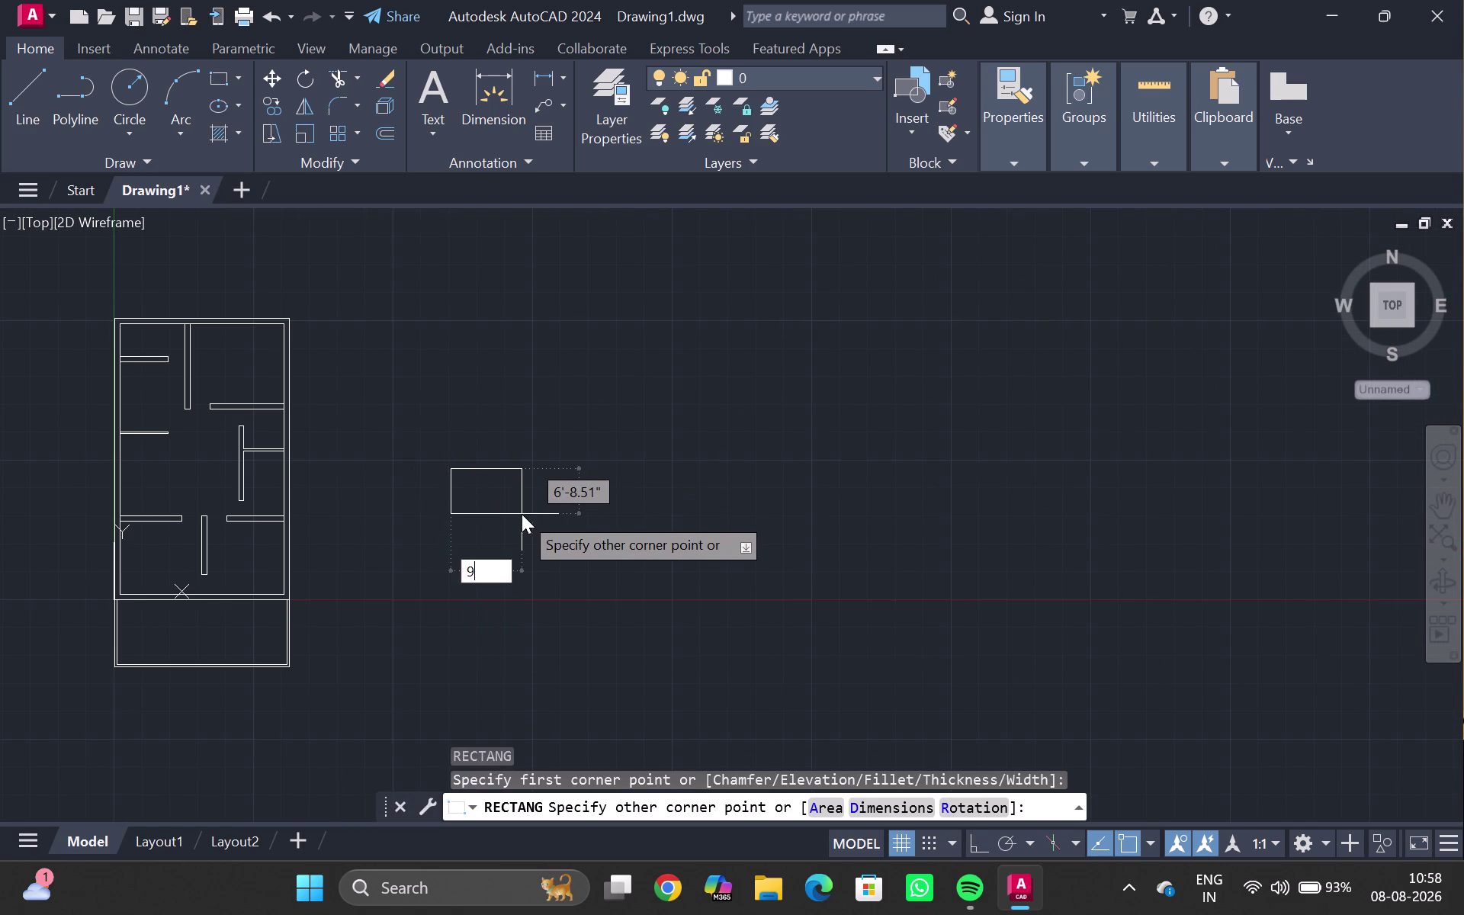
Confirm the 9-inch rectangle, then start a 12" by 9" rectangle and cancel it.
text(")
text(,9")
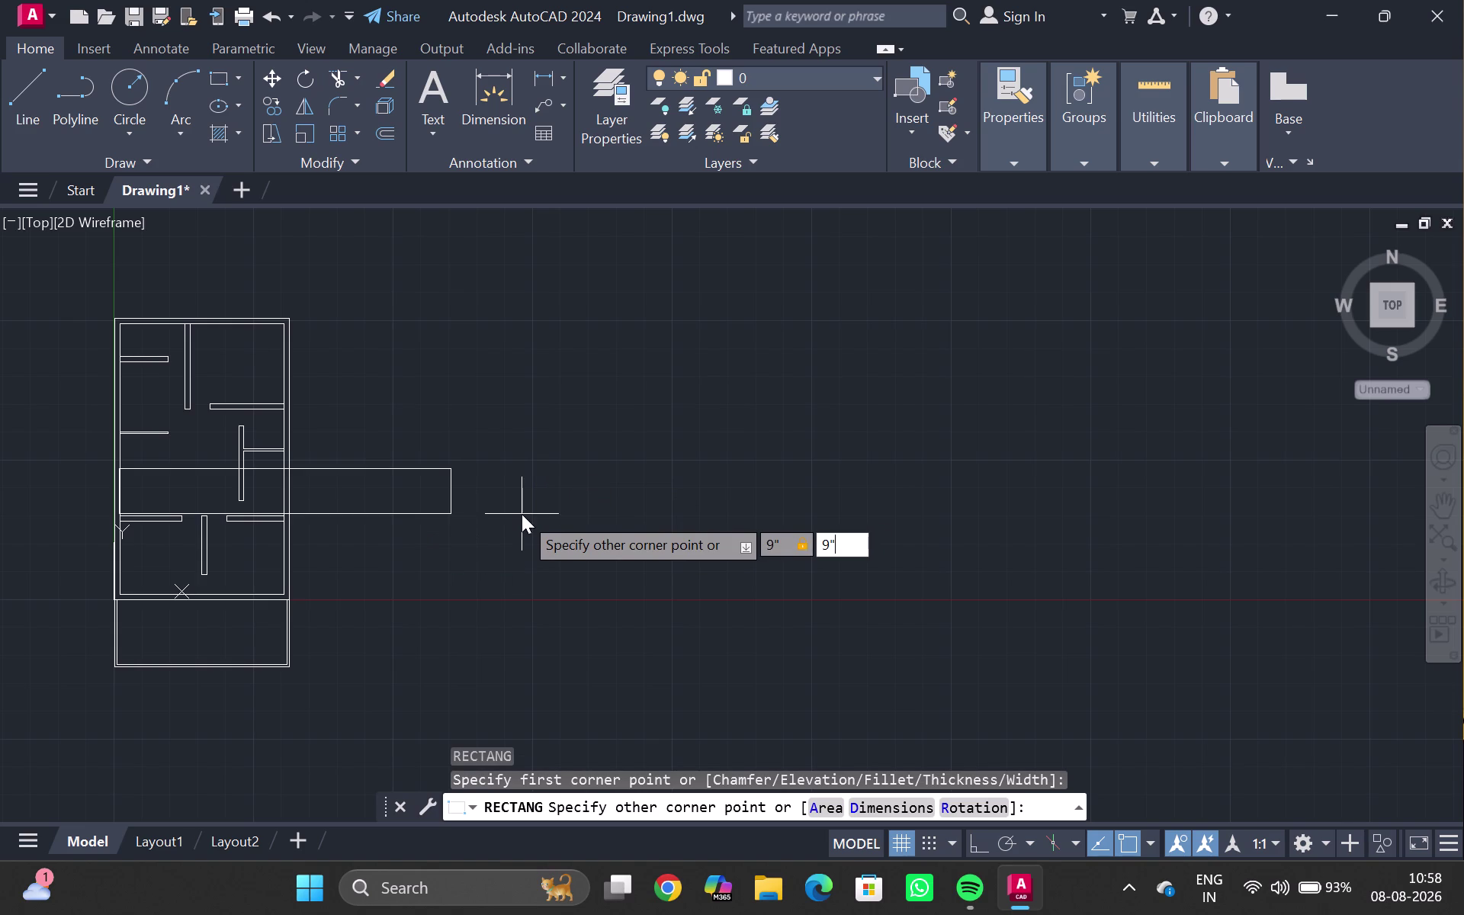
key(Return)
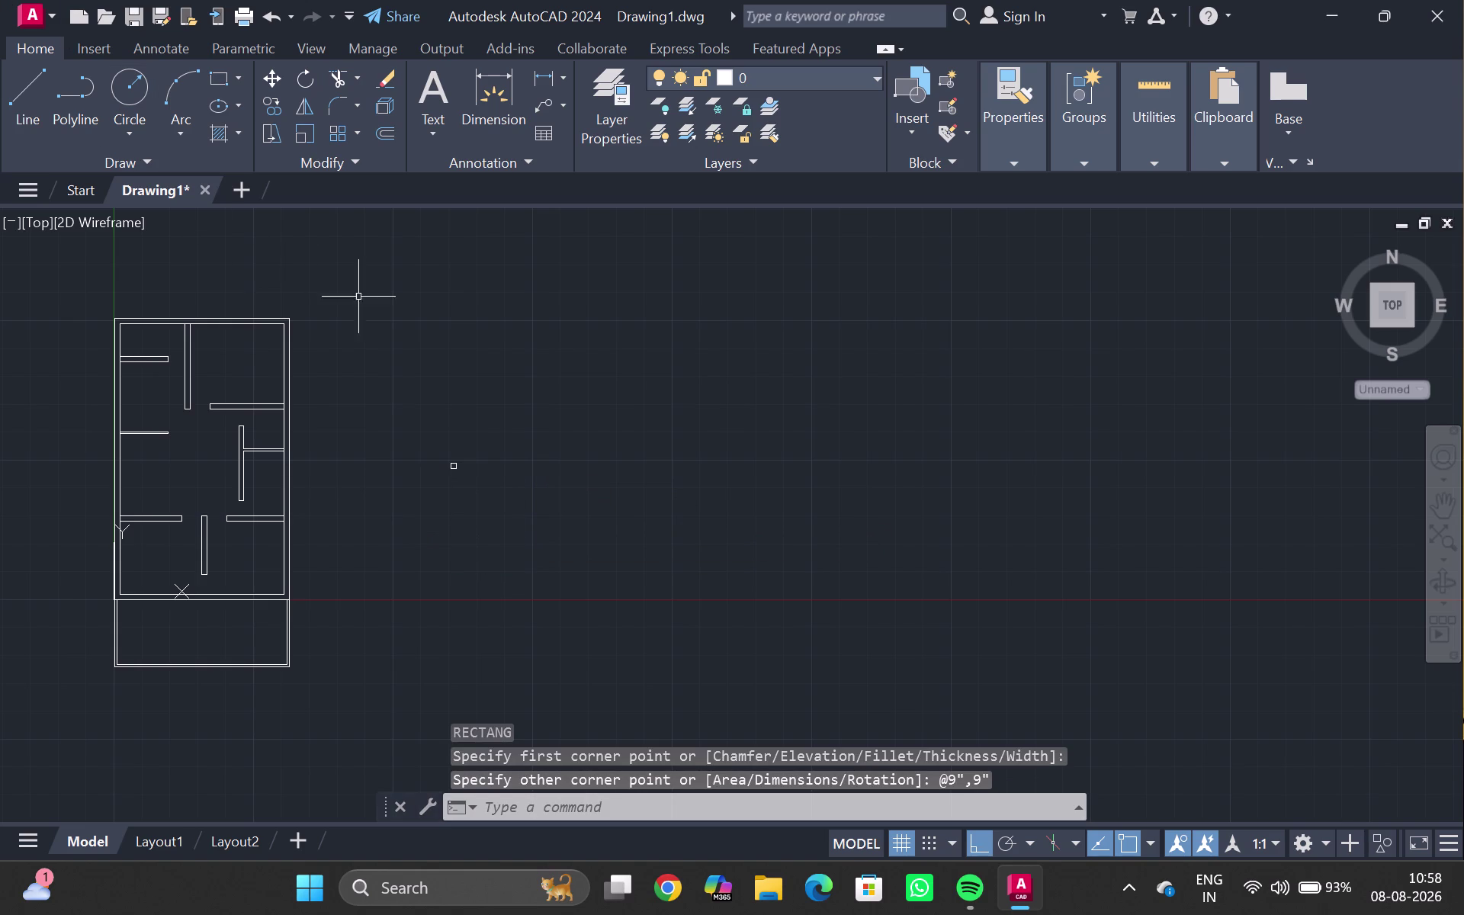
scroll(up, 3)
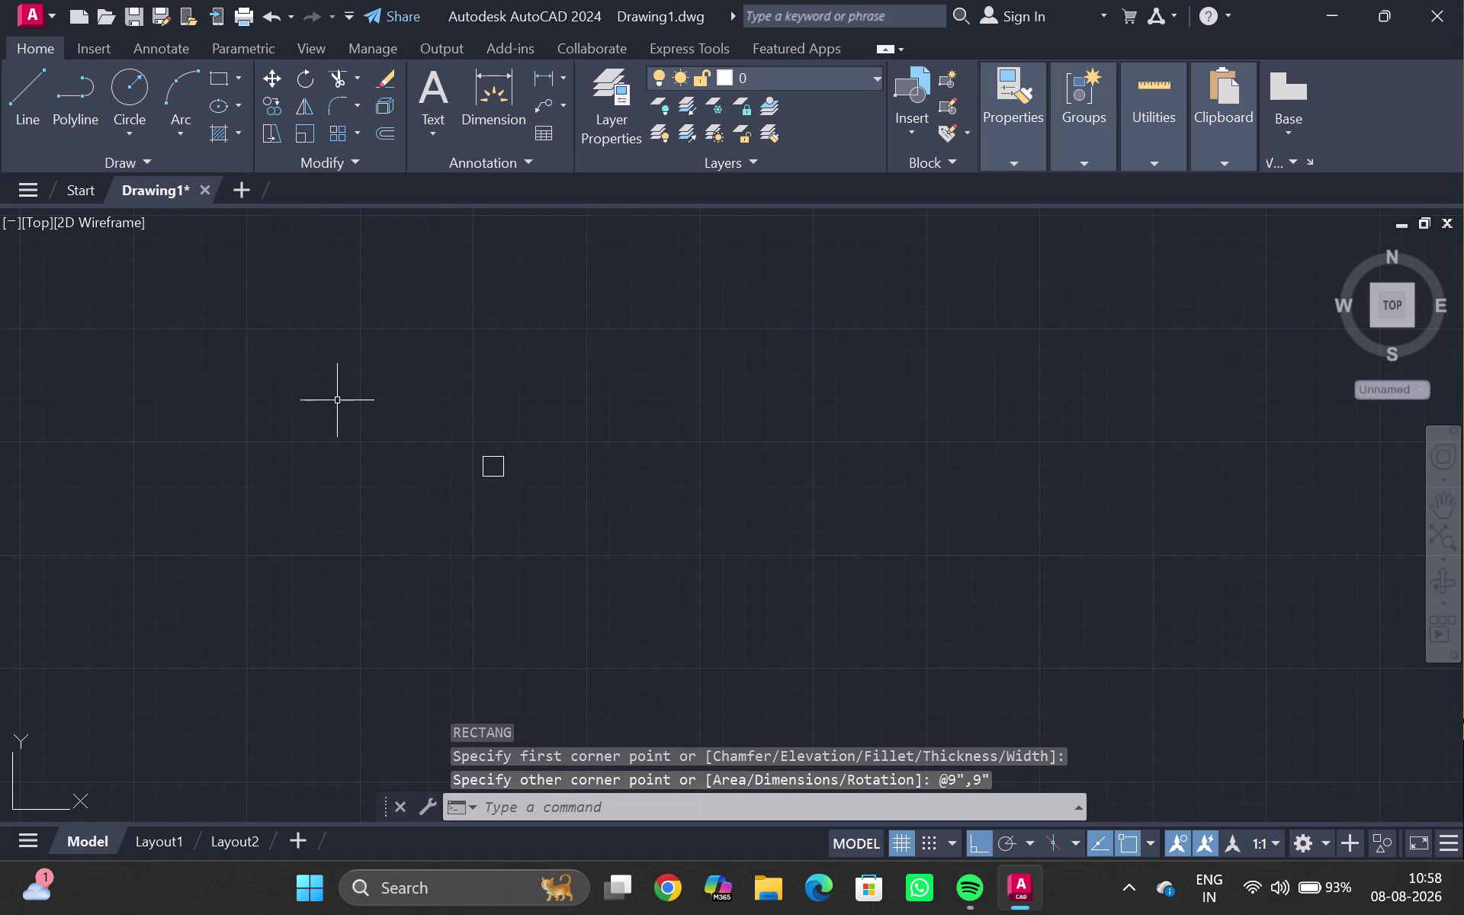
text(rec)
key(Return)
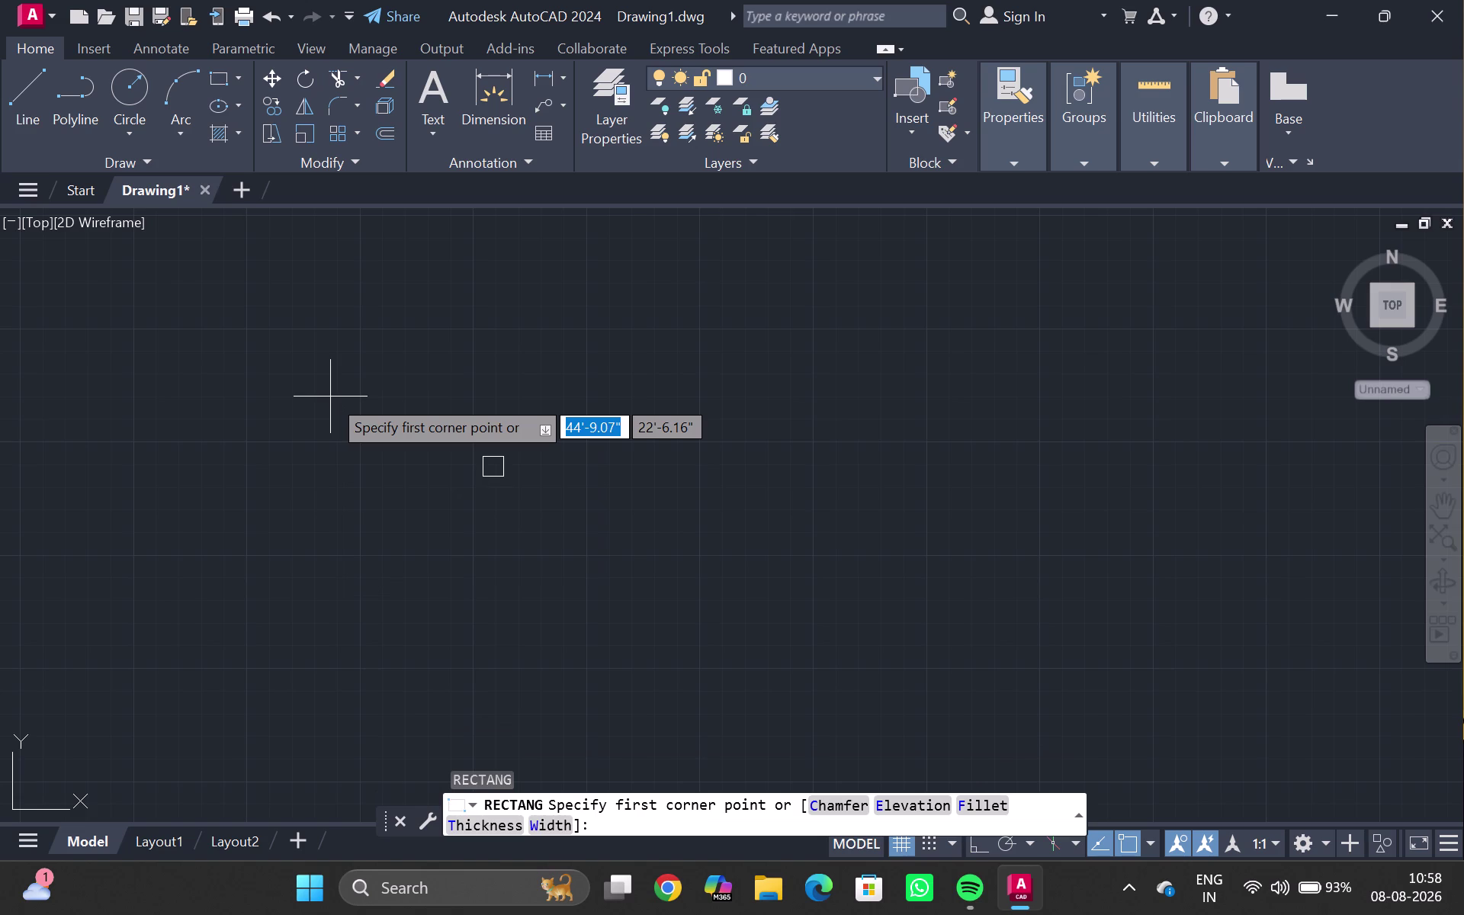
text(1)
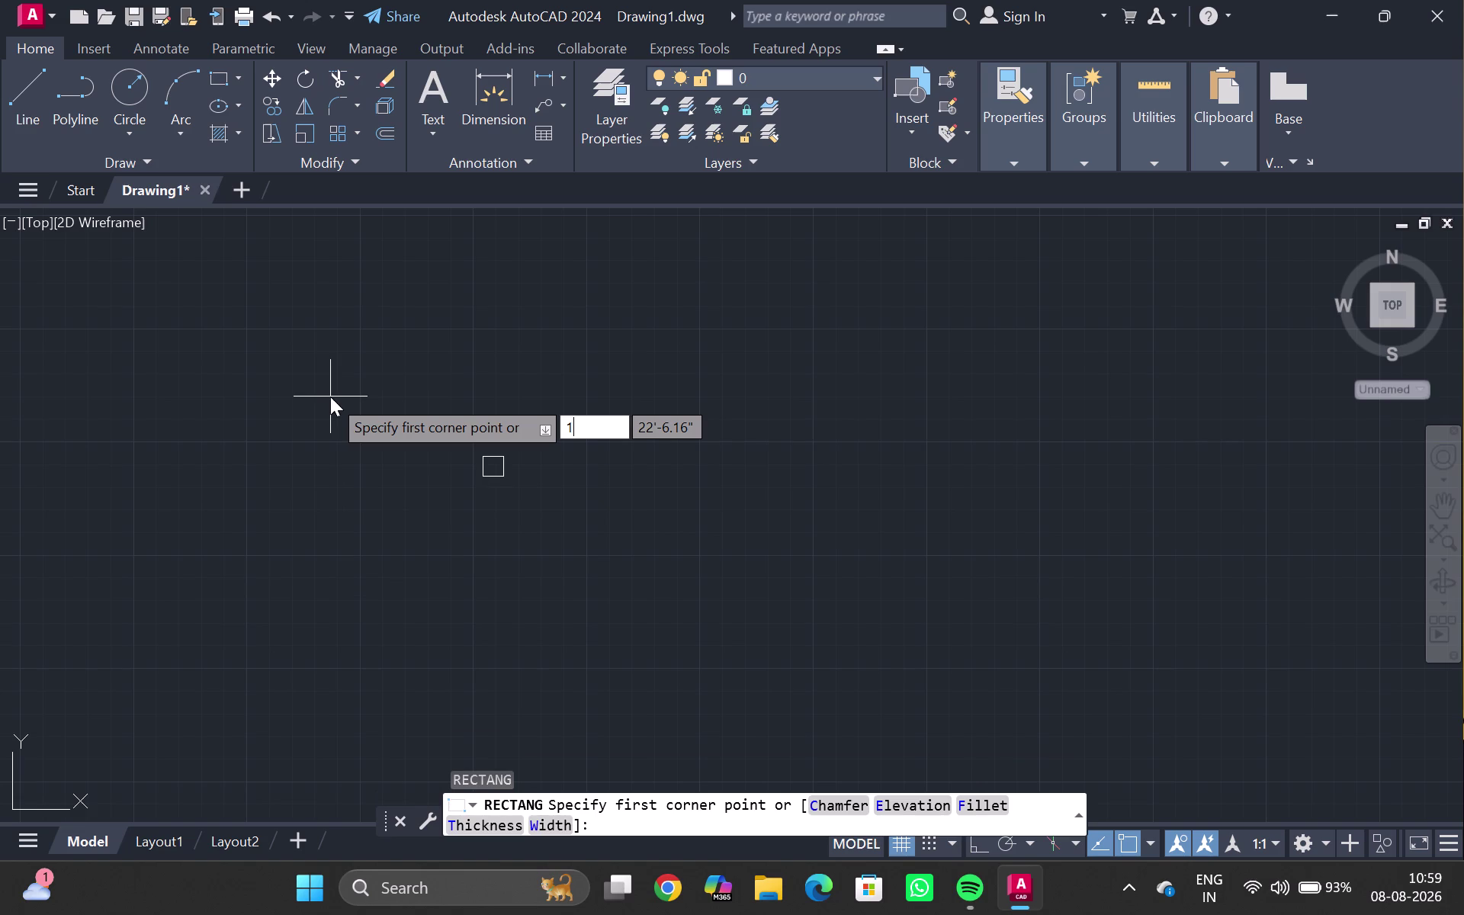
text(2",)
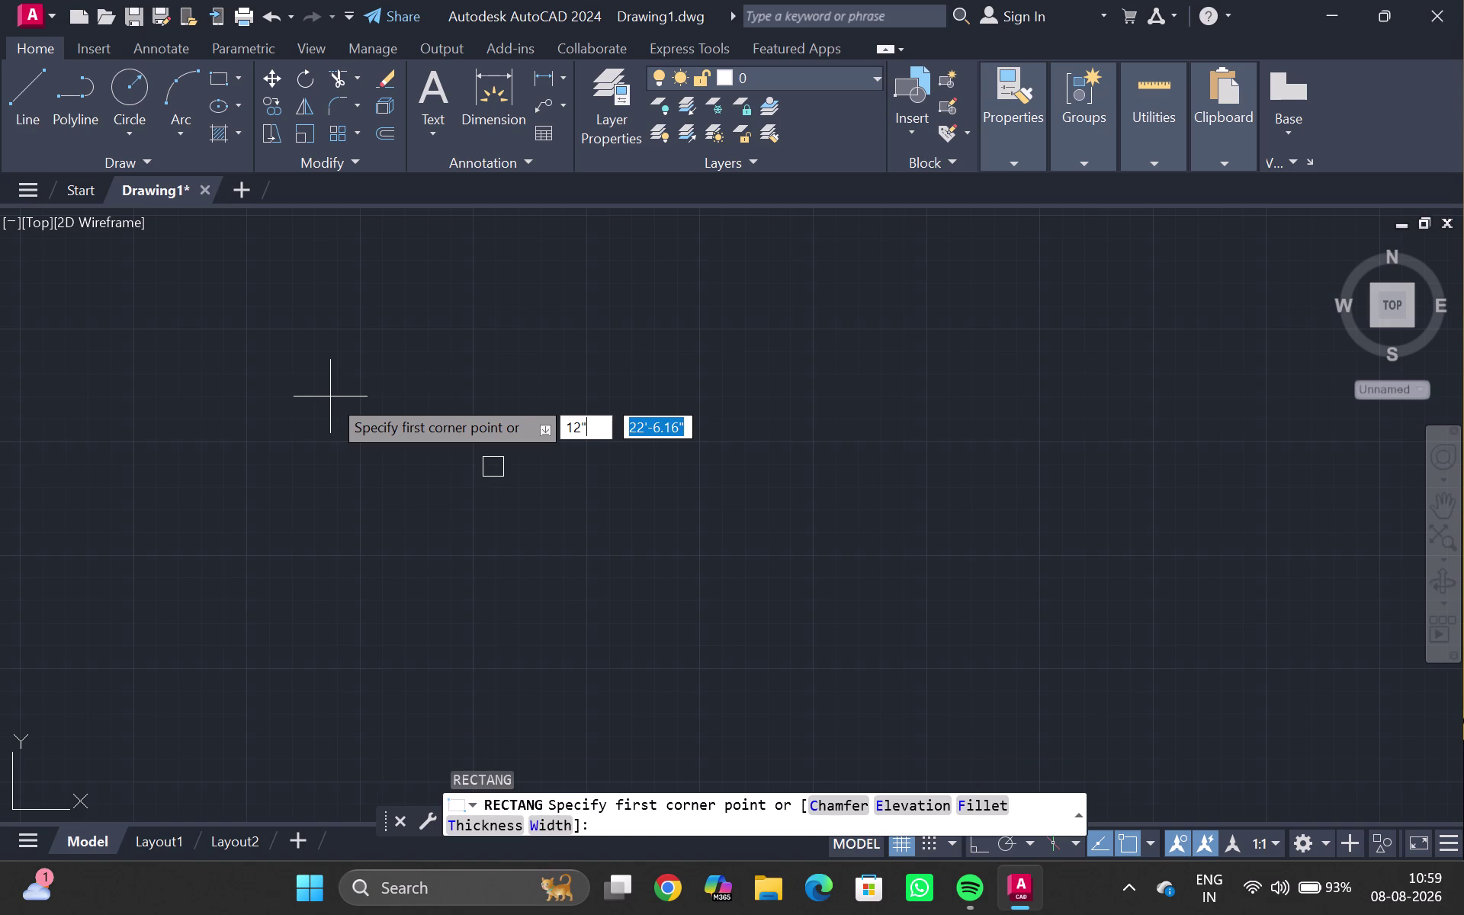
text(9")
key(Escape)
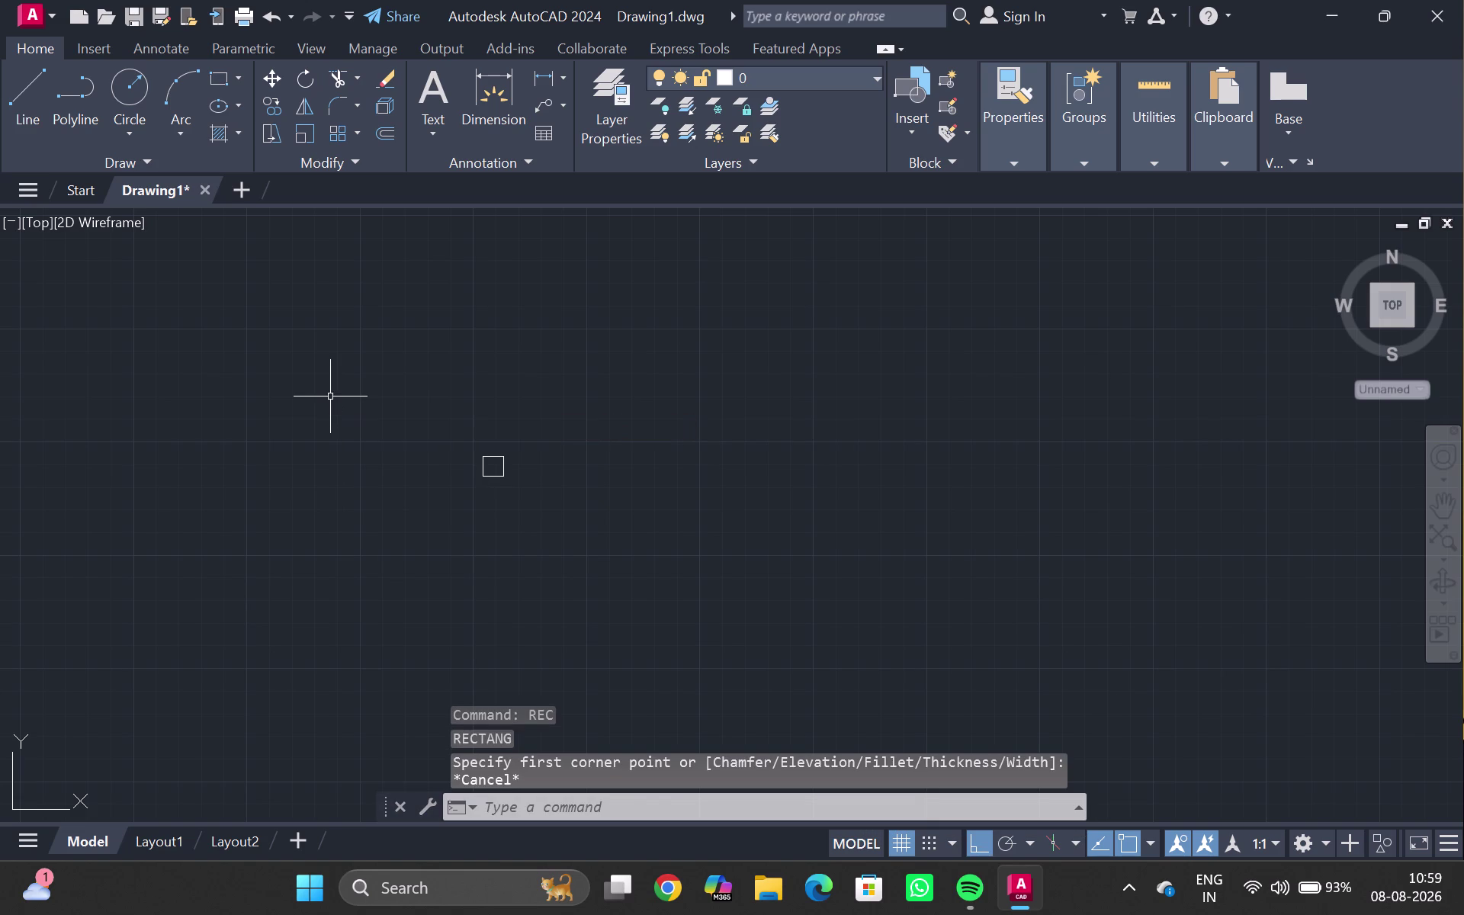
Draw a mistaken 12' by 9" rectangle, then delete it.
text(rec)
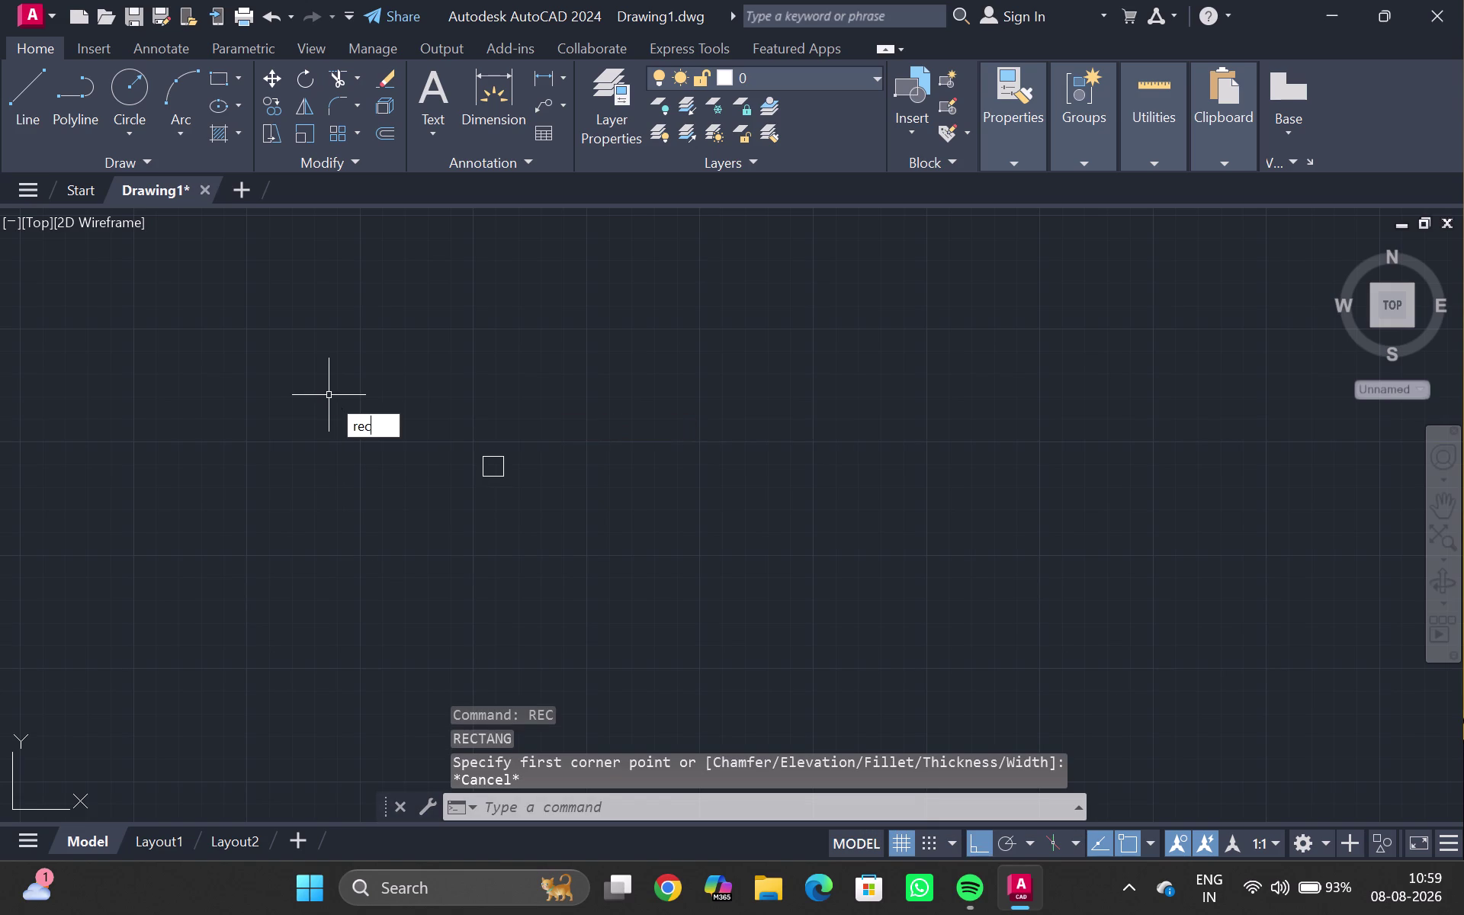
key(Return)
click(328, 394)
text(1)
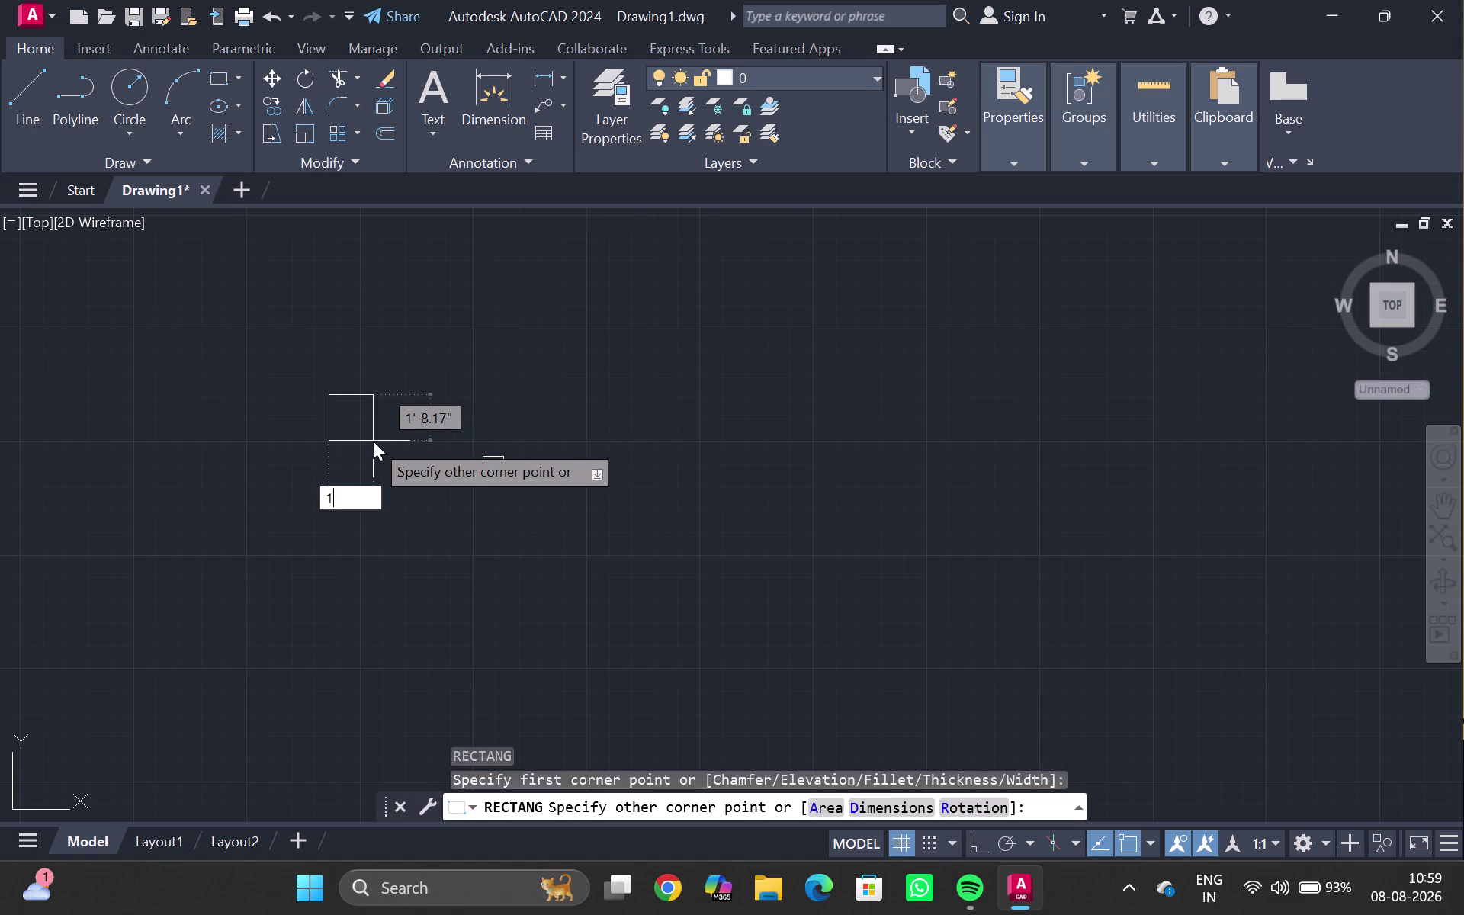
text(2')
text(,9")
key(Return)
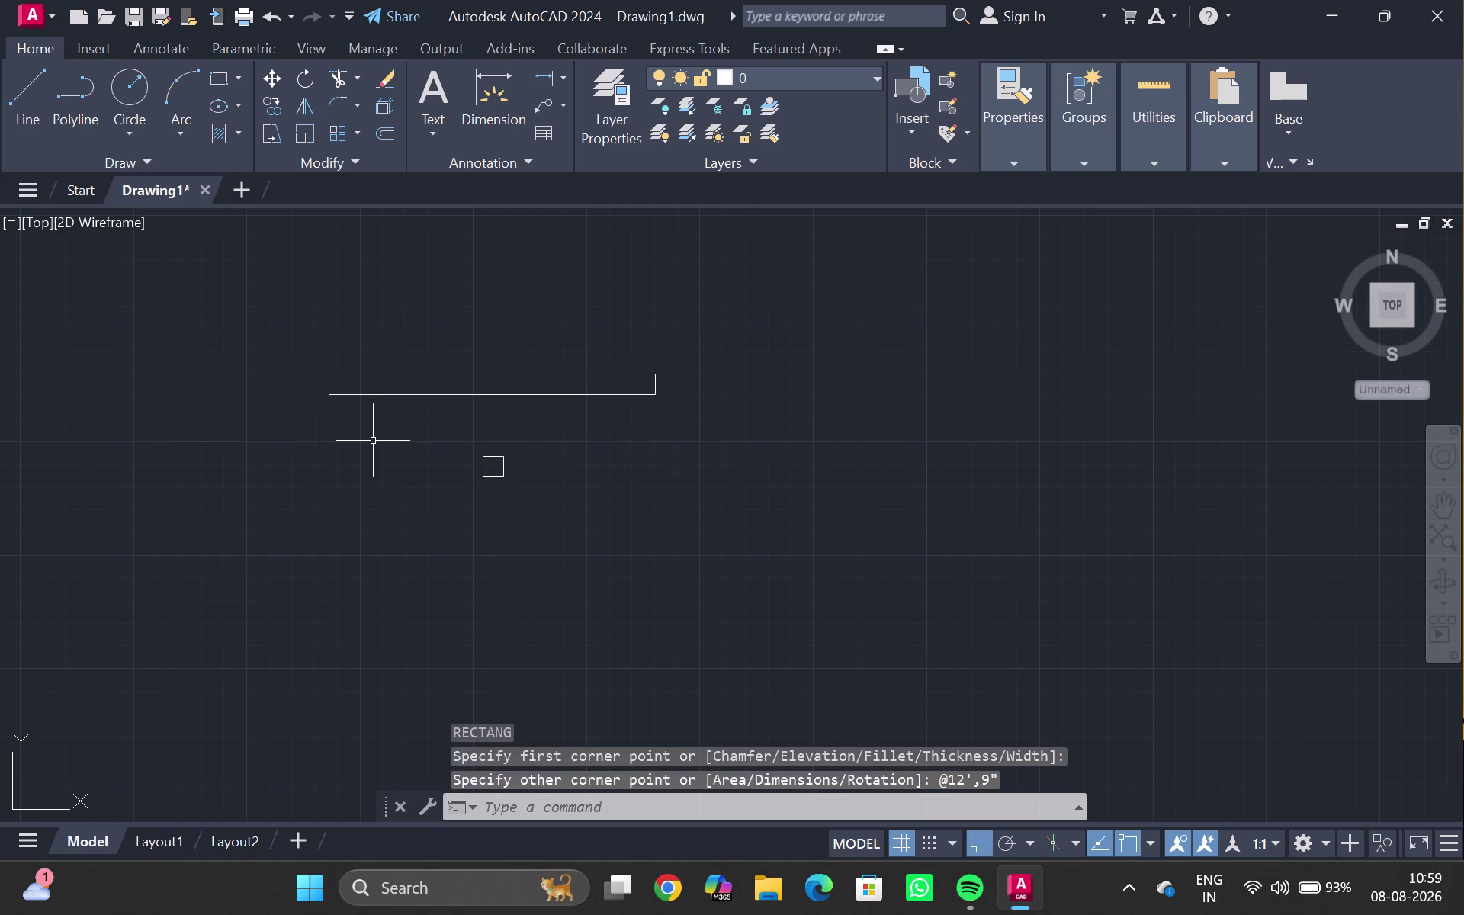
click(361, 372)
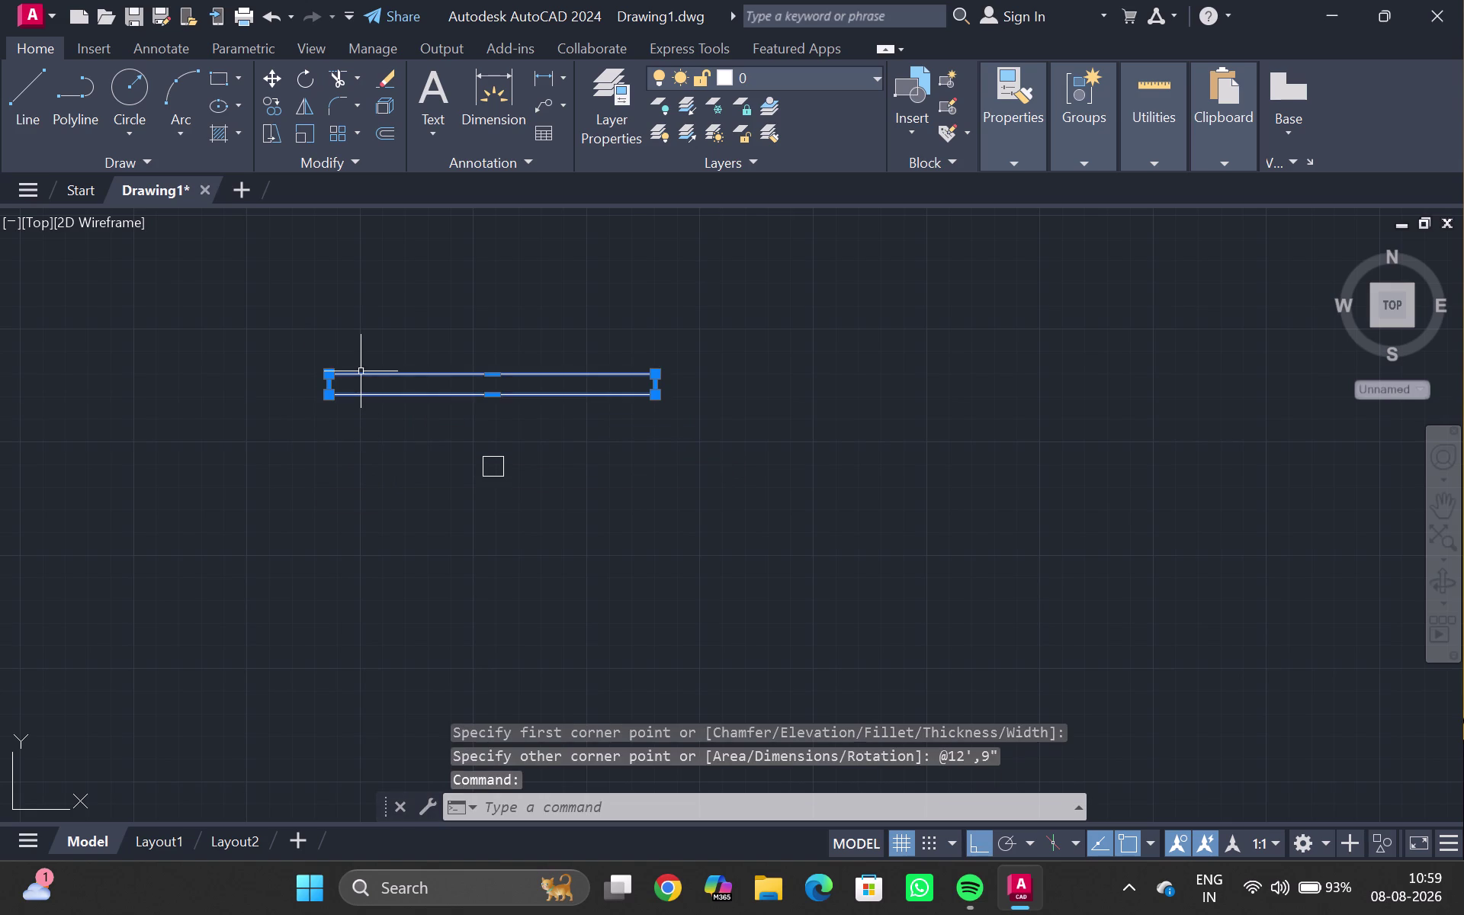
key(Delete)
Draw the 12" by 9" column rectangle.
text(rec)
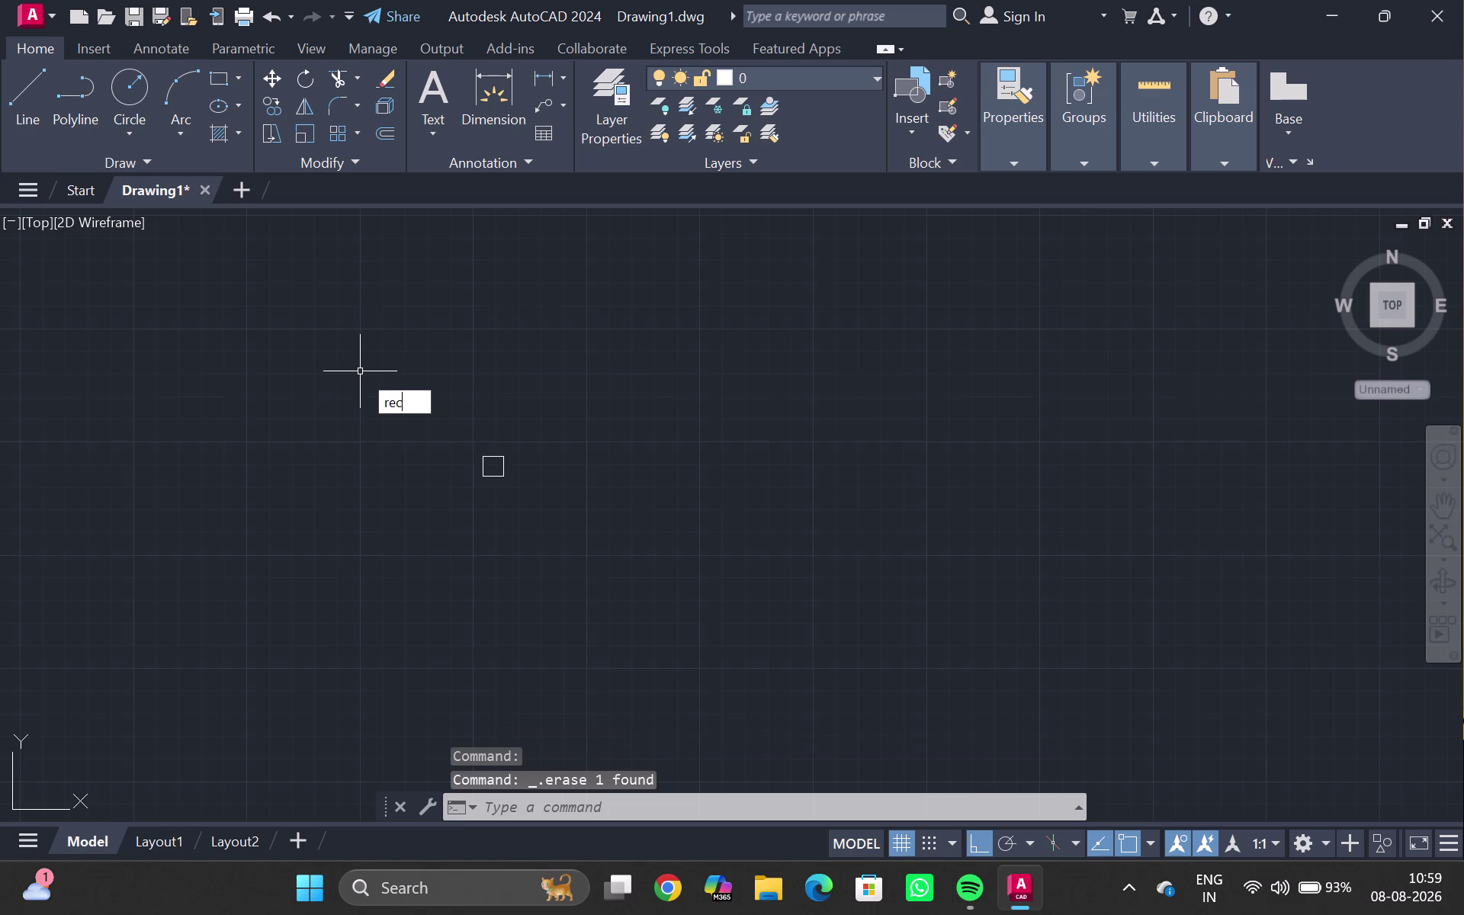
key(Return)
click(359, 371)
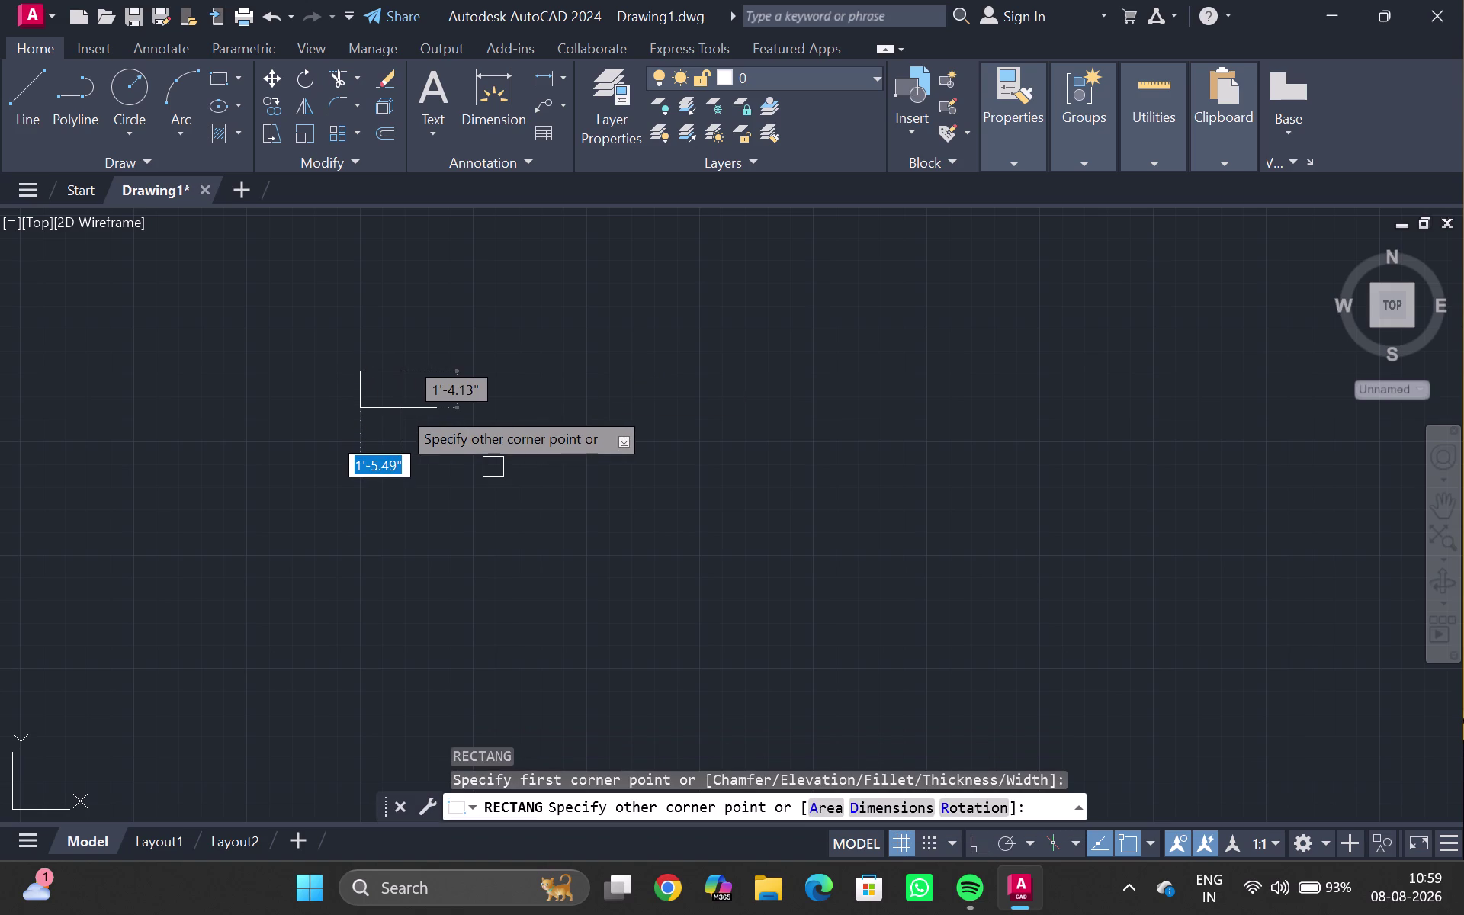
text(12)
key(shift+quotedbl)
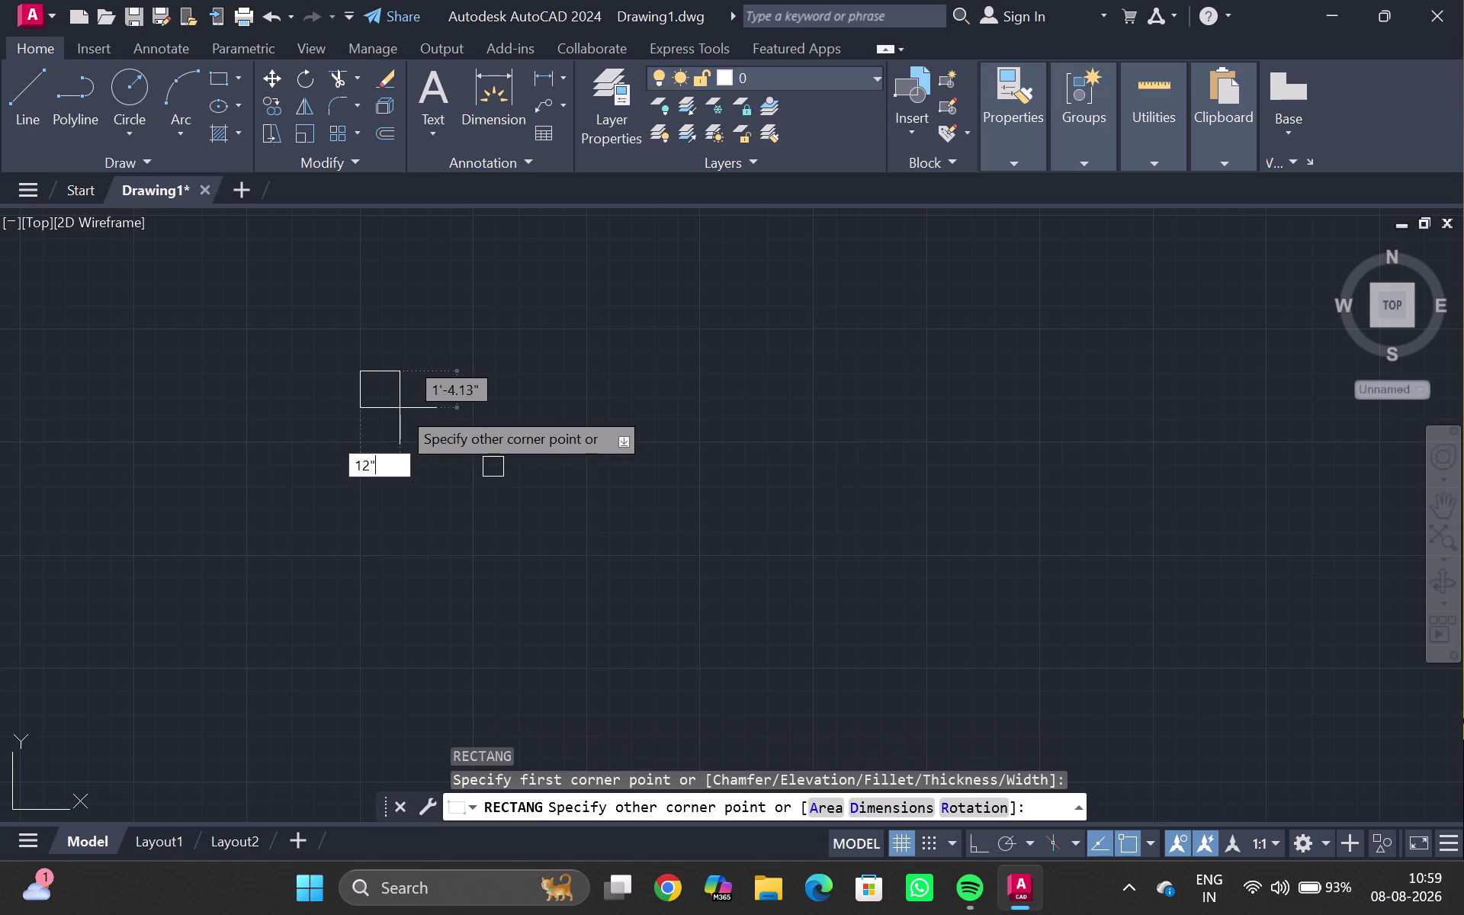
key(comma)
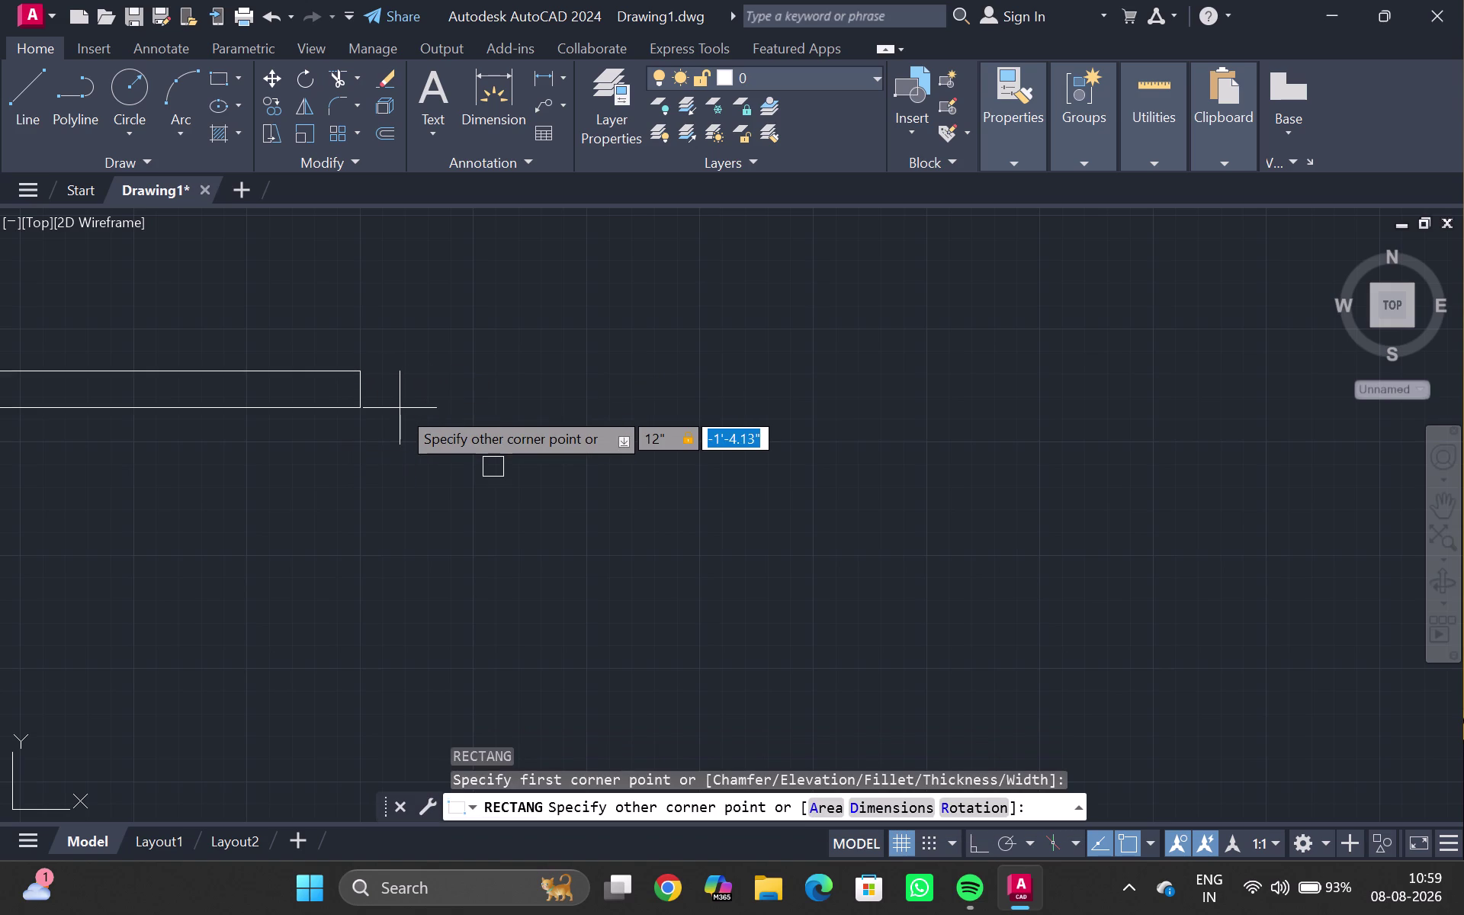
text(9")
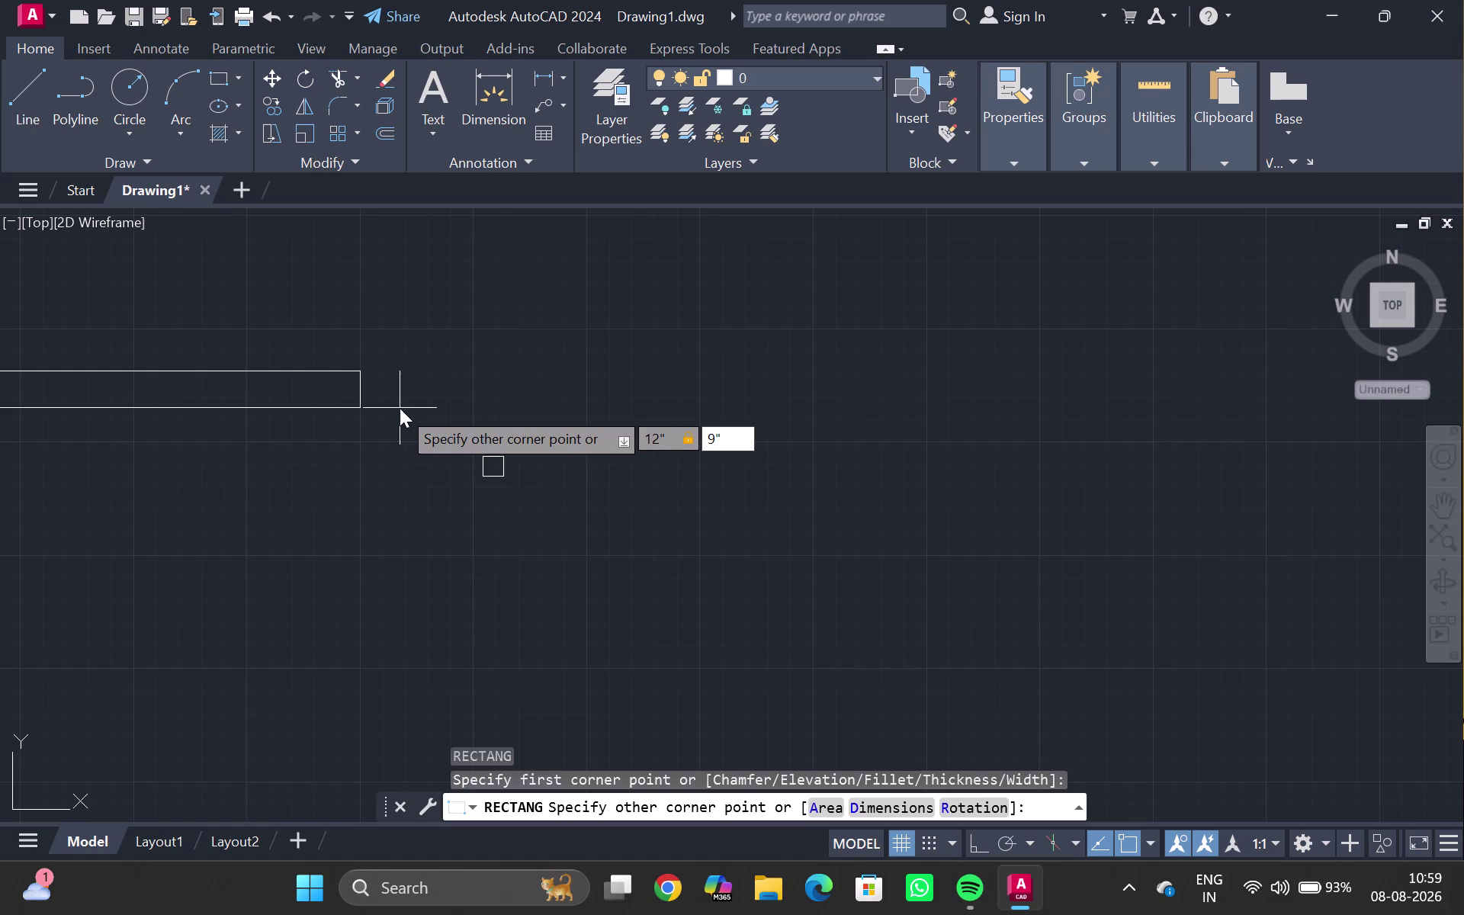
key(Return)
scroll(up, 3)
middle_drag(395, 394, 392, 425)
key(h)
key(Return)
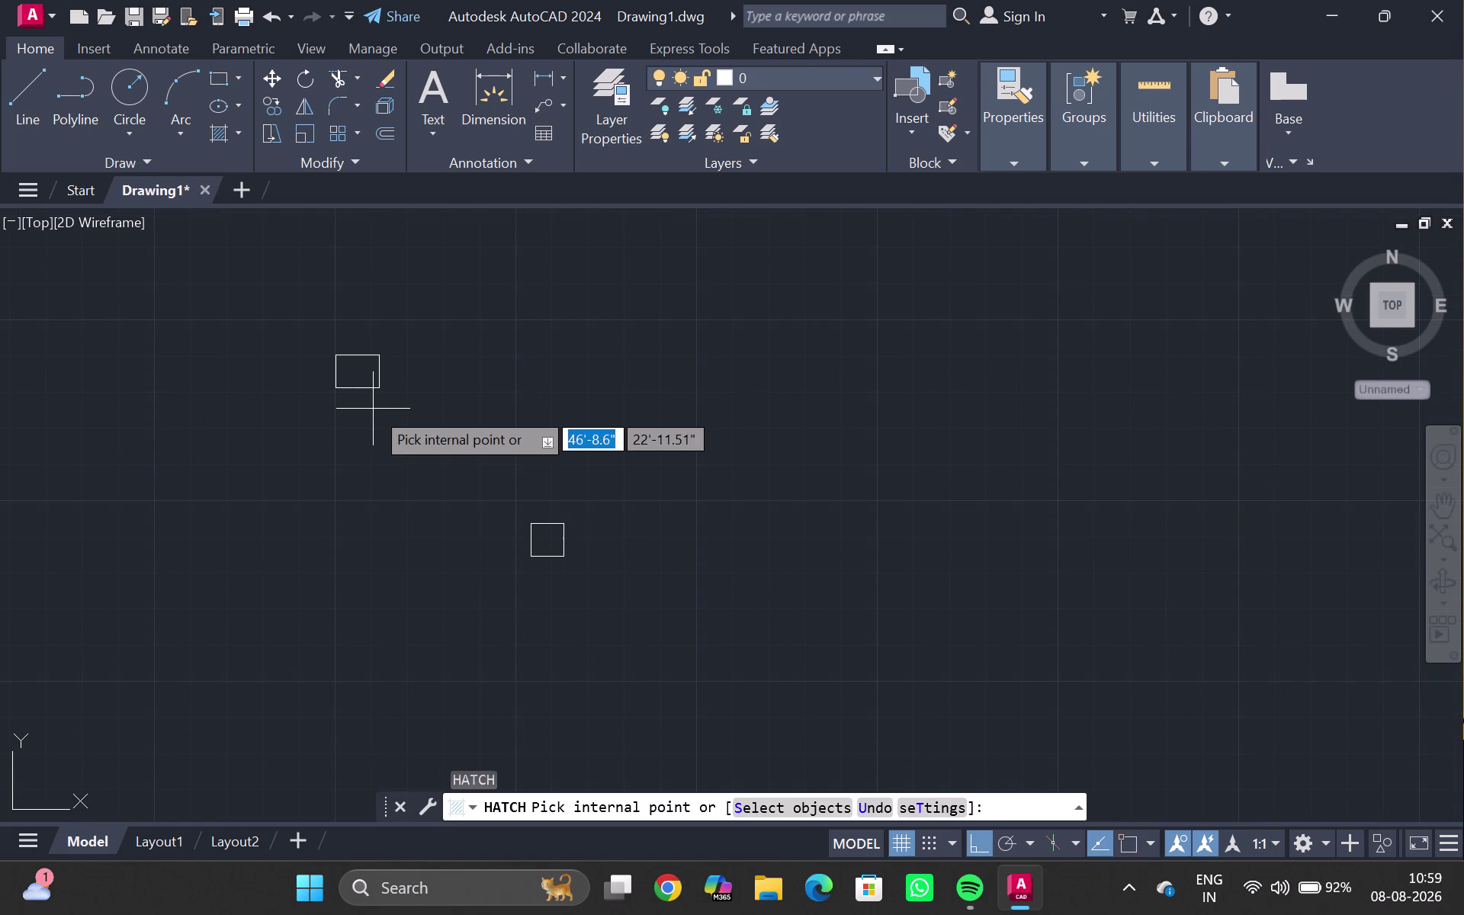
Fill the column rectangle with a red hatch.
double_click(575, 103)
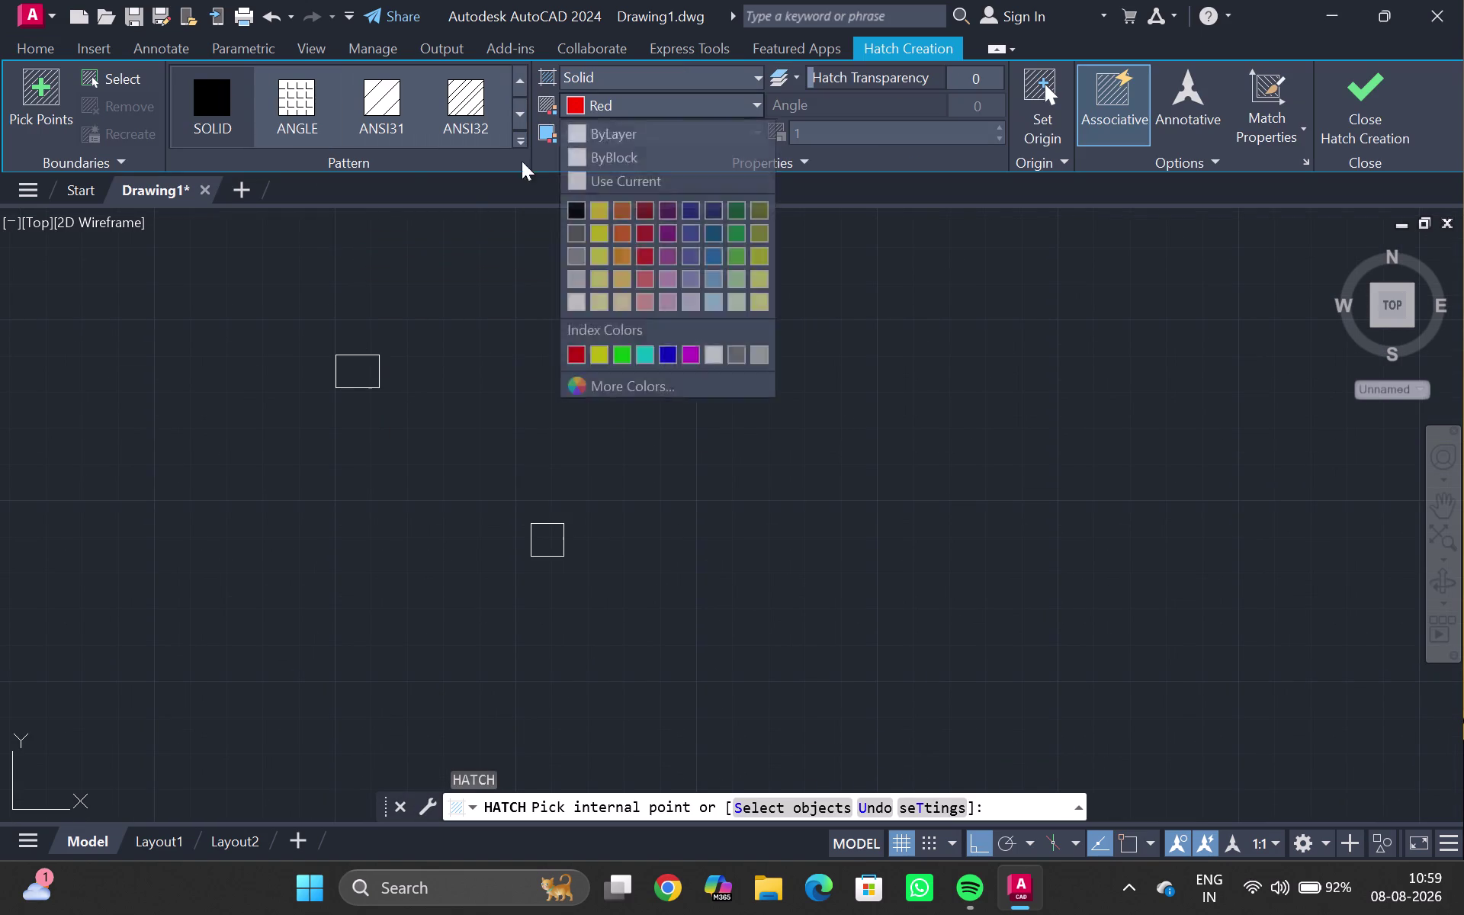
click(359, 365)
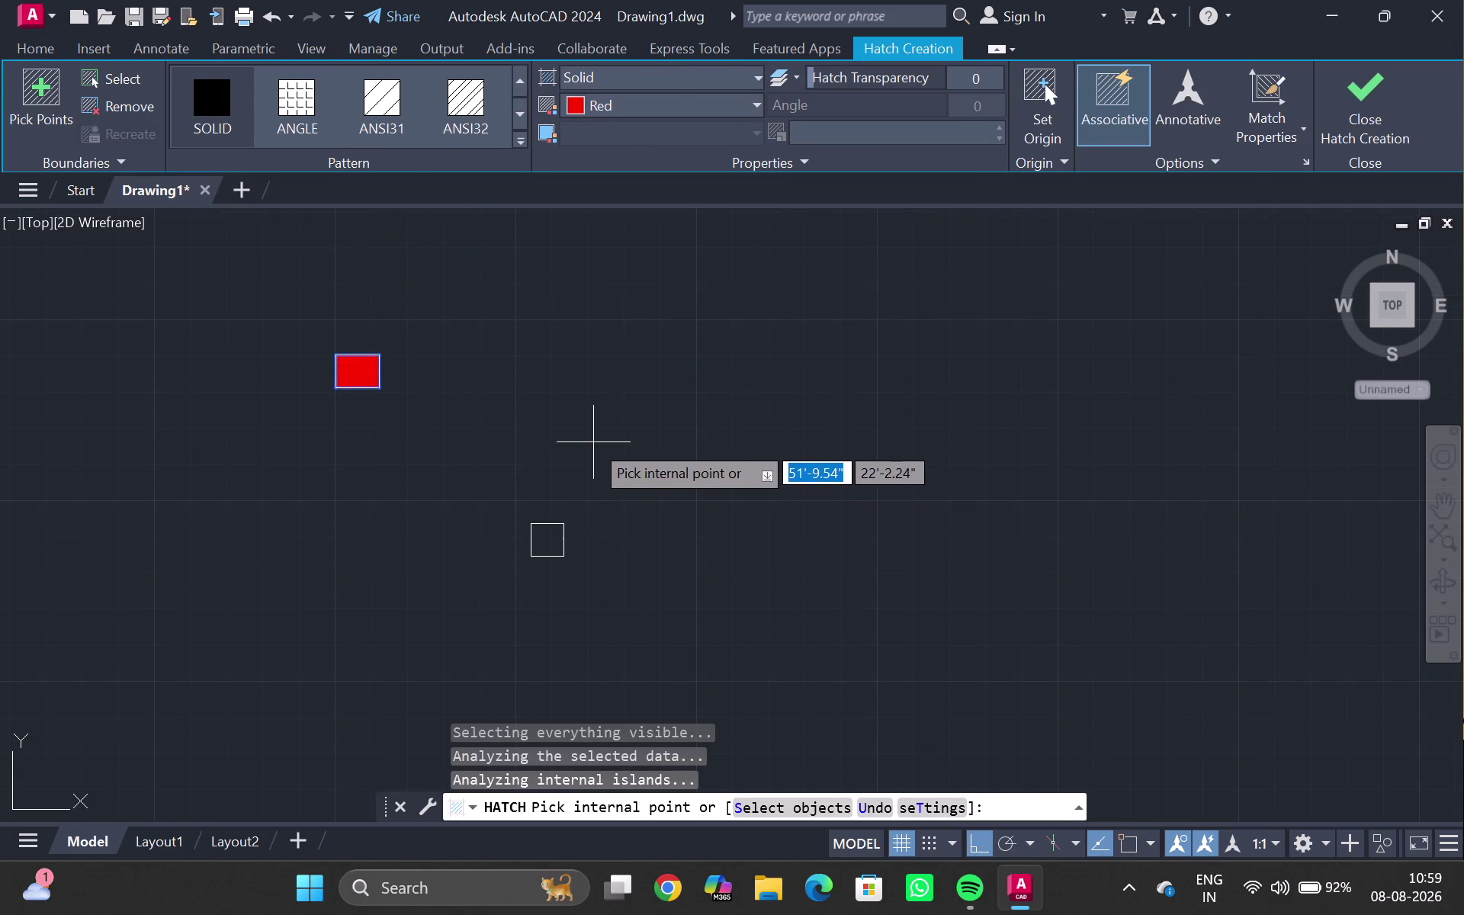
key(Escape)
key(h)
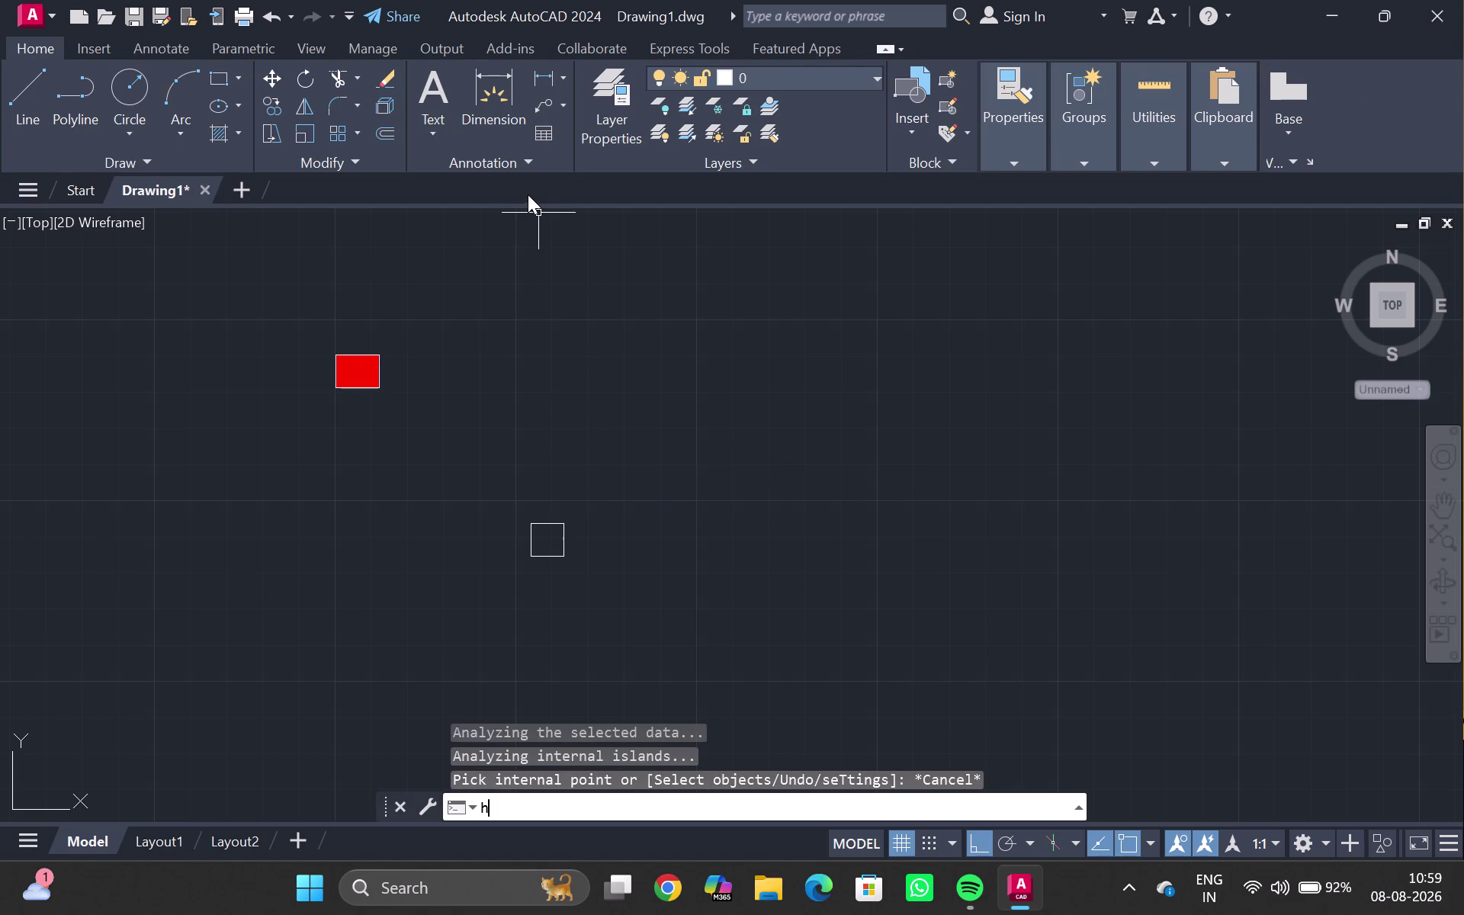
key(Return)
key(grave)
key(Escape)
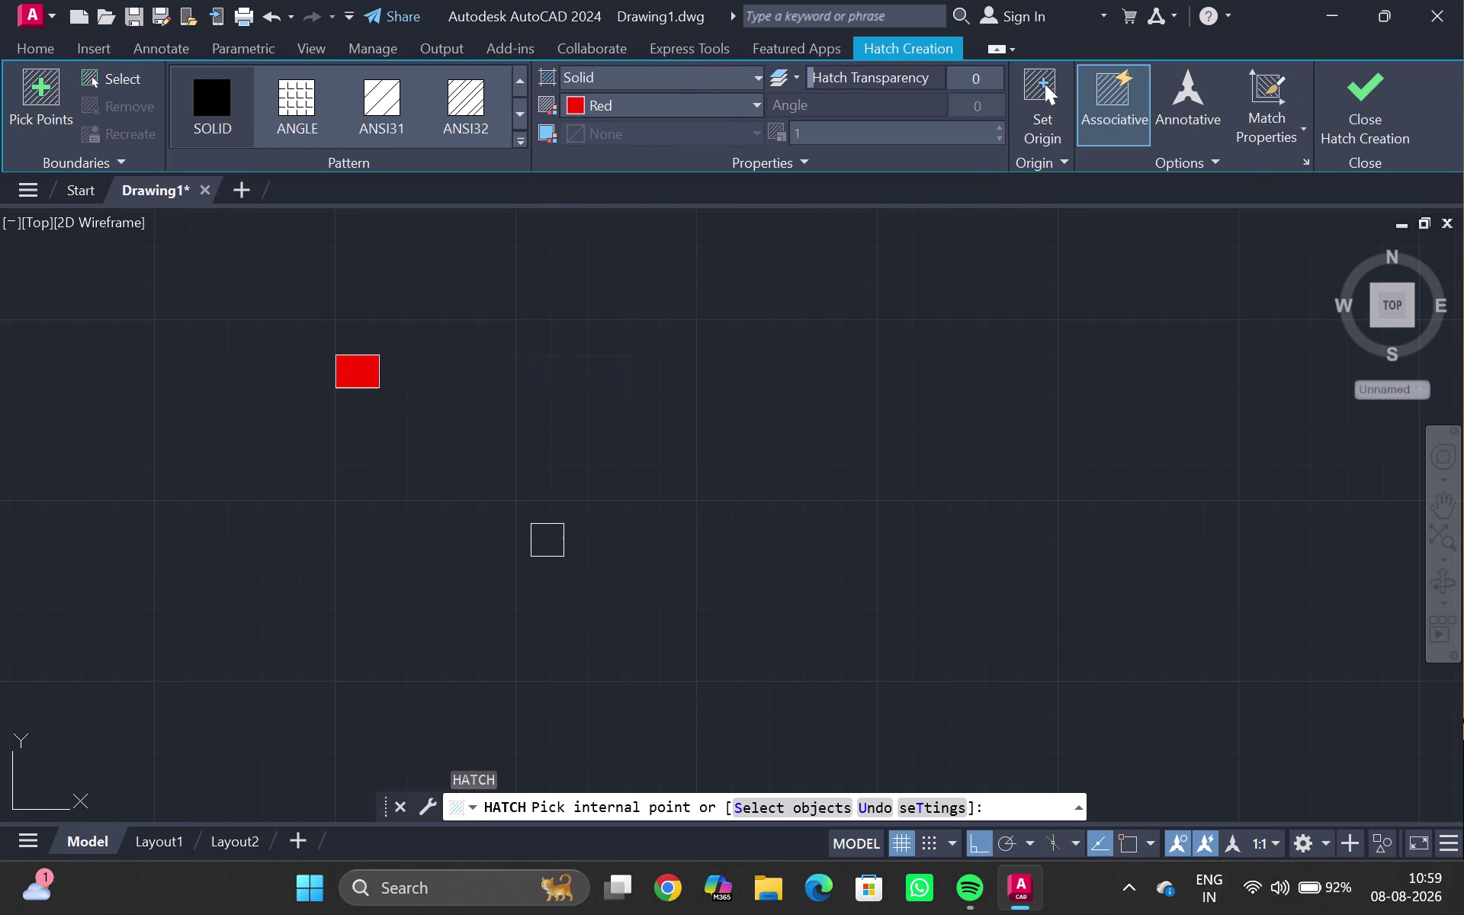
Window-select the rectangle and its fill and group them.
drag(330, 343, 247, 392)
click(245, 391)
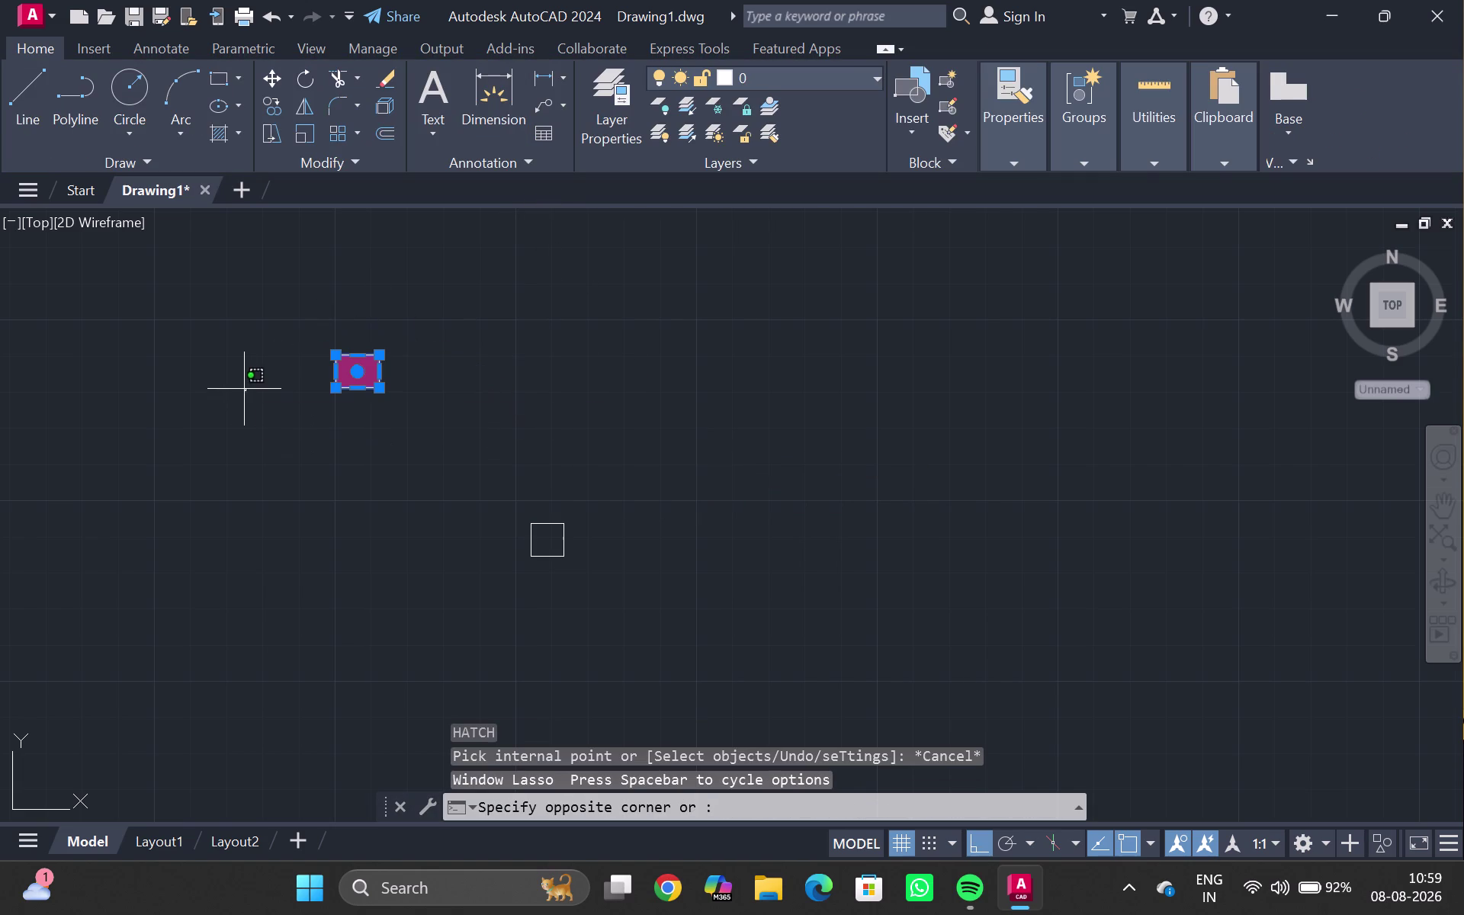
key(g)
key(Return)
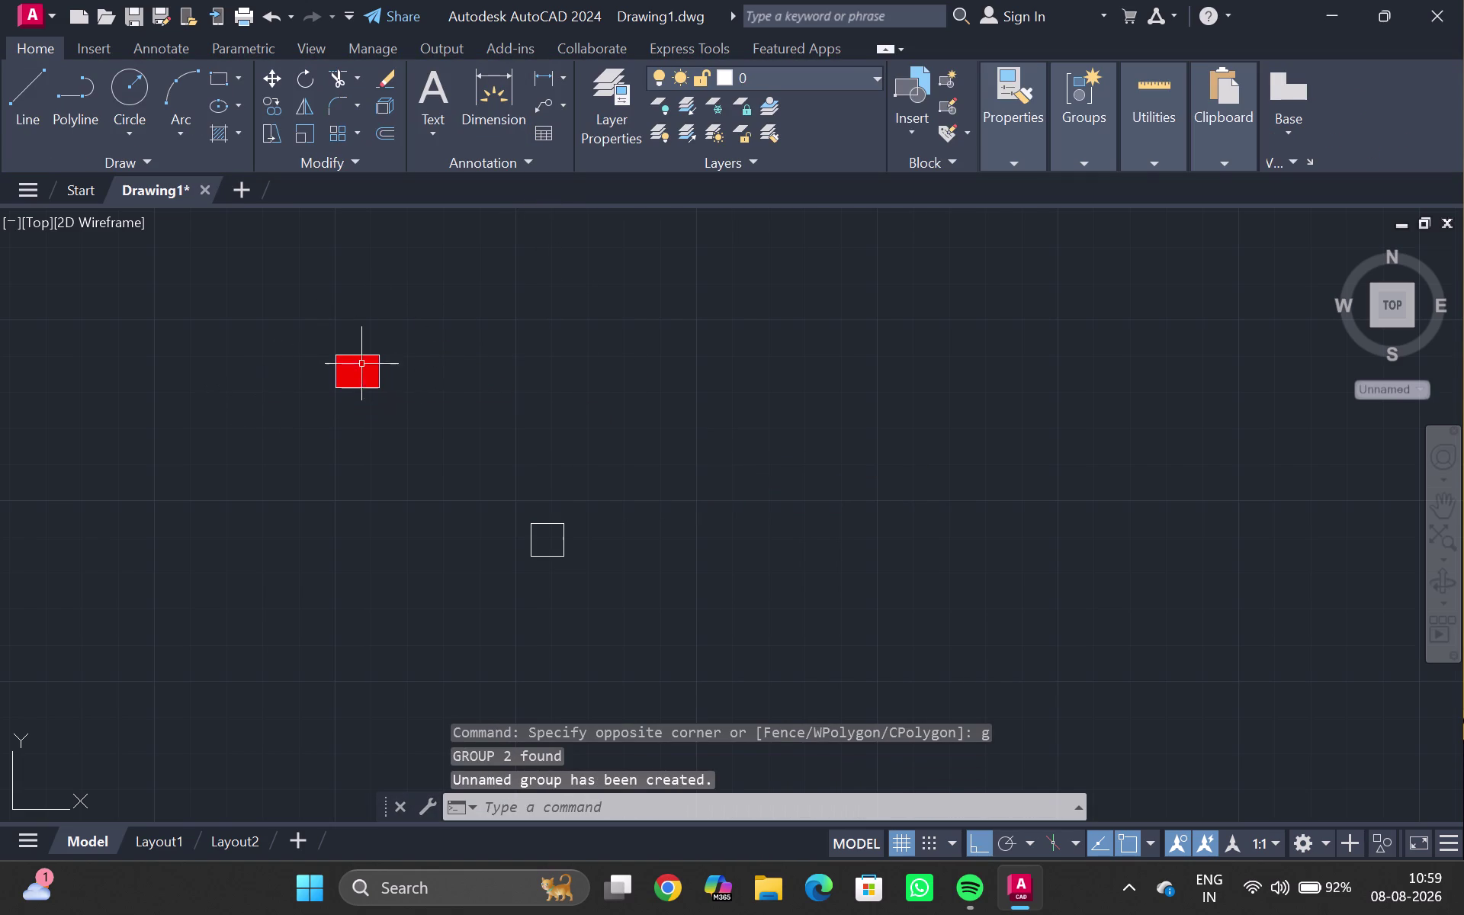
Move the column group right and back left, then select it for copying.
click(352, 365)
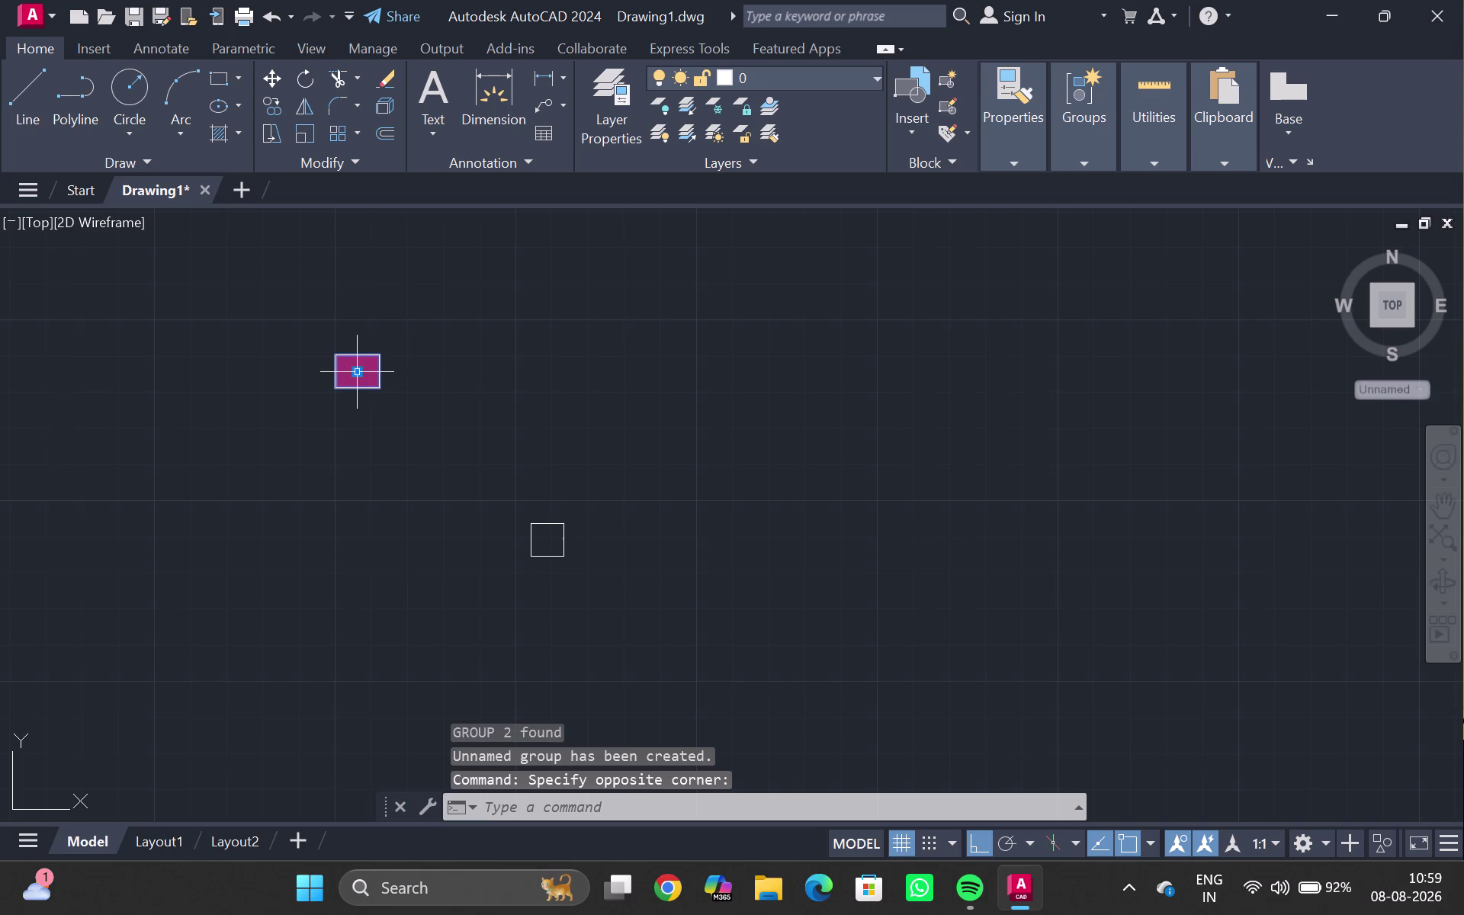
click(358, 369)
click(430, 380)
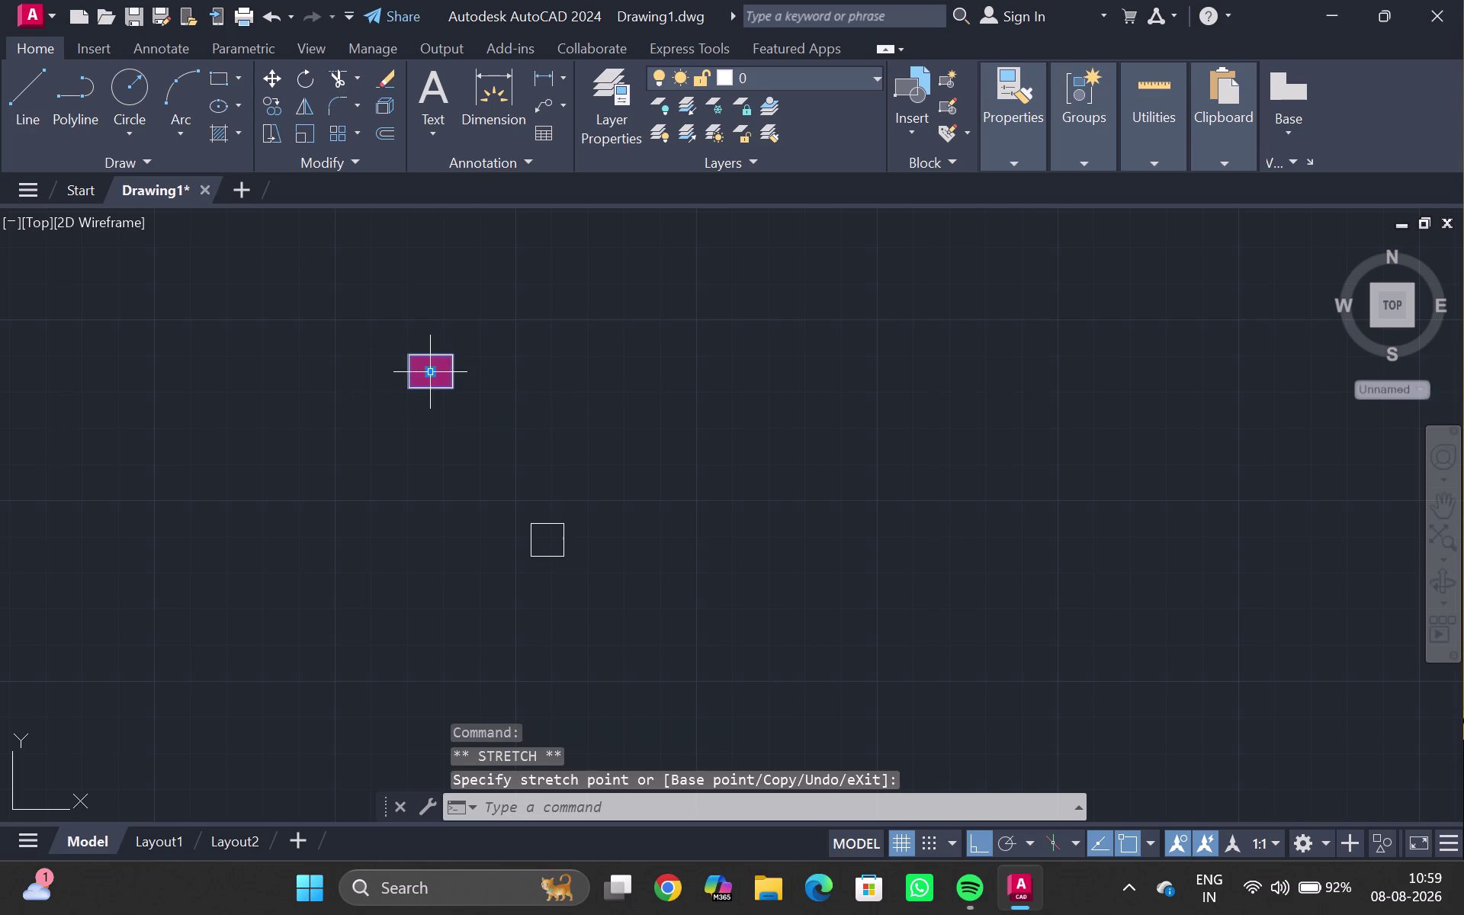
click(434, 375)
drag(434, 375, 411, 377)
double_click(316, 376)
key(Escape)
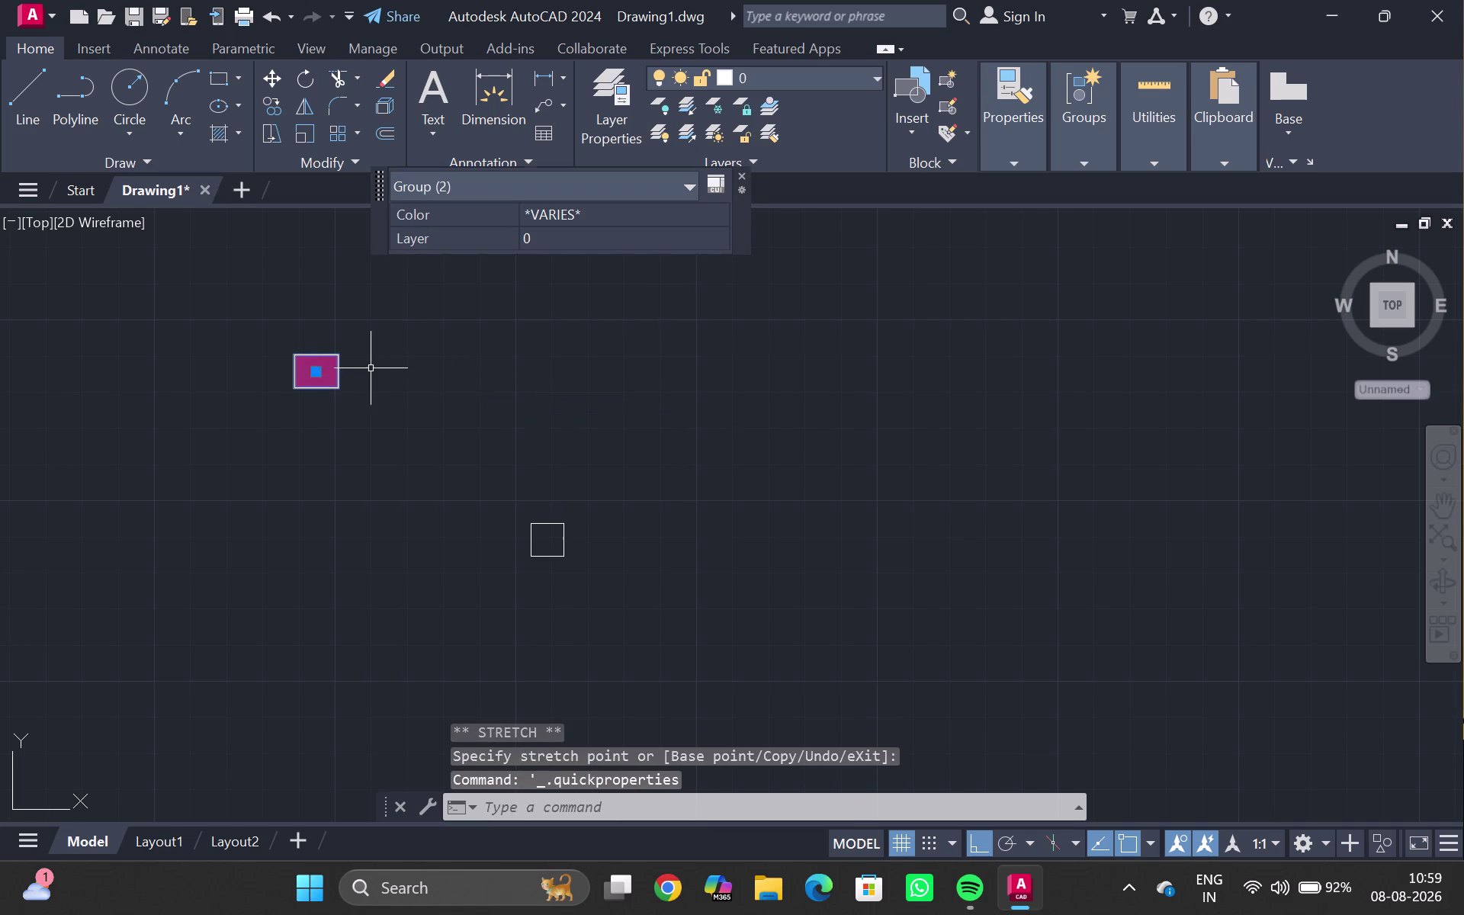
click(314, 364)
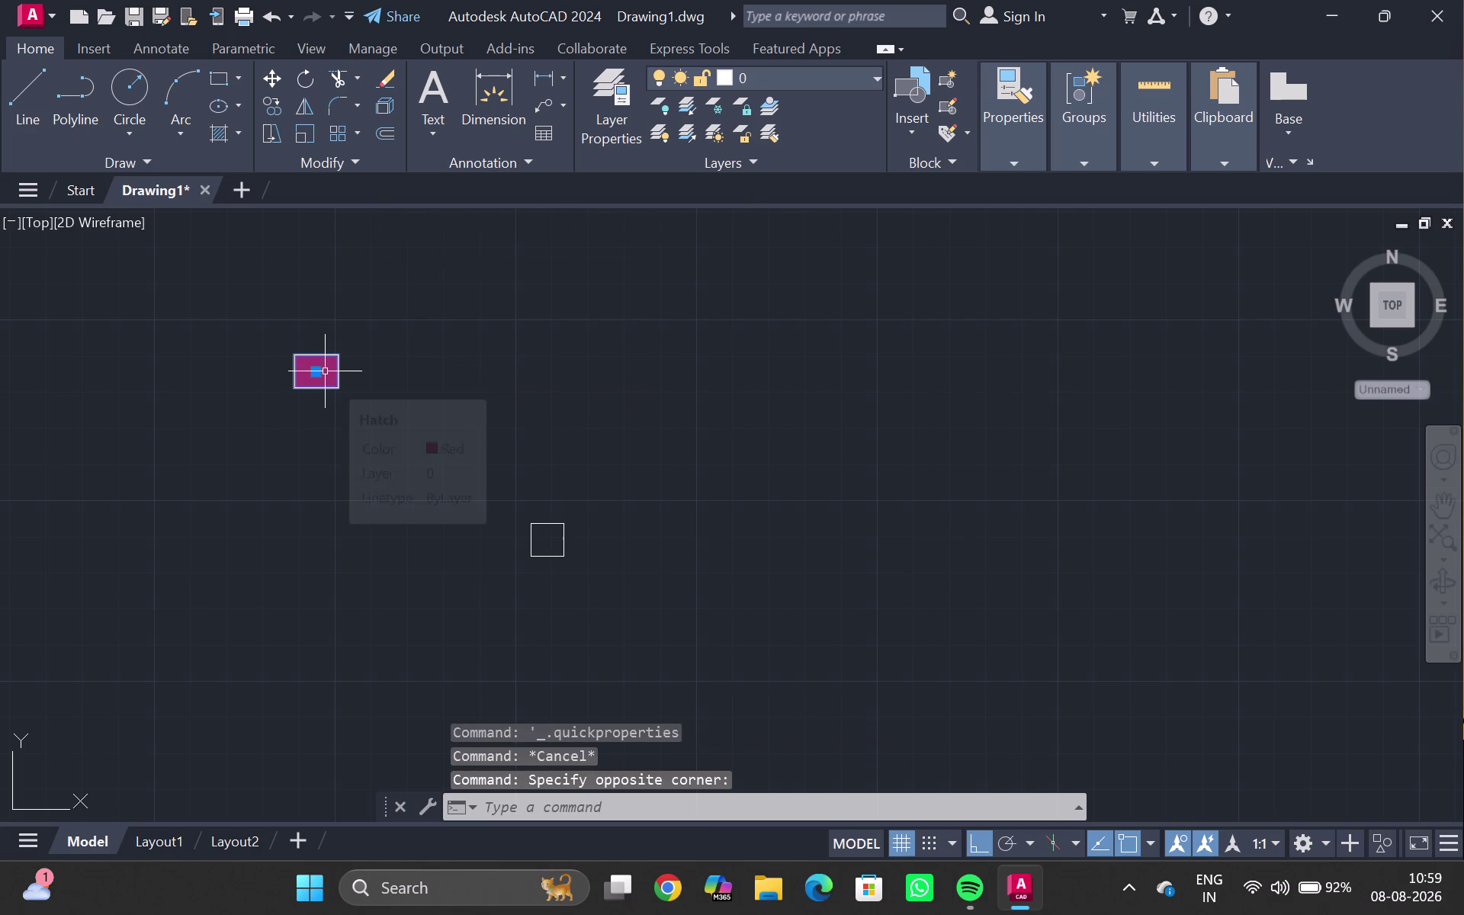
text(co)
key(Return)
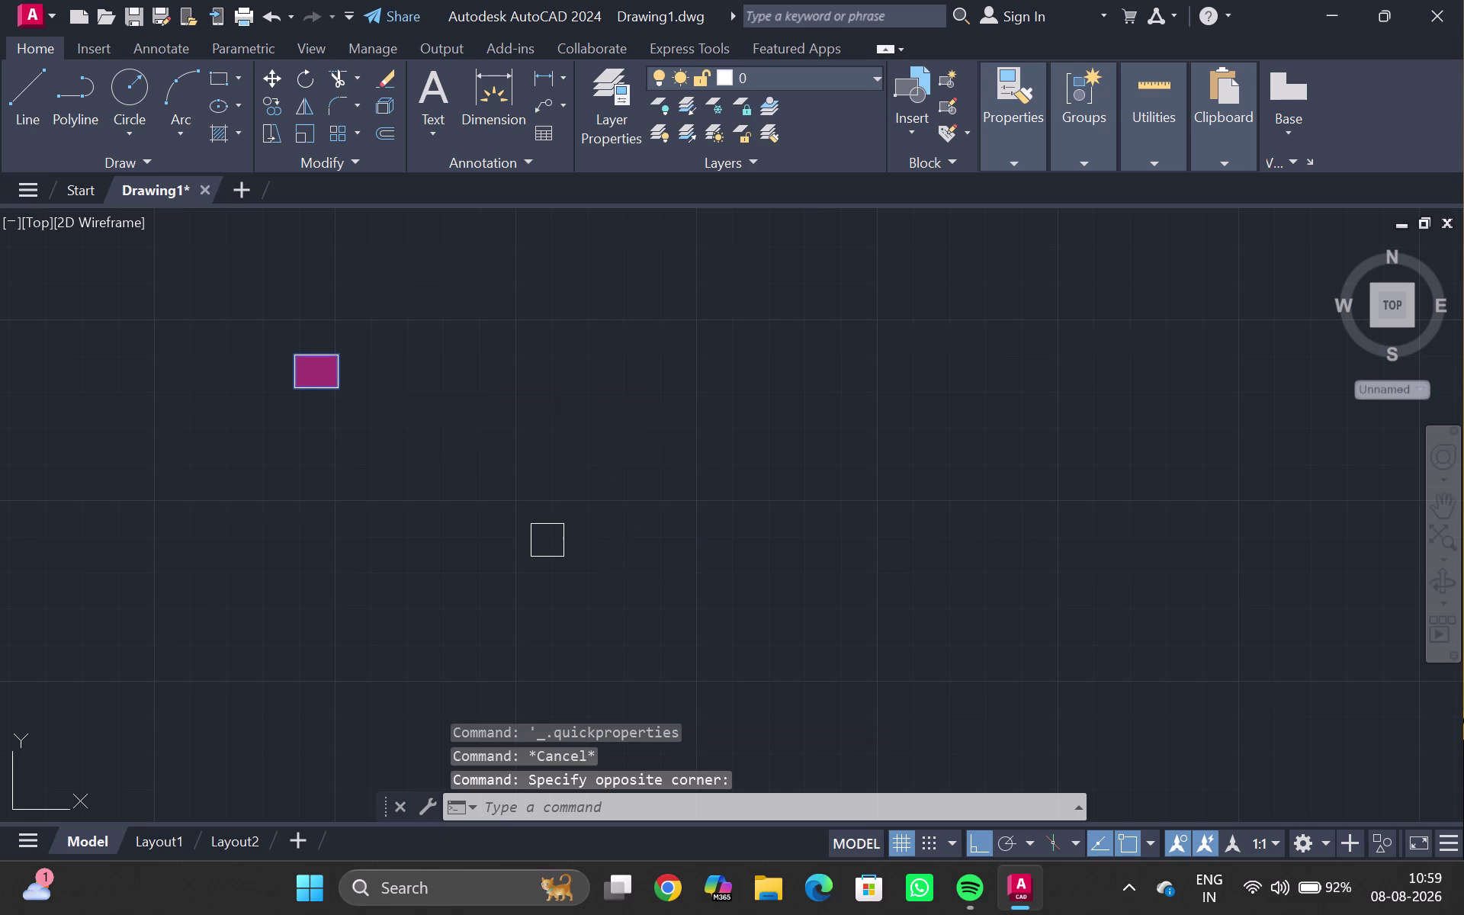
Copy the column to the right and rotate the copy 90° upright.
click(316, 365)
click(409, 376)
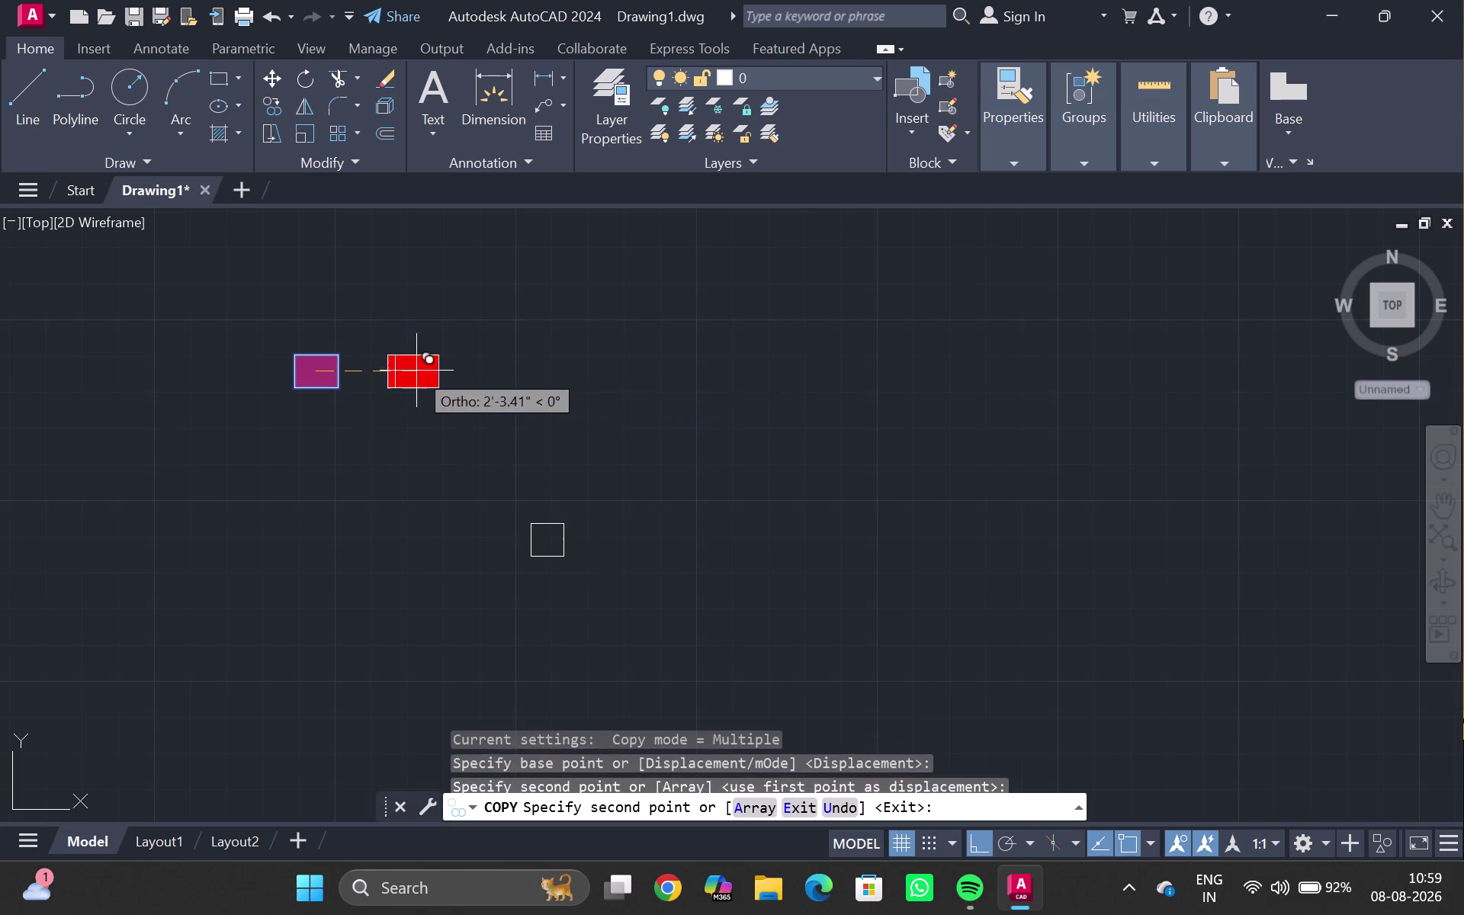
key(Escape)
click(414, 365)
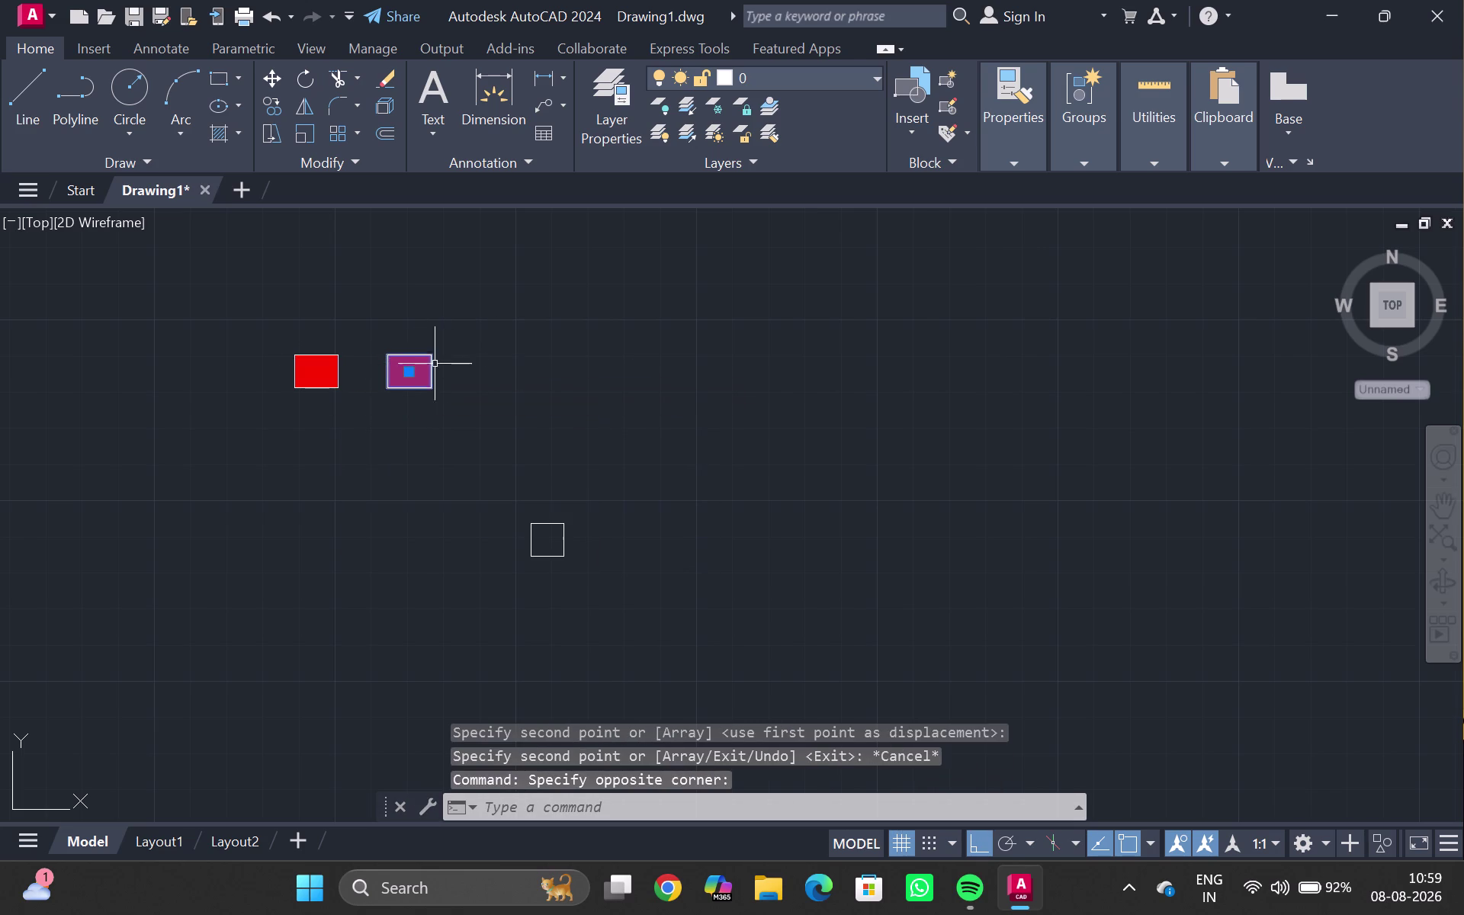
text(ro)
key(Return)
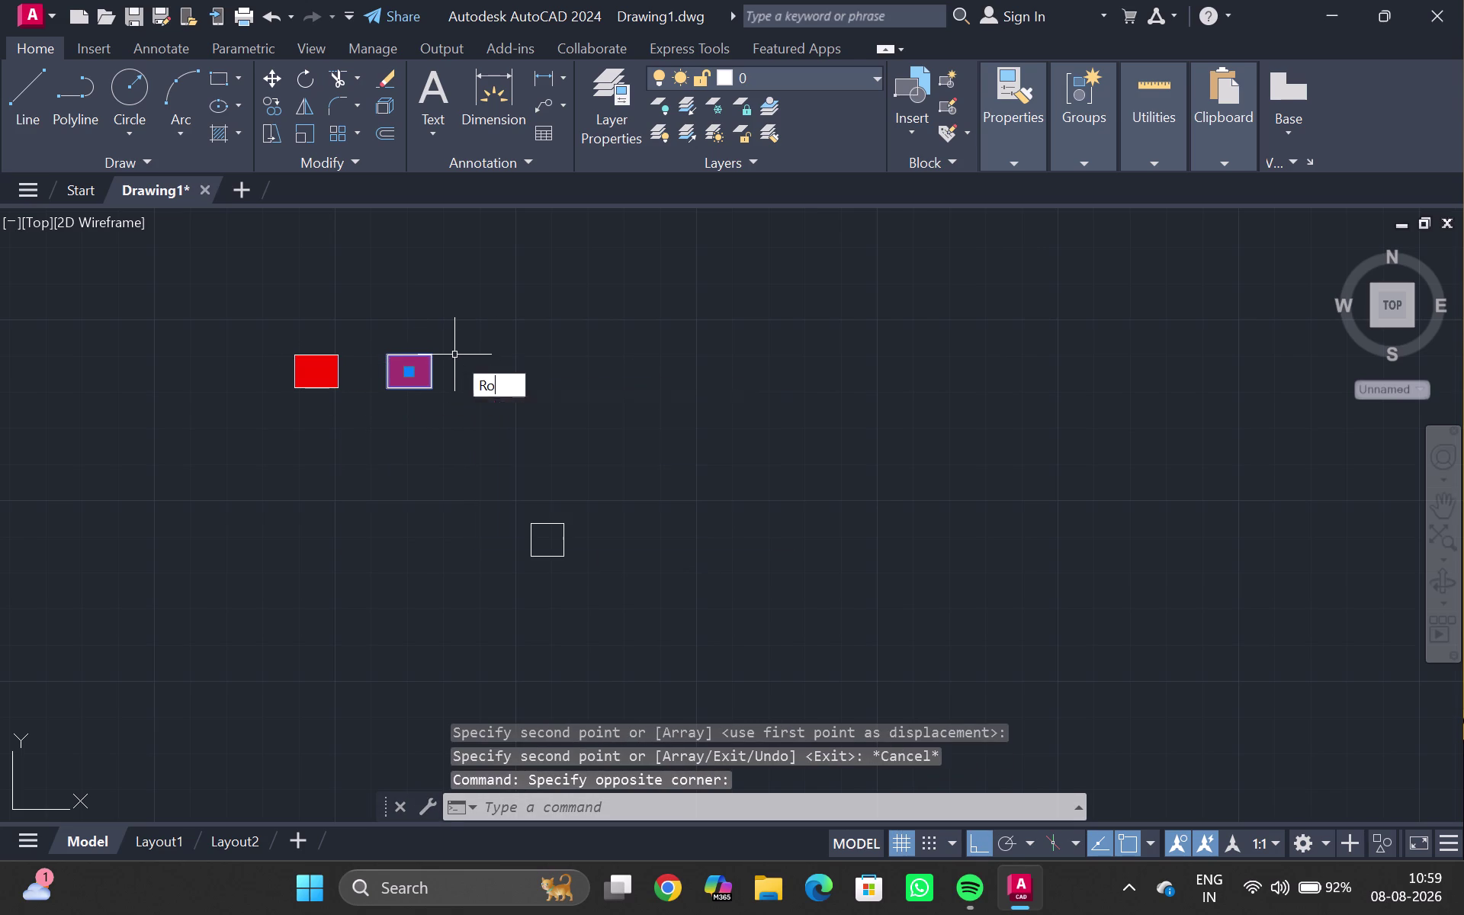
click(414, 370)
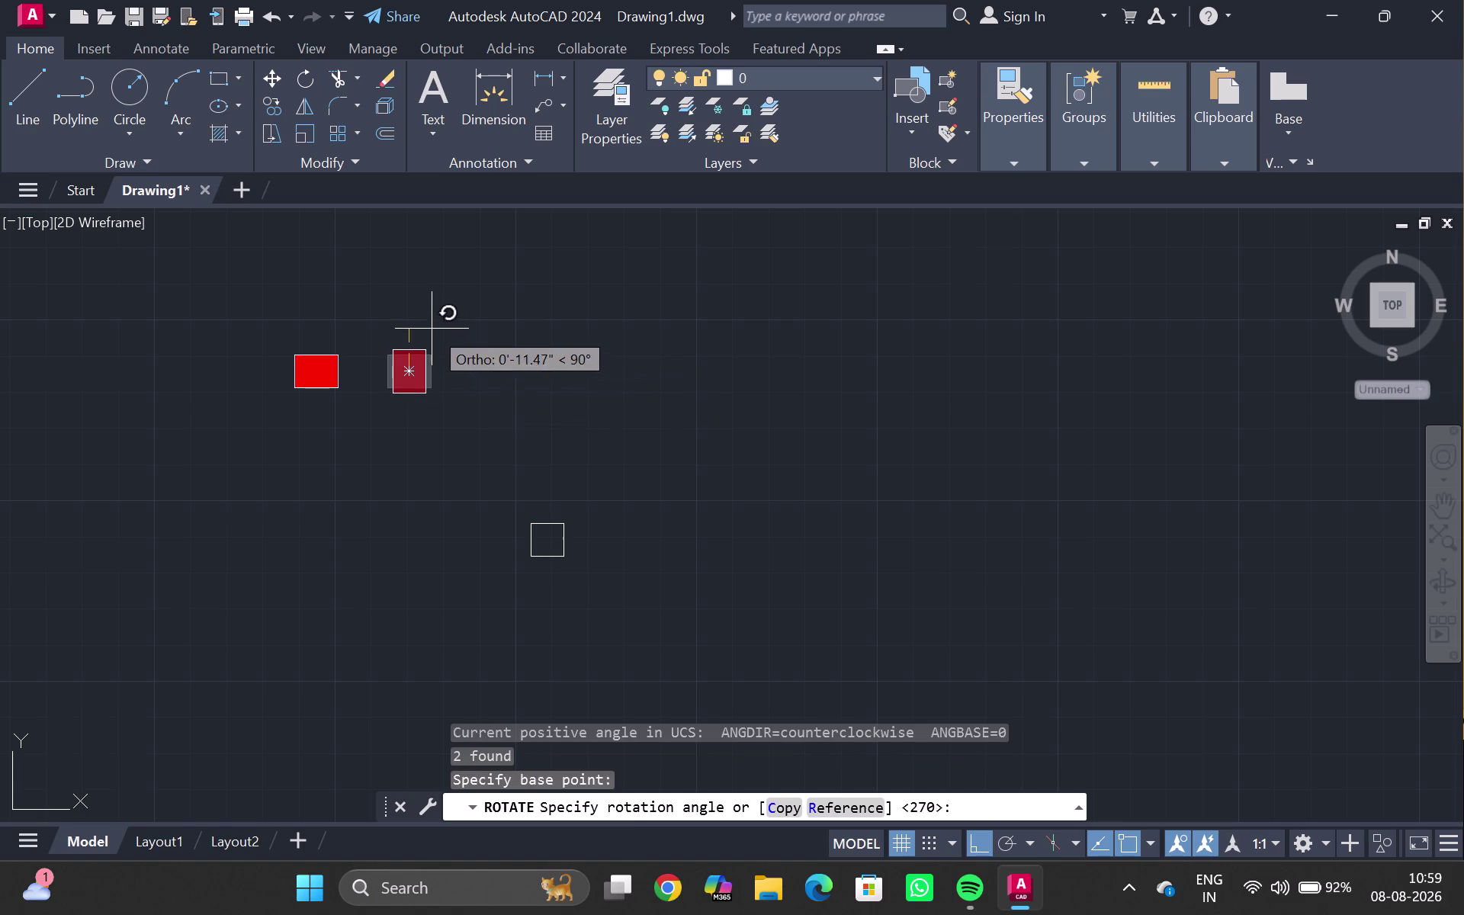
click(430, 329)
key(Escape)
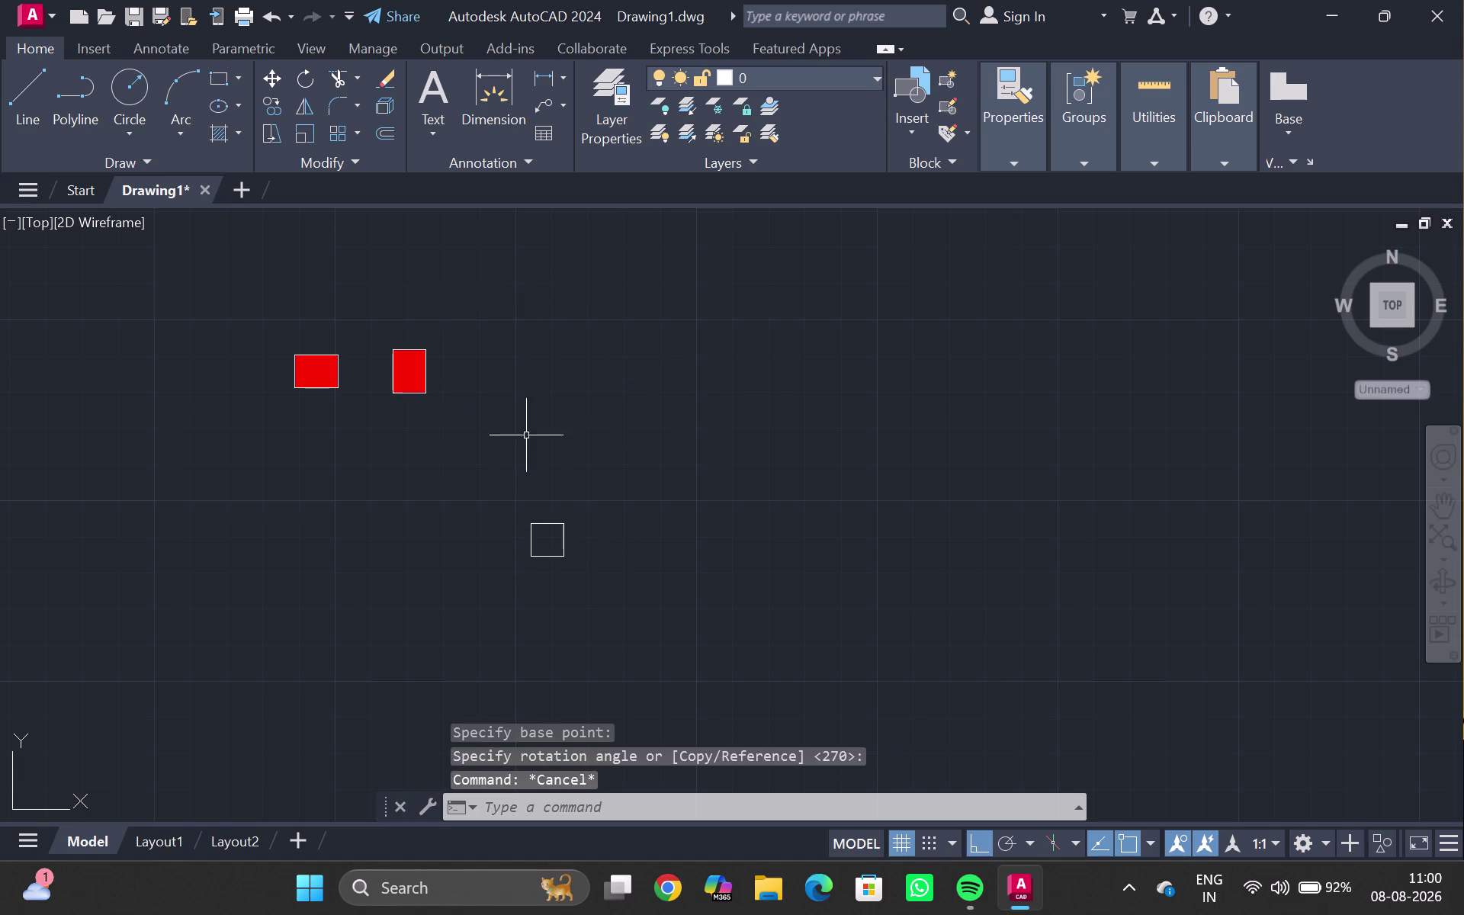
Fill the small 9-inch square with a solid red hatch.
key(h)
key(Return)
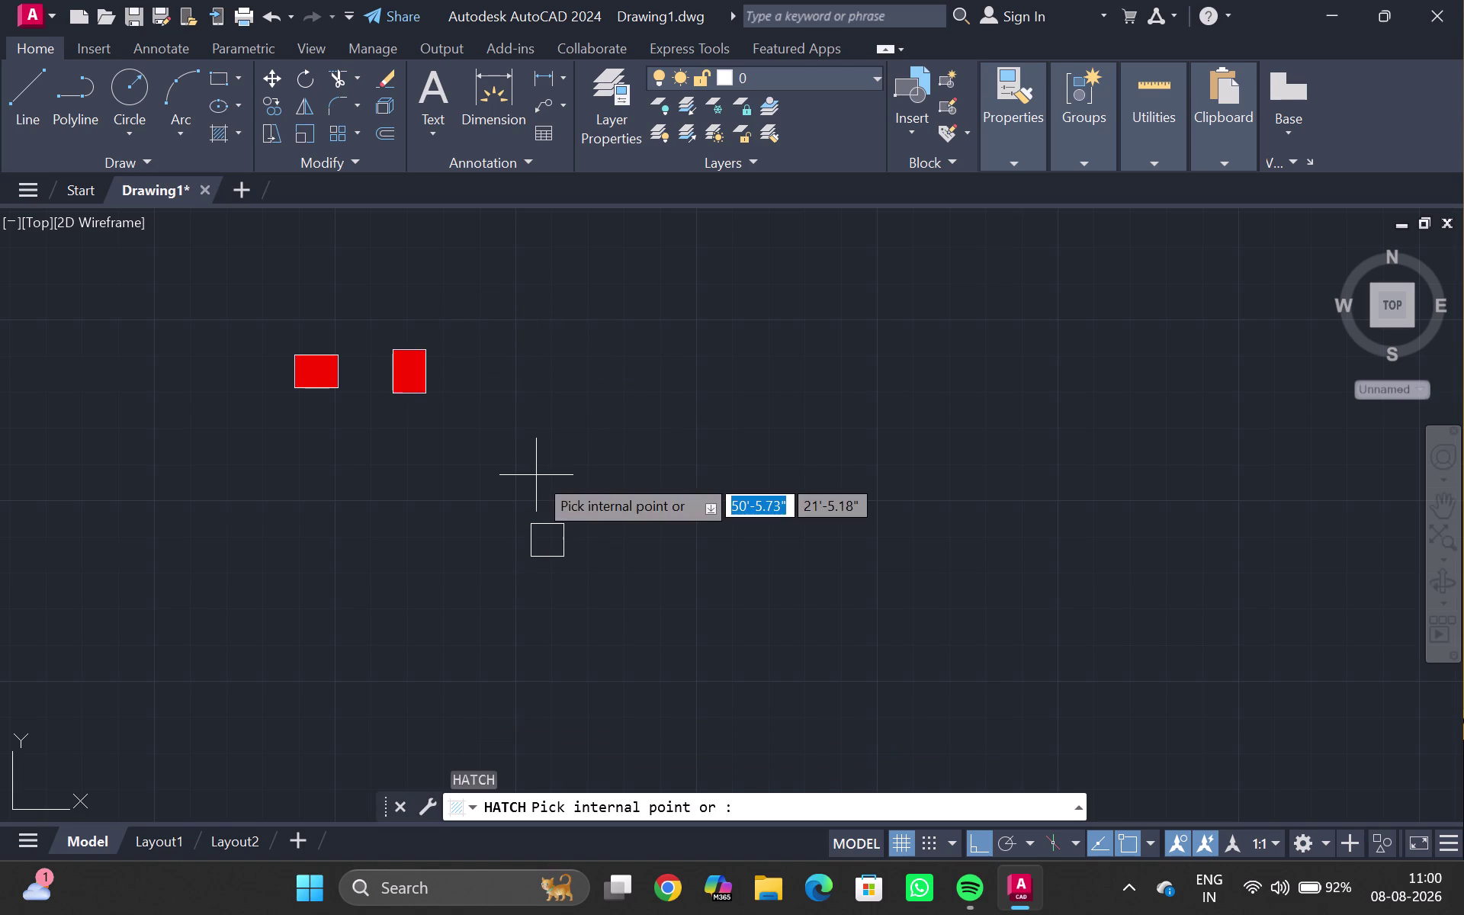
click(577, 99)
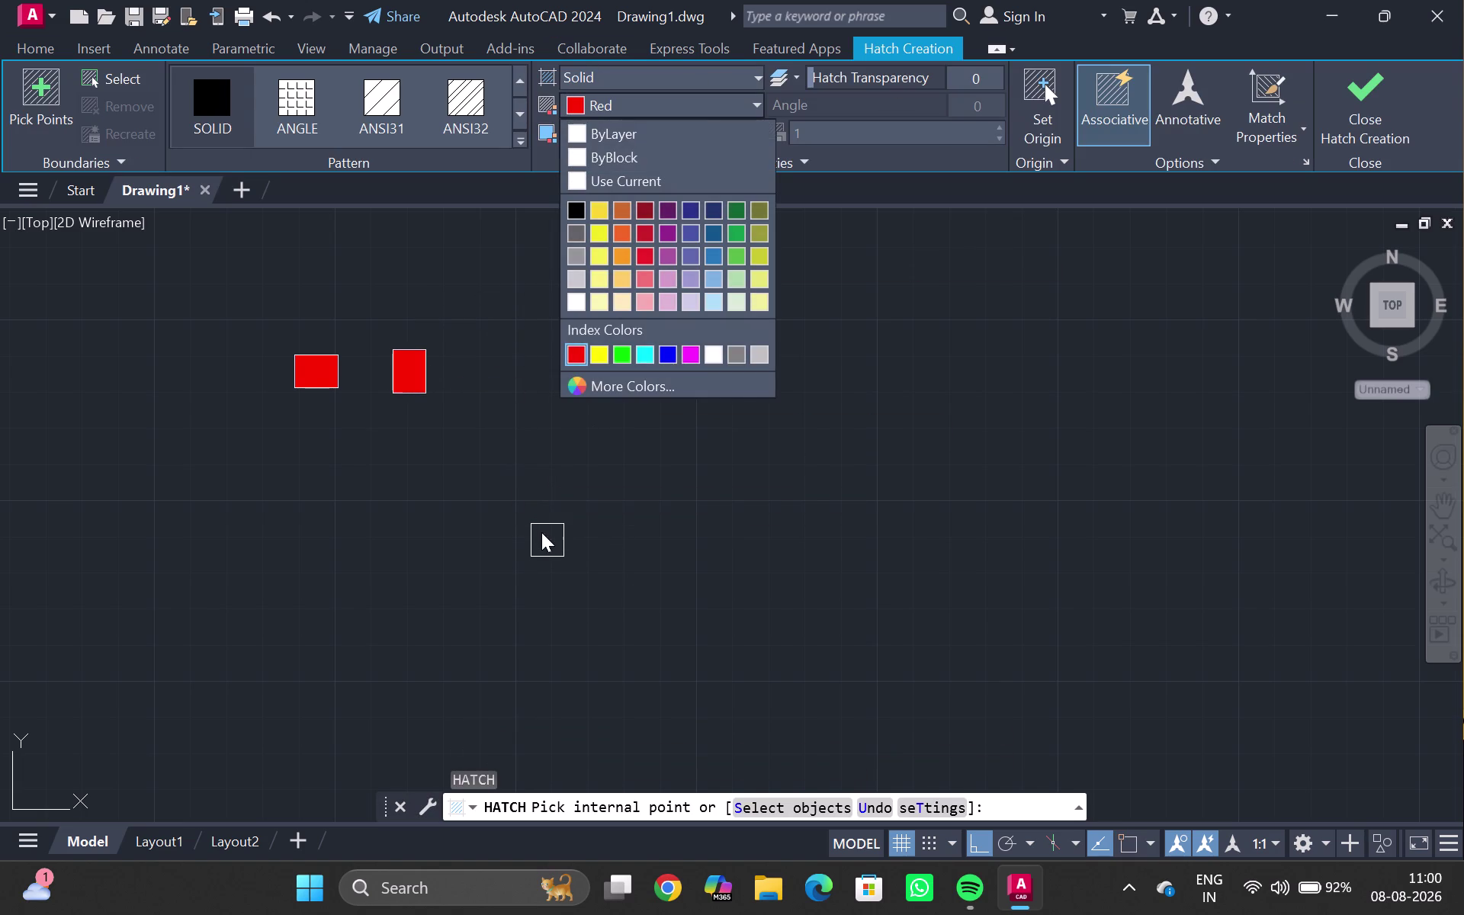
click(541, 532)
click(547, 541)
key(Escape)
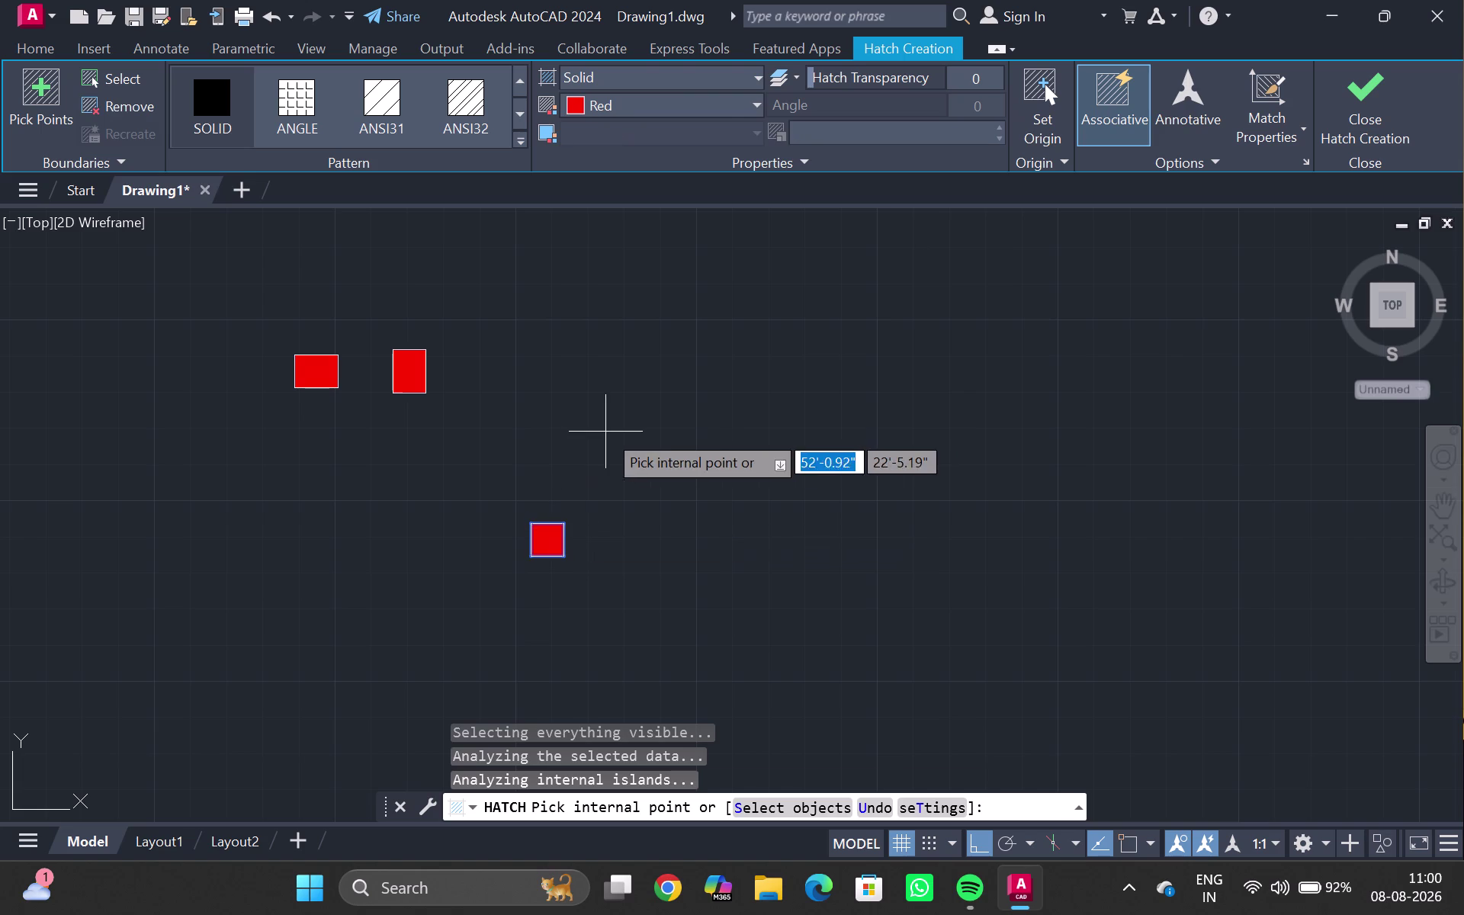
Drag a selection window near the square and run the group command.
drag(535, 486, 406, 524)
click(406, 525)
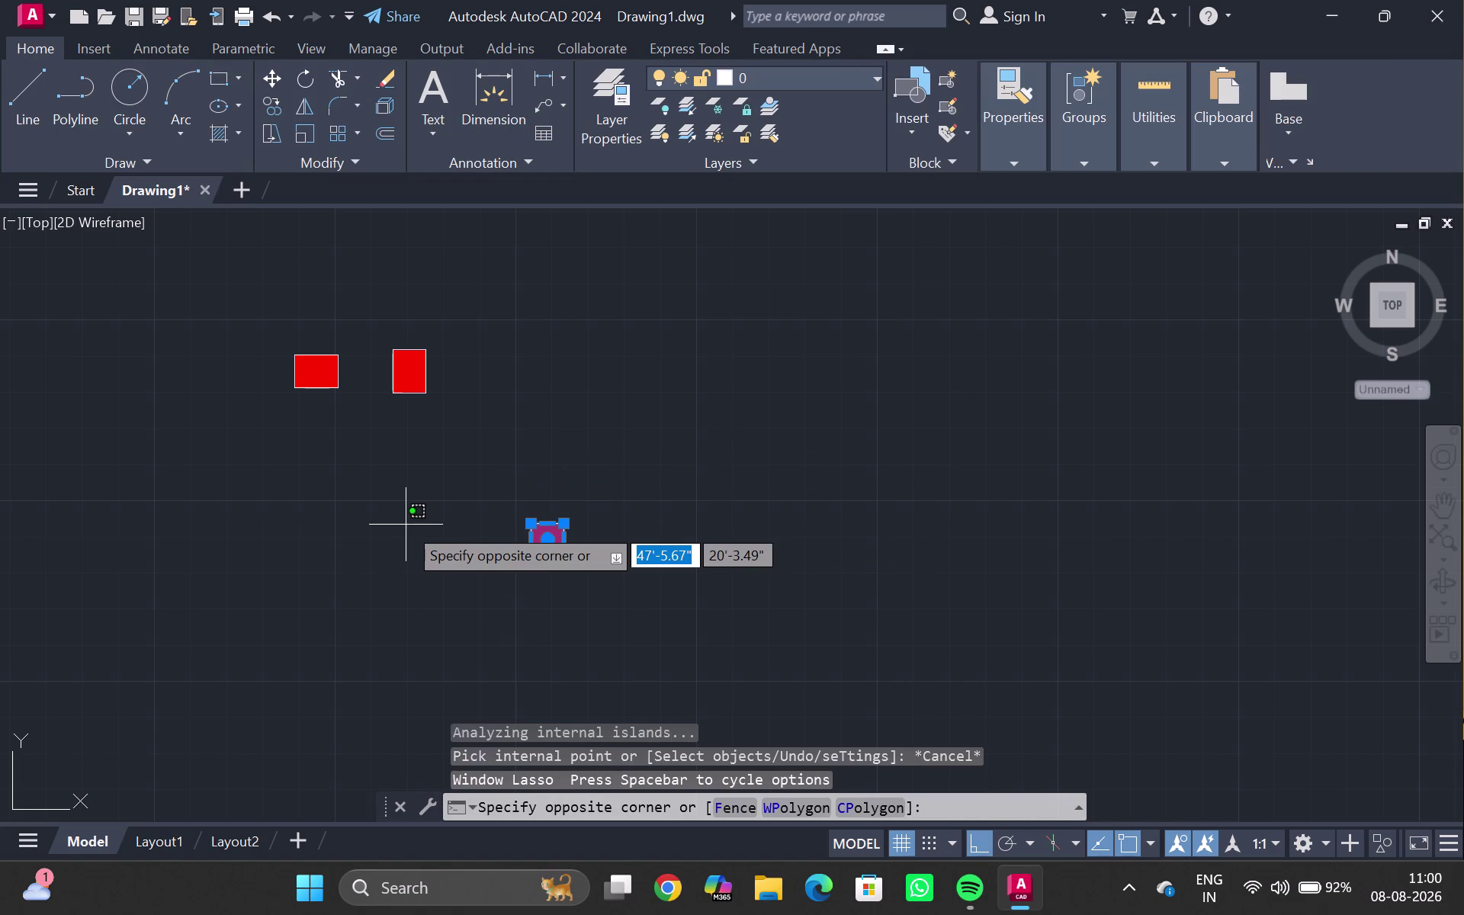
key(g)
key(Return)
scroll(down, 3)
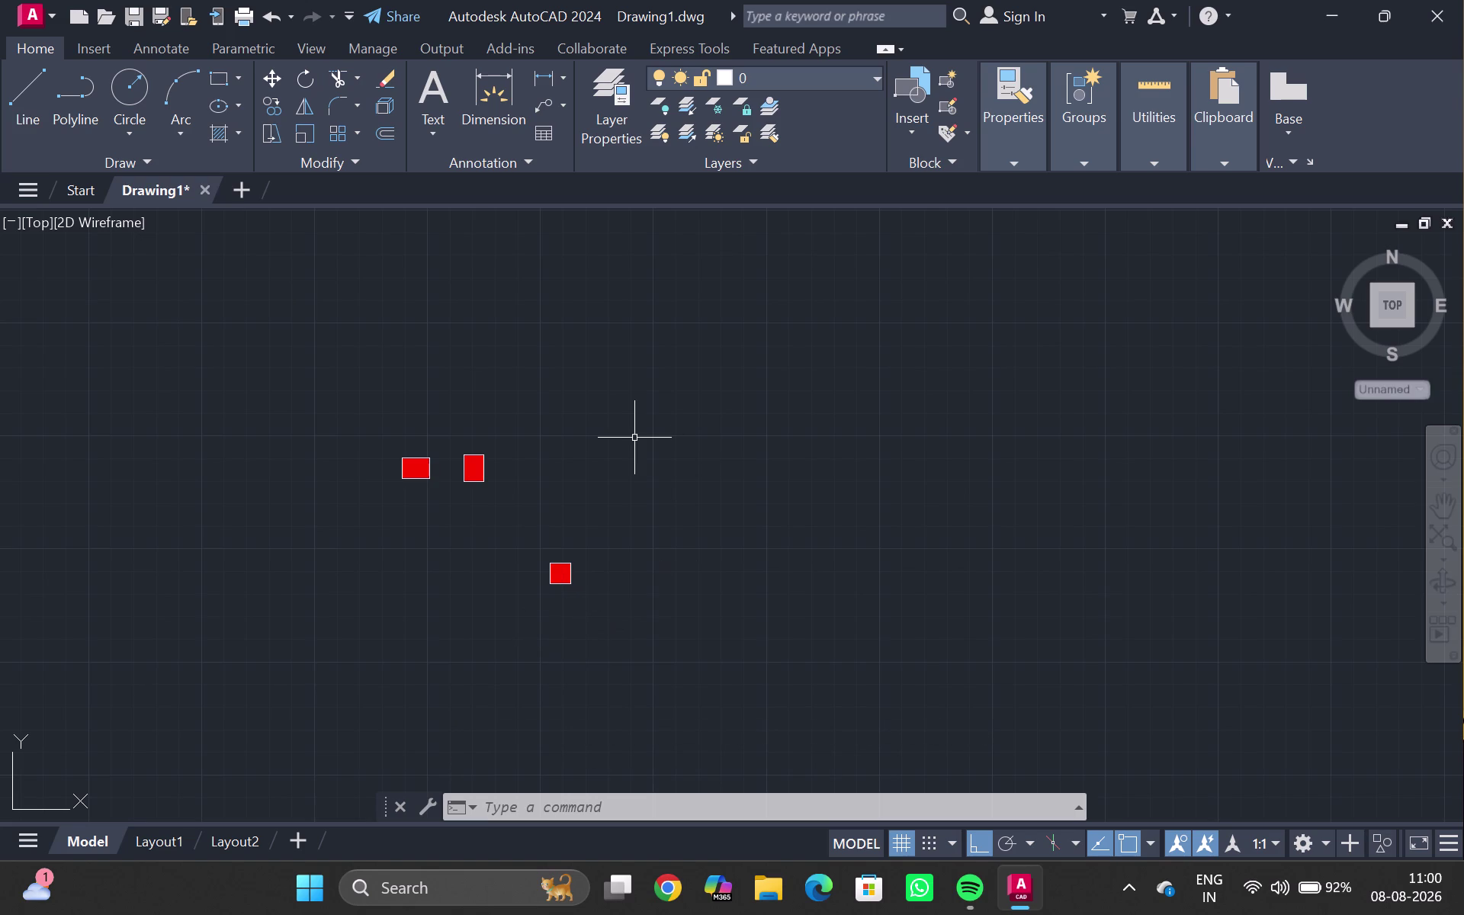
Start copying the red square from a base point, with Ortho turned off.
scroll(down, 3)
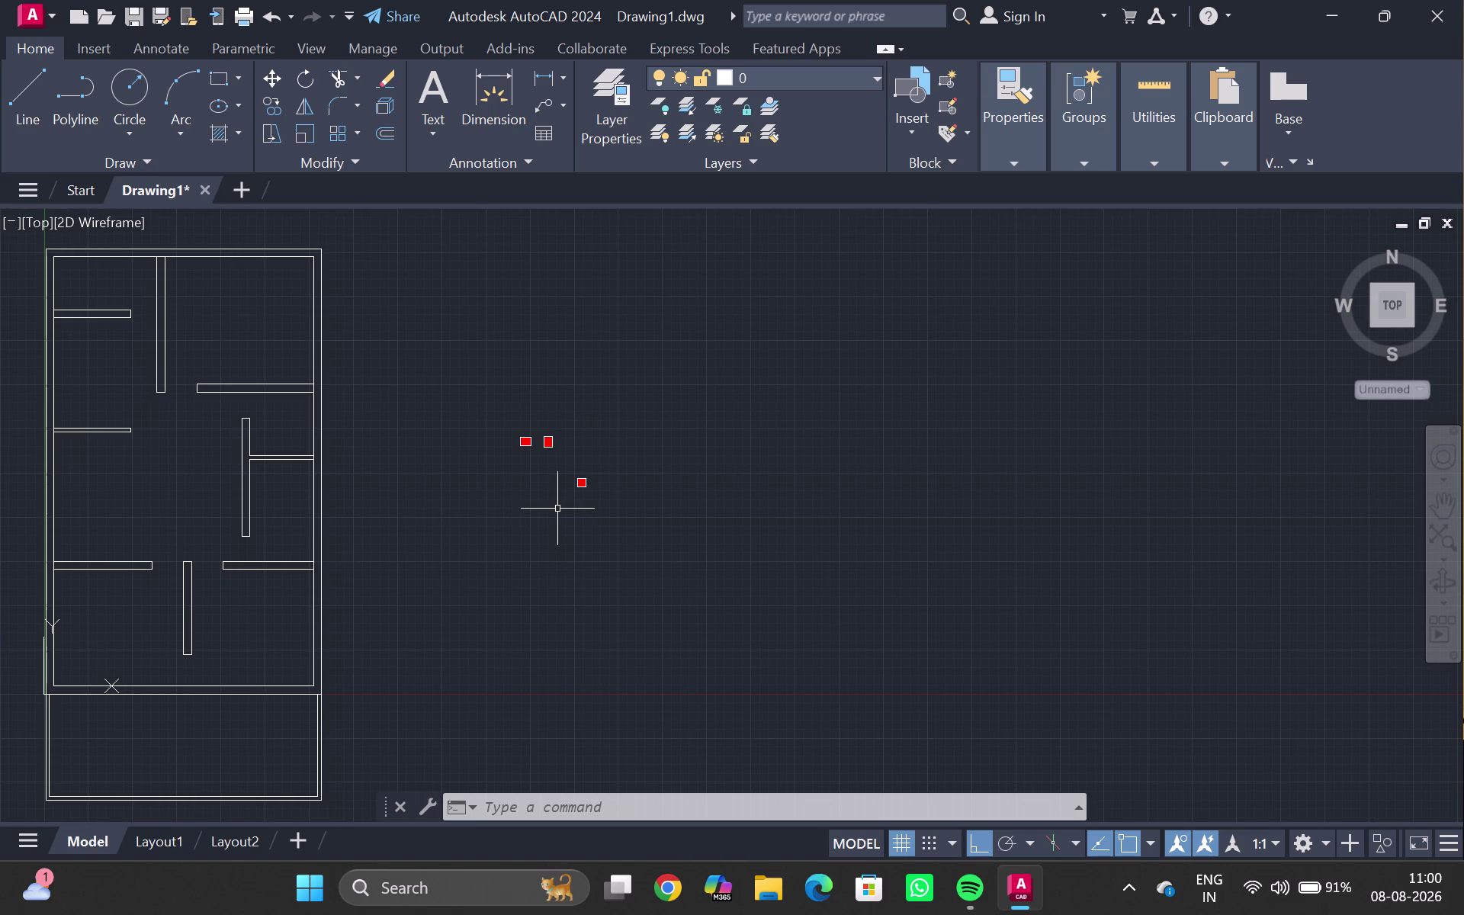
scroll(up, 3)
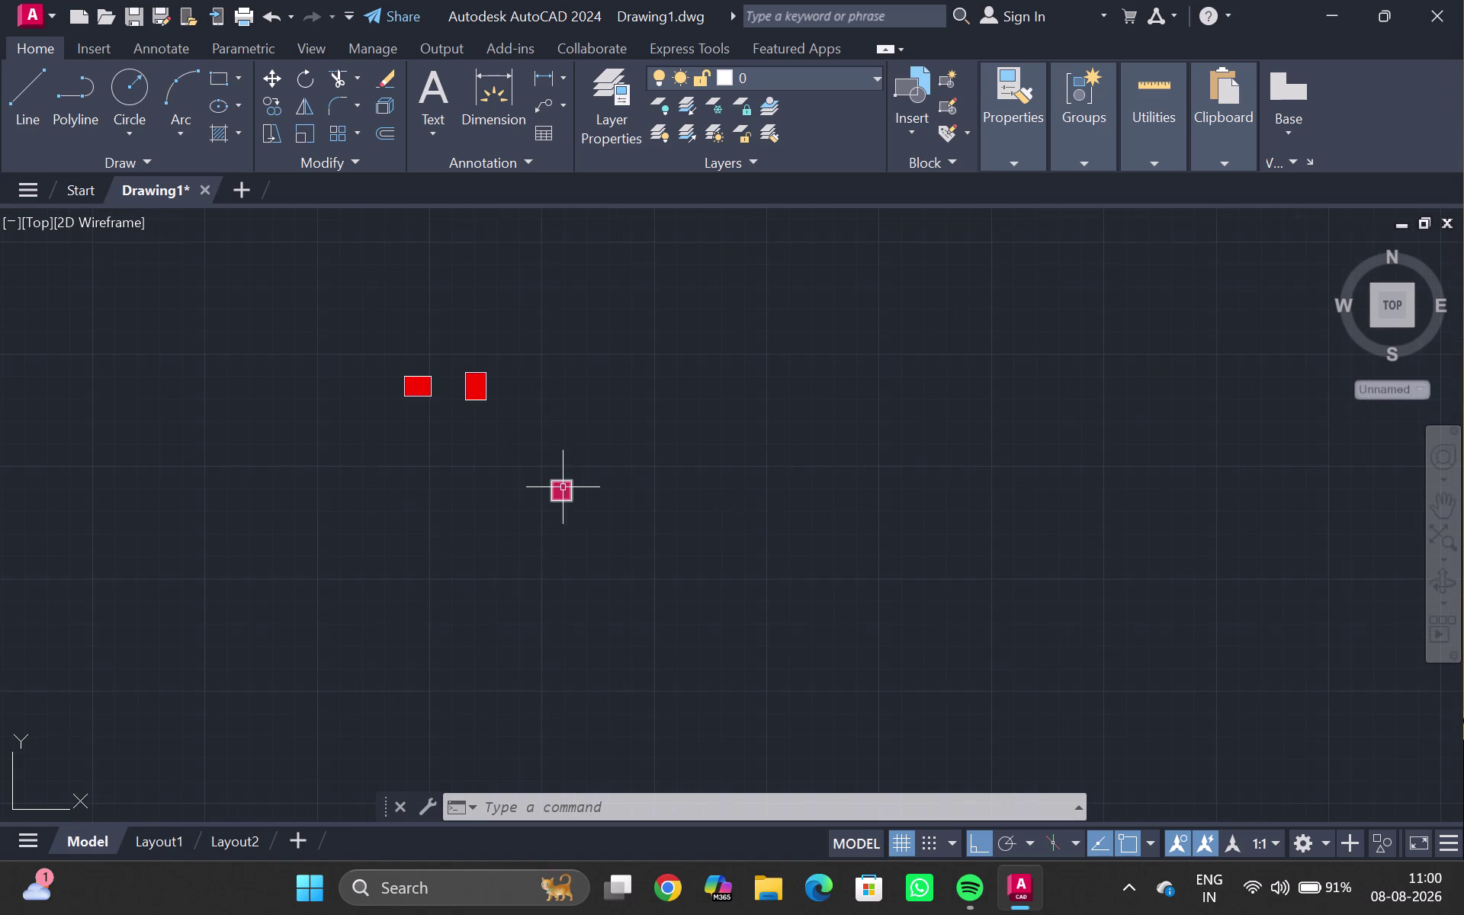
click(559, 489)
text(co)
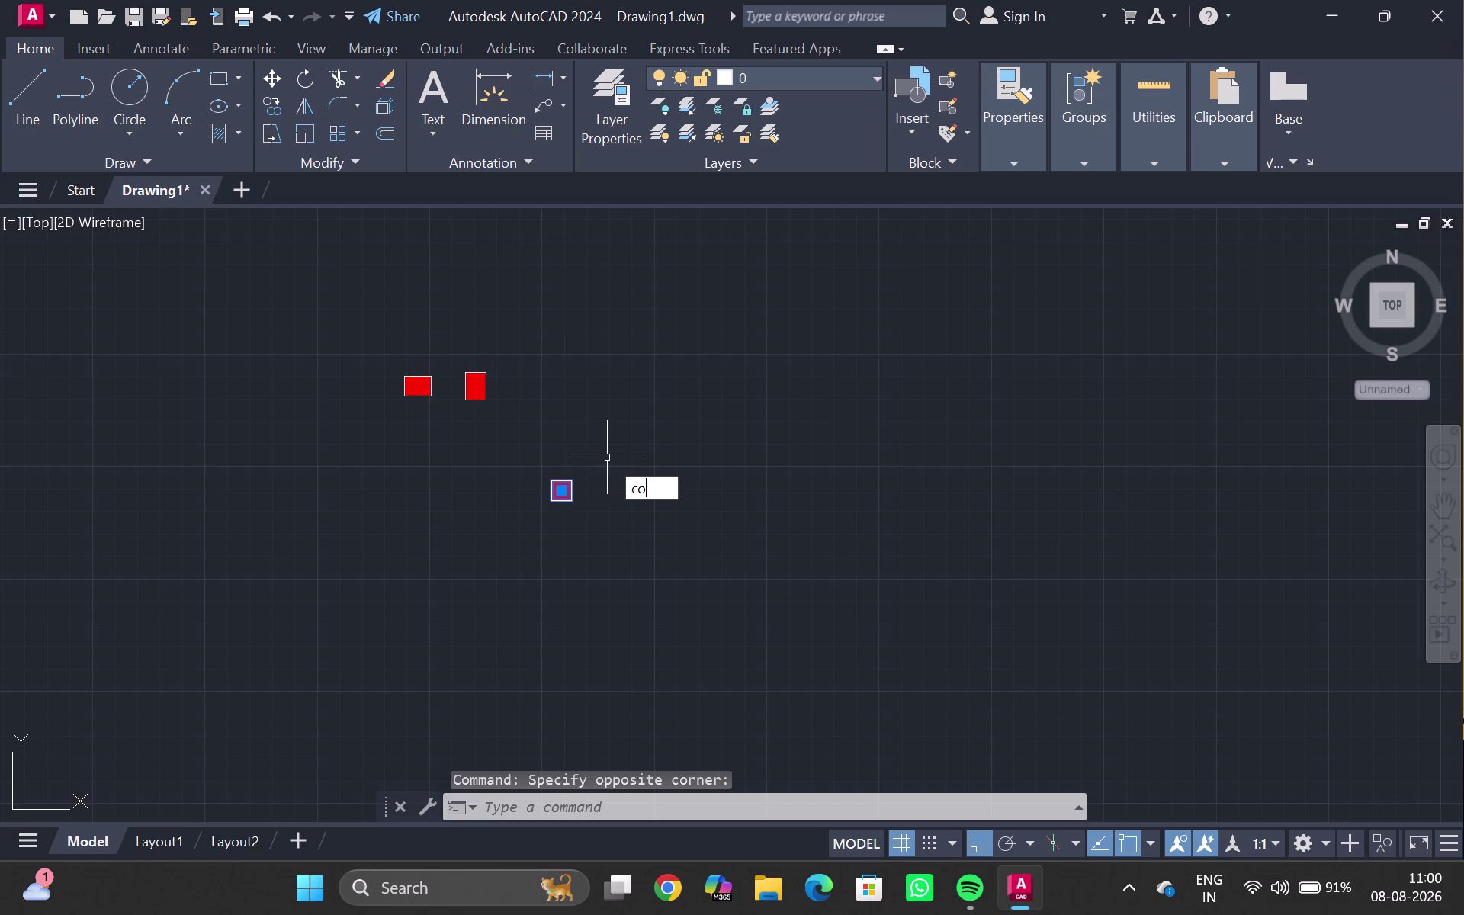
key(Return)
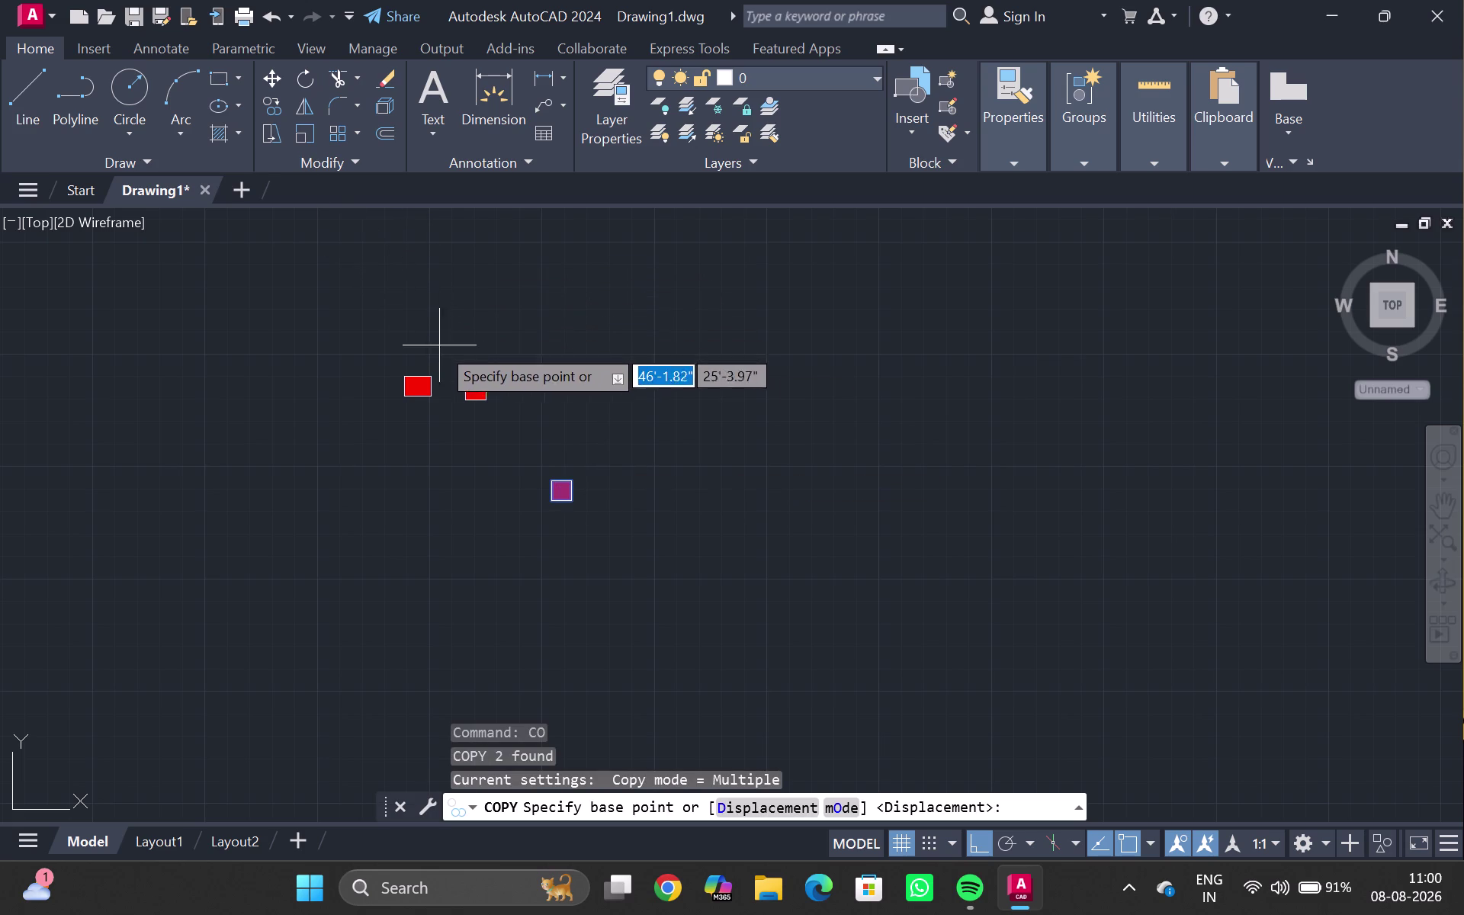
click(575, 500)
scroll(down, 3)
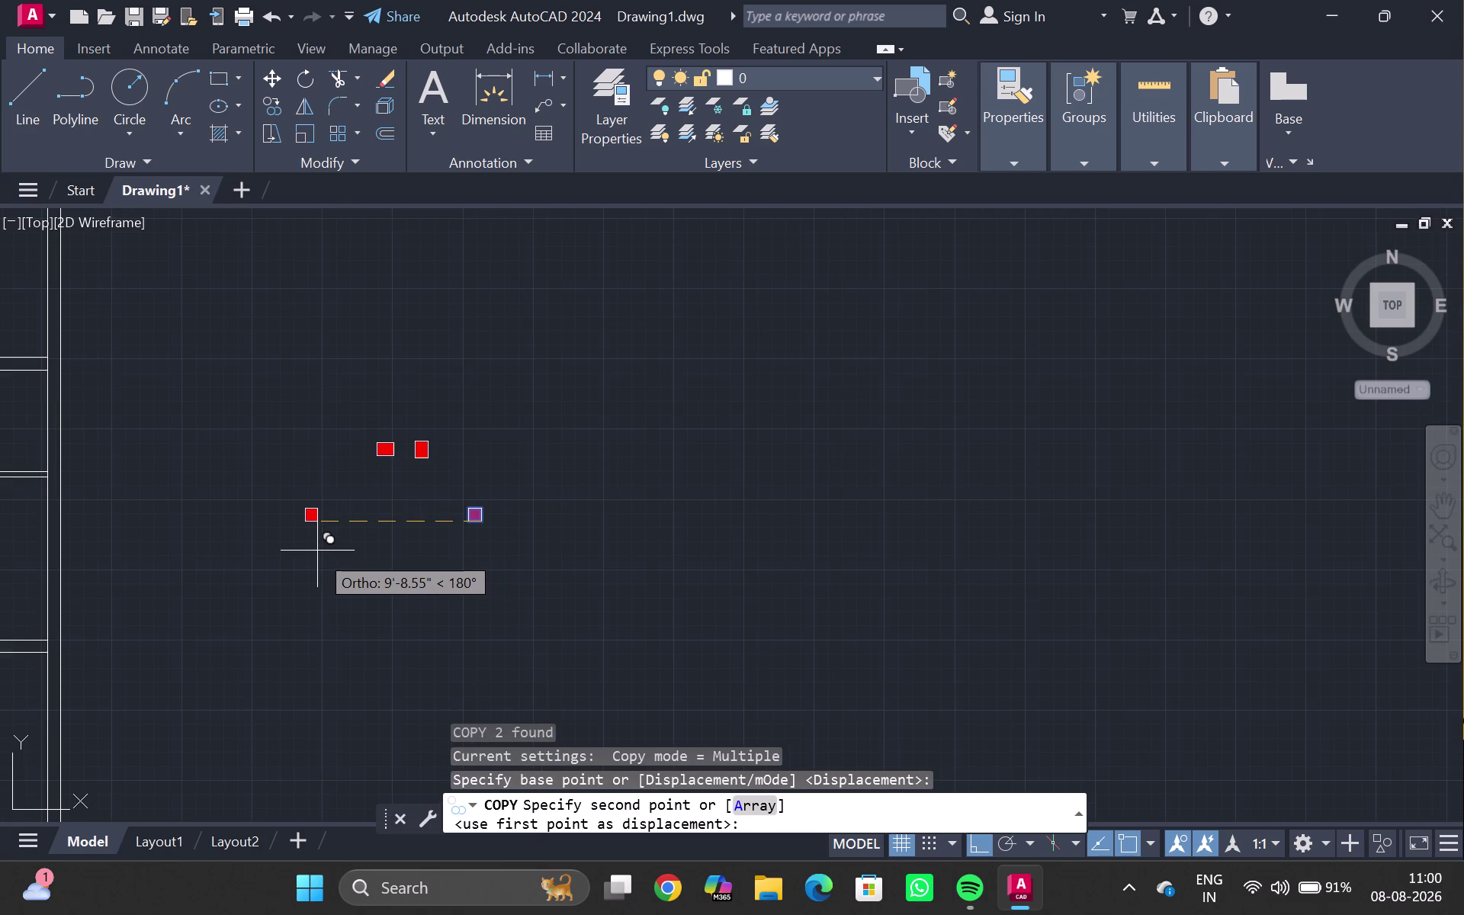
key(ctrl+F8)
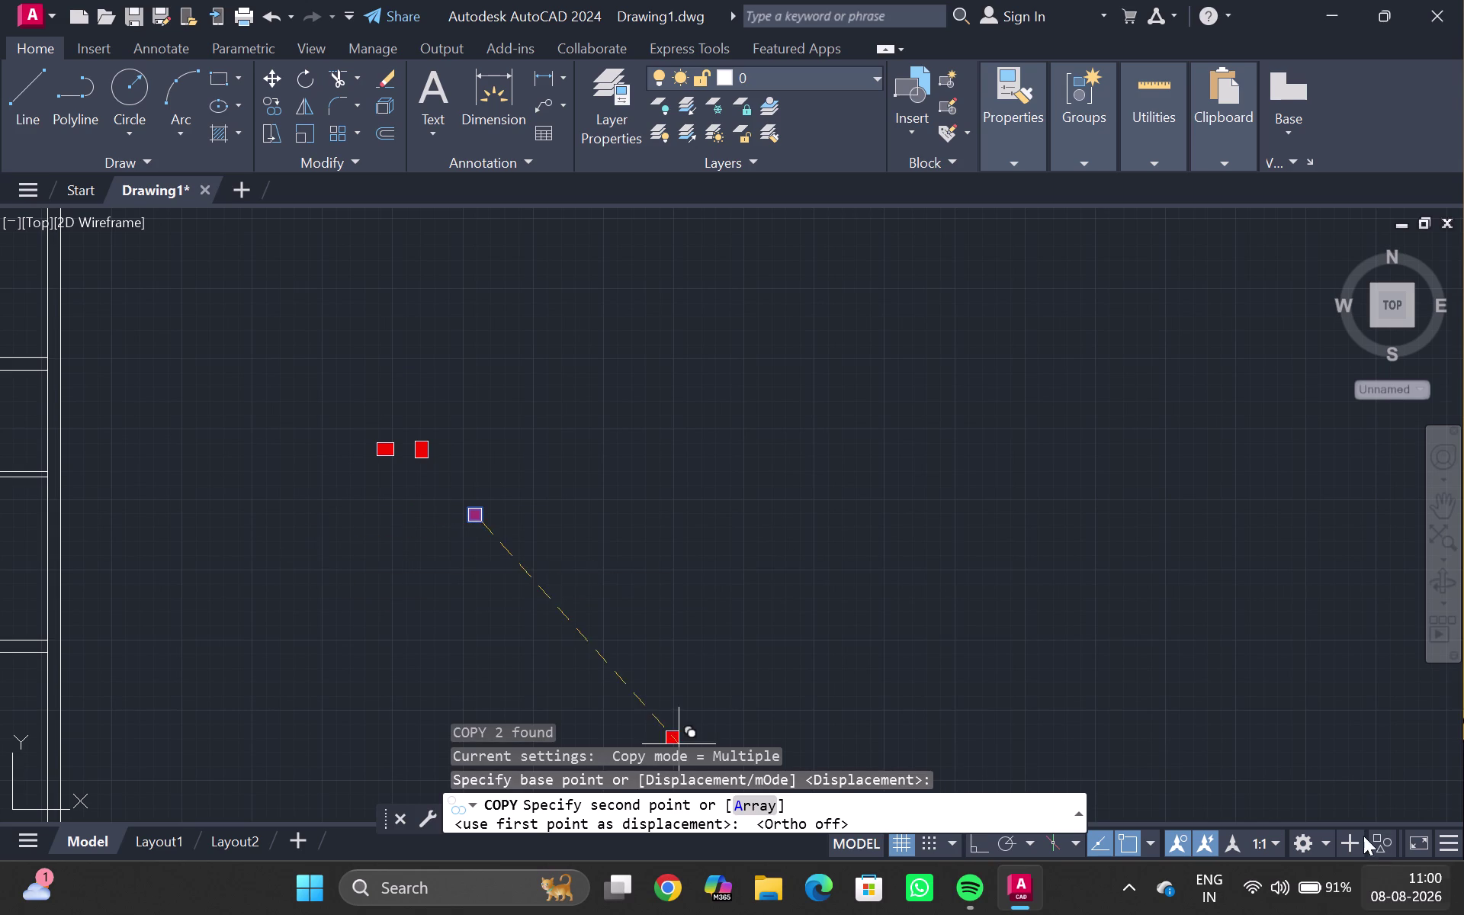
middle_drag(52, 669, 471, 352)
scroll(up, 3)
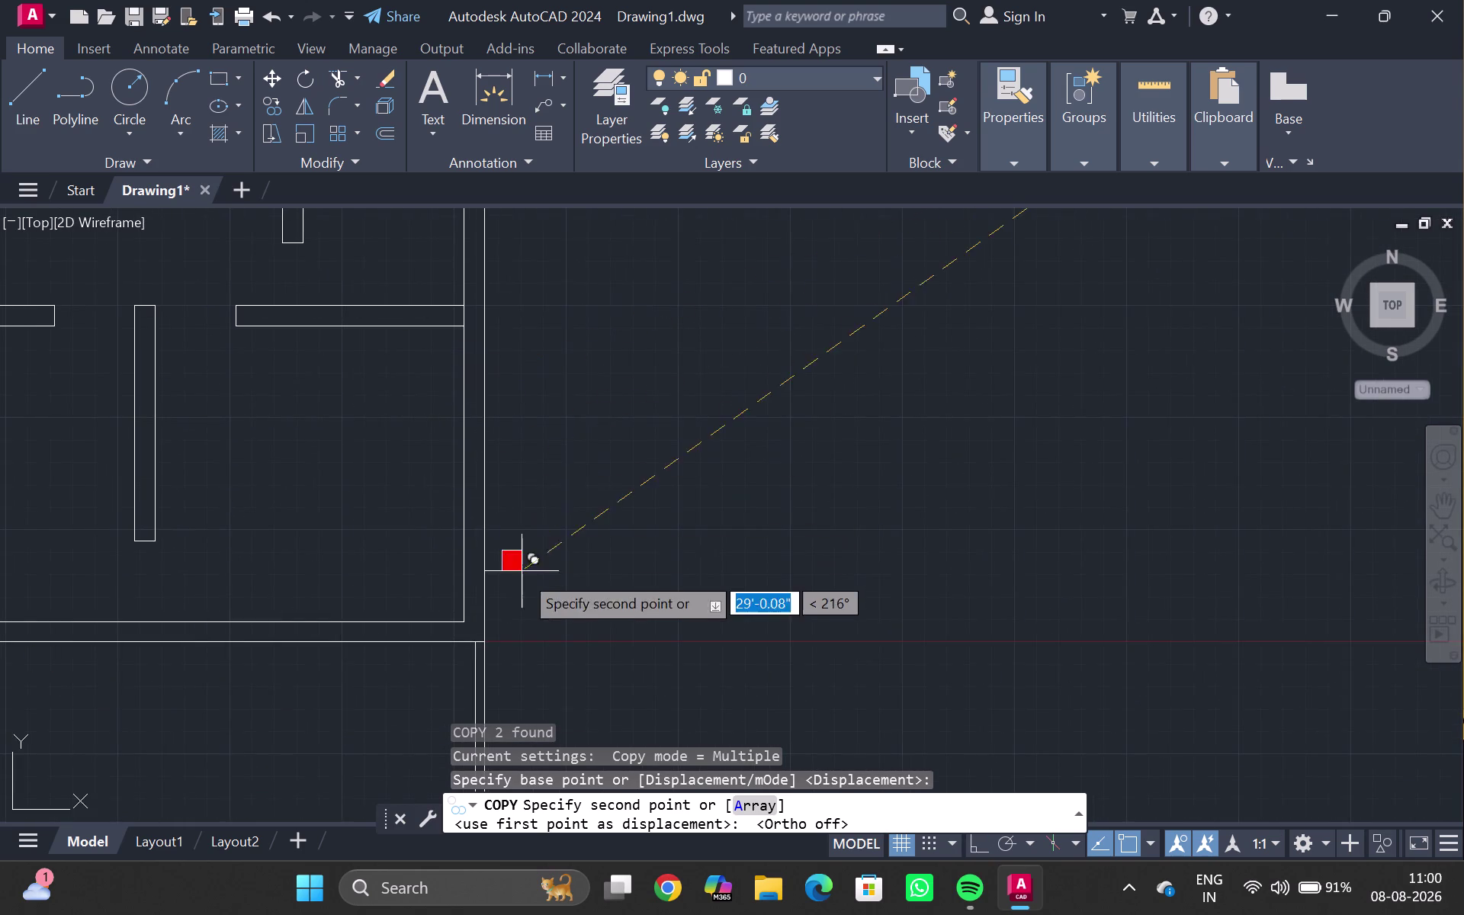
scroll(down, 3)
middle_drag(513, 585, 468, 436)
scroll(up, 3)
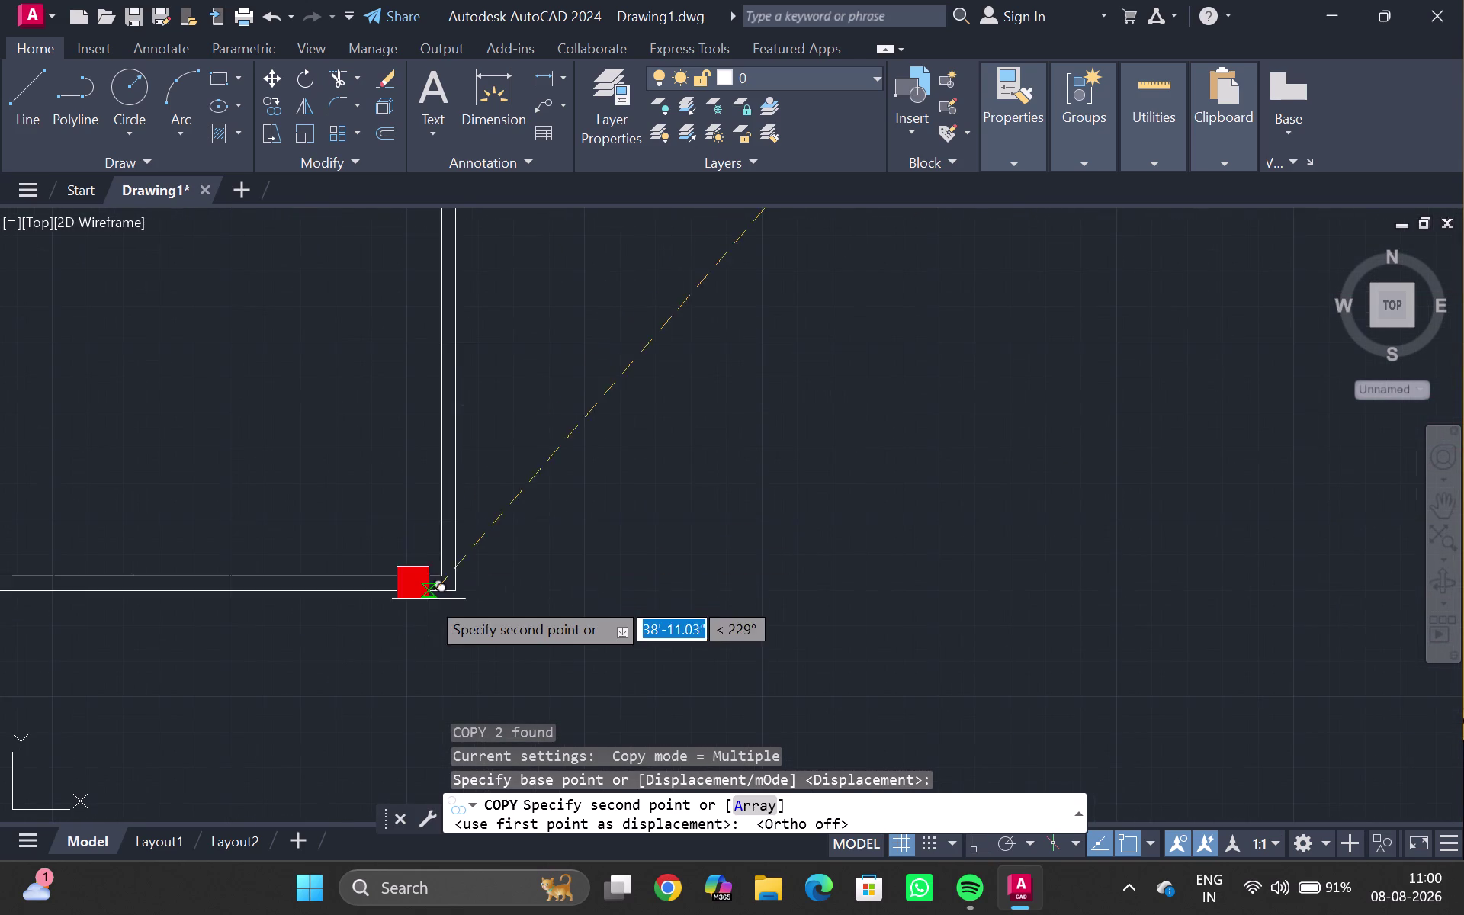
Place column copies at the lower-right, upper-right, upper-left and lower-left room corners.
click(456, 583)
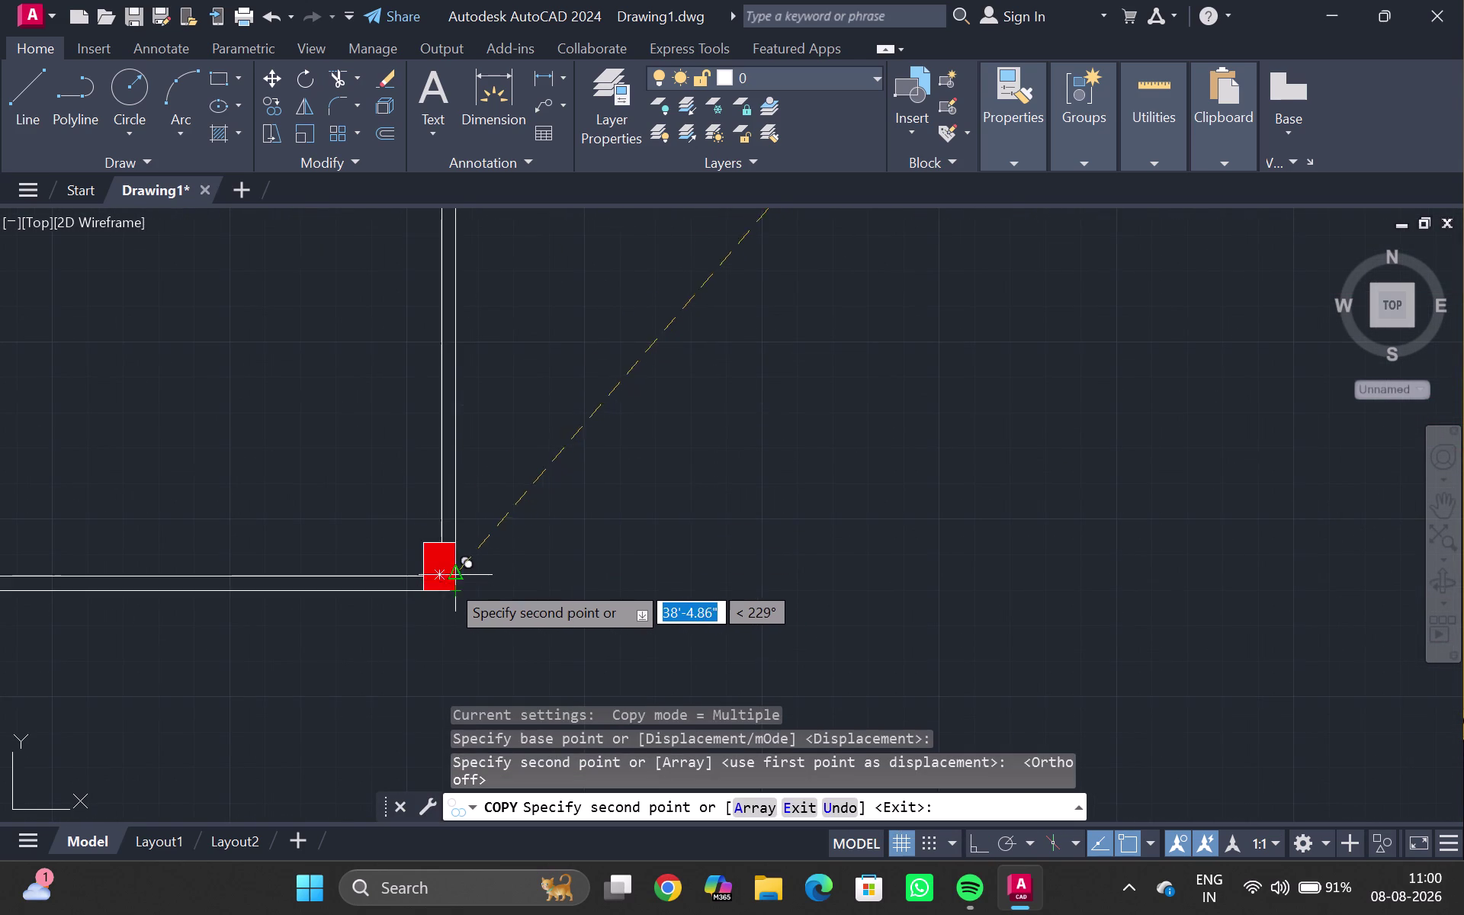
scroll(down, 3)
middle_drag(229, 552, 537, 504)
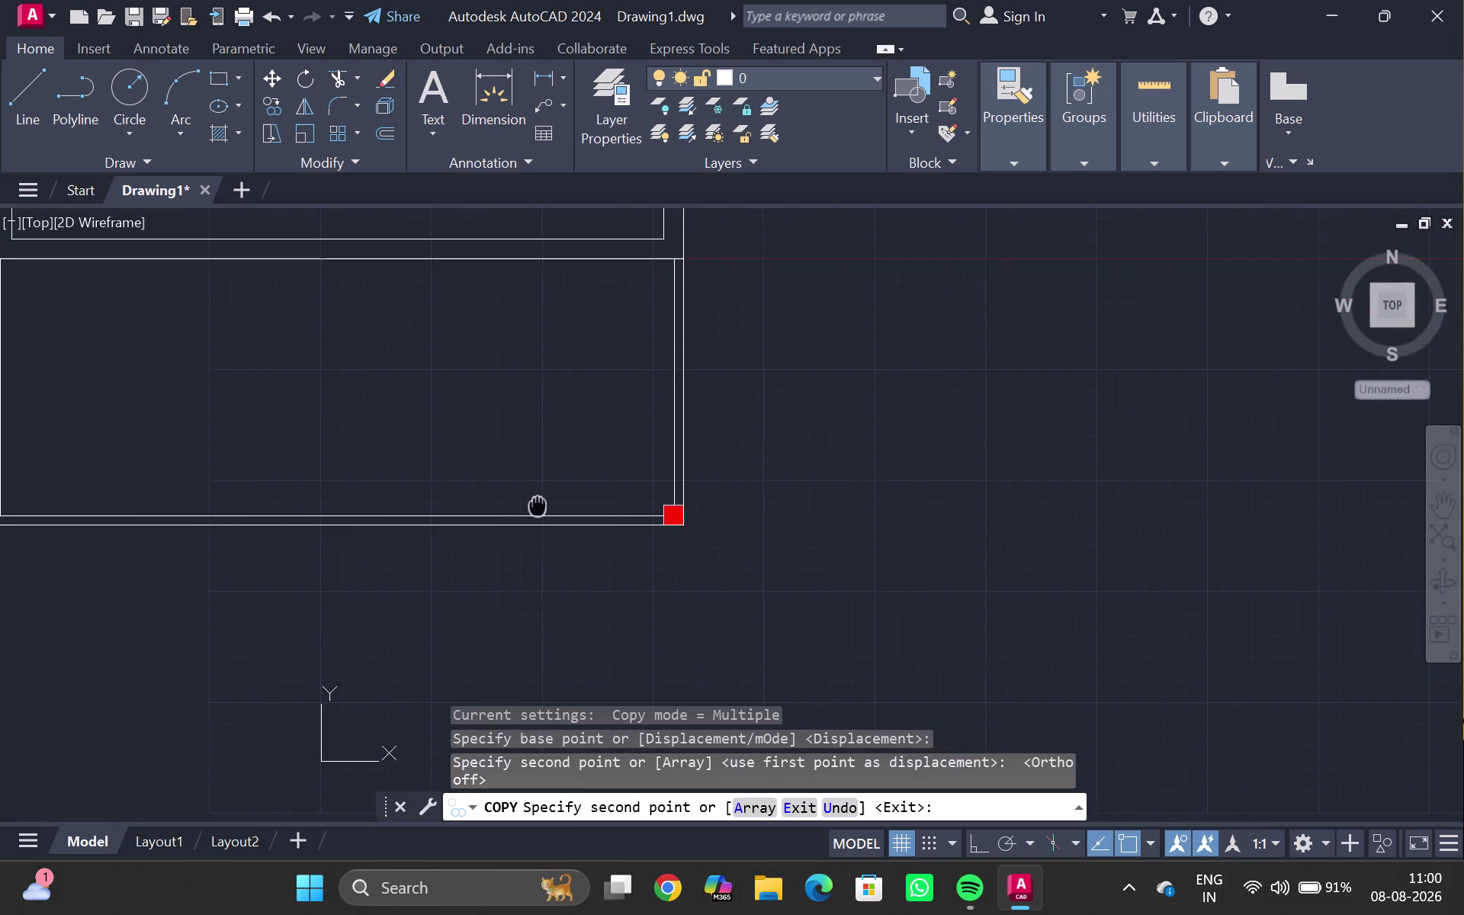
middle_drag(538, 504, 556, 485)
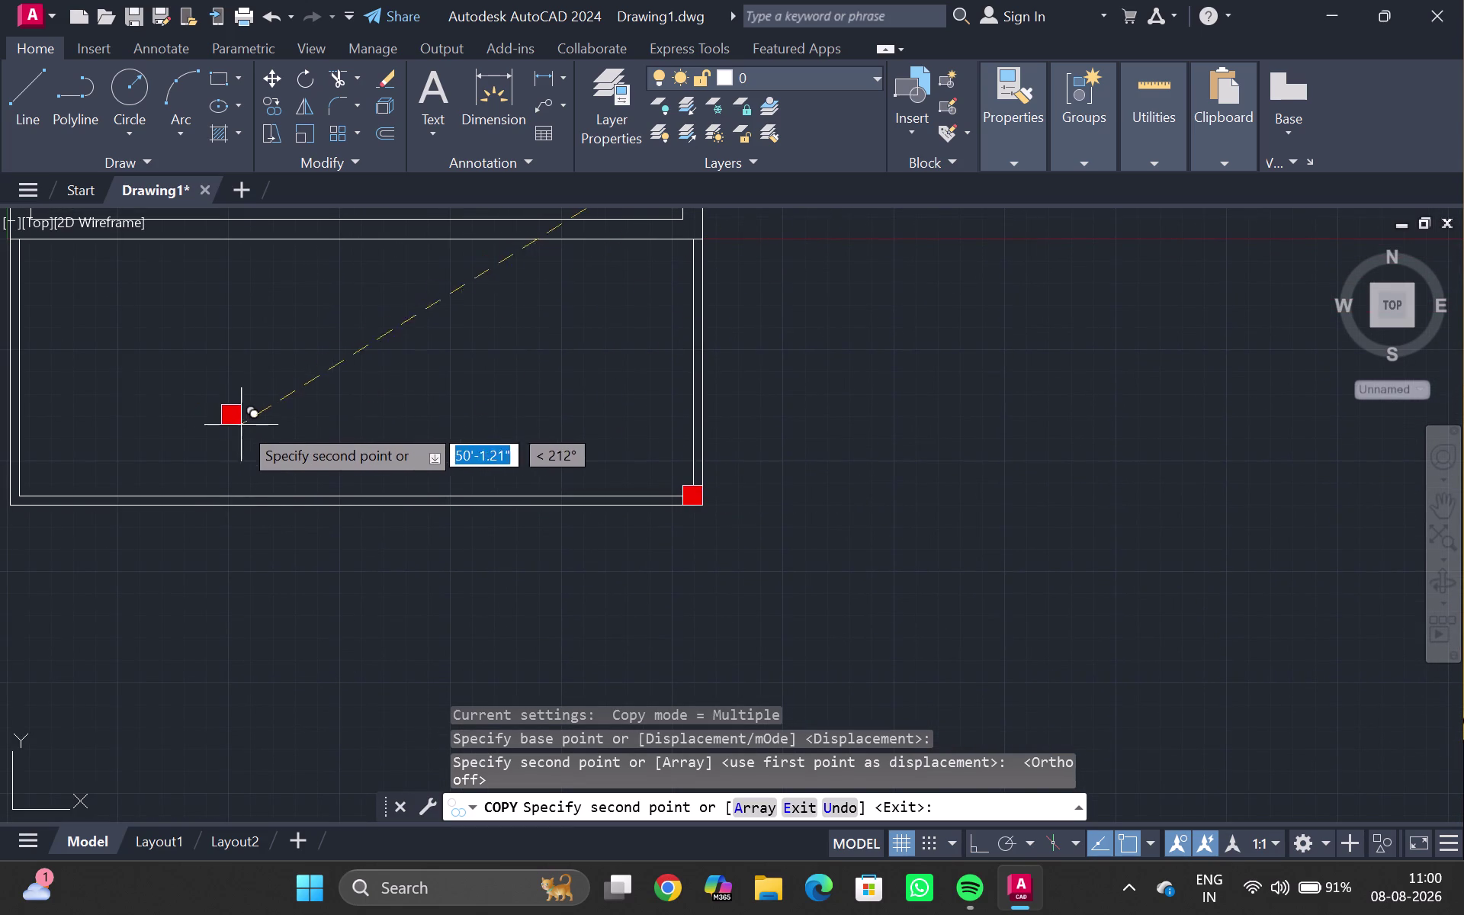
middle_drag(311, 372, 285, 459)
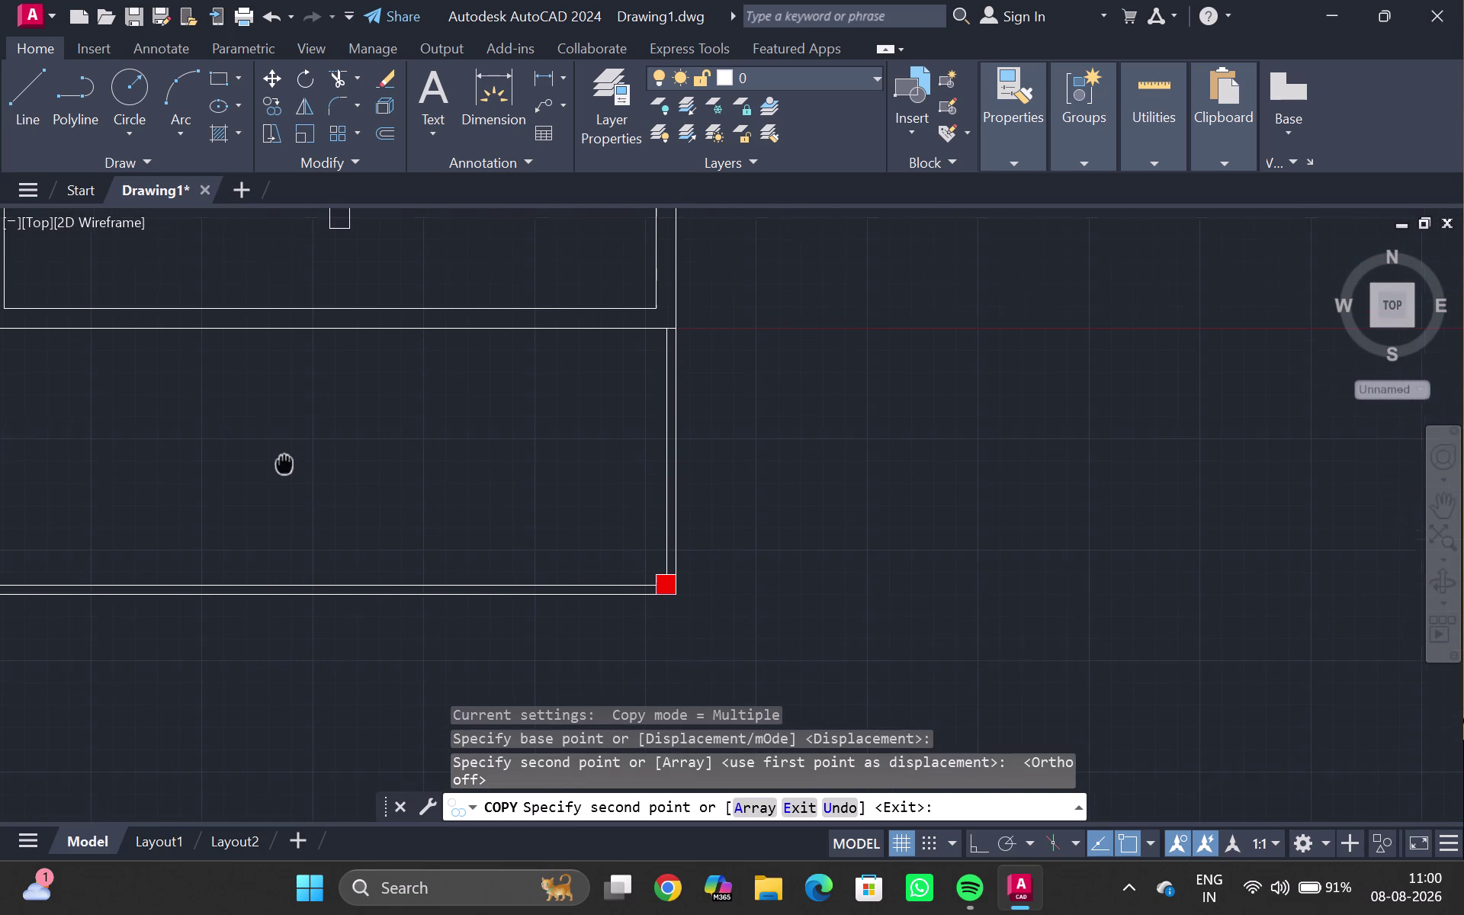
middle_drag(285, 459, 283, 464)
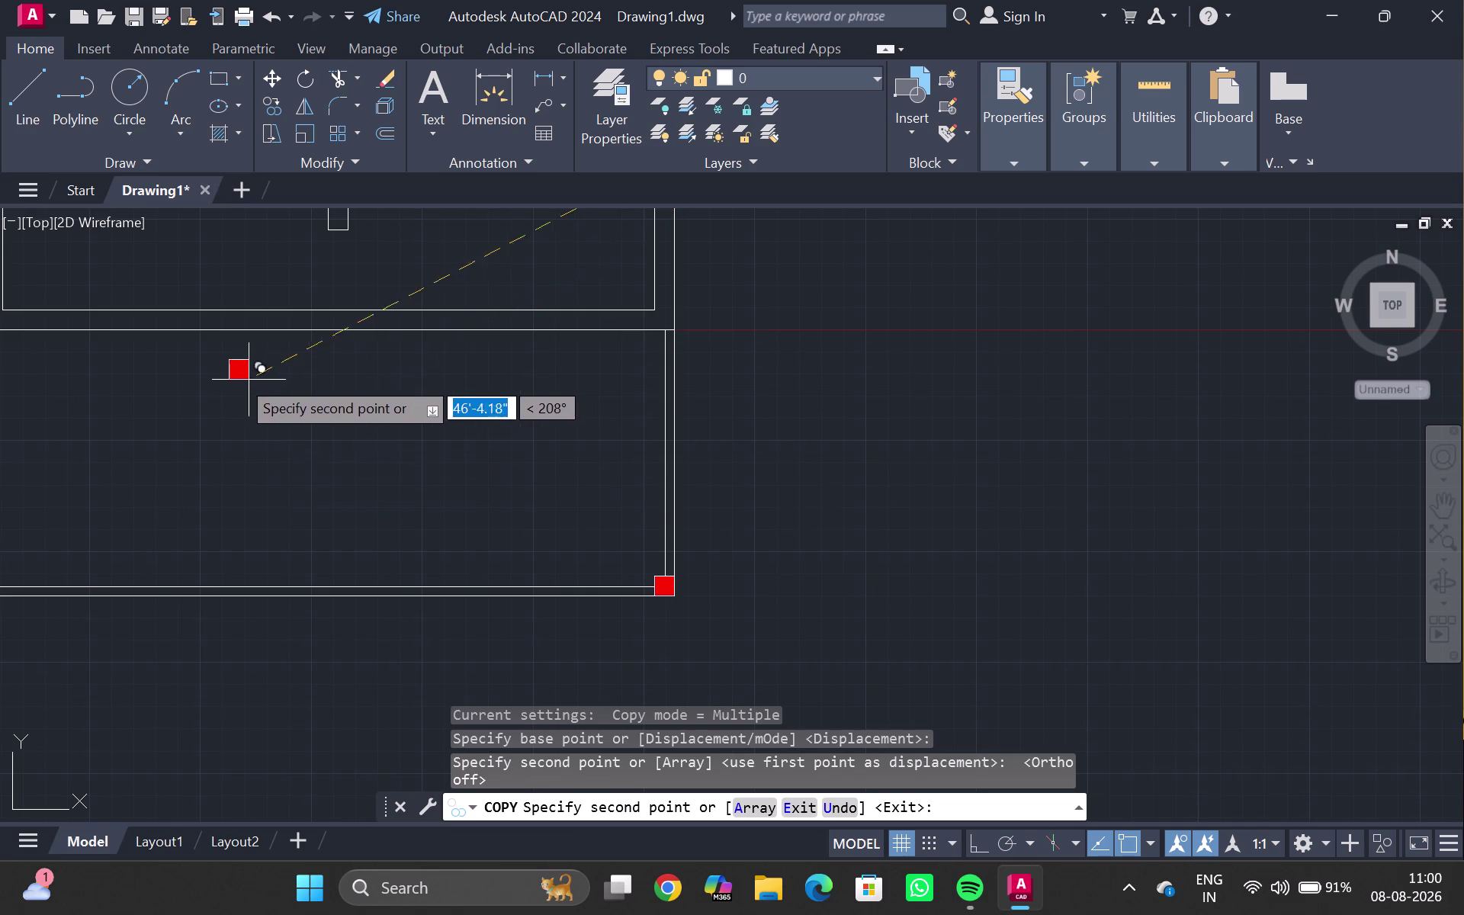
click(676, 334)
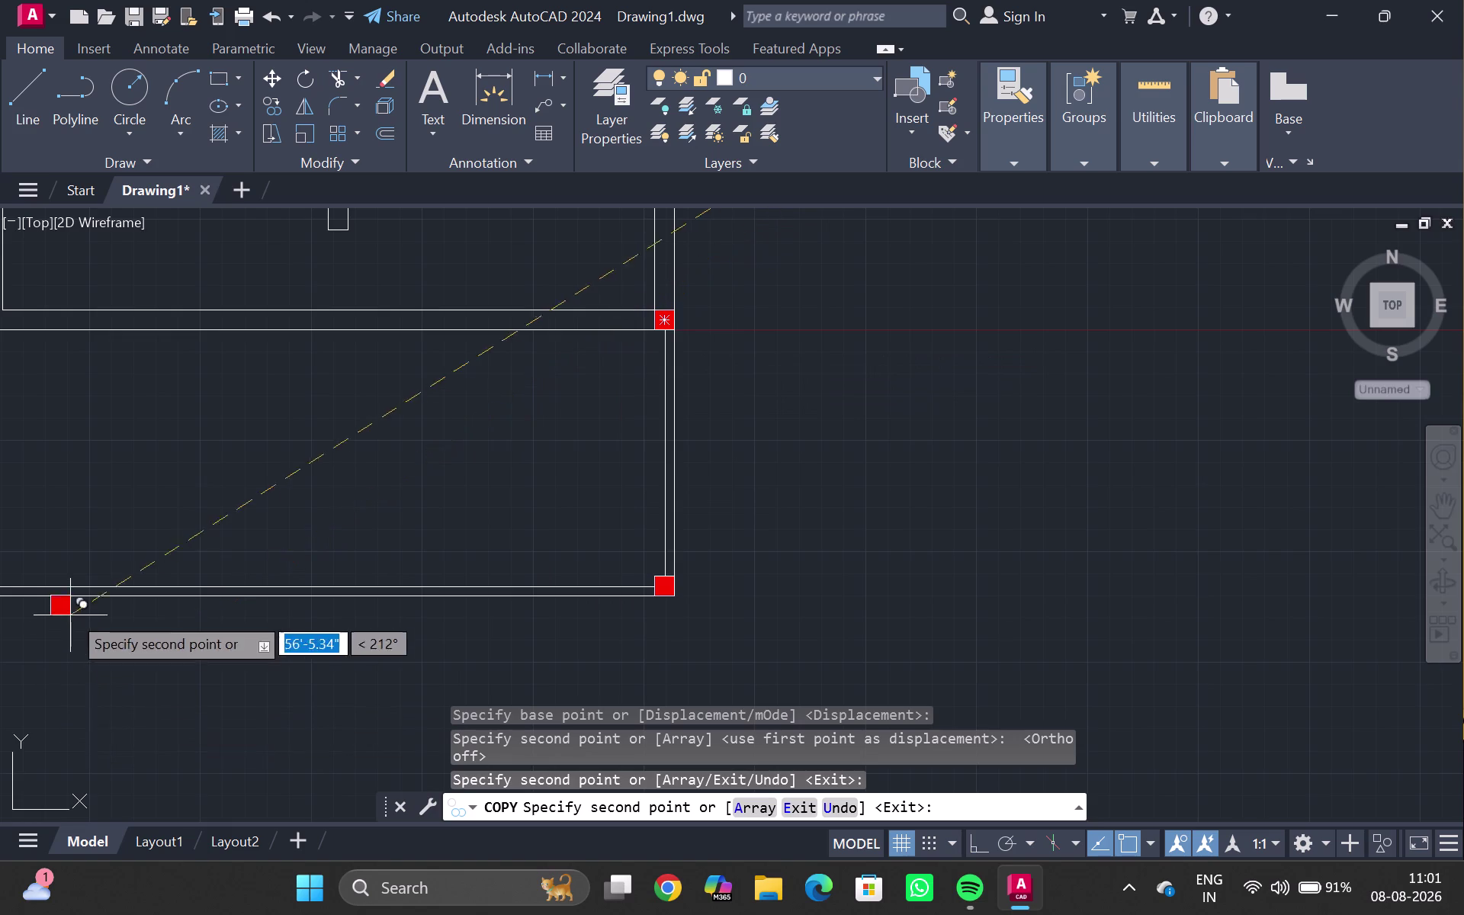
middle_drag(101, 573, 425, 602)
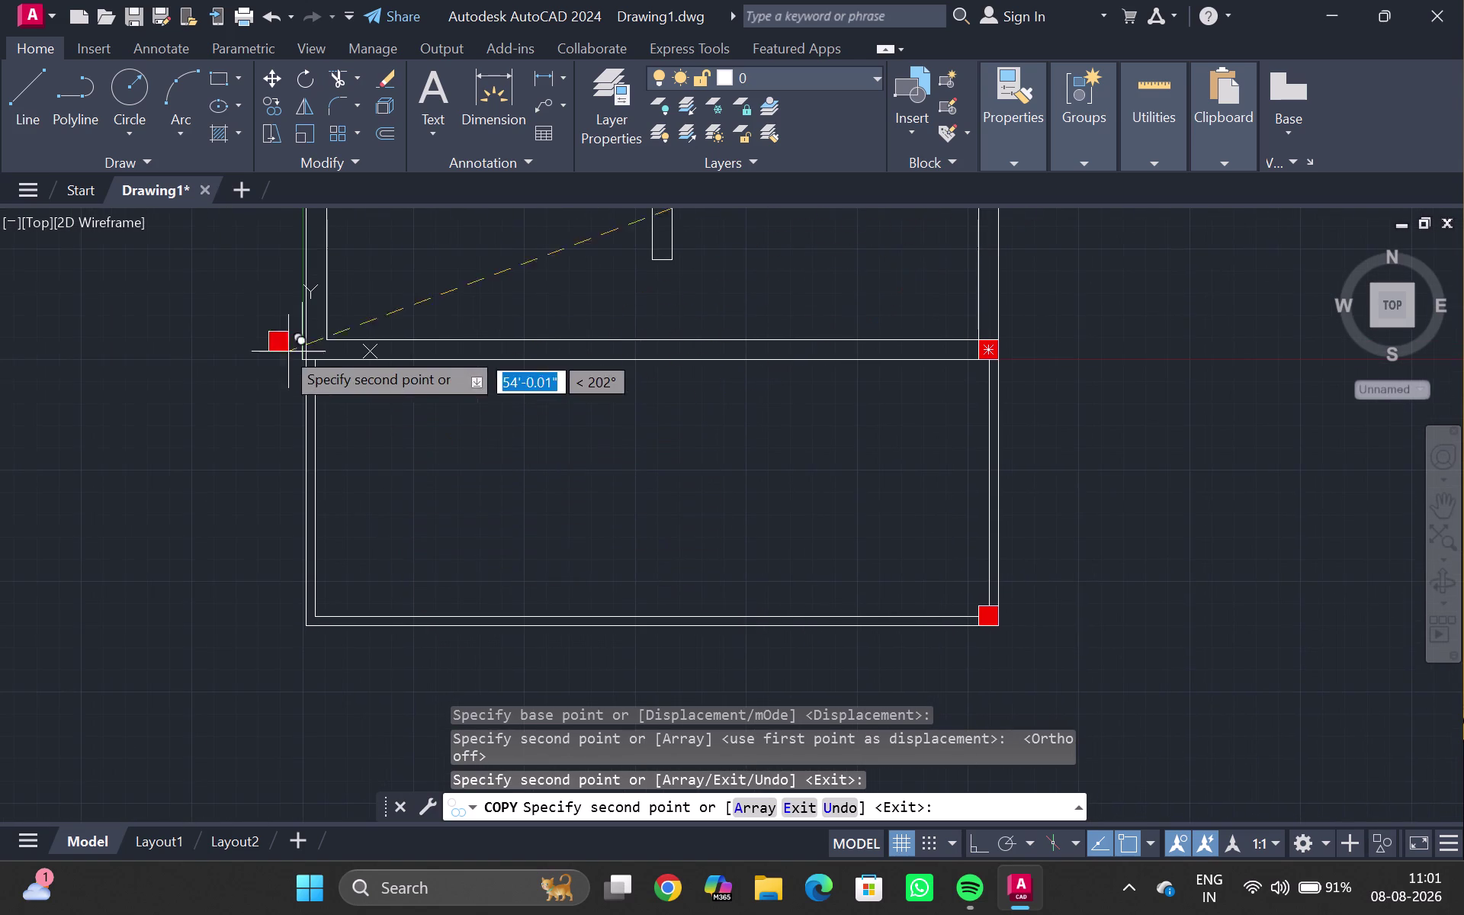
click(331, 354)
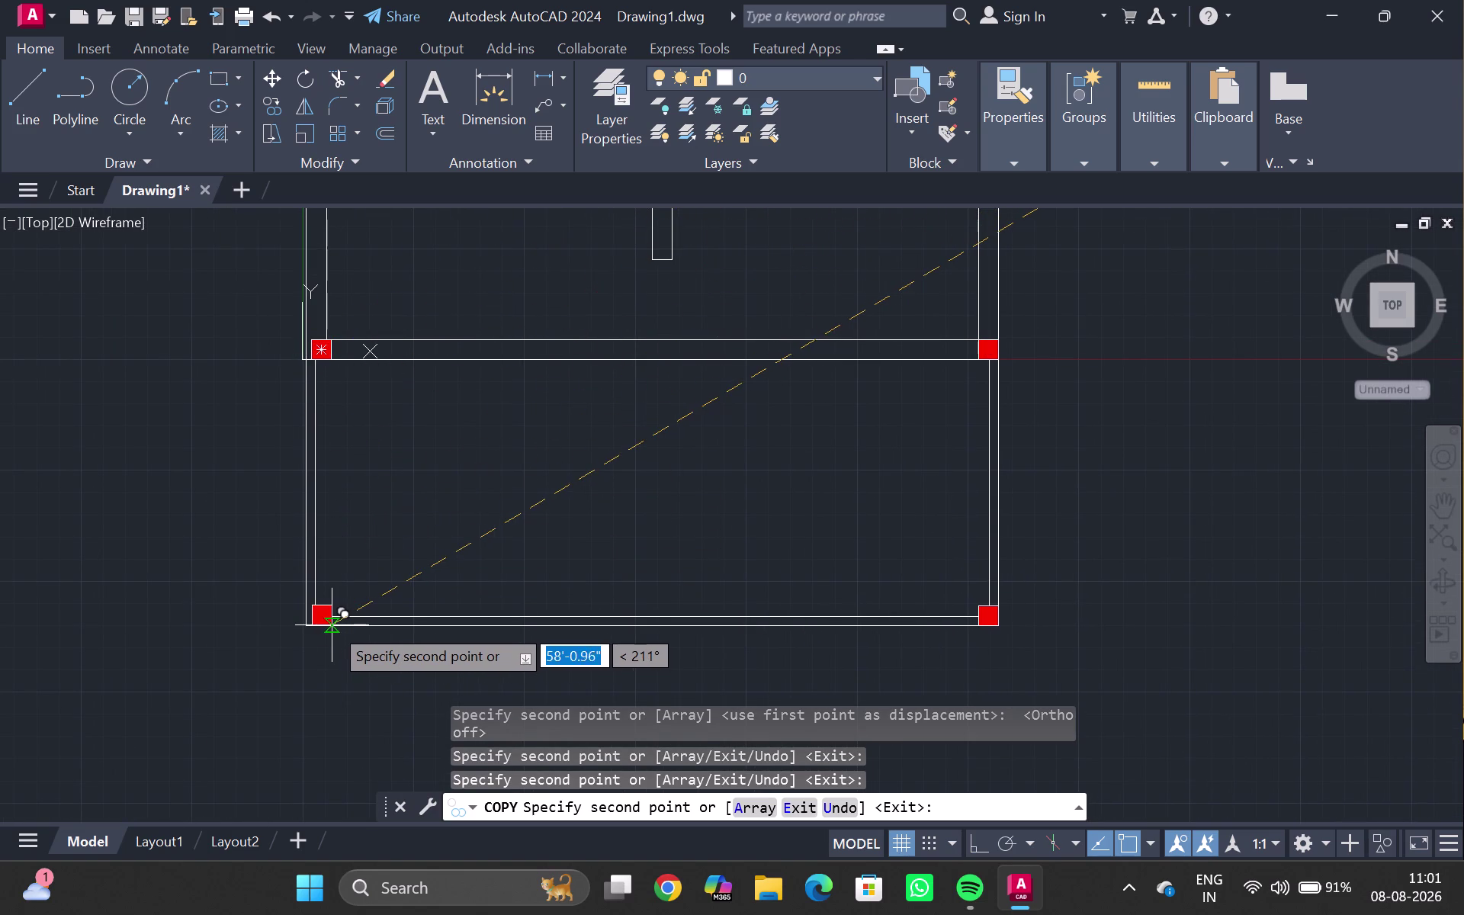
click(331, 625)
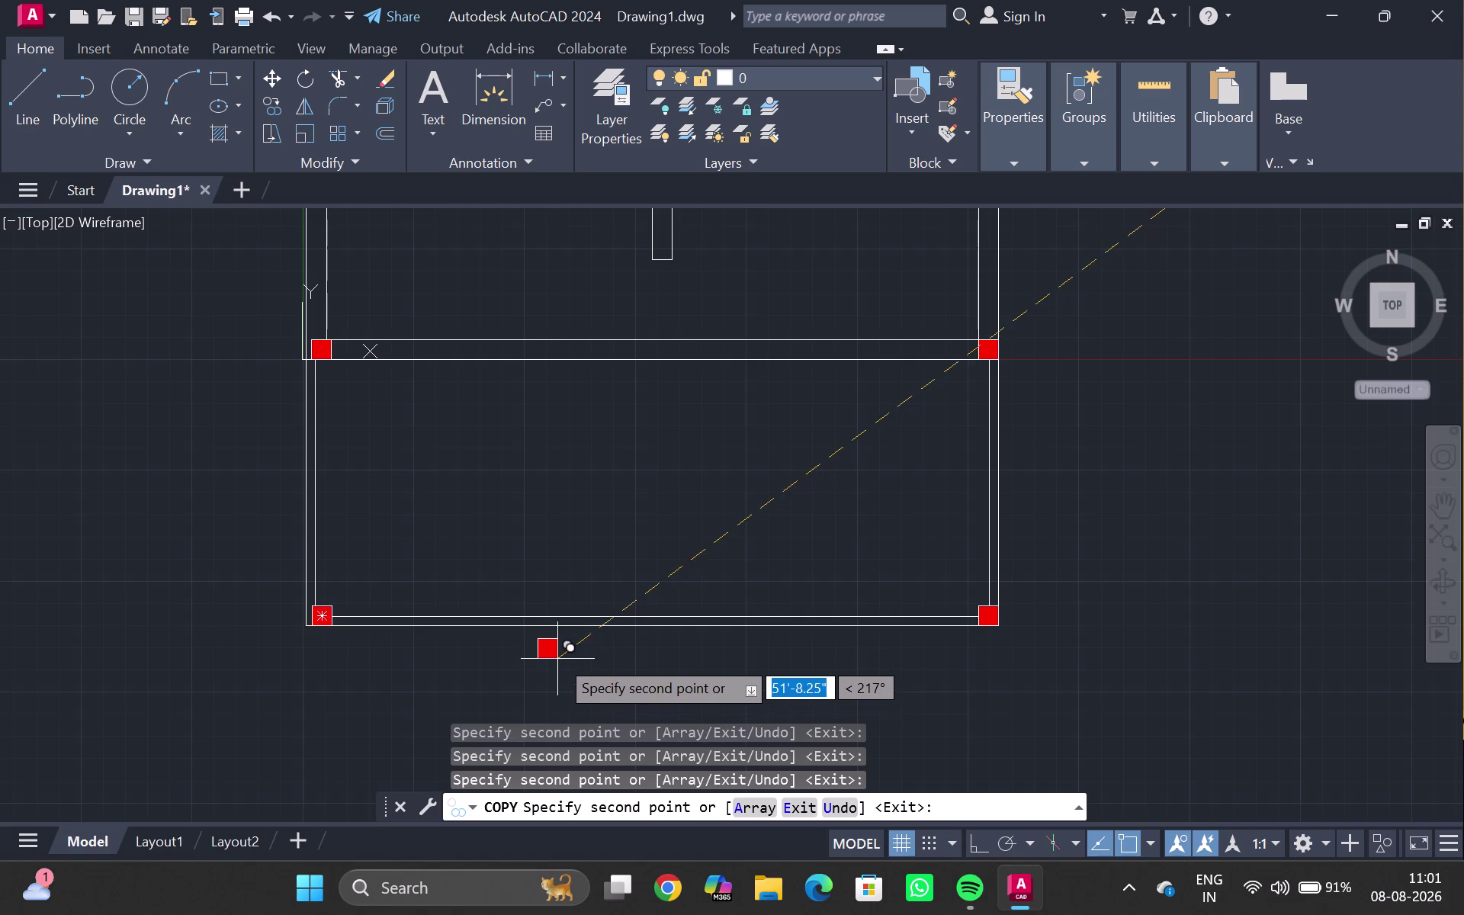
key(Escape)
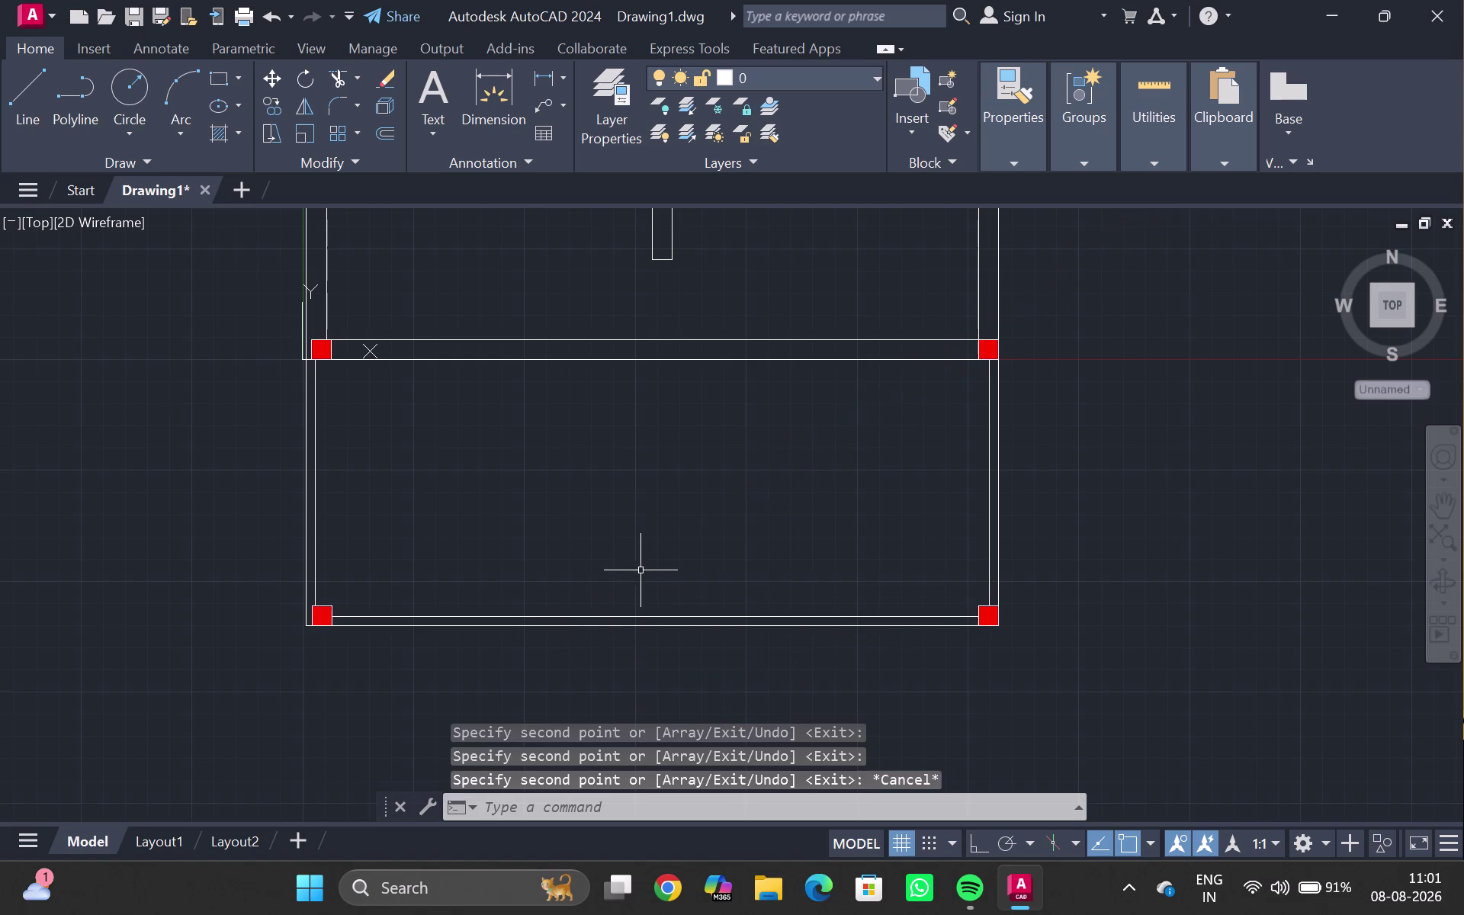
Extend the partition line down to the next wall with EX.
middle_drag(672, 316, 613, 360)
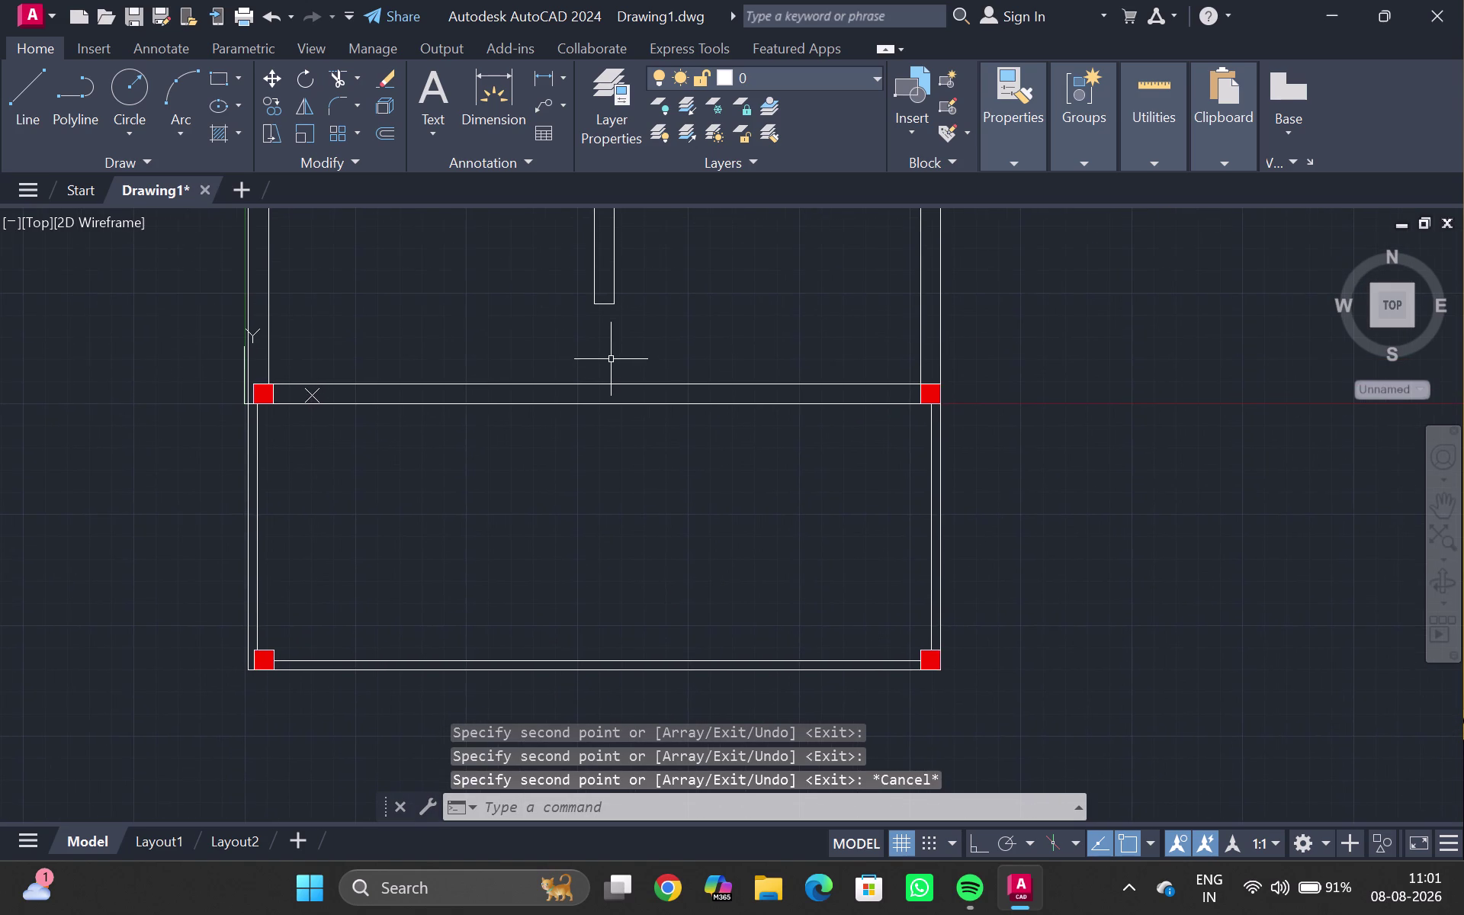
key(e)
key(x)
key(Return)
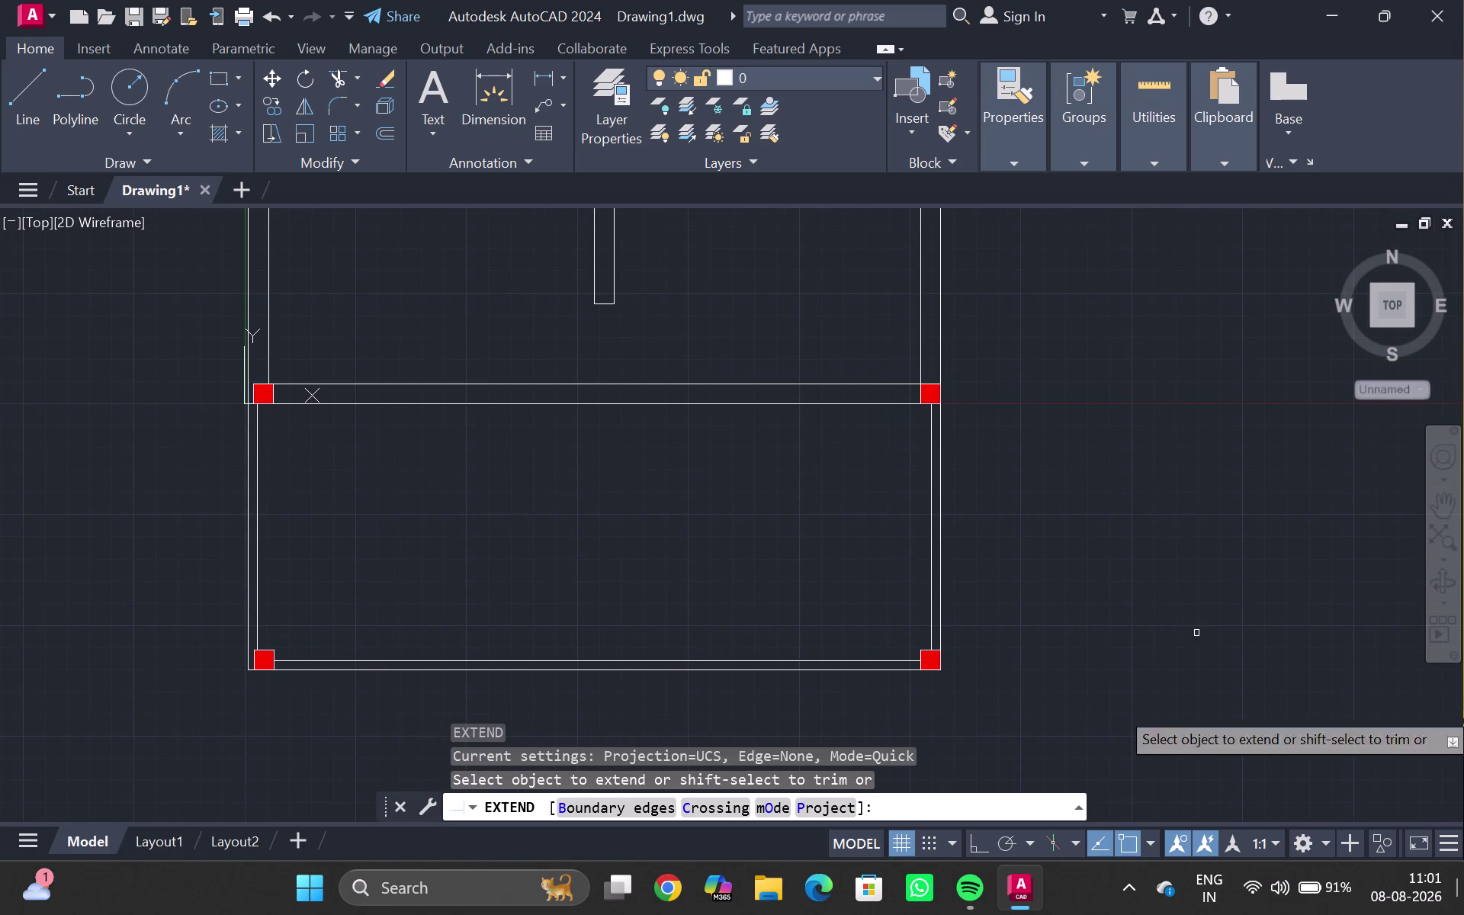
click(610, 264)
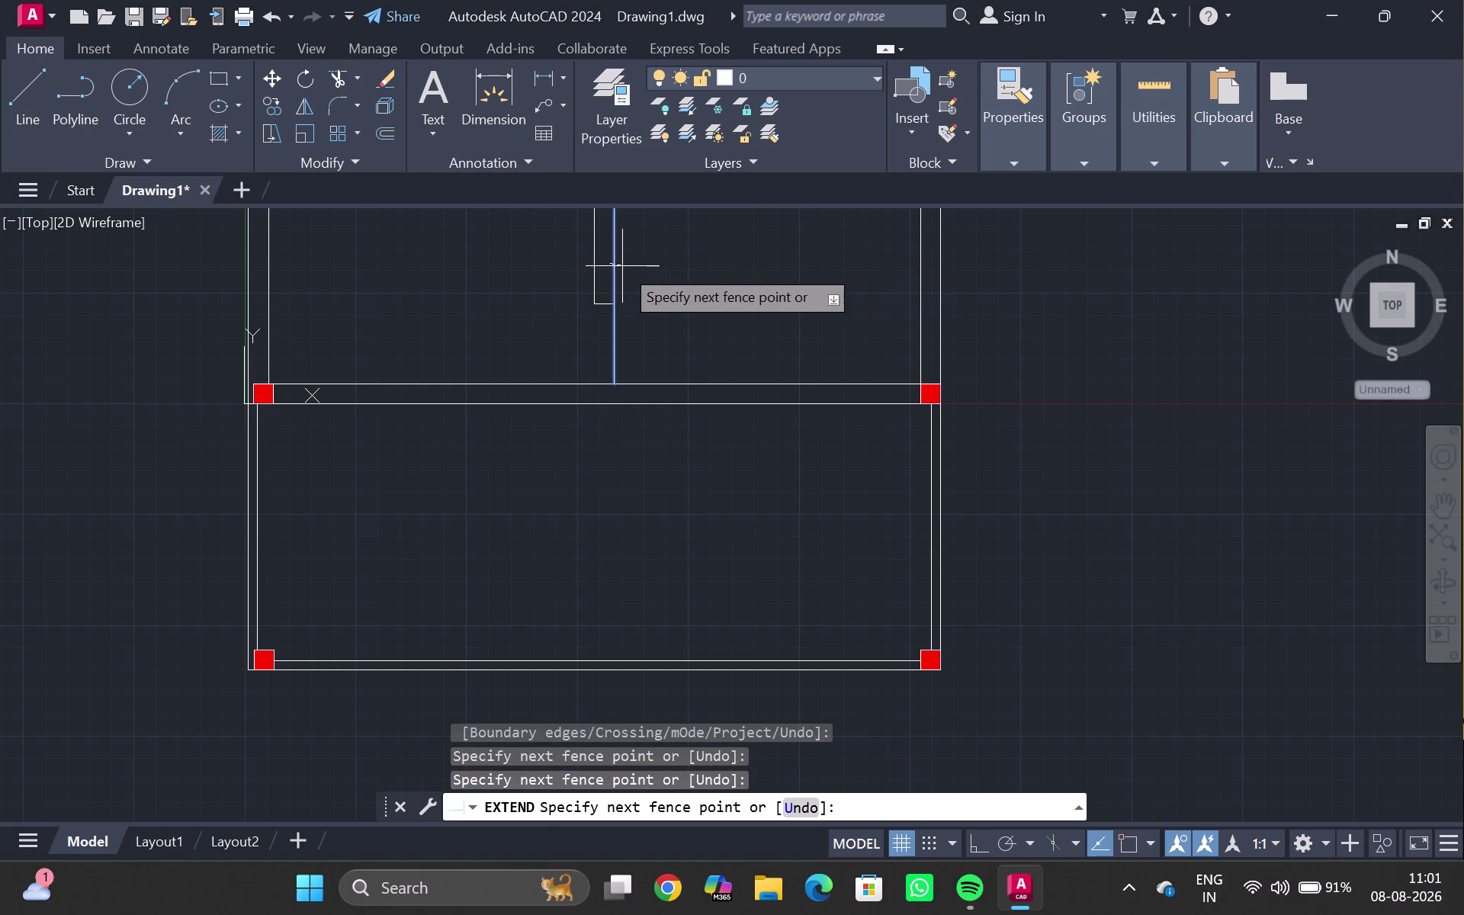
double_click(617, 342)
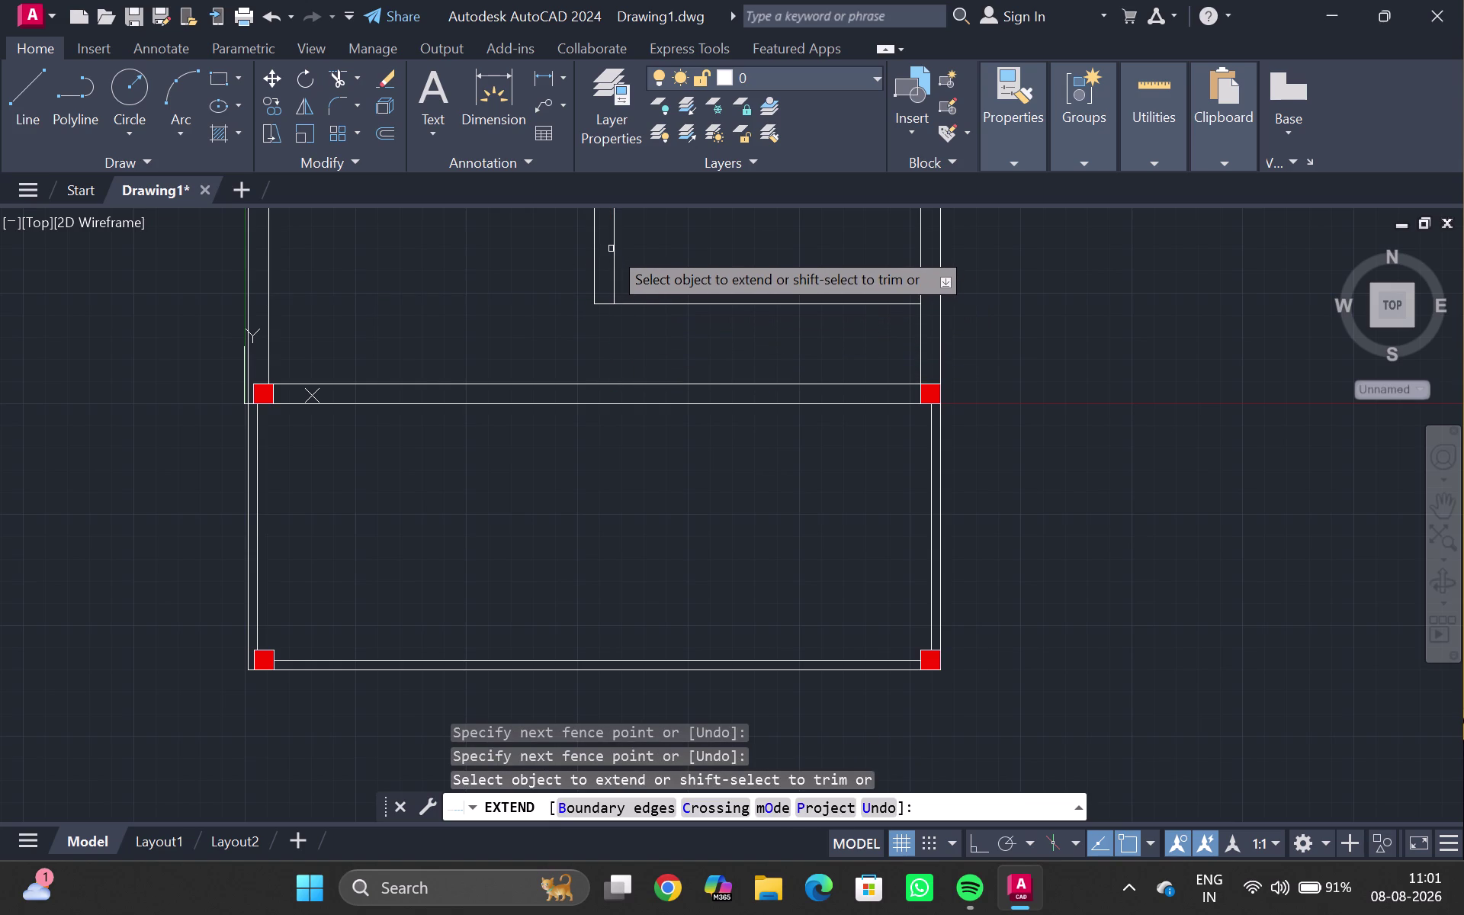
double_click(610, 248)
triple_click(614, 331)
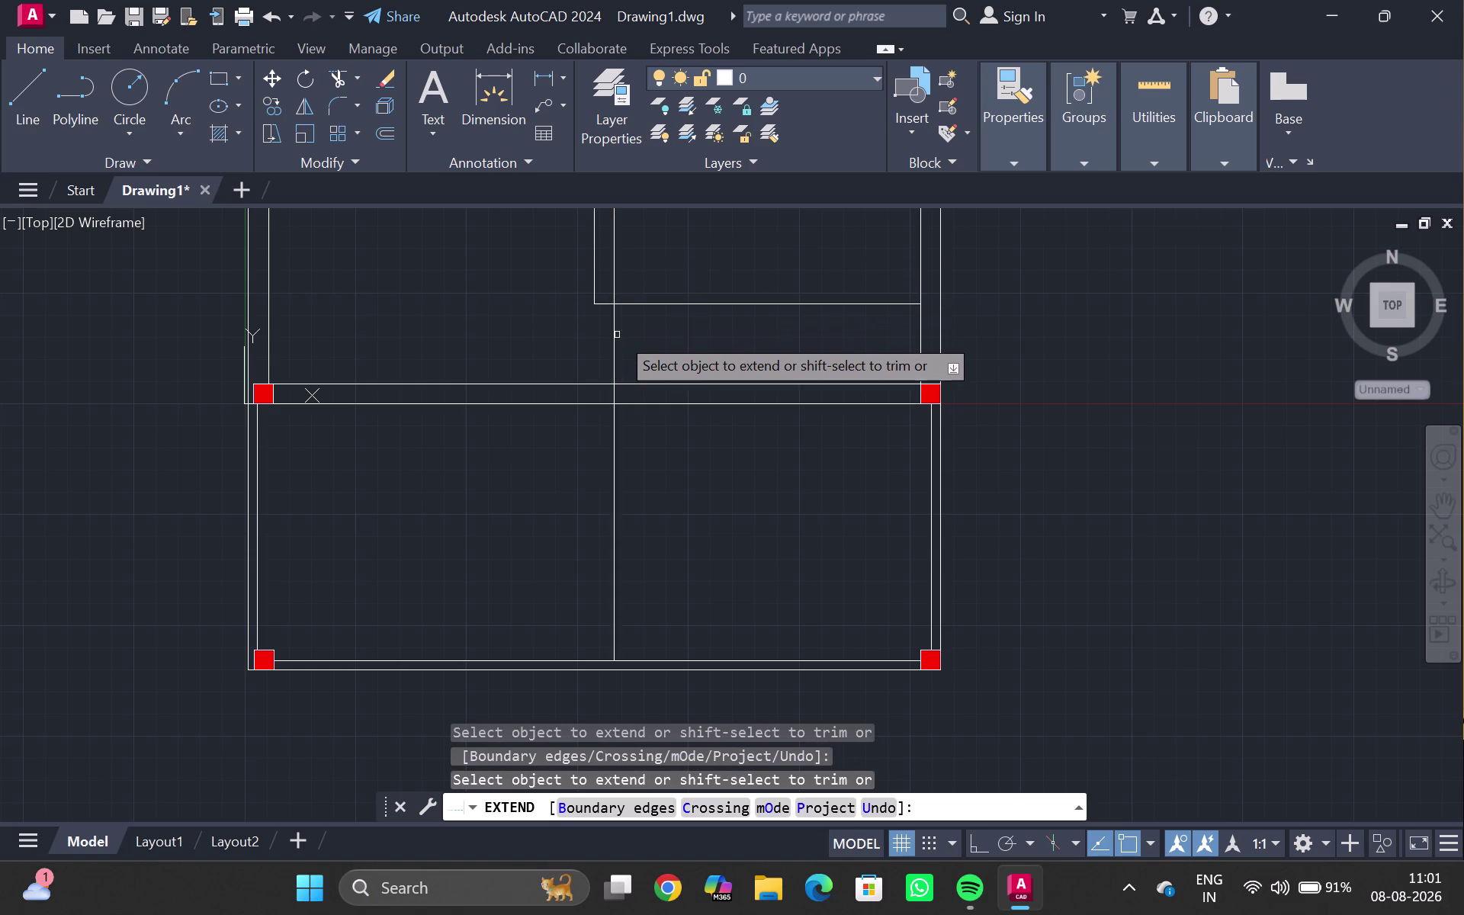
click(675, 350)
key(Escape)
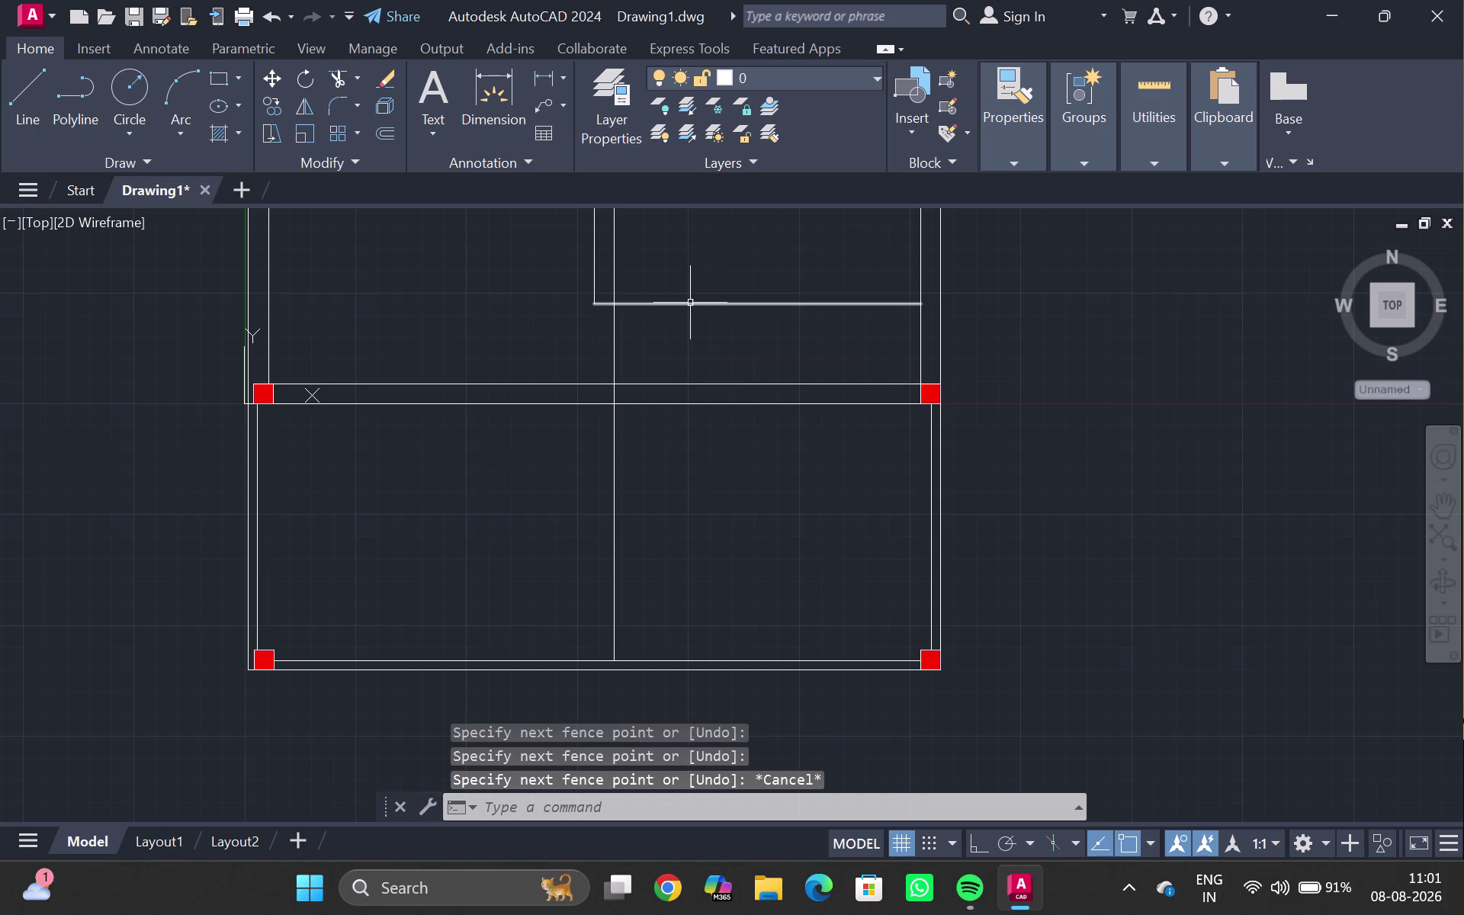
Trim the overshooting line end with a TRIM fence.
key(t)
key(r)
key(Return)
drag(683, 289, 686, 294)
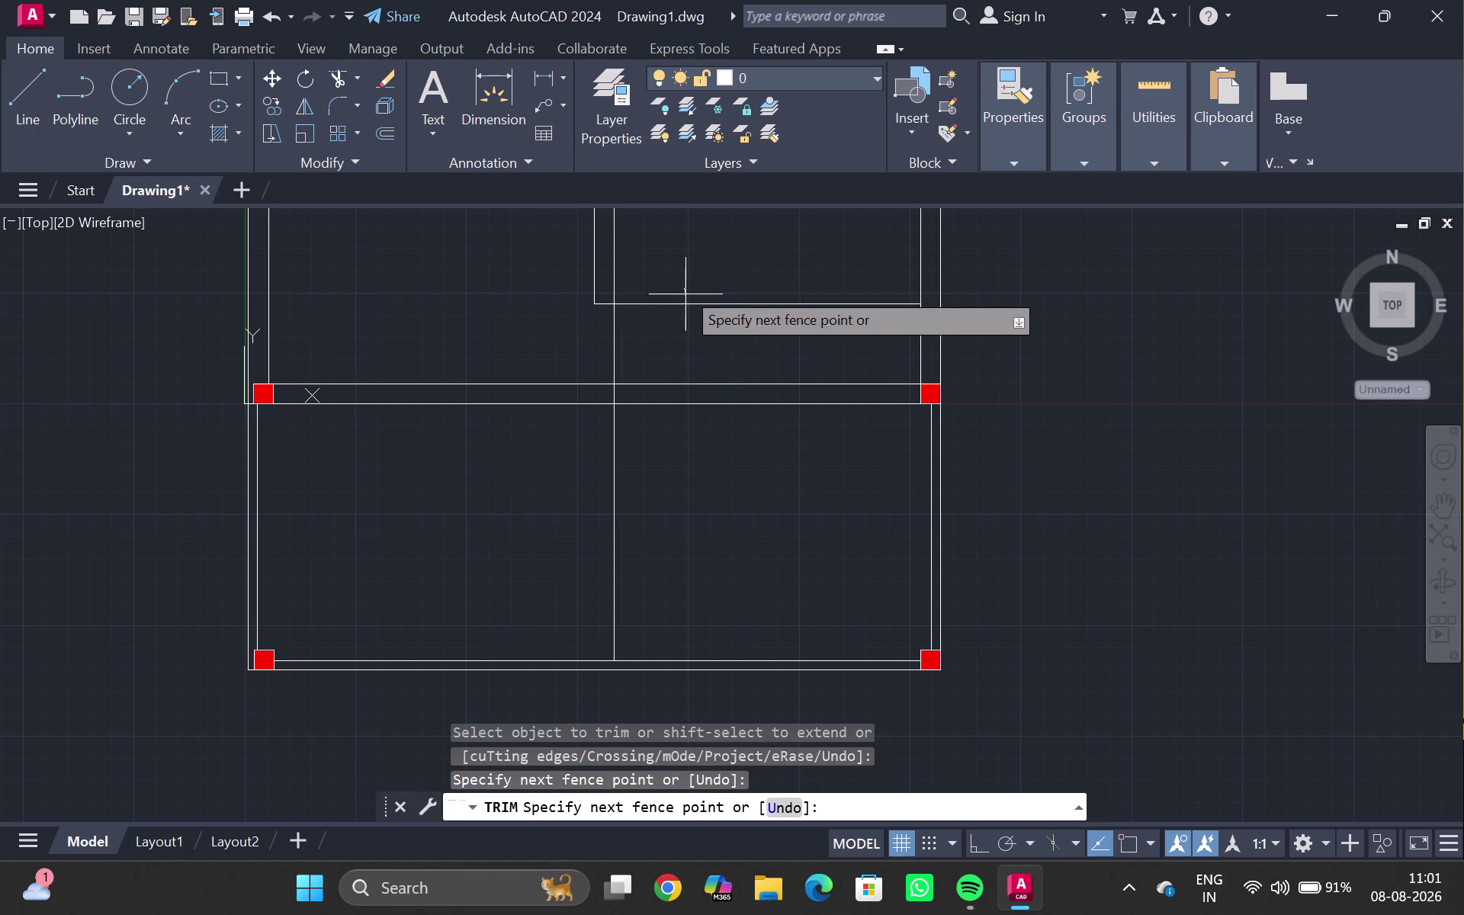
drag(685, 294, 683, 309)
click(685, 308)
key(Escape)
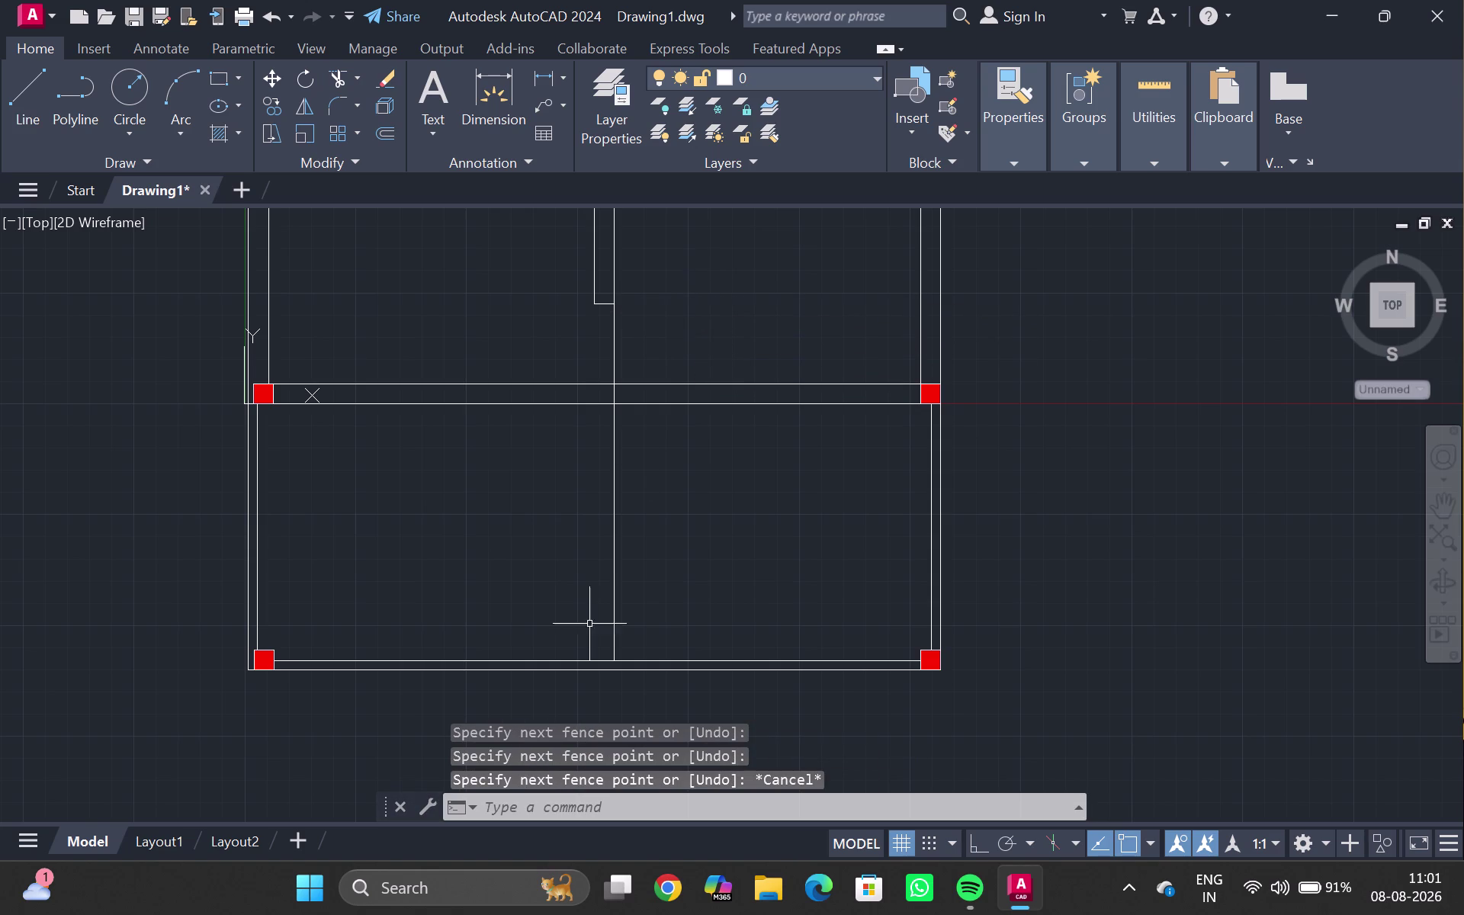
middle_drag(686, 569, 663, 533)
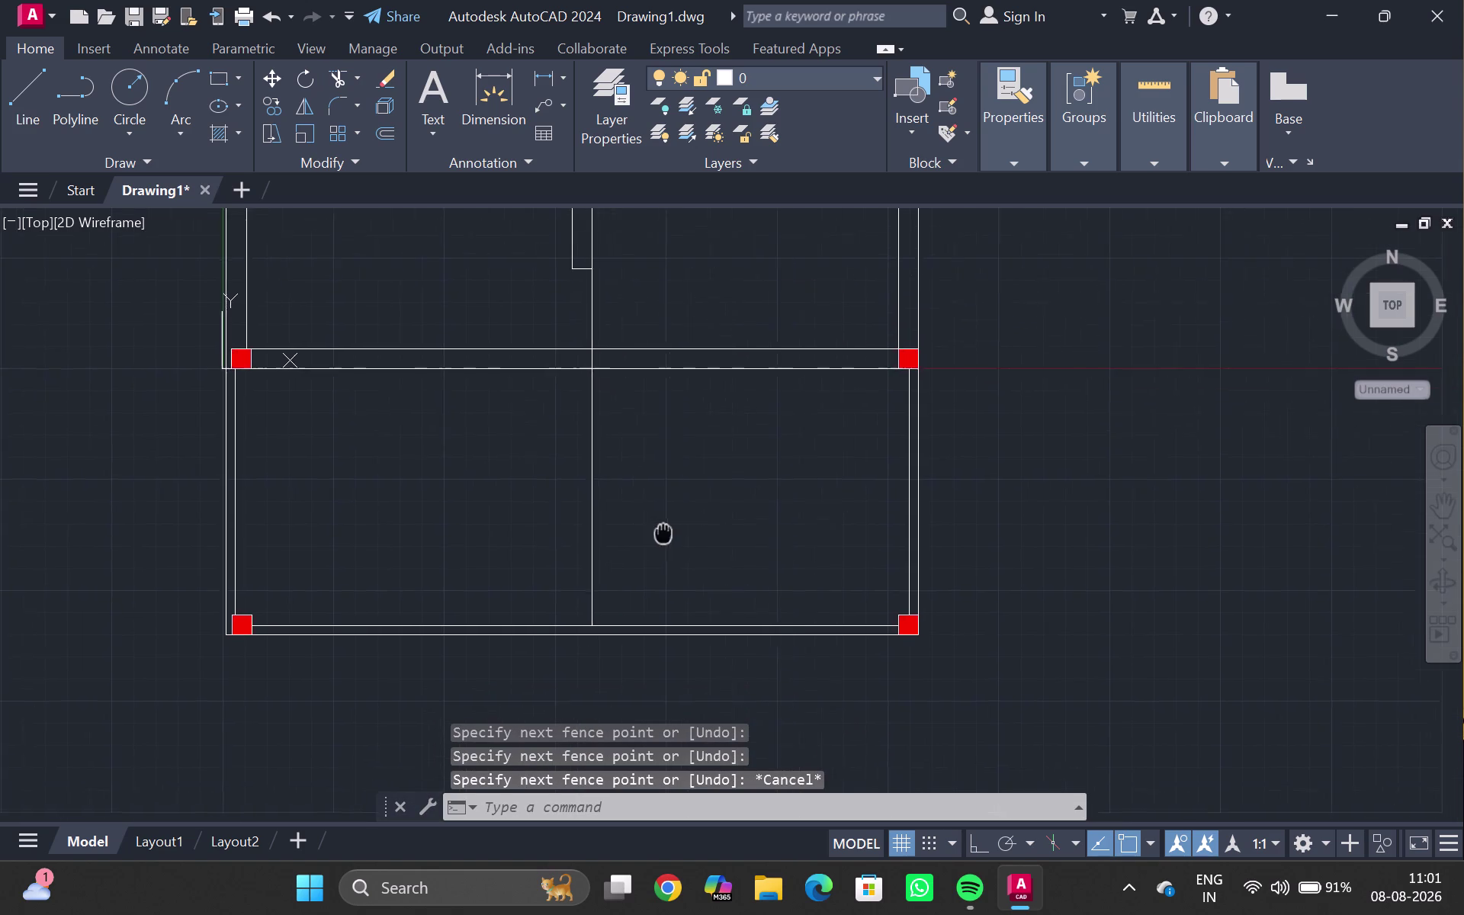
middle_drag(664, 532, 625, 509)
middle_click(231, 520)
scroll(up, 3)
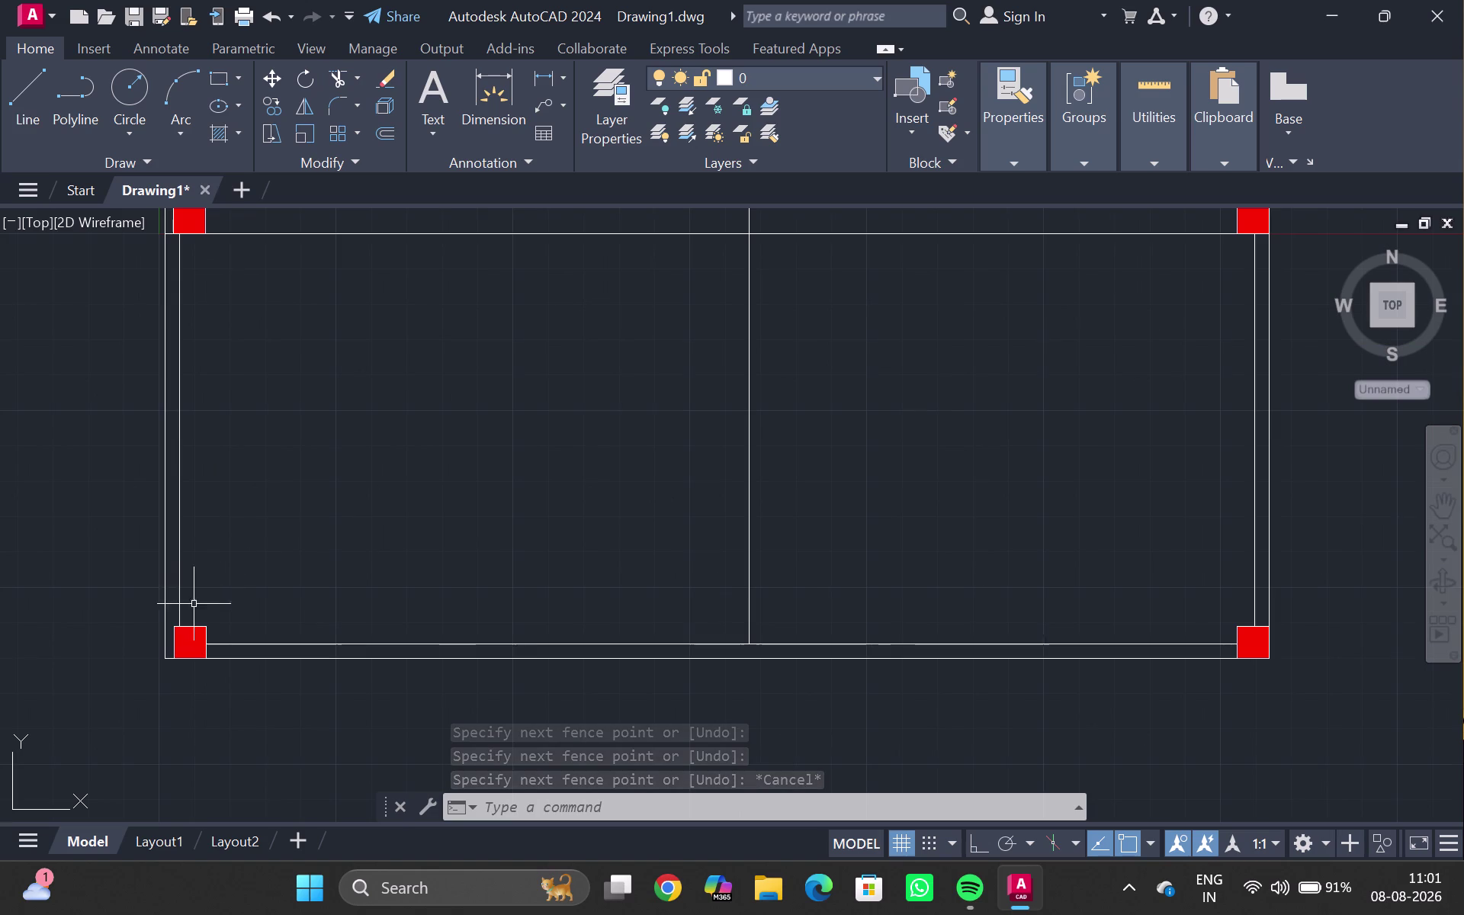
Move the bottom-left red column so its corner snaps flush into the wall corner.
click(198, 639)
key(m)
key(Return)
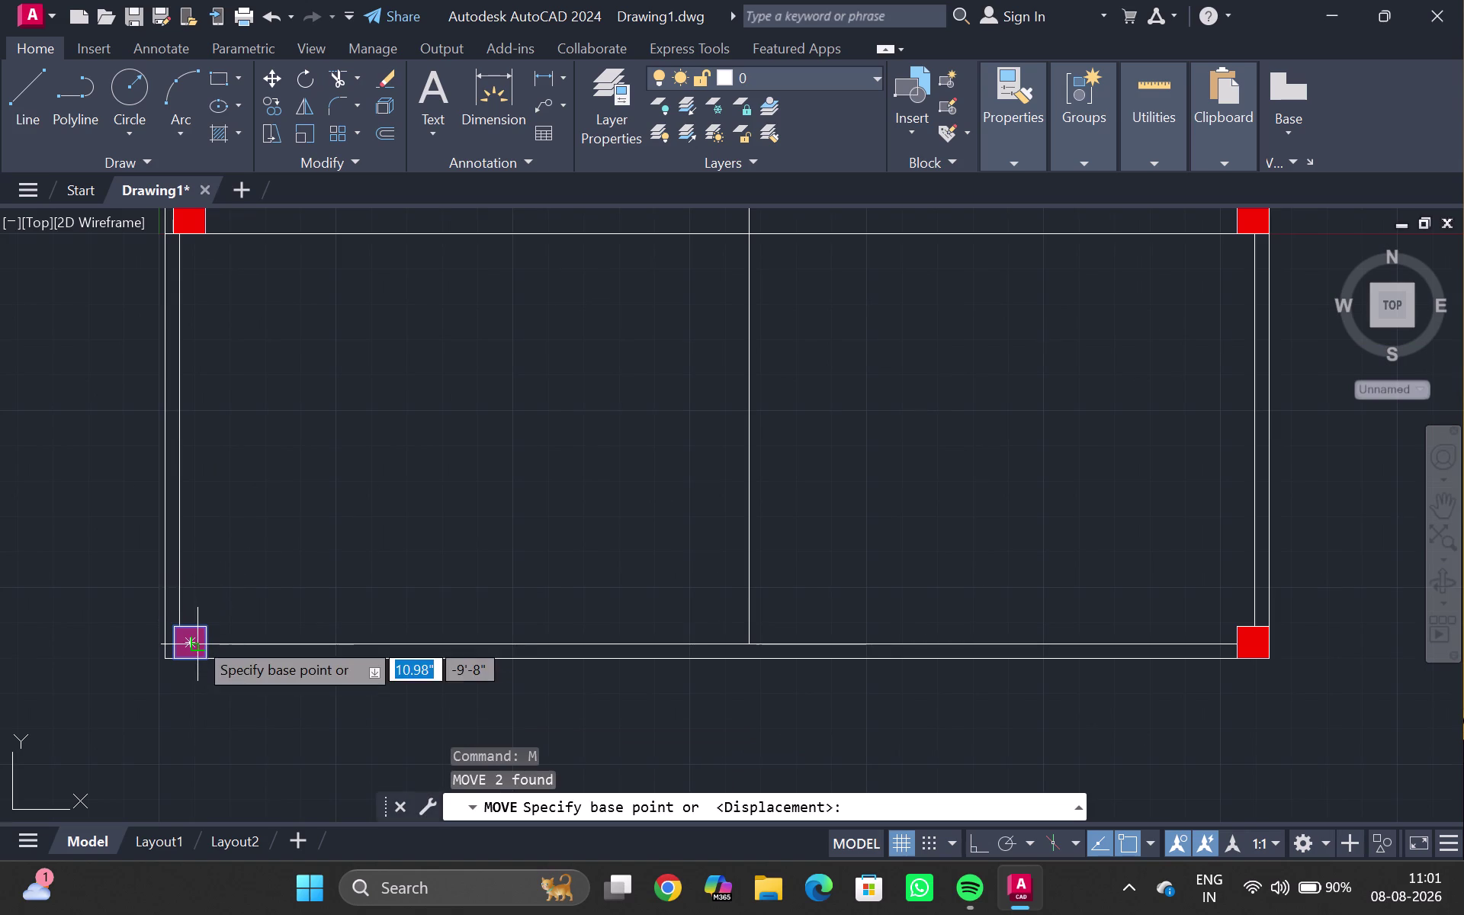
scroll(up, 3)
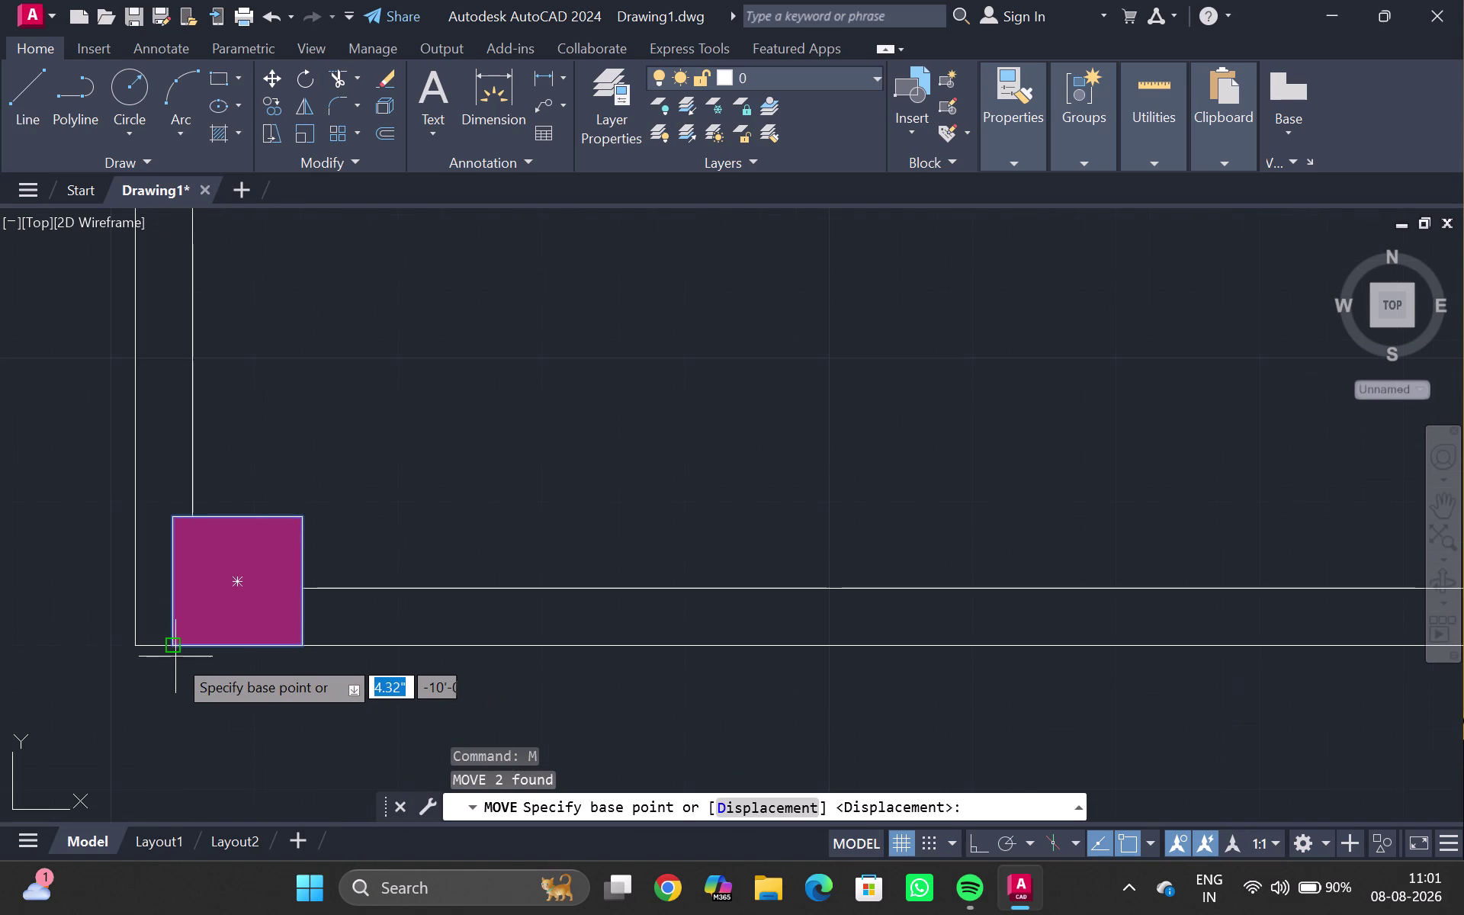
click(175, 643)
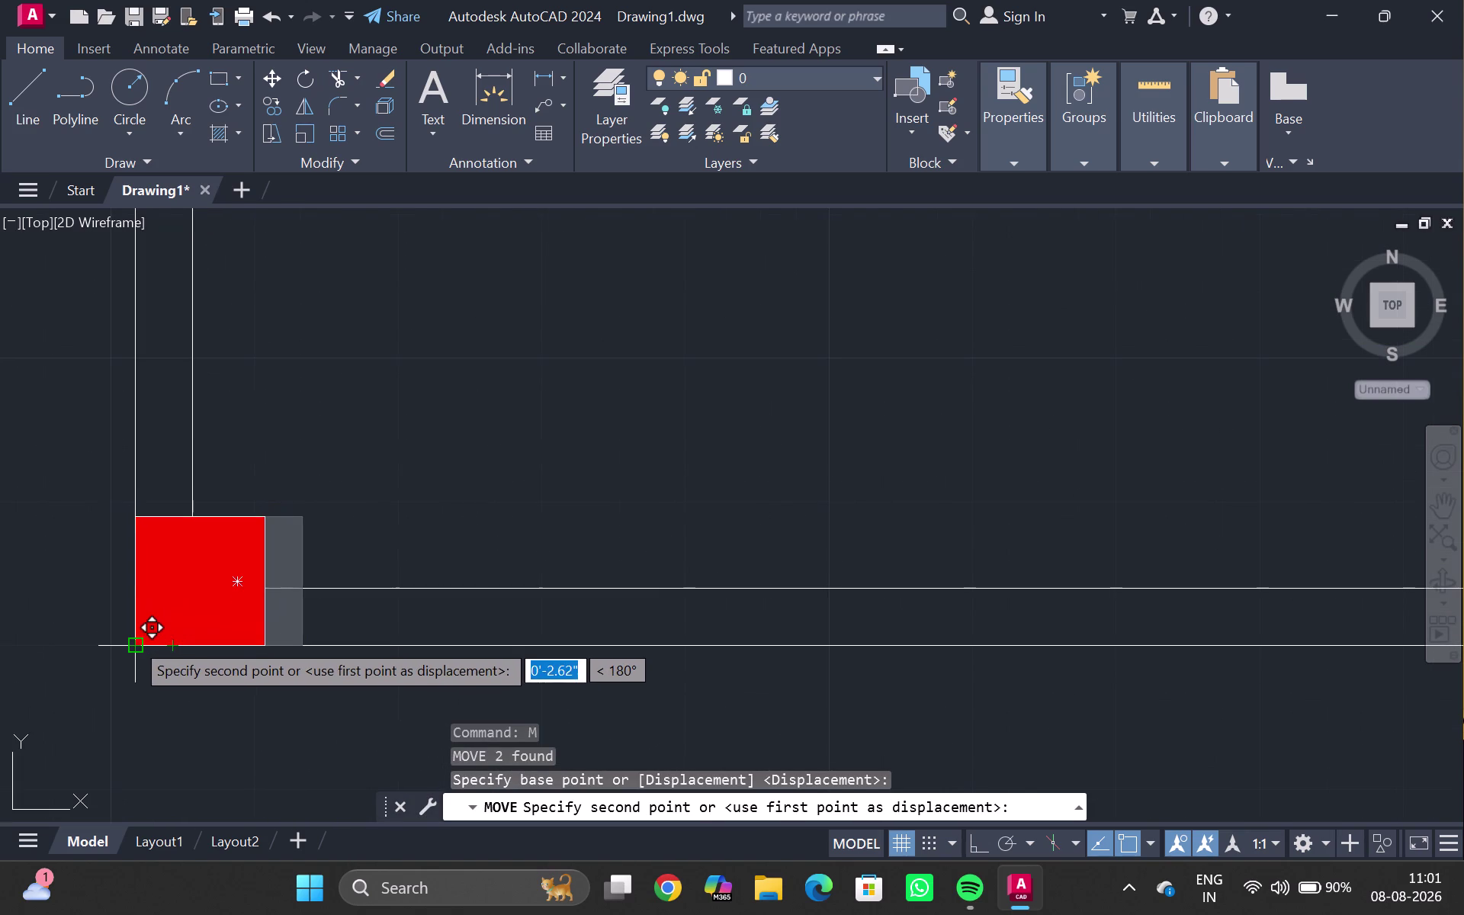
click(132, 639)
key(Escape)
scroll(down, 3)
Move the upper-left red column so its corner snaps flush into the wall corner.
middle_drag(375, 349, 317, 593)
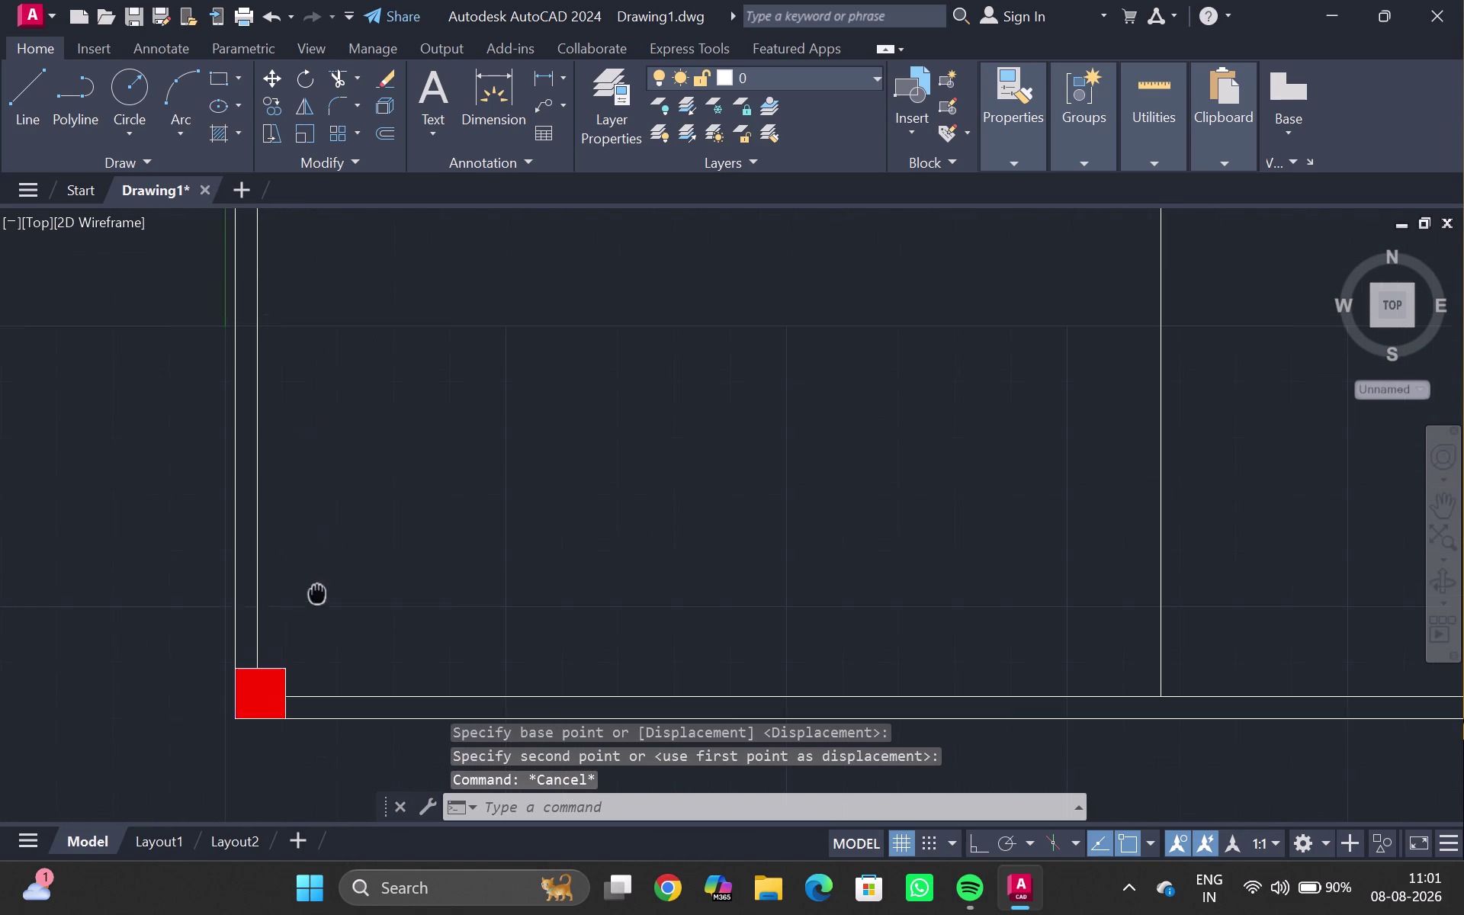
middle_drag(317, 593, 317, 590)
middle_drag(352, 396, 310, 659)
scroll(up, 3)
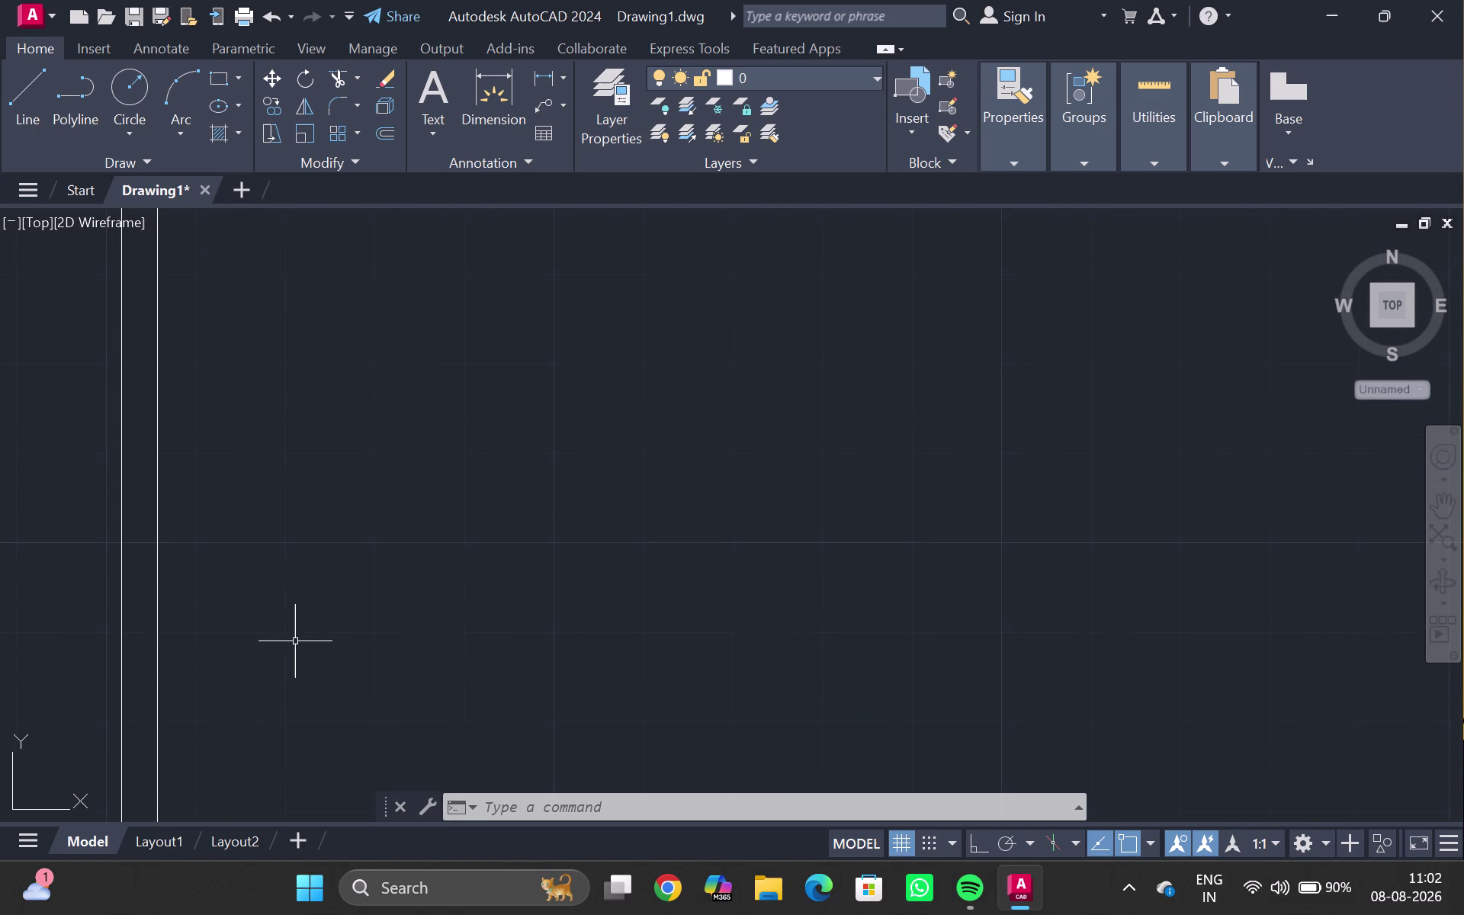
scroll(down, 3)
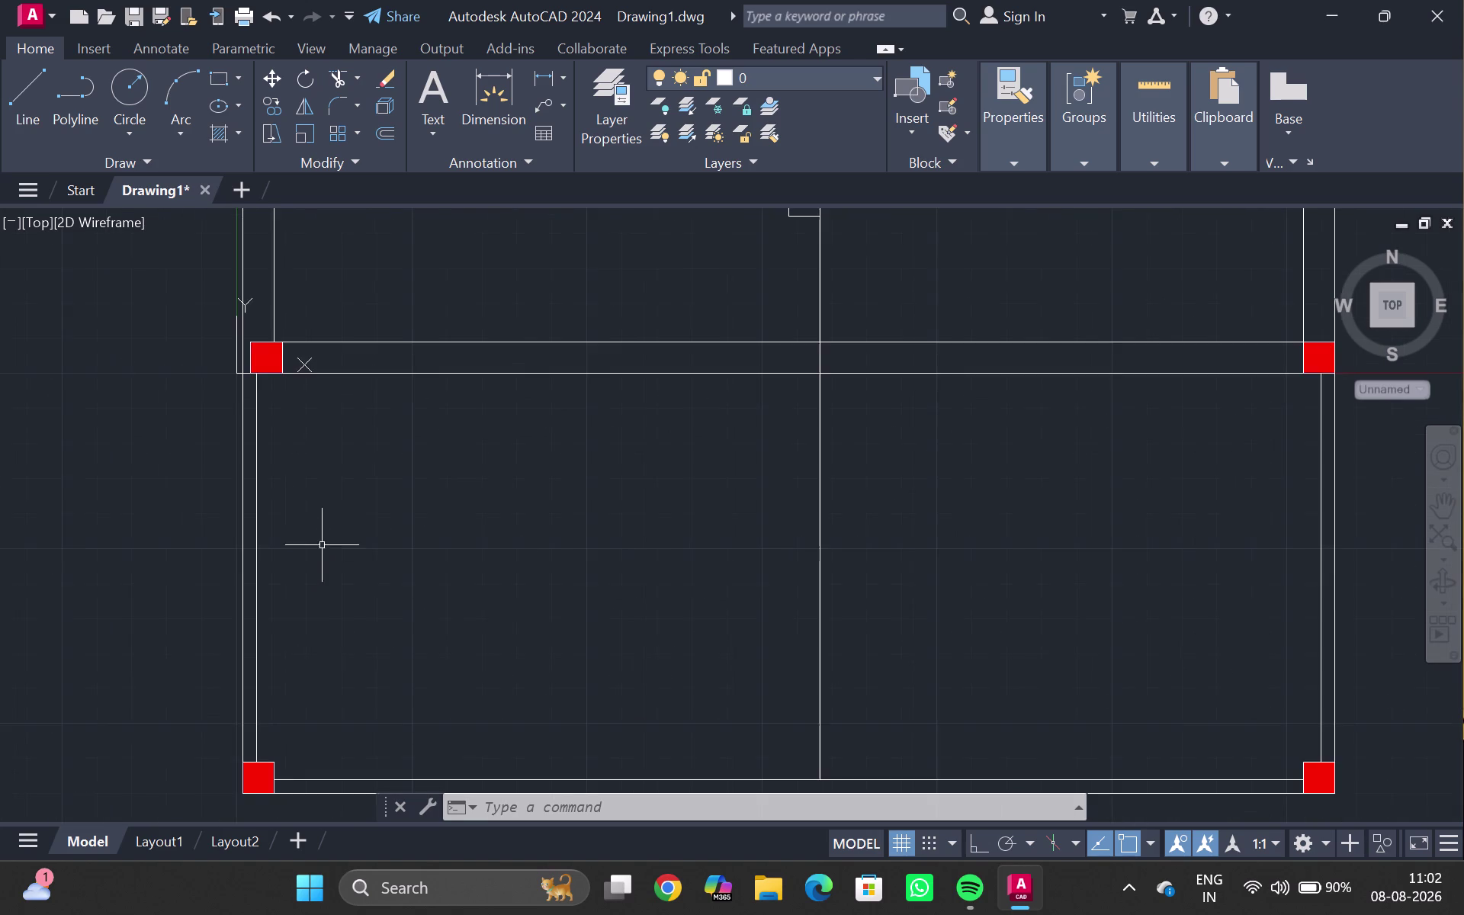
scroll(down, 3)
scroll(down, 3)
middle_drag(423, 421, 409, 481)
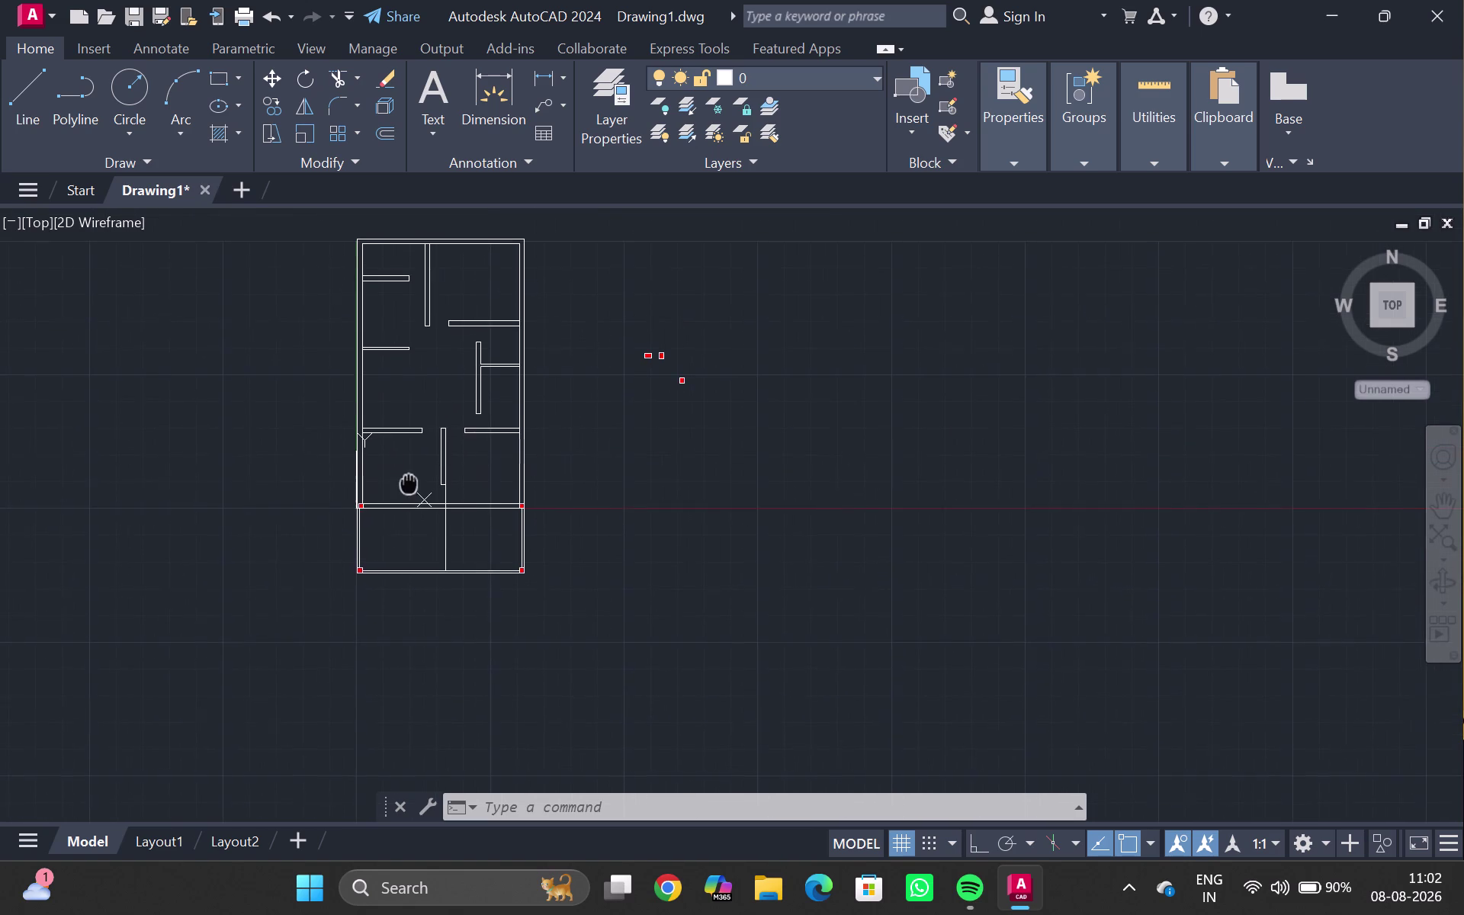
middle_drag(409, 480, 413, 472)
scroll(up, 3)
scroll(up, 3)
scroll(up, 3)
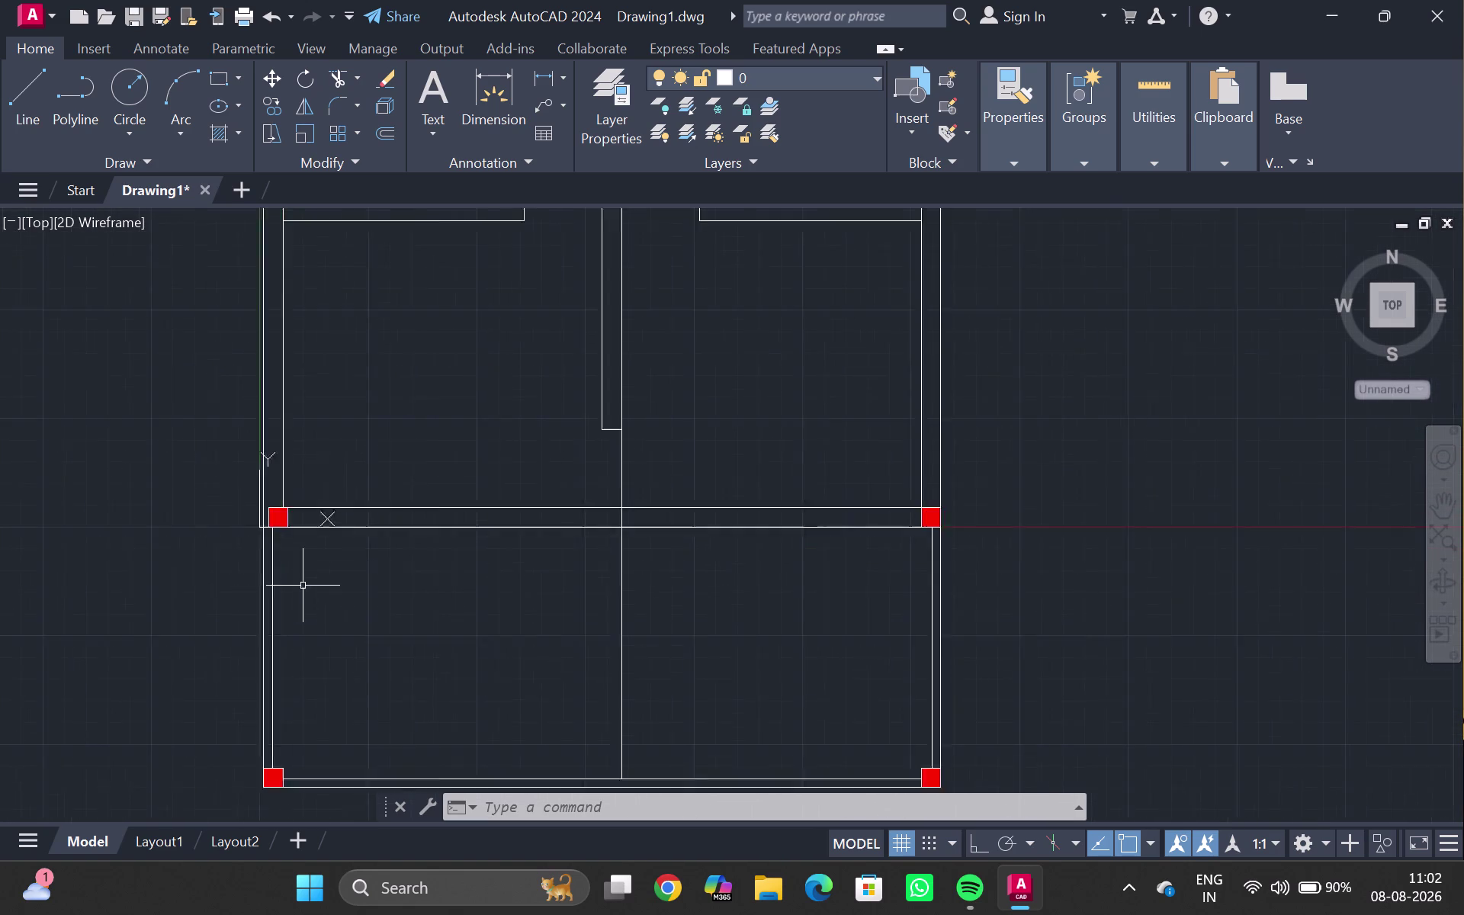
scroll(up, 3)
click(269, 479)
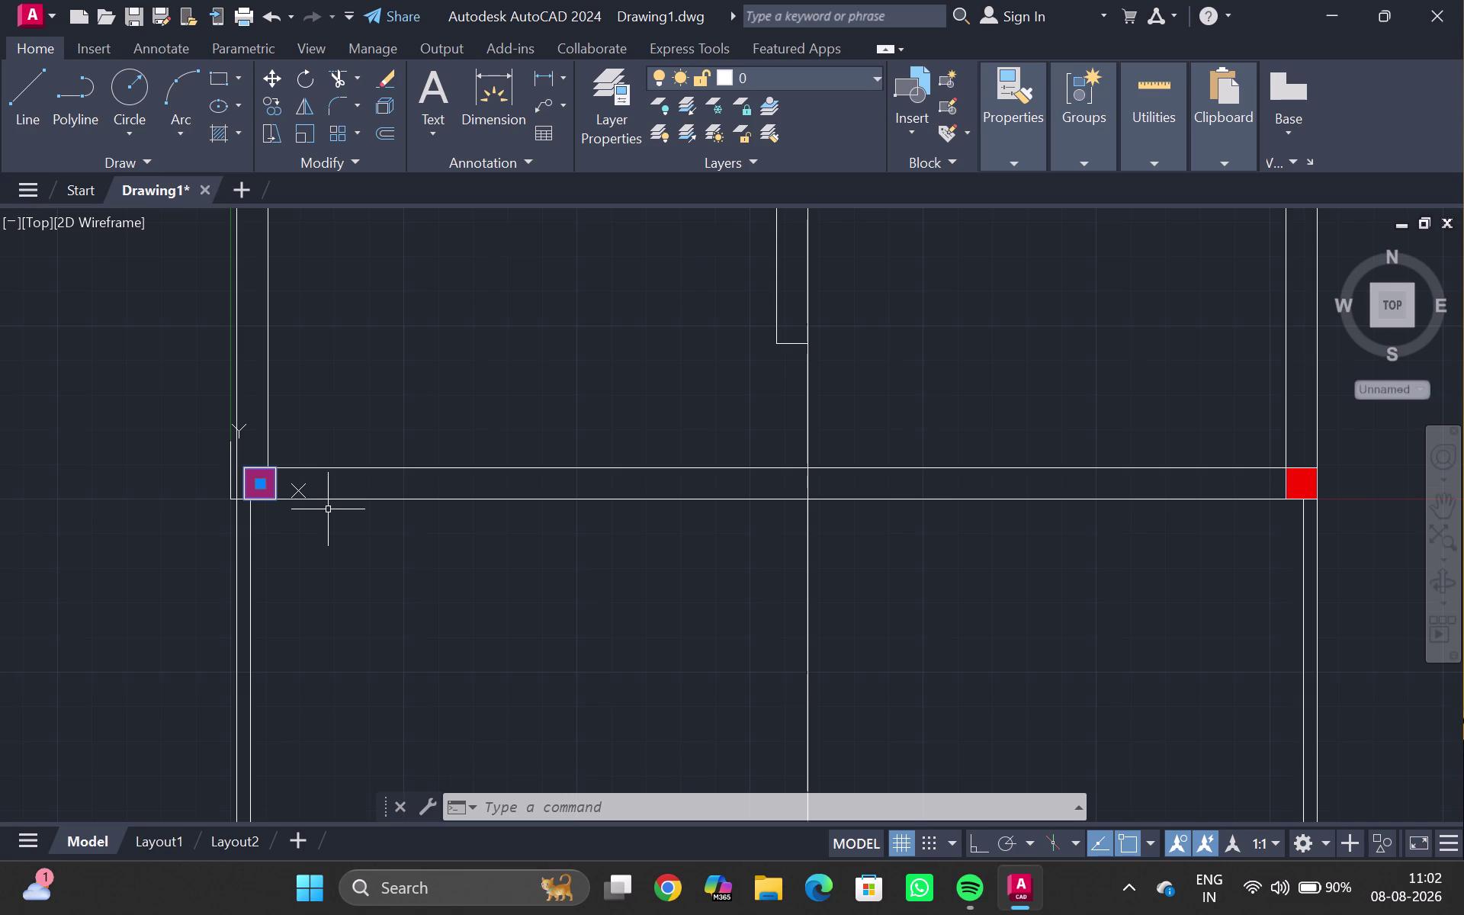
key(m)
key(Return)
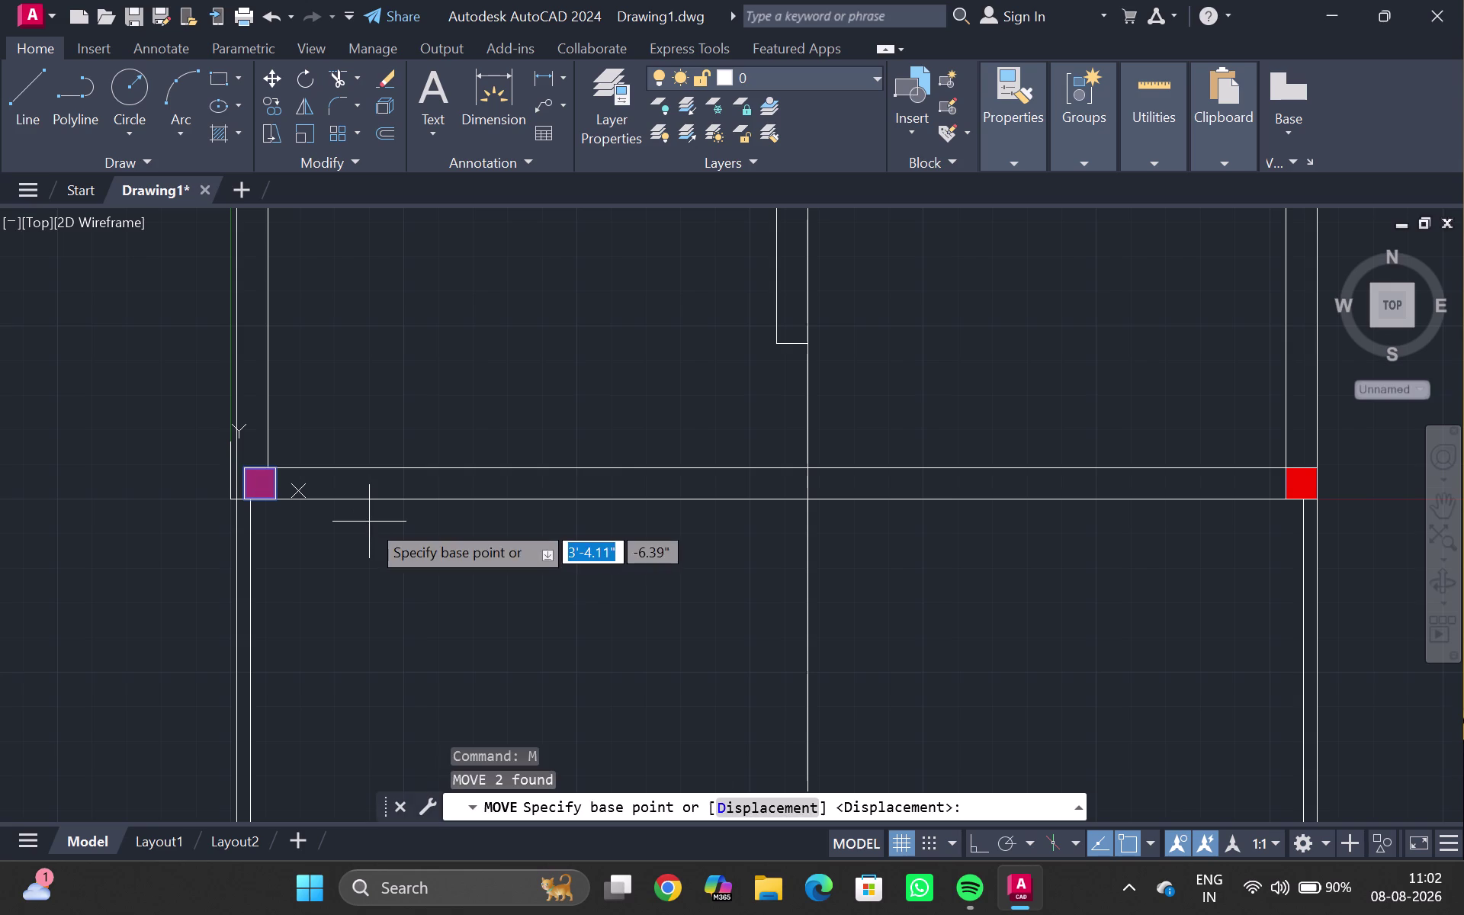
scroll(up, 3)
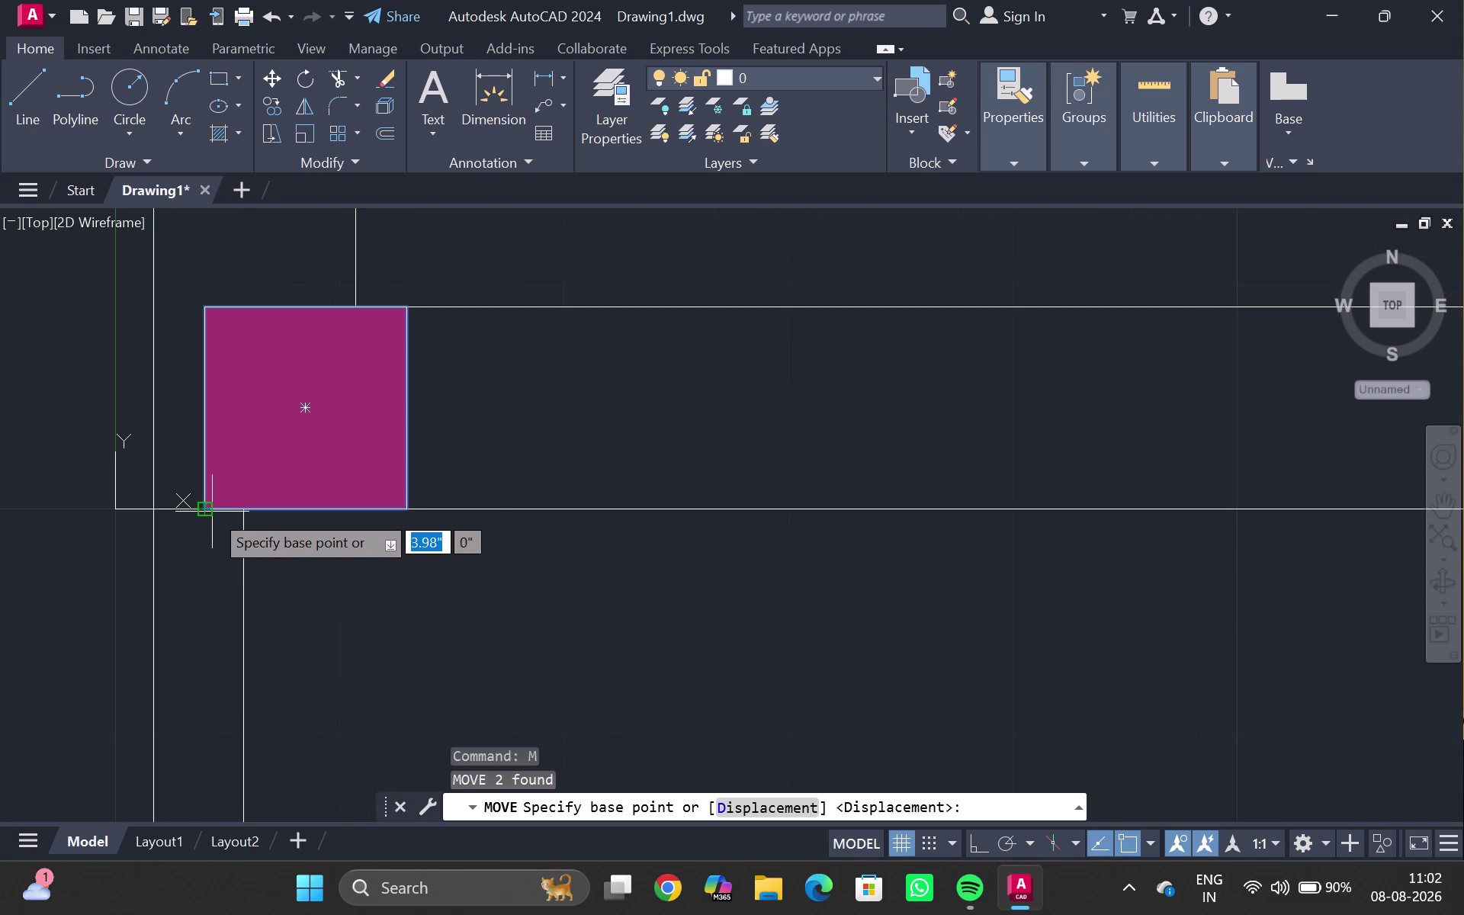
click(212, 510)
click(160, 507)
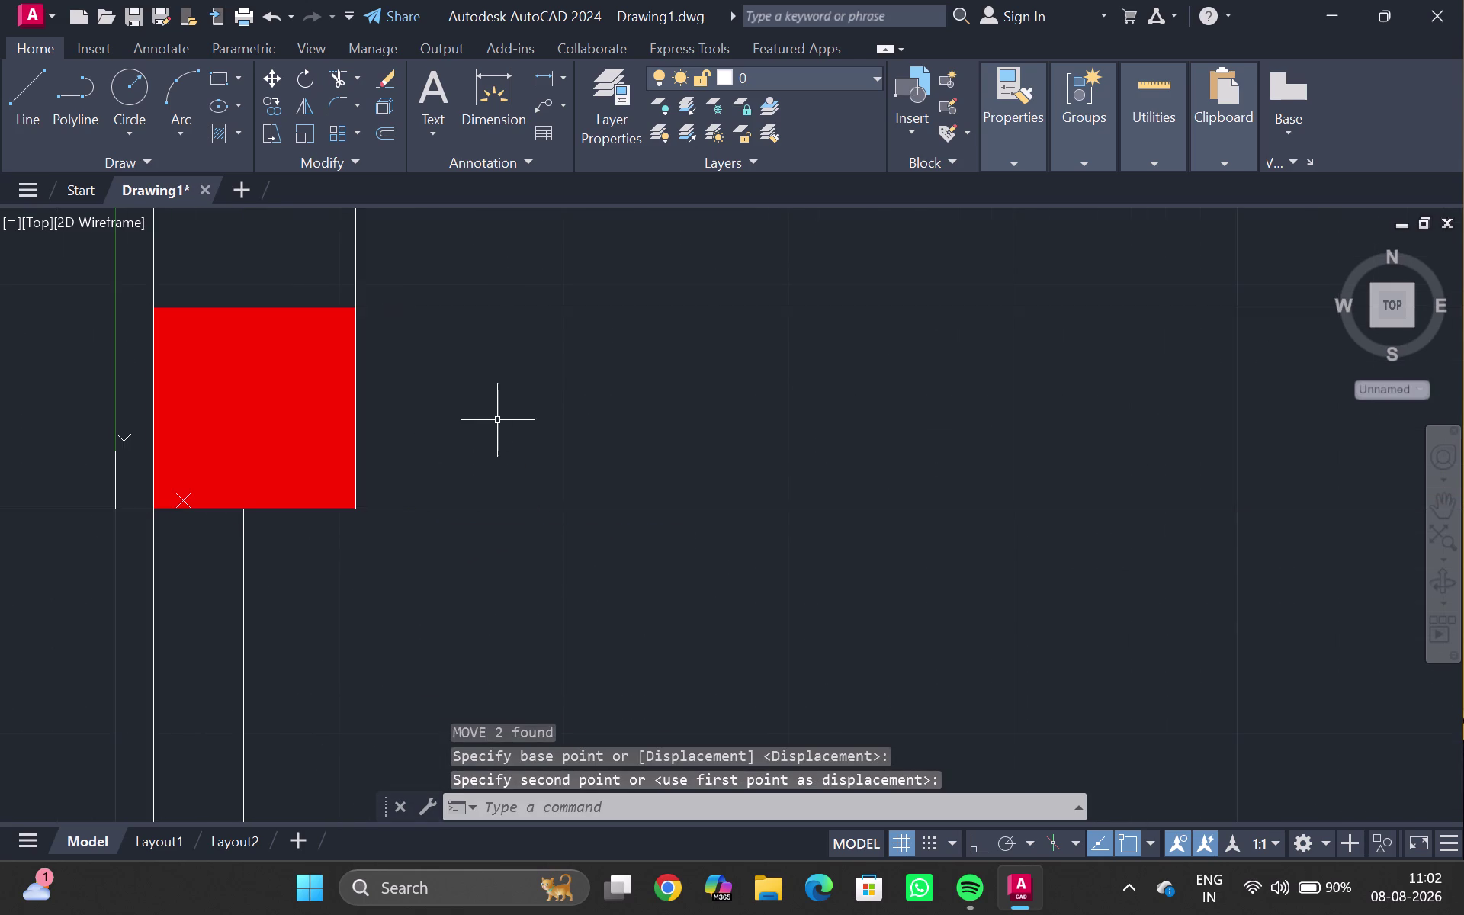
key(Escape)
scroll(down, 3)
scroll(down, 3)
middle_drag(884, 353, 674, 356)
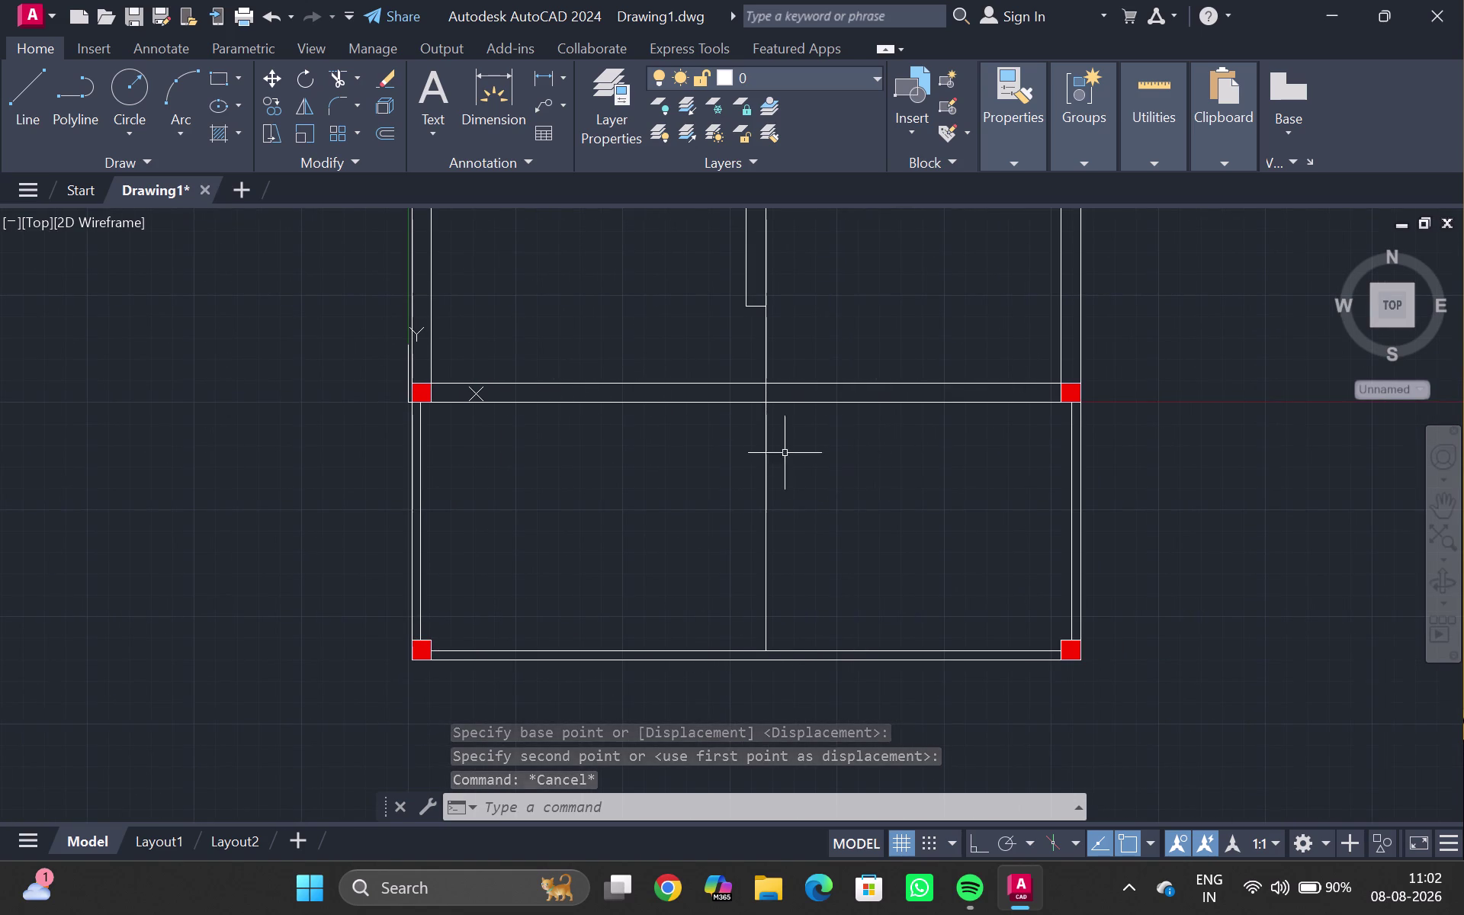
scroll(up, 3)
scroll(down, 3)
middle_drag(562, 396, 630, 437)
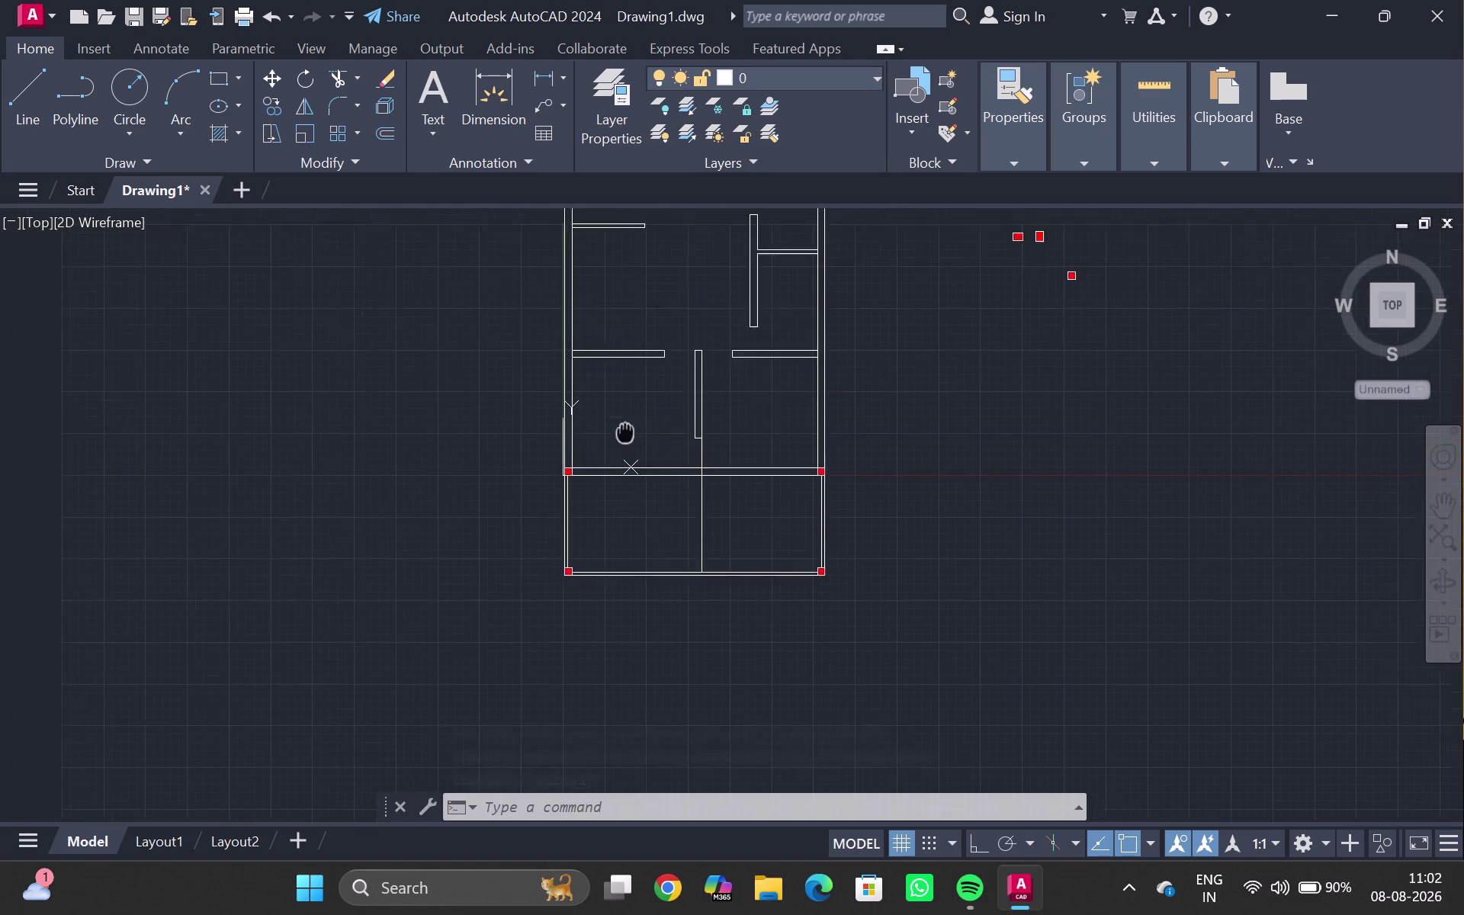
middle_drag(630, 436, 684, 465)
scroll(down, 3)
middle_drag(663, 261, 605, 565)
scroll(up, 3)
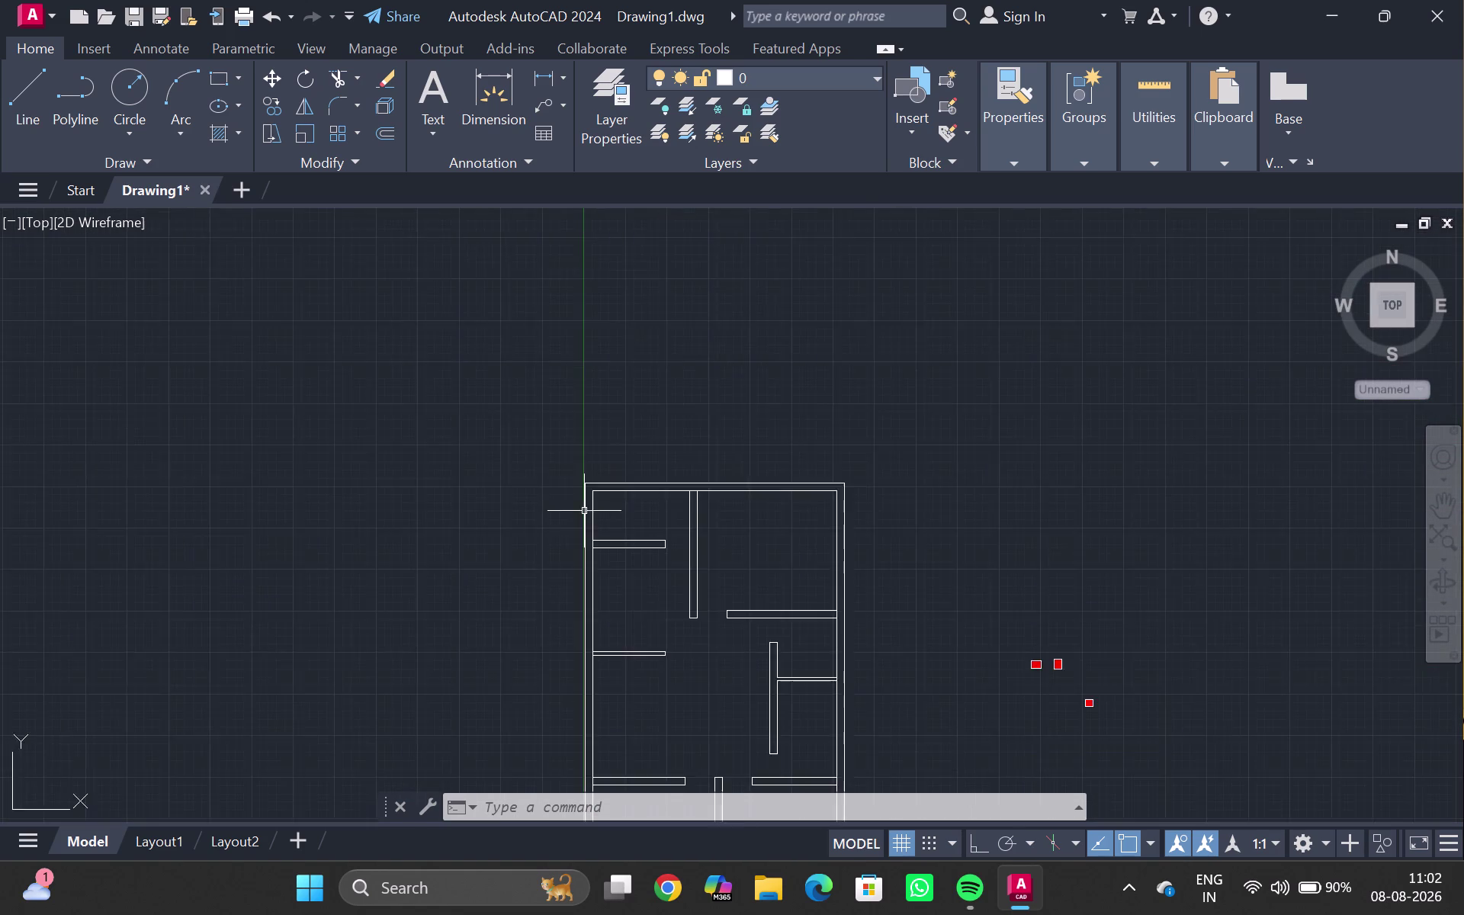
scroll(up, 3)
scroll(up, 3)
middle_drag(623, 584, 663, 109)
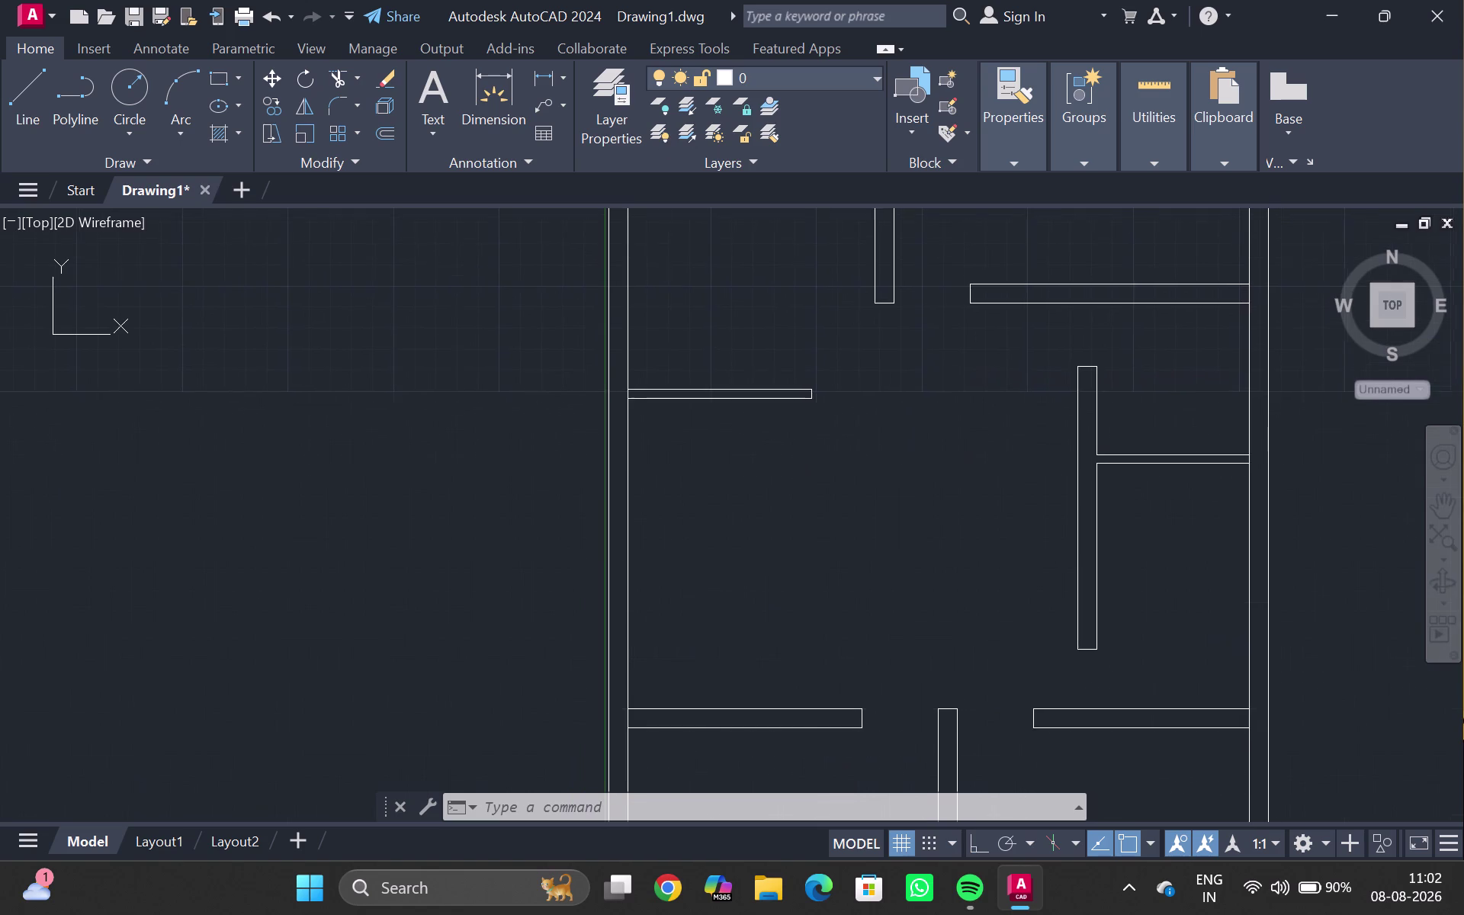
middle_drag(704, 667, 706, 226)
scroll(up, 3)
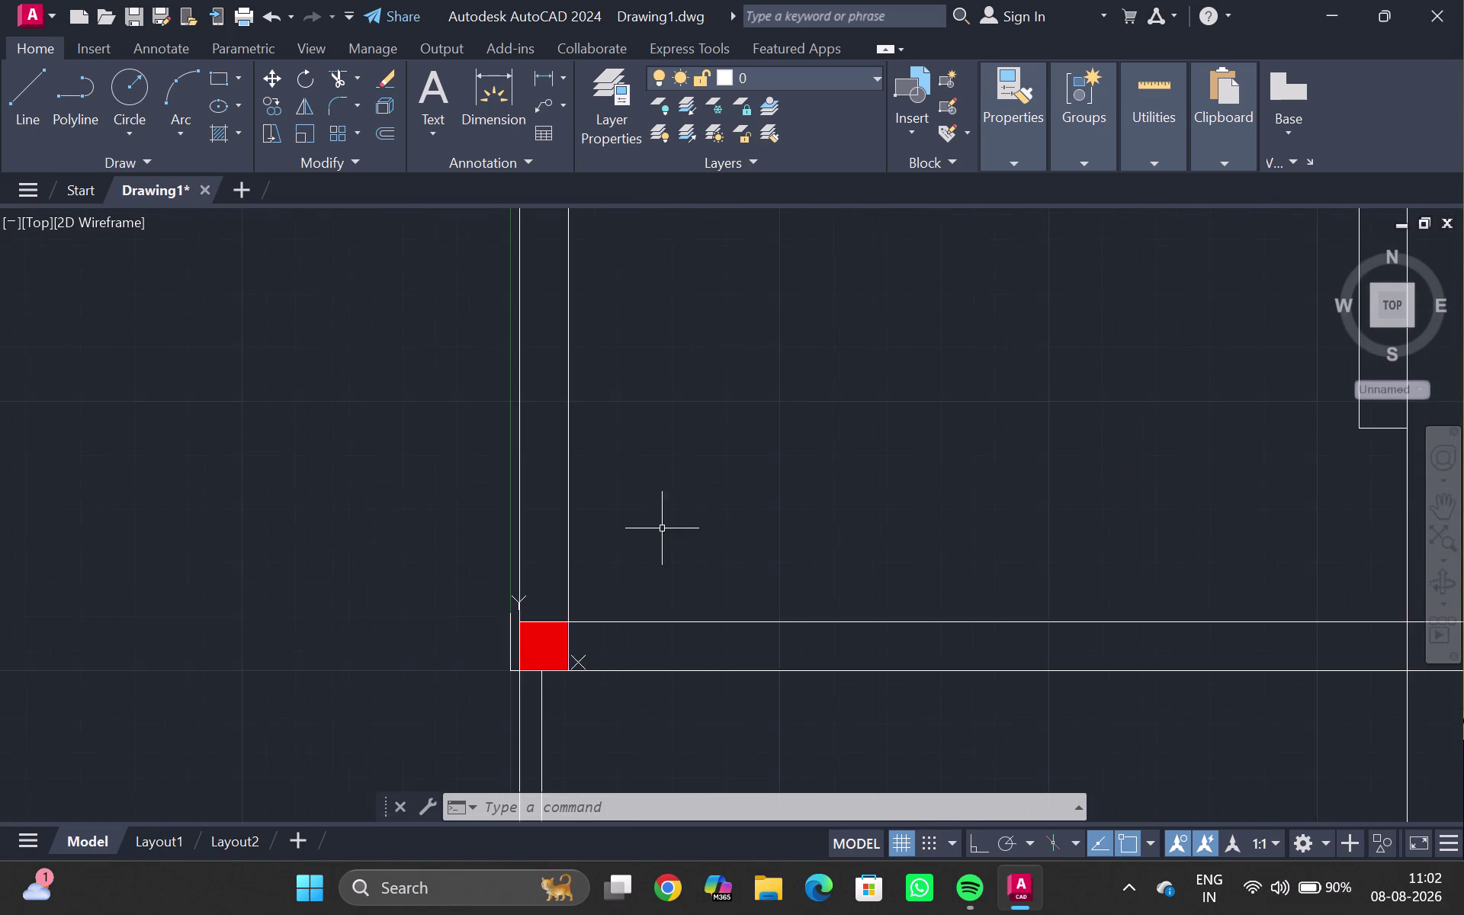
scroll(up, 3)
middle_drag(653, 534, 731, 400)
scroll(down, 3)
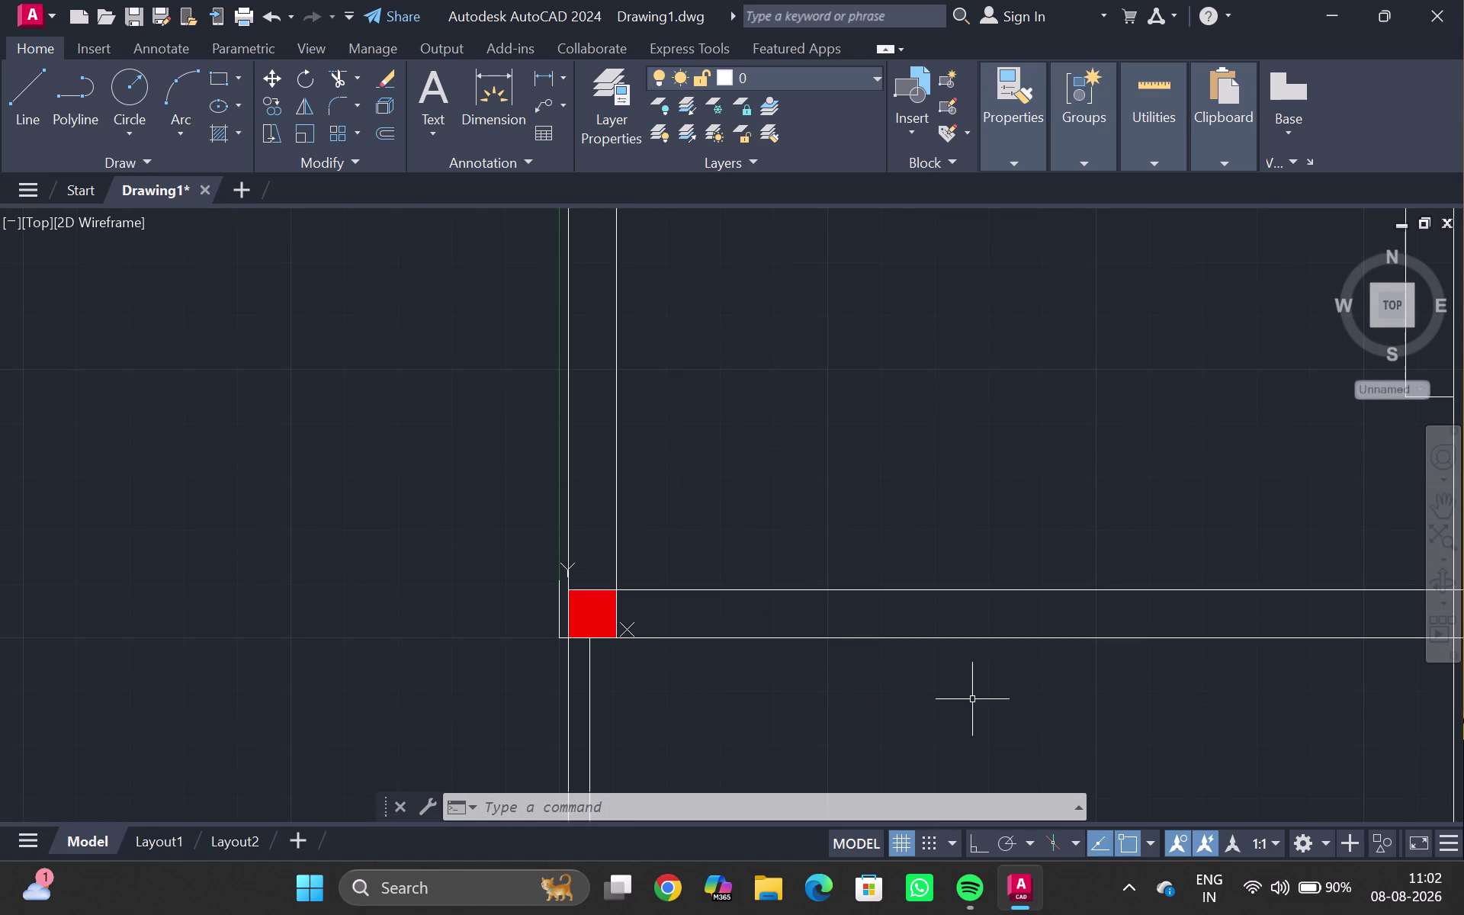
scroll(down, 3)
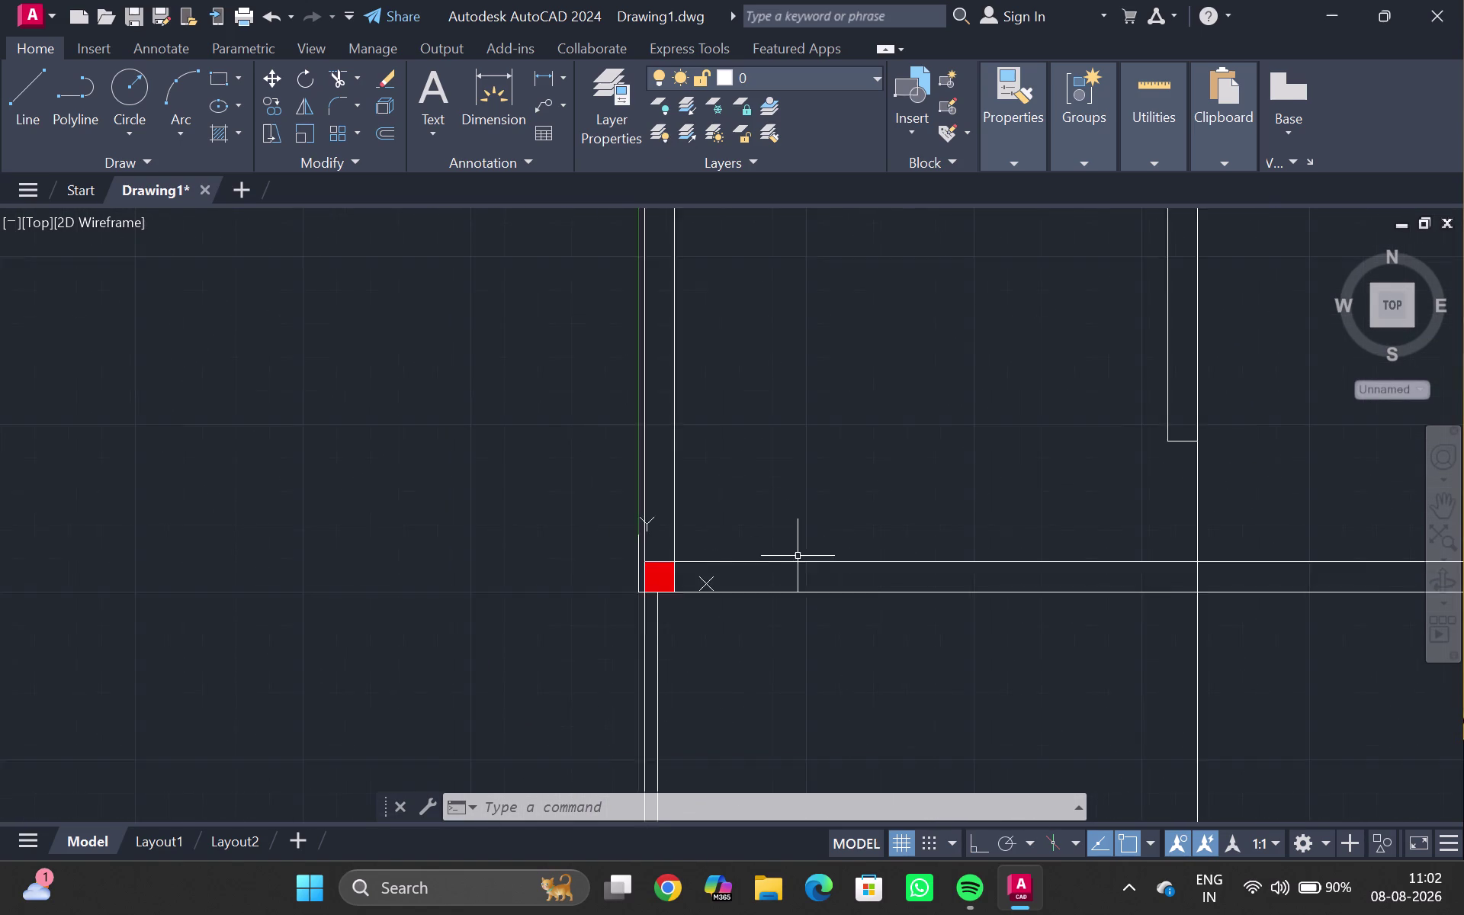
scroll(down, 3)
middle_drag(793, 718, 628, 439)
drag(507, 409, 562, 409)
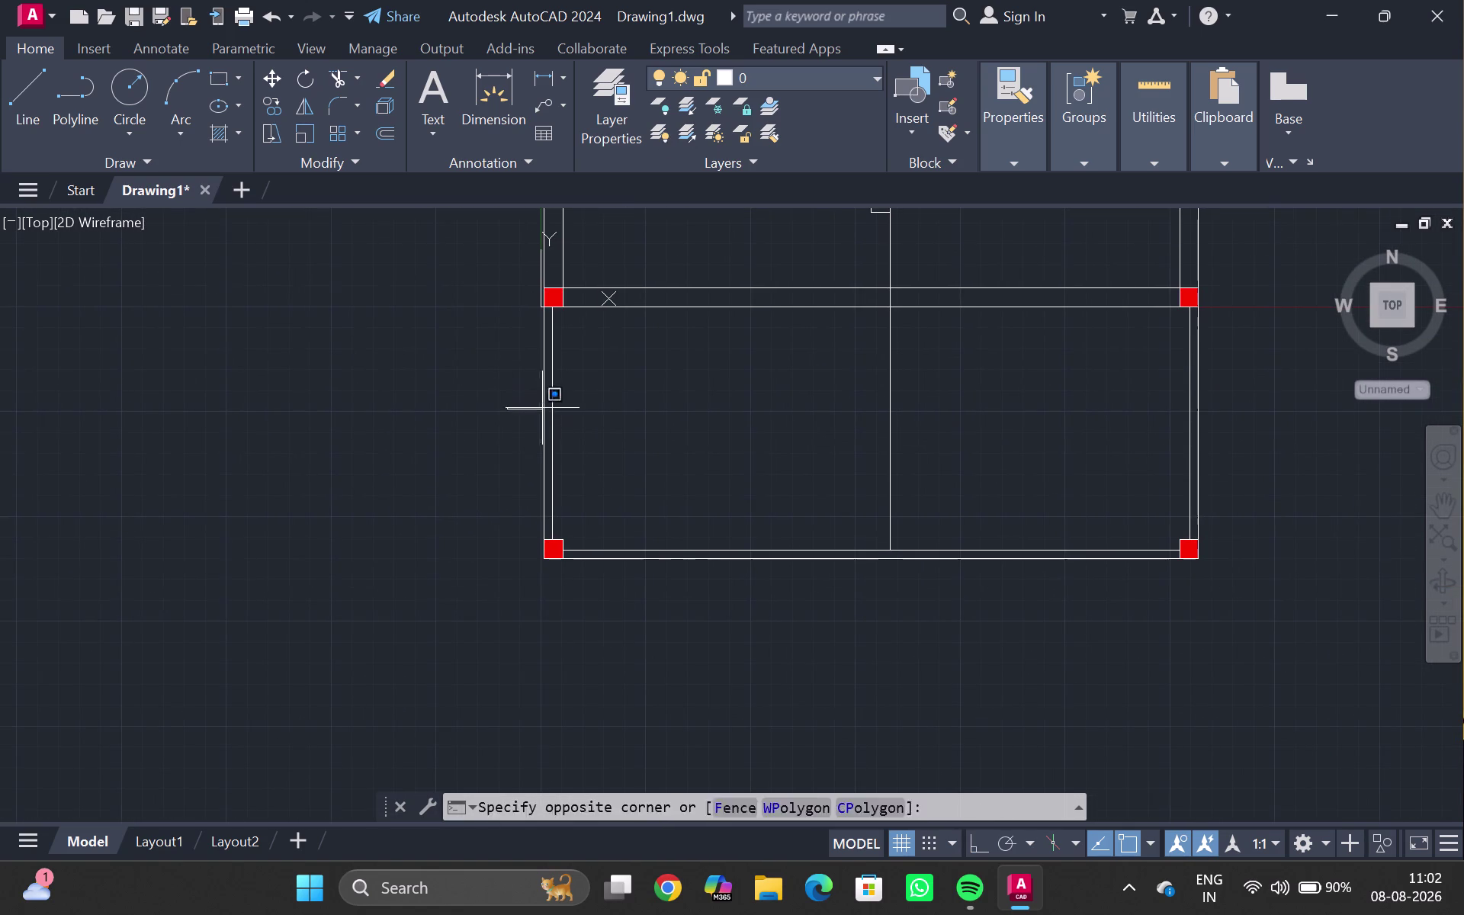
drag(563, 408, 235, 281)
click(234, 281)
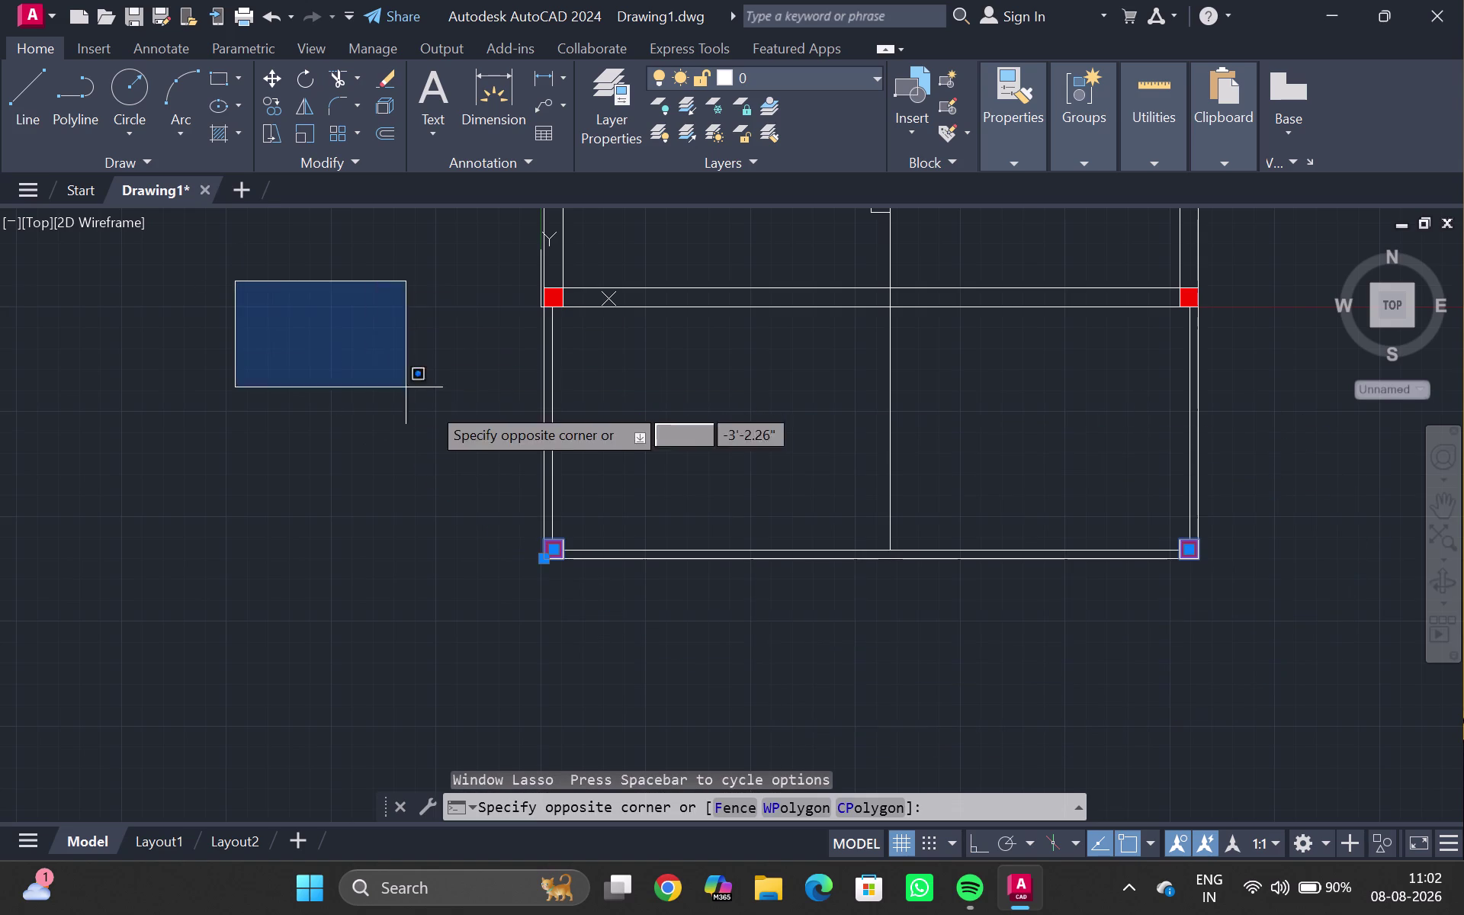
key(Escape)
key(grave)
key(grave)
key(Escape)
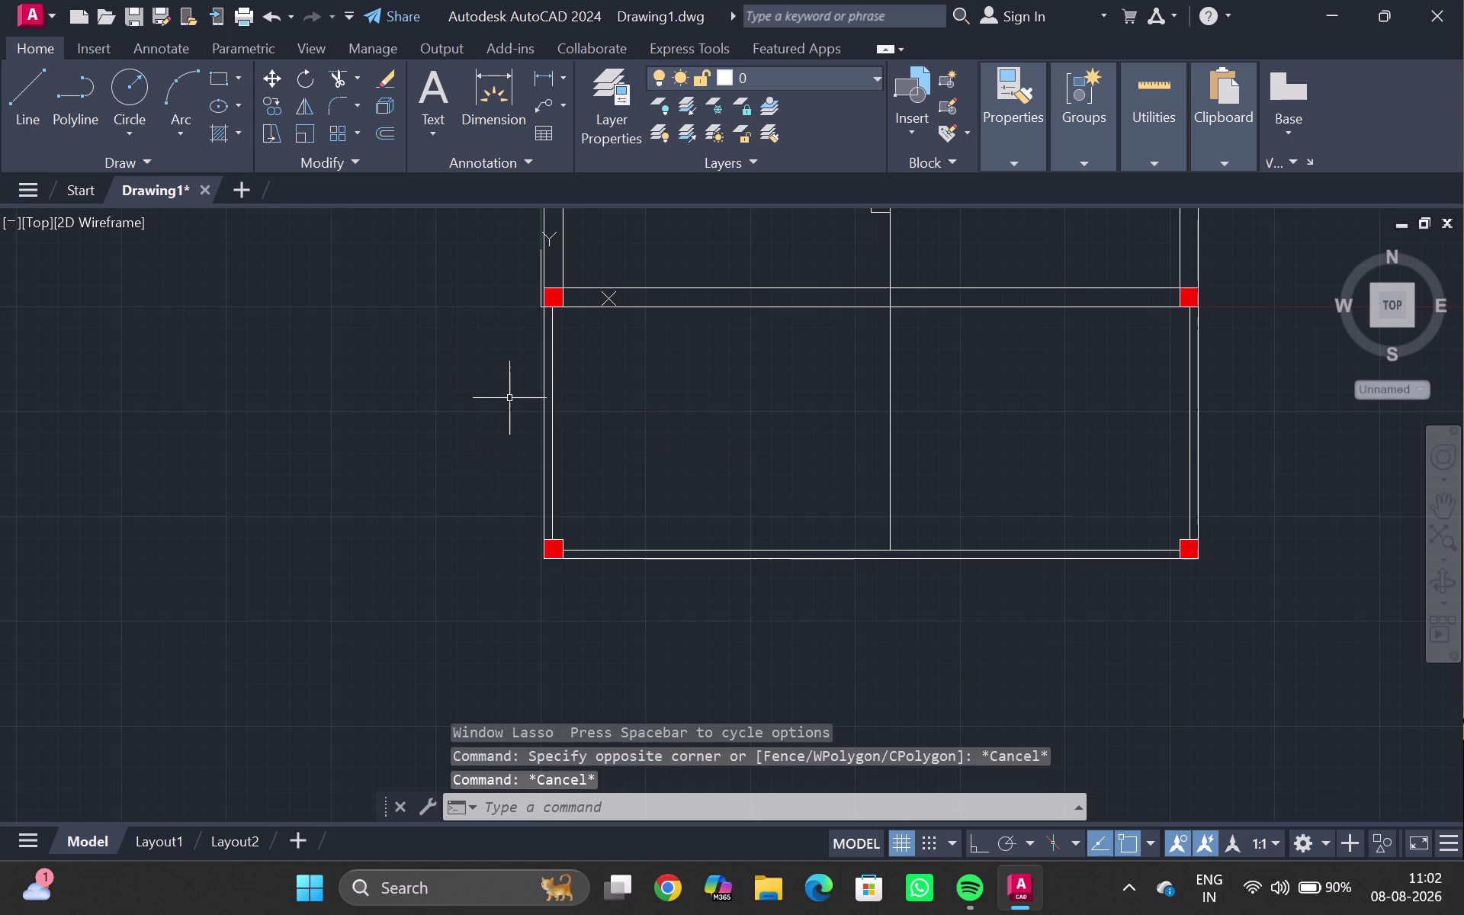
key(Escape)
click(545, 422)
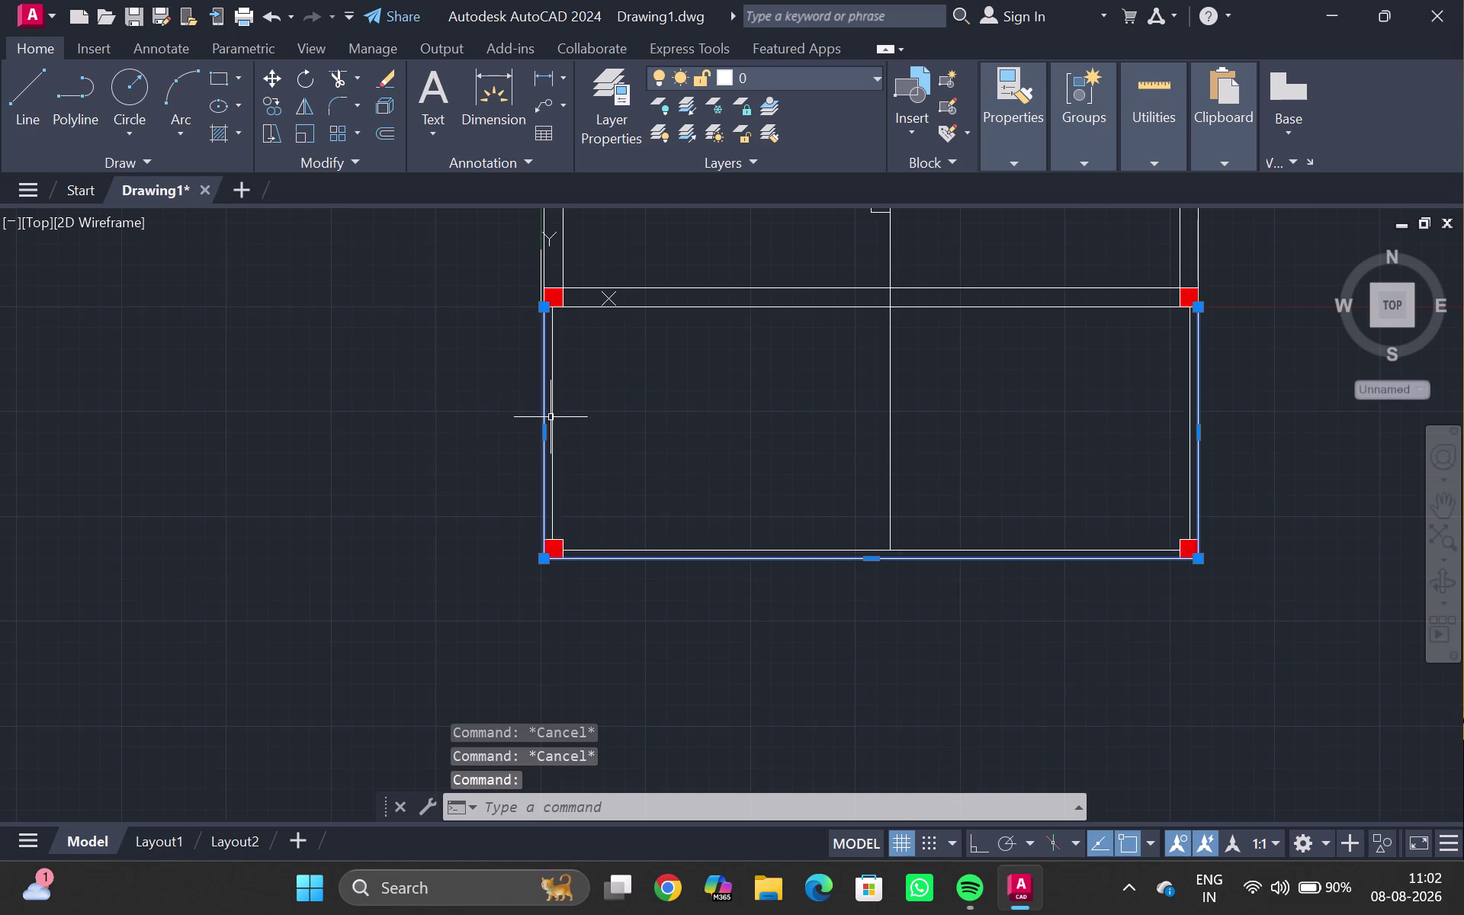
double_click(550, 418)
click(1012, 158)
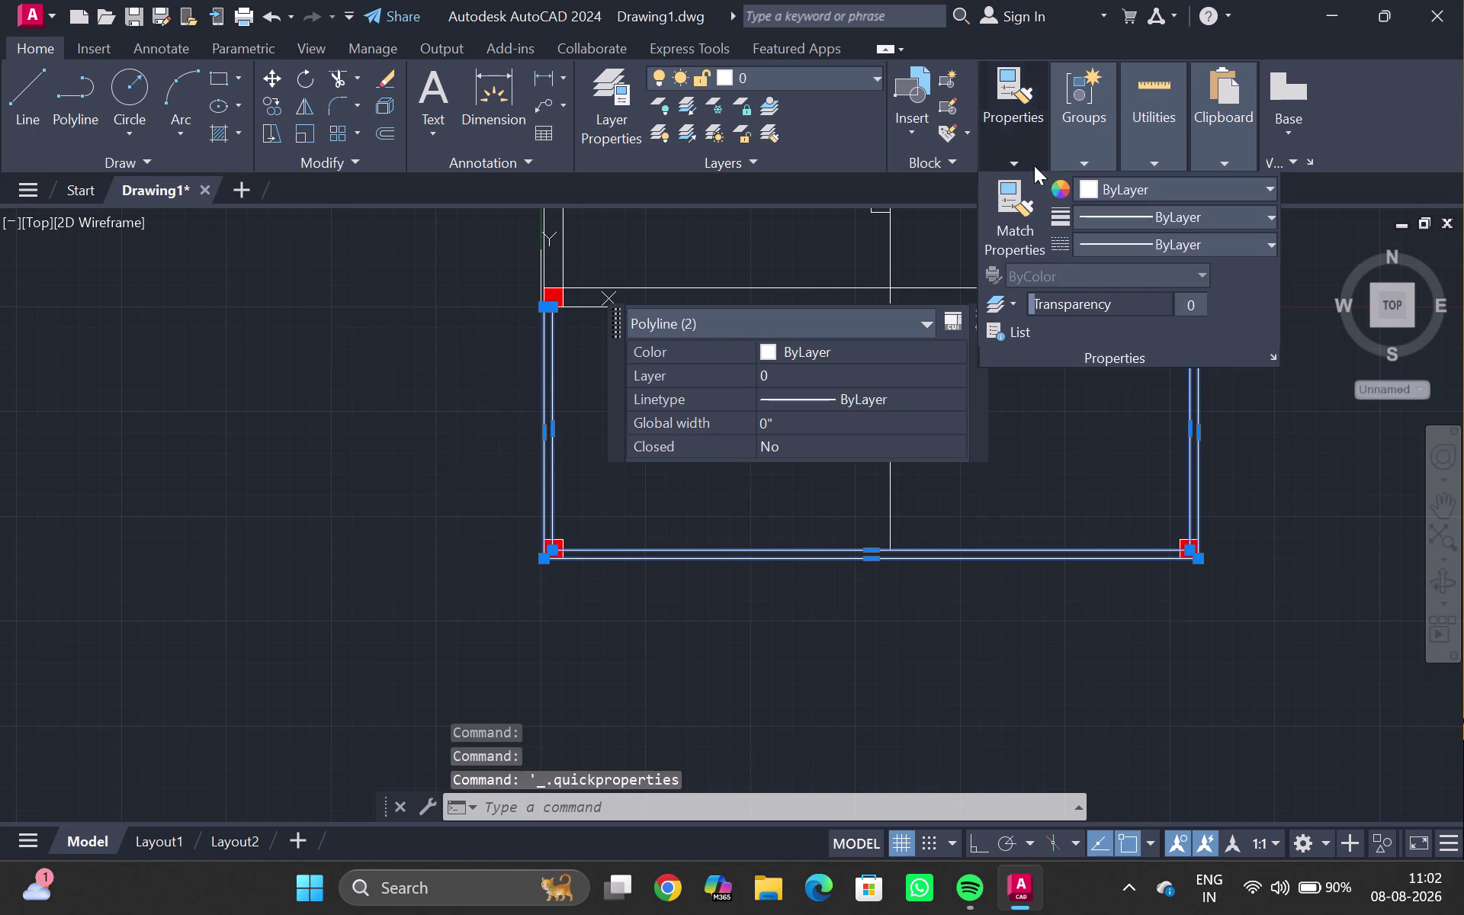
double_click(1119, 176)
double_click(1124, 177)
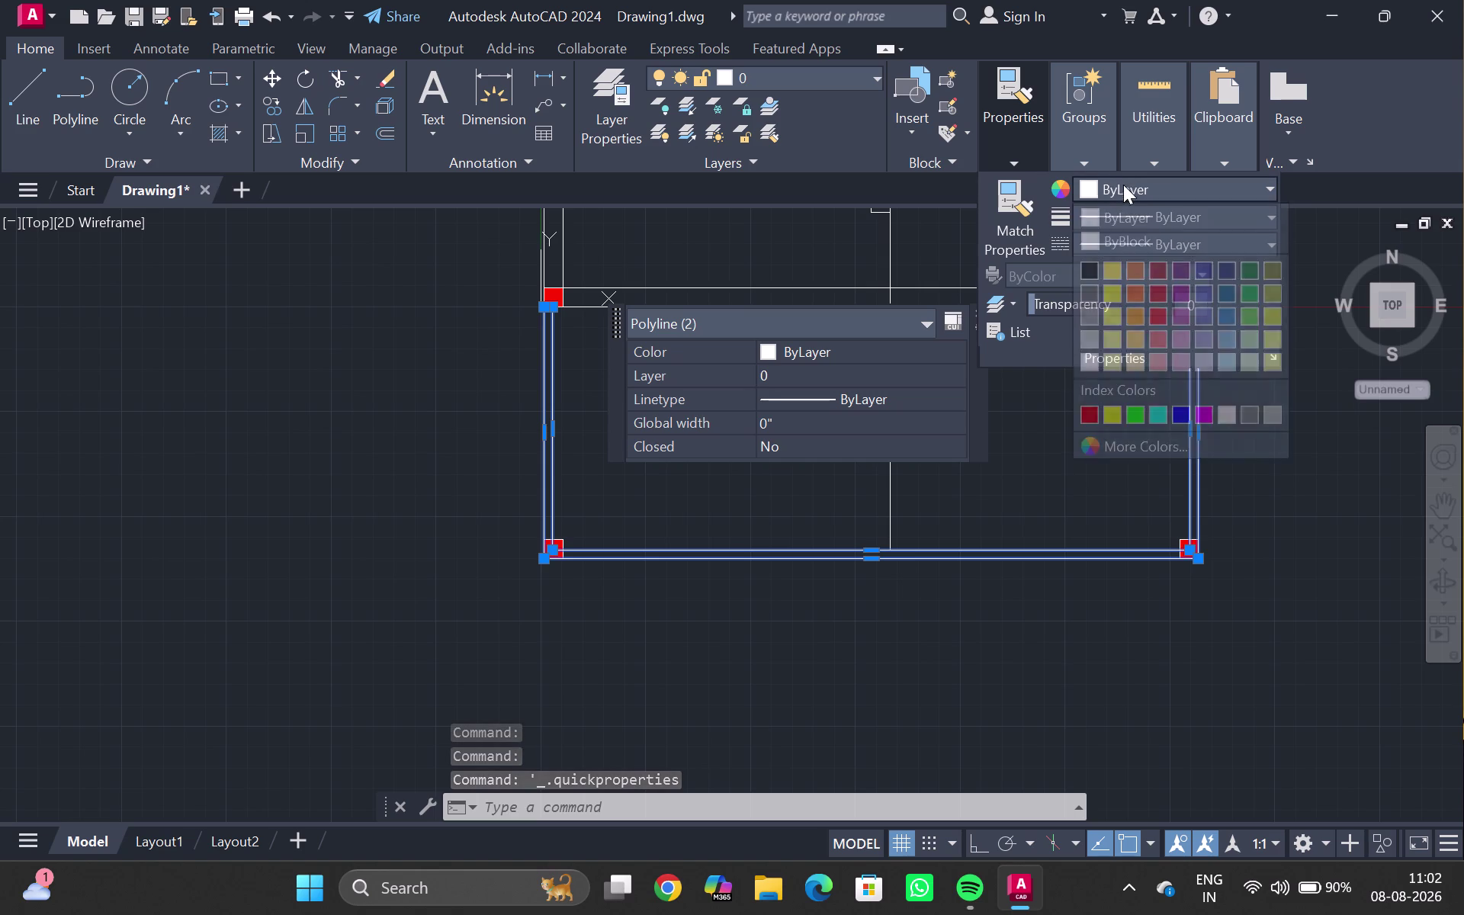
click(1150, 183)
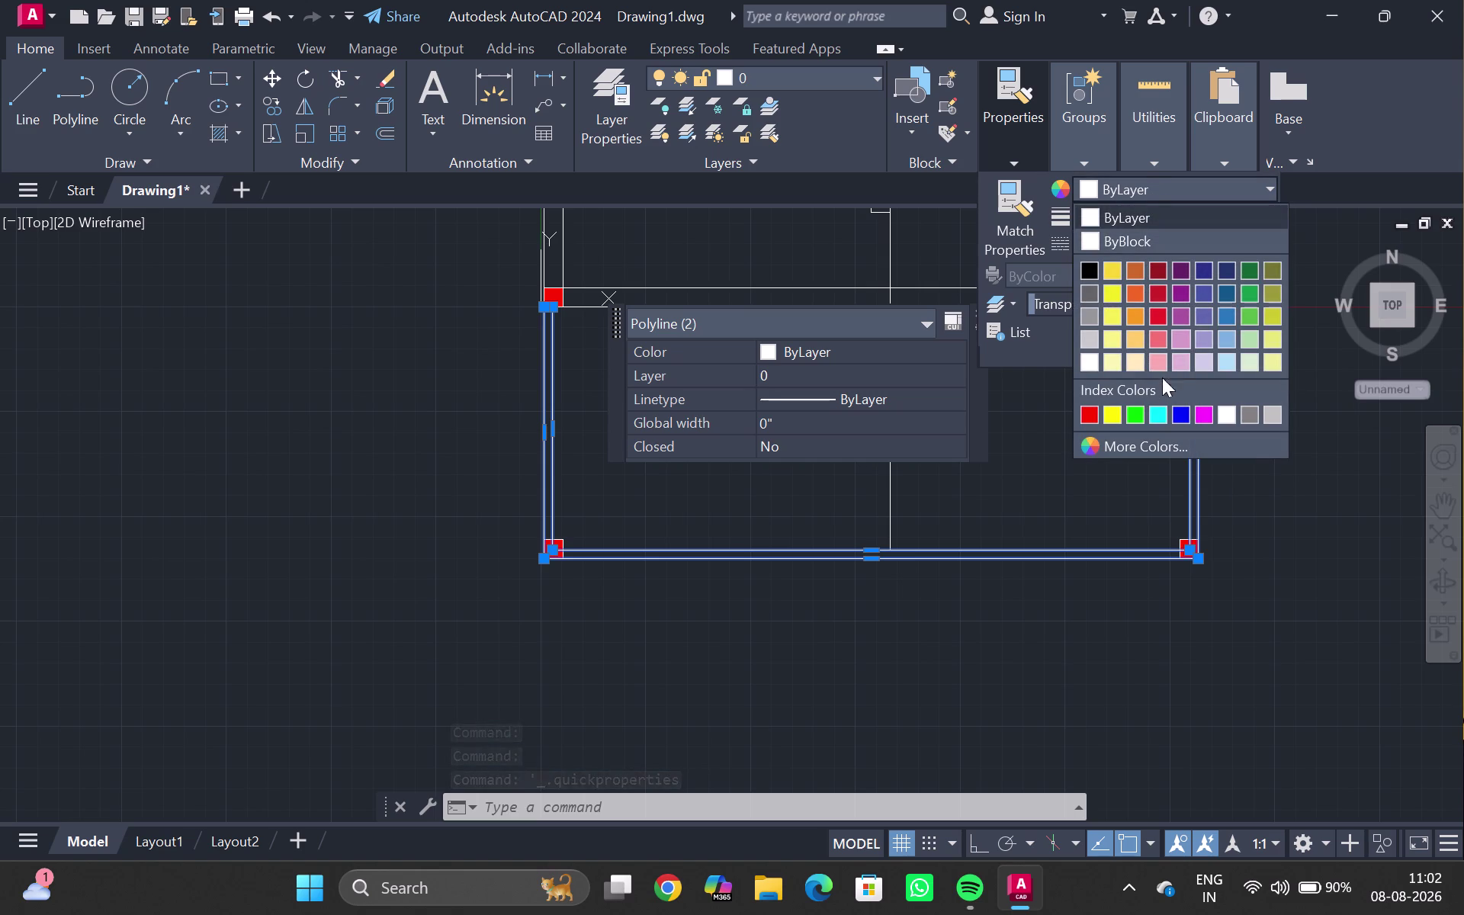
click(1135, 417)
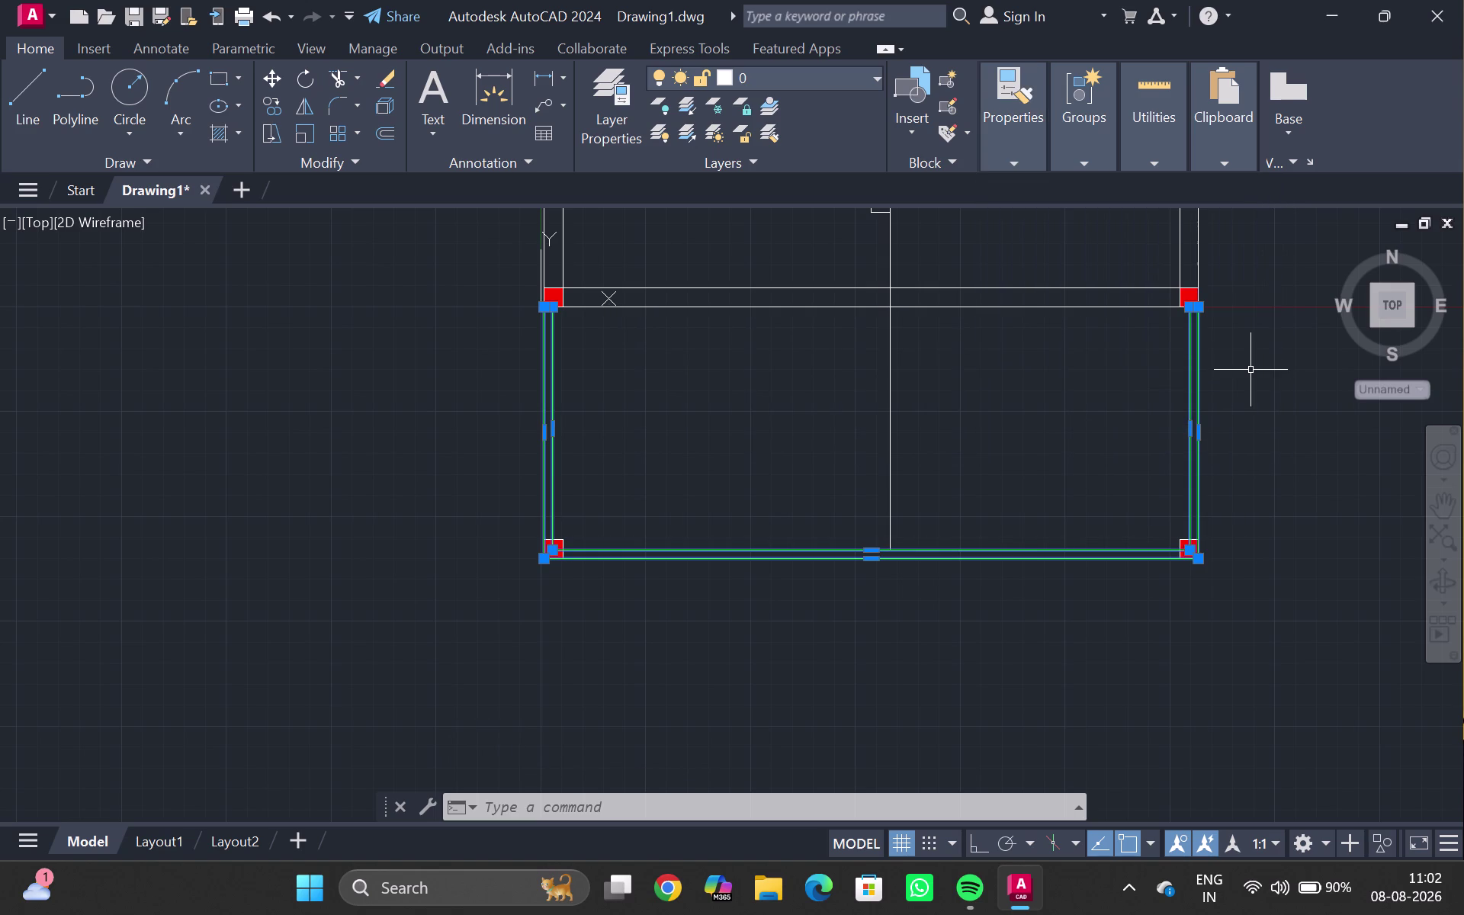
key(Return)
key(Escape)
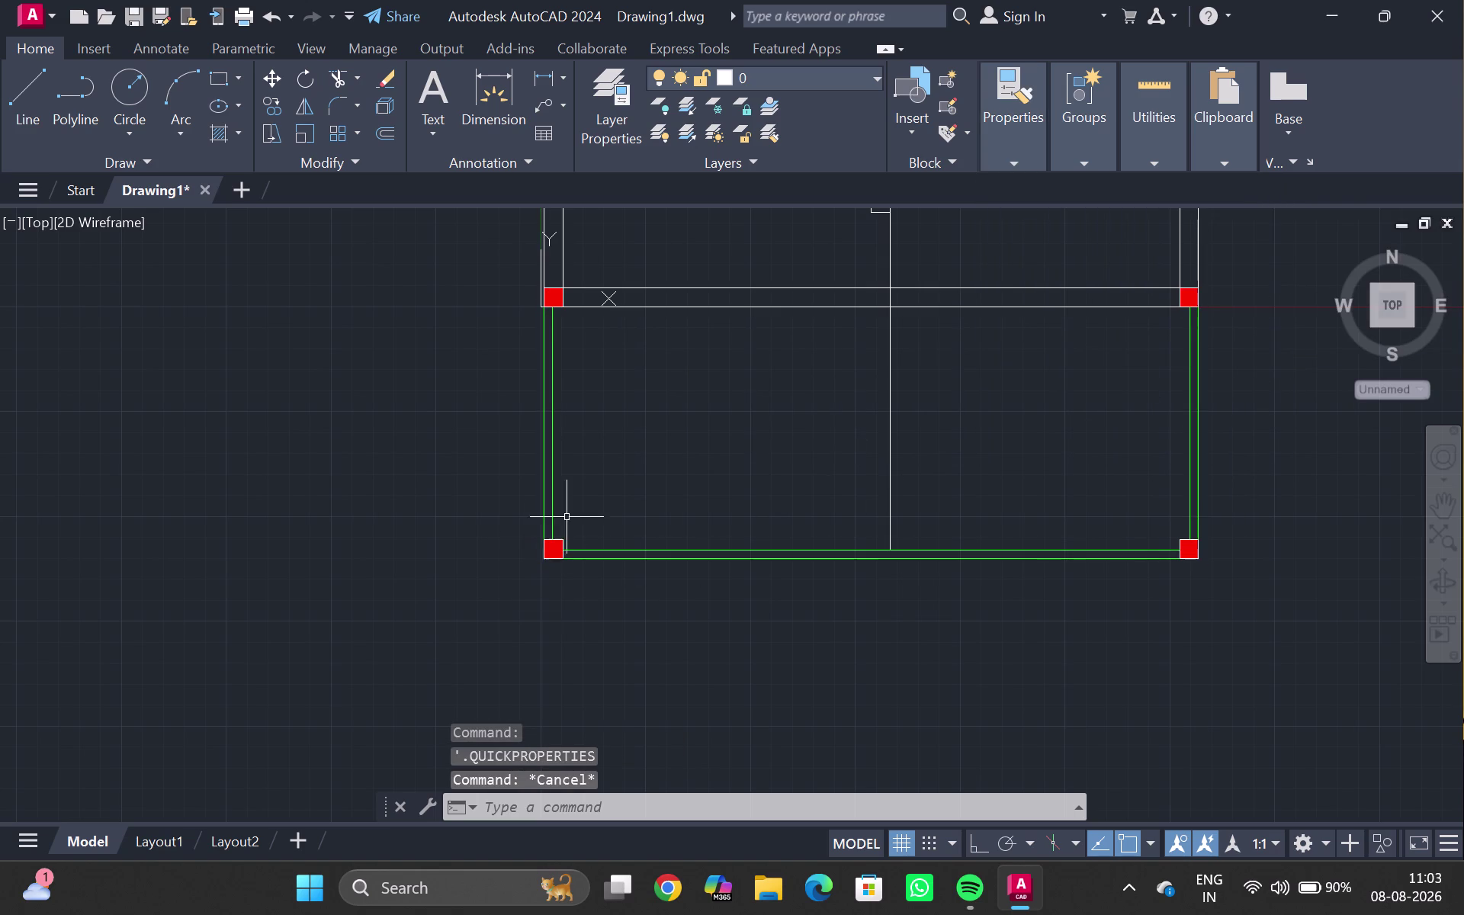
scroll(down, 3)
middle_drag(661, 464, 565, 637)
scroll(up, 3)
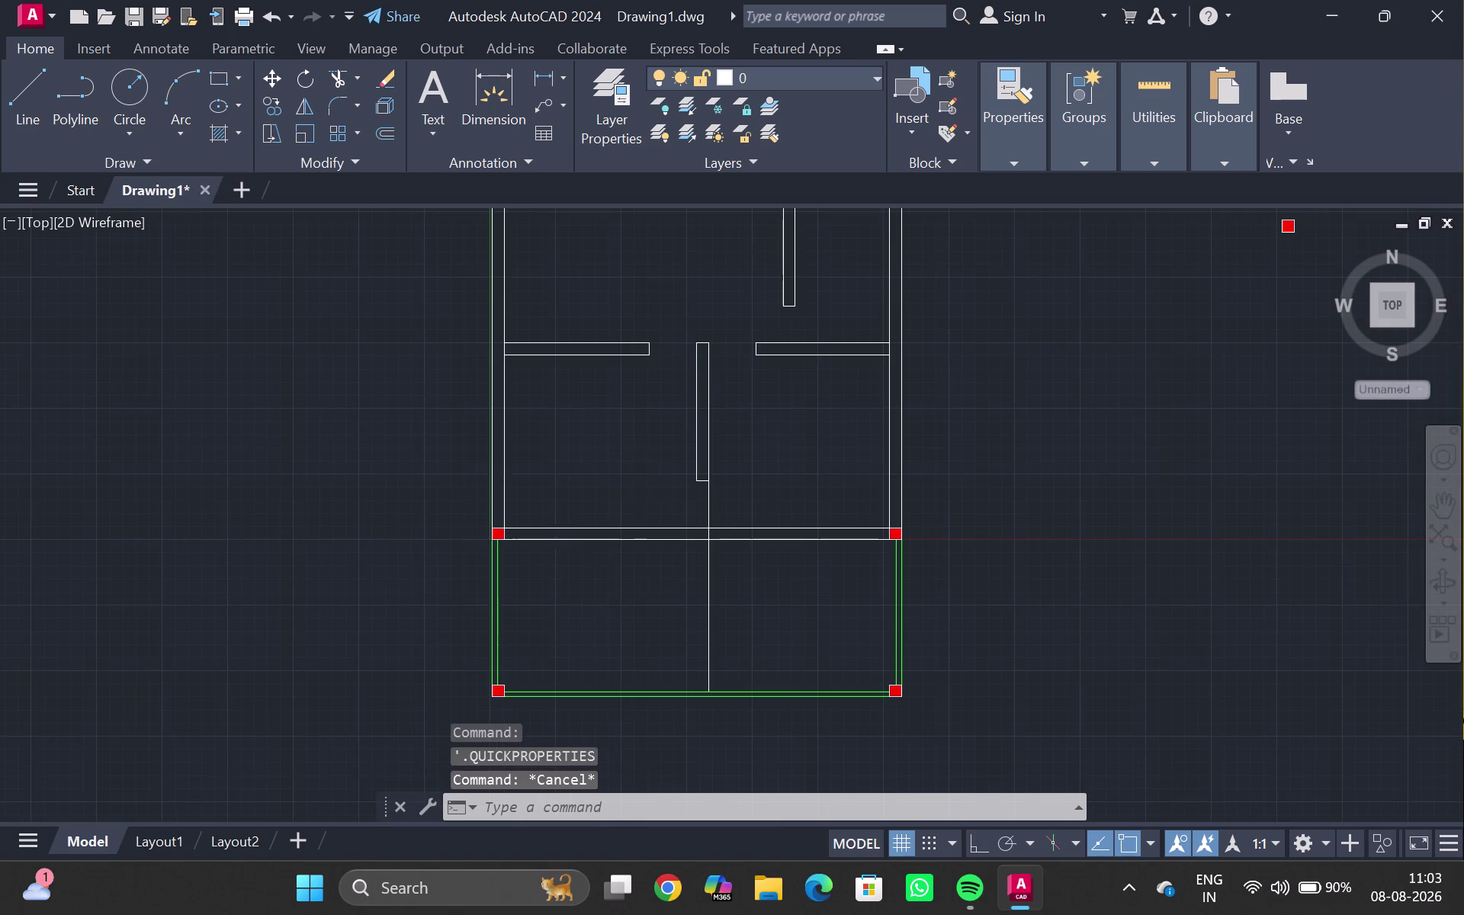
key(Escape)
scroll(down, 3)
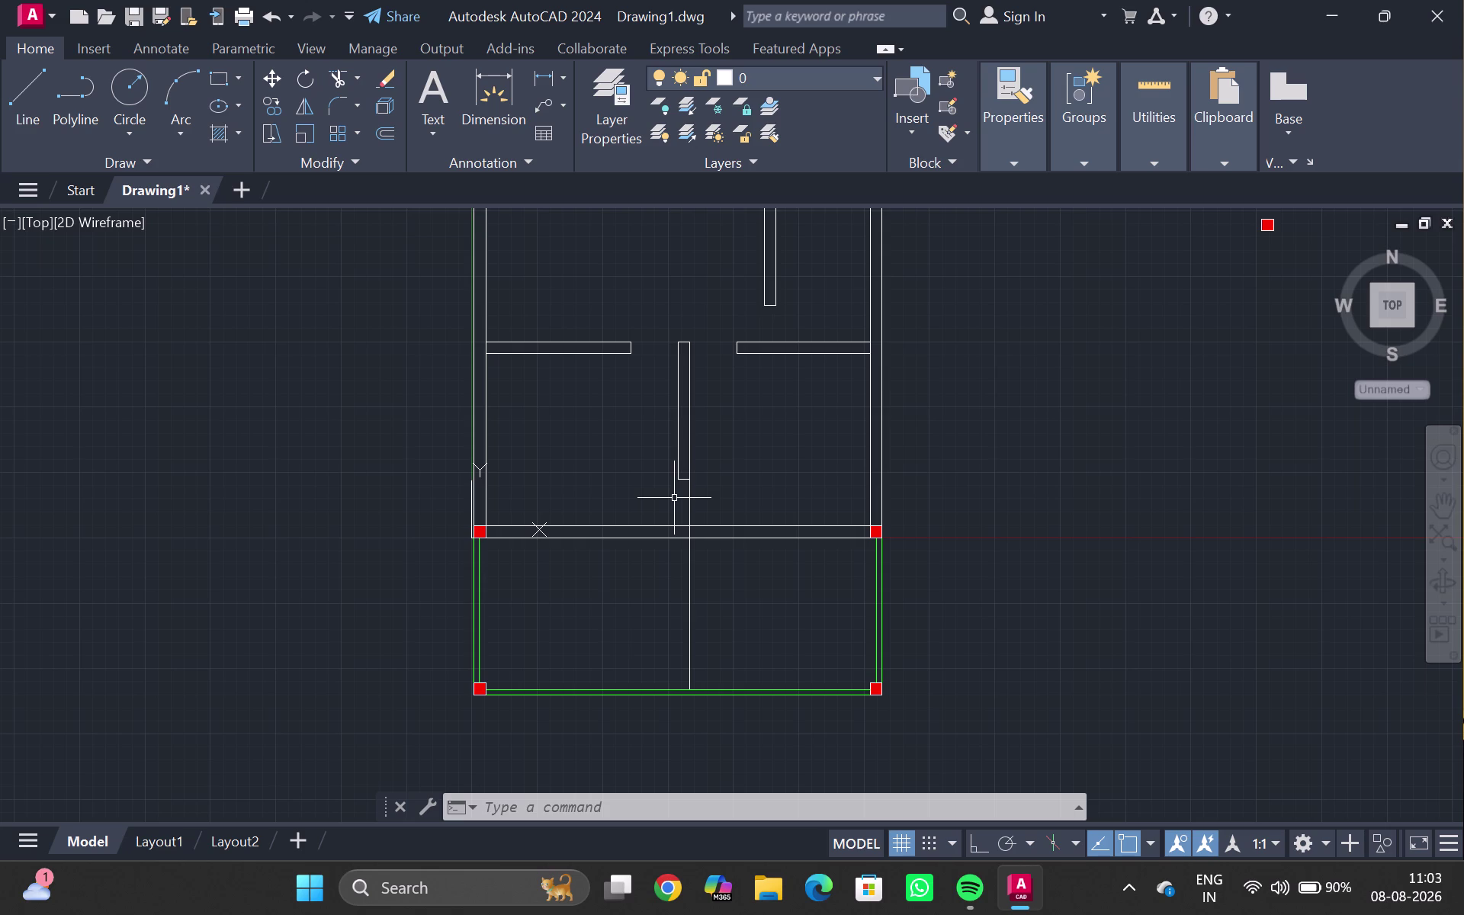
middle_drag(650, 463, 607, 511)
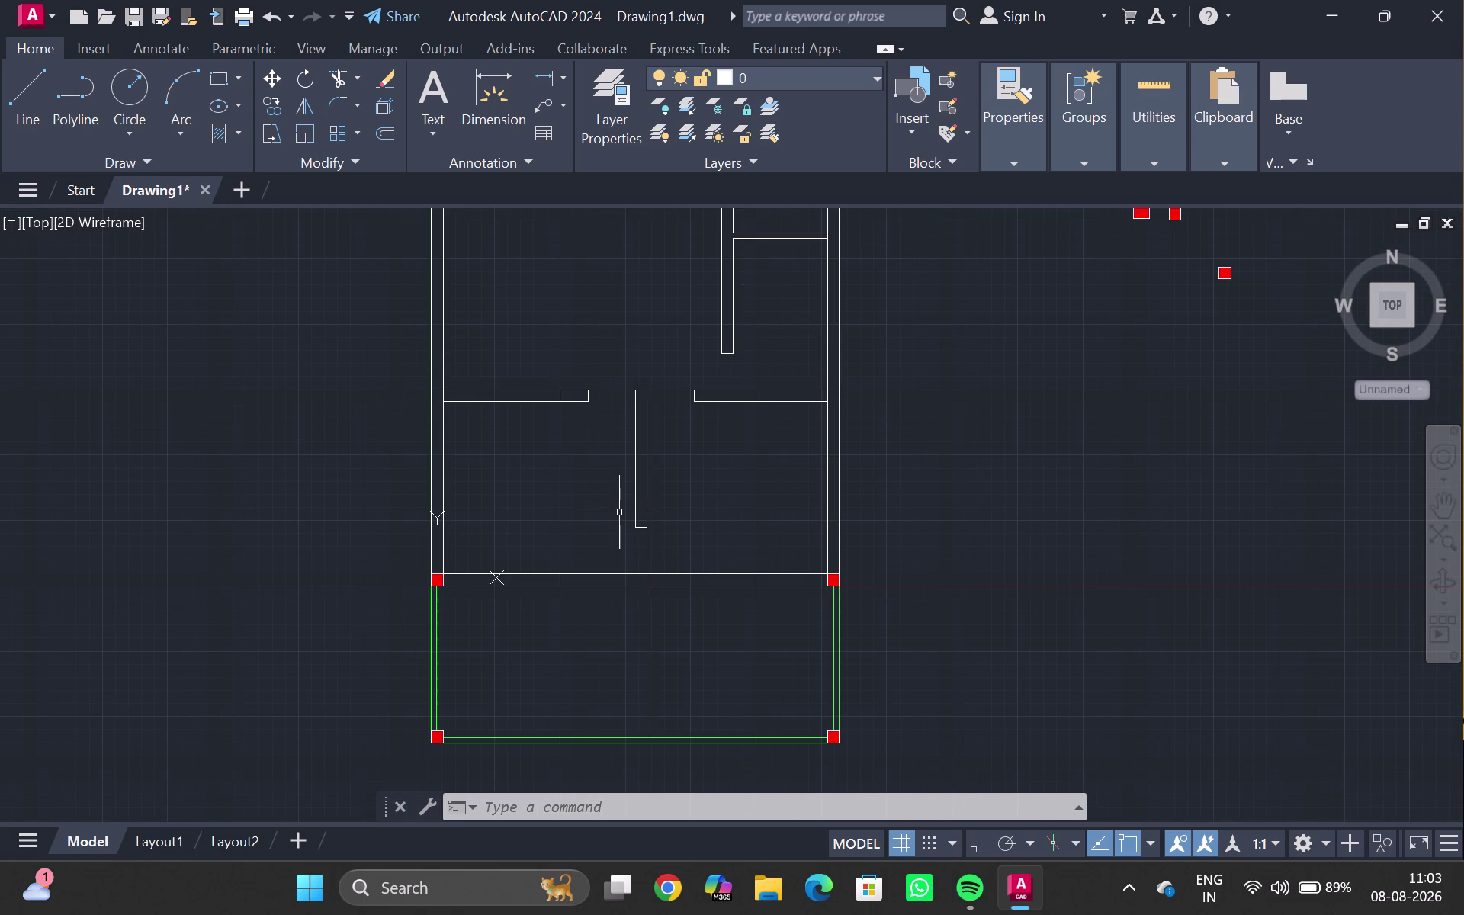
scroll(up, 3)
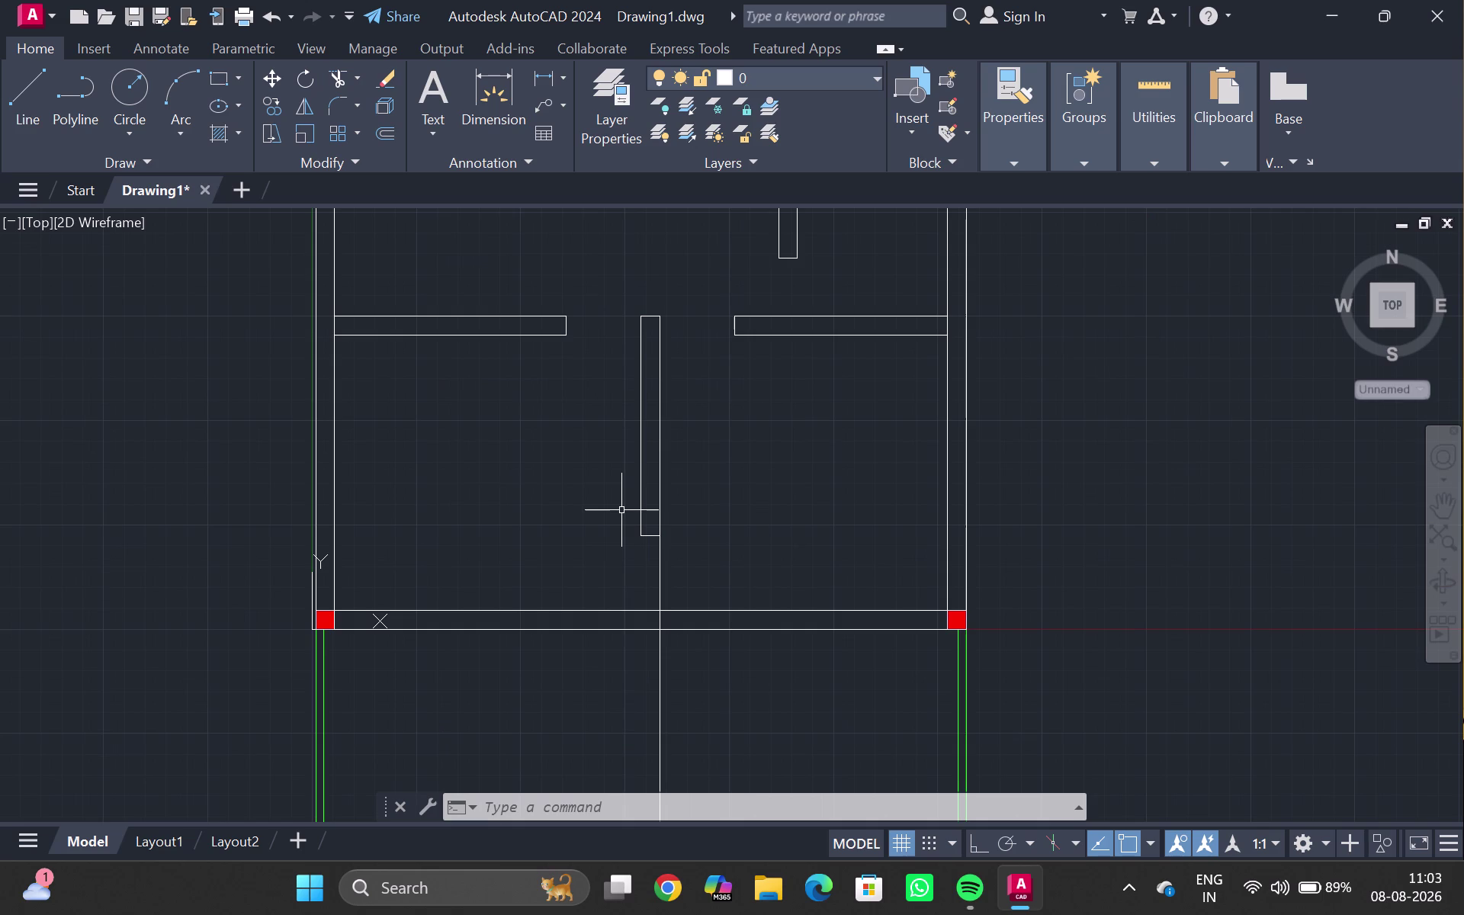
scroll(down, 3)
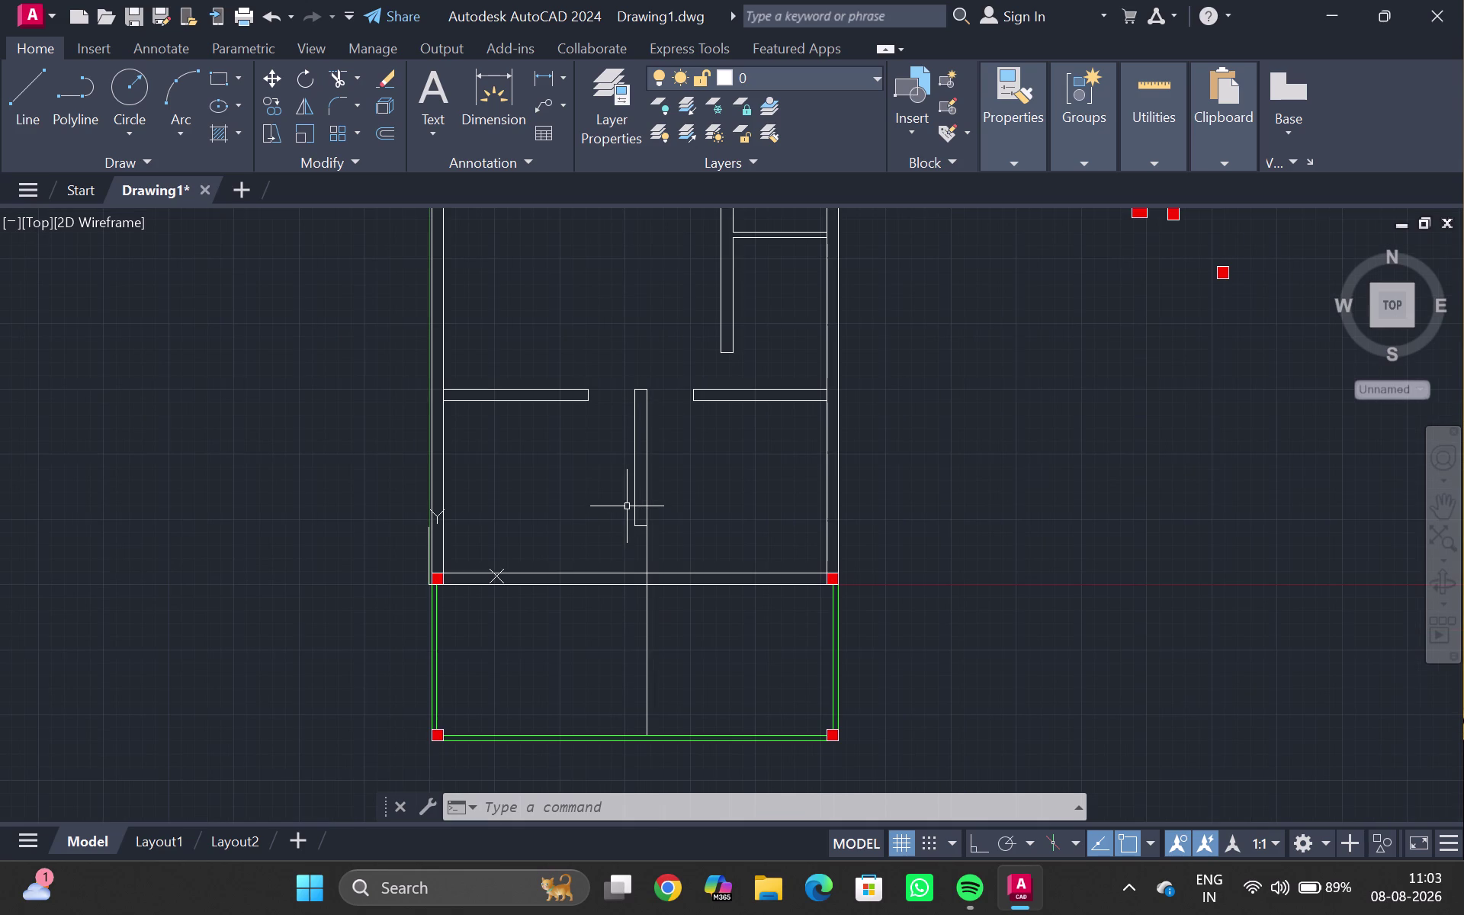
scroll(down, 3)
middle_drag(987, 369, 863, 477)
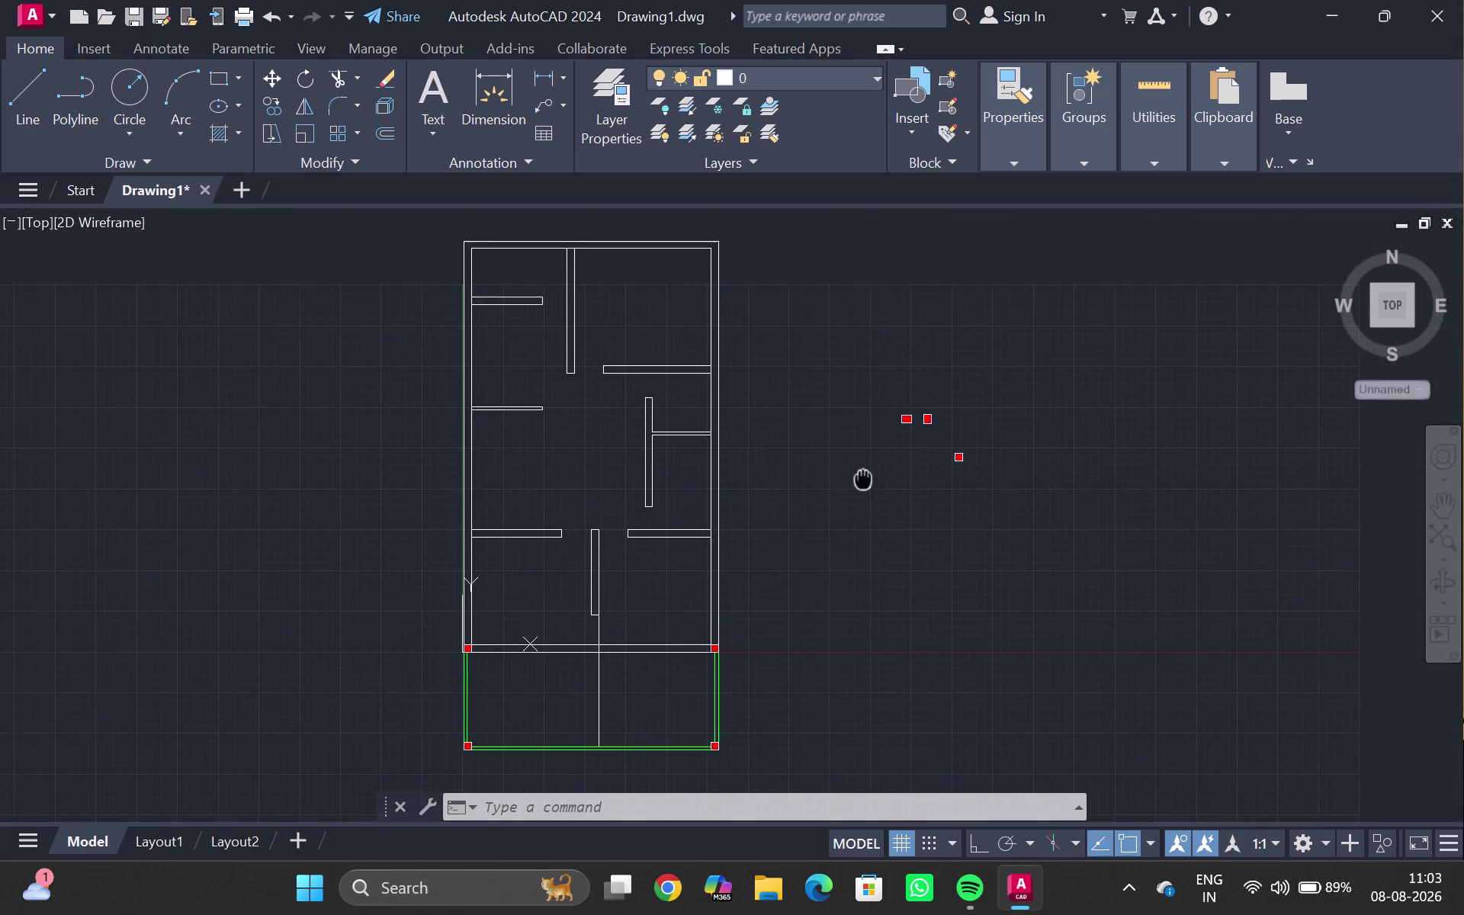
scroll(up, 3)
Copy the spare red column squares to the left and right wall junctions.
click(873, 442)
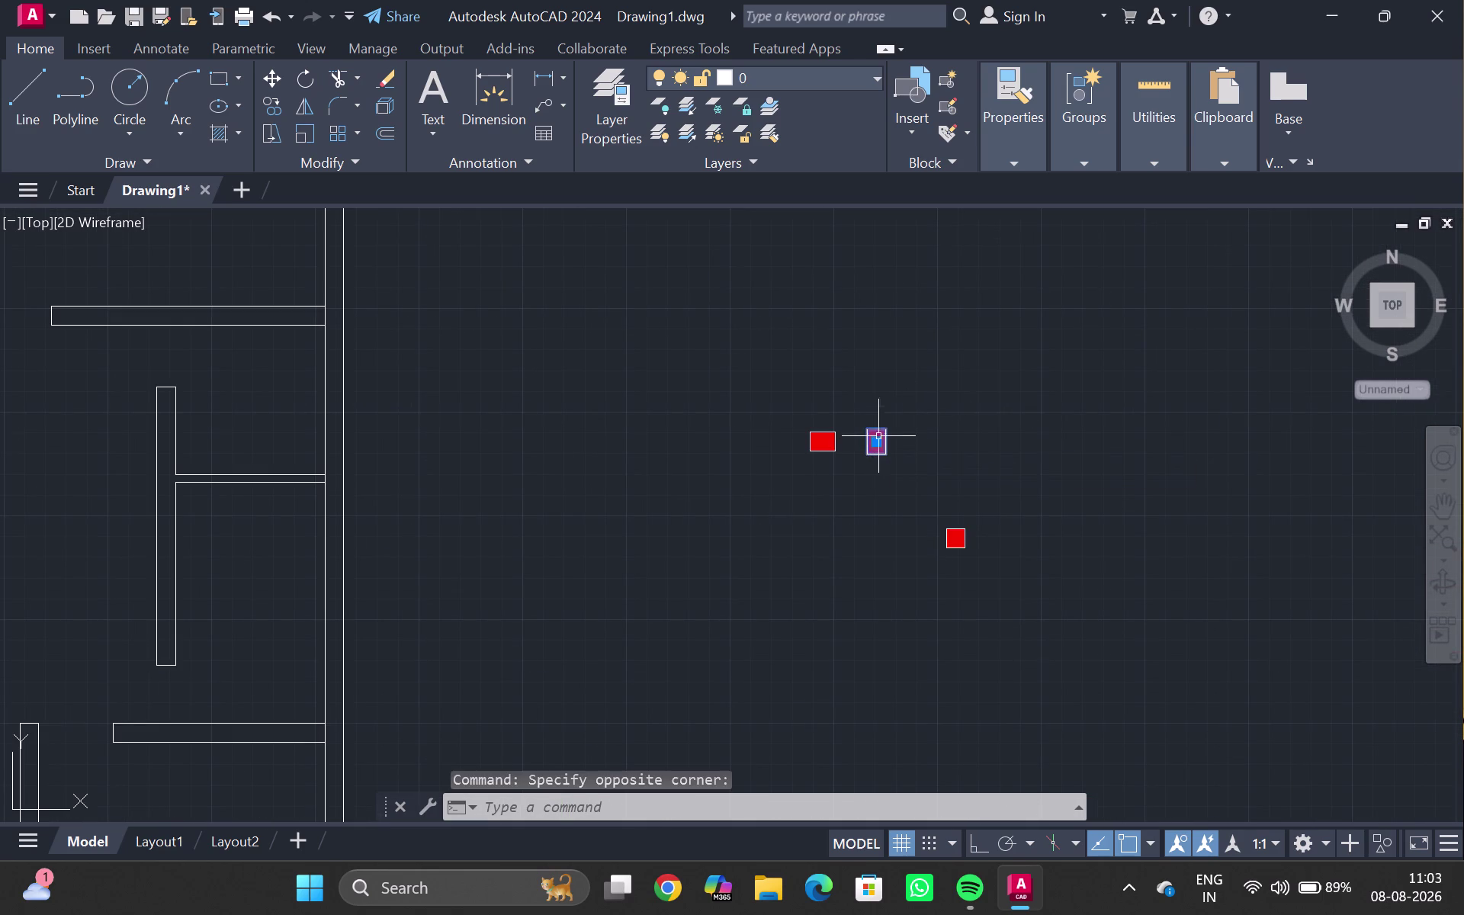
text(co)
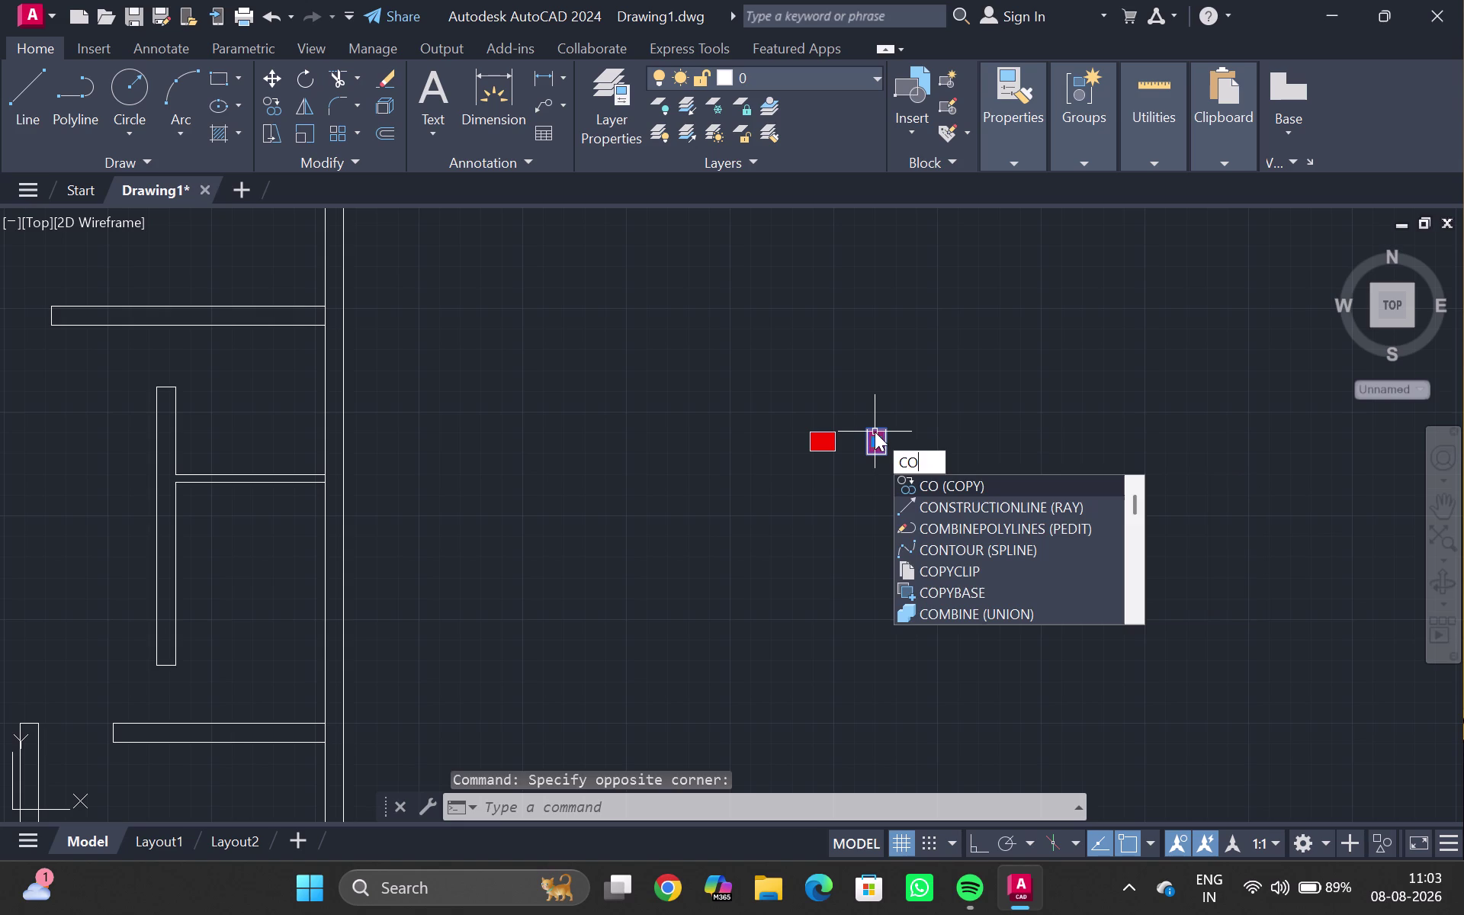
key(Return)
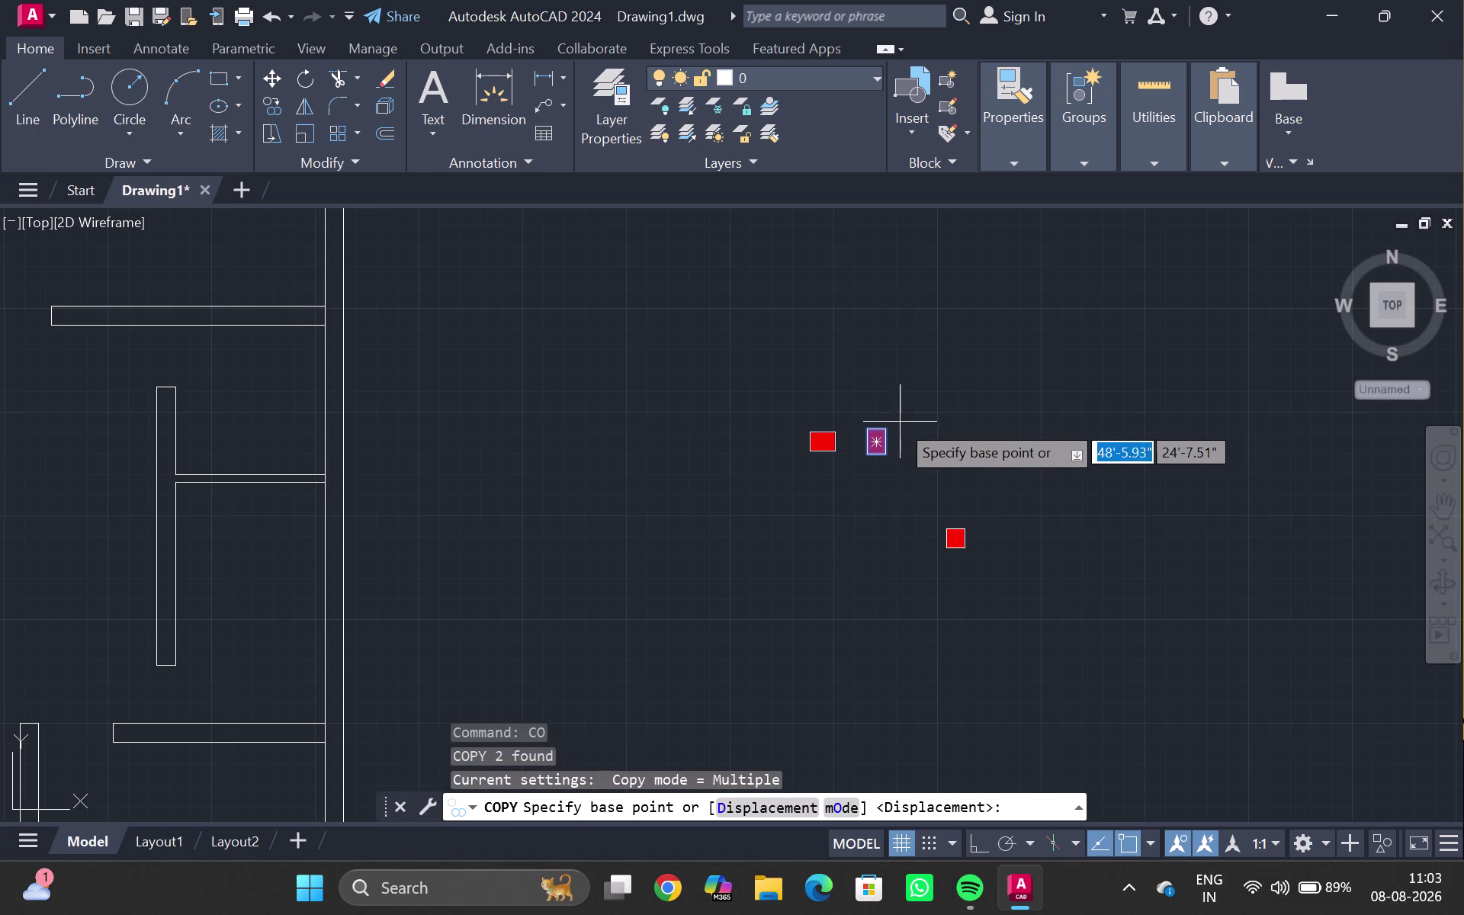
click(891, 426)
scroll(down, 3)
middle_drag(137, 492, 350, 449)
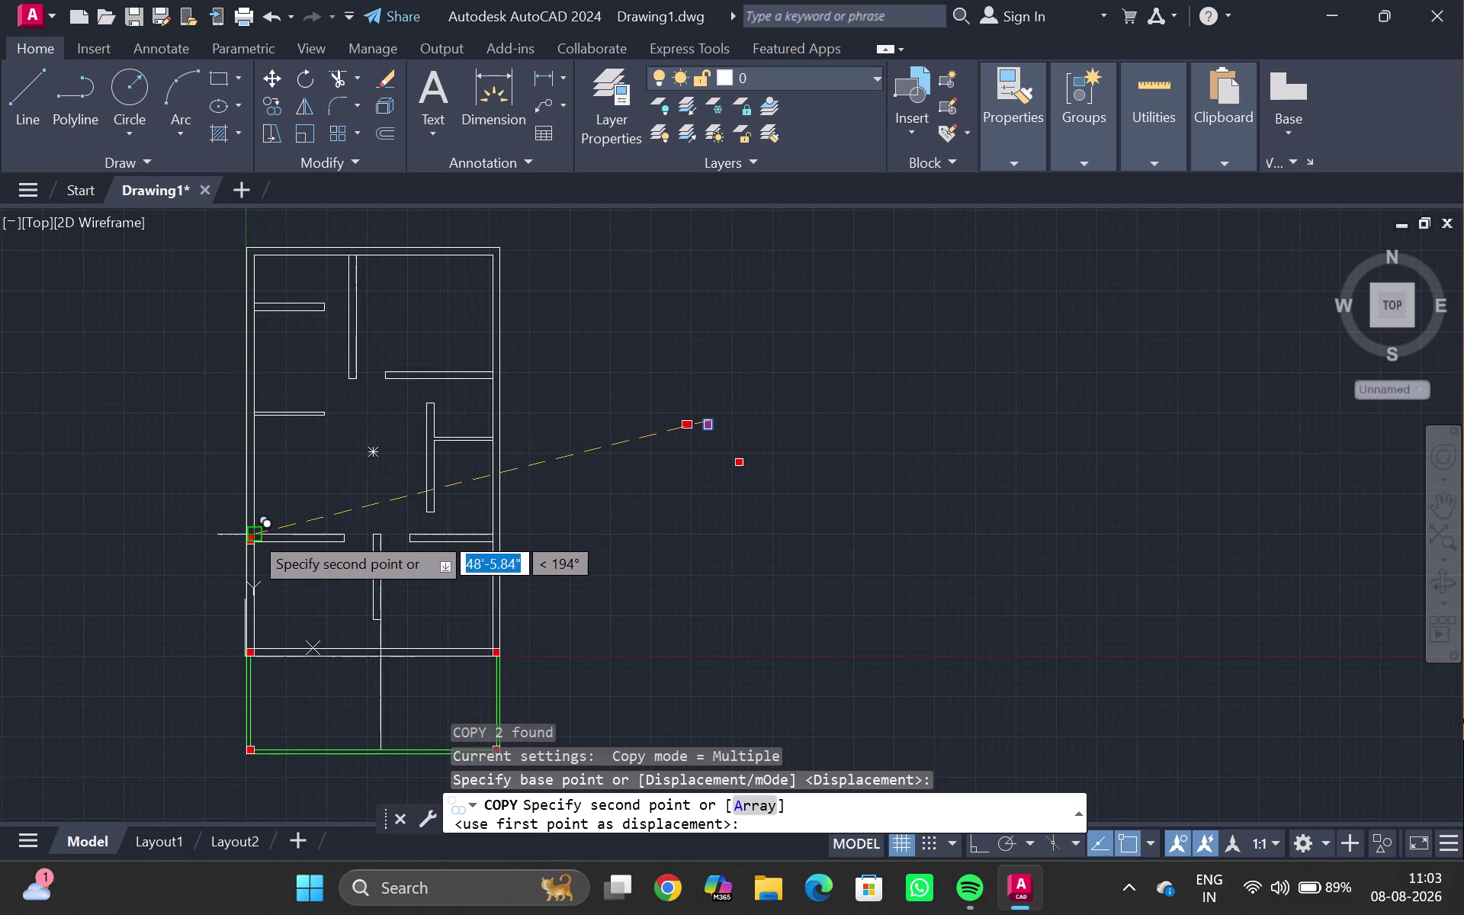
scroll(up, 3)
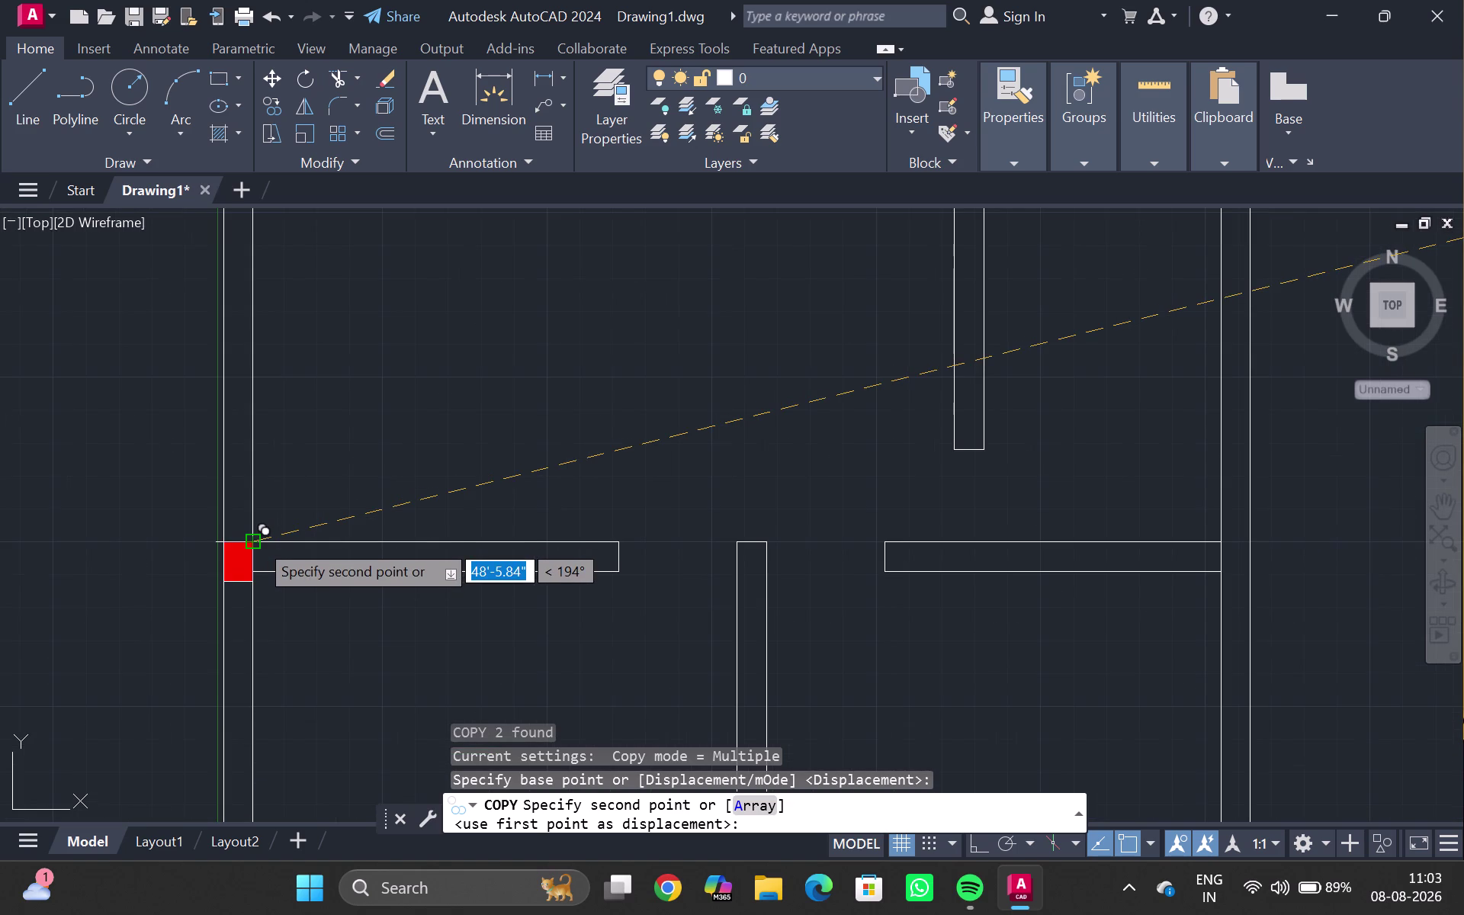
click(257, 542)
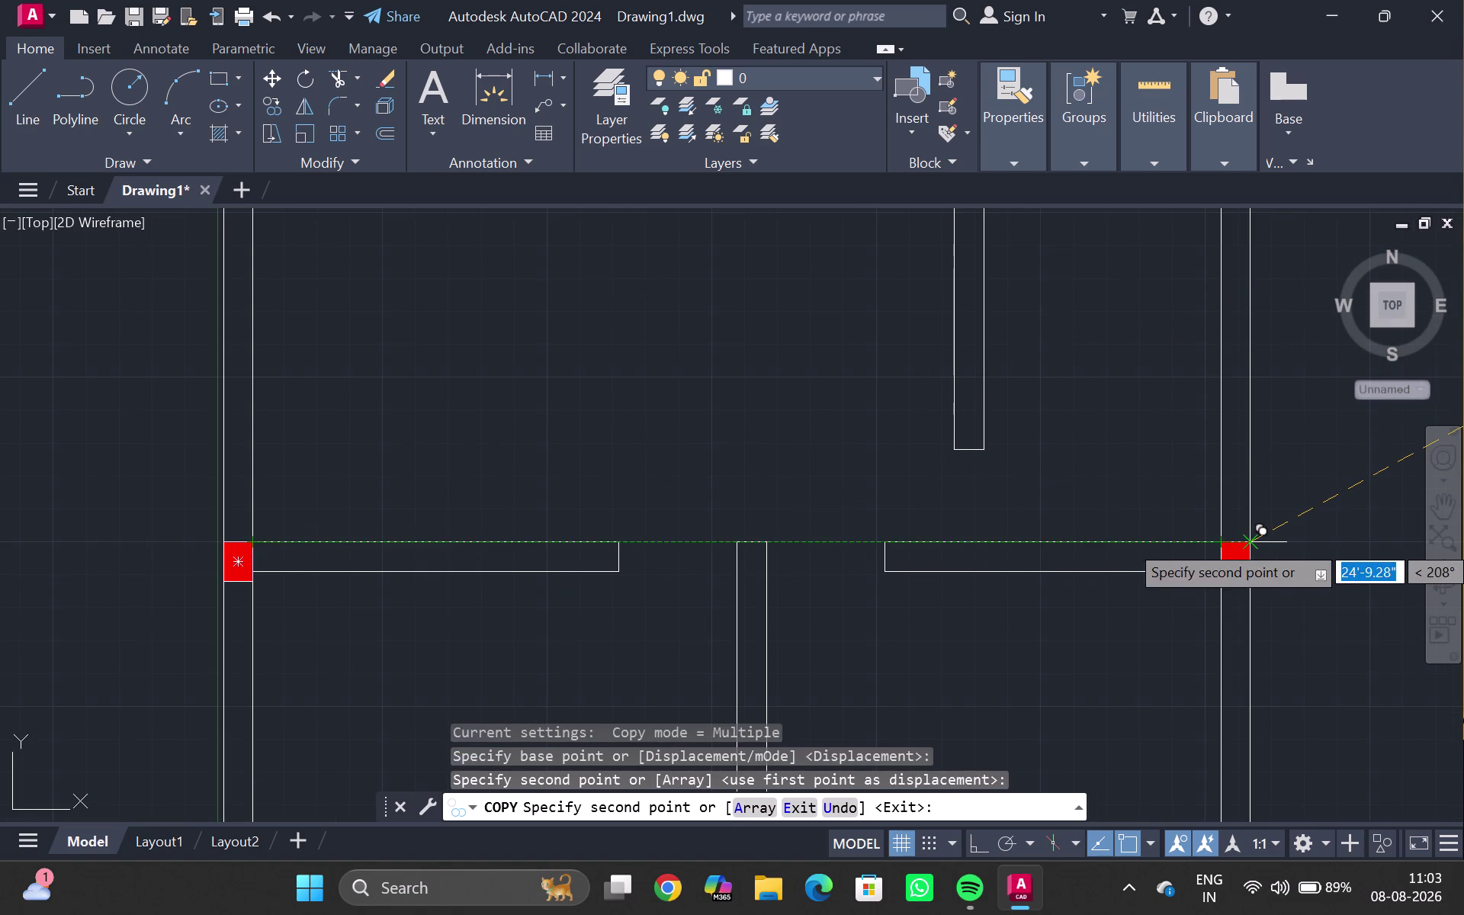
click(1251, 542)
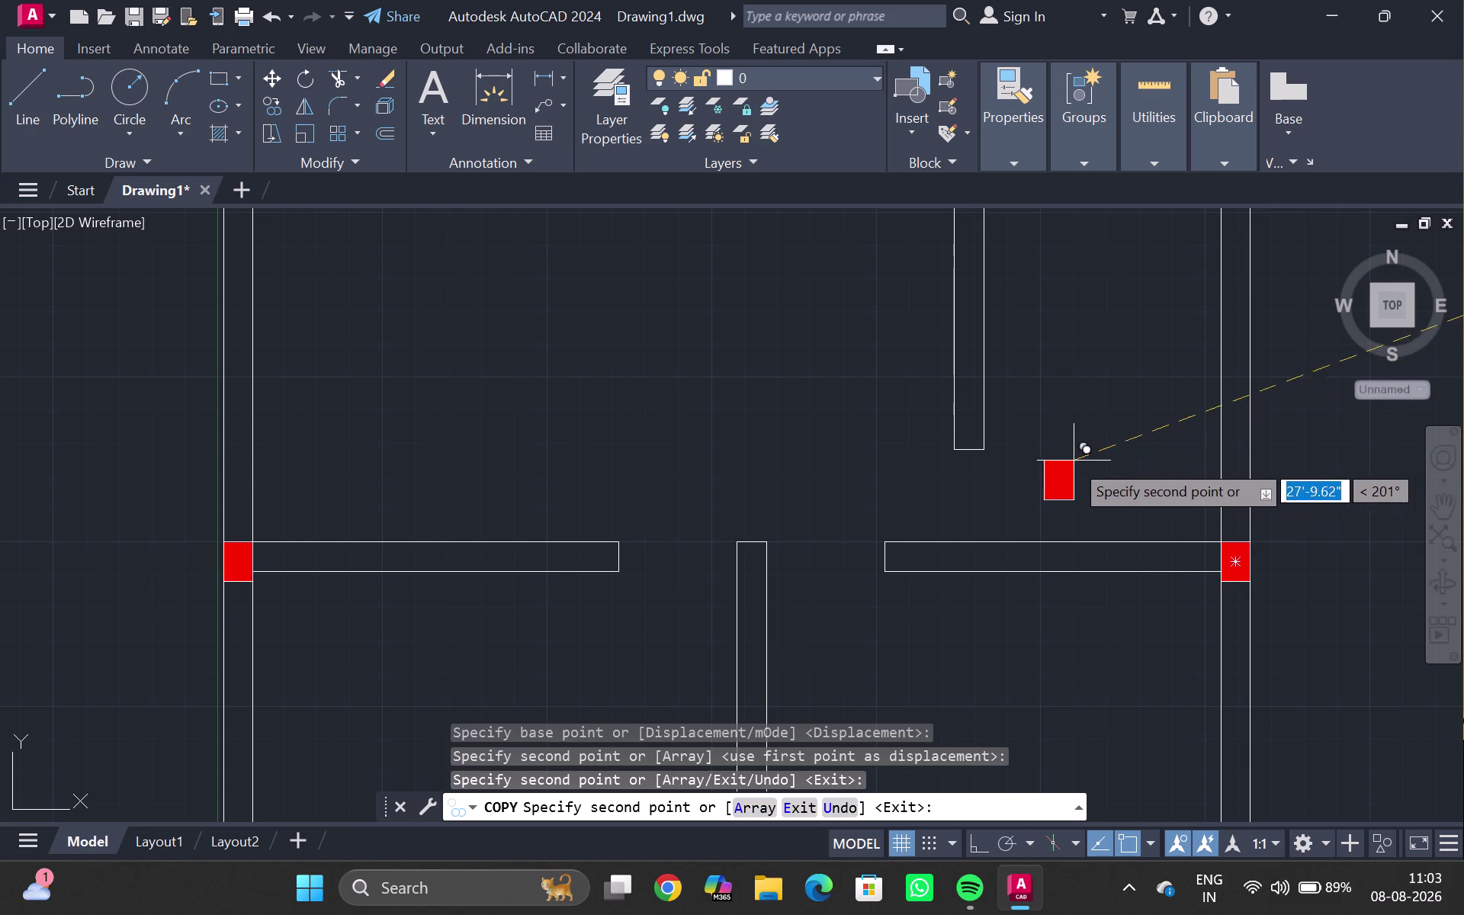
Place column copies at the next left and right junctions and both top corners.
middle_drag(320, 346, 329, 391)
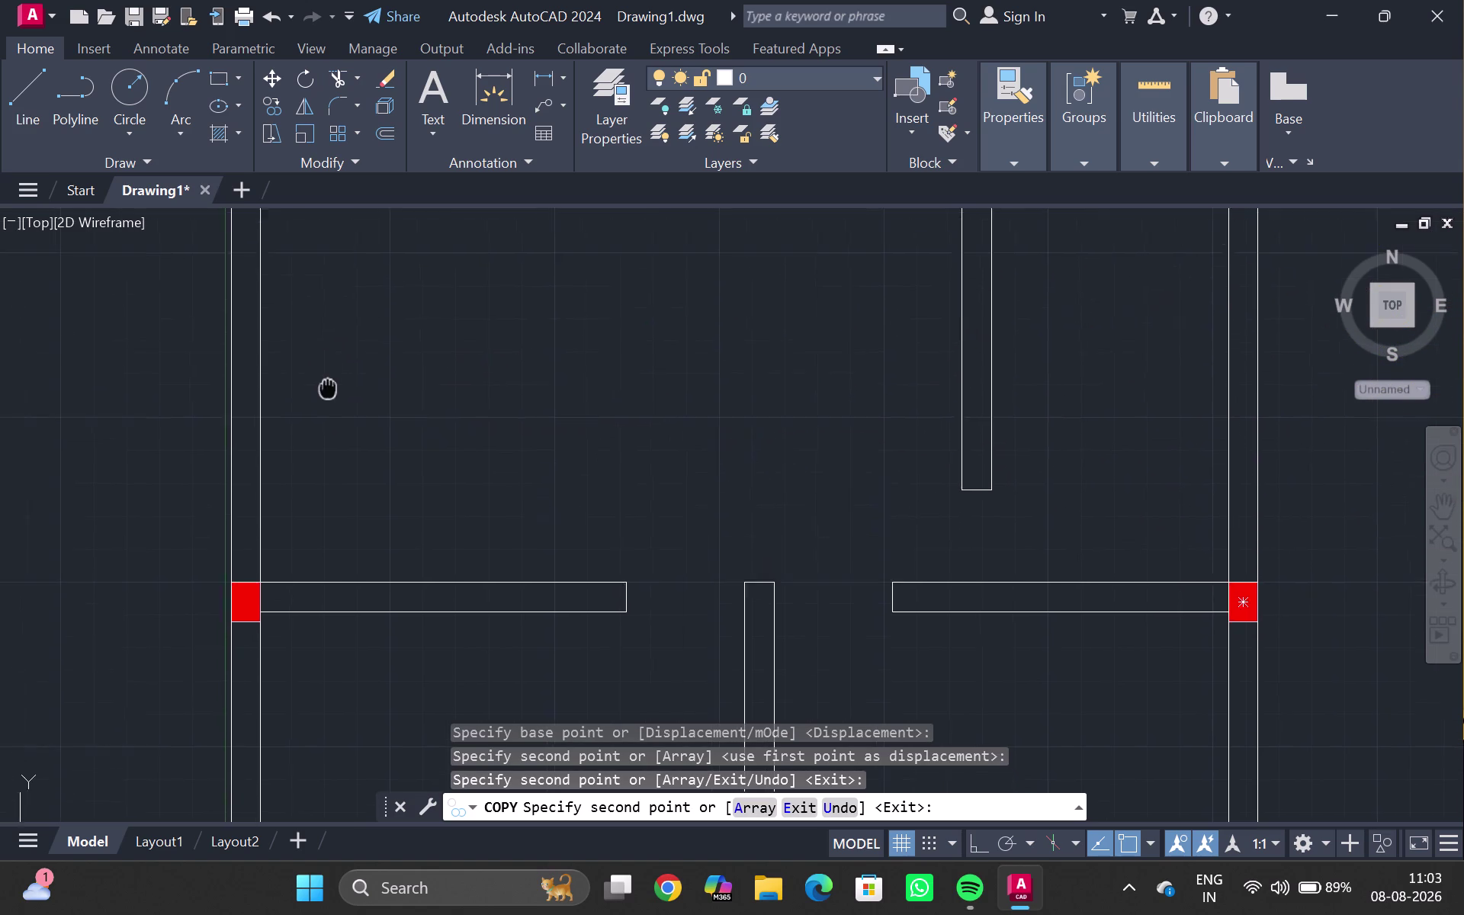
middle_drag(329, 391, 349, 619)
middle_drag(303, 382, 330, 620)
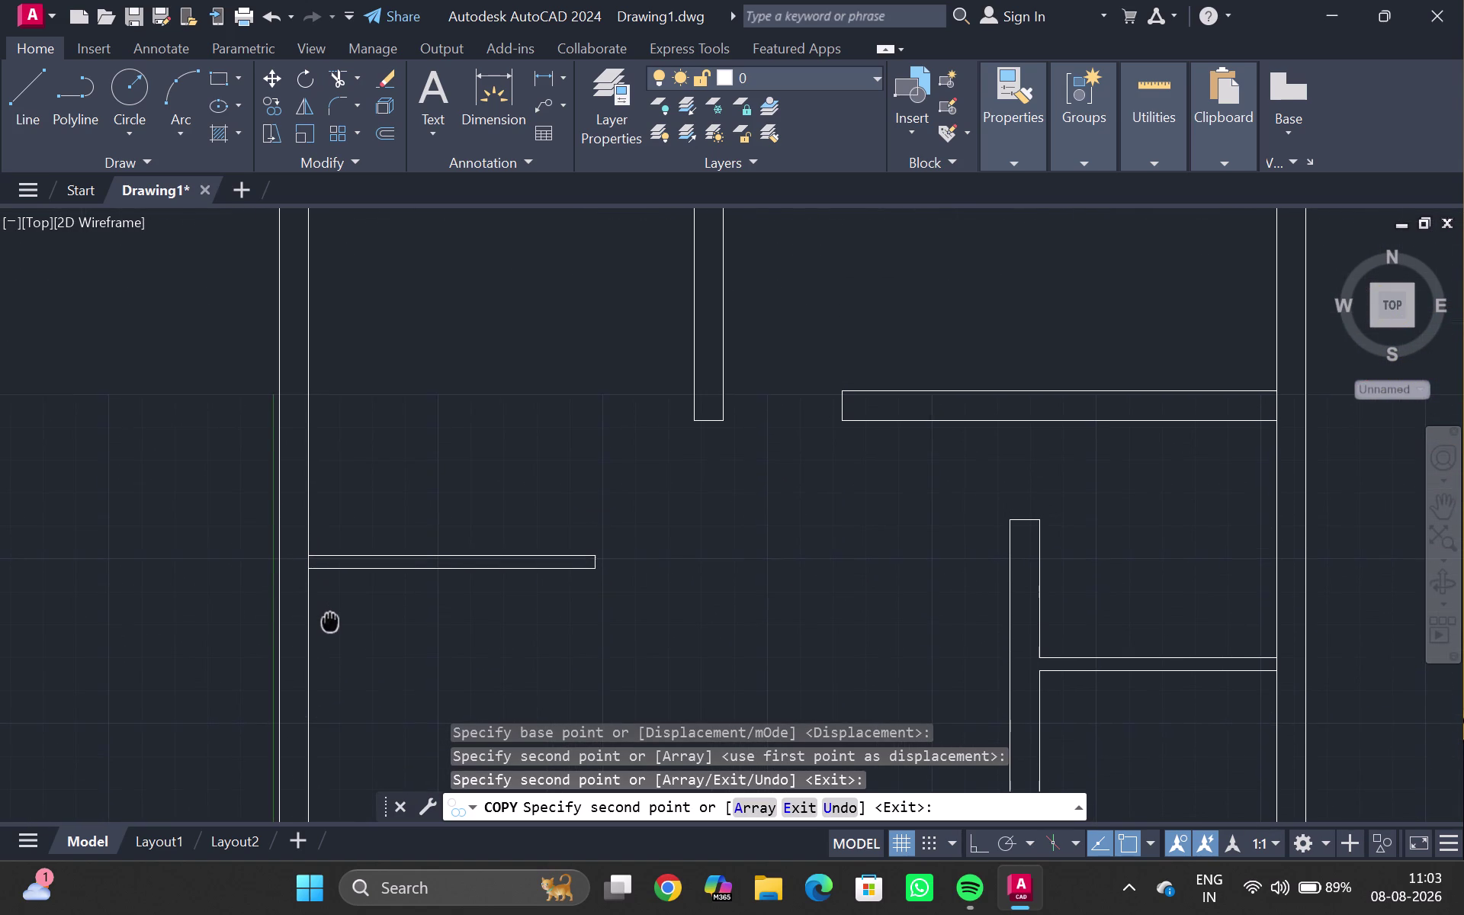
middle_drag(330, 620, 330, 621)
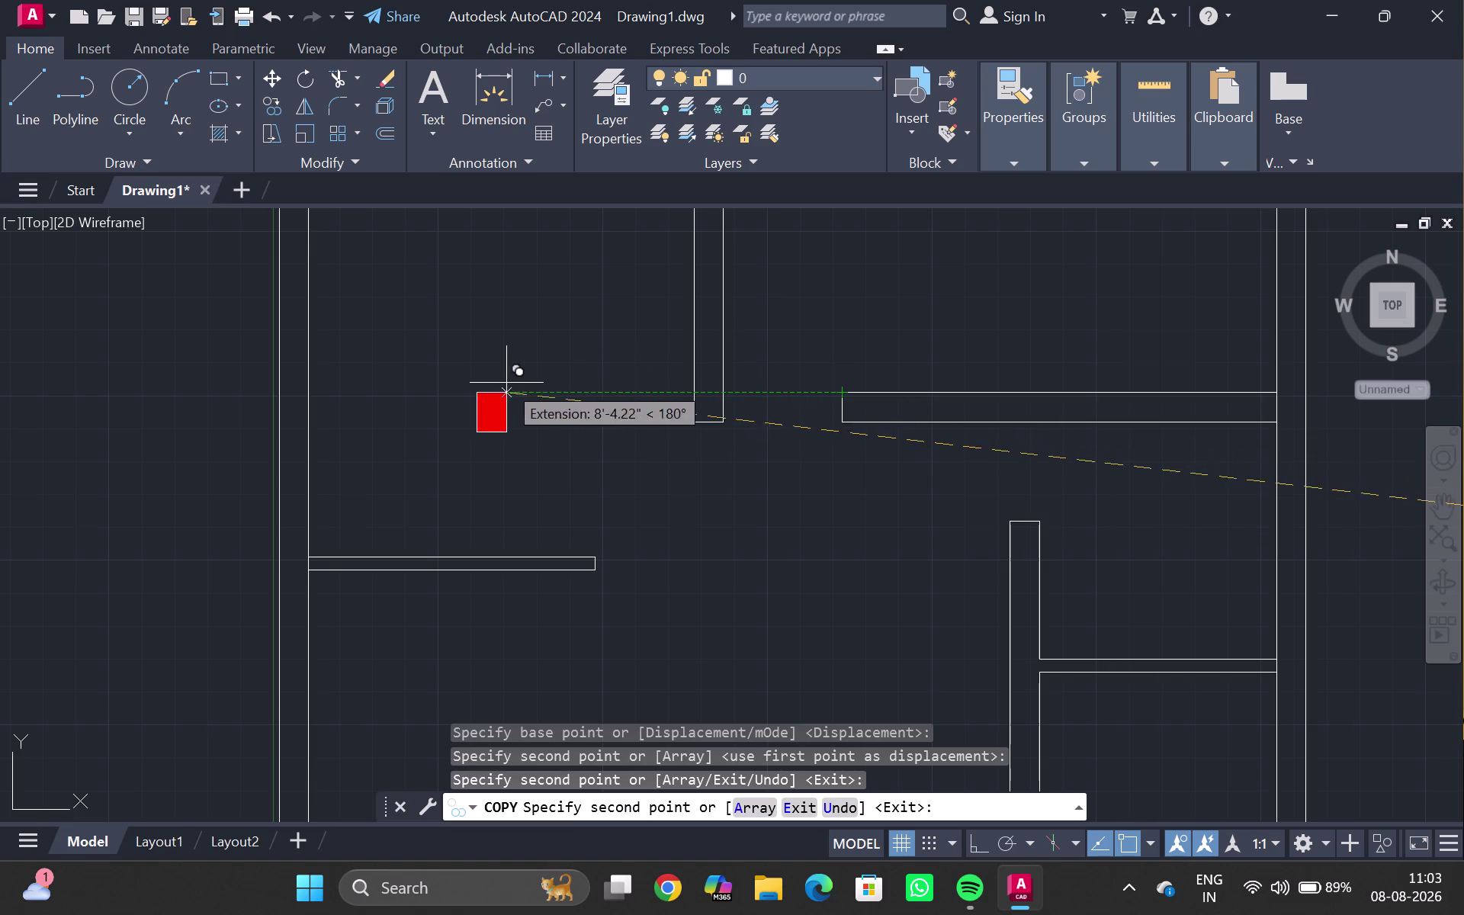
click(305, 399)
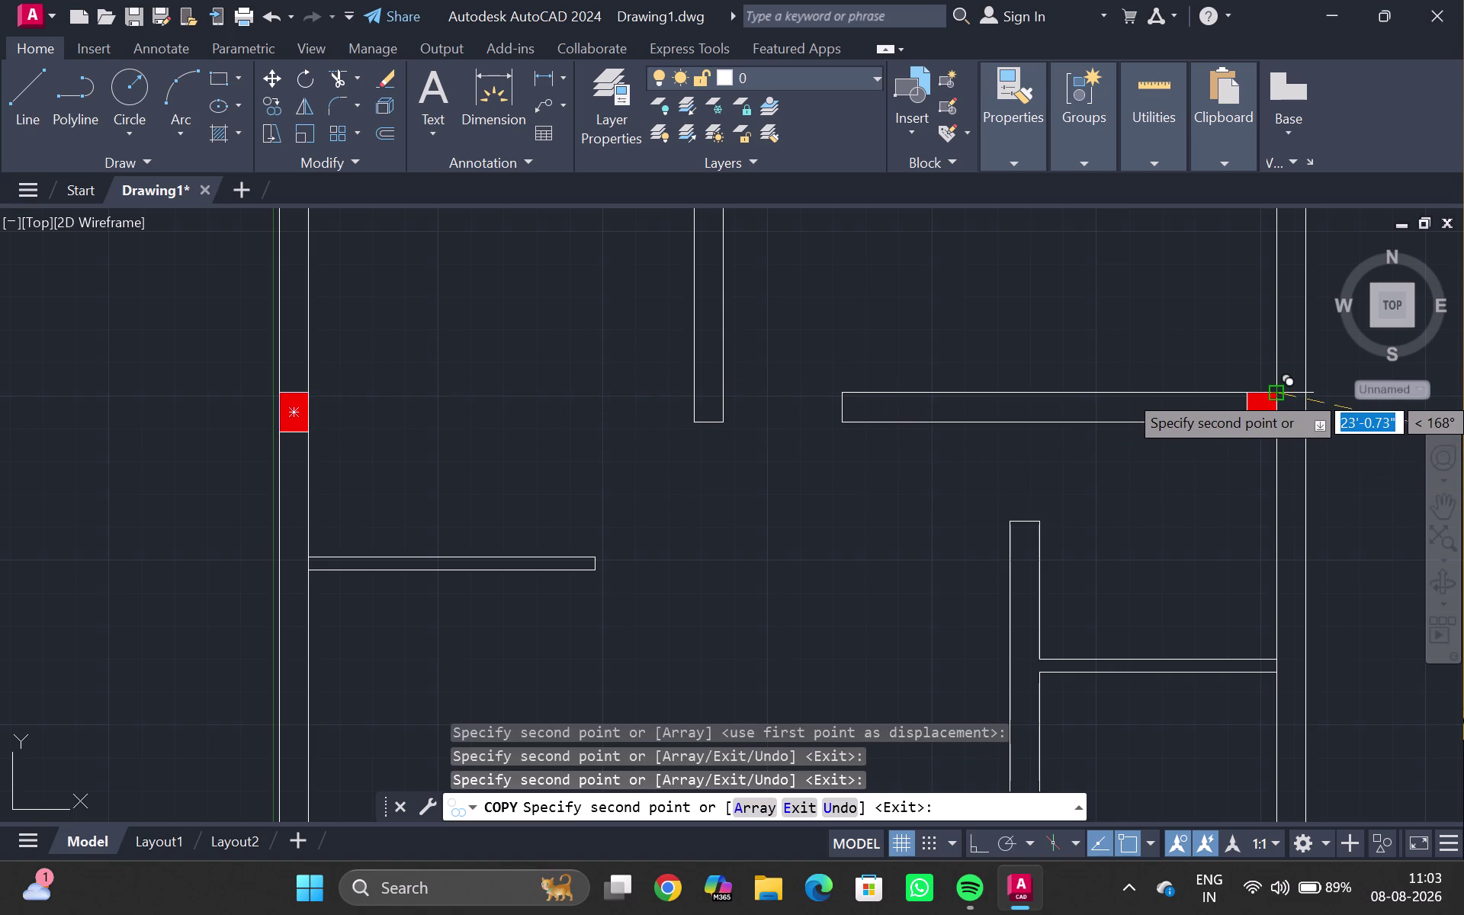
click(1297, 392)
middle_drag(974, 332, 905, 664)
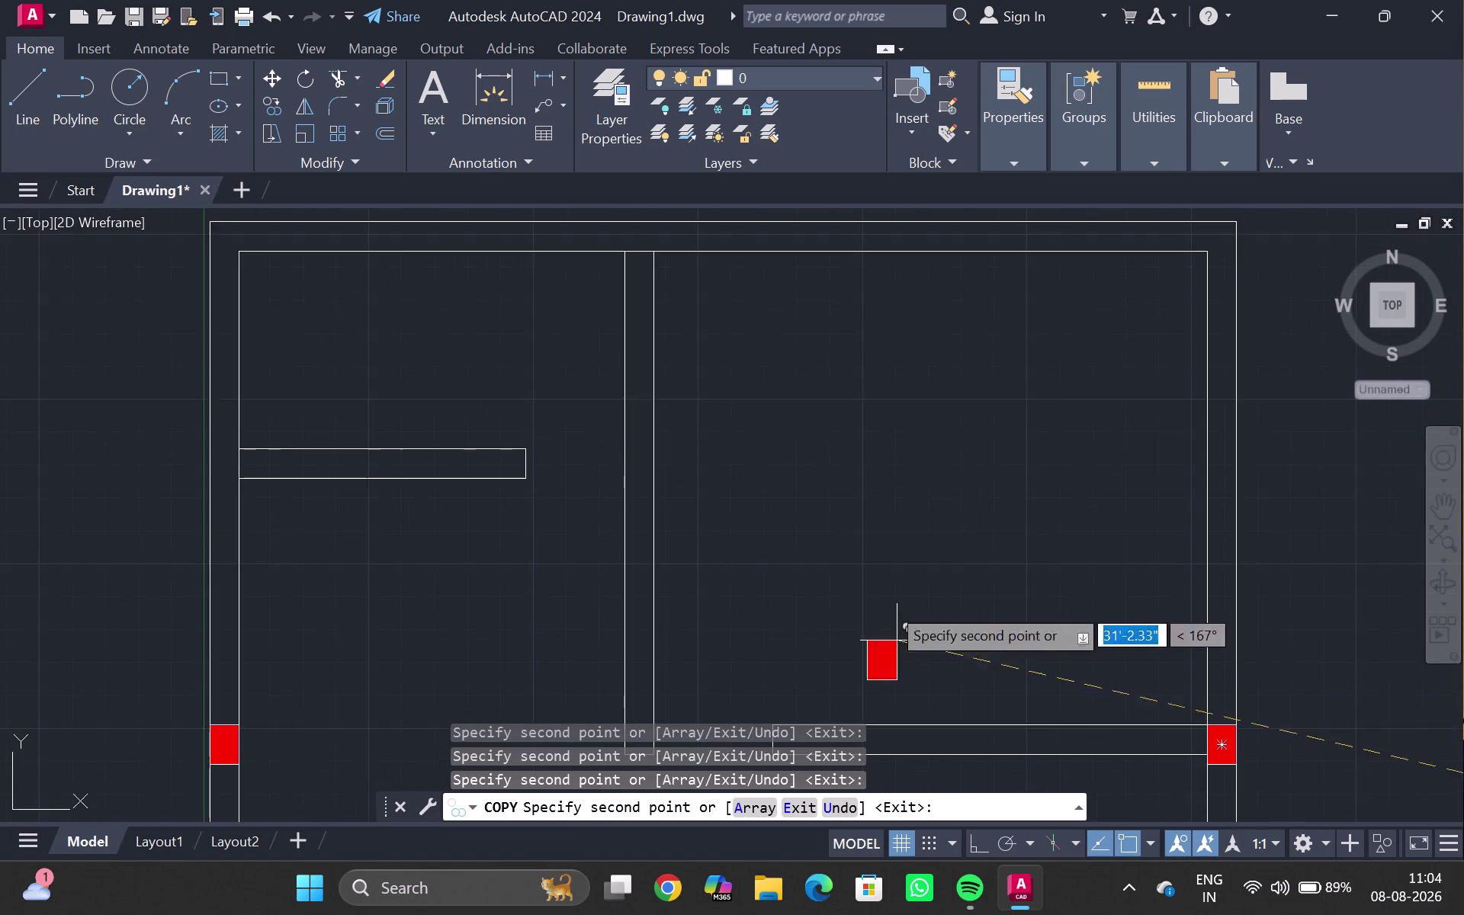
scroll(down, 3)
middle_drag(515, 359, 543, 479)
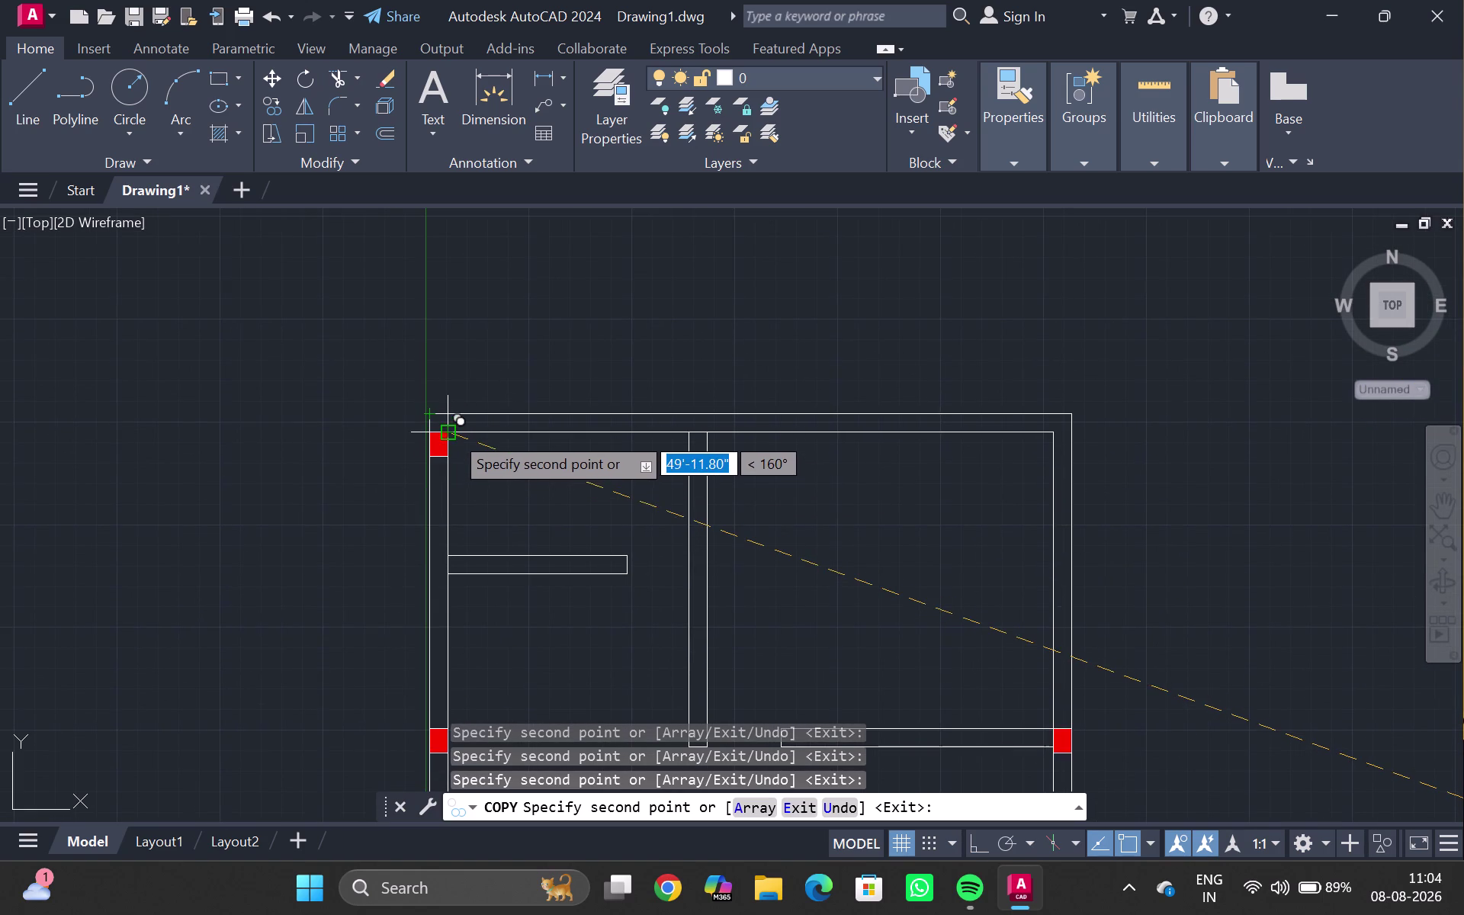
click(450, 414)
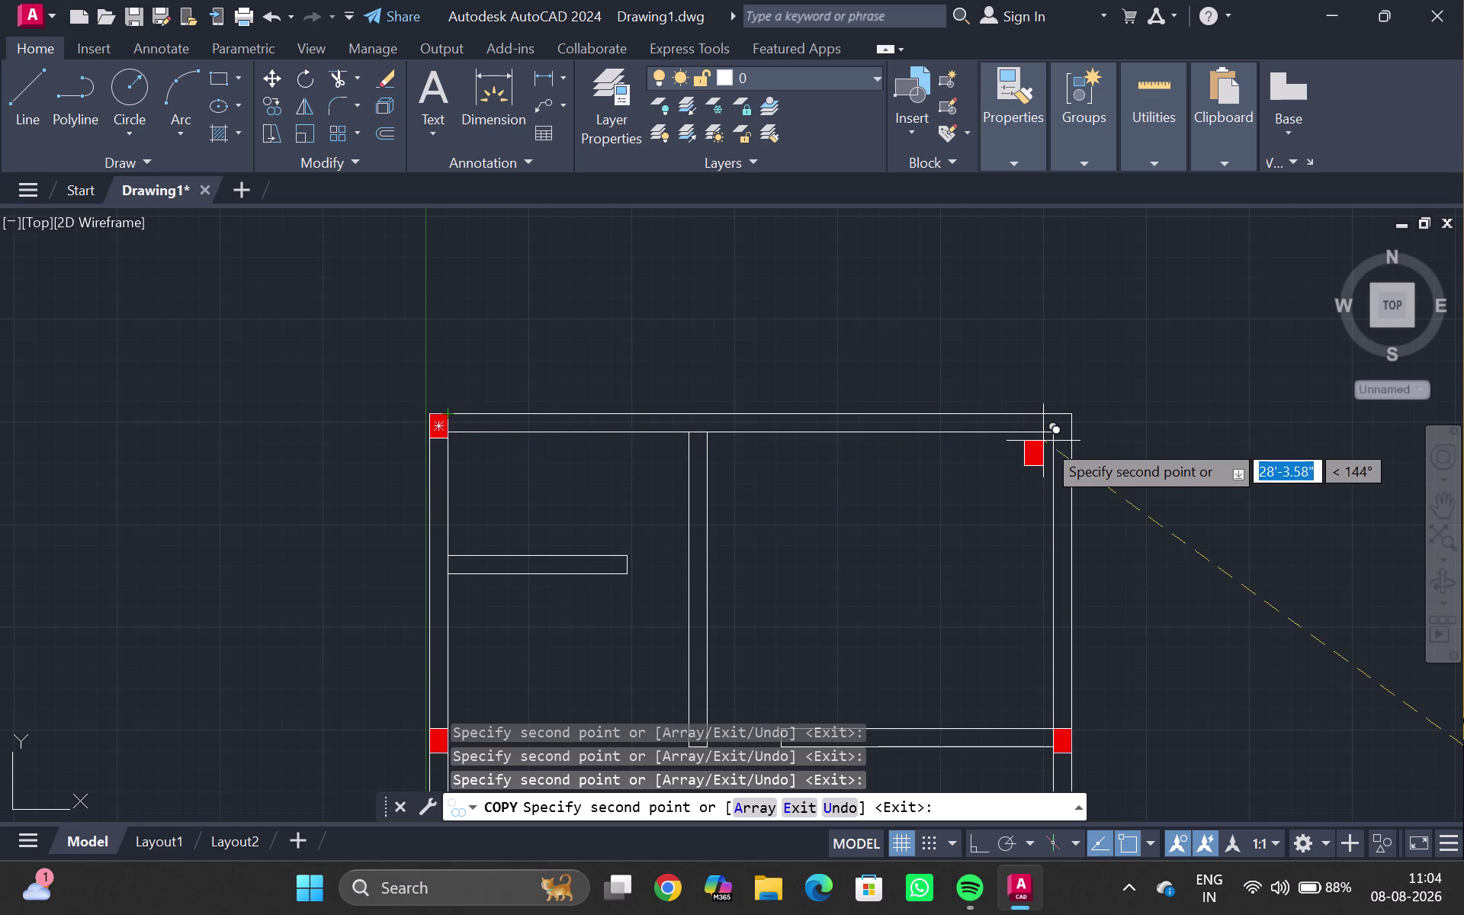
click(1074, 416)
Place a column copy at an interior wall junction and end copying.
scroll(down, 3)
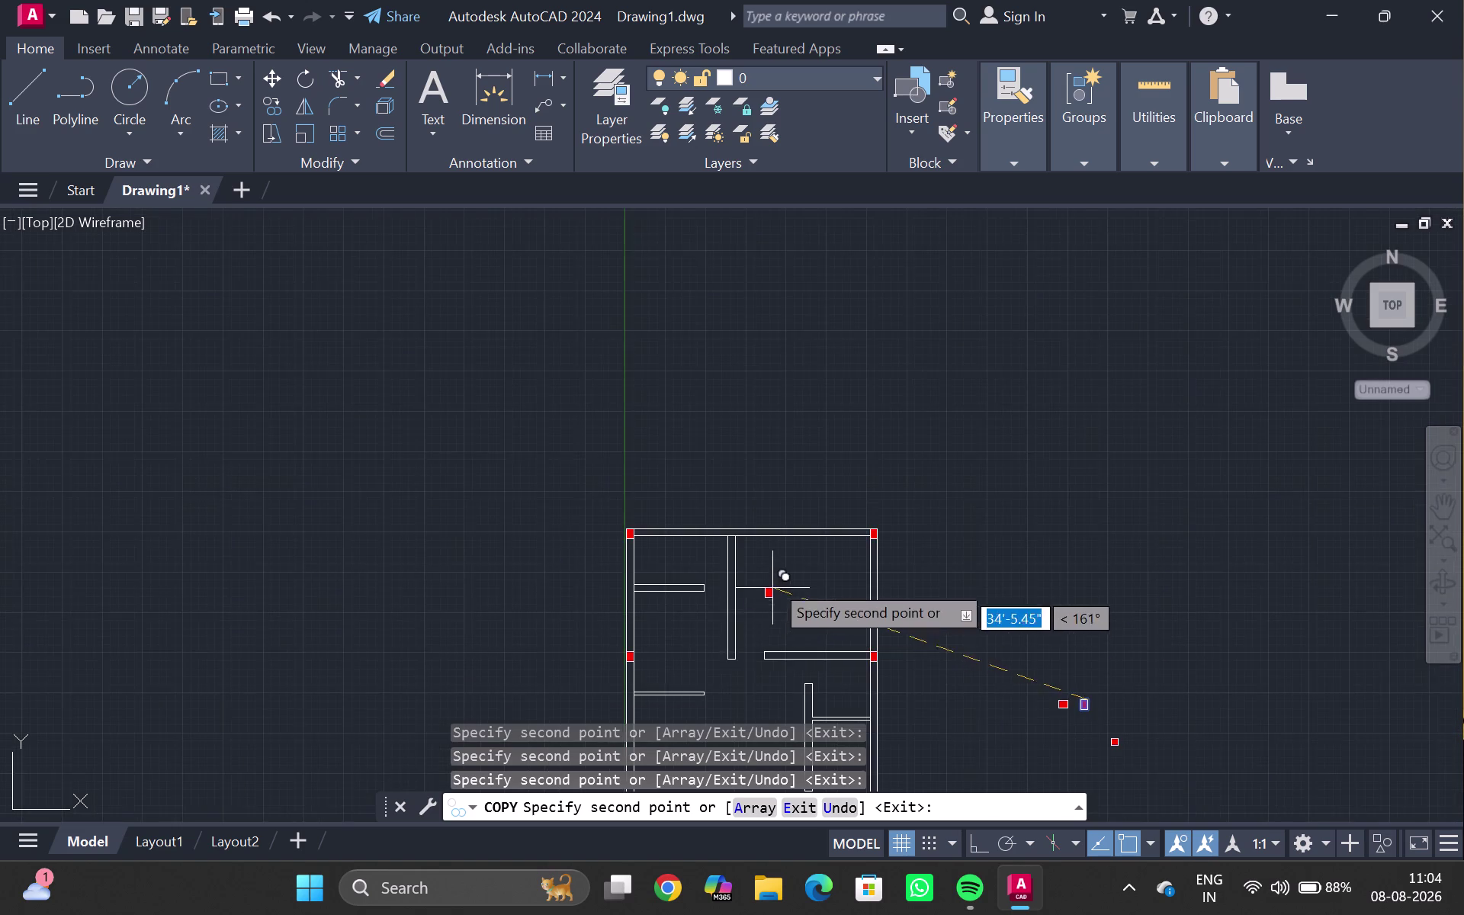
middle_drag(771, 577, 732, 305)
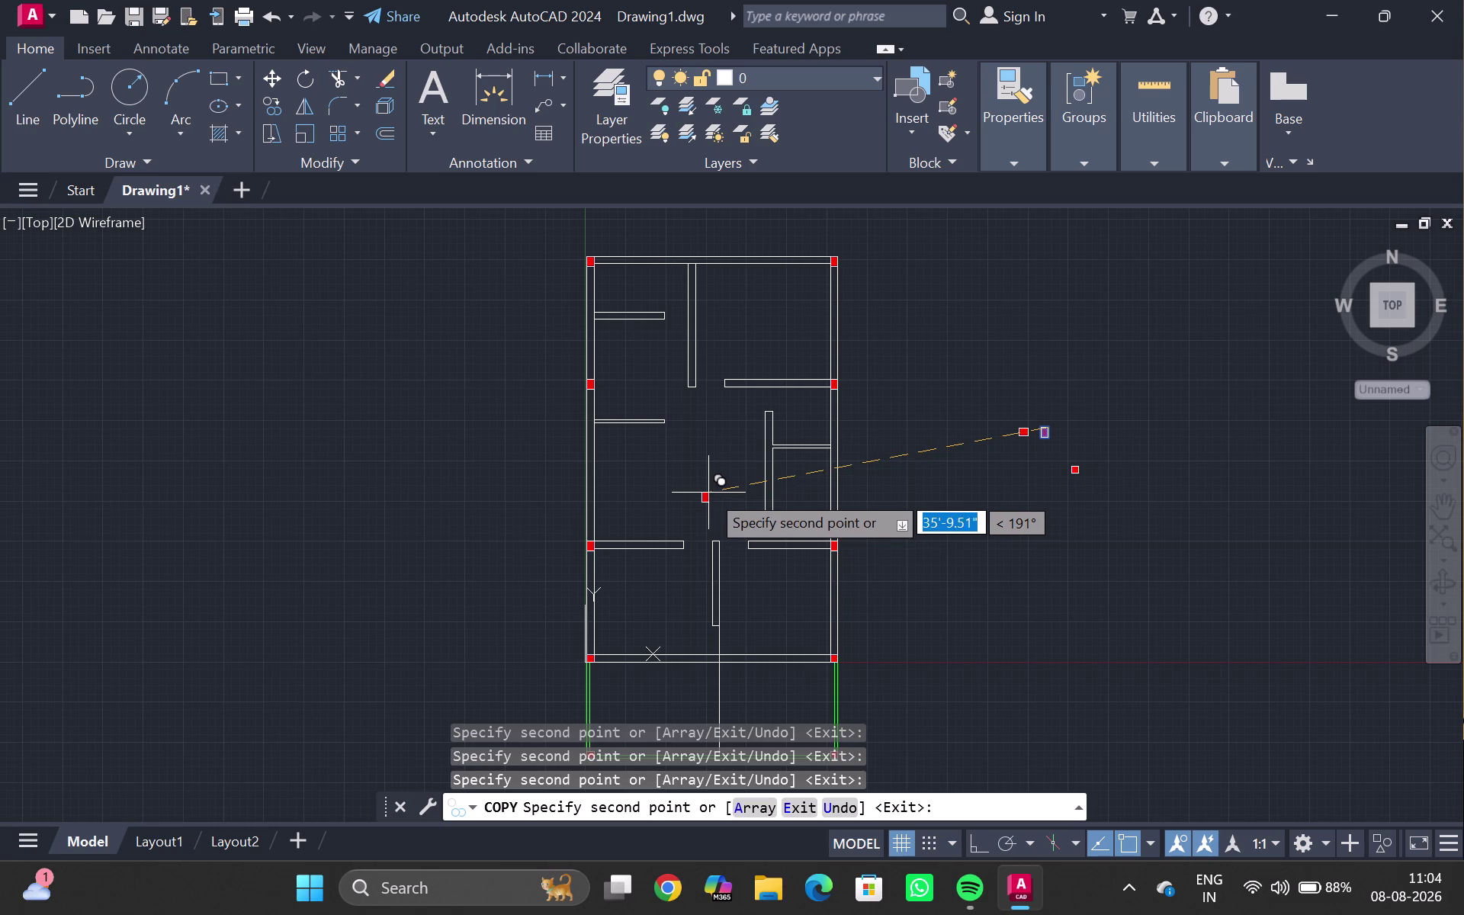
scroll(up, 3)
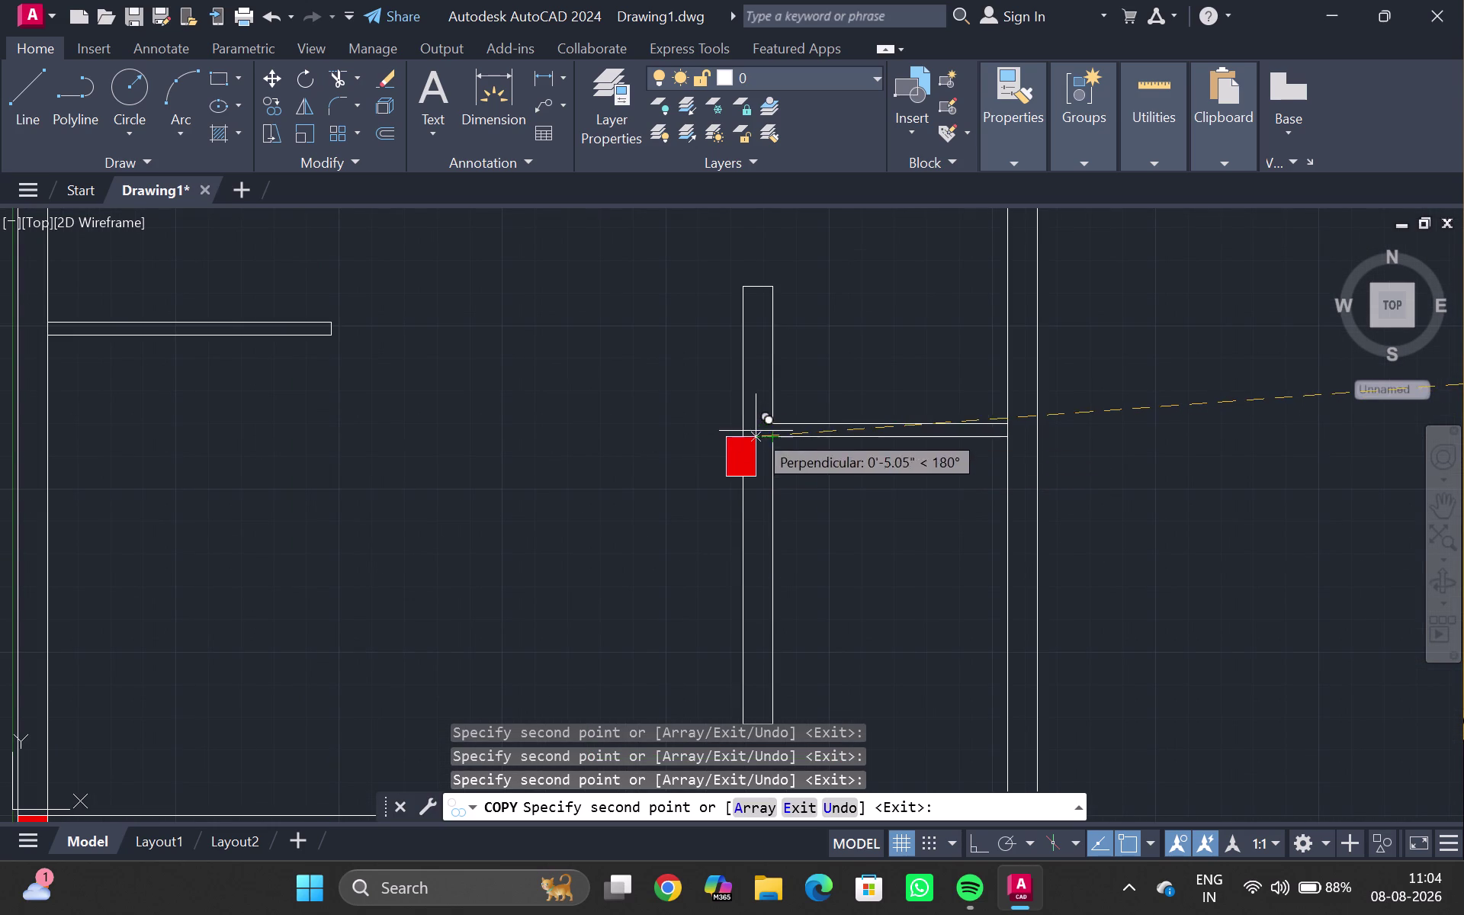
click(770, 422)
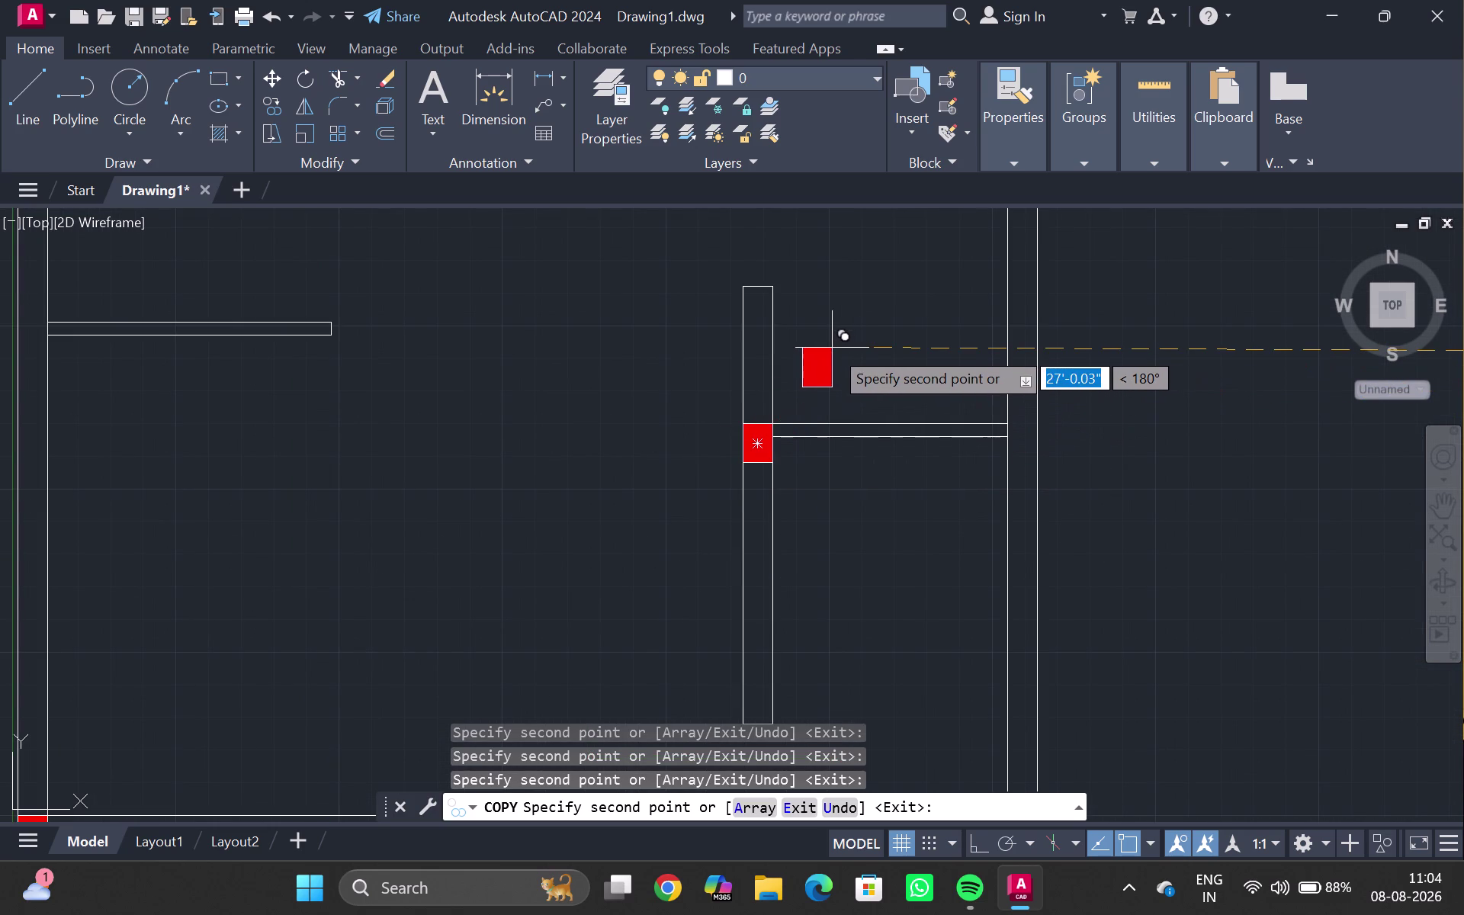
scroll(down, 3)
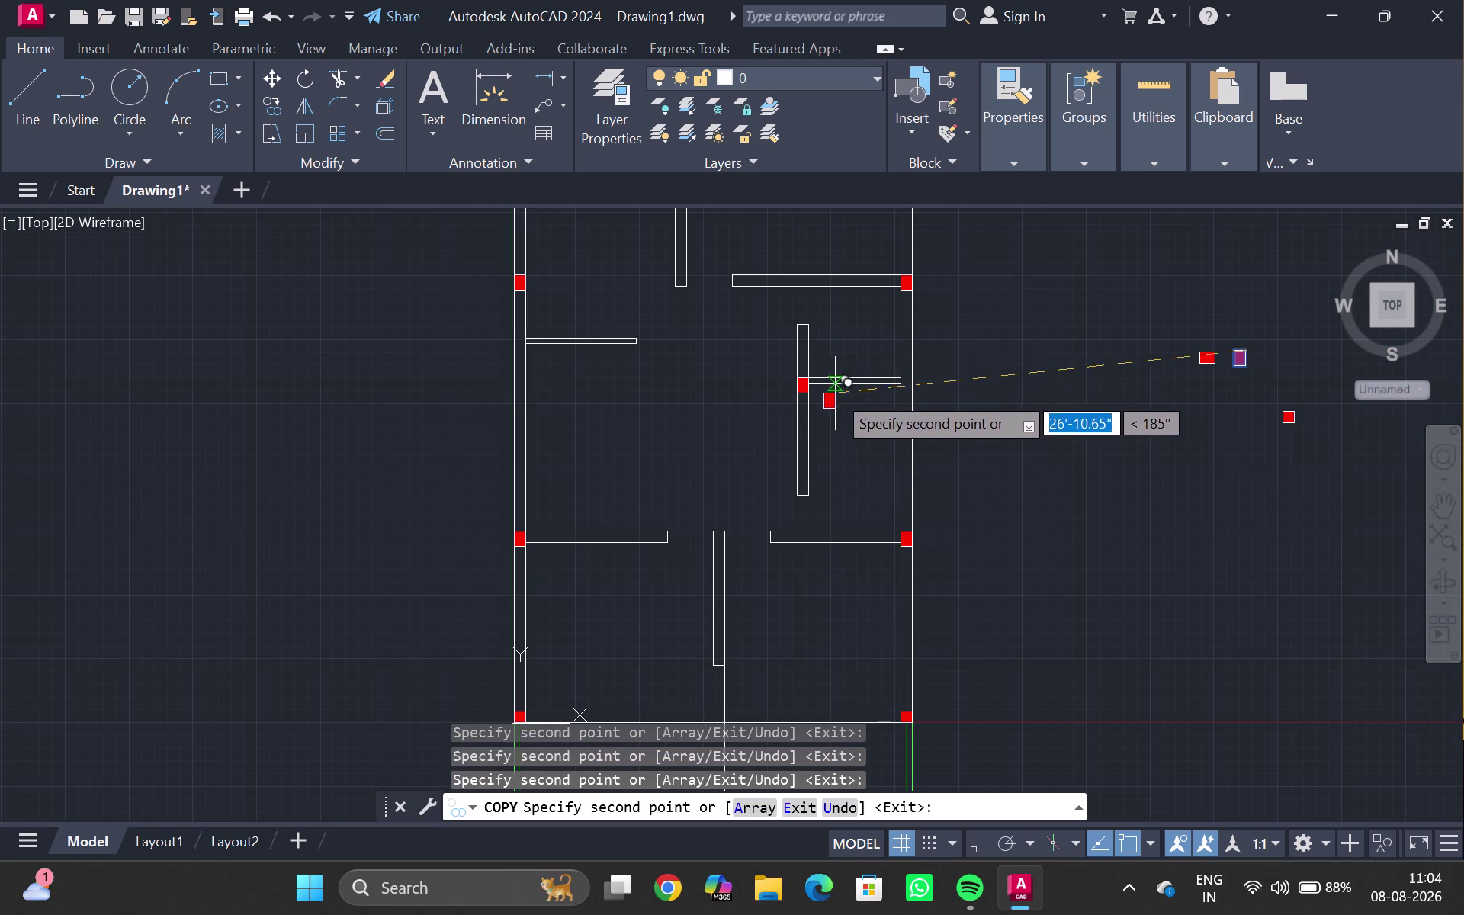
middle_drag(705, 414, 673, 459)
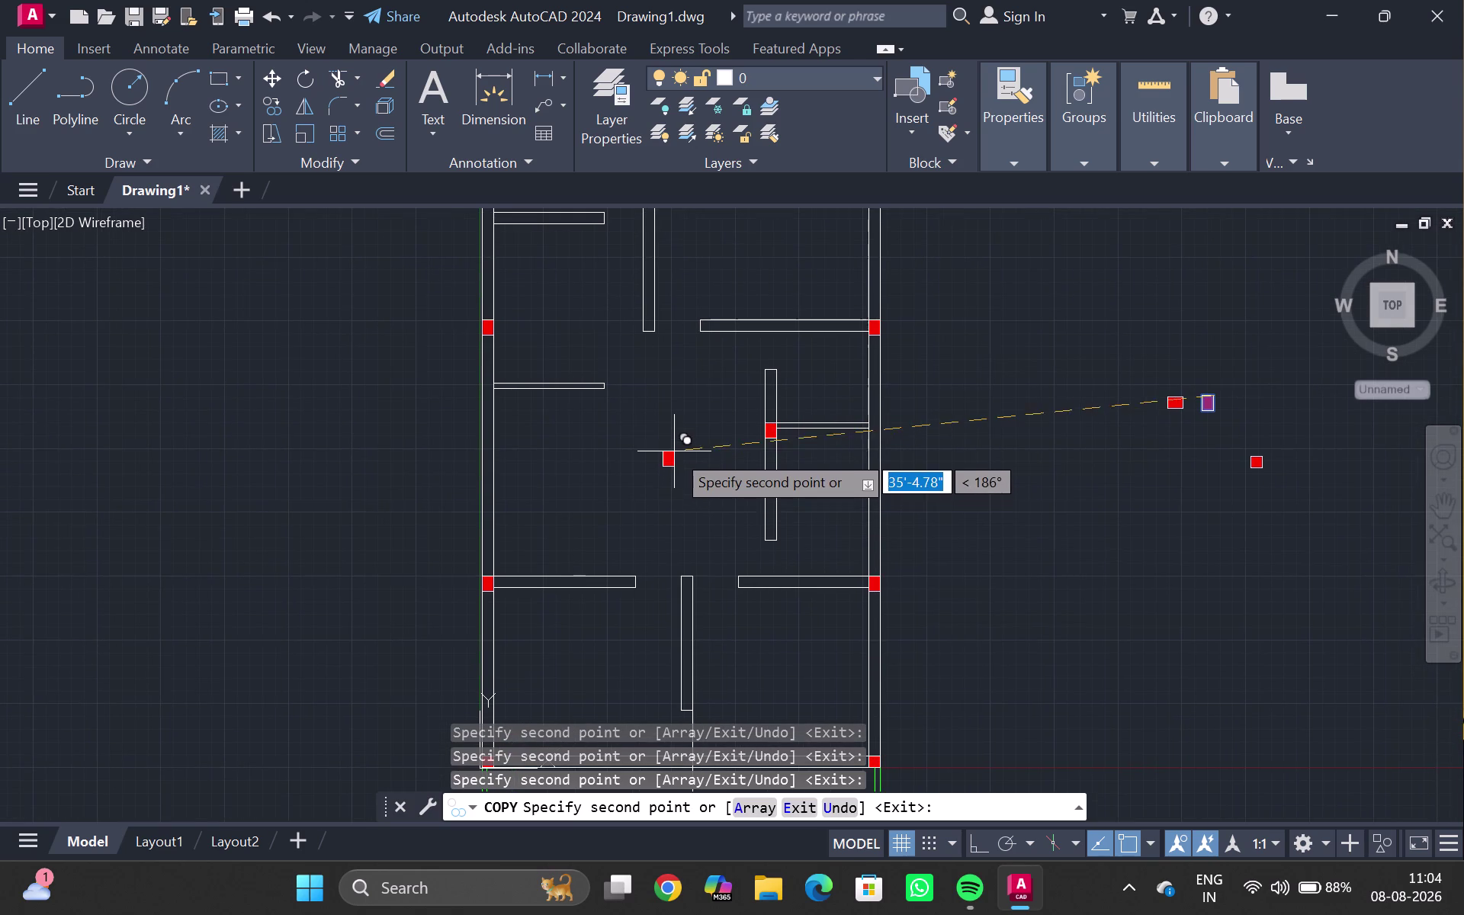
scroll(down, 3)
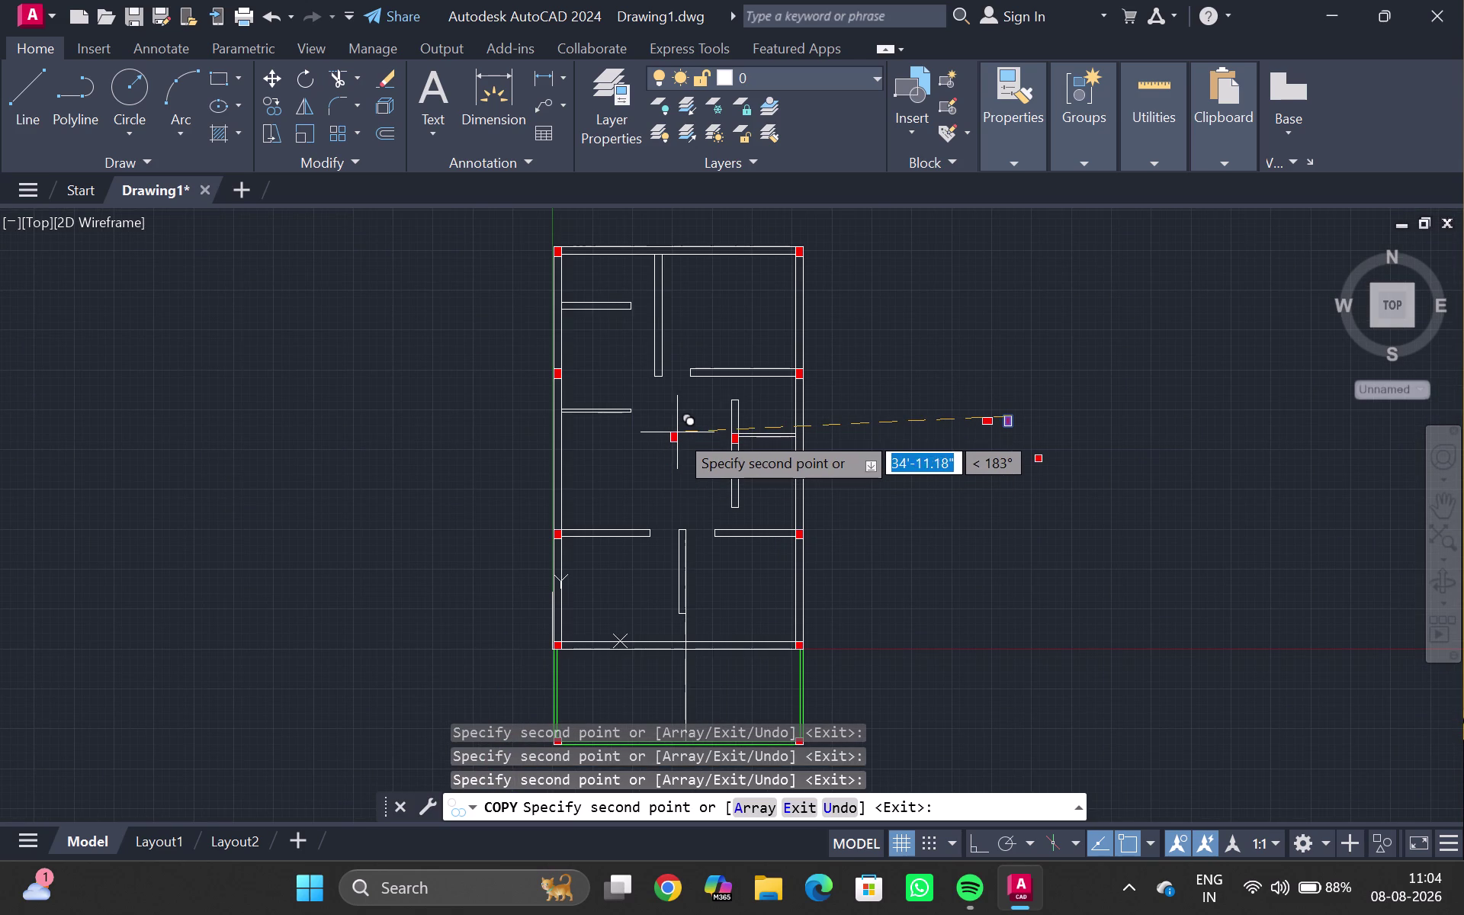
key(Escape)
Copy the two red column squares to a wall corner with CO.
scroll(up, 3)
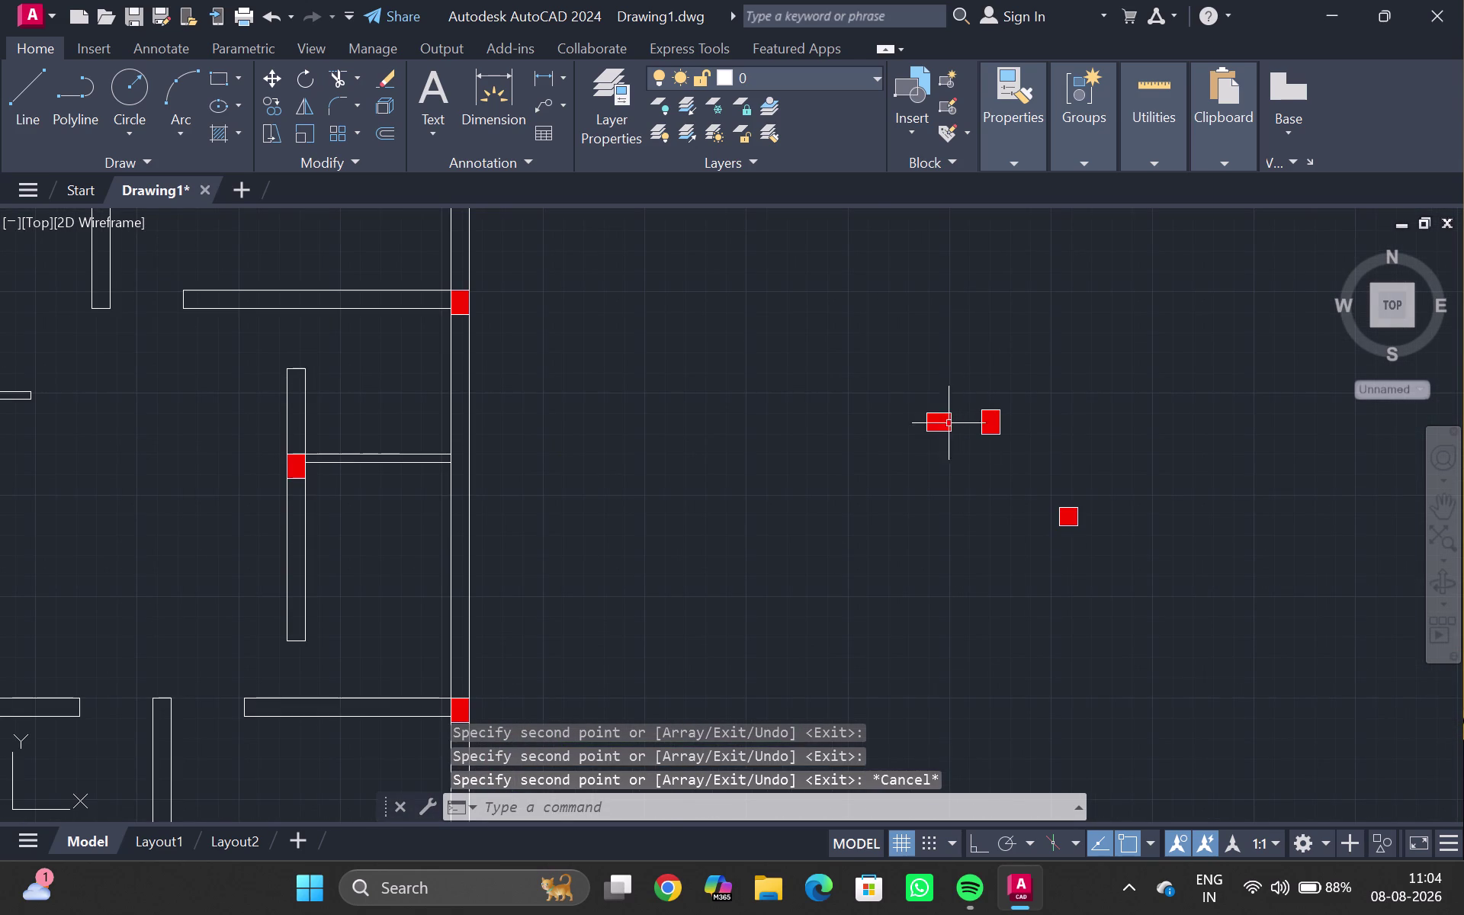
double_click(930, 419)
text(co)
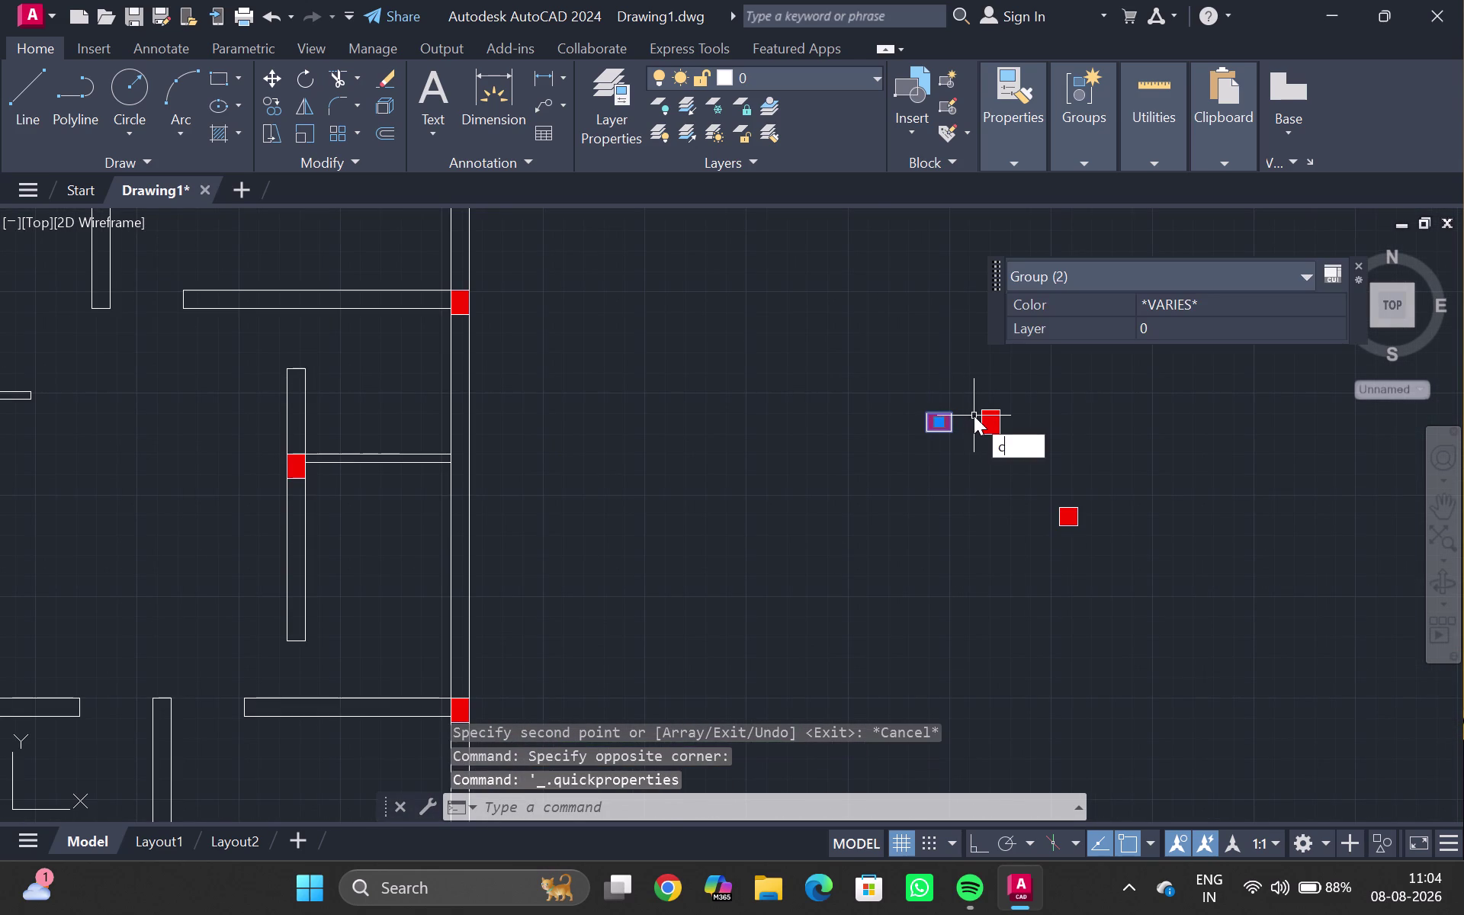
key(Return)
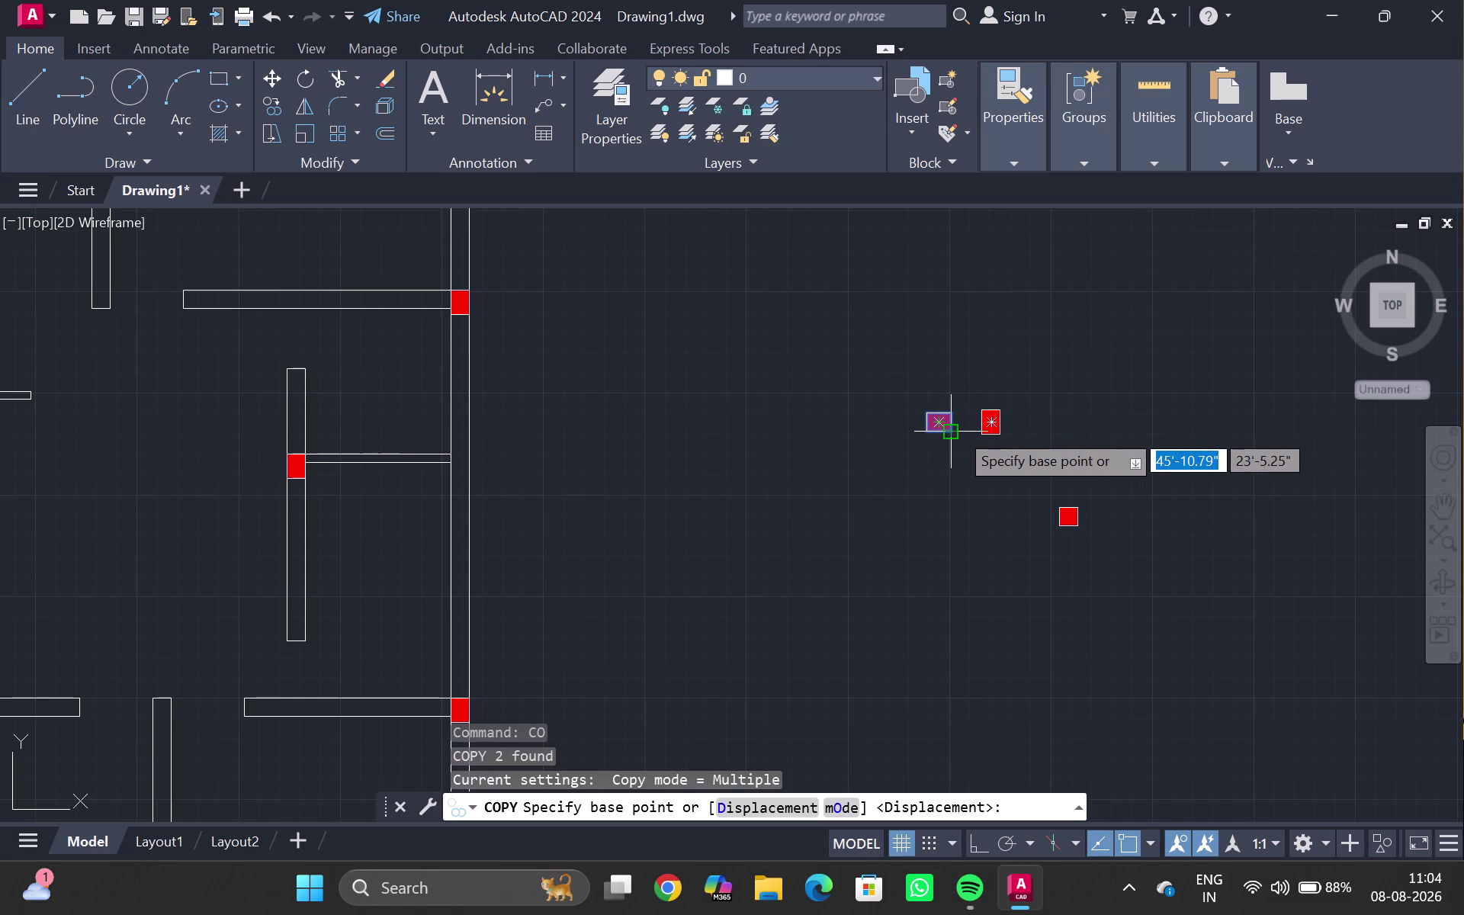
scroll(up, 3)
click(906, 429)
scroll(down, 3)
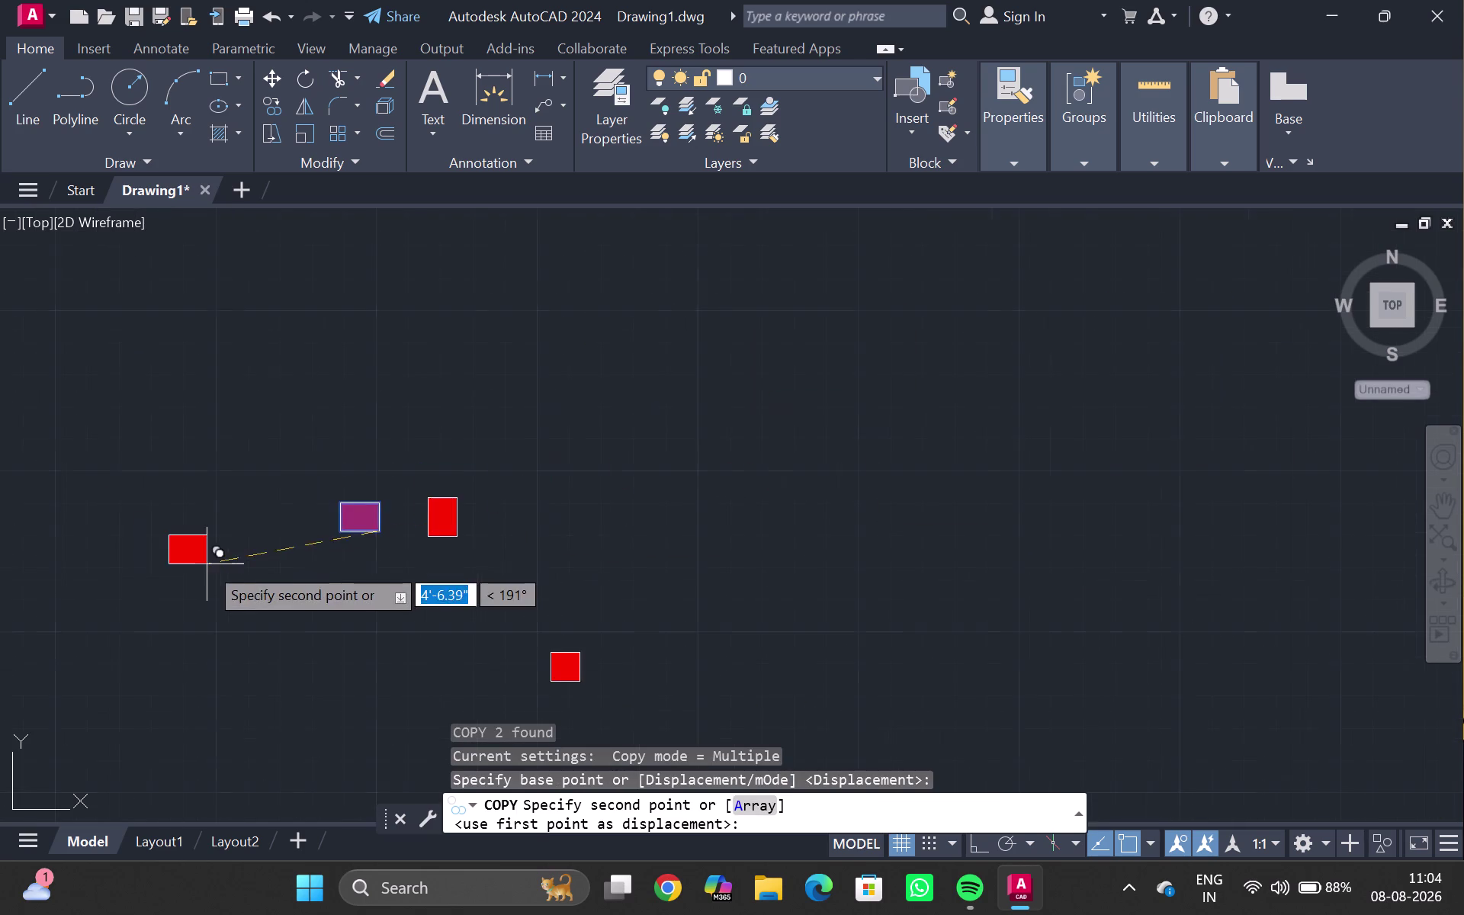
middle_drag(203, 558, 642, 472)
scroll(down, 3)
middle_drag(105, 487, 571, 592)
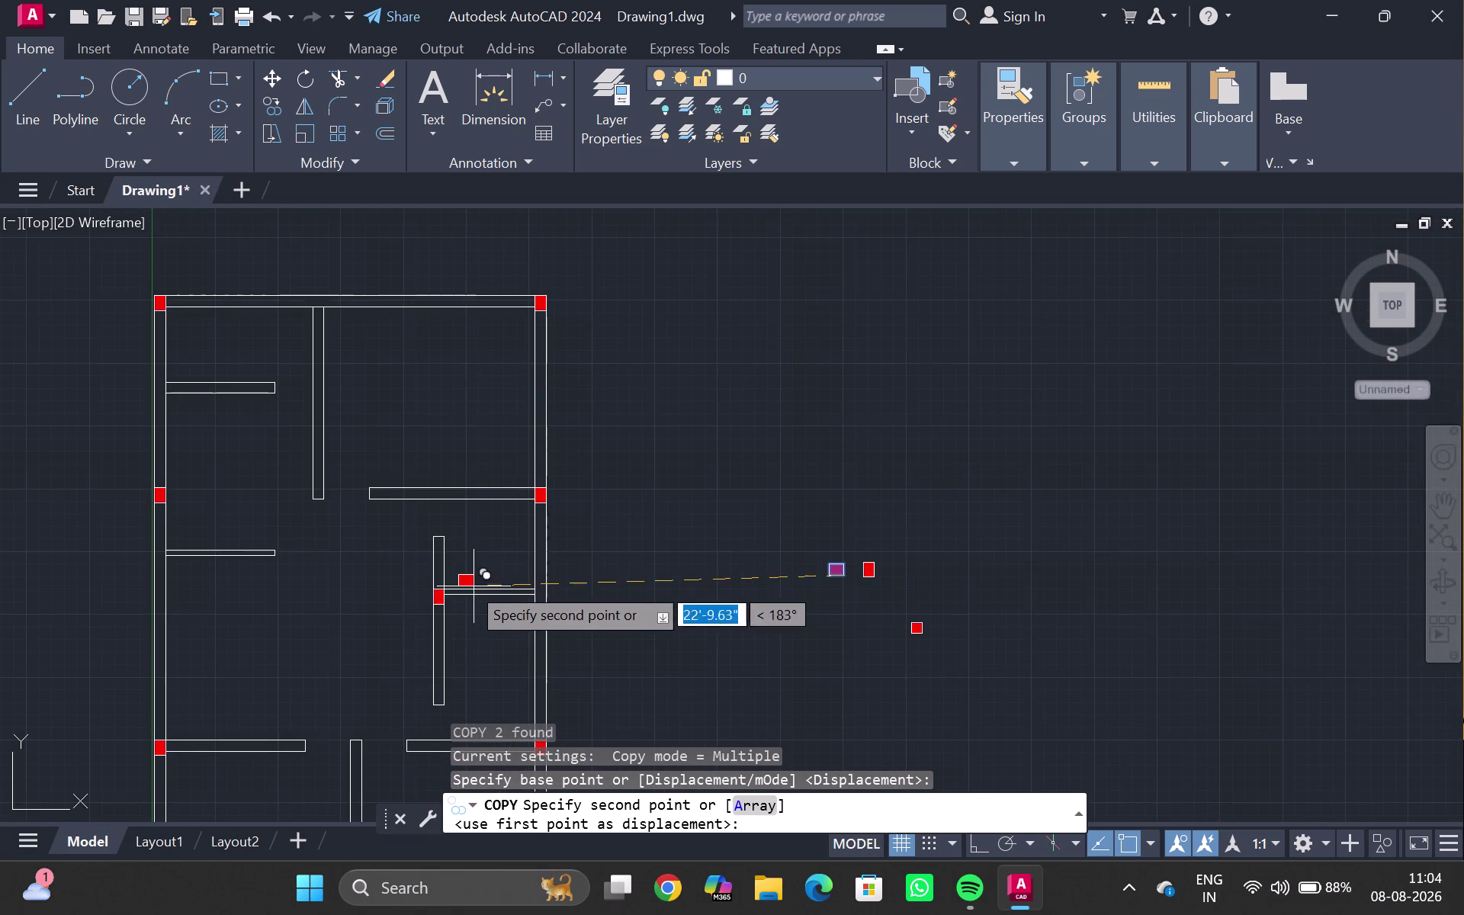
scroll(up, 3)
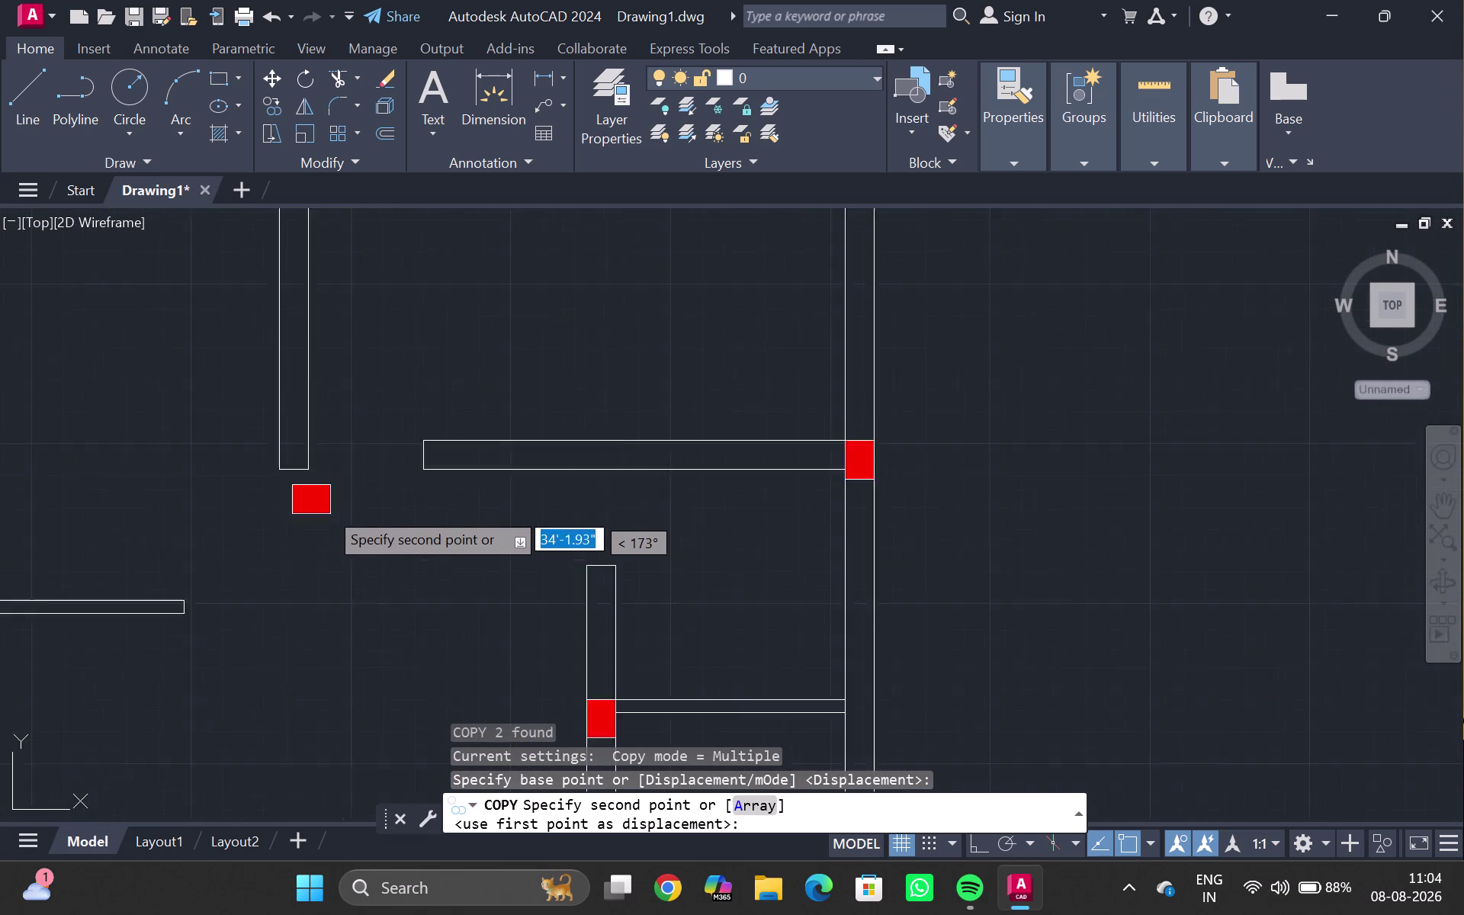
scroll(up, 3)
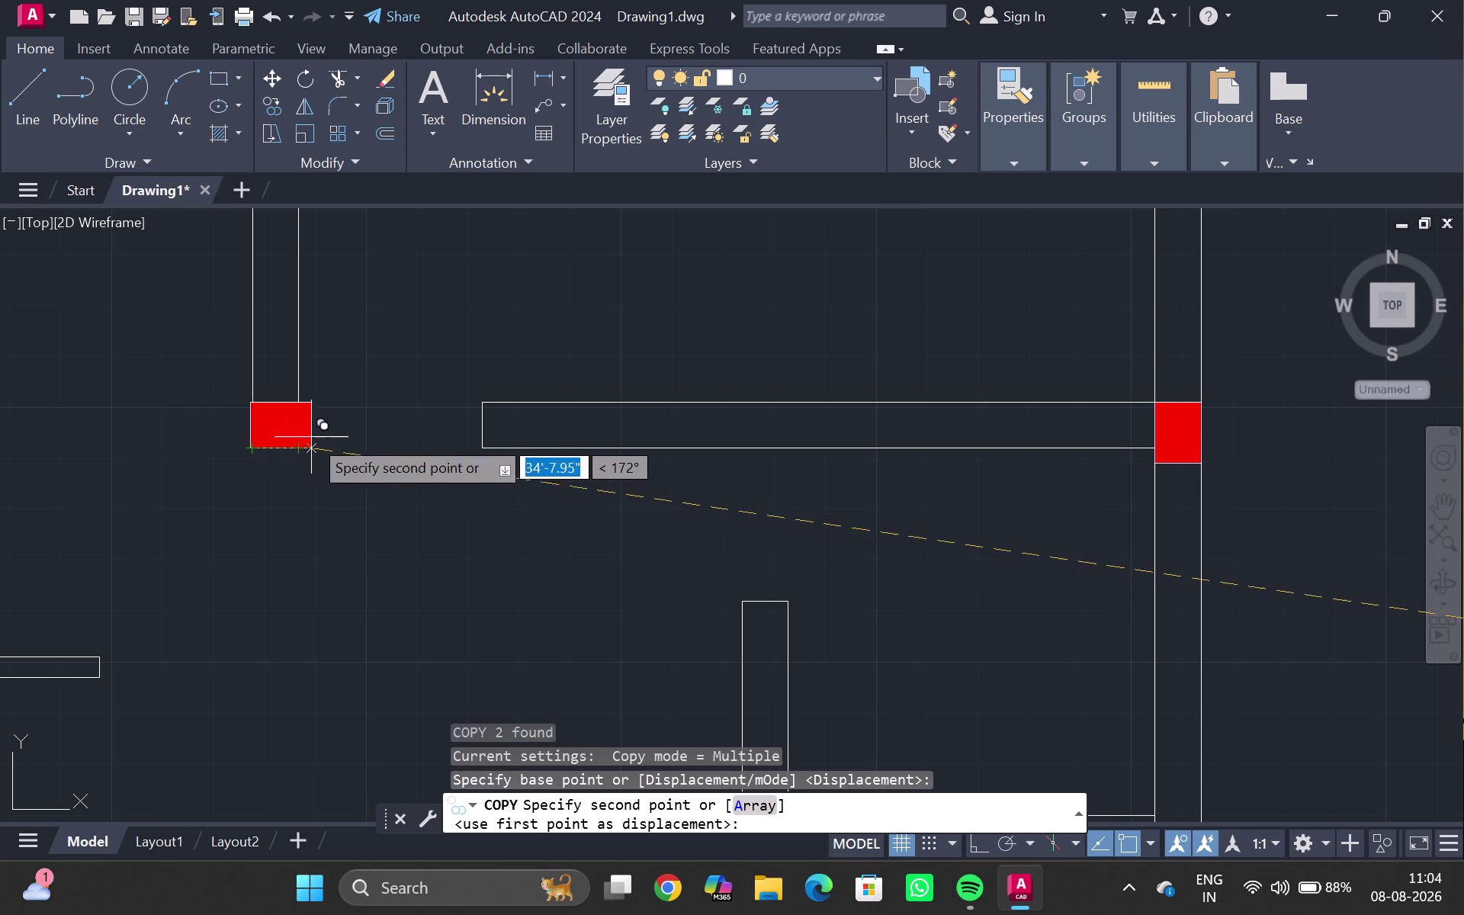
click(313, 443)
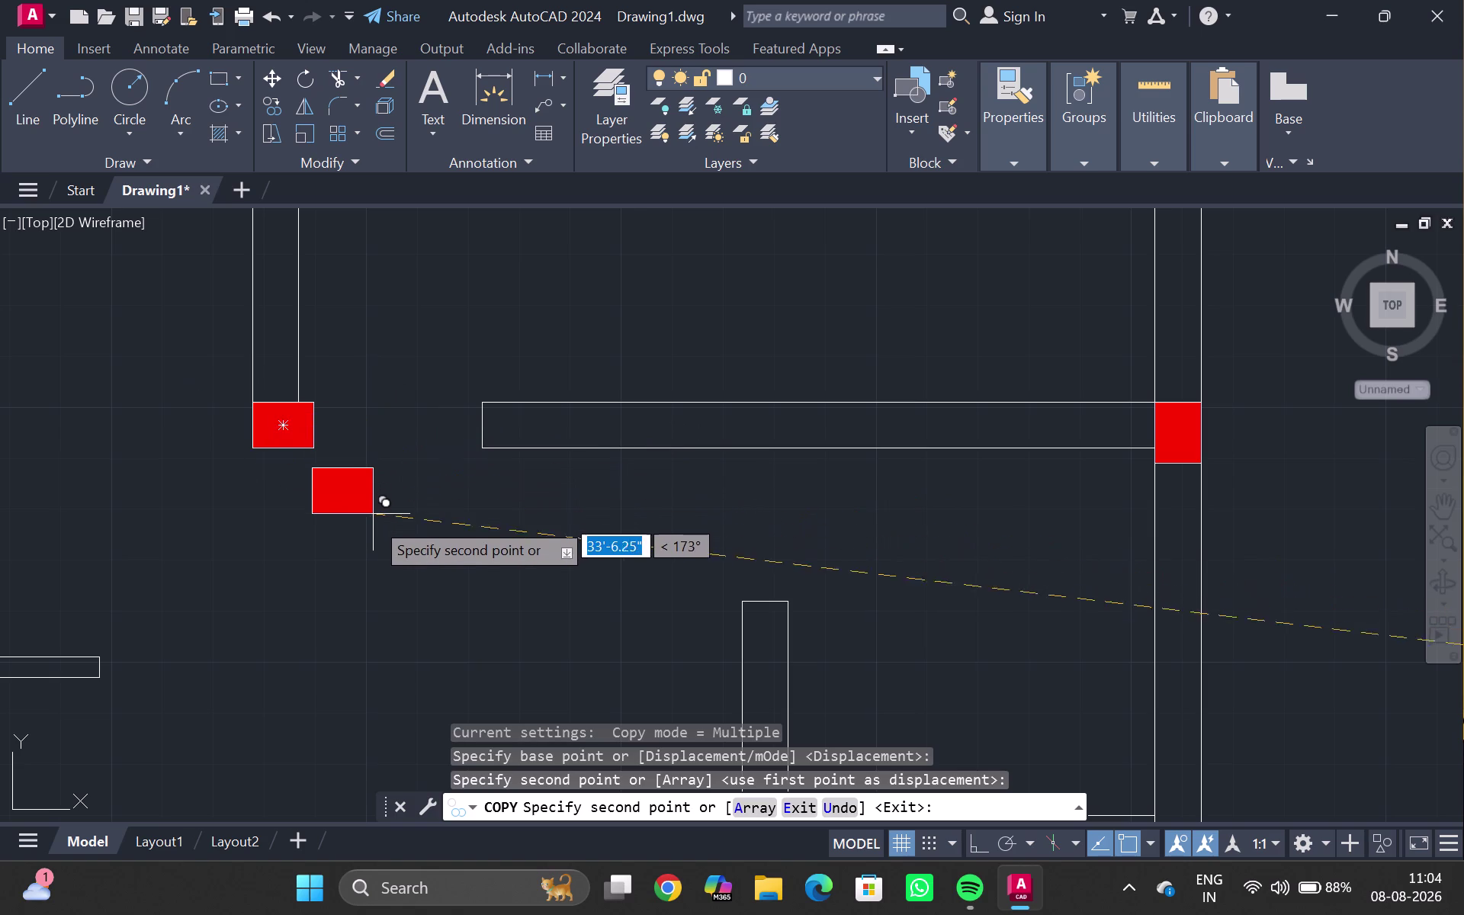
Place another column copy at a second wall corner and end copying.
scroll(down, 3)
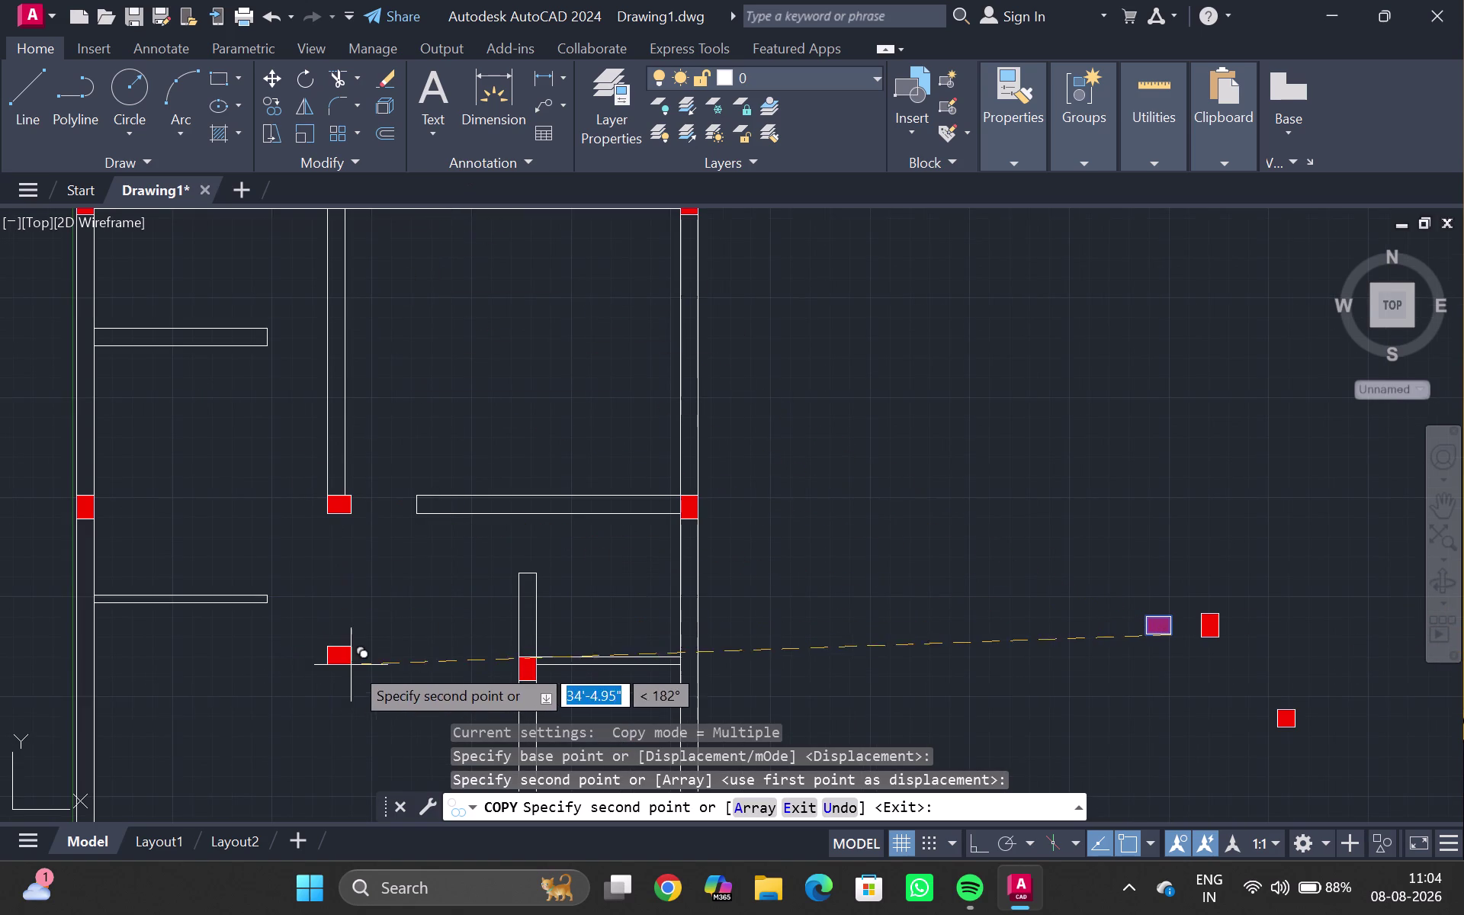
middle_drag(359, 660, 404, 341)
scroll(up, 3)
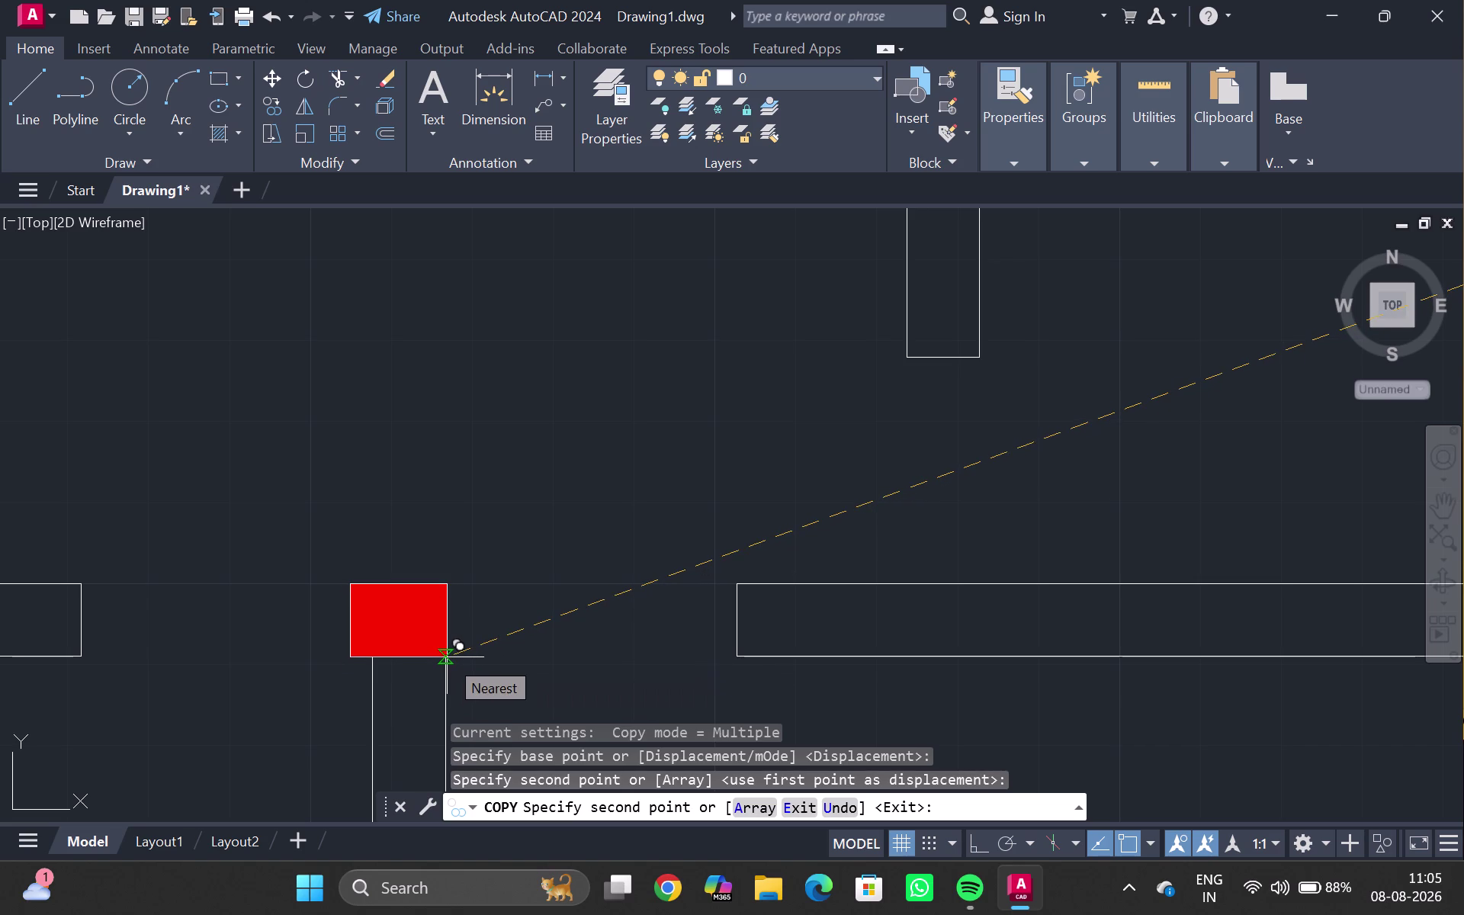
click(448, 657)
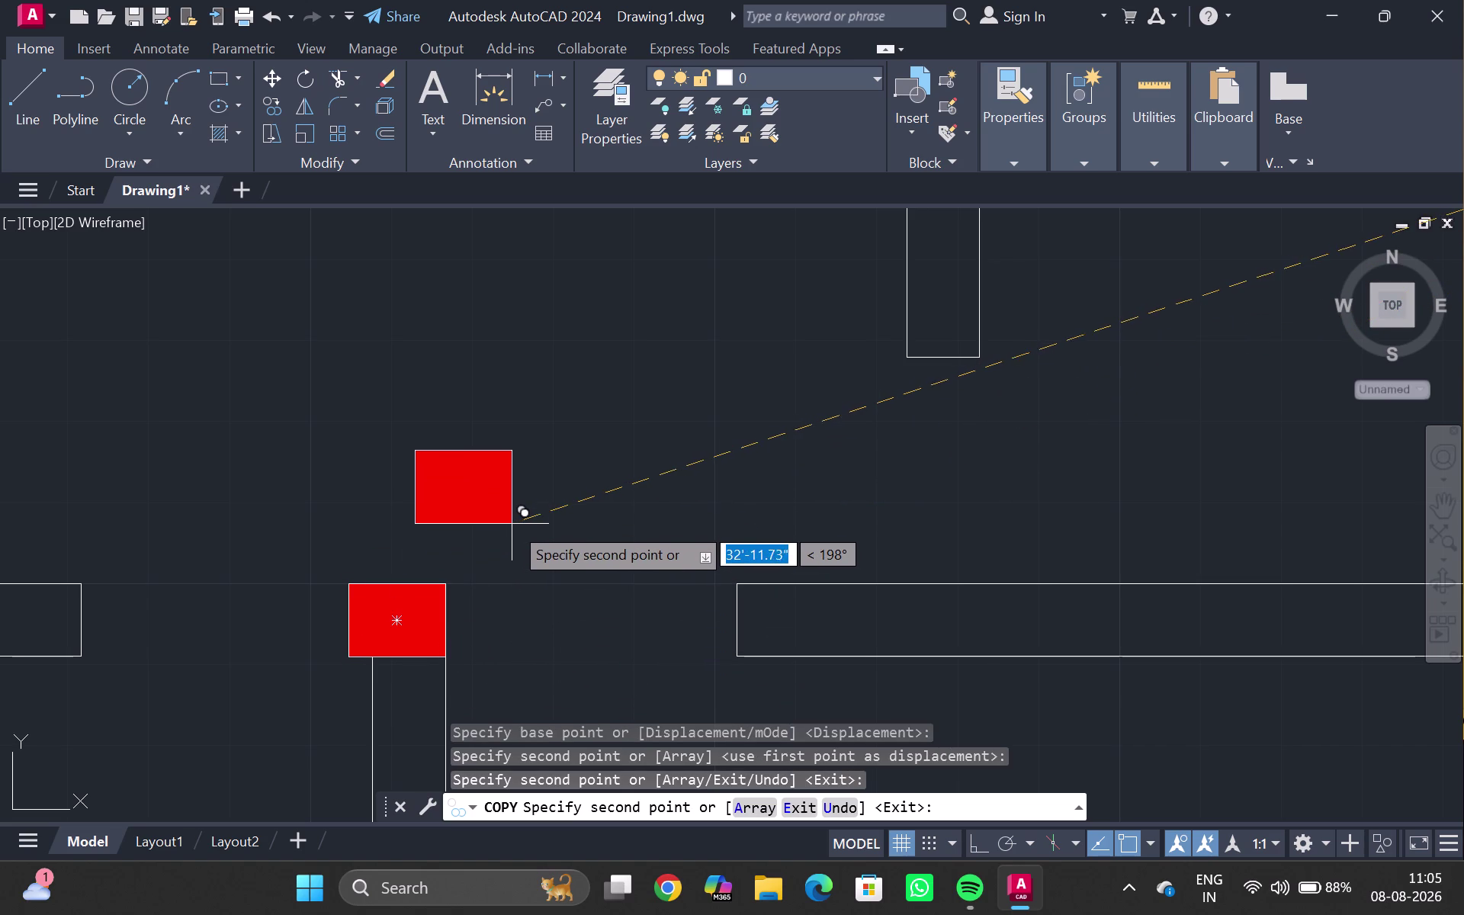
key(Escape)
scroll(down, 3)
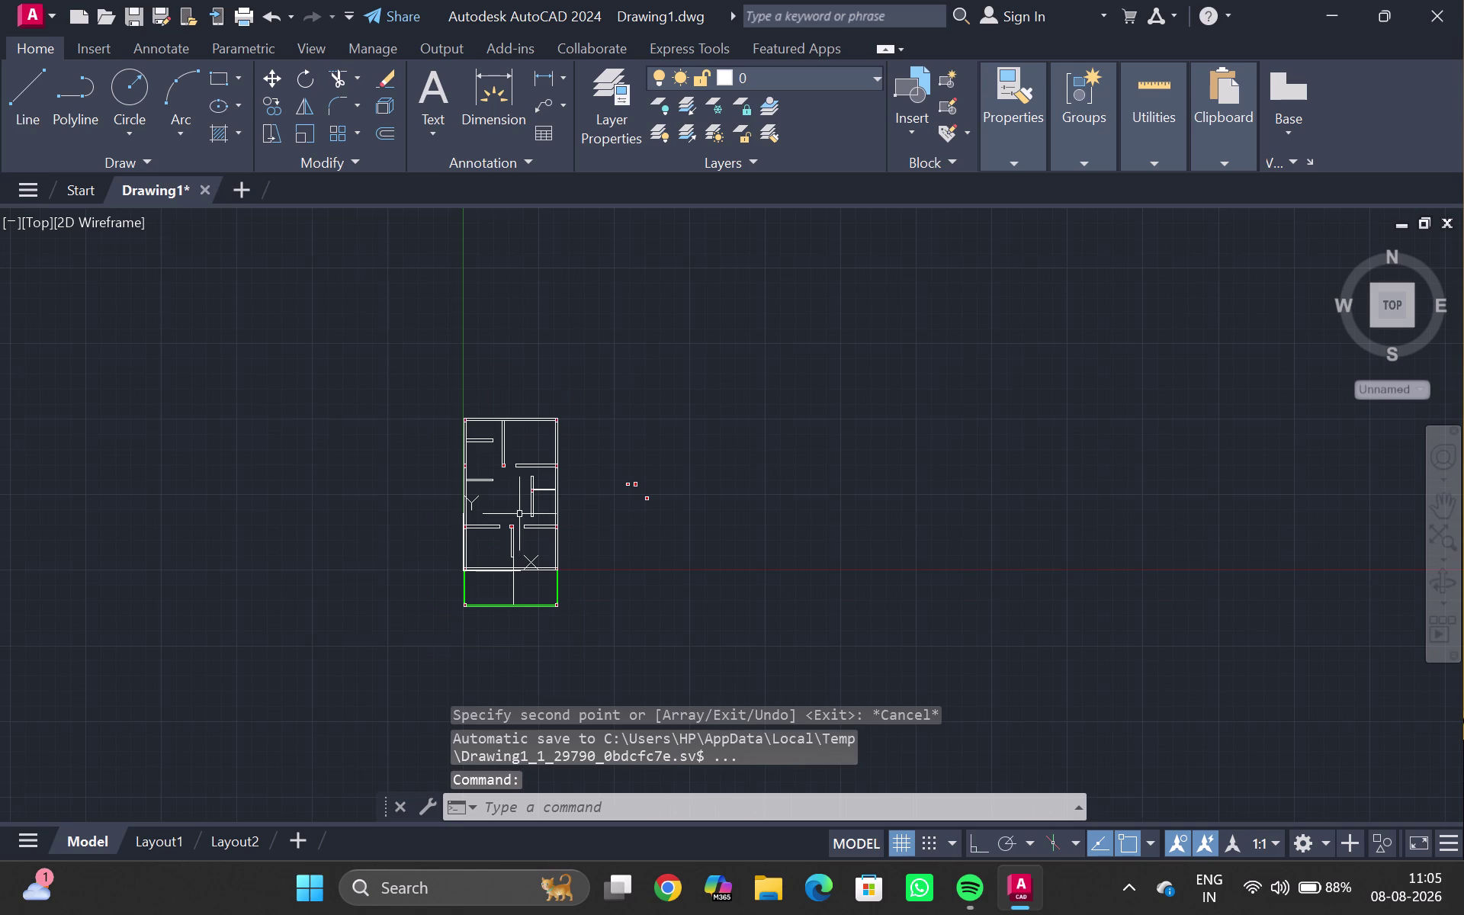
Copy the red column squares to where a partition meets the top outer wall.
scroll(up, 3)
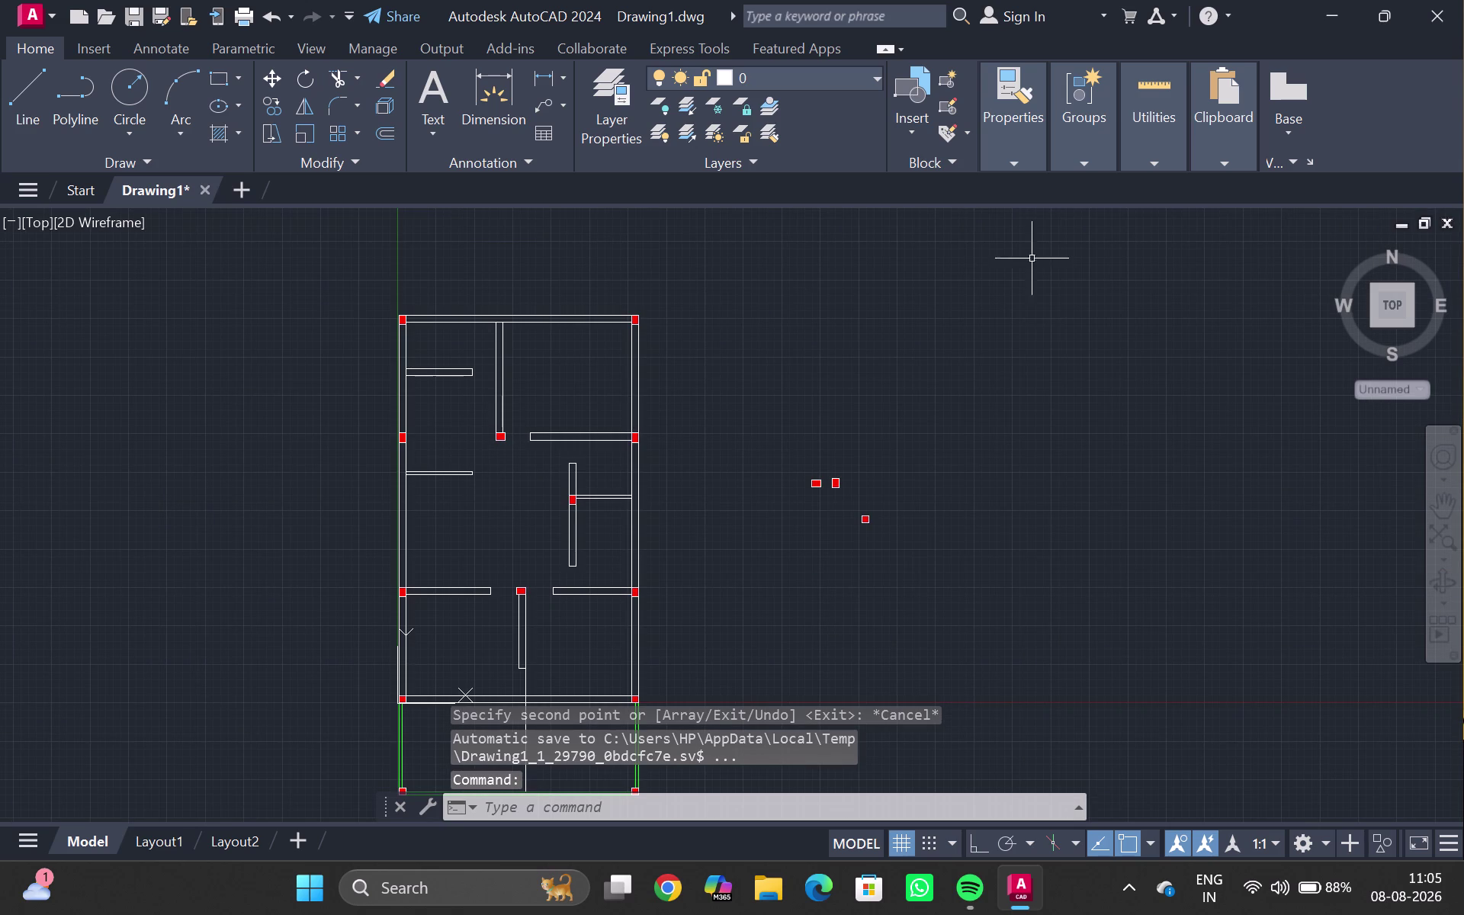
click(816, 483)
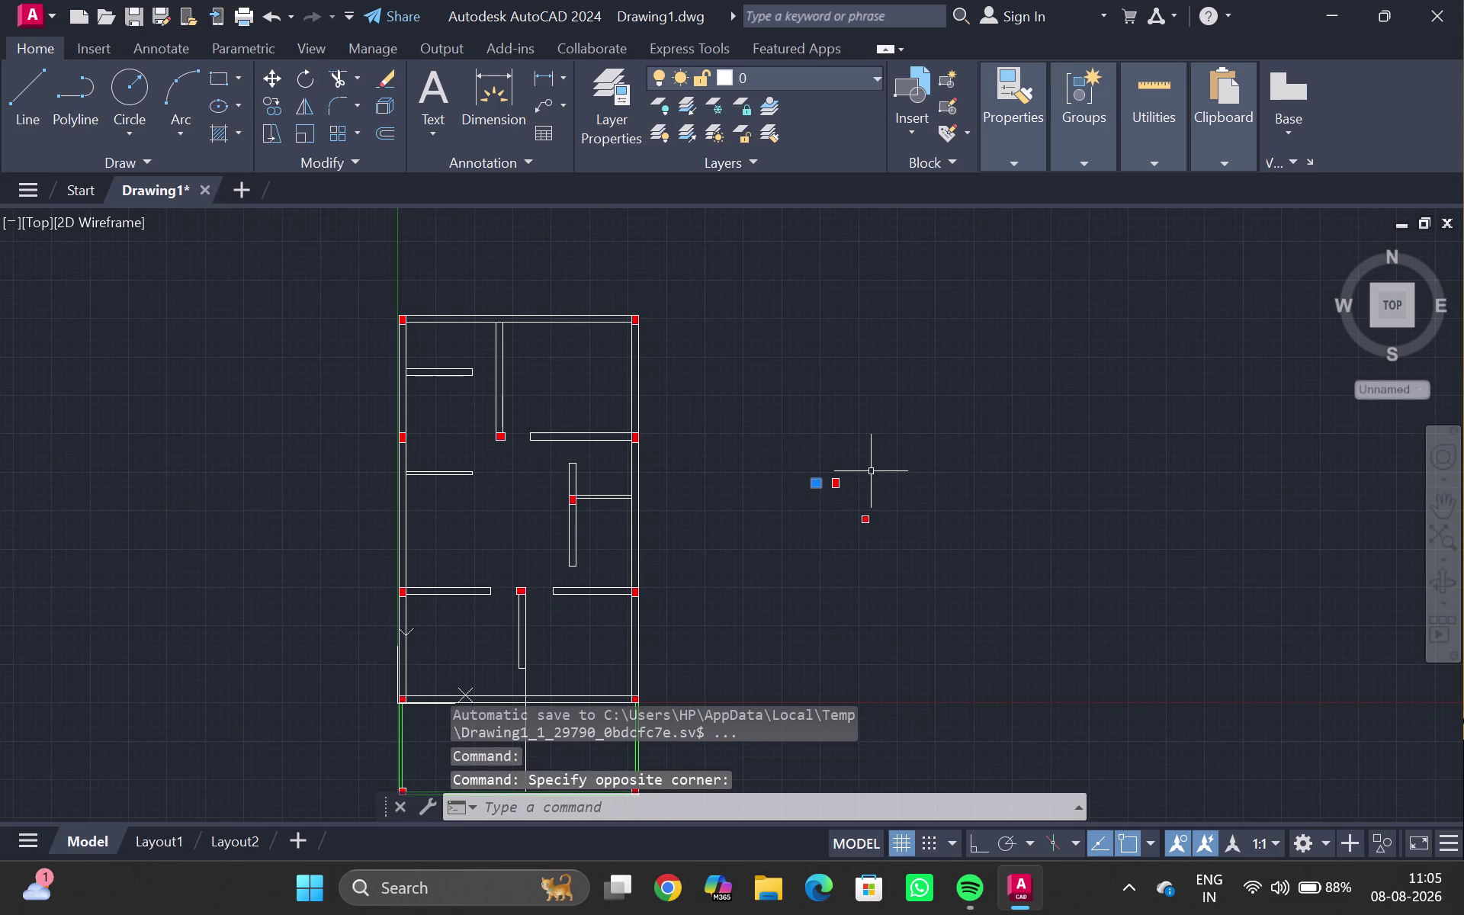
text(co)
key(Return)
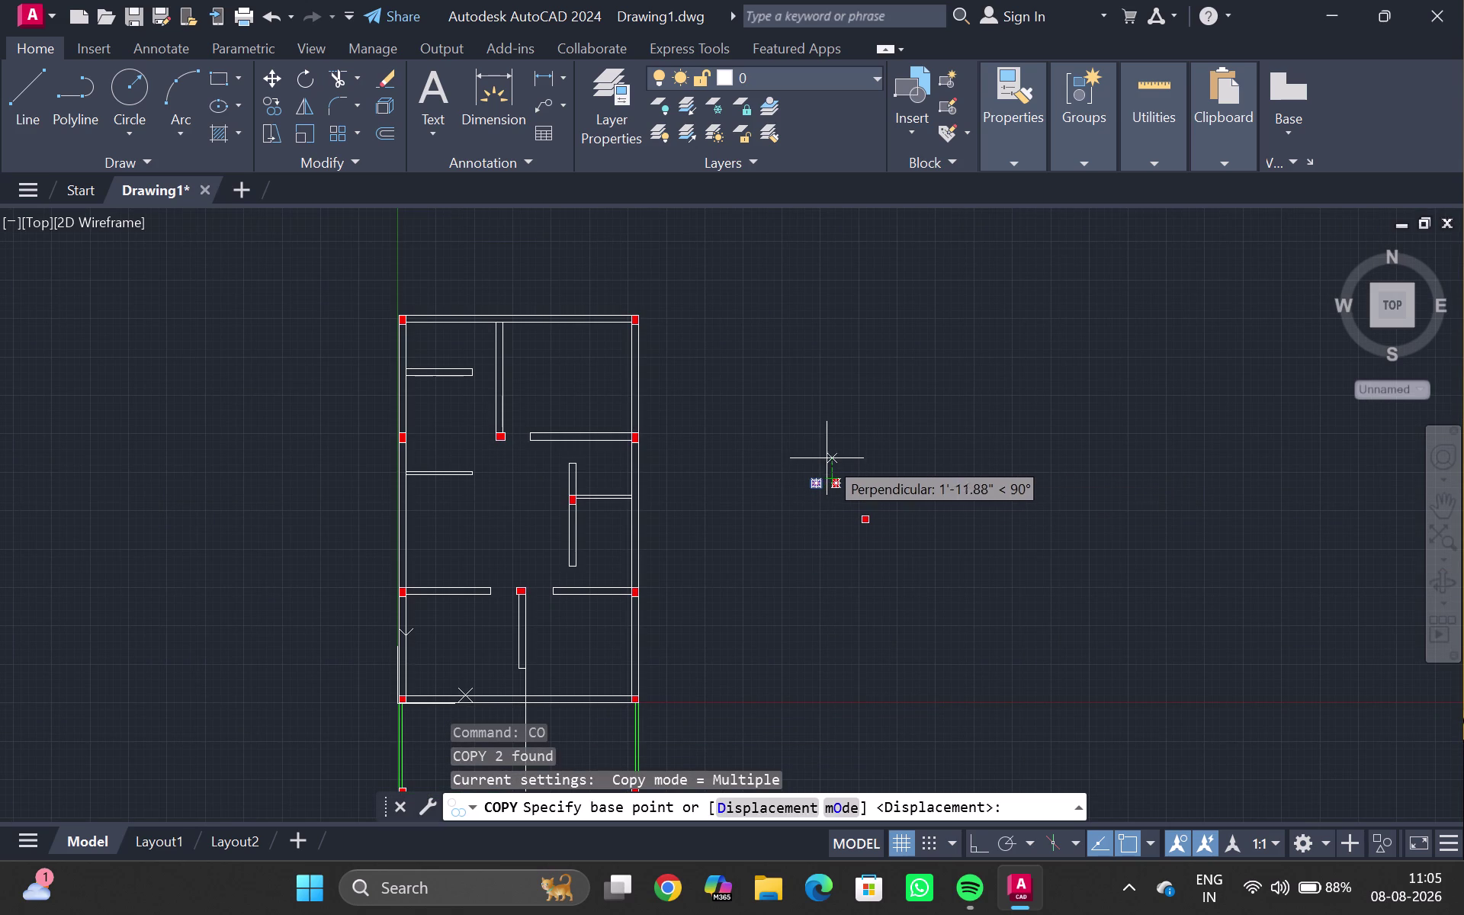
scroll(up, 3)
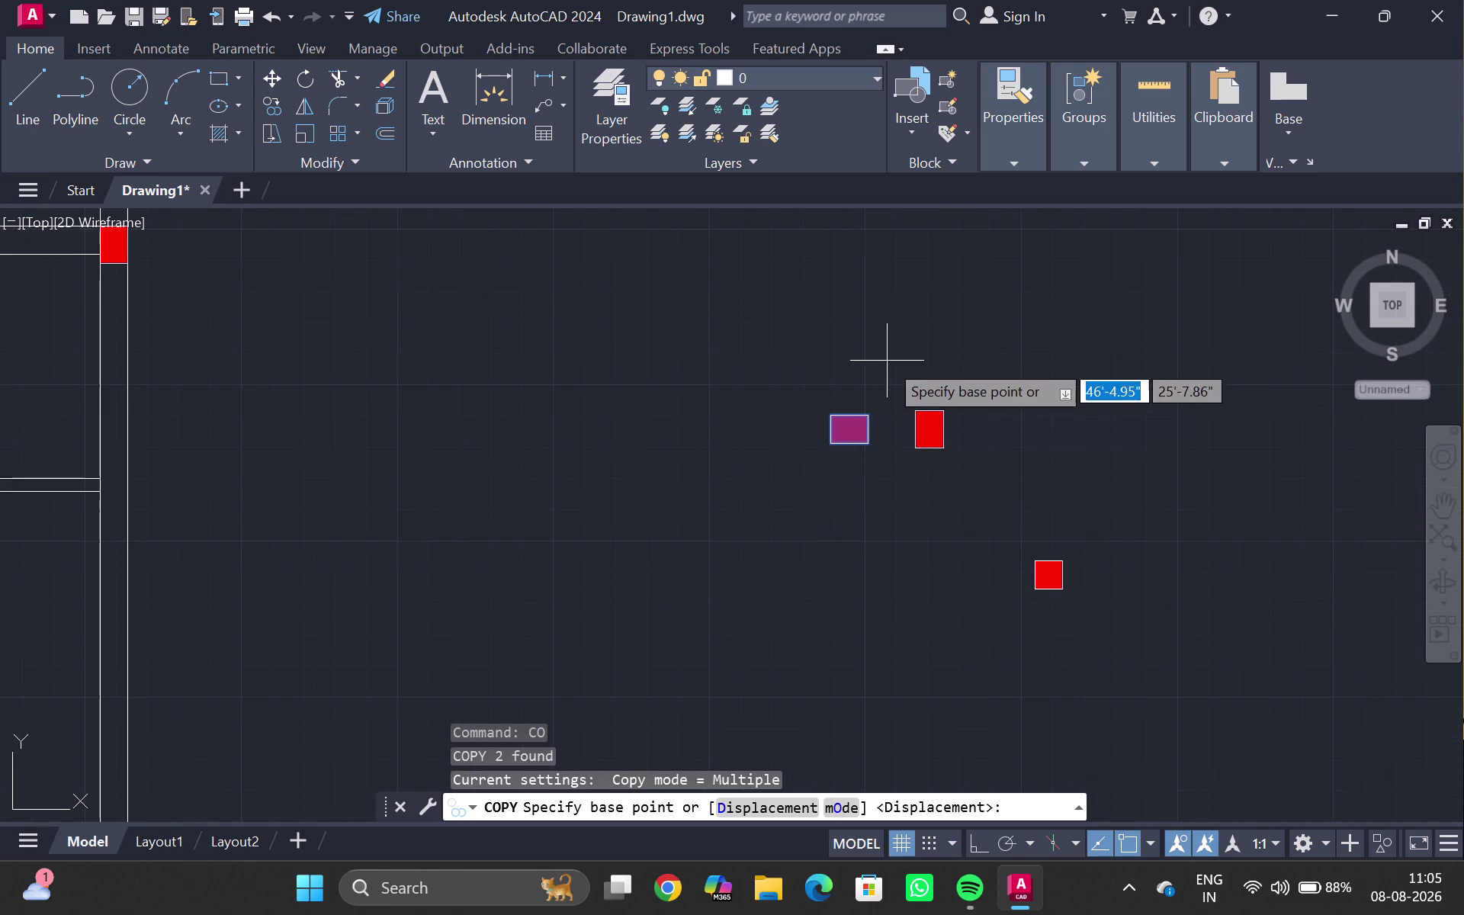
double_click(831, 413)
scroll(down, 3)
middle_drag(283, 331, 289, 335)
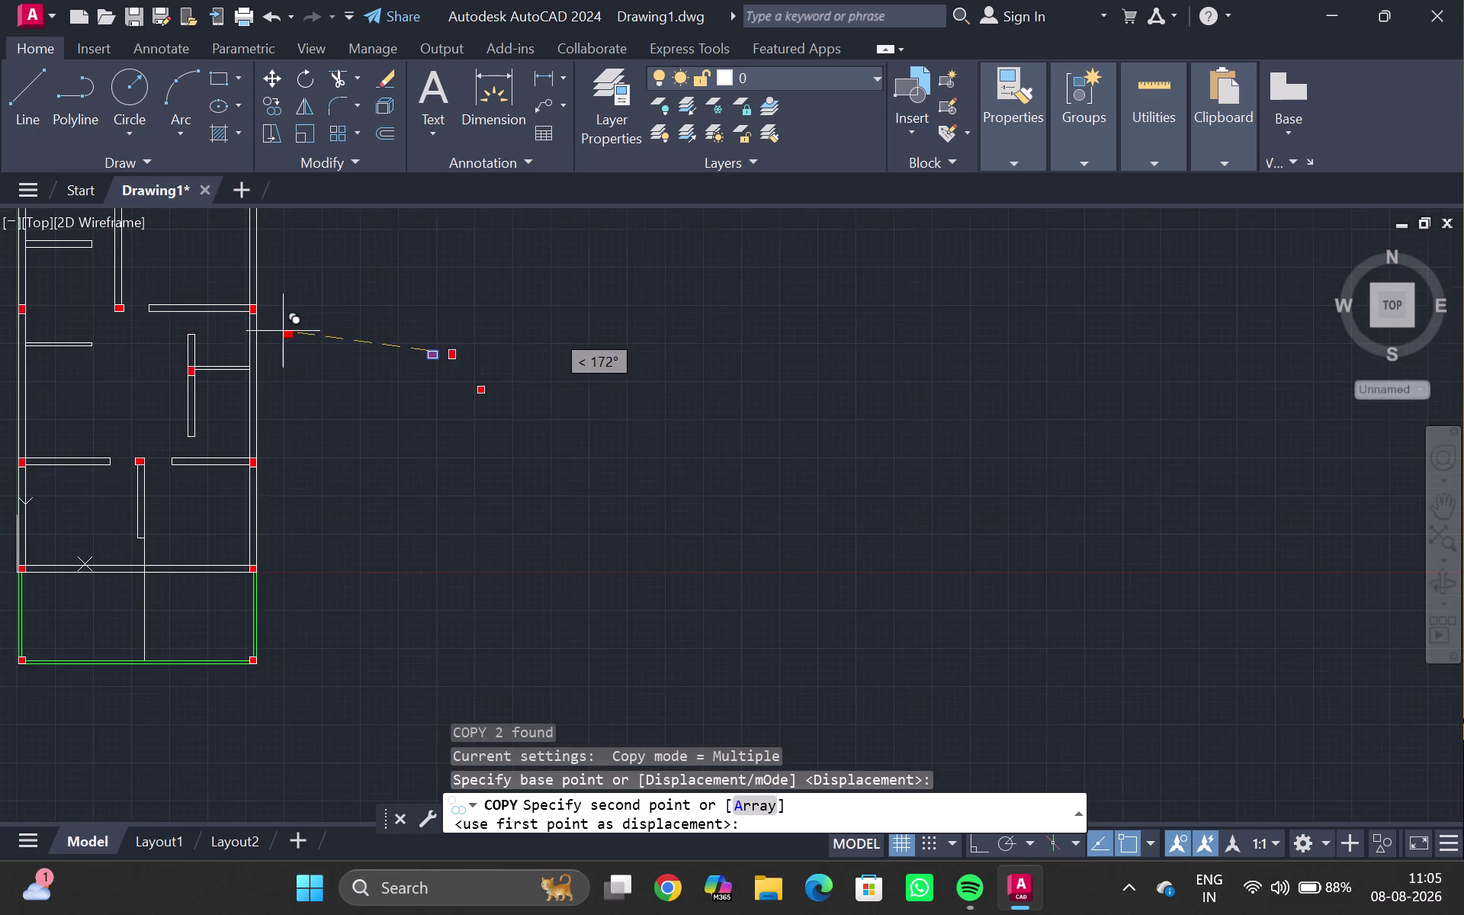
middle_drag(288, 335, 418, 529)
scroll(up, 3)
middle_drag(227, 377, 228, 611)
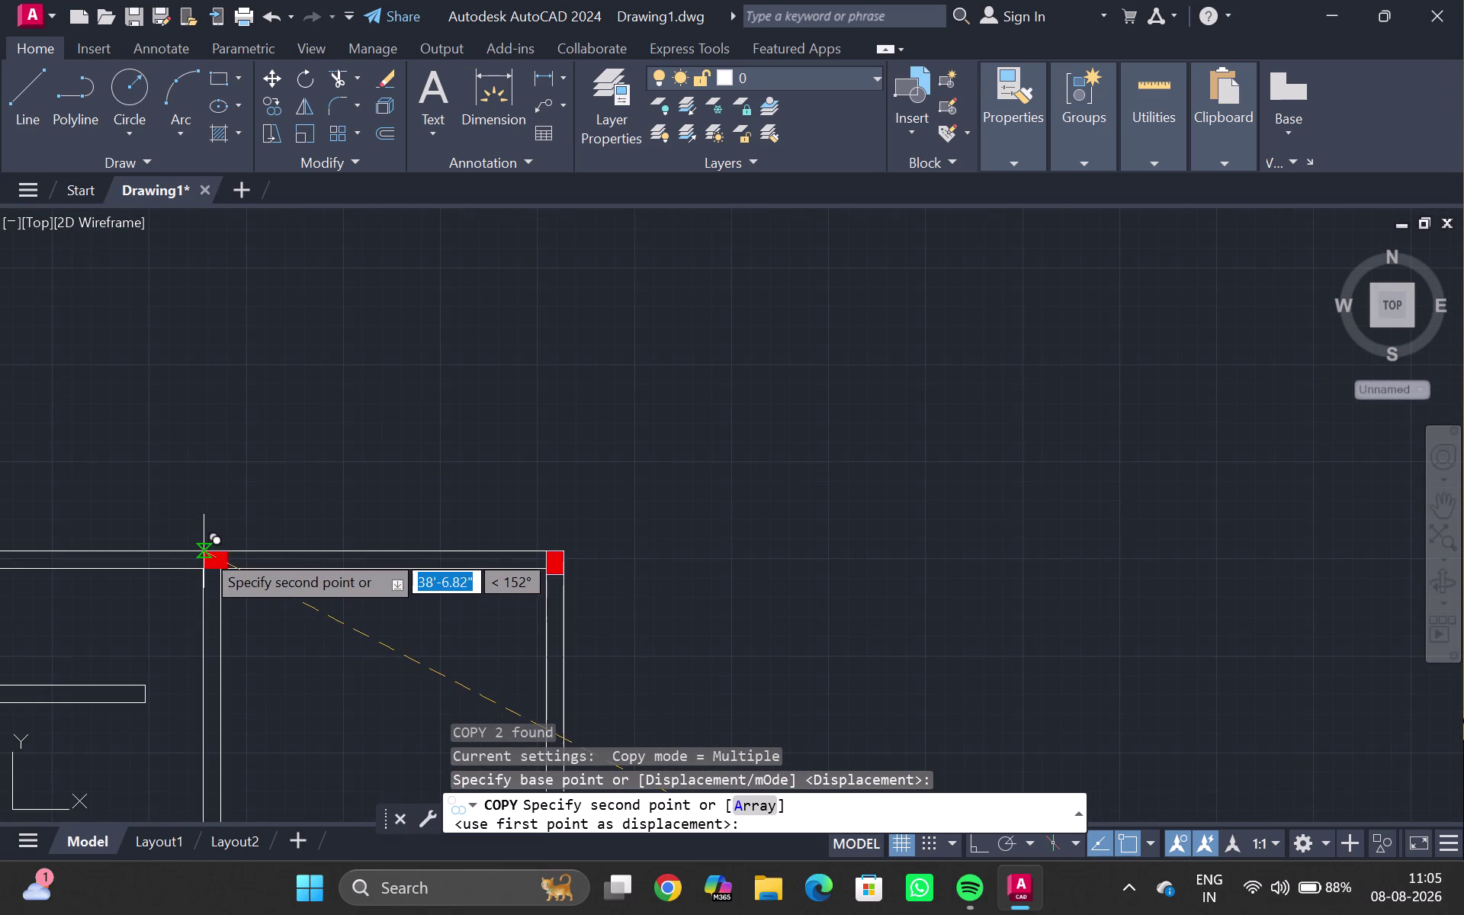
scroll(up, 3)
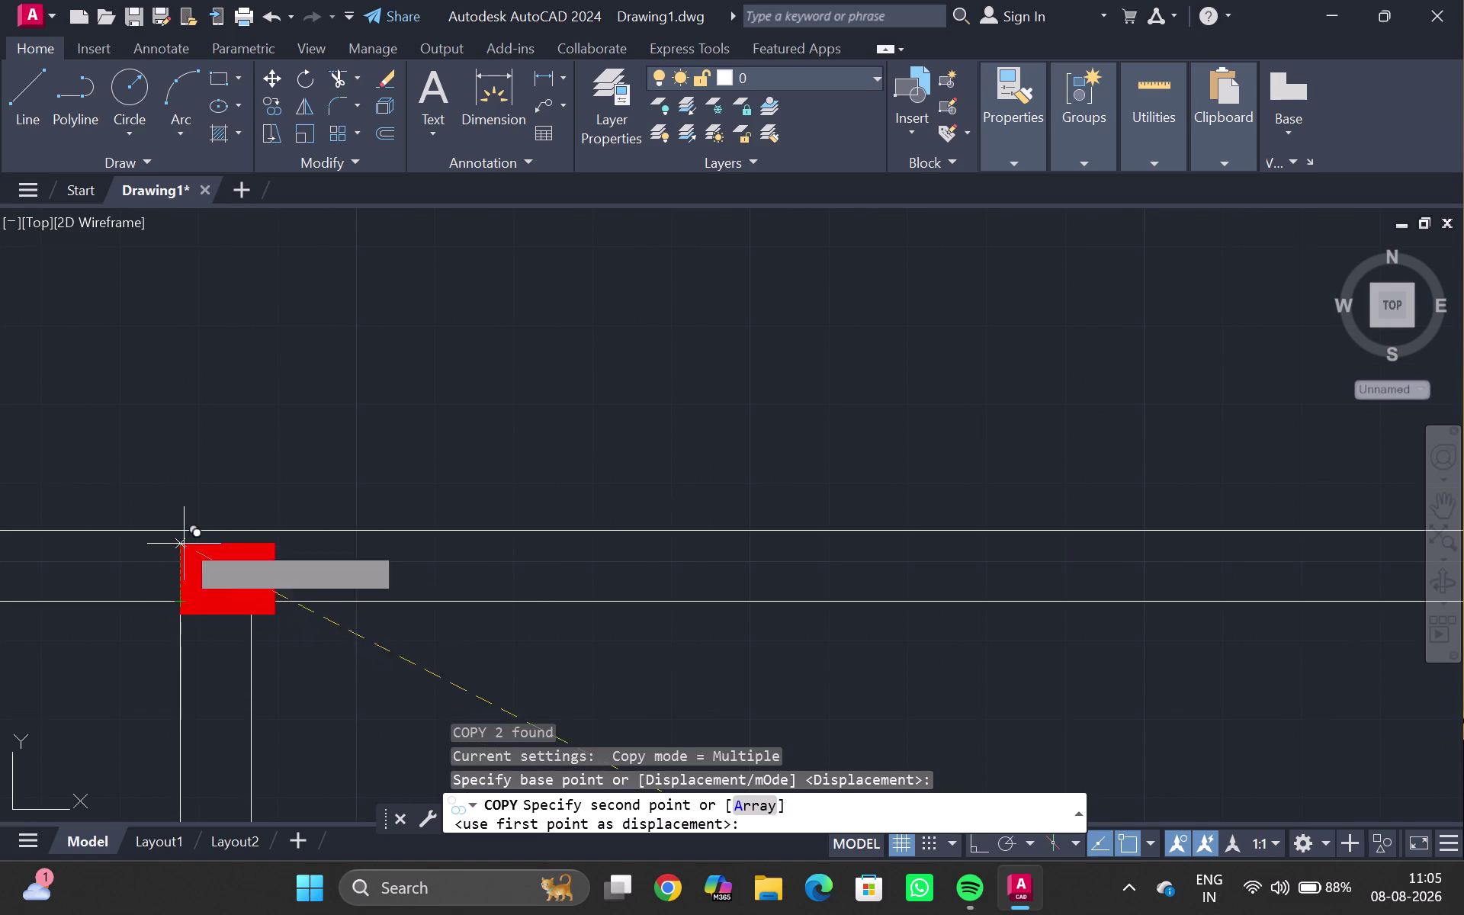
click(184, 536)
key(Escape)
scroll(down, 3)
middle_drag(402, 420, 527, 357)
scroll(down, 3)
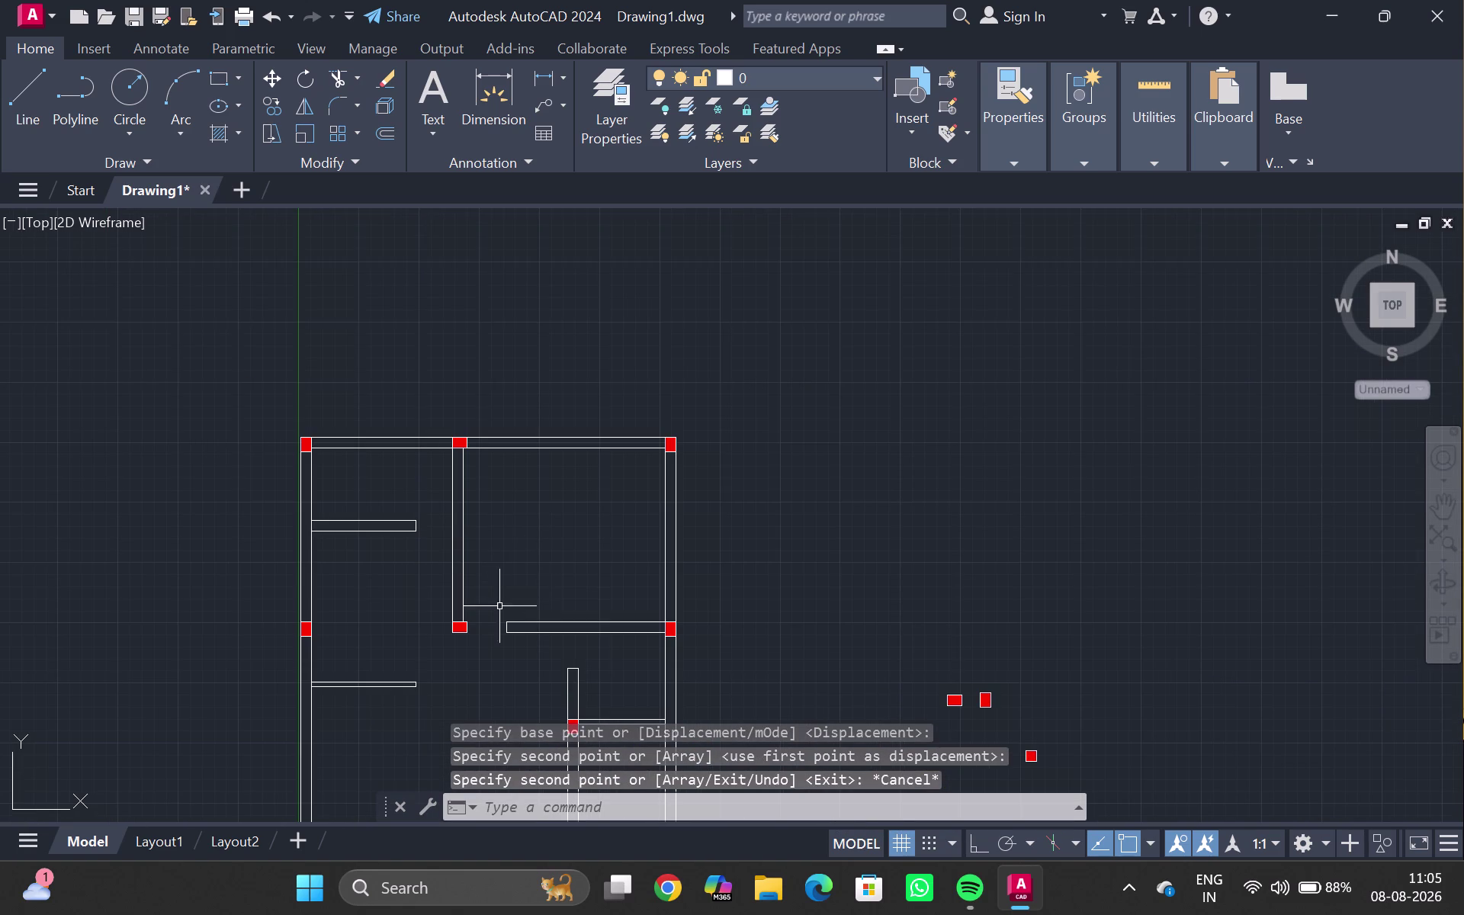
Trim wall segments at two openings with fence lines using TR.
text(tr)
key(Return)
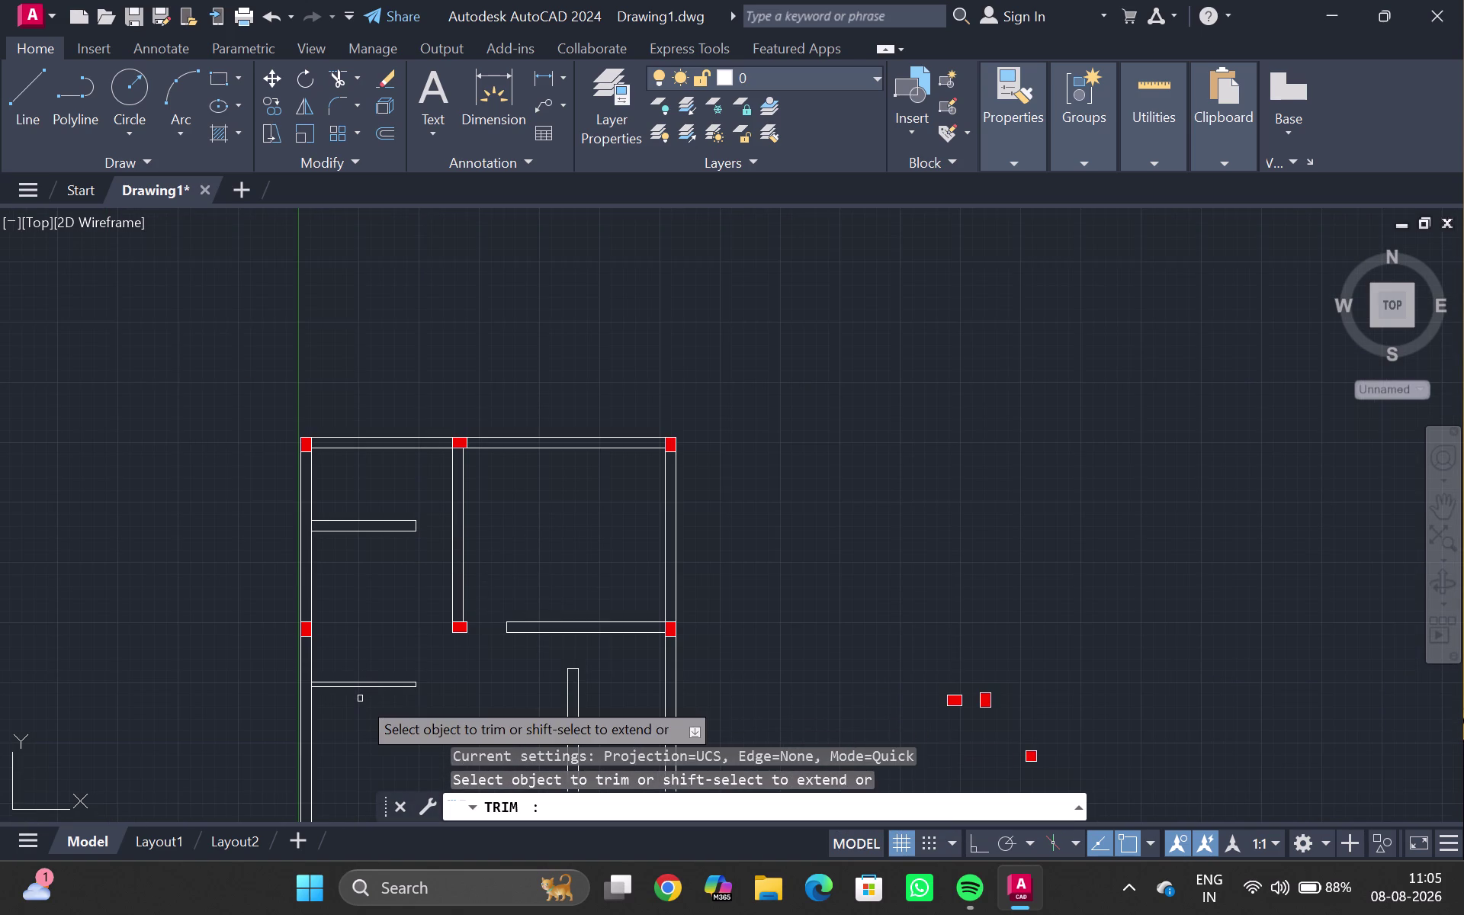
scroll(up, 3)
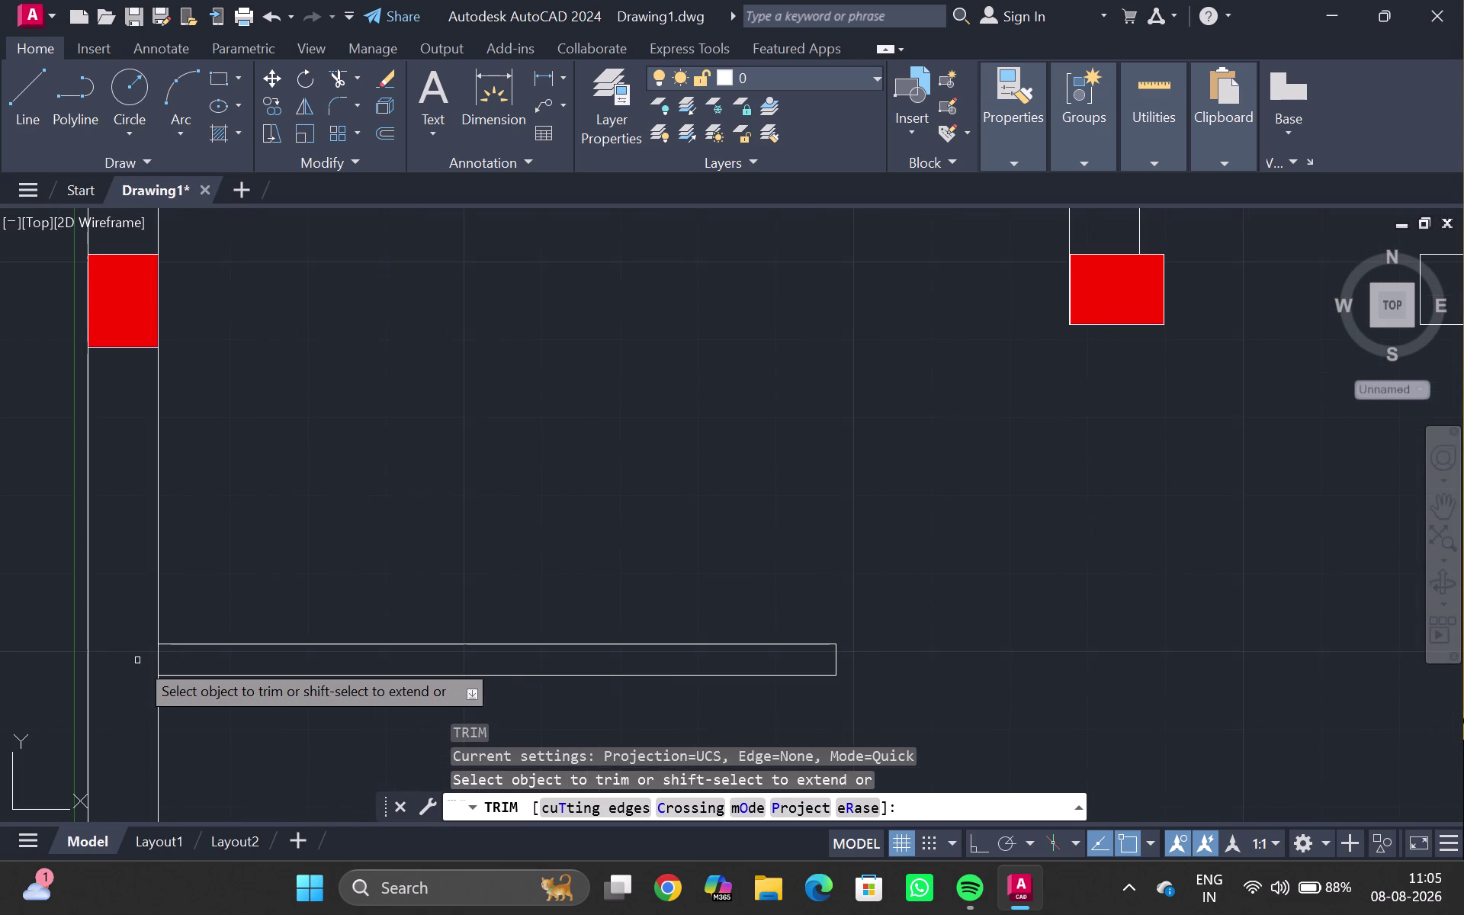
drag(137, 659, 173, 659)
scroll(down, 3)
middle_drag(218, 432, 224, 832)
scroll(up, 3)
drag(190, 519, 247, 538)
scroll(down, 3)
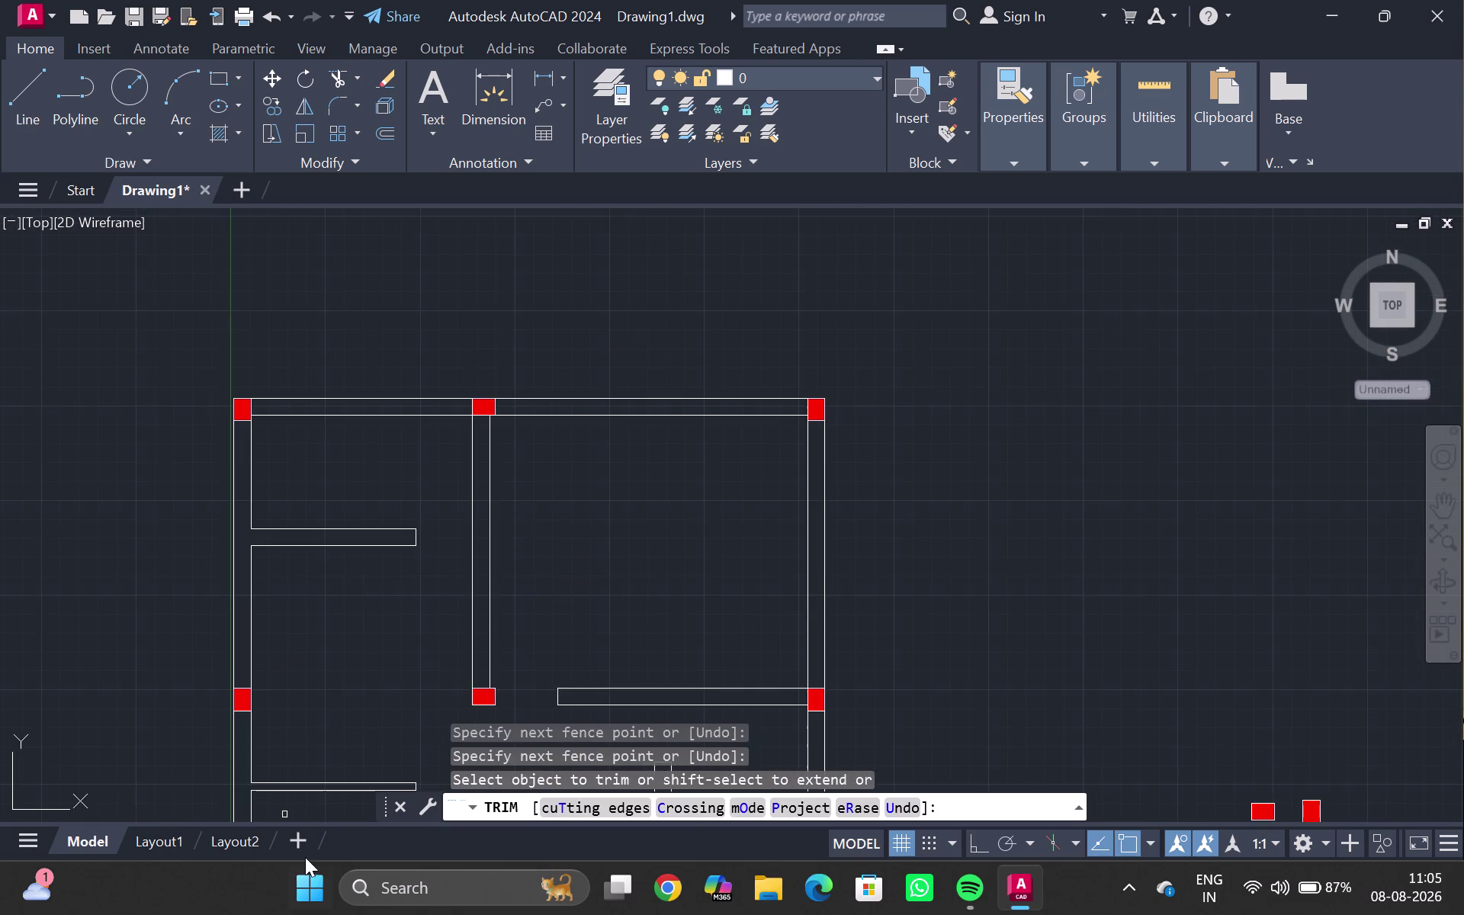
Trim wall lines beside a column at a junction, then undo the last two trims.
middle_drag(323, 722, 335, 401)
middle_drag(316, 632, 349, 483)
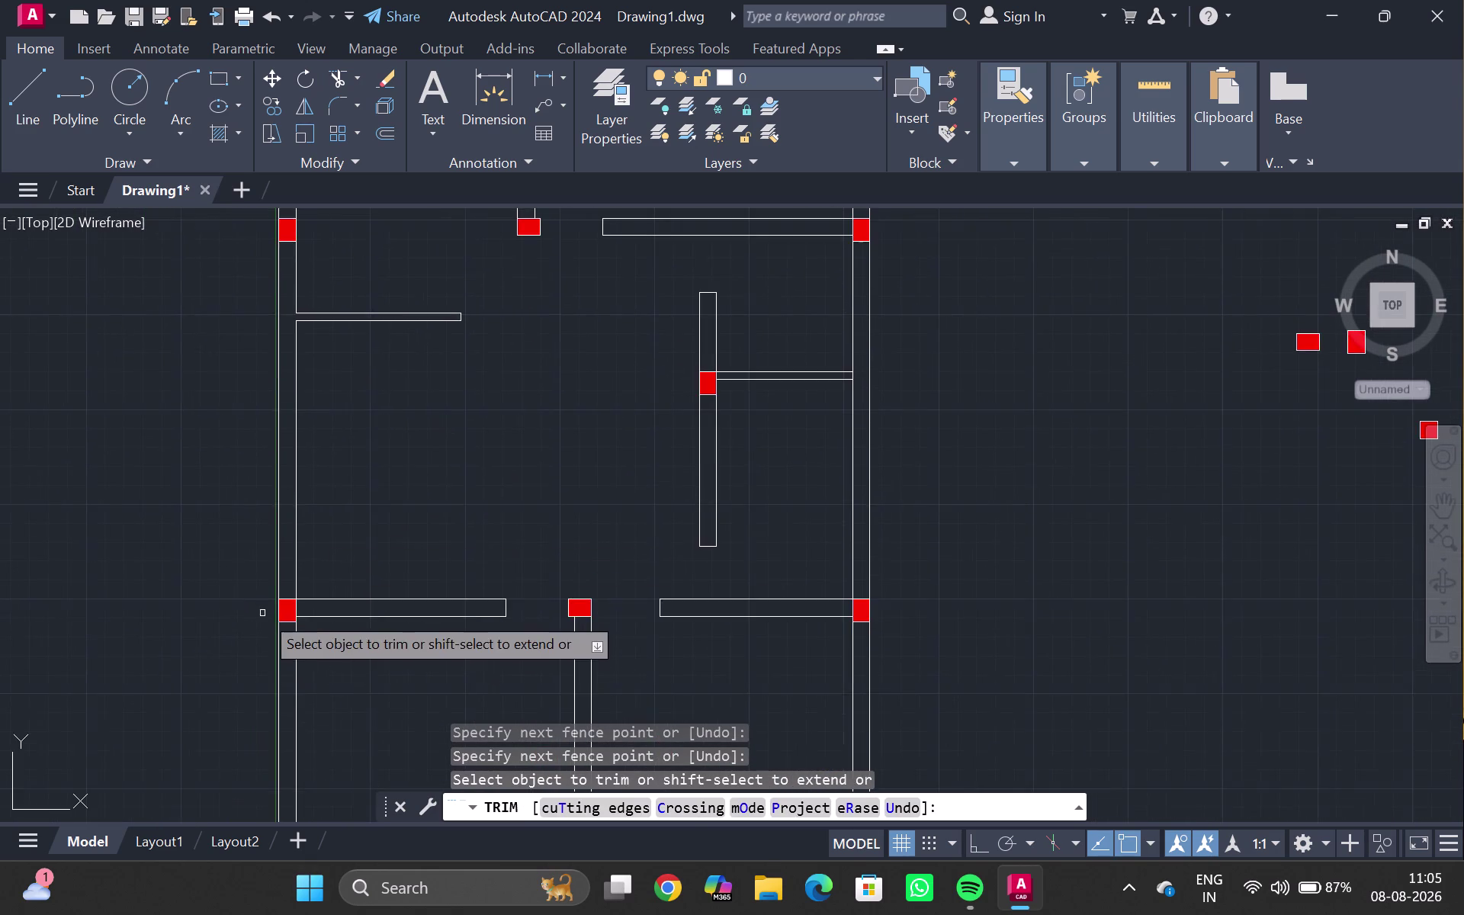
scroll(up, 3)
drag(524, 605, 462, 613)
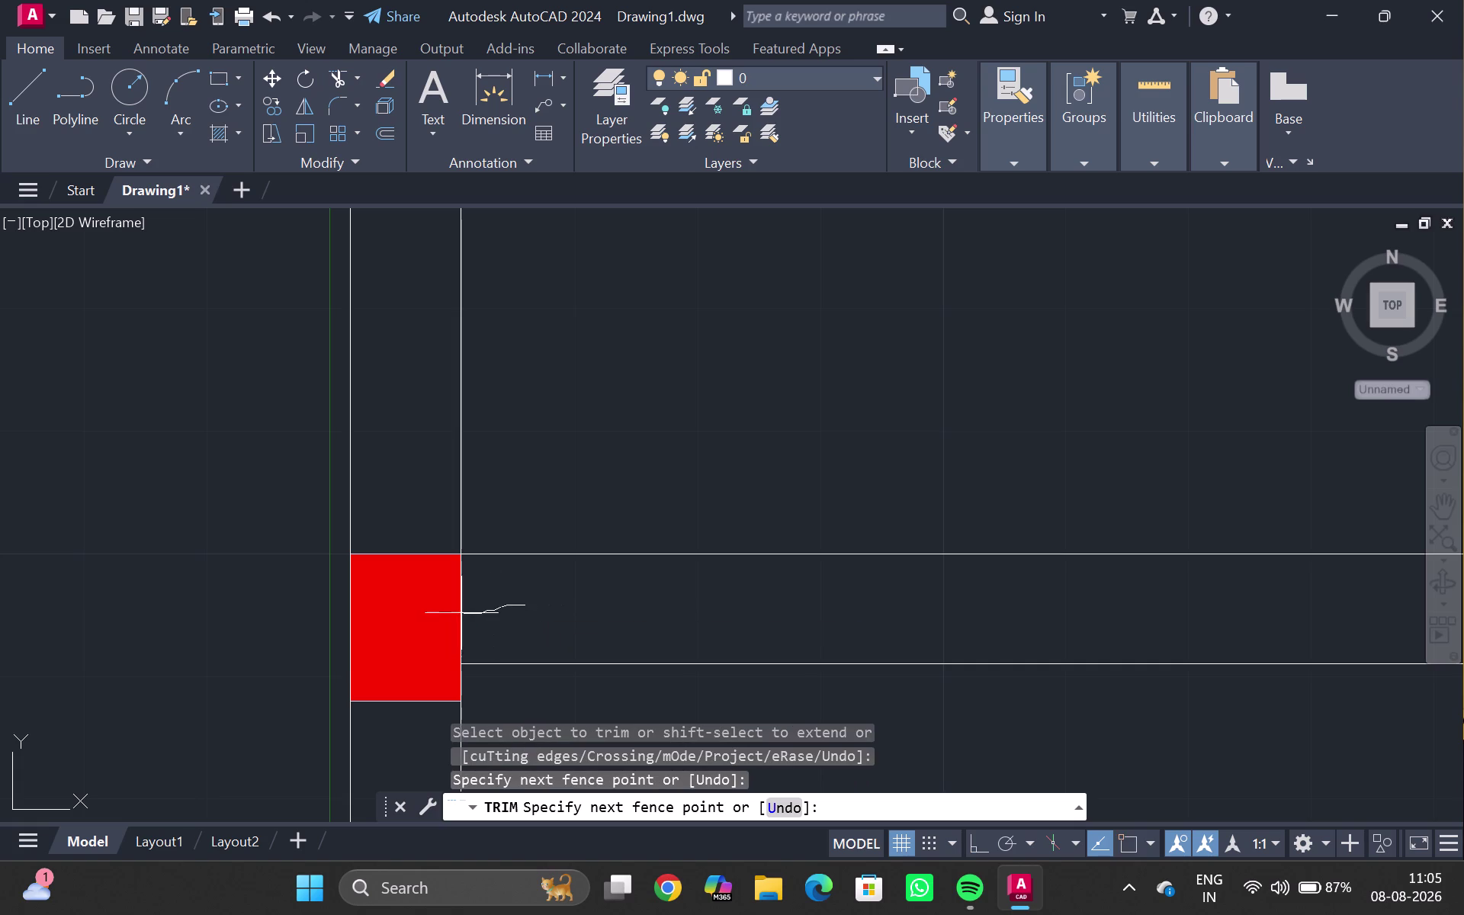
drag(462, 613, 459, 612)
click(459, 612)
drag(480, 605, 457, 614)
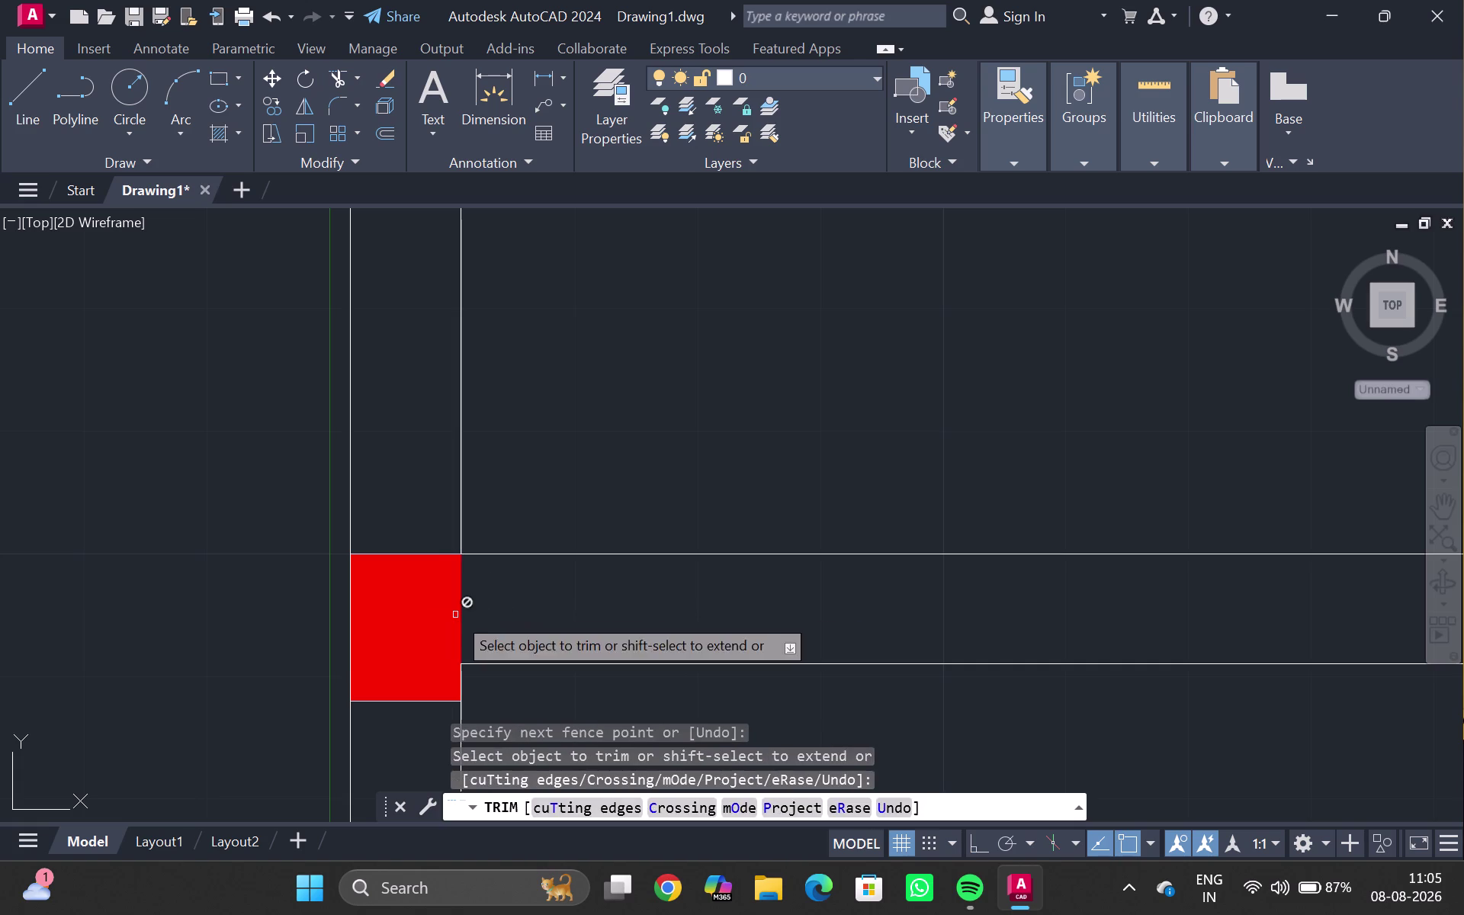
key(ctrl+z)
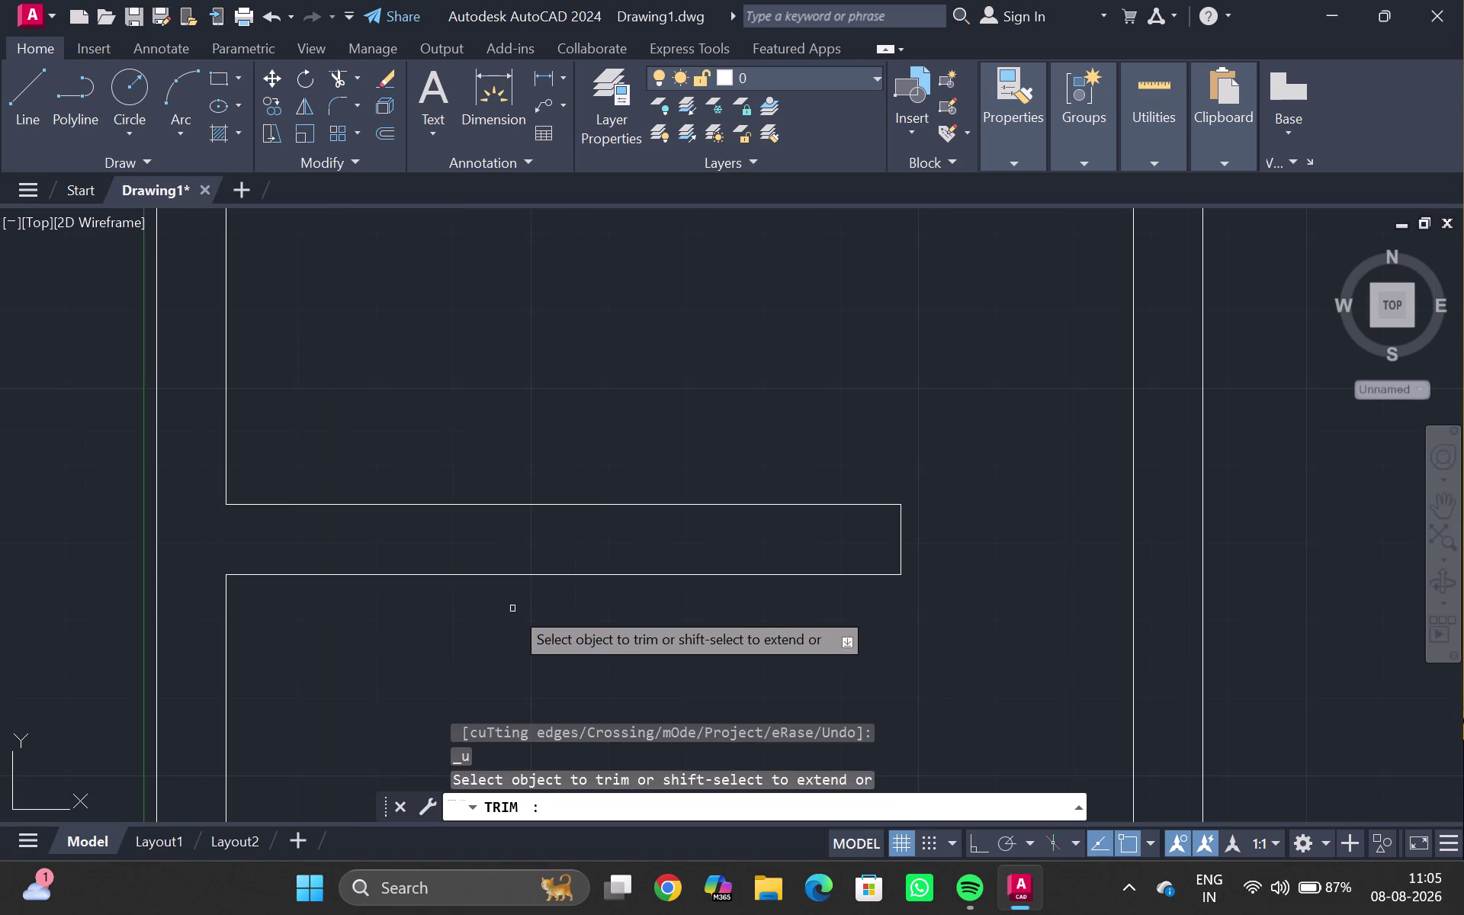
scroll(down, 3)
key(ctrl+z)
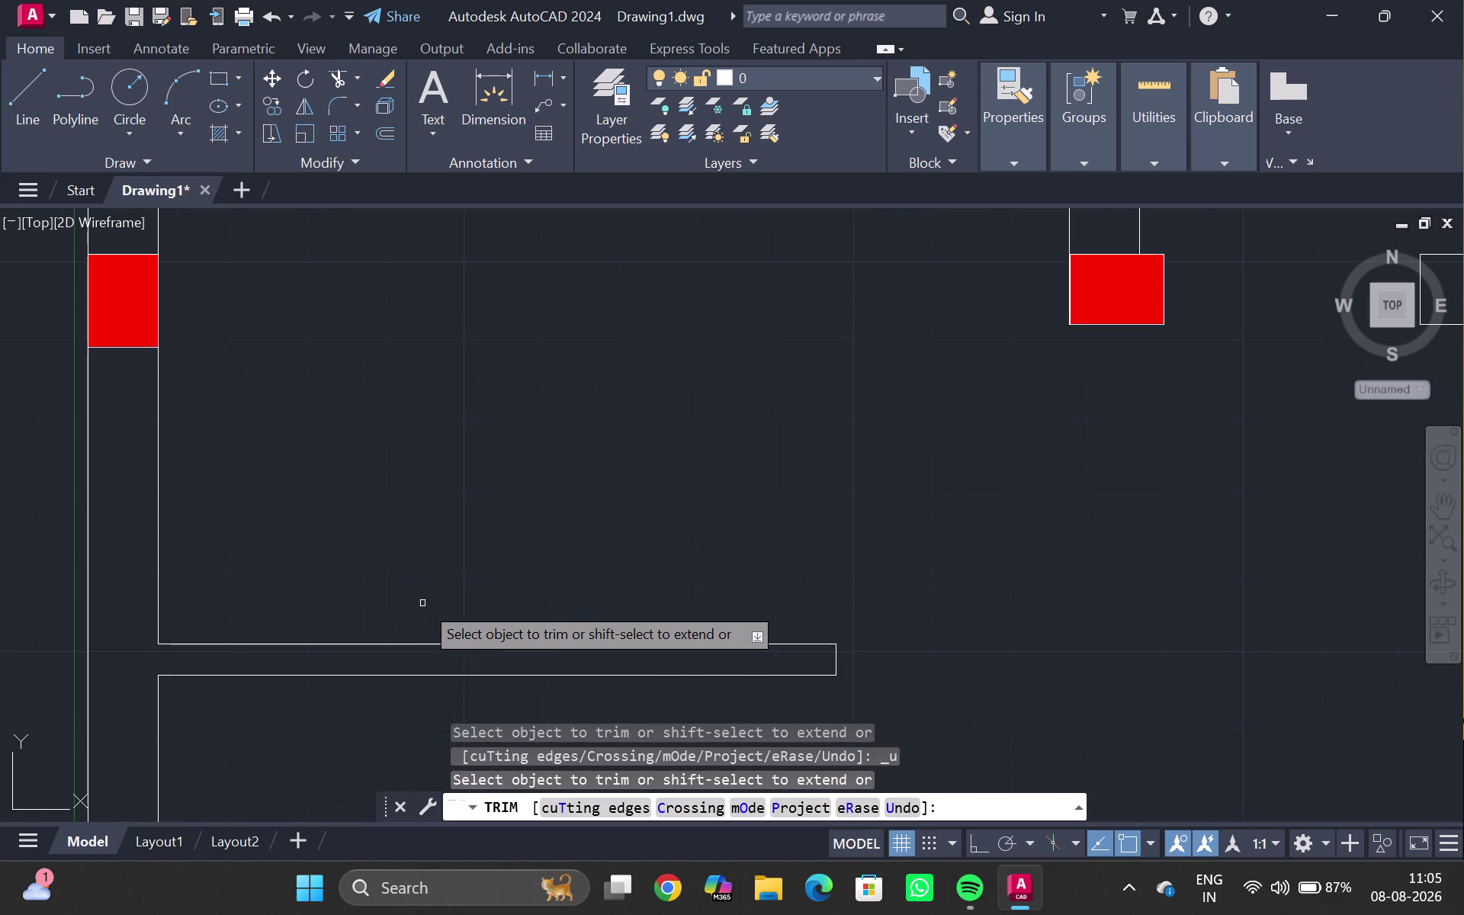
Trim the remaining wall segments along the lower wall and exit TRIM.
scroll(down, 3)
middle_drag(321, 519, 317, 643)
scroll(up, 3)
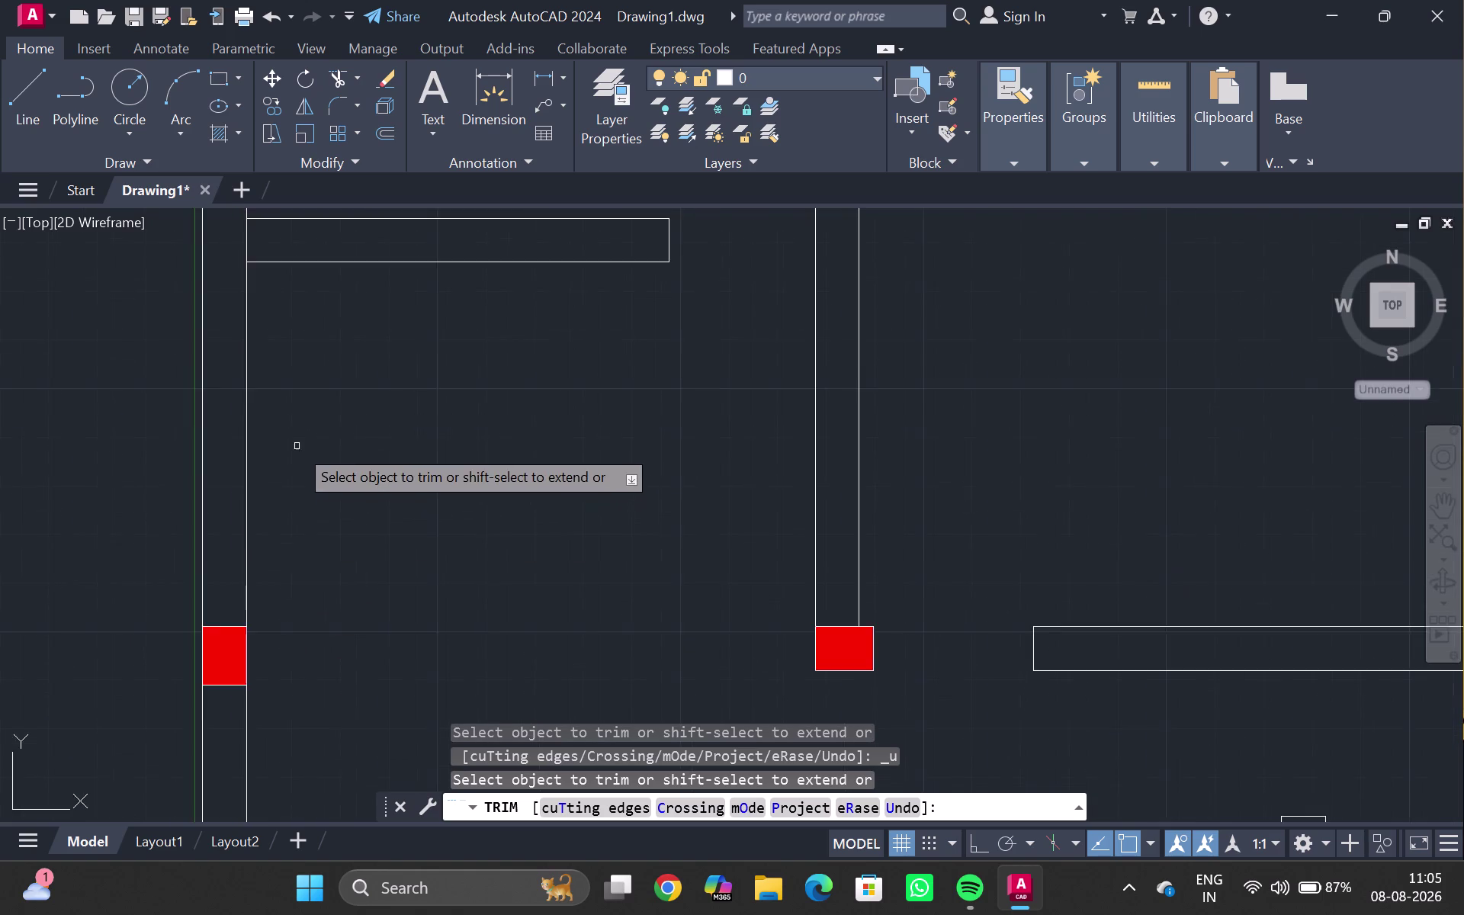
scroll(up, 3)
middle_drag(295, 442, 295, 823)
drag(248, 502, 203, 494)
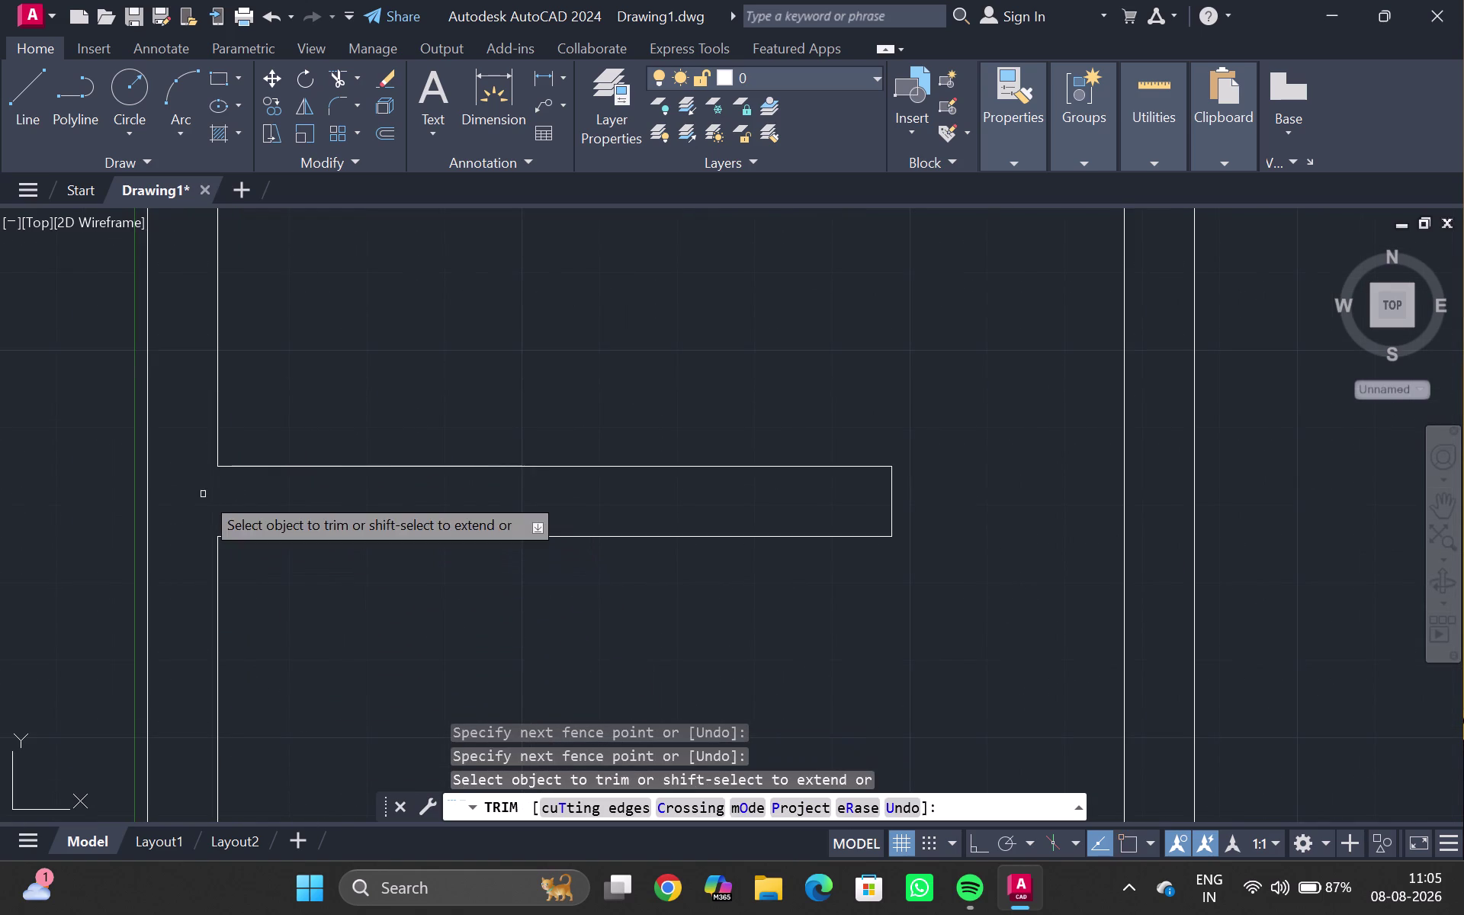
scroll(down, 3)
middle_drag(409, 732, 434, 477)
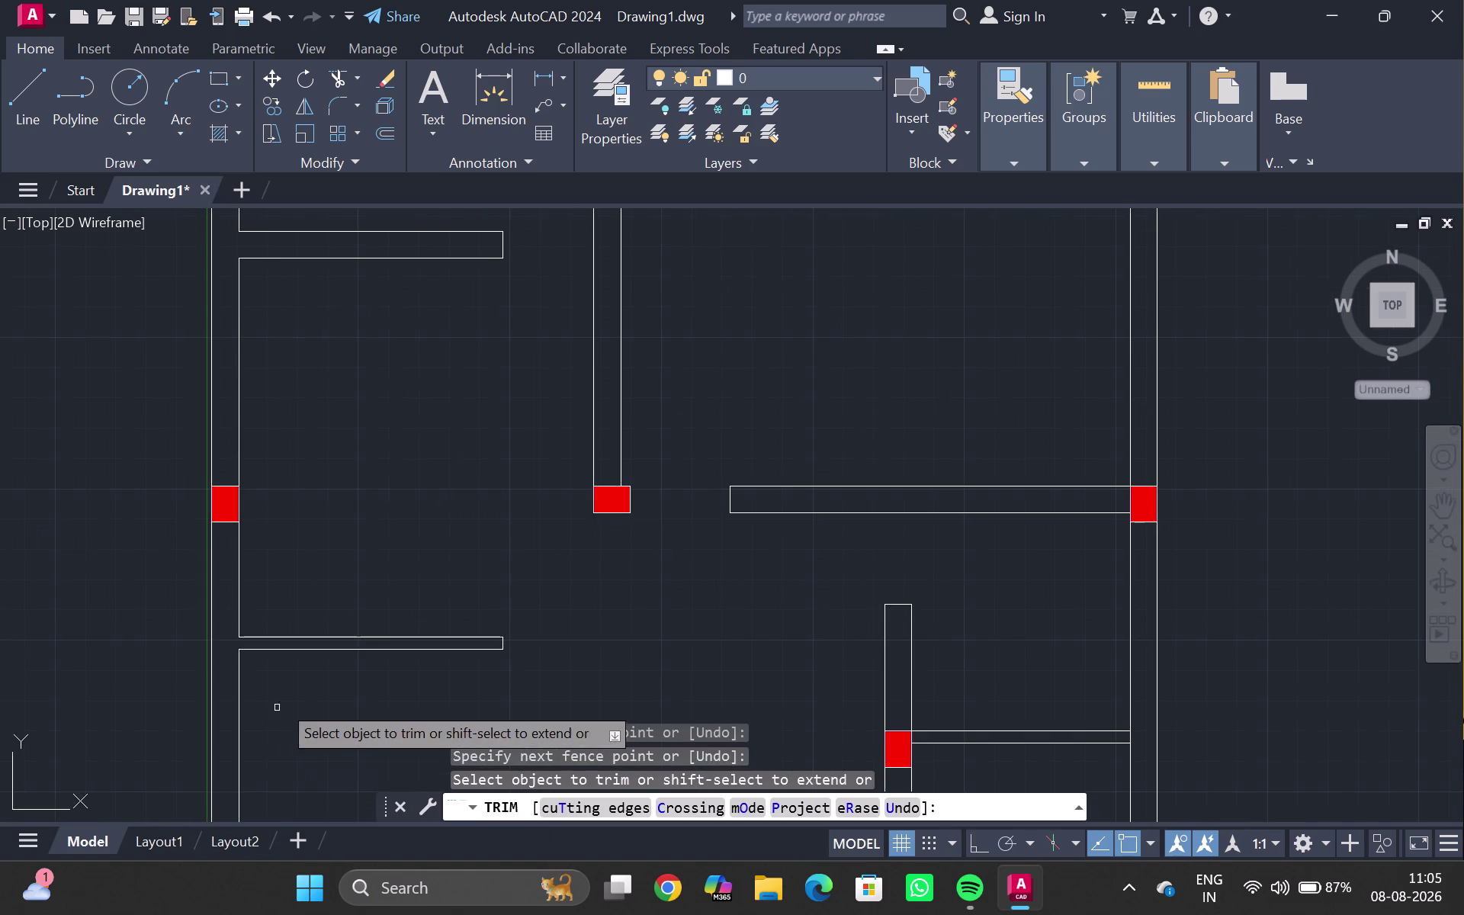
middle_drag(286, 691, 379, 198)
middle_drag(465, 489, 469, 374)
middle_drag(473, 676, 479, 353)
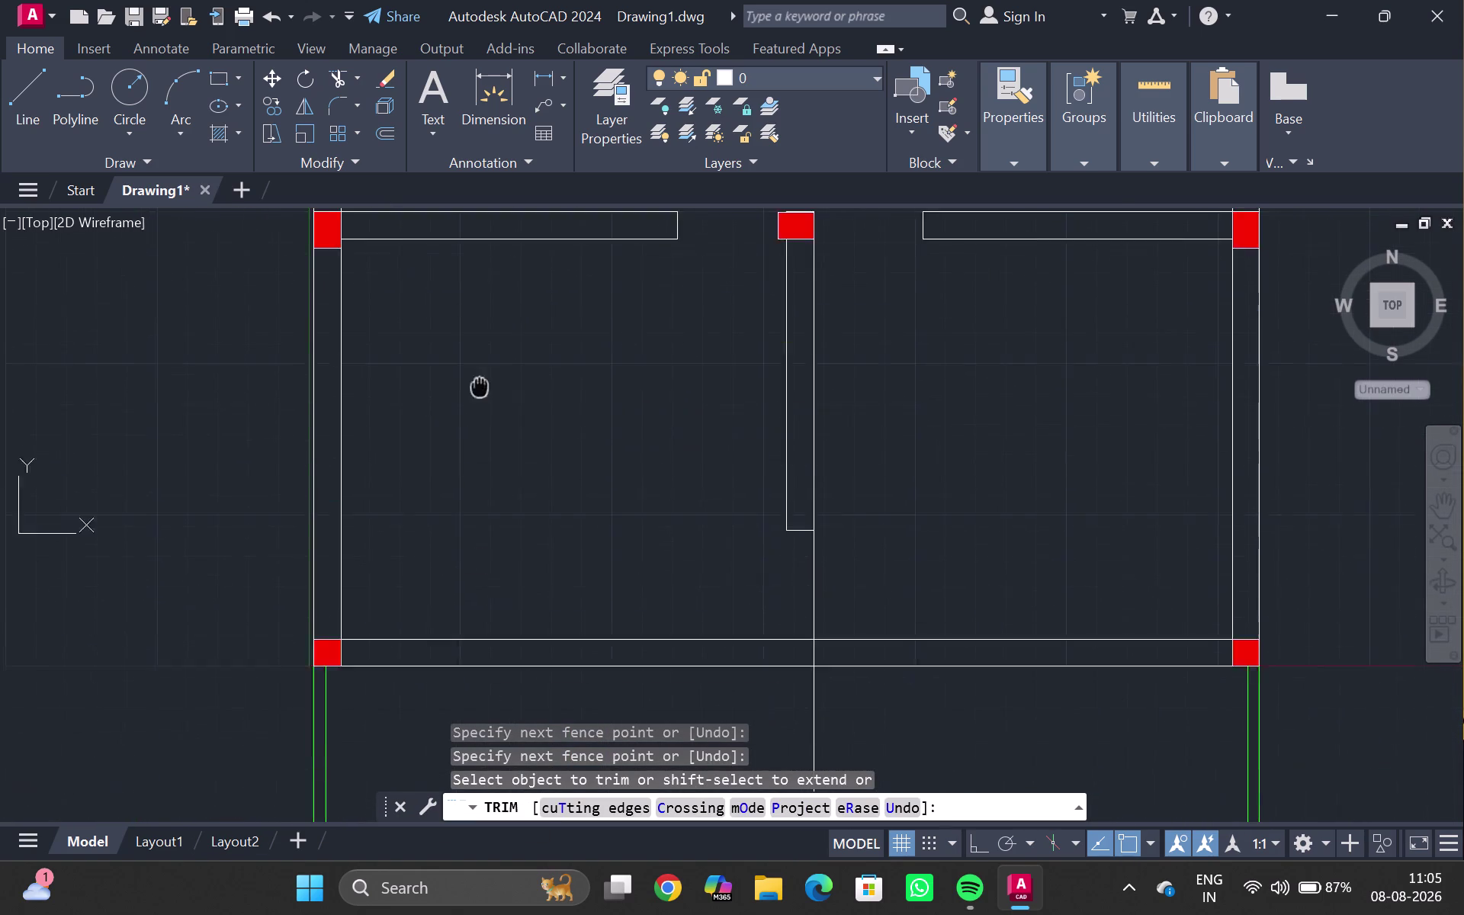
middle_drag(480, 353, 479, 347)
middle_drag(575, 427, 388, 695)
middle_drag(494, 612, 433, 356)
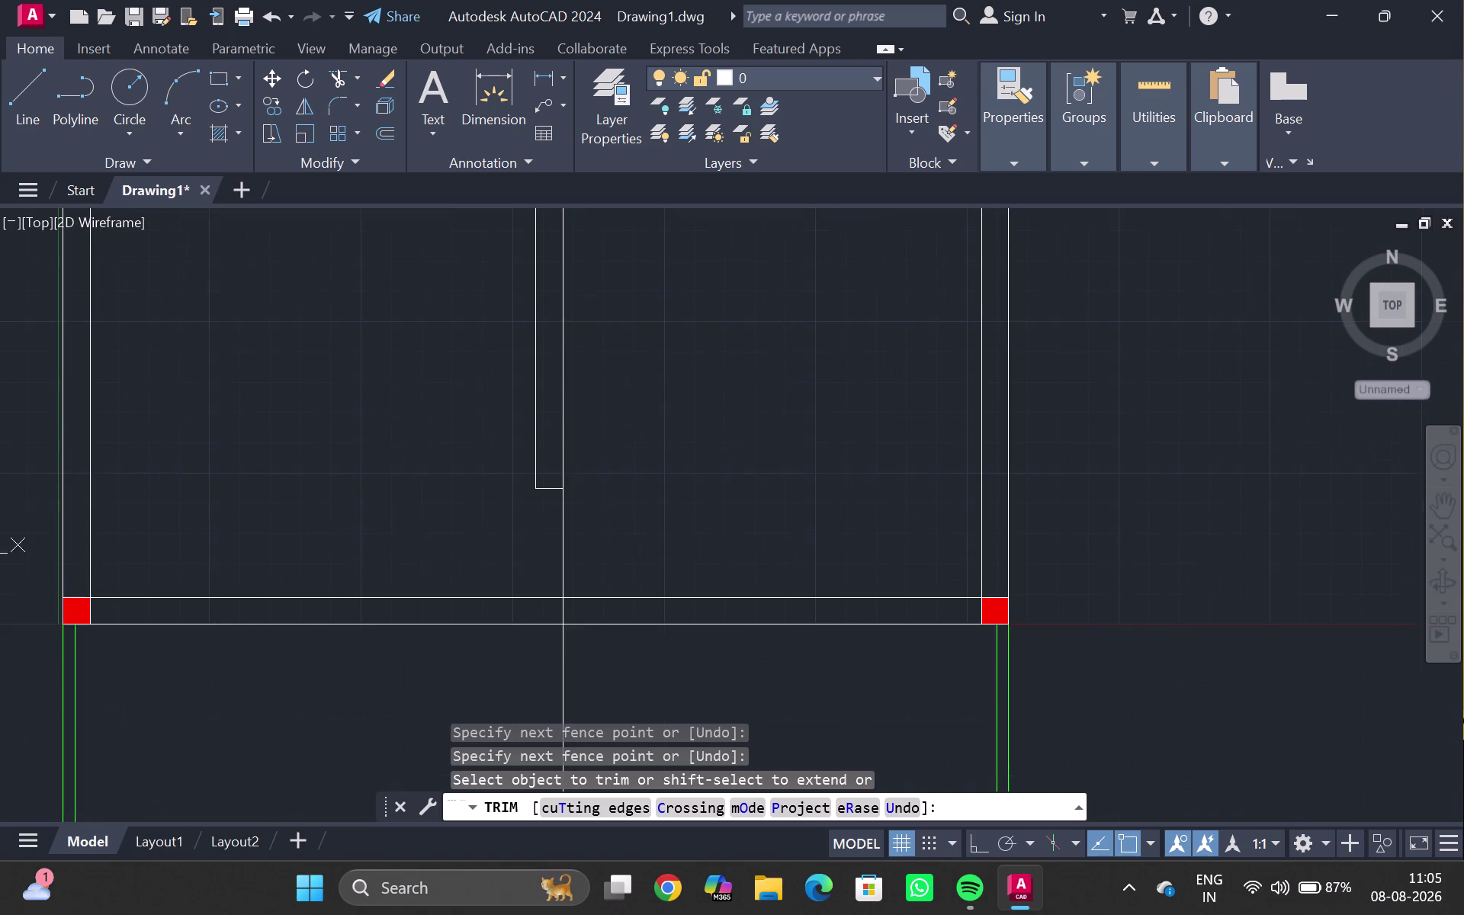
middle_drag(891, 508, 750, 837)
middle_drag(749, 518, 673, 855)
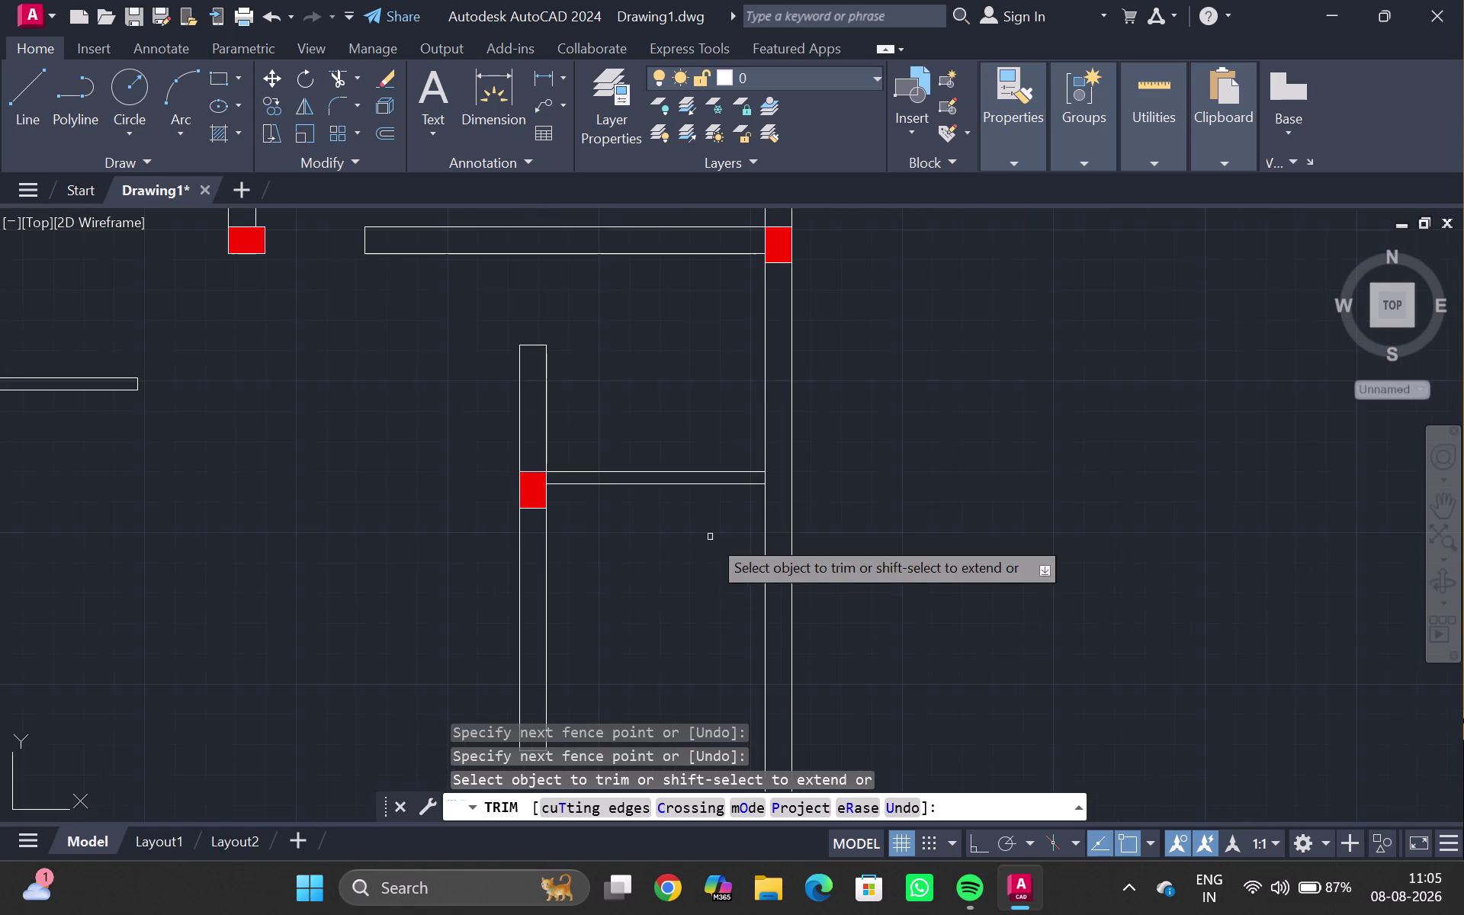
middle_drag(710, 537, 684, 661)
scroll(up, 3)
drag(761, 627, 734, 634)
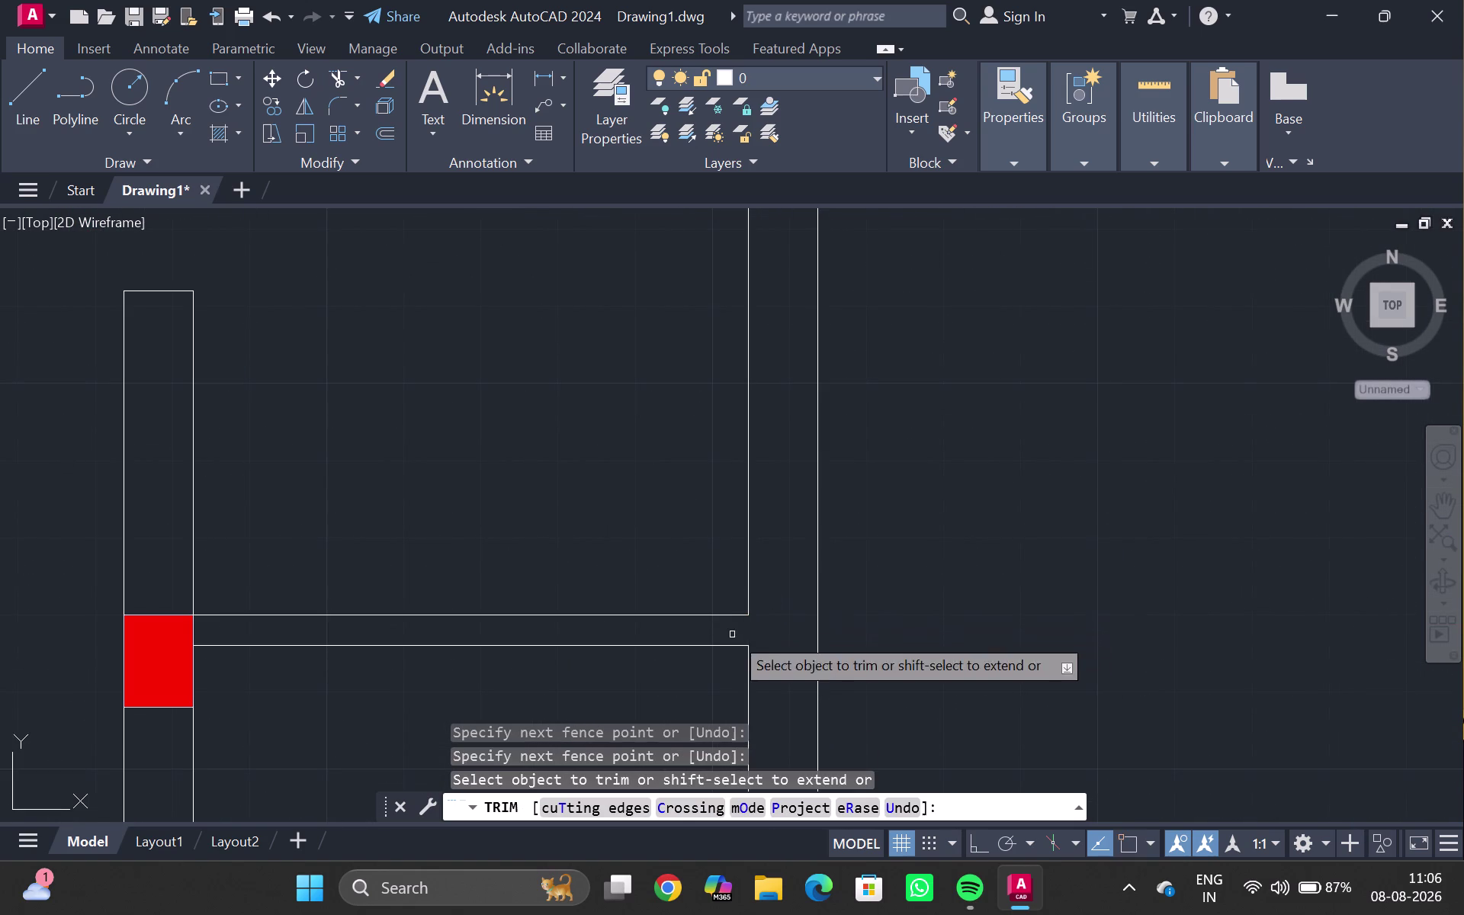
scroll(down, 3)
middle_drag(631, 468, 522, 914)
middle_drag(479, 635, 611, 421)
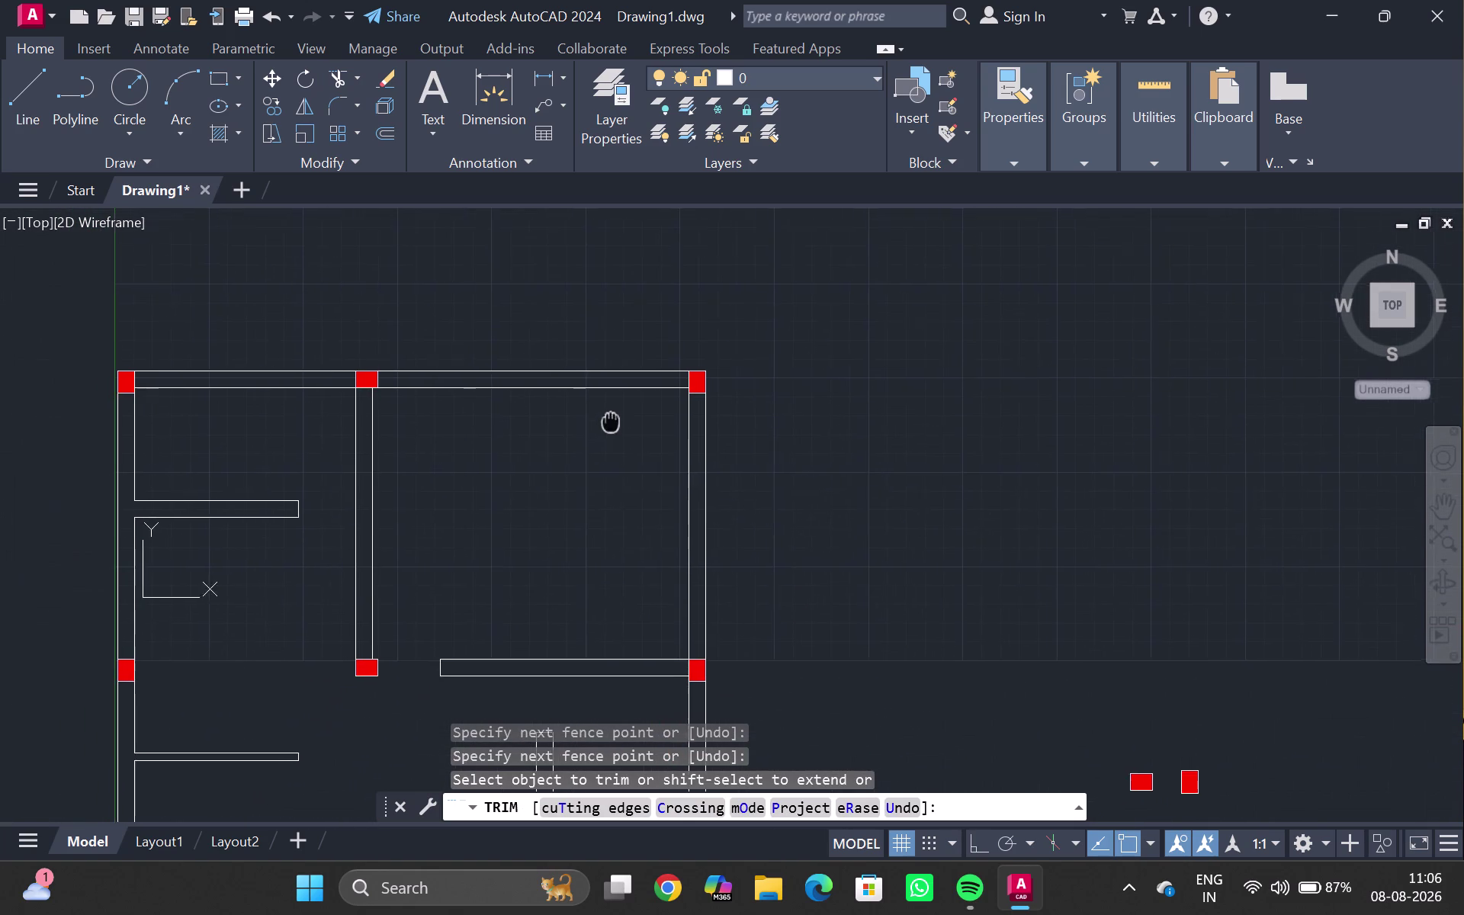
middle_drag(611, 422, 612, 422)
key(Escape)
scroll(down, 3)
middle_drag(519, 555, 671, 377)
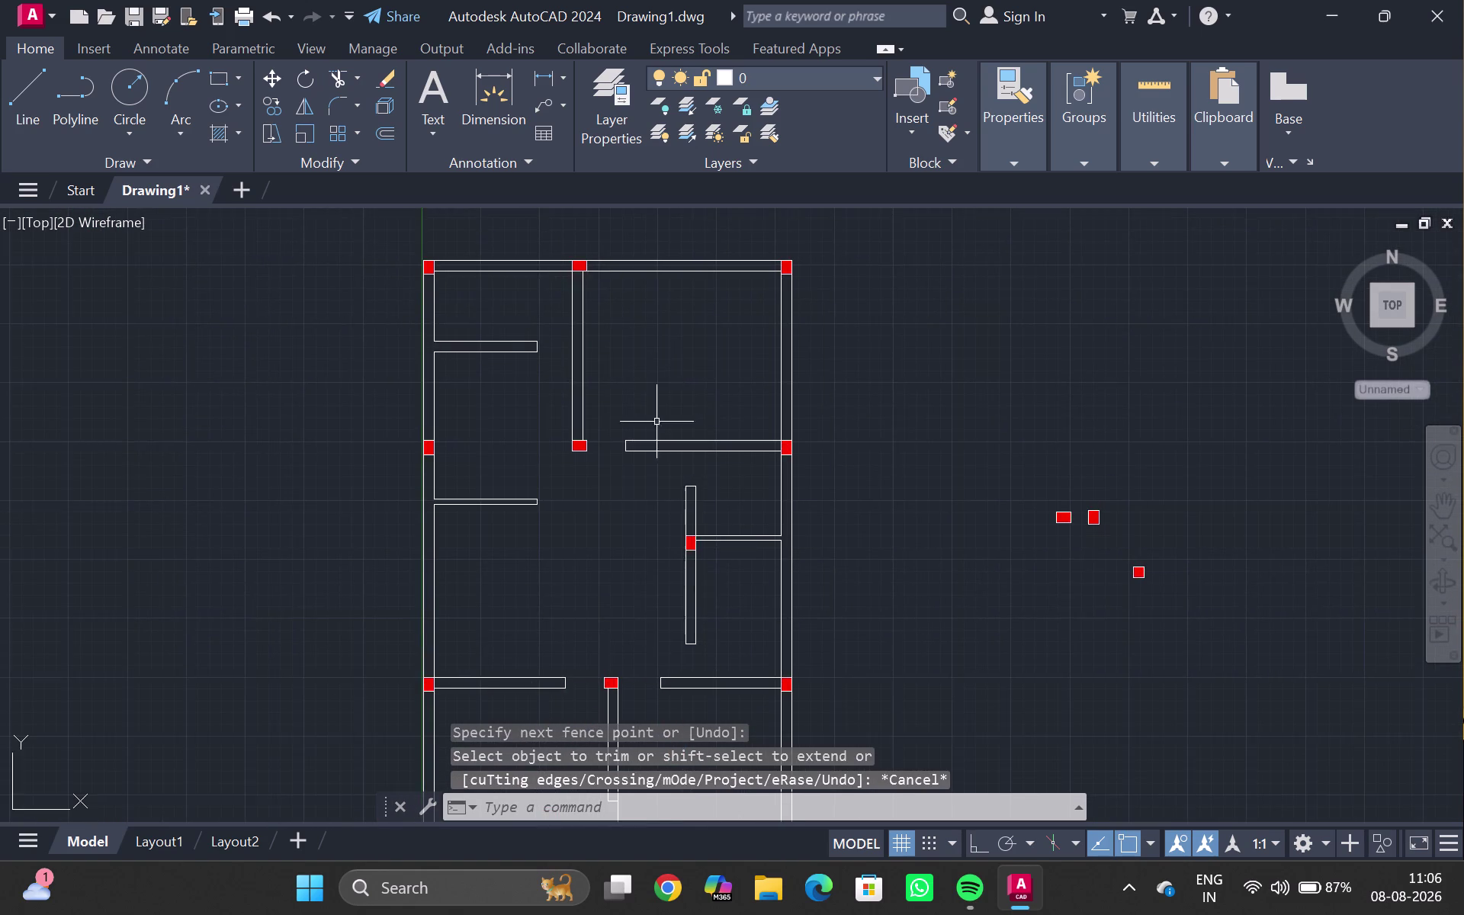
Draw a line from the left wall stub's end to the red column's corner.
scroll(down, 3)
middle_drag(625, 533, 648, 383)
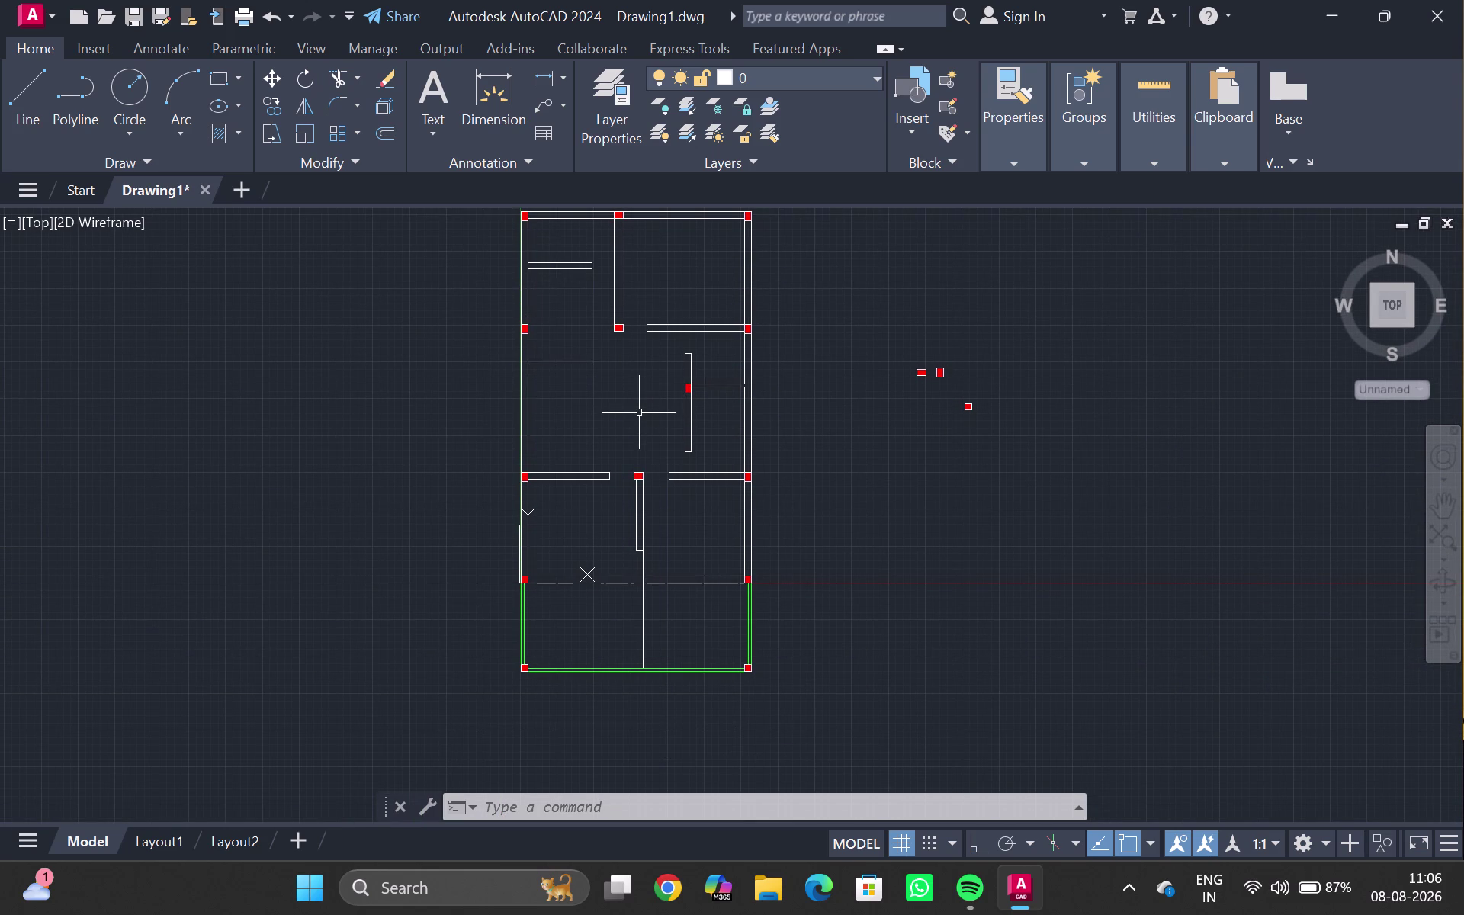
scroll(up, 3)
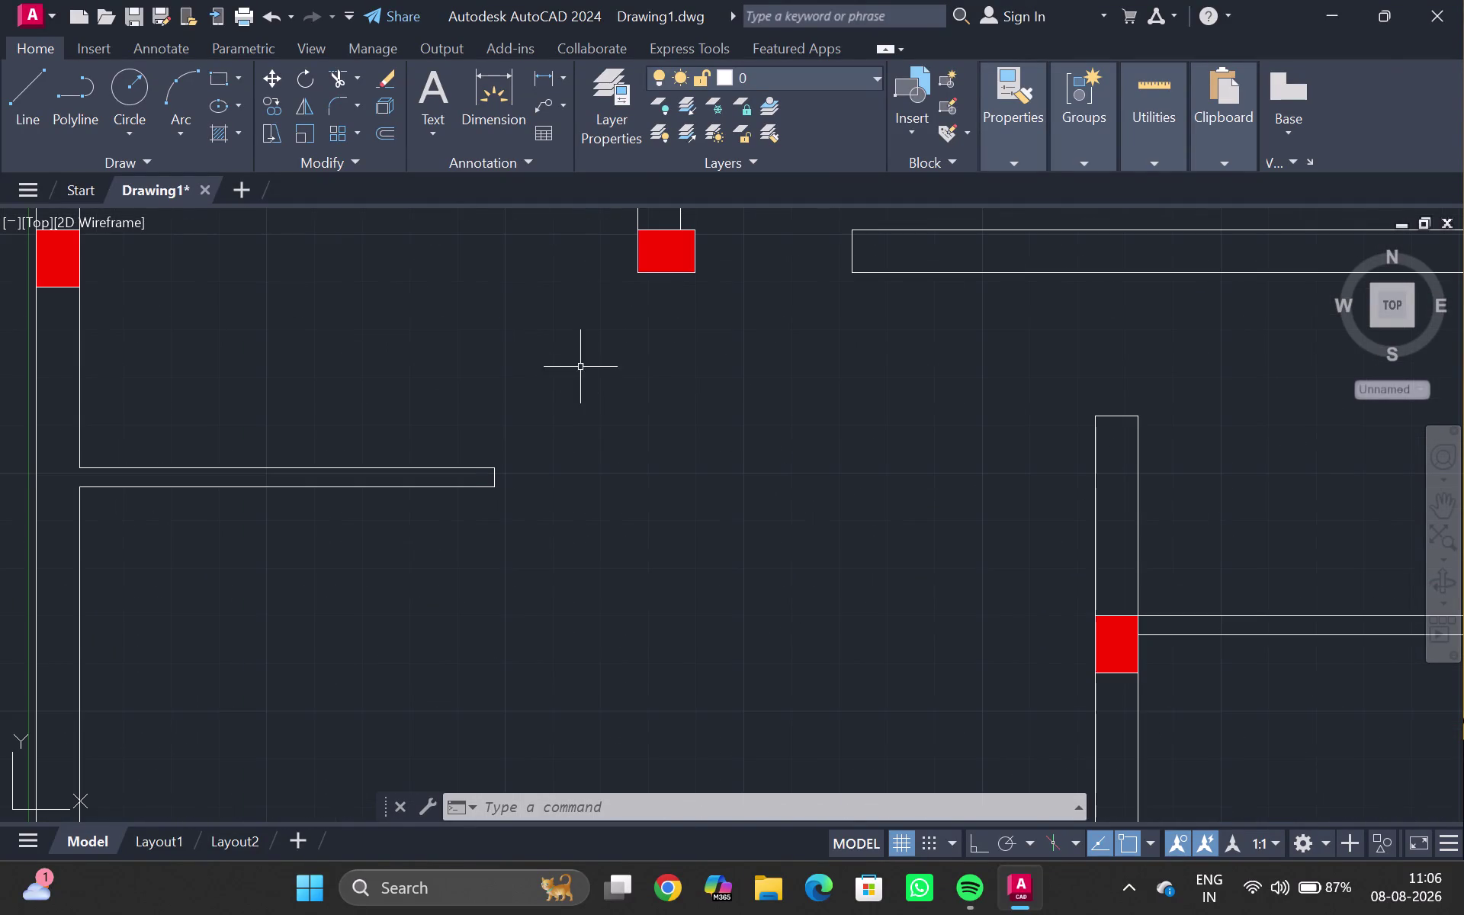
key(l)
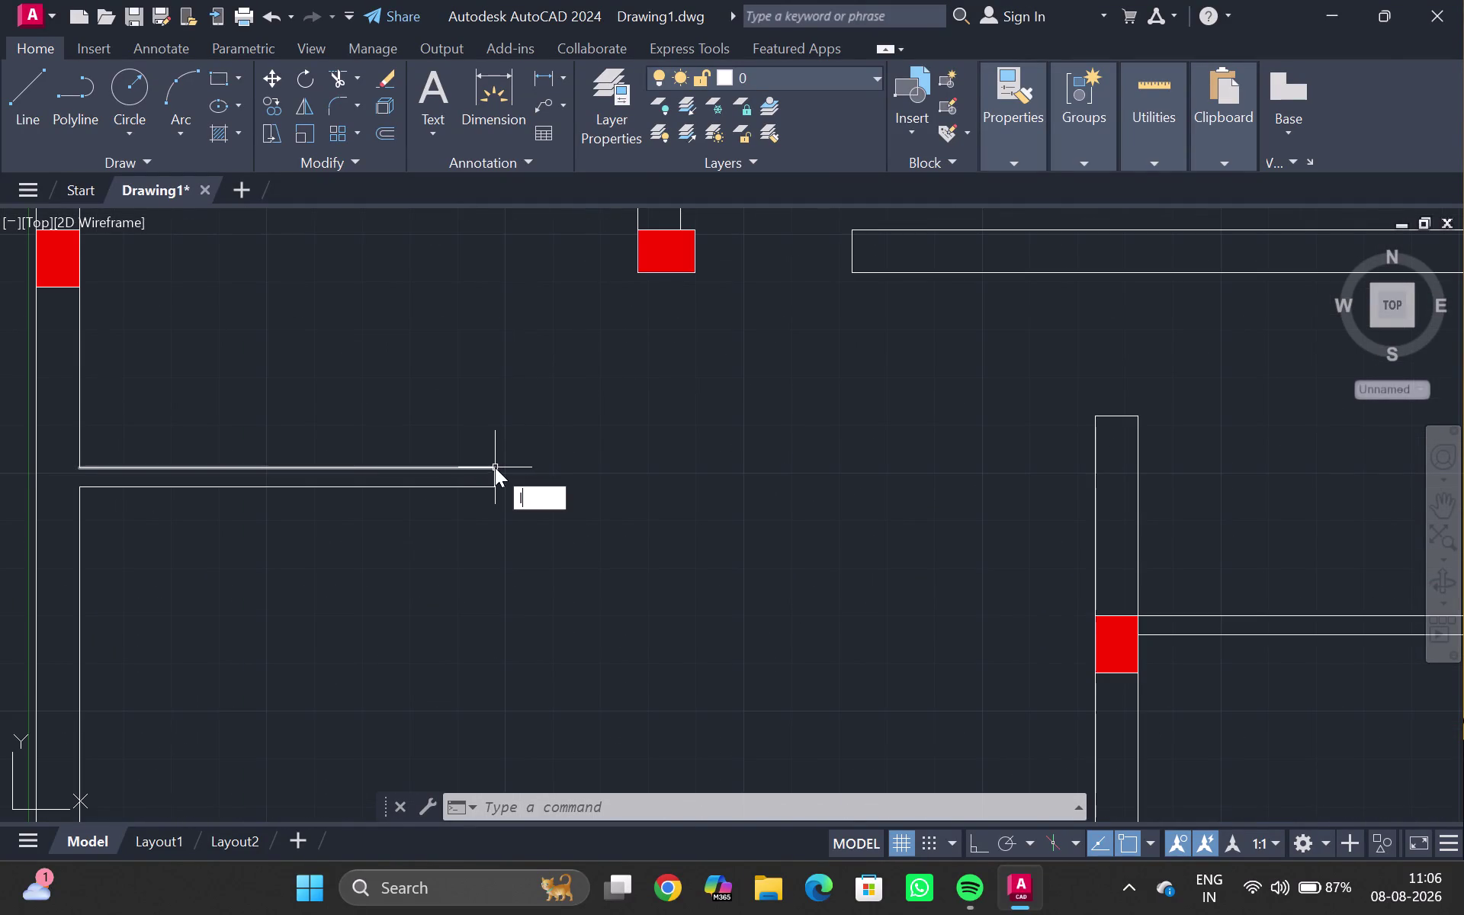
key(Return)
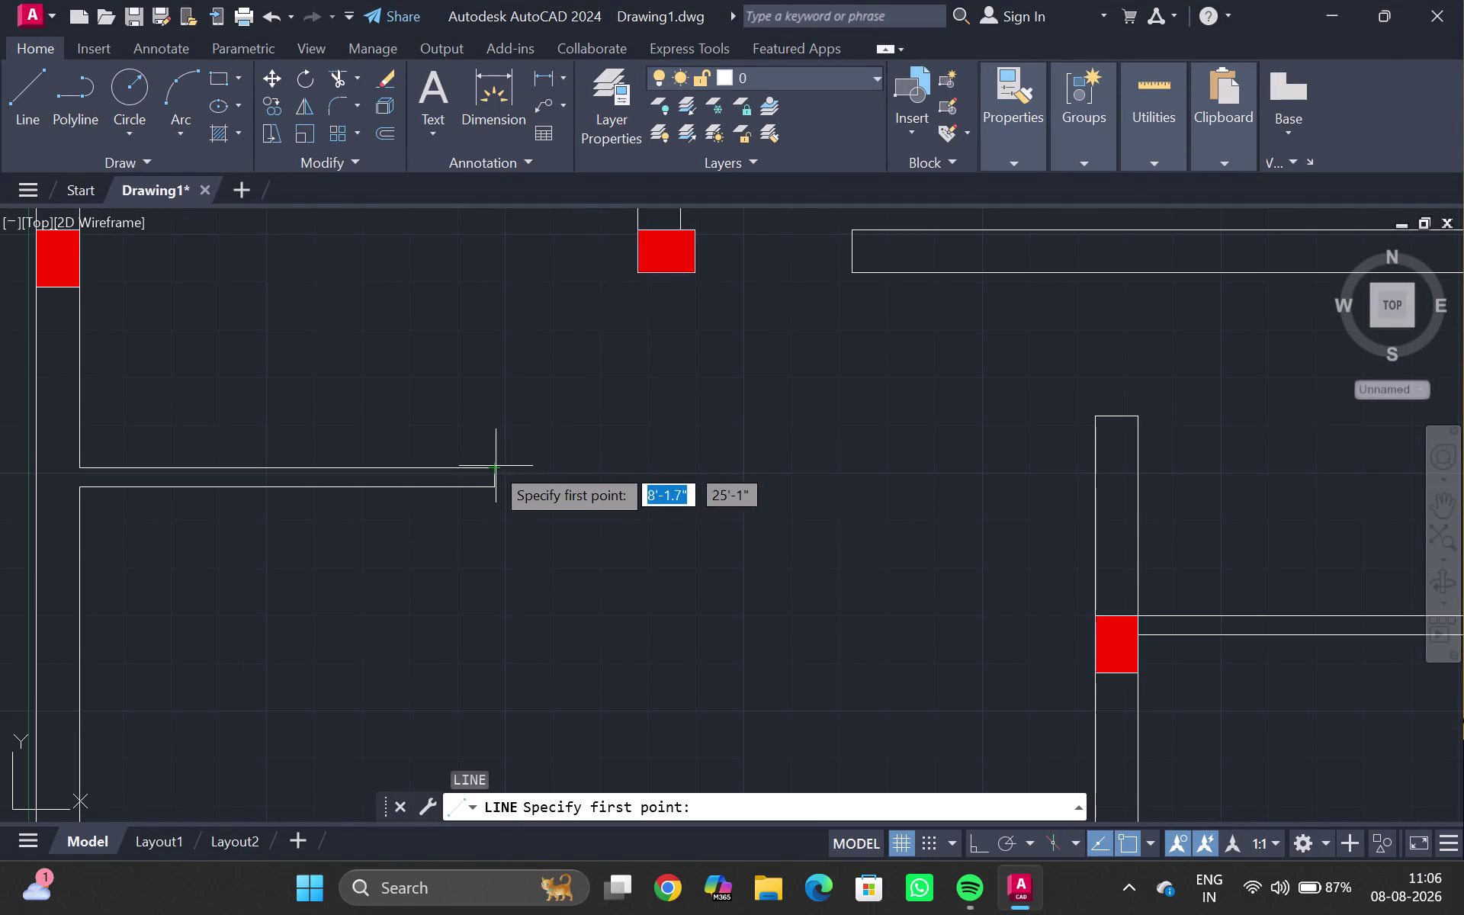
click(493, 467)
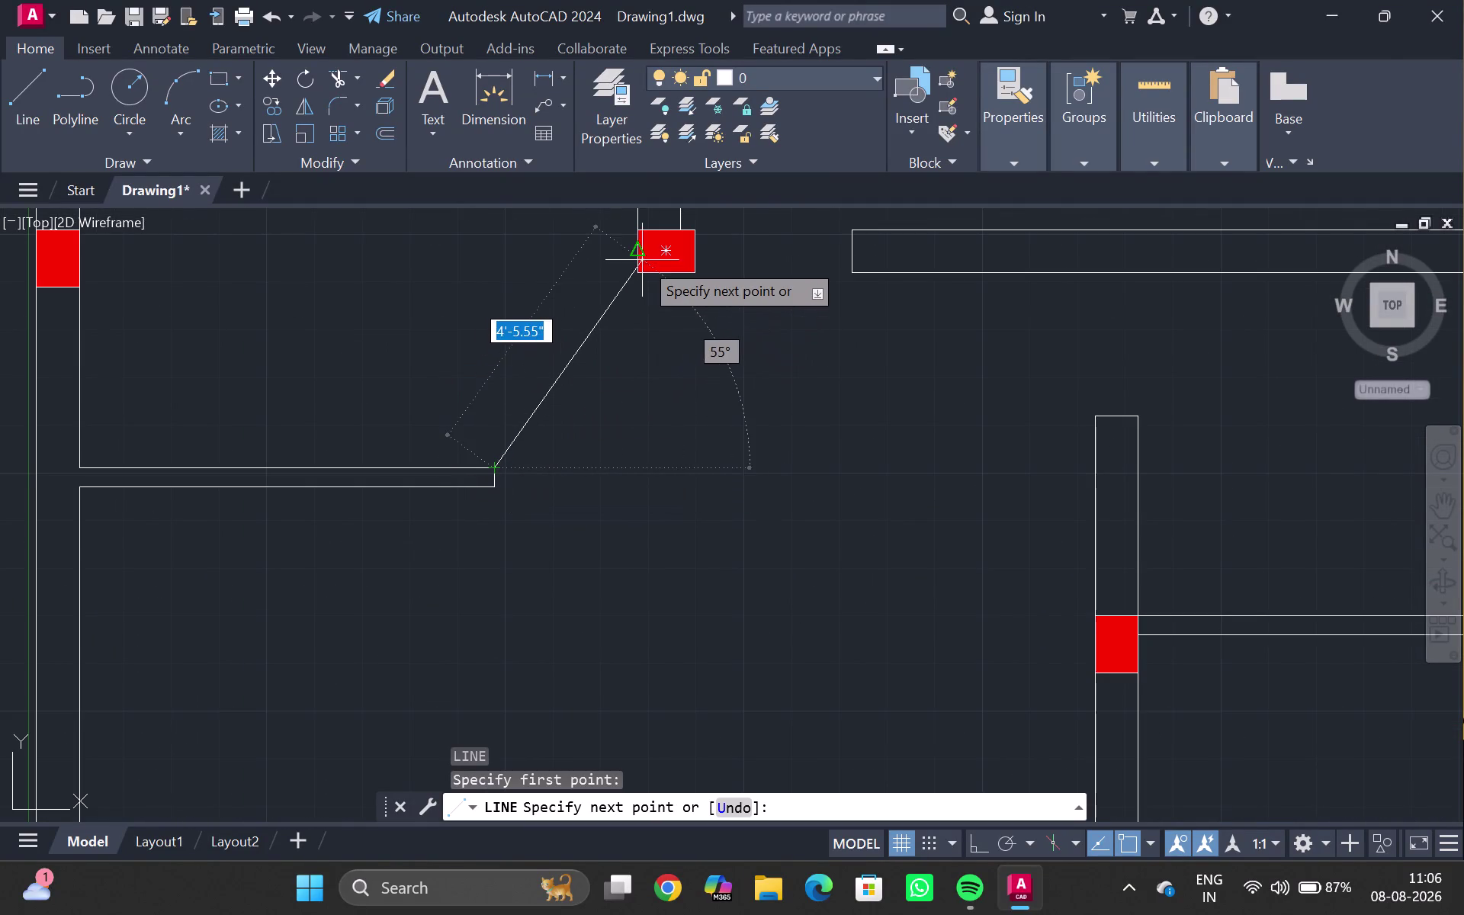
click(636, 271)
key(Escape)
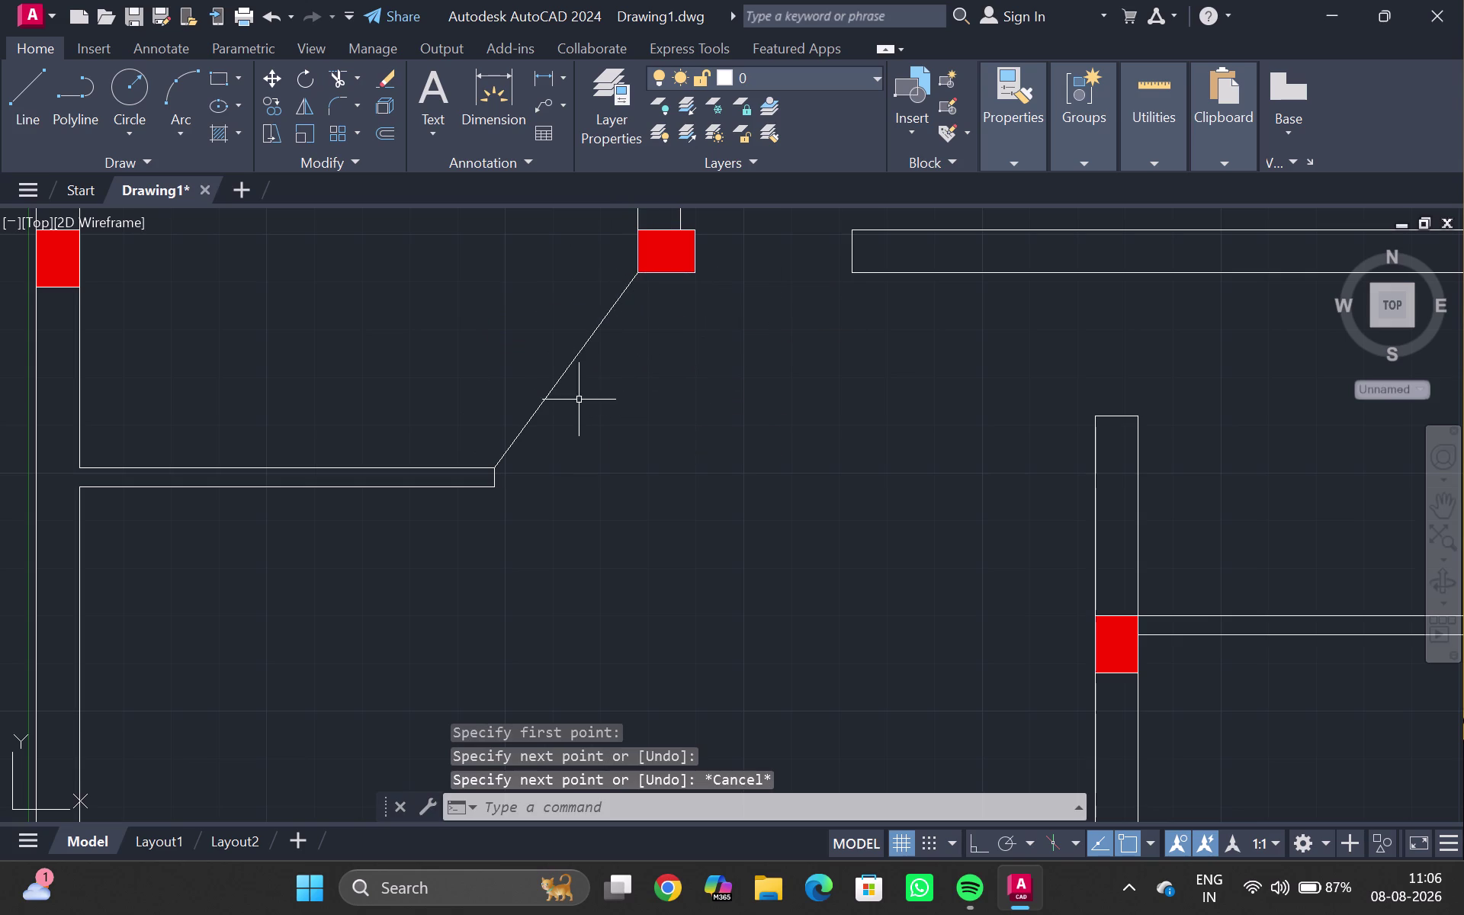
click(562, 373)
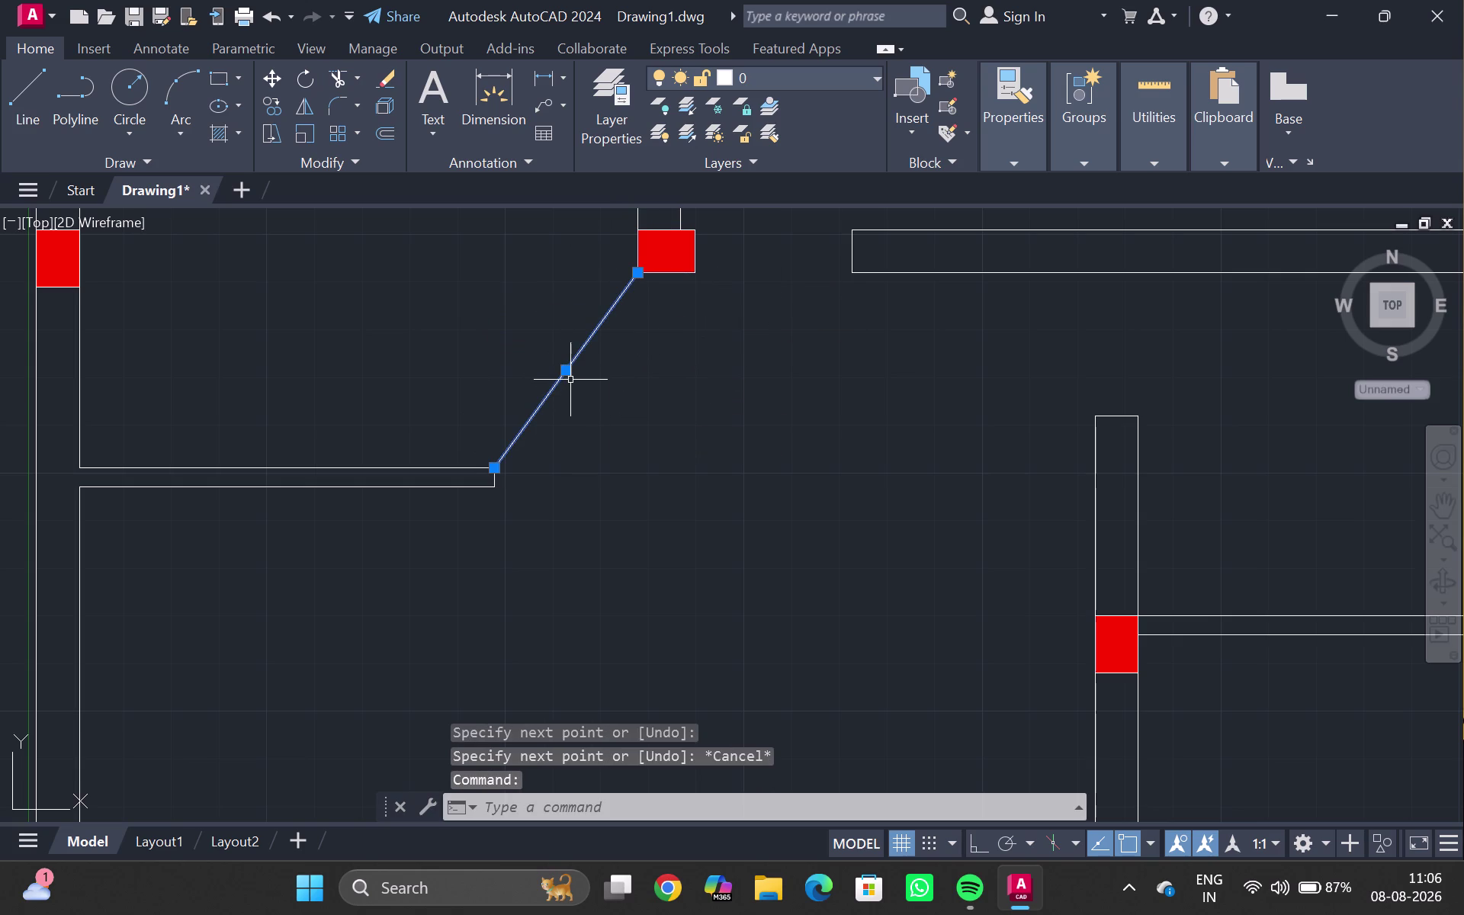
key(o)
key(Return)
Offset the diagonal line 4" to both sides and delete the original middle line.
key(4)
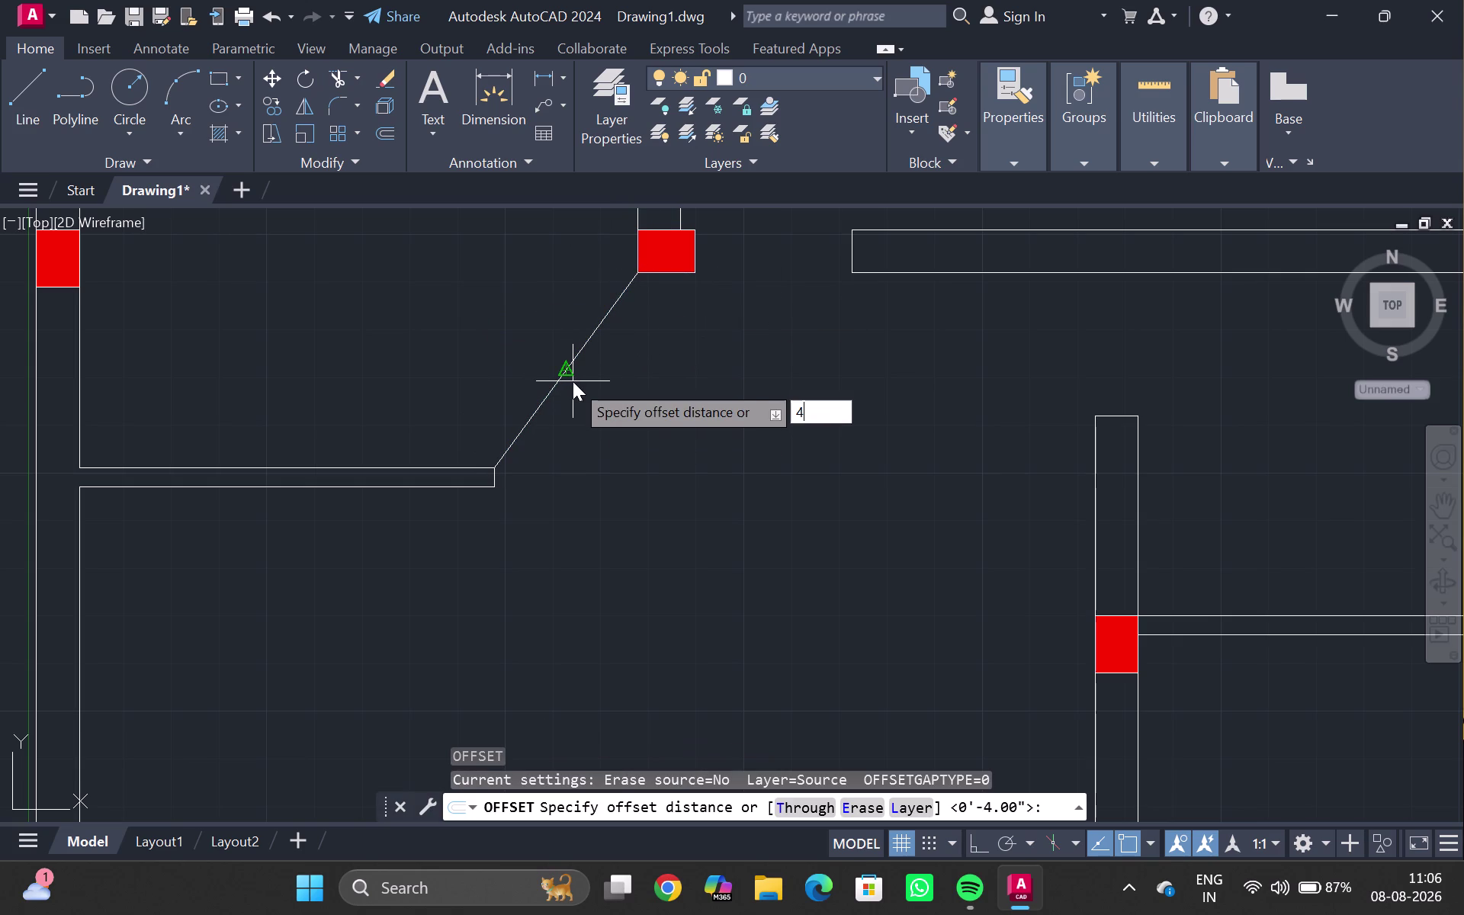
key(shift+quotedbl)
key(Return)
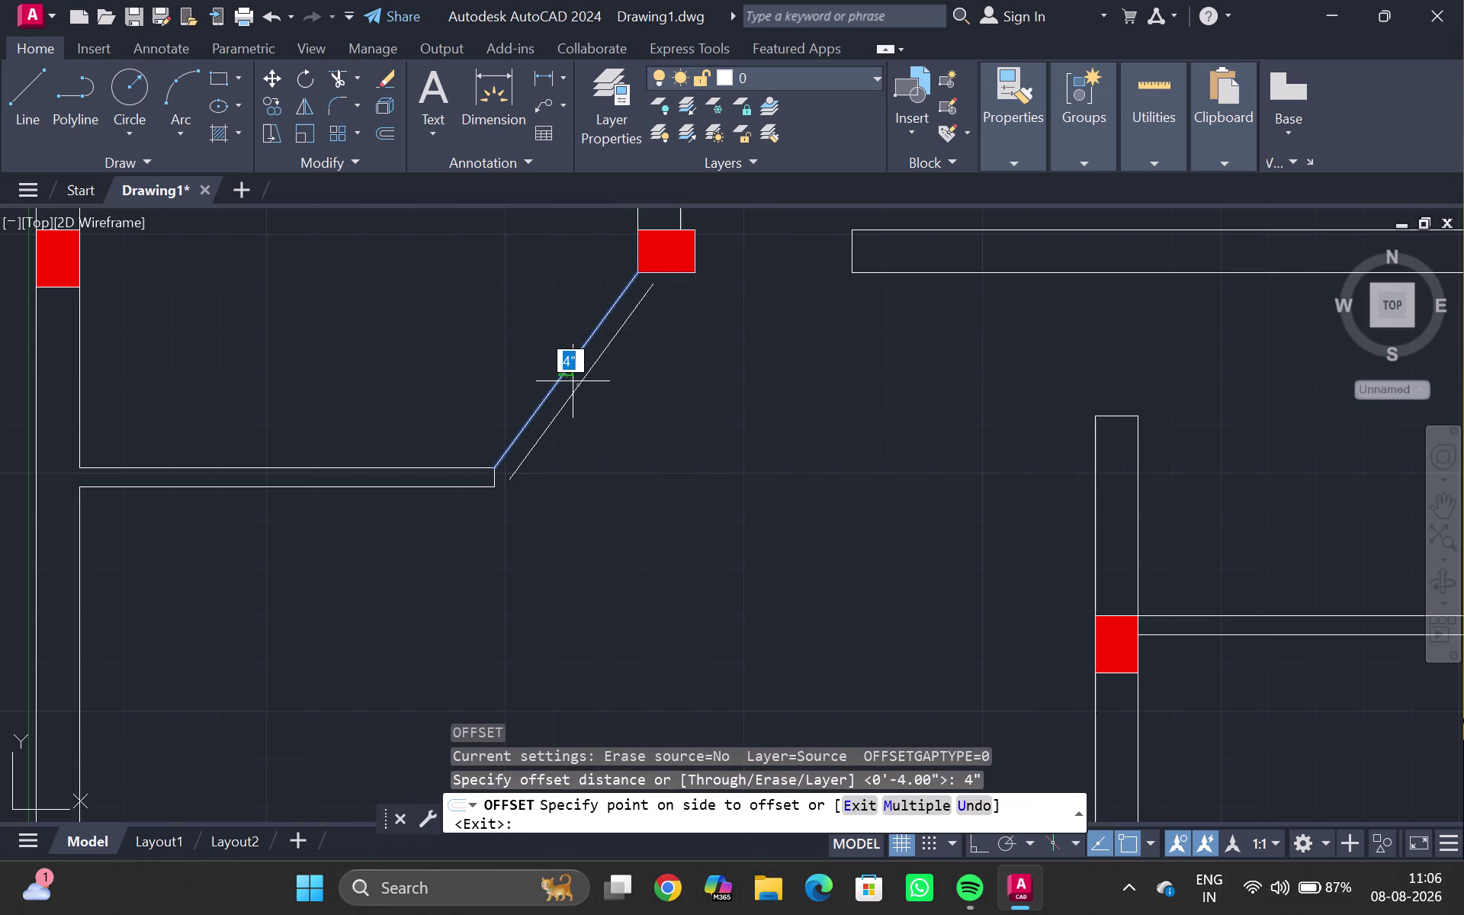
click(572, 381)
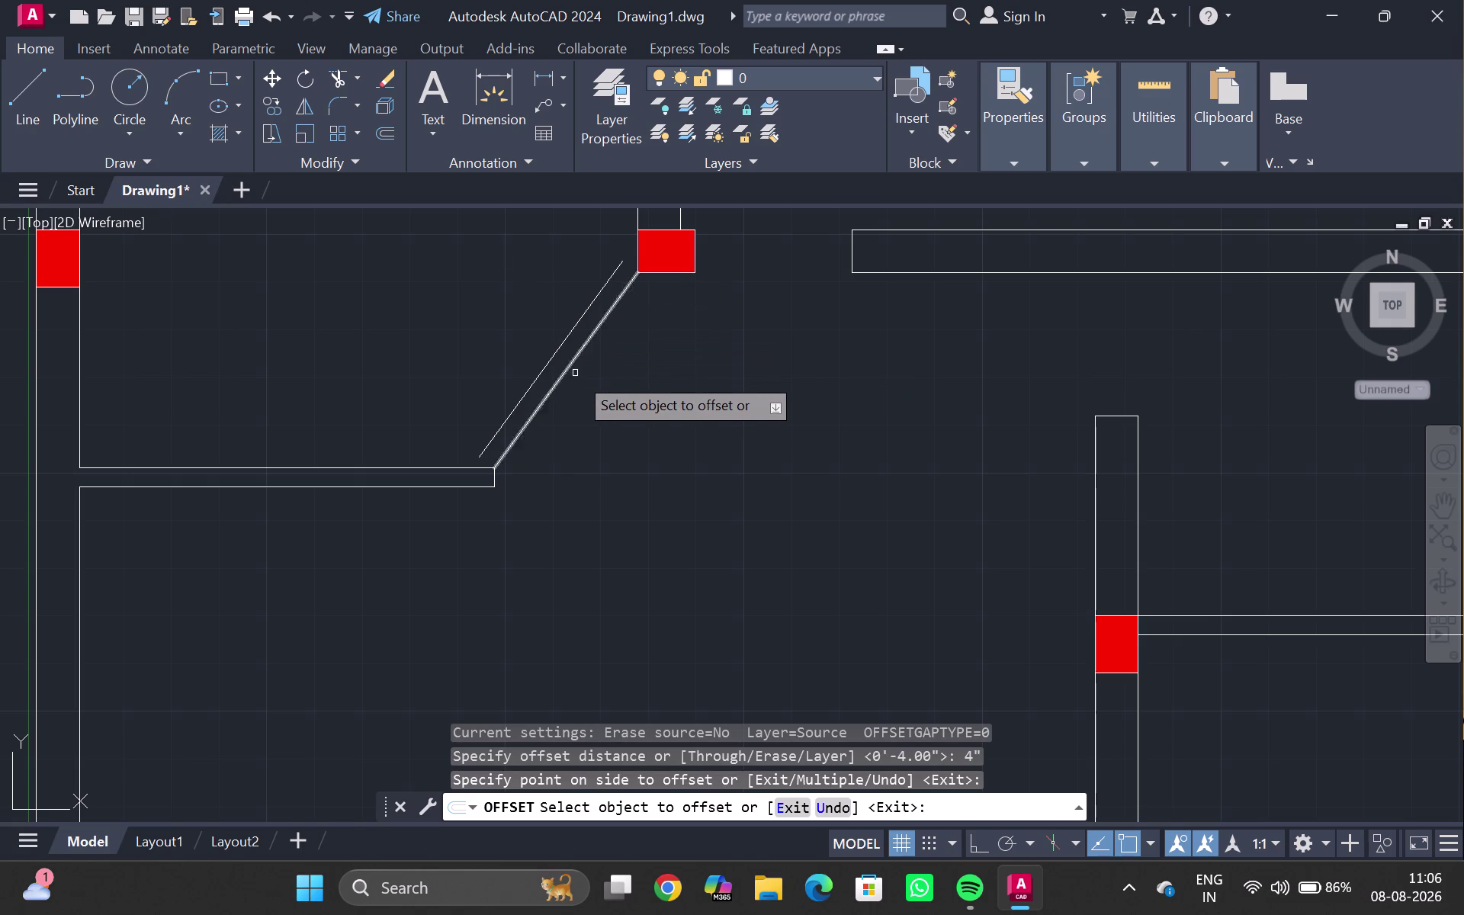
click(576, 356)
click(613, 377)
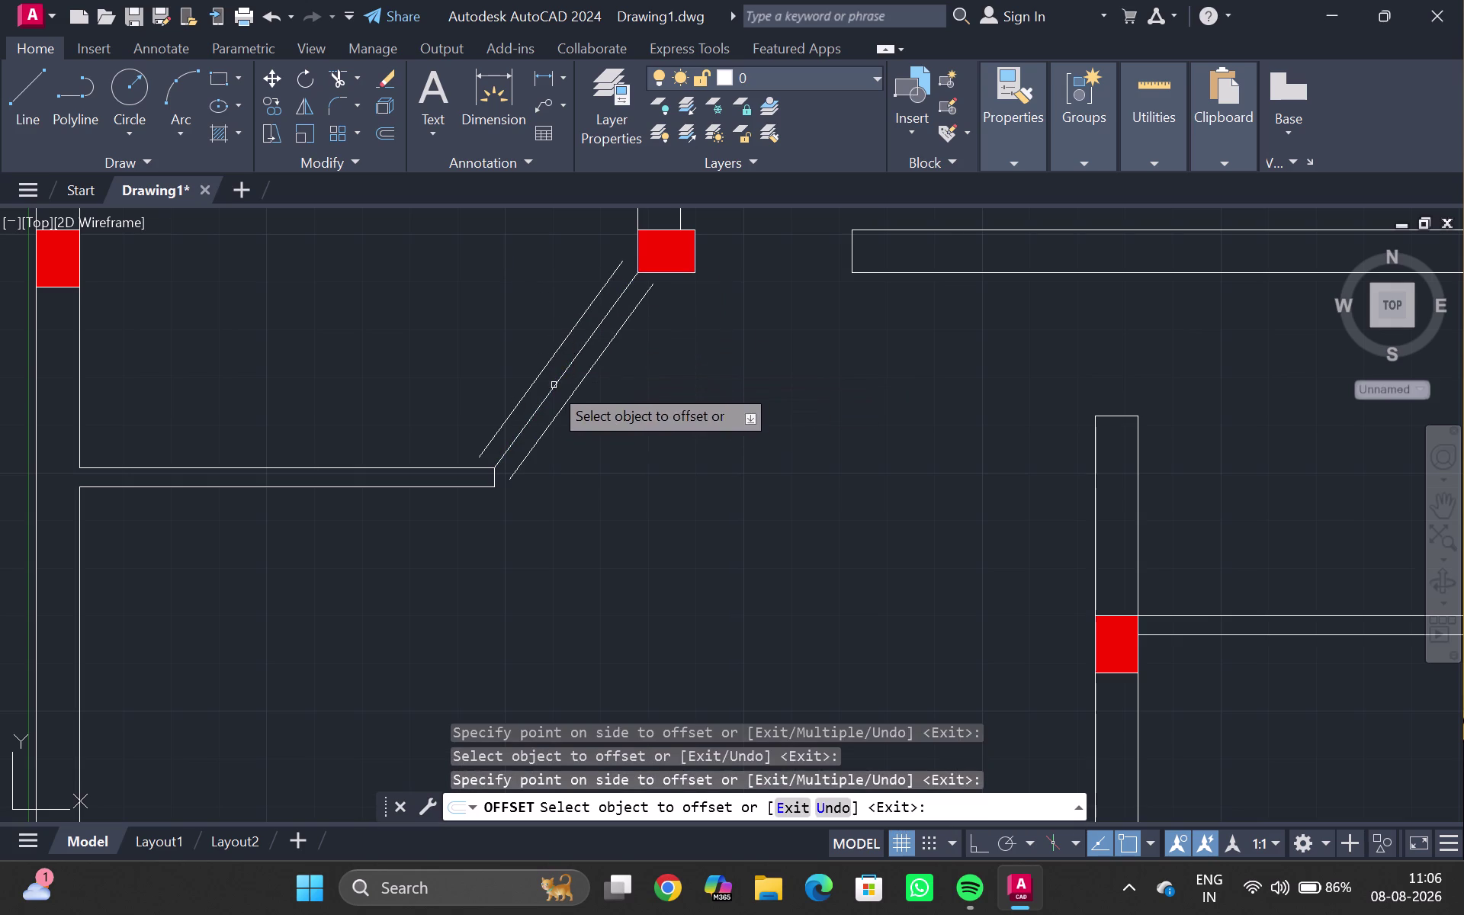
key(Escape)
click(528, 381)
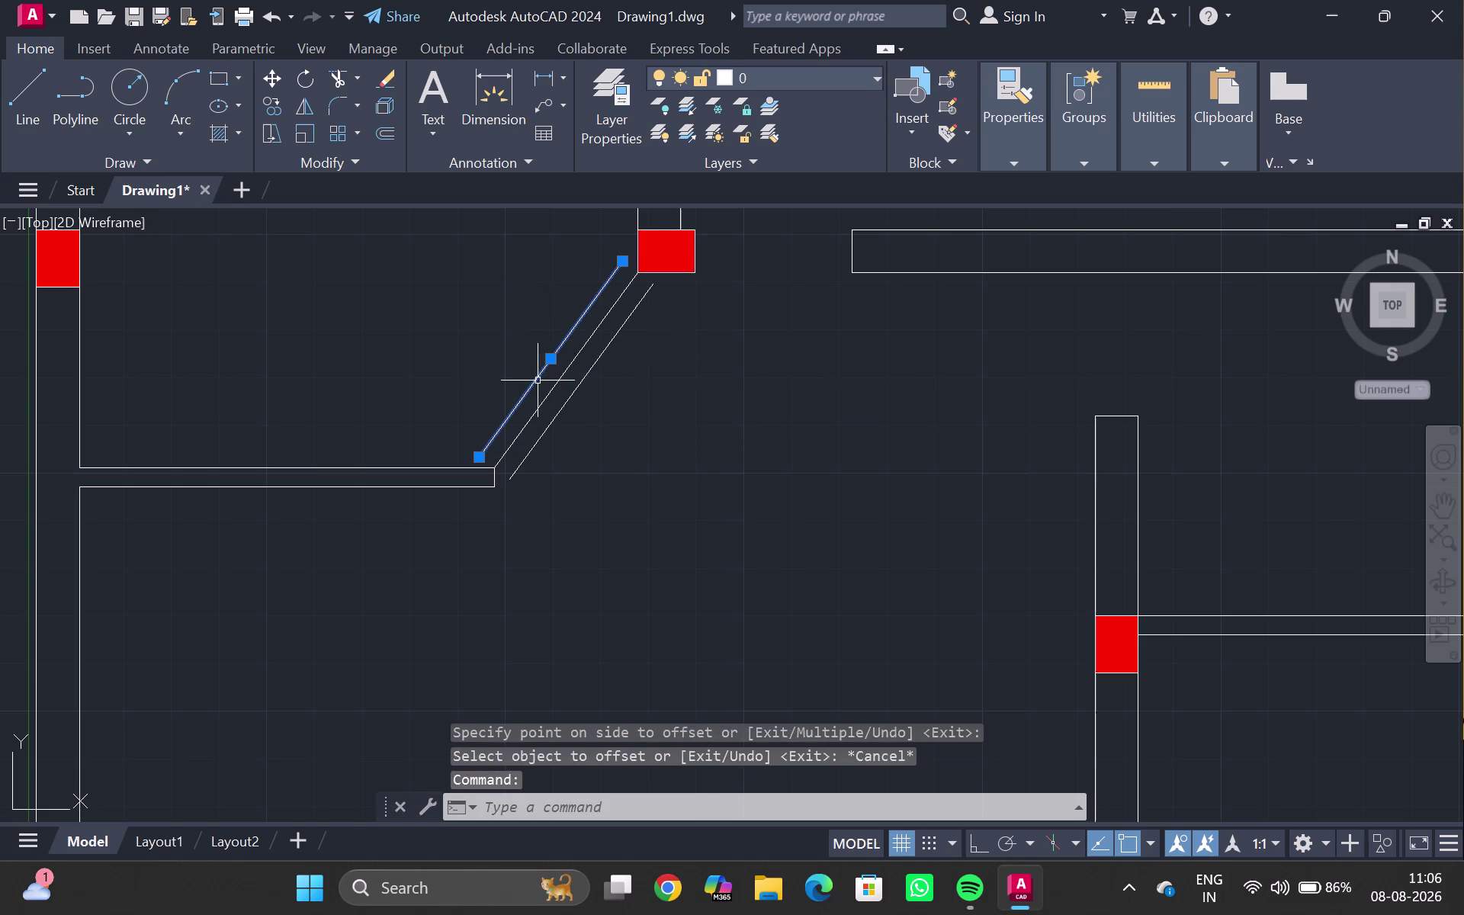
key(Delete)
Try extending the lower offset line toward the wall and column with EXTEND.
scroll(up, 3)
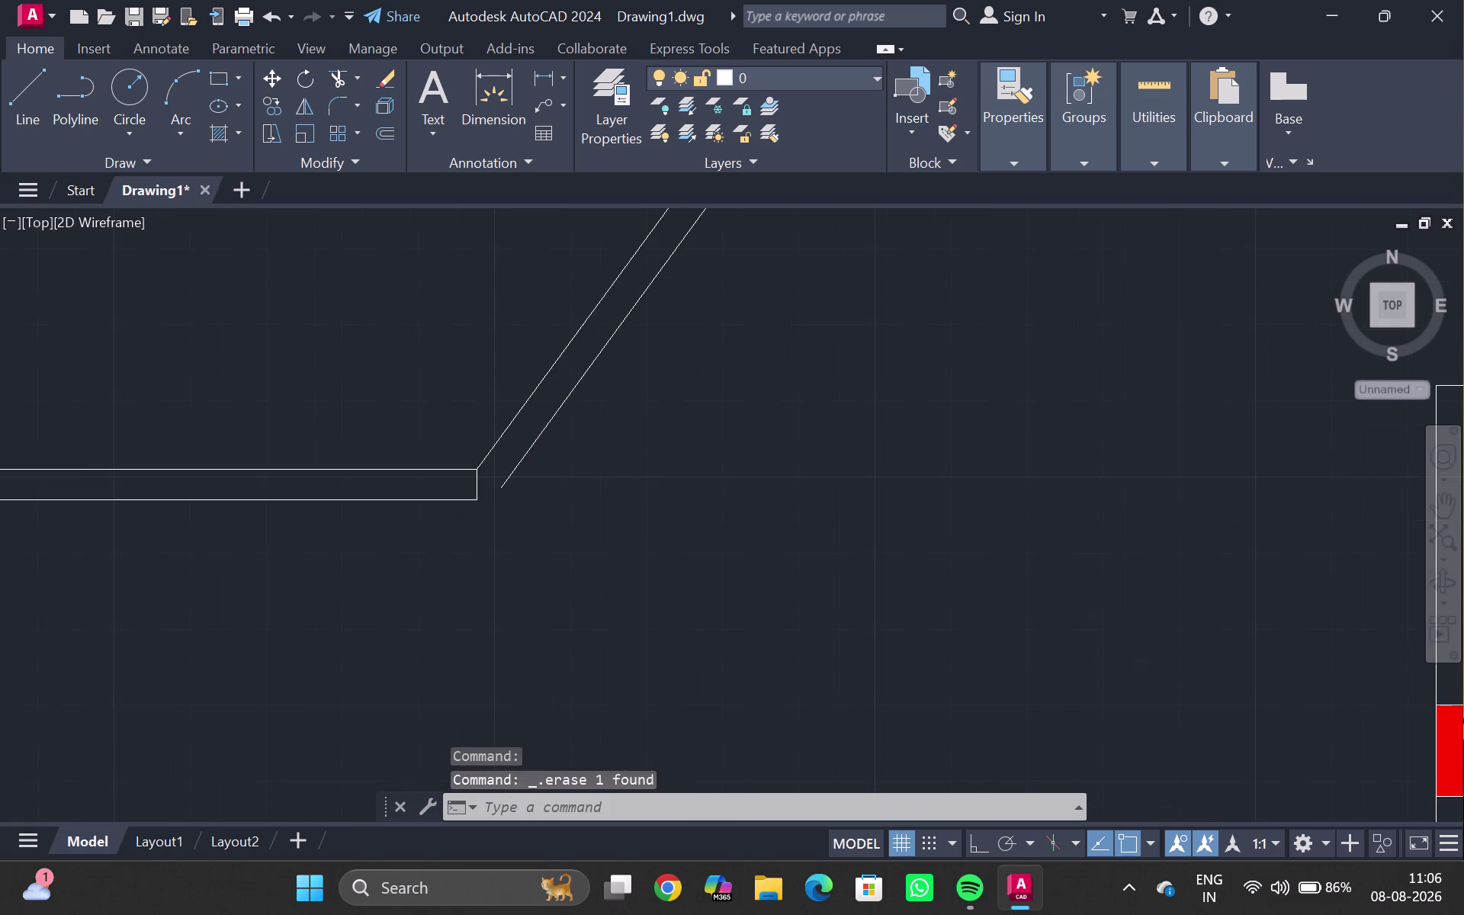
key(e)
key(x)
key(Return)
click(516, 462)
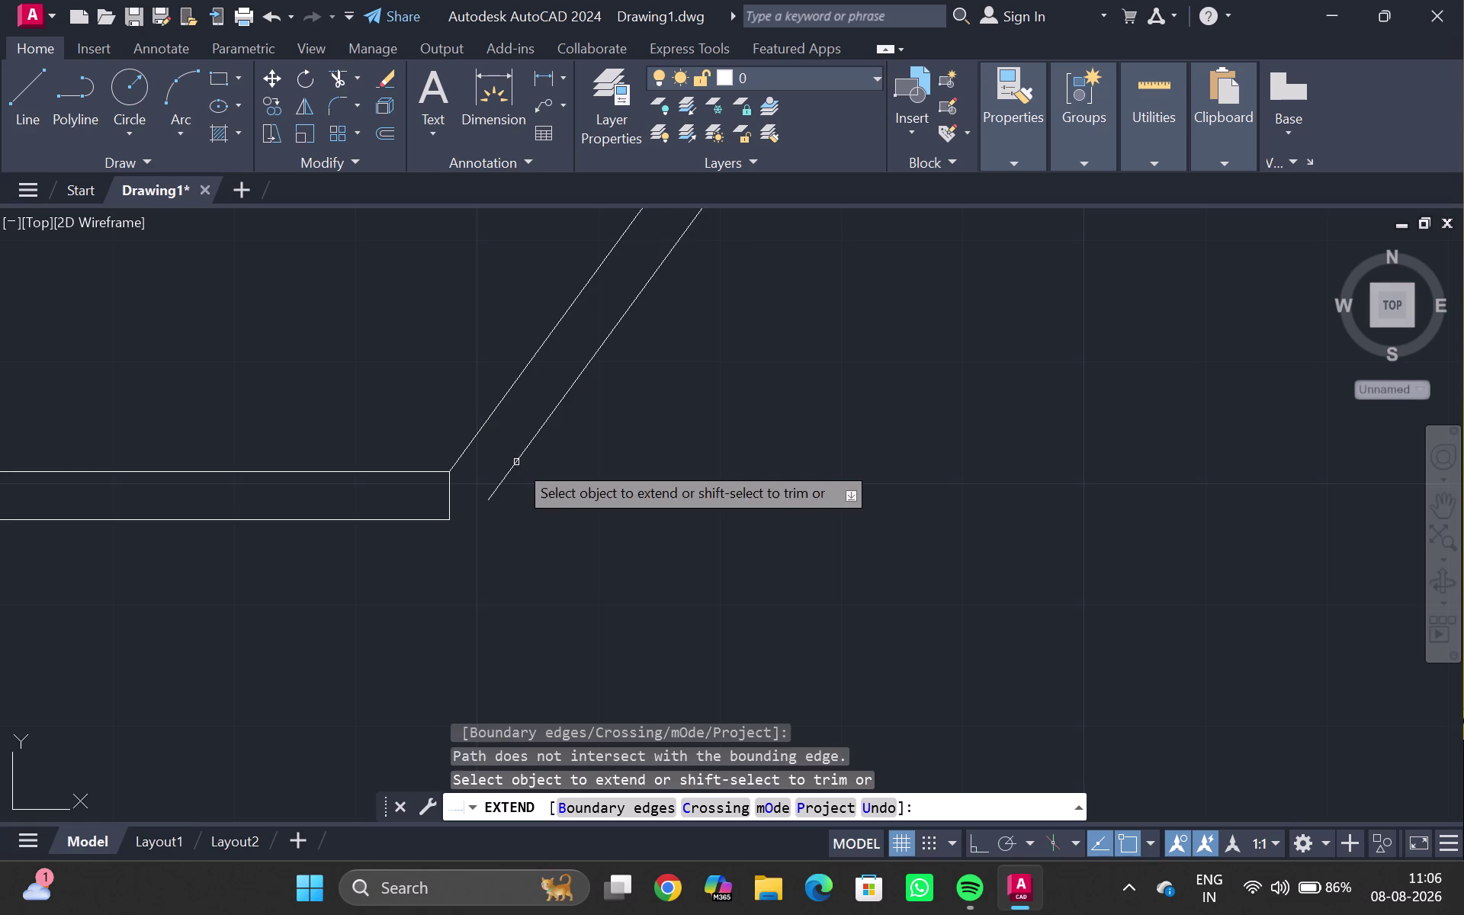
scroll(down, 3)
middle_drag(642, 312, 621, 435)
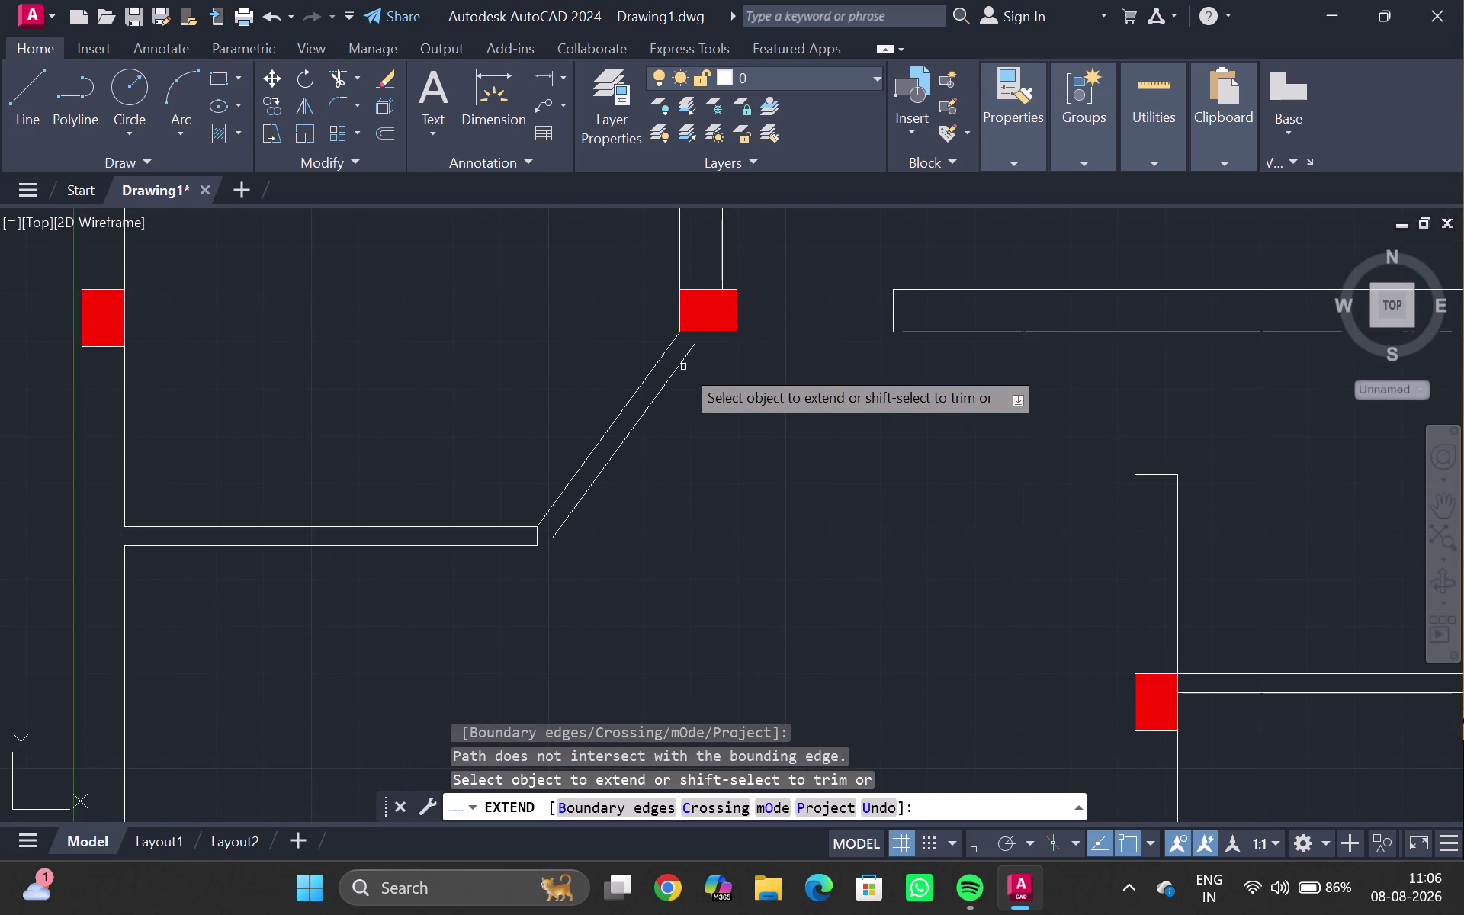
click(683, 360)
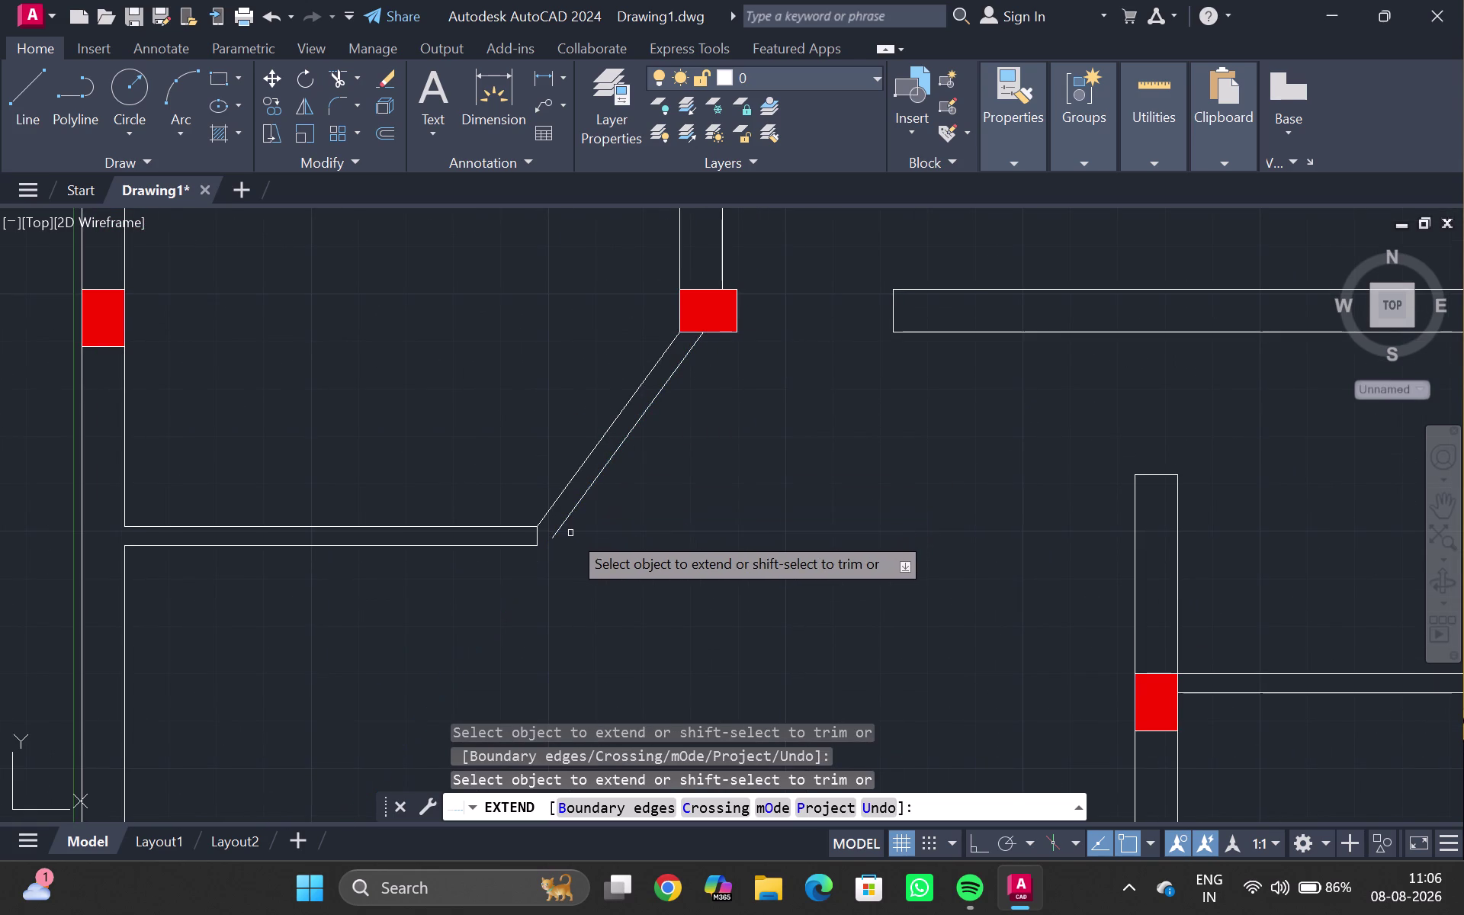
key(Escape)
Grip-stretch the lower line's bottom endpoint onto the wall's end corner and check the joint.
click(559, 530)
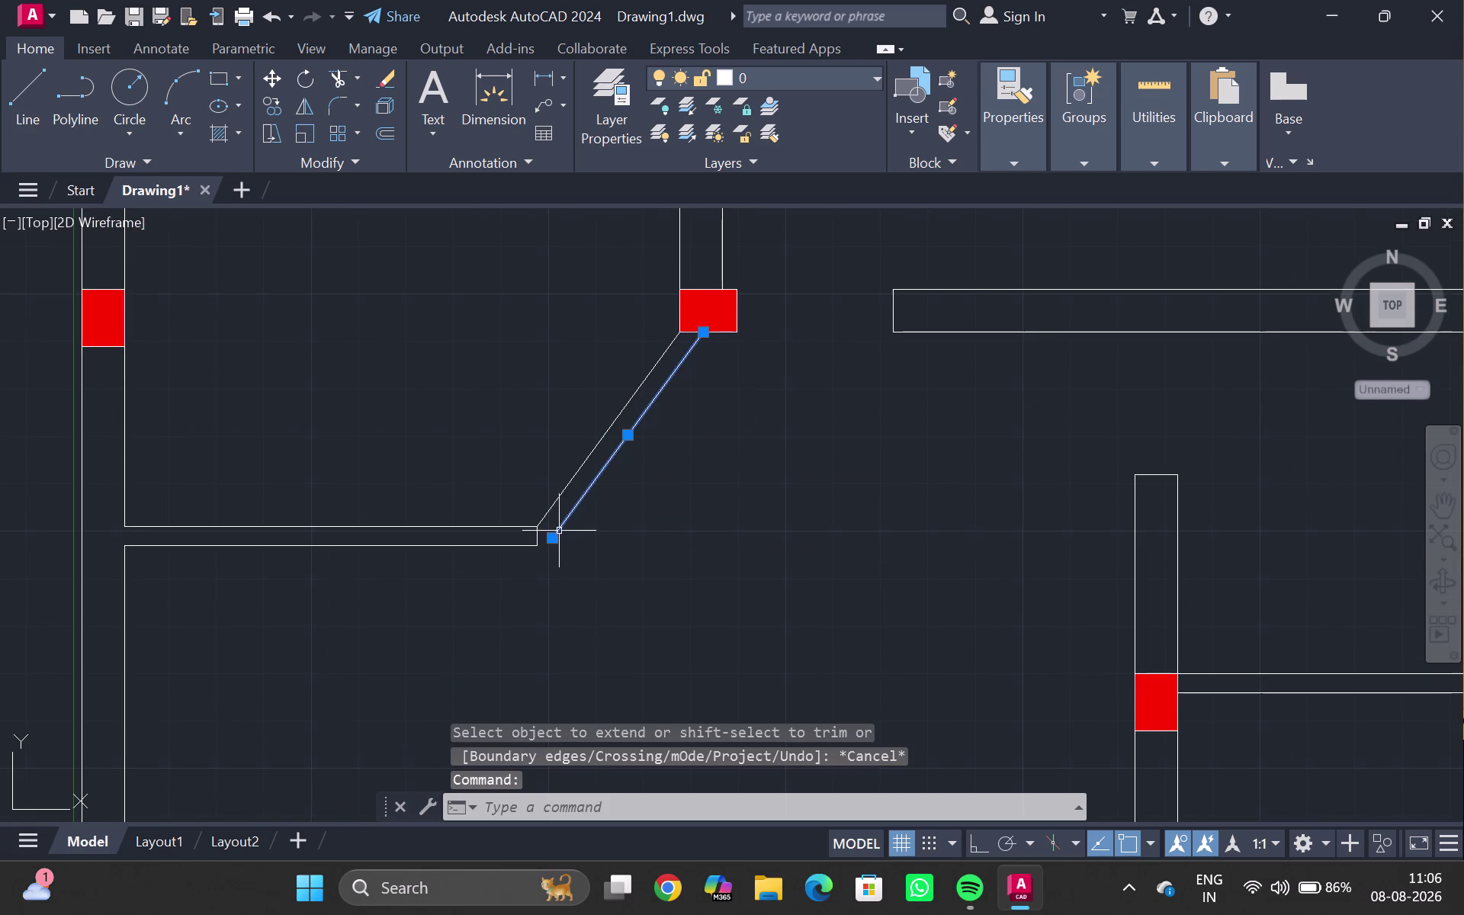
click(551, 536)
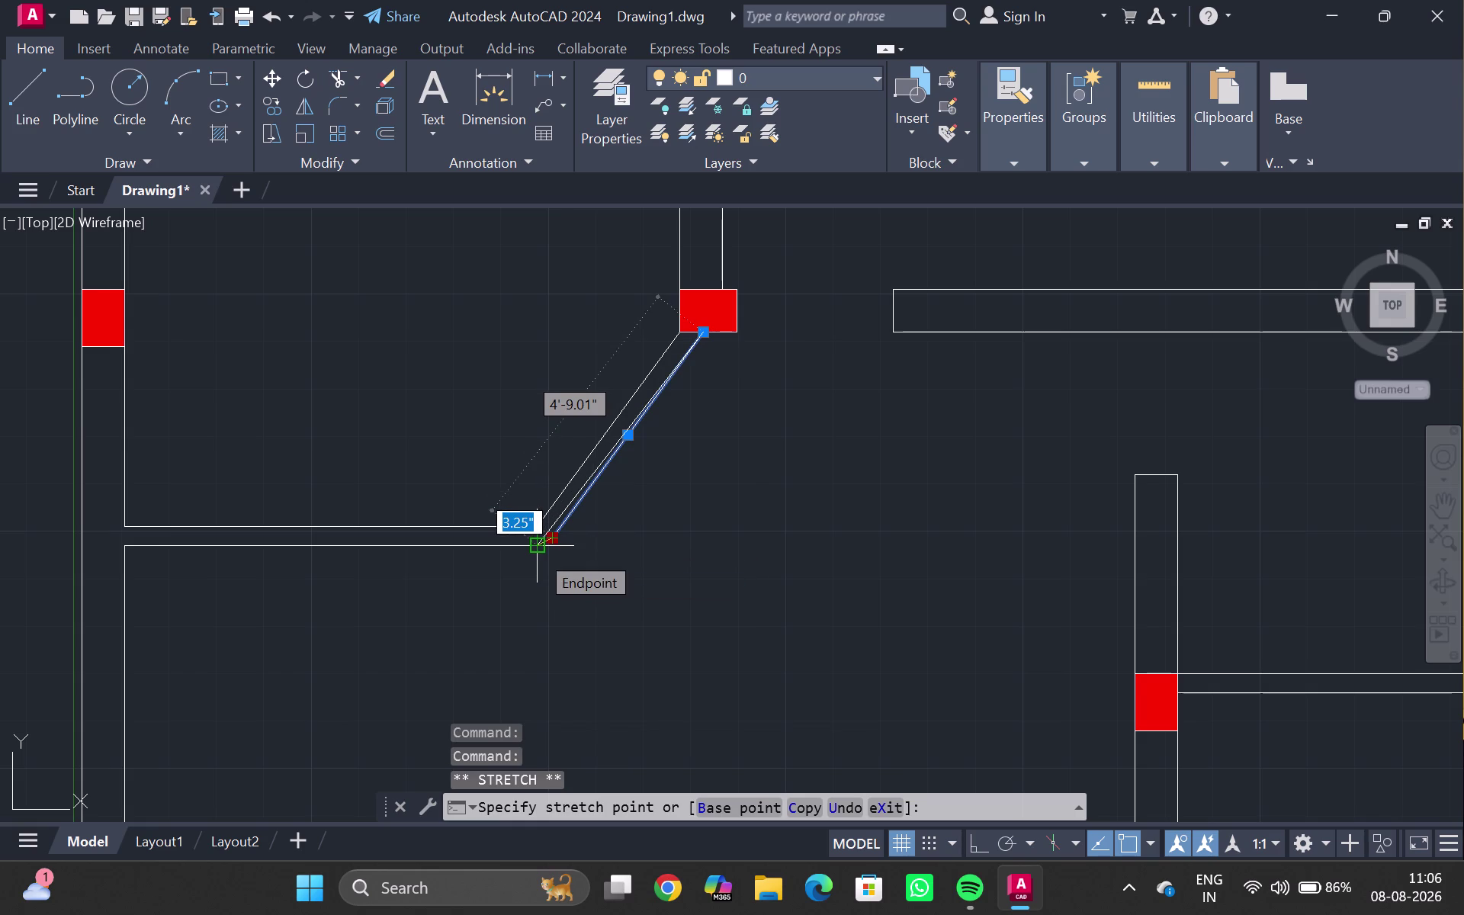
click(538, 552)
key(Escape)
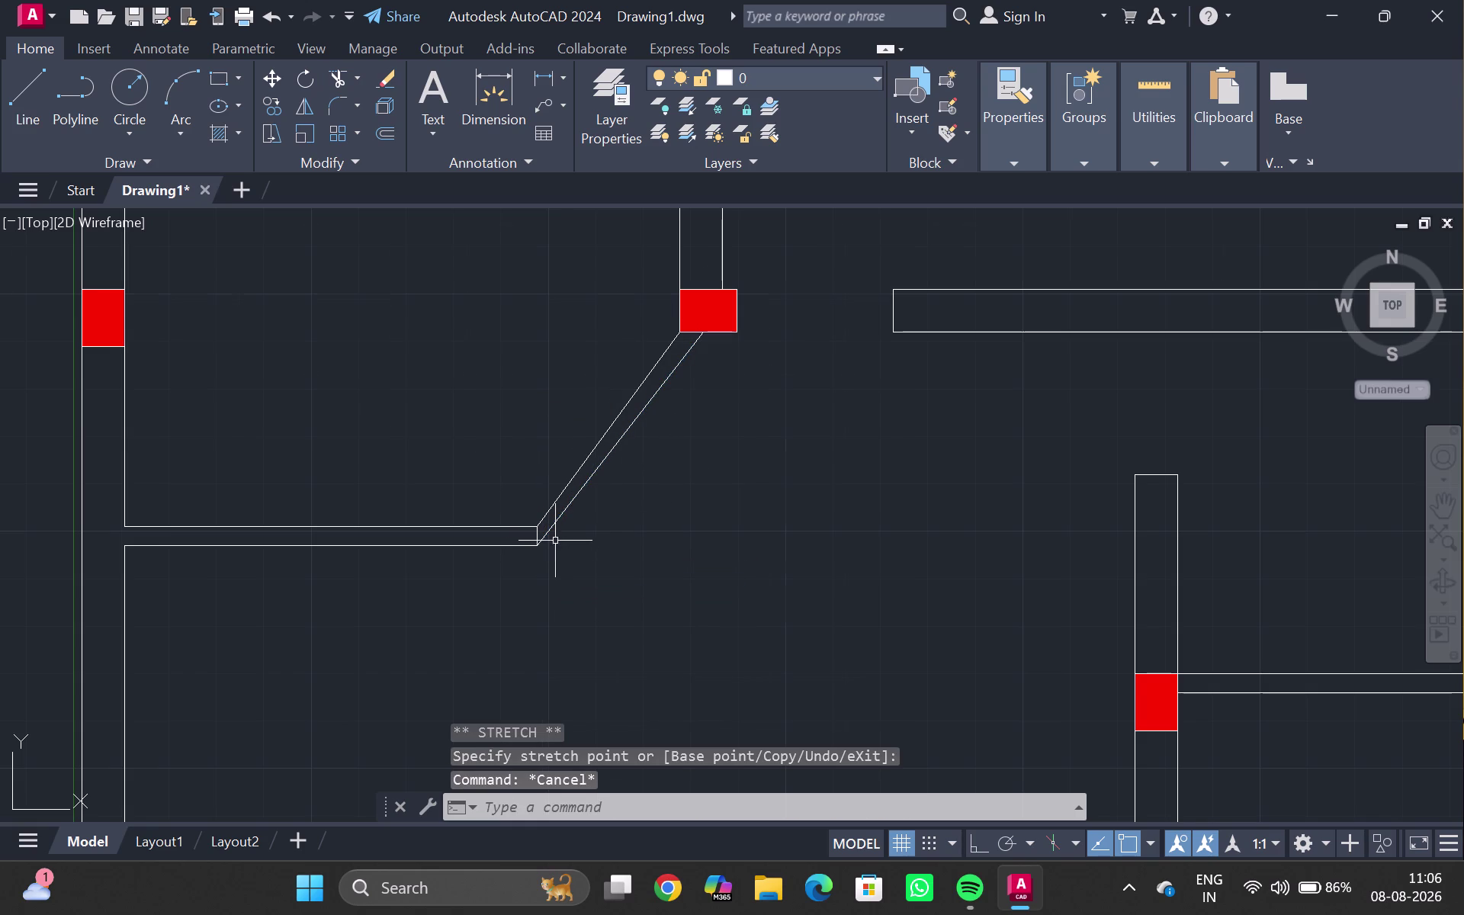
scroll(up, 3)
scroll(up, 3)
scroll(down, 3)
middle_drag(877, 417, 744, 538)
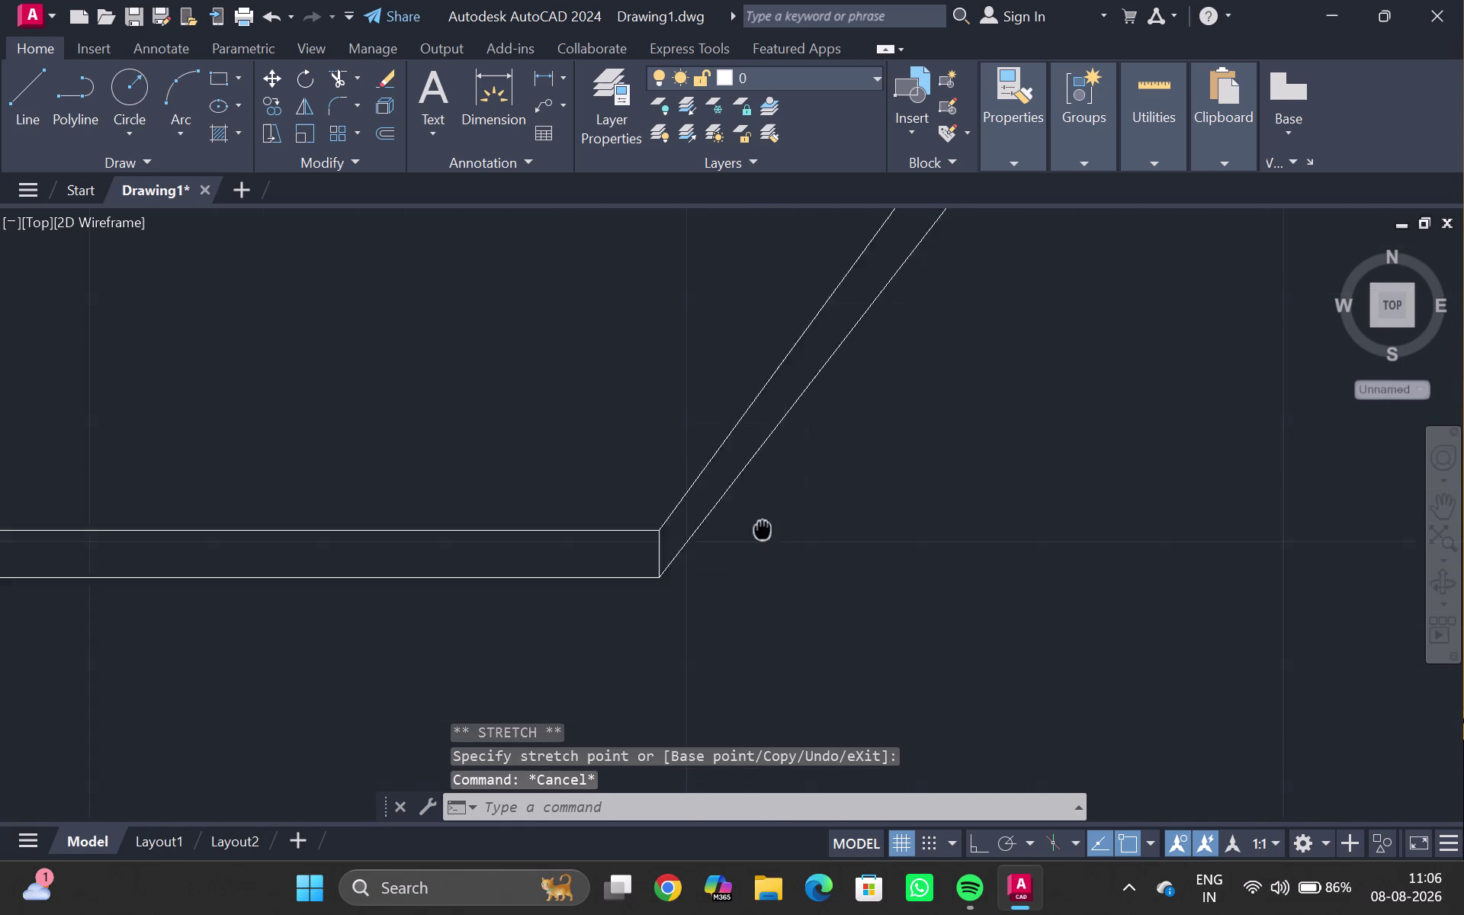
middle_drag(744, 538, 660, 563)
scroll(down, 3)
middle_drag(763, 436, 645, 505)
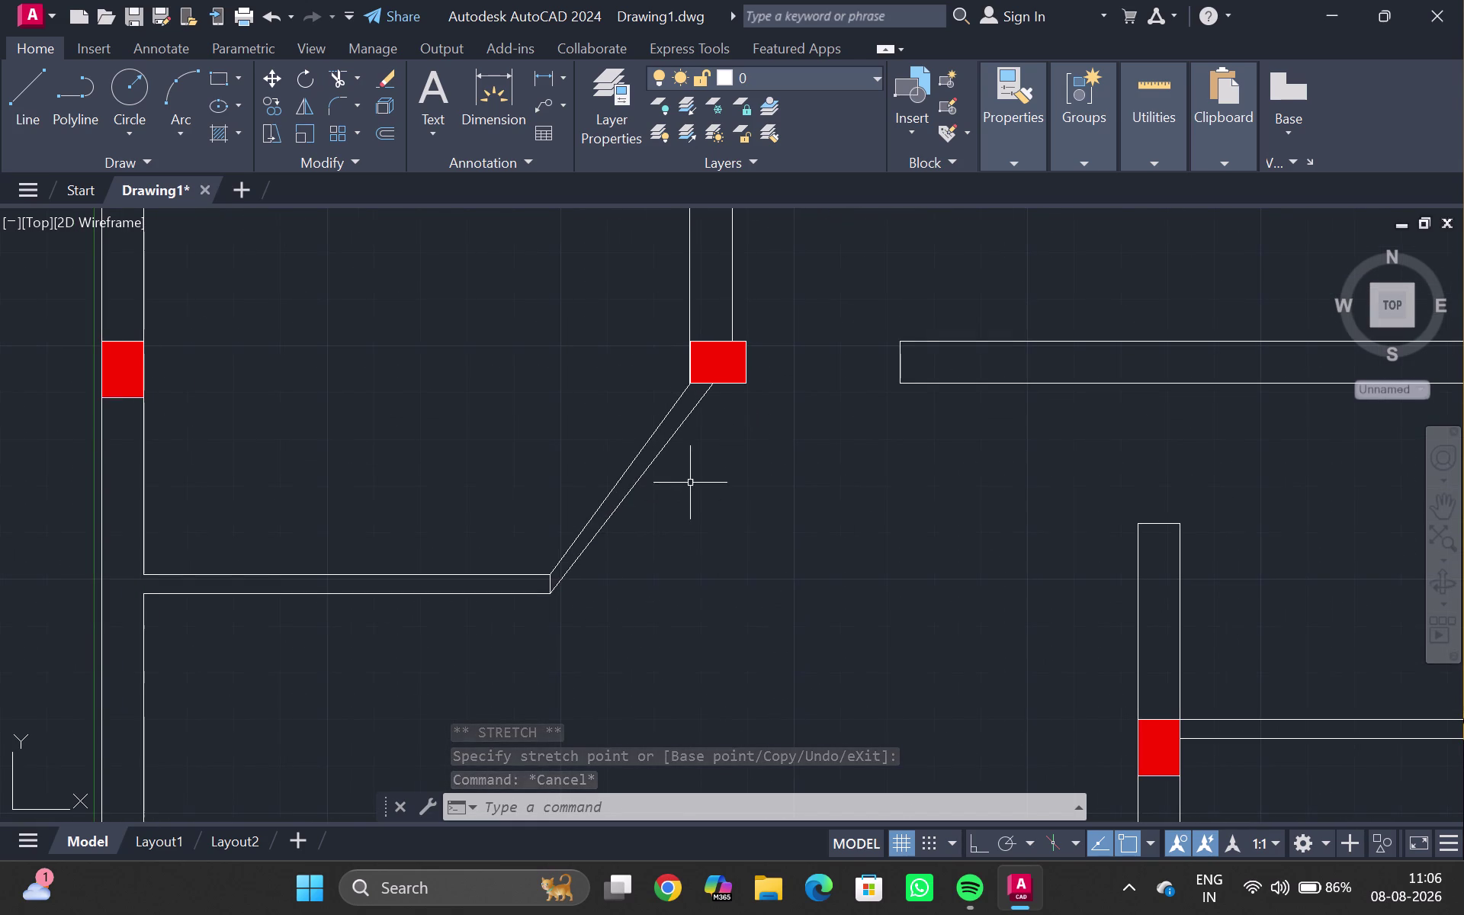
click(702, 399)
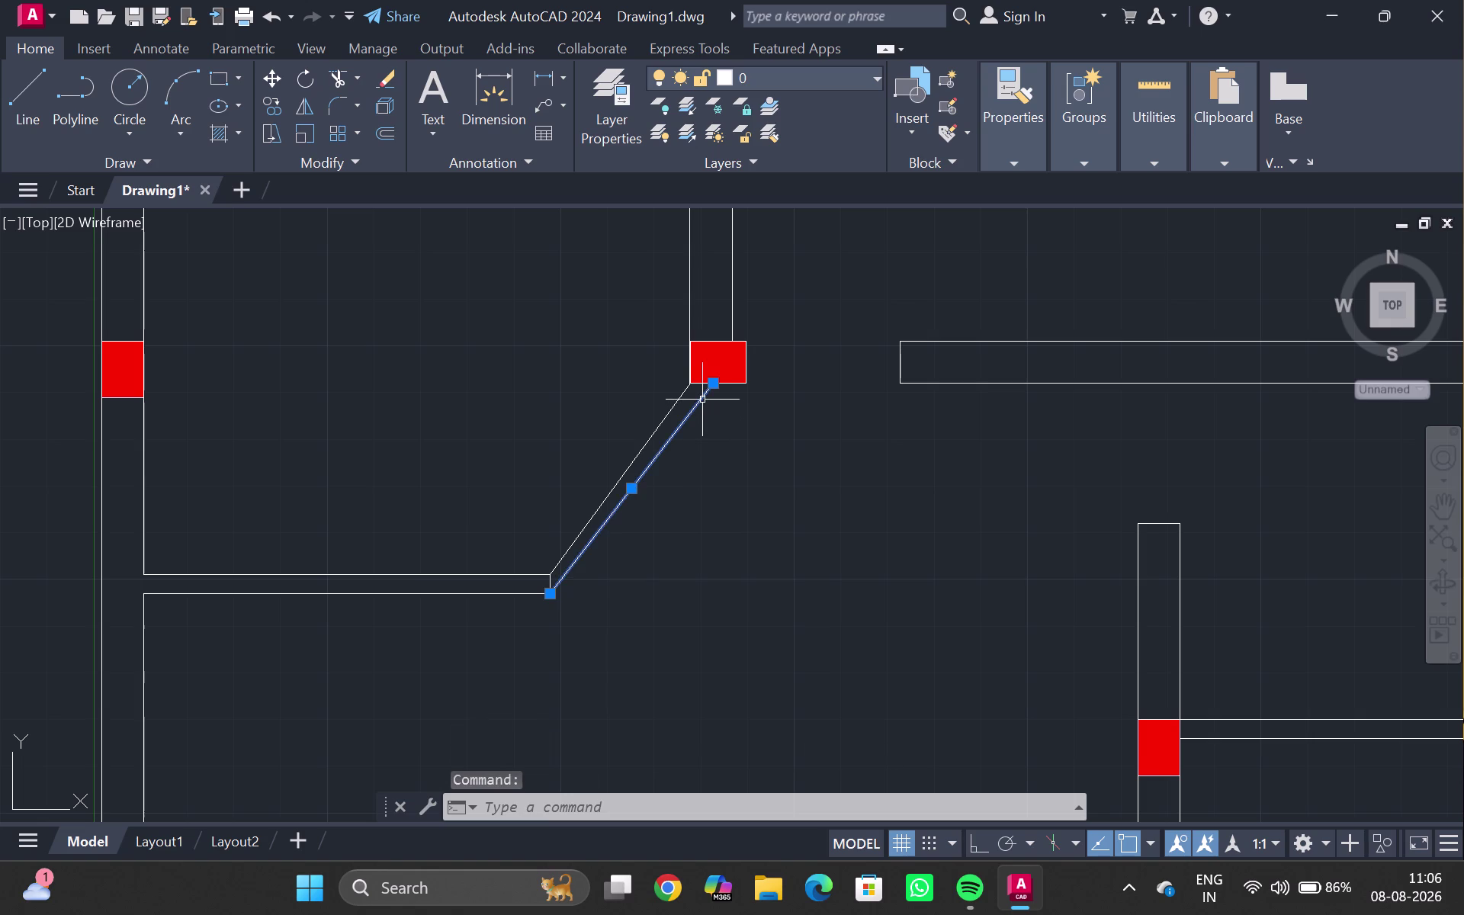
Move the diagonal lines' upper endpoints onto the red column's corner and bottom edge.
click(714, 384)
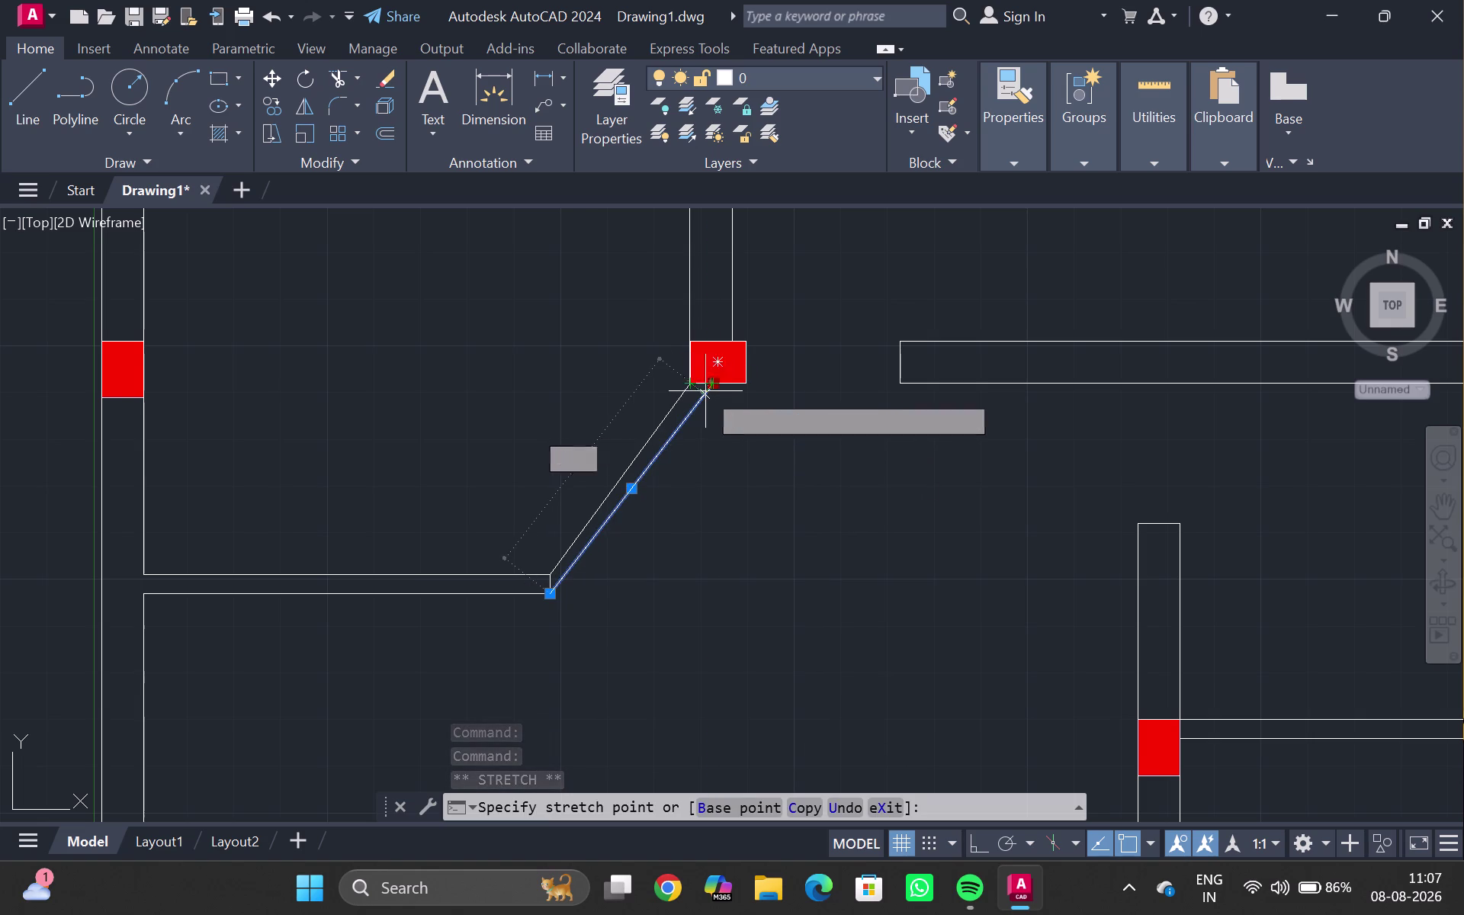
click(703, 387)
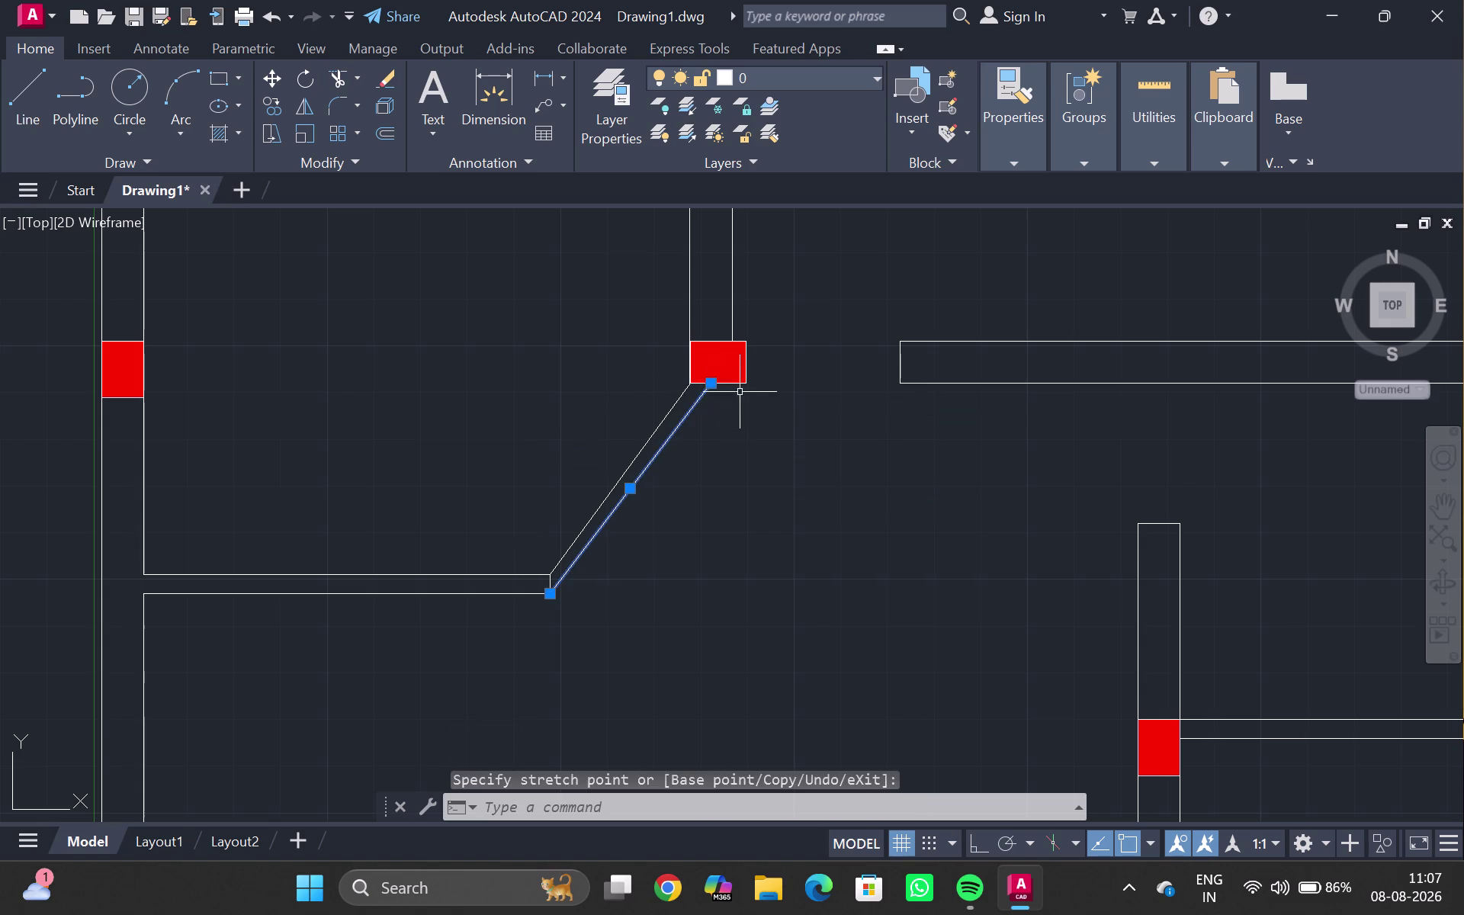
key(Escape)
scroll(up, 3)
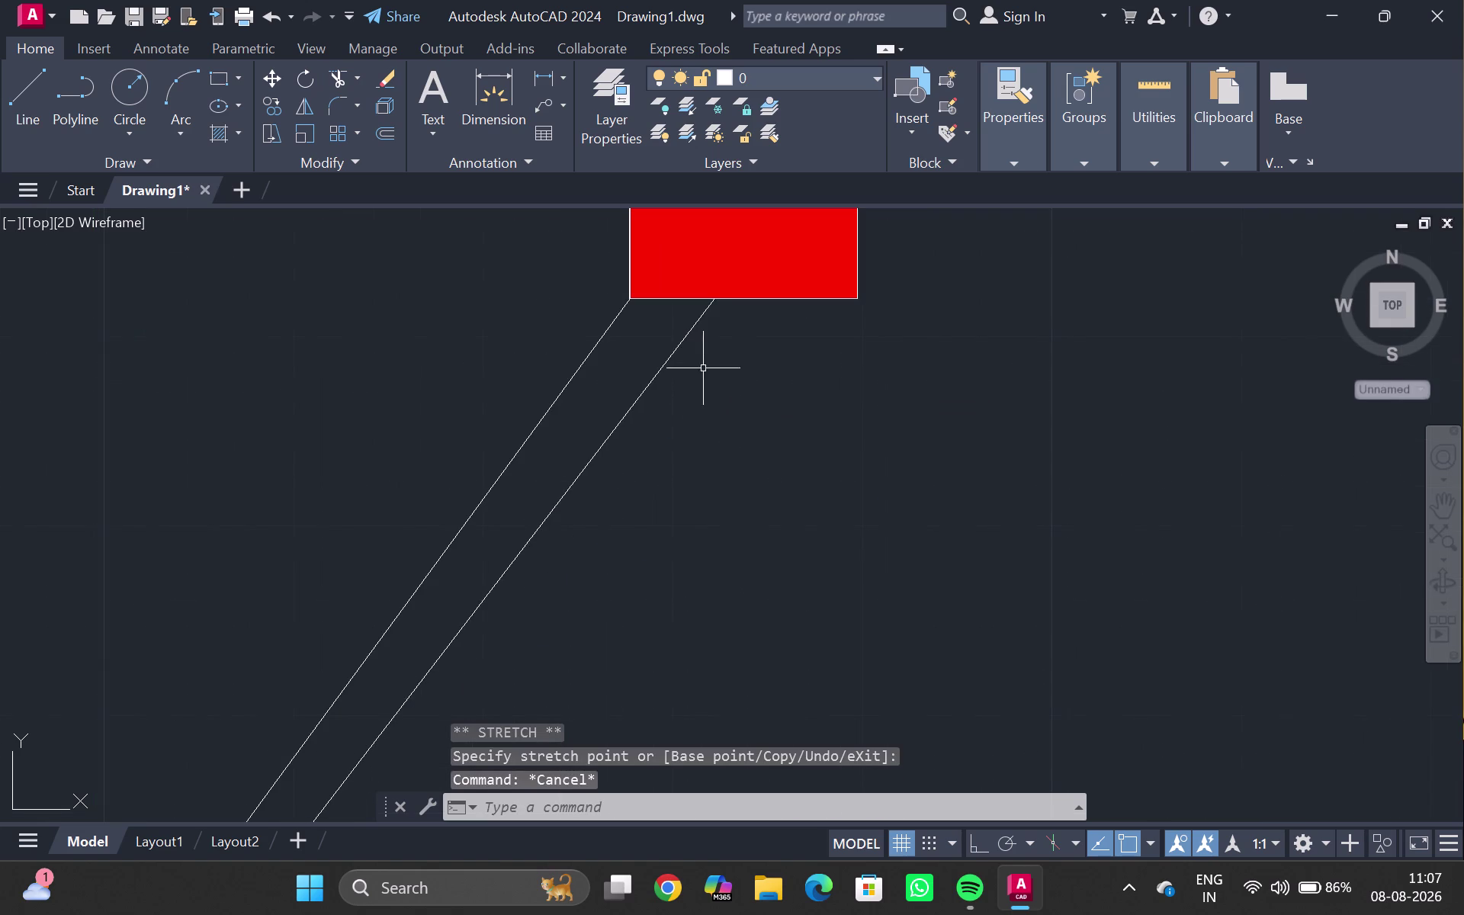
click(705, 310)
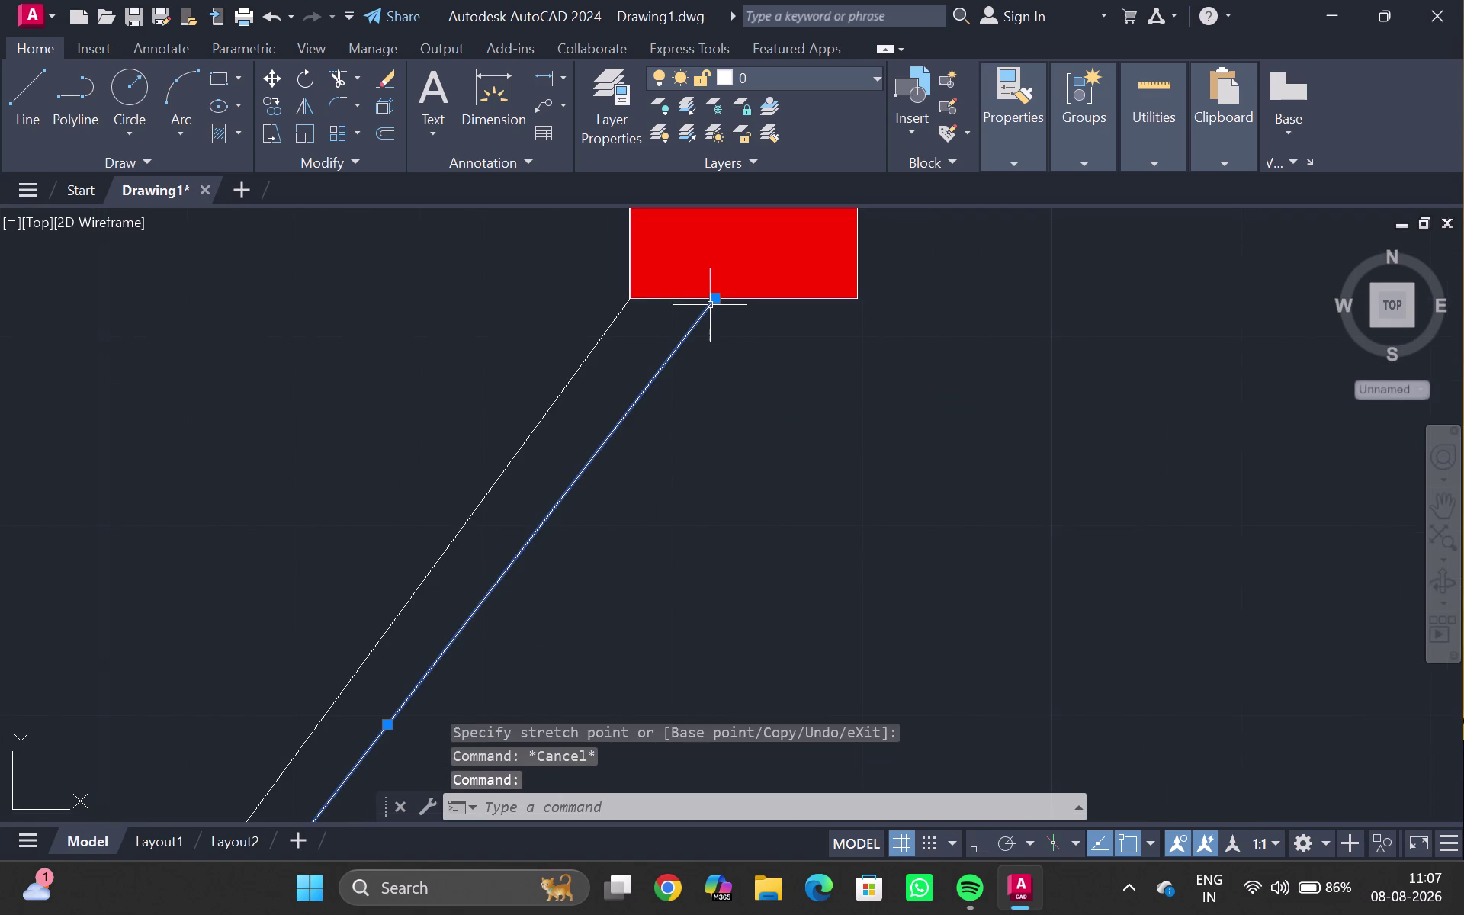
click(712, 302)
click(696, 306)
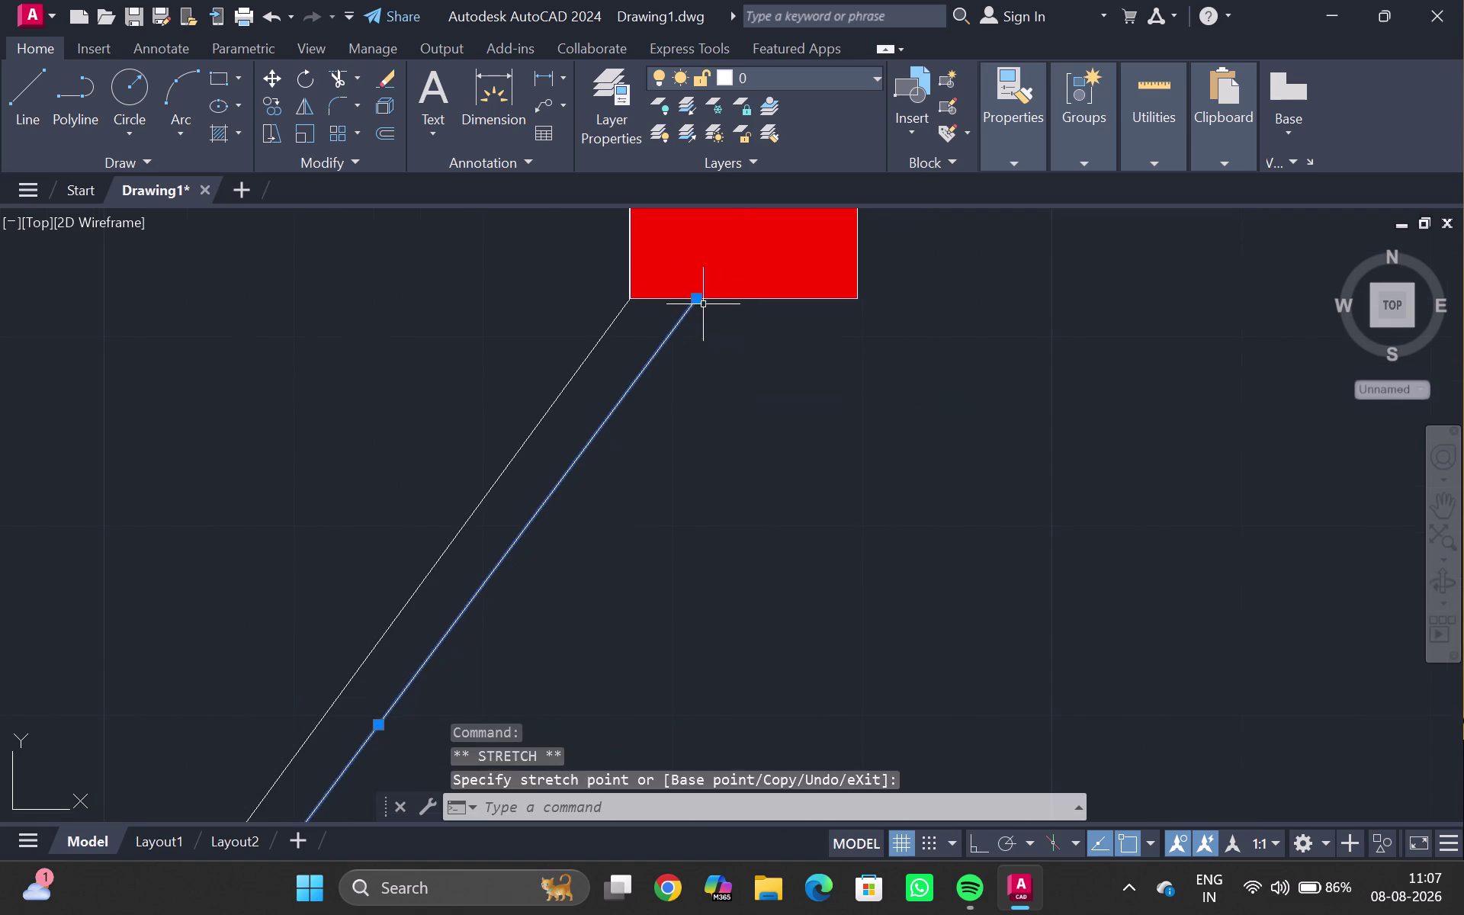
key(Escape)
scroll(down, 3)
middle_drag(671, 461, 662, 445)
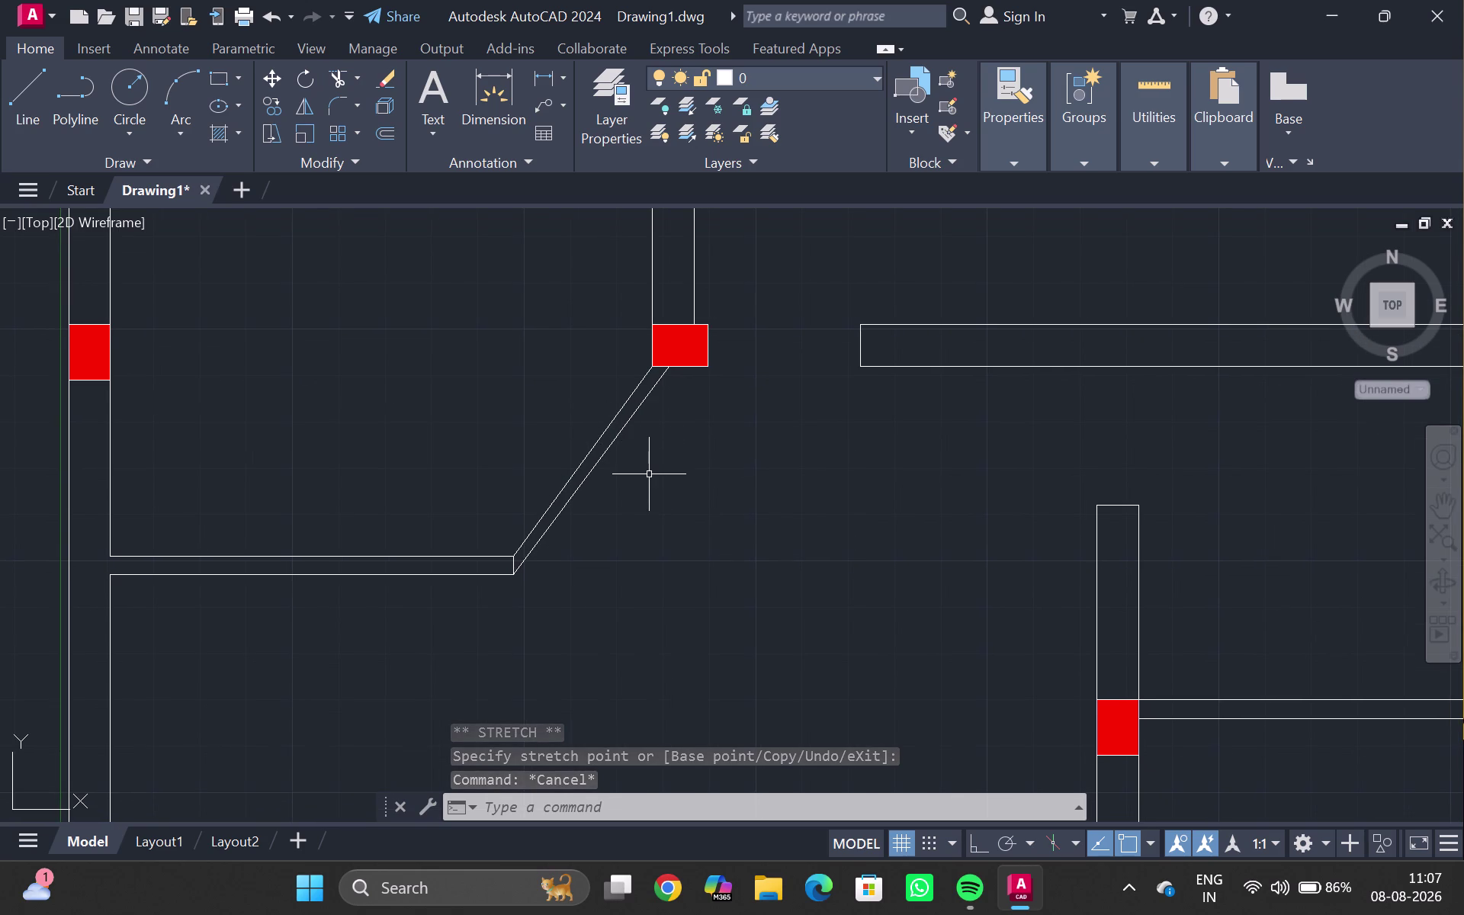
Load the ACAD_ISO02W100 dash linetype through the Linetype Manager.
text(lintt)
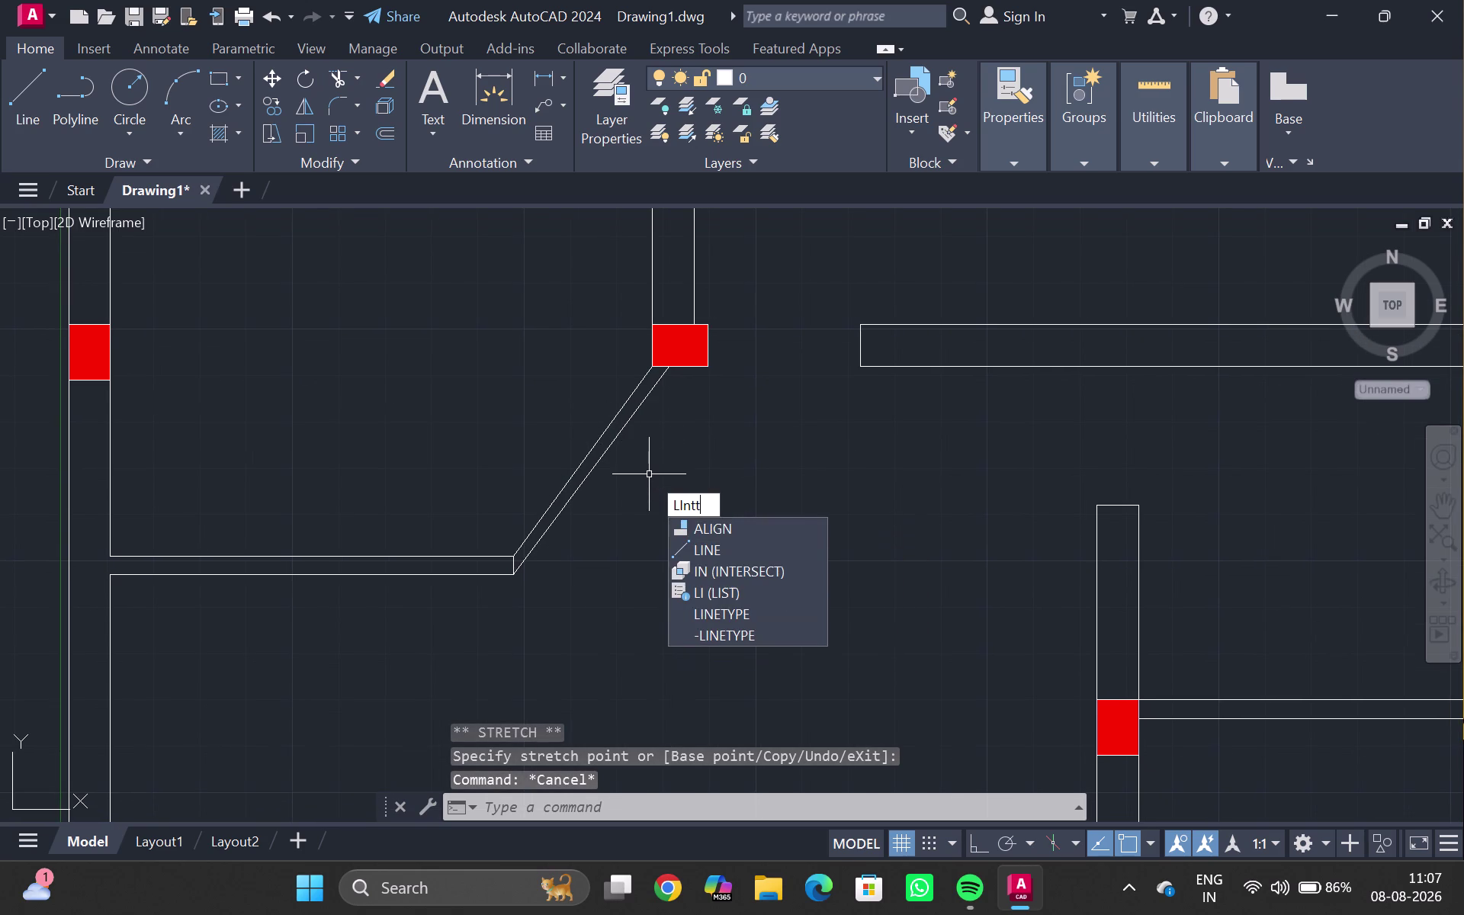
key(BackSpace)
key(BackSpace)
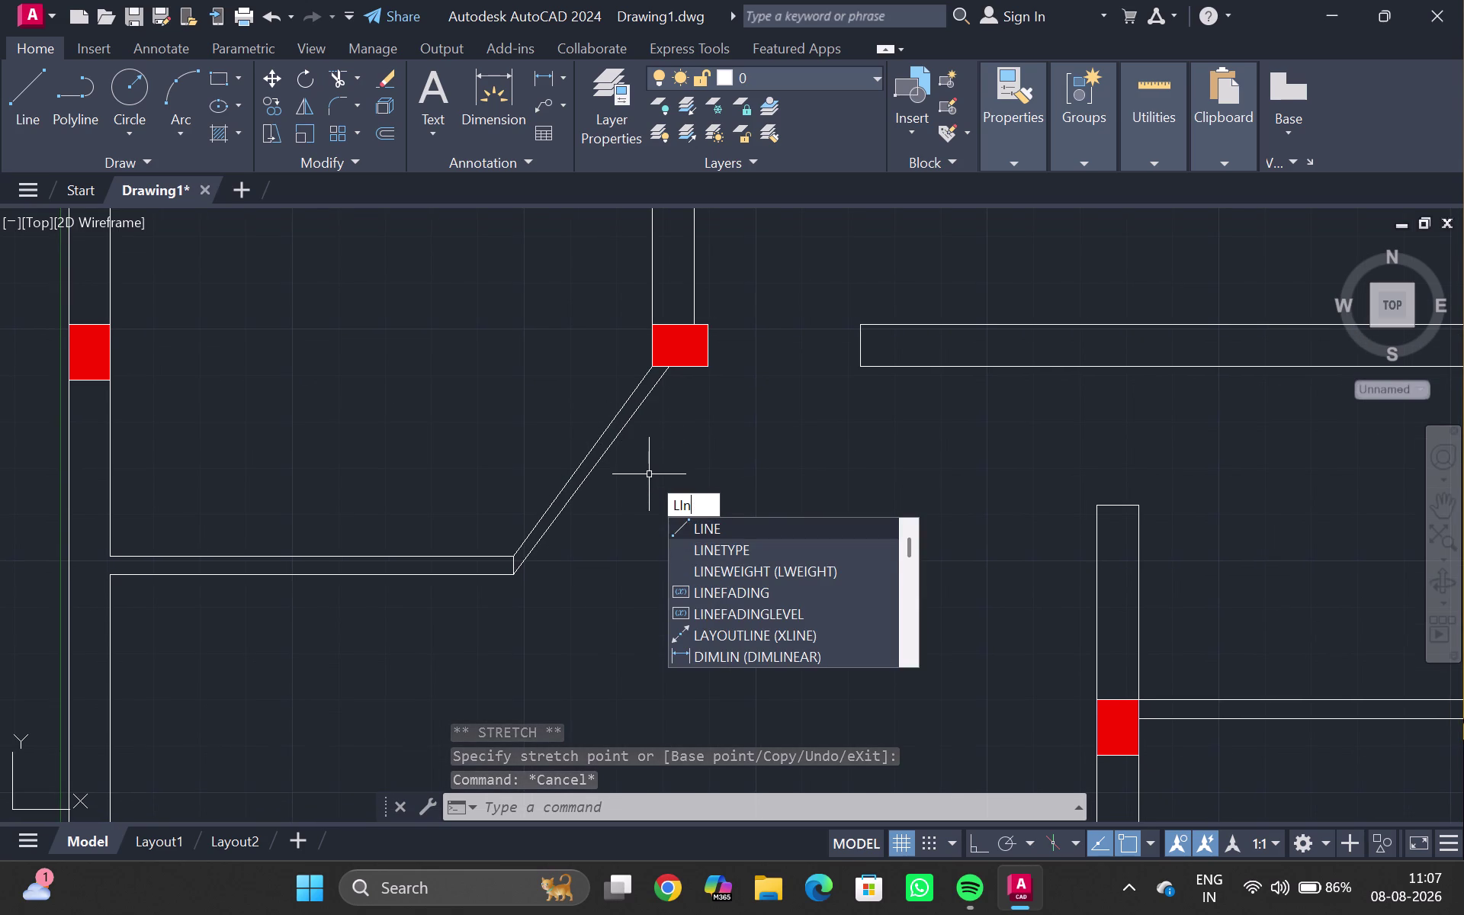
click(729, 551)
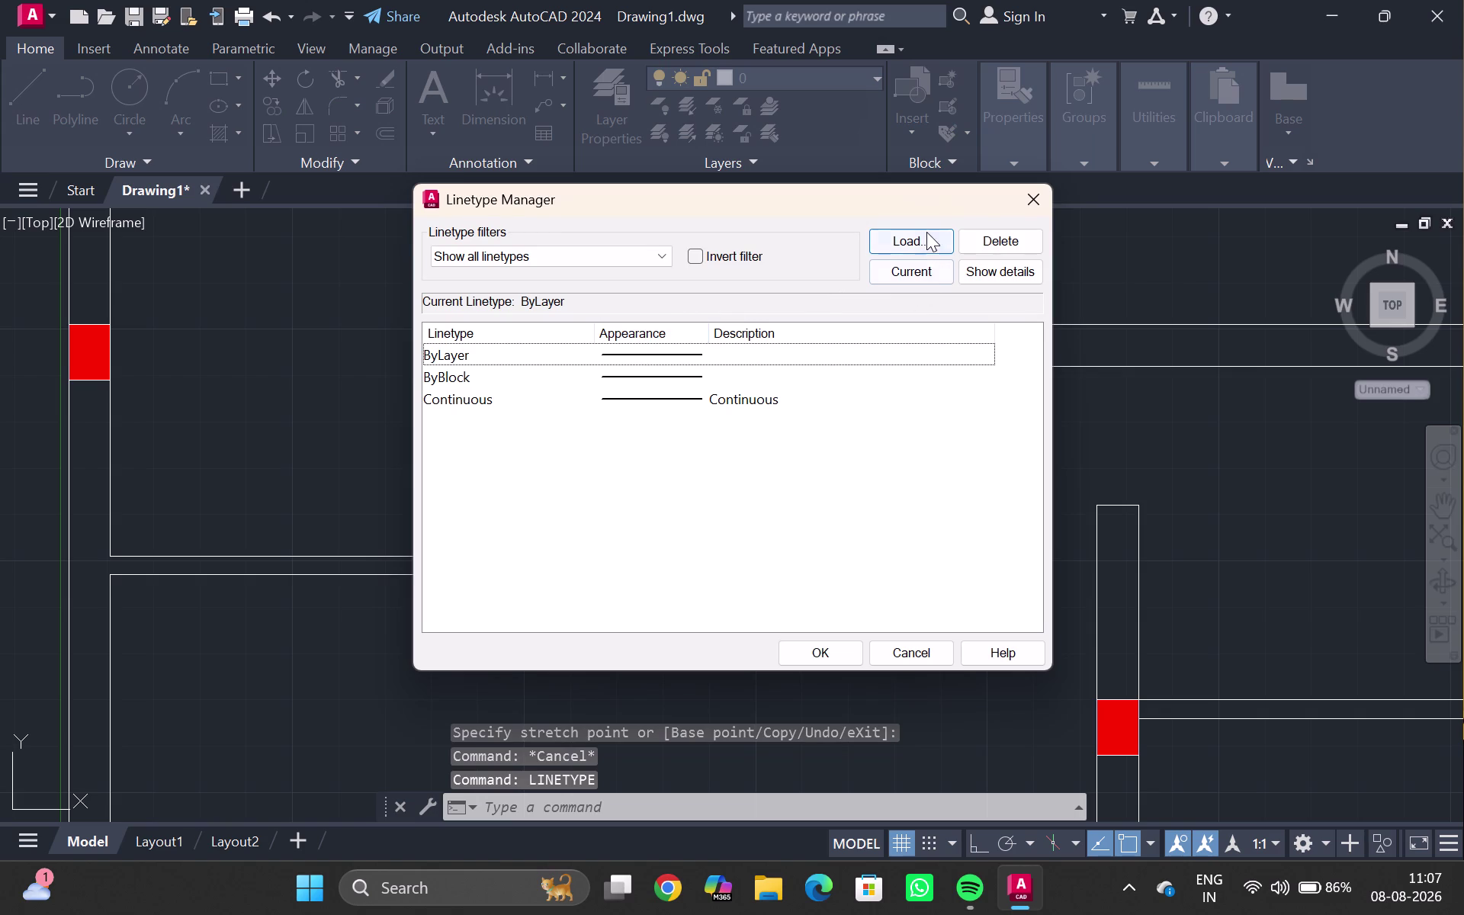
click(926, 232)
click(779, 395)
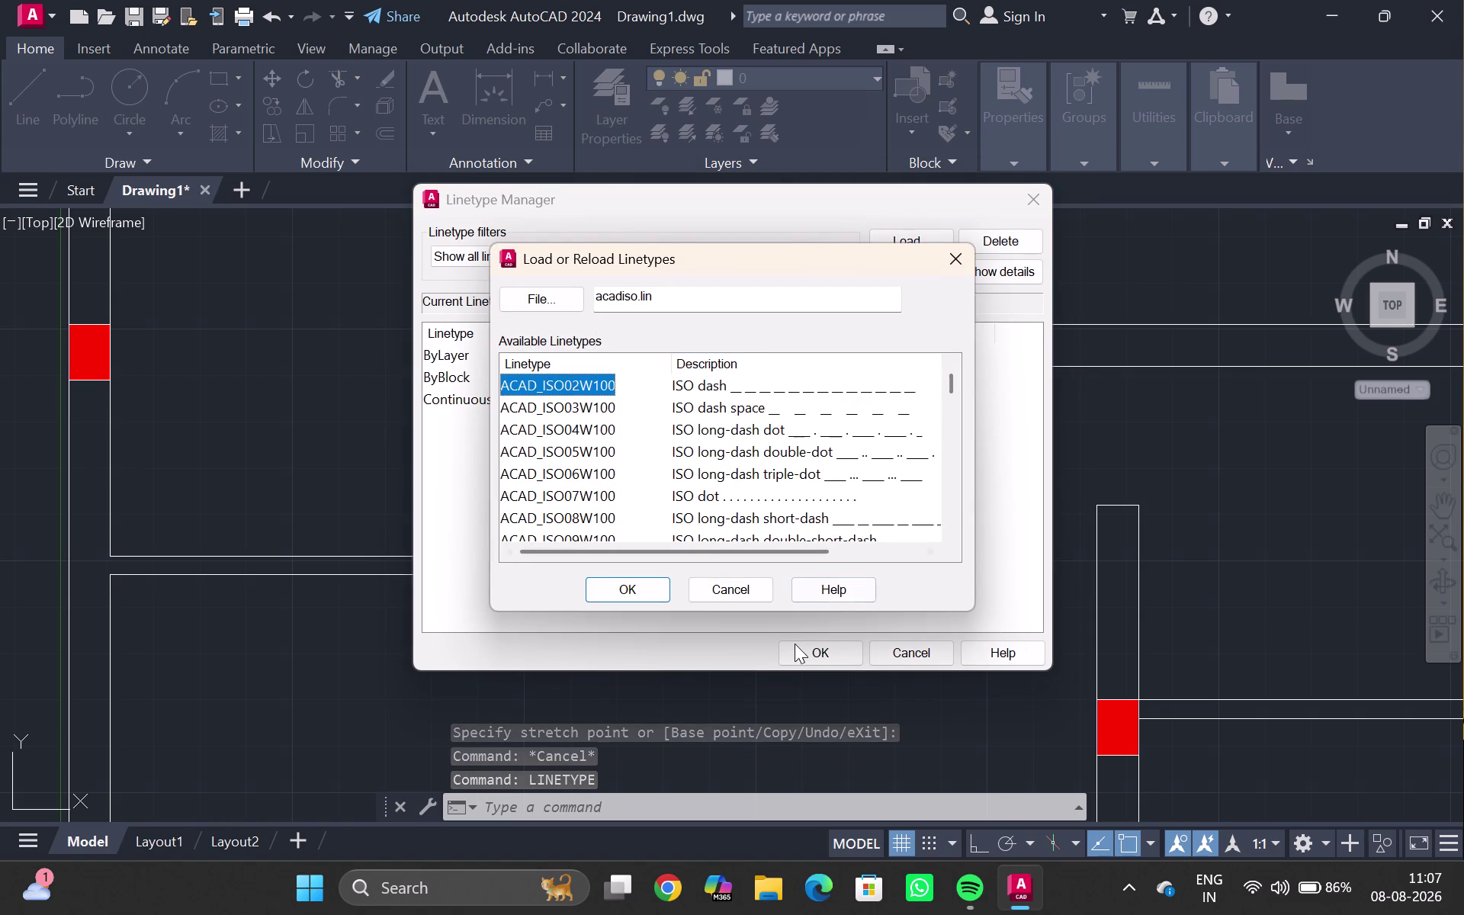
click(640, 583)
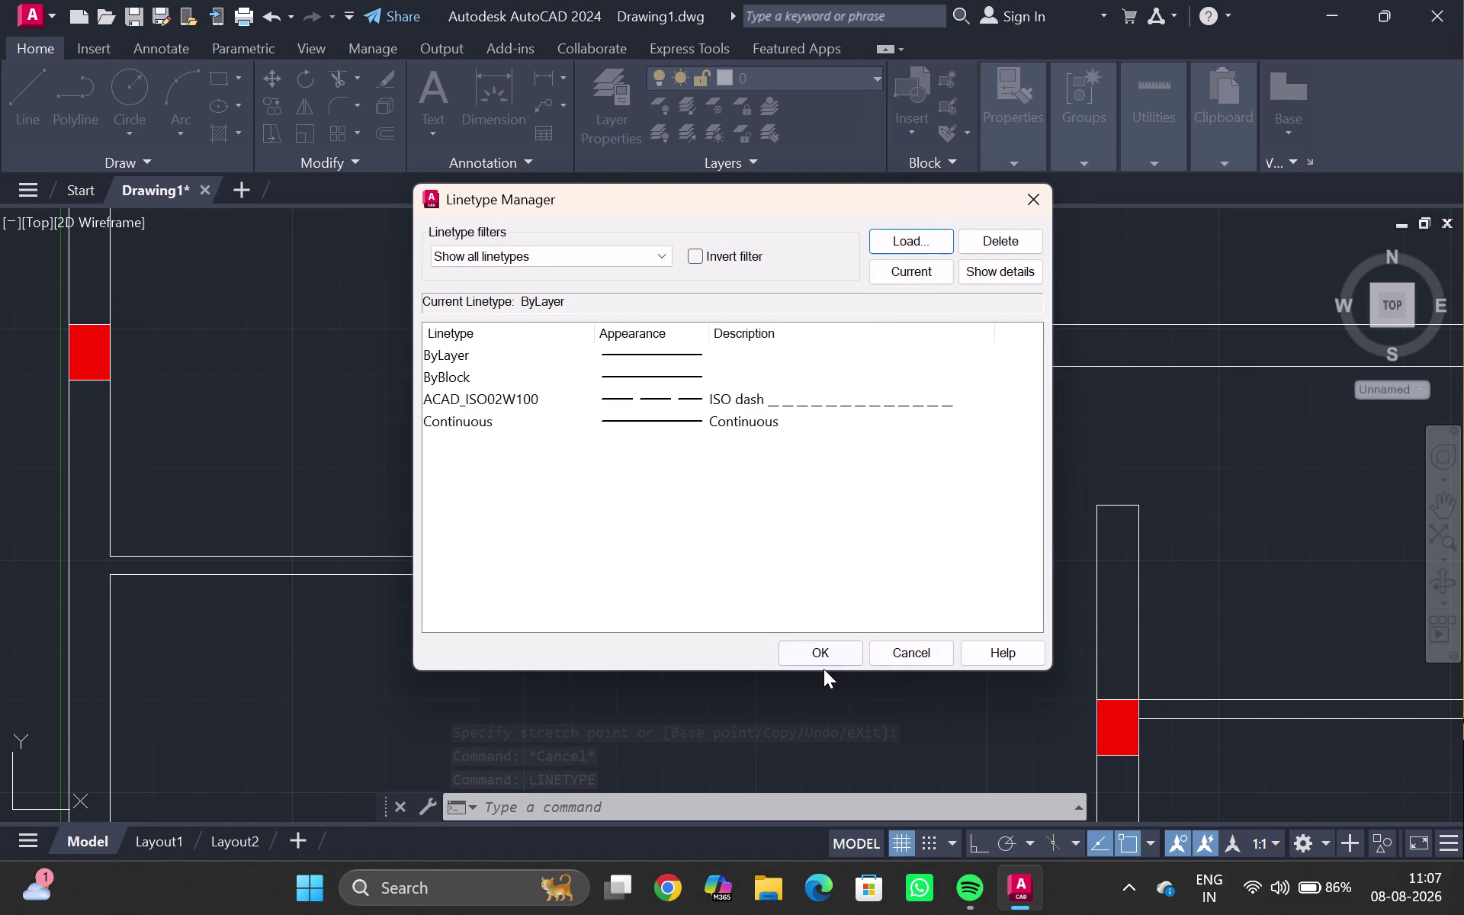
click(828, 647)
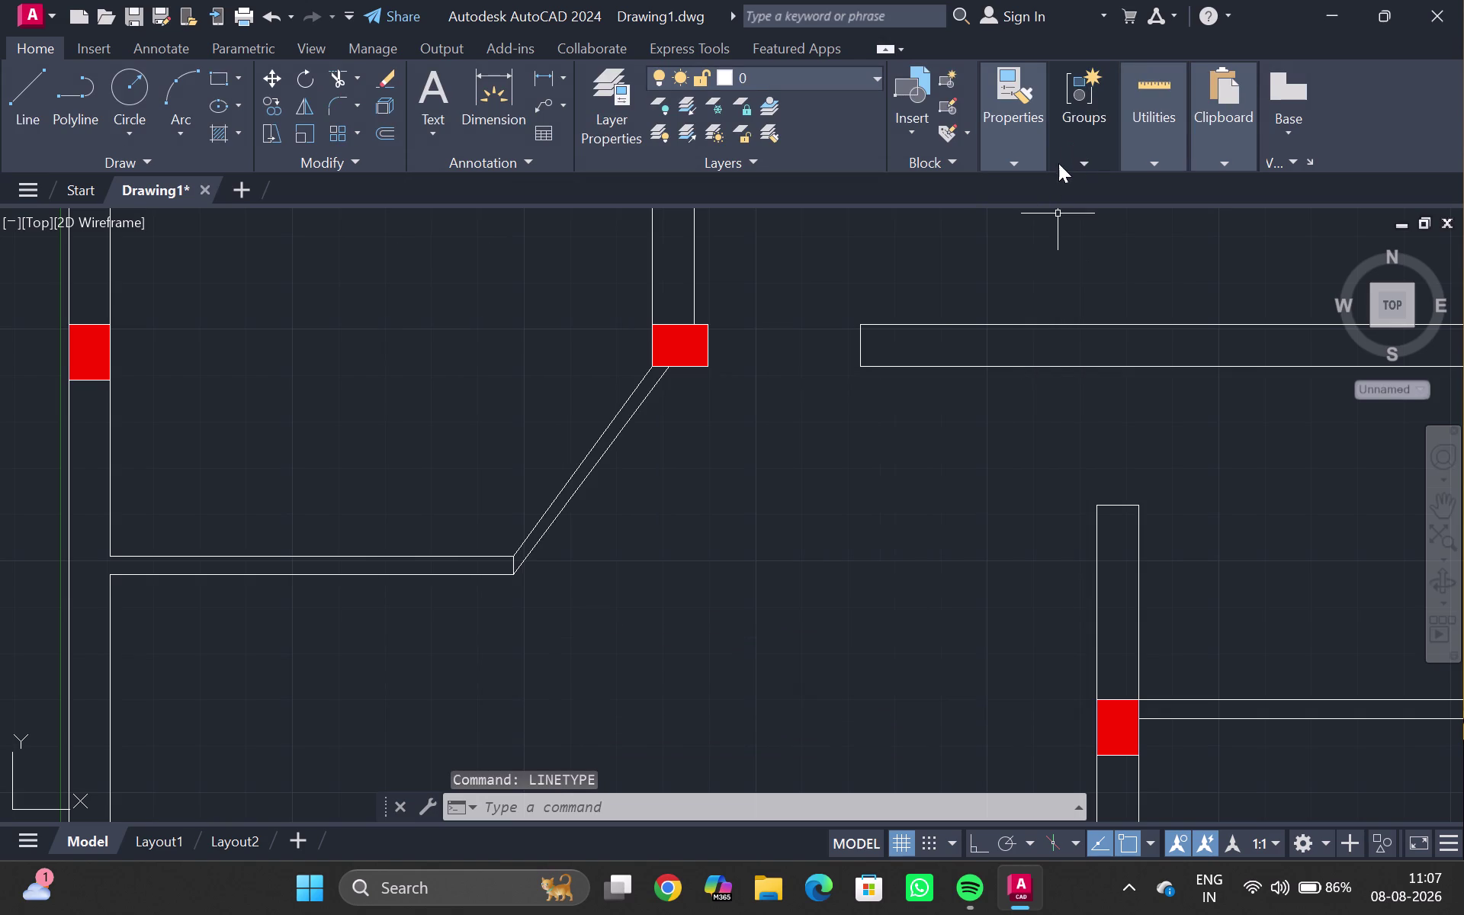
Make ACAD_ISO02W100 the current linetype in the Properties panel.
click(1013, 165)
click(1129, 241)
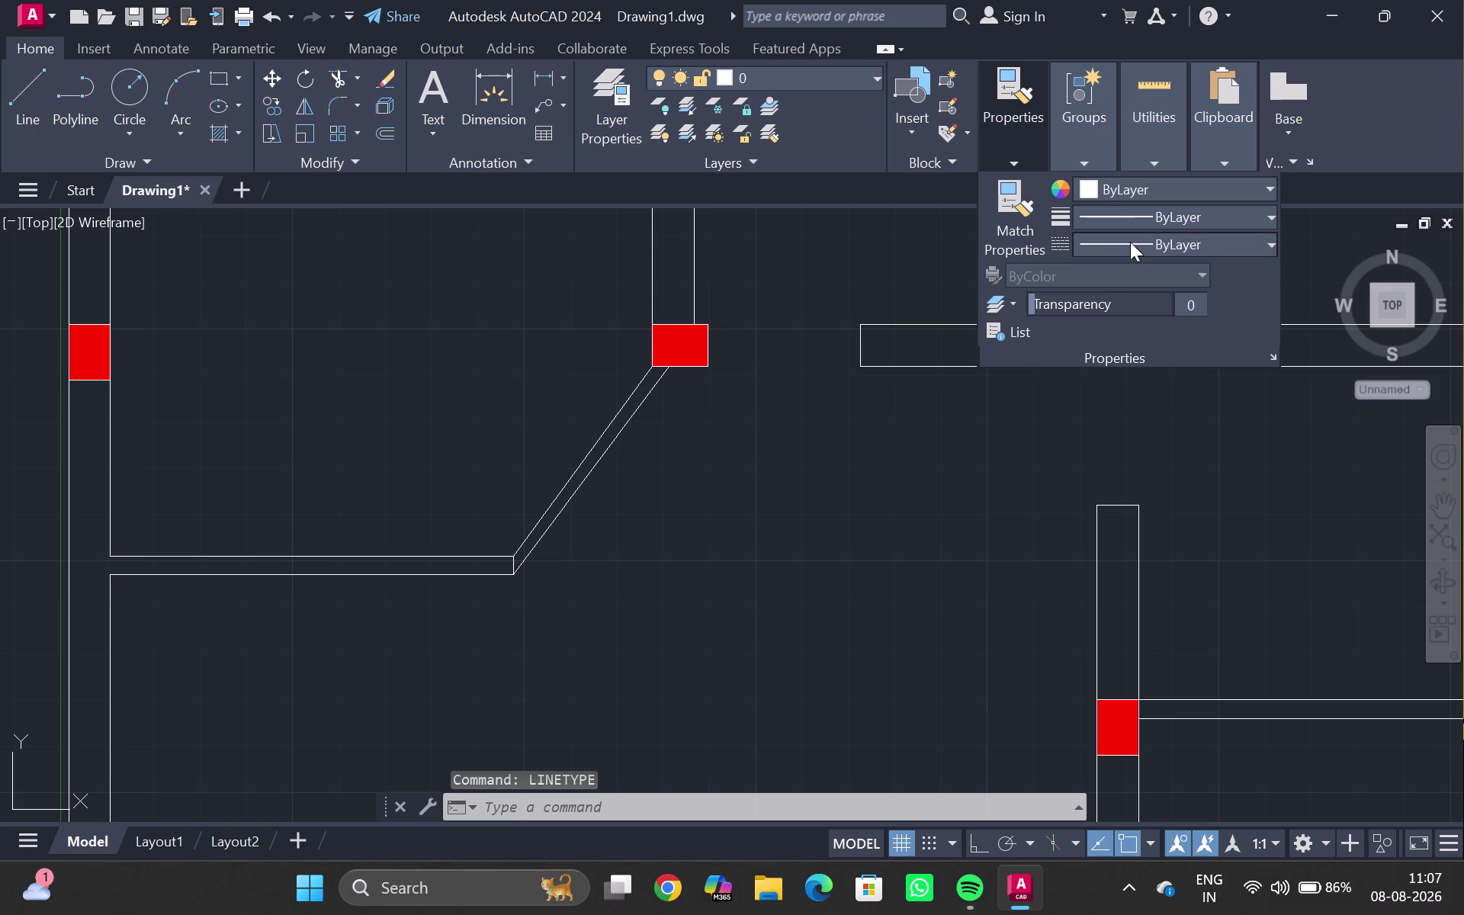
click(1154, 332)
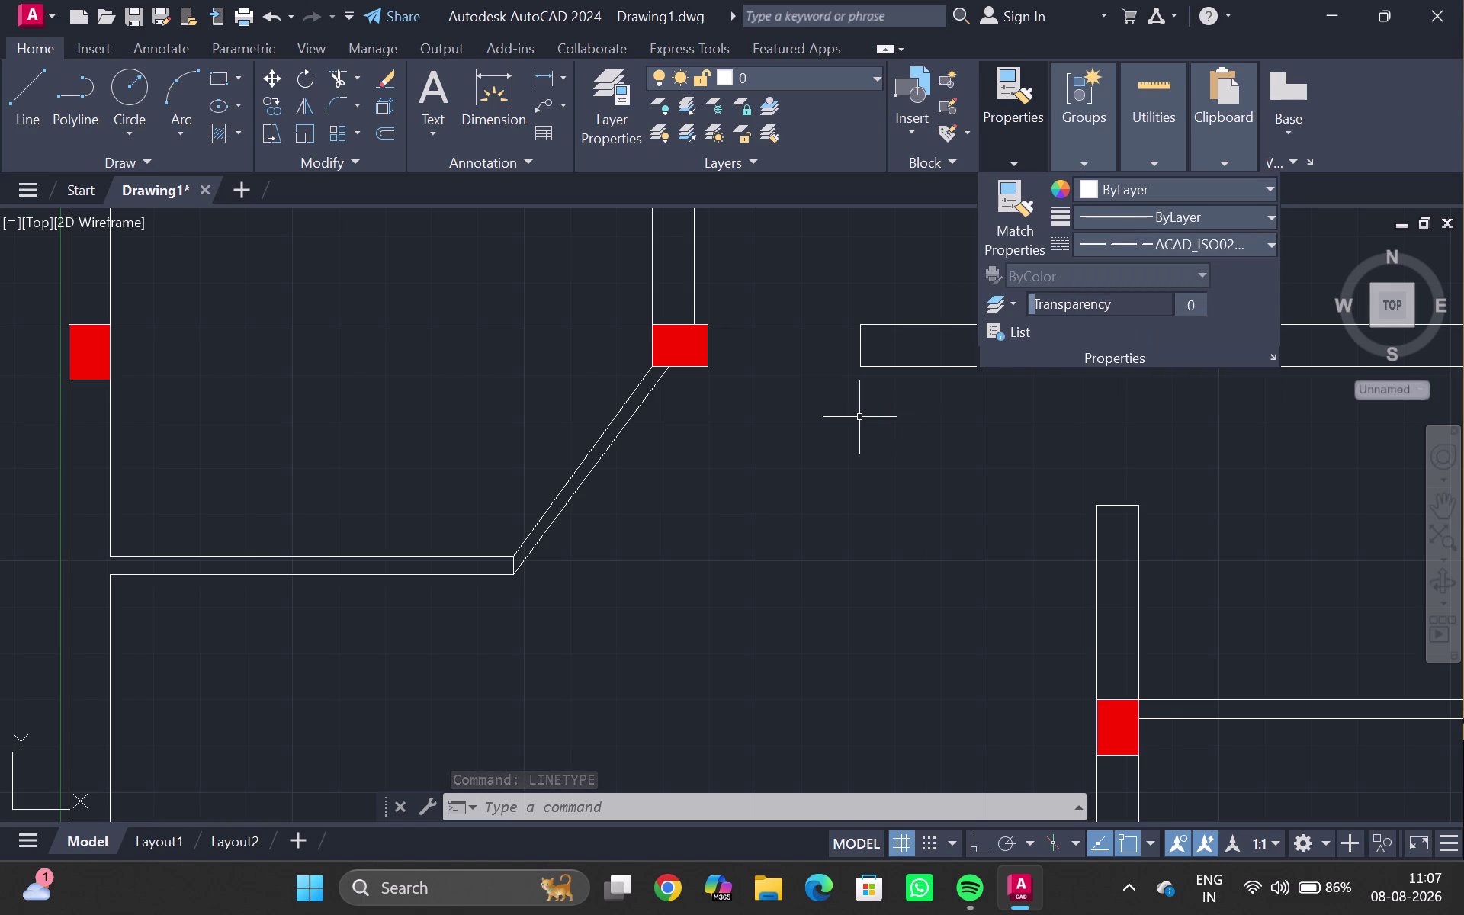
Apply the ACAD_ISO02W100 dashed linetype to both angled opening lines.
click(601, 430)
click(617, 439)
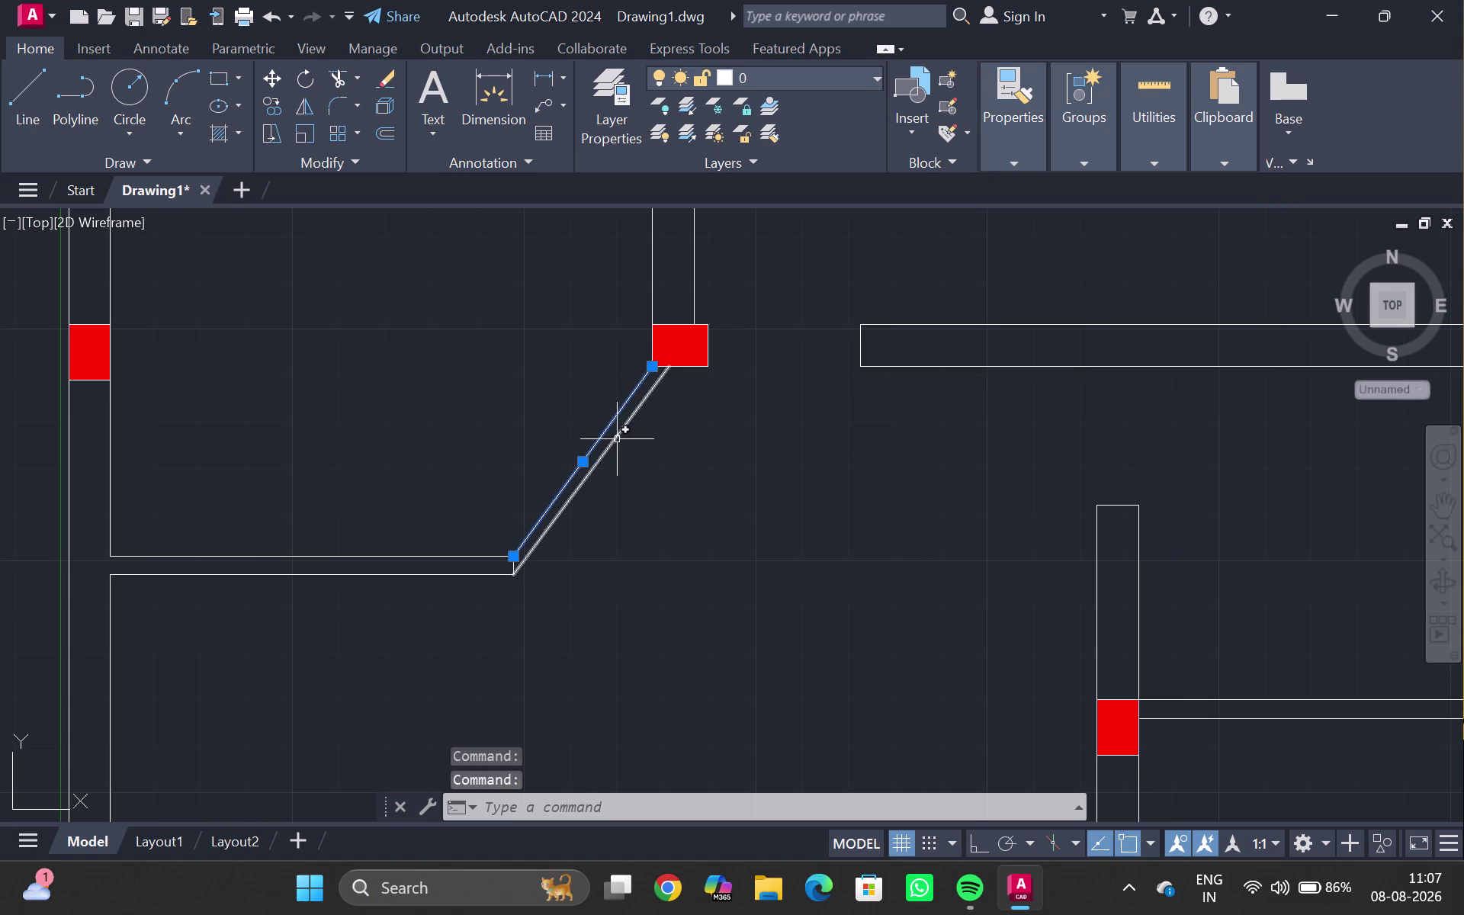
click(1010, 165)
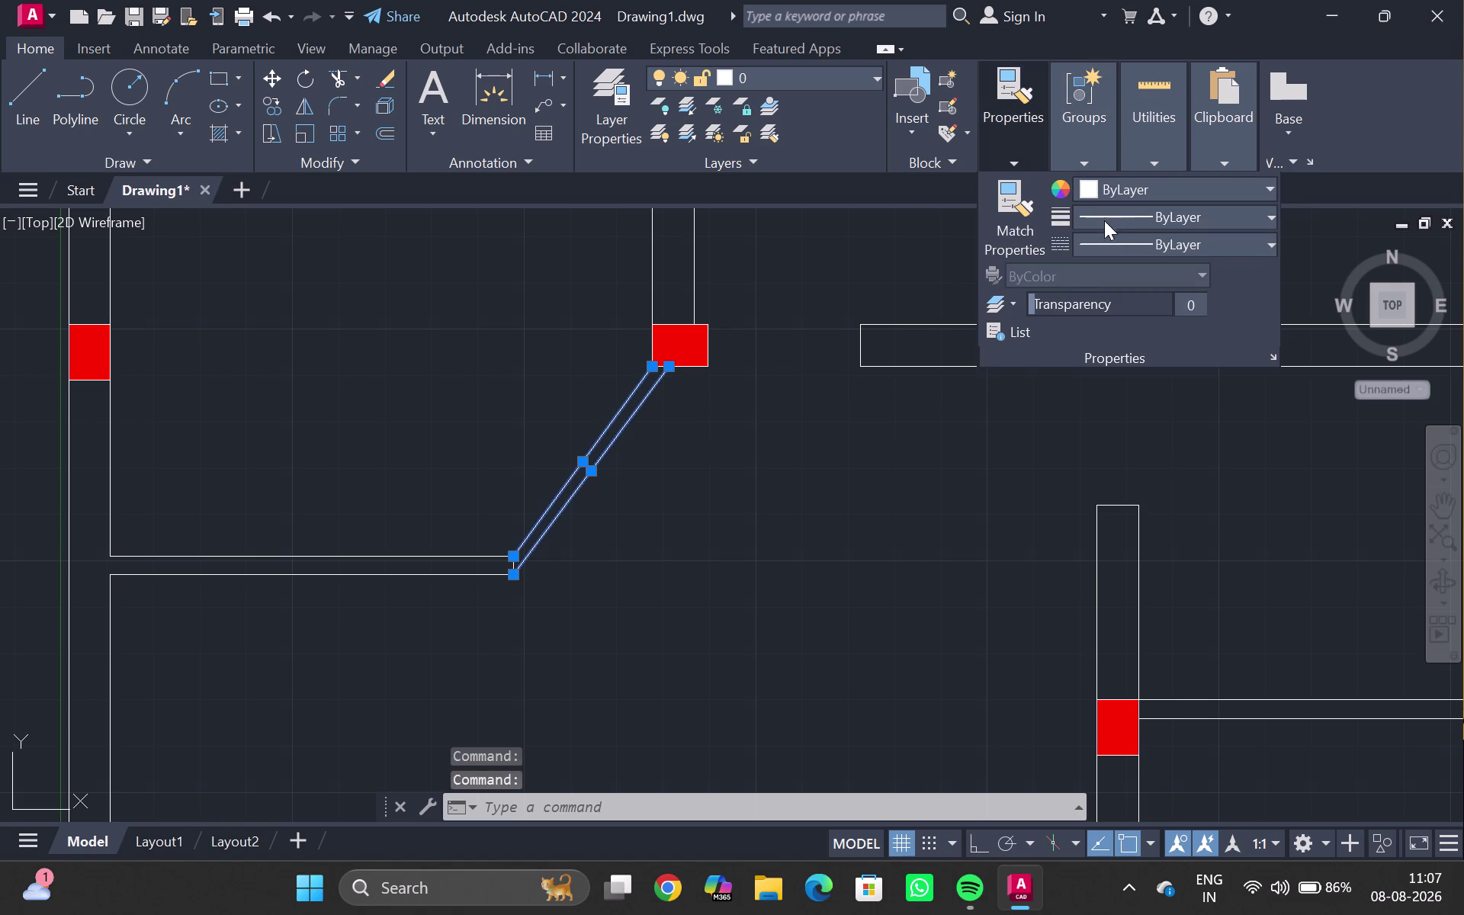
click(1108, 234)
click(1124, 321)
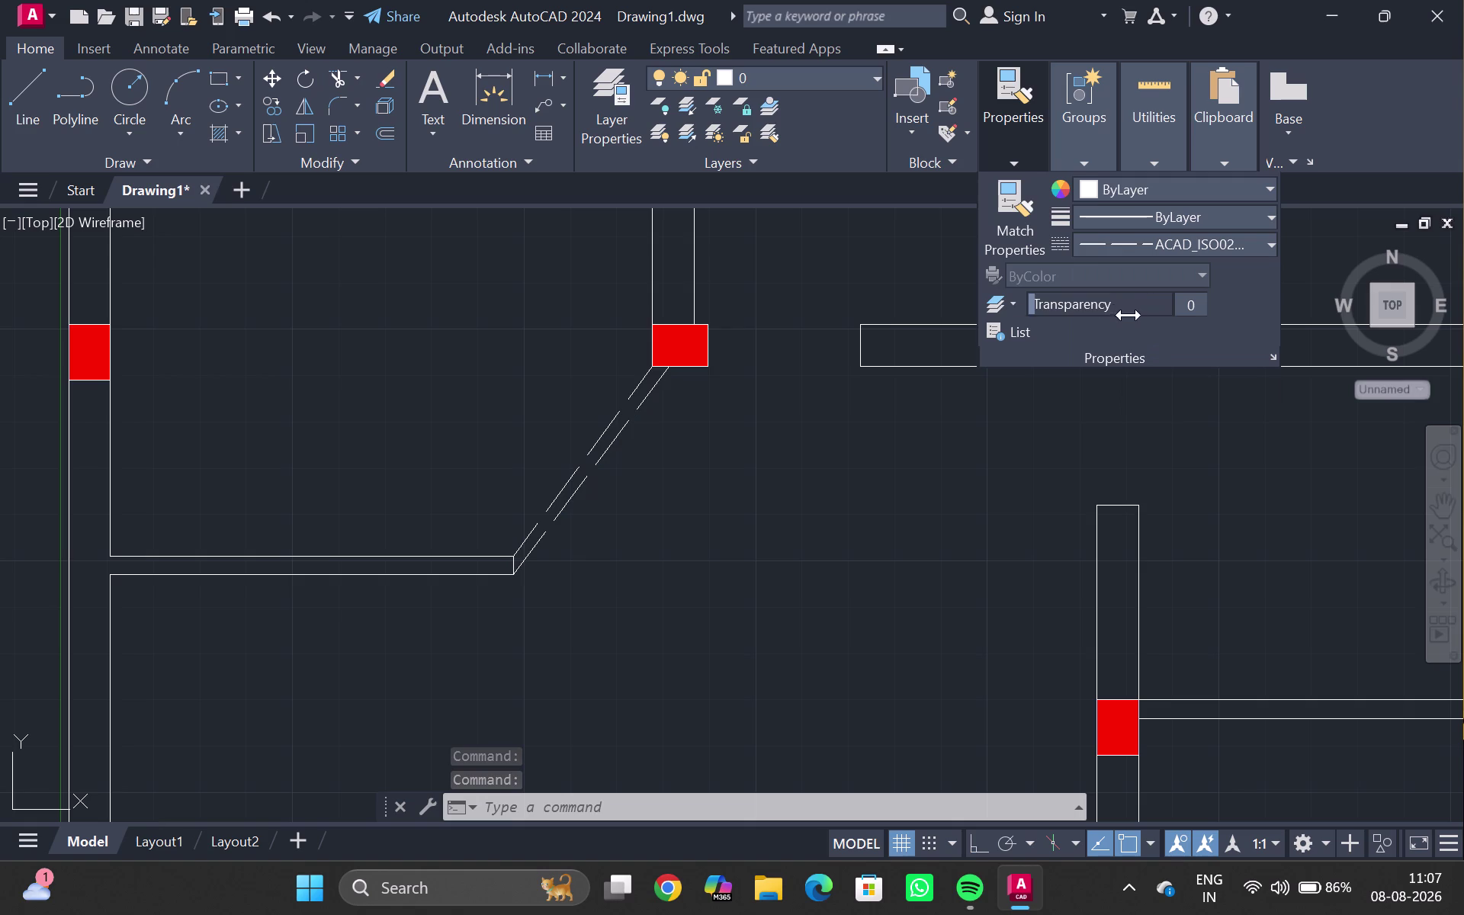
key(Escape)
scroll(down, 3)
scroll(down, 3)
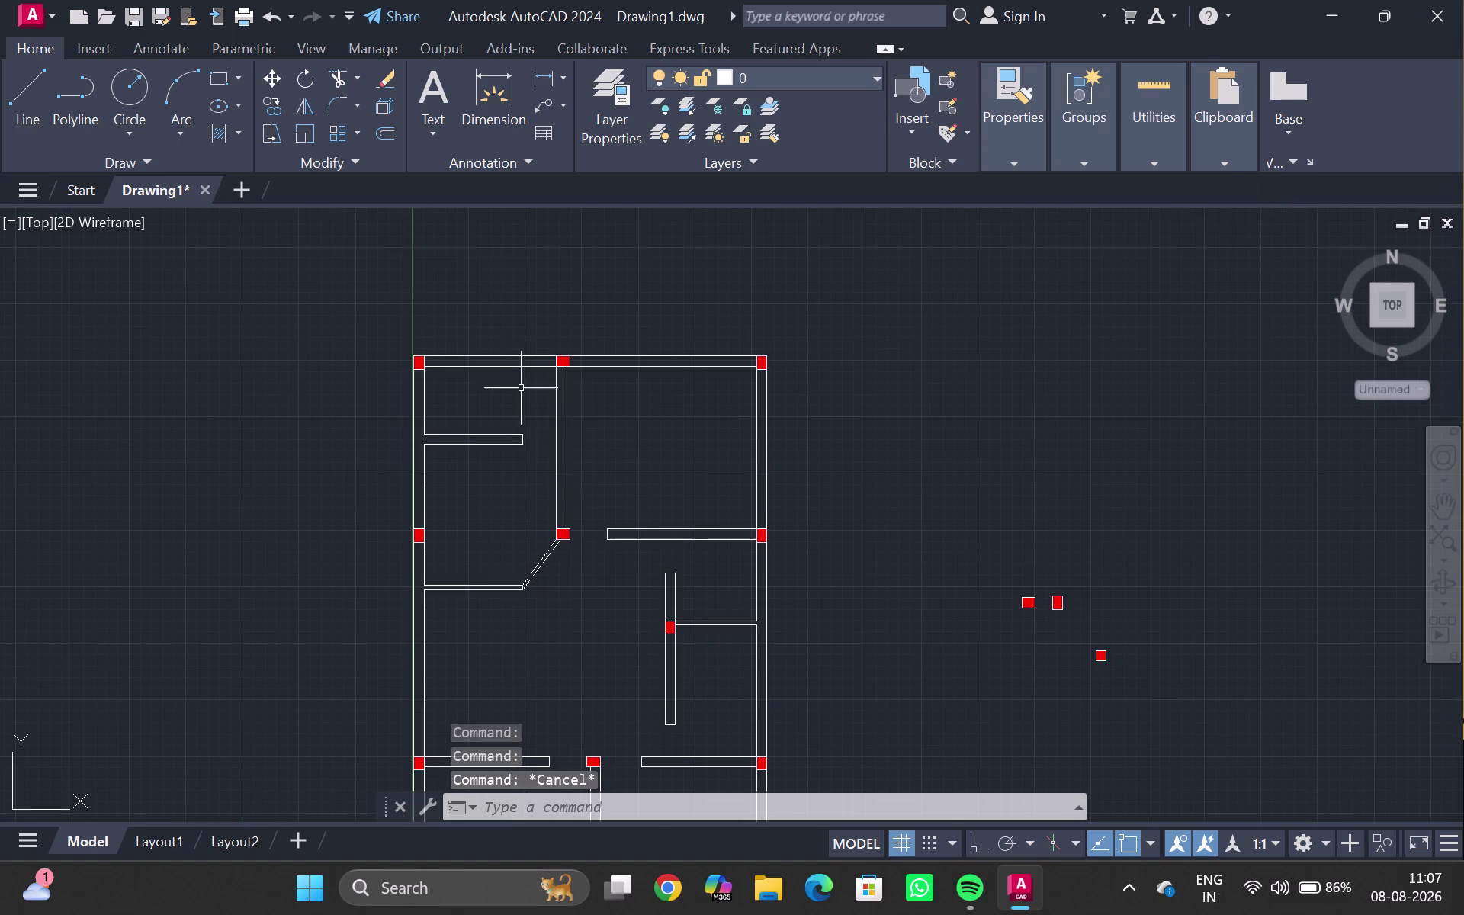
scroll(down, 3)
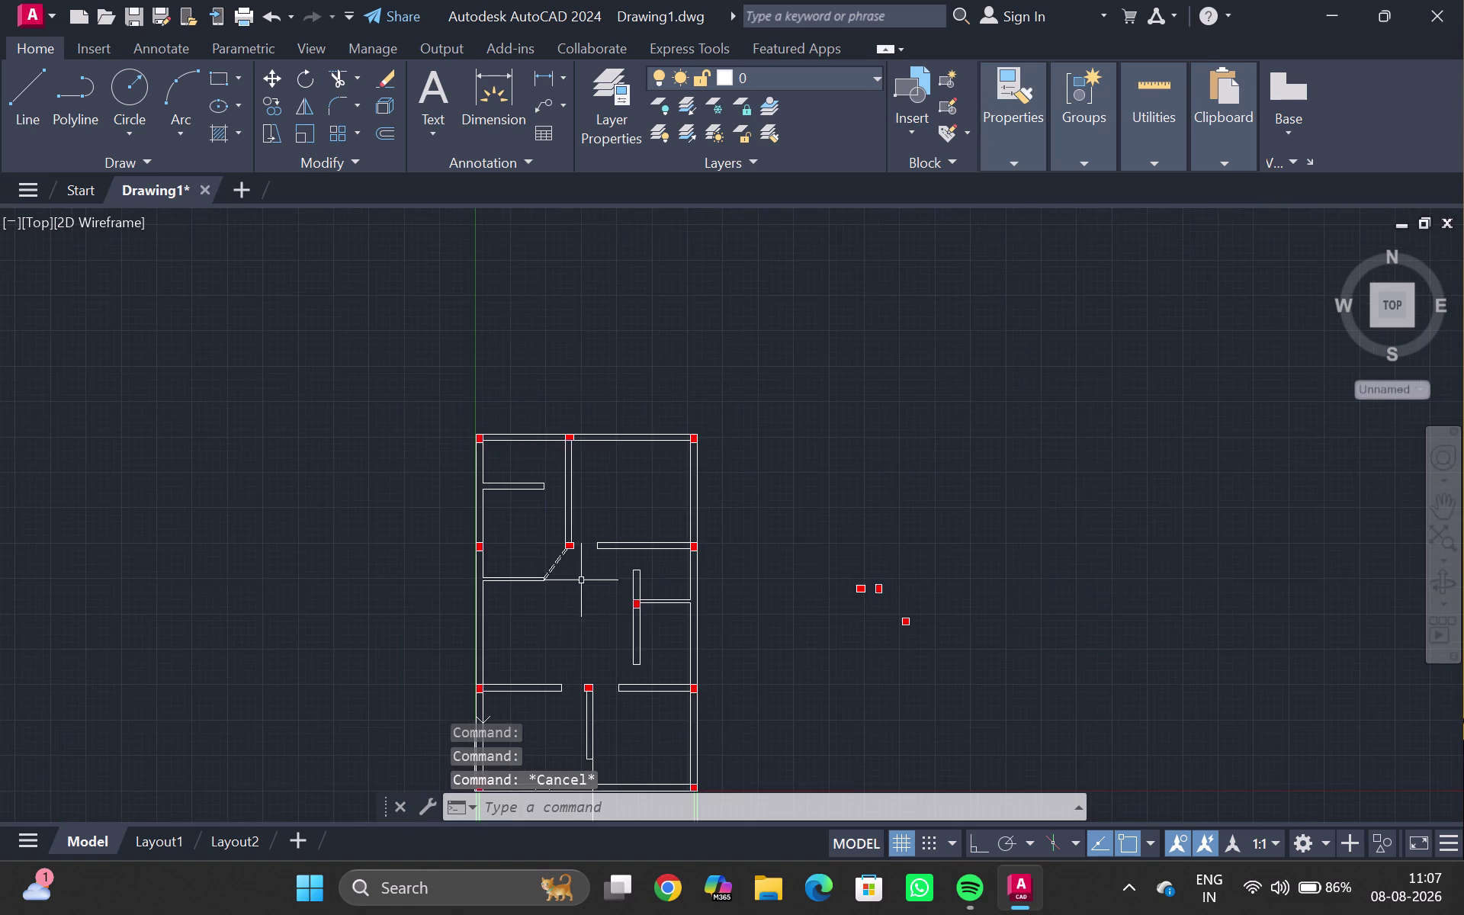
middle_drag(581, 580, 533, 257)
scroll(up, 3)
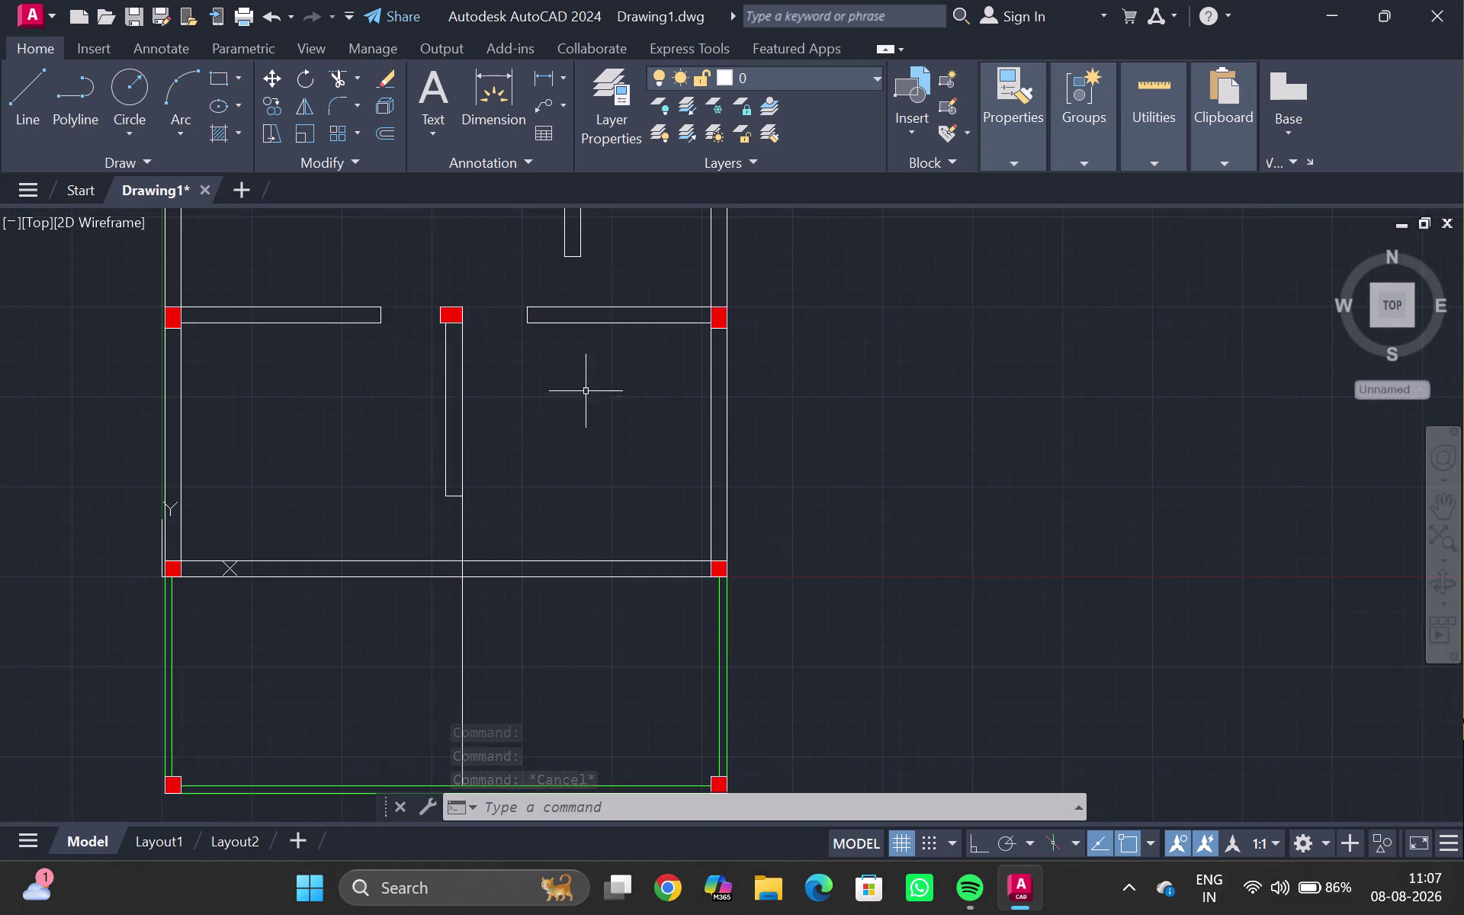
scroll(up, 3)
middle_drag(579, 382, 568, 328)
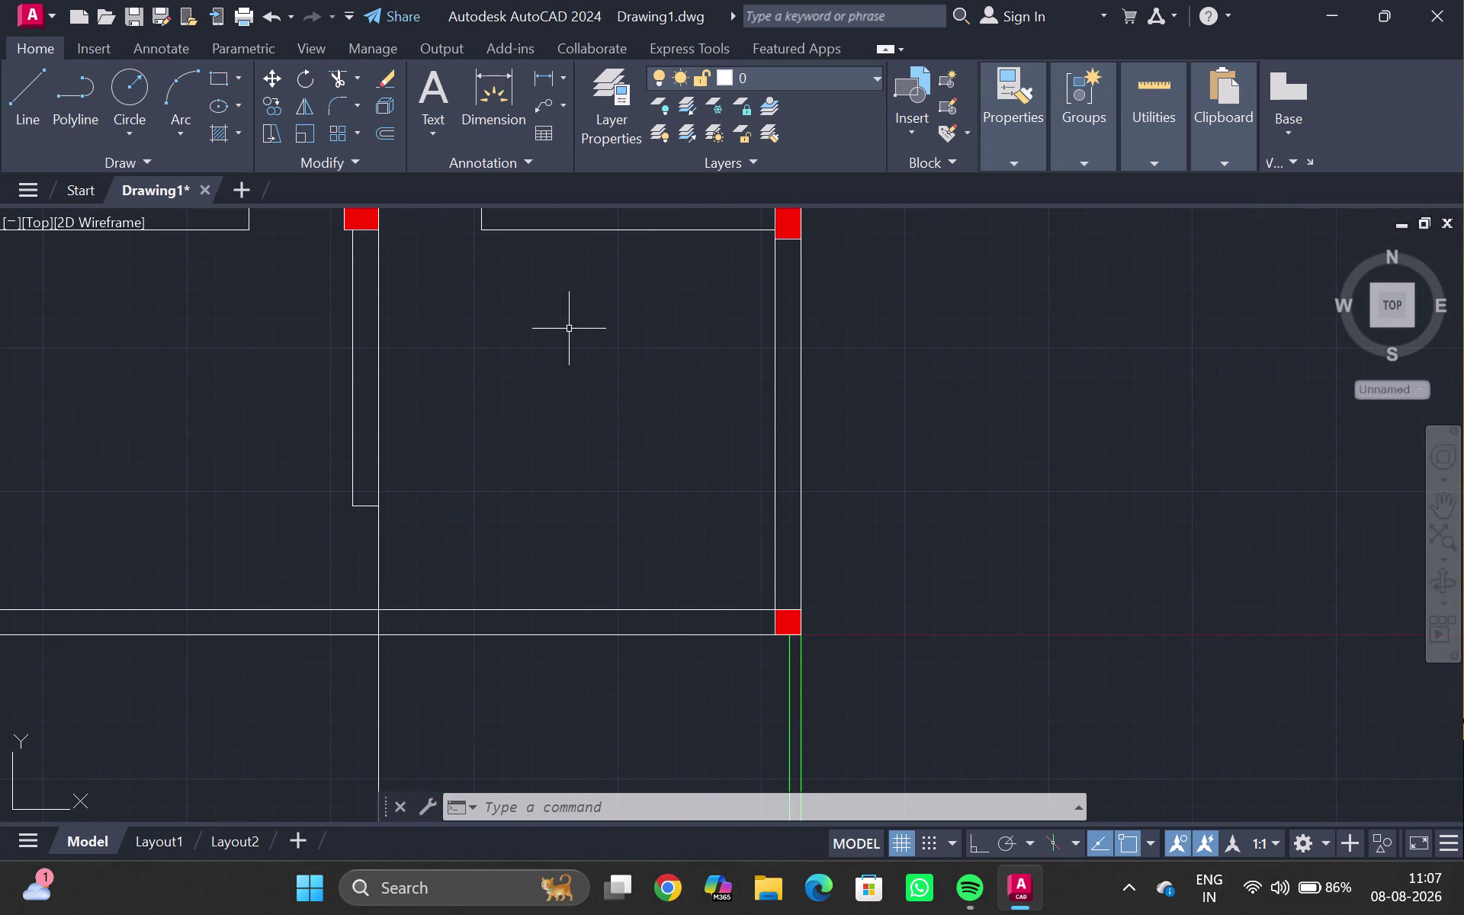
scroll(down, 3)
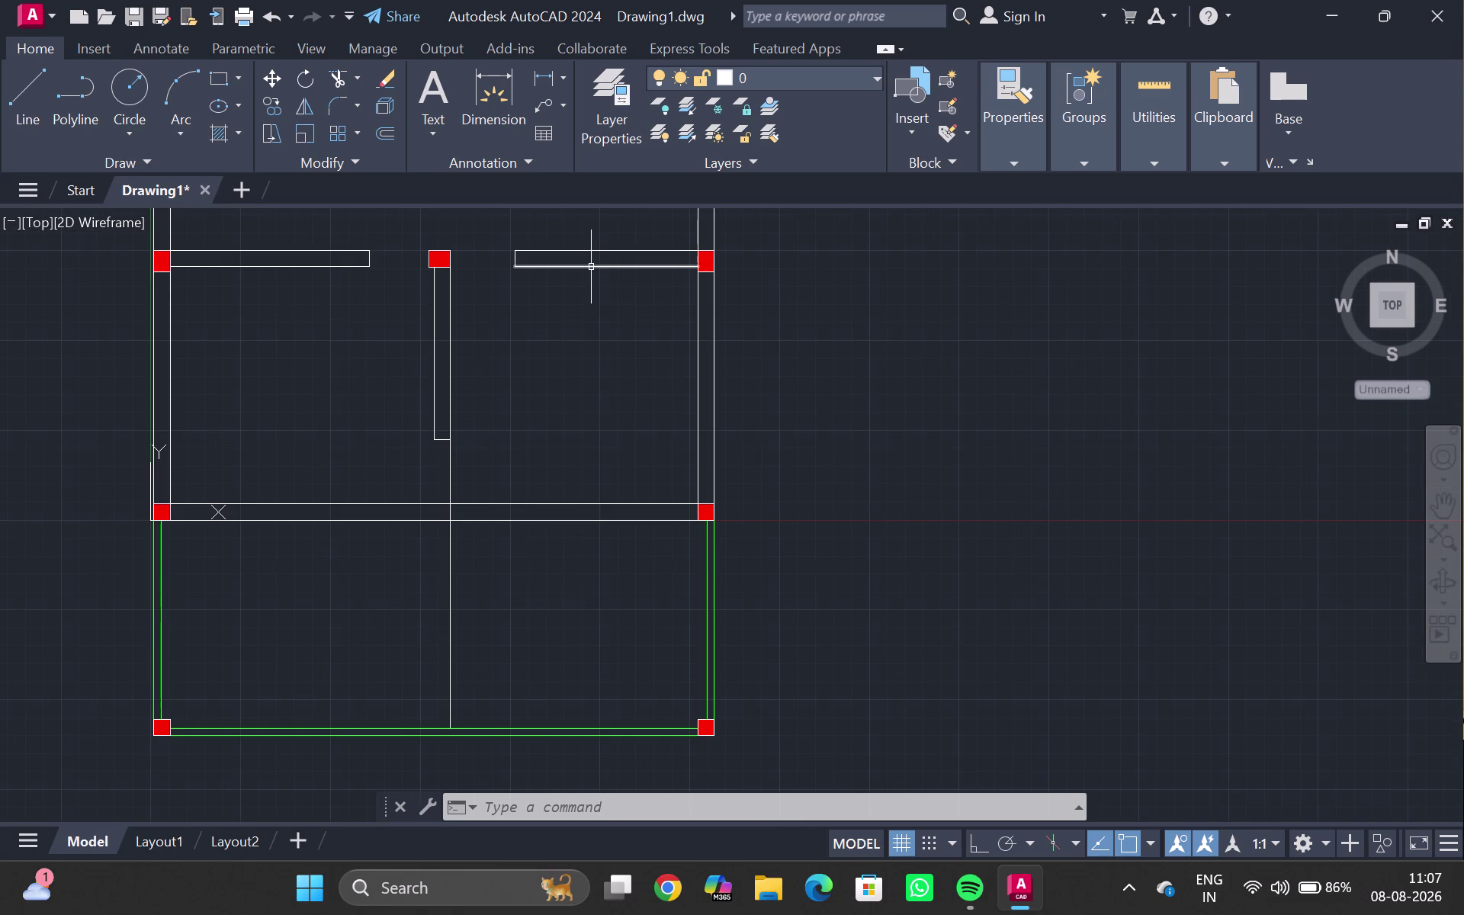
click(591, 267)
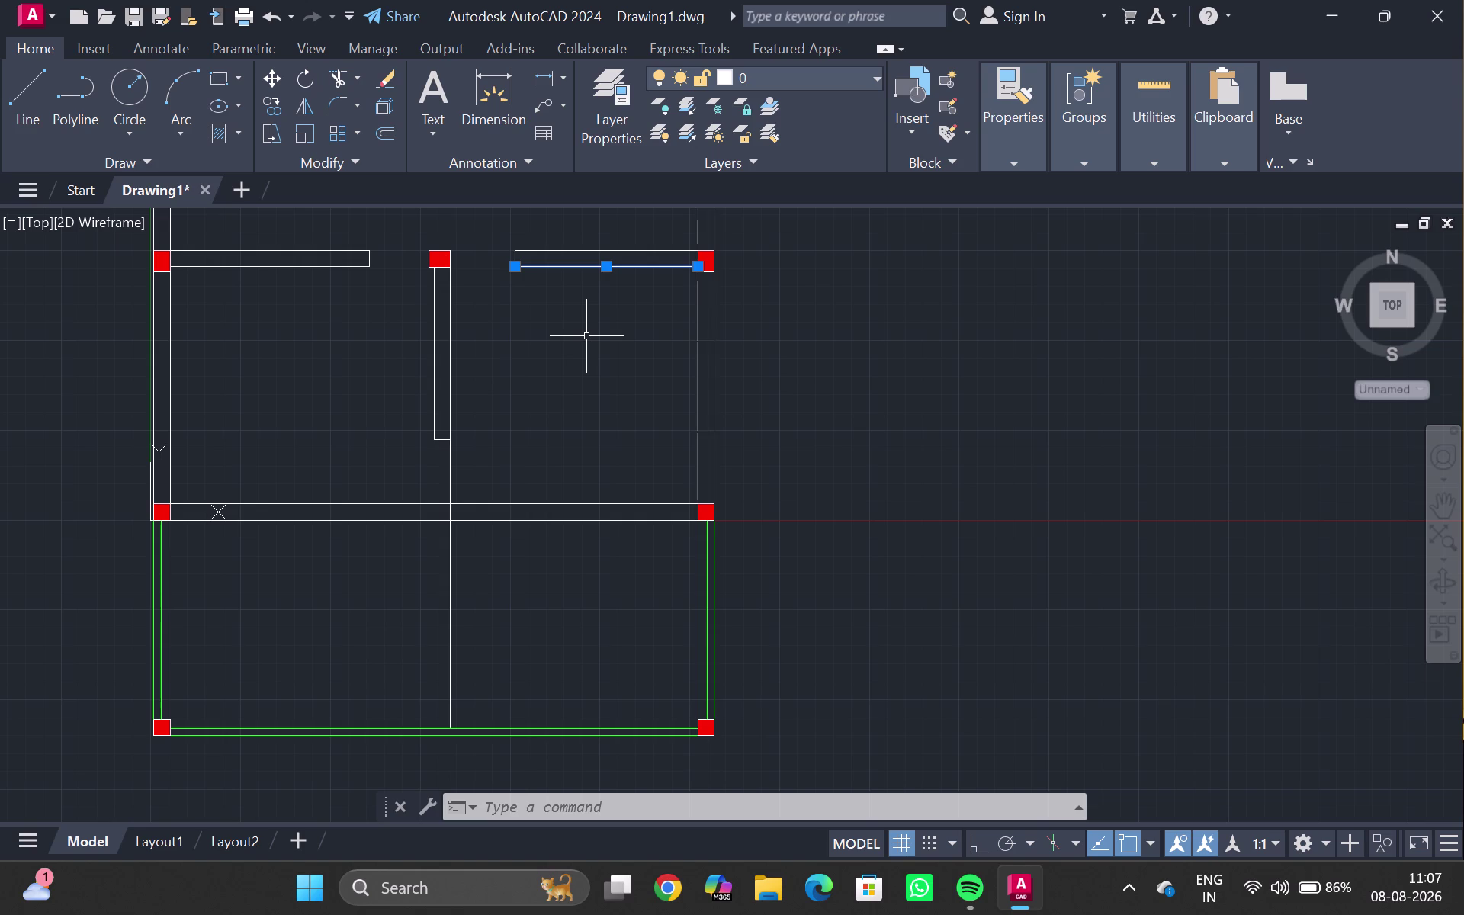
Offset the short top wall and the right outer and inner vertical walls by 3'.
key(o)
key(Return)
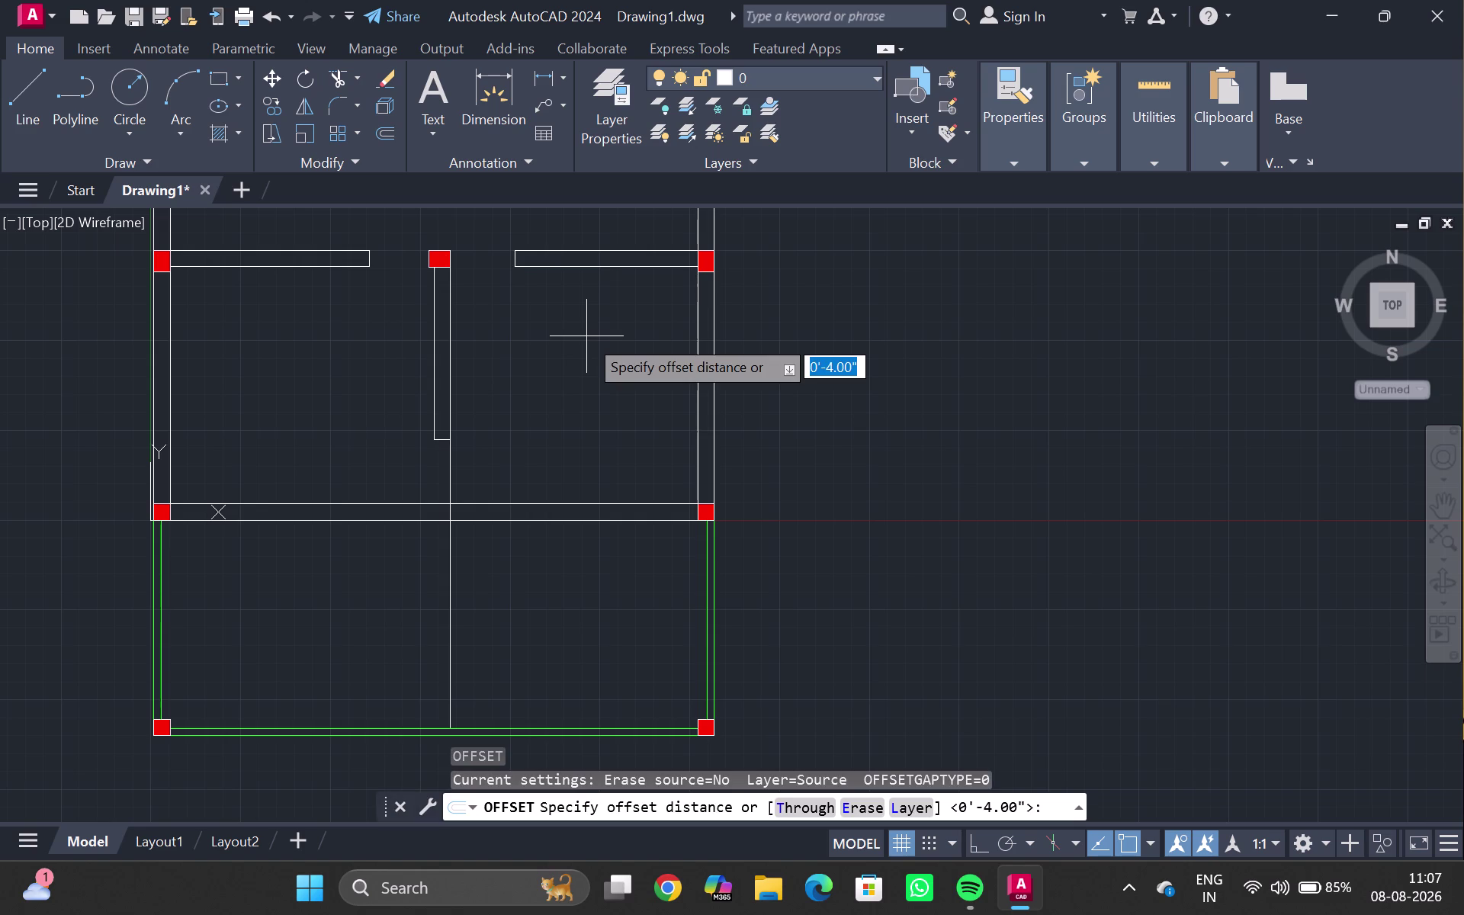
text(3')
key(Return)
click(582, 329)
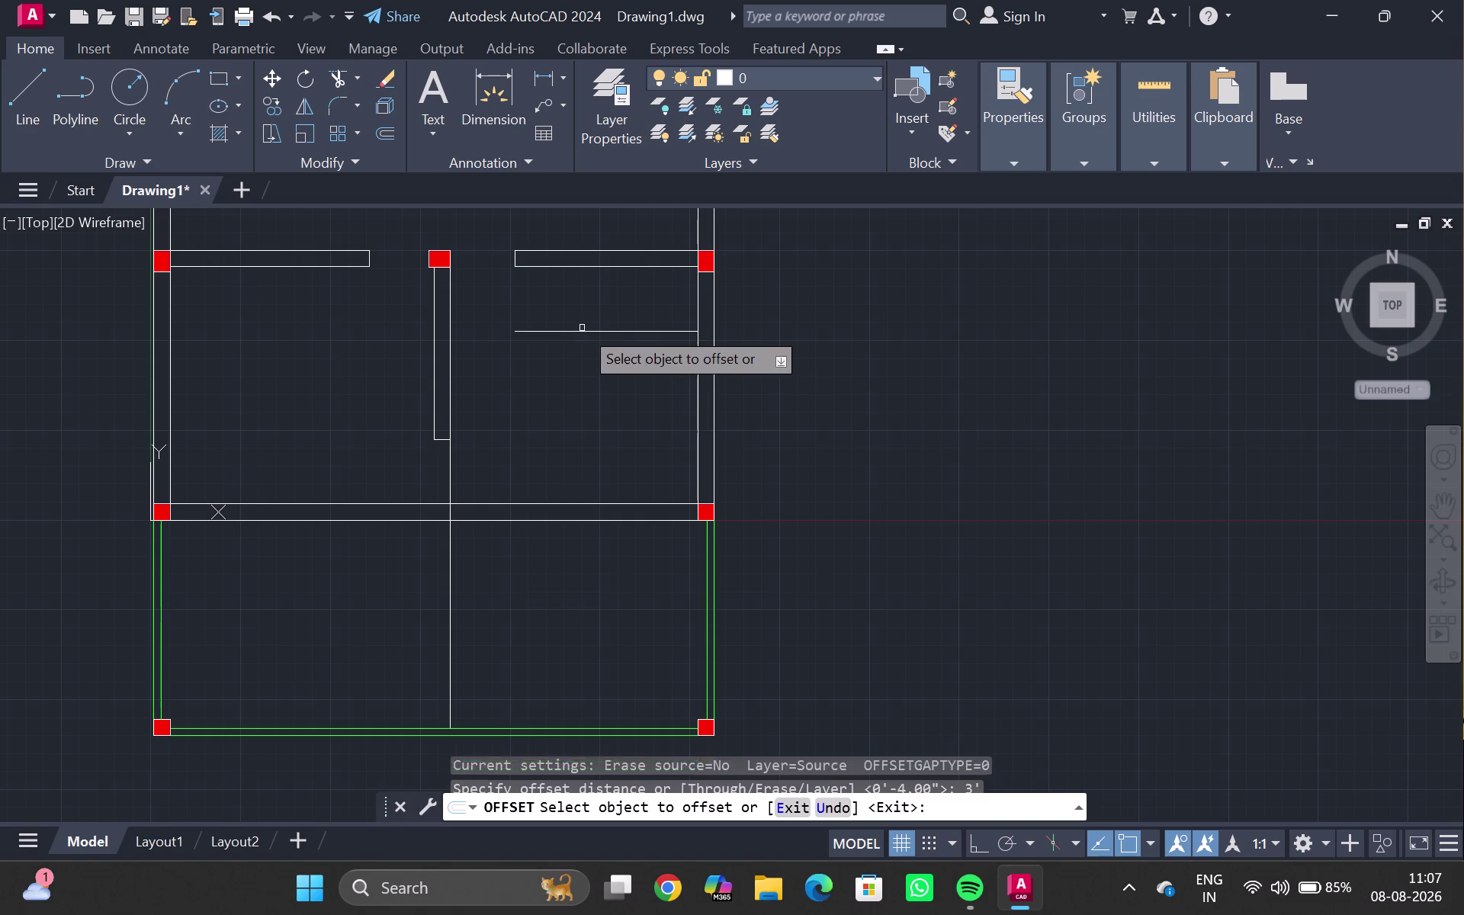
click(698, 370)
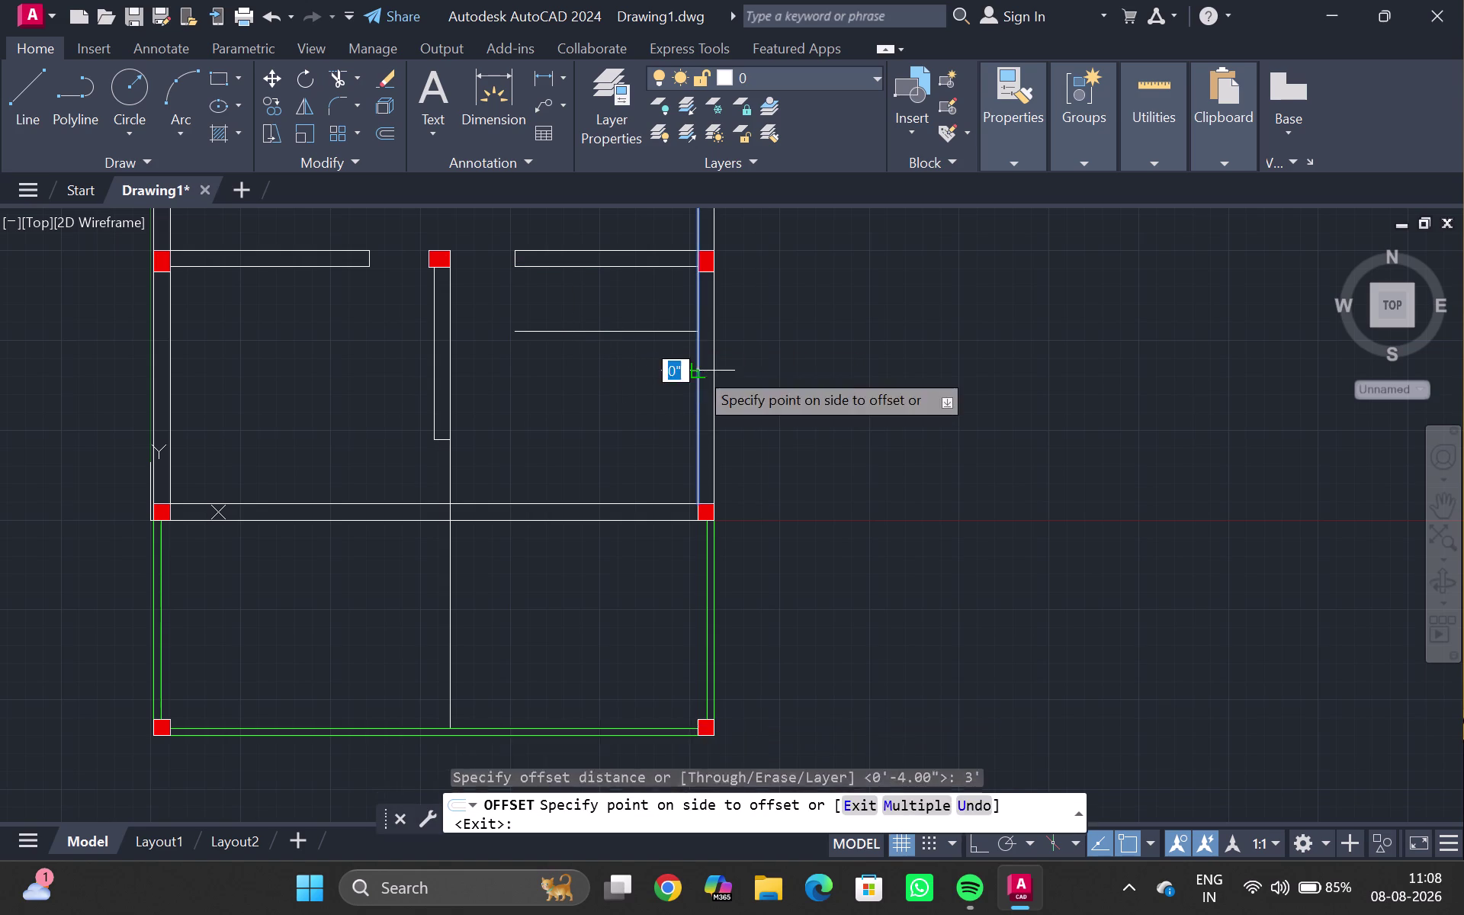
click(636, 366)
click(451, 402)
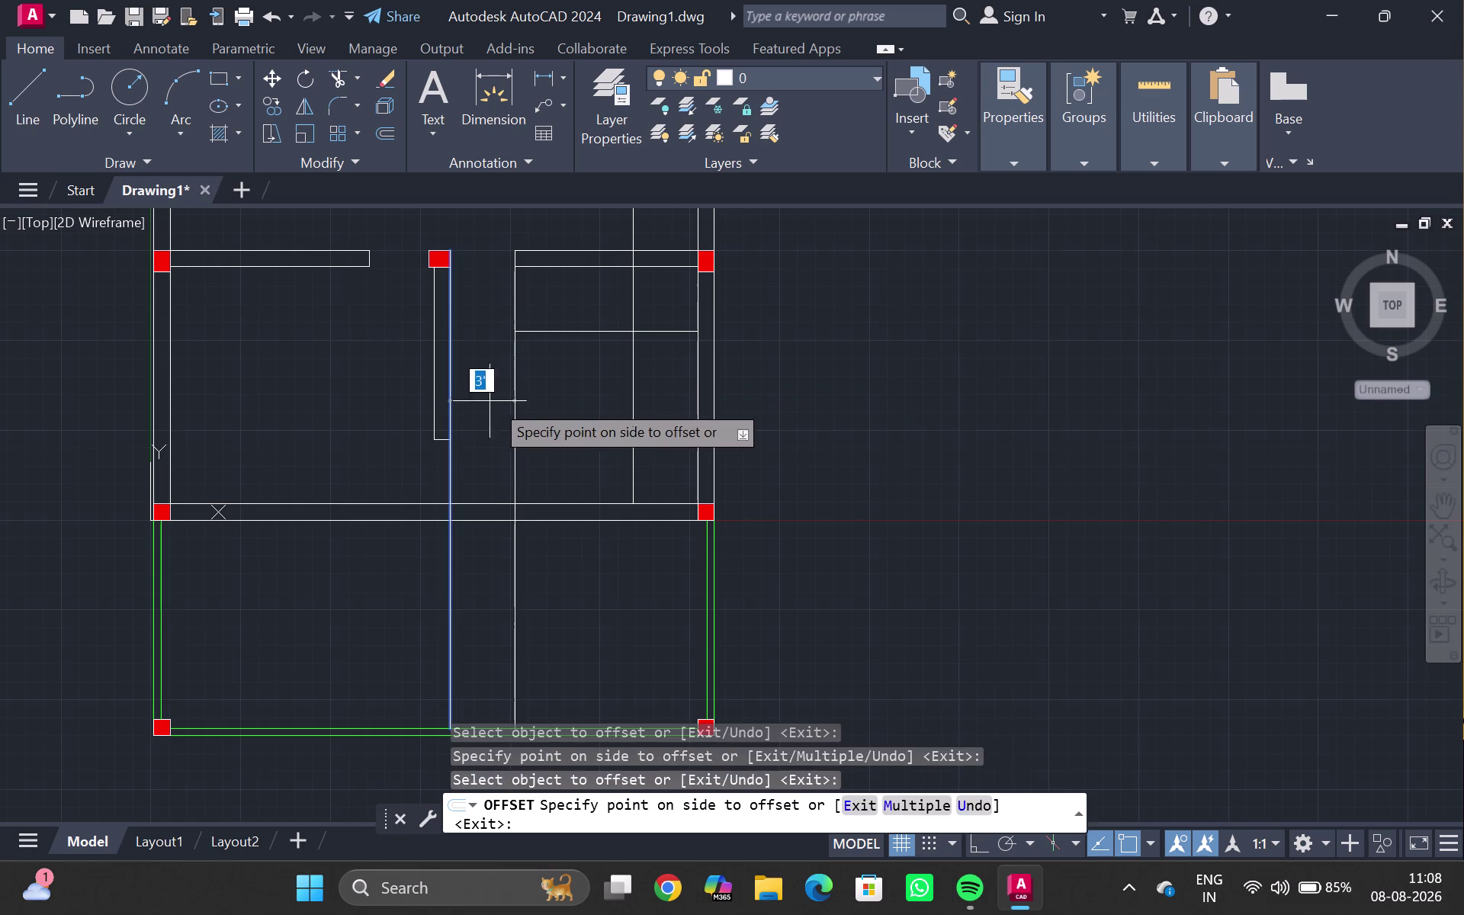
click(500, 401)
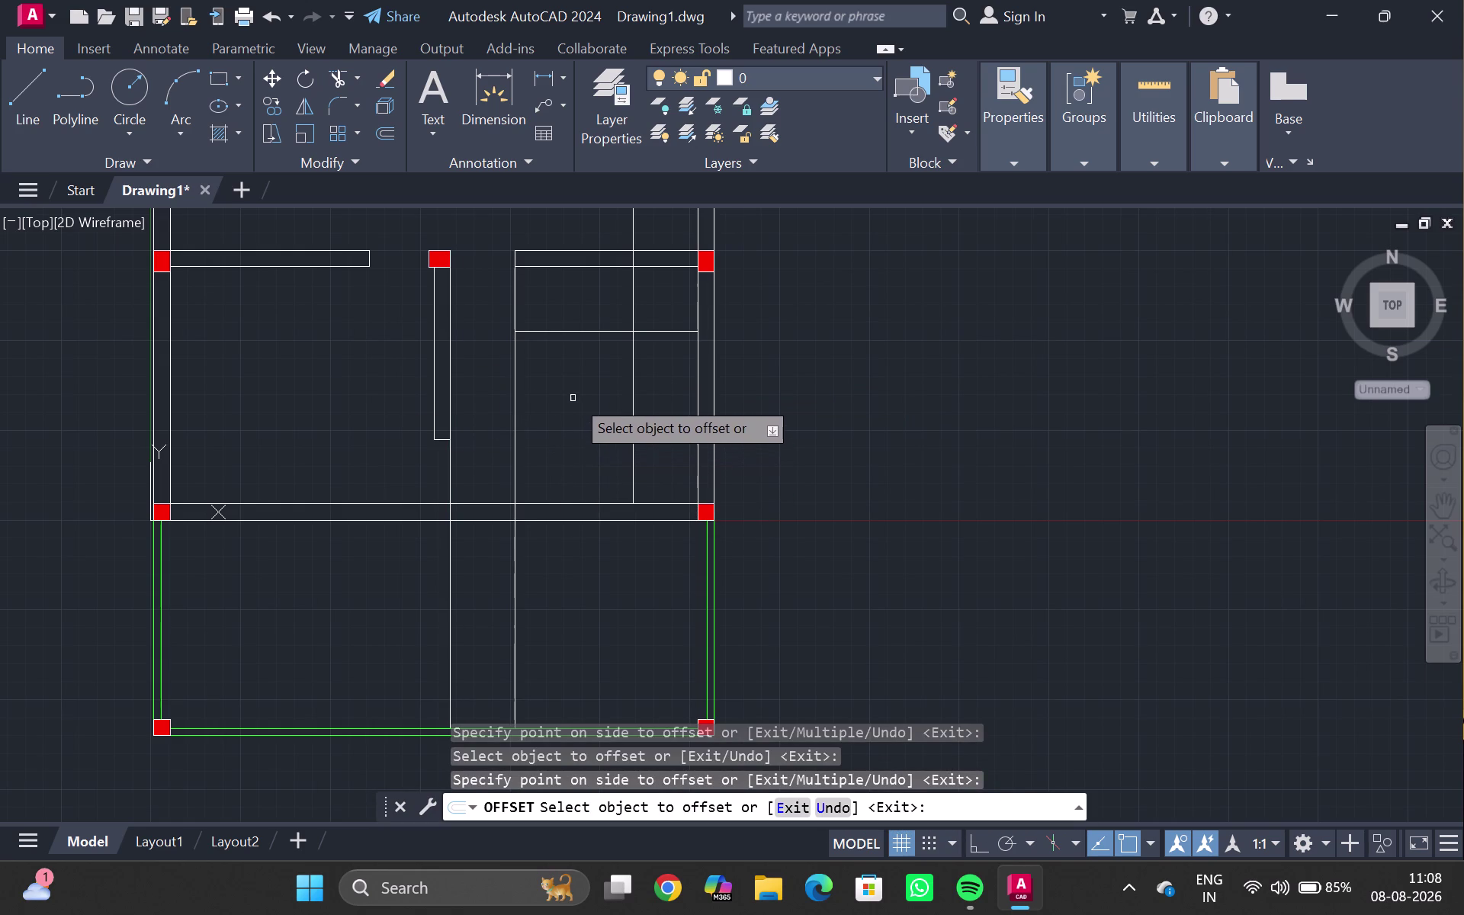
key(Escape)
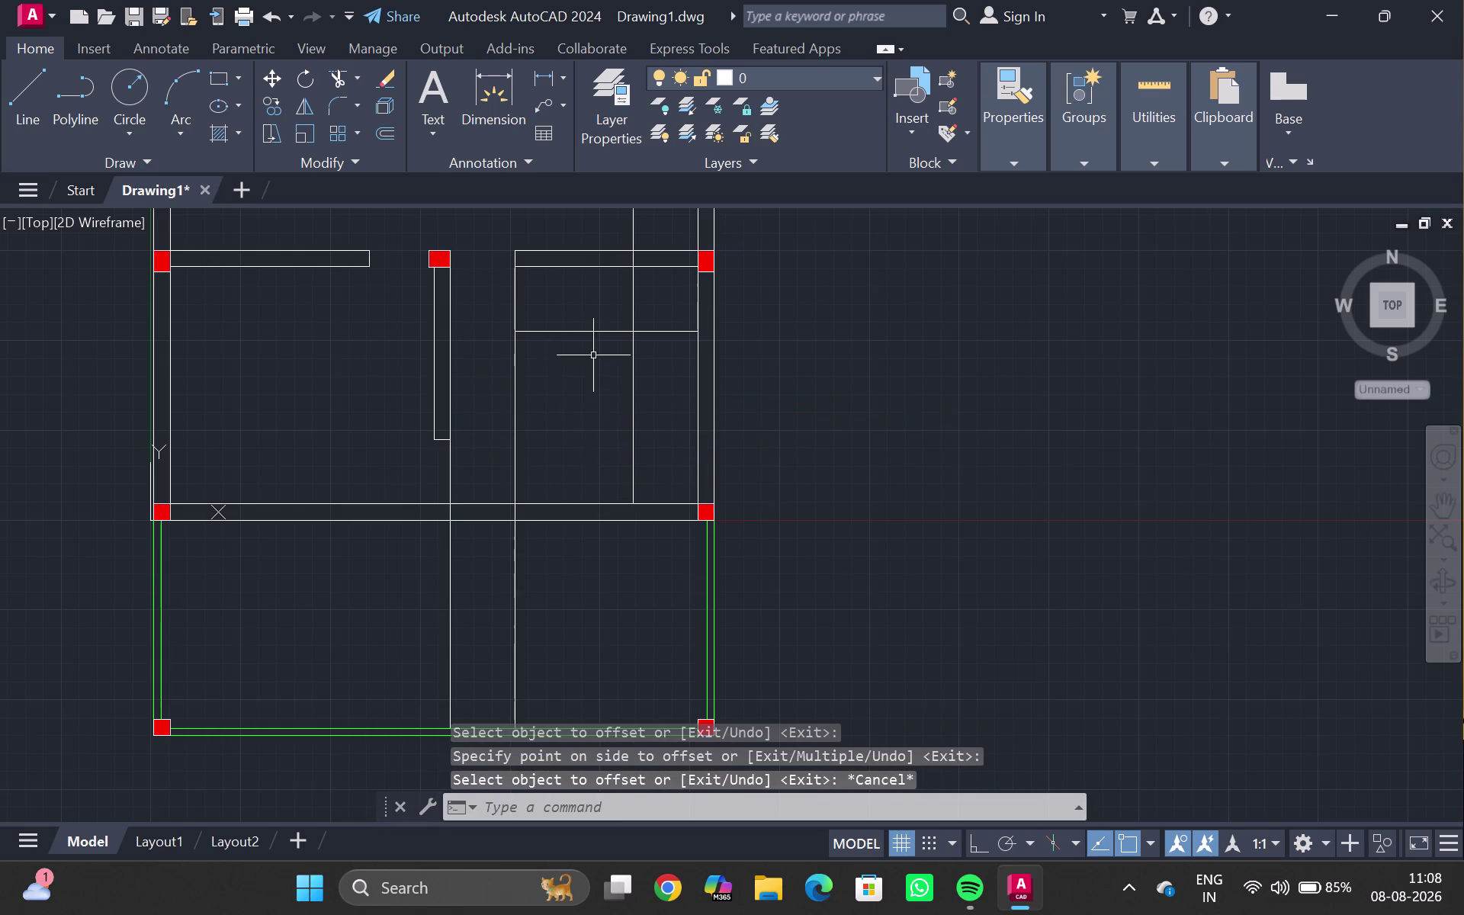
Fence-trim the extra line segments crossing the lower room.
text(tr)
key(Return)
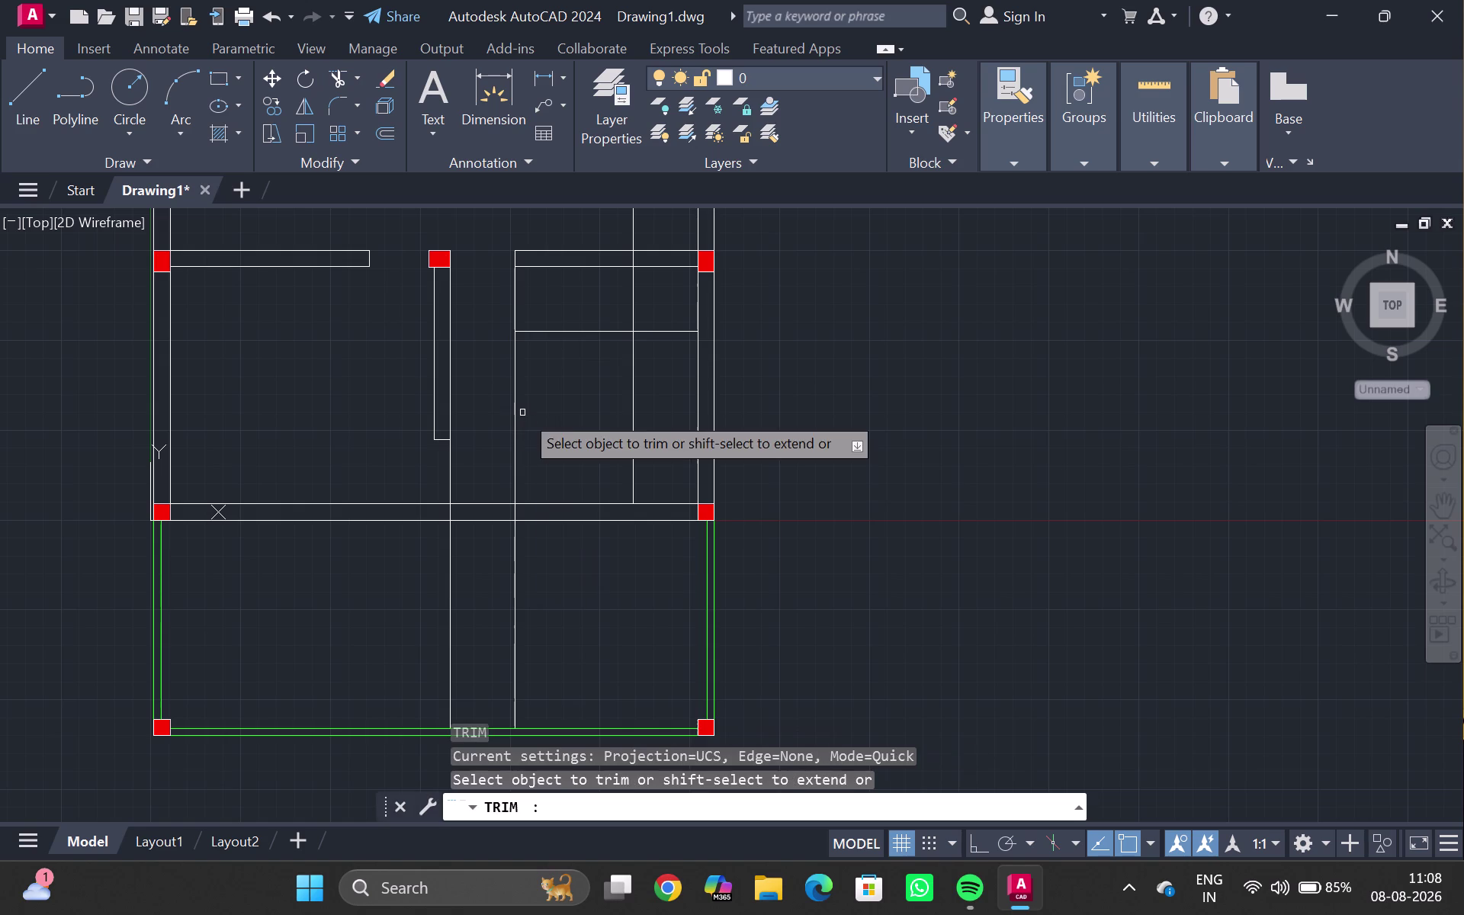
drag(502, 544, 524, 559)
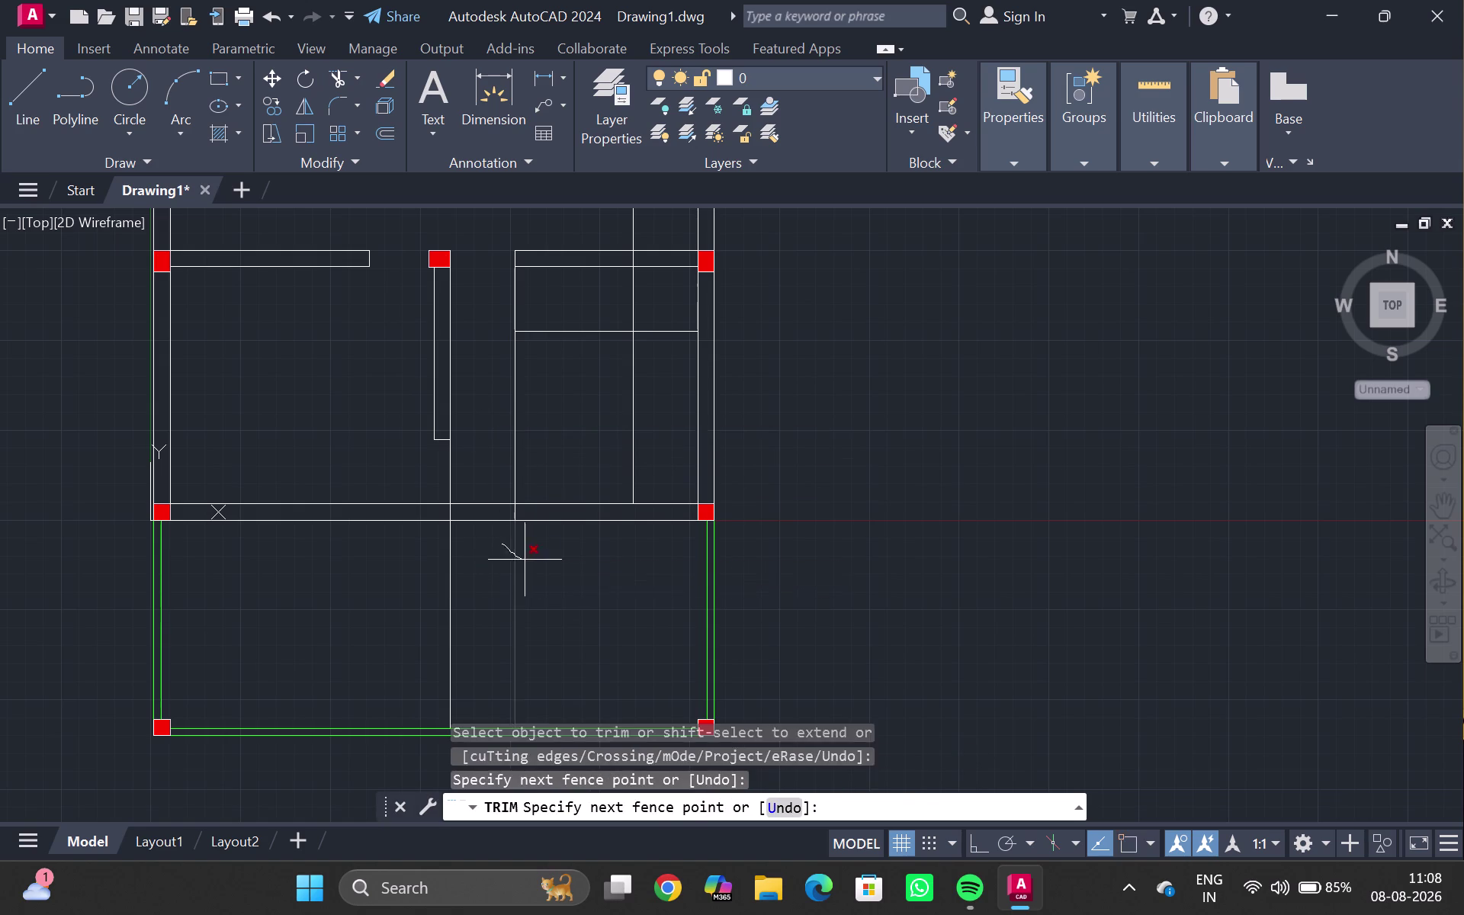
drag(524, 559, 546, 559)
scroll(up, 3)
drag(531, 545, 562, 556)
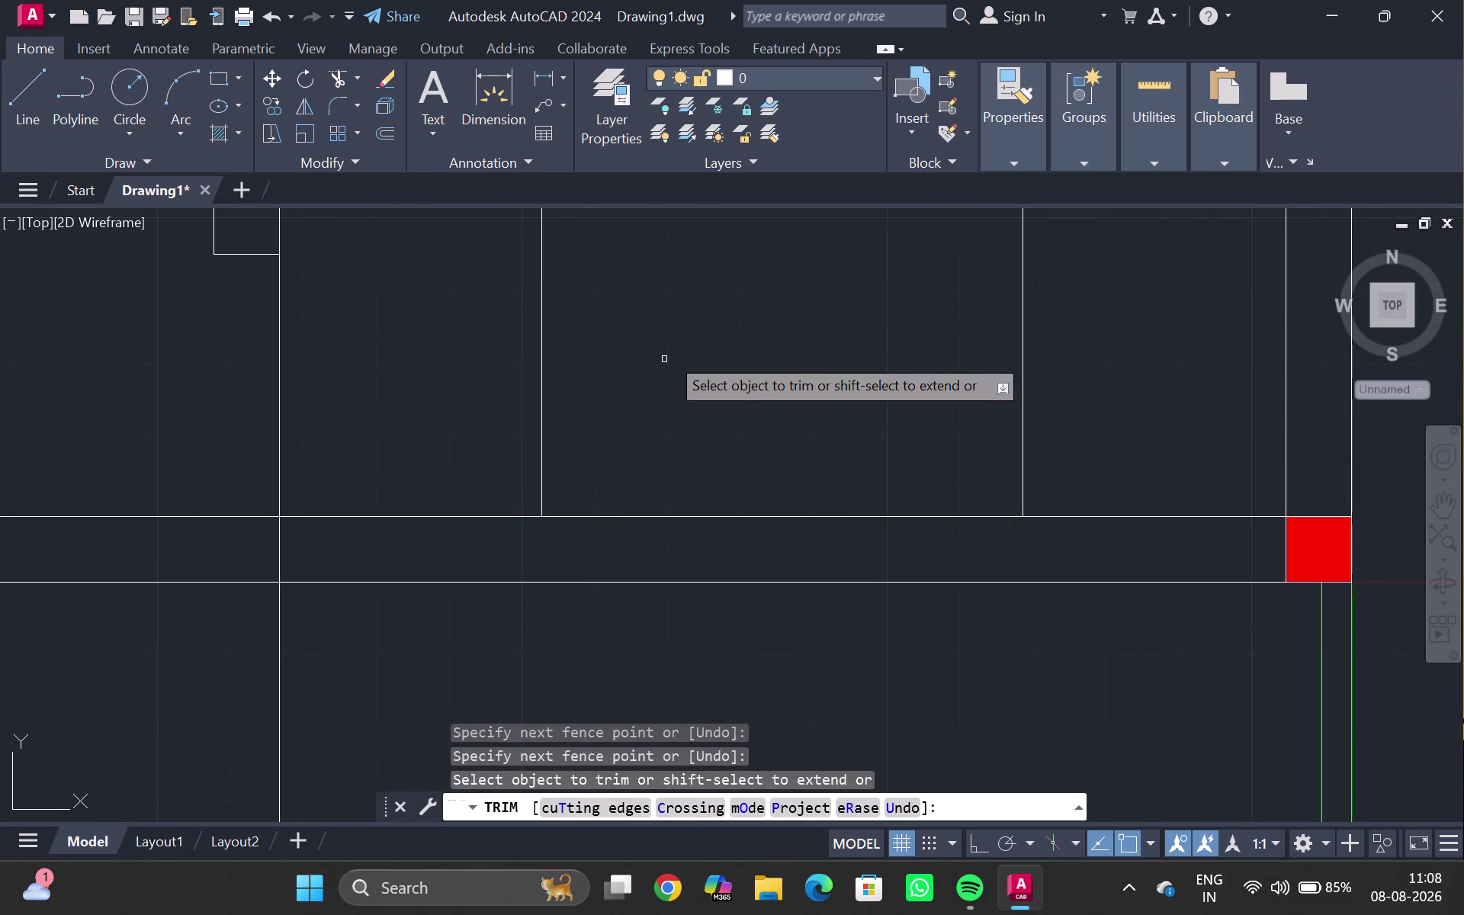
scroll(down, 3)
middle_drag(679, 352, 588, 504)
scroll(down, 3)
middle_drag(647, 402, 571, 531)
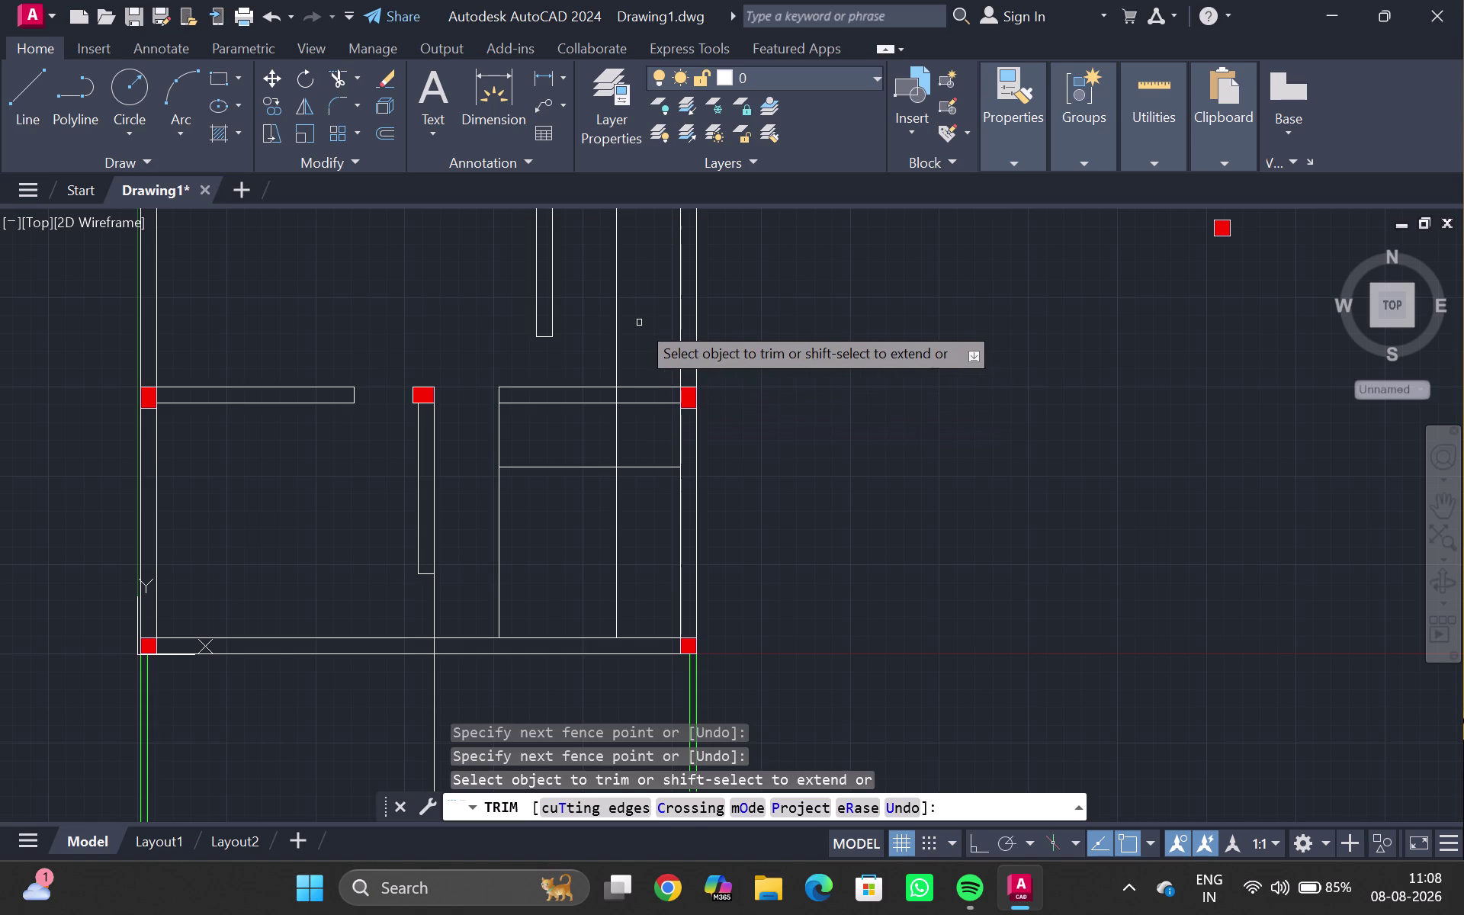
Trim the offset line ends and overlaps in the right room, then end TRIM.
drag(639, 322, 598, 327)
scroll(up, 3)
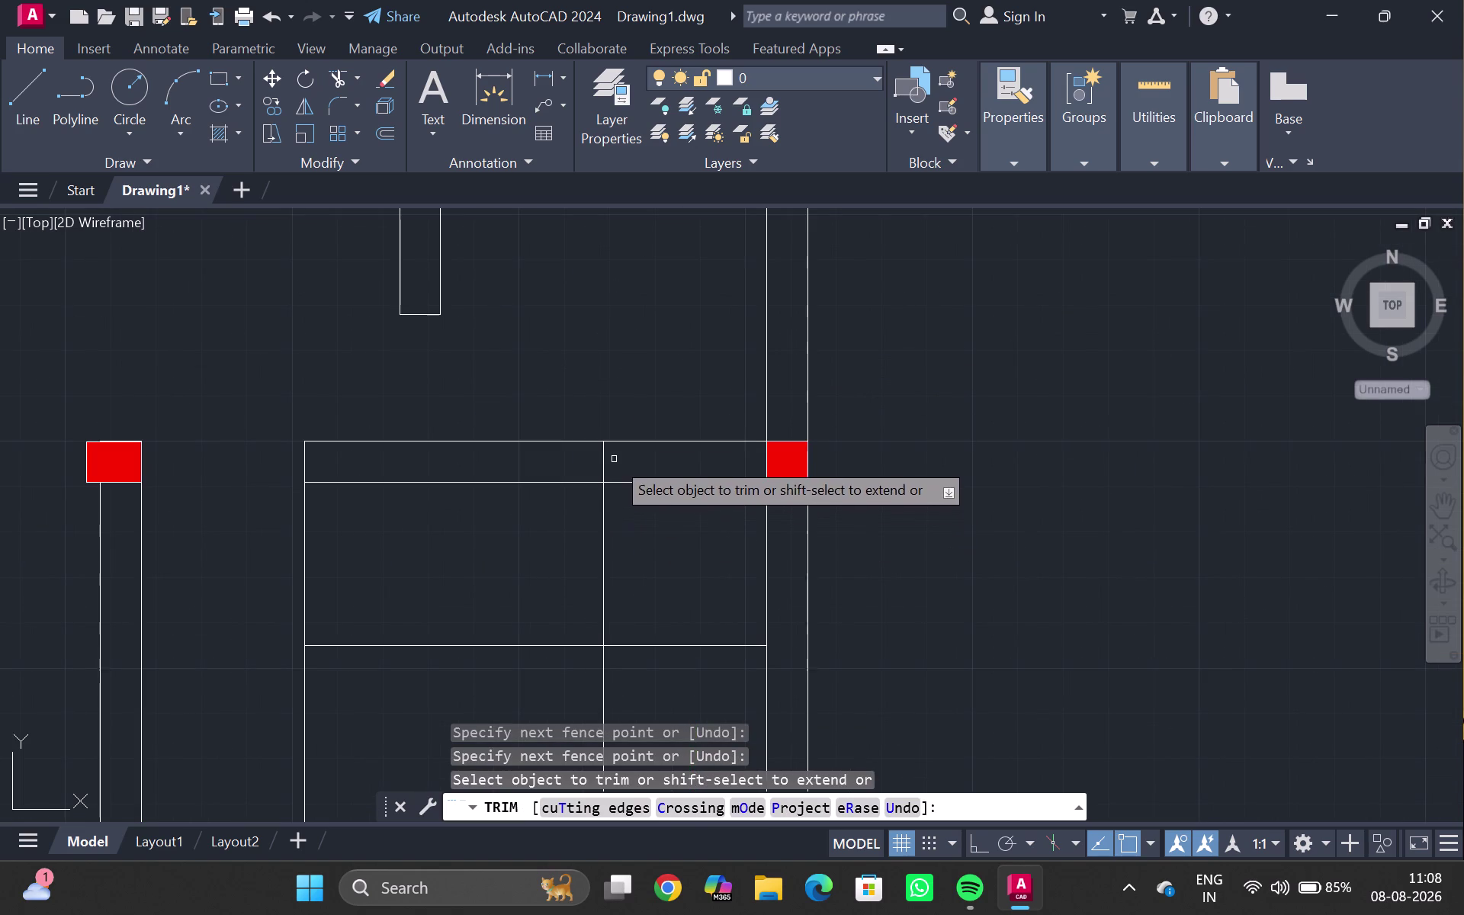
drag(613, 459, 589, 463)
scroll(down, 3)
middle_drag(610, 336, 605, 391)
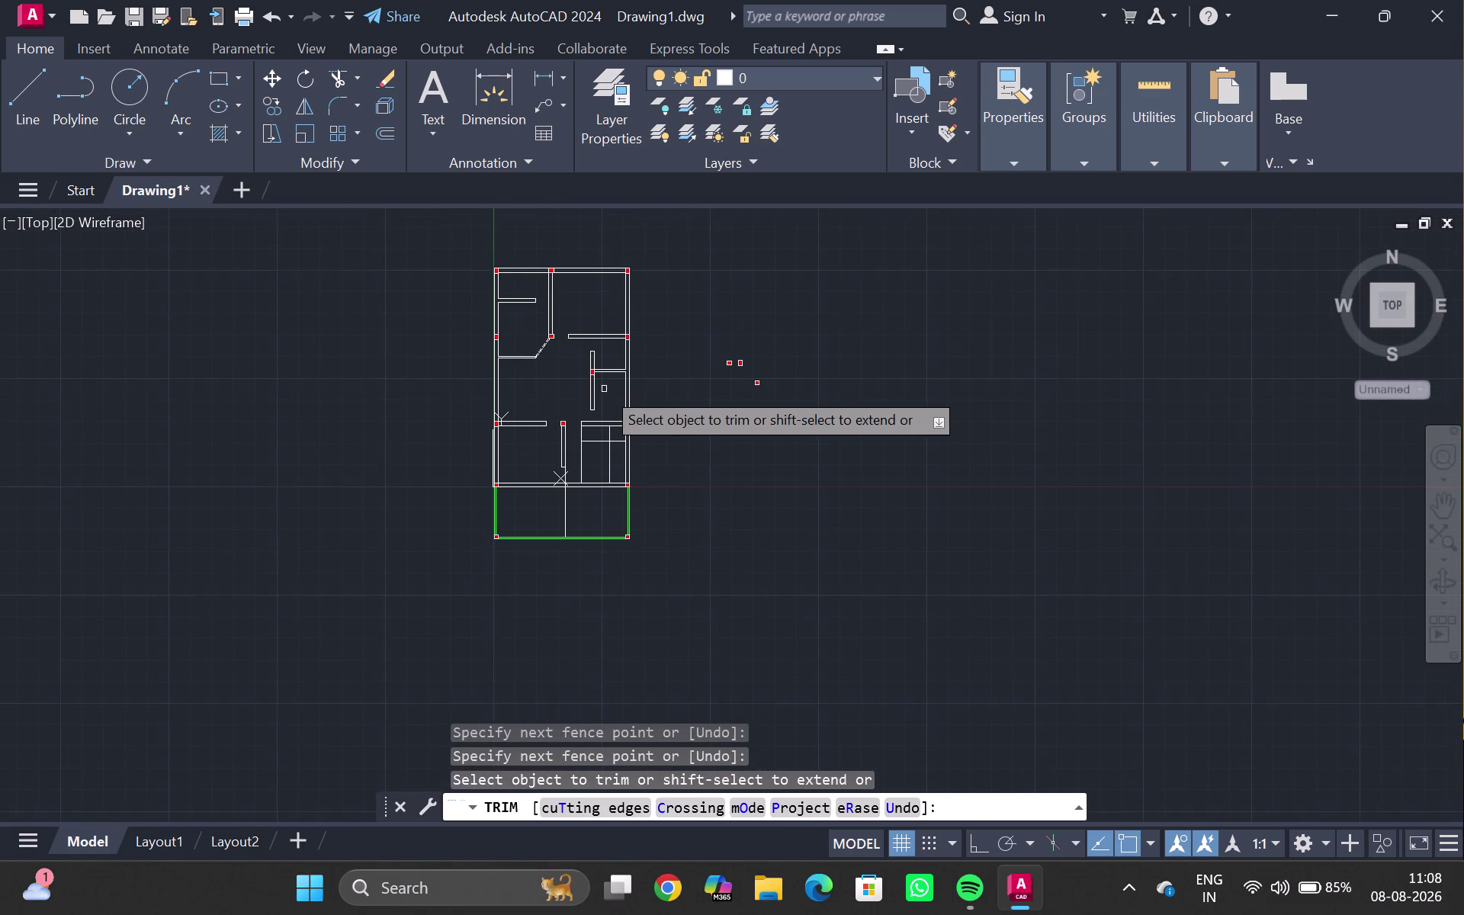
key(Escape)
scroll(up, 3)
scroll(up, 3)
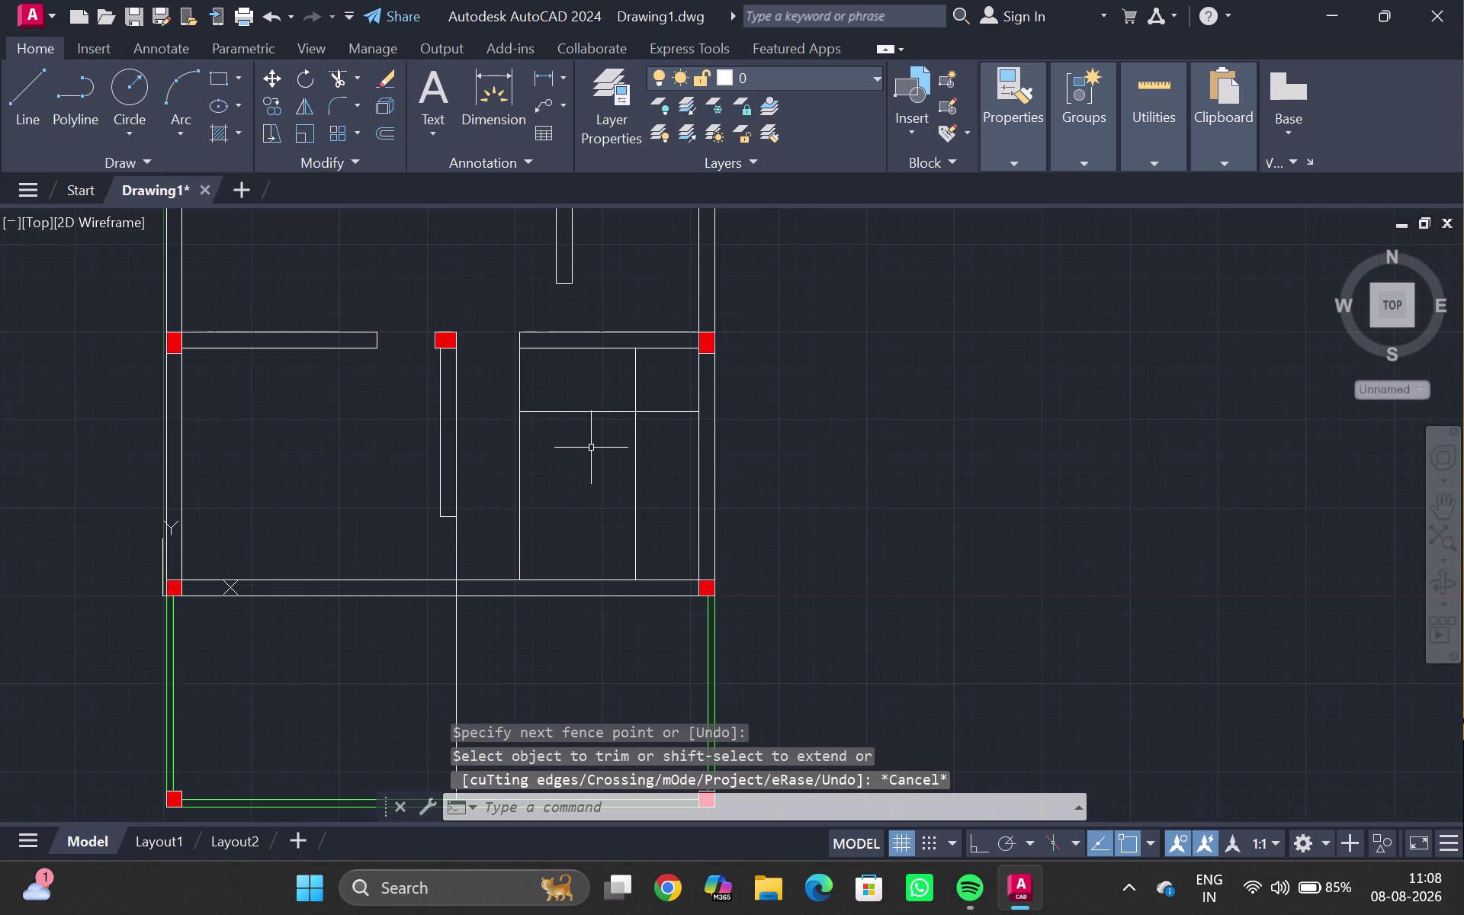
scroll(up, 3)
middle_drag(591, 446, 561, 474)
scroll(up, 3)
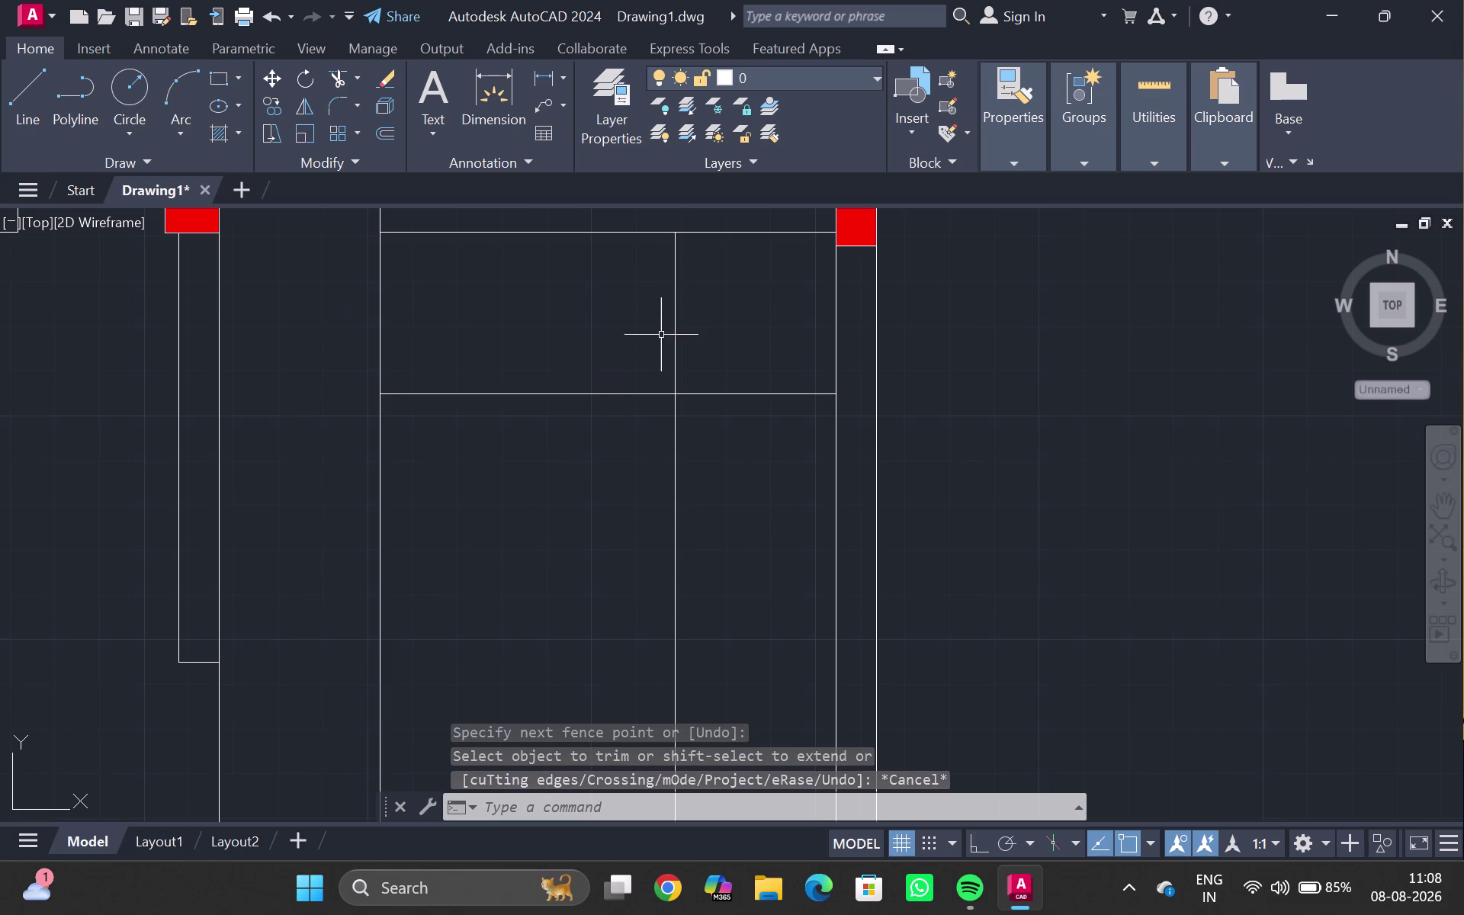
click(676, 328)
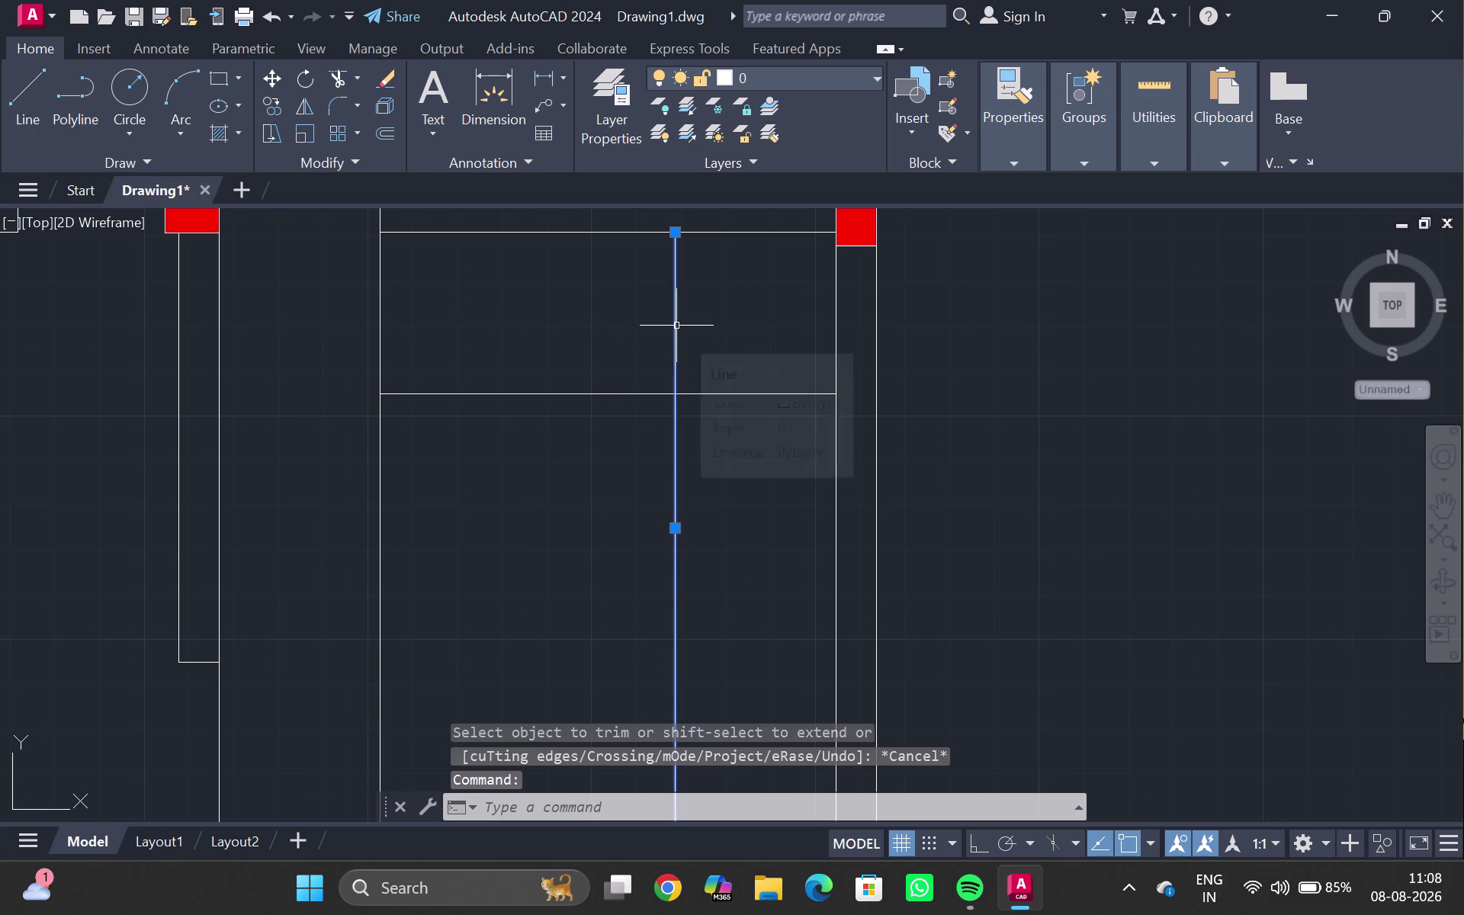
Break the vertical centre line at its intersection with the horizontal offset line.
text(brez)
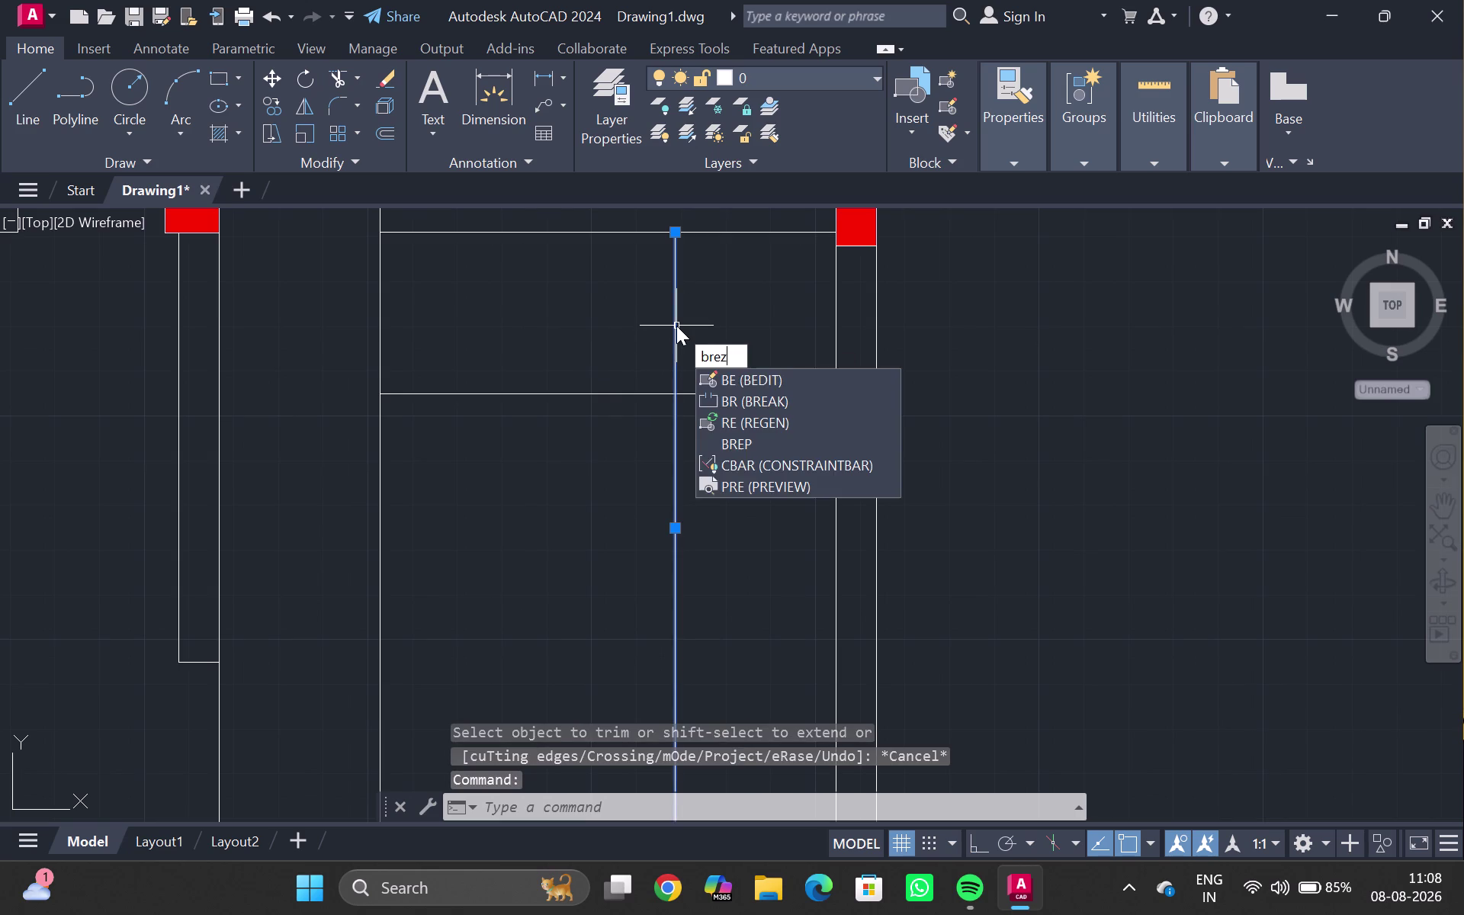
key(BackSpace)
key(a)
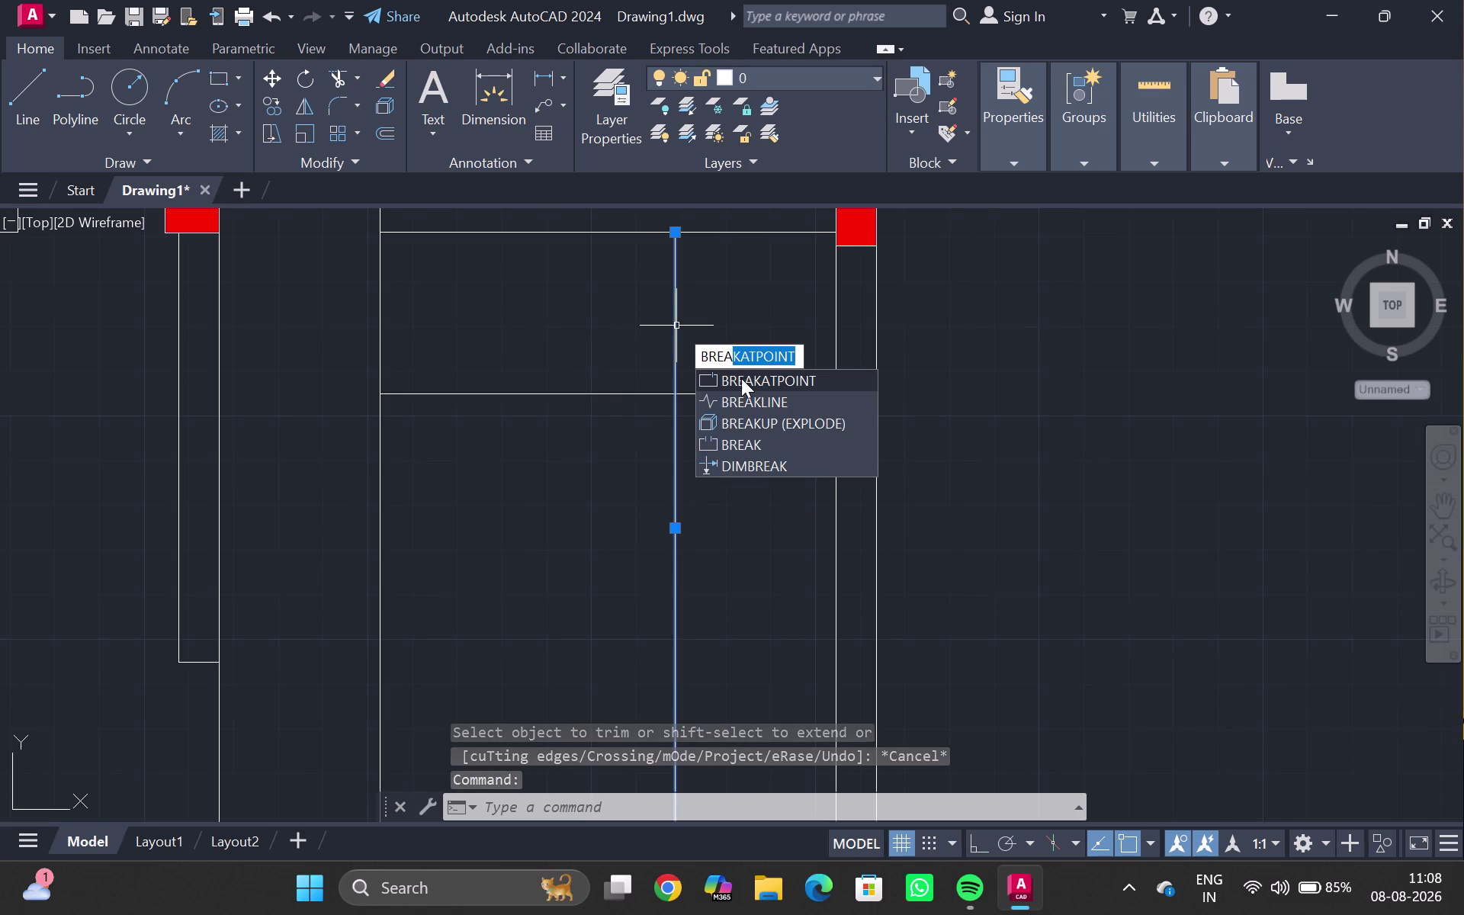
click(743, 384)
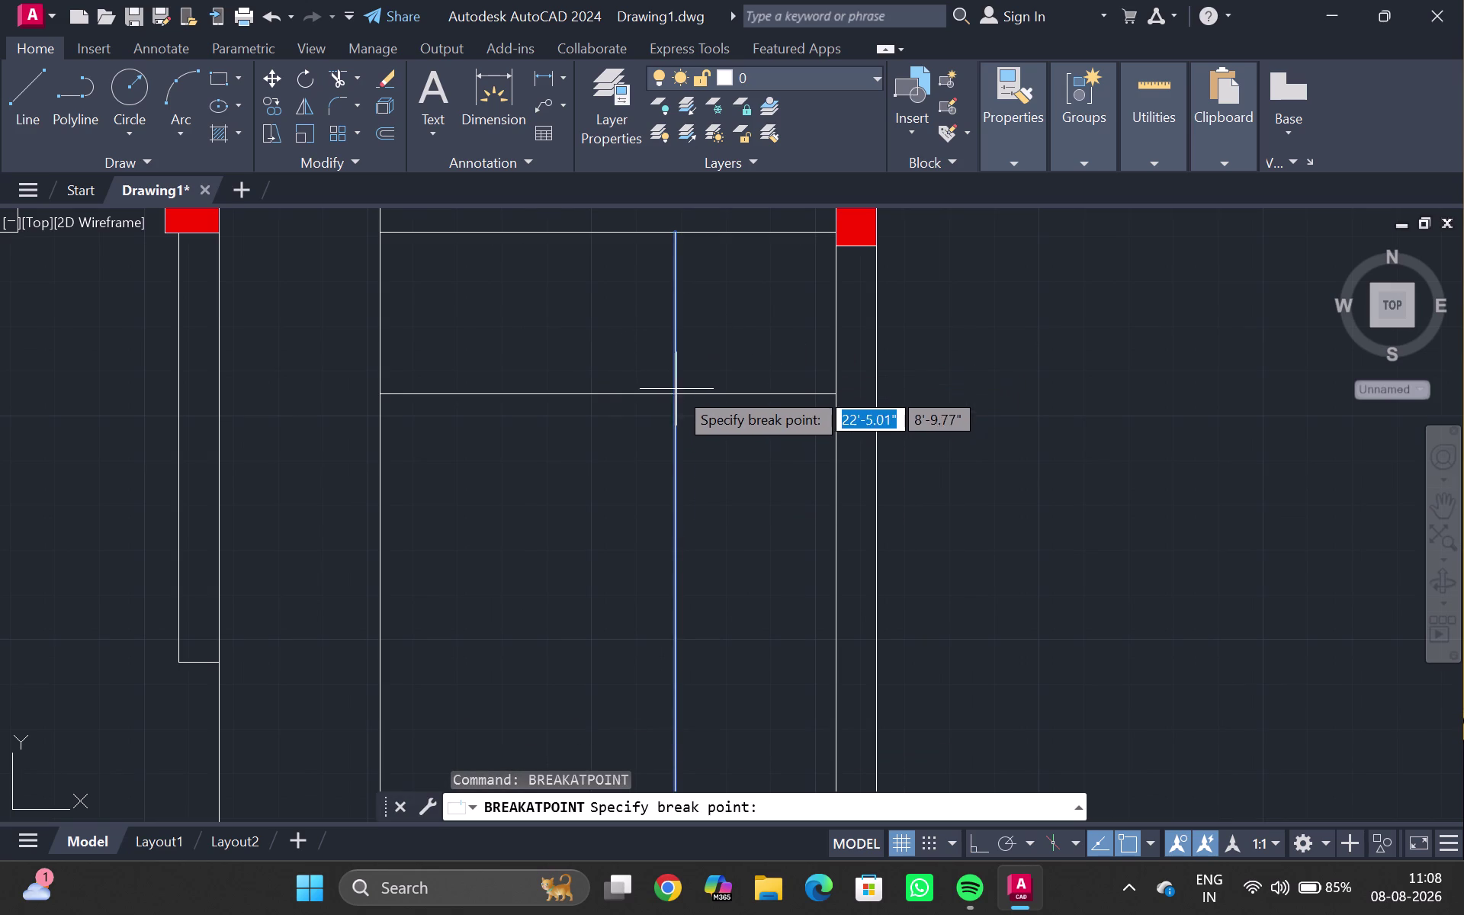
click(675, 391)
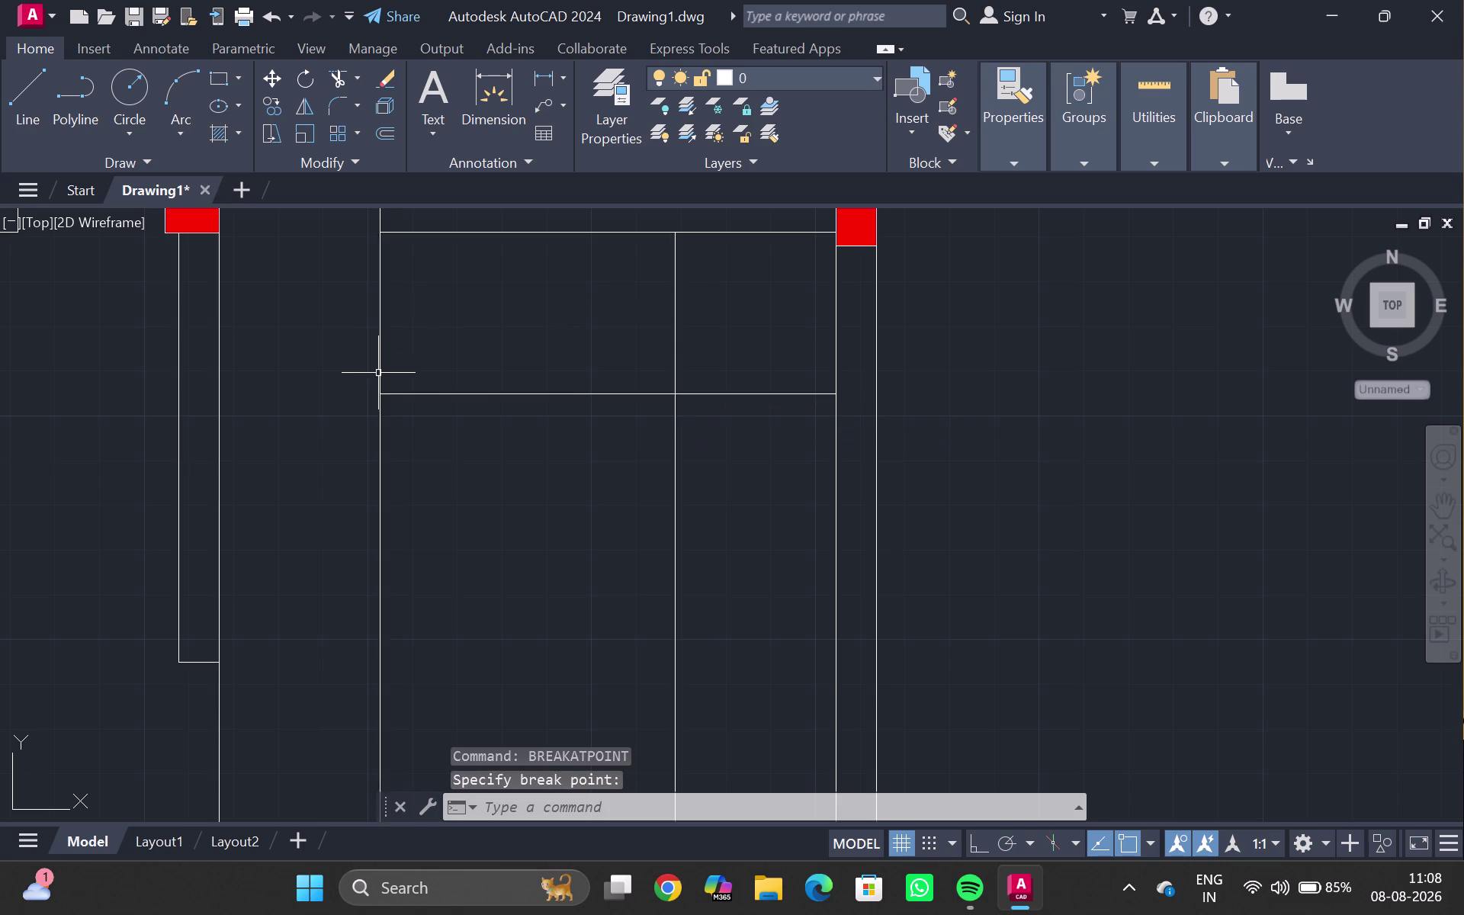
key(Escape)
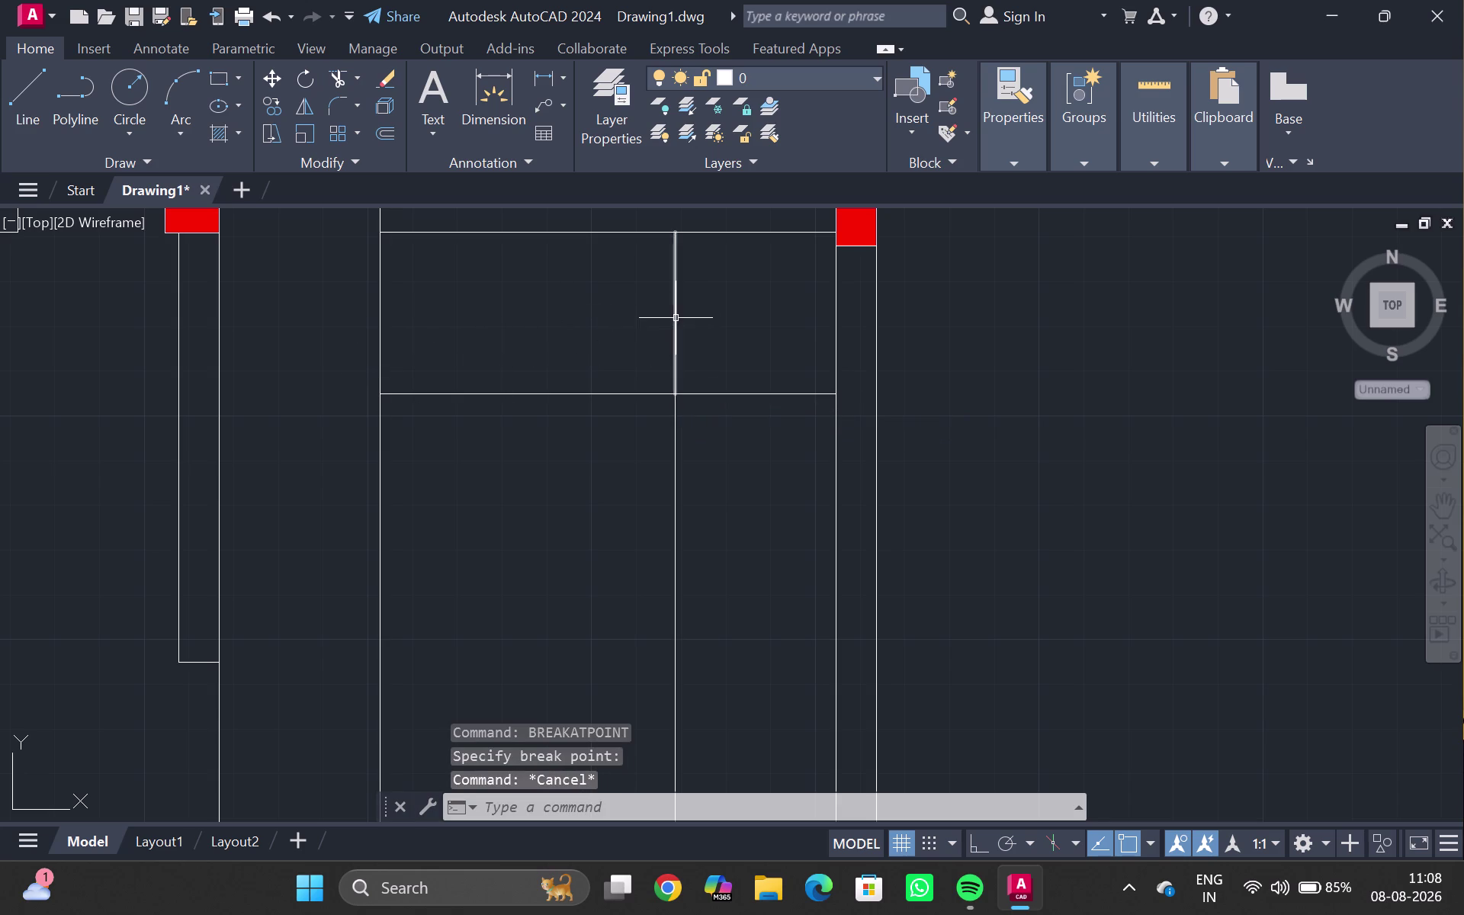
click(676, 317)
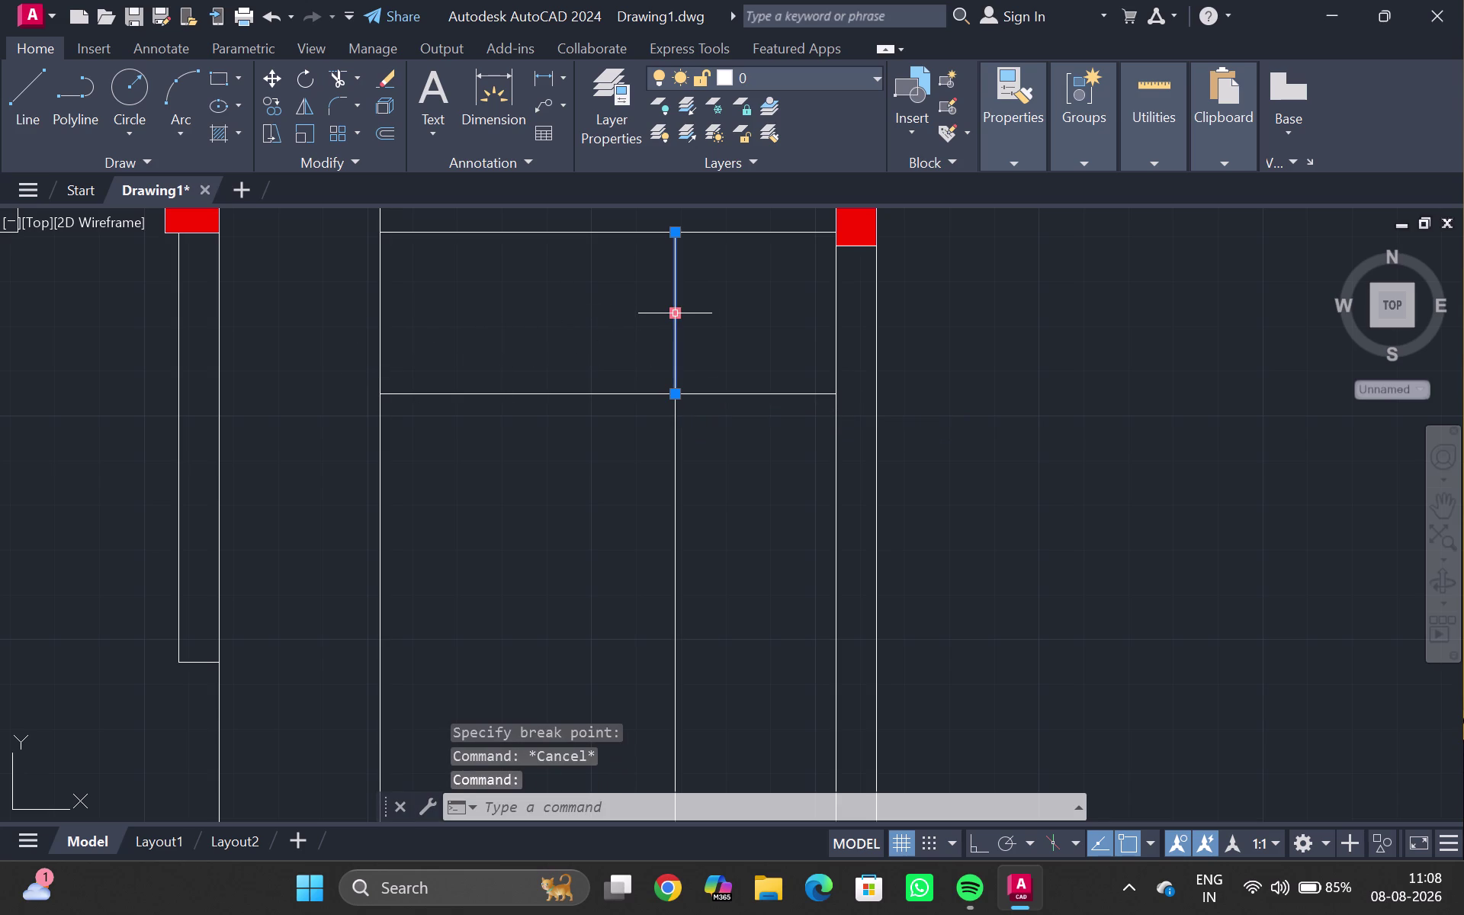
Copy the upper segment as a fitted 6-item array out to the rectangle's left side.
text(co)
key(Return)
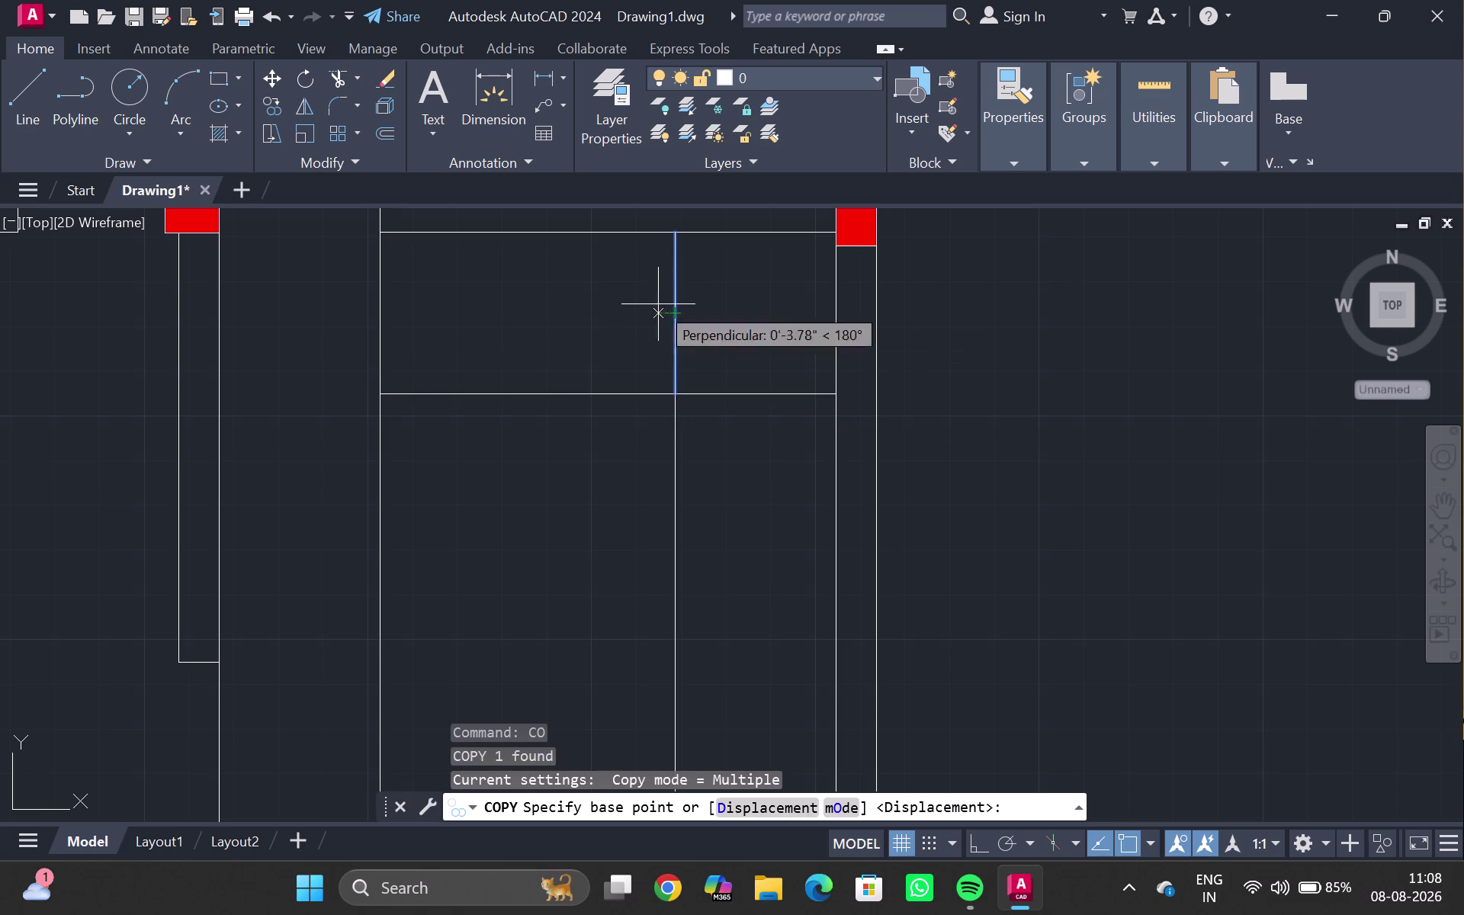
click(674, 237)
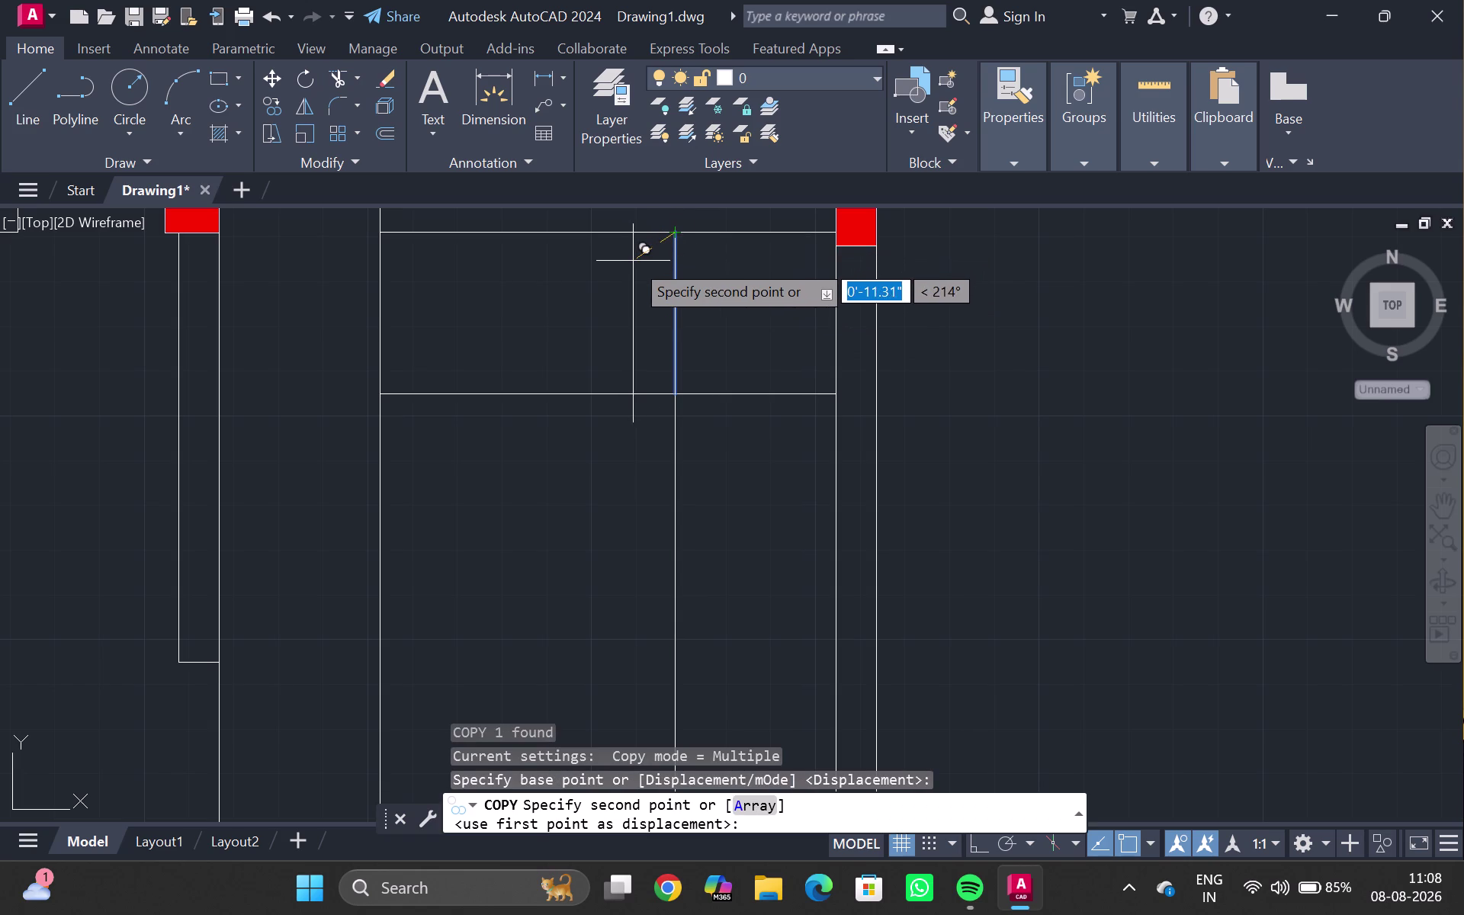
click(739, 808)
click(980, 842)
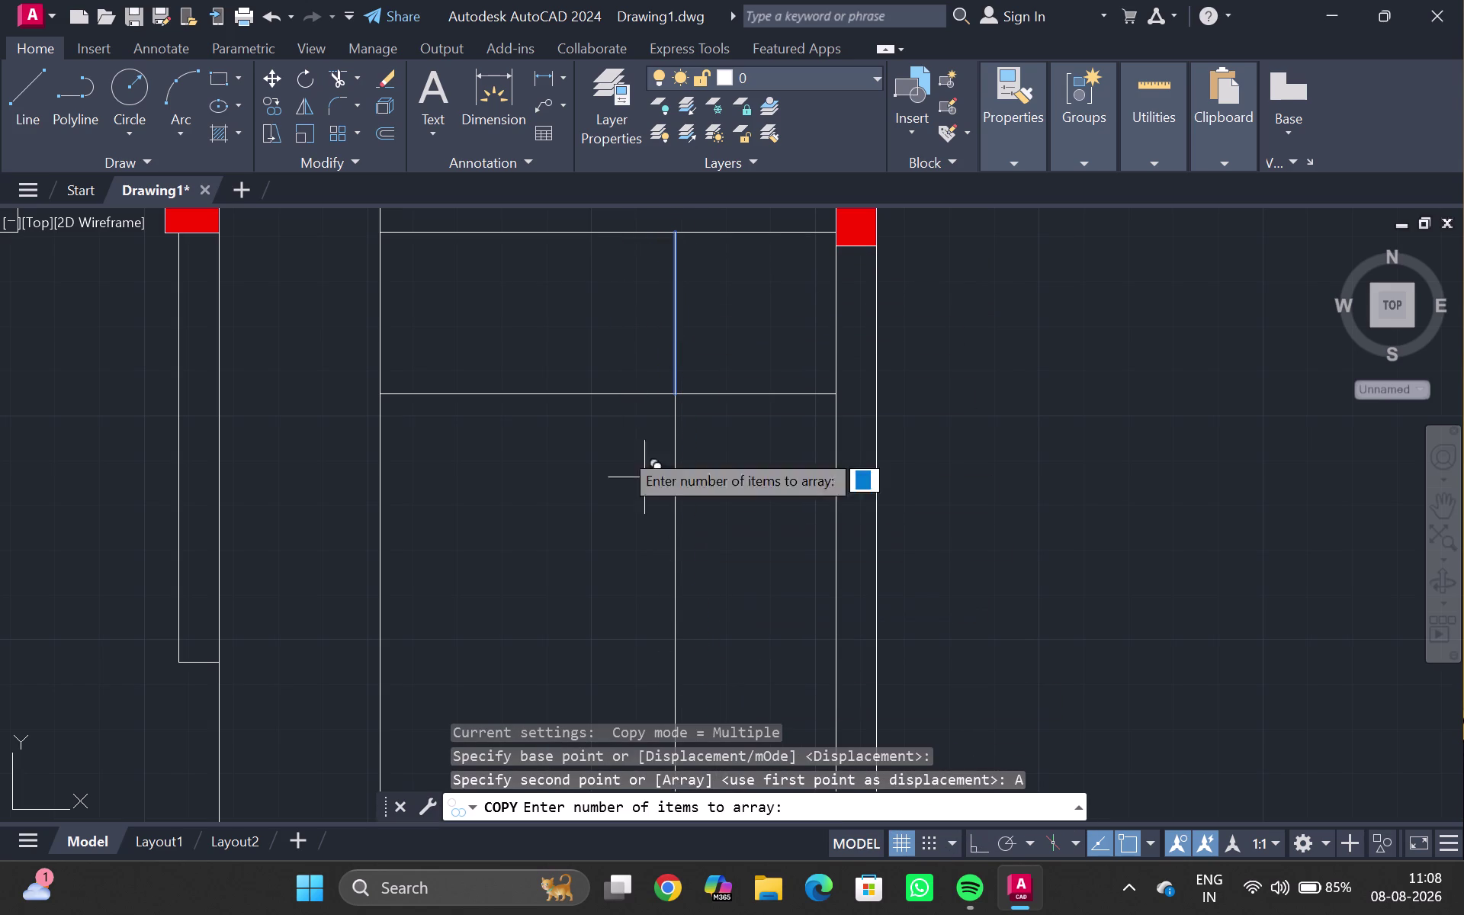
click(975, 847)
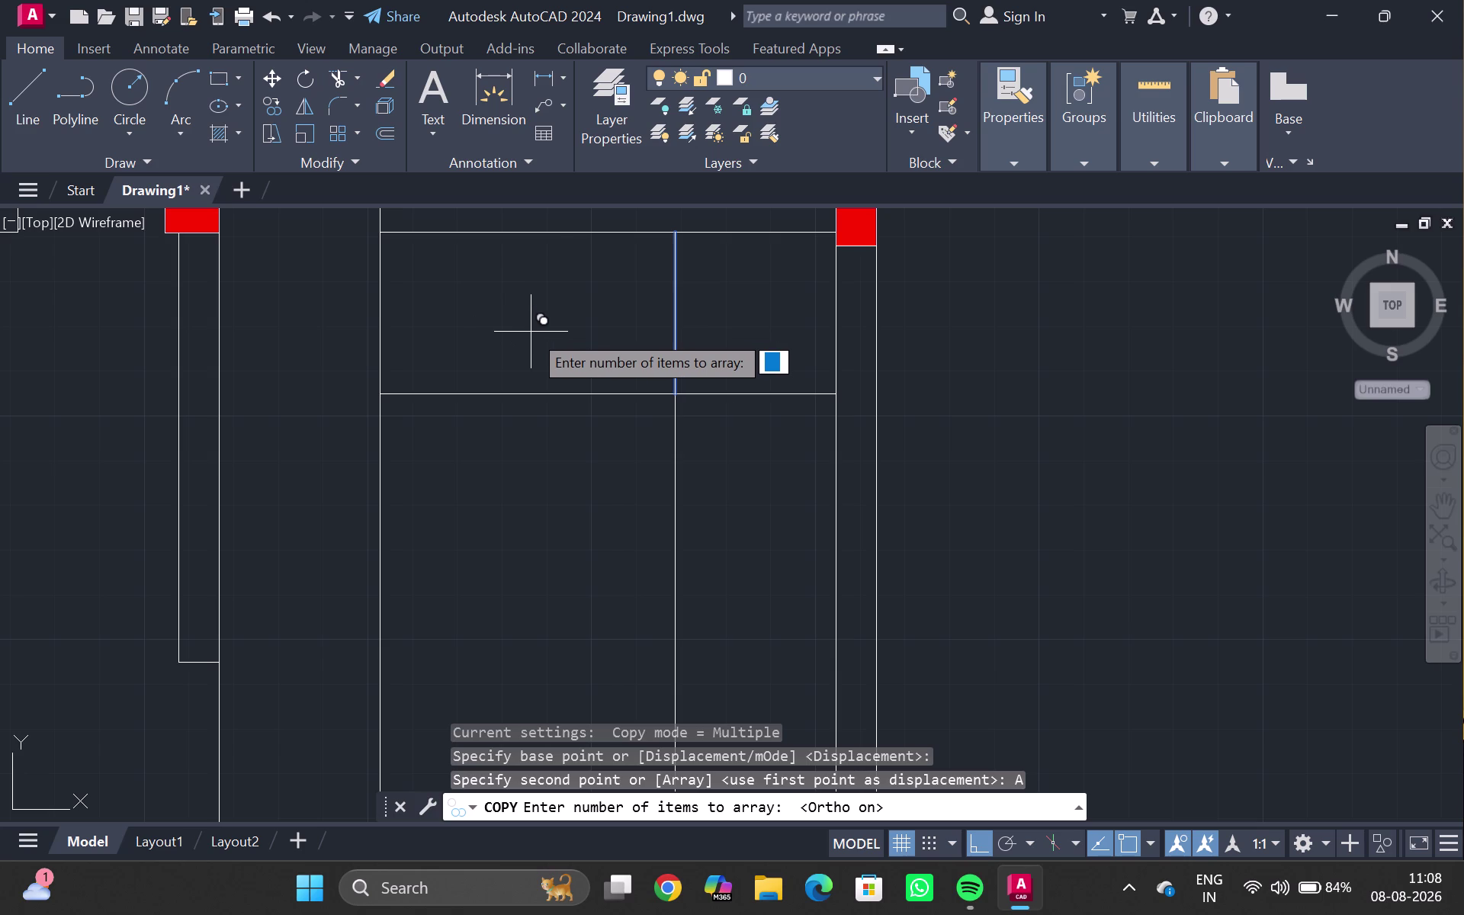
key(6)
key(Return)
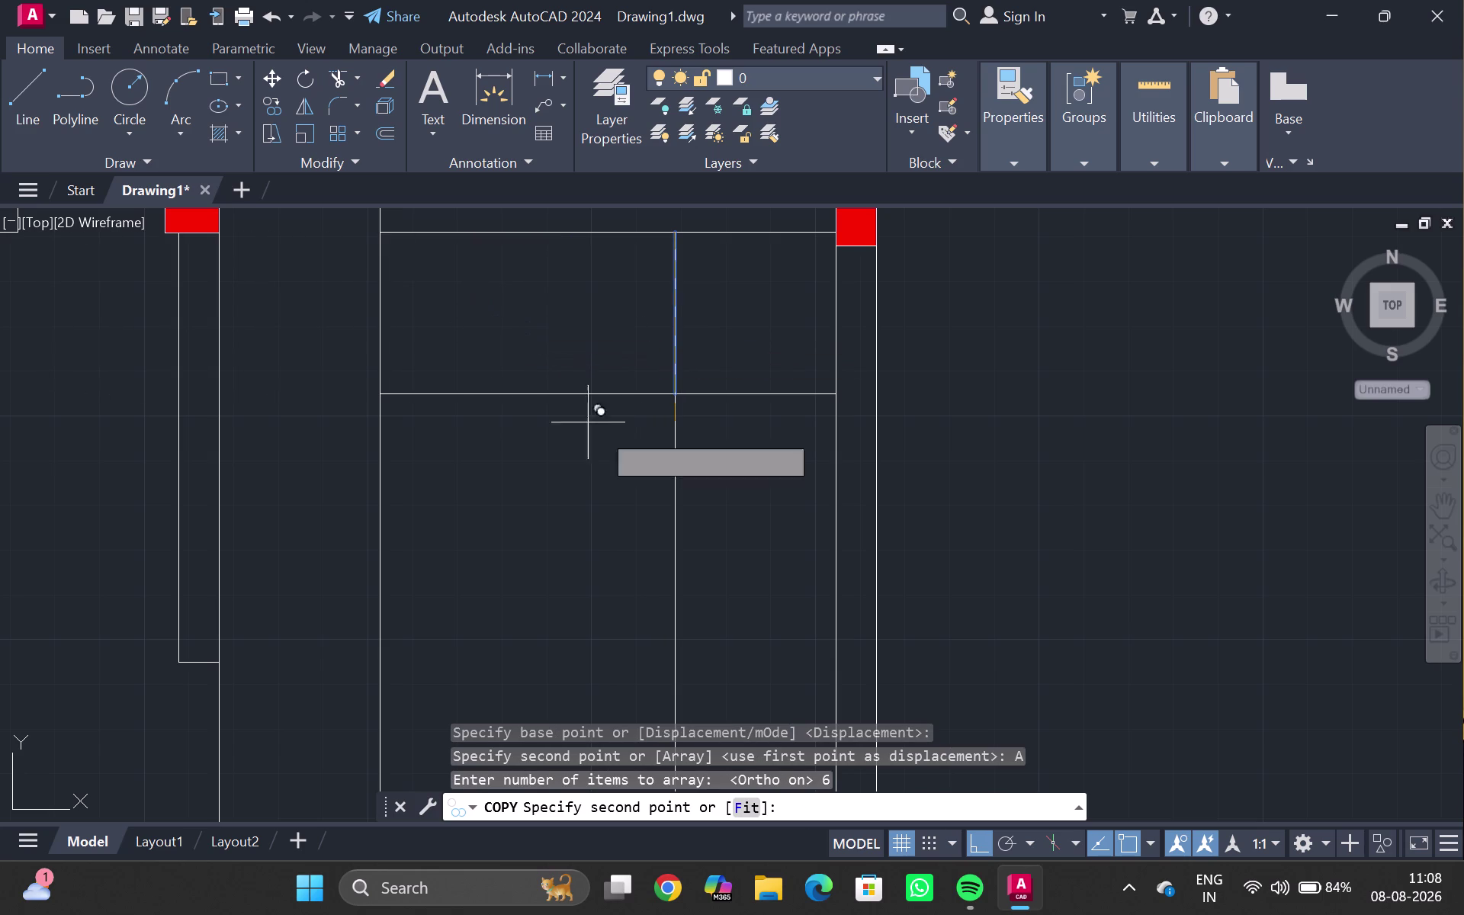
click(746, 806)
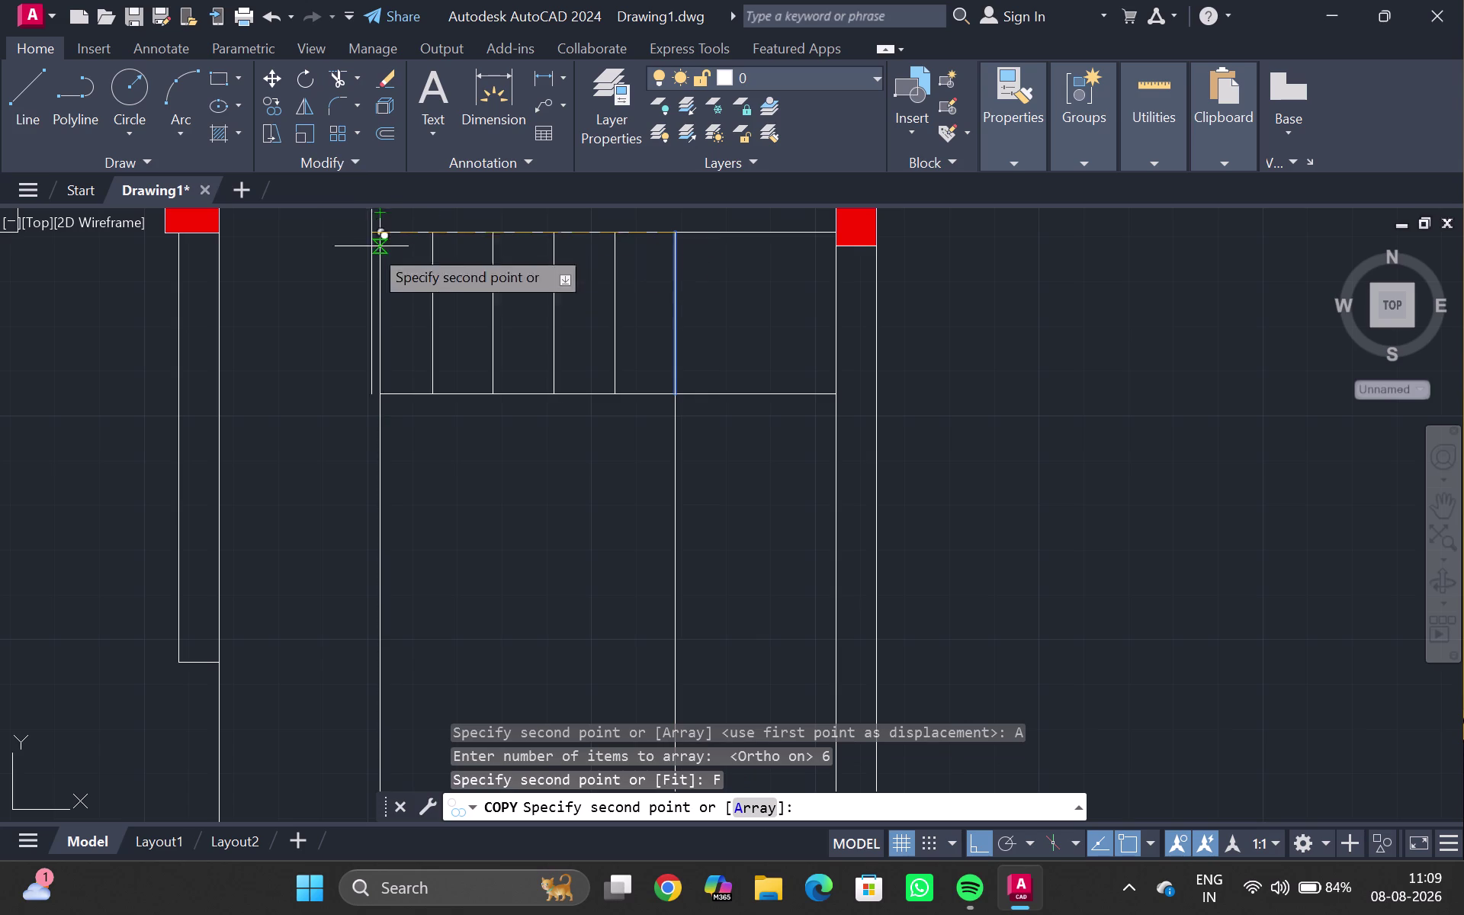
scroll(up, 3)
click(391, 224)
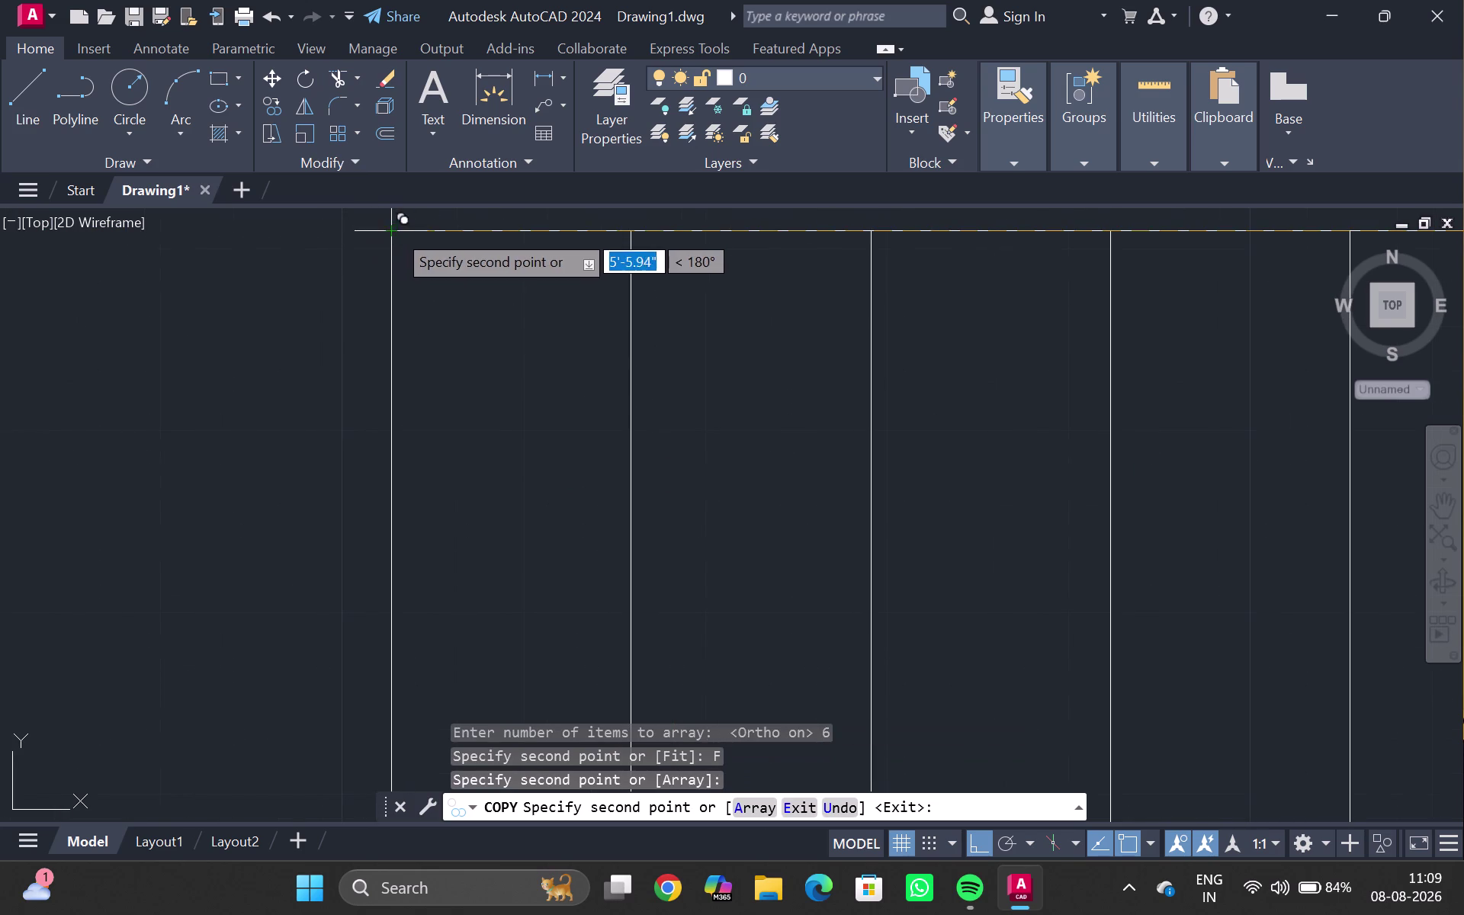
key(Escape)
Pan back over the upper rectangle and start selecting its bottom line.
scroll(down, 3)
middle_drag(852, 371, 815, 226)
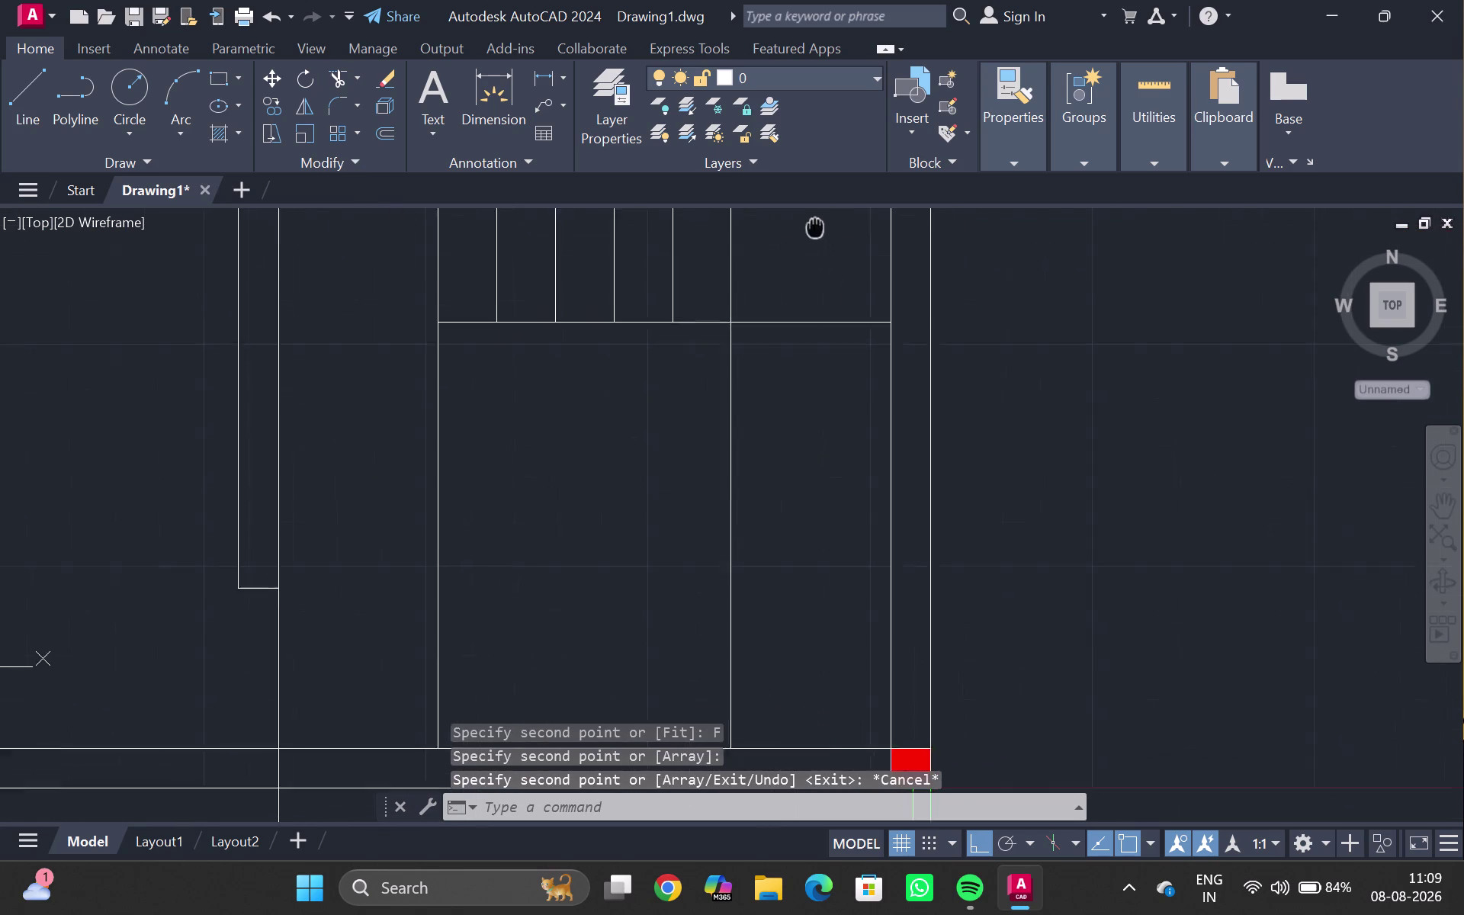
middle_drag(815, 226, 807, 209)
middle_drag(798, 372, 620, 383)
click(614, 310)
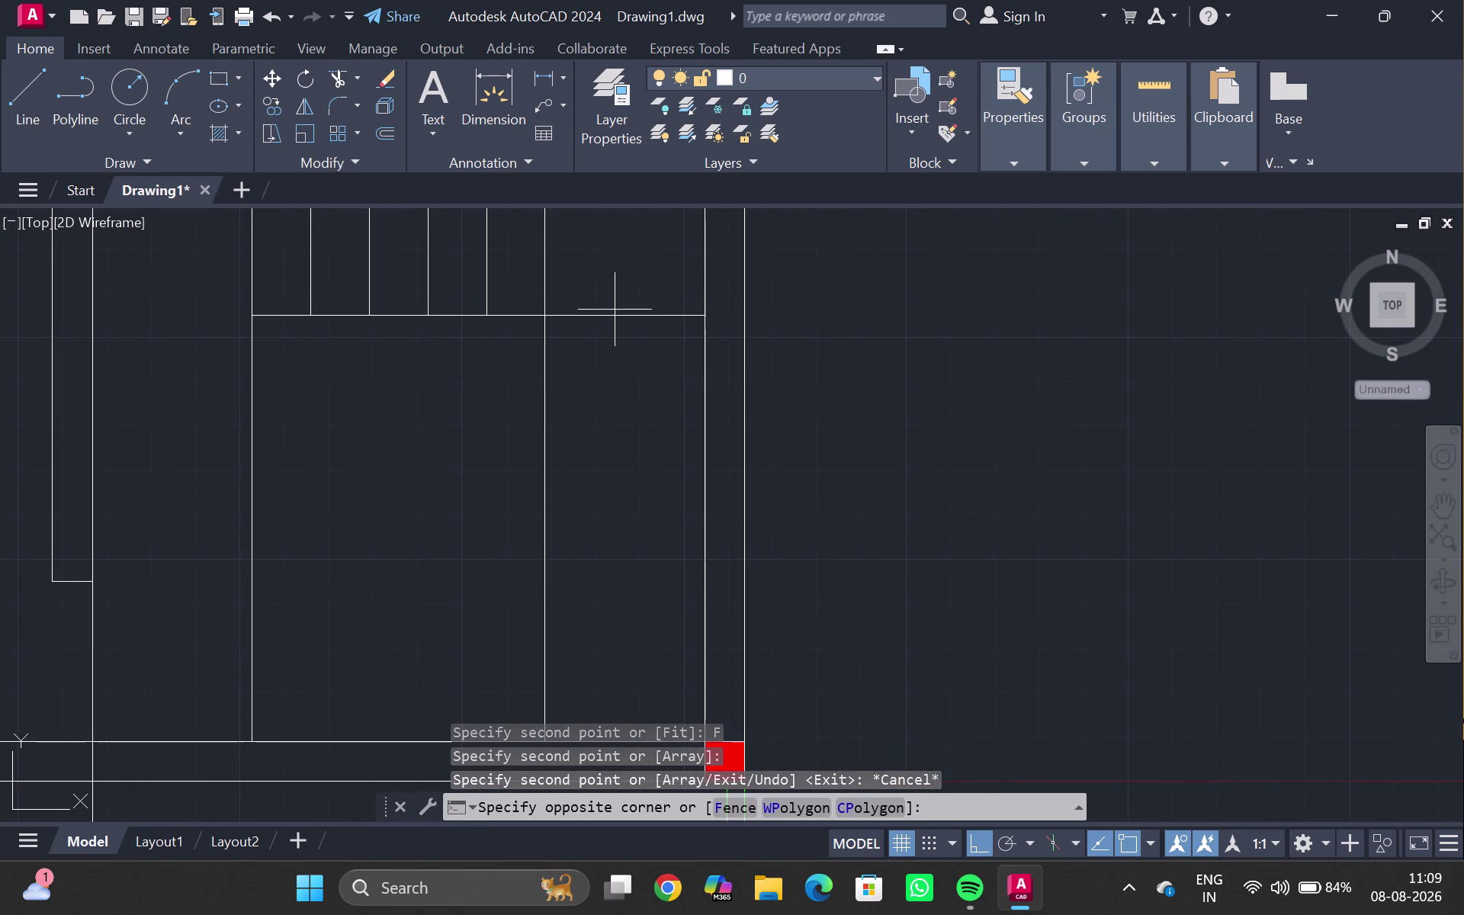
Select the upper rectangle's bottom line and enter the BREAKATPOINT command.
drag(619, 322, 626, 310)
click(626, 315)
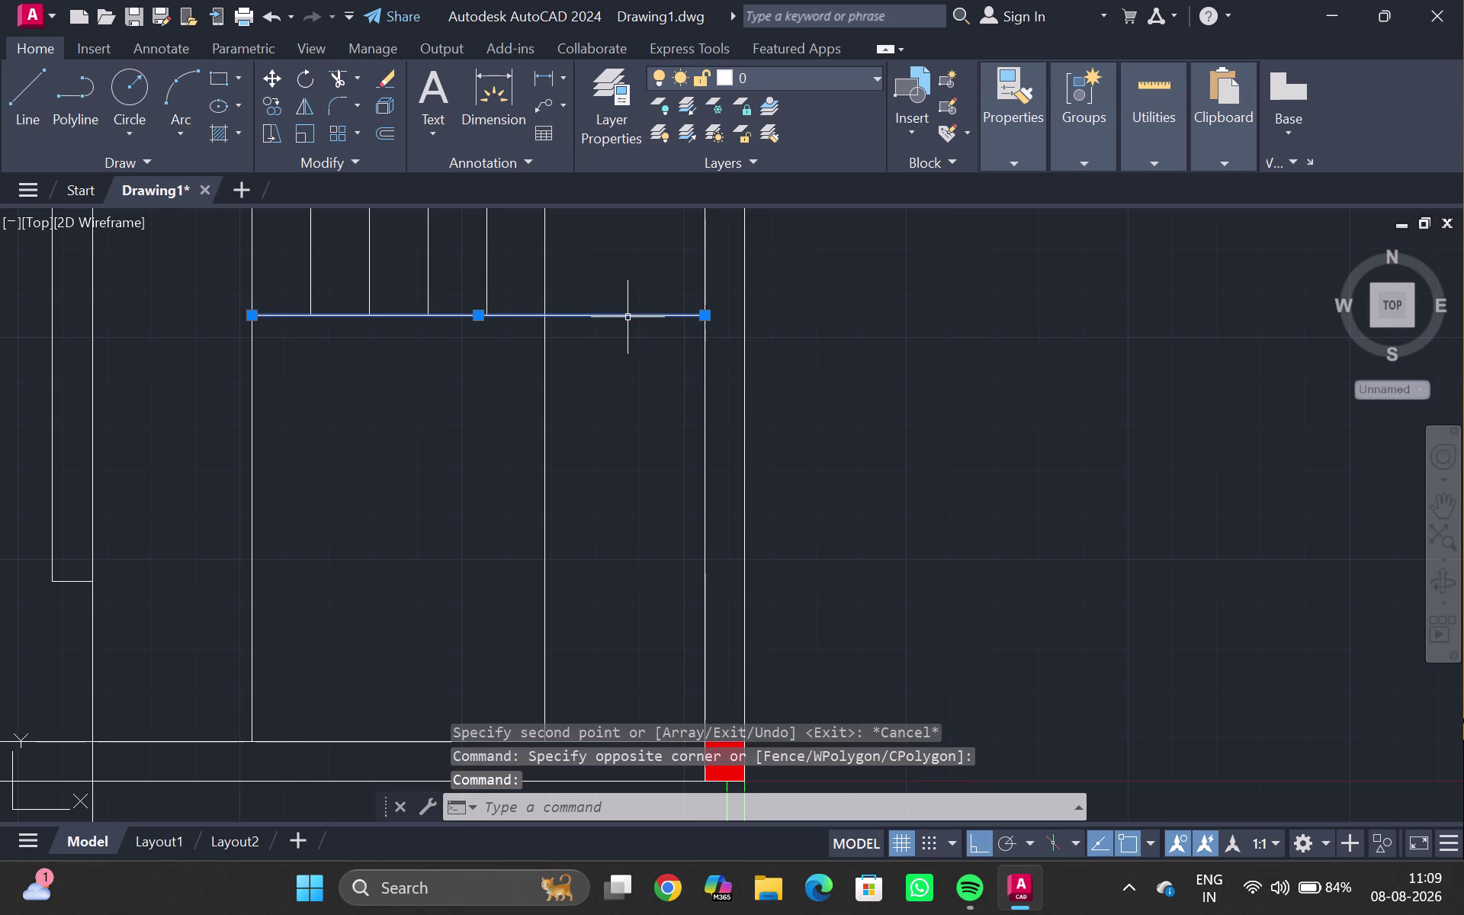
text(brea)
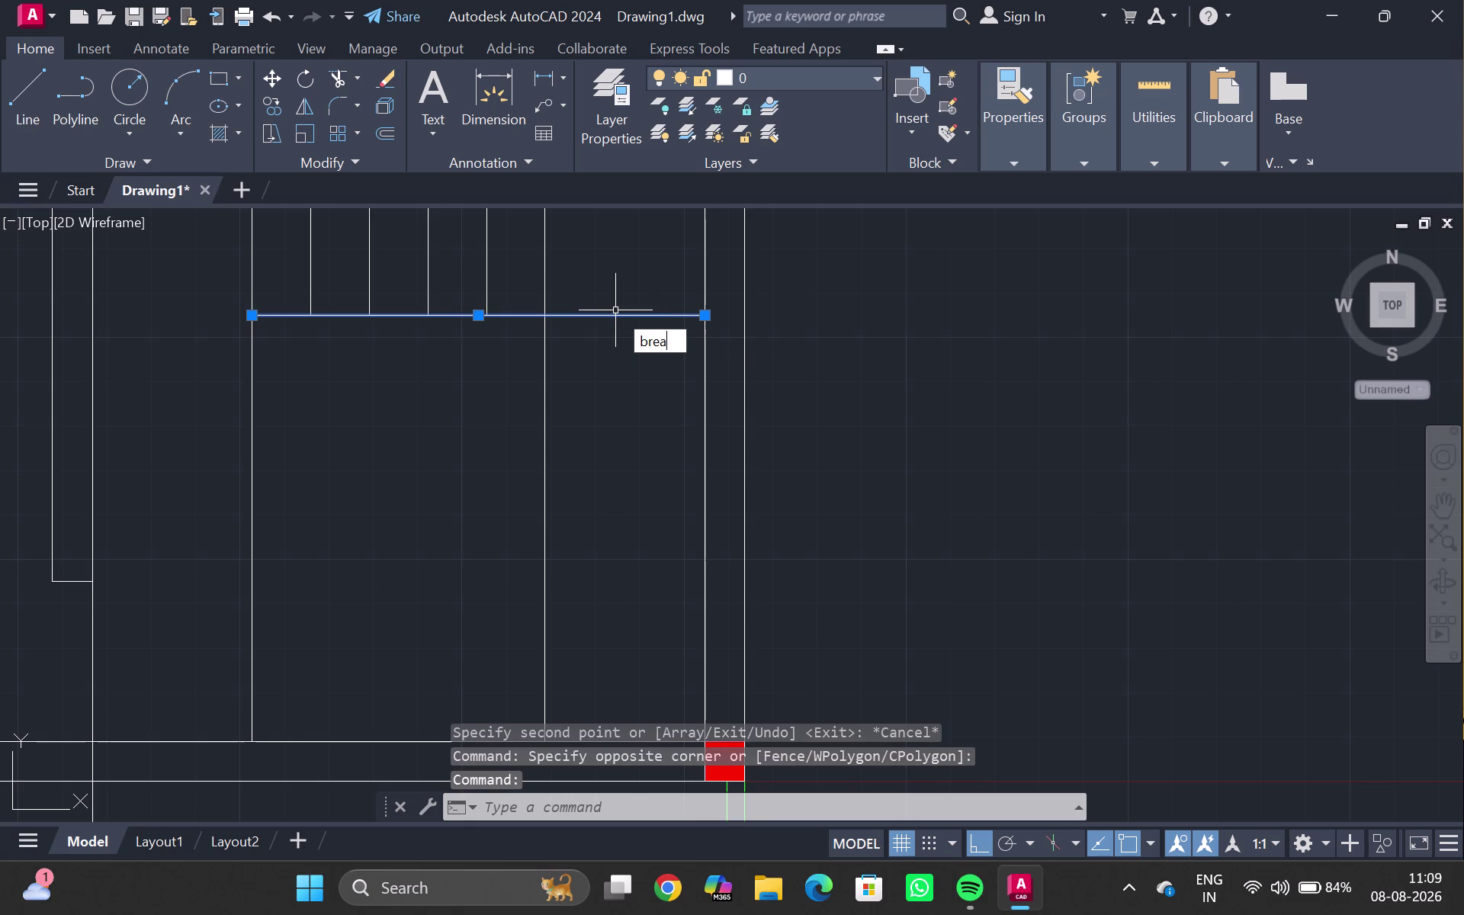
text(kpoin)
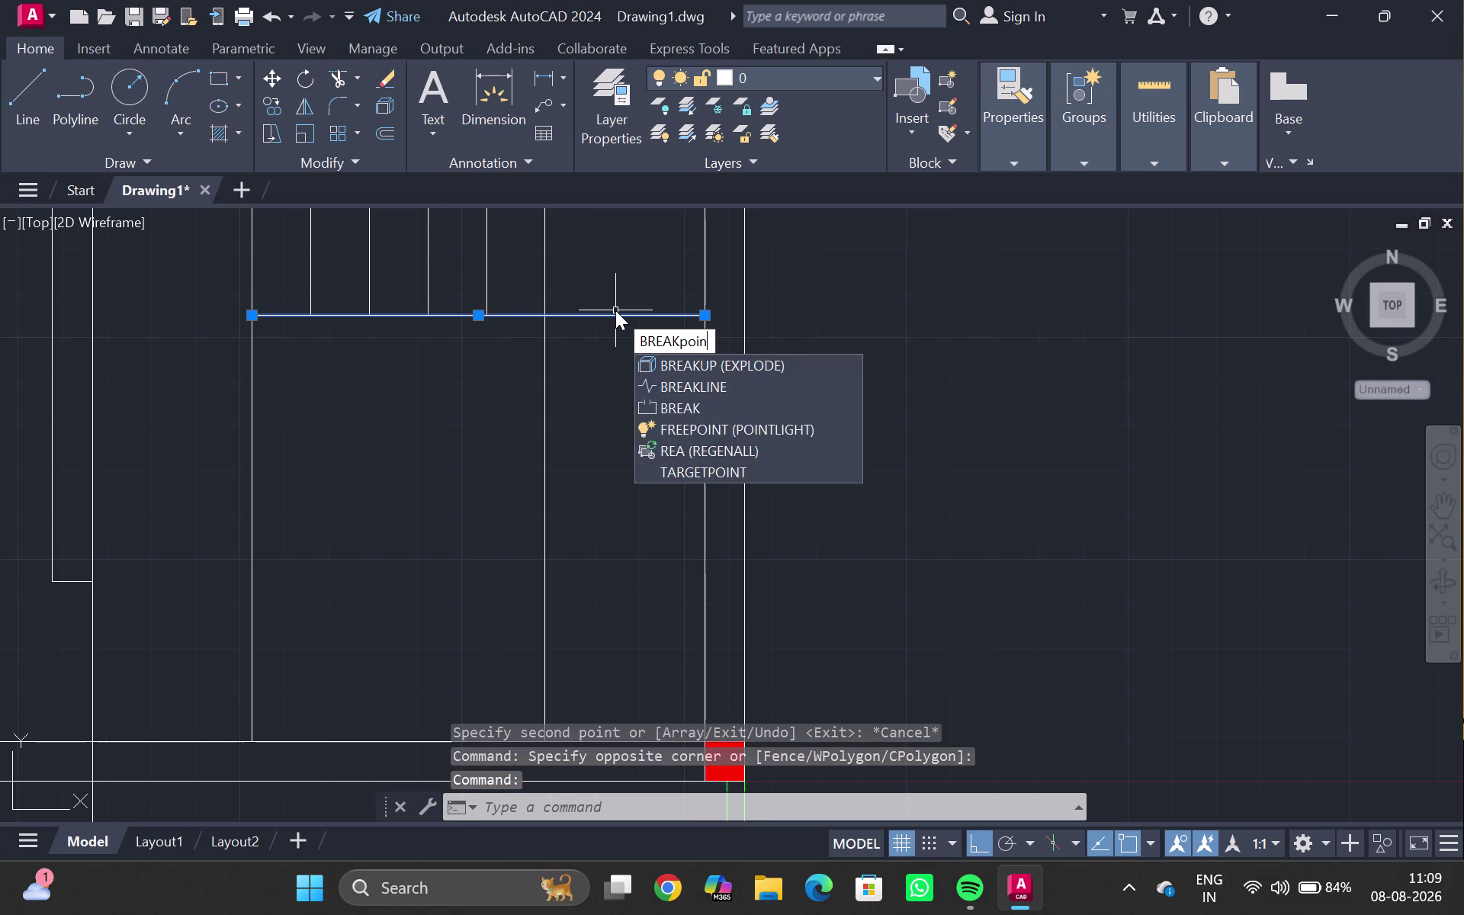
text(t)
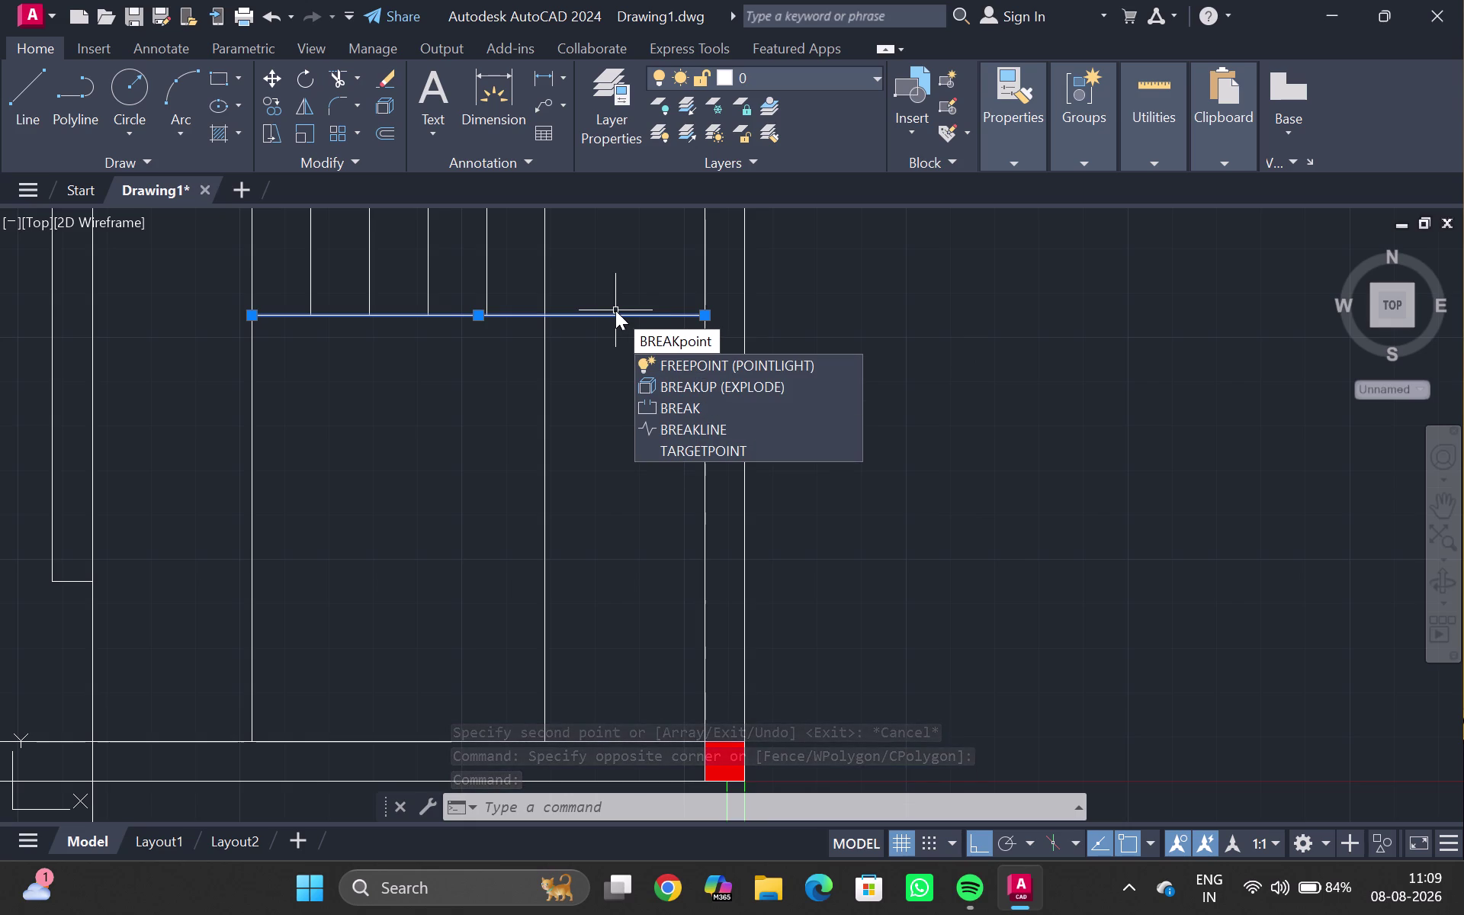
key(BackSpace)
key(BackSpace)
key(BackSpace)
key(BackSpace)
key(BackSpace)
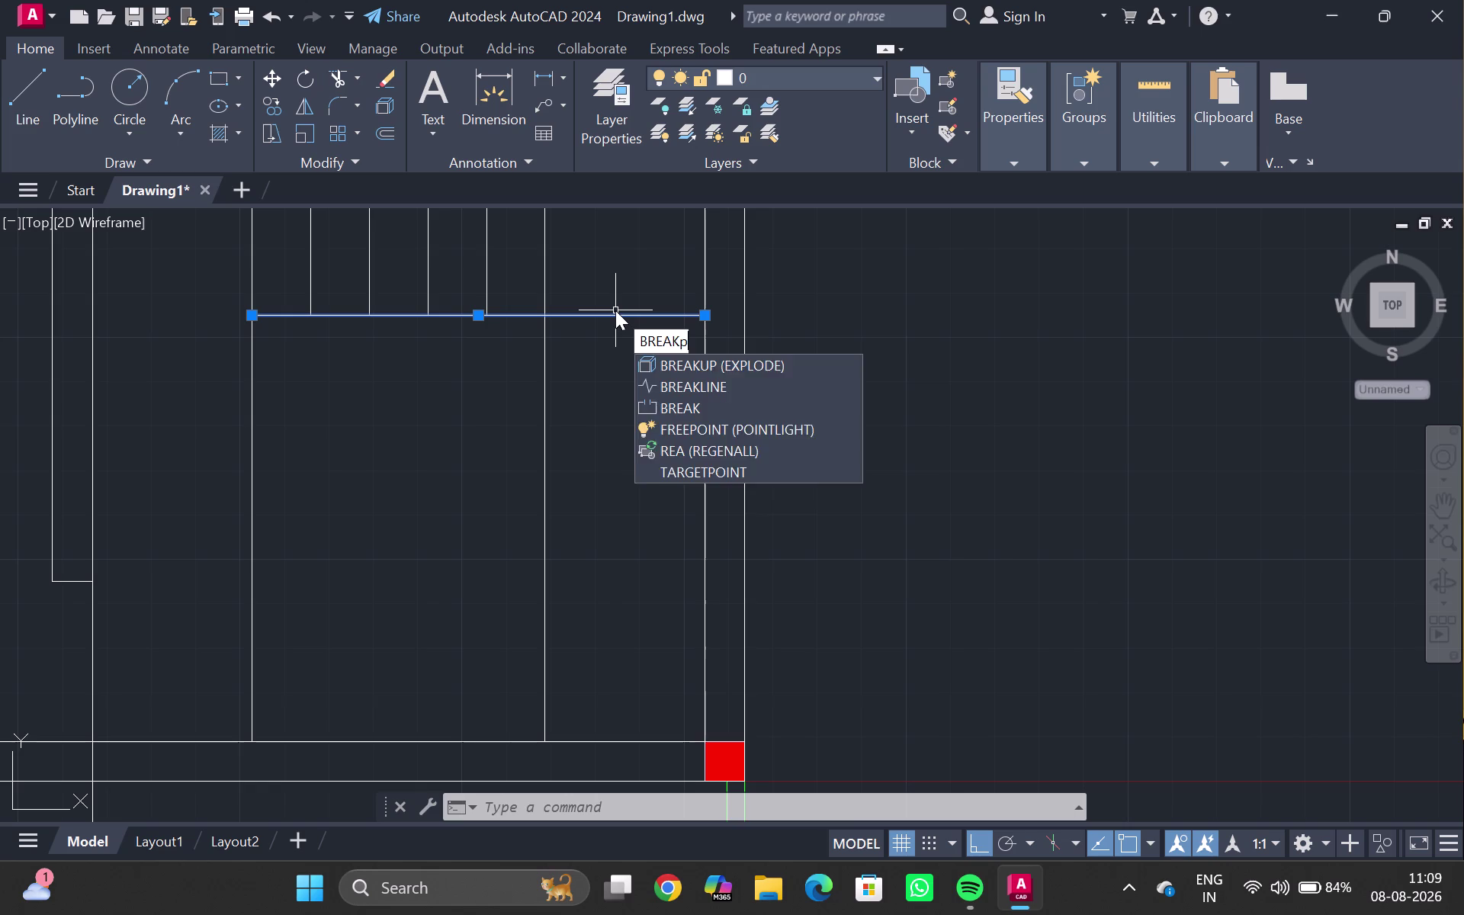
key(BackSpace)
key(BackSpace)
key(BackSpace)
key(BackSpace)
key(BackSpace)
text(ppp)
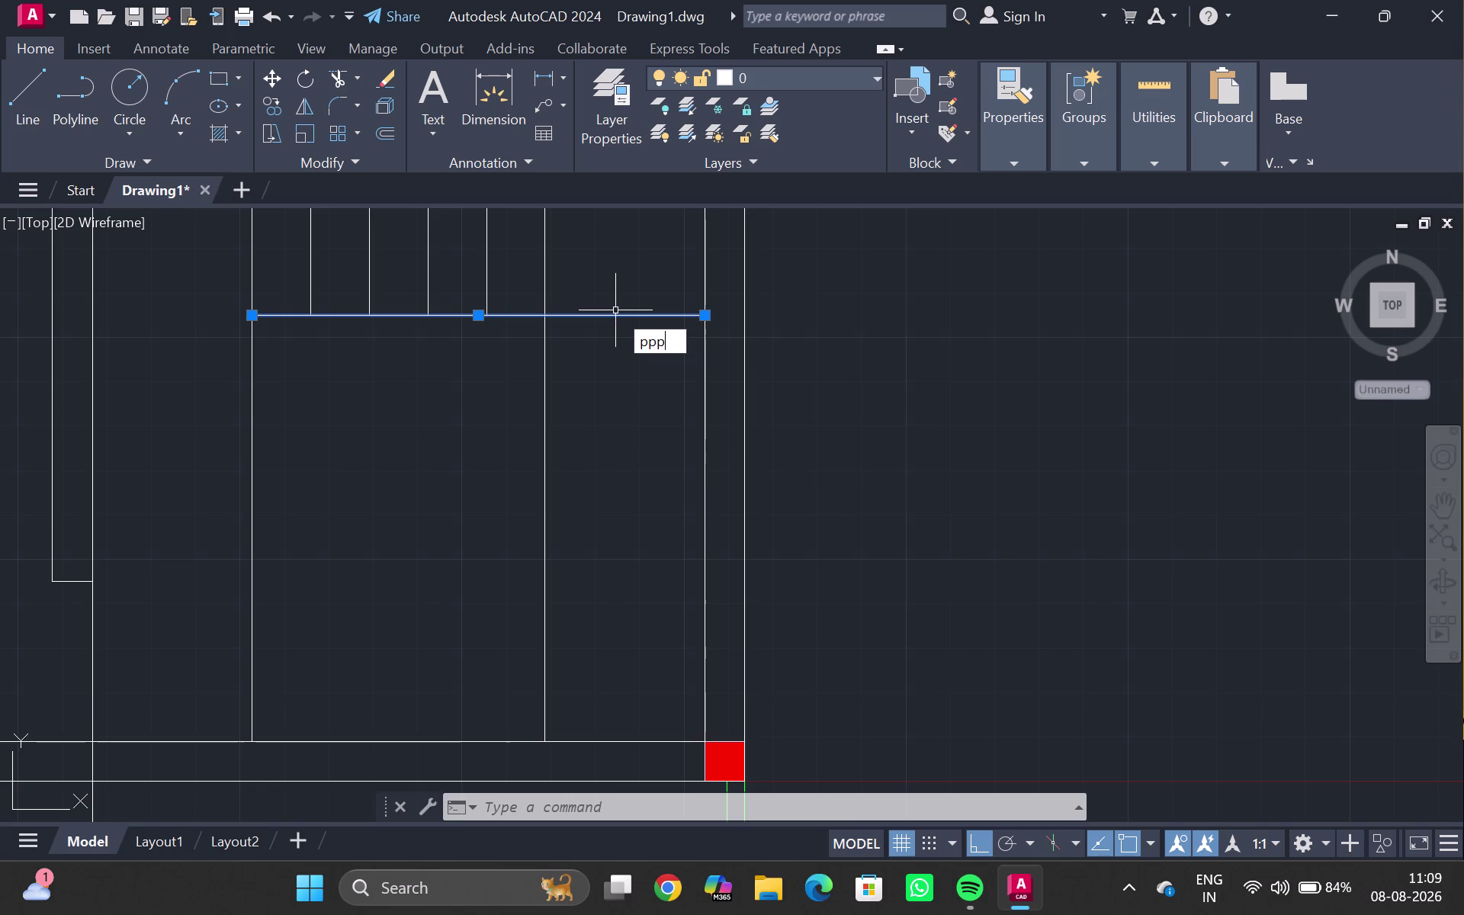
text(pp)
key(BackSpace)
key(BackSpace)
key(BackSpace)
key(BackSpace)
key(BackSpace)
key(BackSpace)
text(brea)
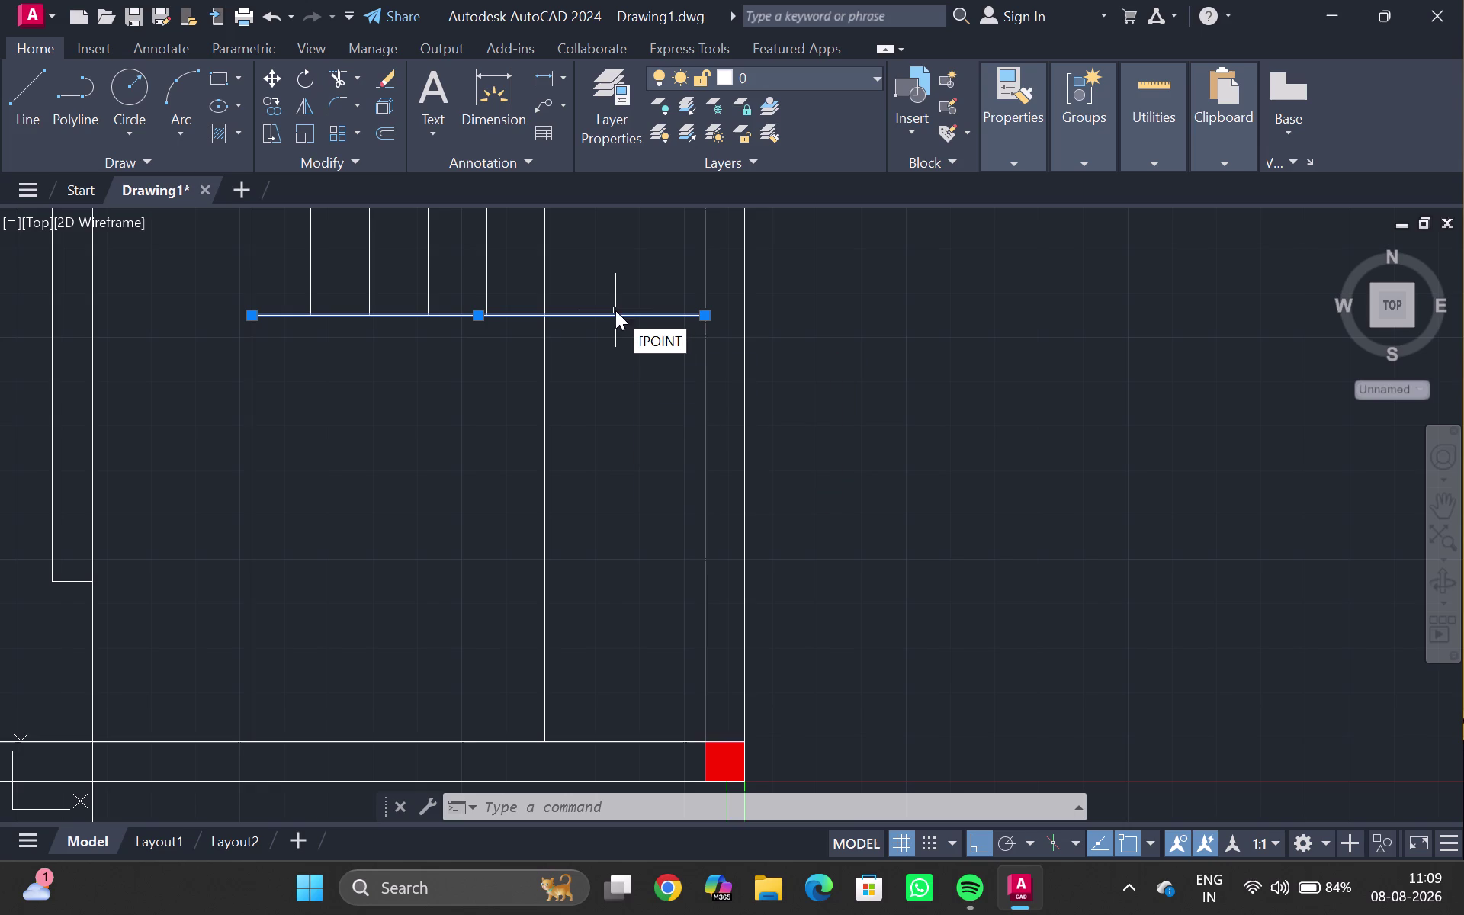
Break the line where the vertical centre line crosses it, then select the right piece.
click(750, 363)
scroll(up, 3)
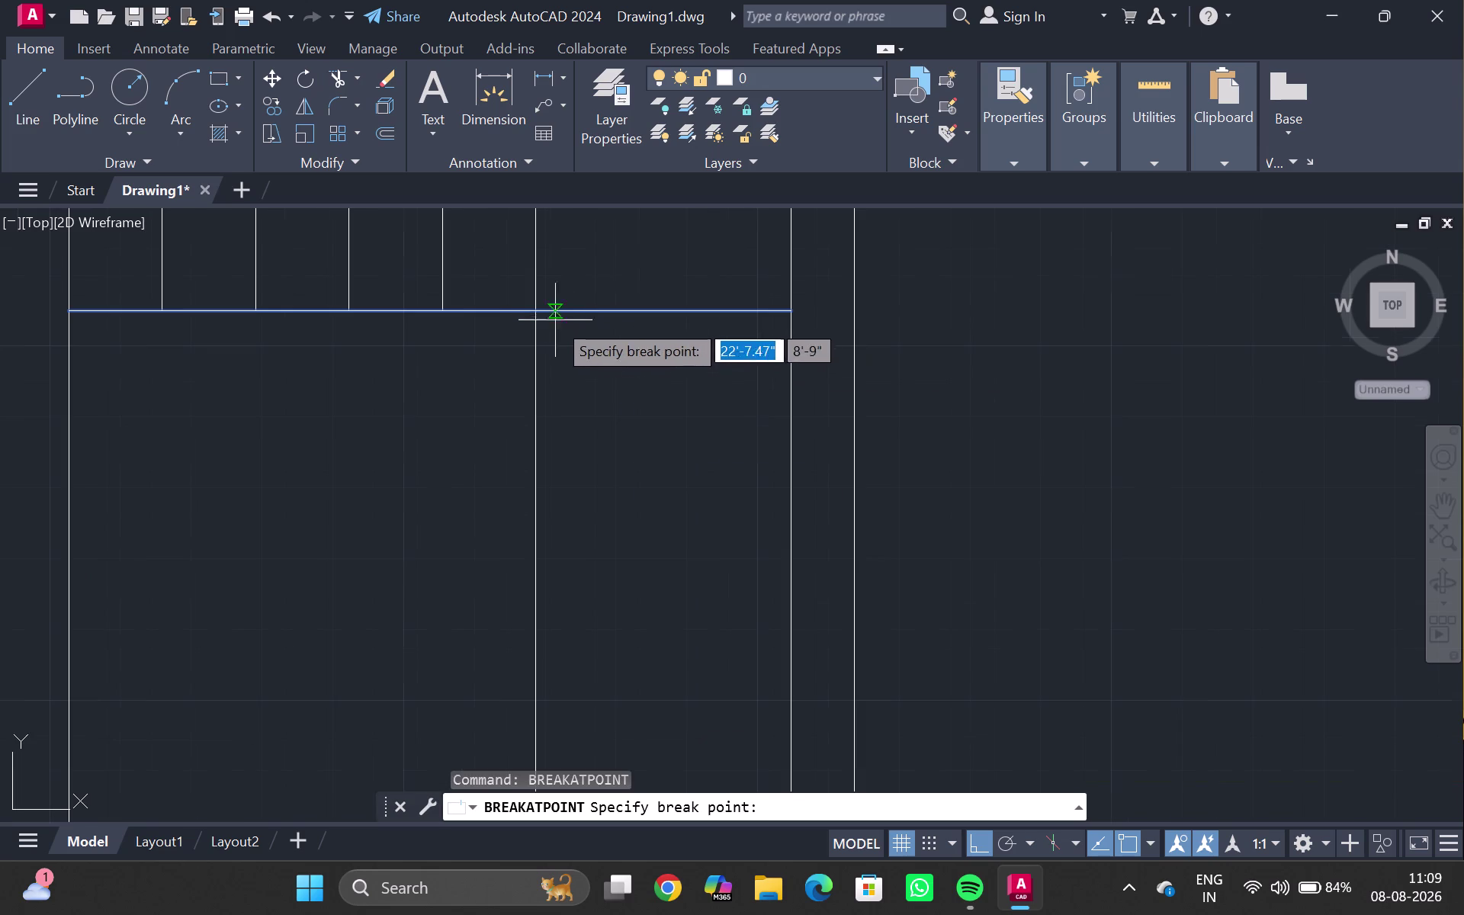
click(532, 314)
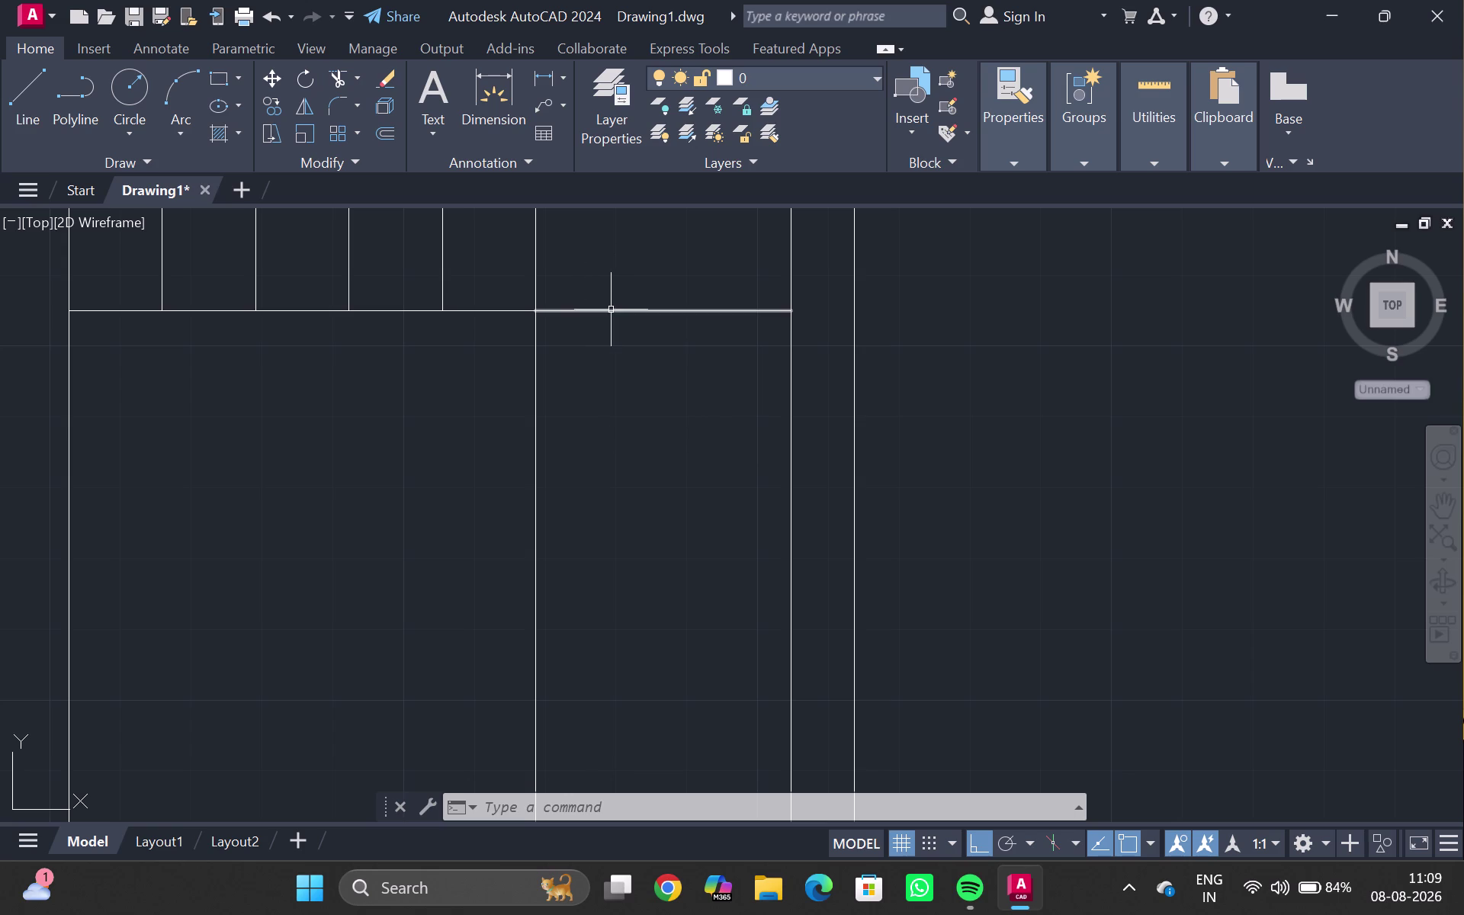
click(611, 310)
Copy the split segment from its left end as a 10-item array.
text(co)
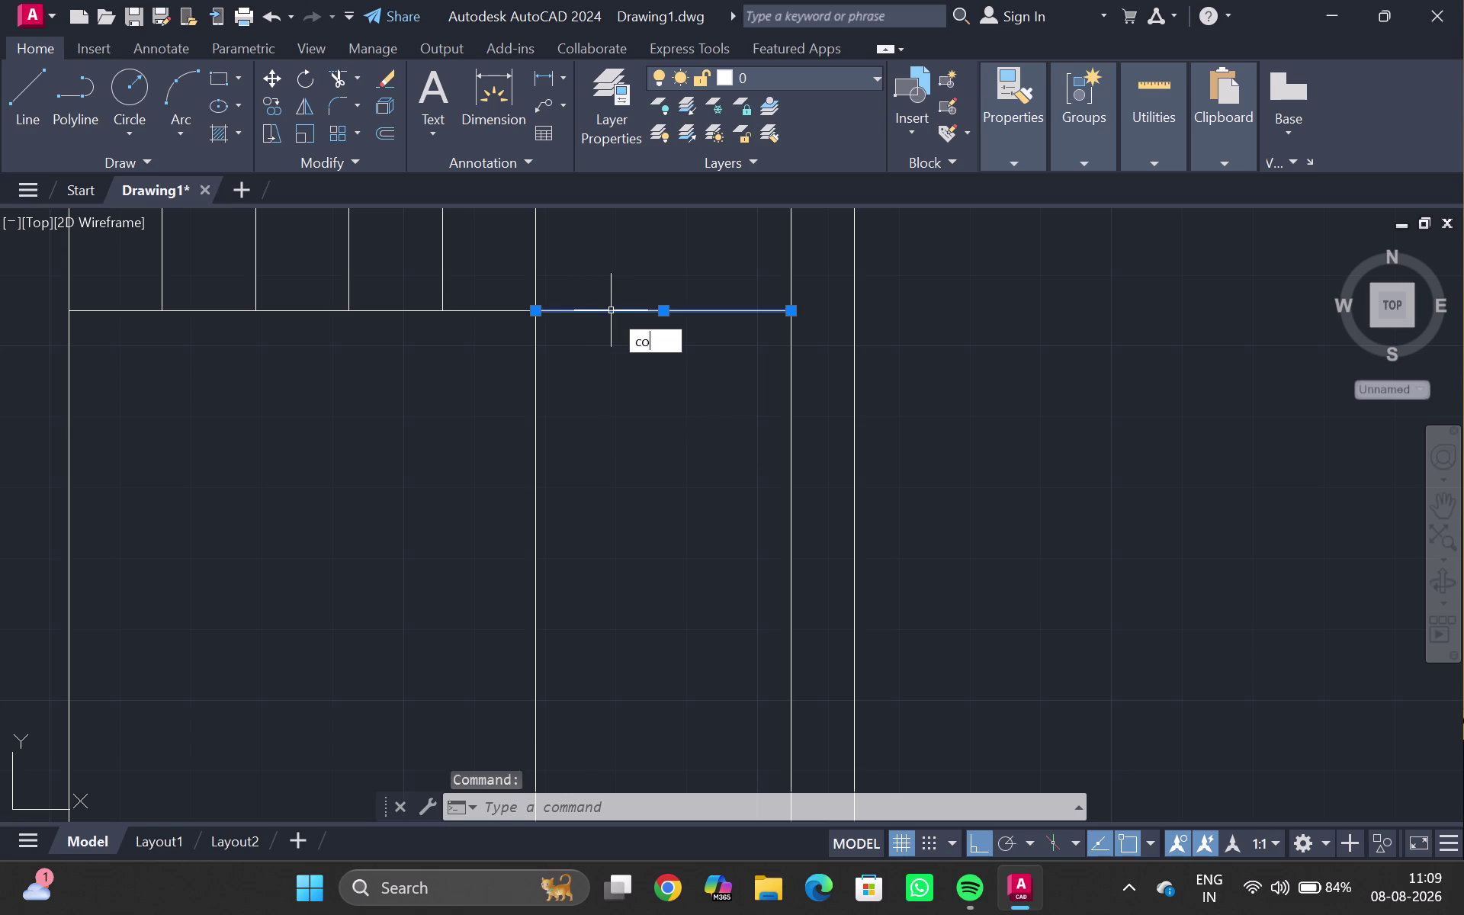
key(Return)
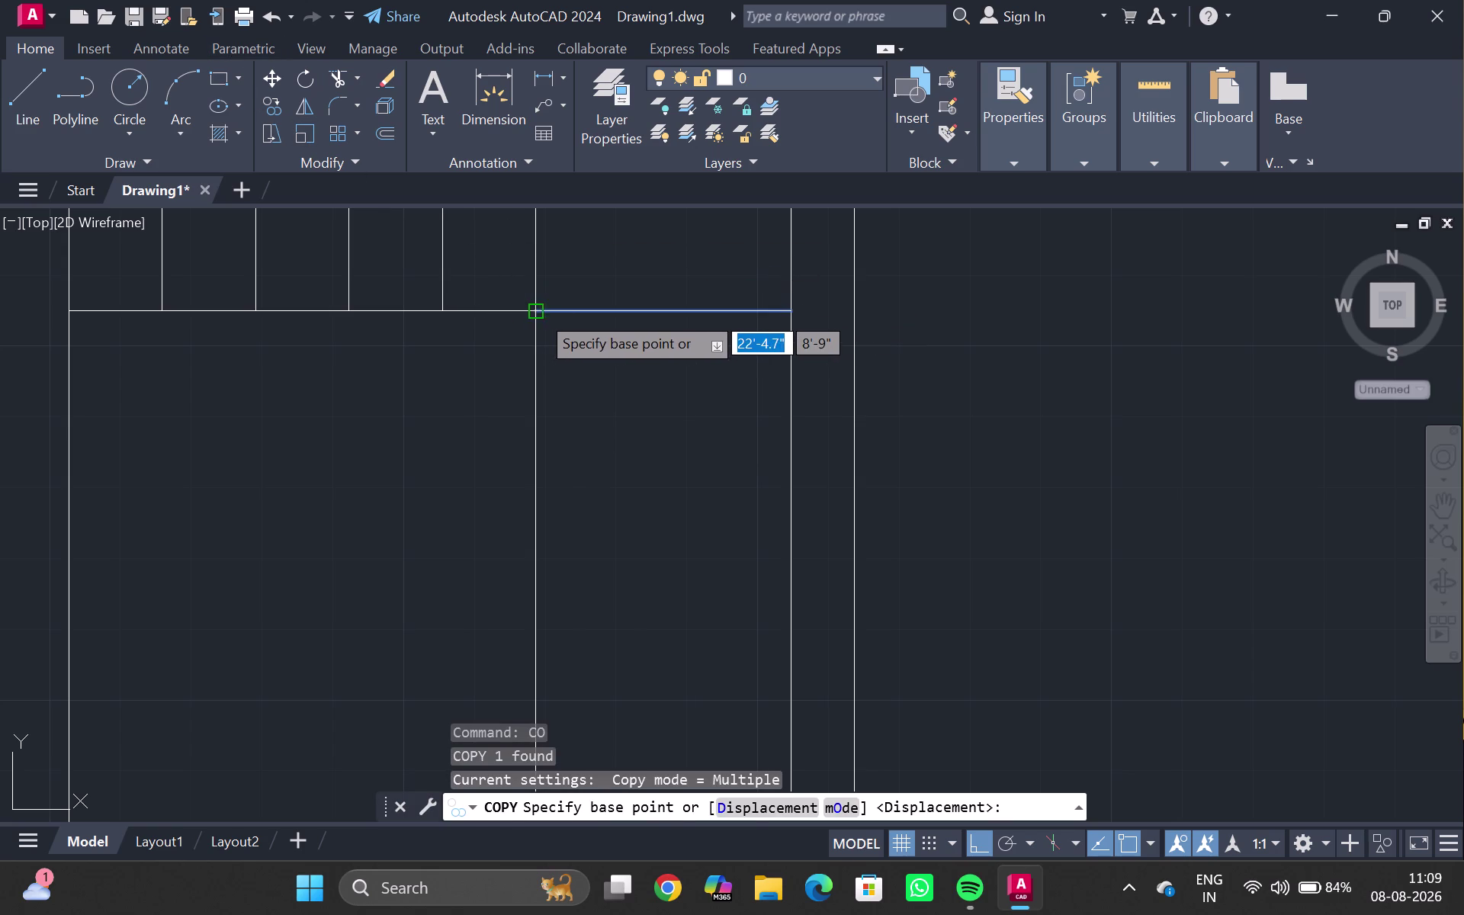
click(538, 313)
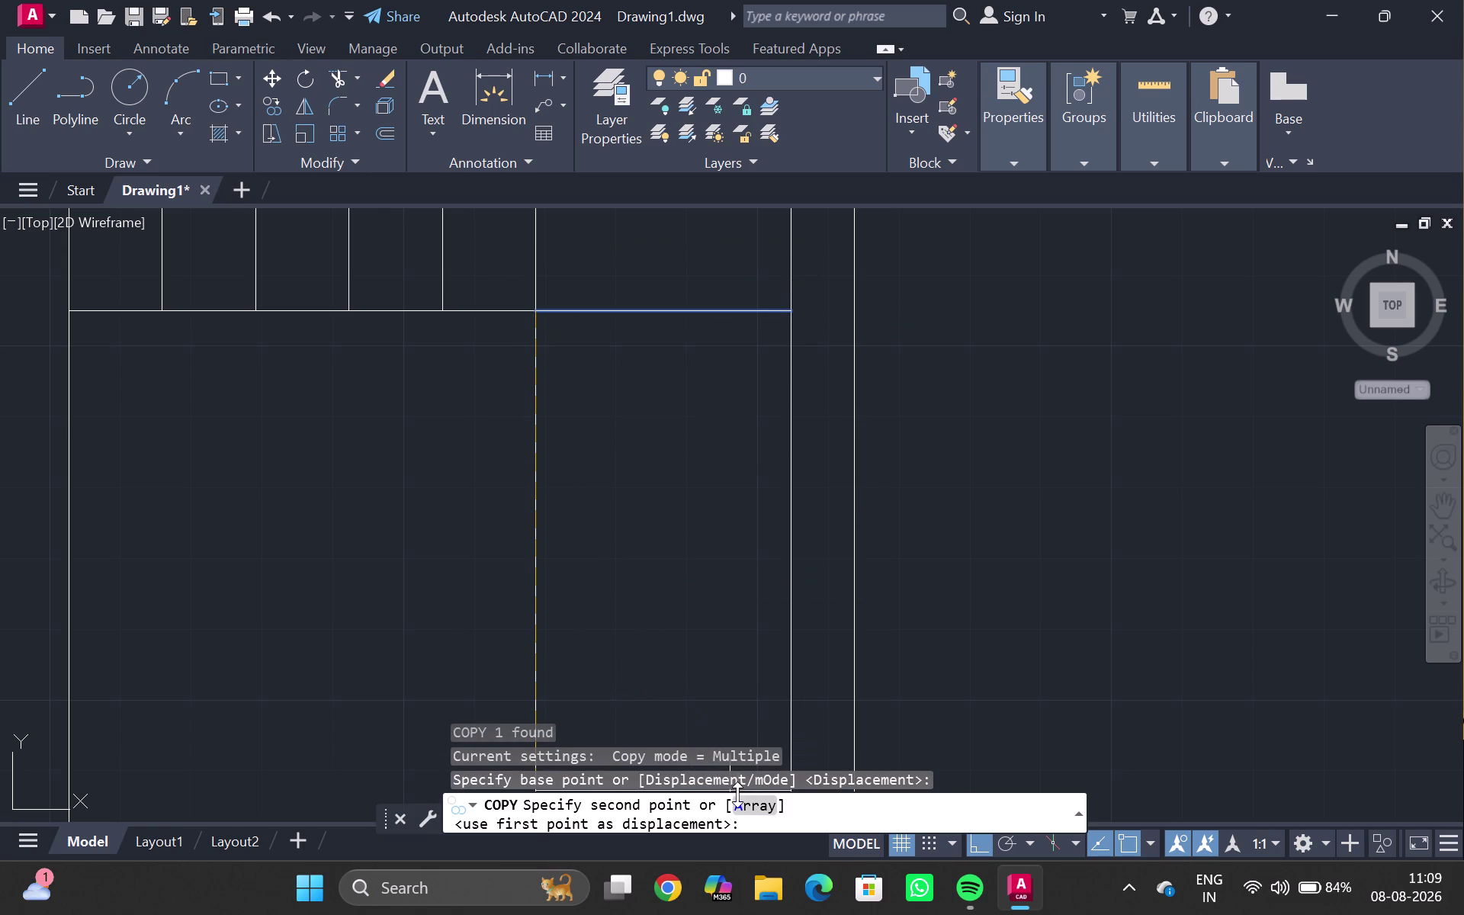
click(753, 809)
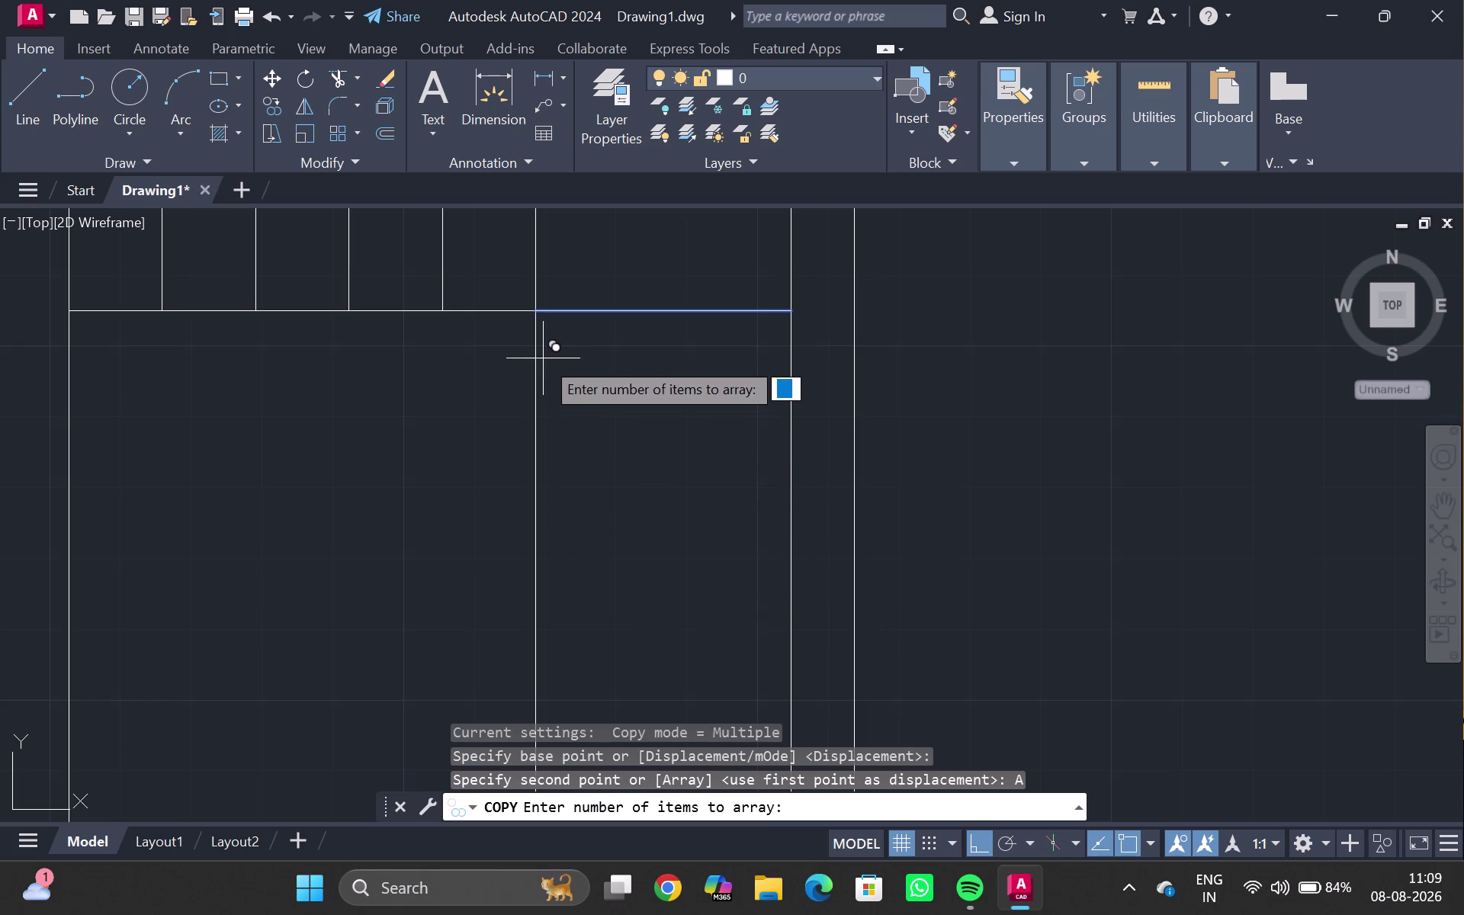
scroll(down, 3)
scroll(down, 3)
middle_drag(577, 515, 576, 505)
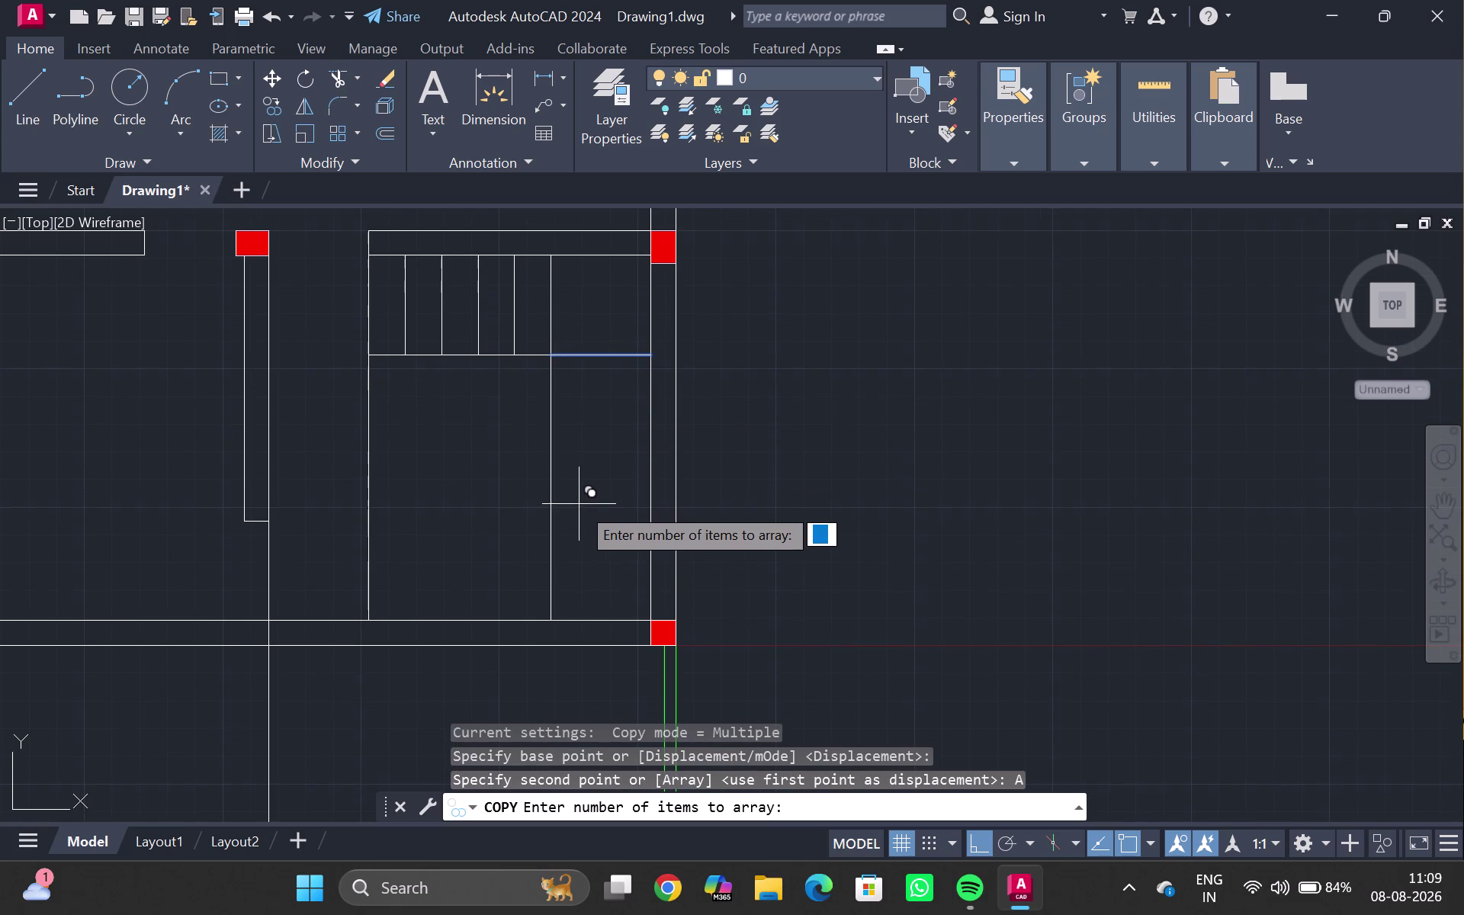
text(10)
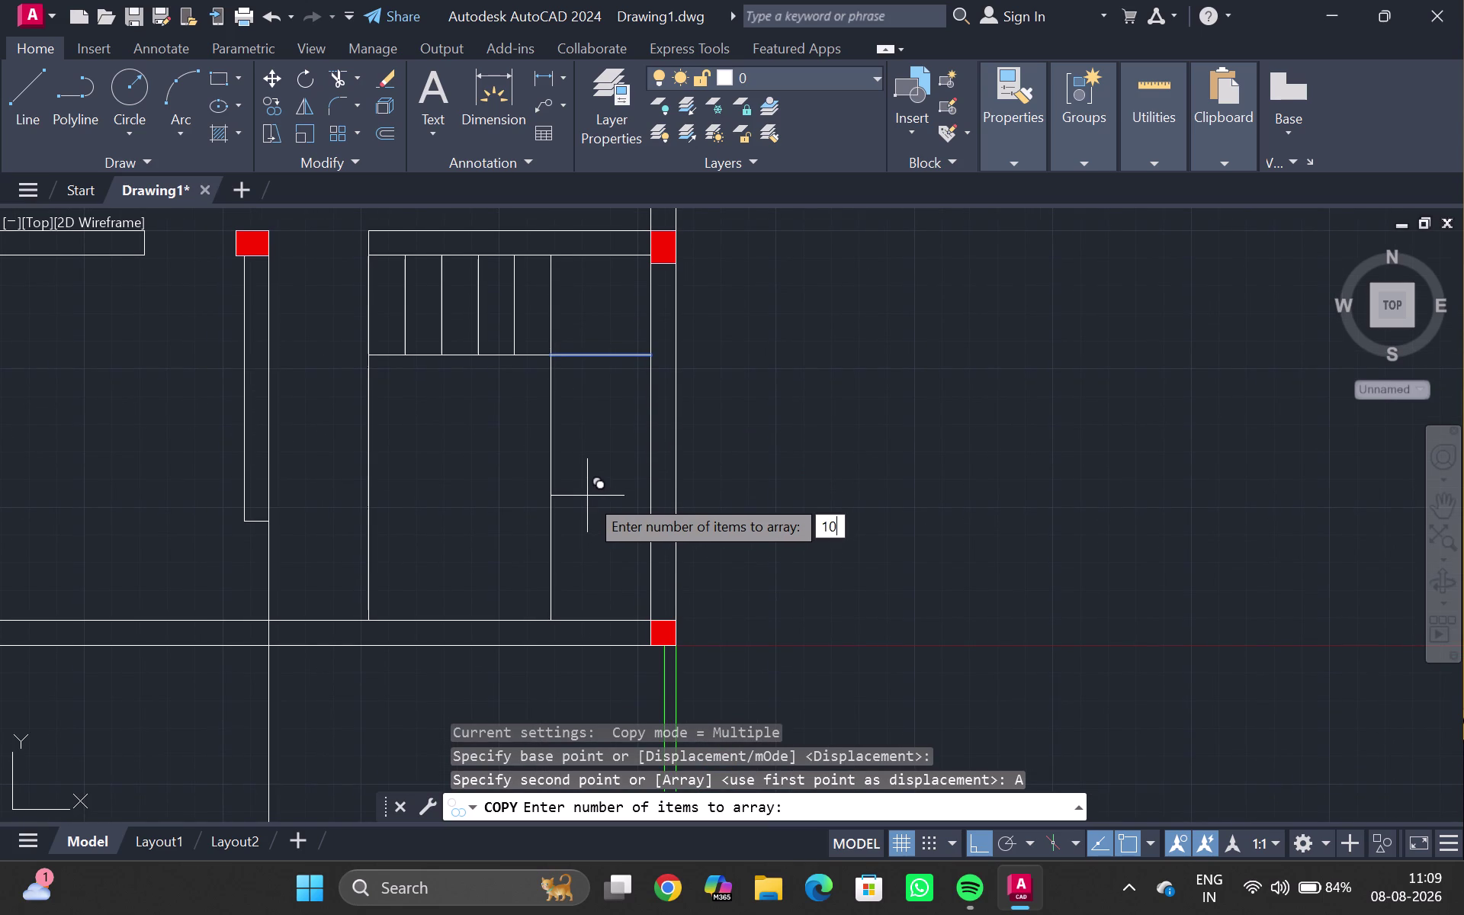
key(Return)
Fit the ten tread copies evenly down to the bottom wall.
scroll(up, 3)
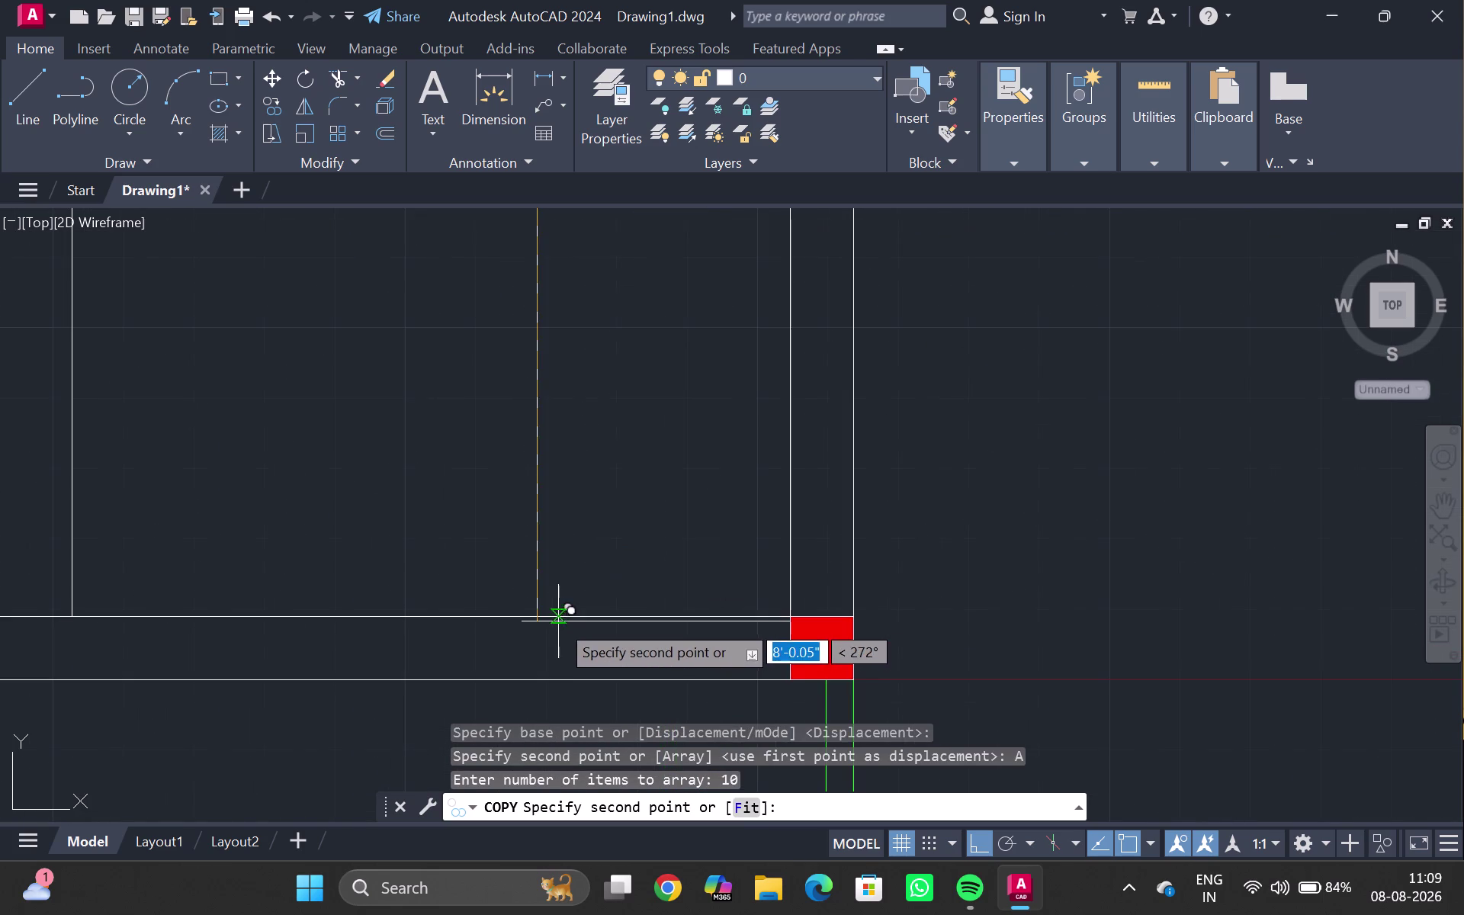
click(740, 808)
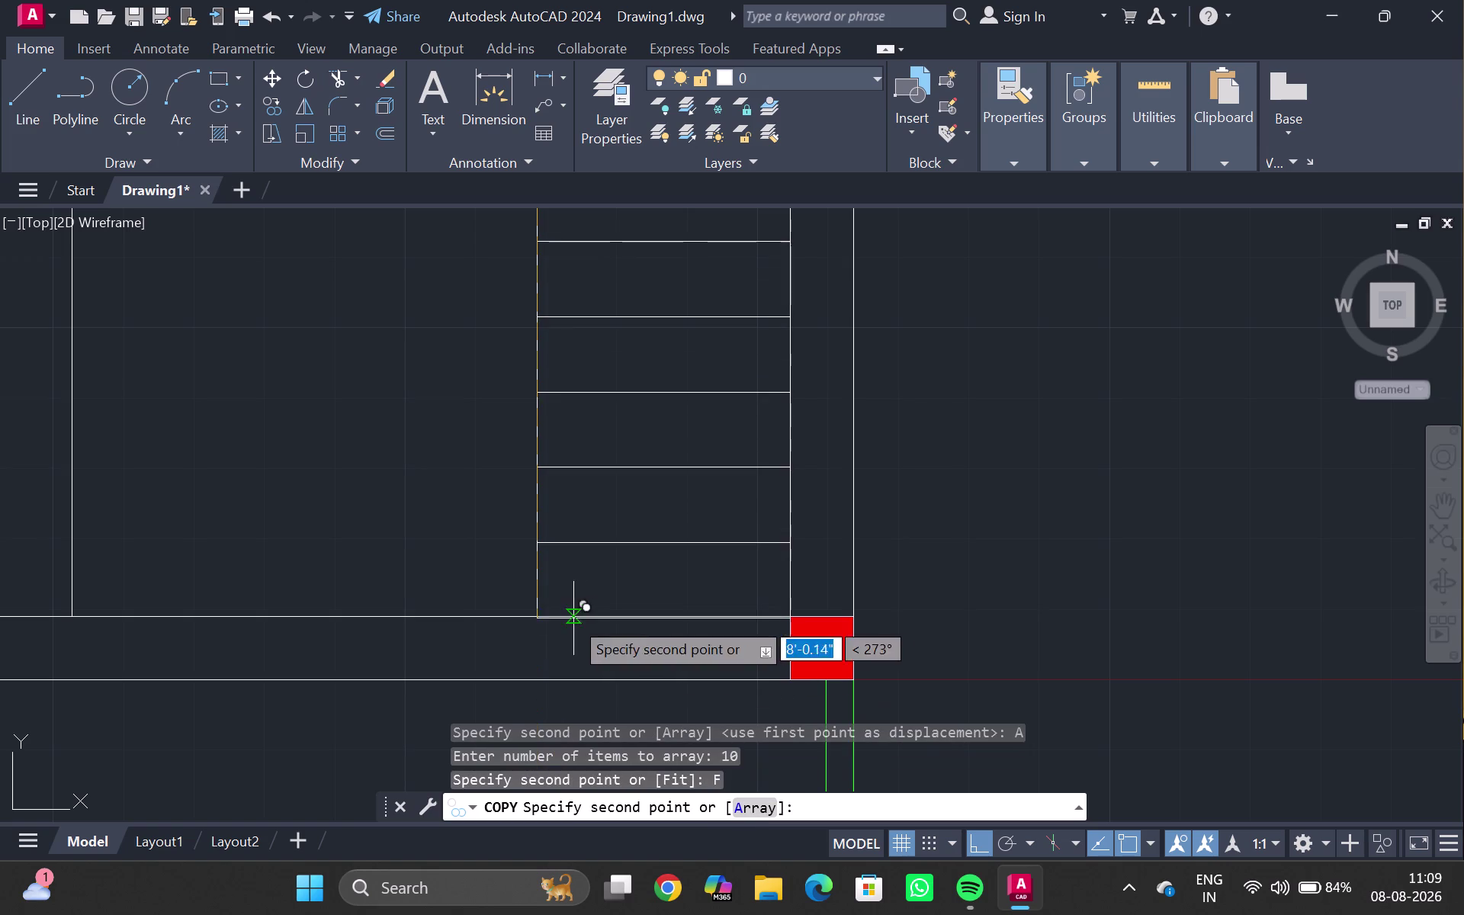
click(535, 614)
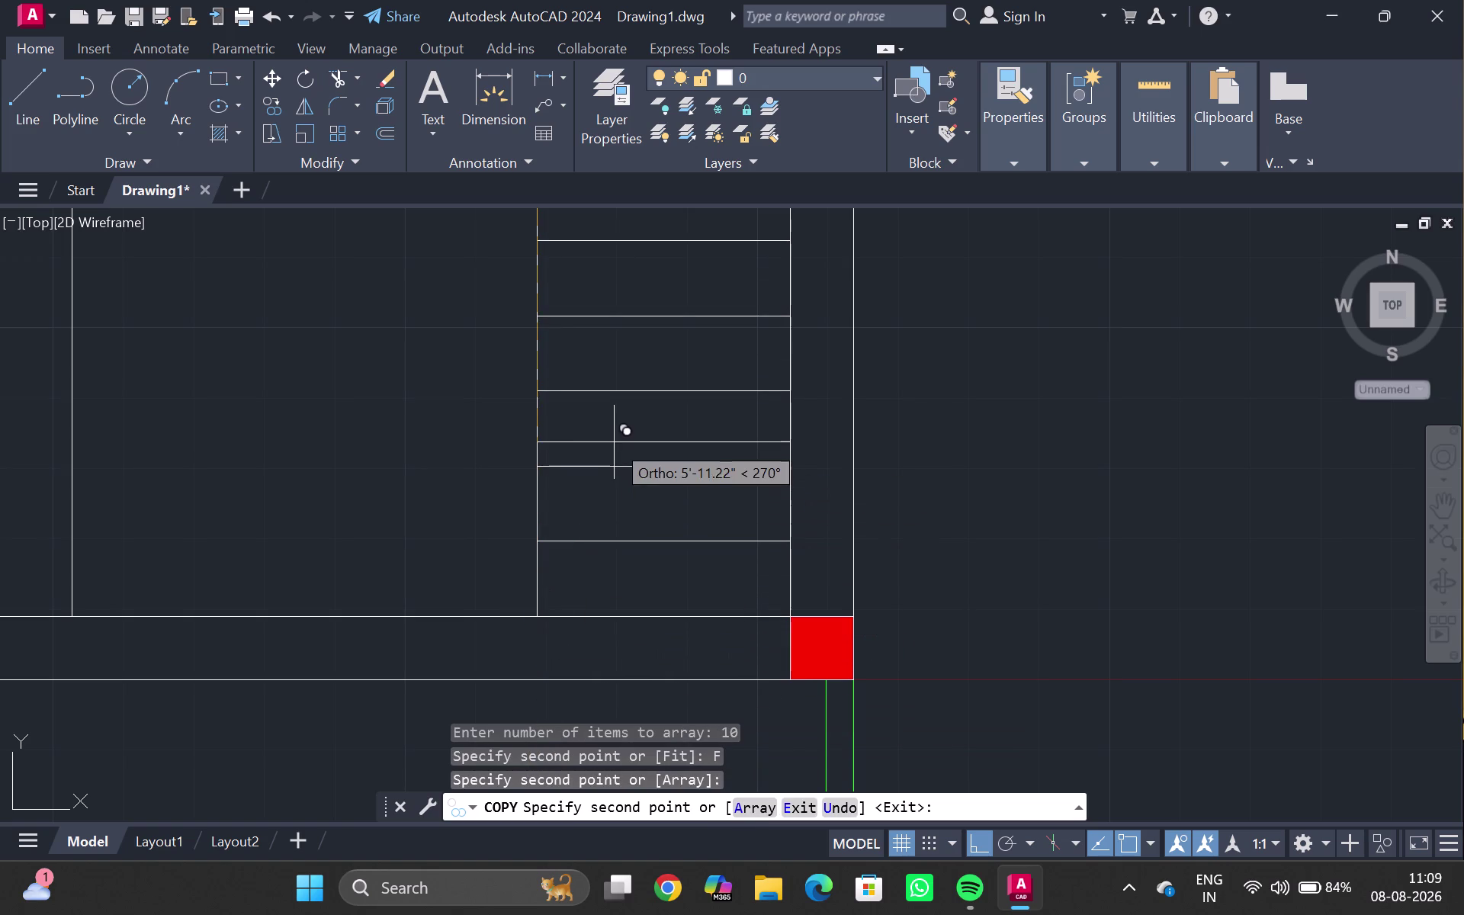
key(Escape)
scroll(down, 3)
middle_drag(504, 421, 515, 458)
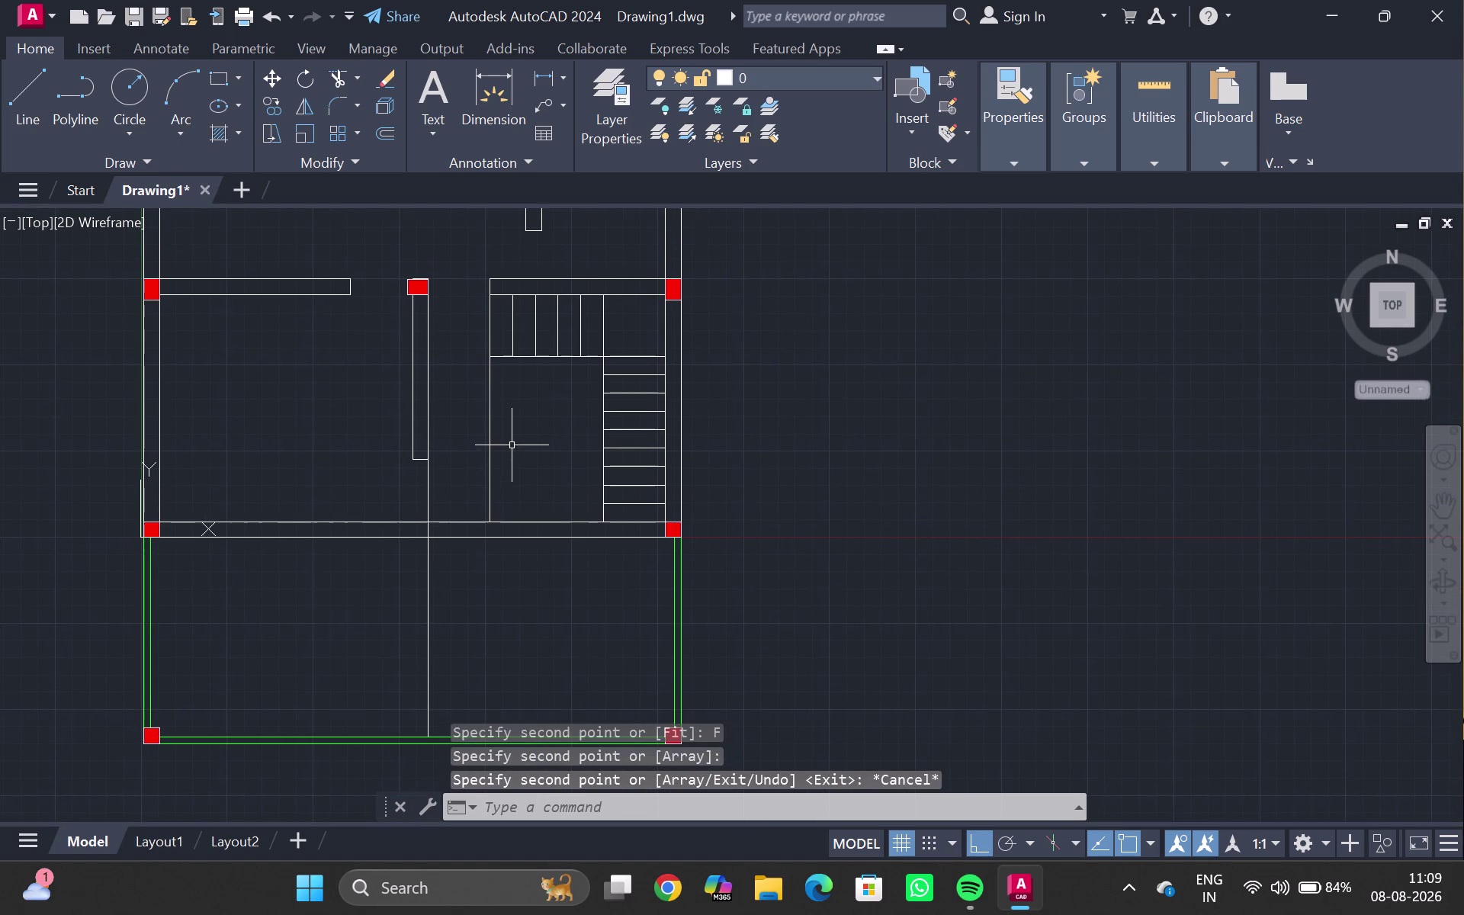
scroll(up, 3)
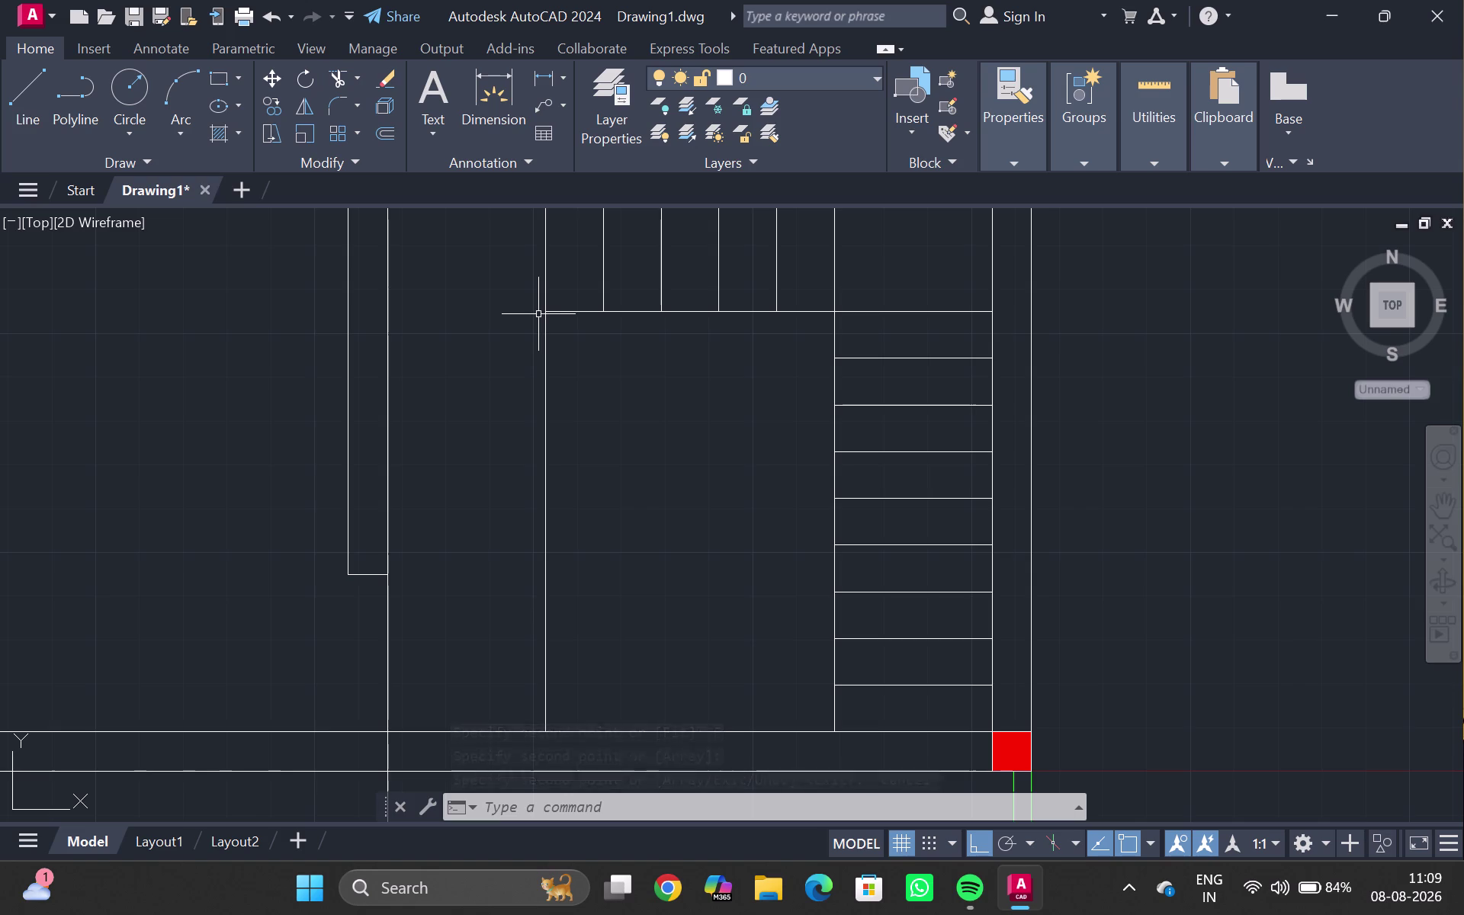
Draw a line across the top of the left flight and trim its overhang.
key(l)
key(Return)
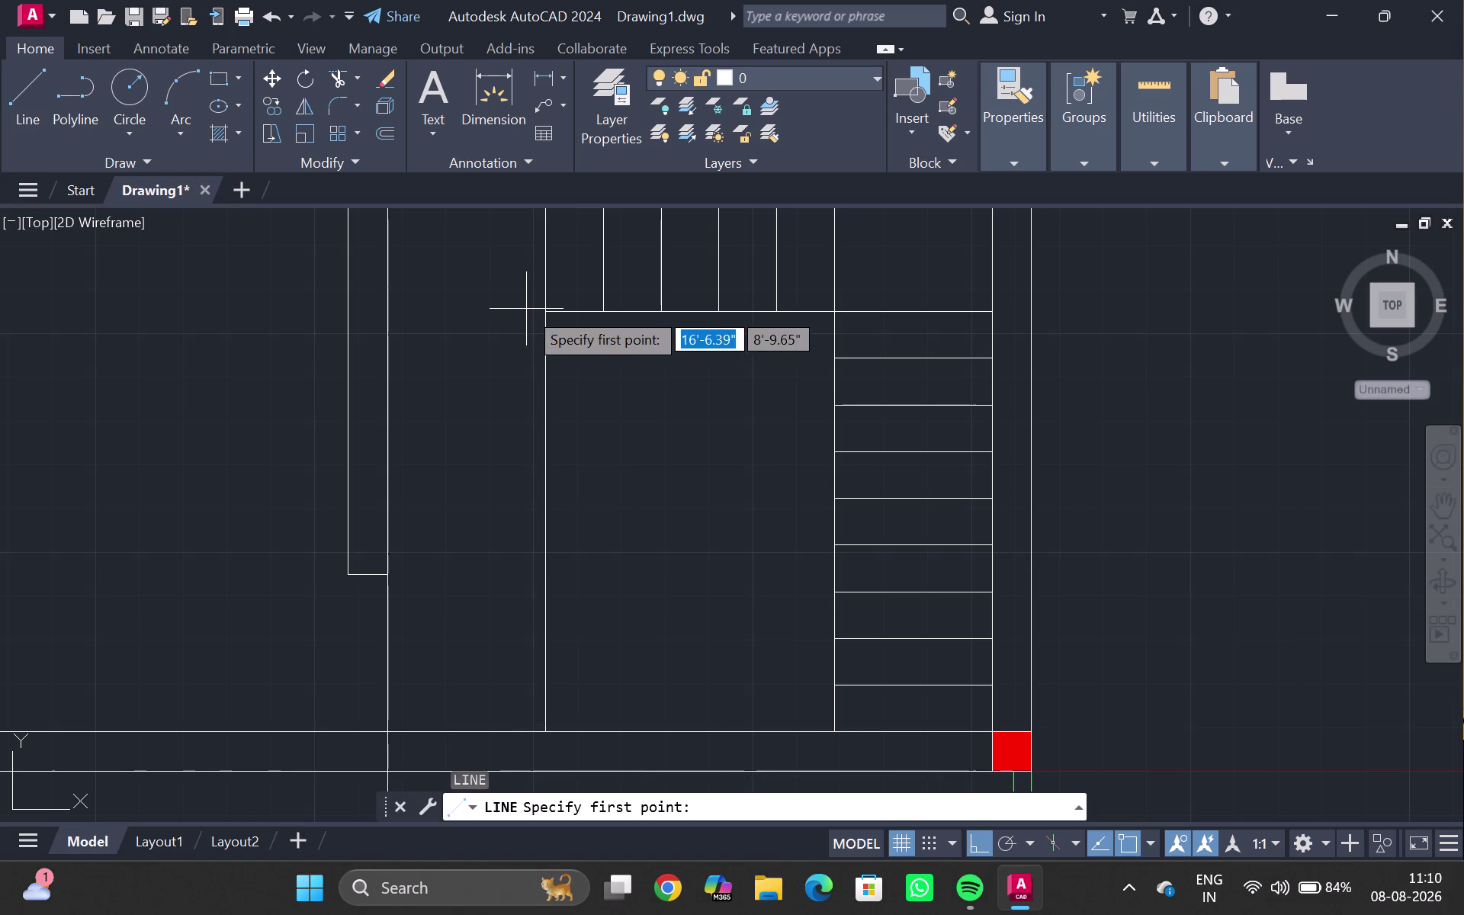
click(549, 317)
click(365, 311)
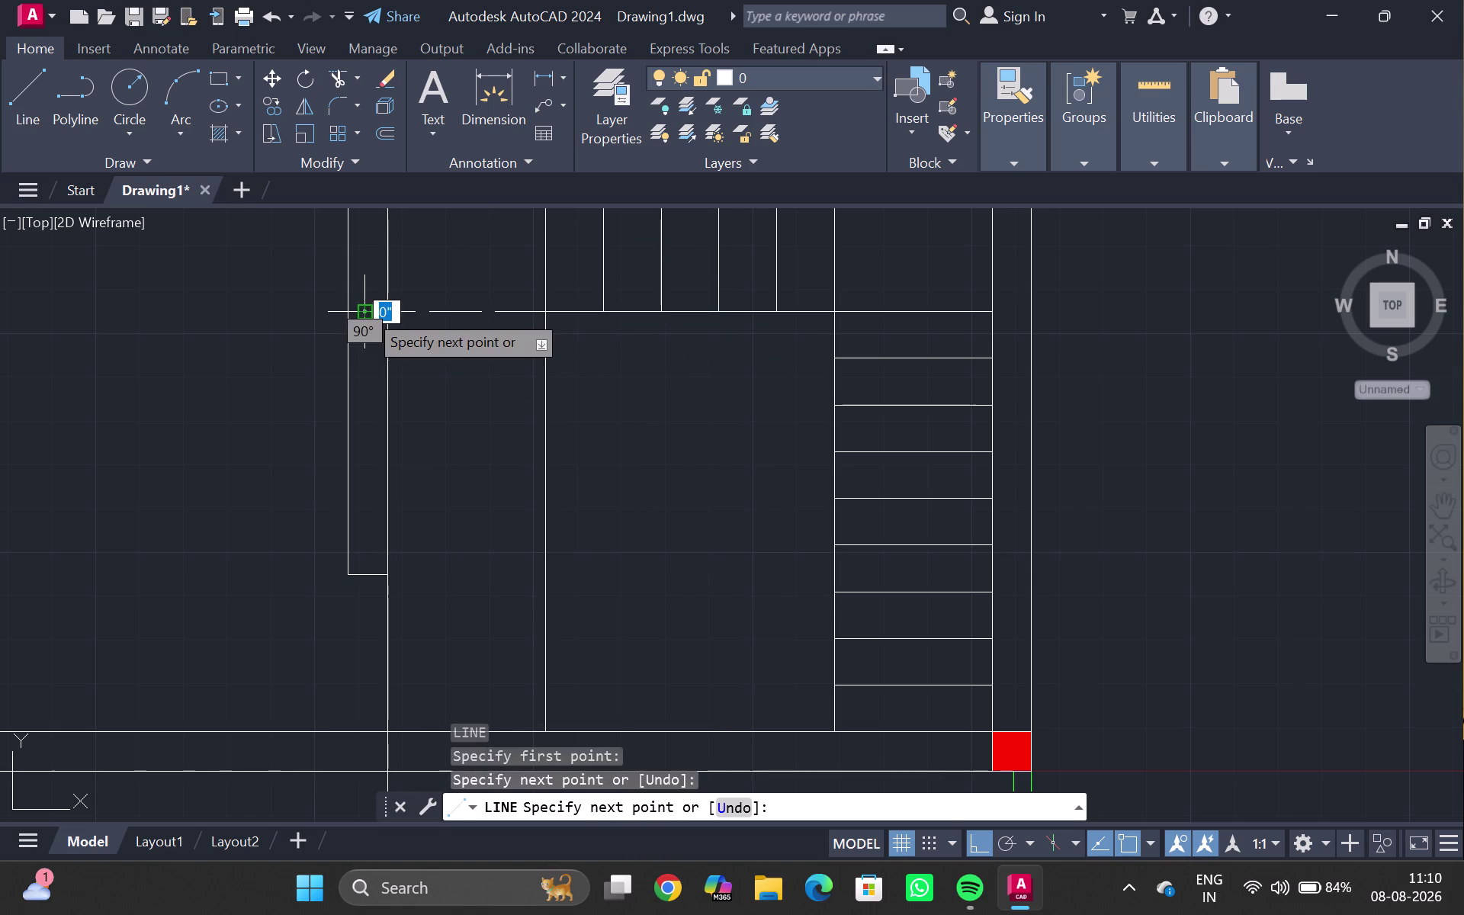
key(Escape)
key(t)
key(r)
key(Return)
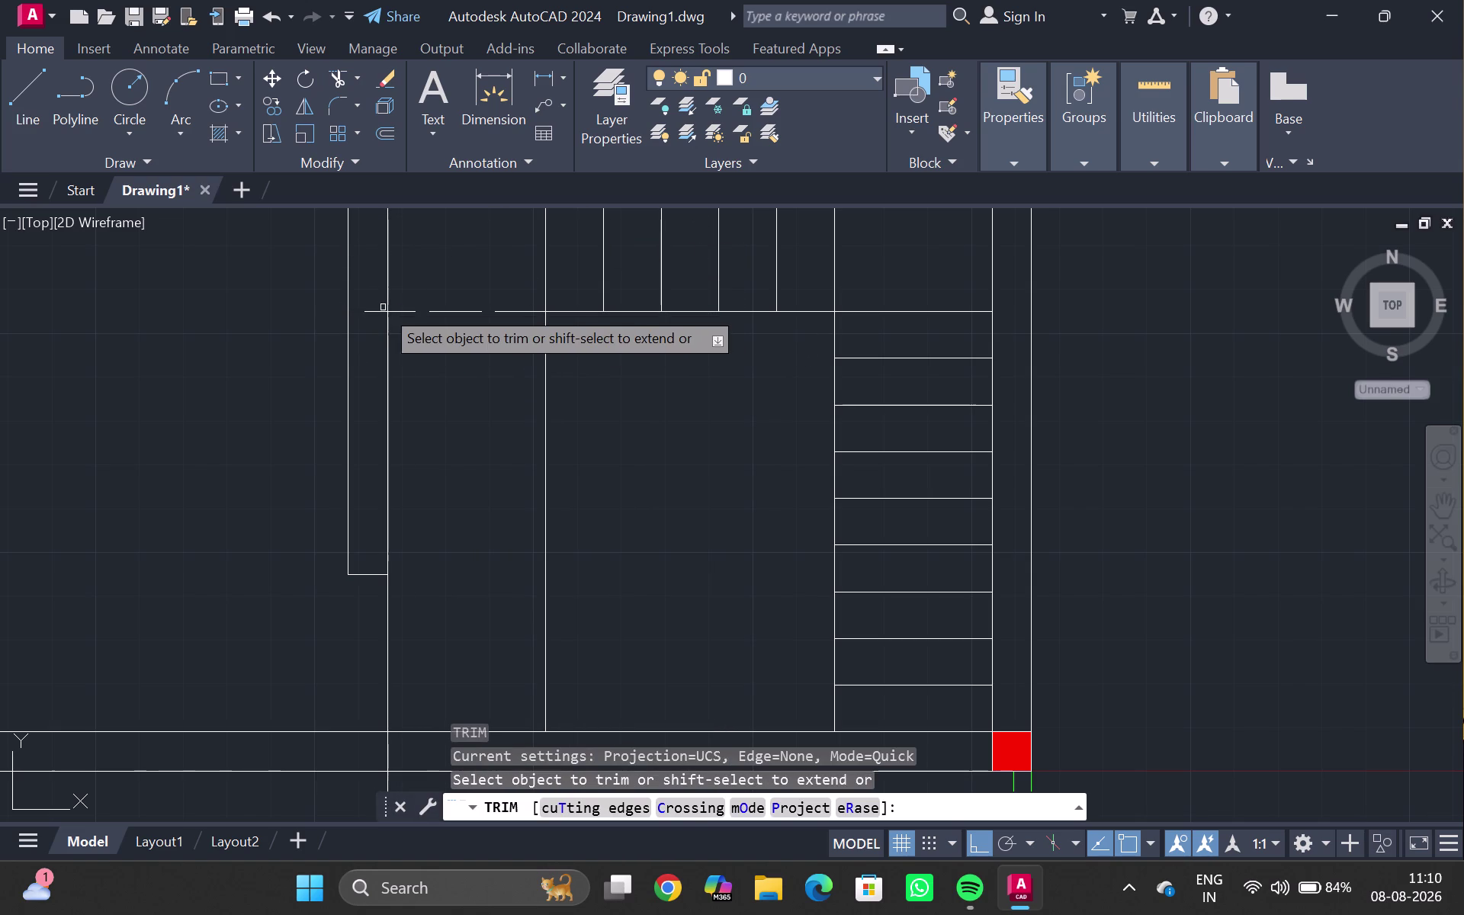
drag(378, 295, 361, 332)
key(Escape)
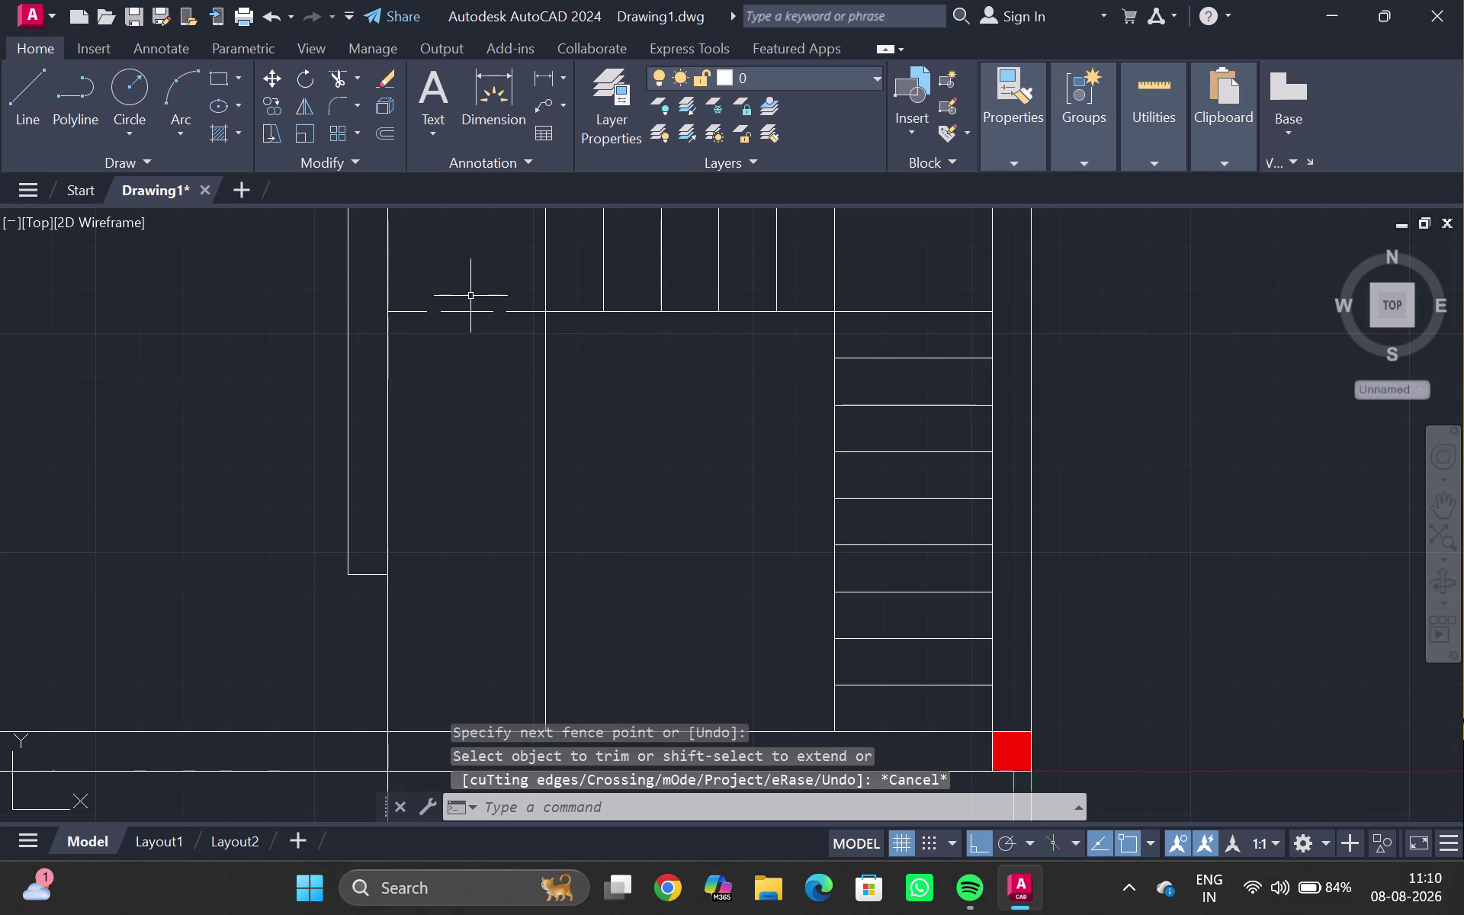
Set the new line's linetype to ByLayer so it displays solid.
click(470, 311)
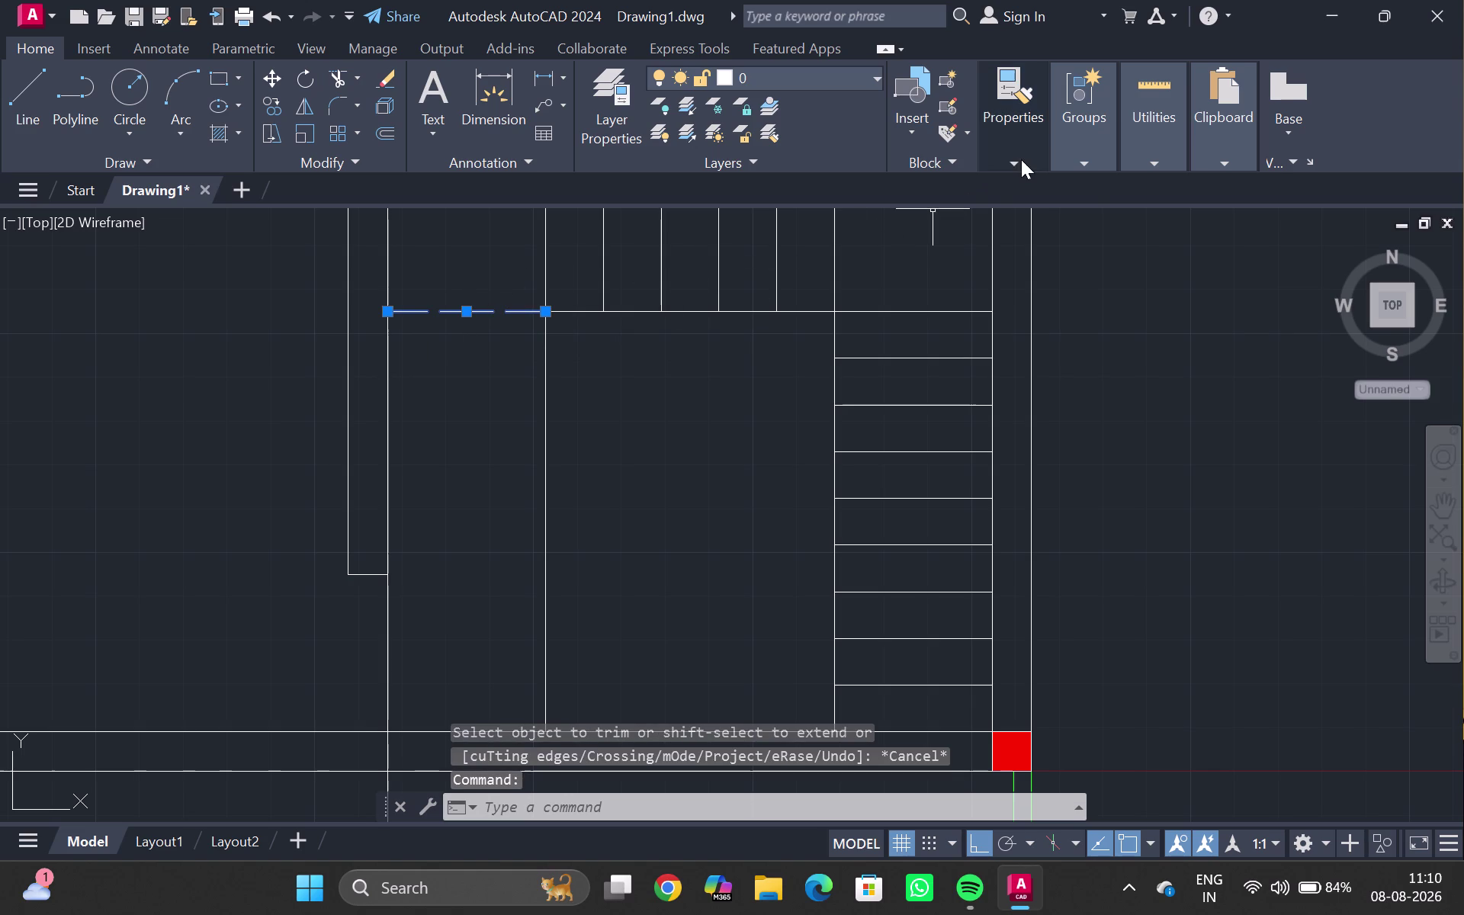
click(1024, 157)
click(1176, 233)
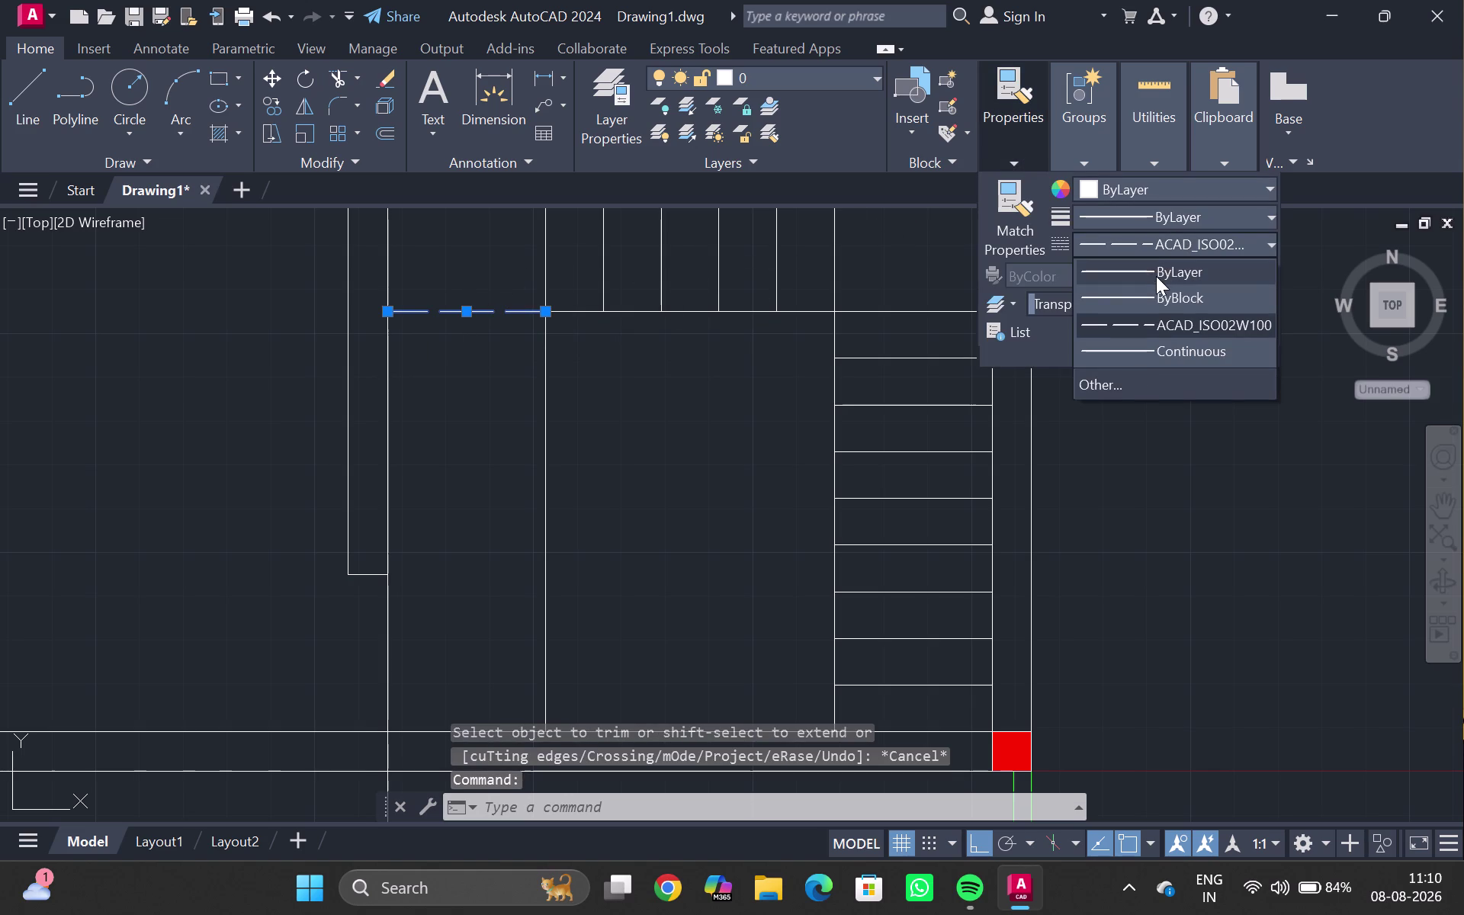
click(1155, 274)
key(Escape)
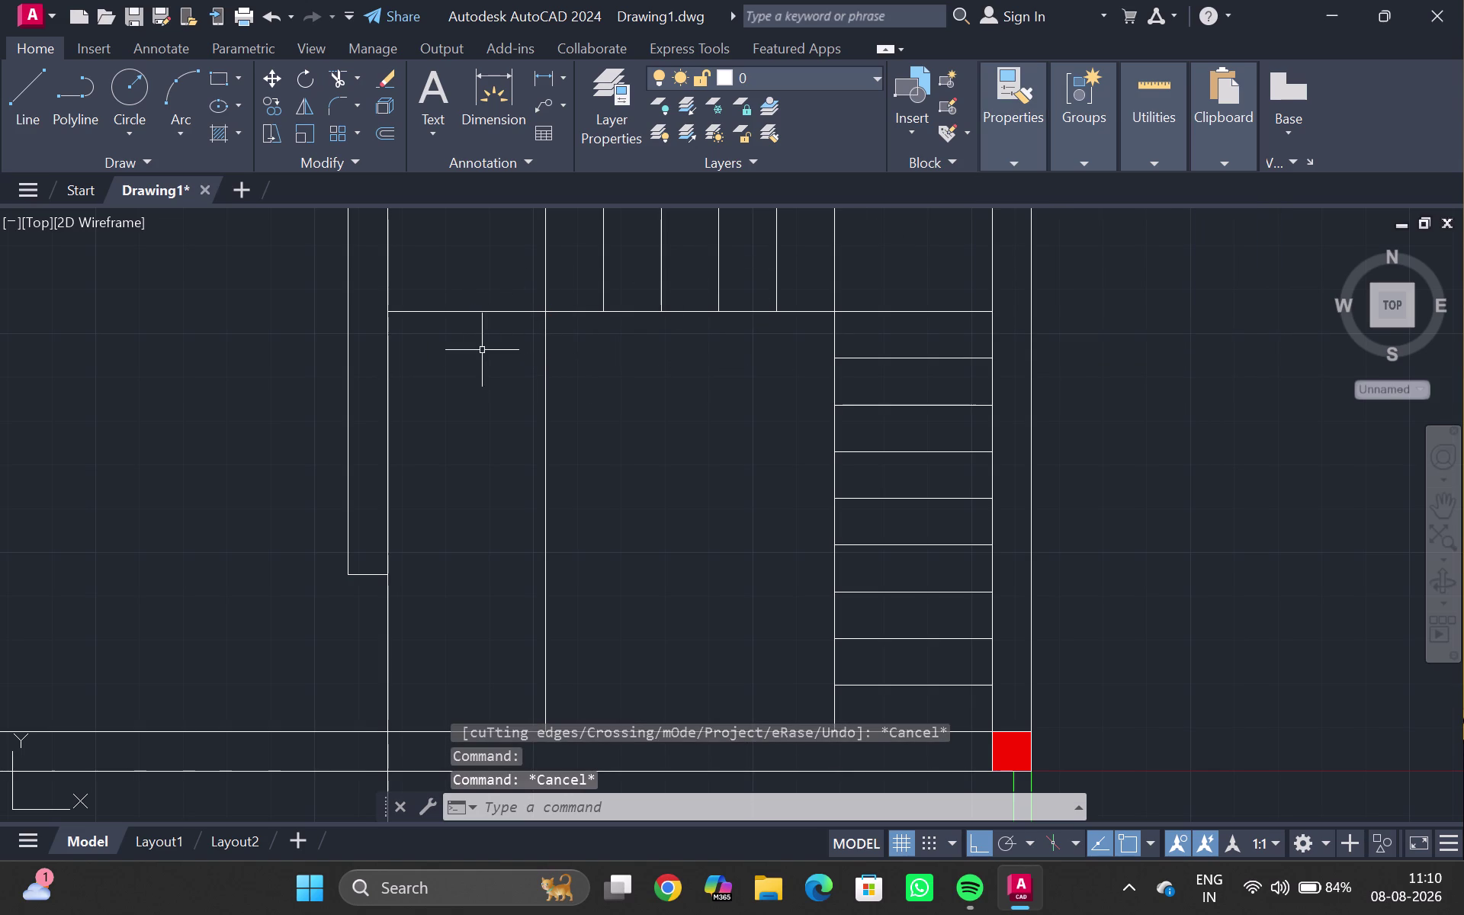
click(461, 308)
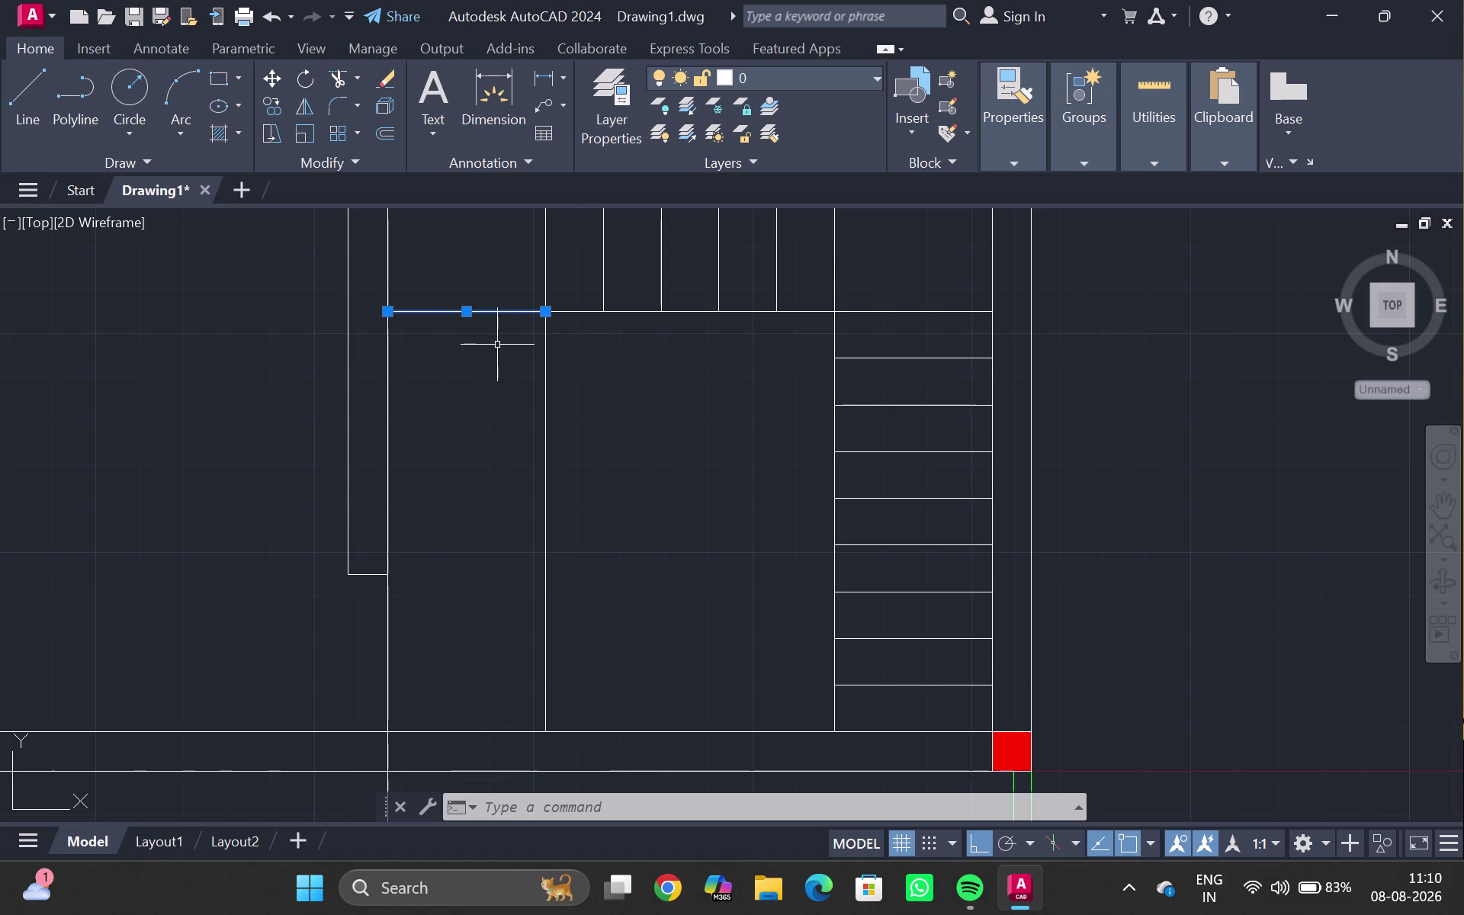
Copy the left flight's top line as a 10-item array.
text(co)
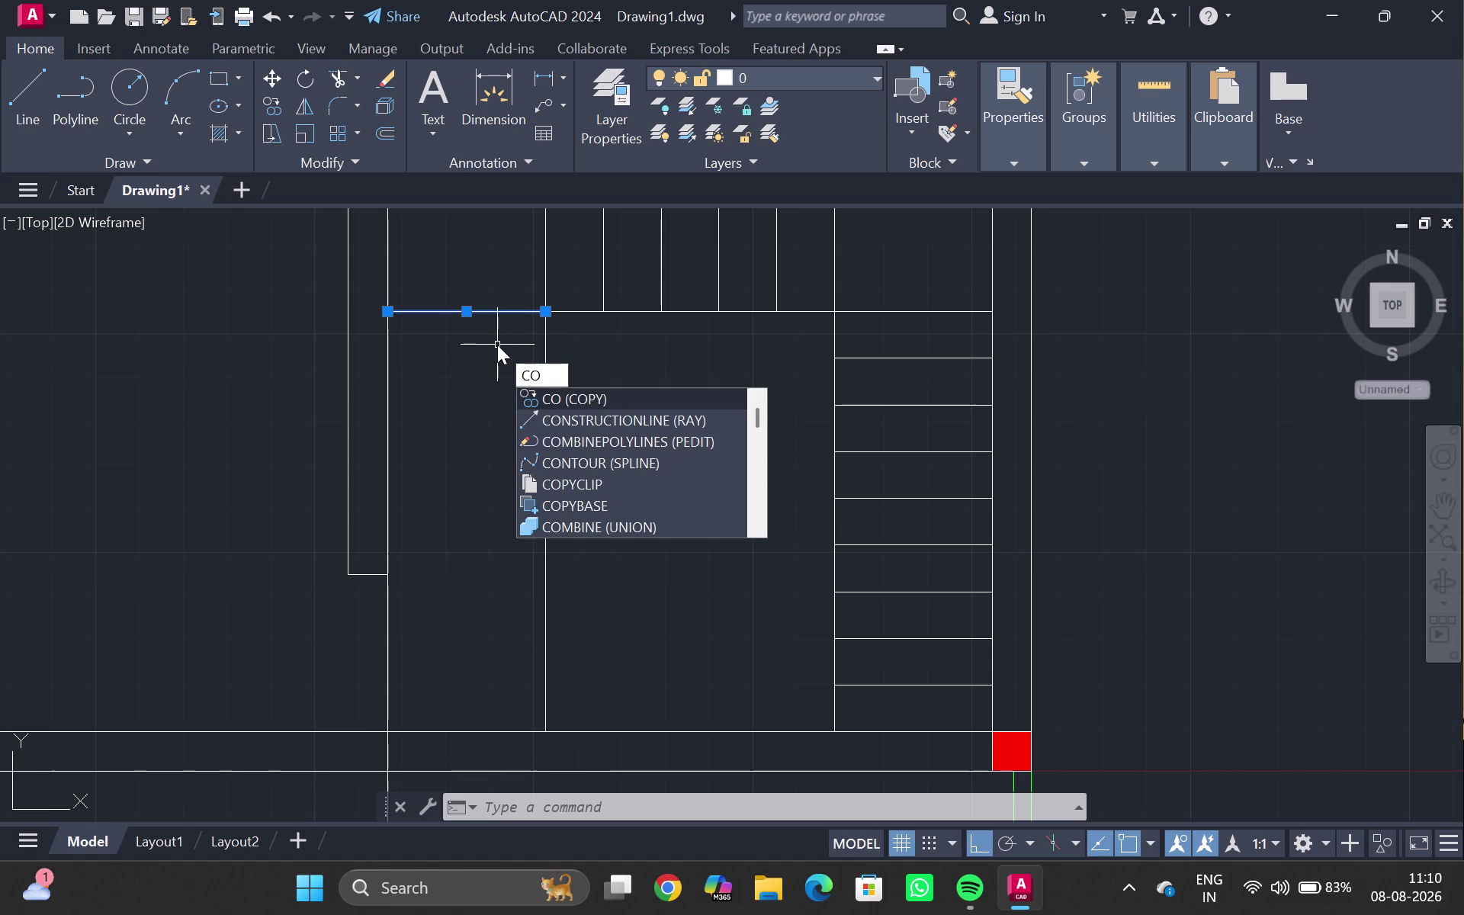
key(Return)
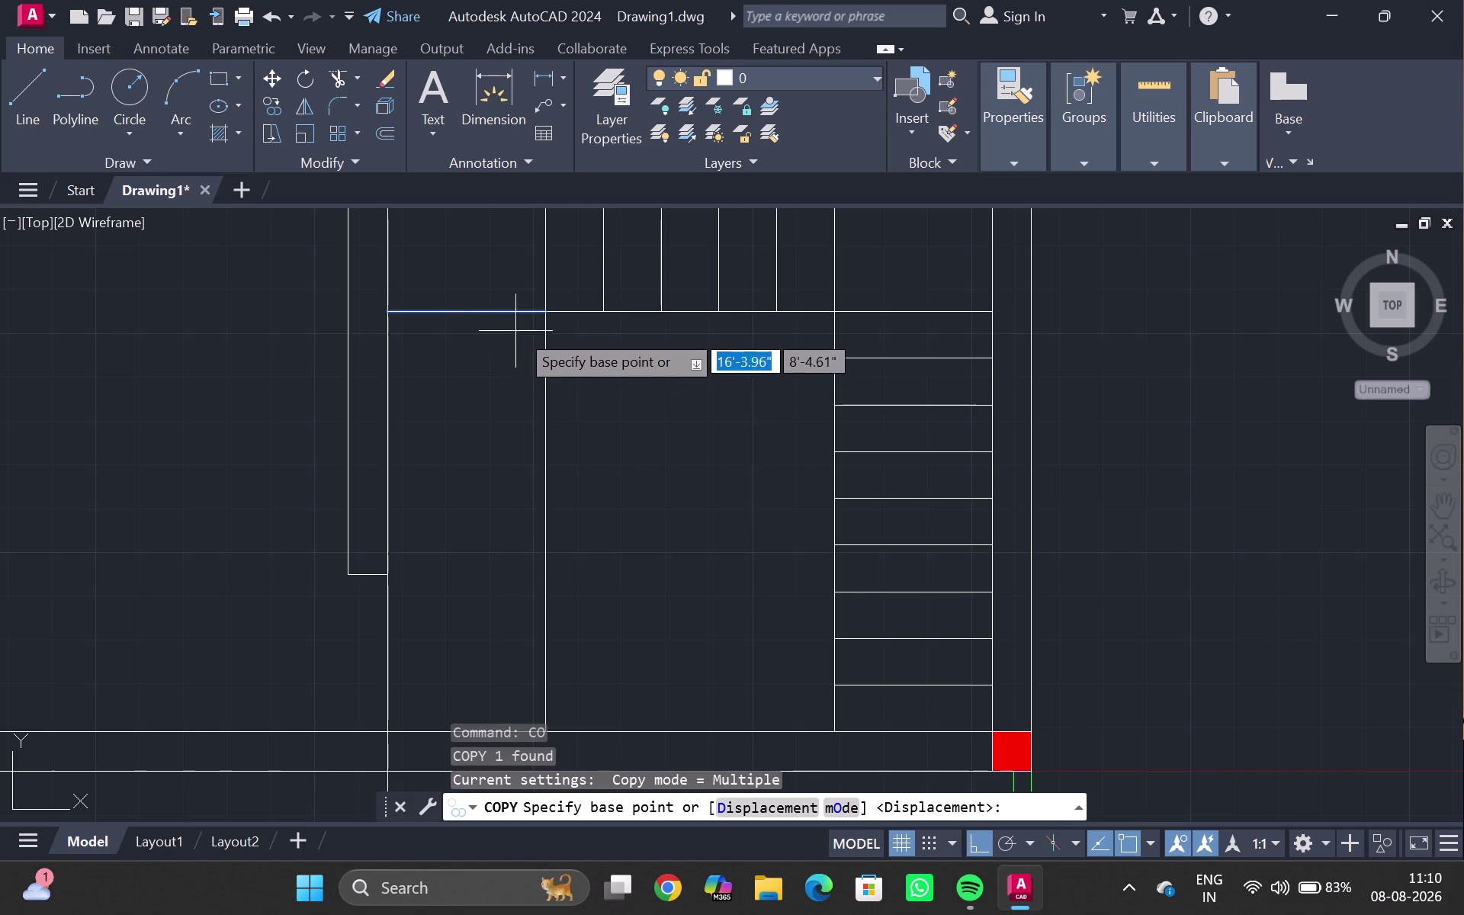
click(544, 308)
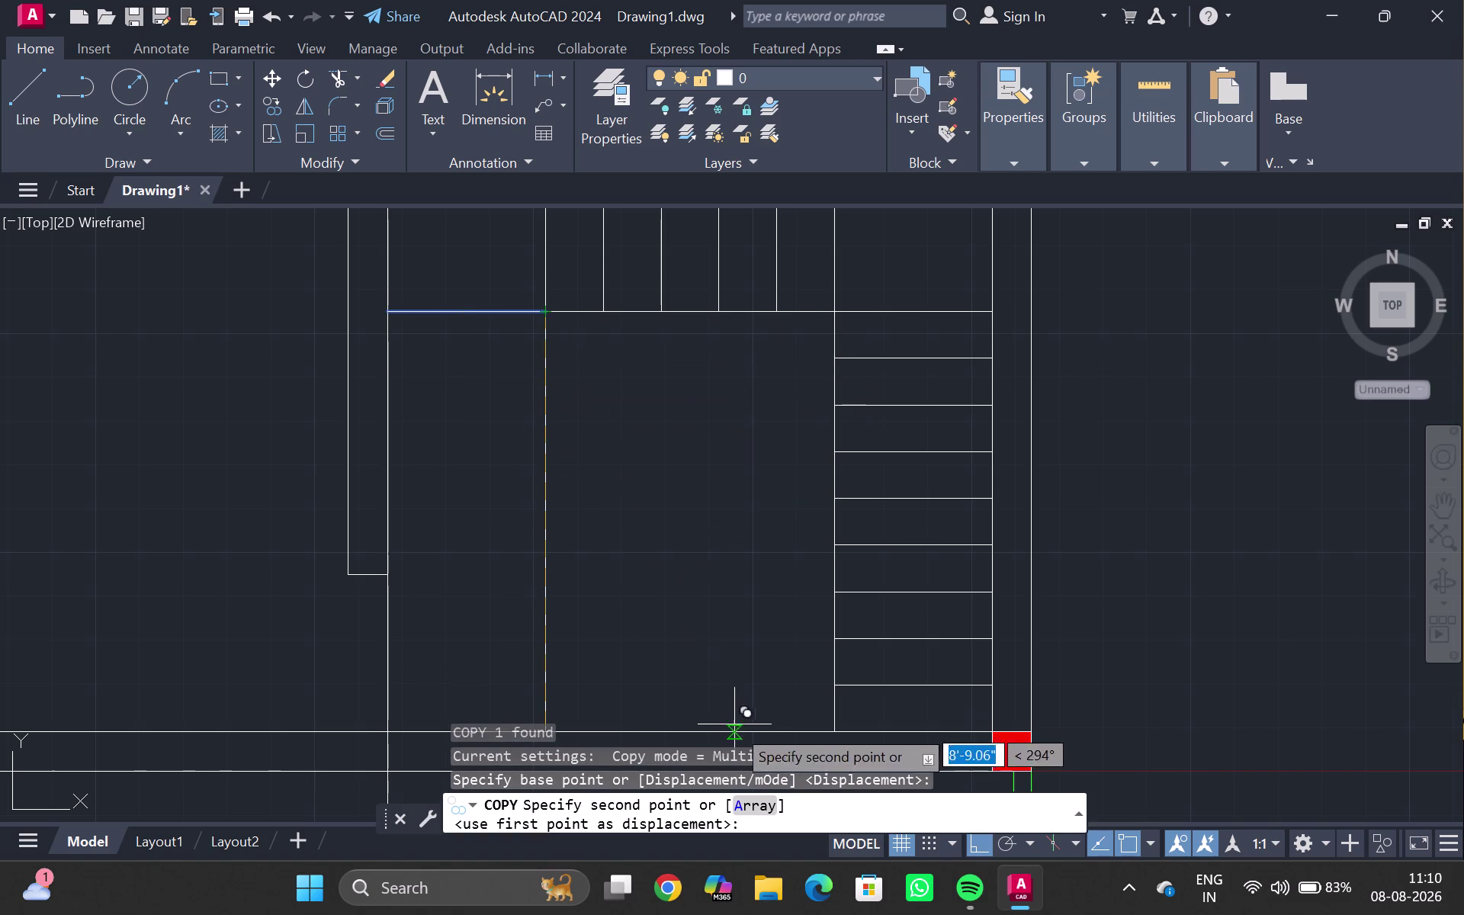
click(759, 802)
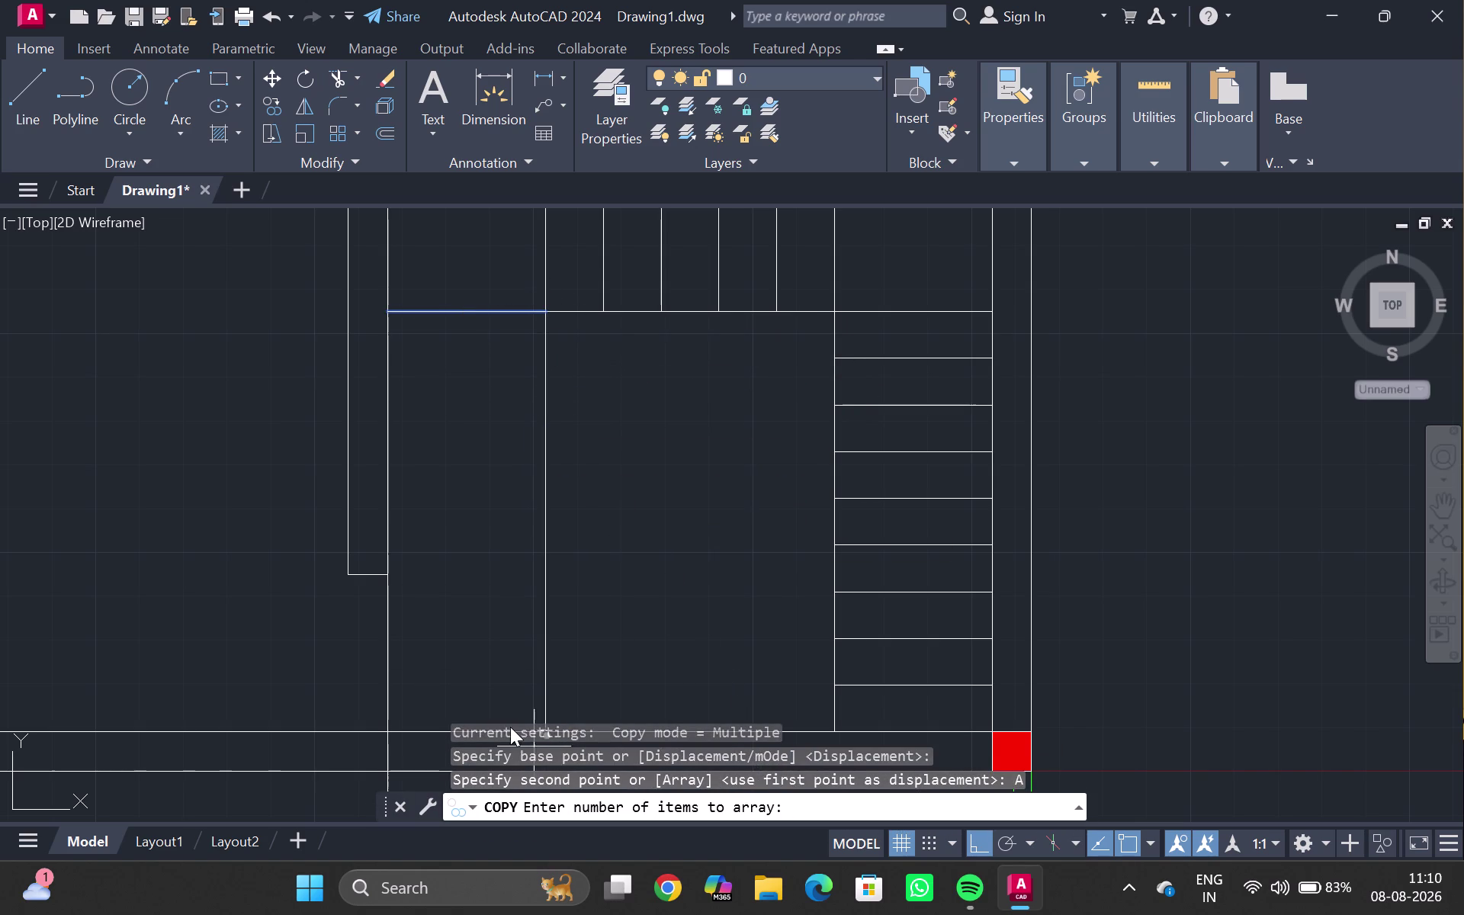
key(q)
key(BackSpace)
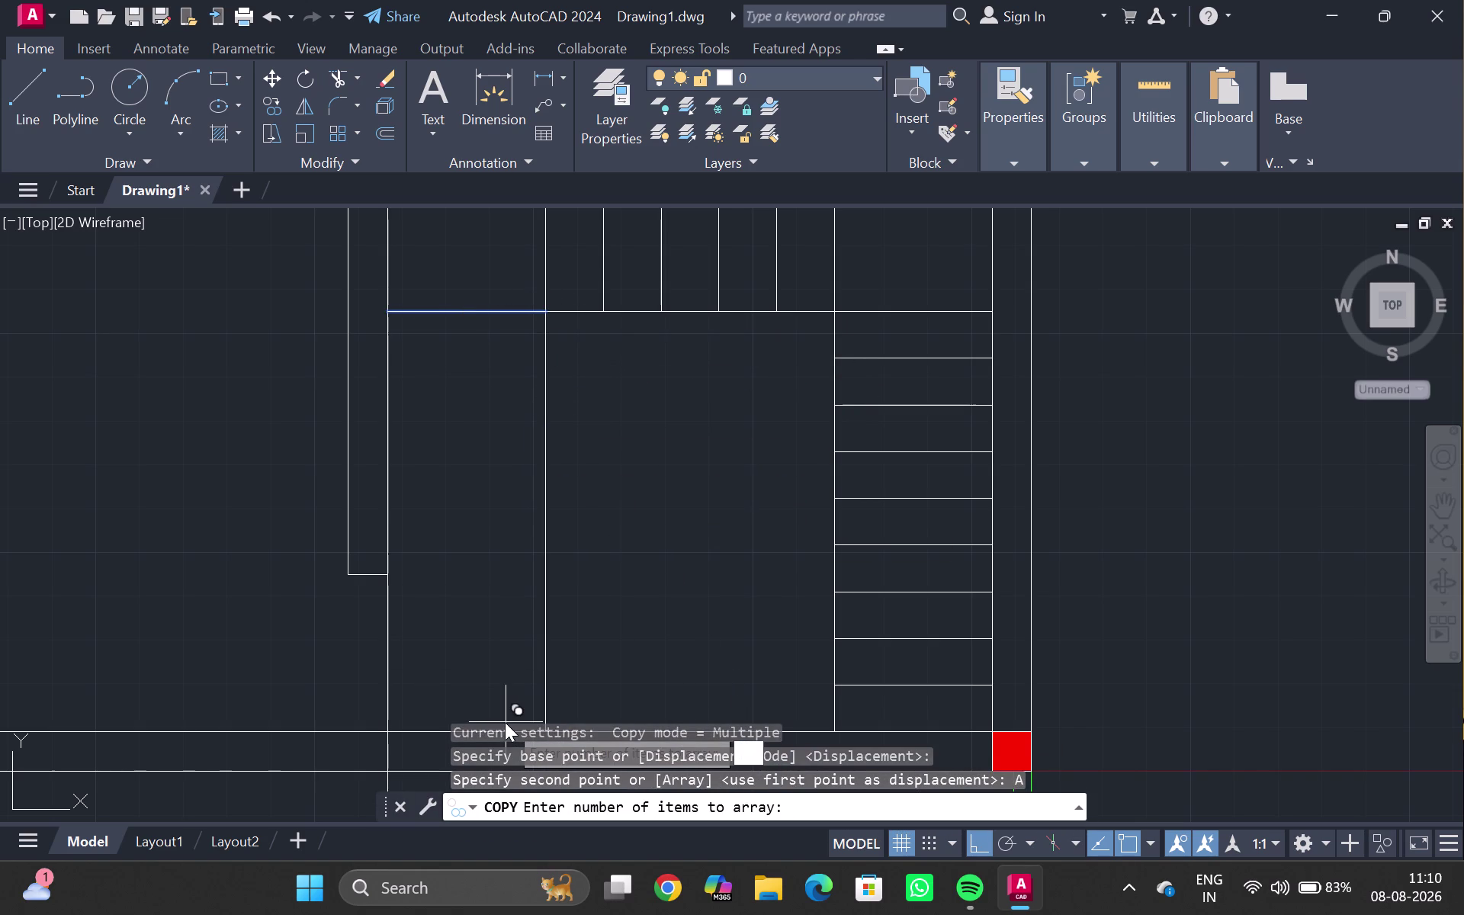
text(10)
key(Return)
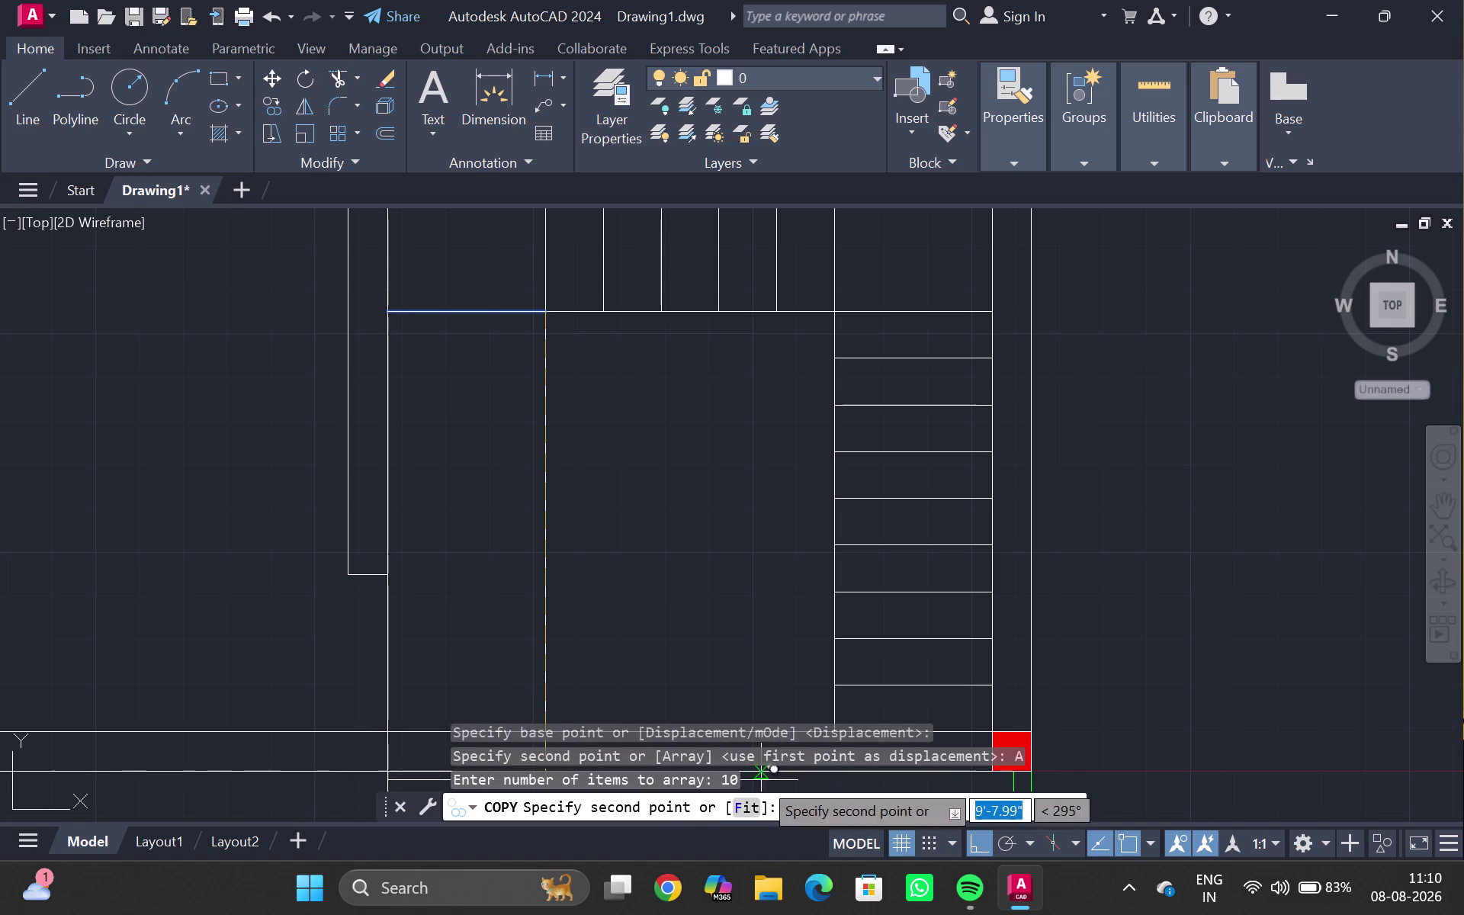
Fit the ten treads evenly down to the bottom of the left flight.
click(748, 804)
middle_drag(554, 661, 498, 385)
scroll(up, 3)
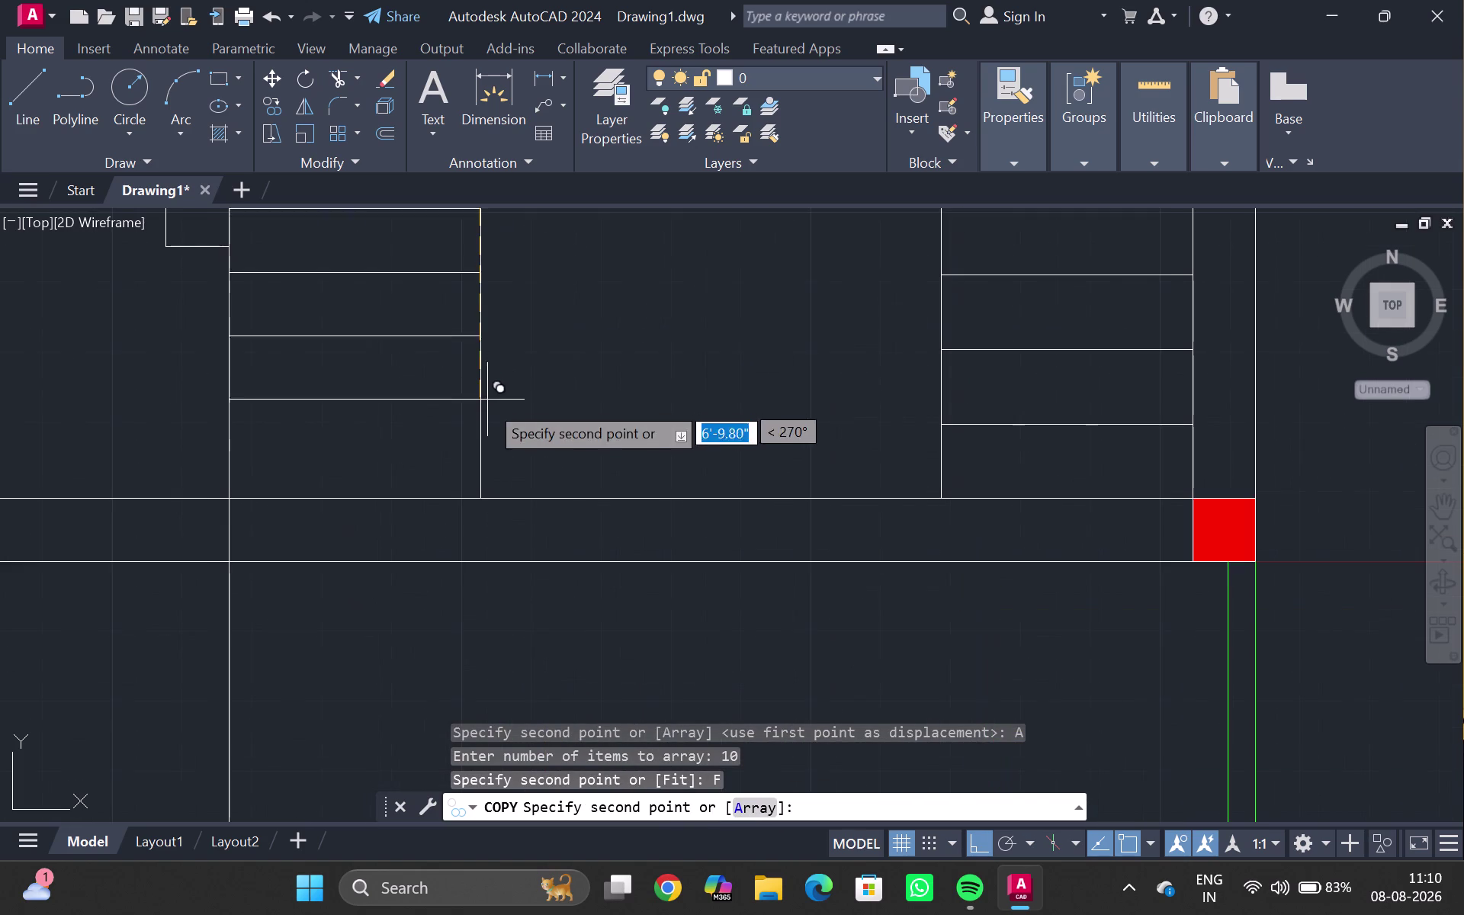
click(478, 498)
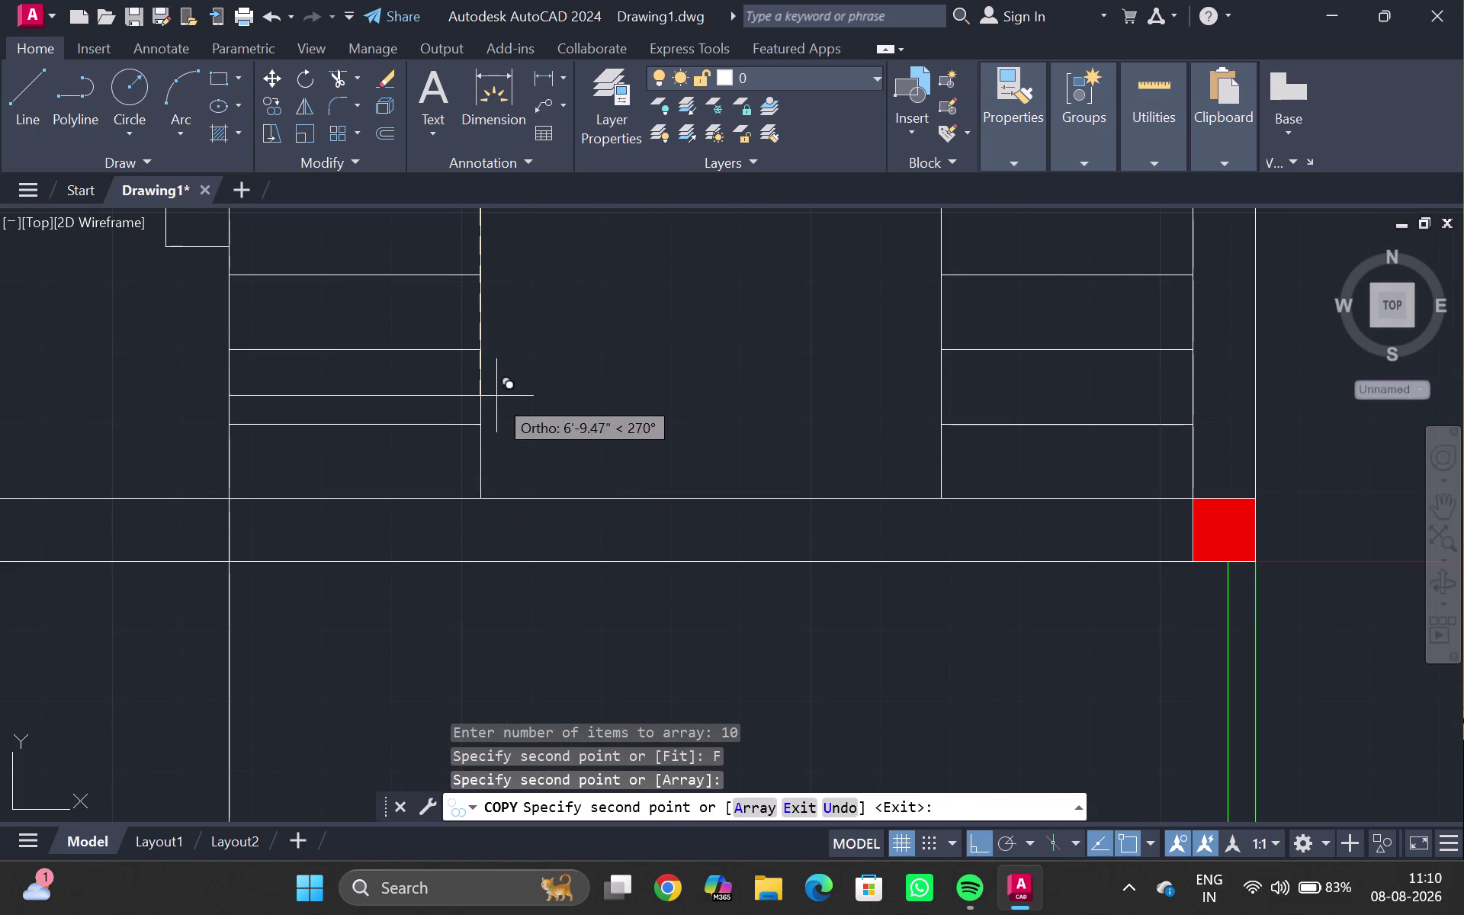
key(Escape)
scroll(down, 3)
middle_drag(409, 354, 404, 535)
scroll(up, 3)
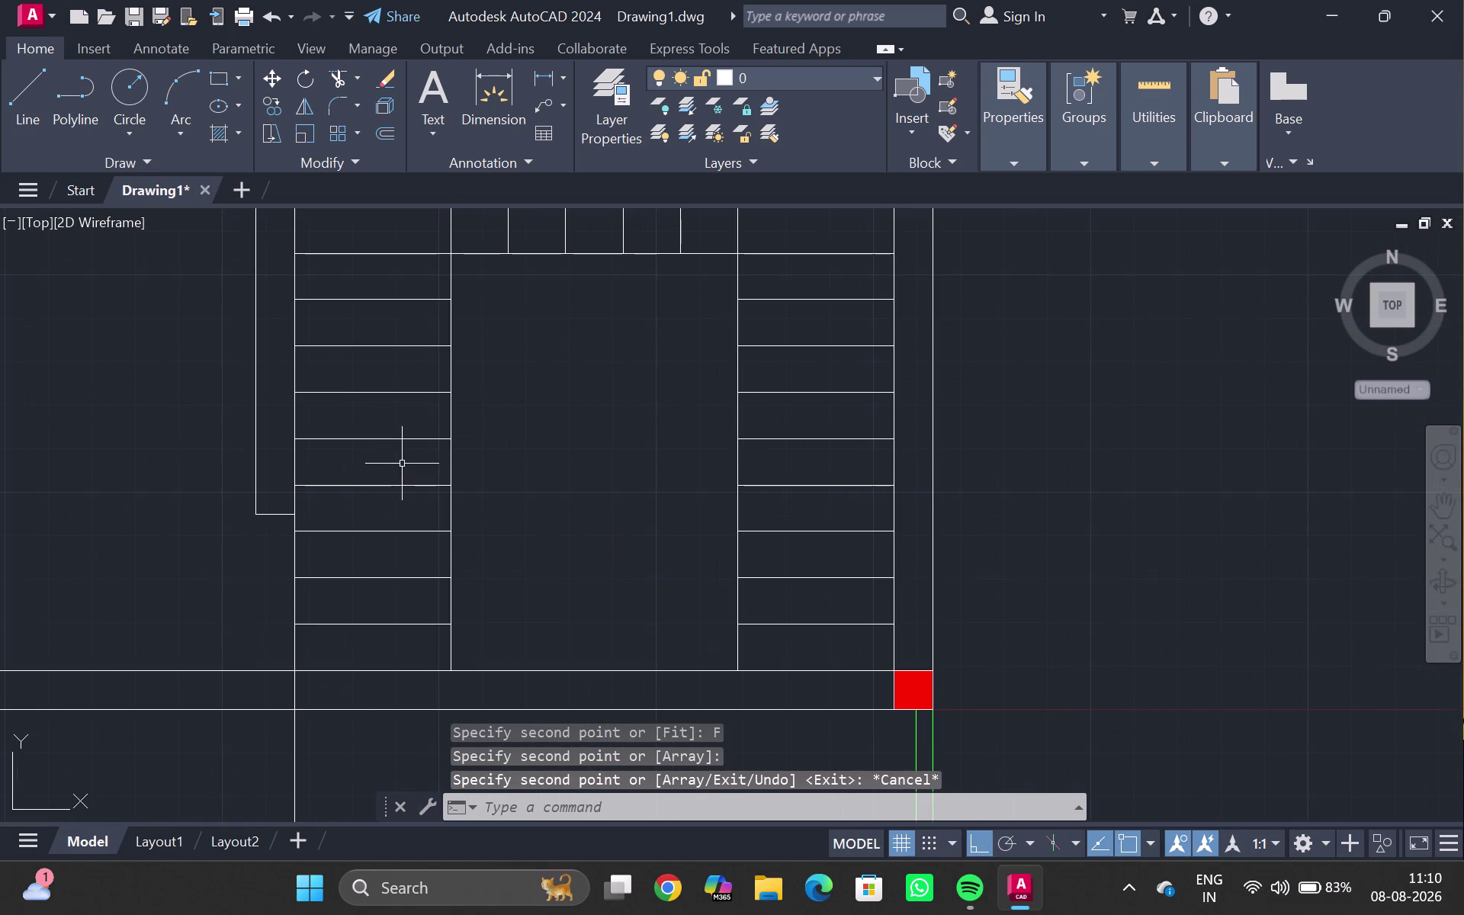
click(381, 253)
Delete the four topmost tread lines of the left flight.
click(378, 300)
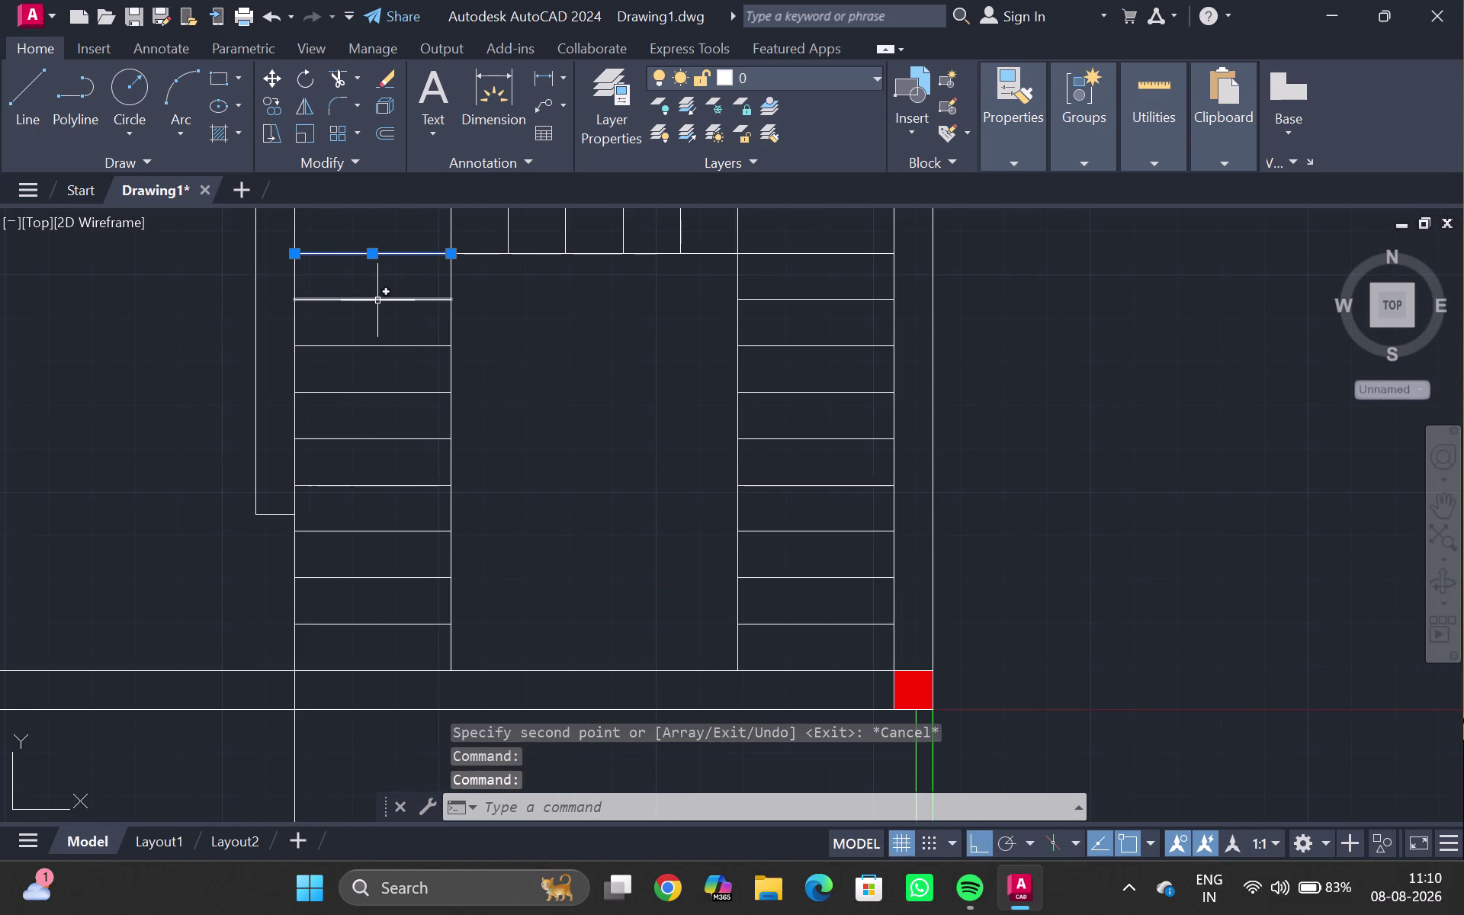
click(381, 349)
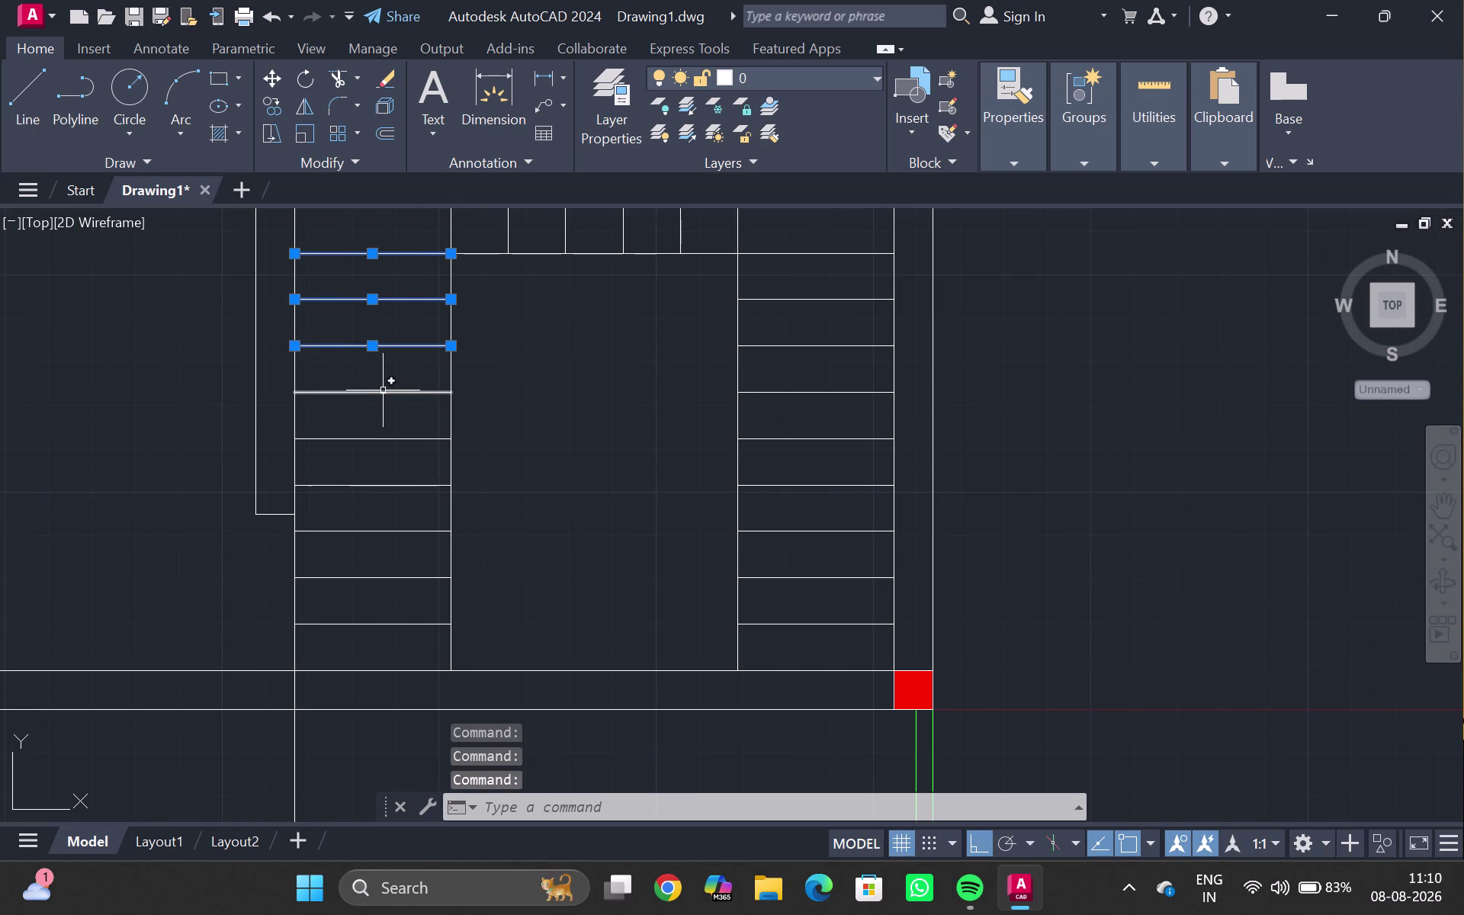
click(384, 392)
click(386, 440)
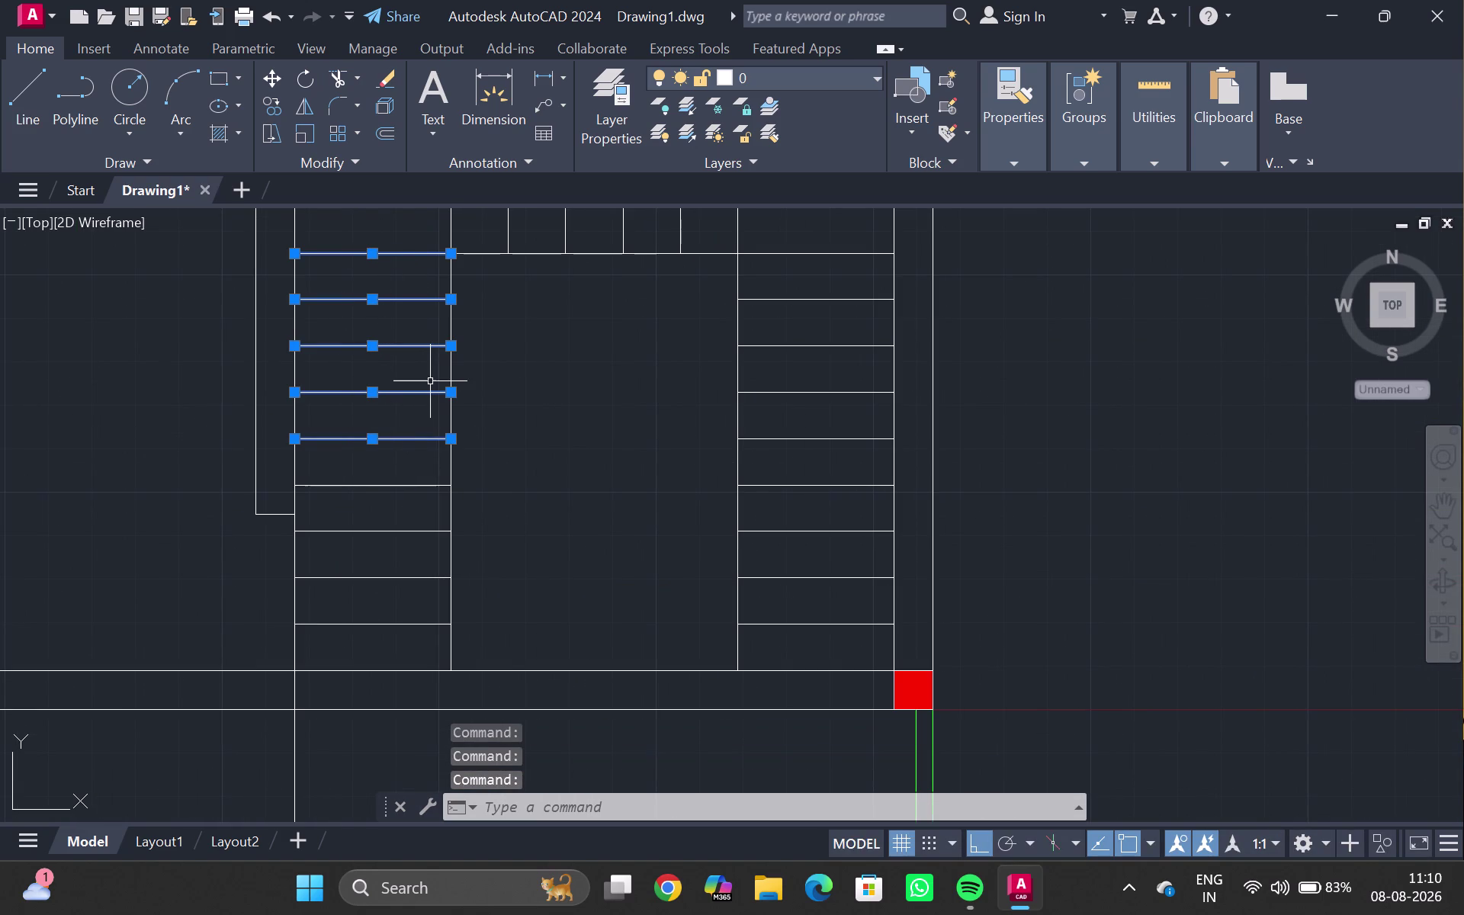
key(Delete)
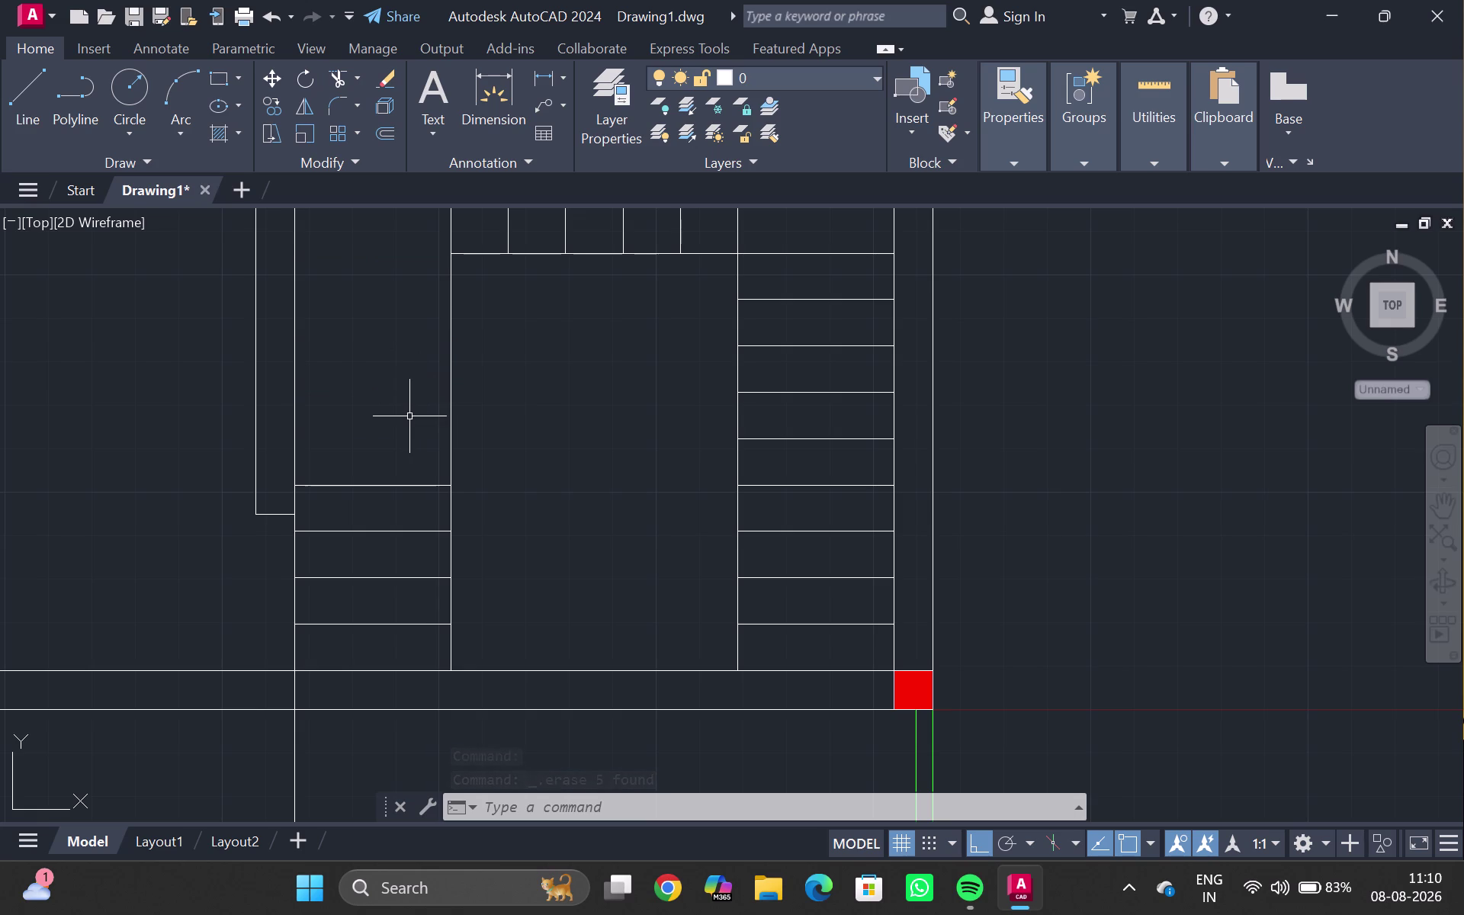
Select the lower tread lines on both the left and right flights.
click(371, 483)
click(375, 533)
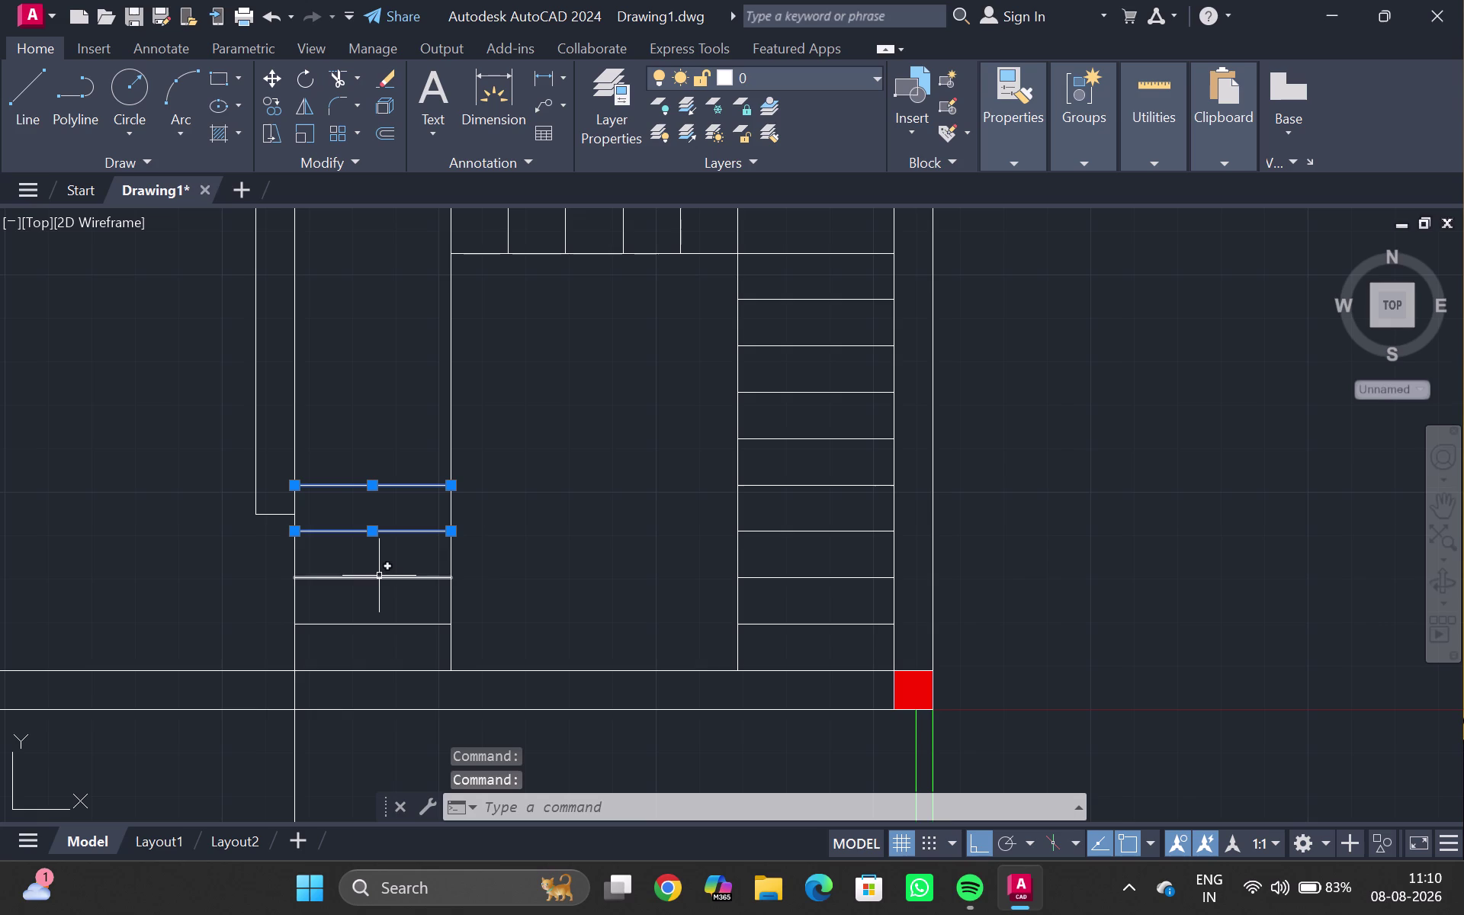
click(378, 577)
click(382, 621)
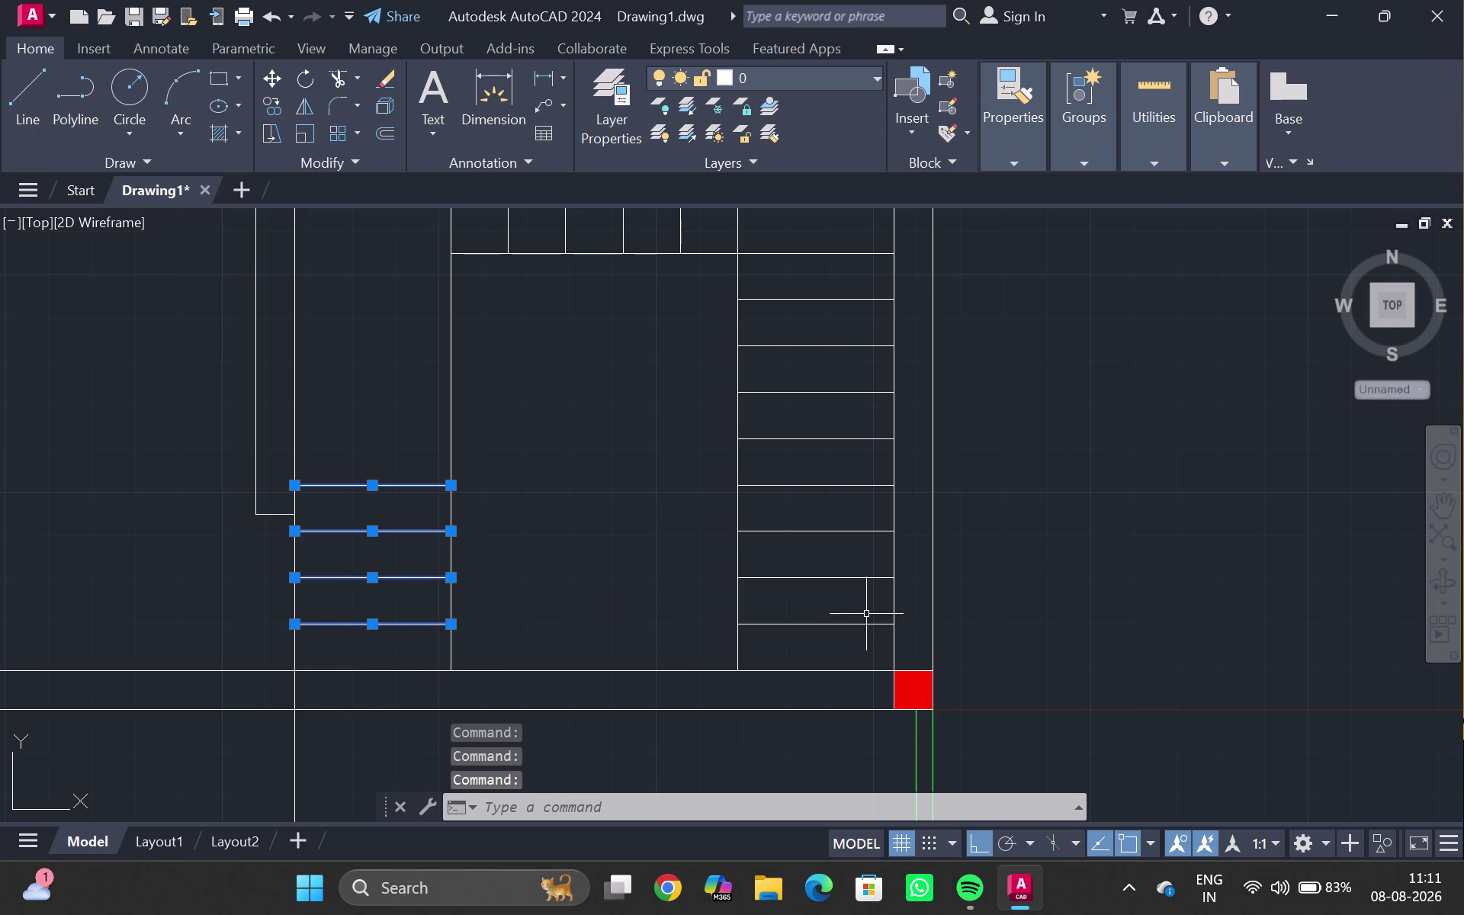
click(852, 626)
click(833, 574)
click(829, 581)
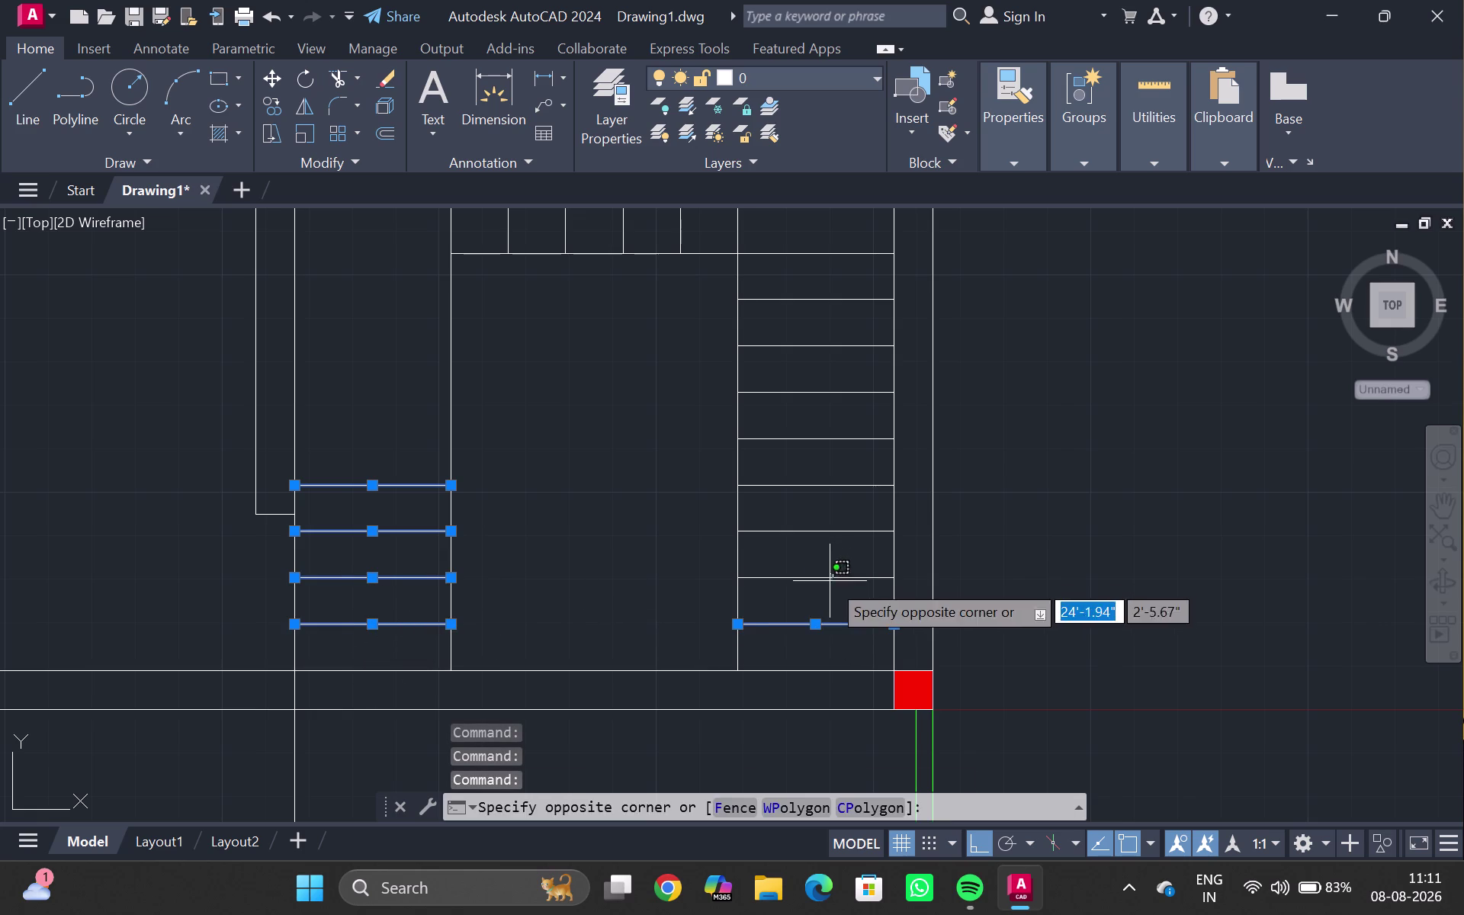
click(830, 526)
click(830, 534)
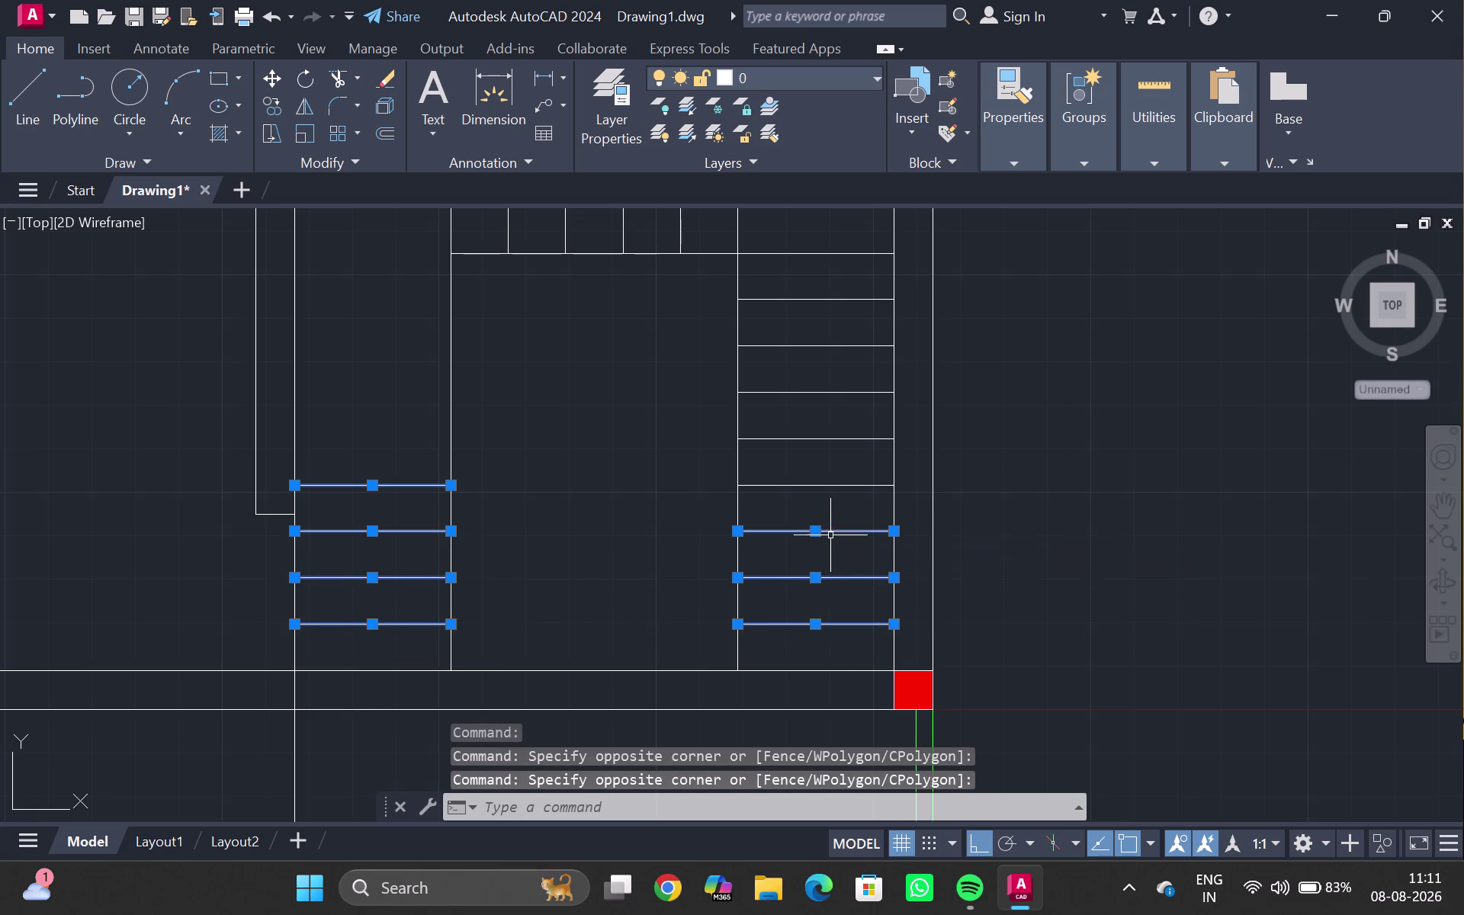
Set the selected treads' linetype to ACAD_ISO02W100.
click(1002, 158)
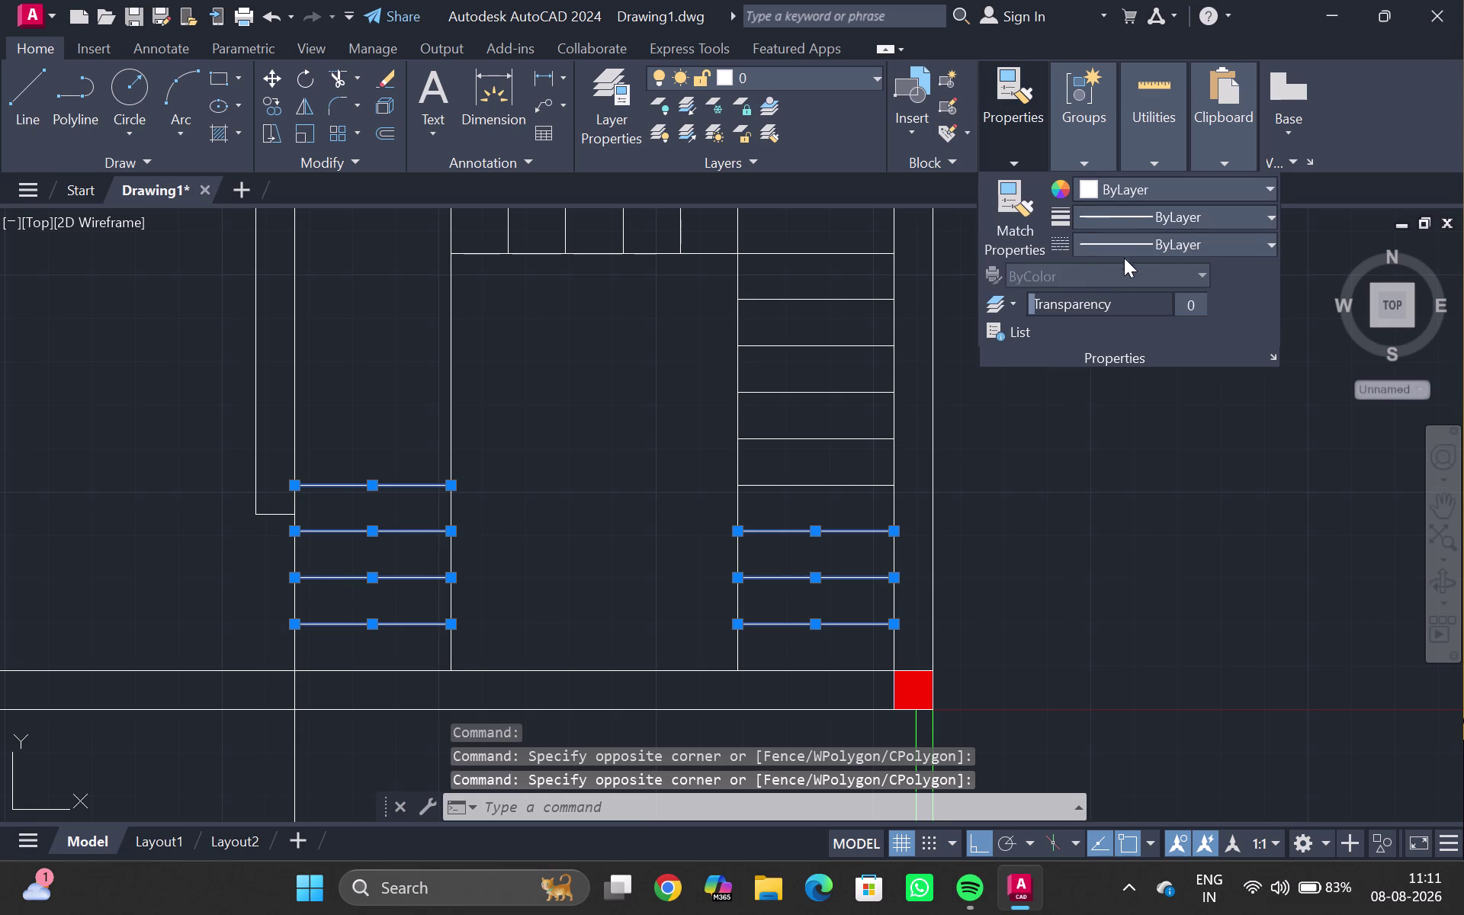
click(1129, 244)
click(1142, 314)
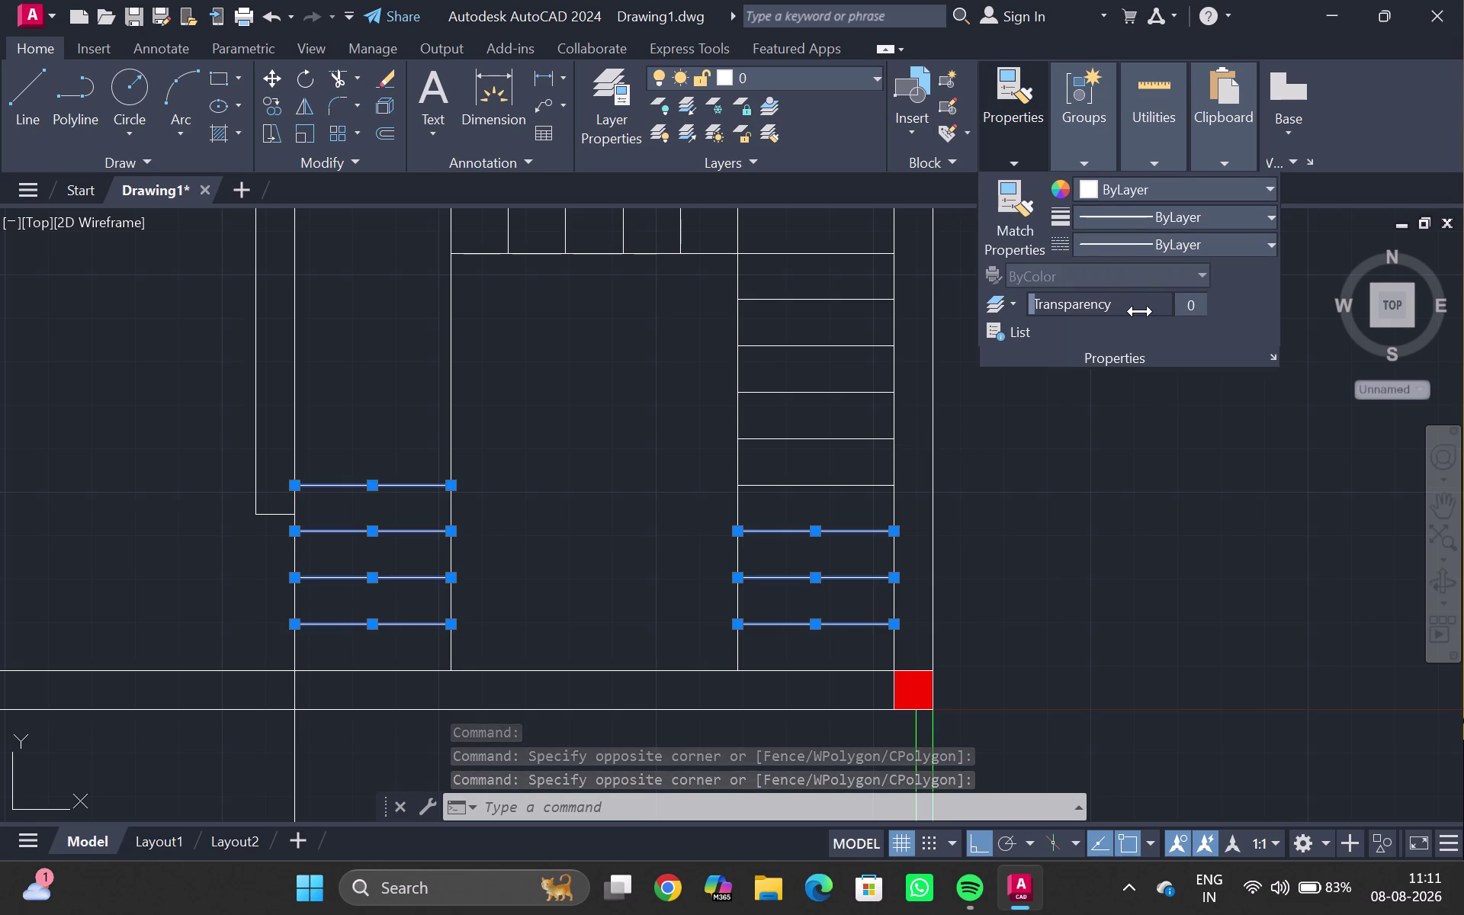
click(1102, 235)
click(1135, 319)
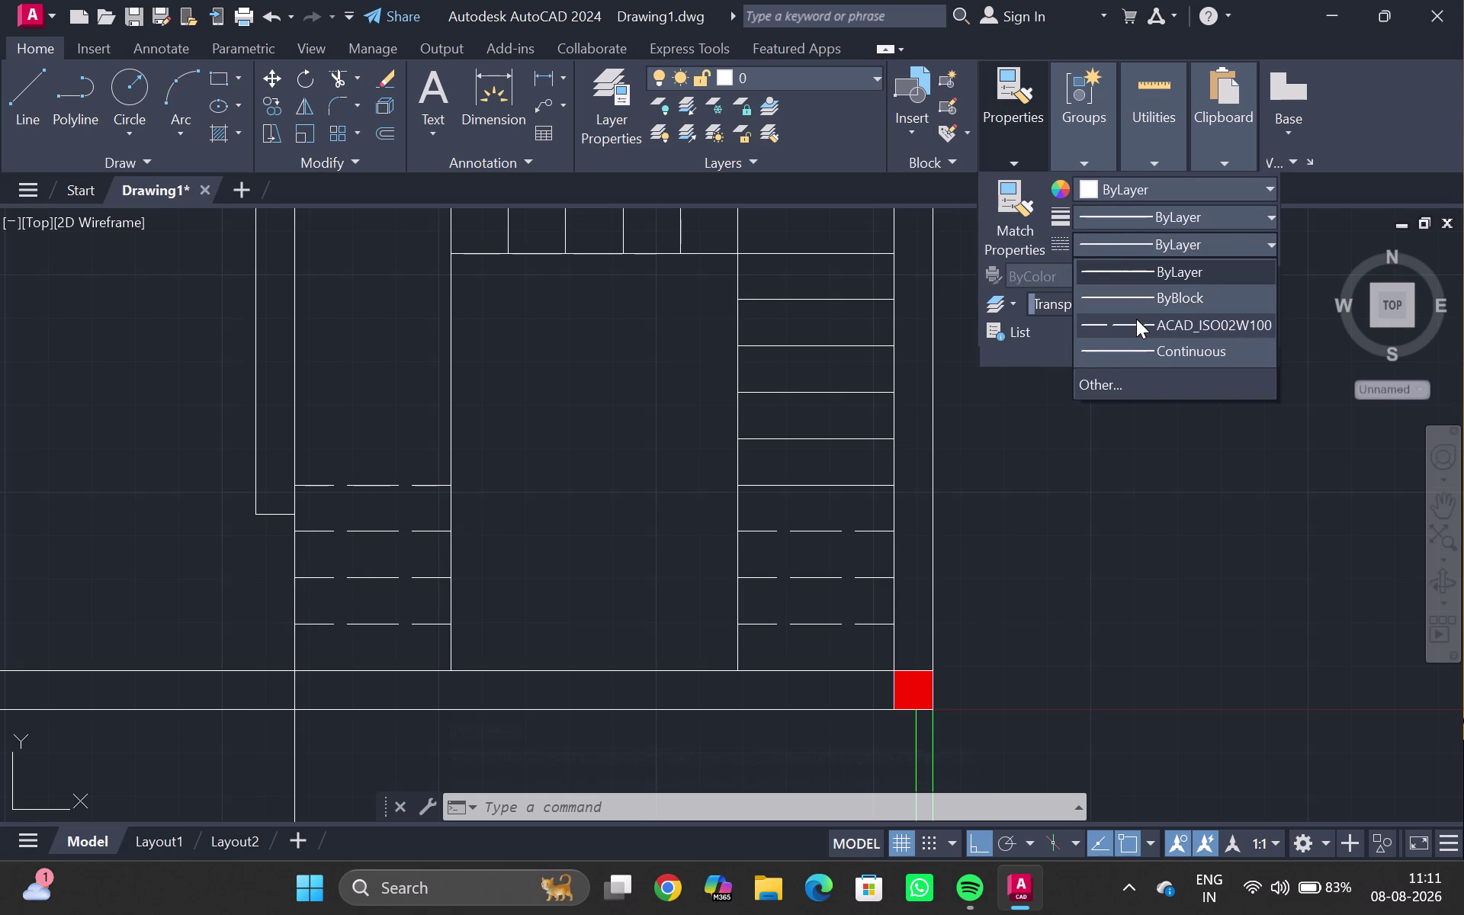
scroll(down, 3)
key(Escape)
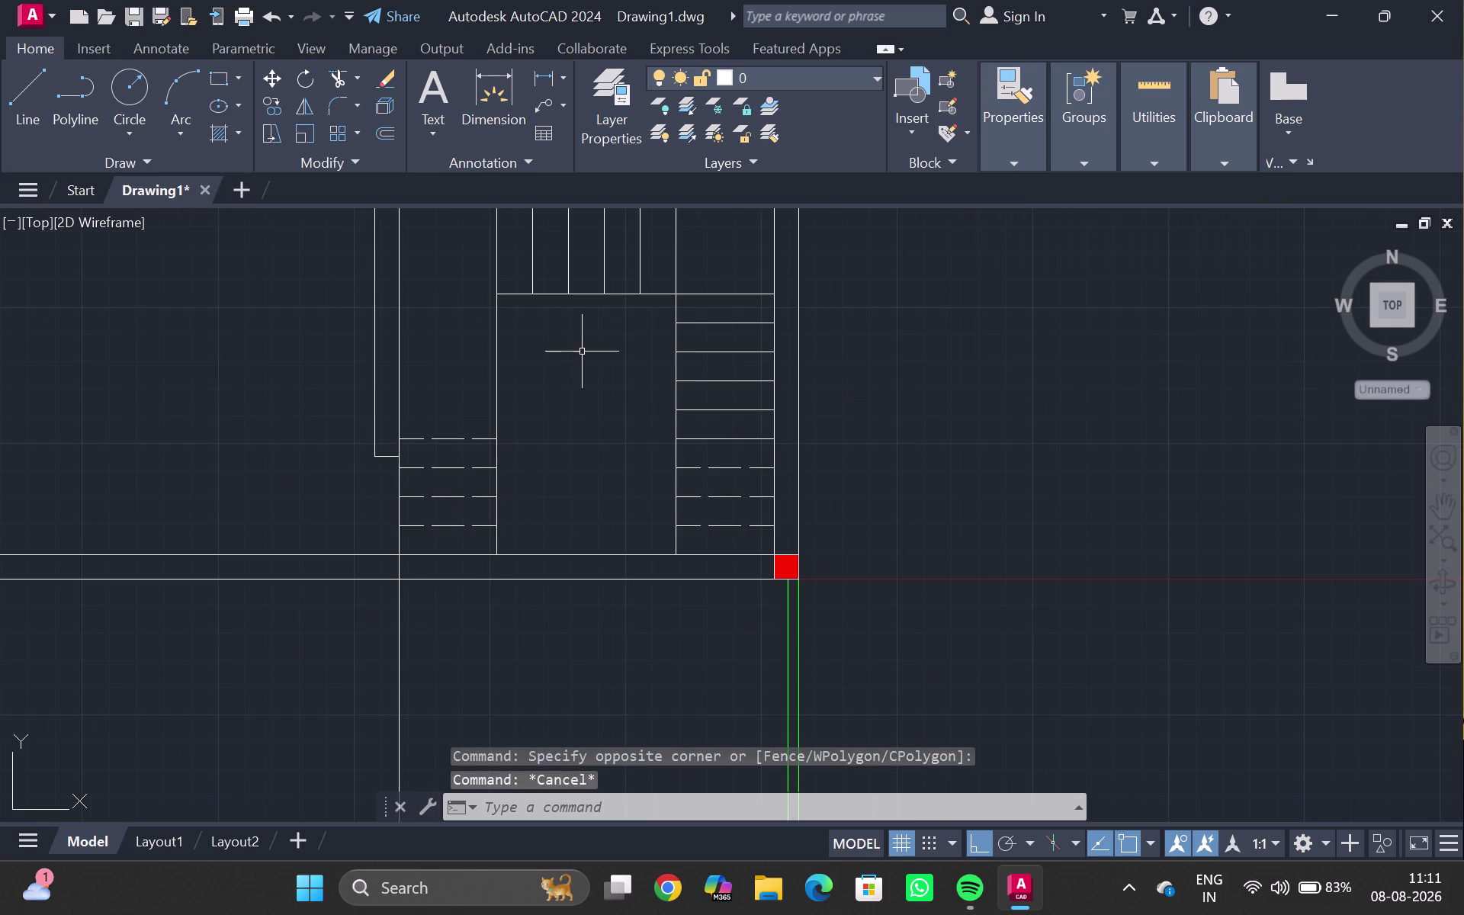
middle_drag(586, 371, 598, 381)
scroll(down, 3)
middle_drag(446, 340, 535, 441)
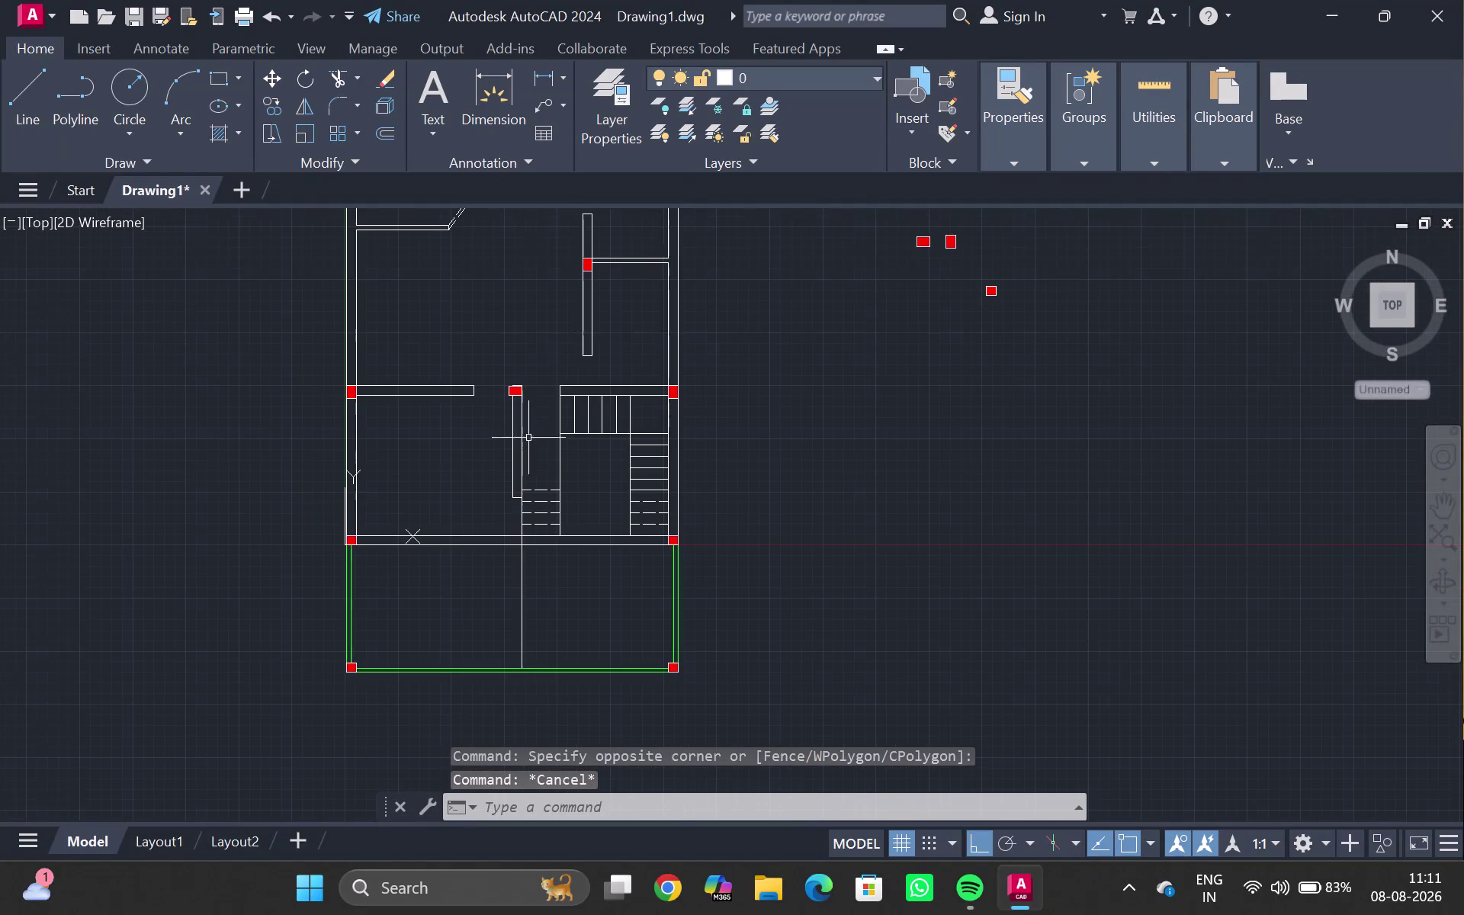
middle_drag(527, 346, 474, 447)
scroll(down, 3)
scroll(down, 3)
scroll(up, 3)
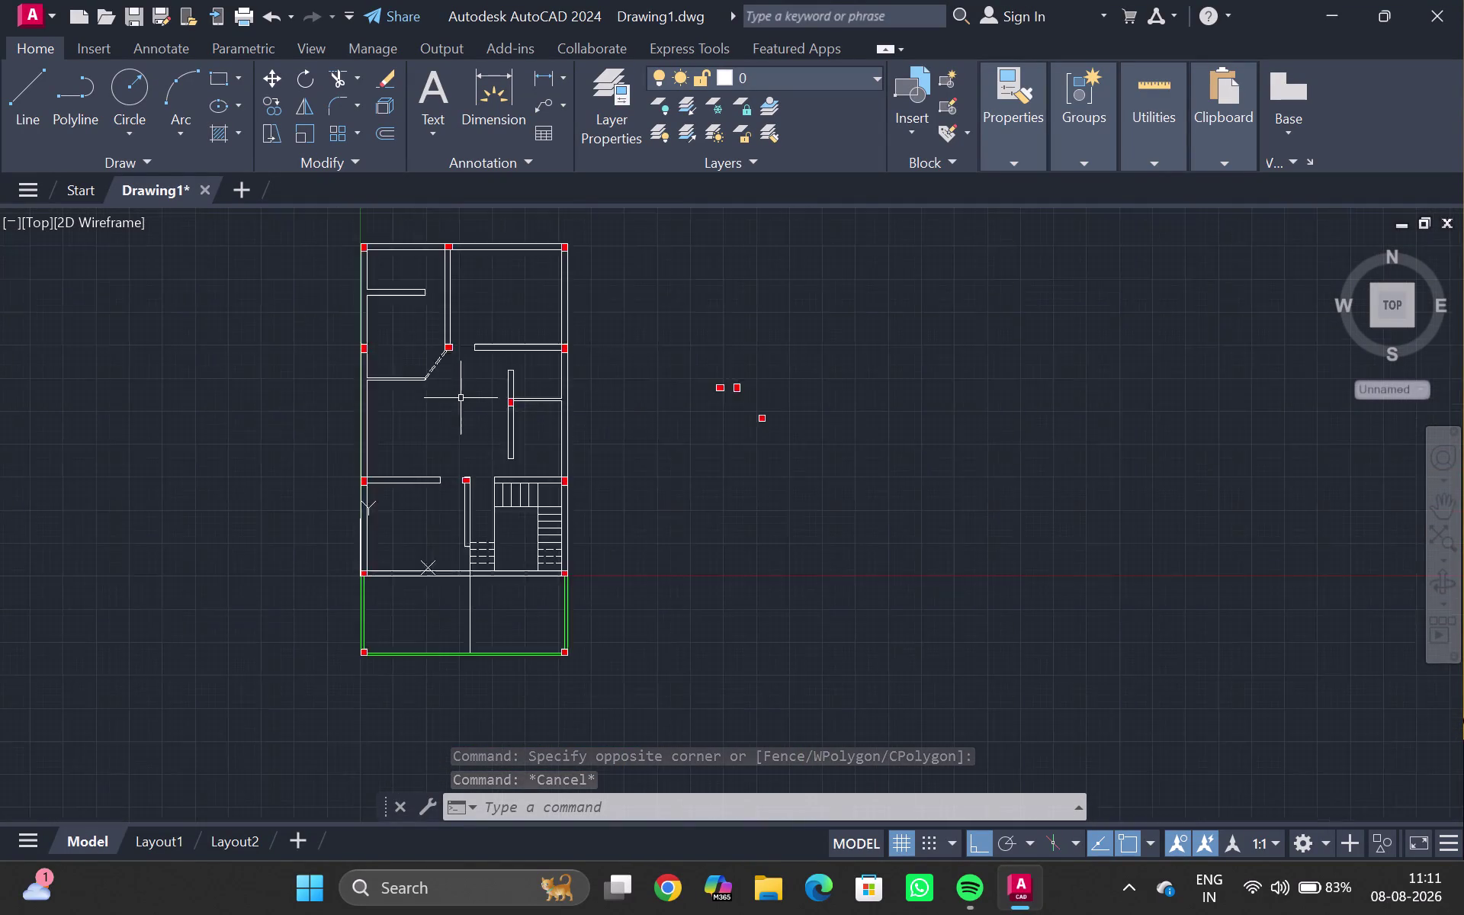
scroll(up, 3)
middle_drag(460, 398, 438, 364)
scroll(down, 3)
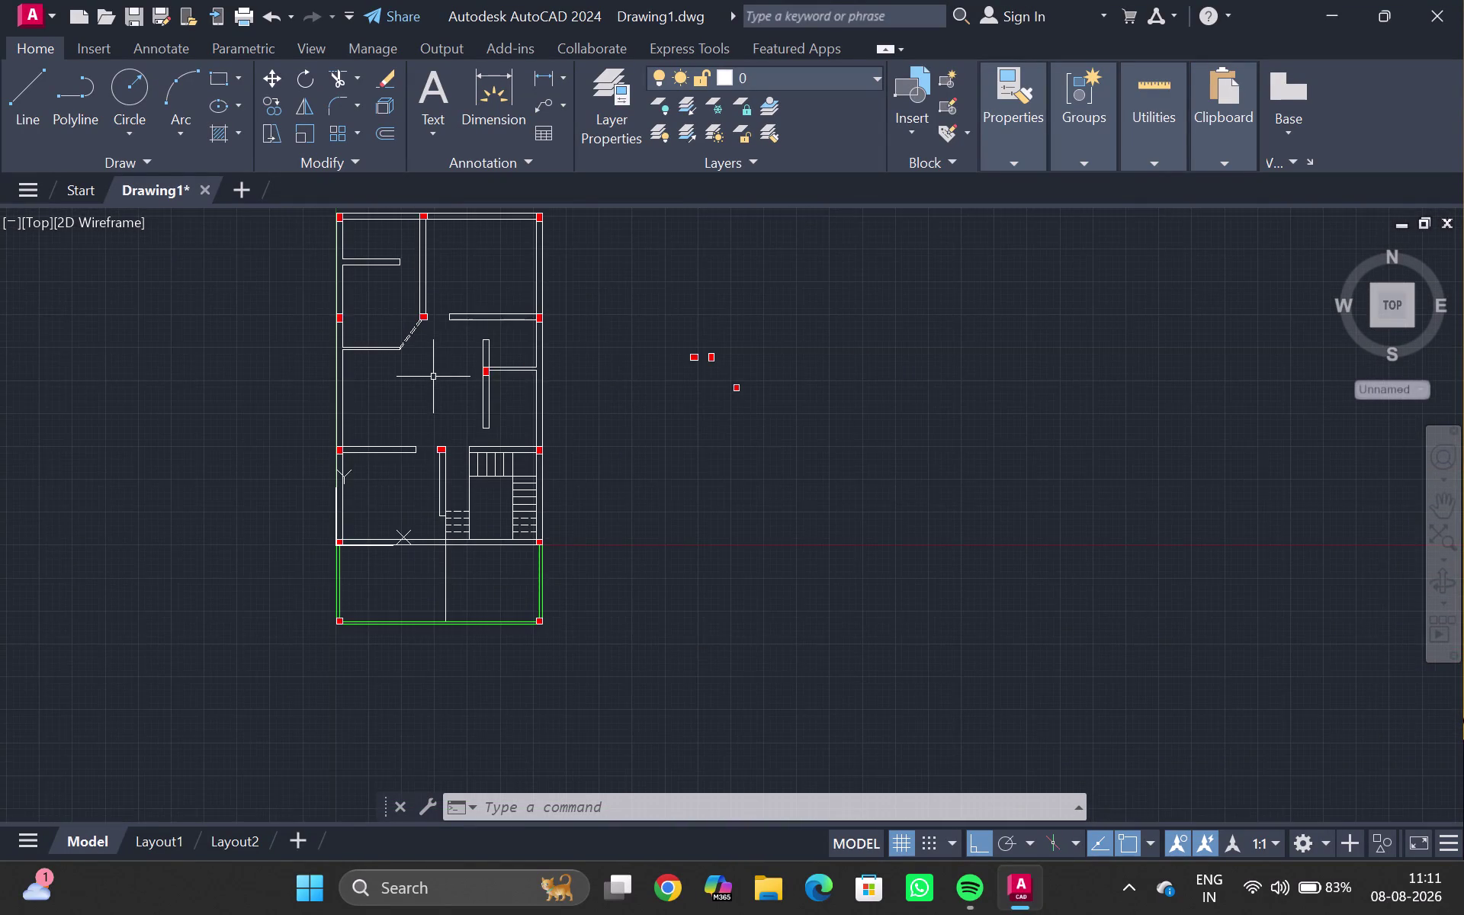
middle_drag(433, 377, 528, 297)
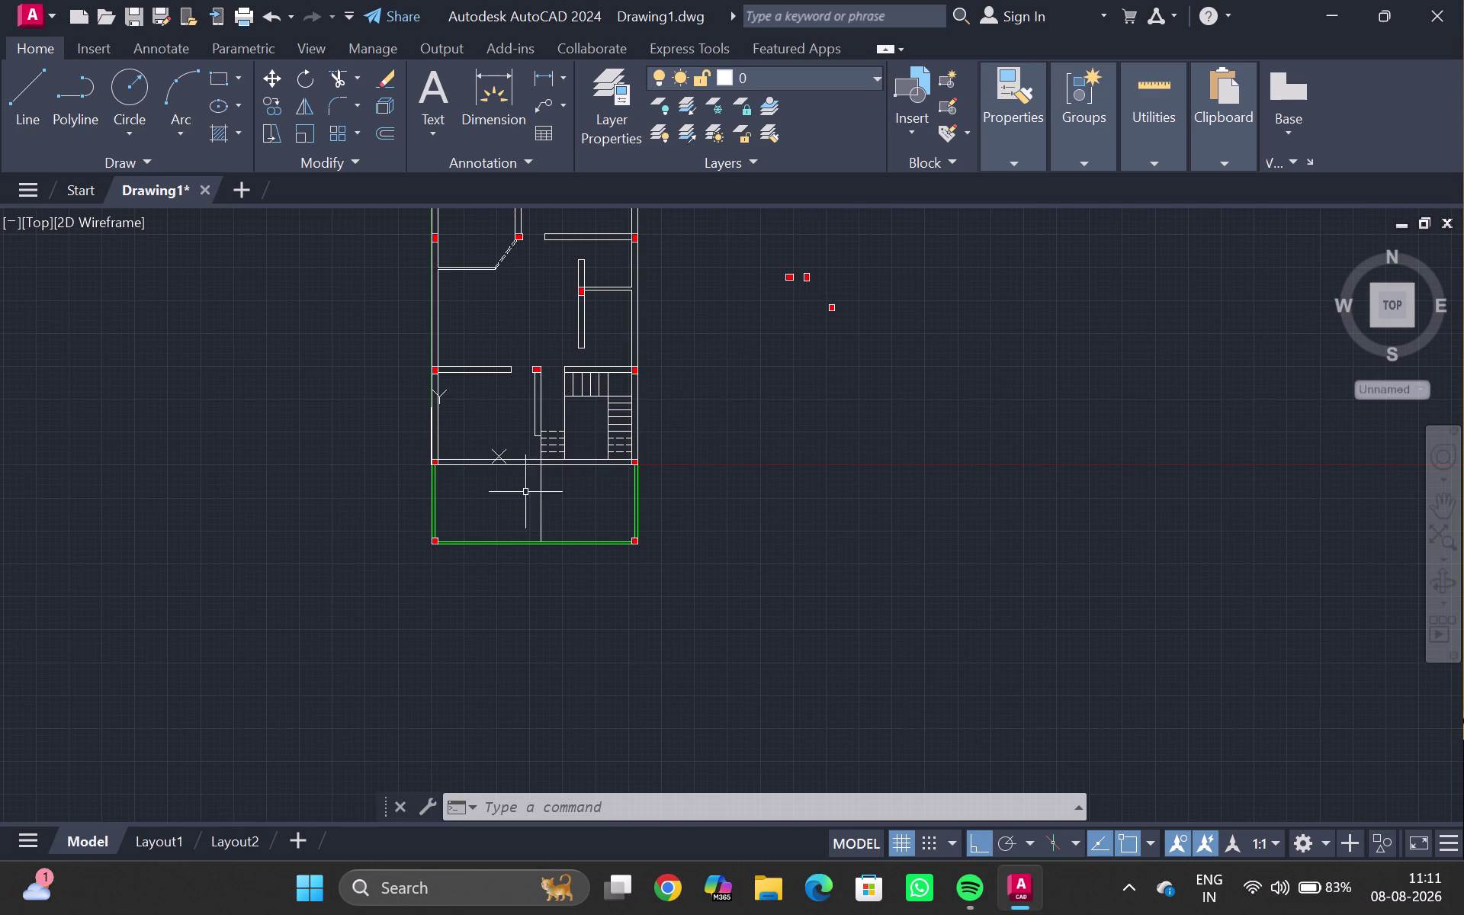
scroll(up, 3)
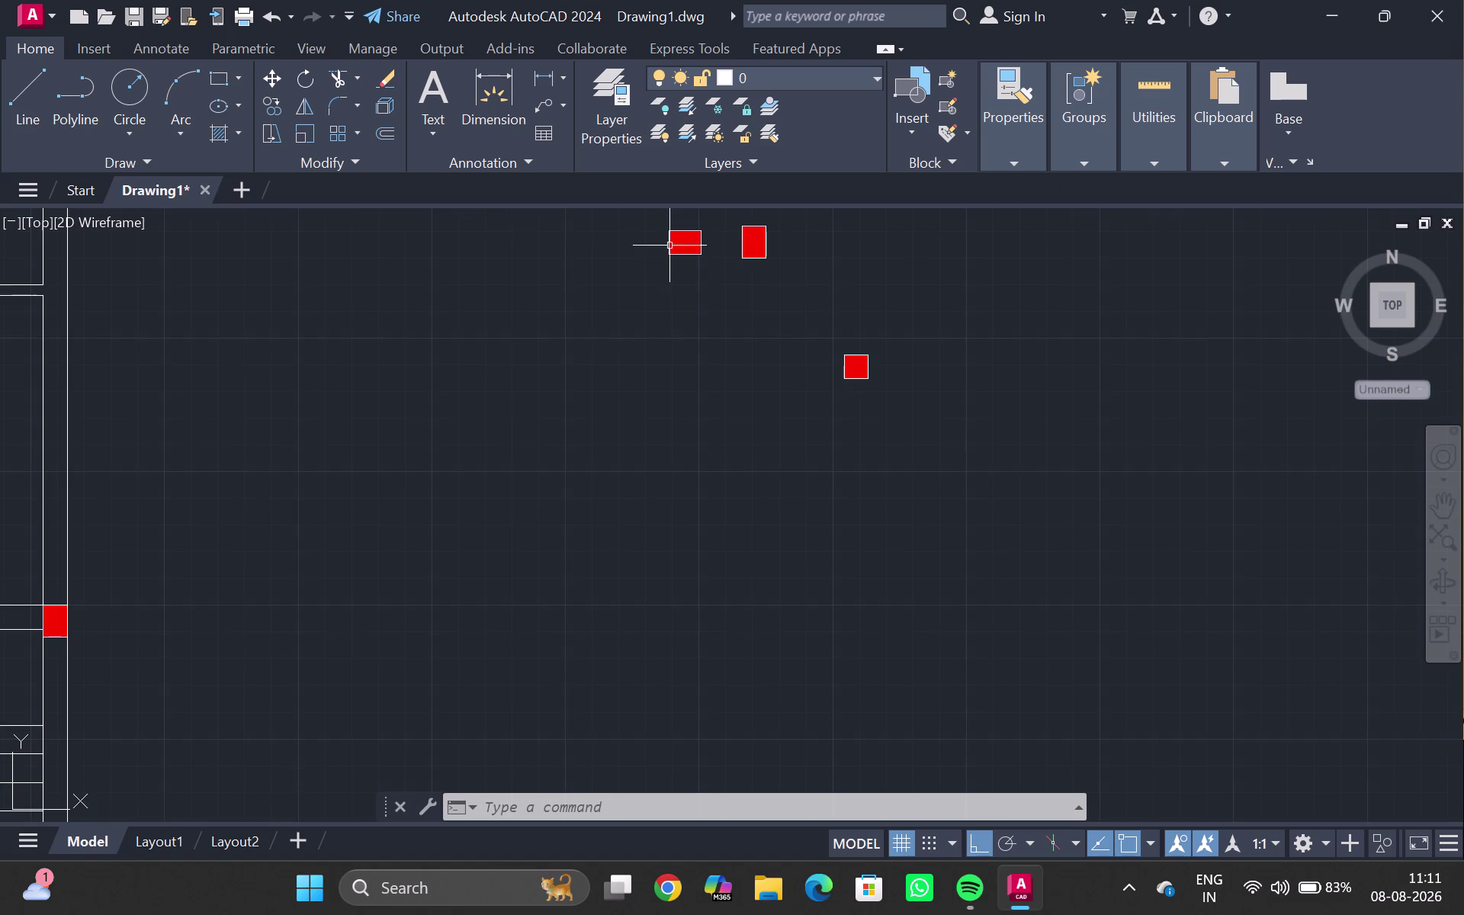
scroll(down, 3)
middle_drag(410, 513, 705, 319)
Extend the vertical porch line to the outer edge with EX.
scroll(up, 3)
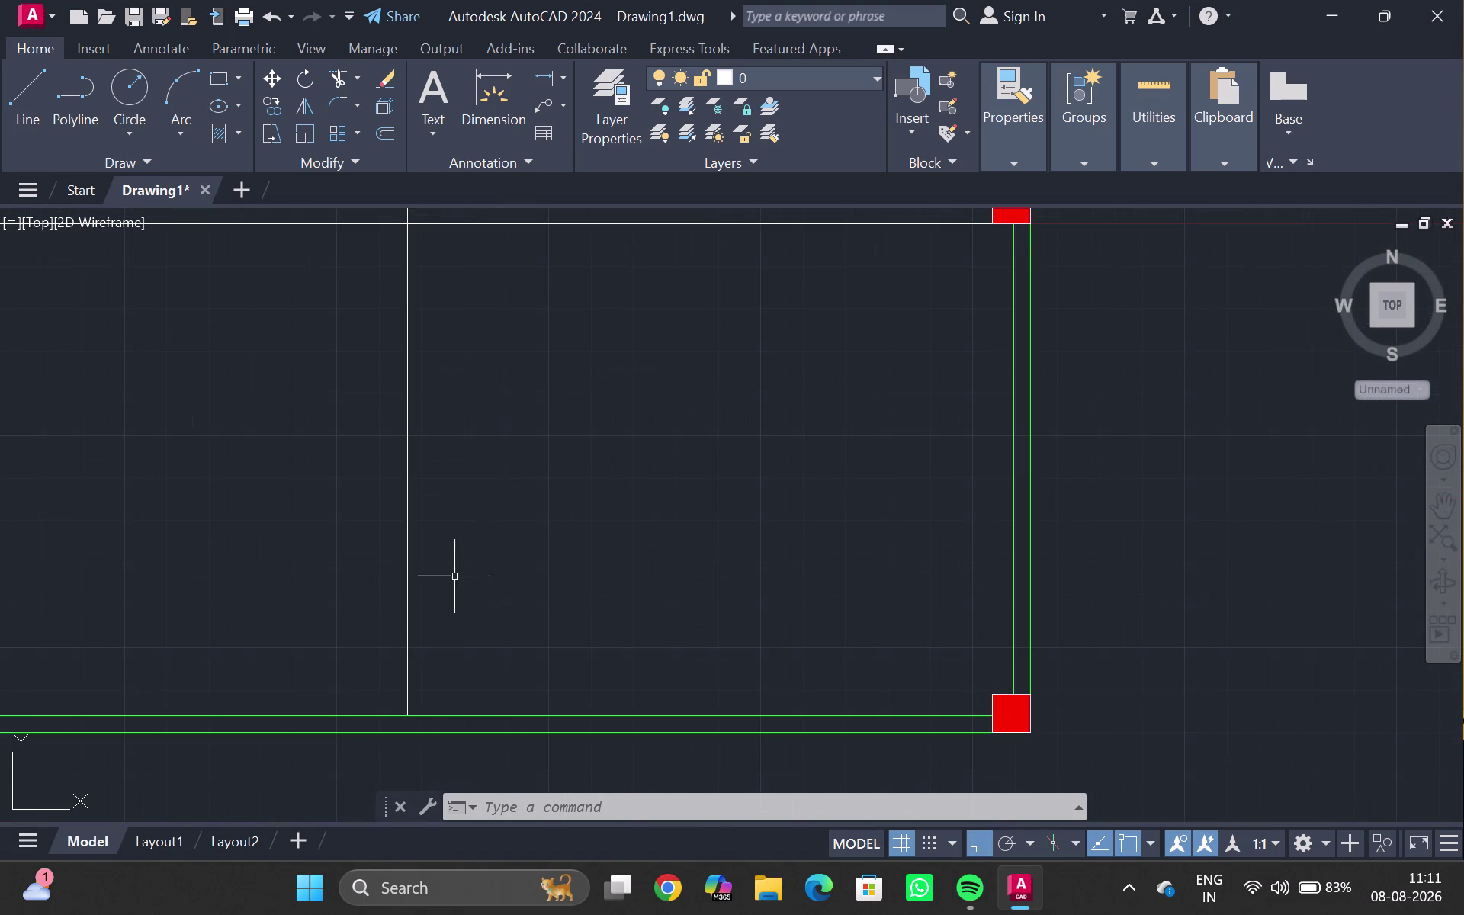
text(ex)
key(Return)
drag(436, 559, 353, 562)
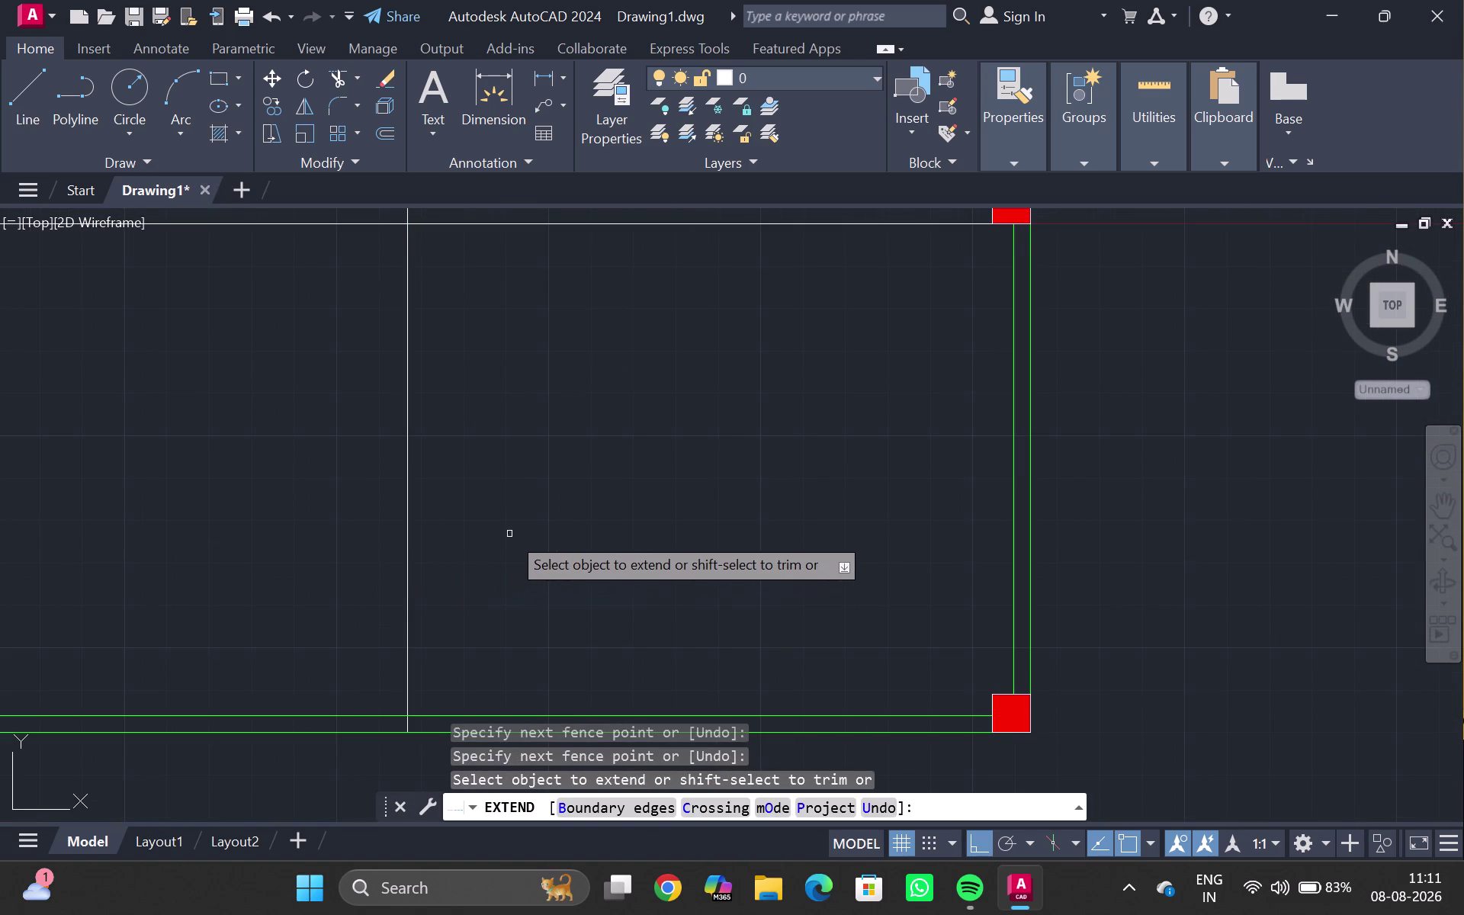
key(grave)
key(Escape)
Set the porch line's linetype to ACAD_ISO02W100 and view the whole plan.
click(404, 508)
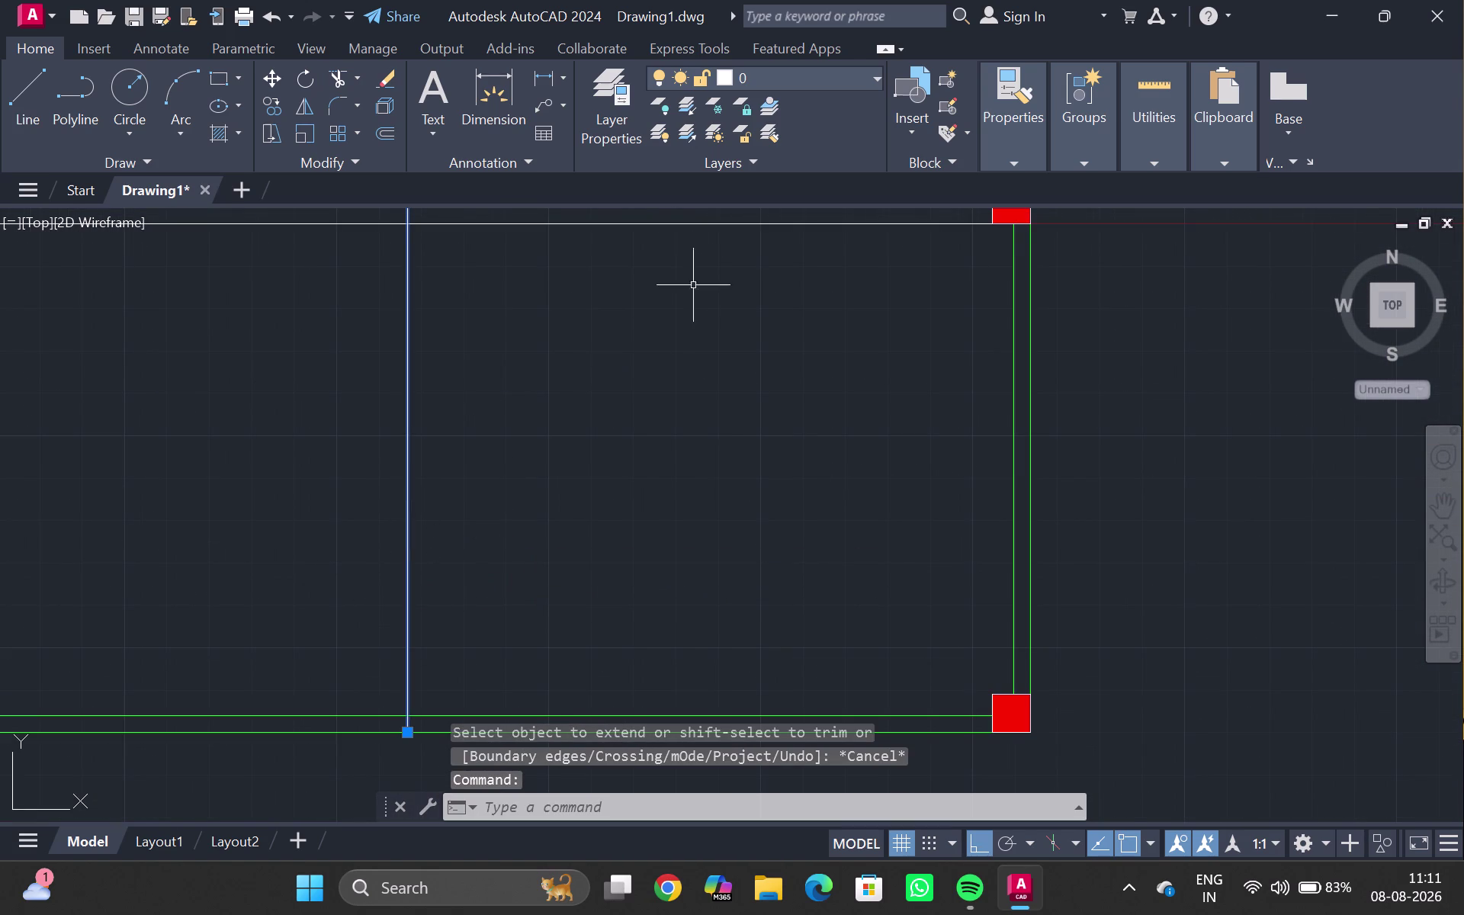
click(1021, 164)
click(1127, 239)
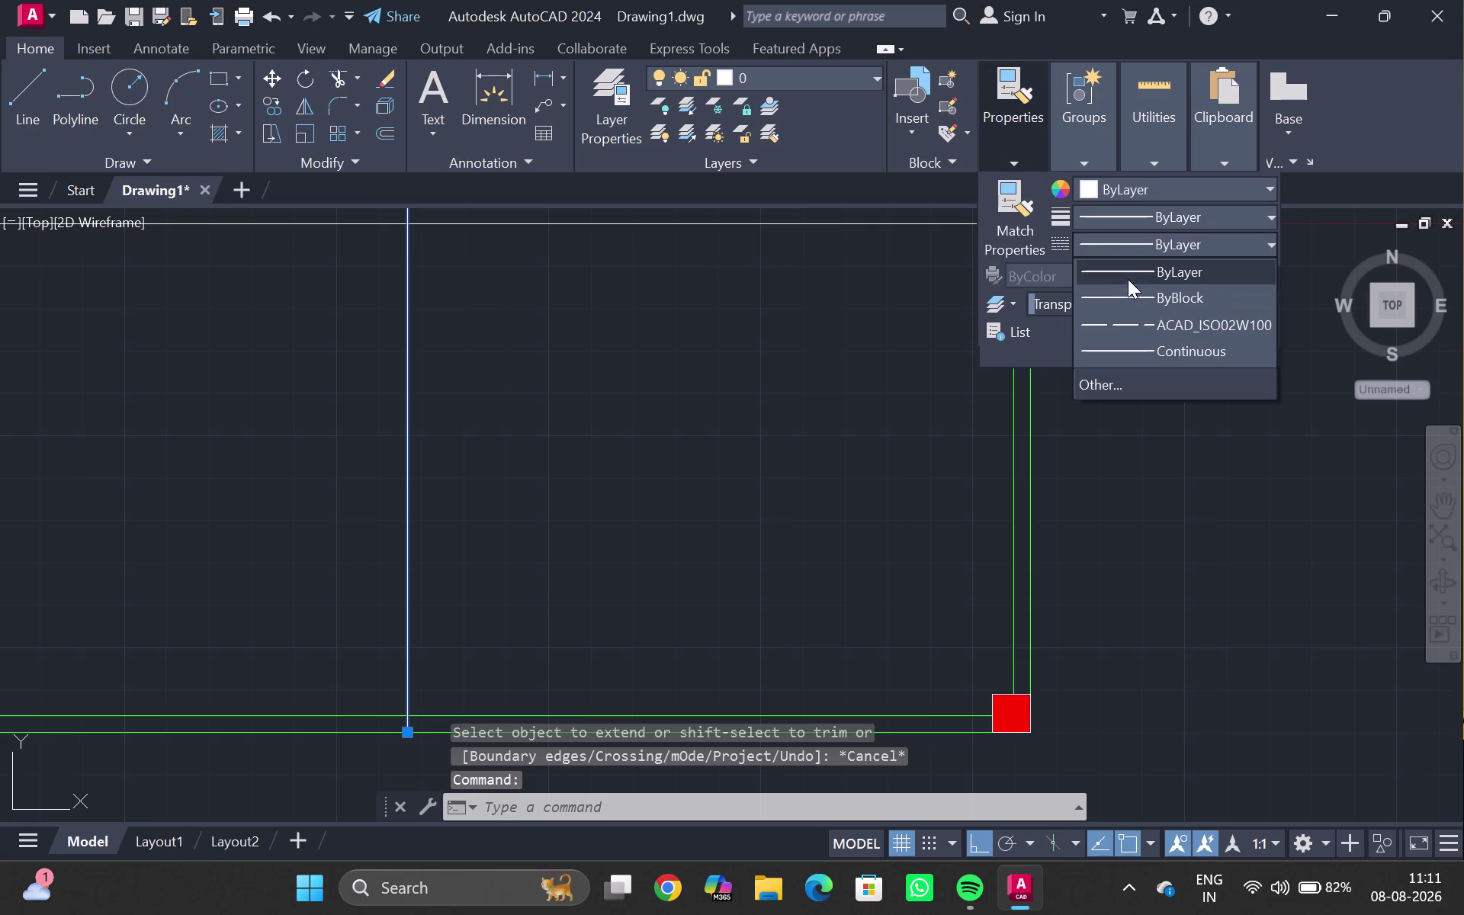
click(1121, 317)
key(grave)
scroll(down, 3)
key(Escape)
scroll(down, 3)
middle_drag(1006, 317, 958, 349)
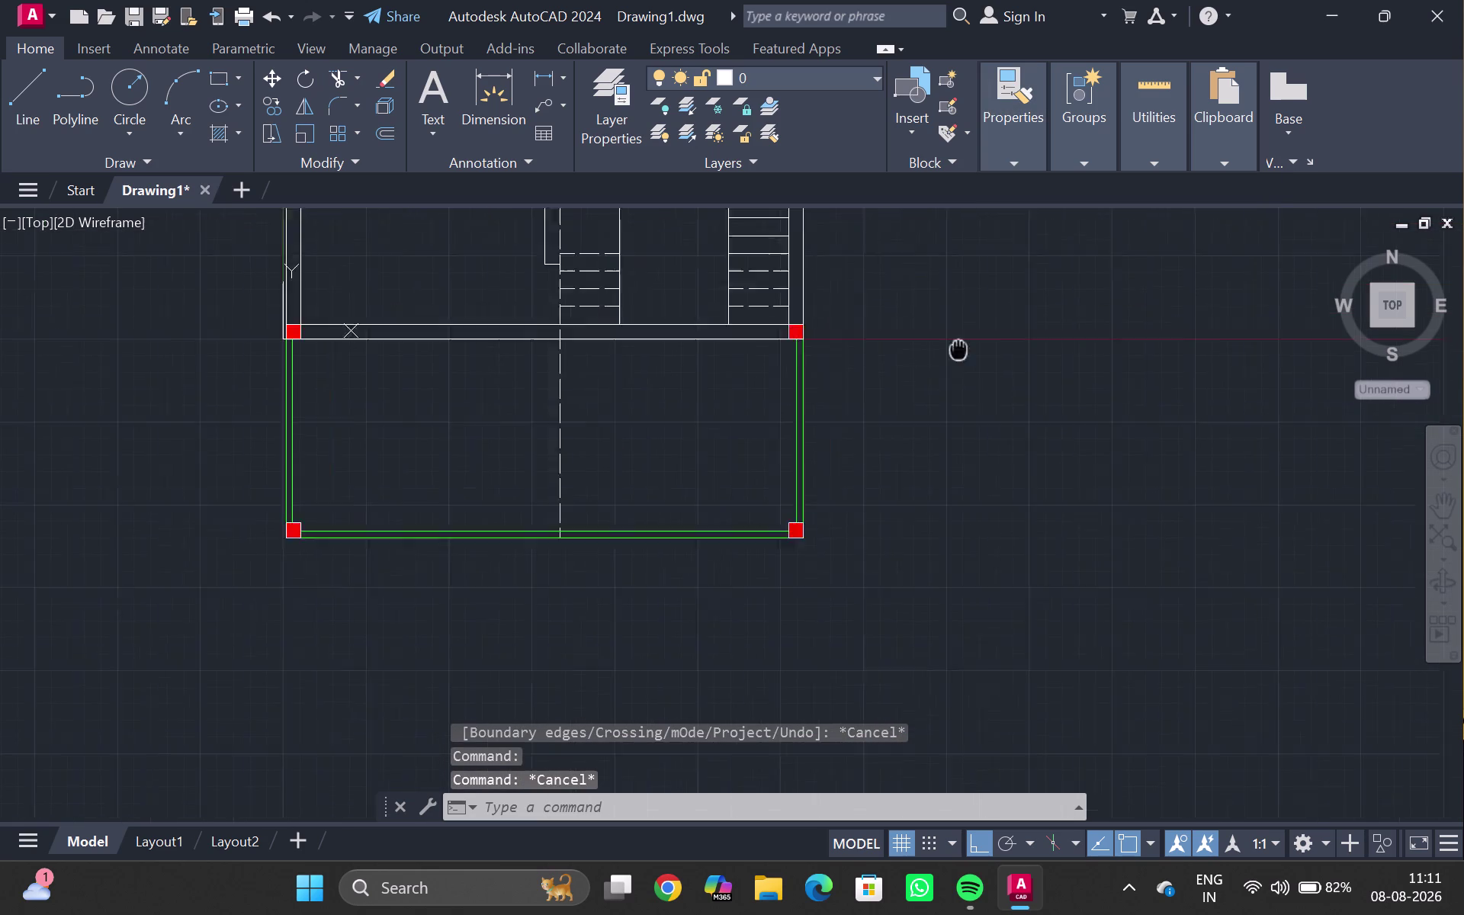
middle_drag(958, 349, 780, 420)
middle_drag(779, 364, 646, 543)
scroll(down, 3)
middle_drag(809, 388, 715, 510)
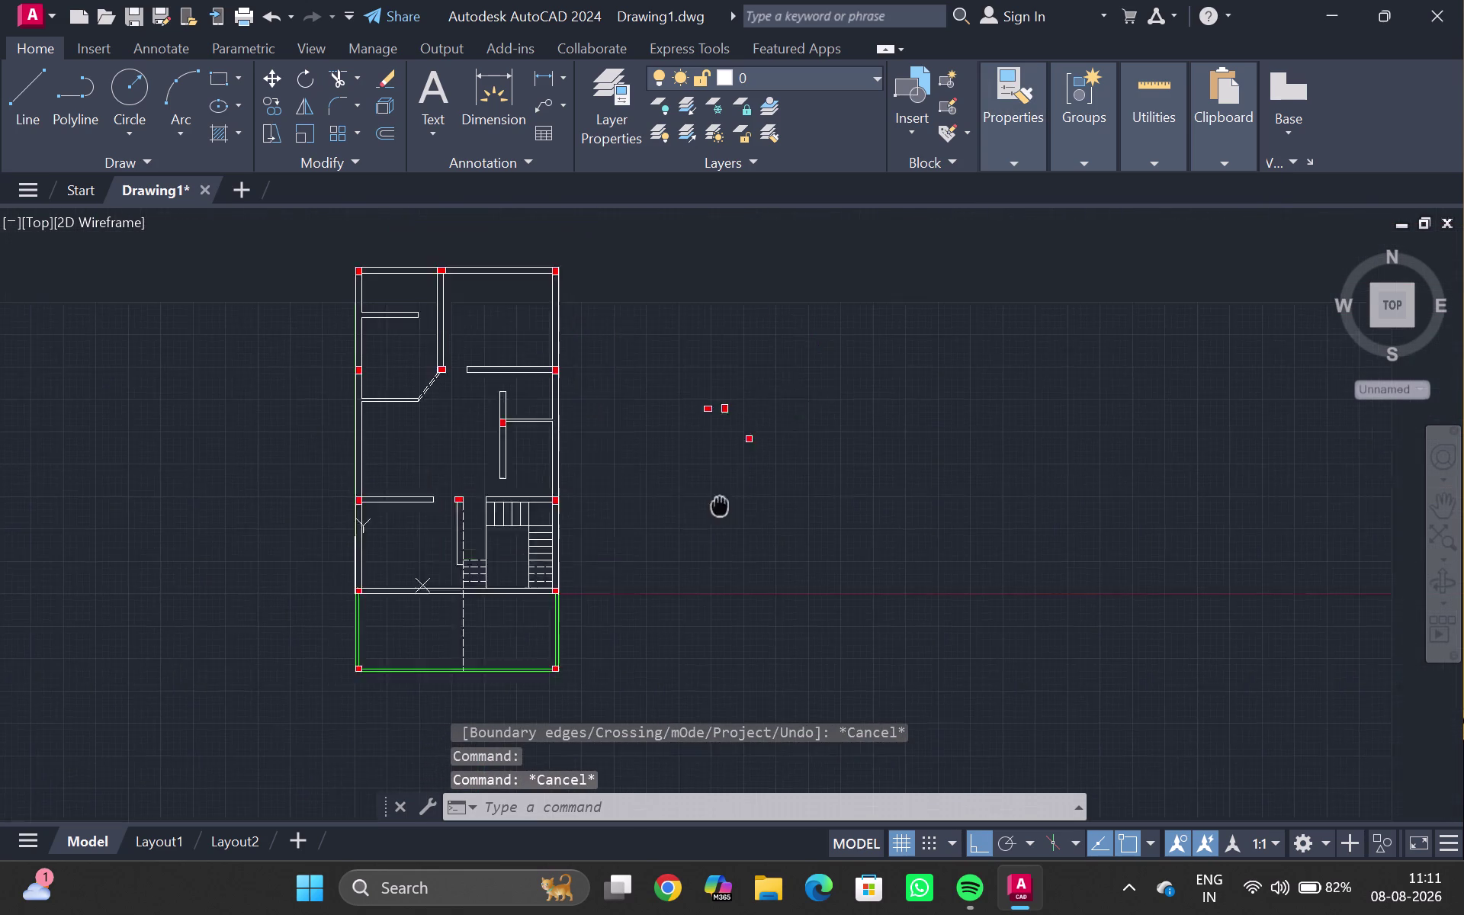
Select the spare red column and start a CP copy from its corner.
middle_drag(715, 511, 706, 513)
scroll(up, 3)
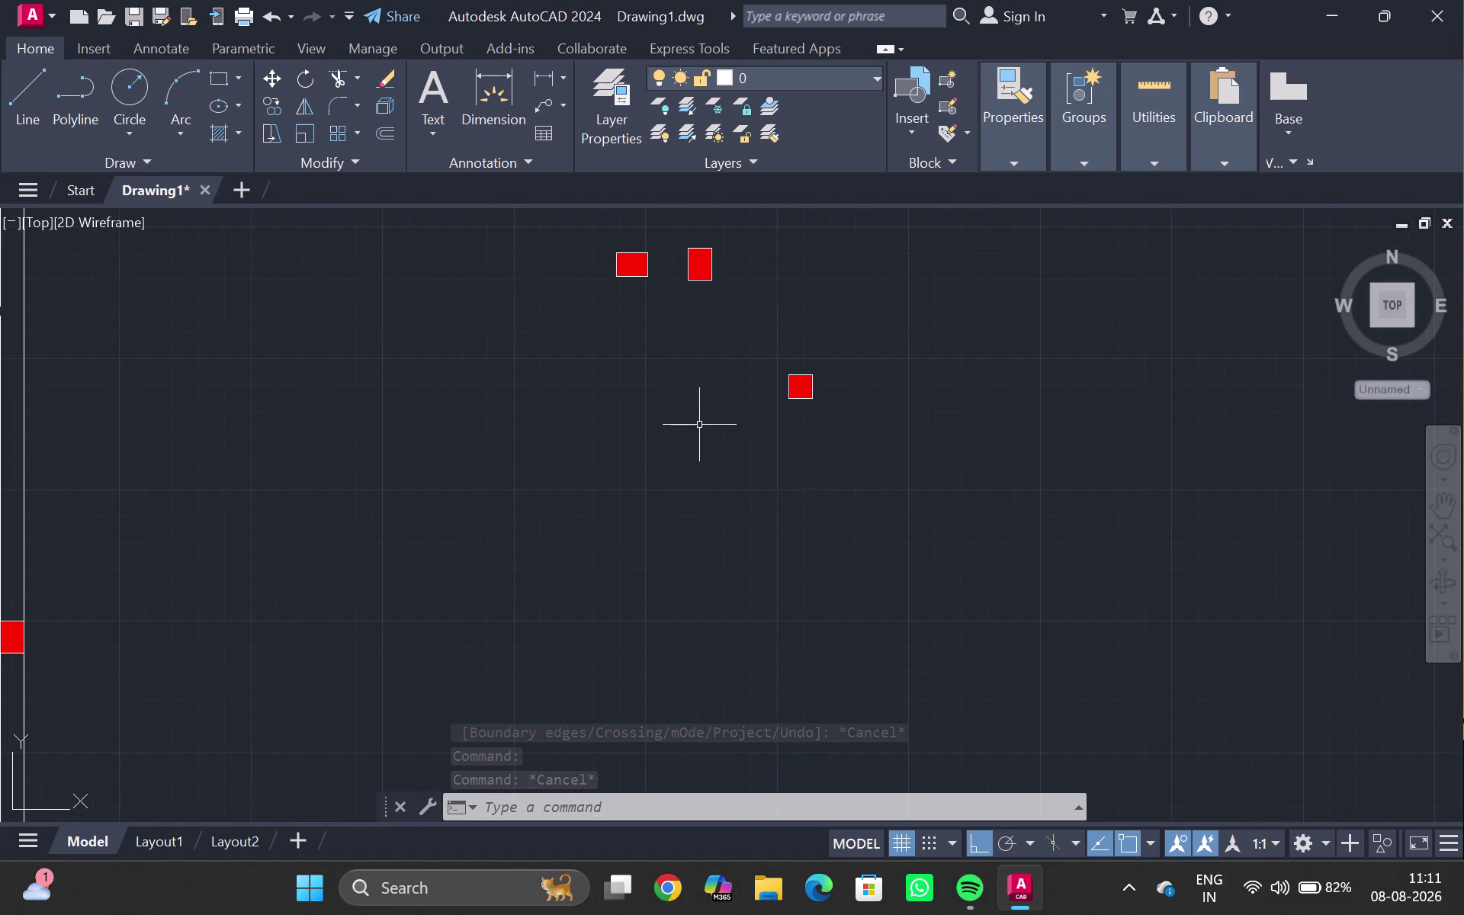
click(624, 260)
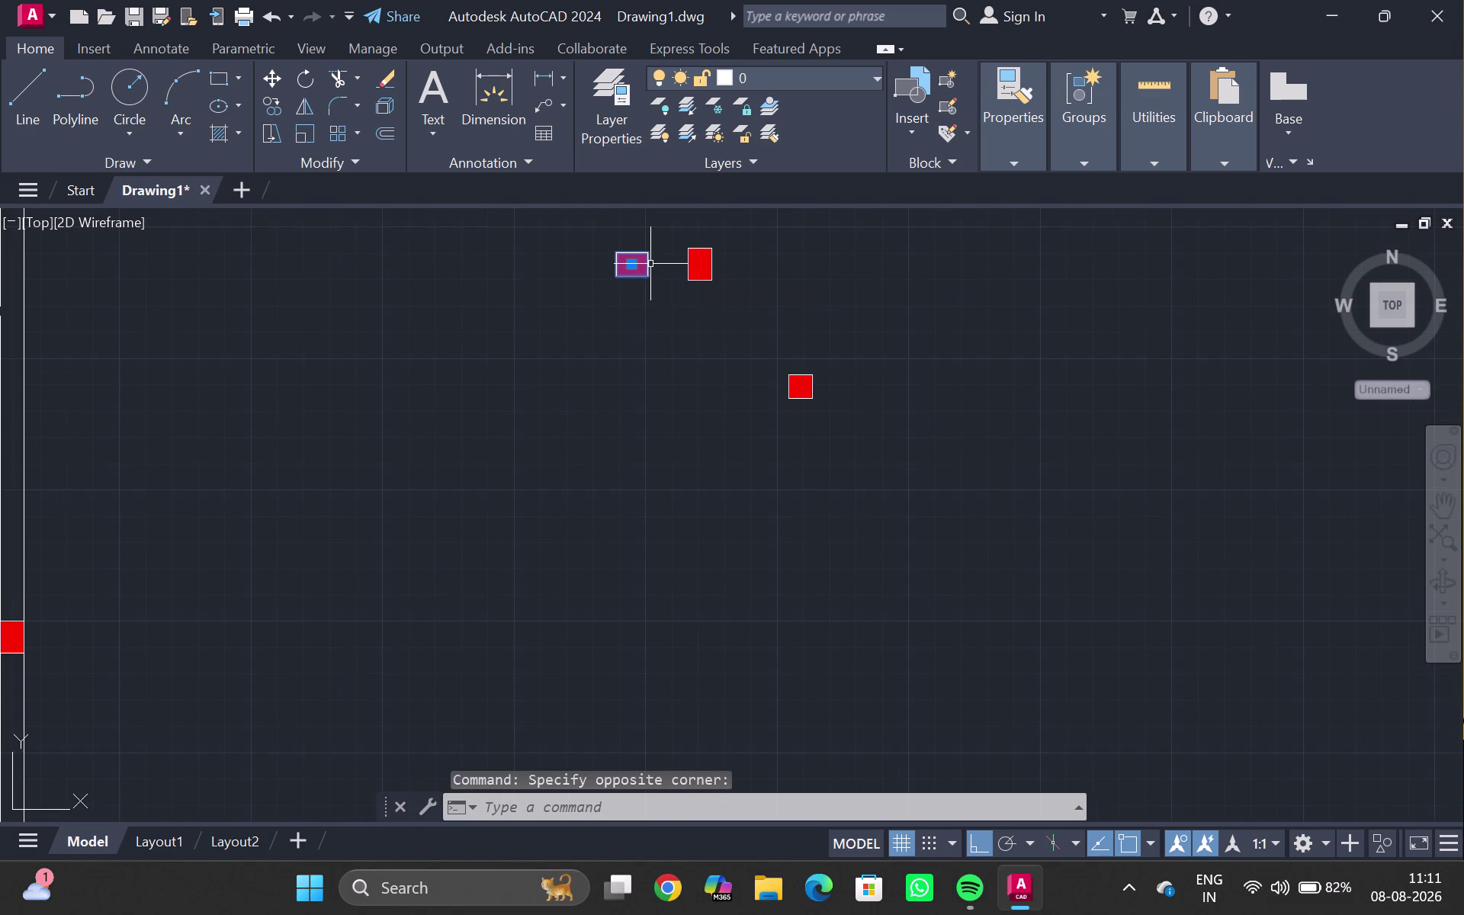
text(cp)
key(Return)
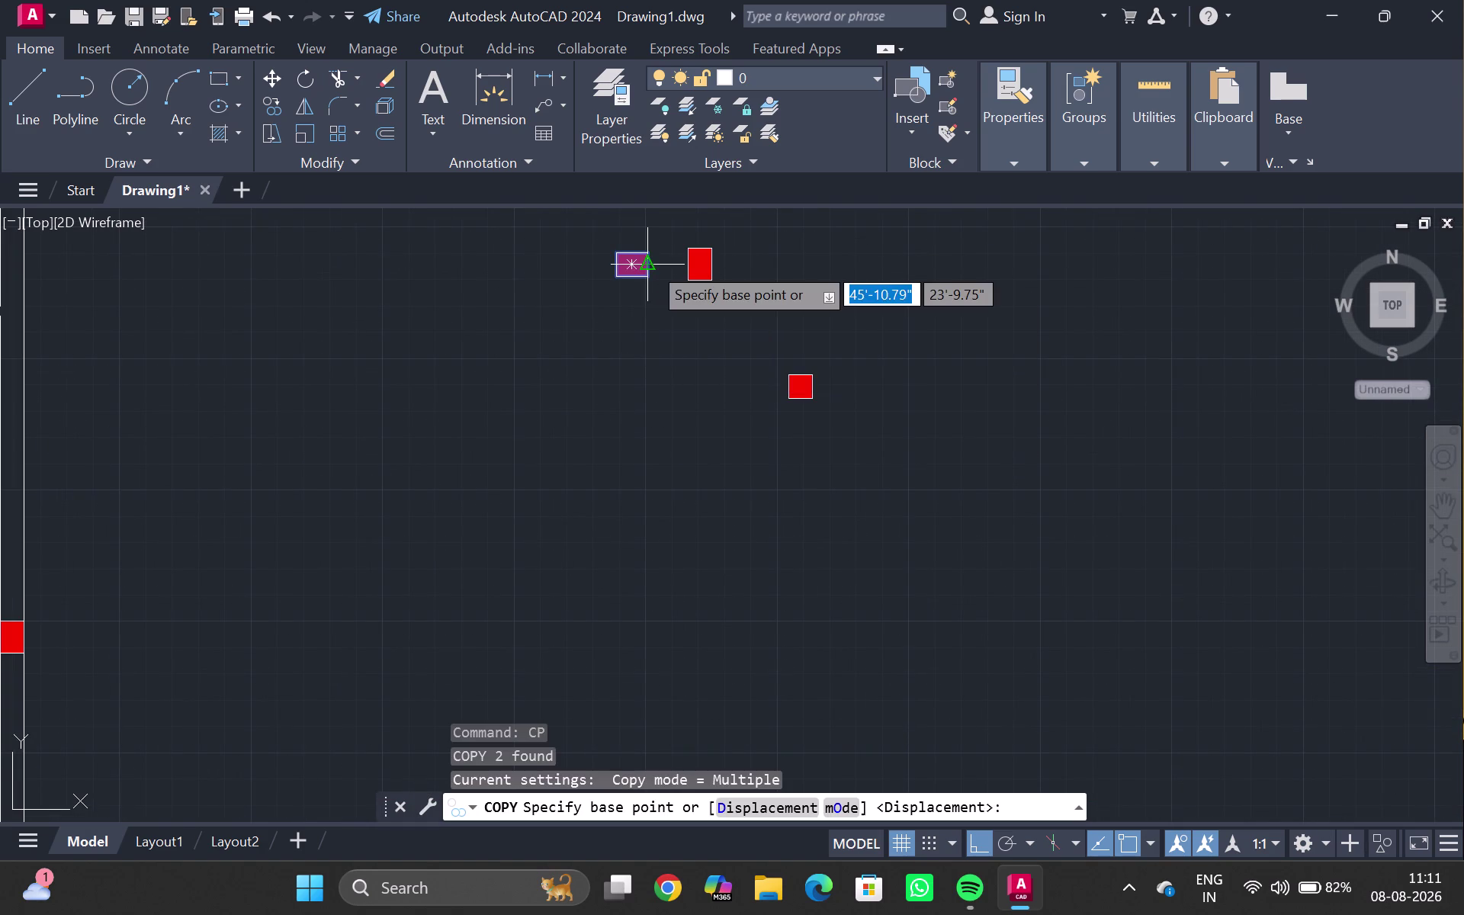
scroll(up, 3)
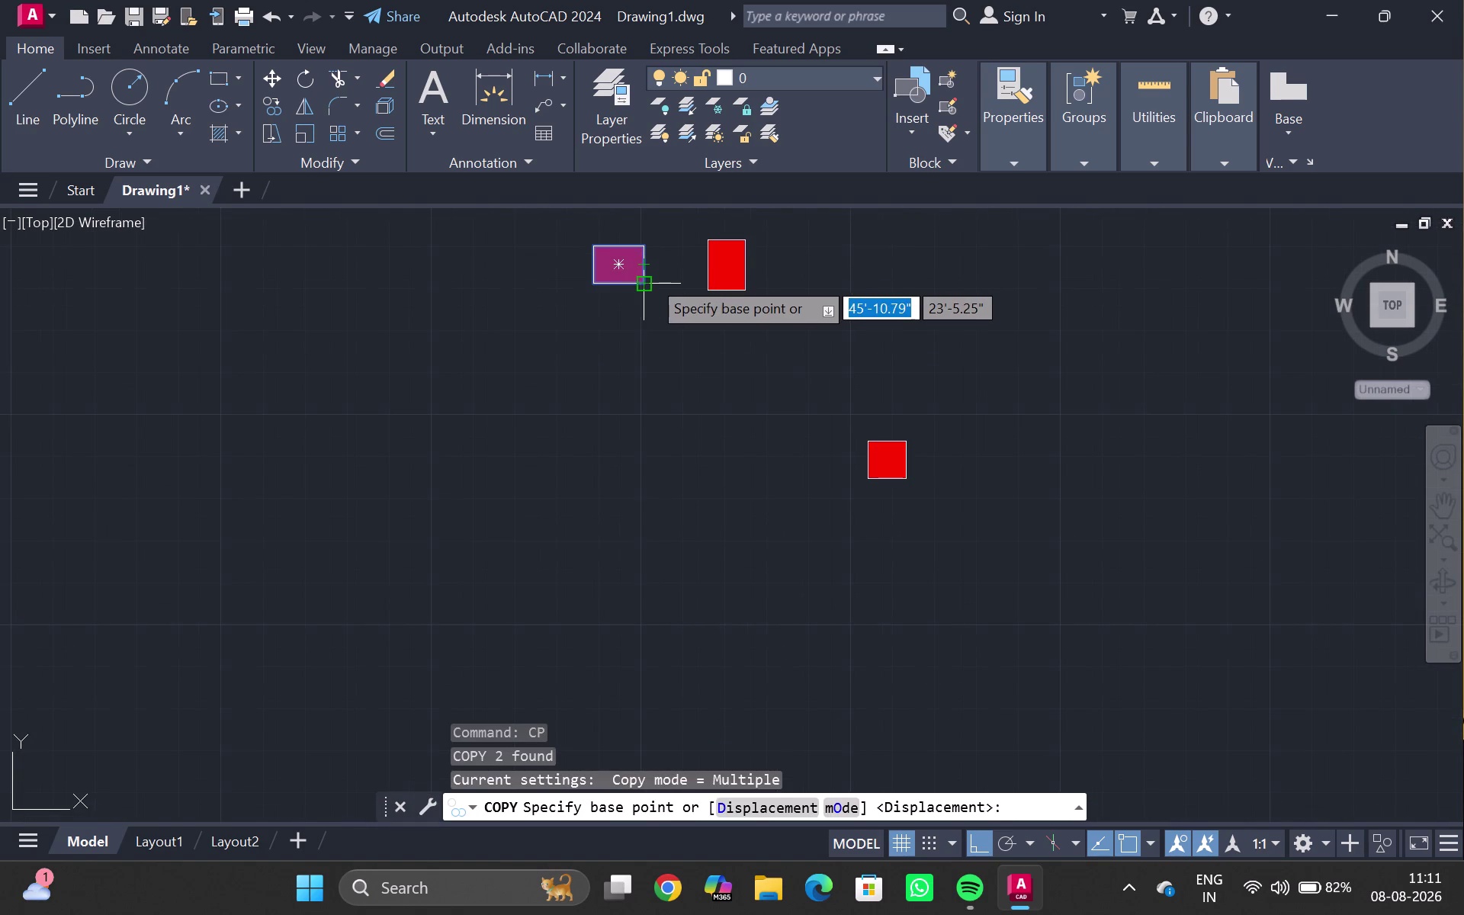
click(650, 277)
scroll(down, 3)
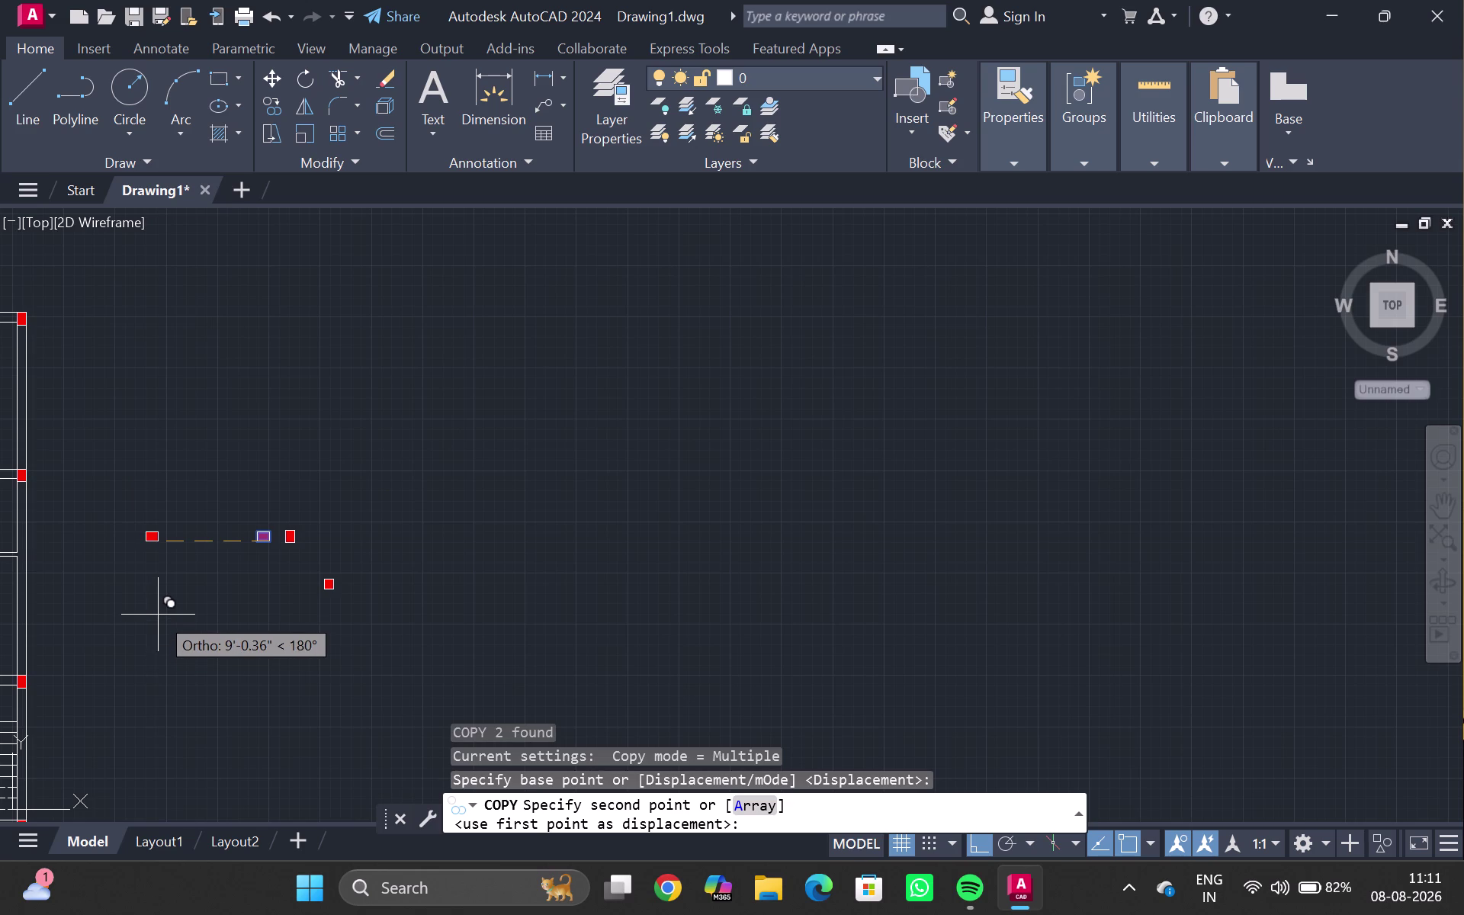
Place the column copy at the foot of the dashed porch line on the front edge.
key(ctrl+F8)
middle_drag(39, 688, 500, 420)
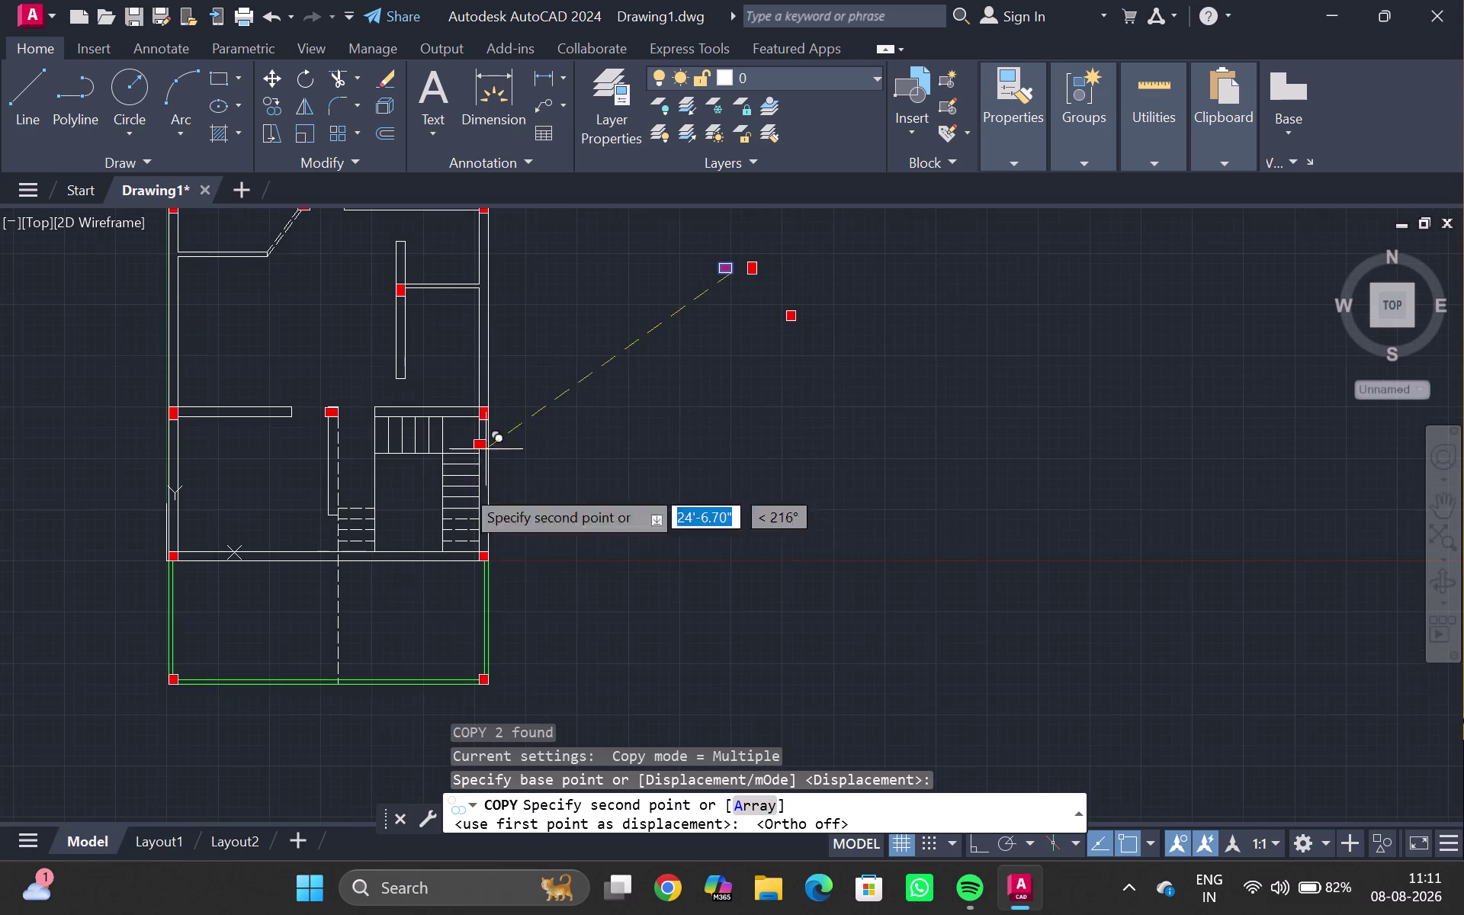
scroll(up, 3)
middle_drag(323, 731, 299, 542)
middle_click(300, 536)
scroll(up, 3)
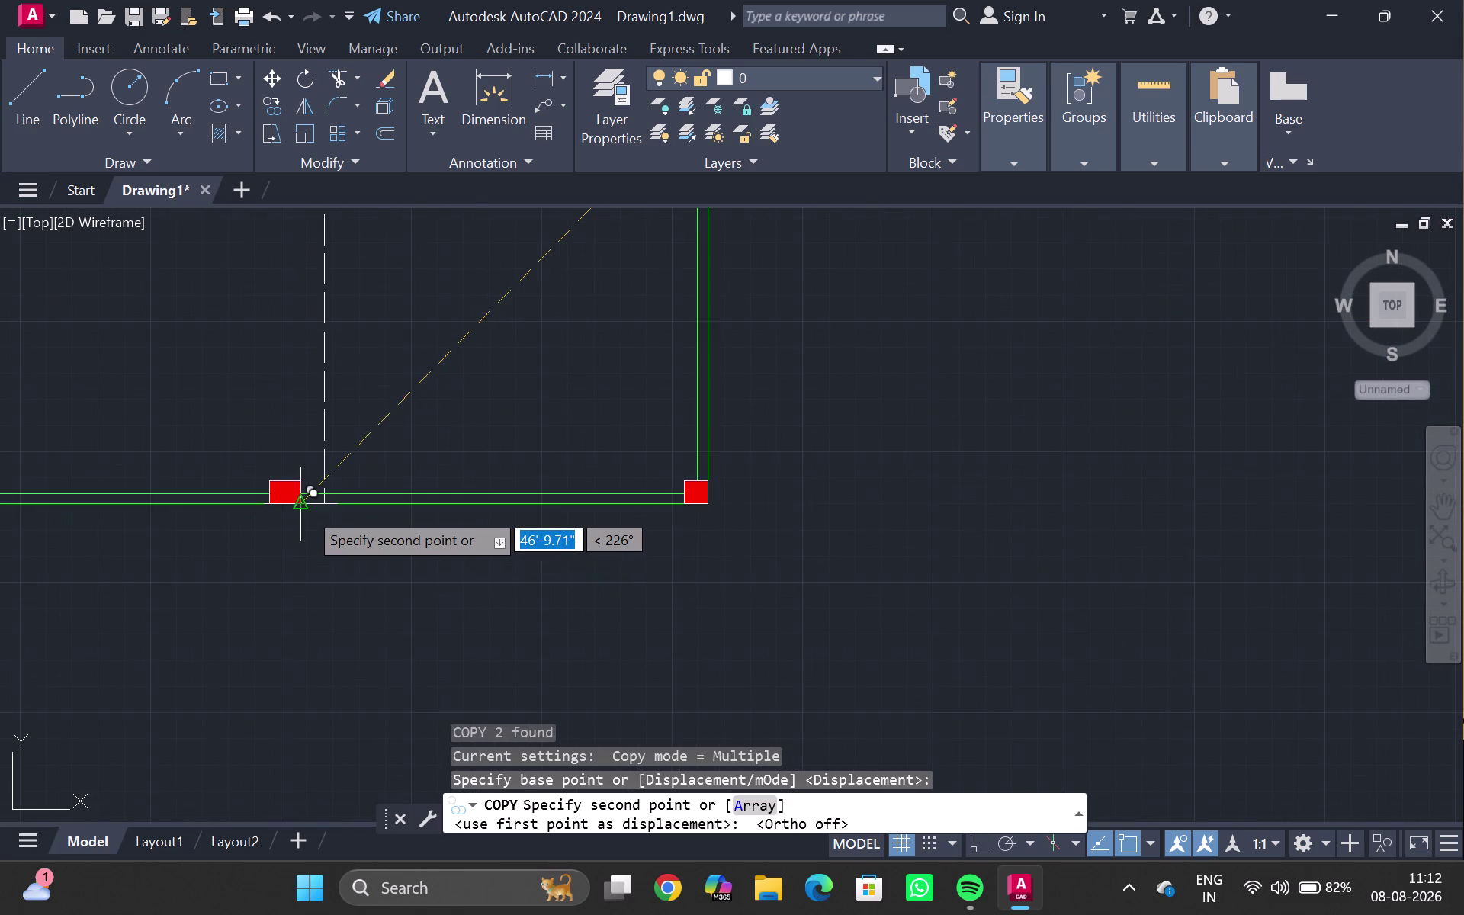
scroll(up, 3)
scroll(up, 3)
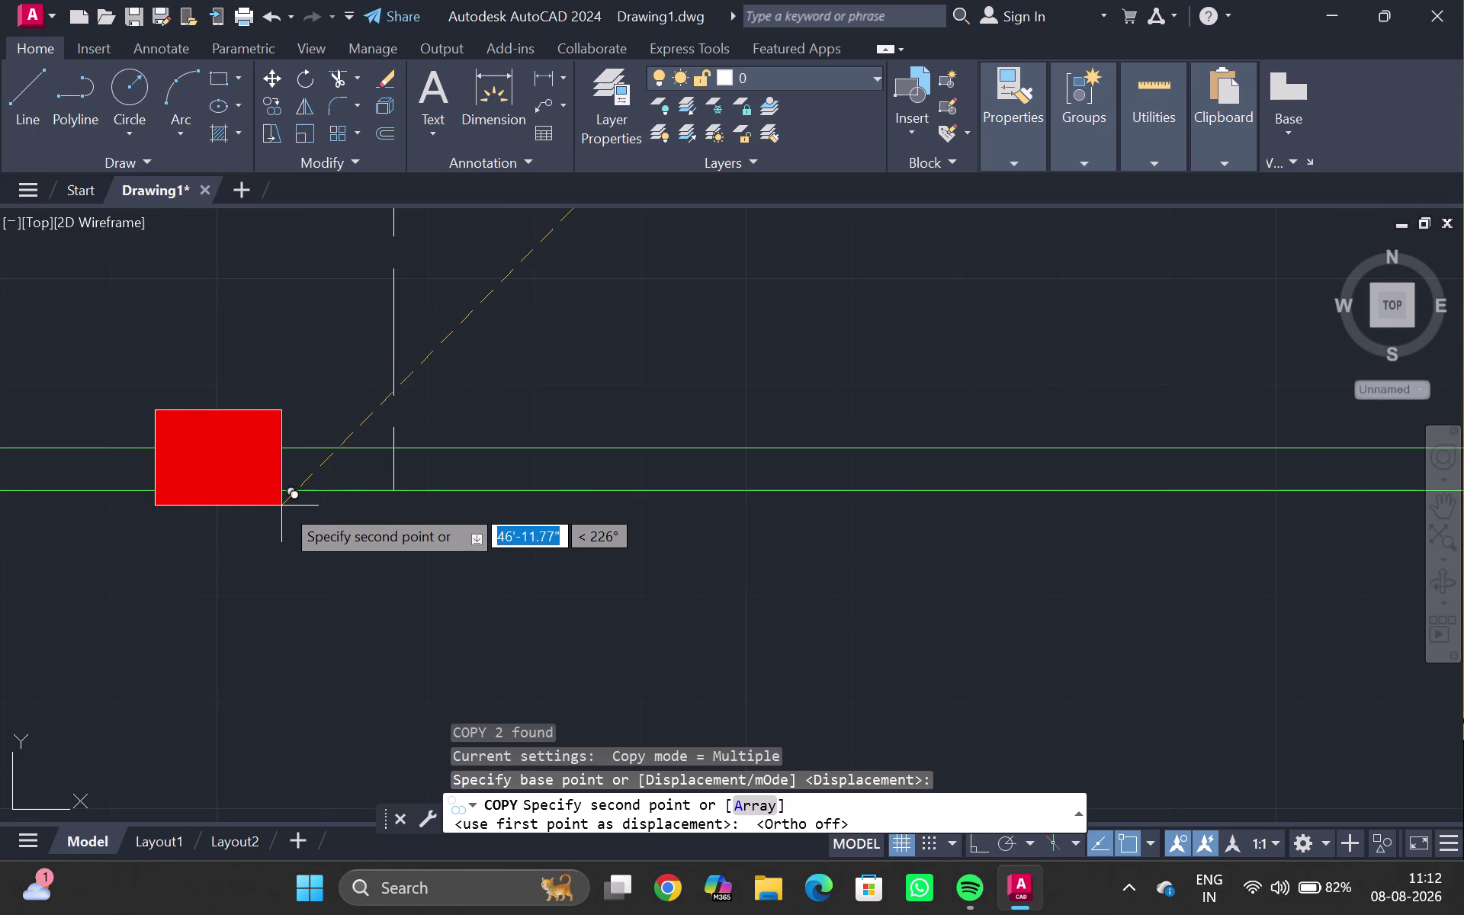
scroll(up, 3)
click(419, 475)
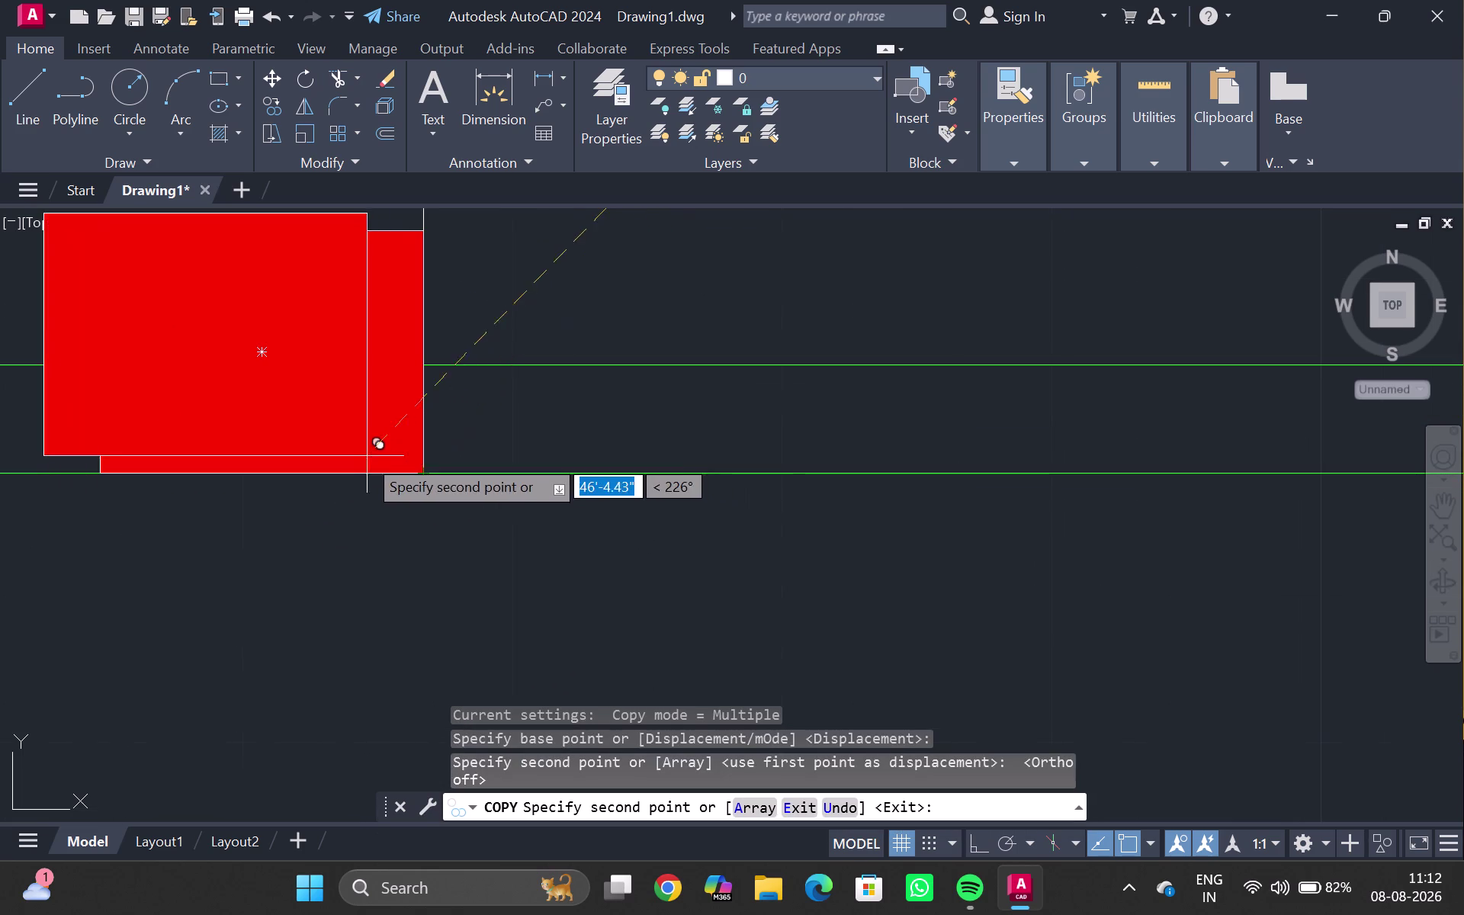
key(Escape)
scroll(down, 3)
middle_drag(275, 426, 389, 467)
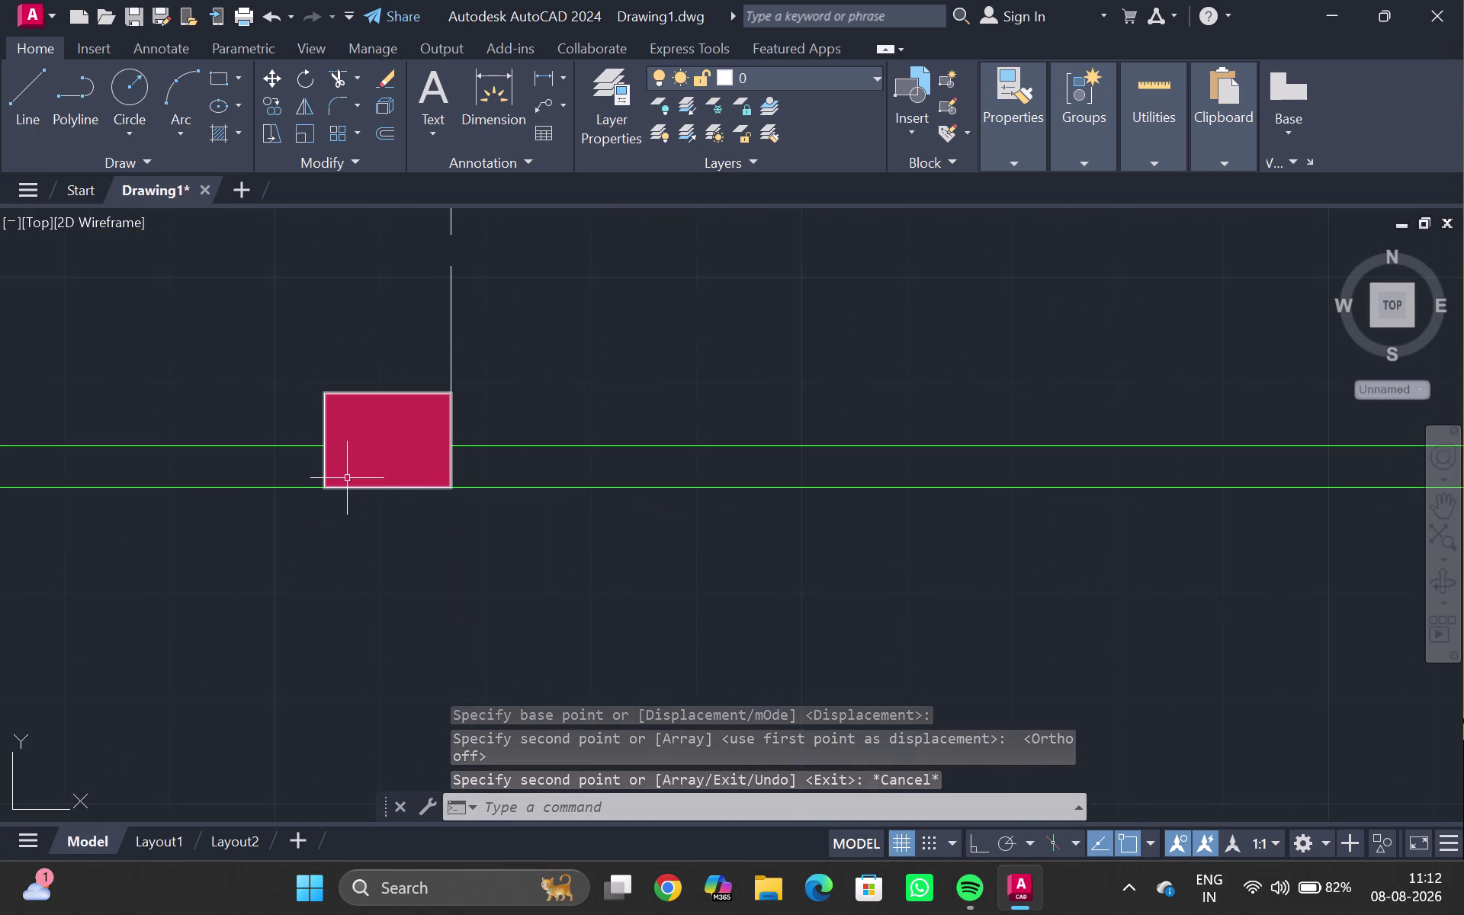
scroll(down, 3)
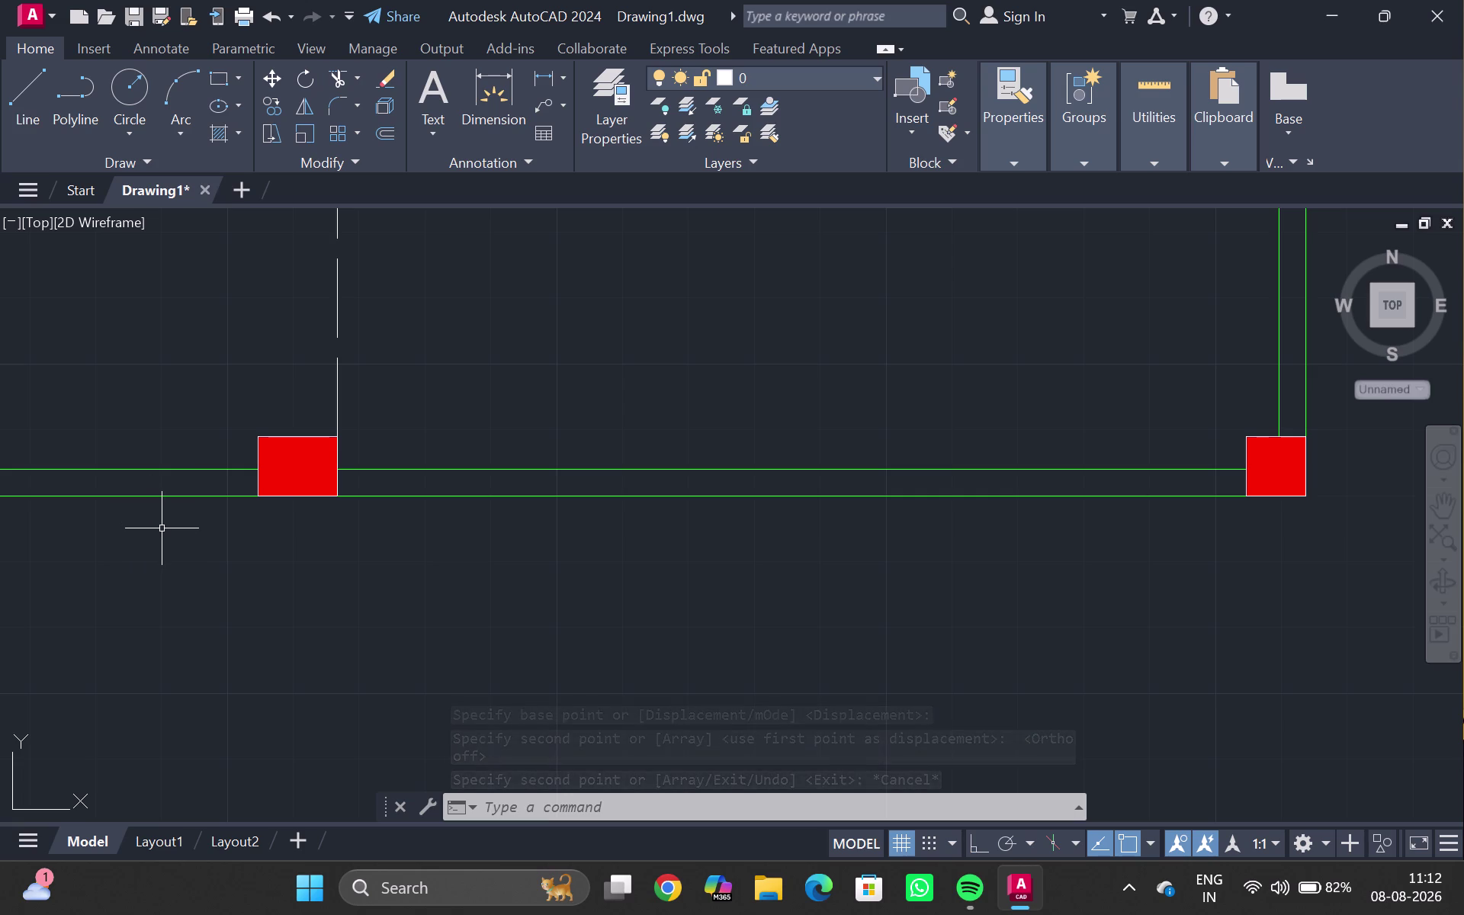
scroll(down, 3)
middle_drag(150, 545, 337, 551)
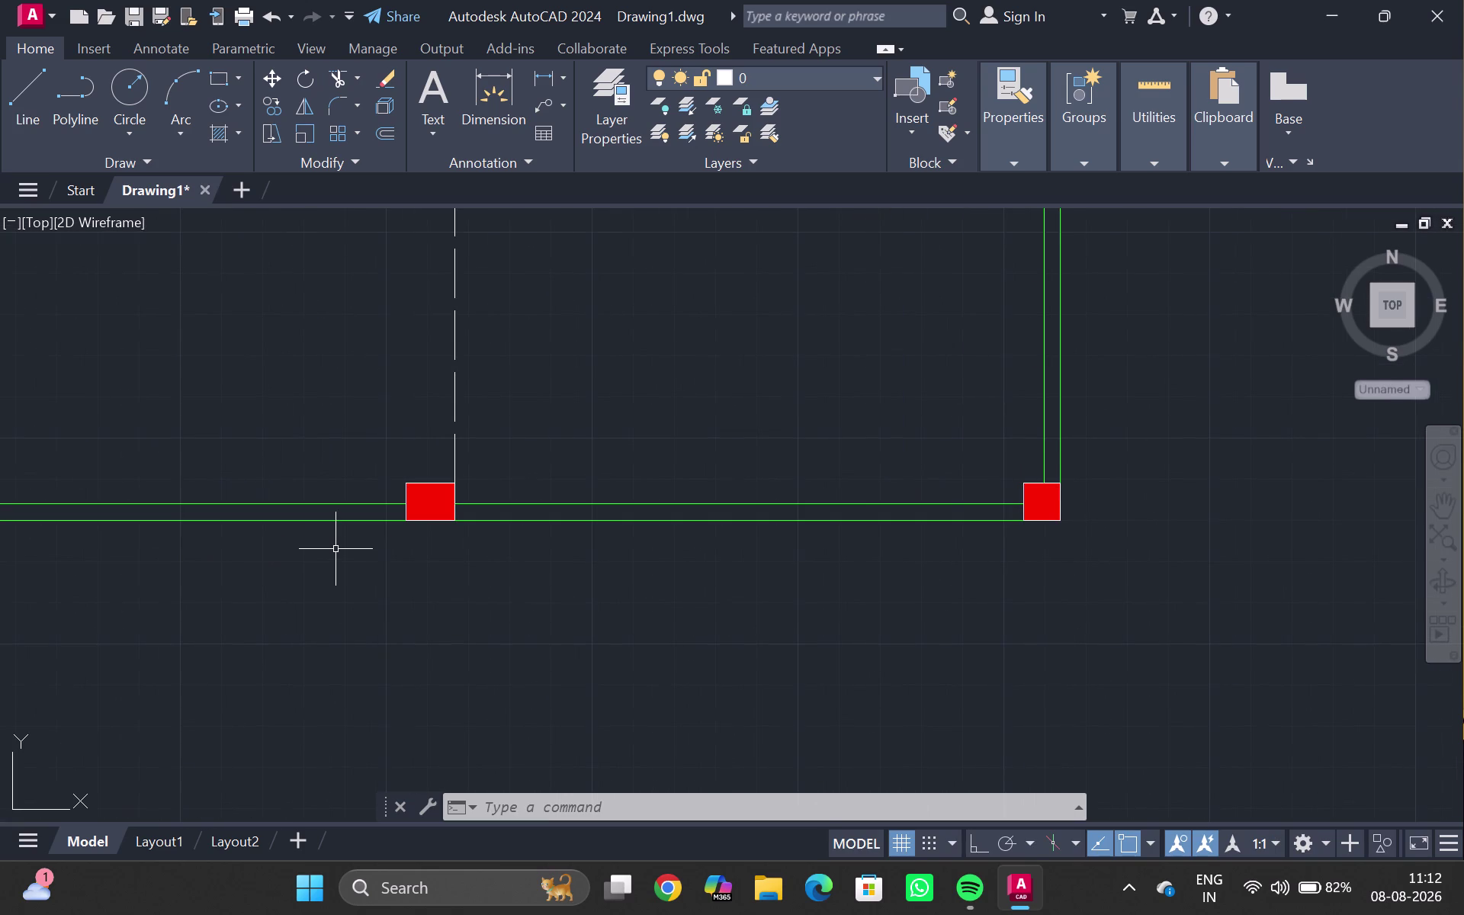
text(dli)
key(Return)
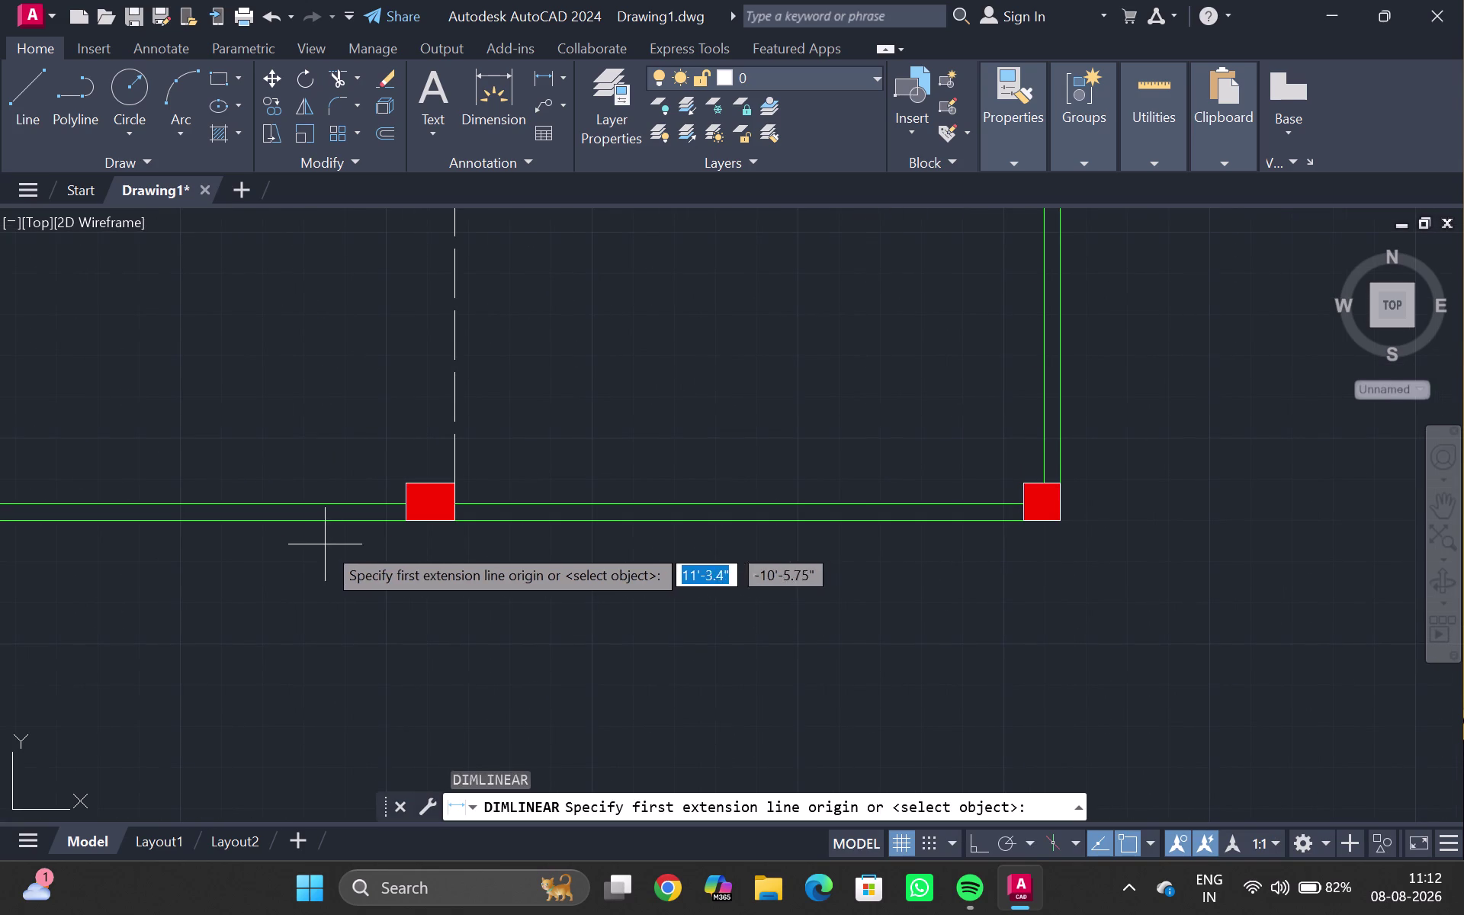
scroll(down, 3)
middle_drag(253, 545, 405, 572)
scroll(up, 3)
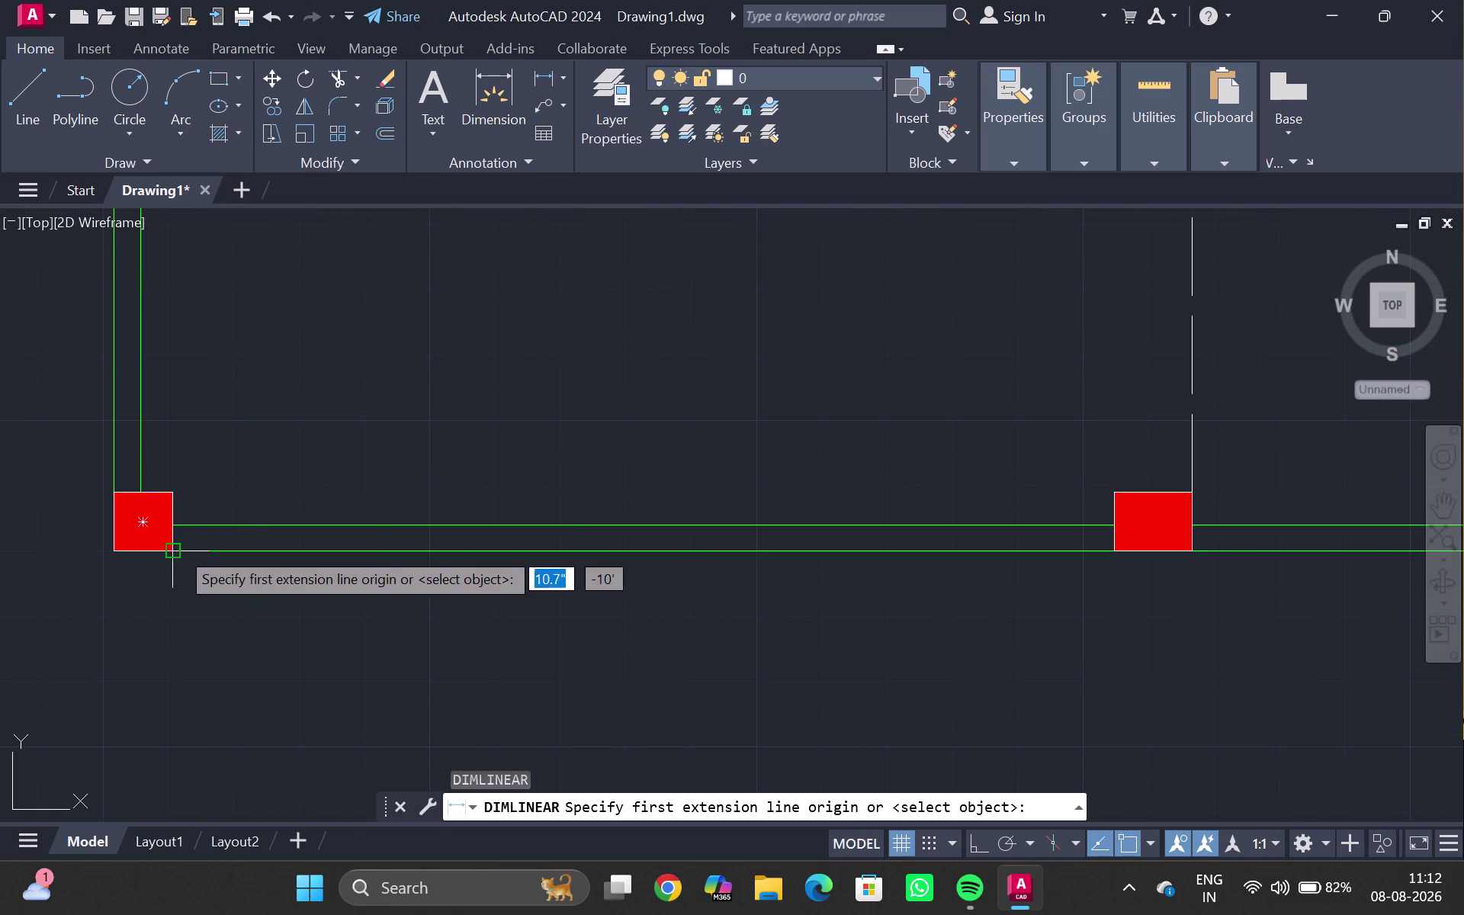
click(174, 550)
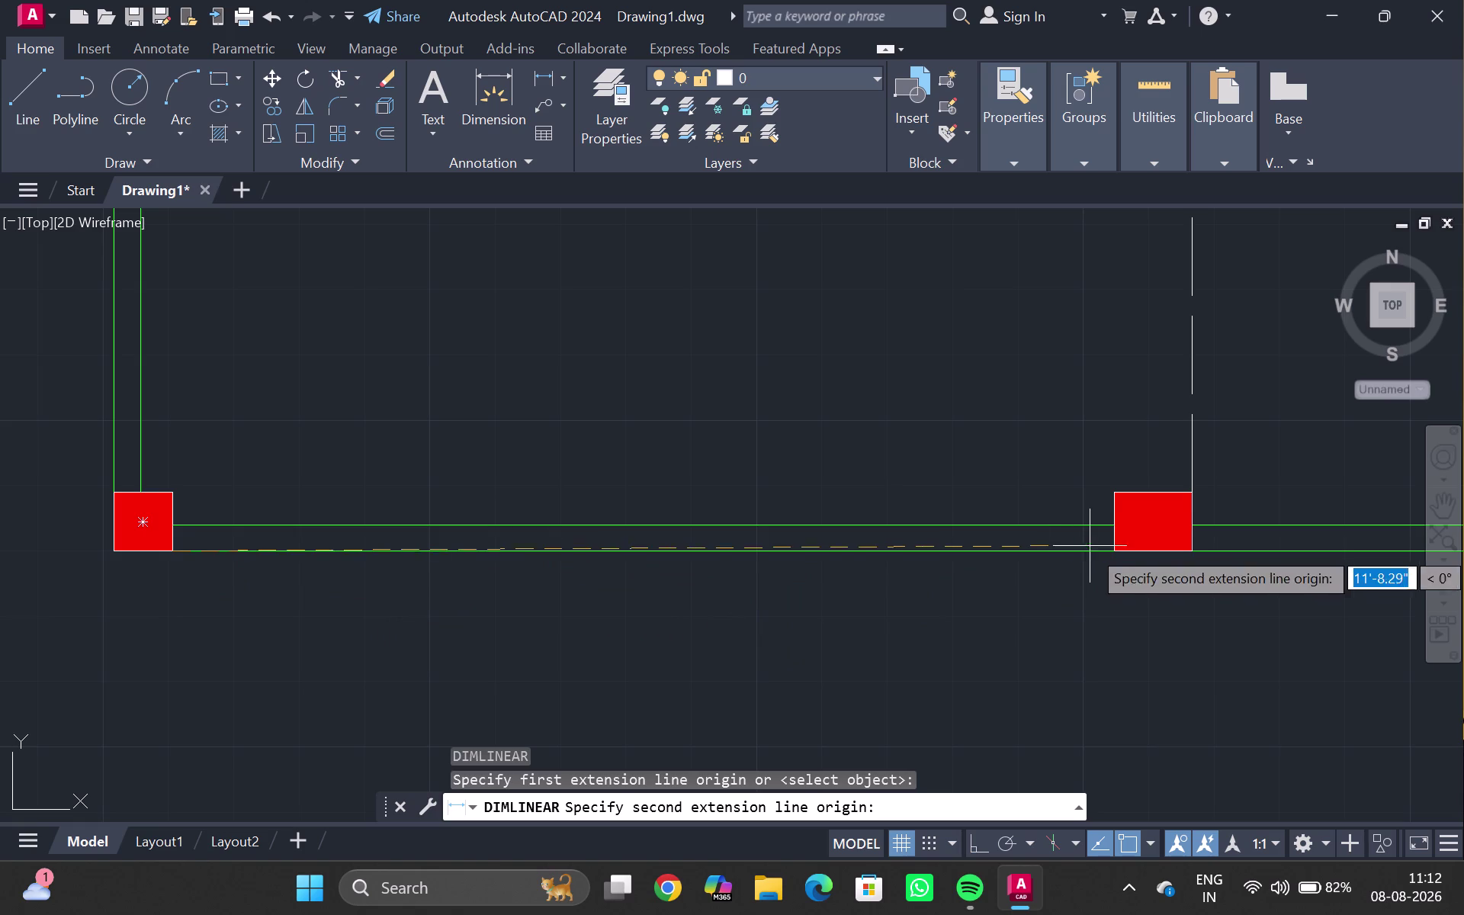
click(1115, 555)
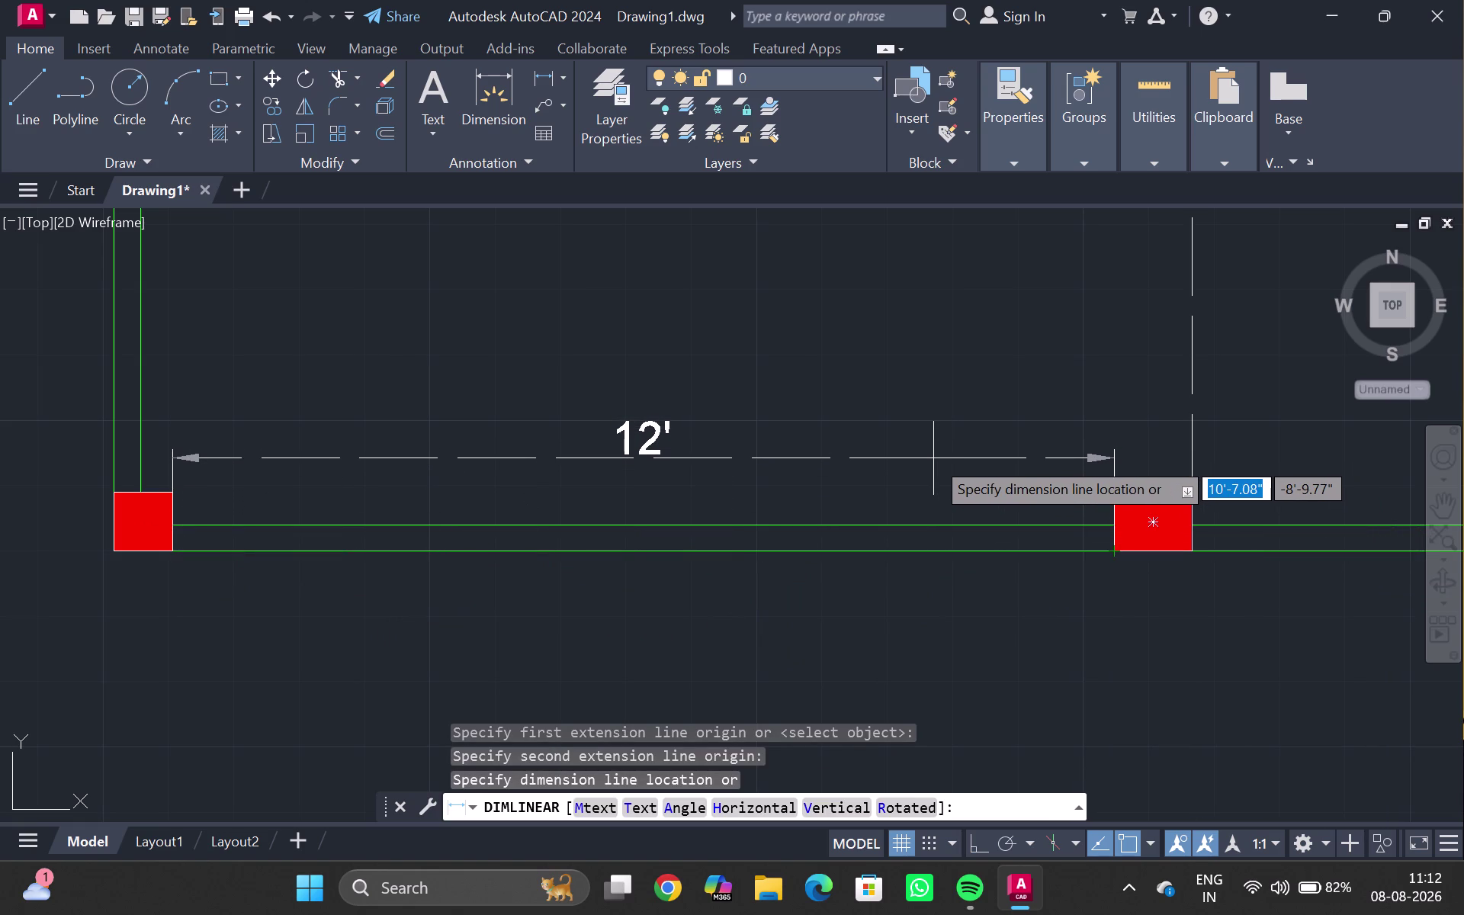
key(Escape)
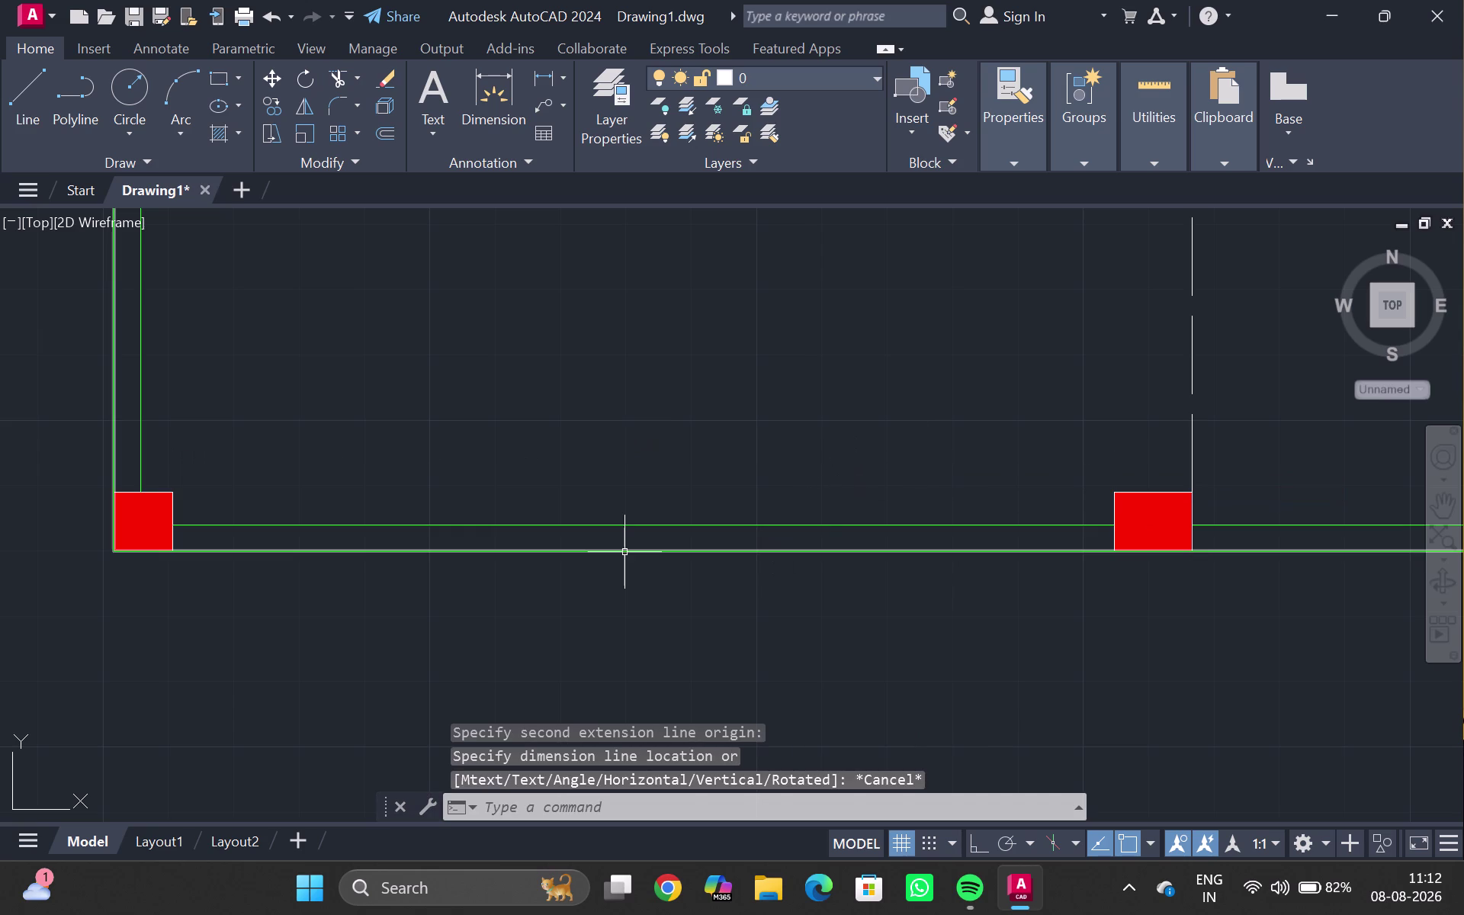
text(dli)
key(Return)
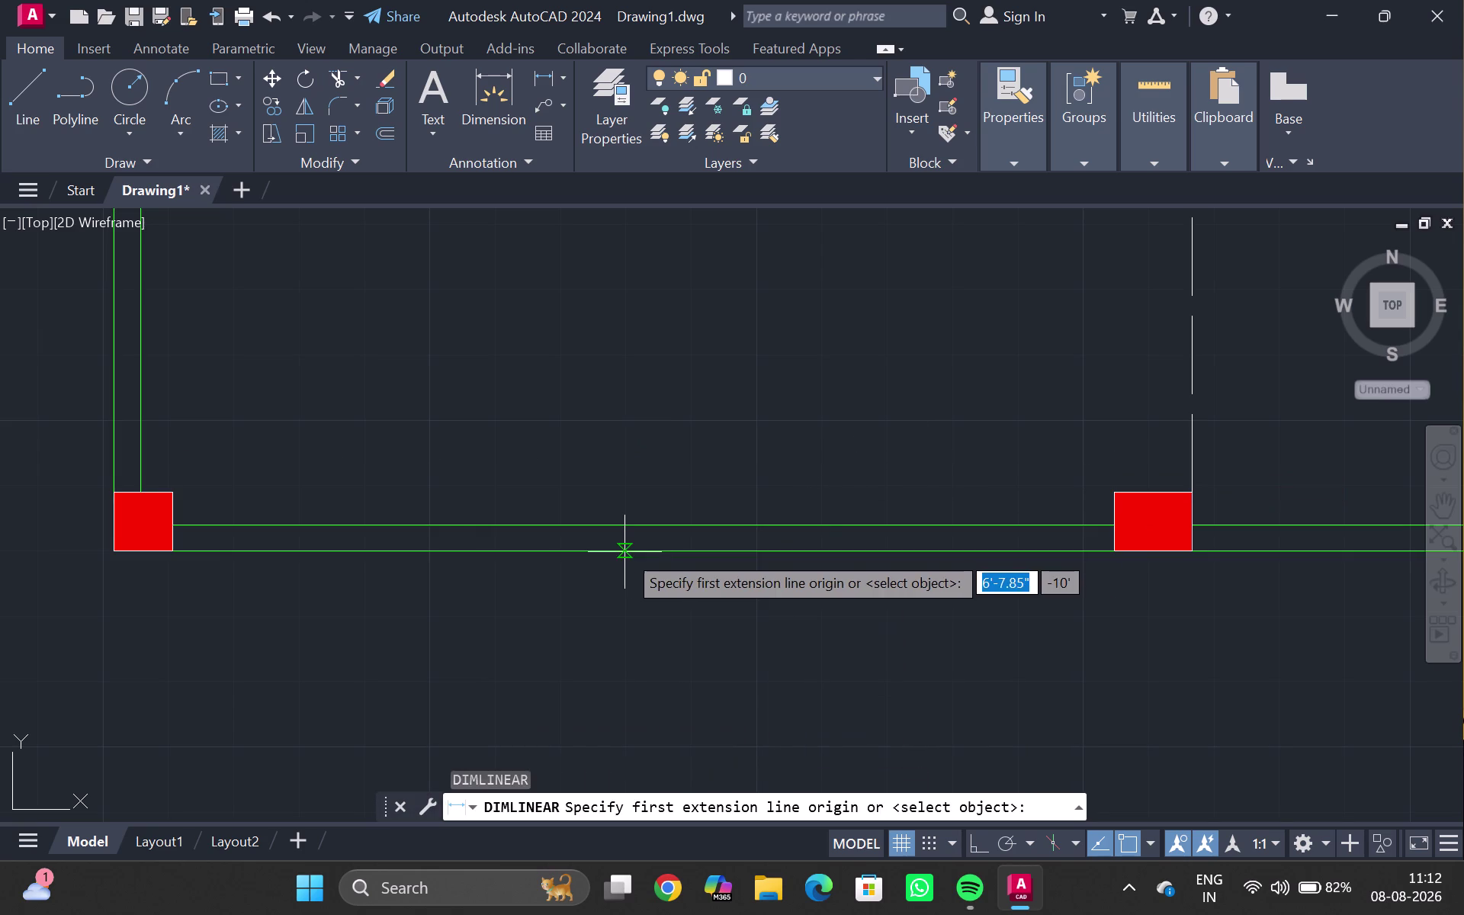
click(144, 523)
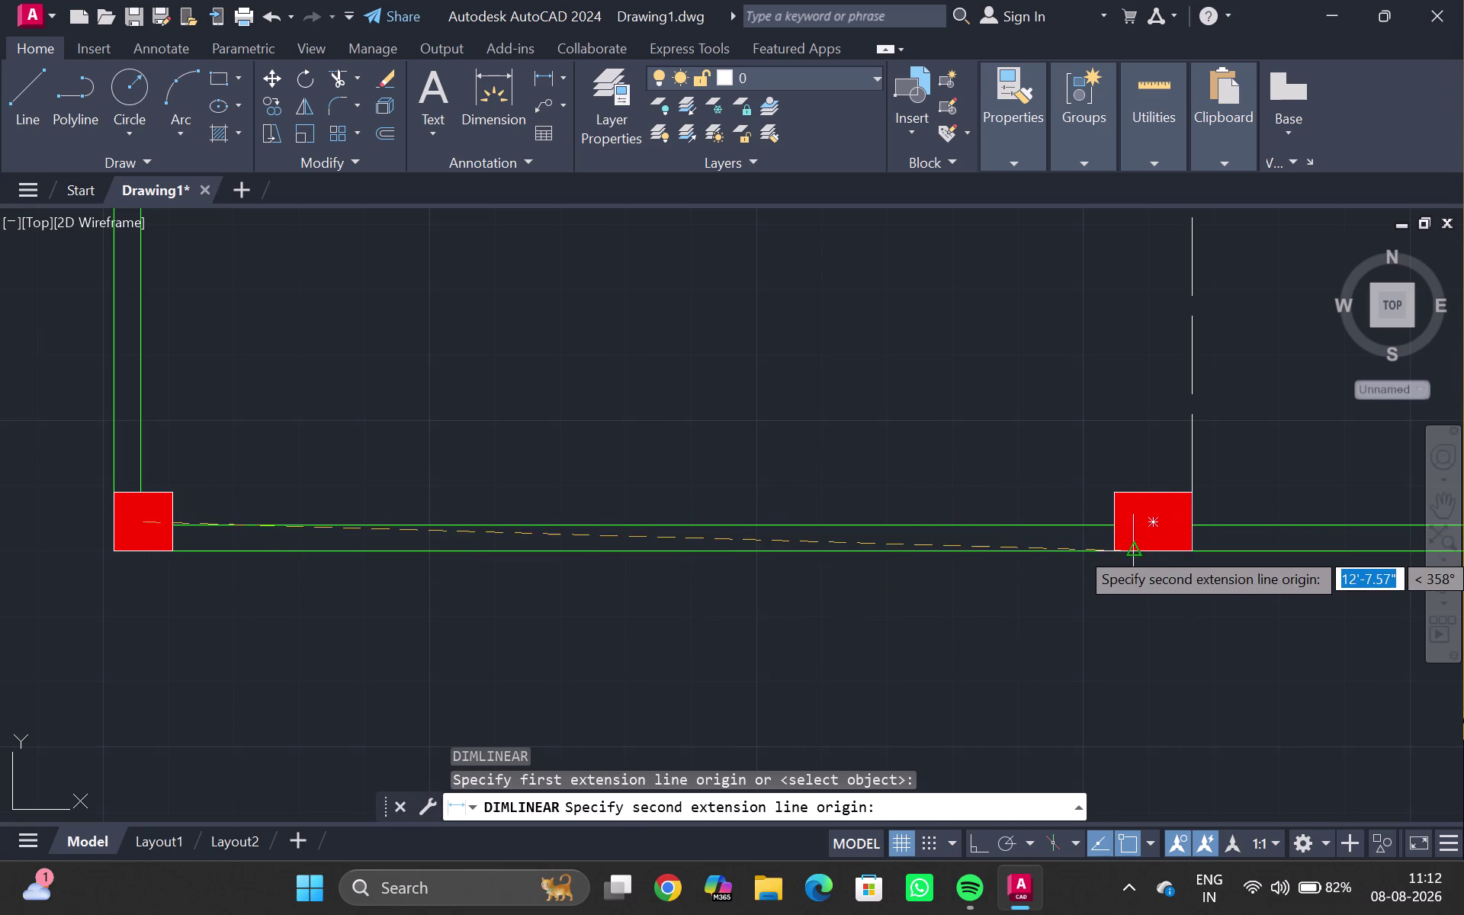
click(1159, 519)
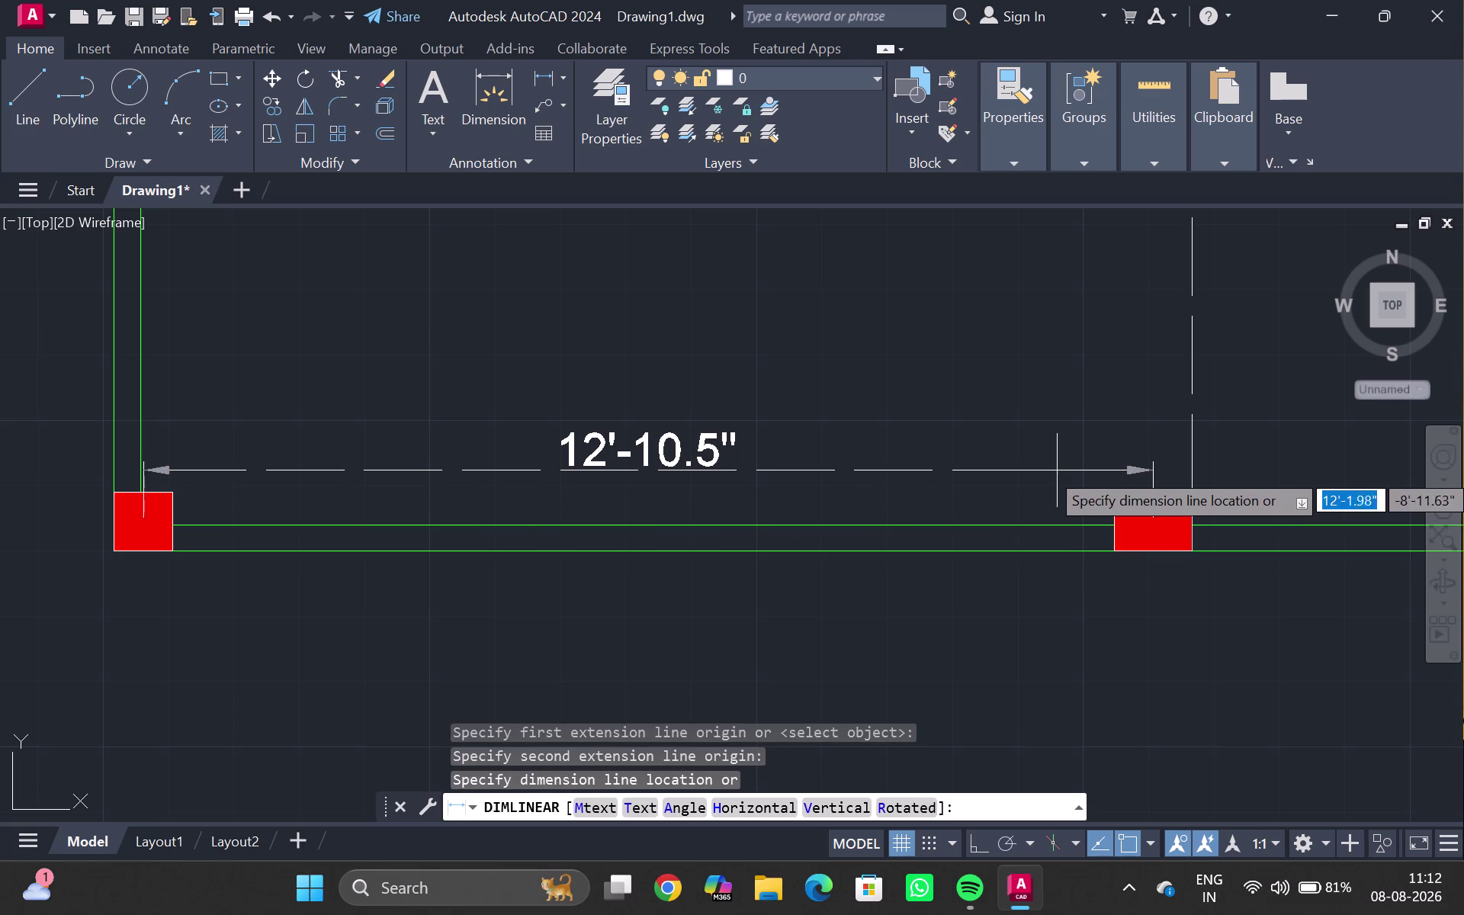
key(Escape)
scroll(down, 3)
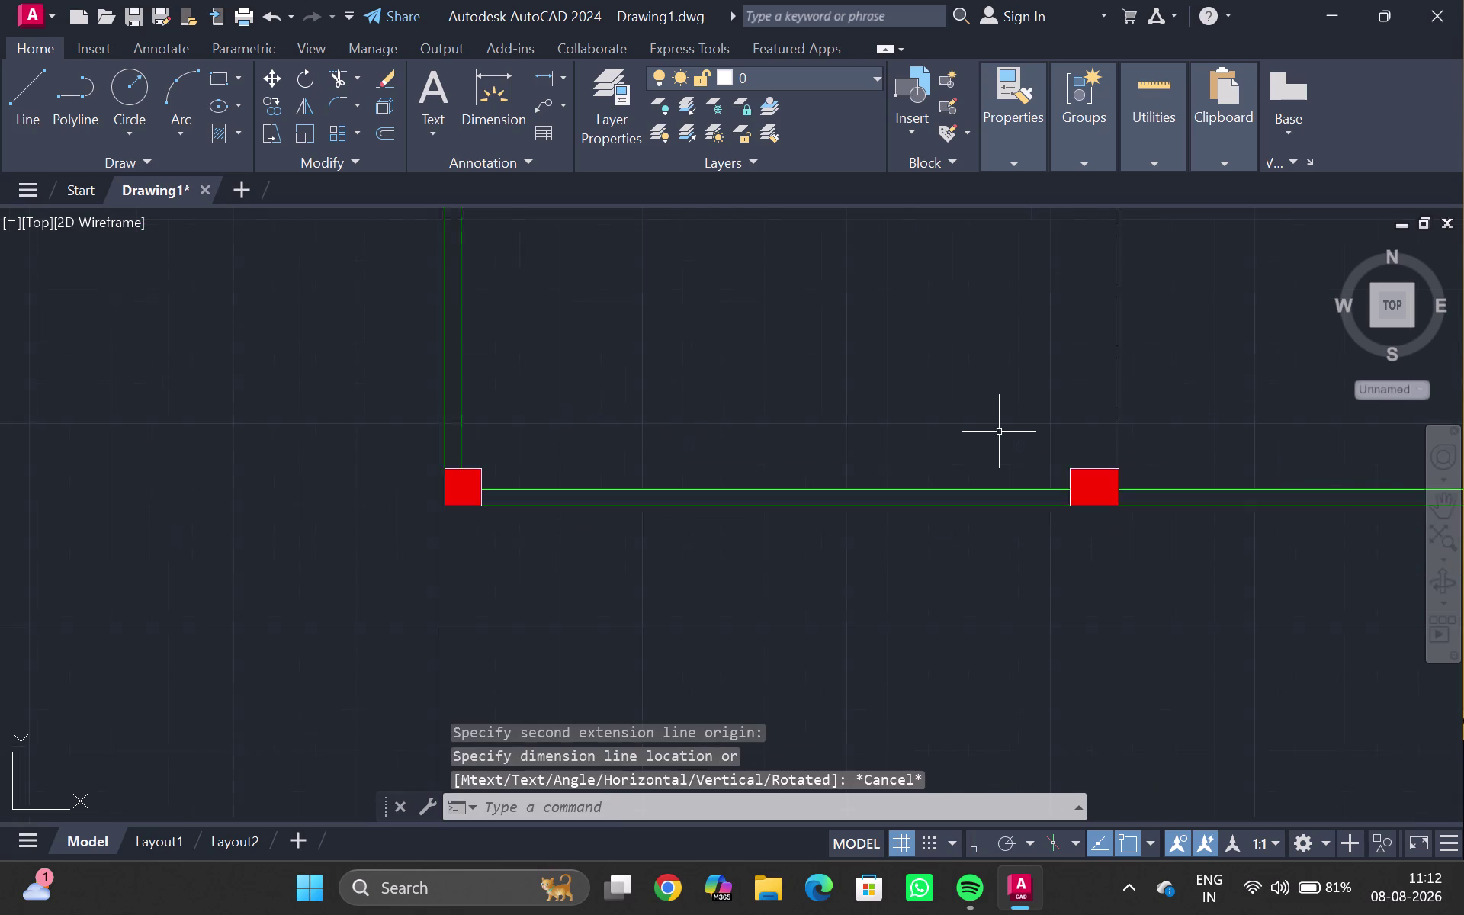
scroll(down, 3)
middle_drag(1018, 432, 670, 496)
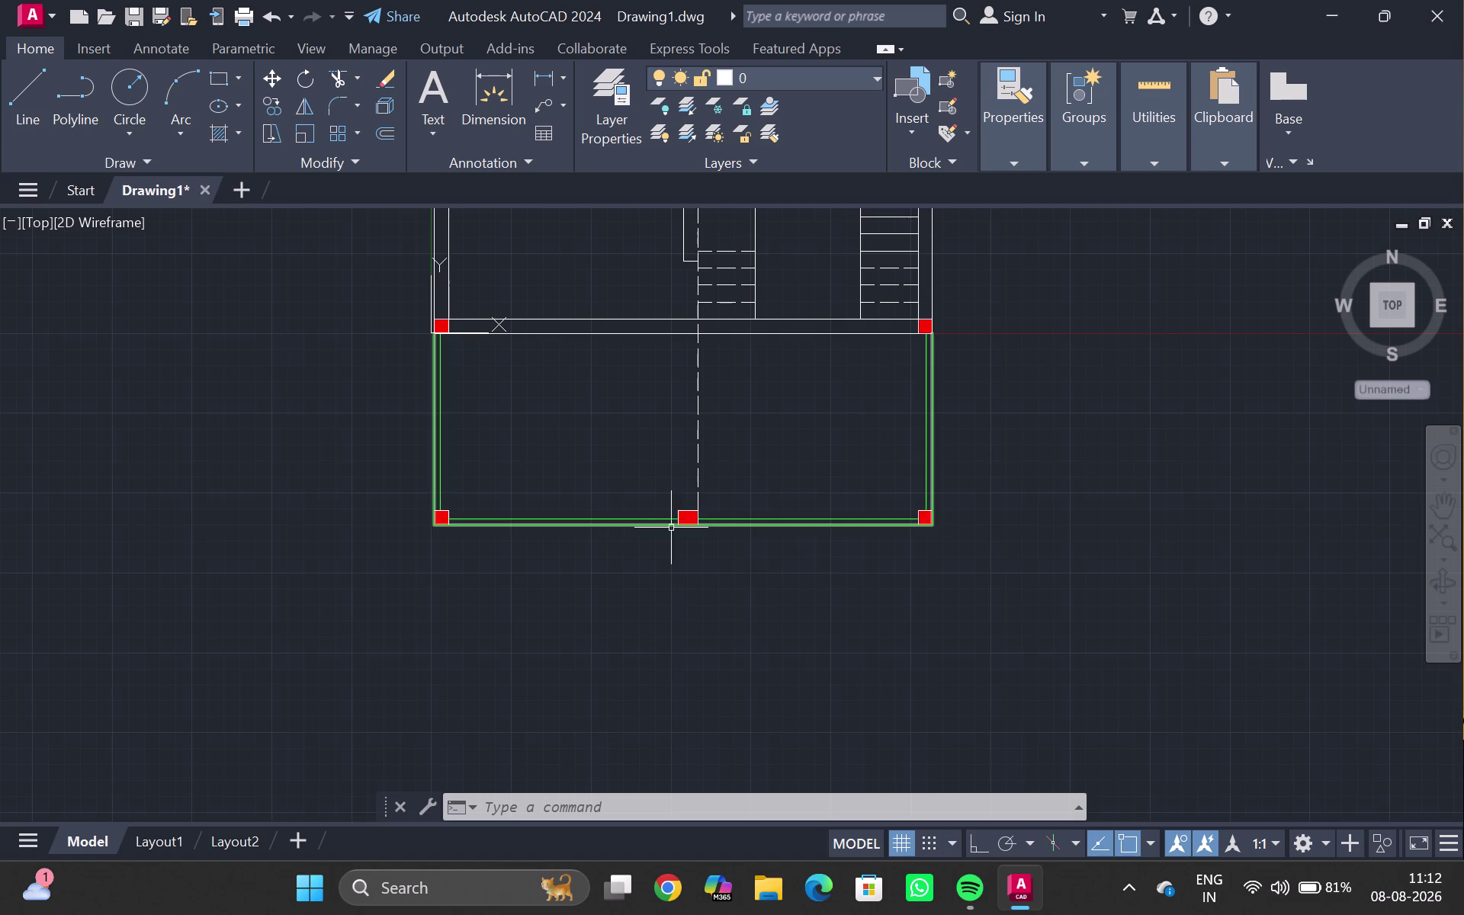
middle_drag(791, 498, 562, 475)
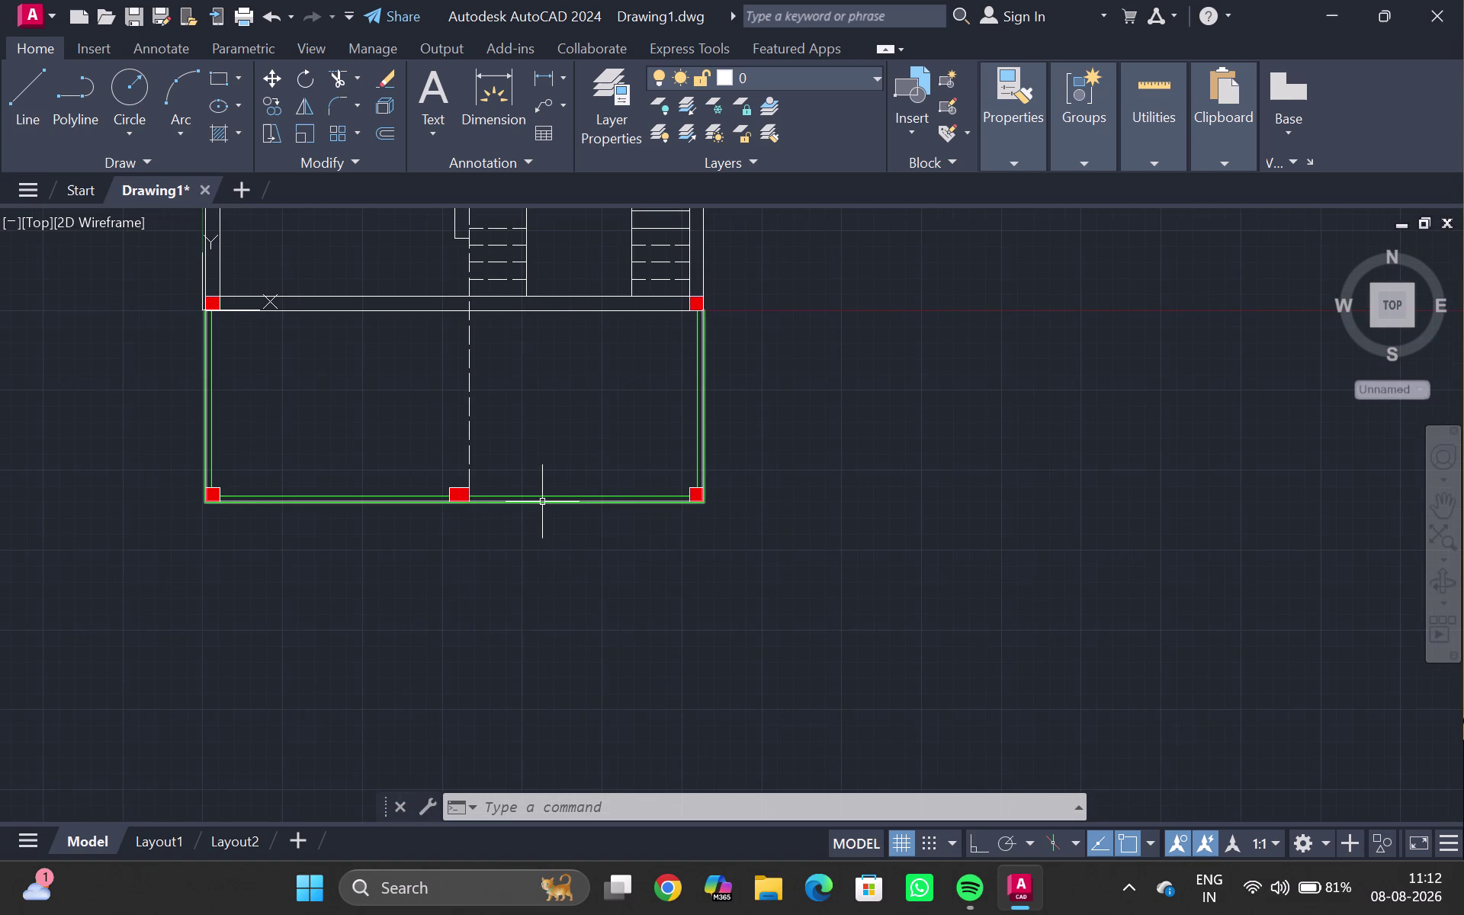
scroll(up, 3)
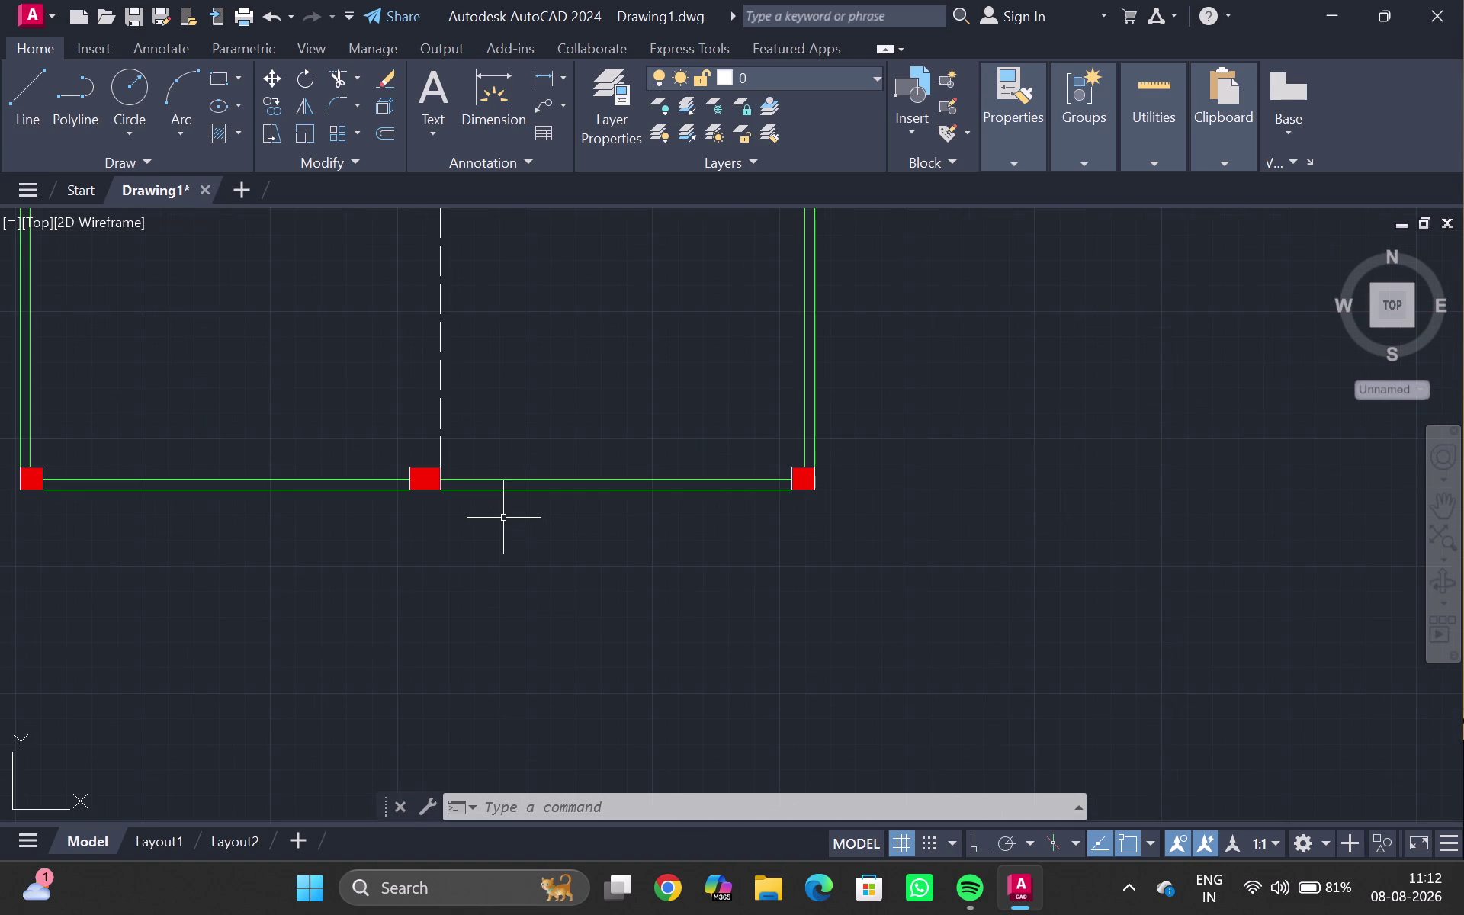
text(dli)
key(Return)
scroll(up, 3)
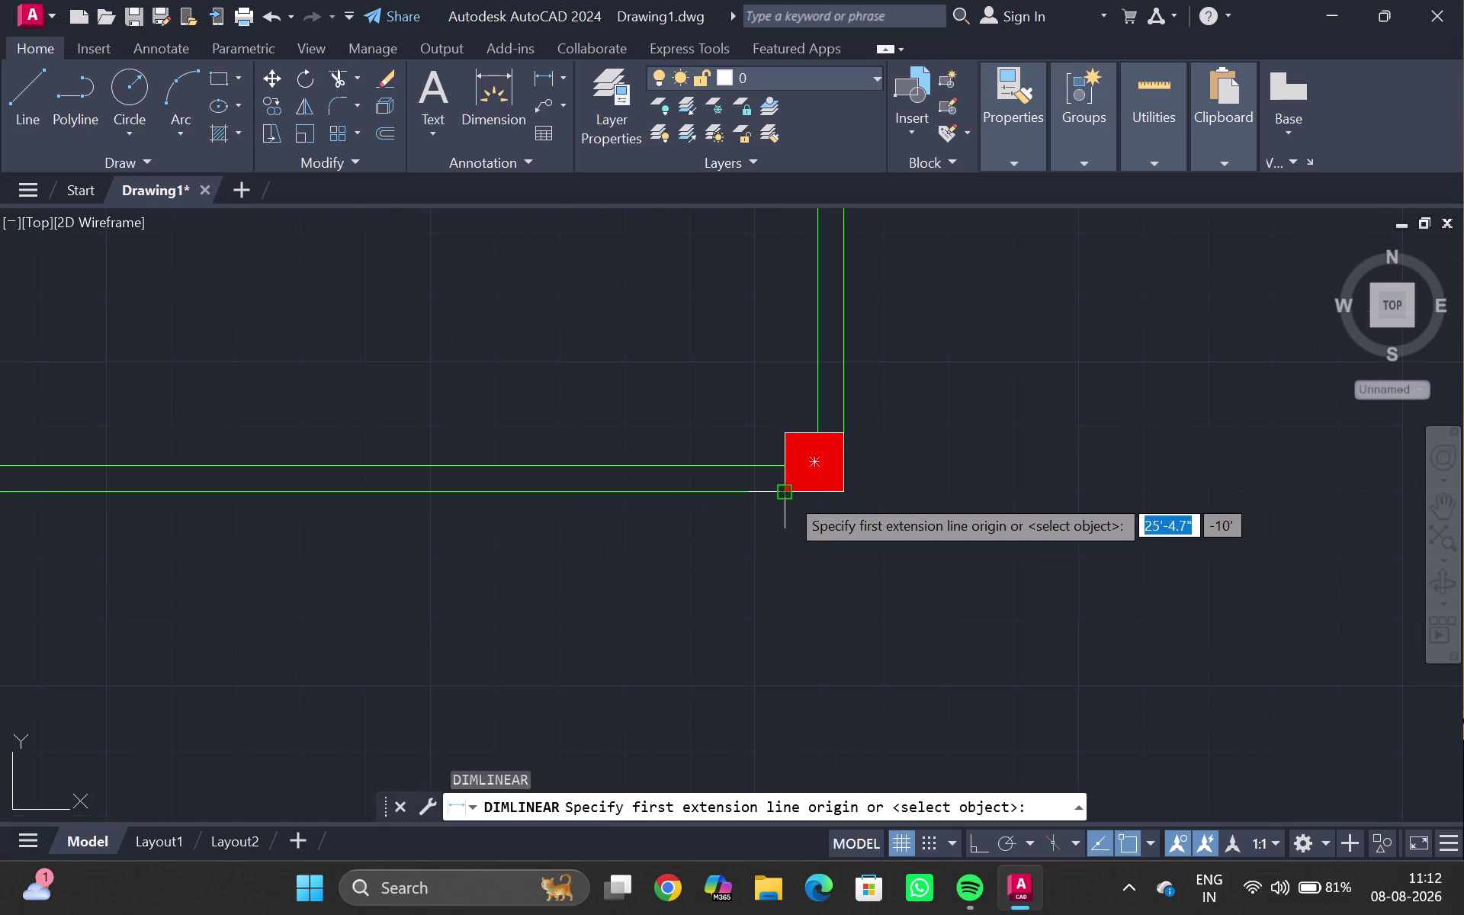
click(786, 496)
scroll(down, 3)
middle_drag(260, 507, 417, 544)
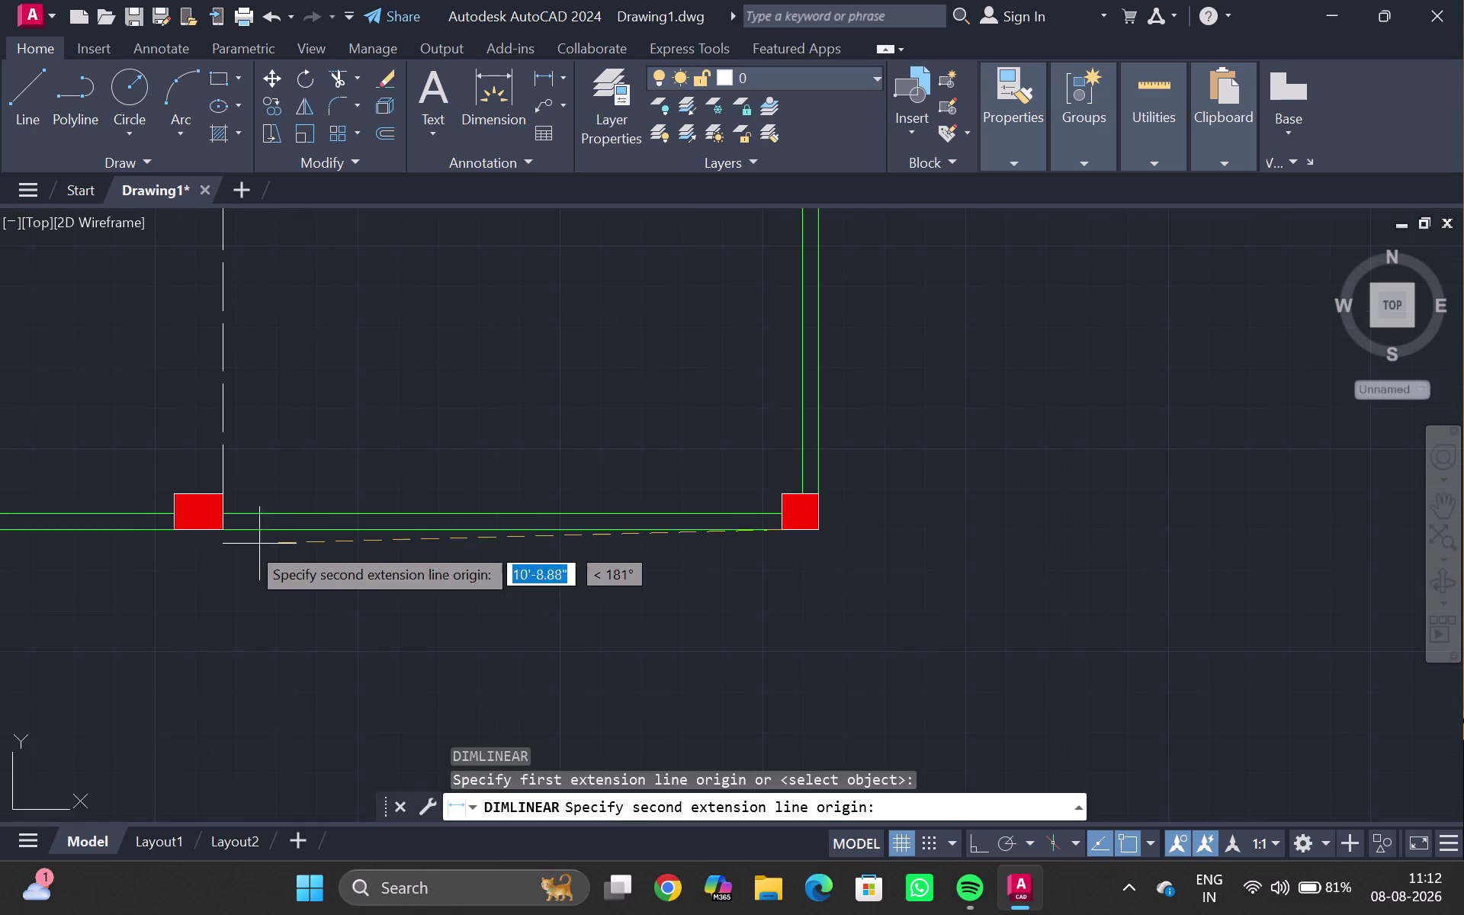
click(224, 530)
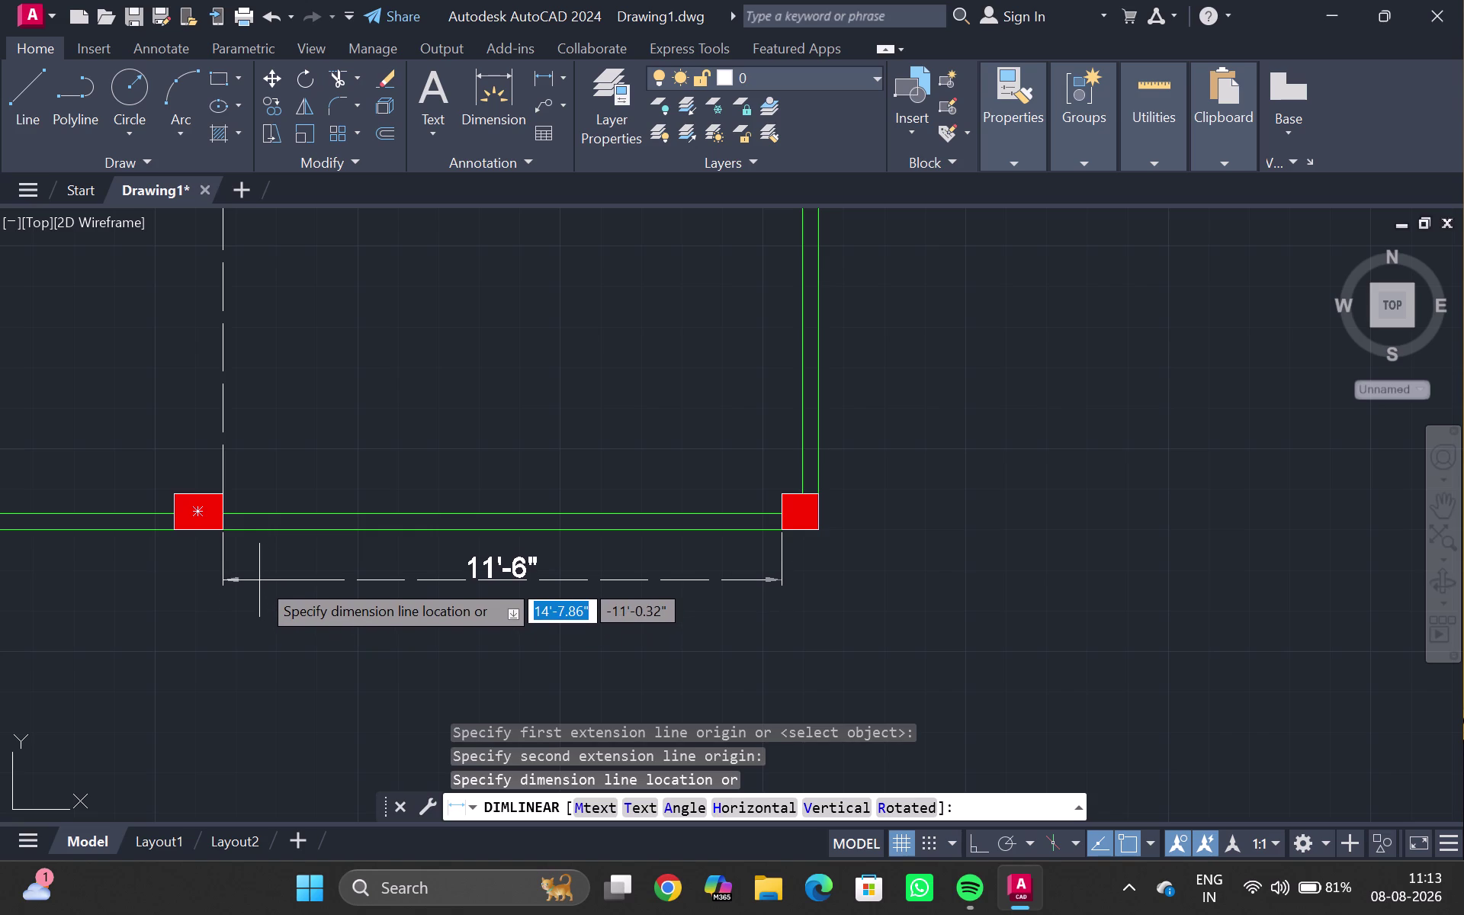
key(Escape)
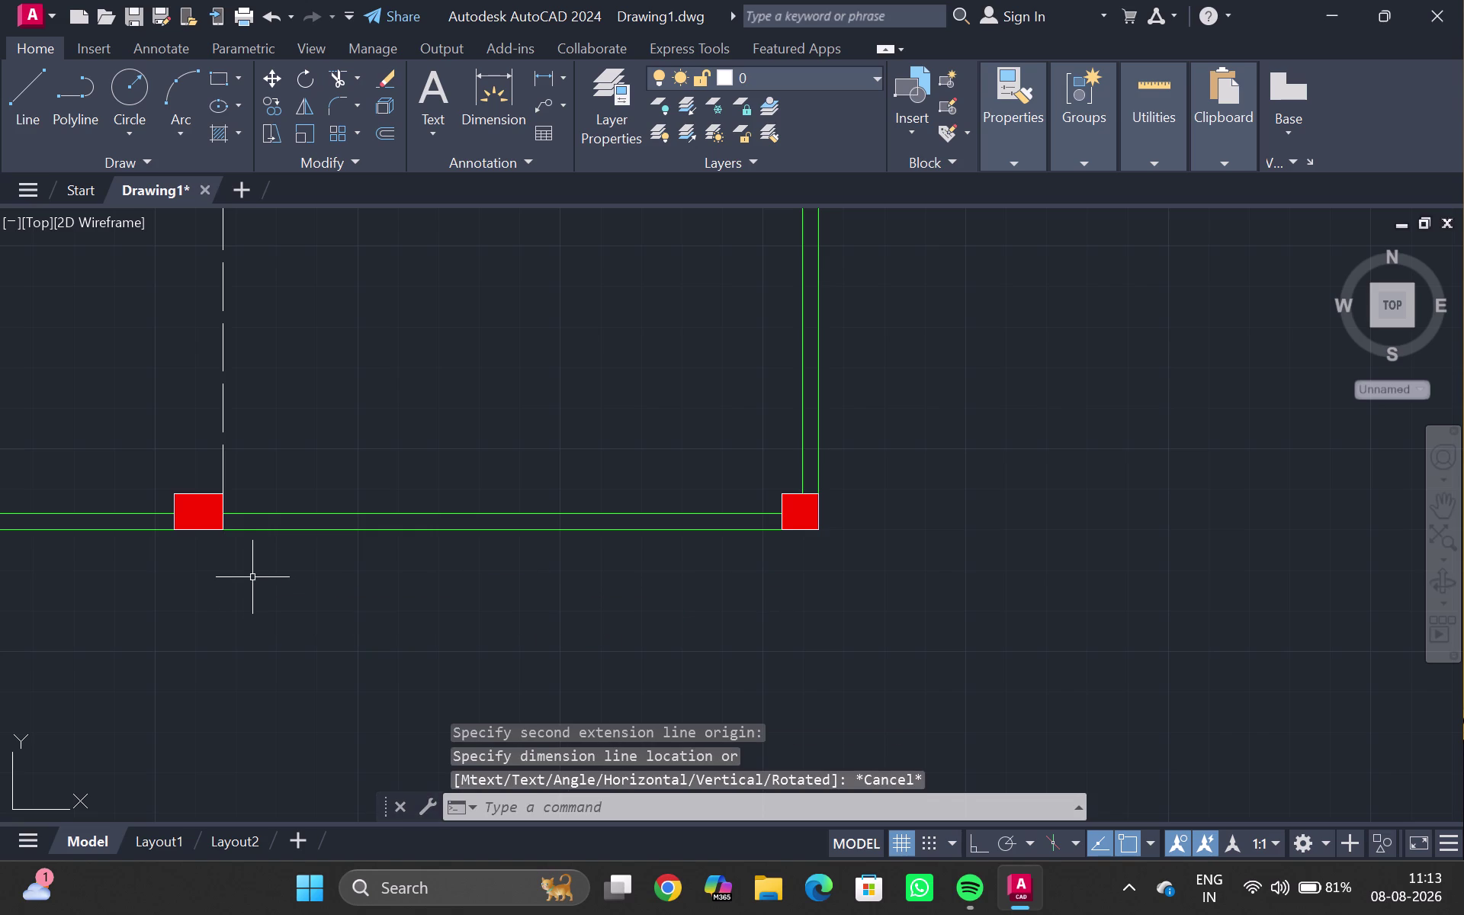
middle_drag(196, 562, 394, 565)
scroll(down, 3)
middle_drag(365, 551, 437, 551)
scroll(up, 3)
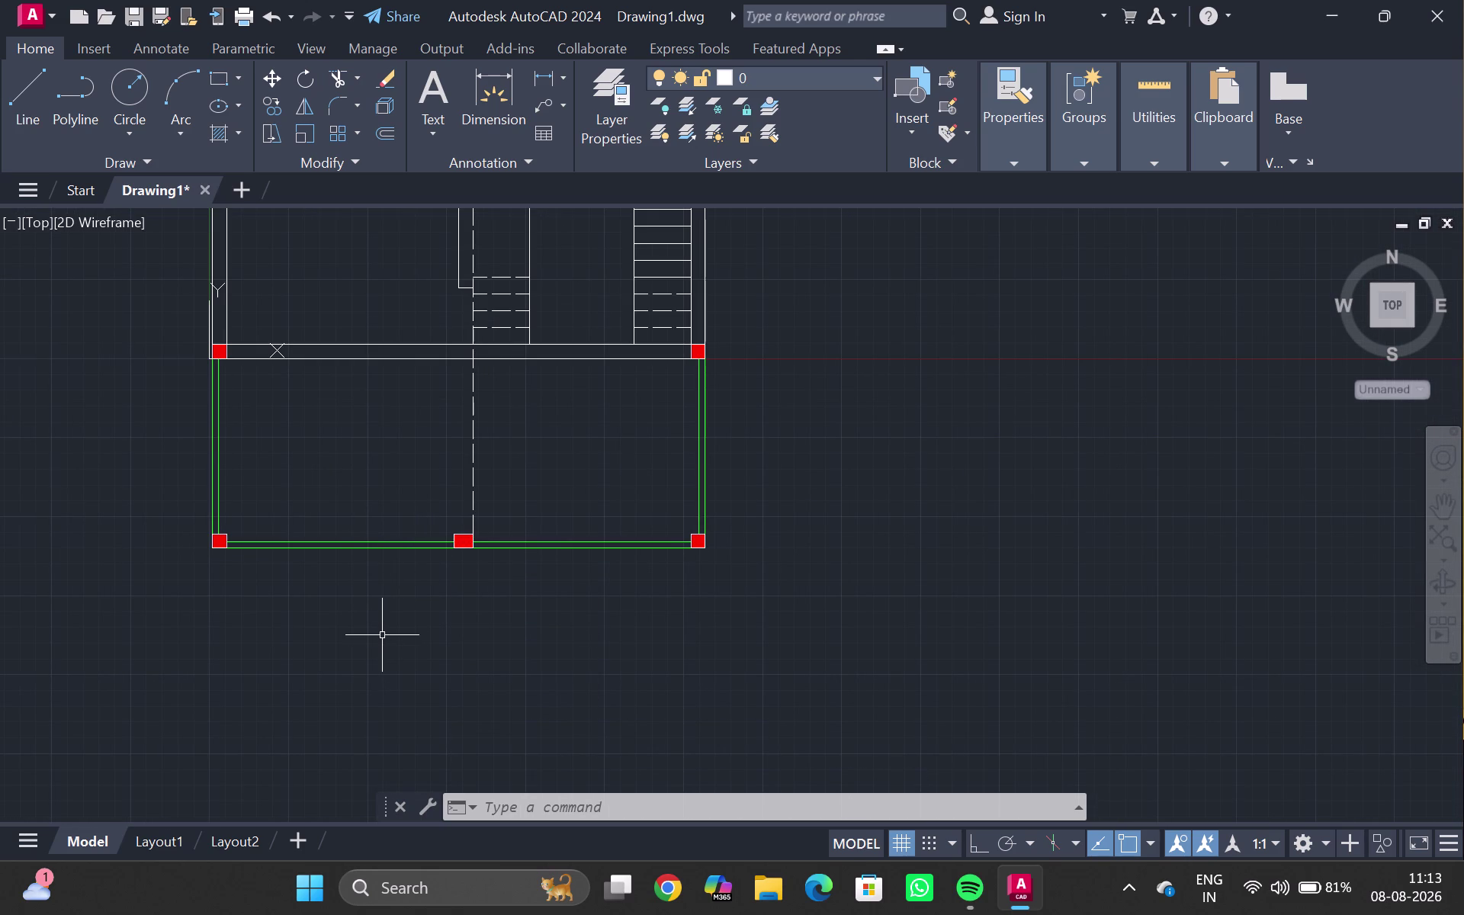
scroll(up, 3)
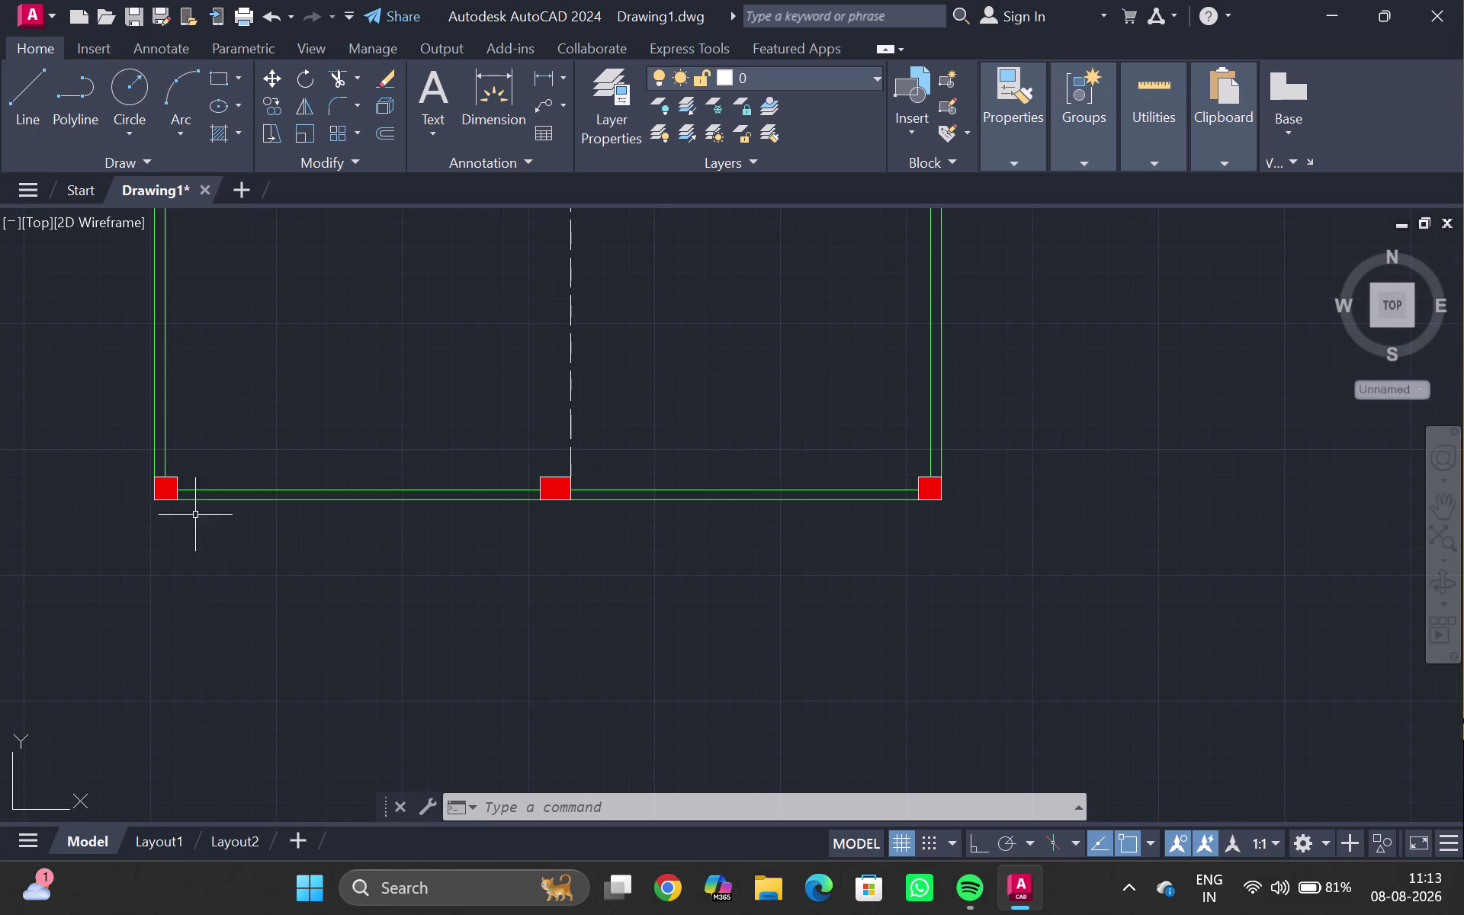
scroll(up, 3)
text(dl)
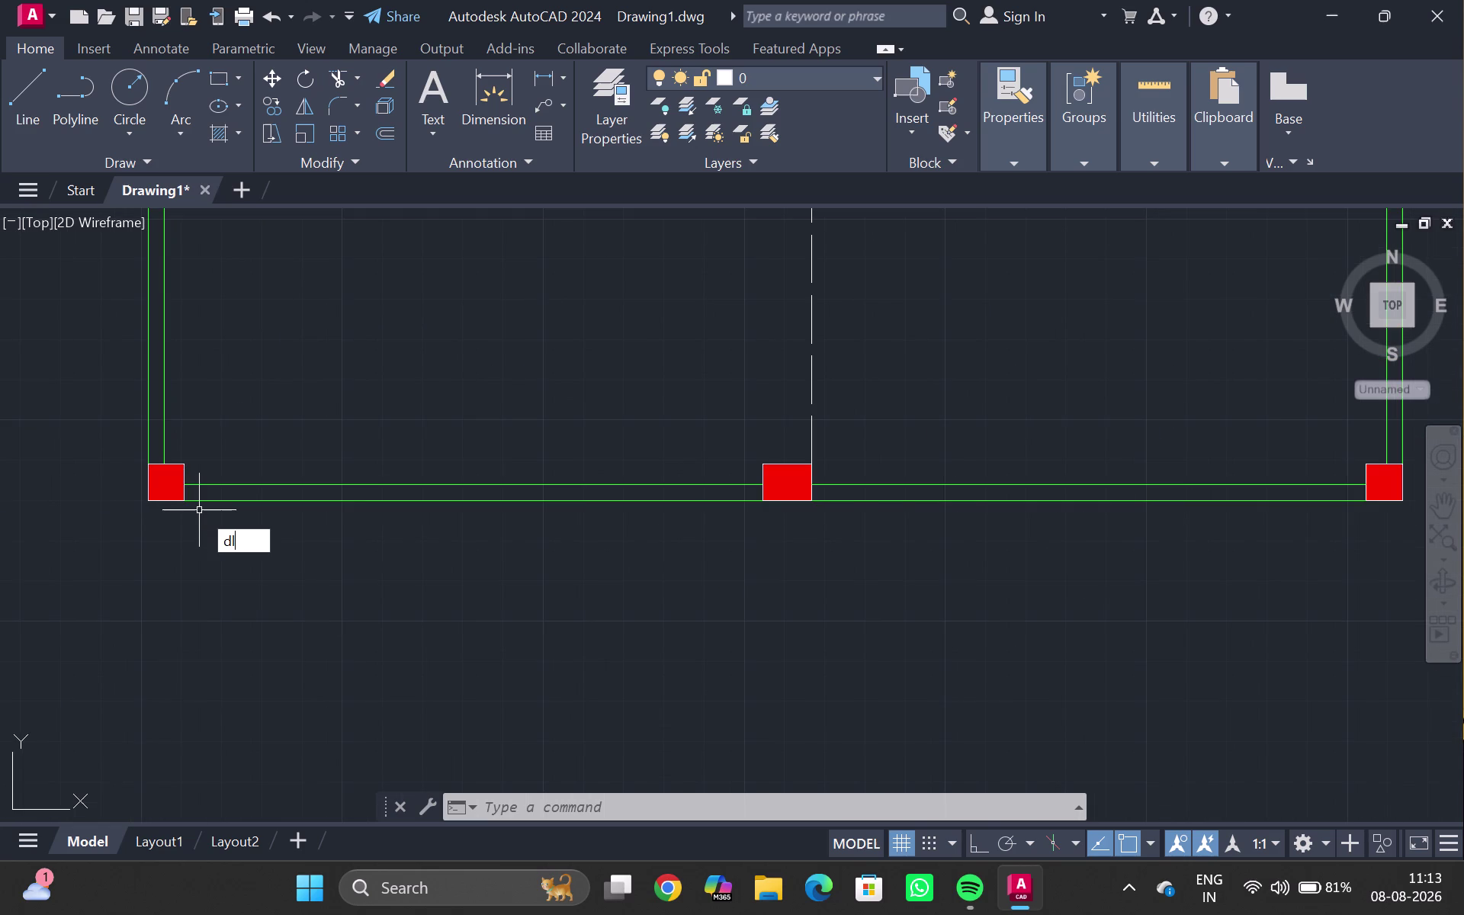
key(i)
key(Return)
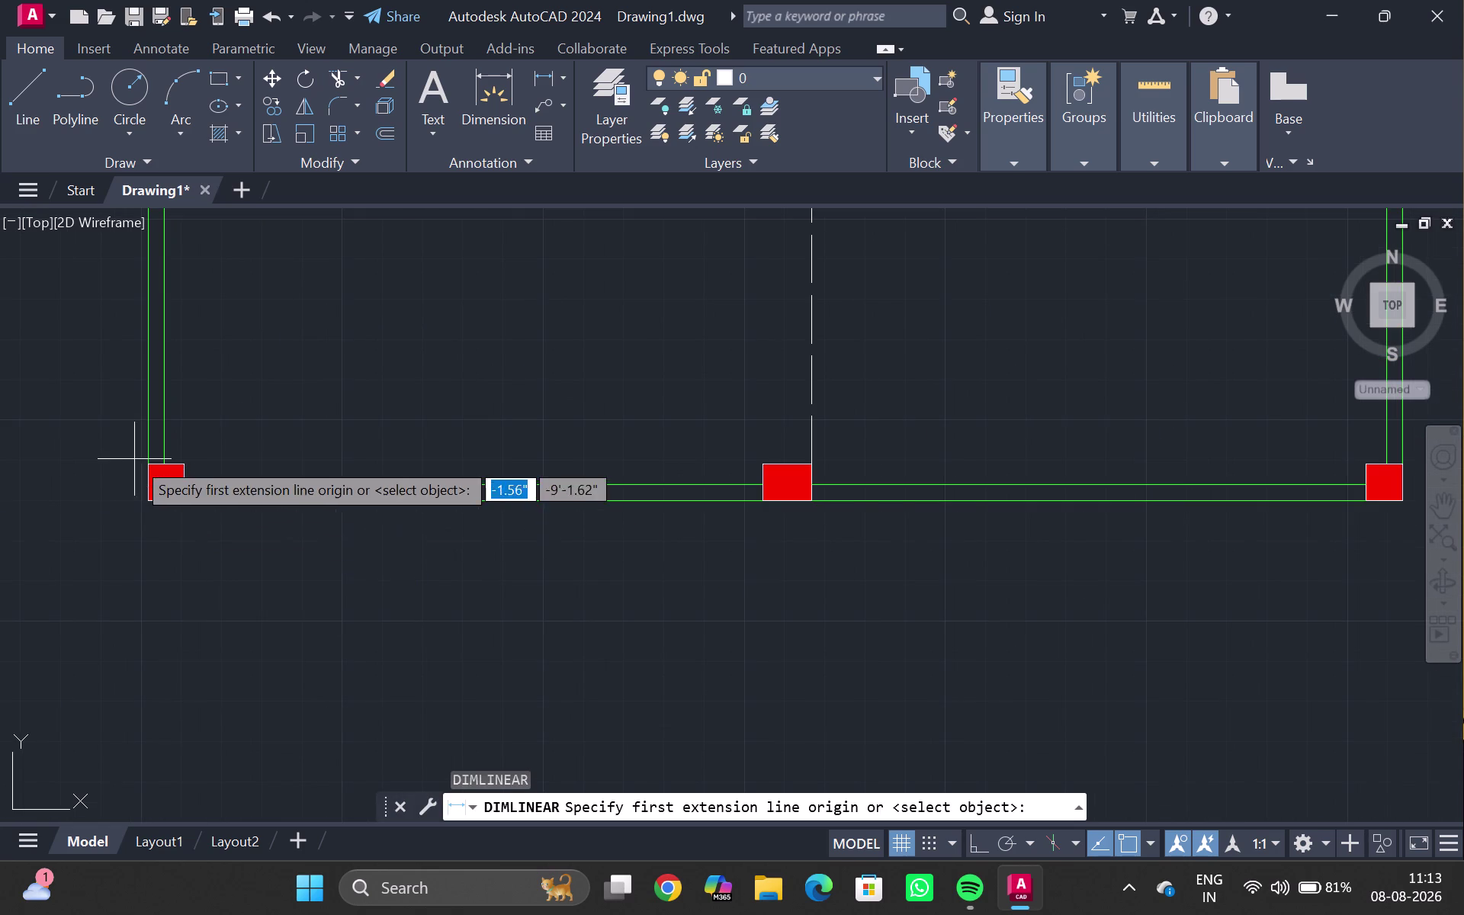
scroll(up, 3)
click(191, 515)
scroll(down, 3)
middle_drag(1058, 579, 656, 583)
scroll(up, 3)
click(843, 552)
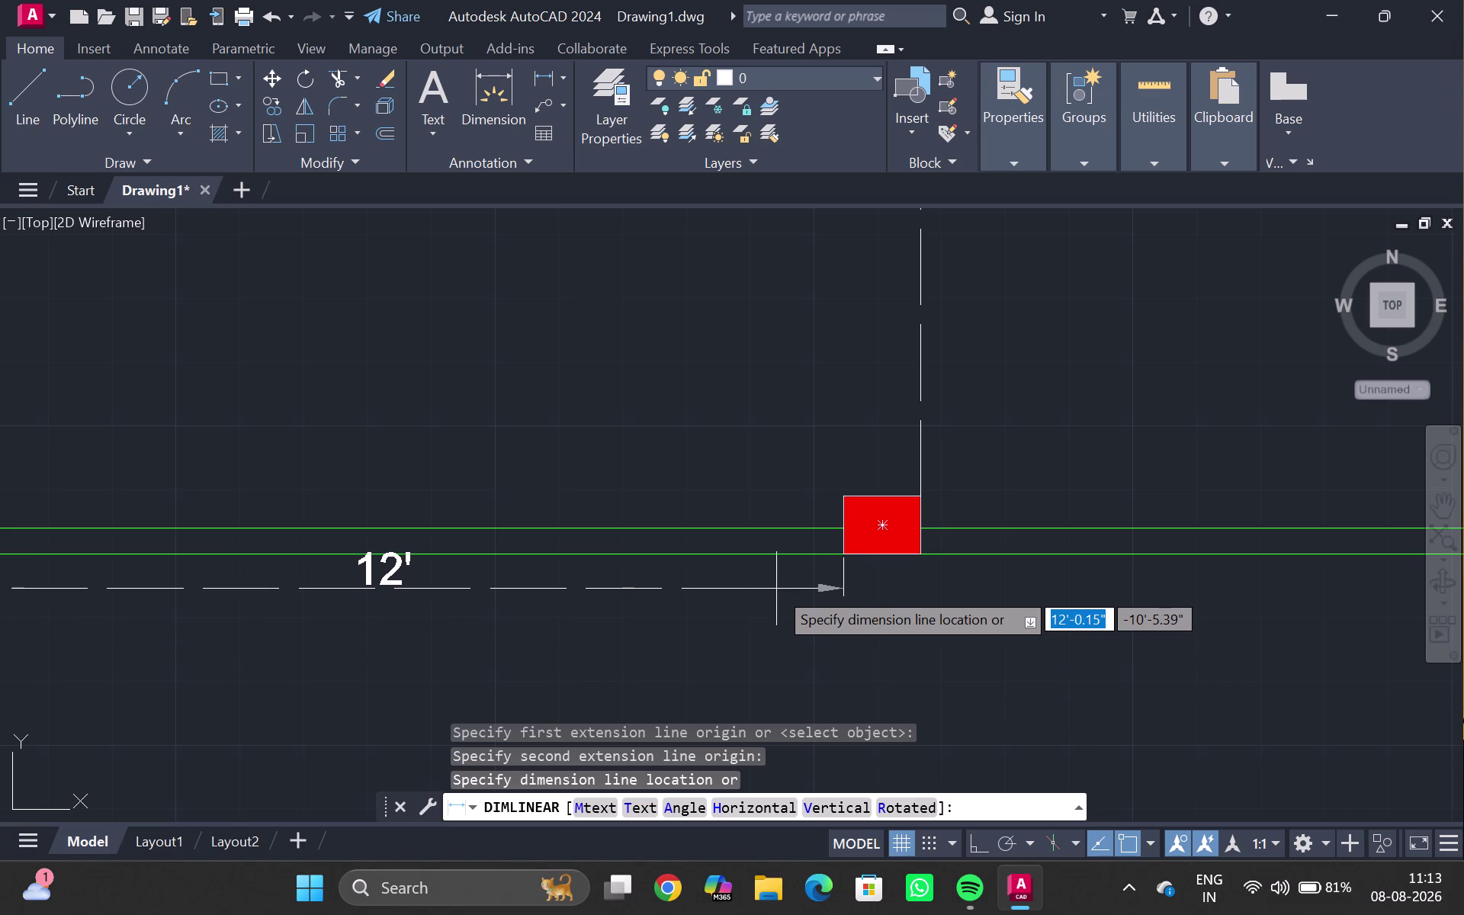
key(Escape)
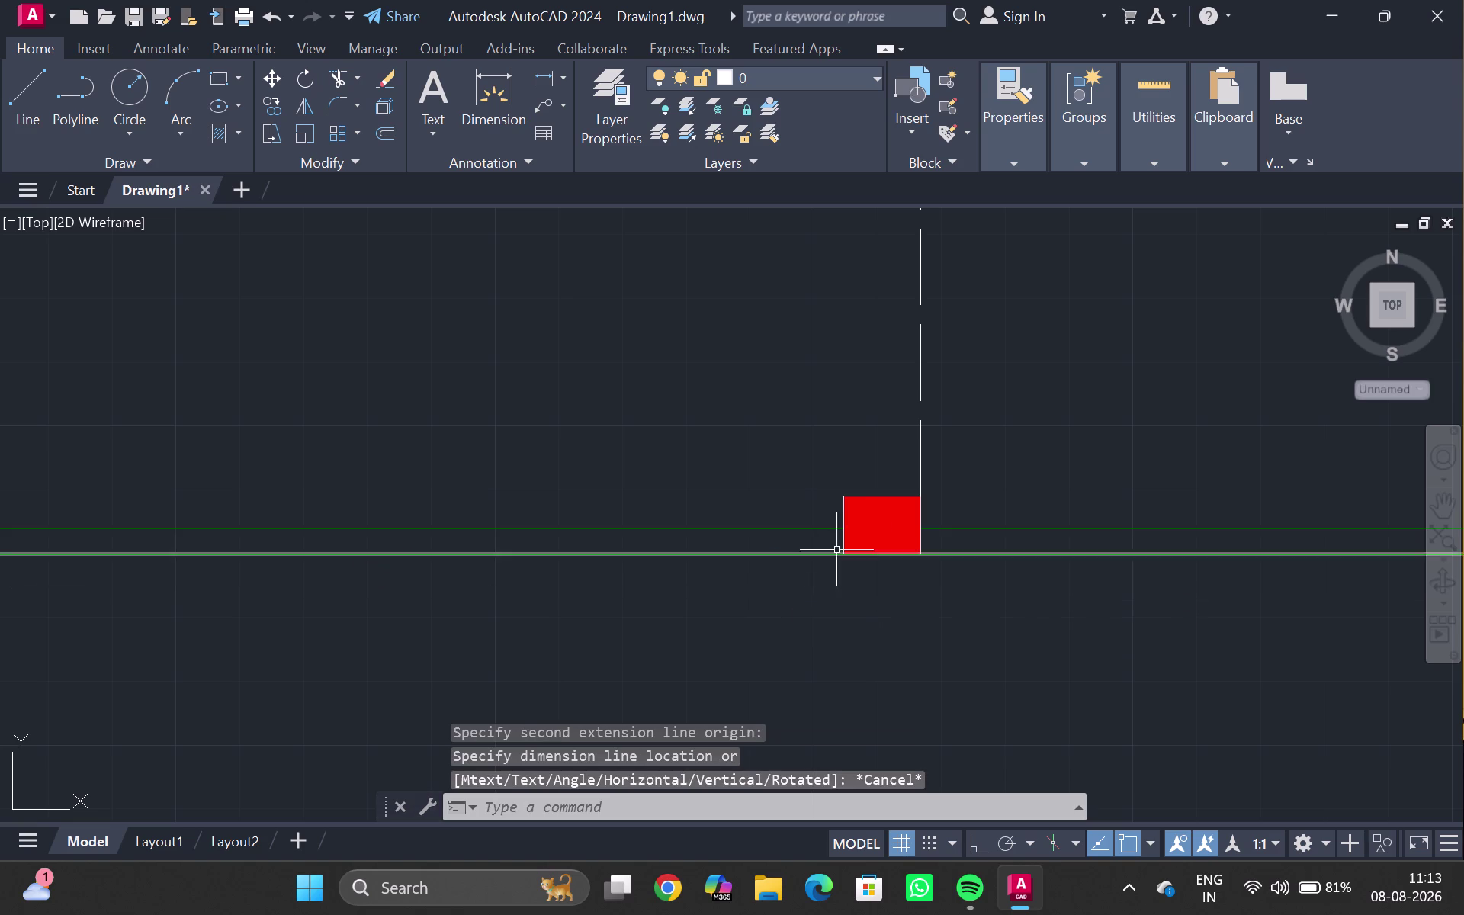
Delete the column on the lower wall and pan to the spare columns.
click(885, 525)
key(Delete)
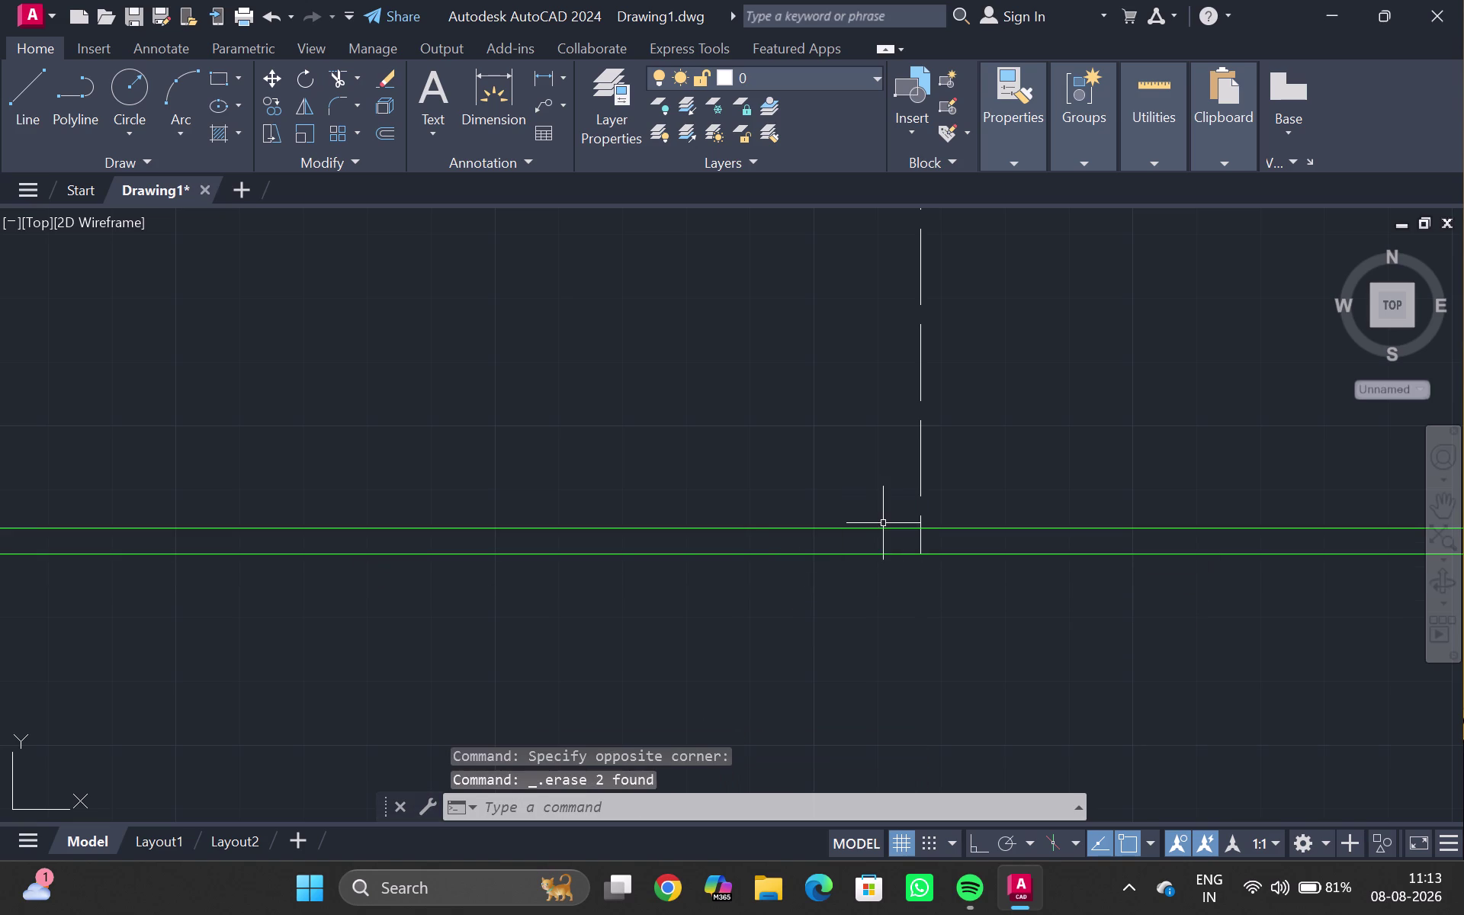
scroll(down, 3)
middle_drag(1205, 457, 401, 702)
middle_drag(834, 333, 828, 356)
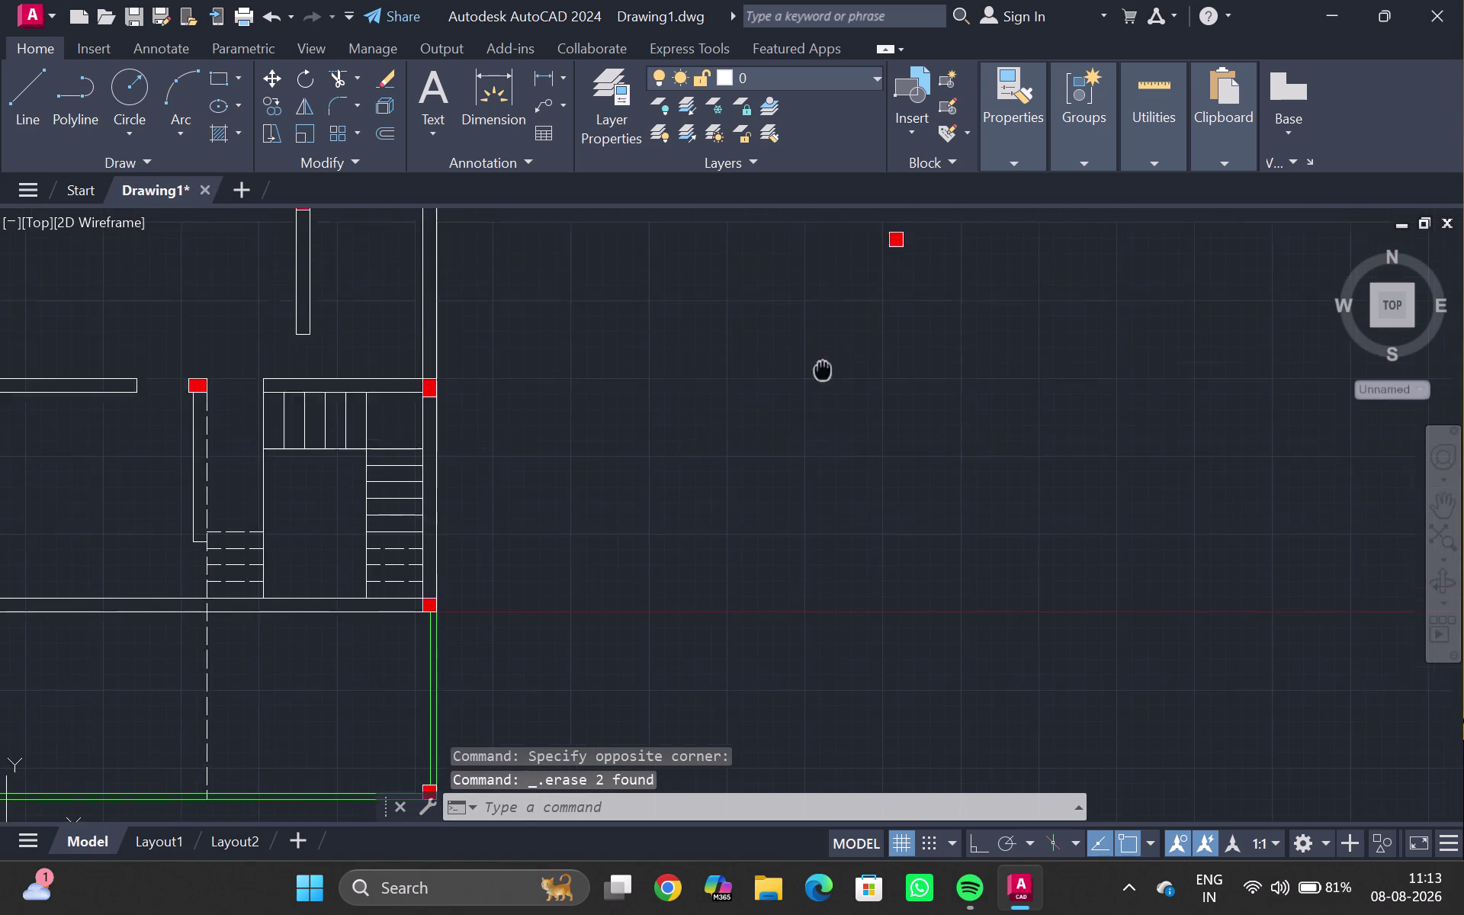
middle_drag(828, 357, 699, 548)
scroll(up, 3)
Copy a spare red column with CO, using its lower-right corner as base point.
click(718, 437)
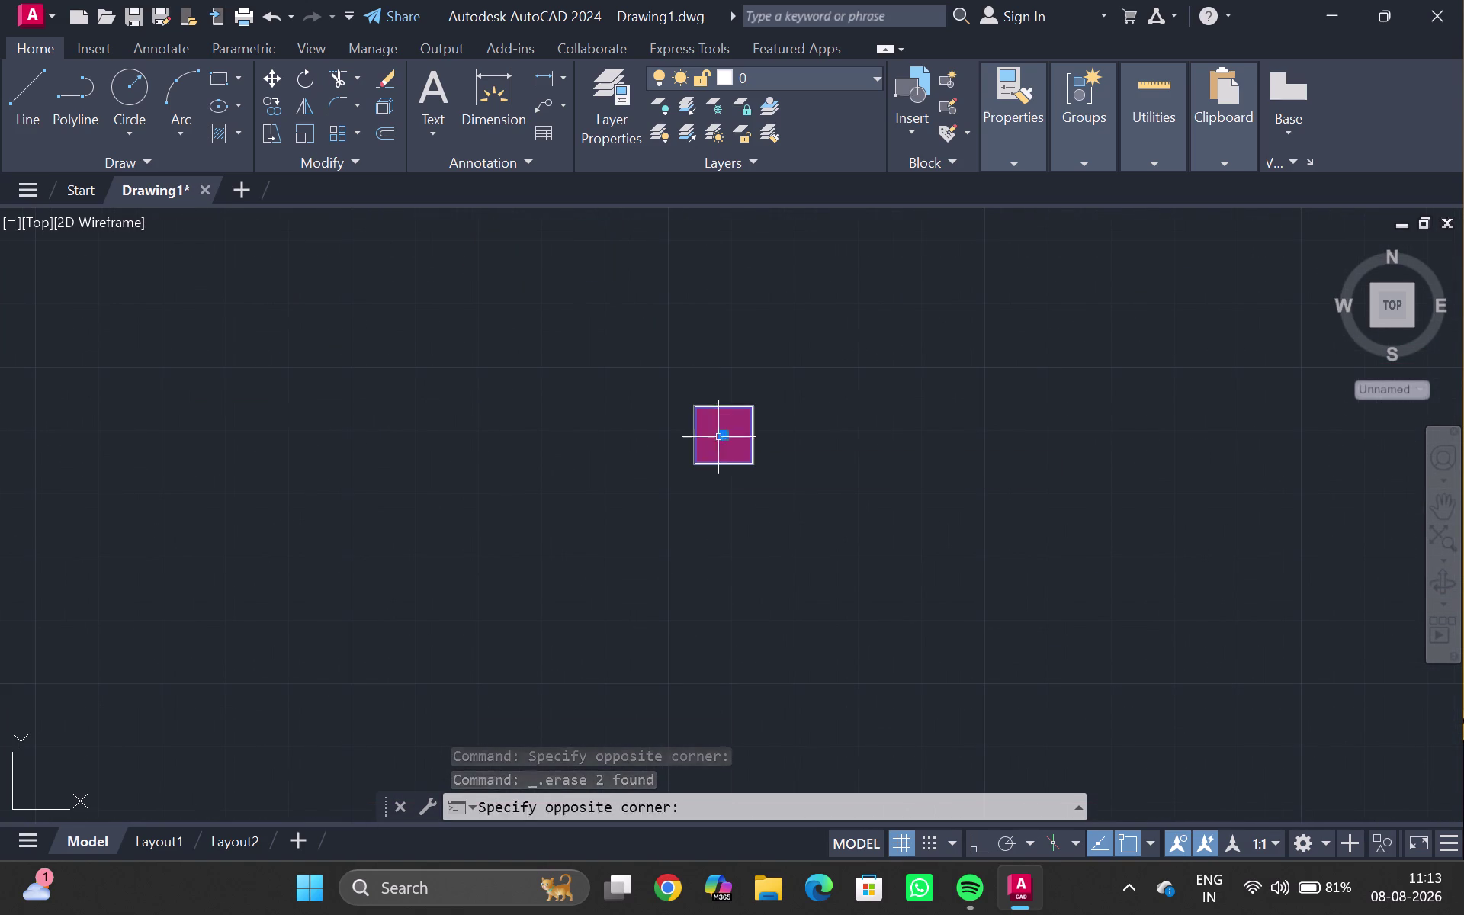
text(co)
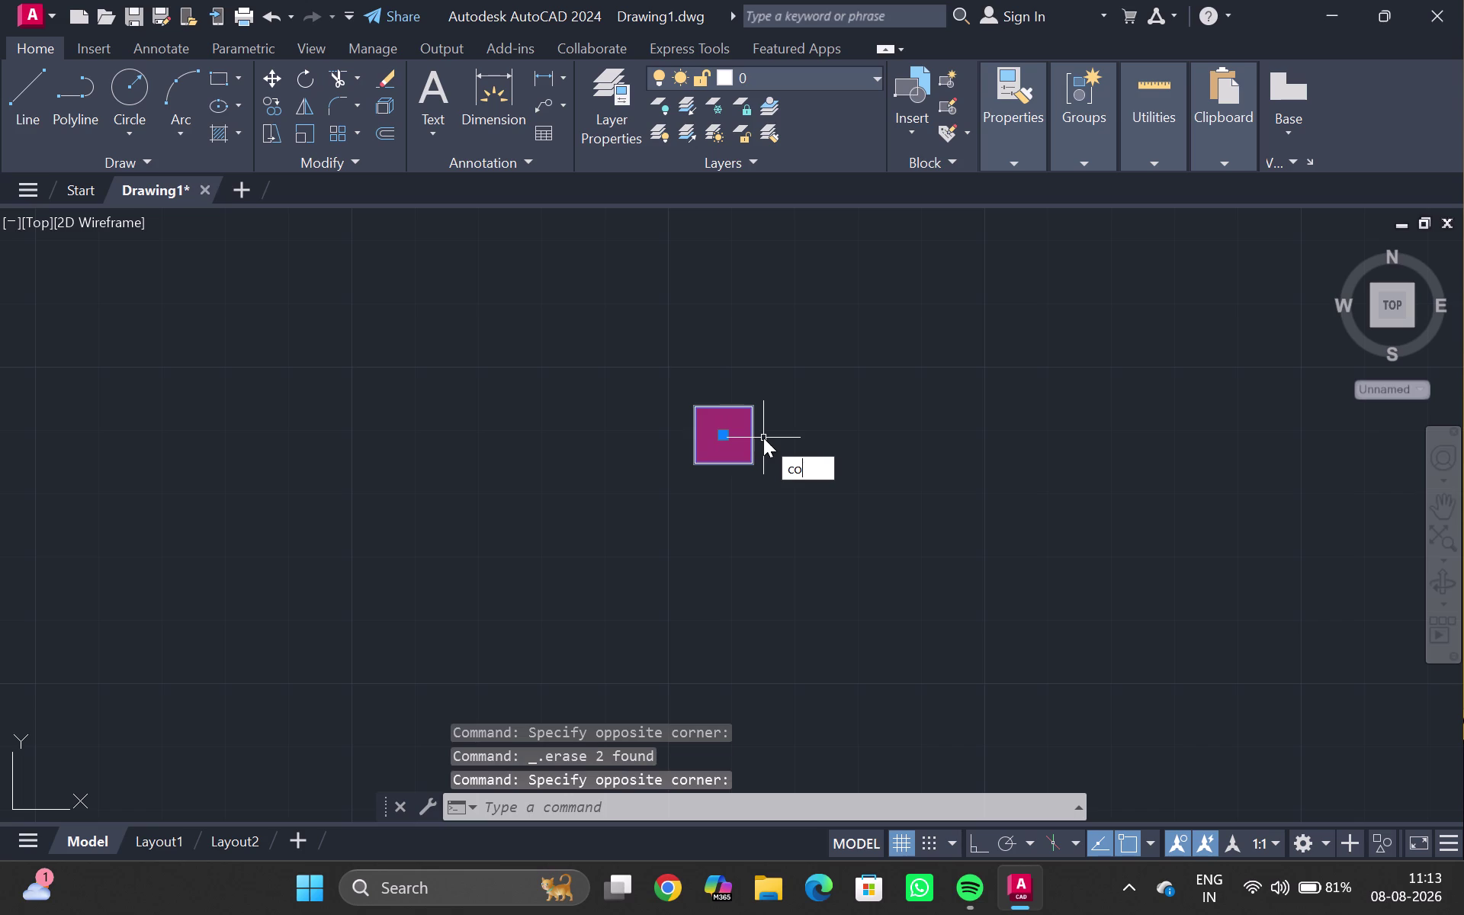
key(Return)
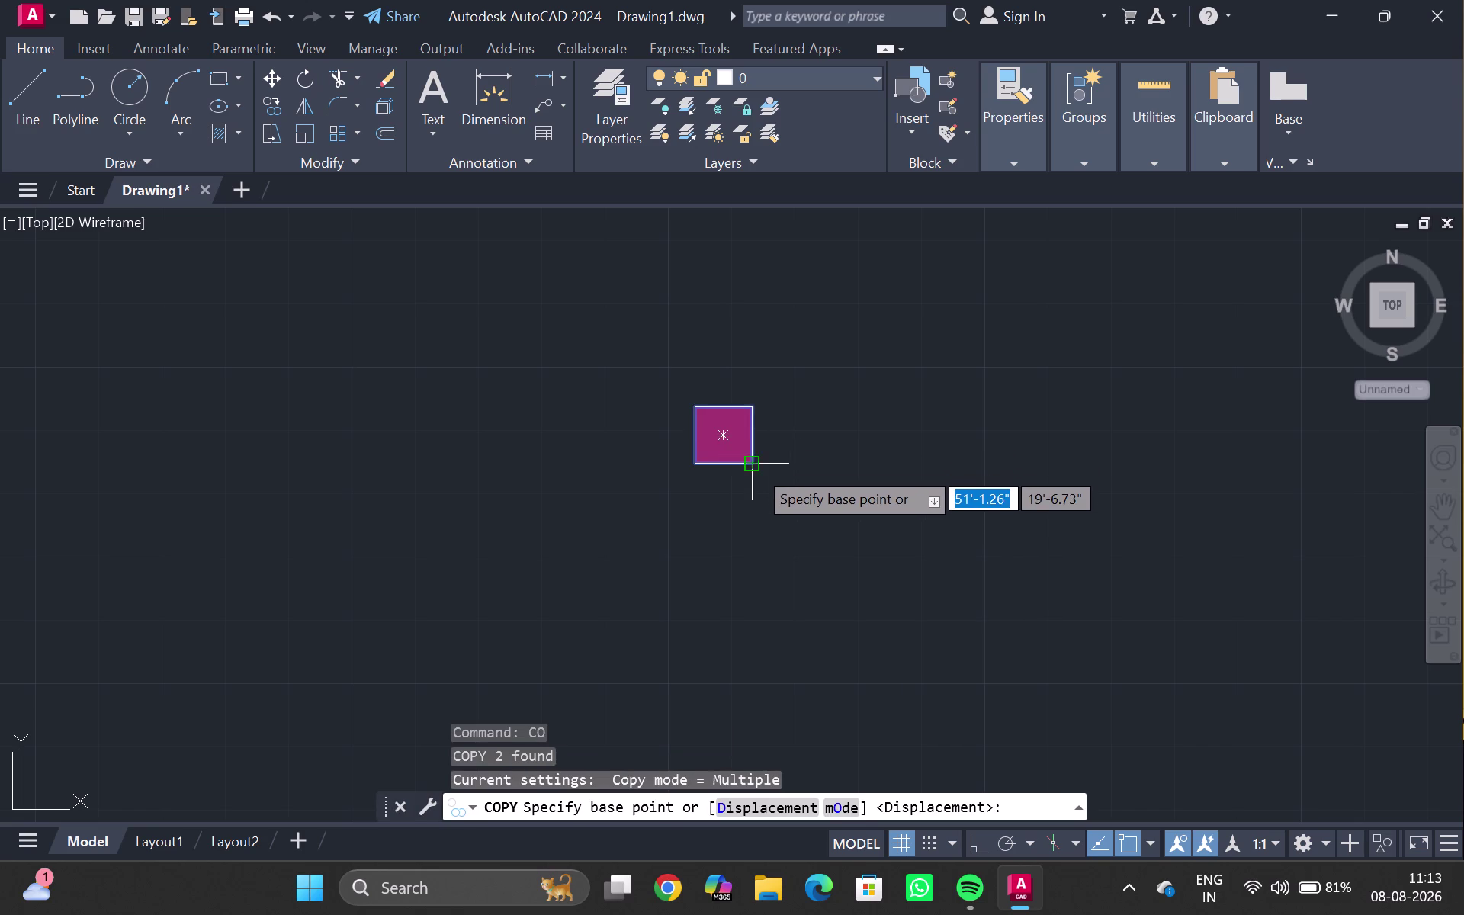
click(756, 468)
scroll(down, 3)
Place the column copy where the dashed line meets the lower wall.
middle_drag(423, 715, 1020, 140)
scroll(down, 3)
middle_drag(773, 399, 1079, 193)
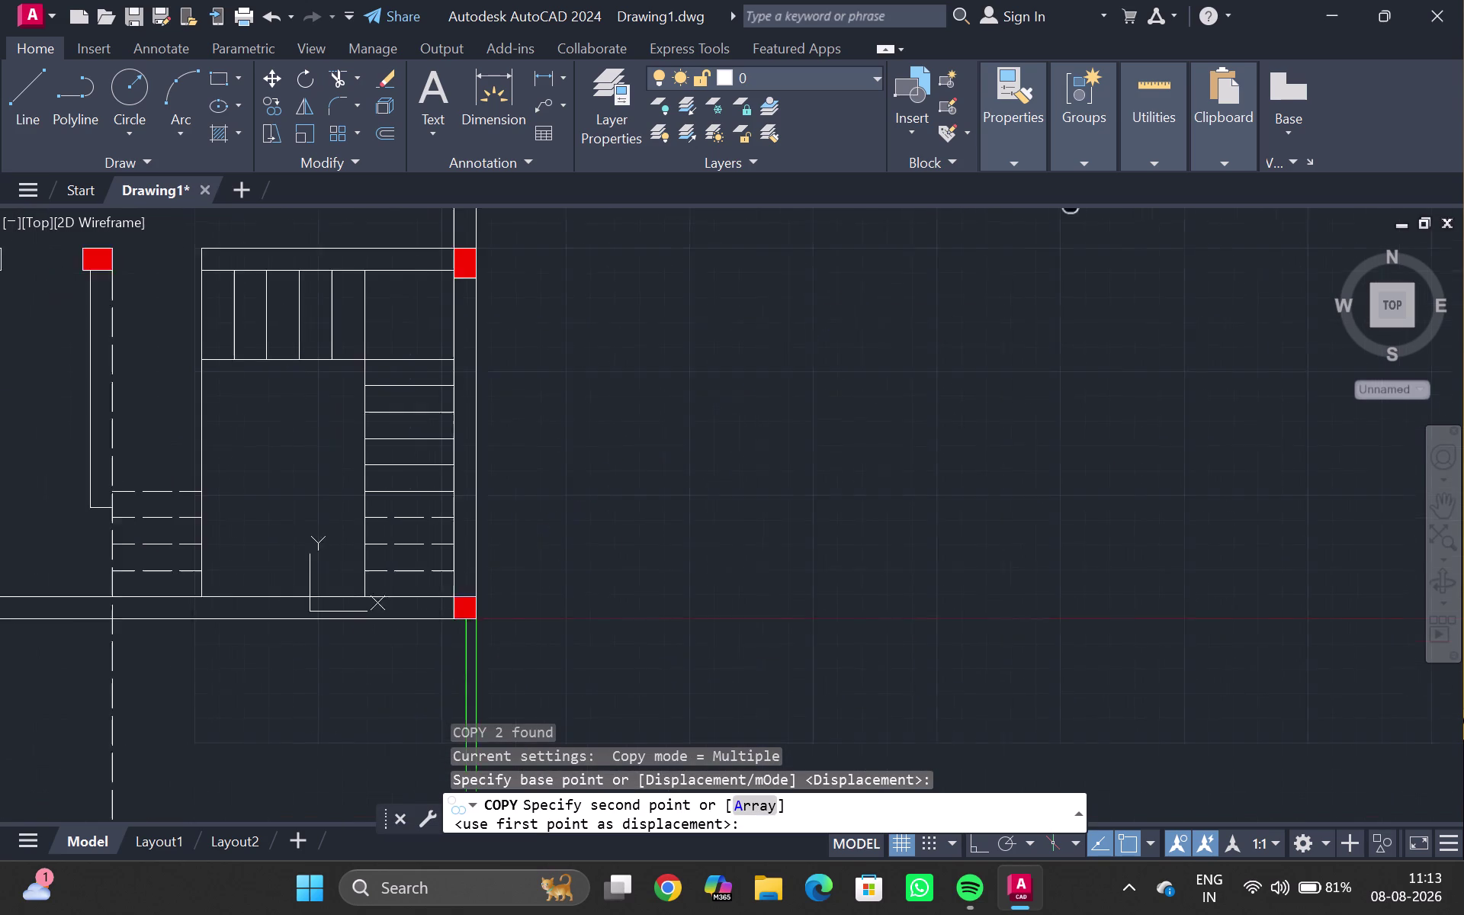
middle_drag(1079, 192, 1078, 191)
middle_drag(367, 696, 885, 233)
middle_click(677, 384)
scroll(up, 3)
scroll(up, 3)
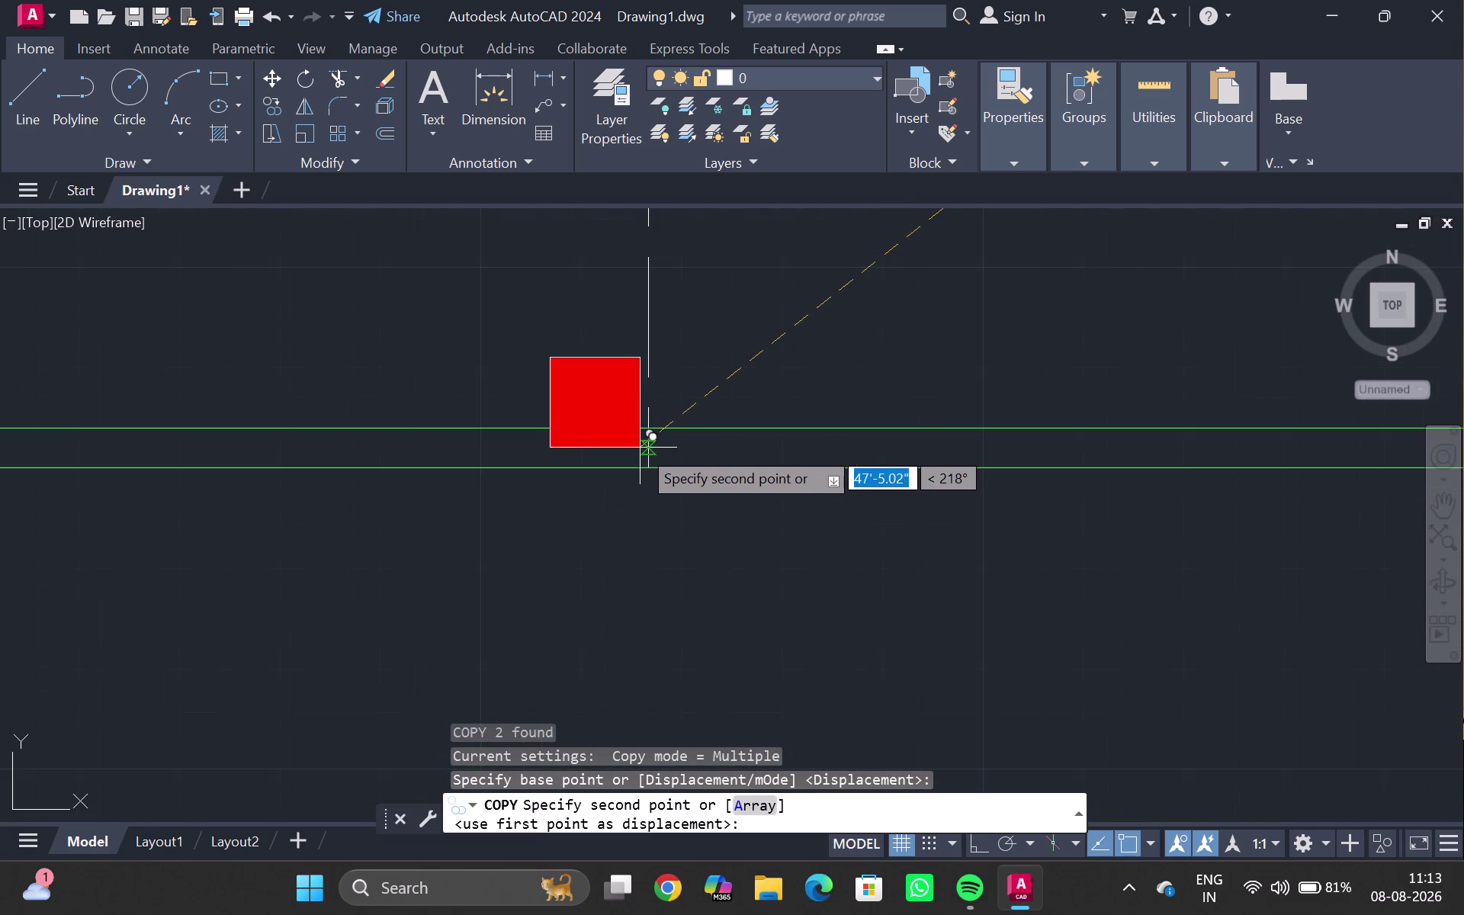
click(647, 466)
key(Escape)
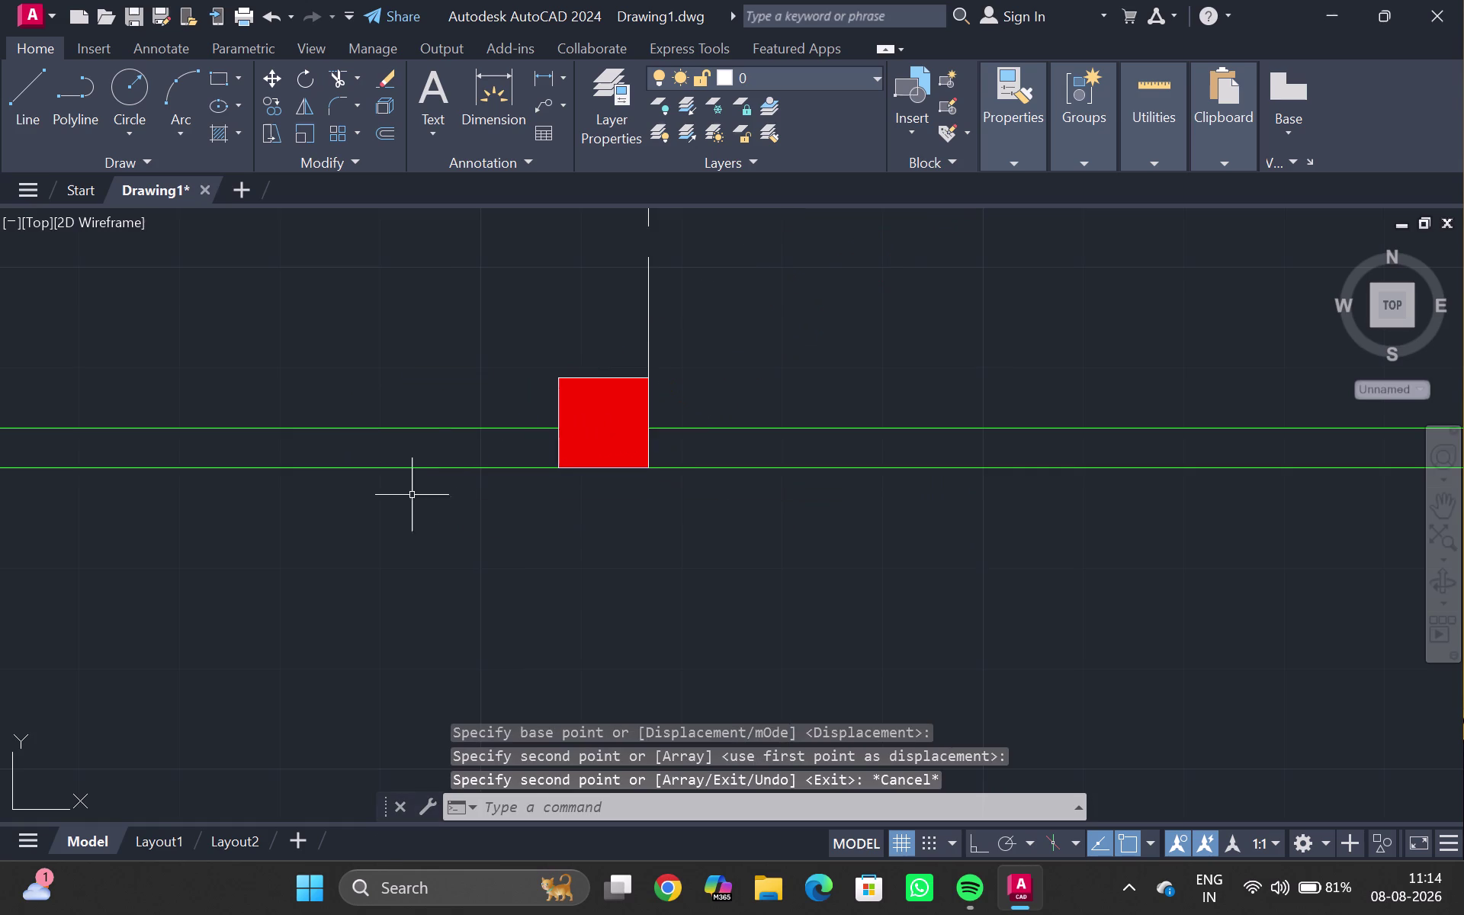
scroll(down, 3)
middle_drag(365, 520, 395, 540)
key(d)
text(li)
key(Return)
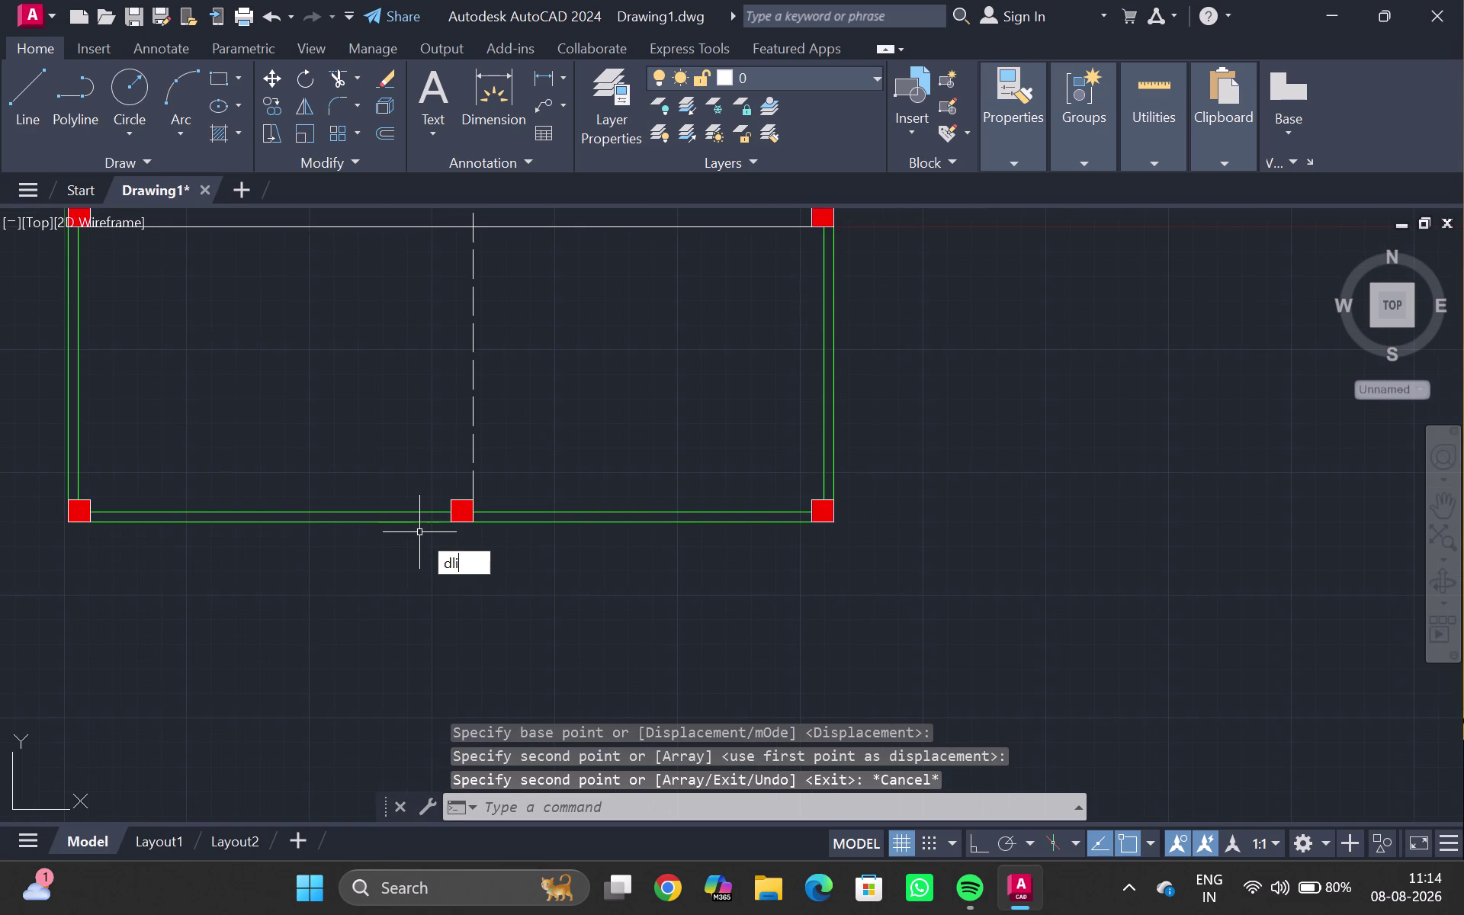
scroll(up, 3)
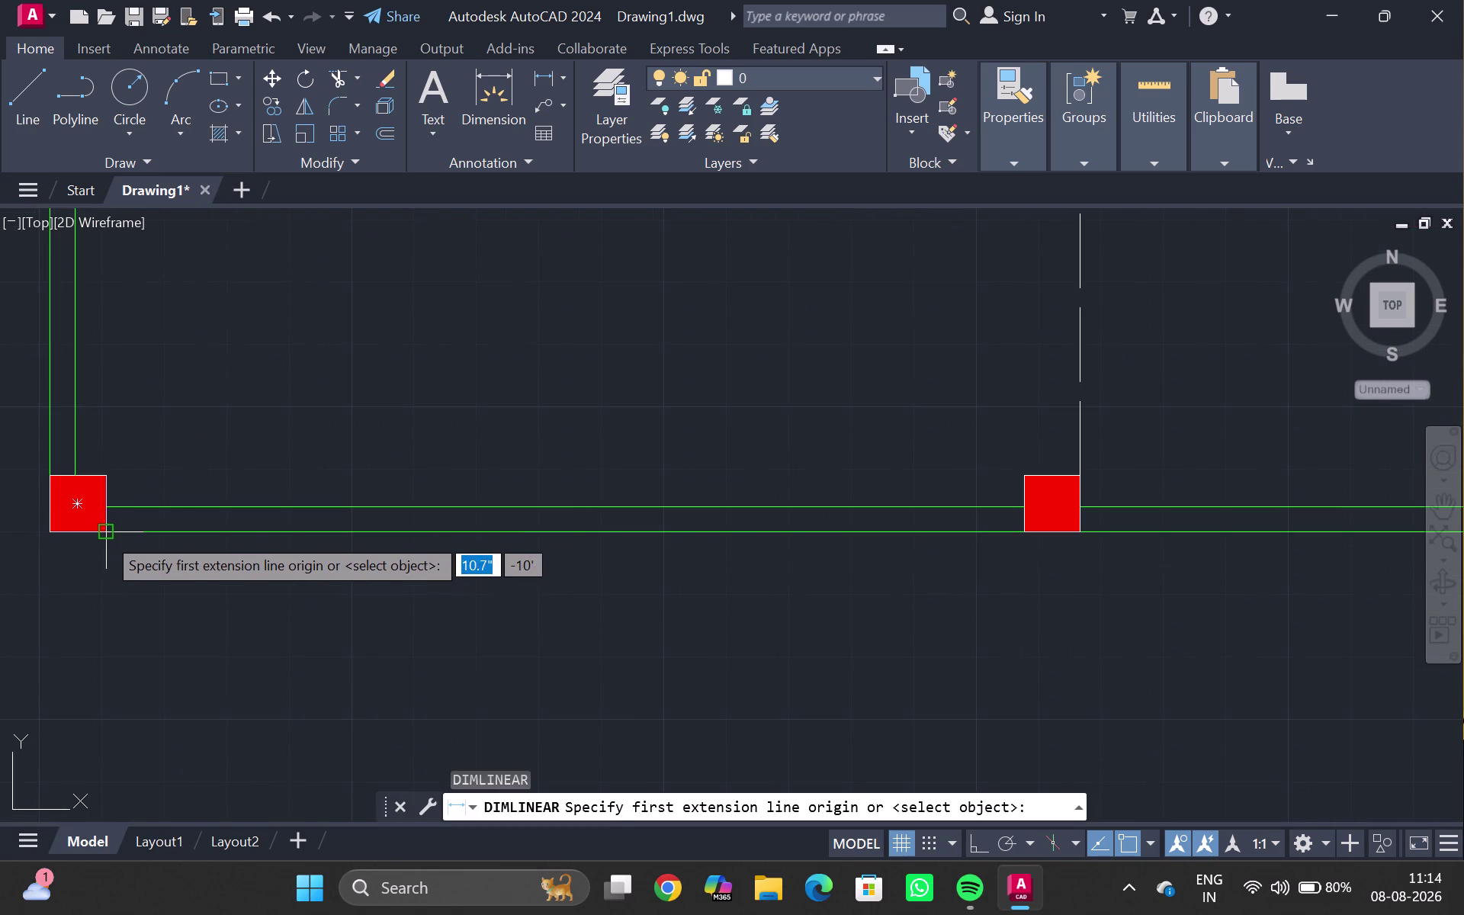
click(104, 533)
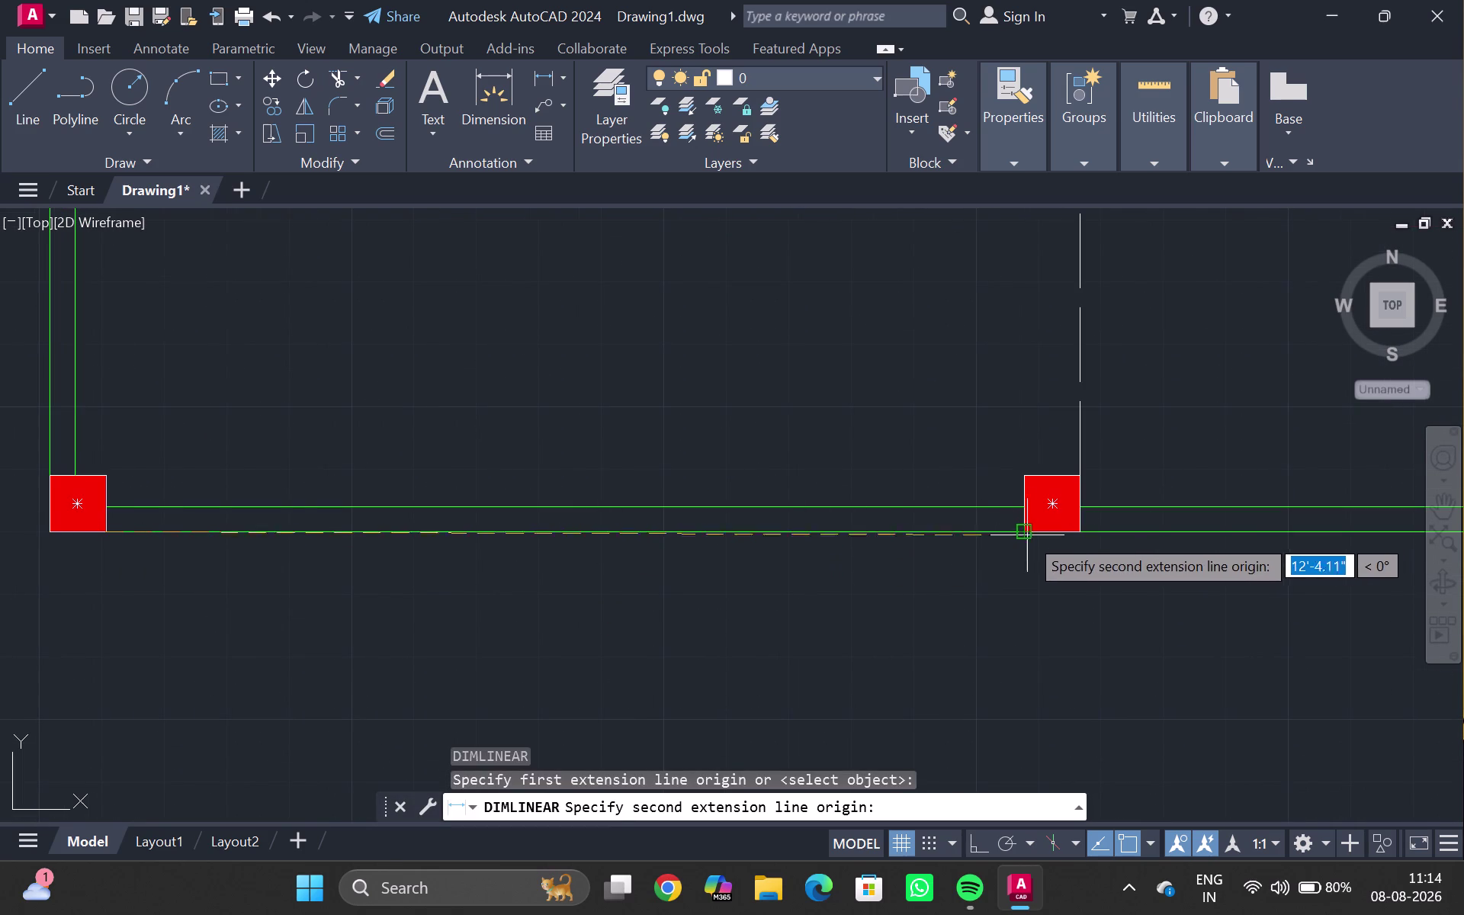
click(1025, 533)
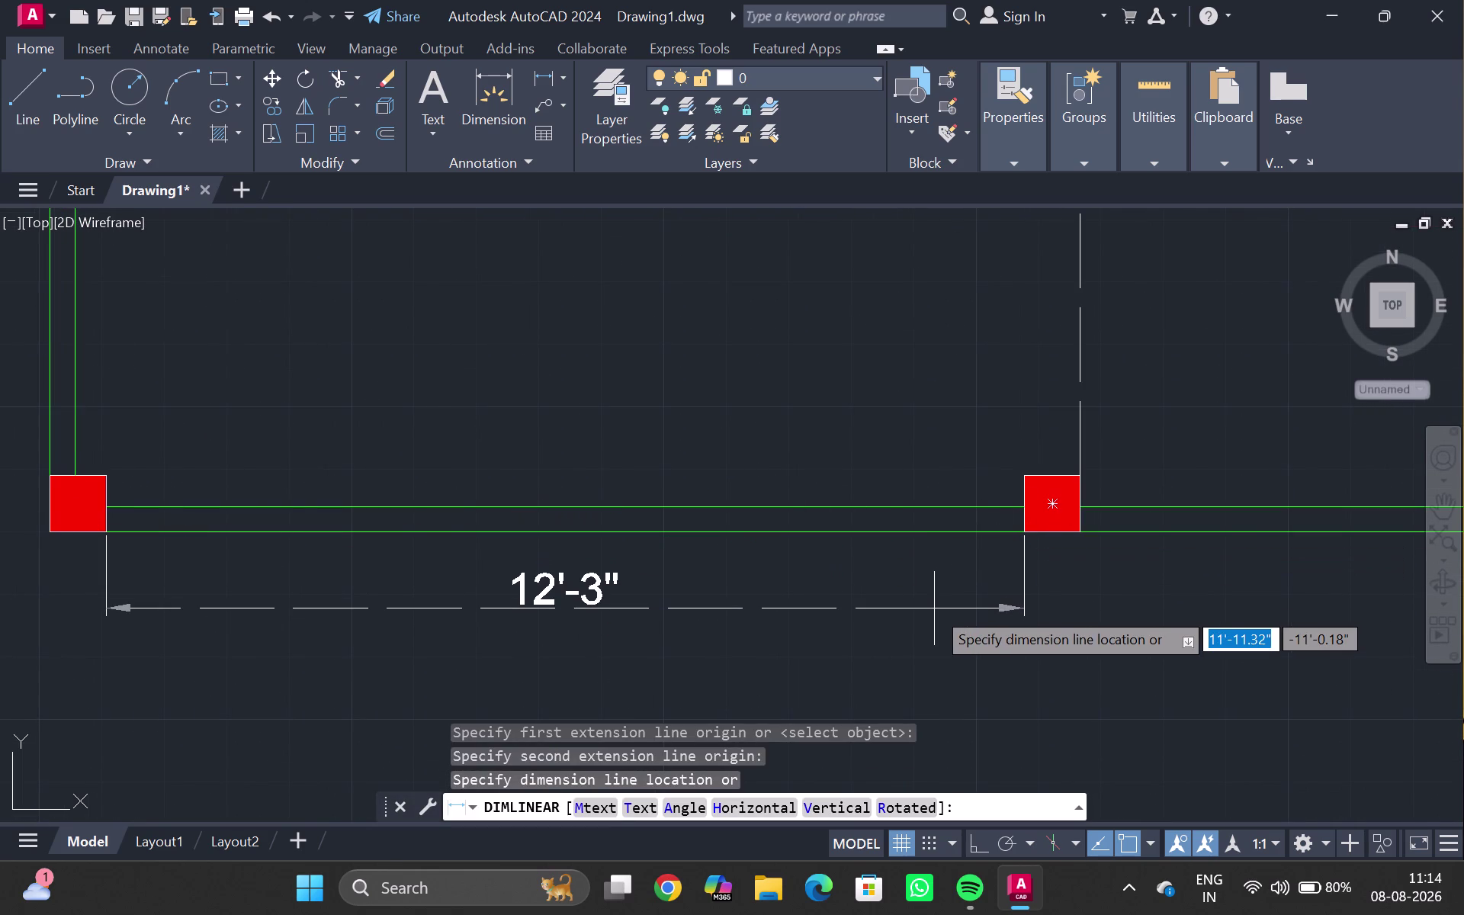
key(Escape)
scroll(down, 3)
middle_drag(780, 319, 639, 626)
scroll(down, 3)
middle_drag(667, 412, 479, 728)
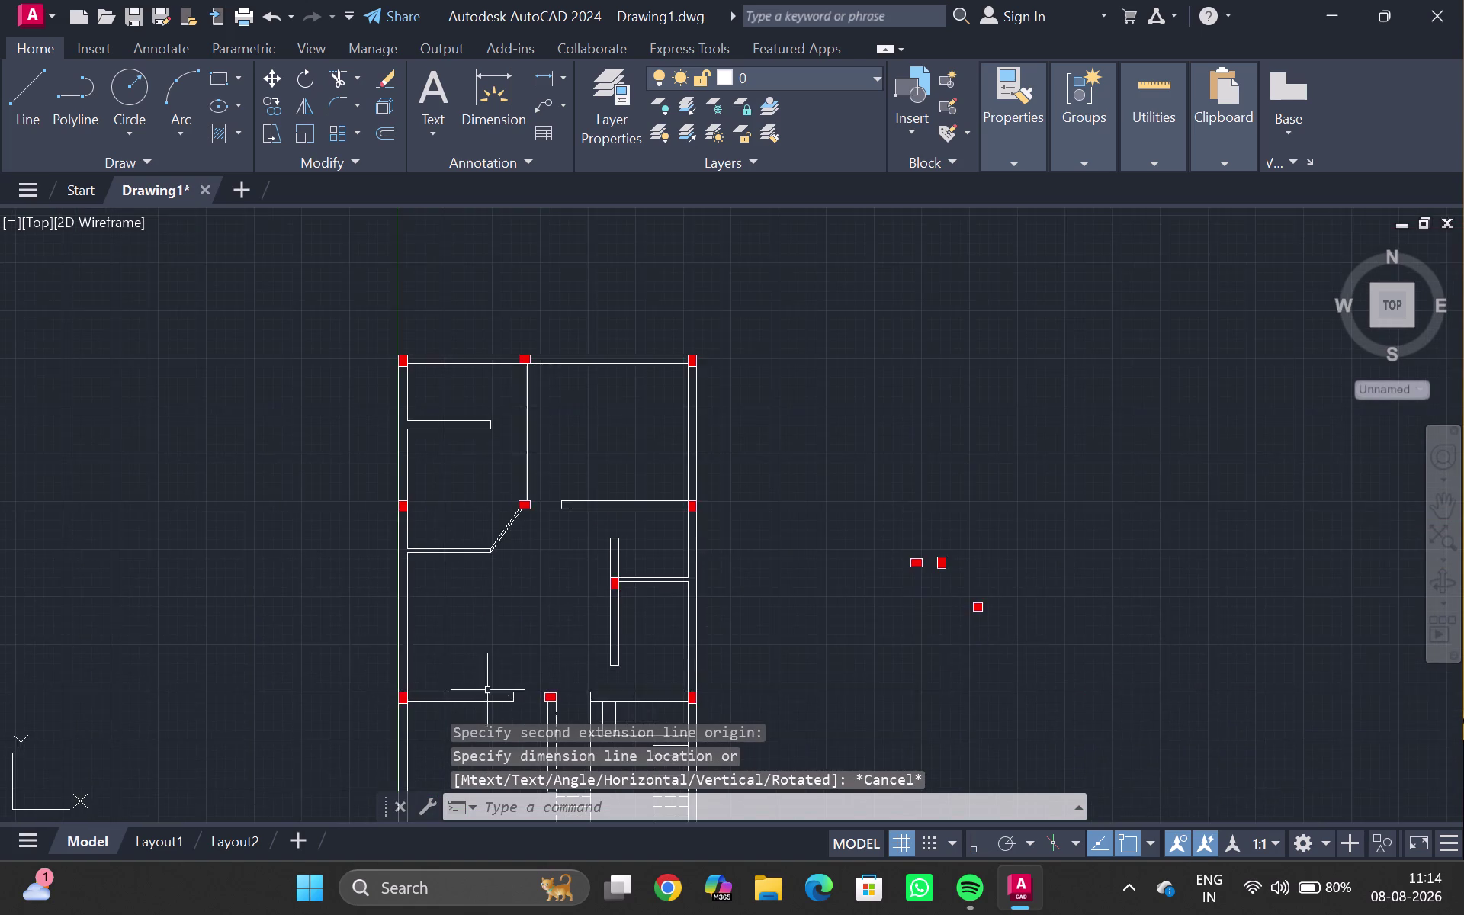
Erase the spare red column squares to the right of the plan.
scroll(down, 3)
drag(724, 543, 742, 660)
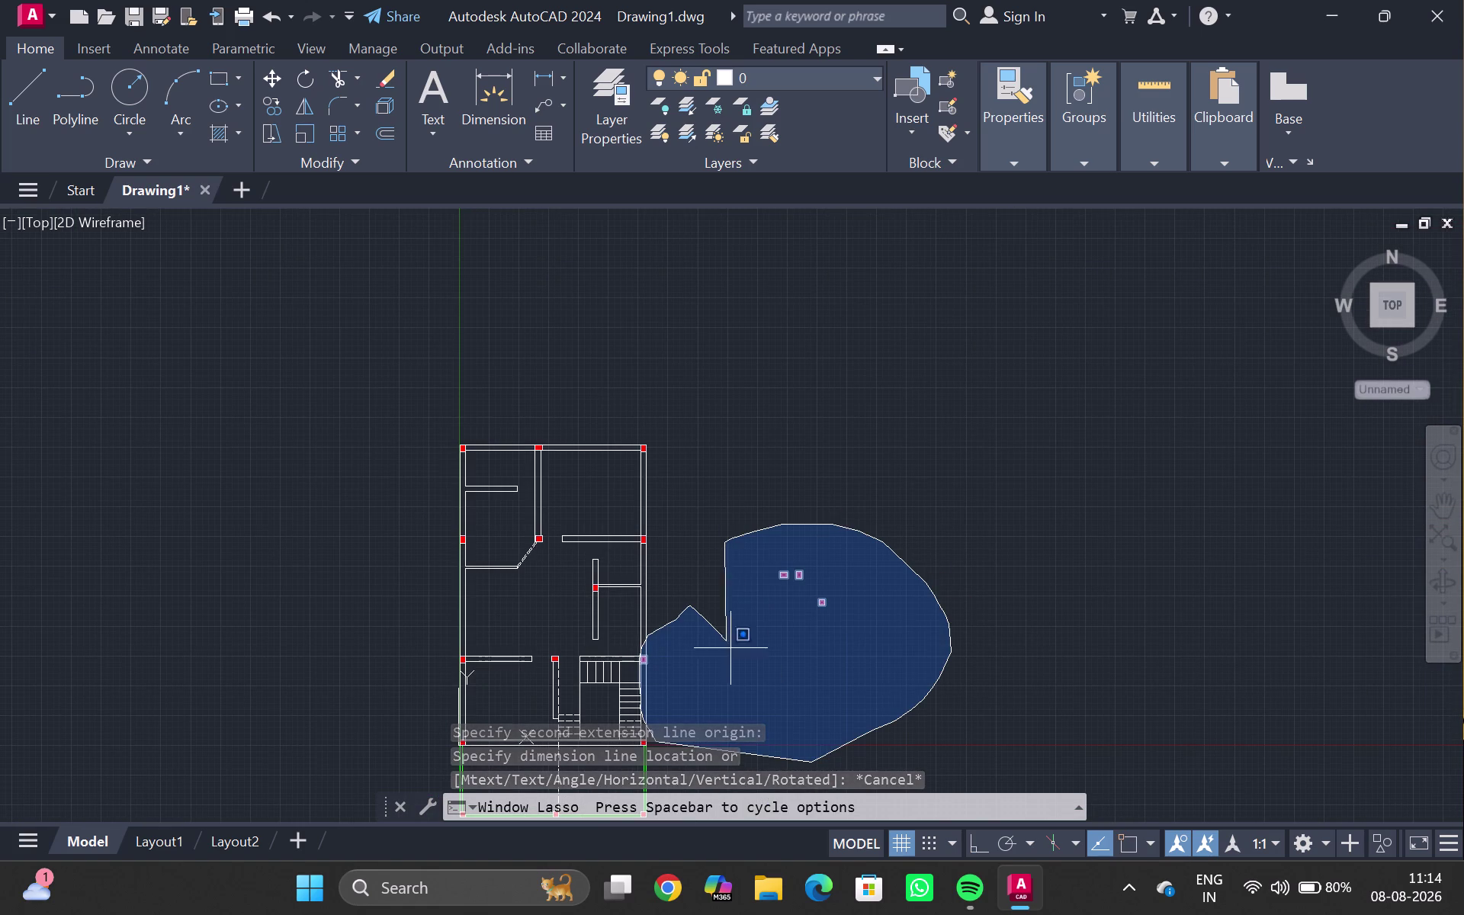
drag(742, 660, 746, 656)
key(Escape)
drag(818, 536, 814, 688)
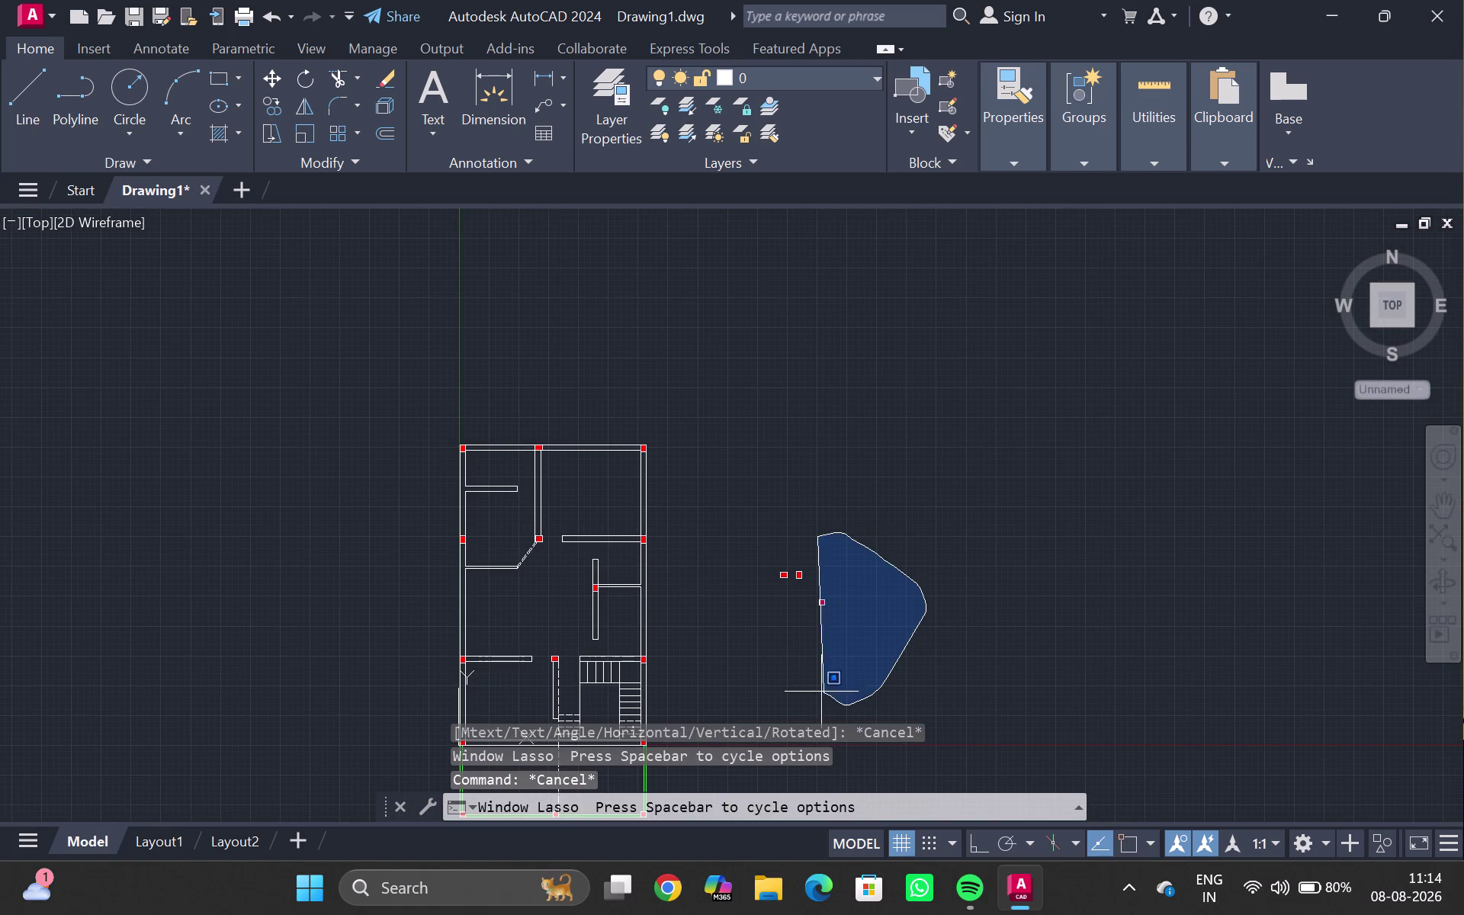
drag(815, 687, 766, 545)
key(Delete)
Recentre the plan and show the architectural sample blocks palette with Ctrl+3.
scroll(down, 3)
middle_drag(727, 556, 672, 536)
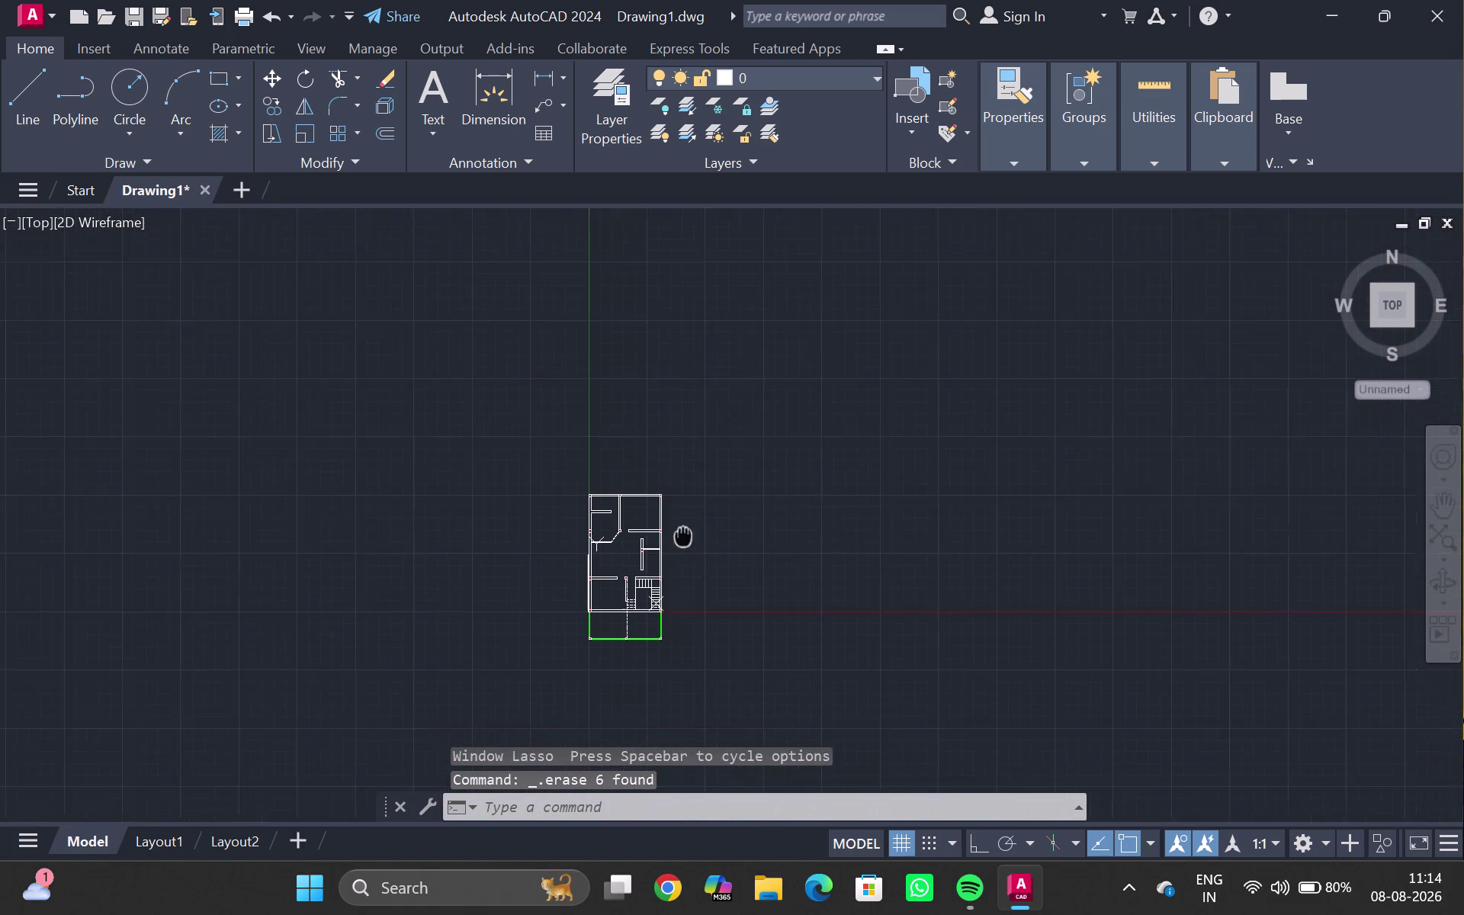
middle_drag(672, 535, 662, 536)
scroll(up, 3)
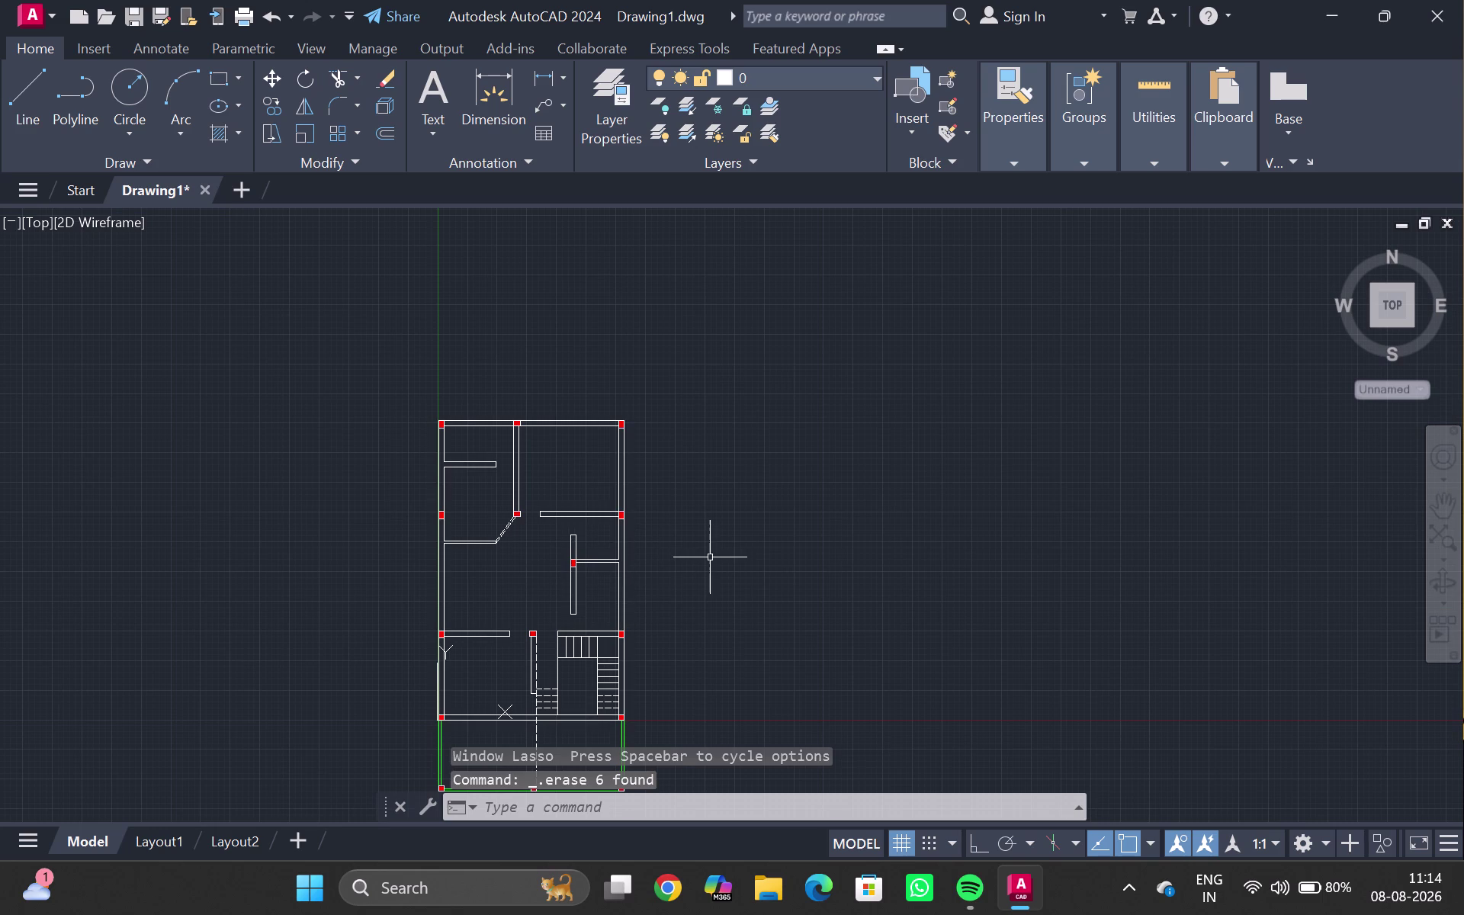
key(ctrl+3)
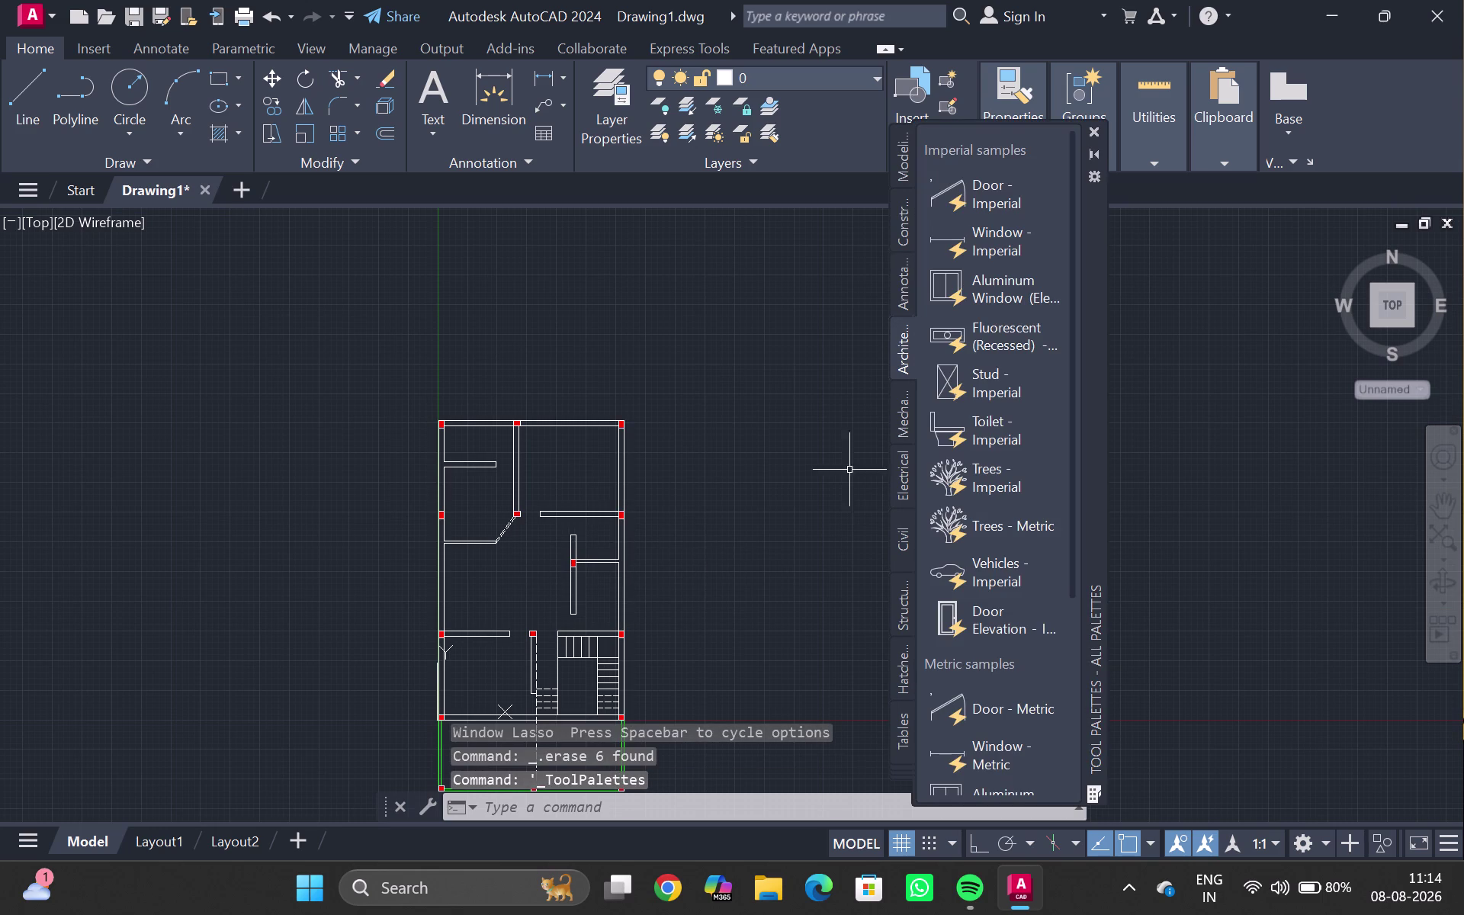
Drag the Door - Imperial sample block into the drawing beside the plan.
drag(1005, 190, 781, 419)
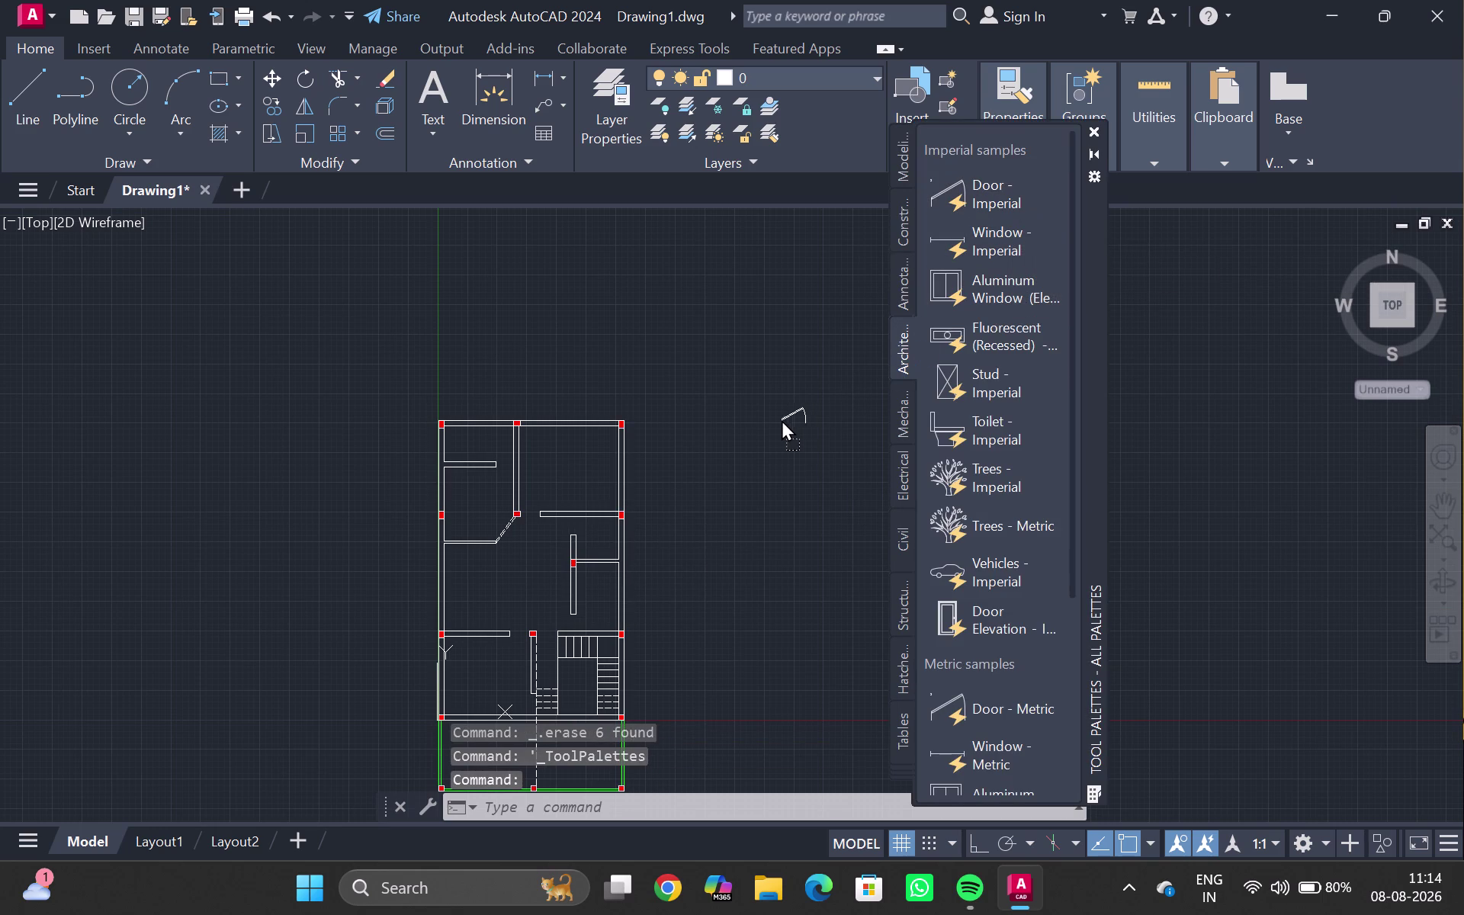
drag(781, 419, 780, 419)
click(1095, 125)
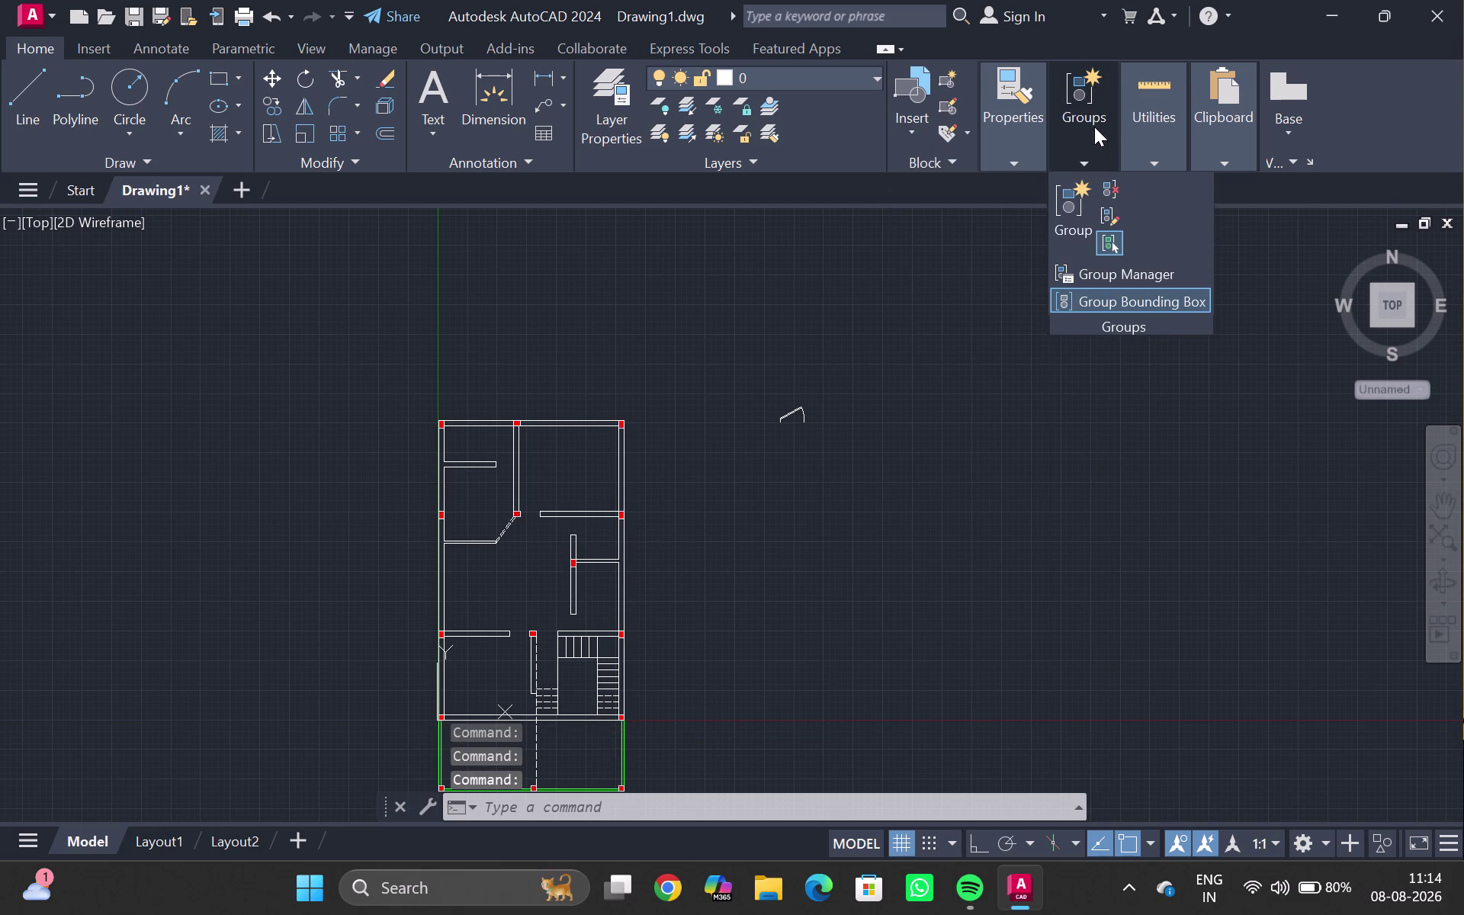
key(Escape)
scroll(up, 3)
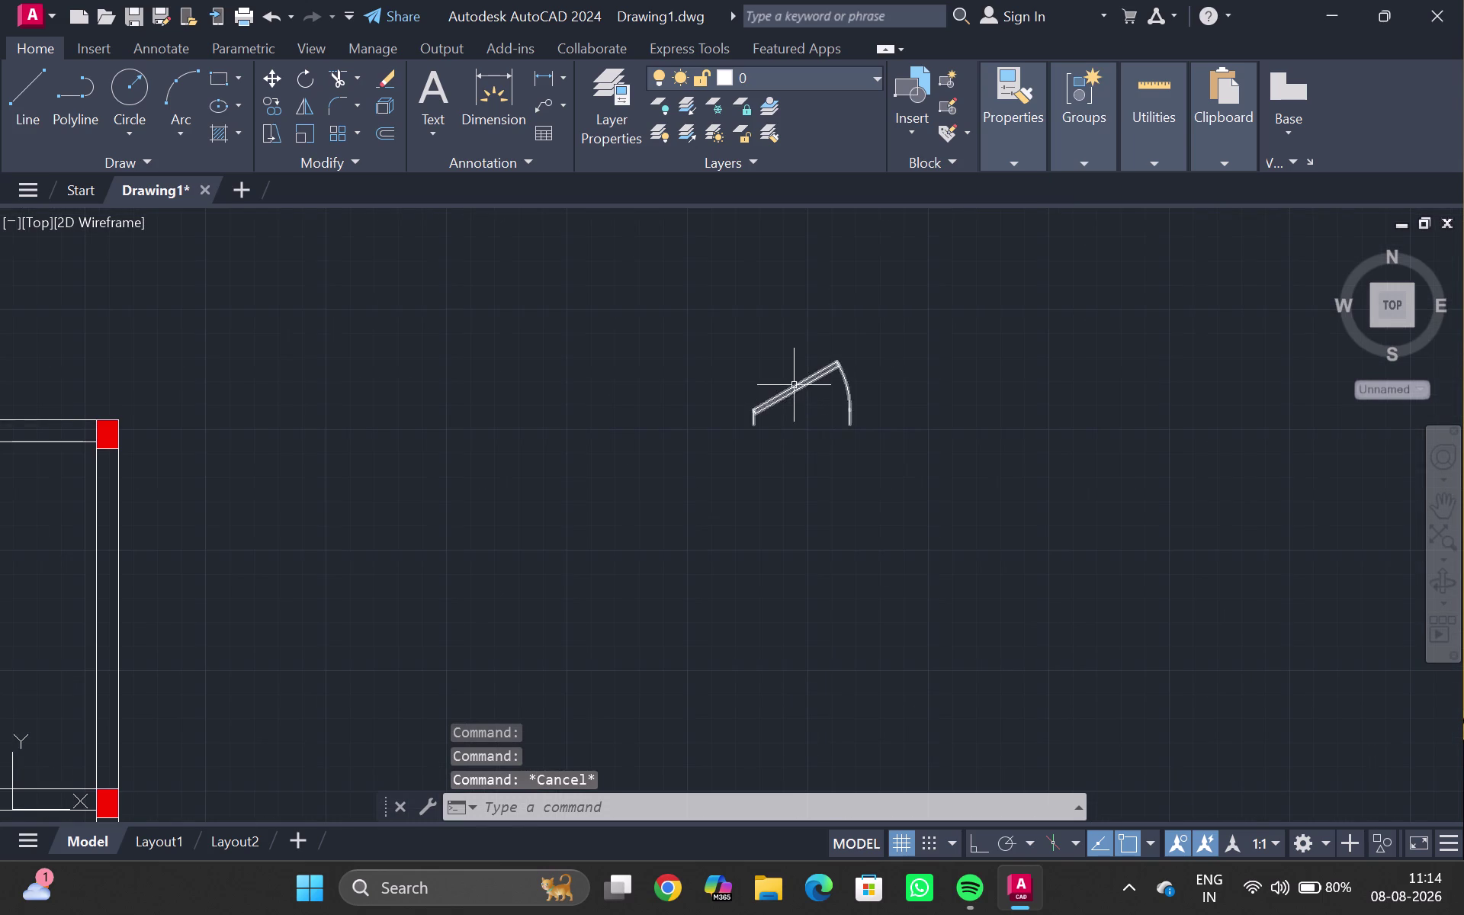
Set the placed door's swing to Open 90°.
click(793, 382)
click(744, 372)
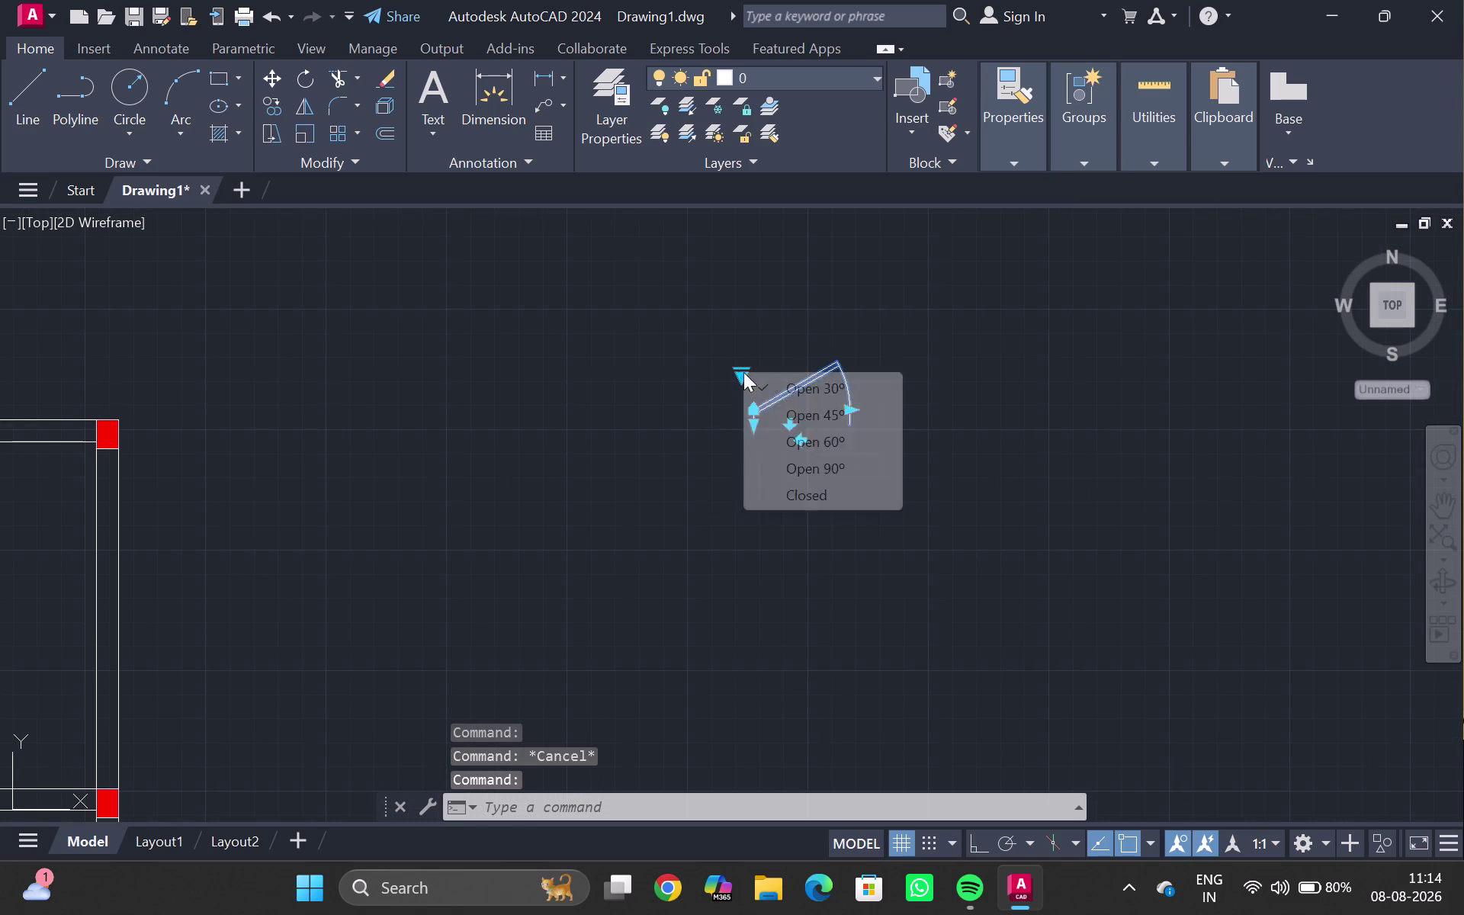
click(818, 465)
middle_drag(787, 395, 752, 435)
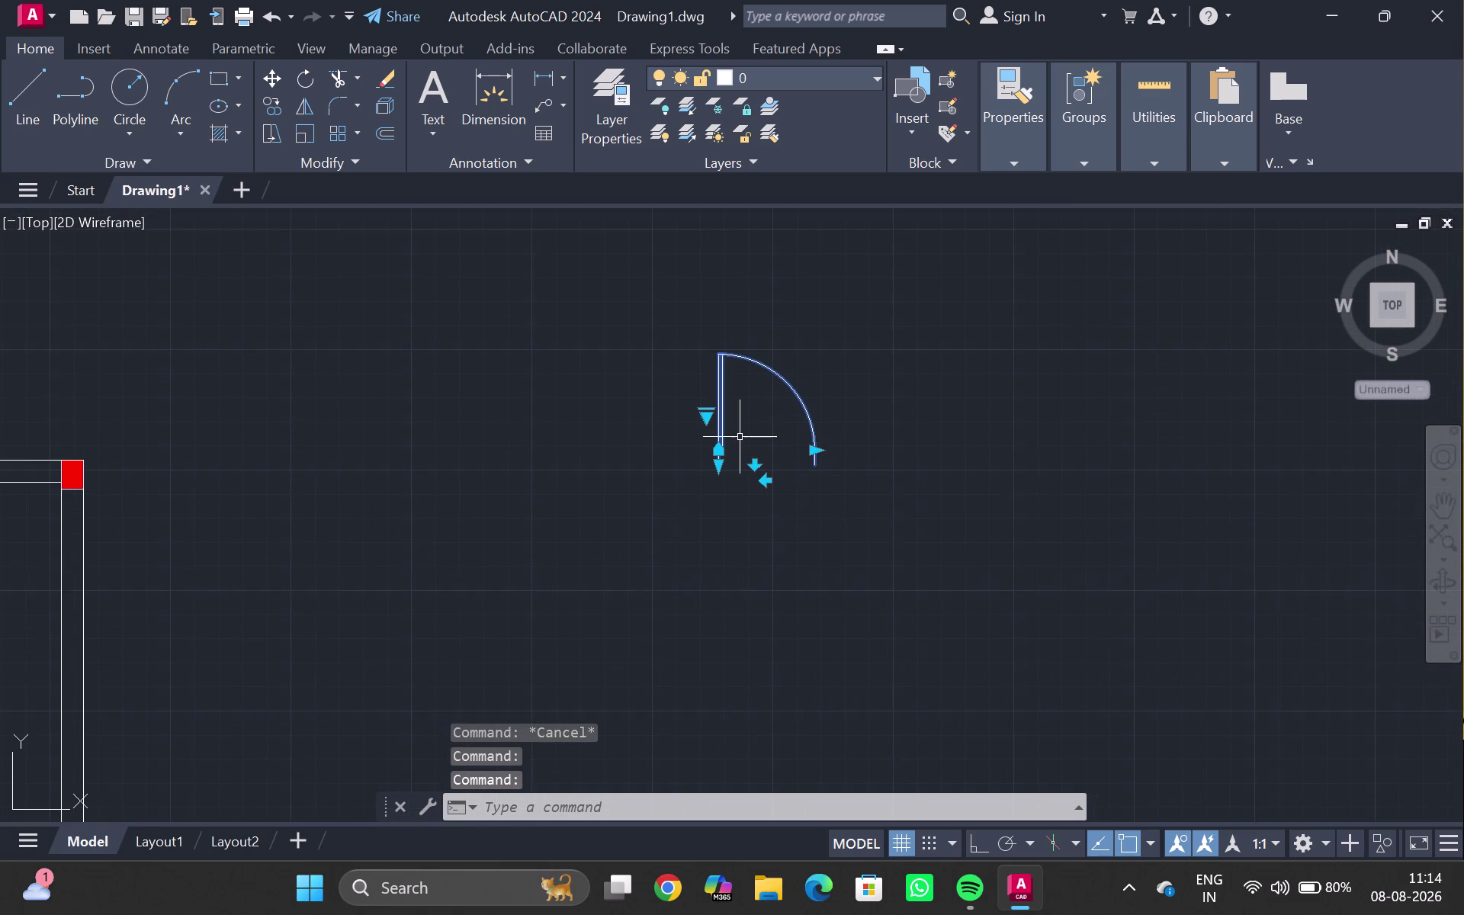
key(Escape)
middle_click(744, 426)
scroll(down, 3)
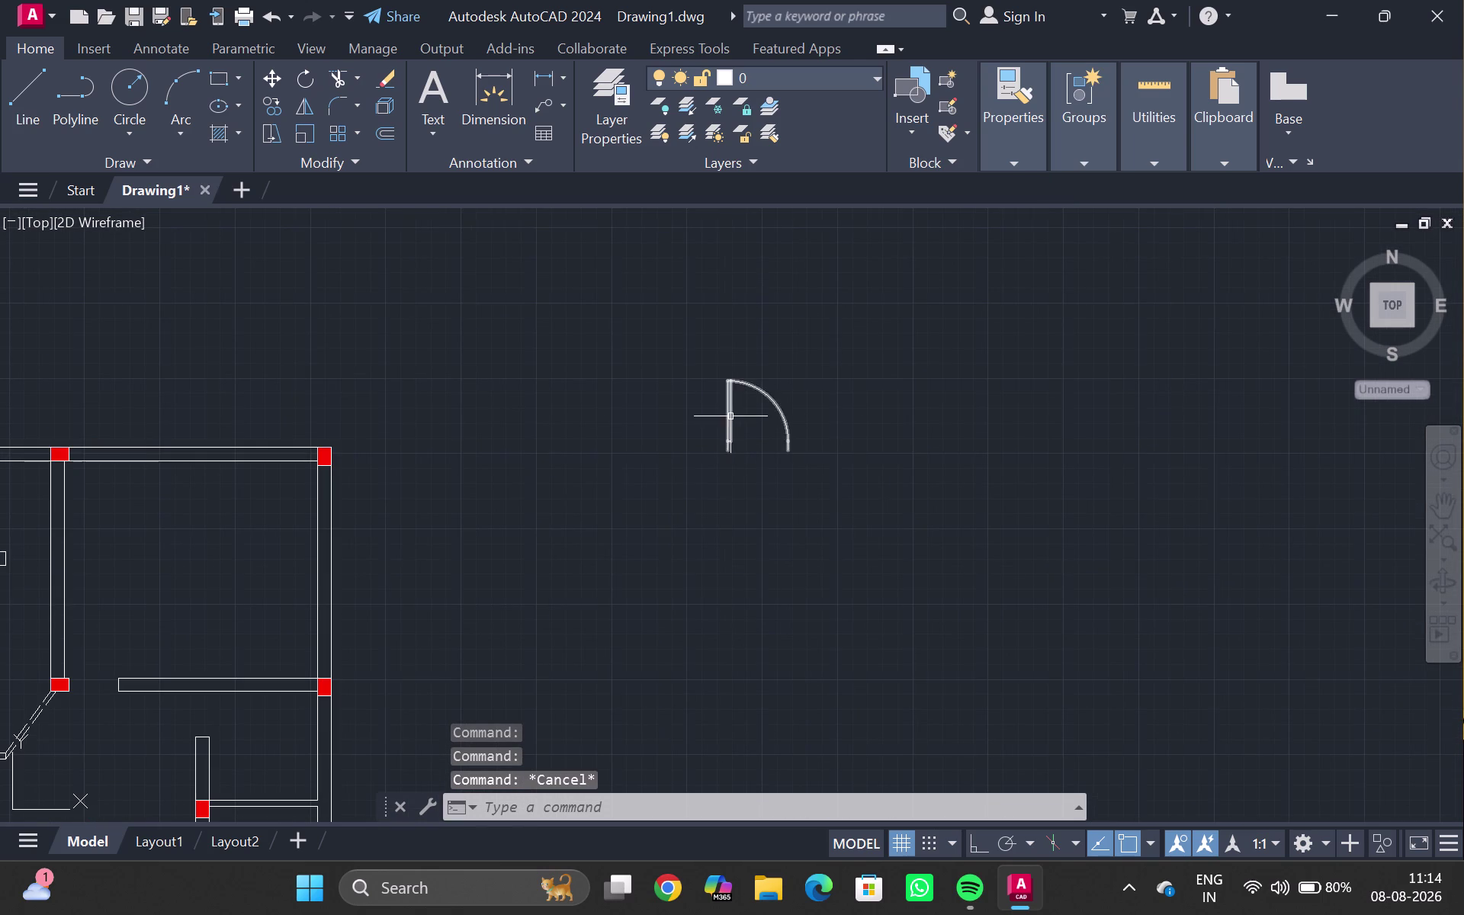
Copy the door from its hinge into the first opening at a column corner.
click(729, 415)
text(co)
key(Return)
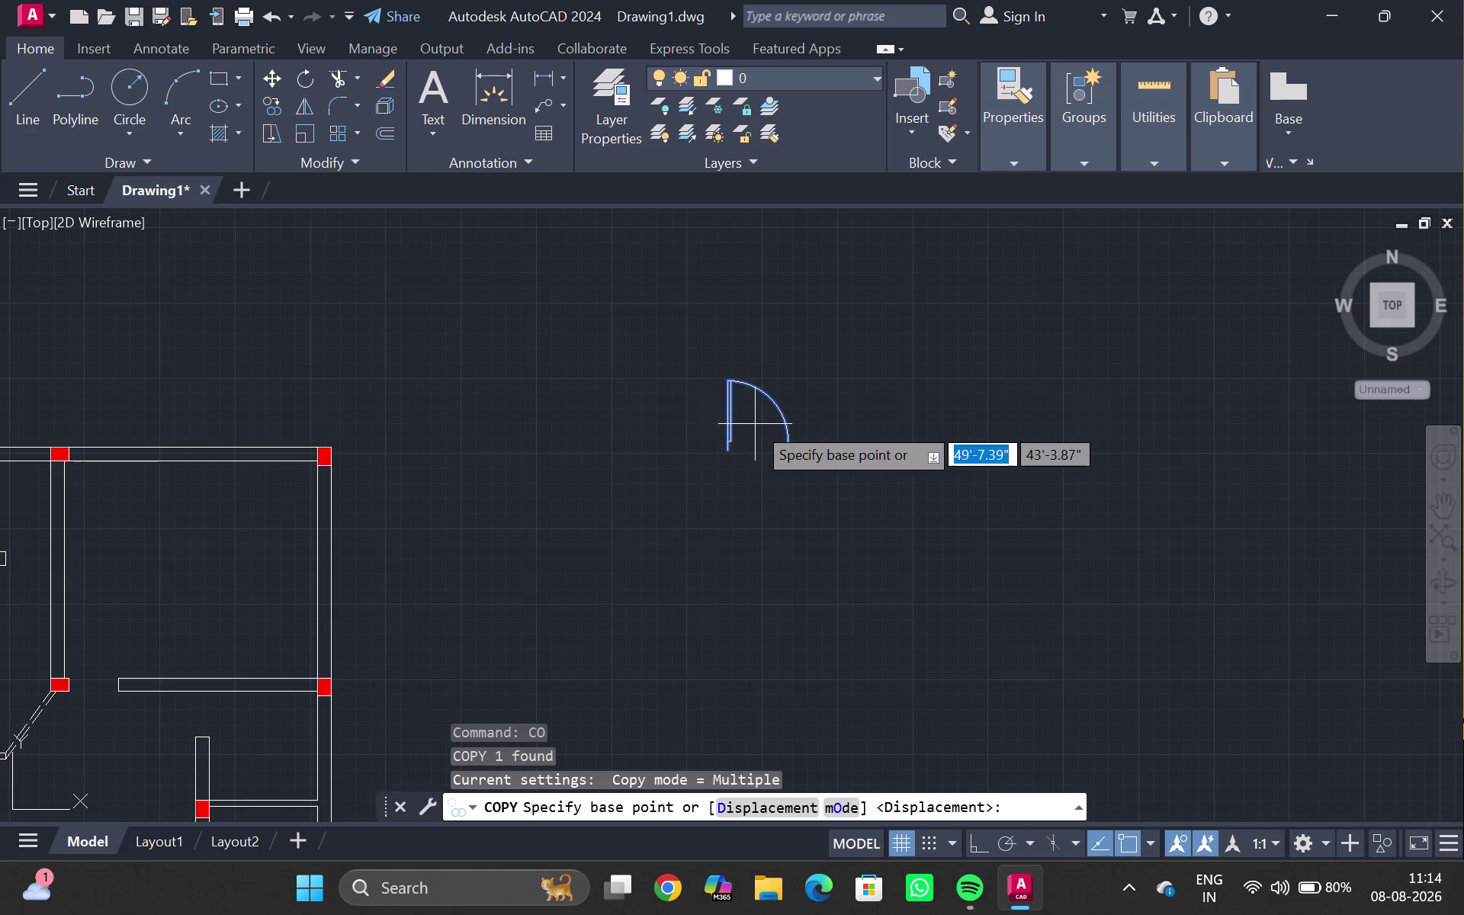
click(729, 453)
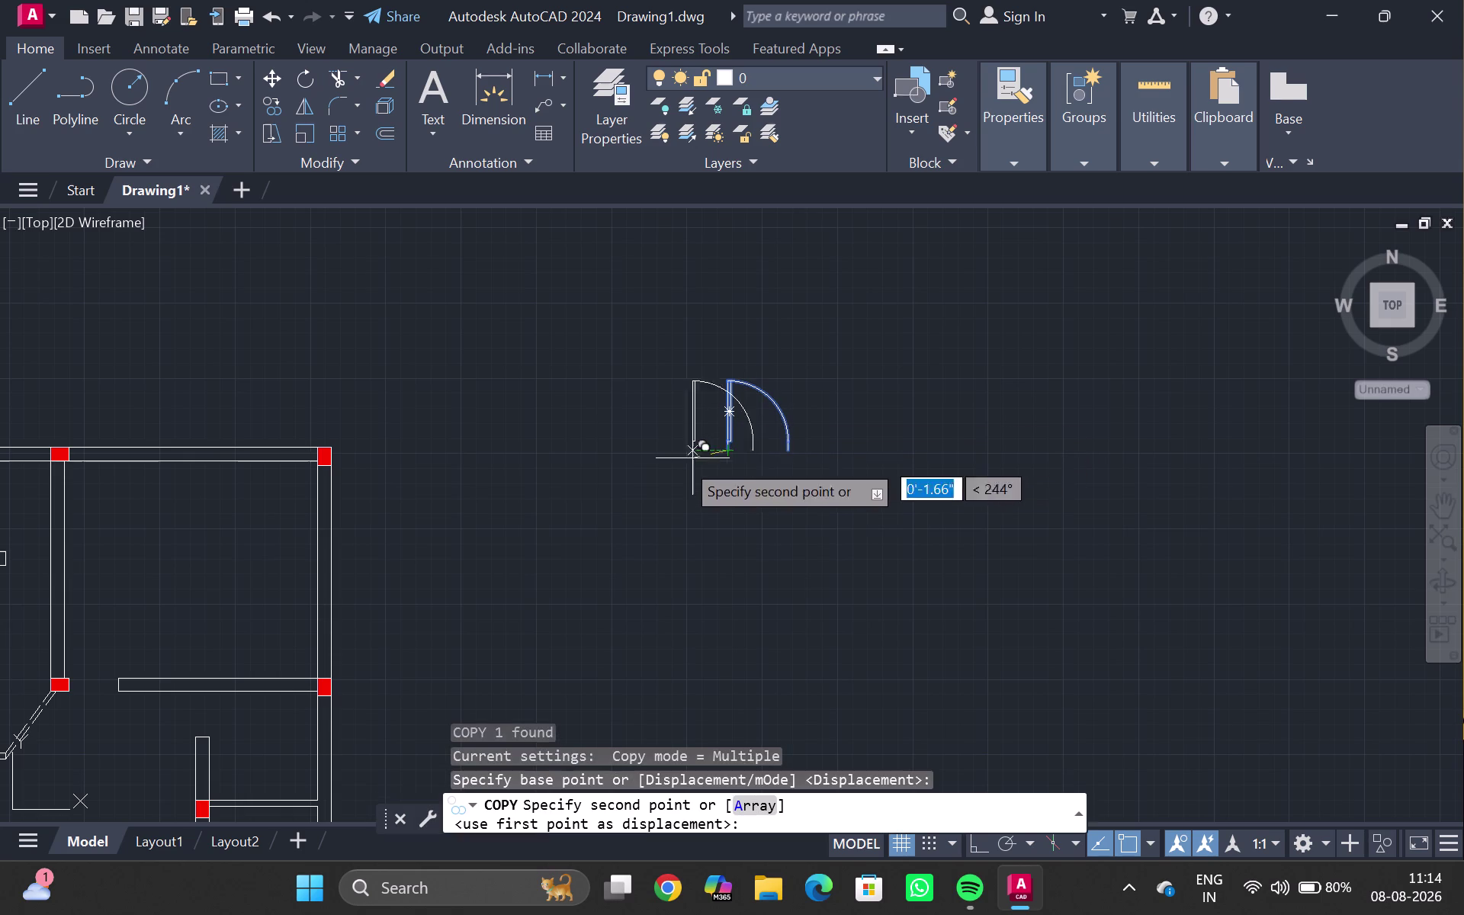
scroll(down, 3)
middle_drag(118, 596, 440, 559)
scroll(up, 3)
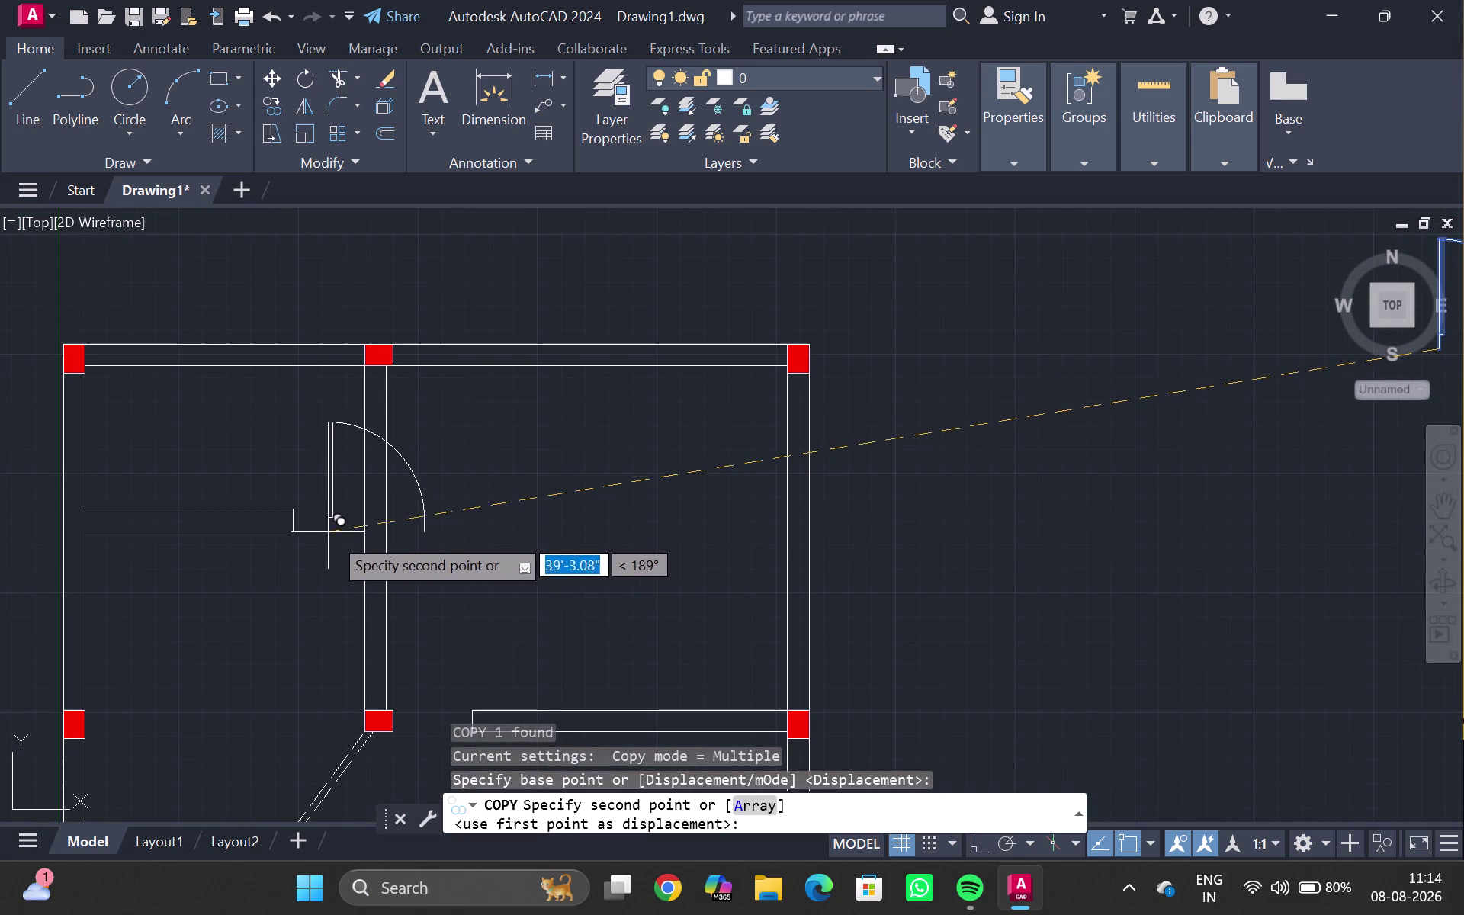
scroll(up, 3)
middle_drag(374, 725, 420, 456)
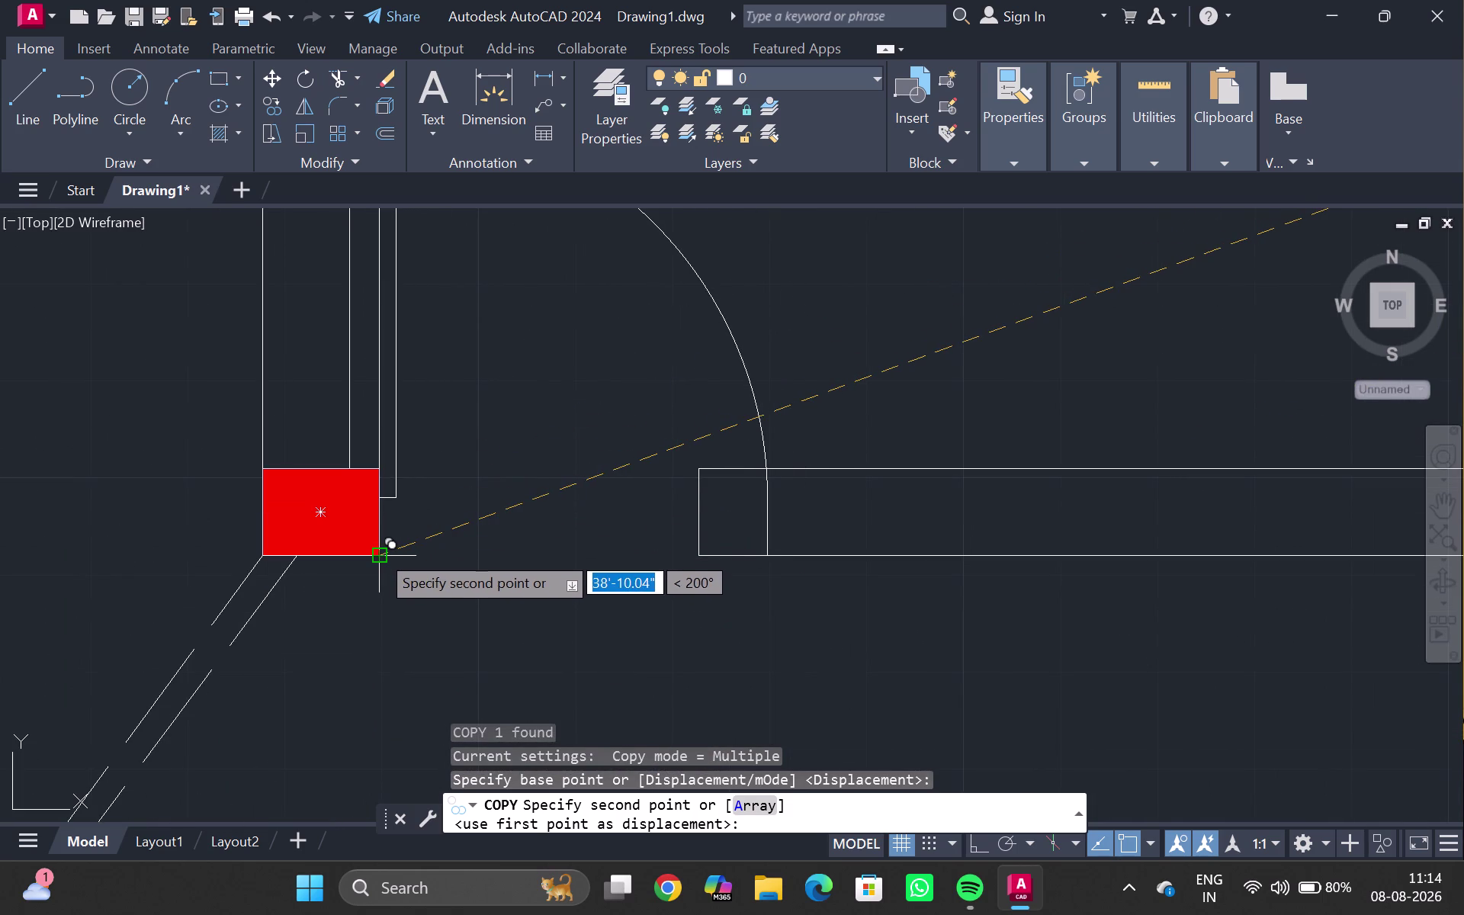
scroll(up, 3)
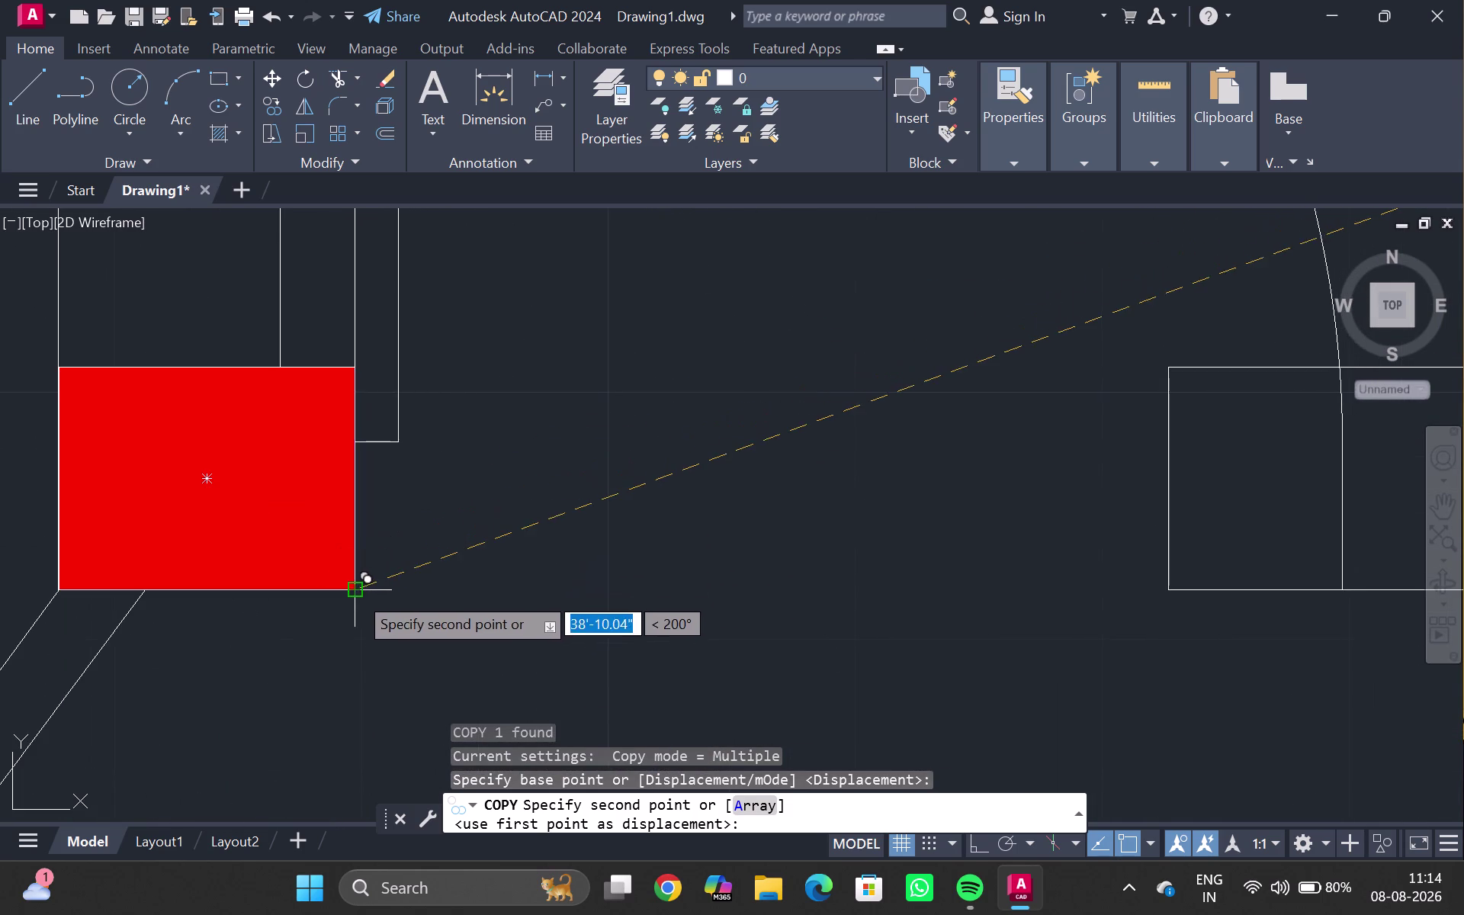
click(356, 593)
Place a second door copy in a room opening.
scroll(down, 3)
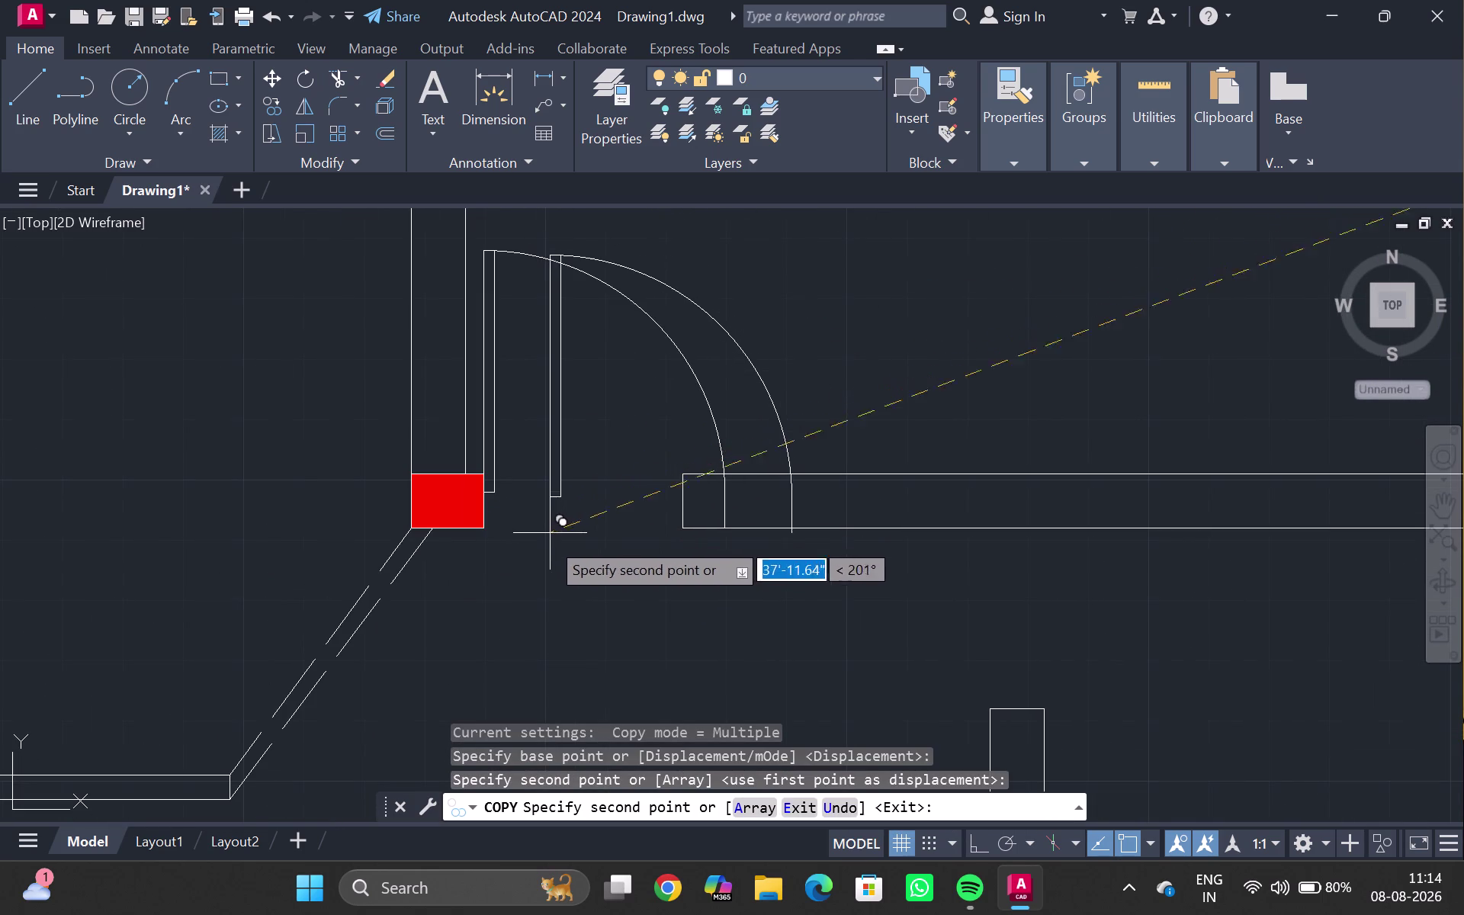
middle_drag(540, 560, 540, 367)
scroll(down, 3)
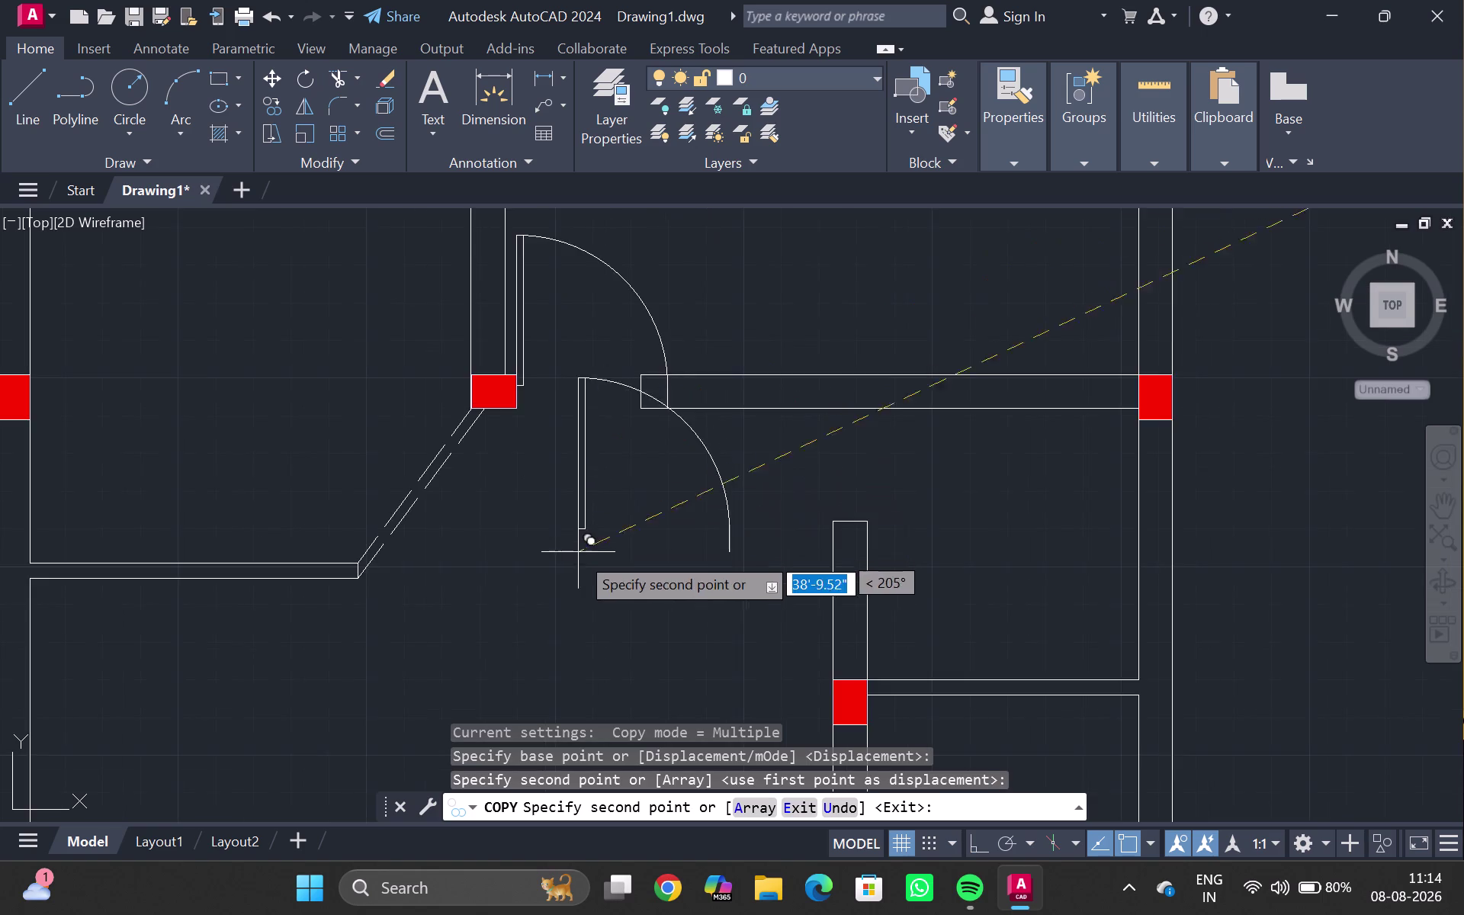
scroll(down, 3)
scroll(down, 3)
scroll(up, 3)
middle_drag(598, 693, 458, 87)
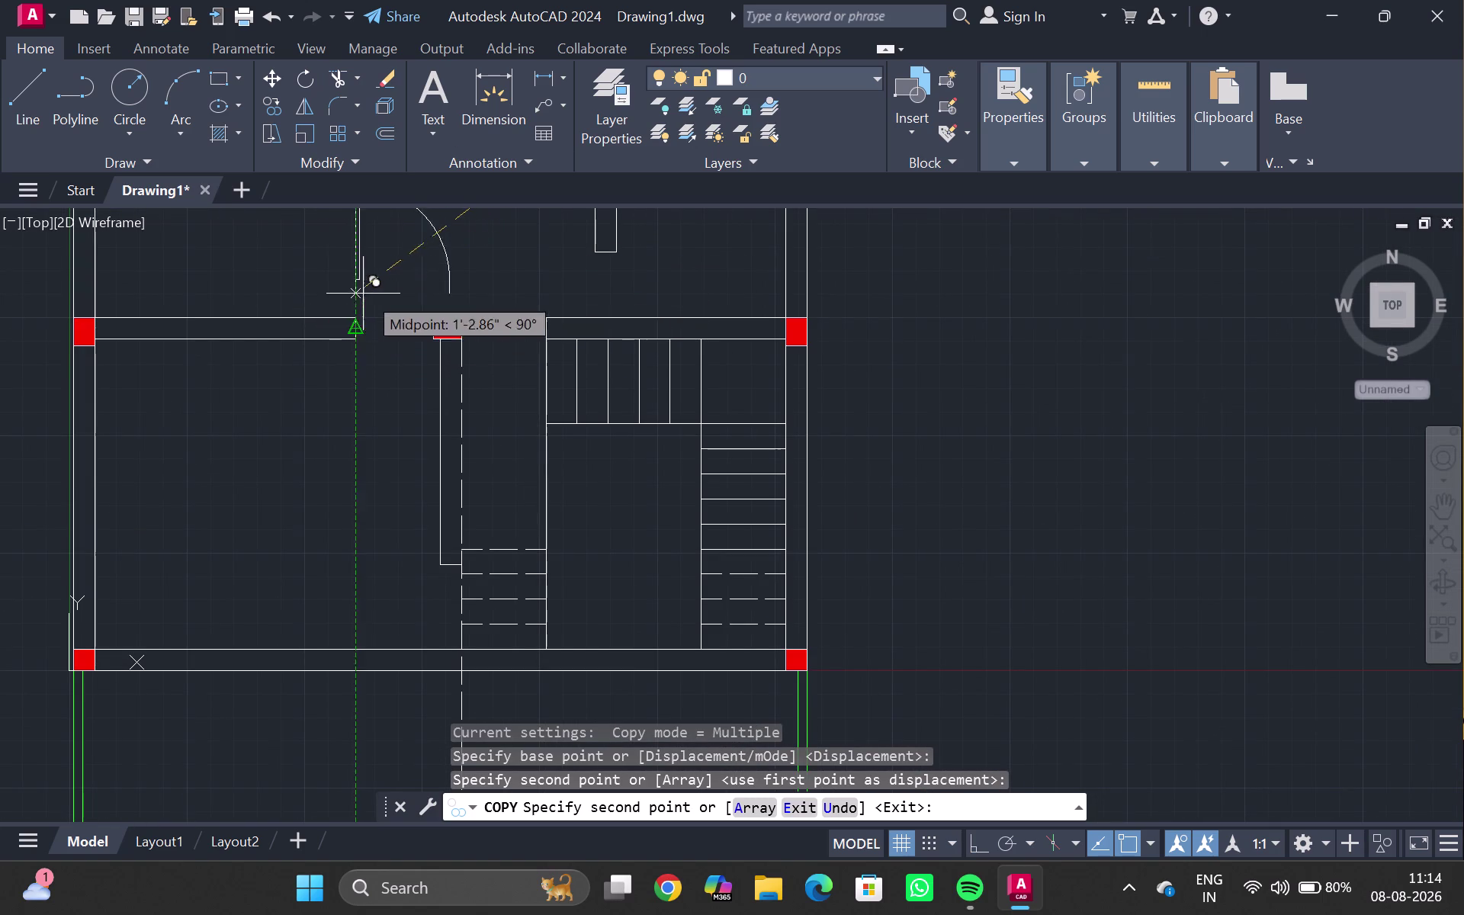
scroll(up, 3)
middle_drag(372, 292, 360, 358)
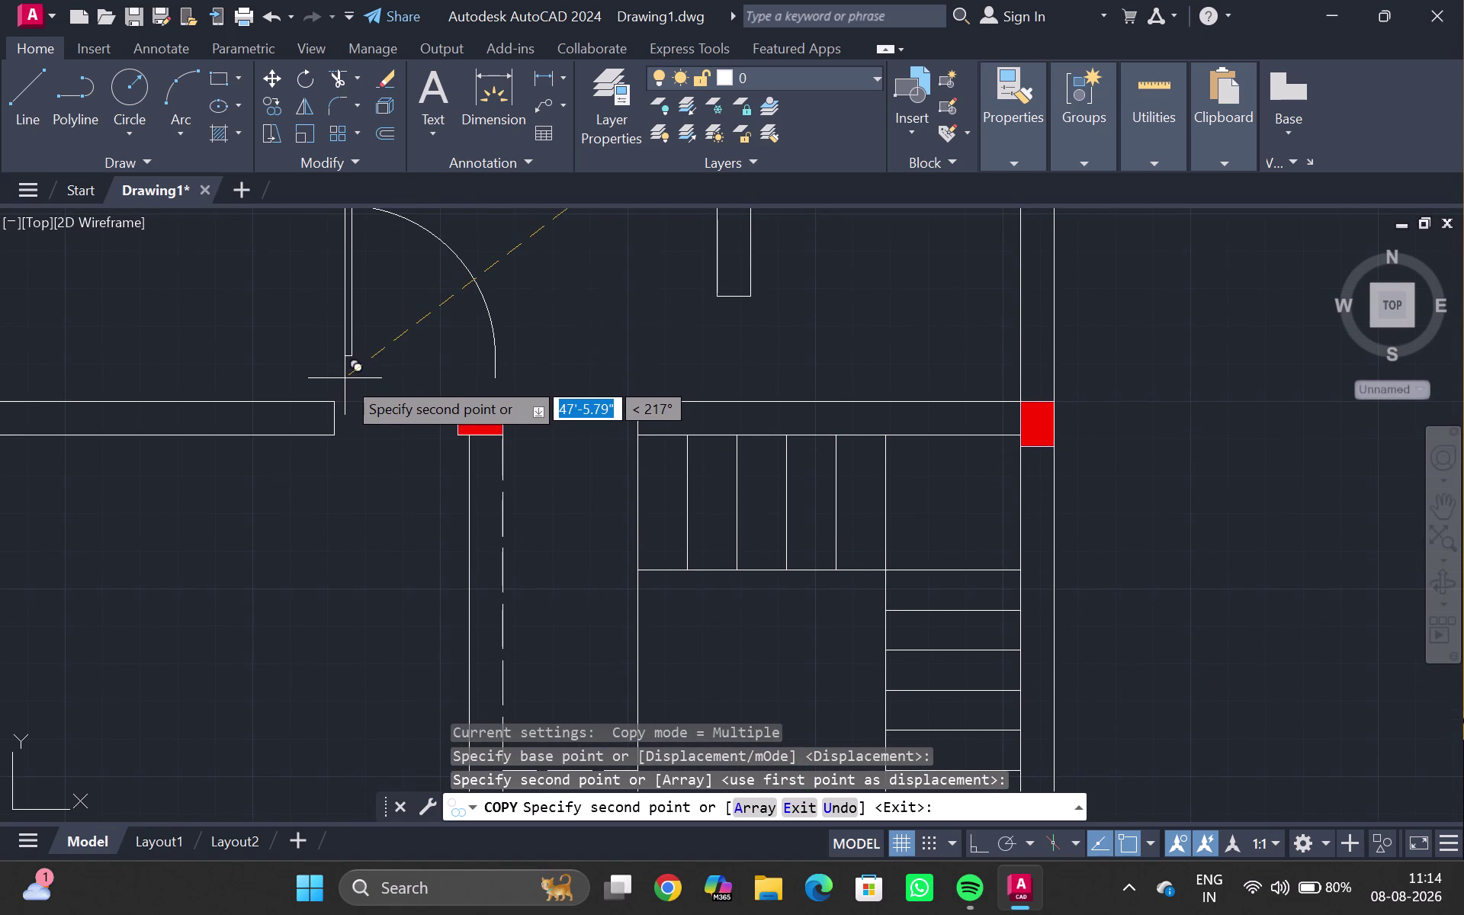
click(333, 370)
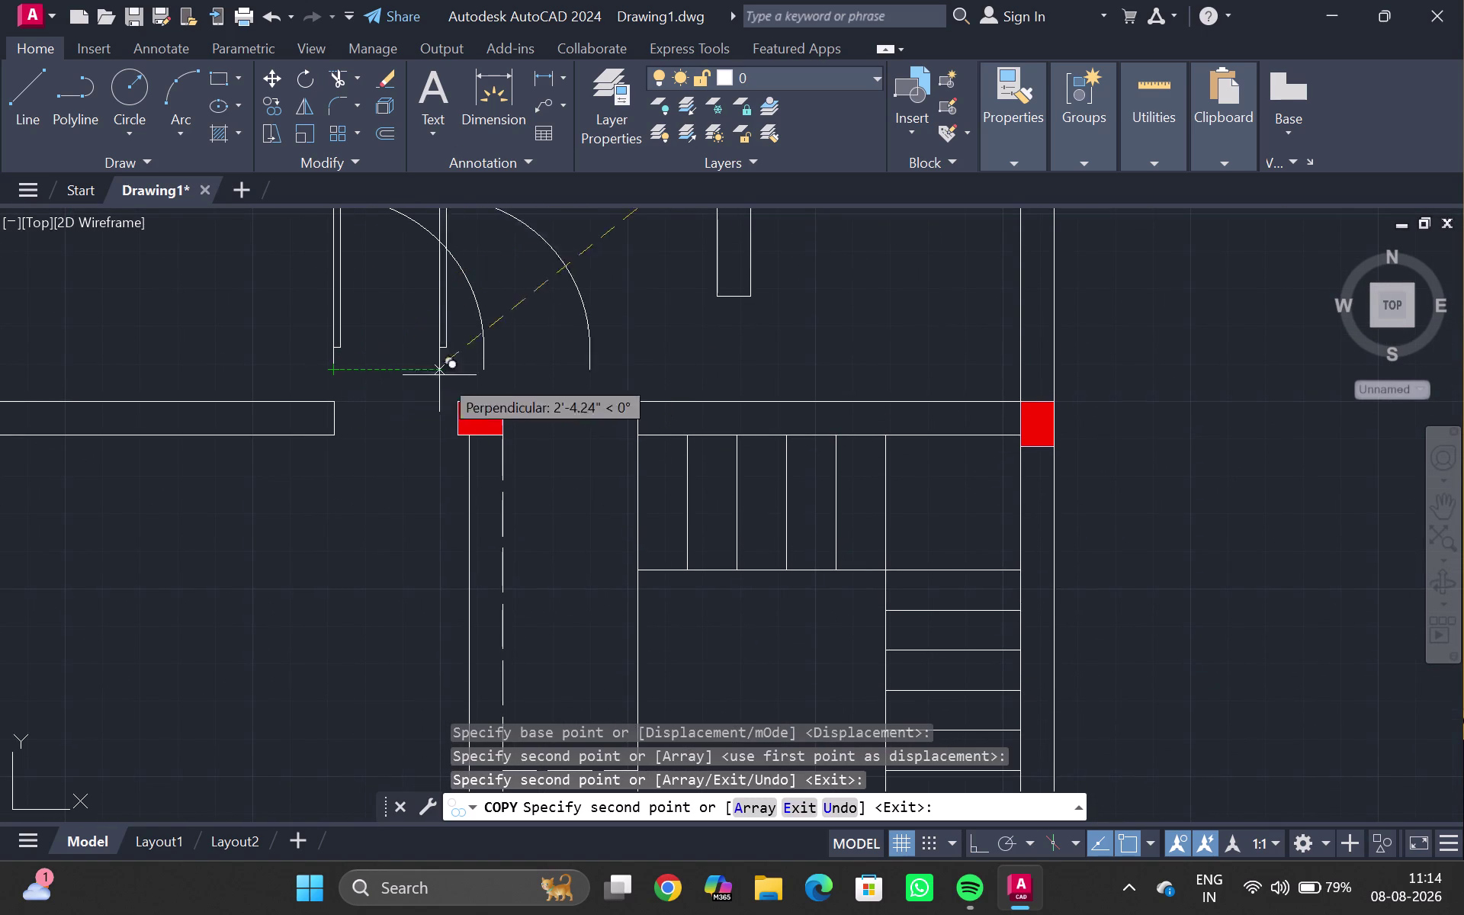
Place door copies against the wall and in the middle room, then end copying.
click(532, 381)
scroll(down, 3)
middle_drag(552, 542, 556, 422)
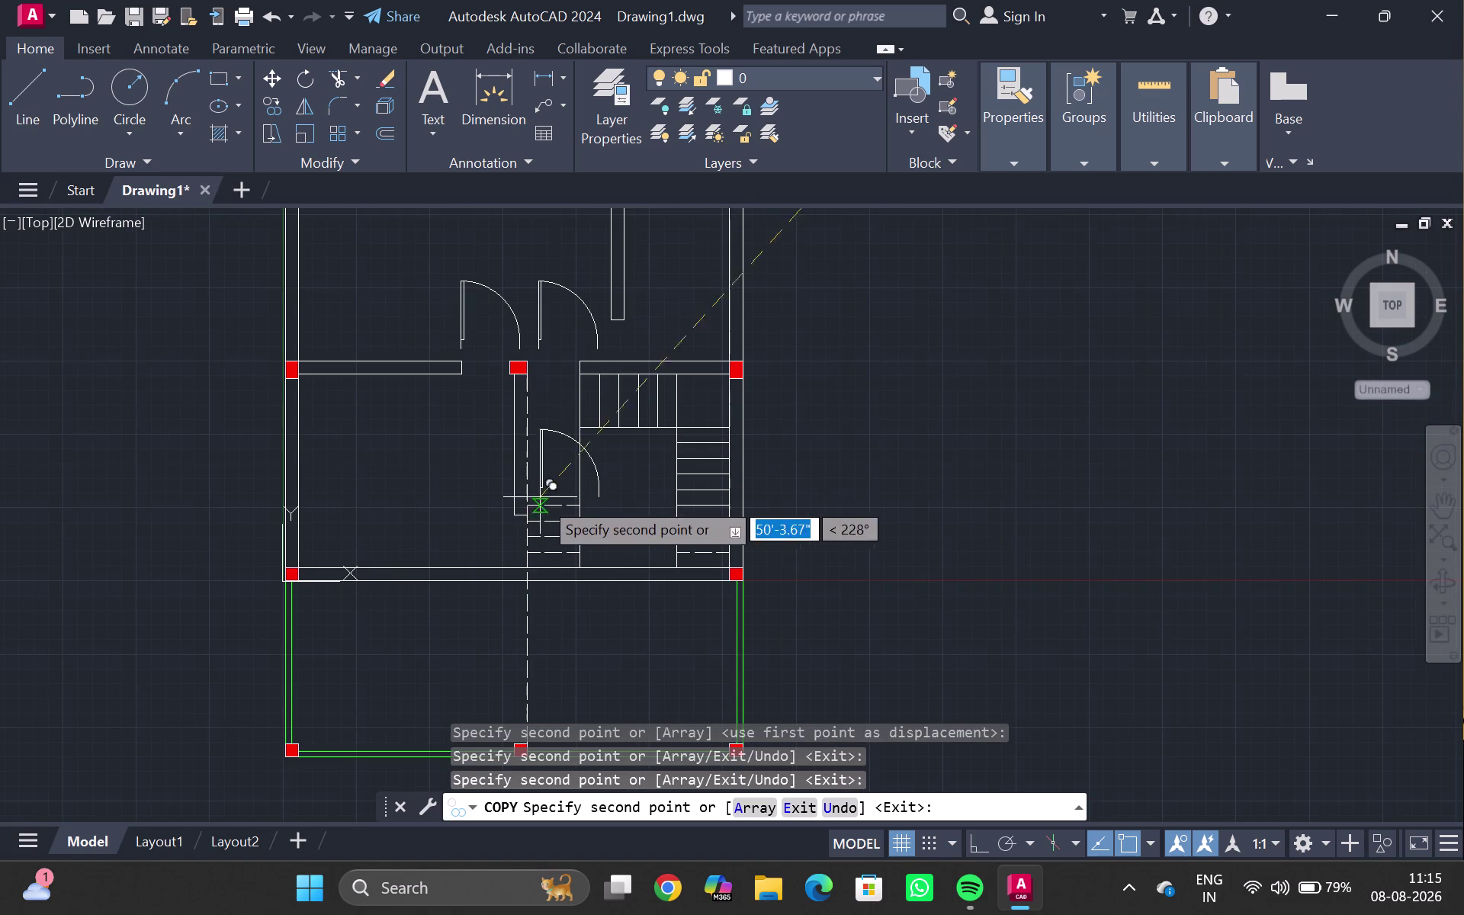
click(441, 536)
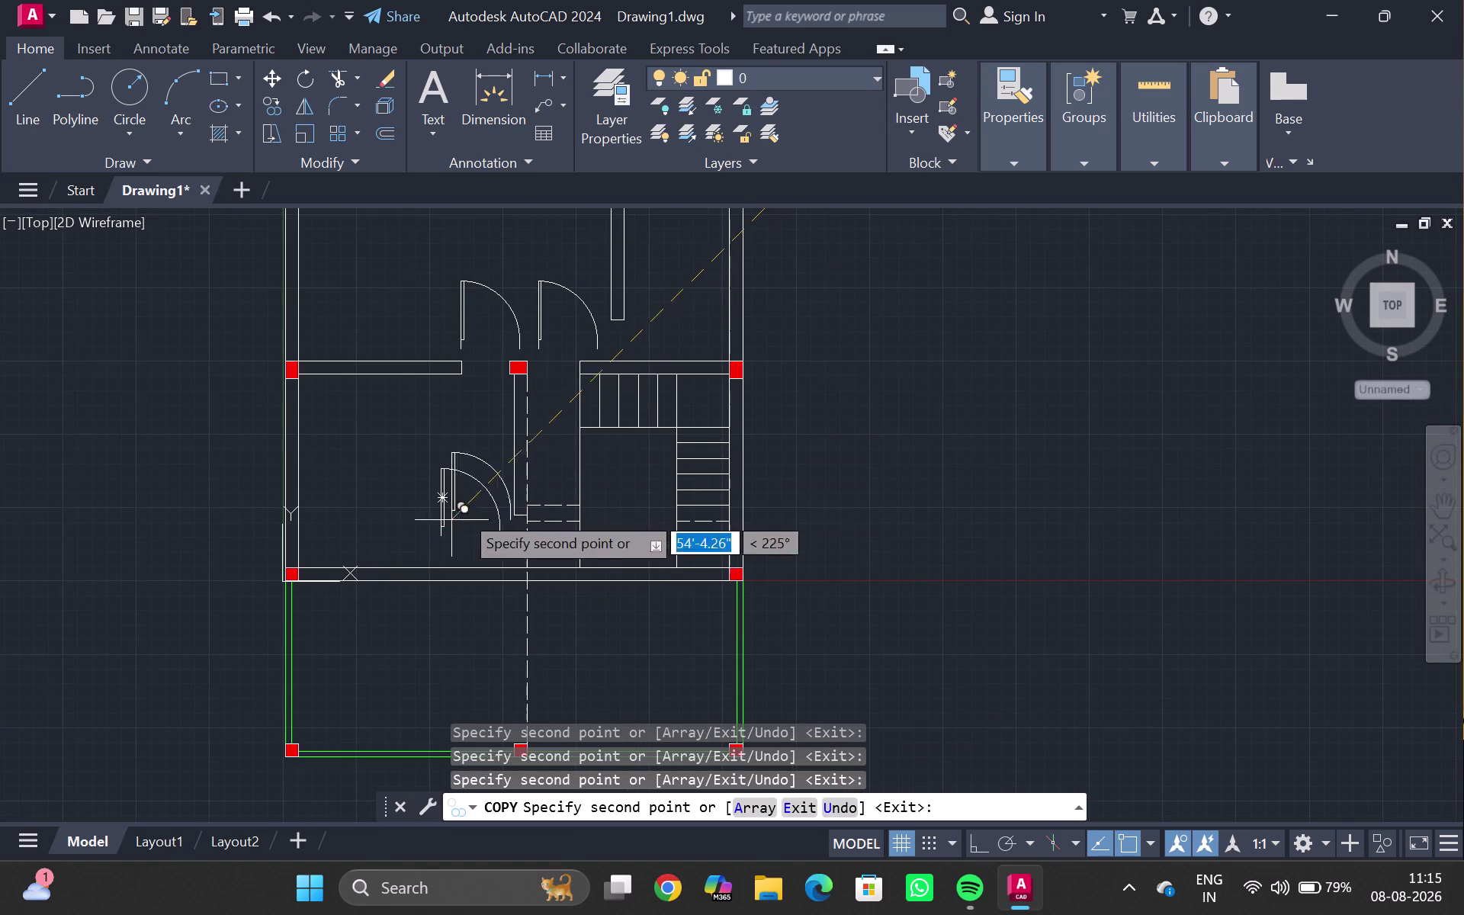
key(Escape)
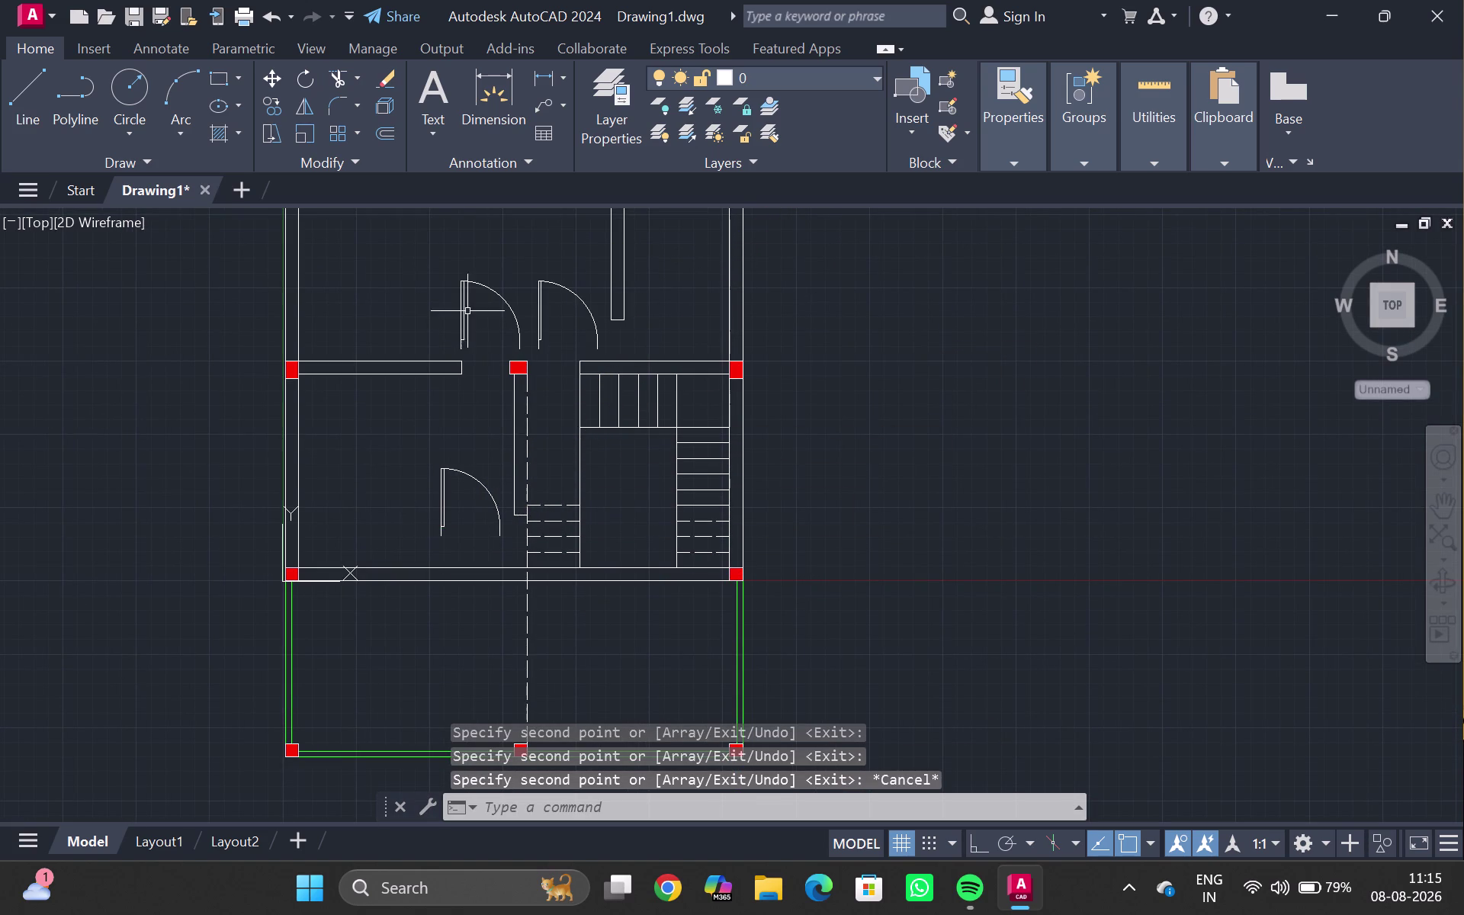
click(459, 301)
key(a)
text(l)
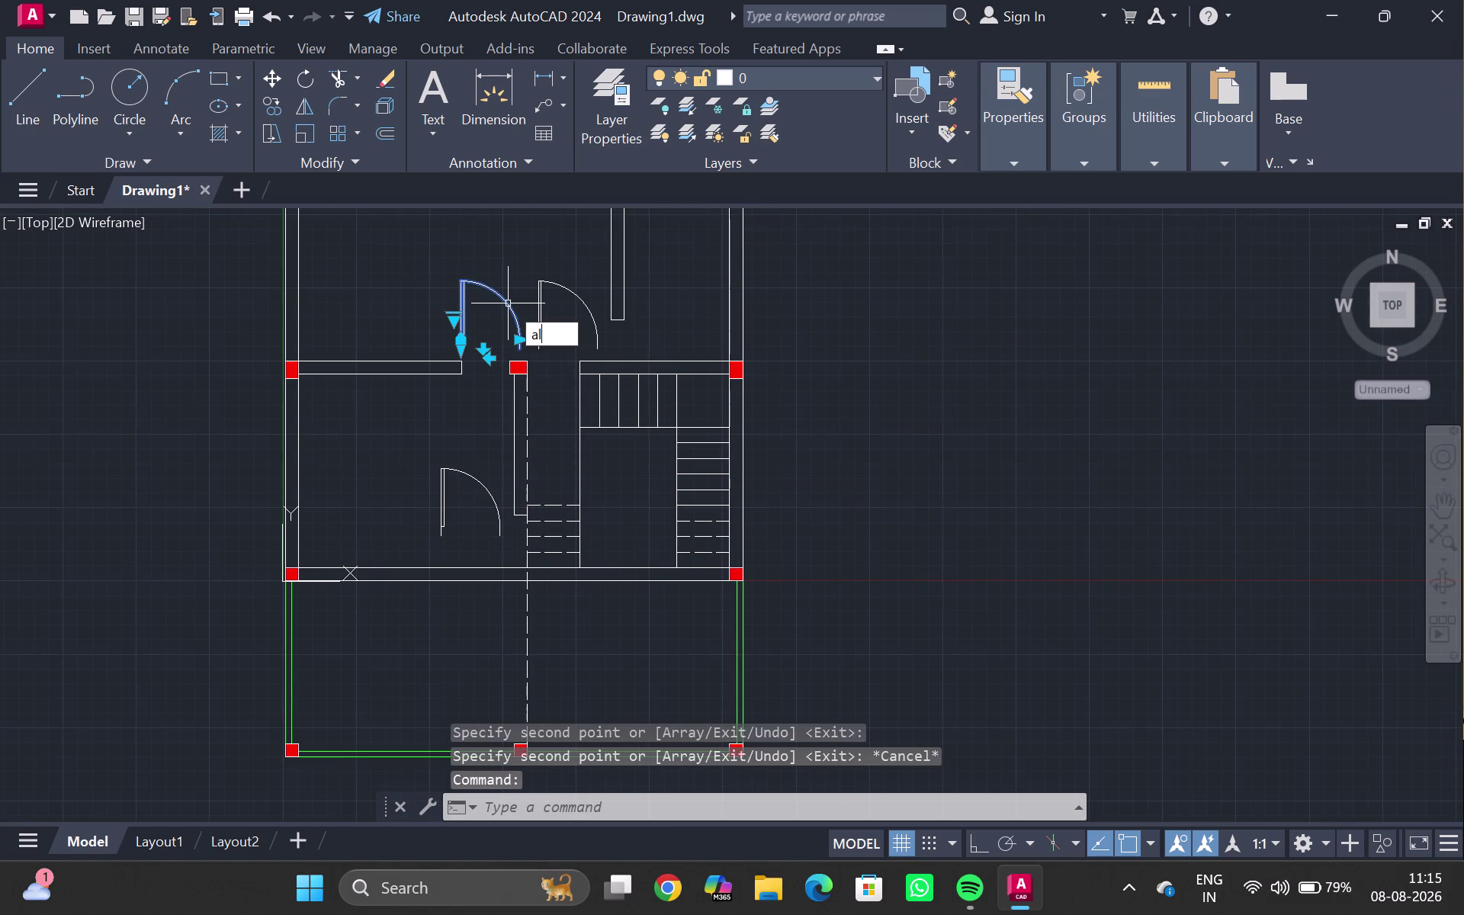
text(i)
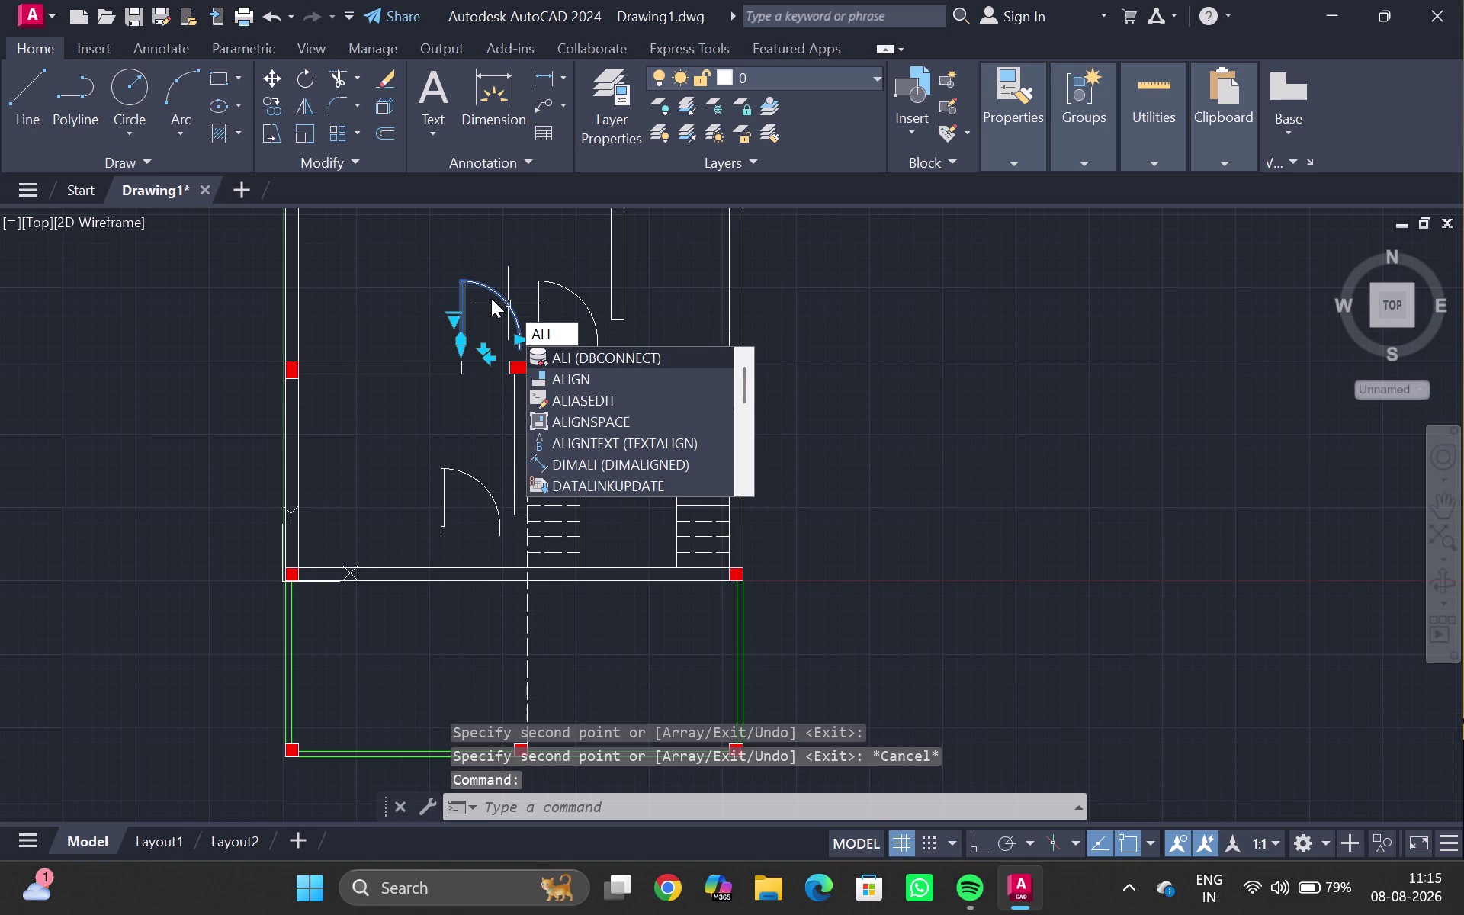
click(557, 374)
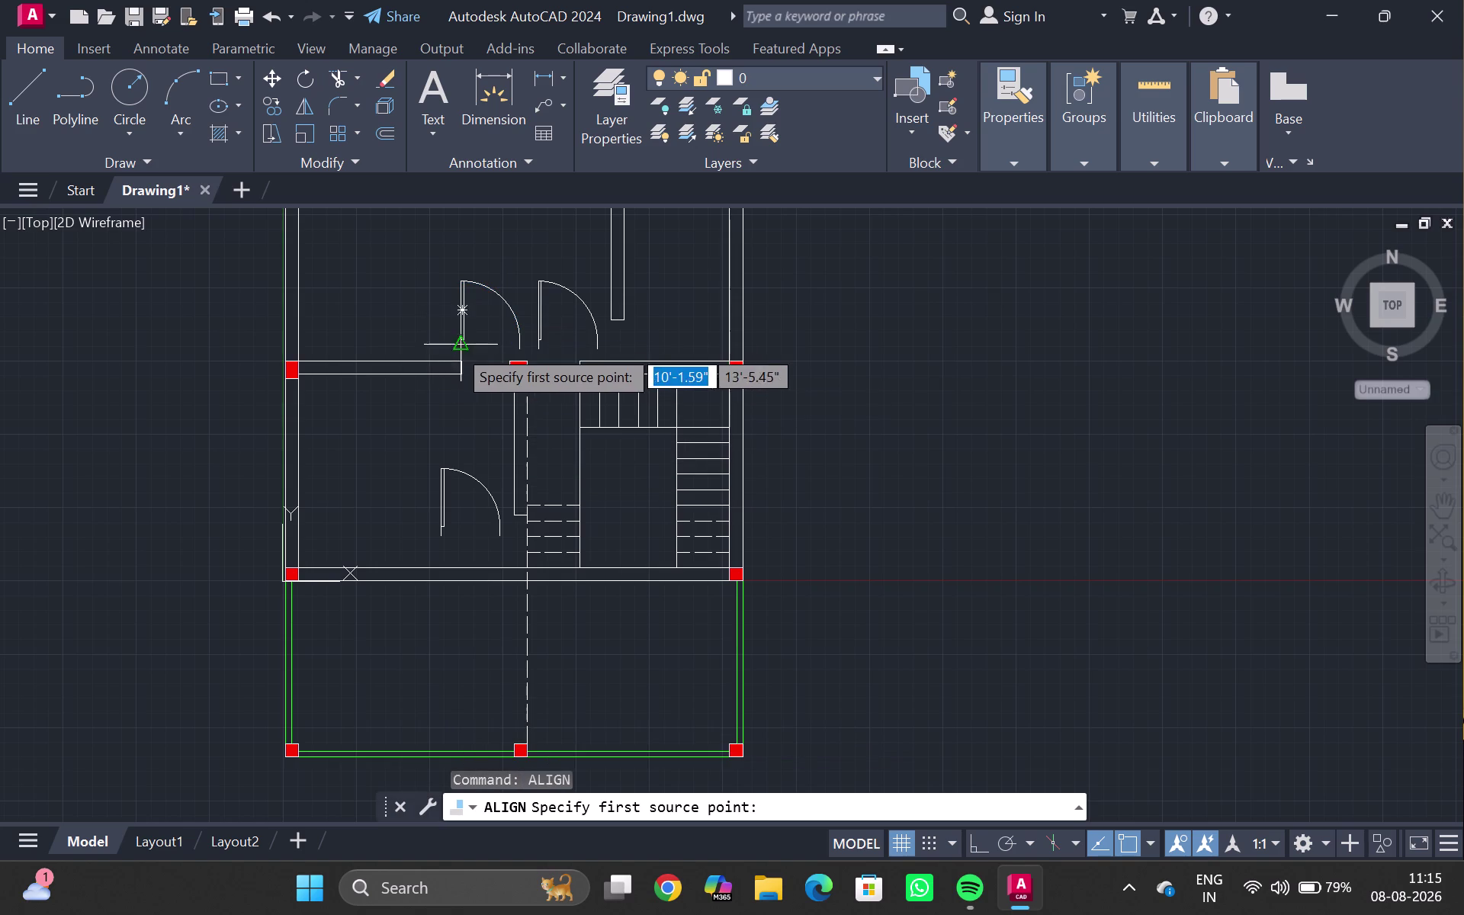
scroll(up, 3)
scroll(up, 3)
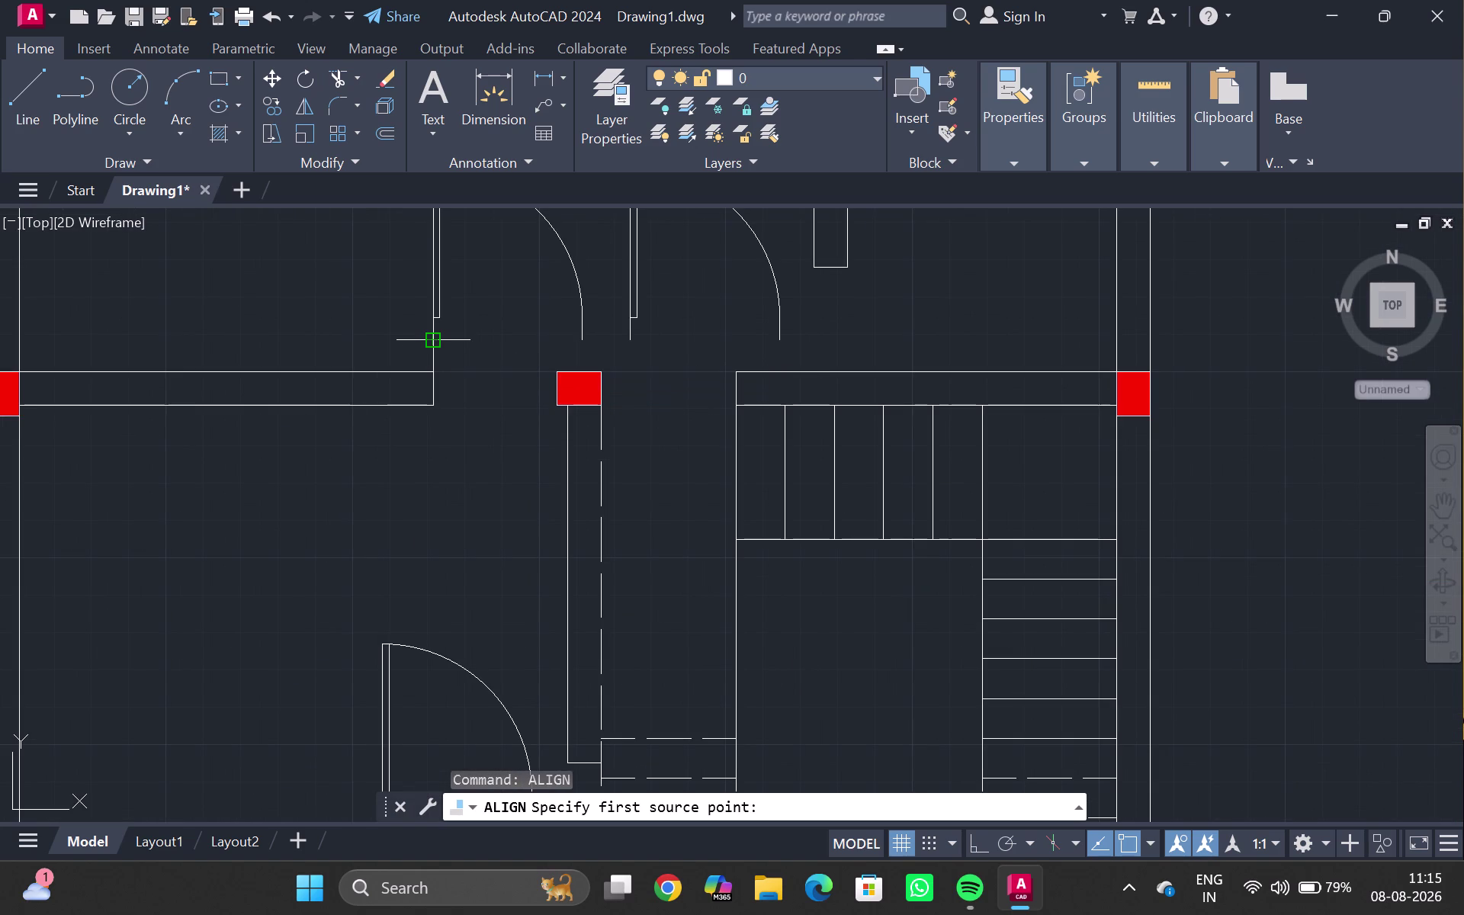
click(433, 345)
click(553, 369)
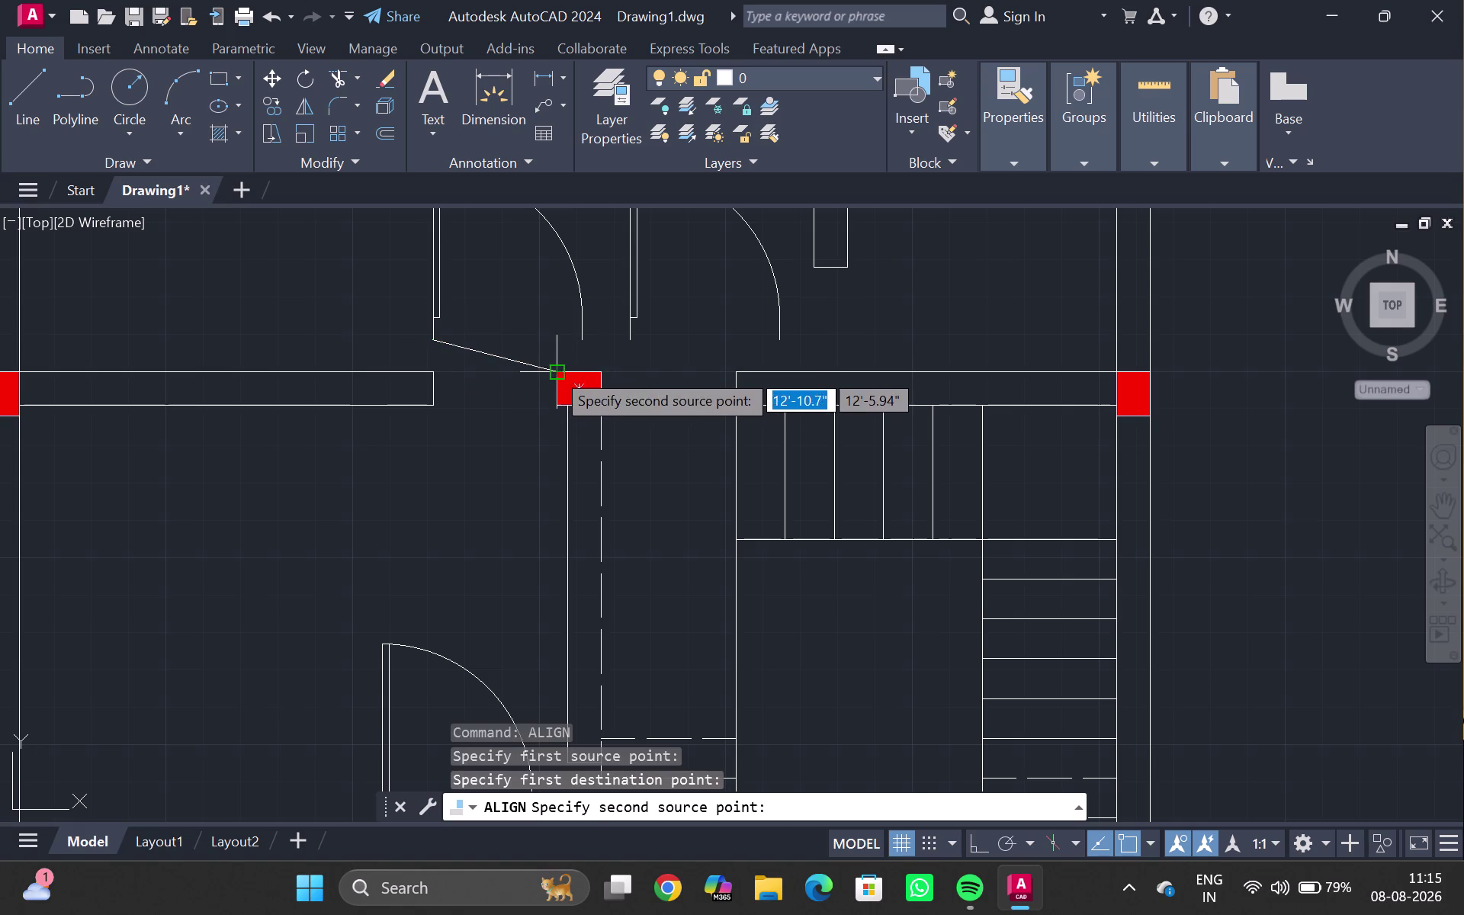
click(581, 337)
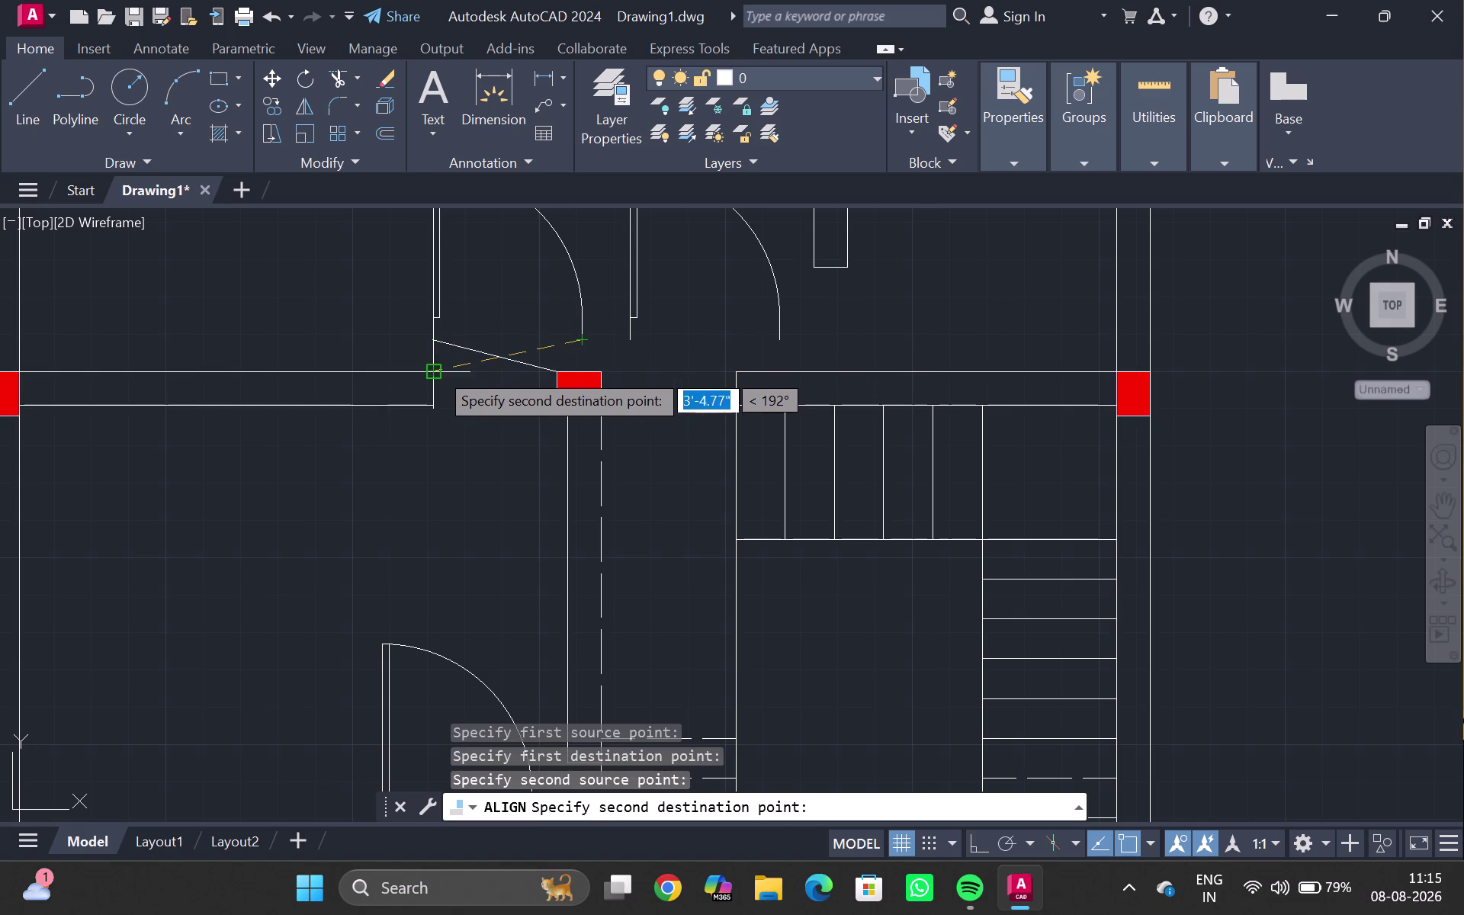
click(433, 370)
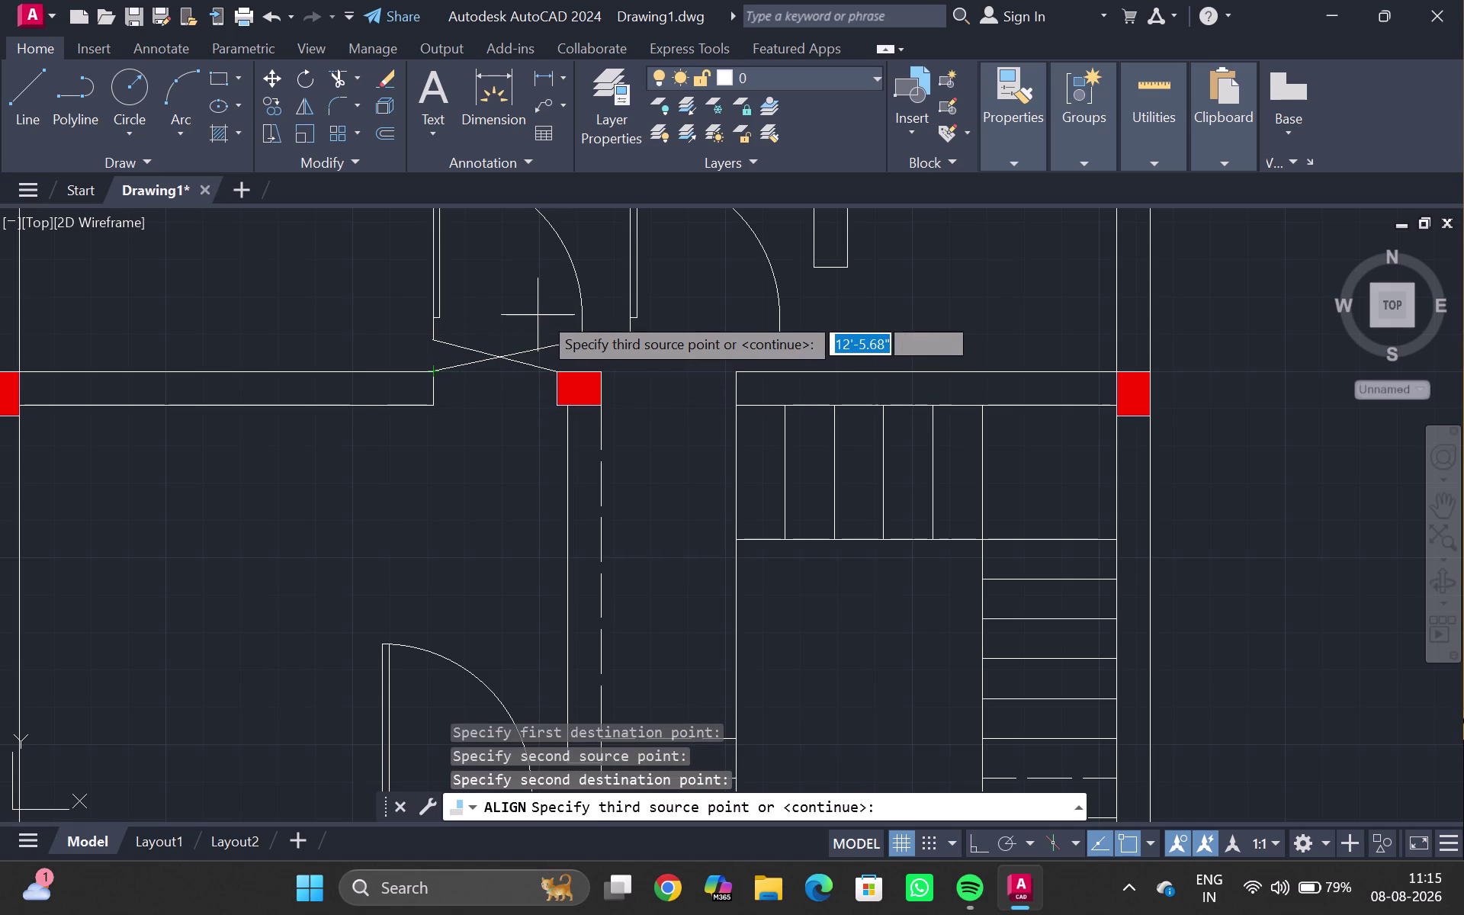
key(Return)
key(Escape)
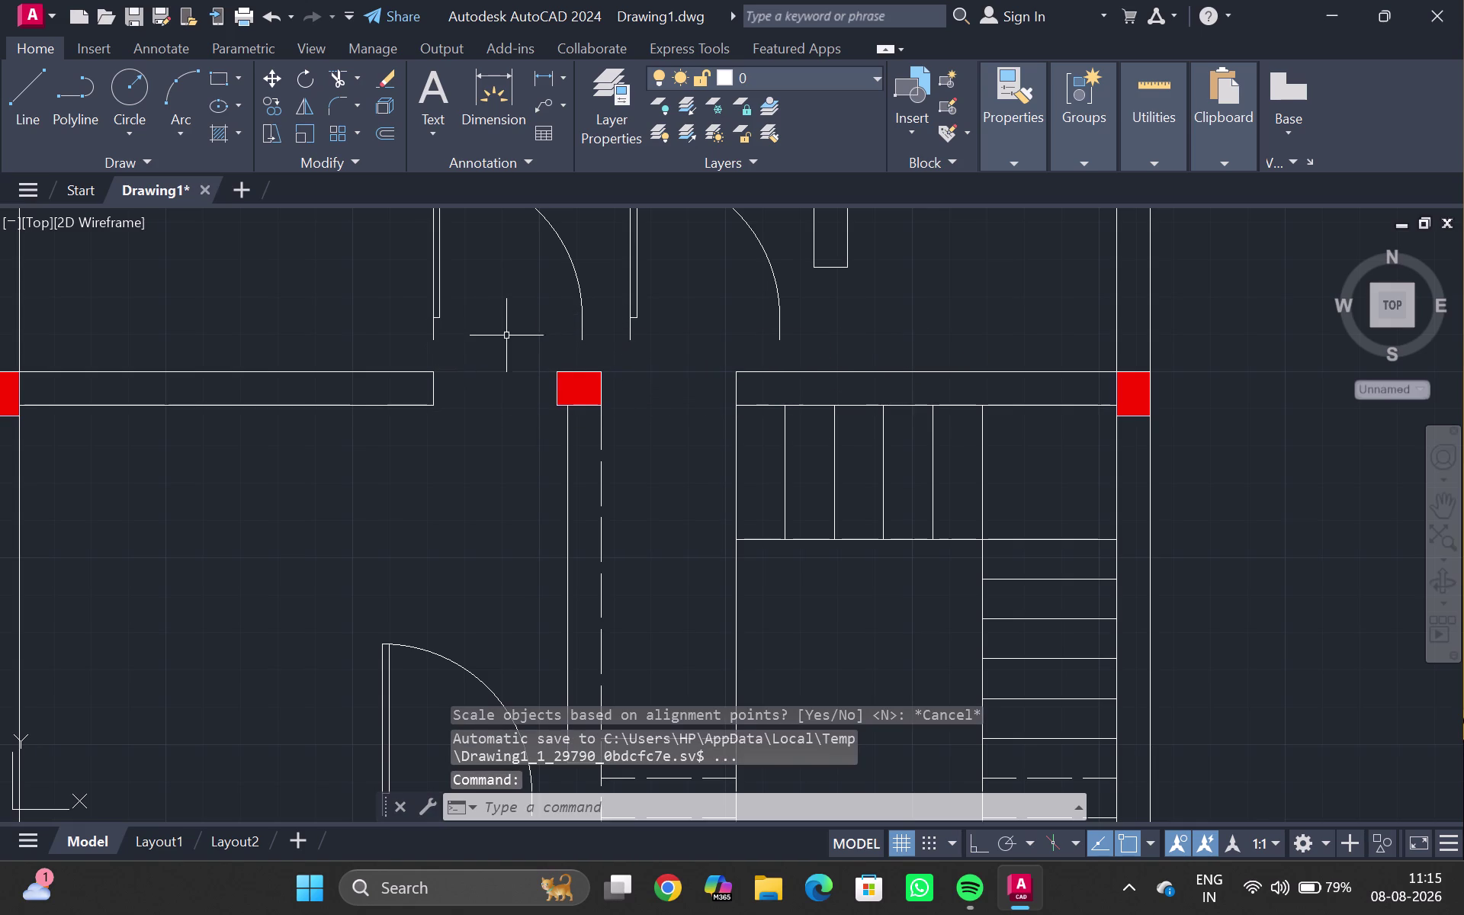
scroll(up, 3)
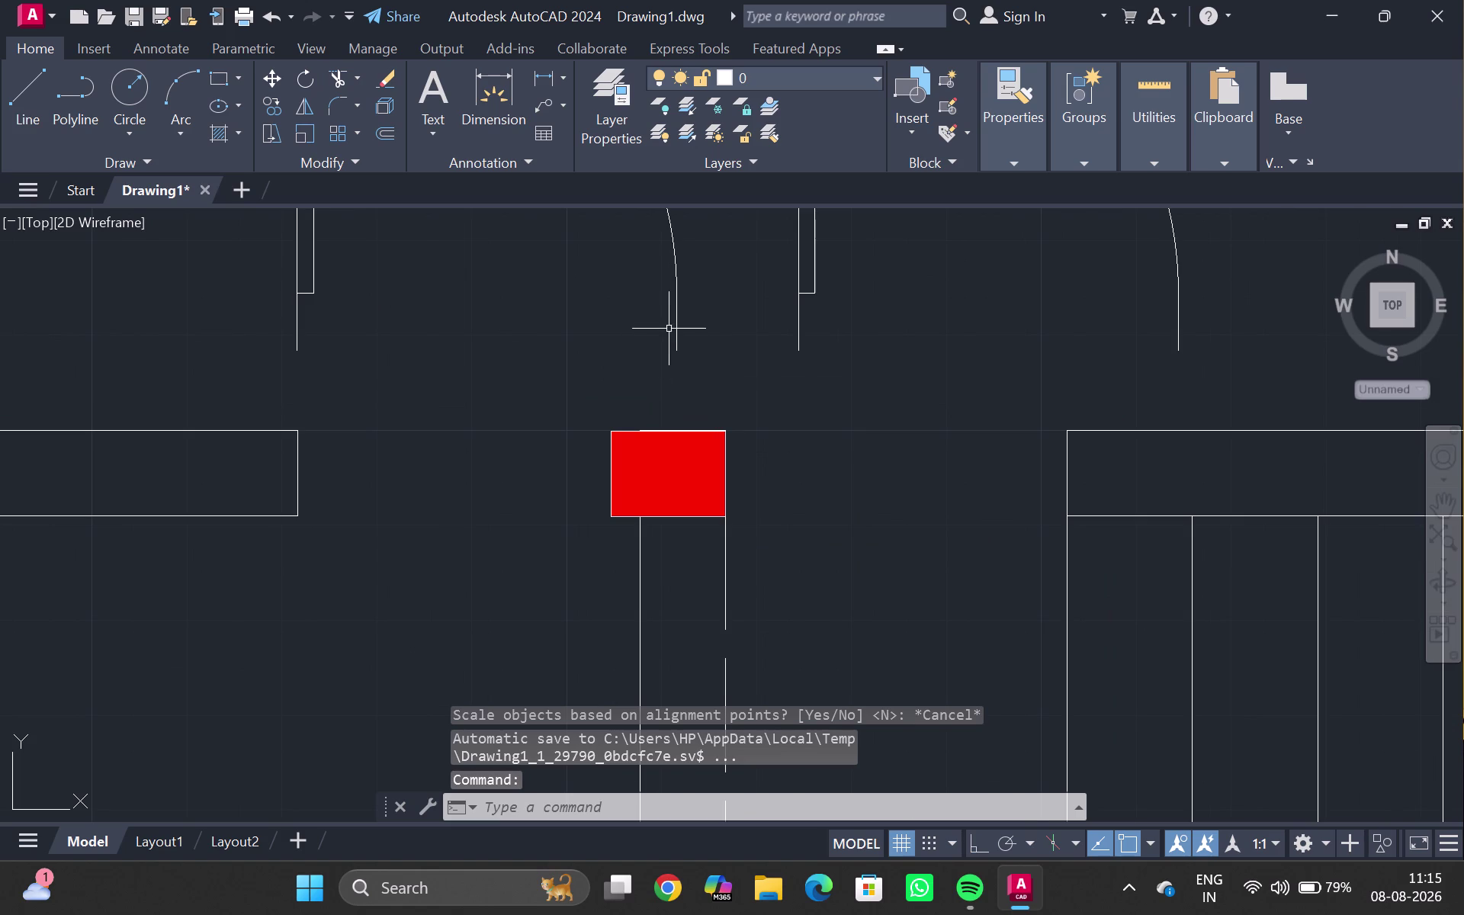
click(677, 313)
key(Escape)
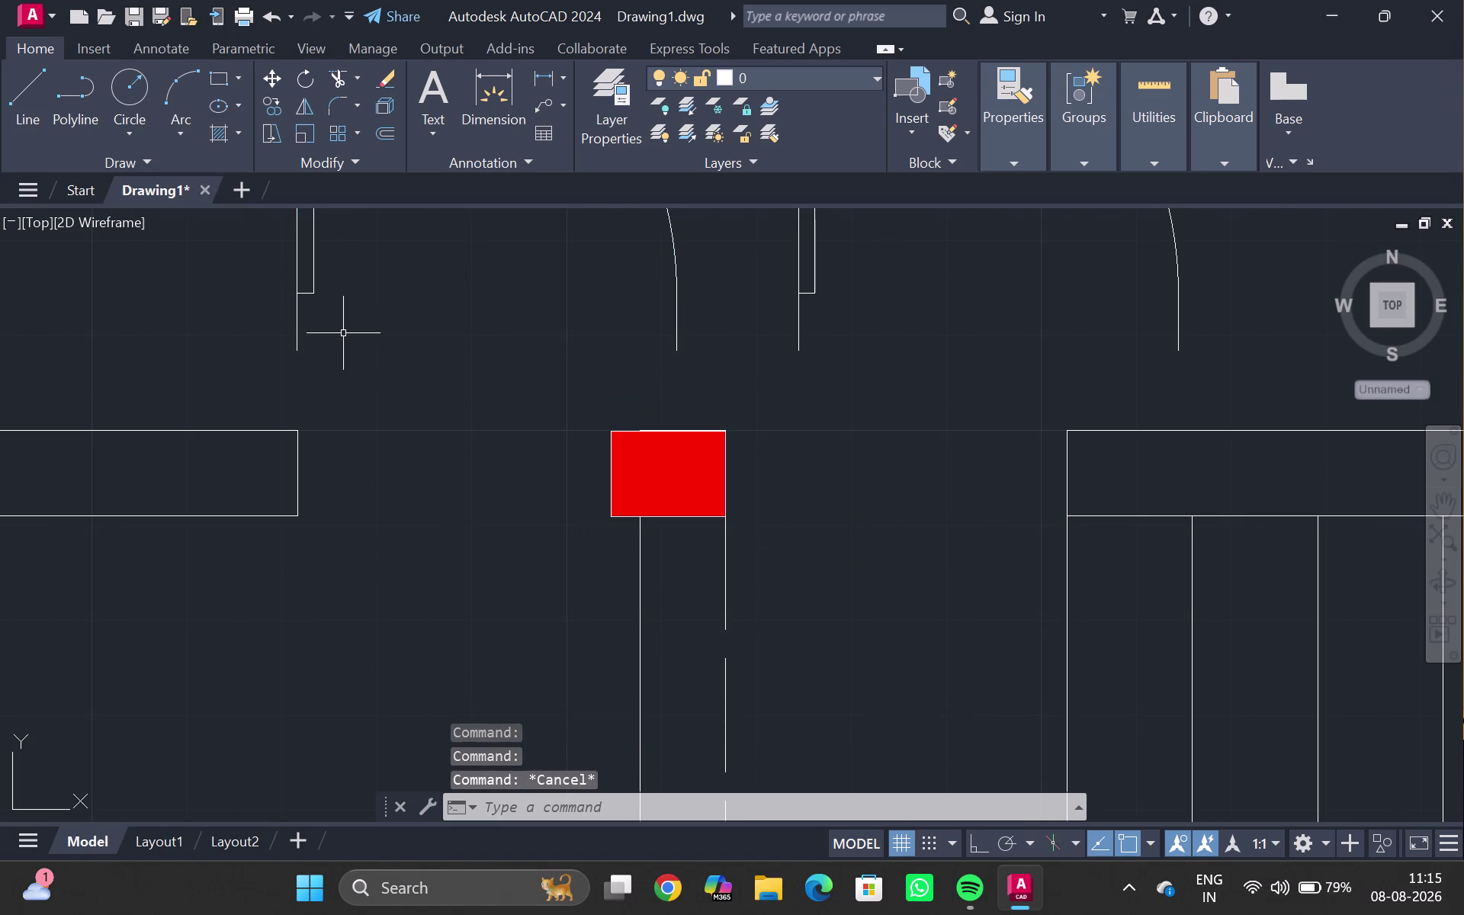
scroll(down, 3)
scroll(down, 3)
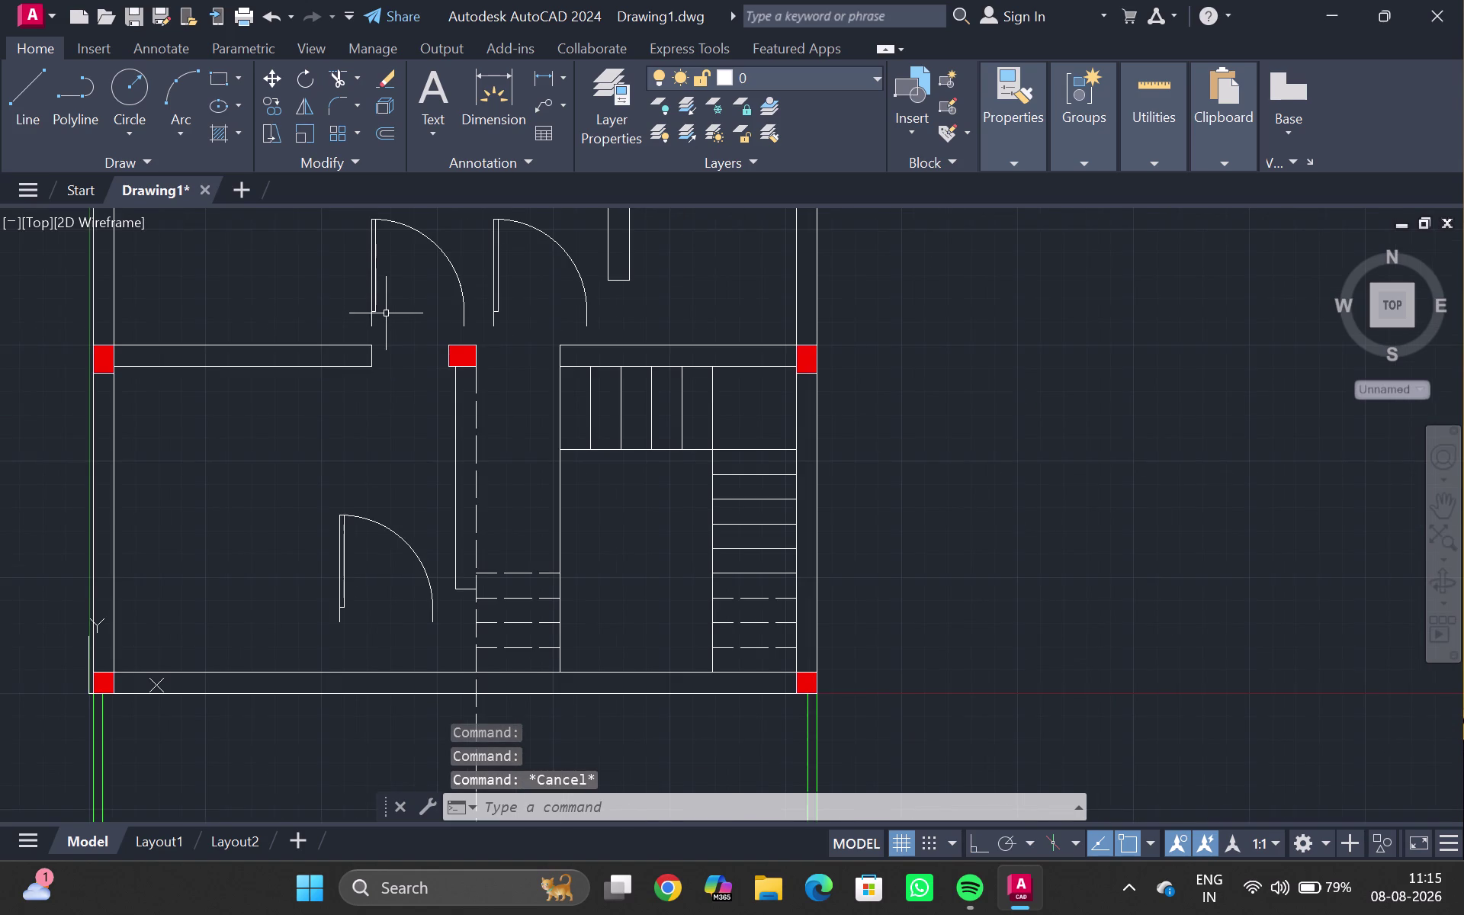
middle_drag(385, 312, 372, 346)
Rotate the upper-left door swing 90° about its hinge with RO.
click(361, 336)
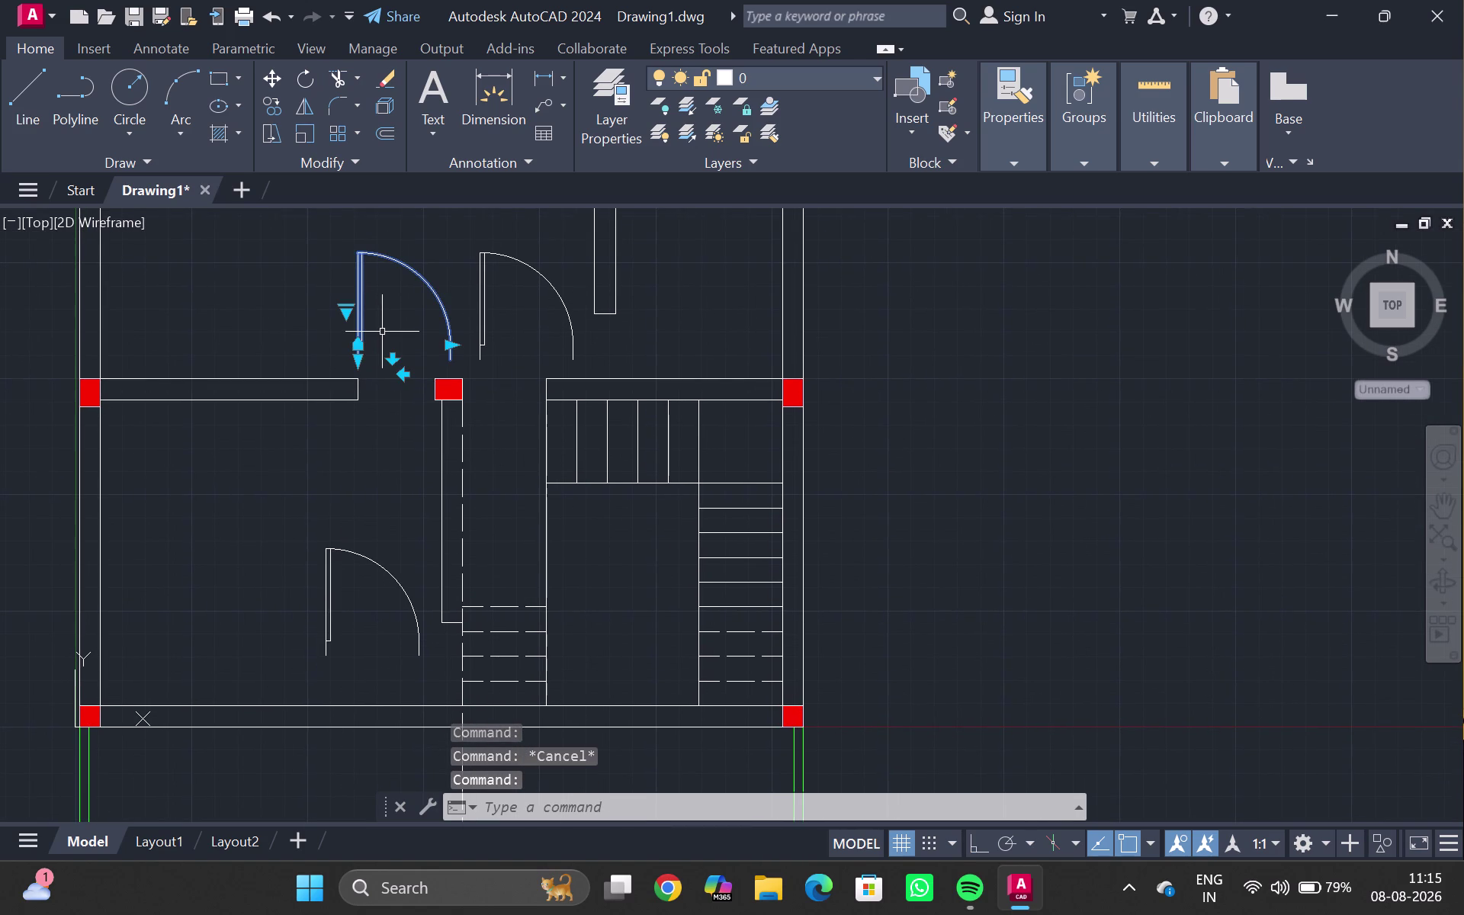
key(r)
key(o)
key(Return)
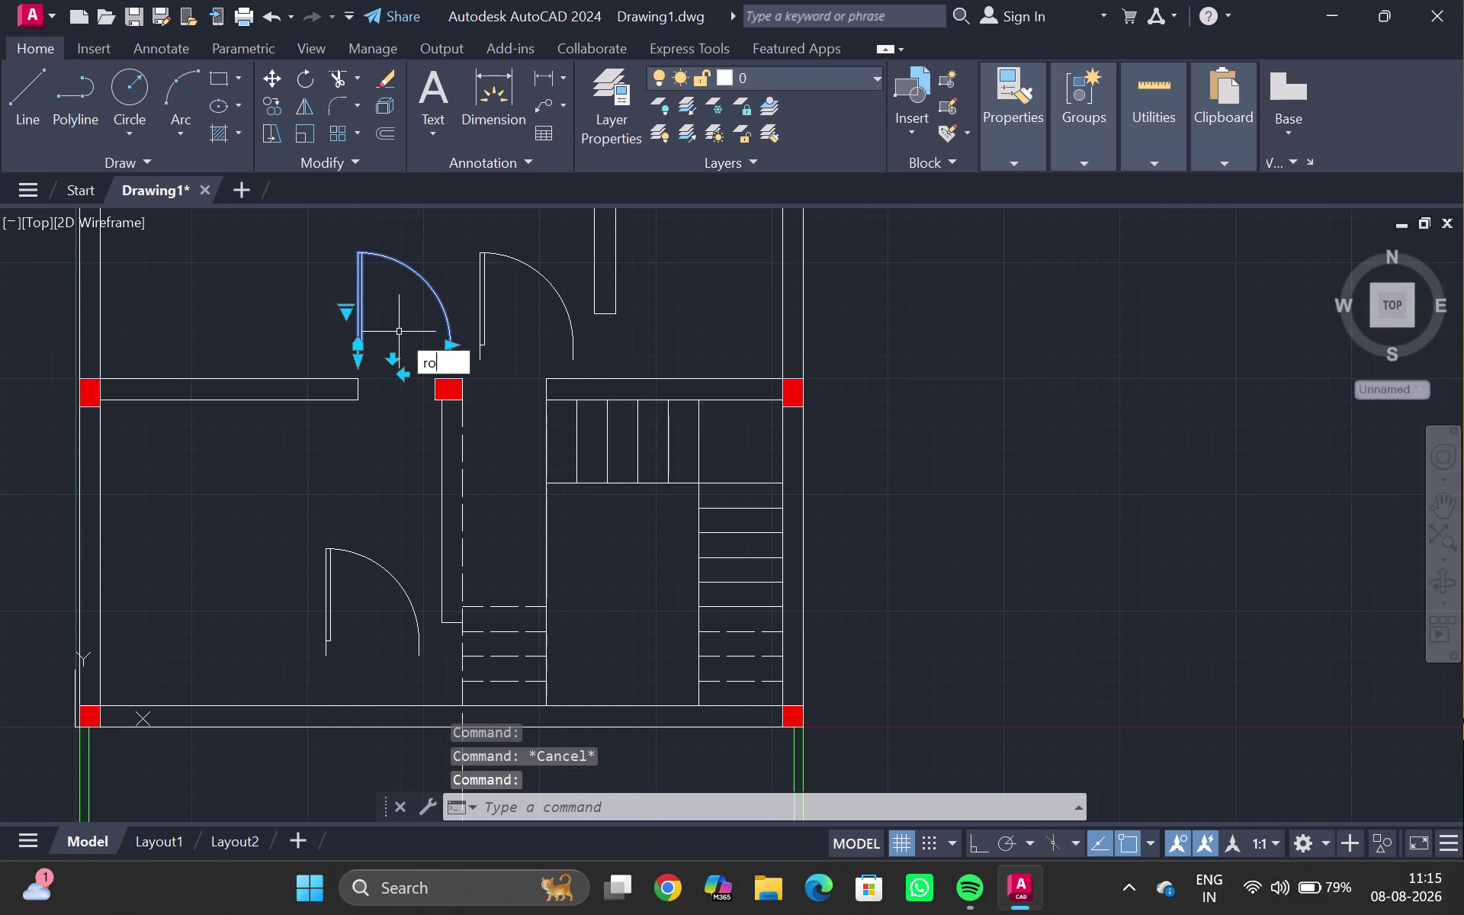
drag(357, 295, 365, 301)
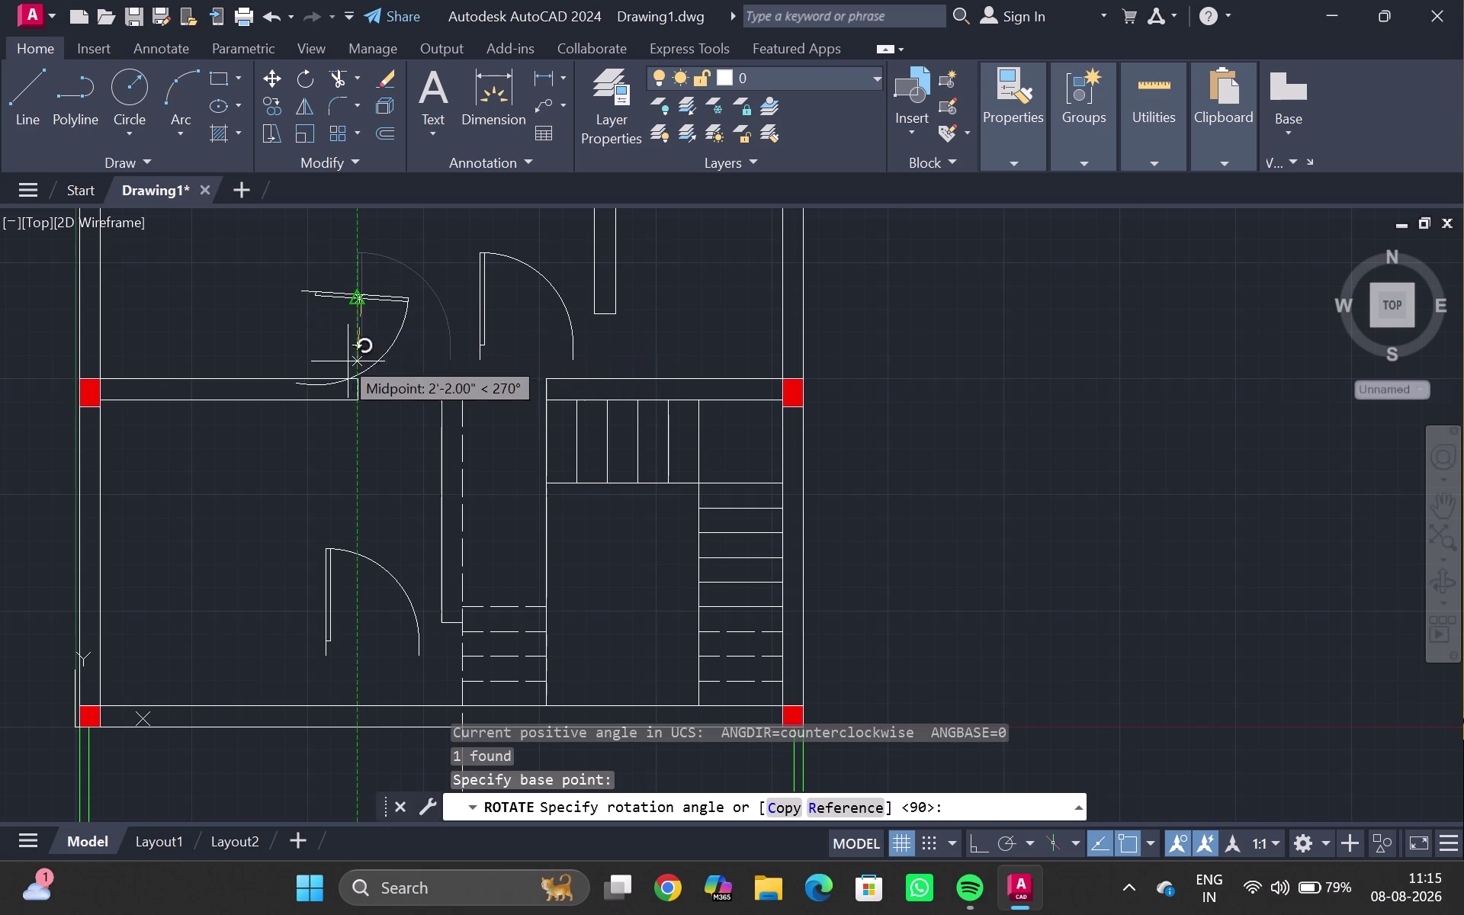
click(280, 294)
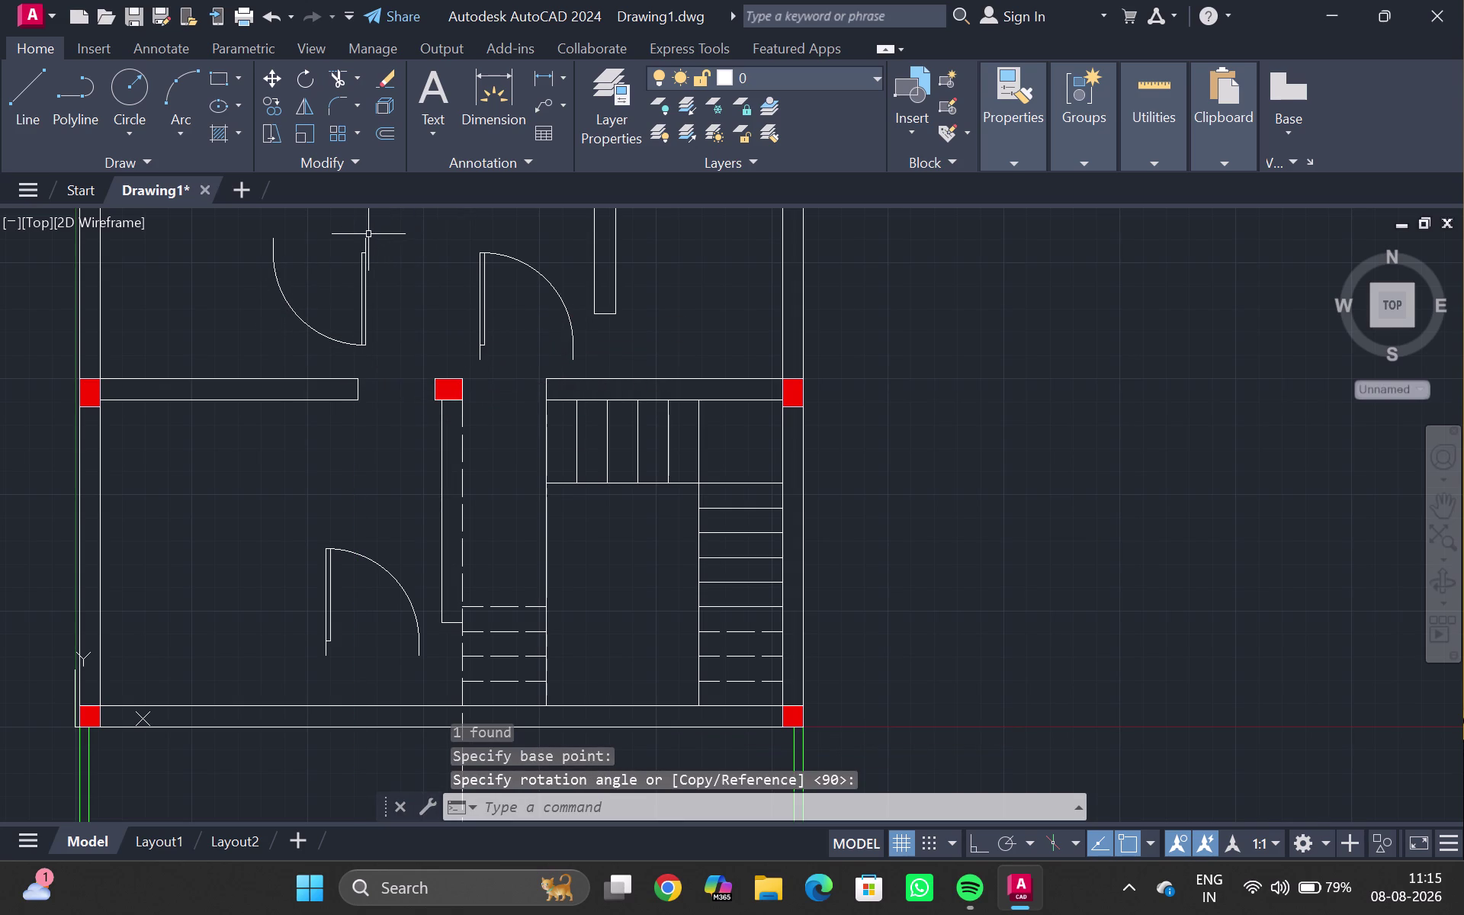
Copy the rotated door swing into the opening beside the central column.
text(co)
key(Return)
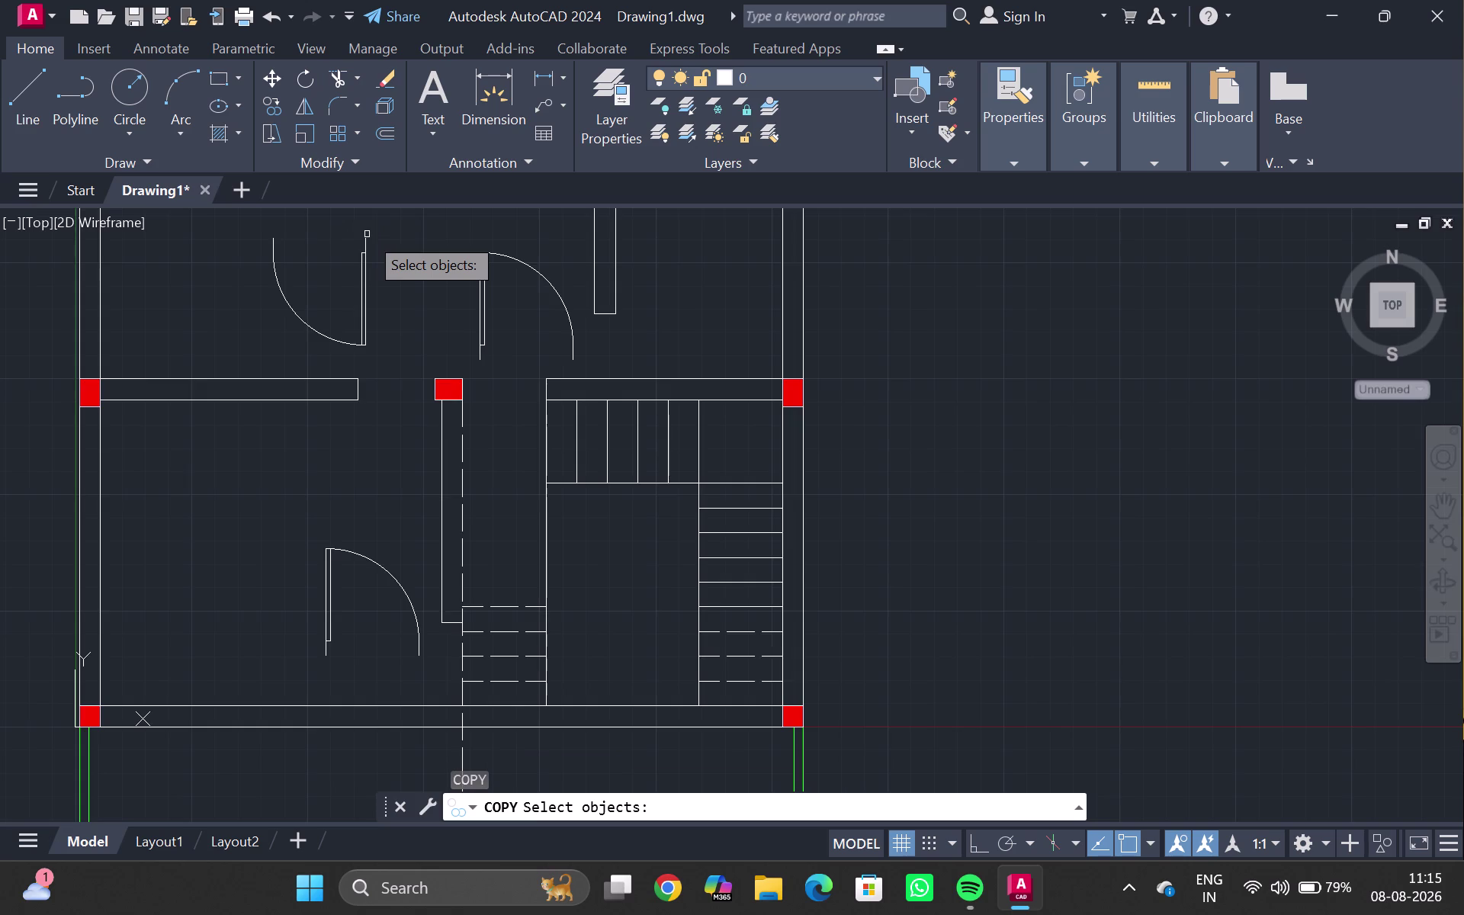
scroll(up, 3)
click(362, 249)
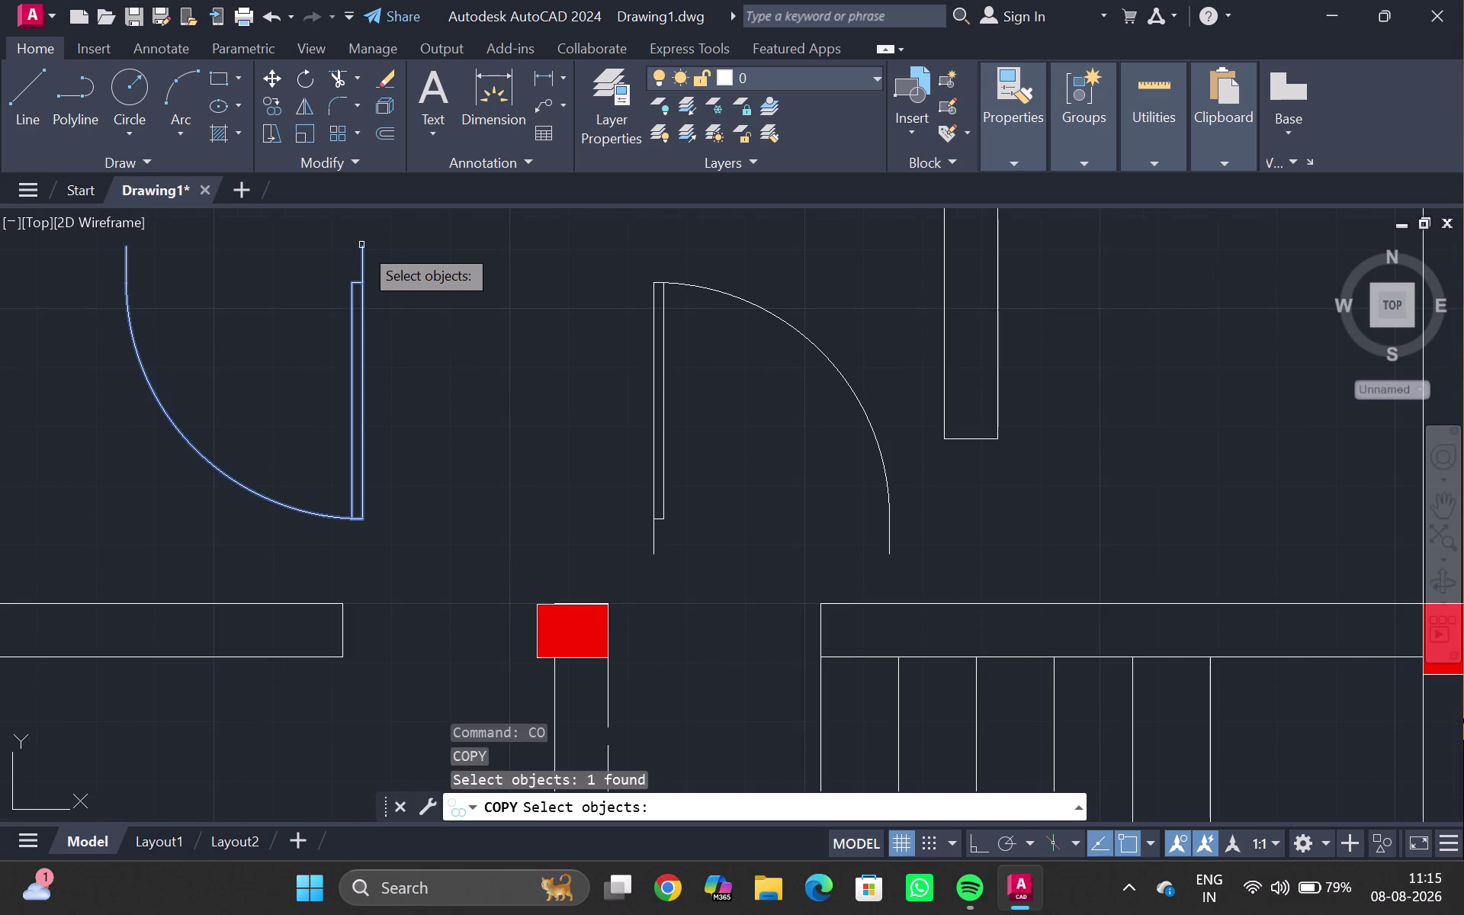
click(361, 246)
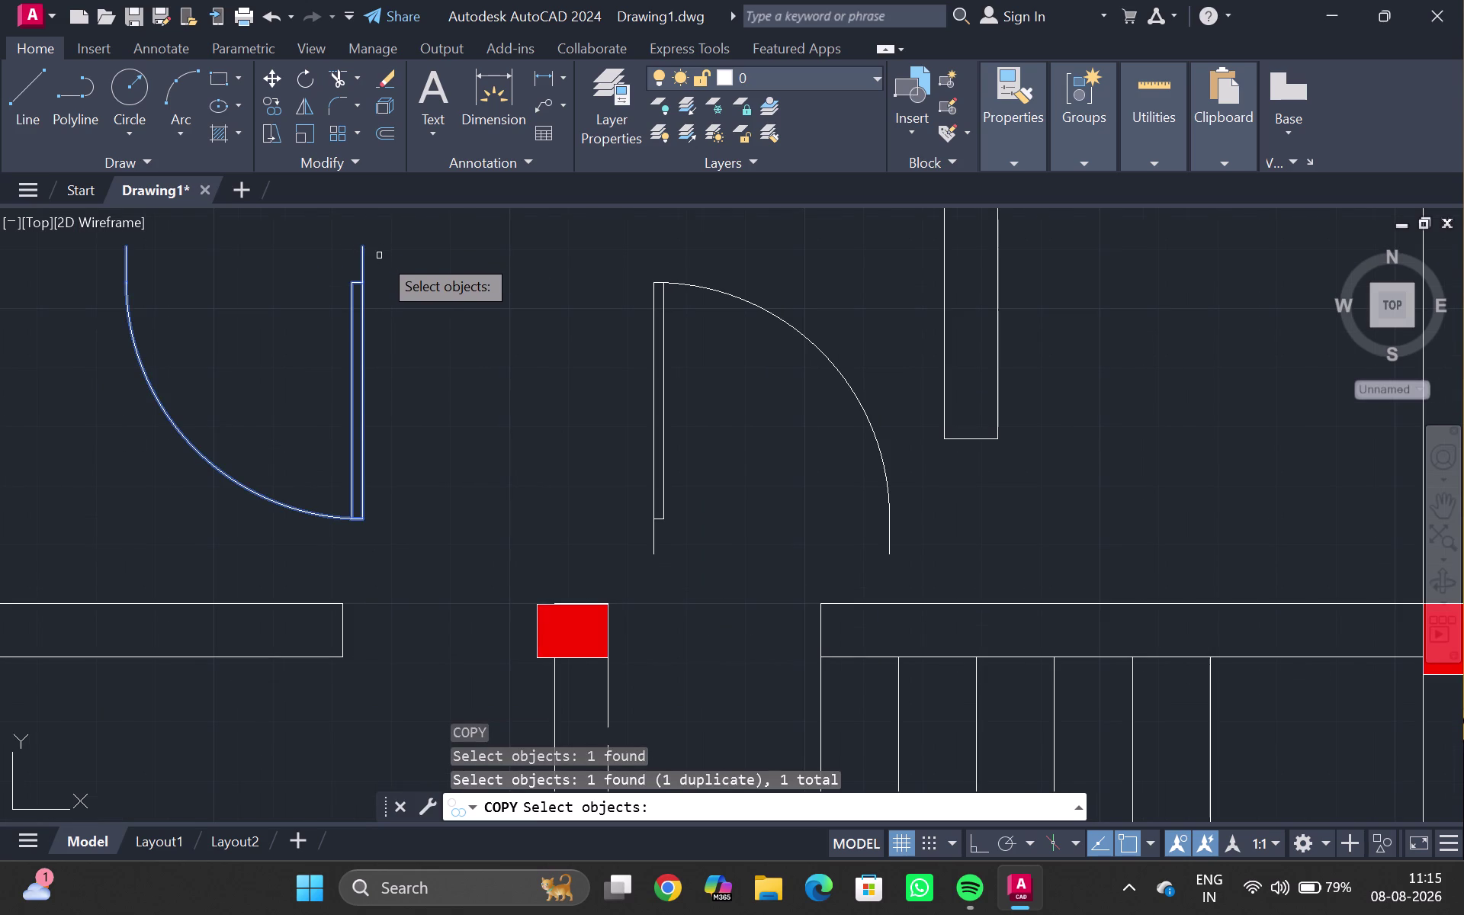
key(Return)
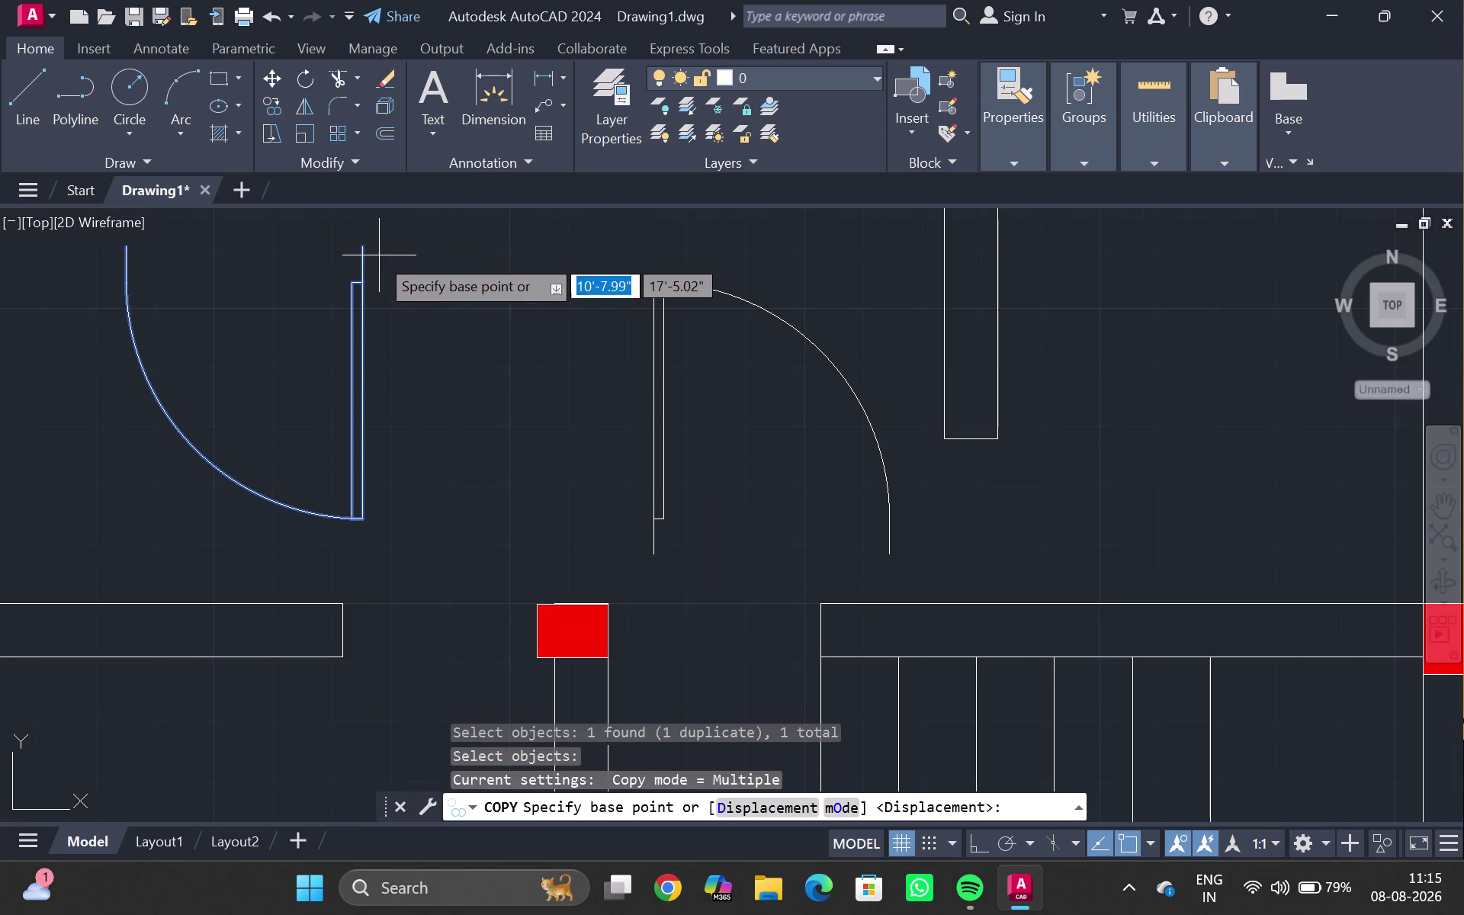
click(359, 251)
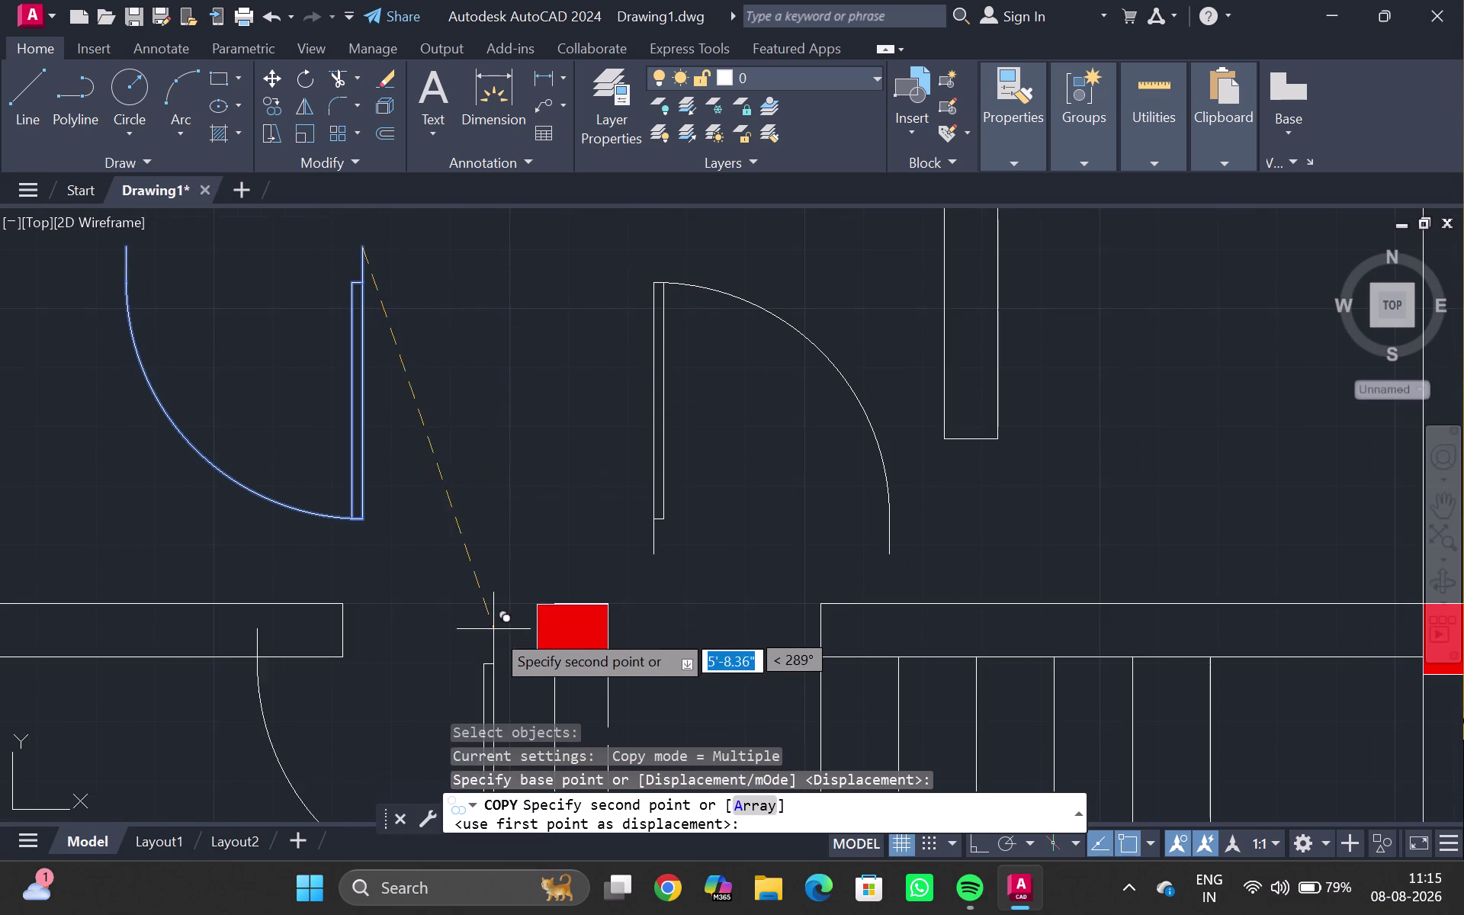
click(536, 602)
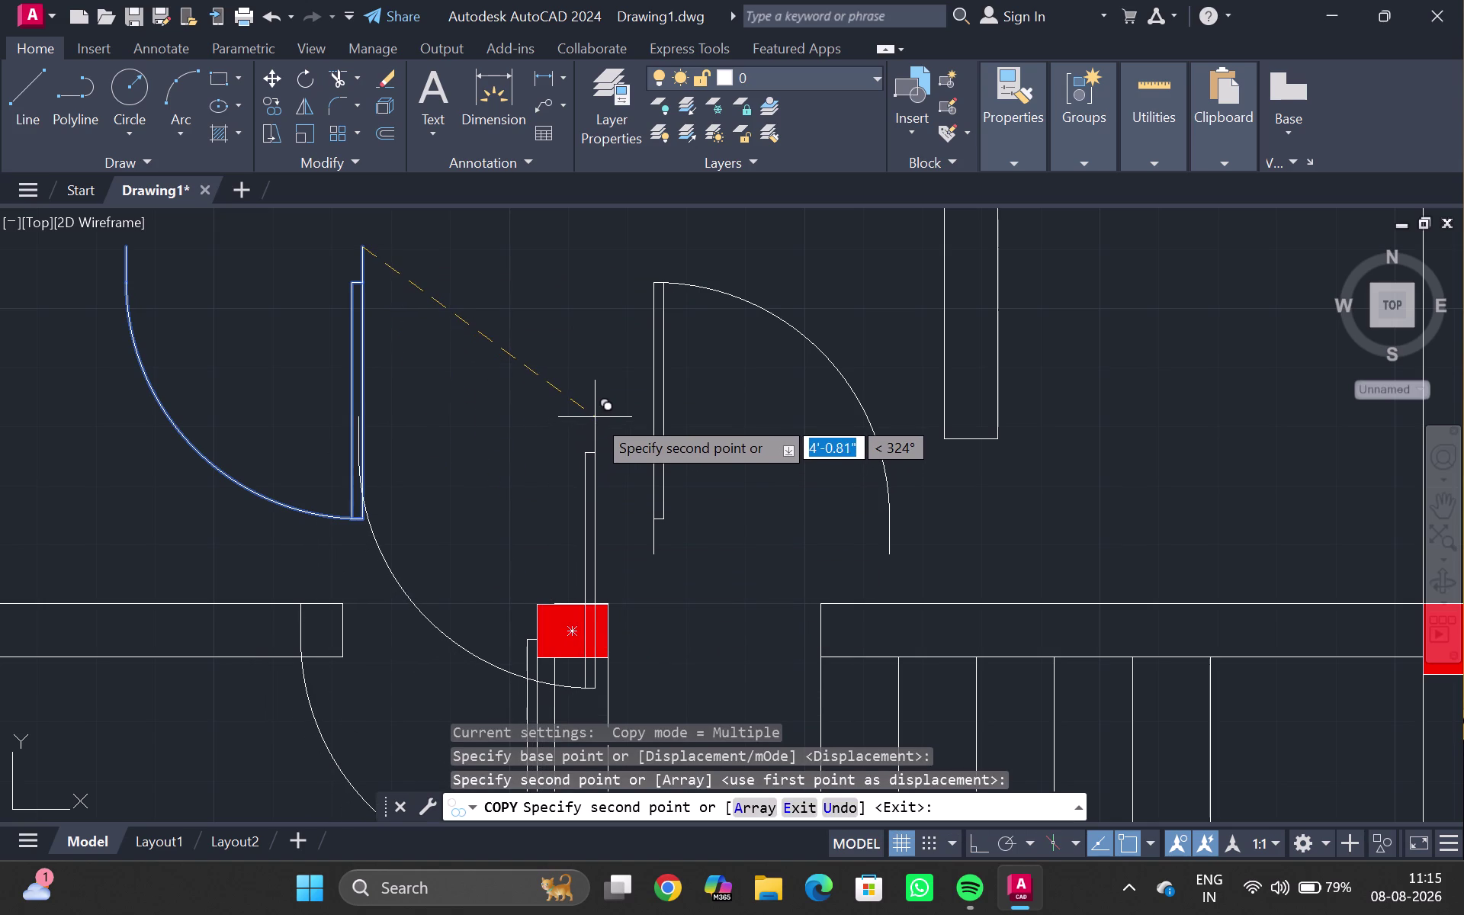
key(Escape)
Select the upper door swing near the central column and start MI mirroring.
scroll(down, 3)
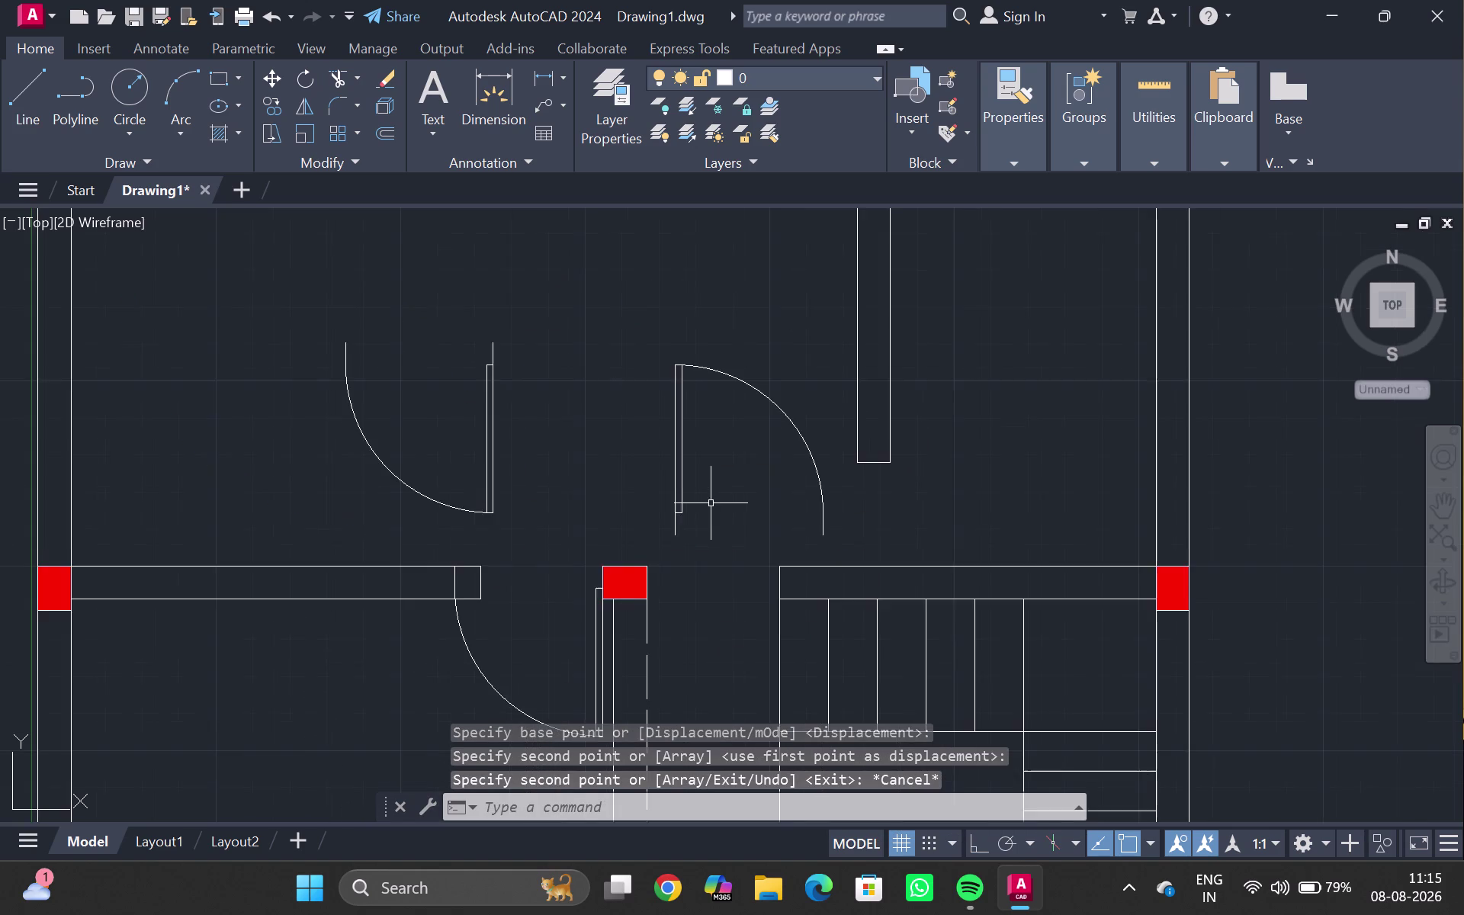
middle_drag(710, 503, 668, 465)
click(634, 429)
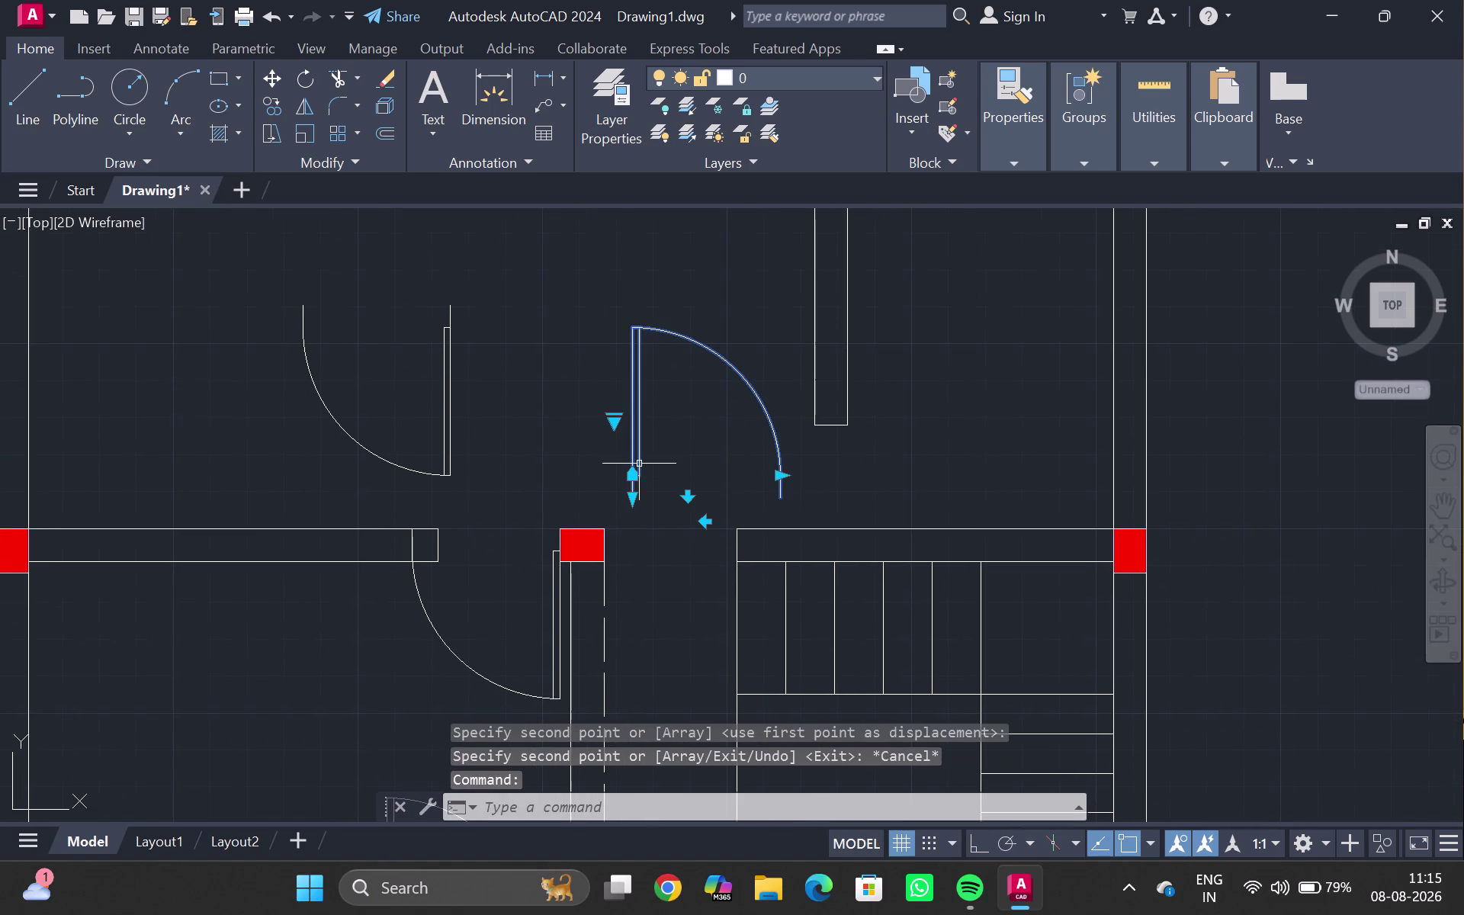
text(mi)
key(Return)
Abandon the first mirror attempt and restart mirroring the upper door.
drag(609, 516, 796, 516)
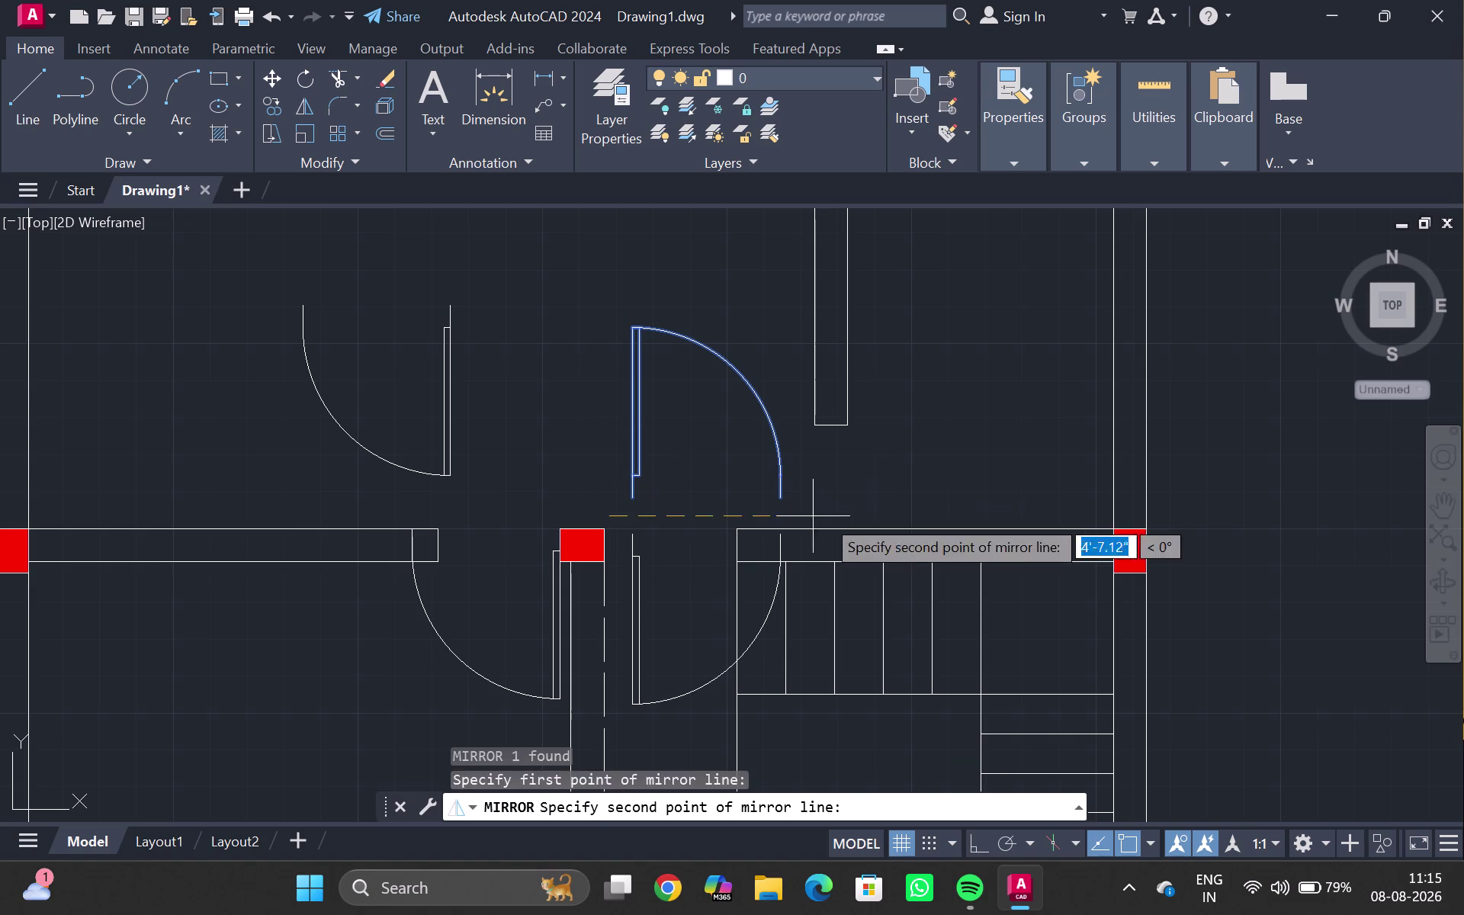
click(908, 514)
key(Escape)
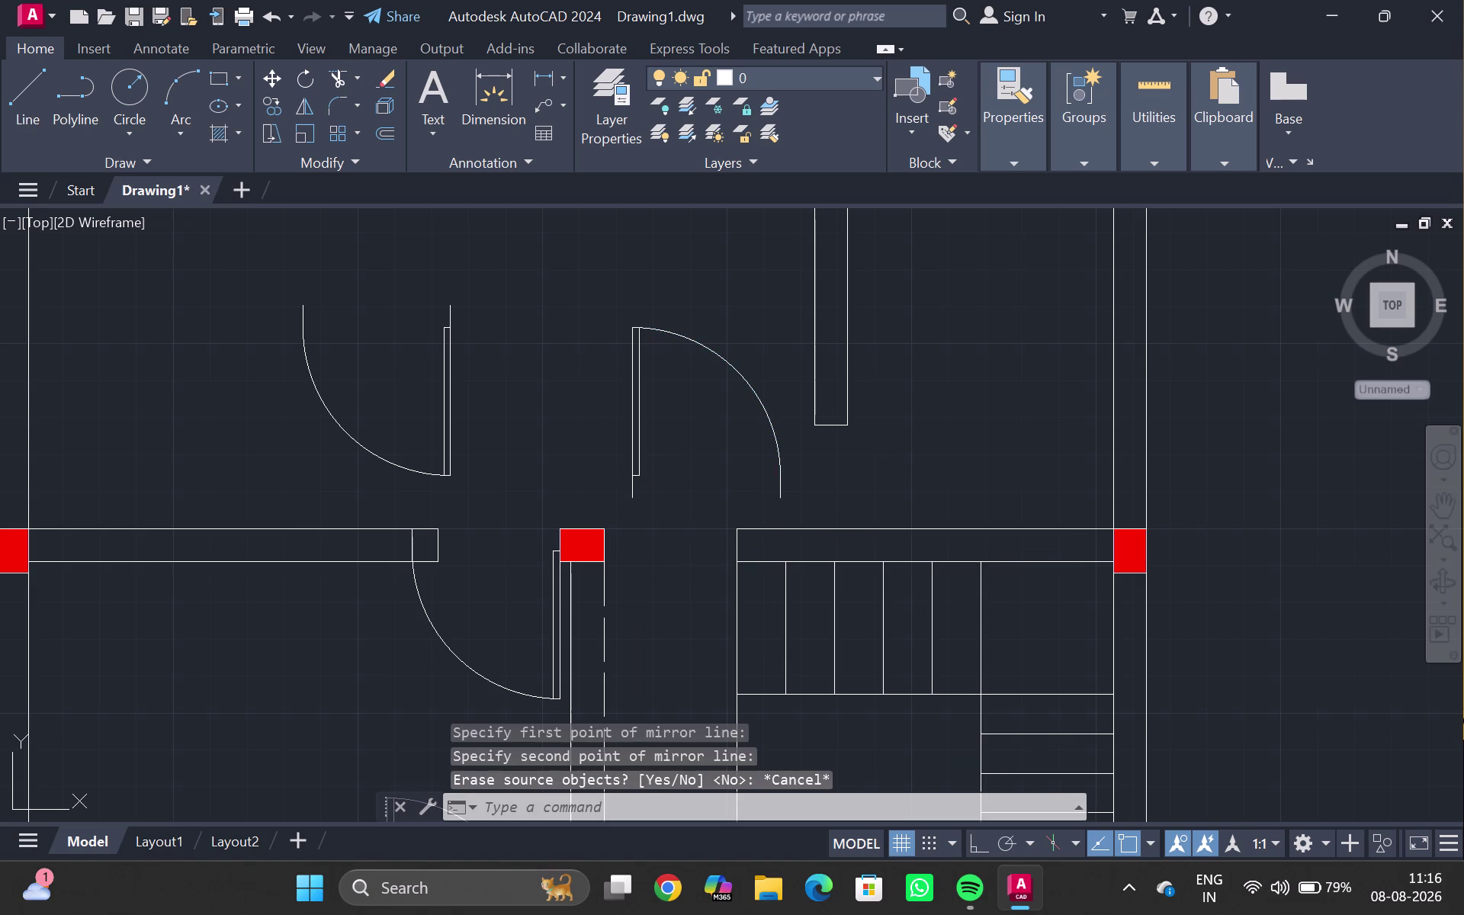
click(637, 406)
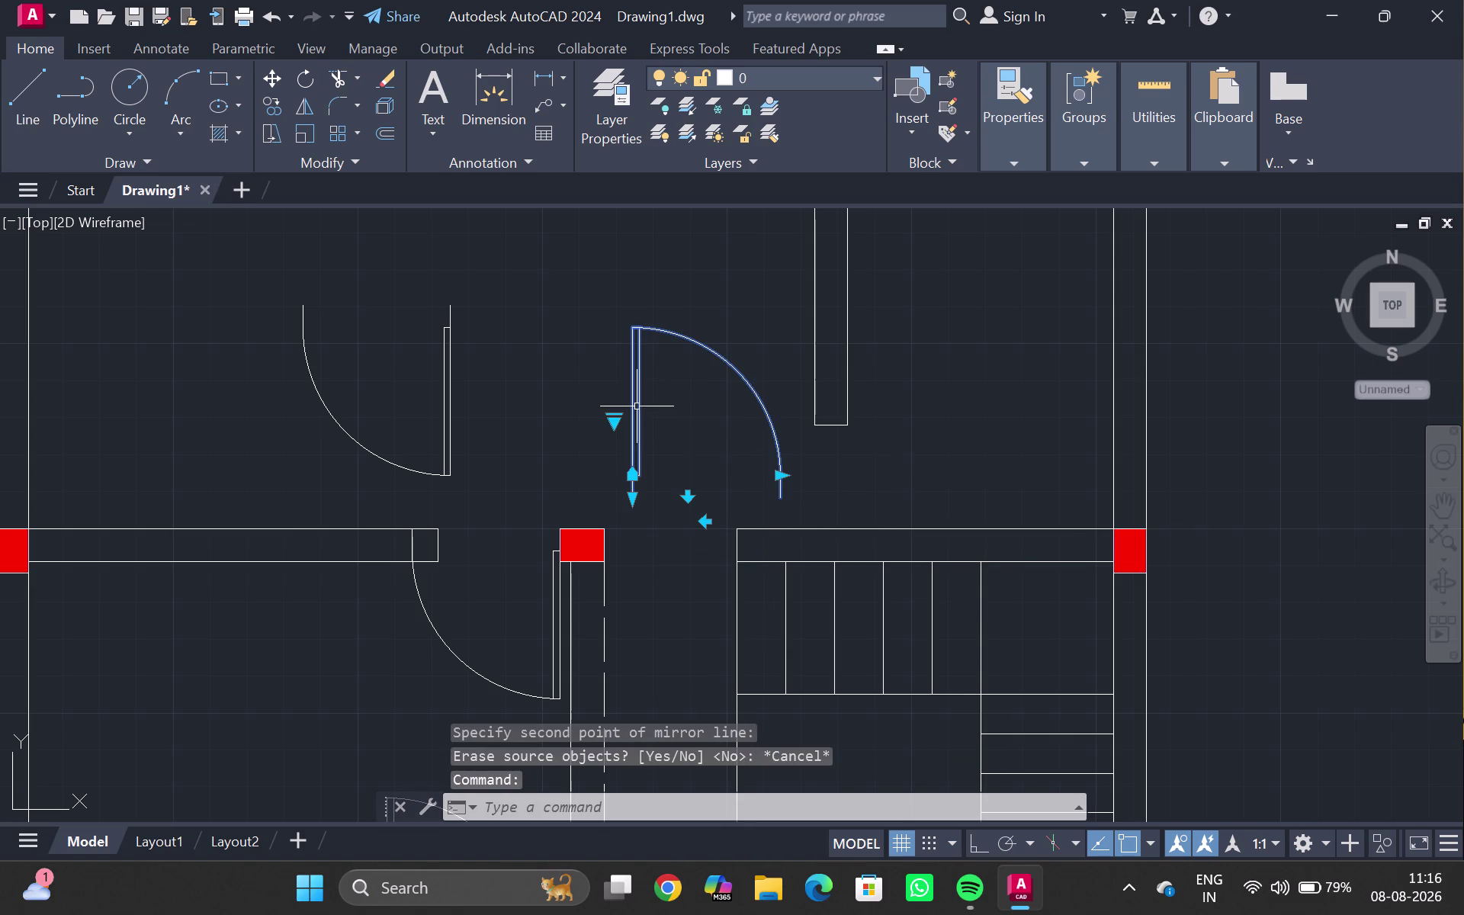
text(mi)
key(Return)
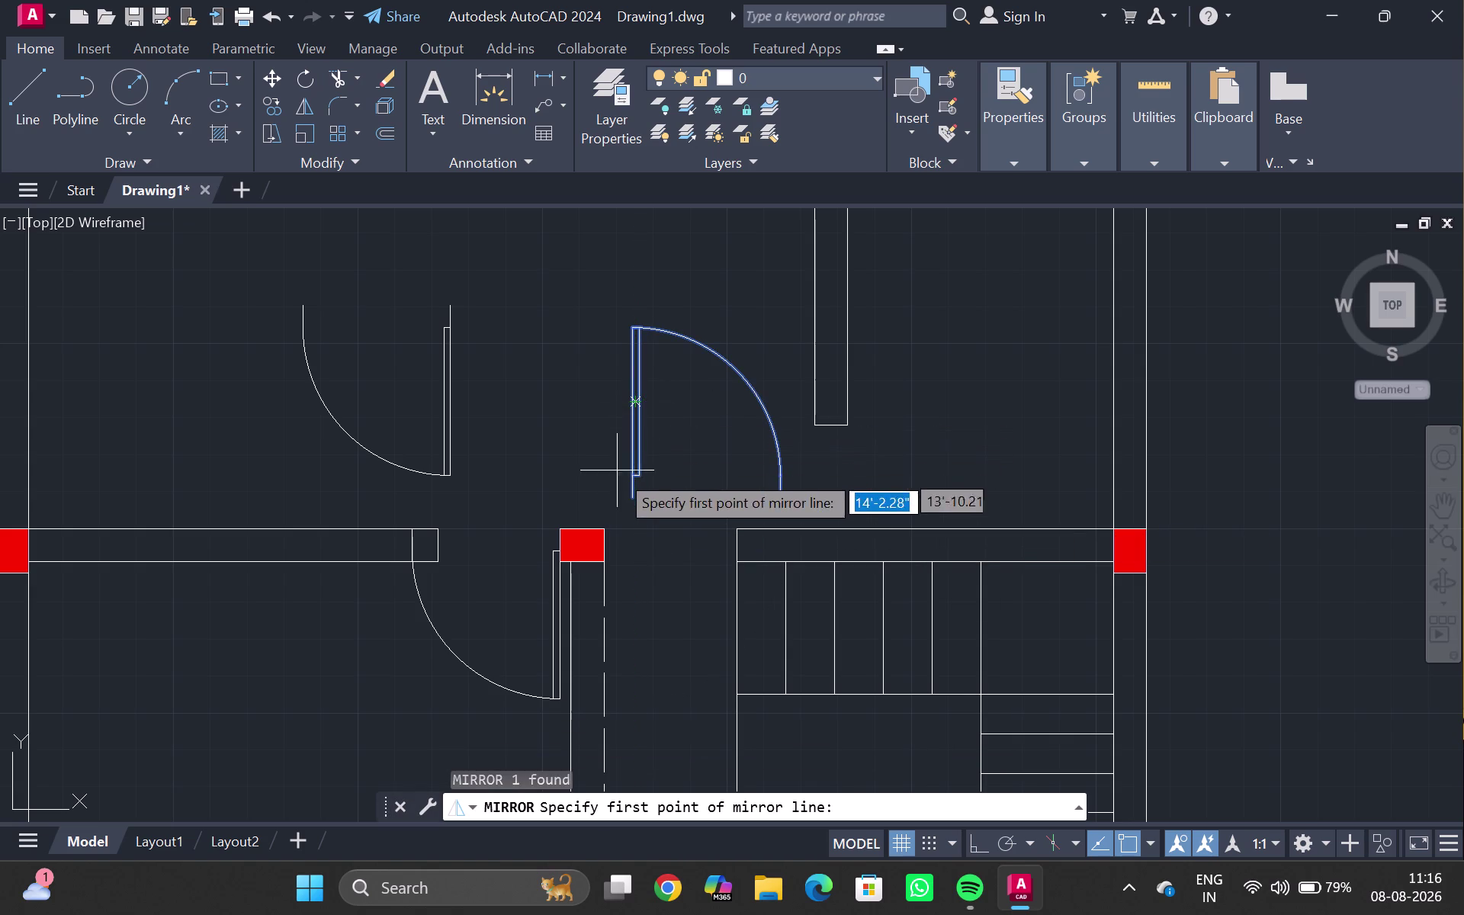
Mirror the door downward across a horizontal line, removing the original.
click(617, 523)
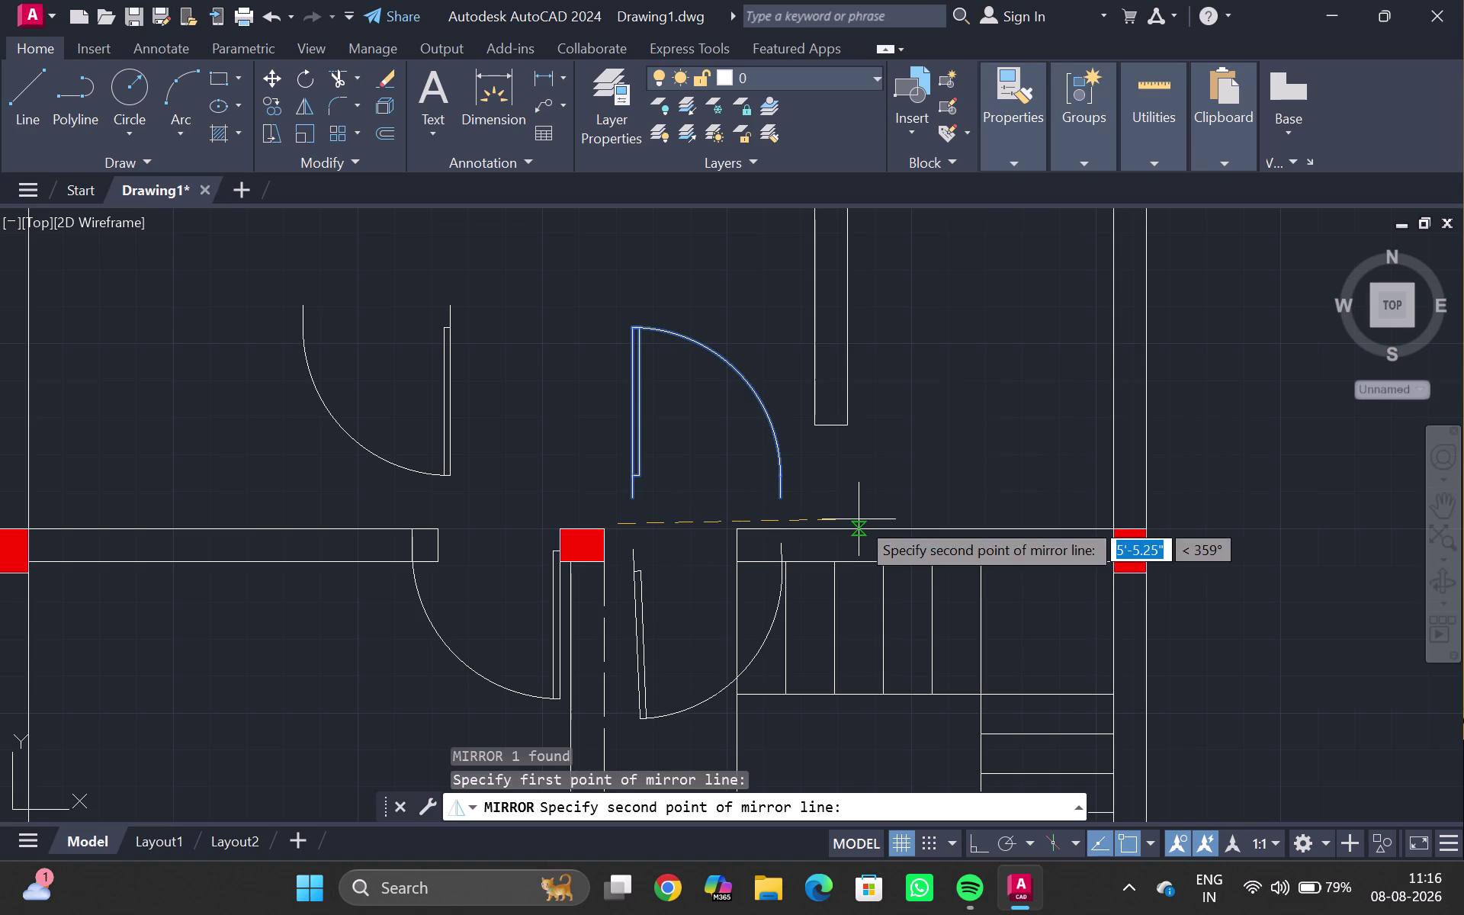
key(ctrl+F8)
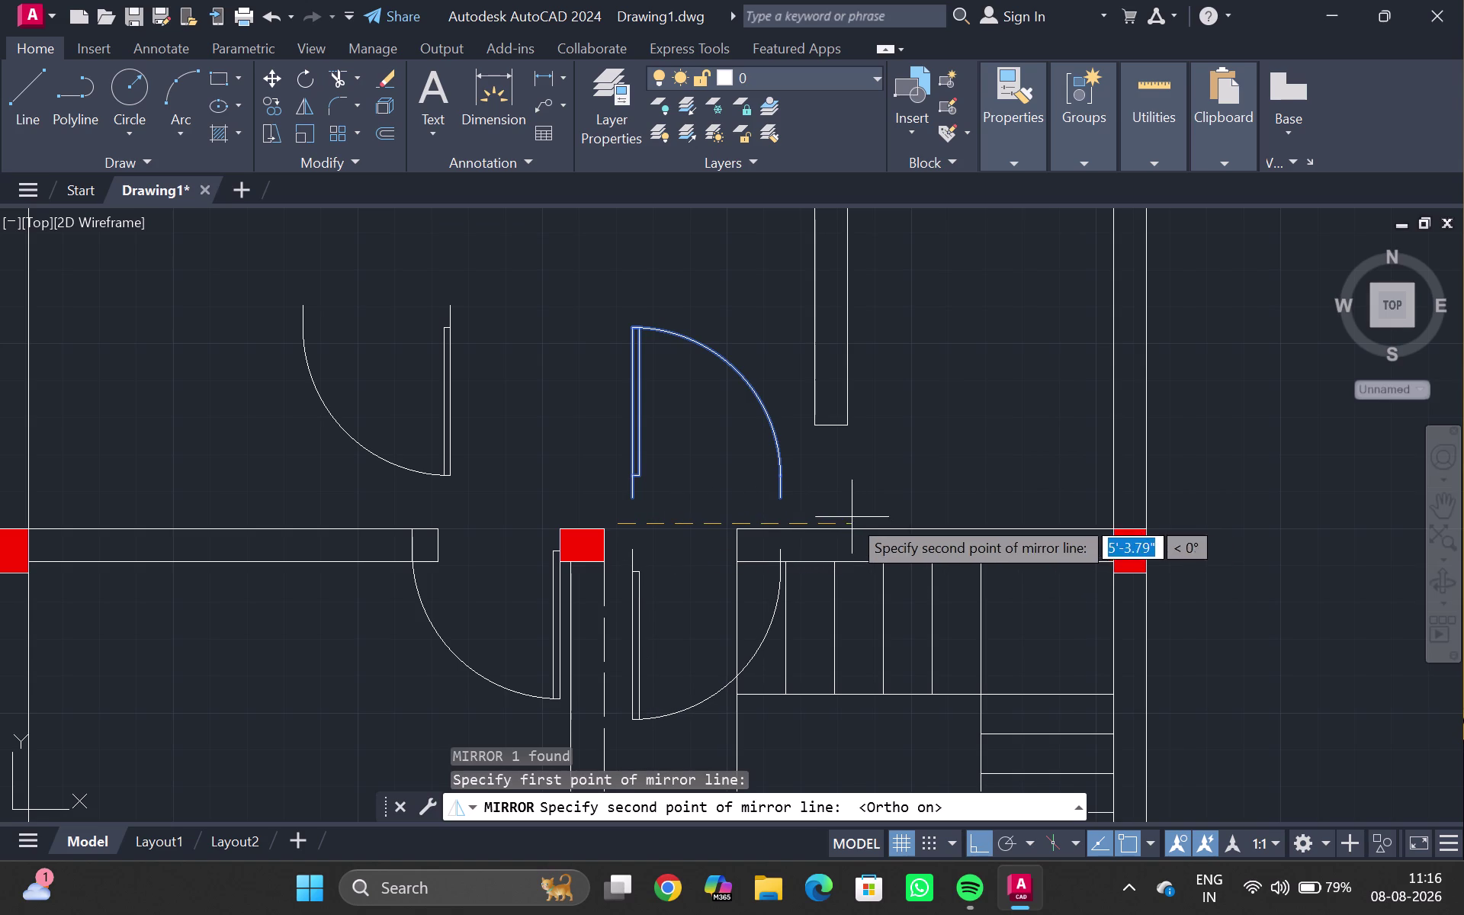
click(848, 511)
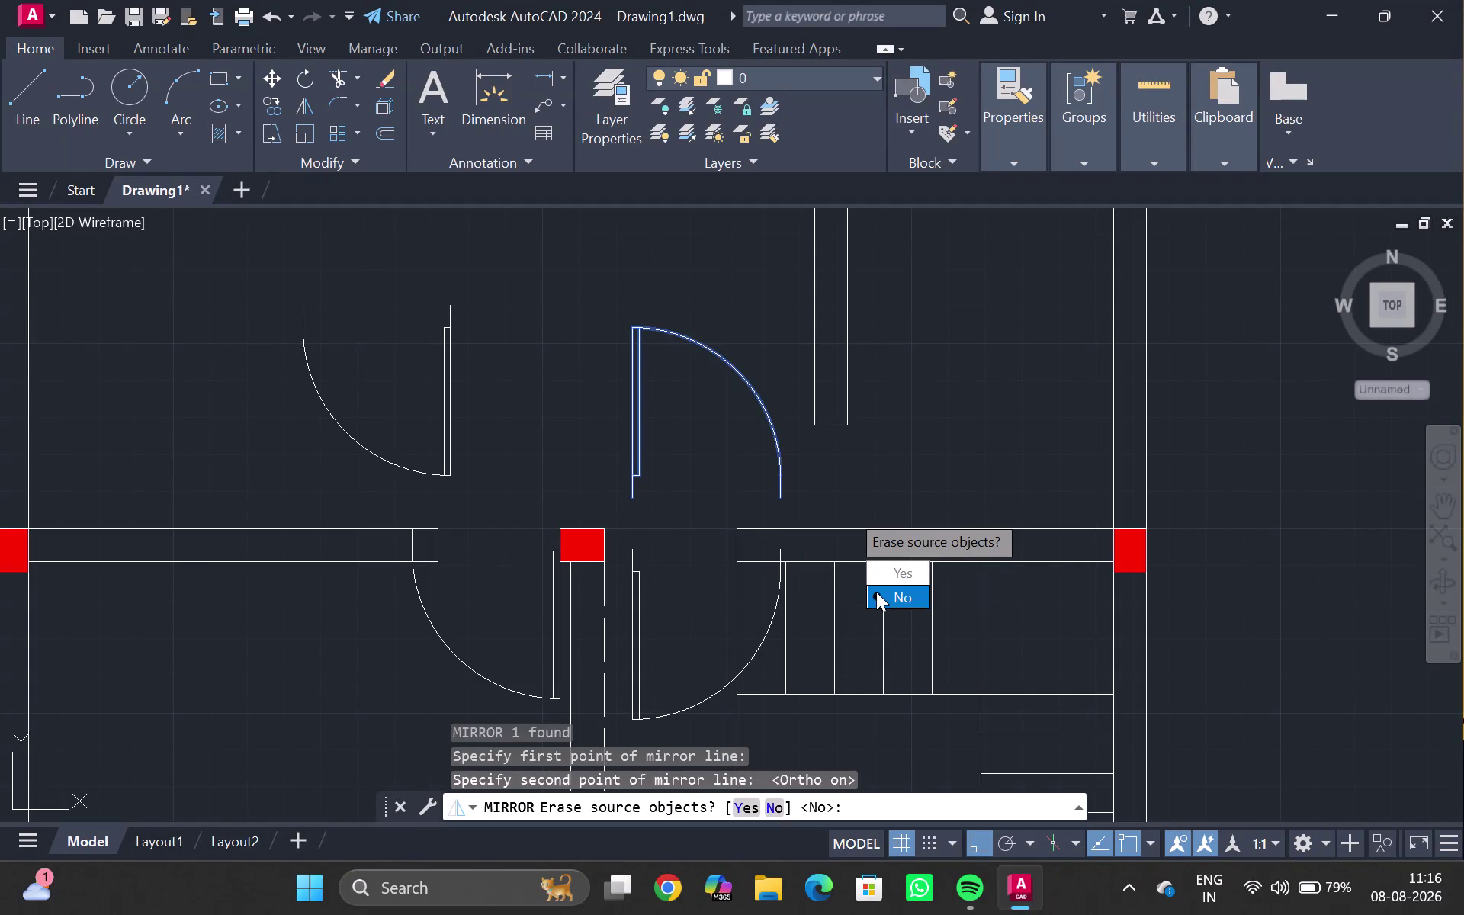
drag(890, 571, 847, 511)
key(Escape)
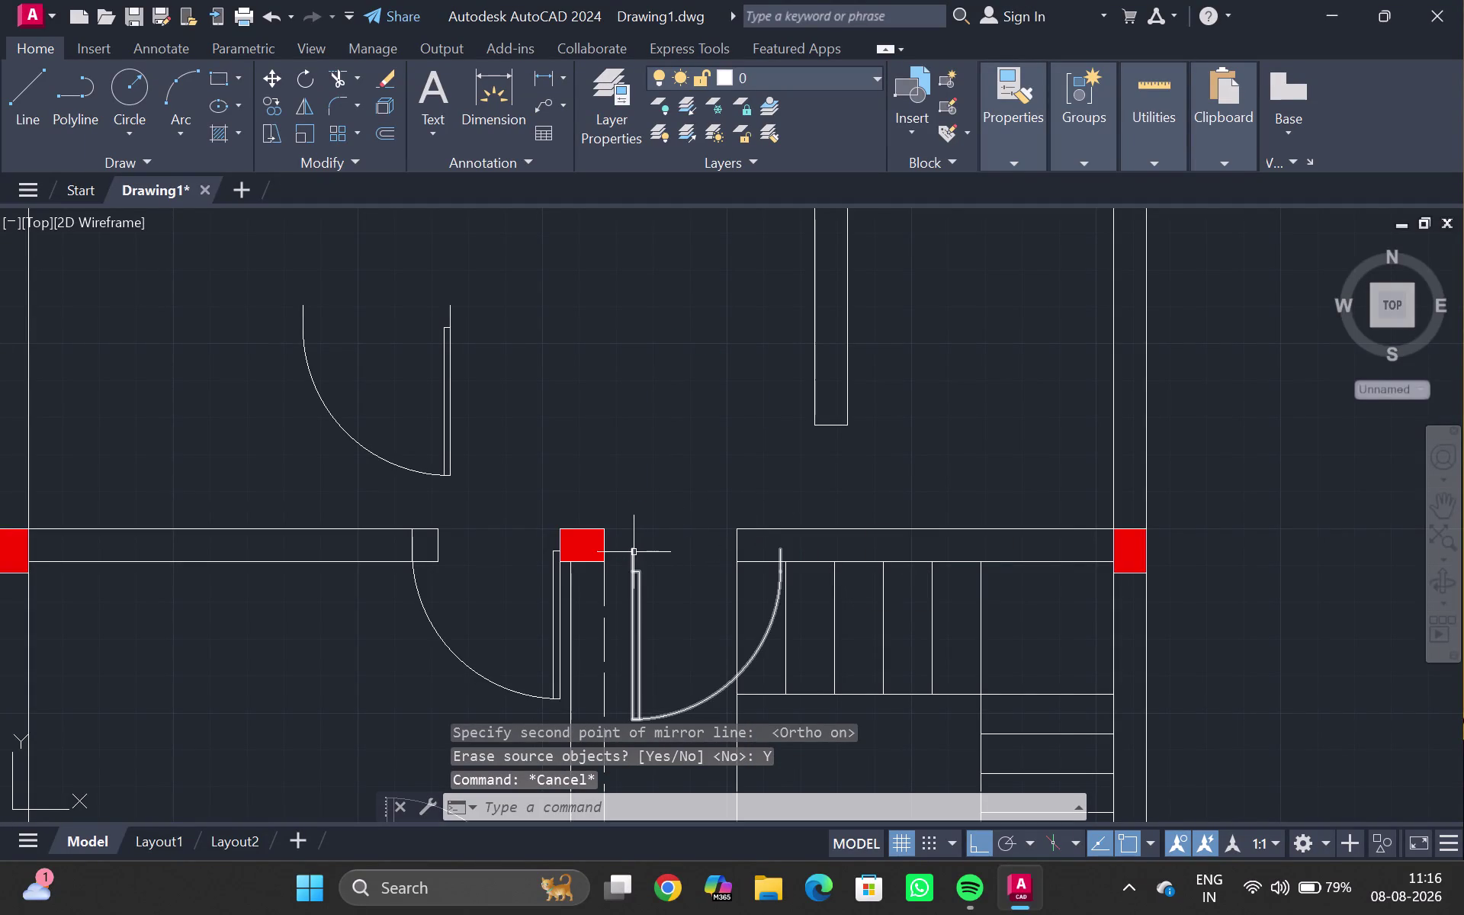
click(634, 552)
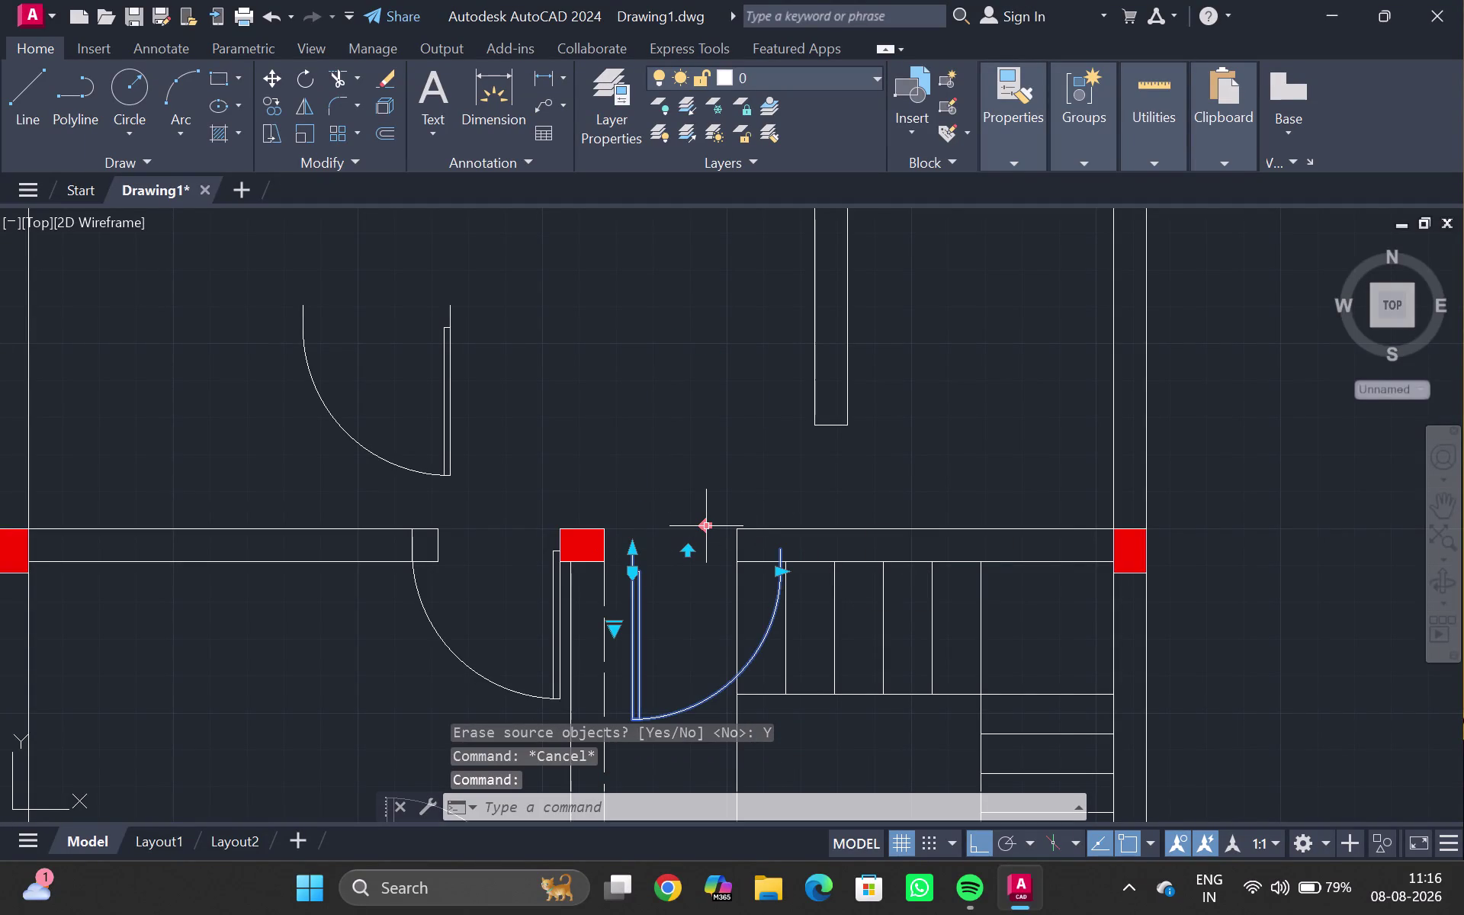
key(m)
key(Return)
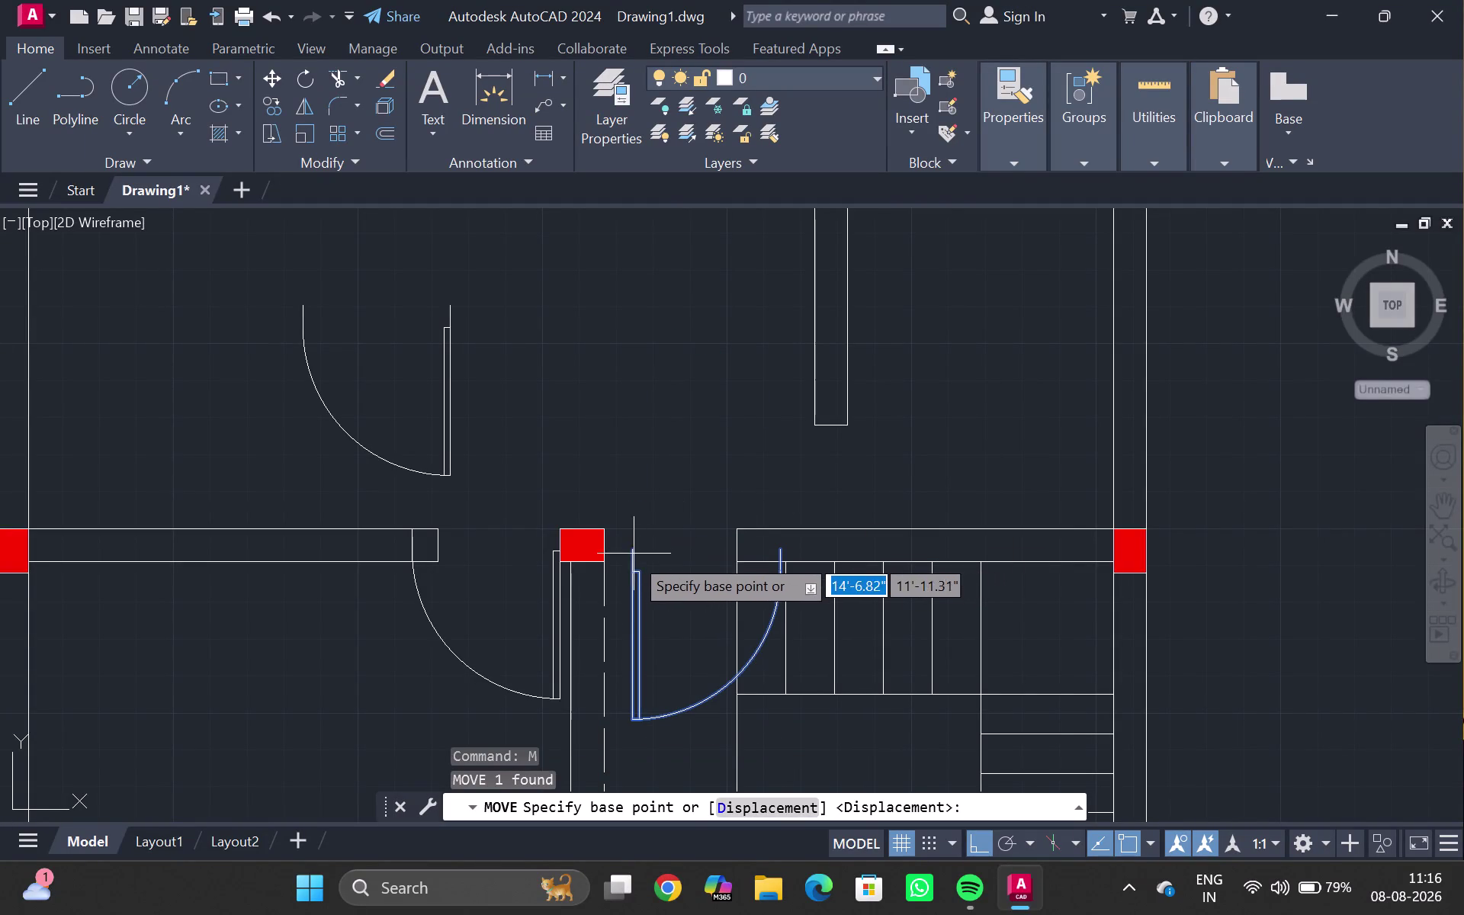
Begin shifting the door into the opening beside the column, then cancel the move.
click(630, 555)
click(598, 533)
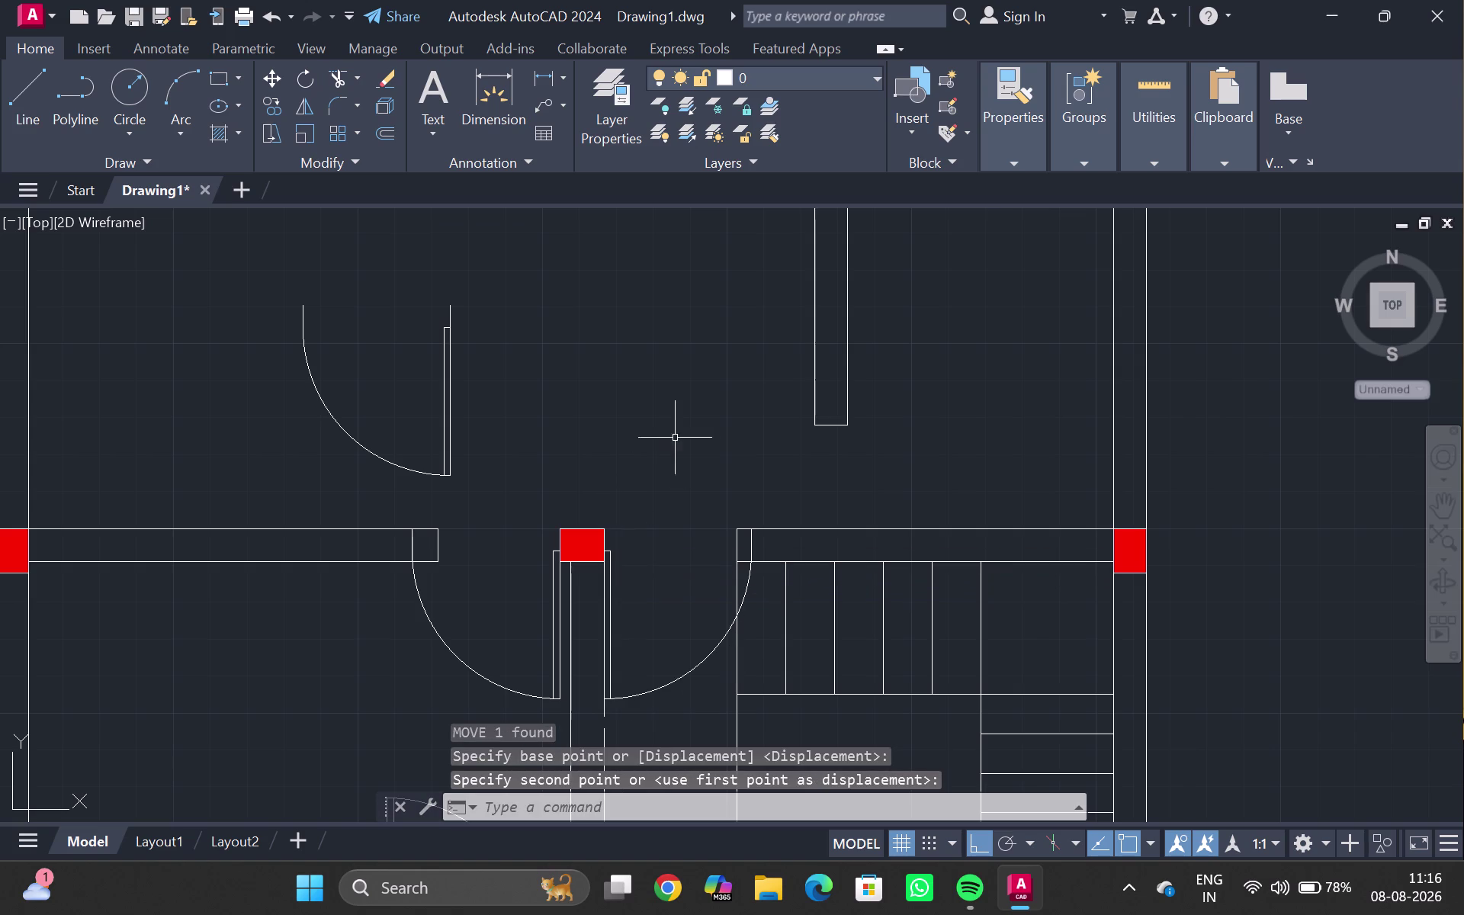
key(Escape)
Pan out to the whole plan and erase the stray line near the new door.
scroll(down, 3)
middle_drag(712, 448, 708, 225)
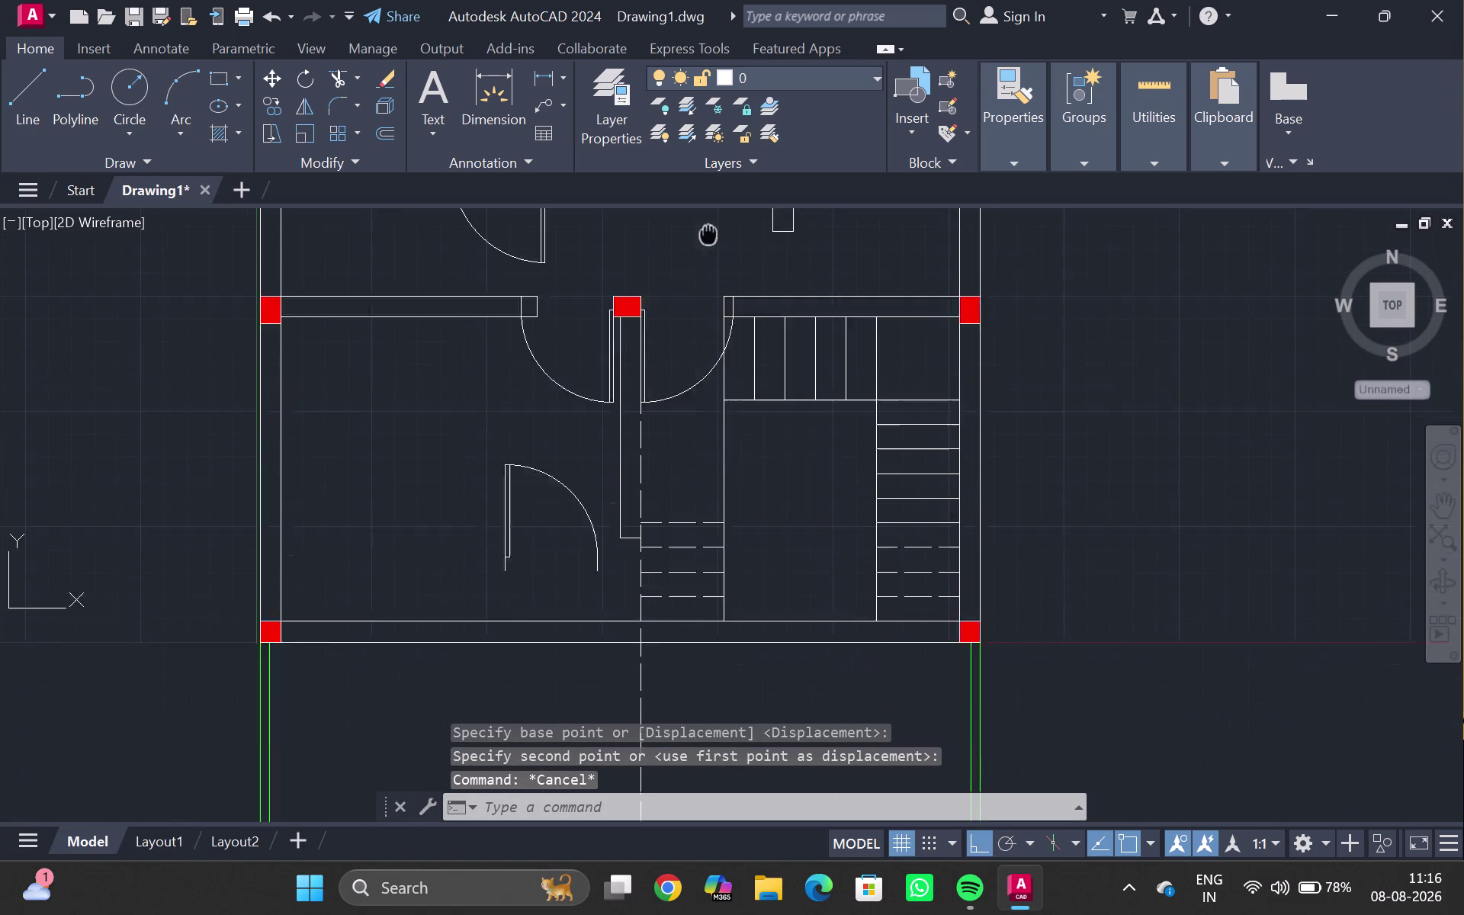
middle_drag(708, 225, 708, 201)
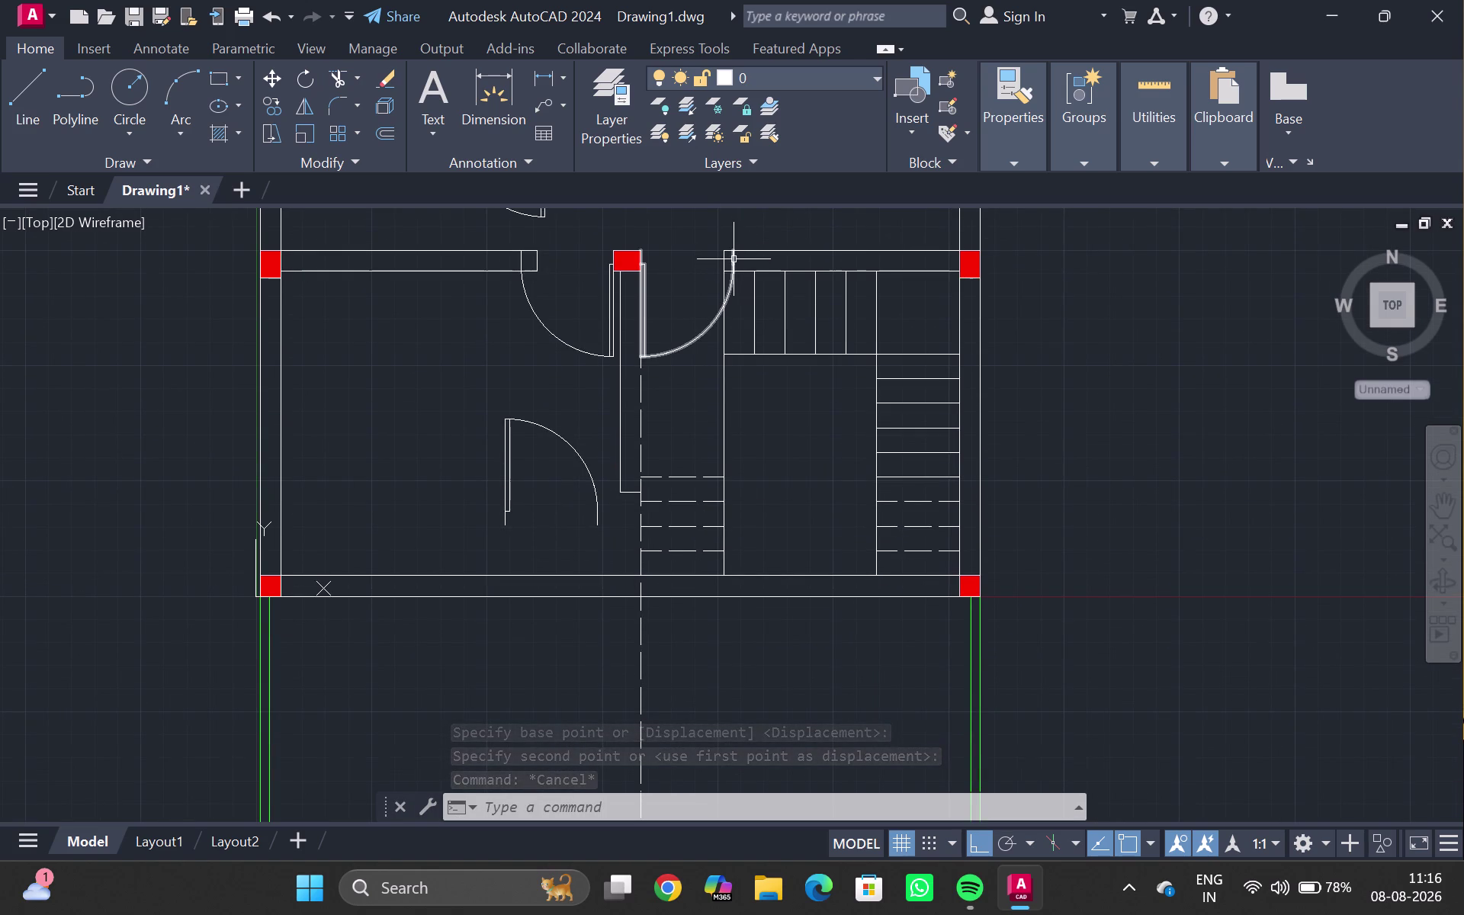
middle_drag(734, 259, 720, 280)
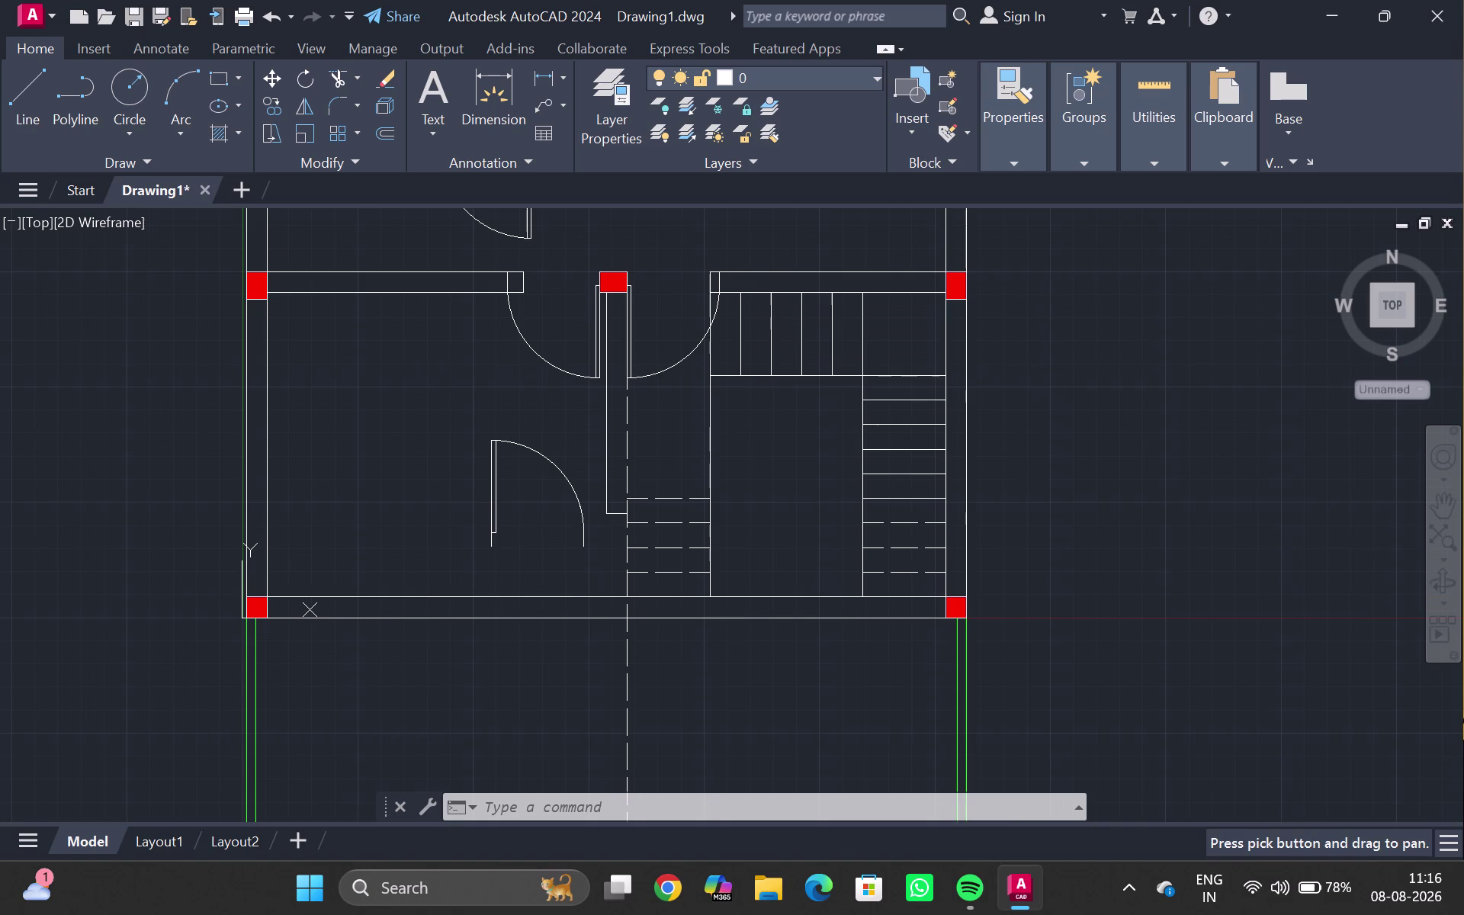
click(710, 353)
key(Delete)
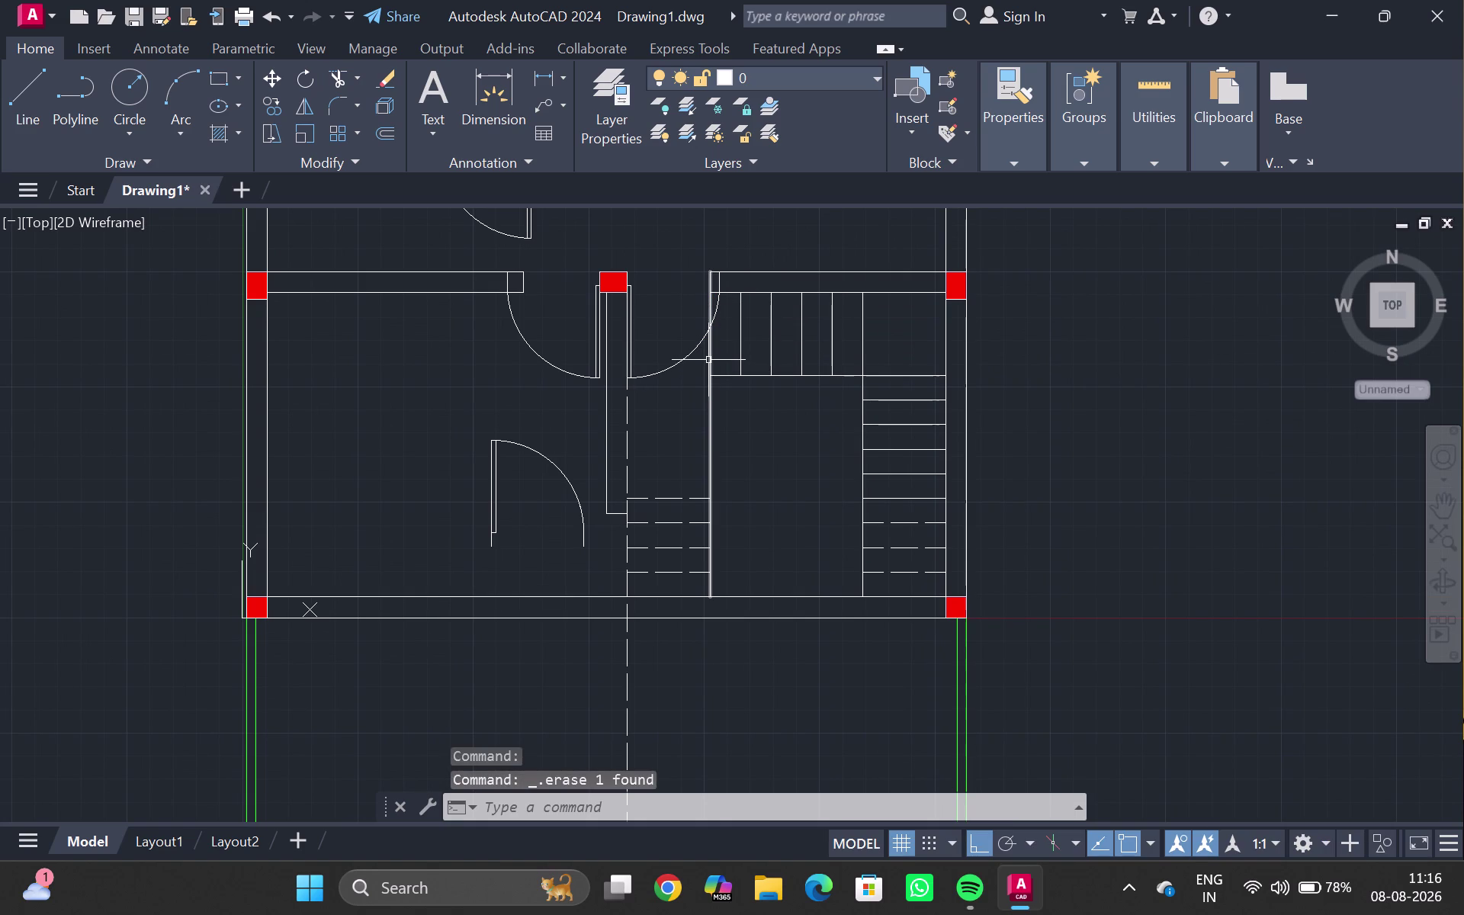
scroll(up, 3)
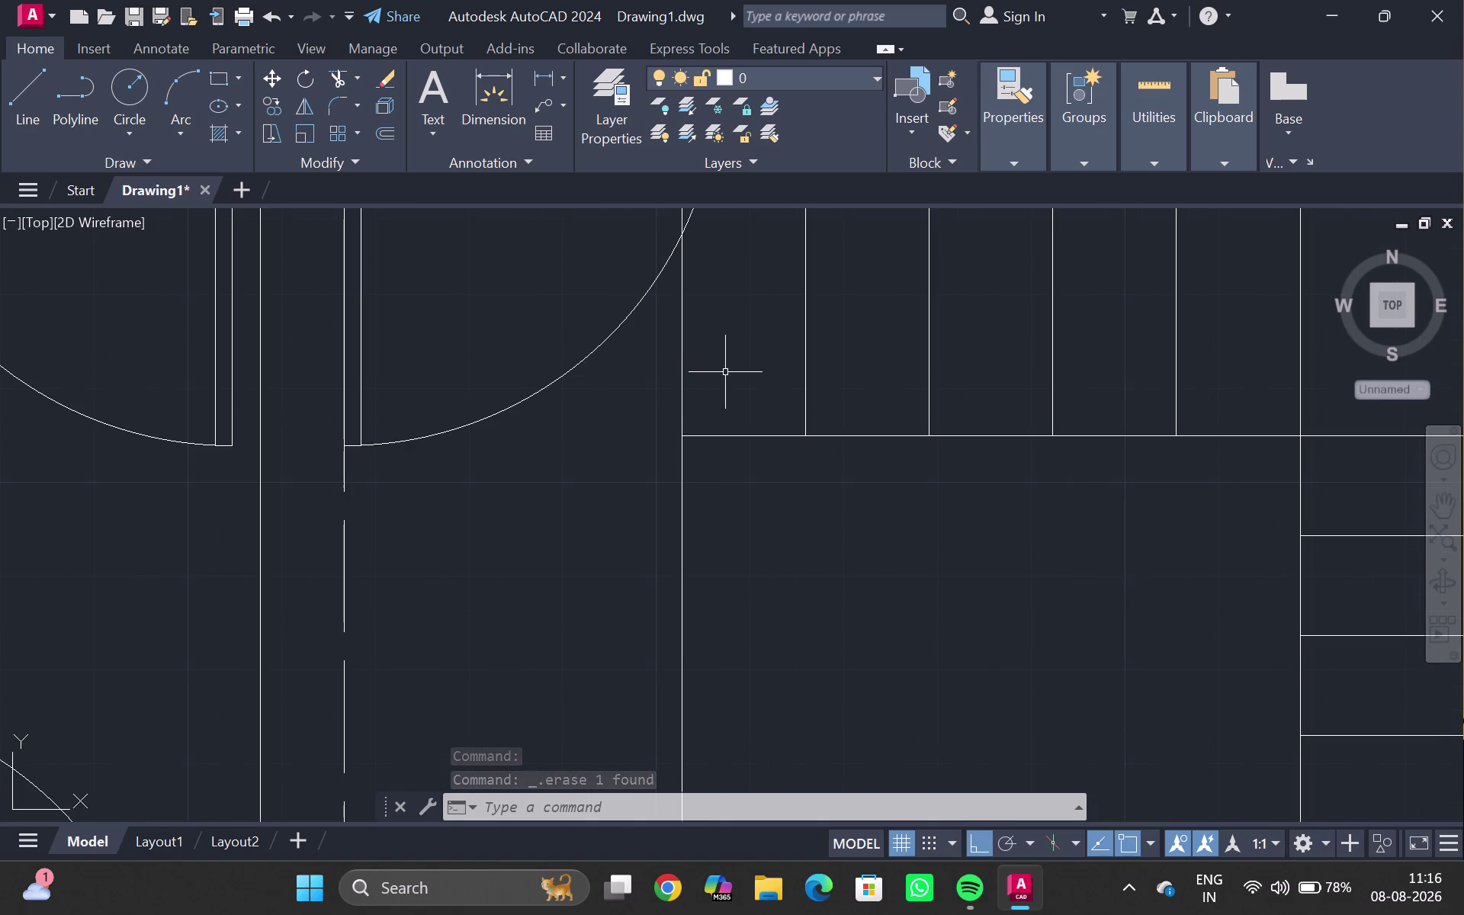
Trim leftover lines crossing the upper door opening near the door arc.
text(tr)
key(Return)
drag(726, 371, 706, 371)
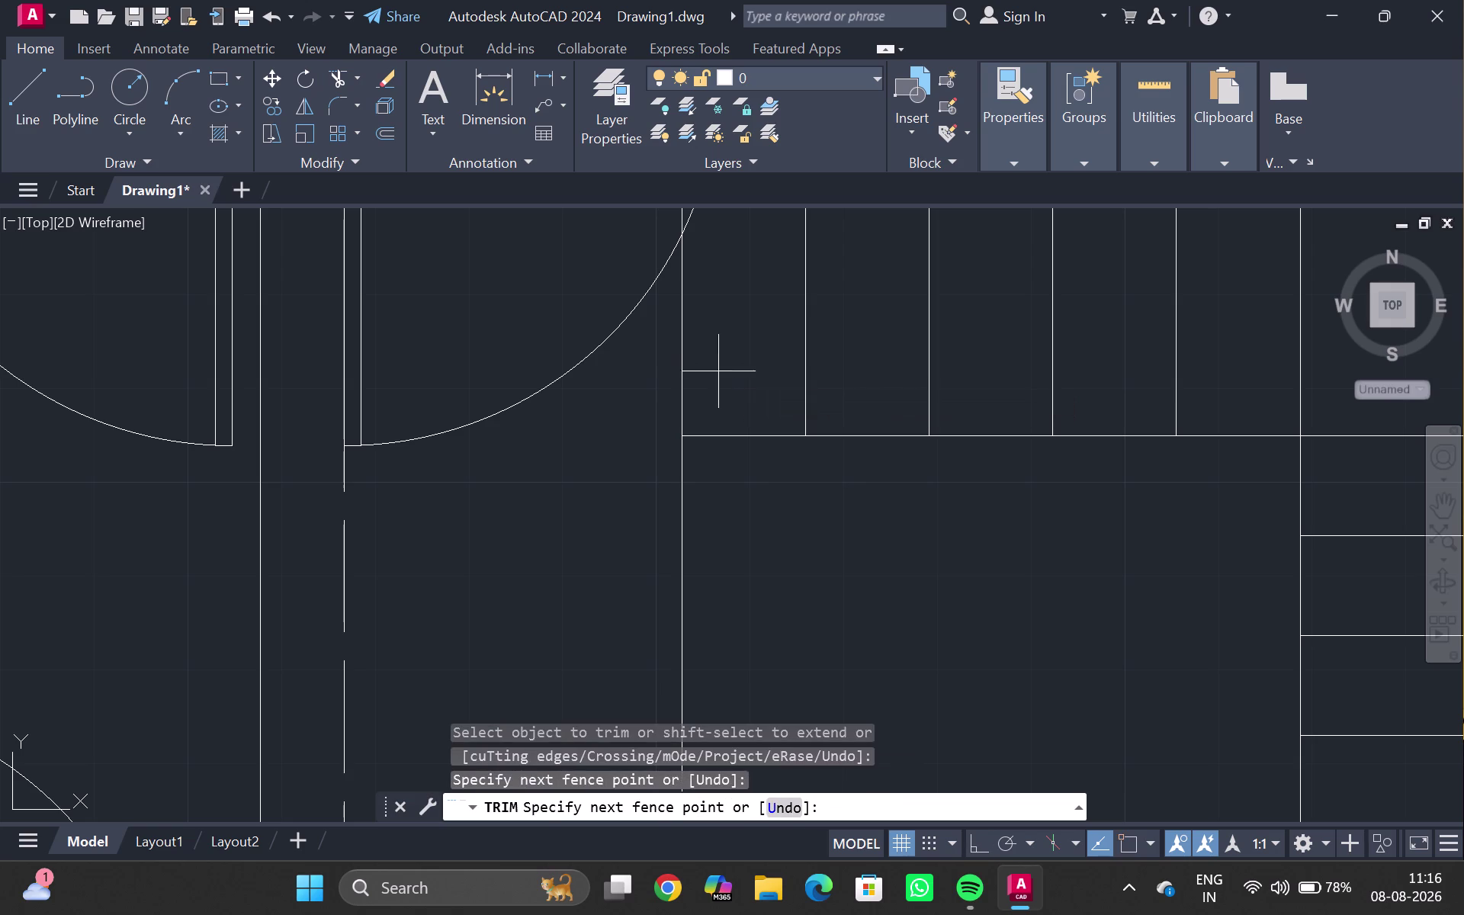
drag(706, 371, 647, 437)
scroll(down, 3)
middle_drag(686, 371, 670, 464)
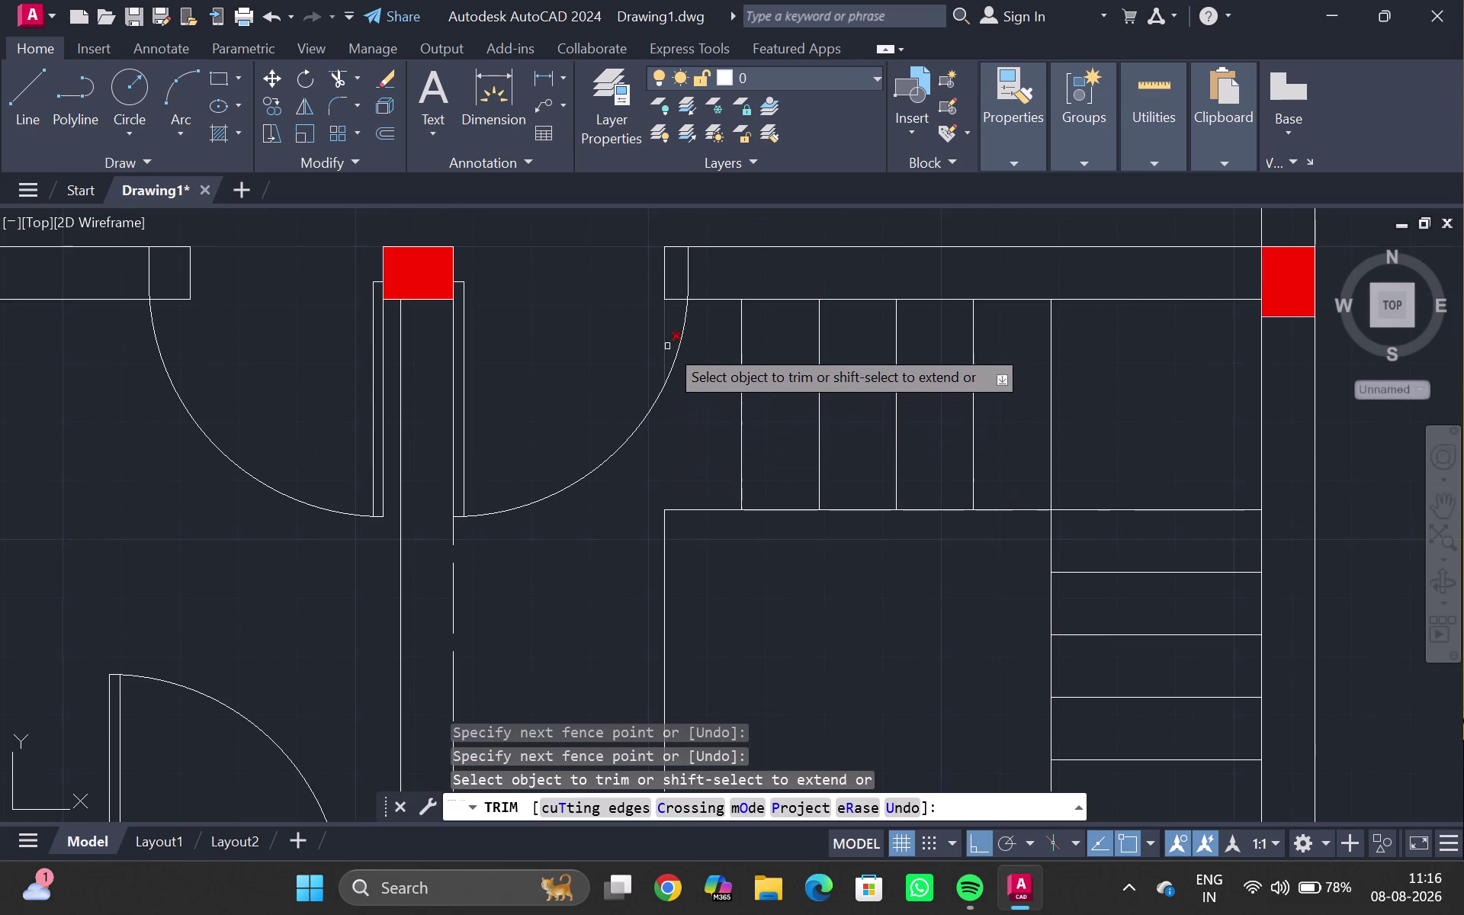
click(669, 341)
drag(665, 338, 658, 336)
drag(649, 337, 673, 320)
key(Escape)
scroll(down, 3)
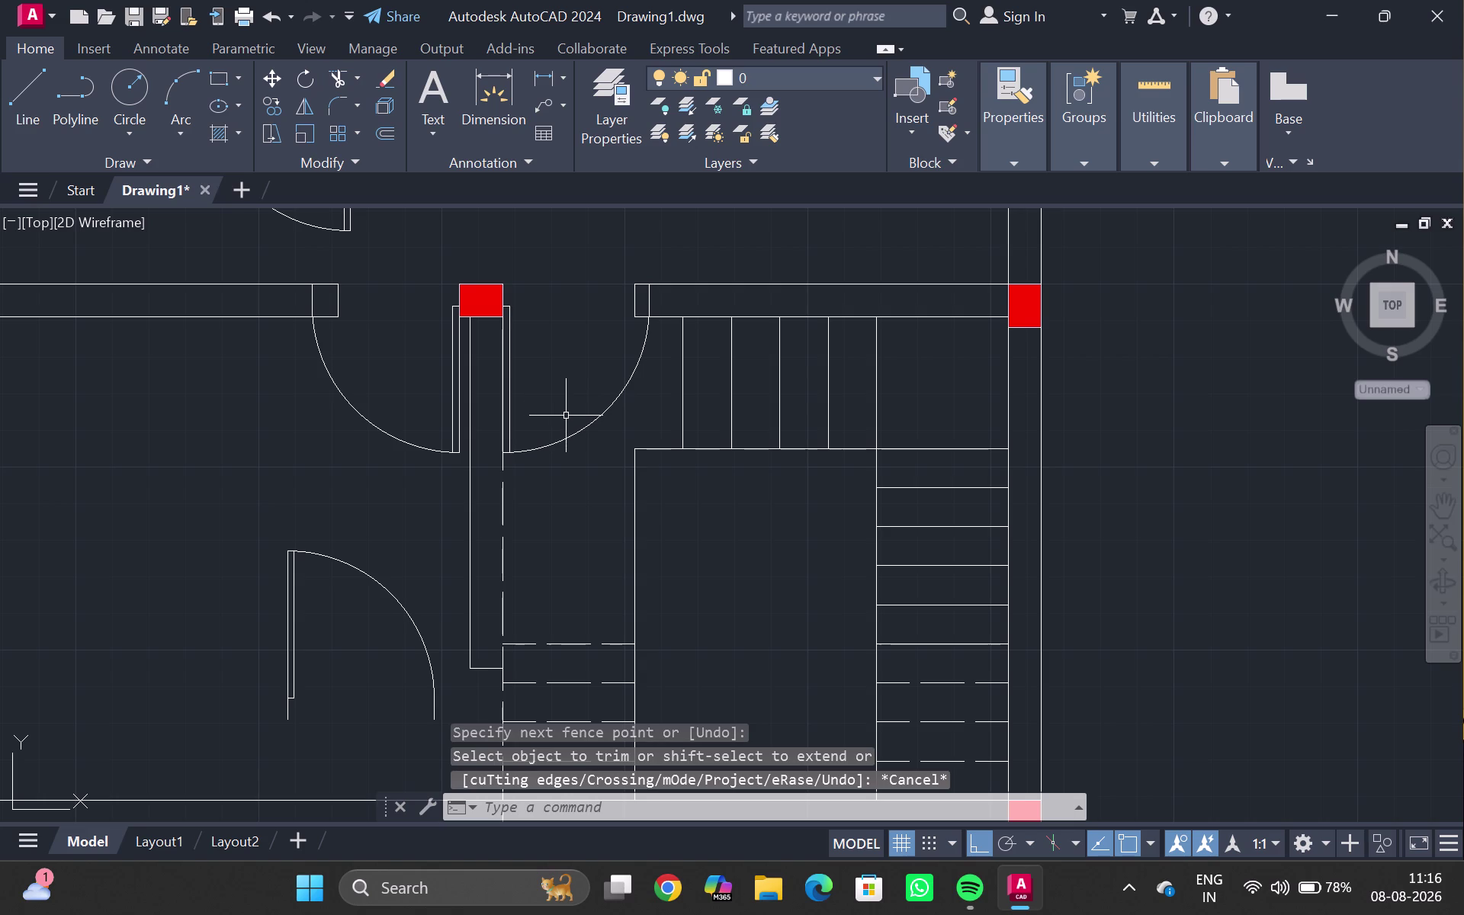
Fence-trim lines at the opening's right edge, then undo two of those cuts.
key(t)
key(r)
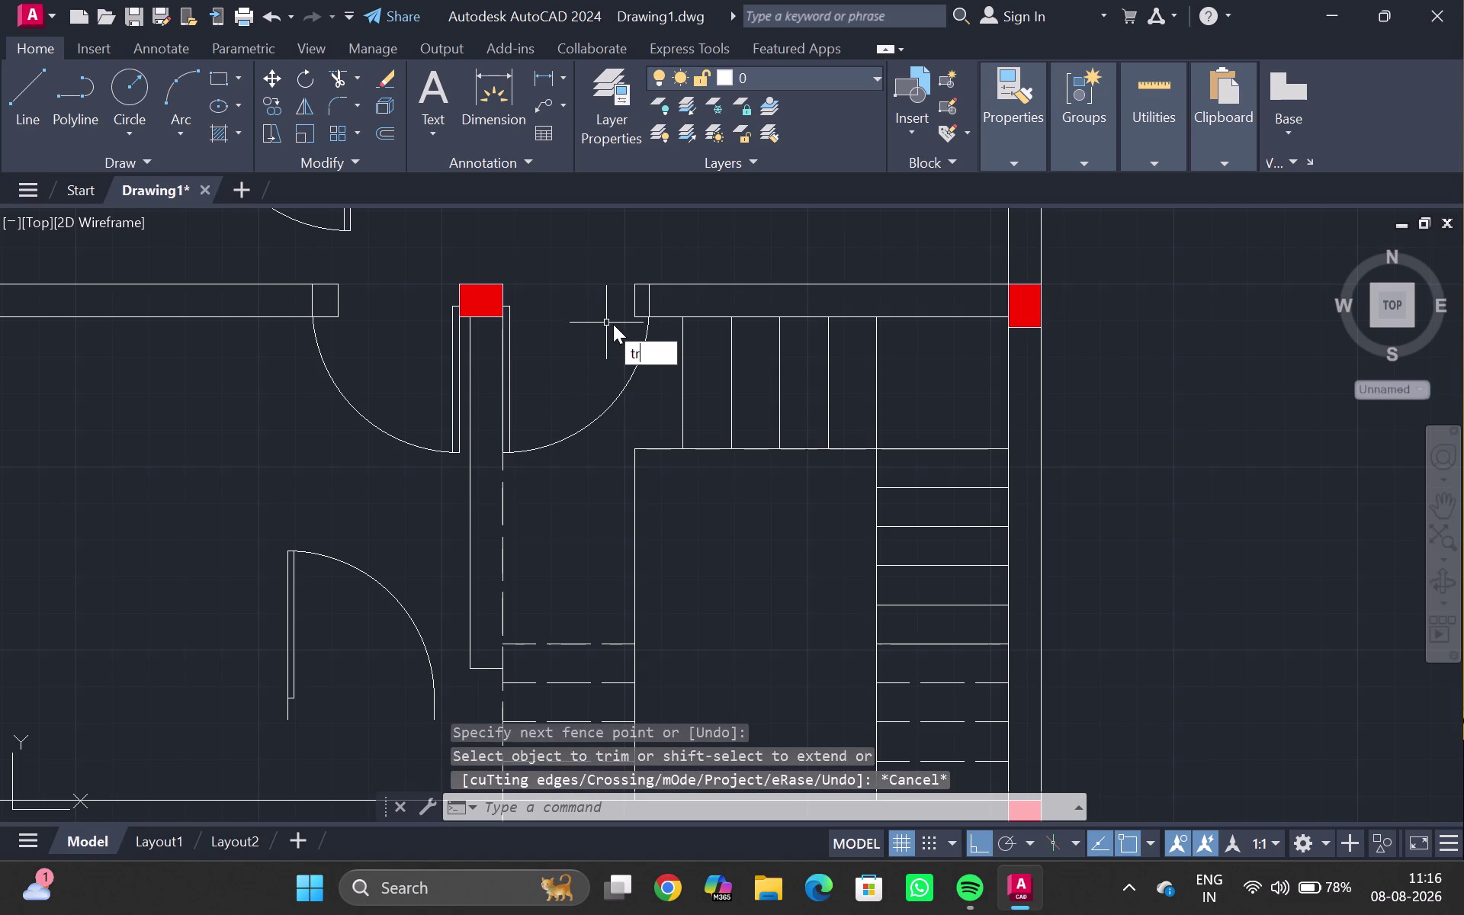
key(Return)
drag(634, 270, 629, 319)
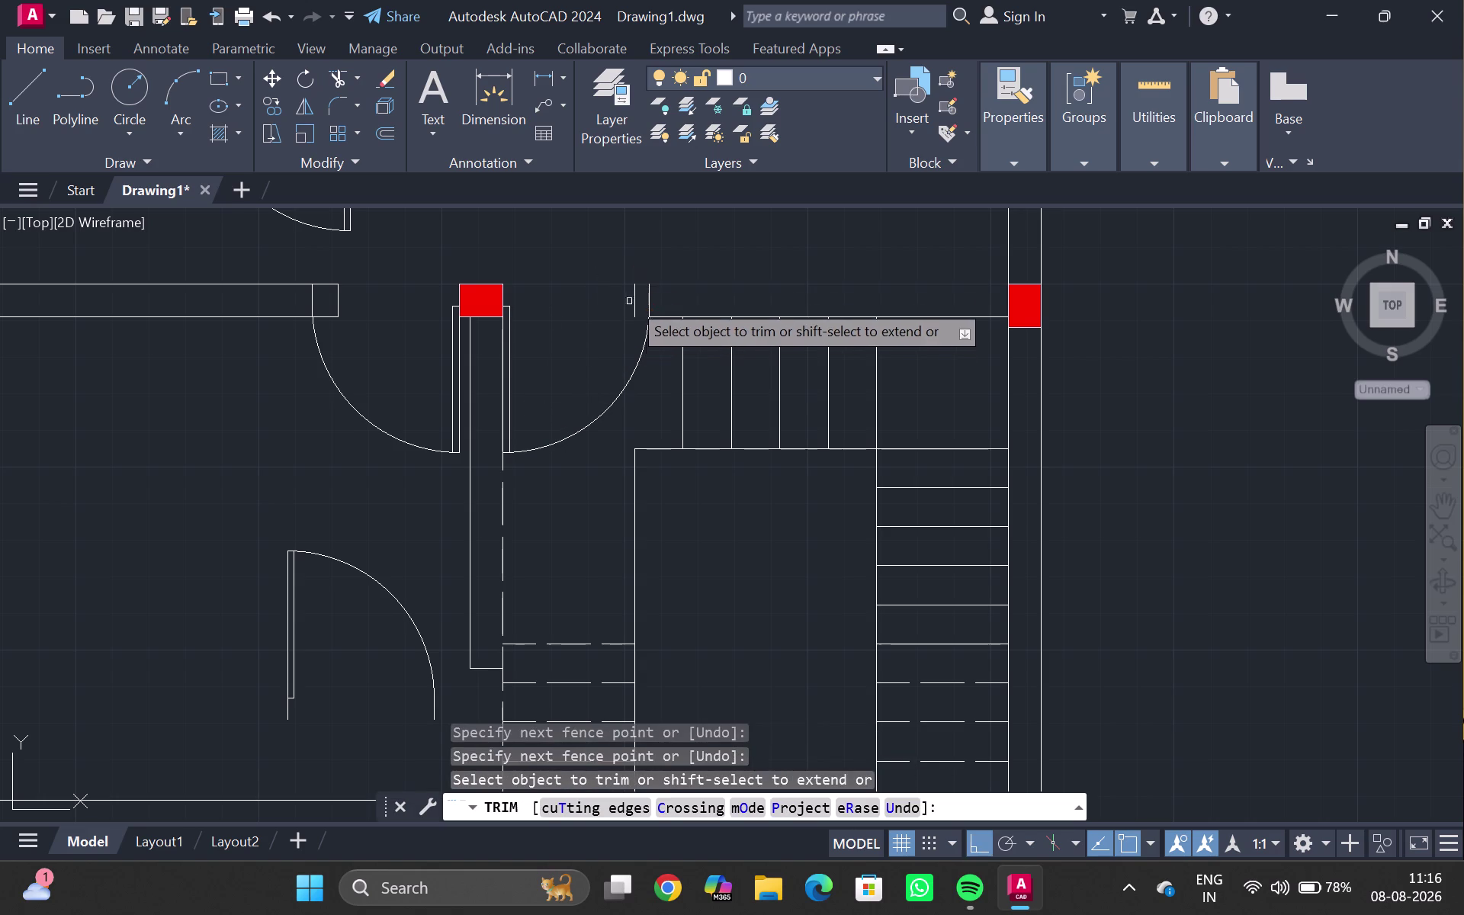
drag(629, 285, 638, 310)
drag(638, 297, 671, 301)
drag(663, 295, 632, 300)
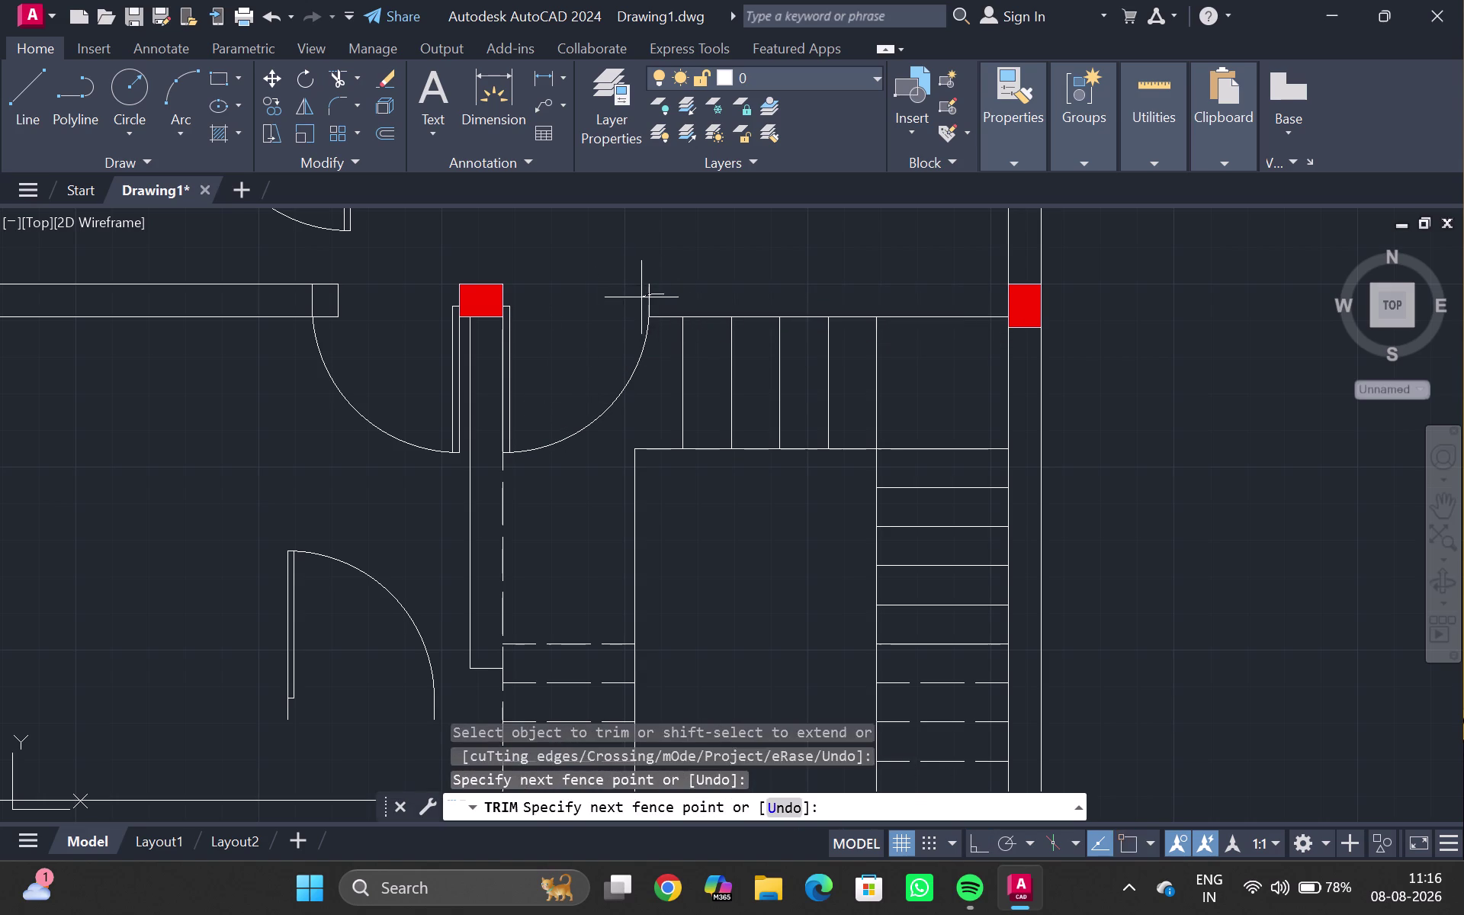
drag(632, 299, 625, 302)
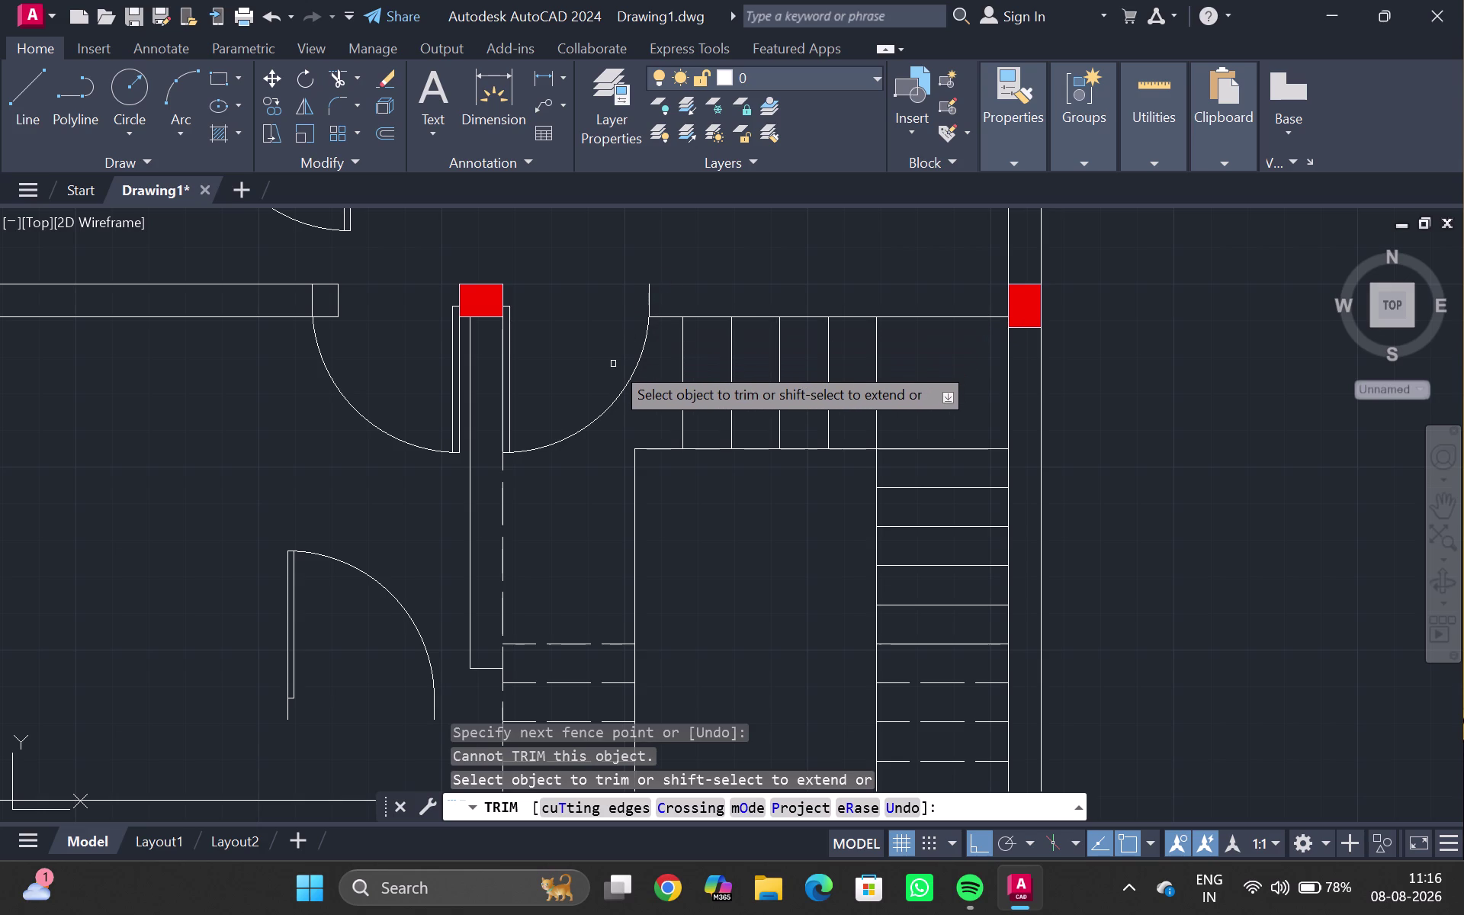
key(ctrl+z)
key(ctrl+z)
Trim the wall end line at the opening and the lines beside the door arc.
click(633, 304)
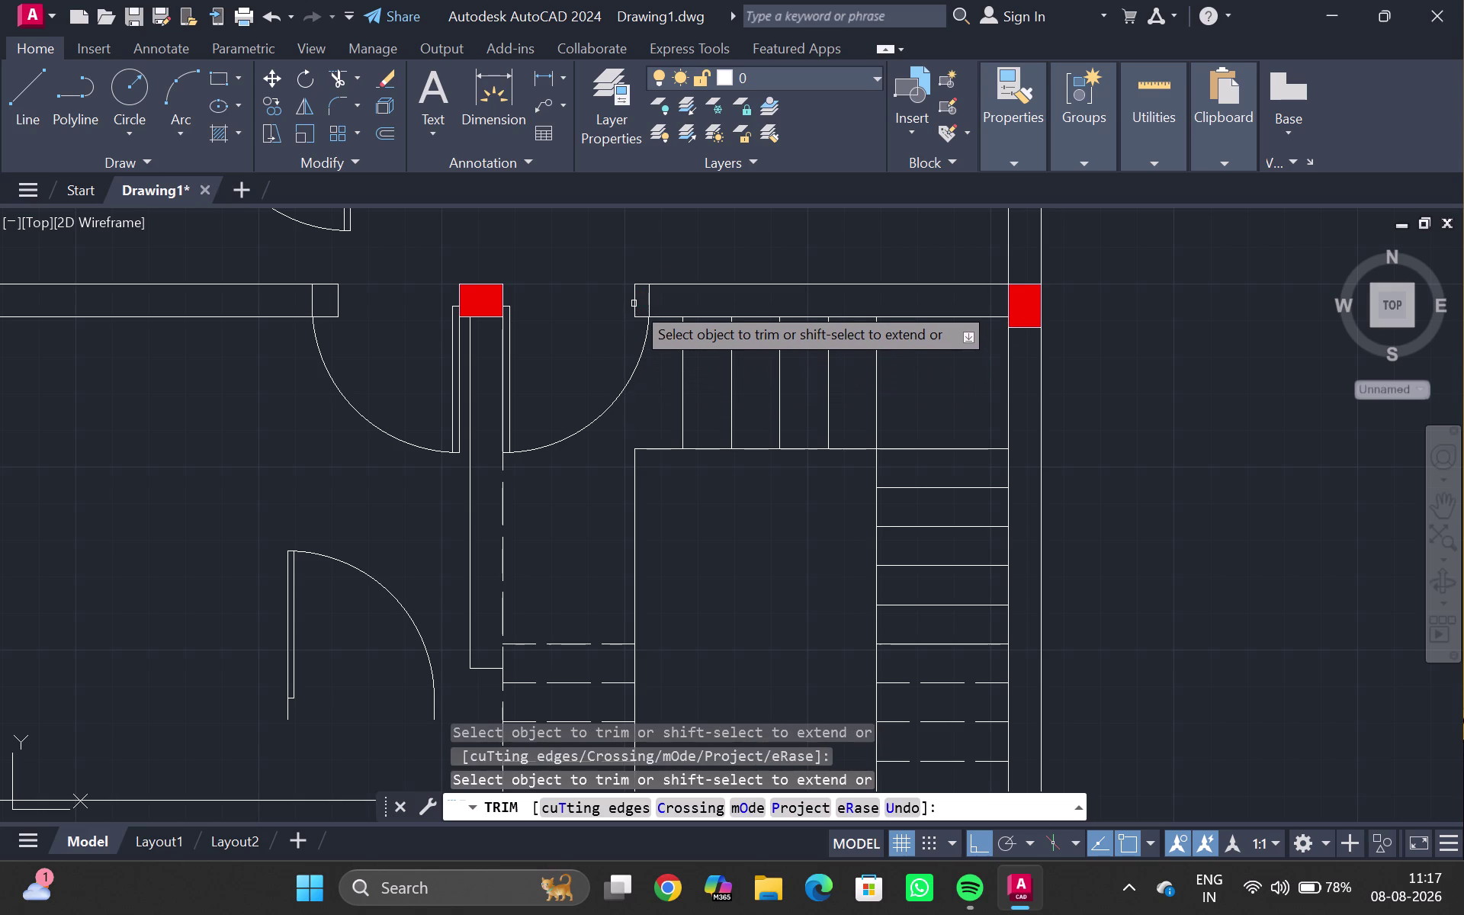
click(631, 302)
click(637, 285)
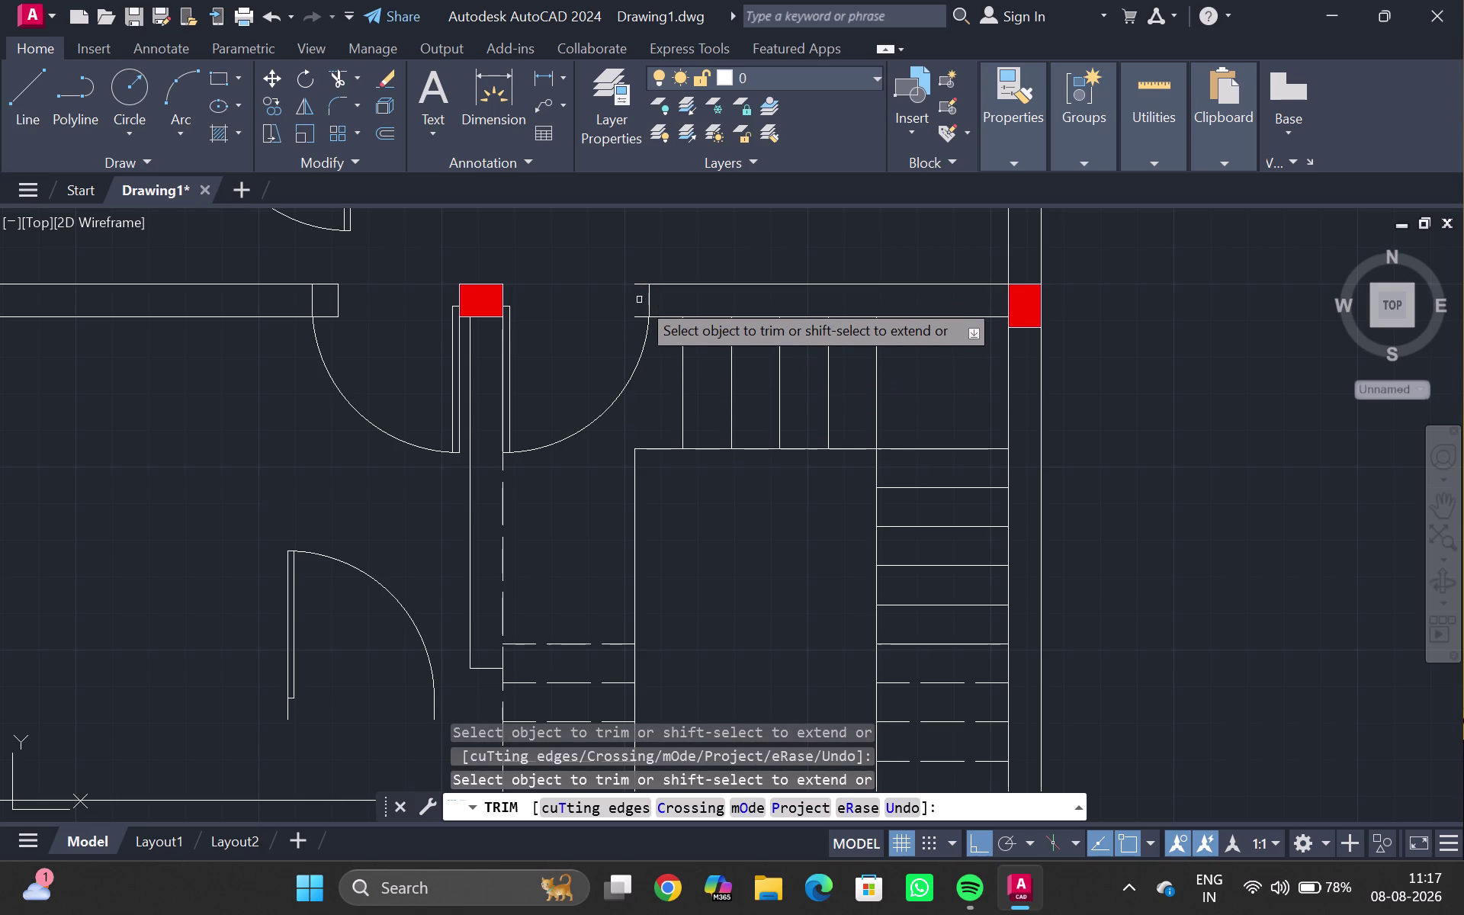
click(632, 317)
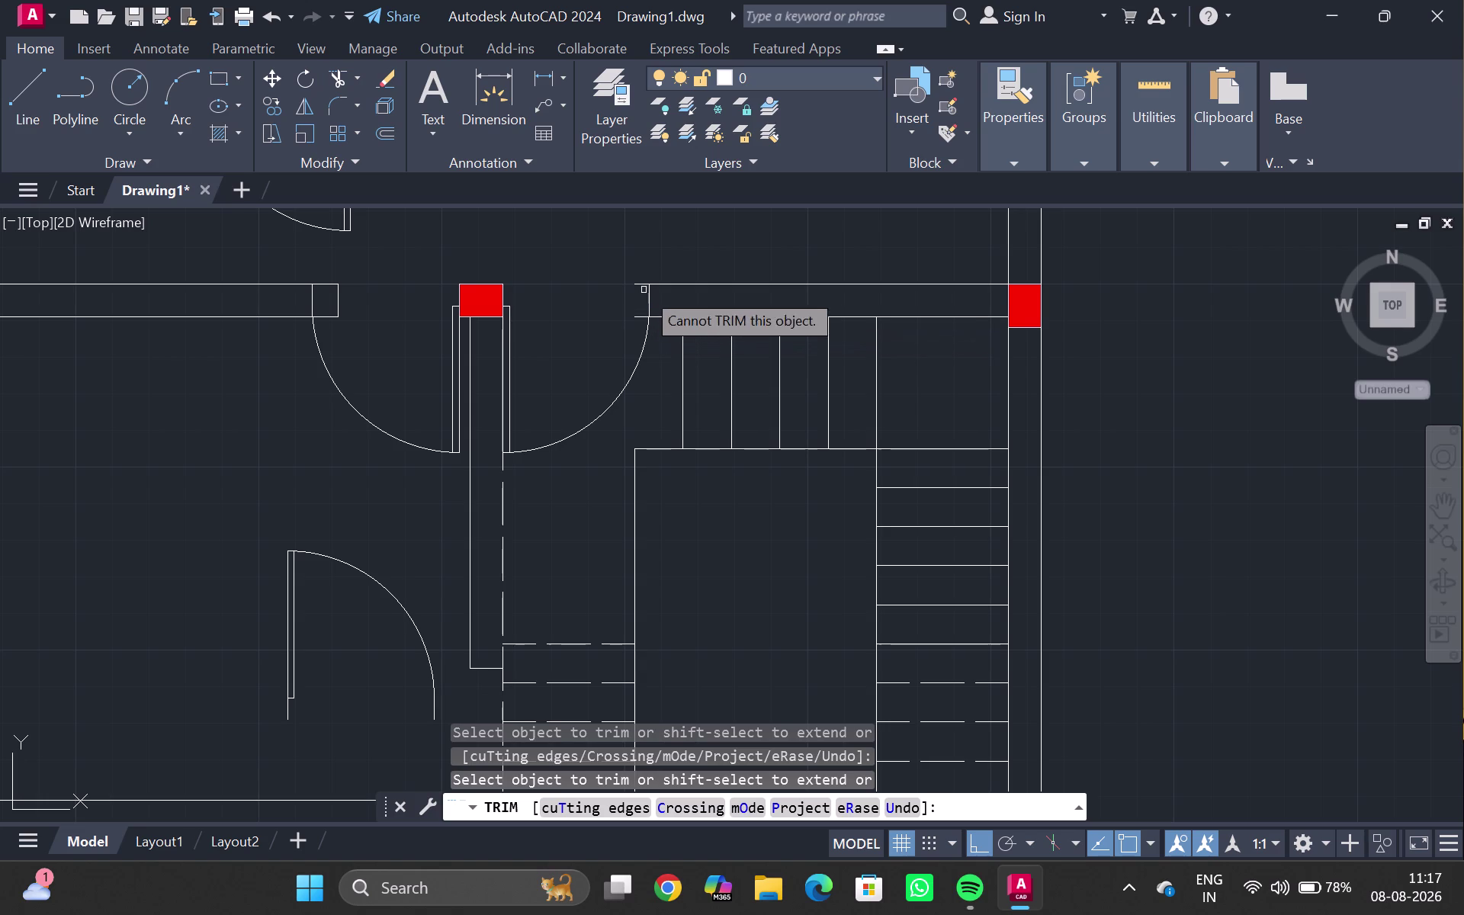
scroll(up, 3)
drag(662, 240, 655, 369)
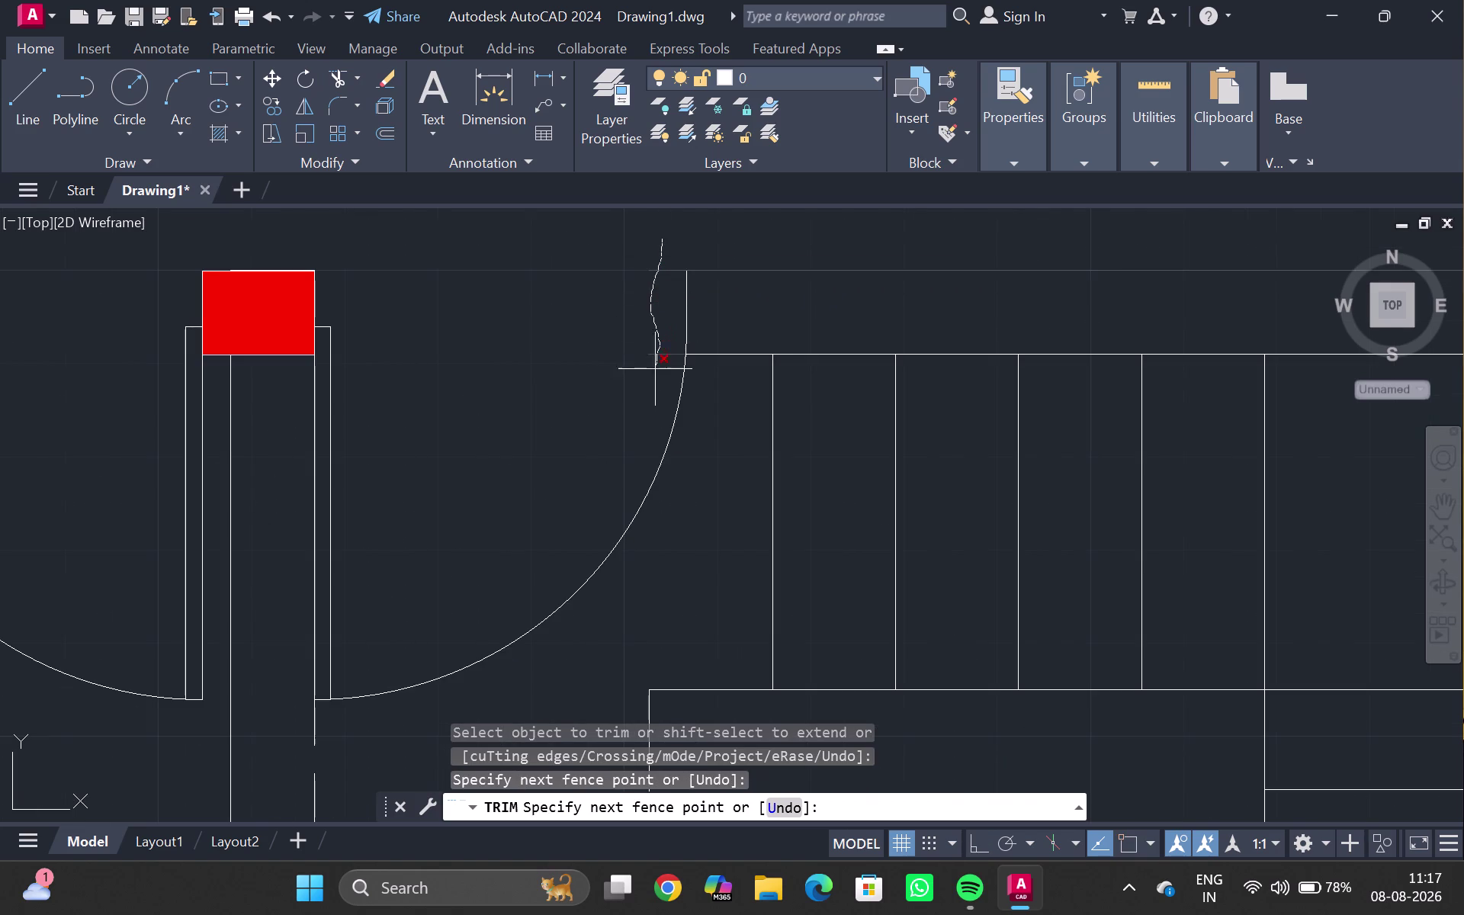
drag(655, 369, 599, 384)
key(Escape)
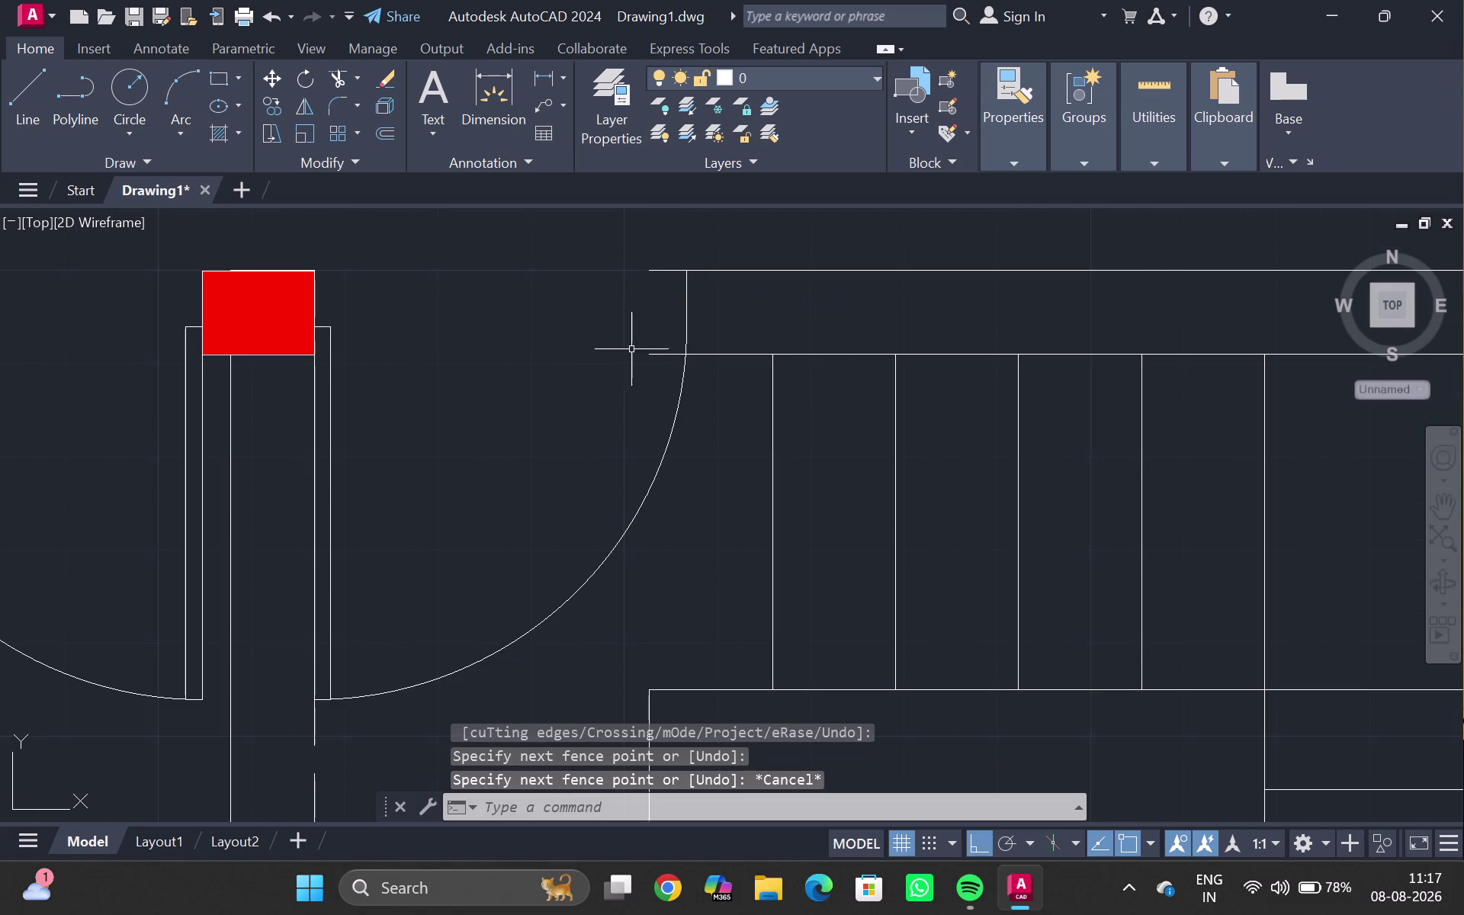
Restart TRIM and cut the wall end line plus the outer wall line right of the opening.
click(660, 357)
key(Escape)
key(Escape)
key(Escape)
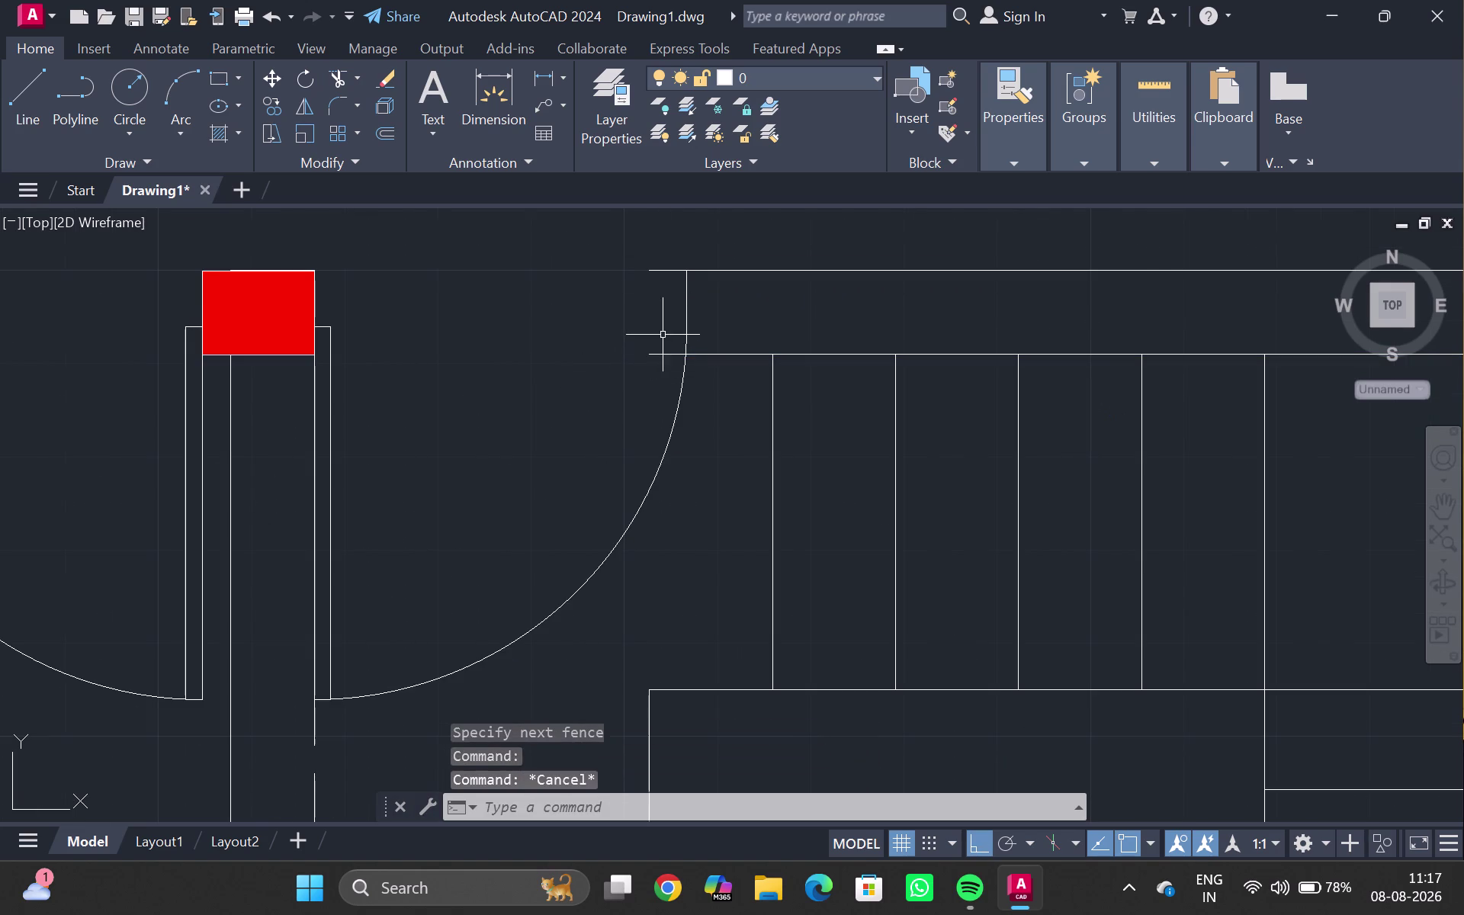
key(Escape)
text(tr)
key(Return)
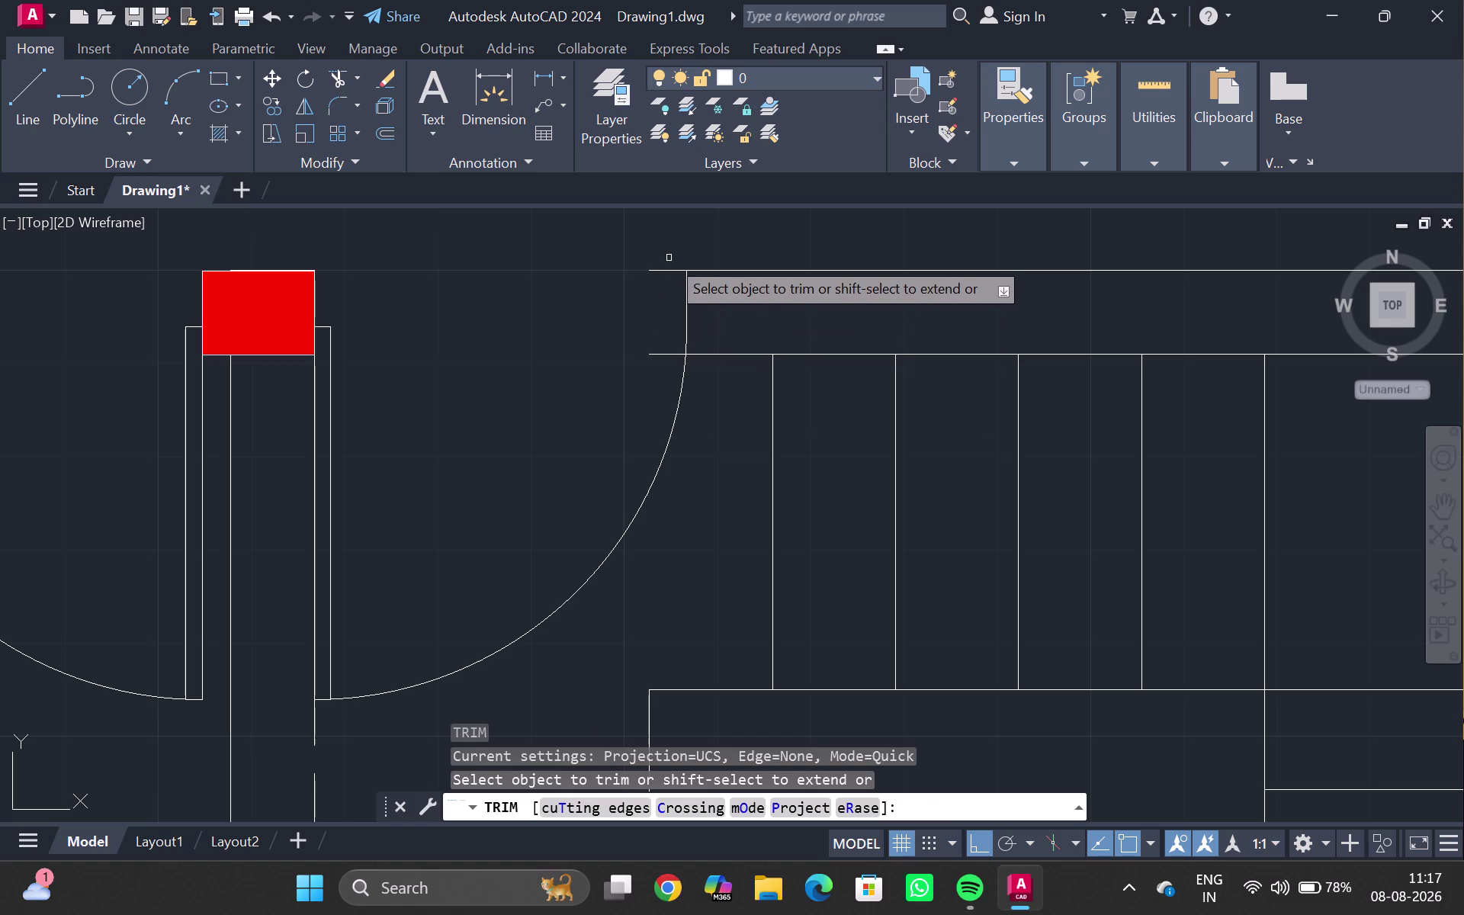
drag(660, 271, 658, 348)
click(659, 356)
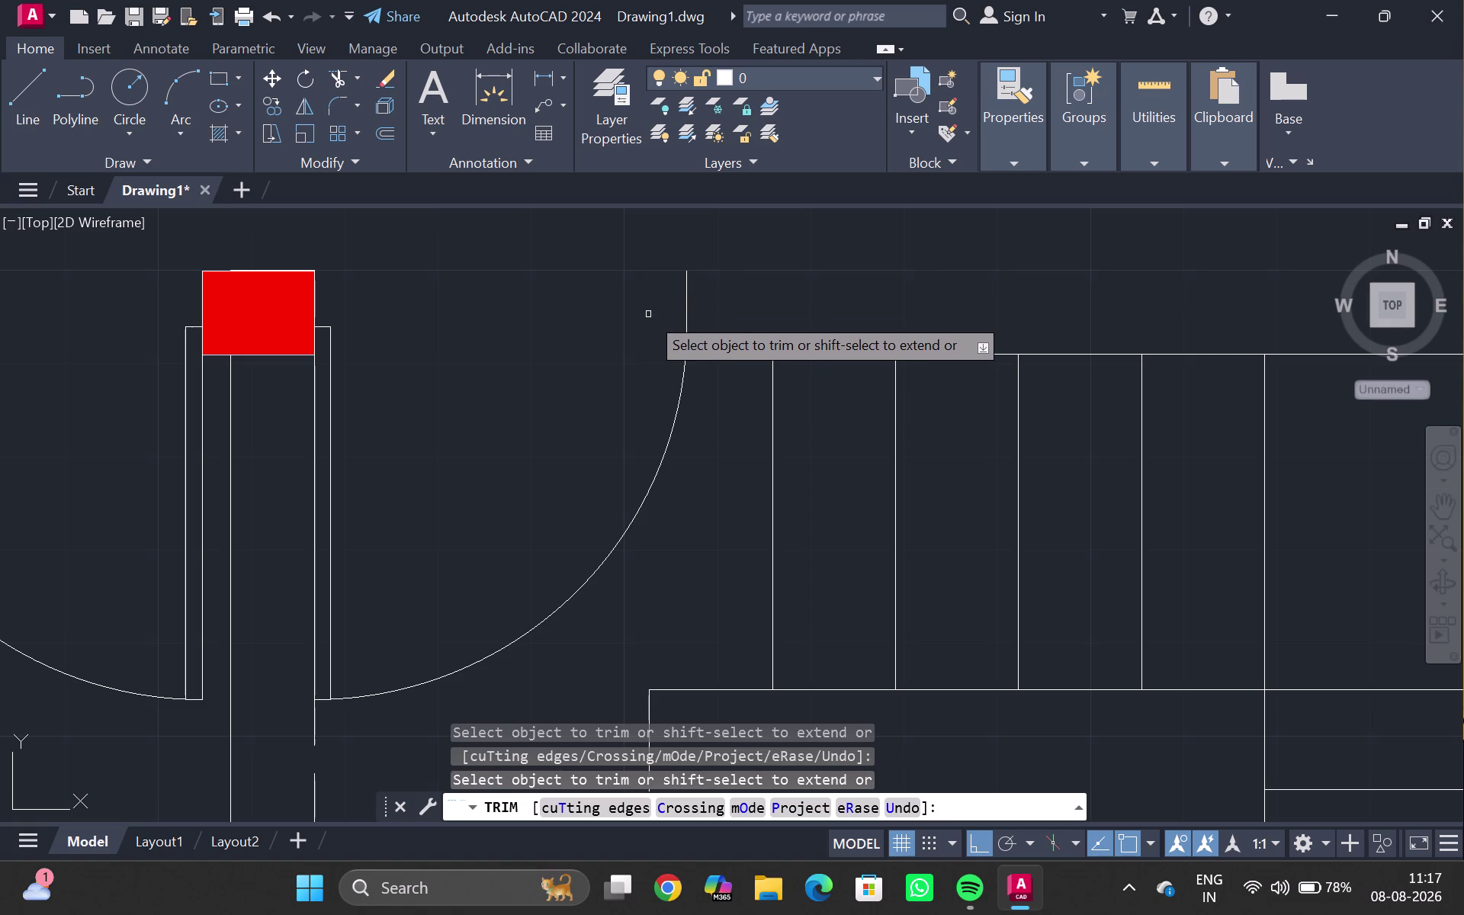
key(Escape)
scroll(down, 3)
middle_drag(790, 299, 613, 415)
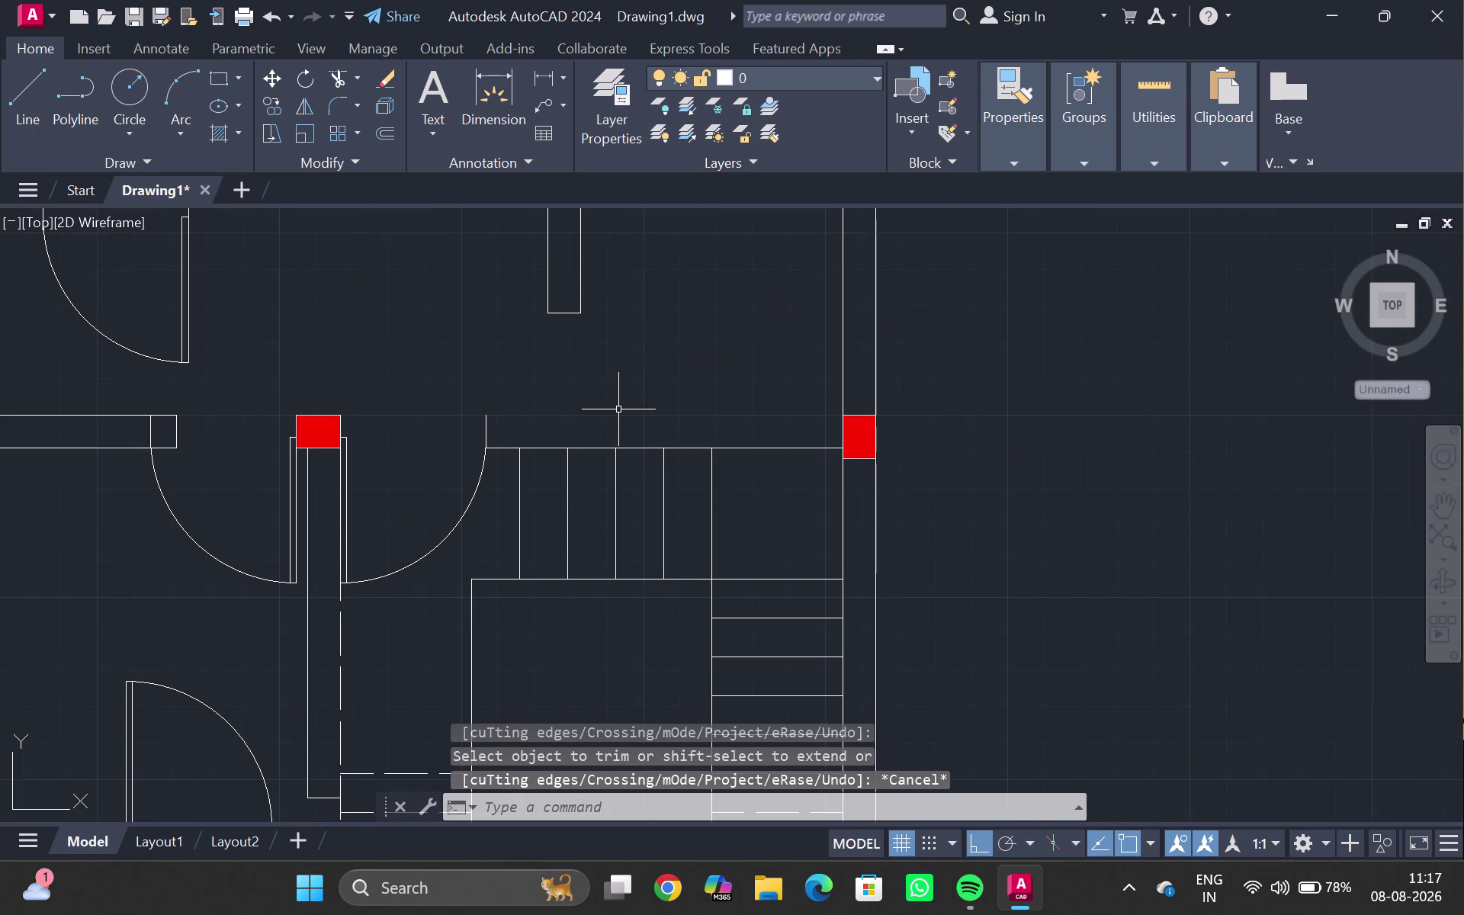
Offset the inner wall line right of the opening 9" toward its outer side.
key(l)
key(Return)
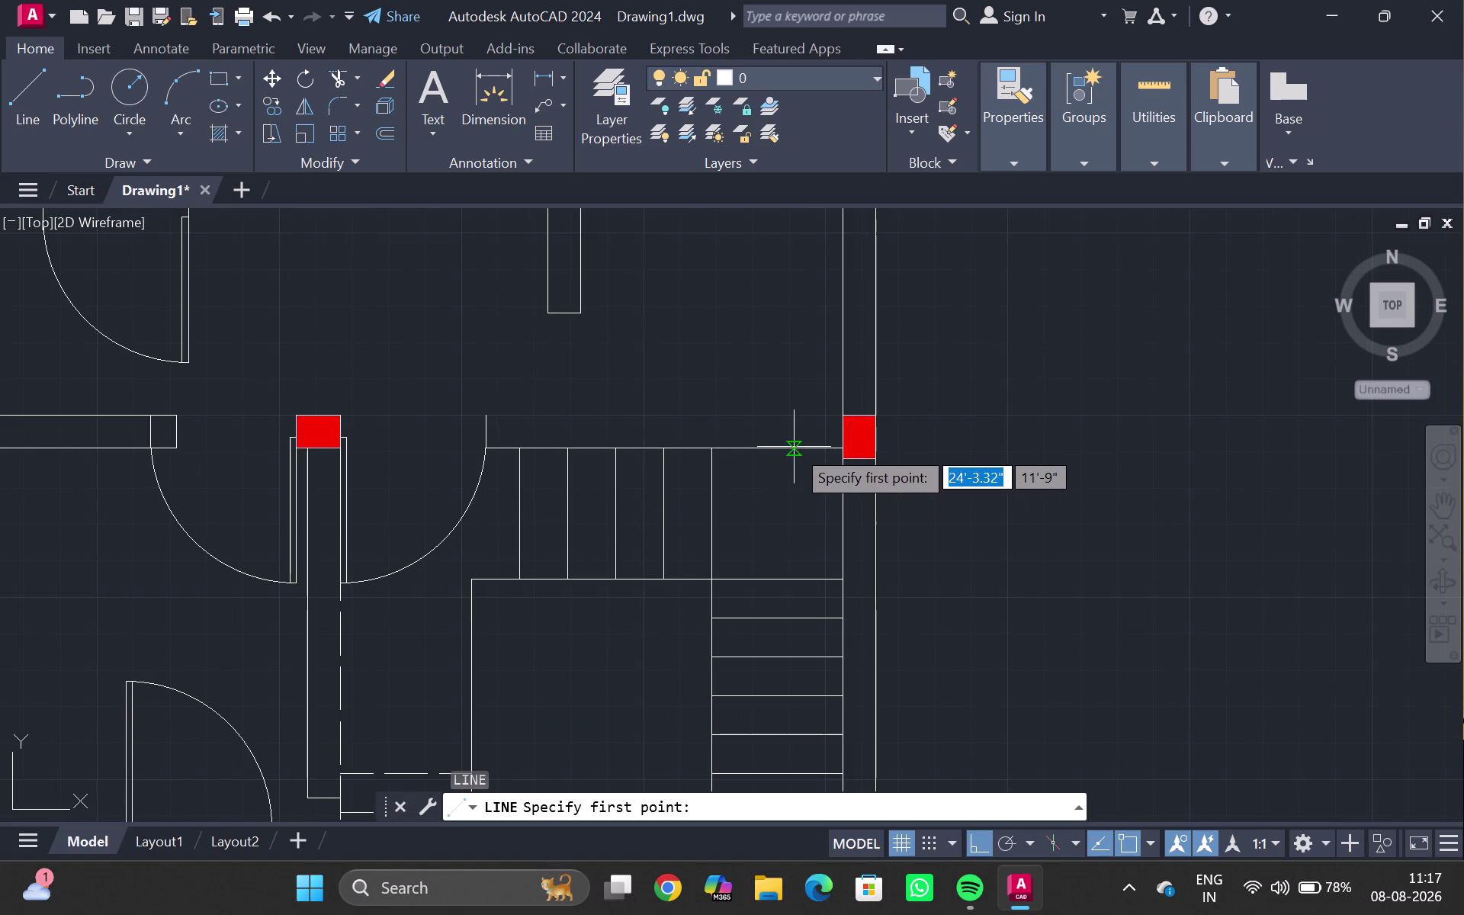
key(Escape)
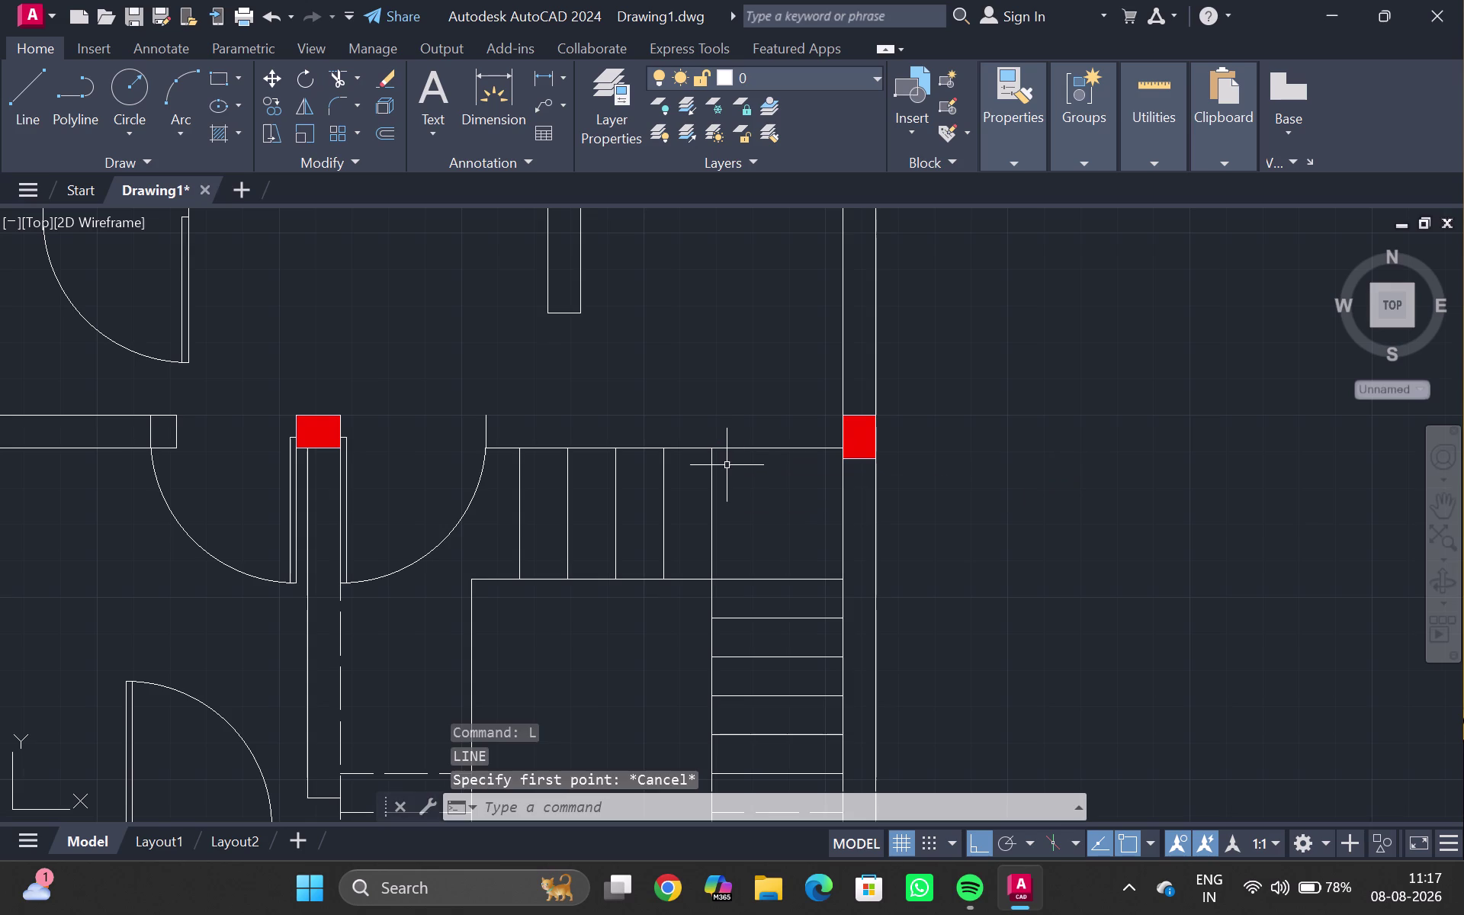
click(766, 447)
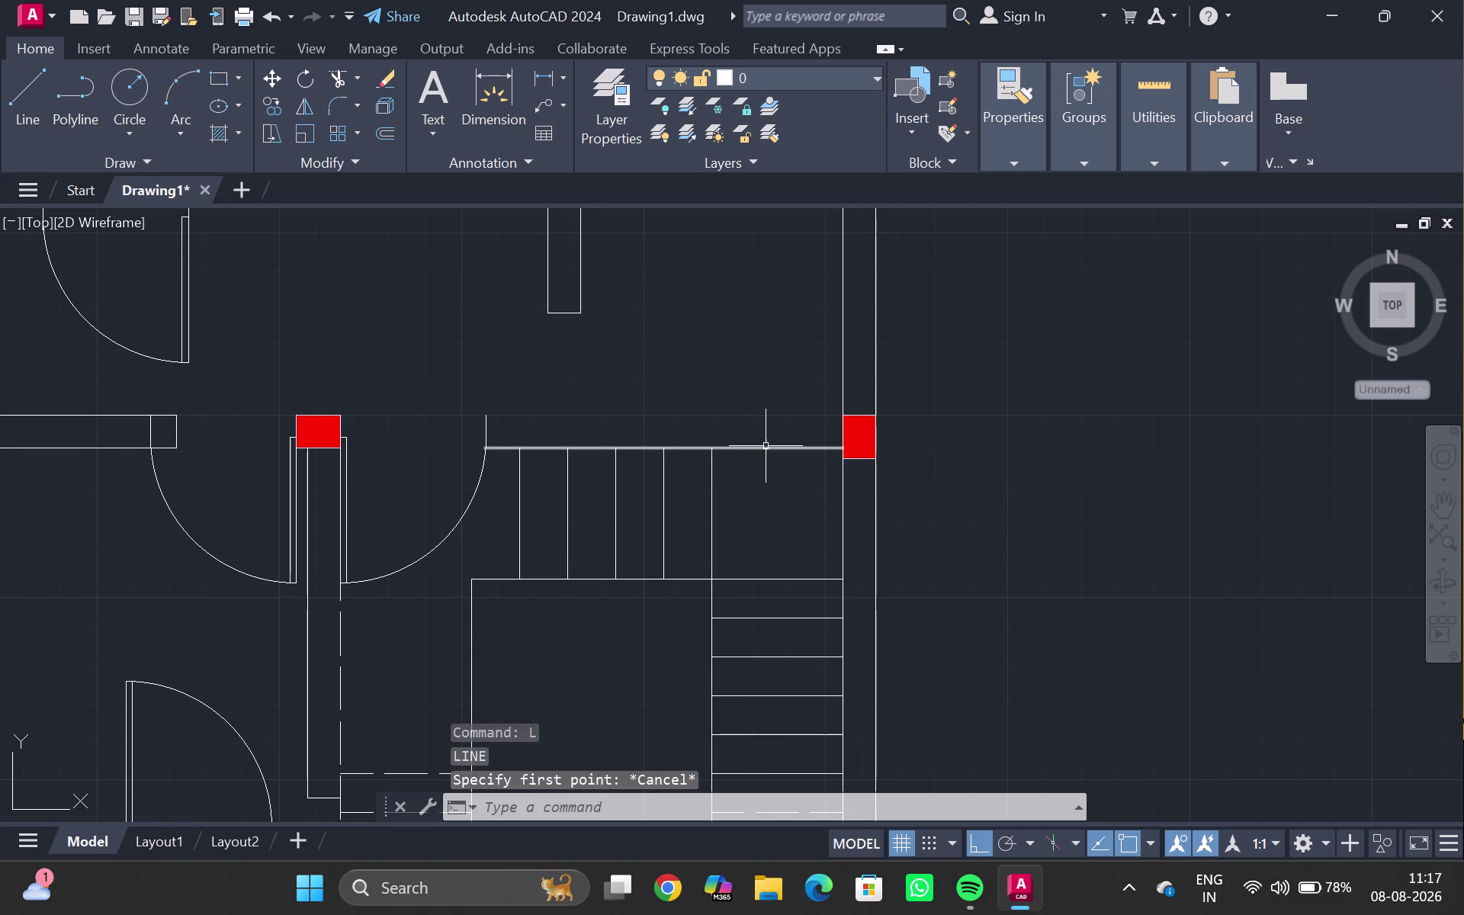
key(o)
key(Return)
text(9)
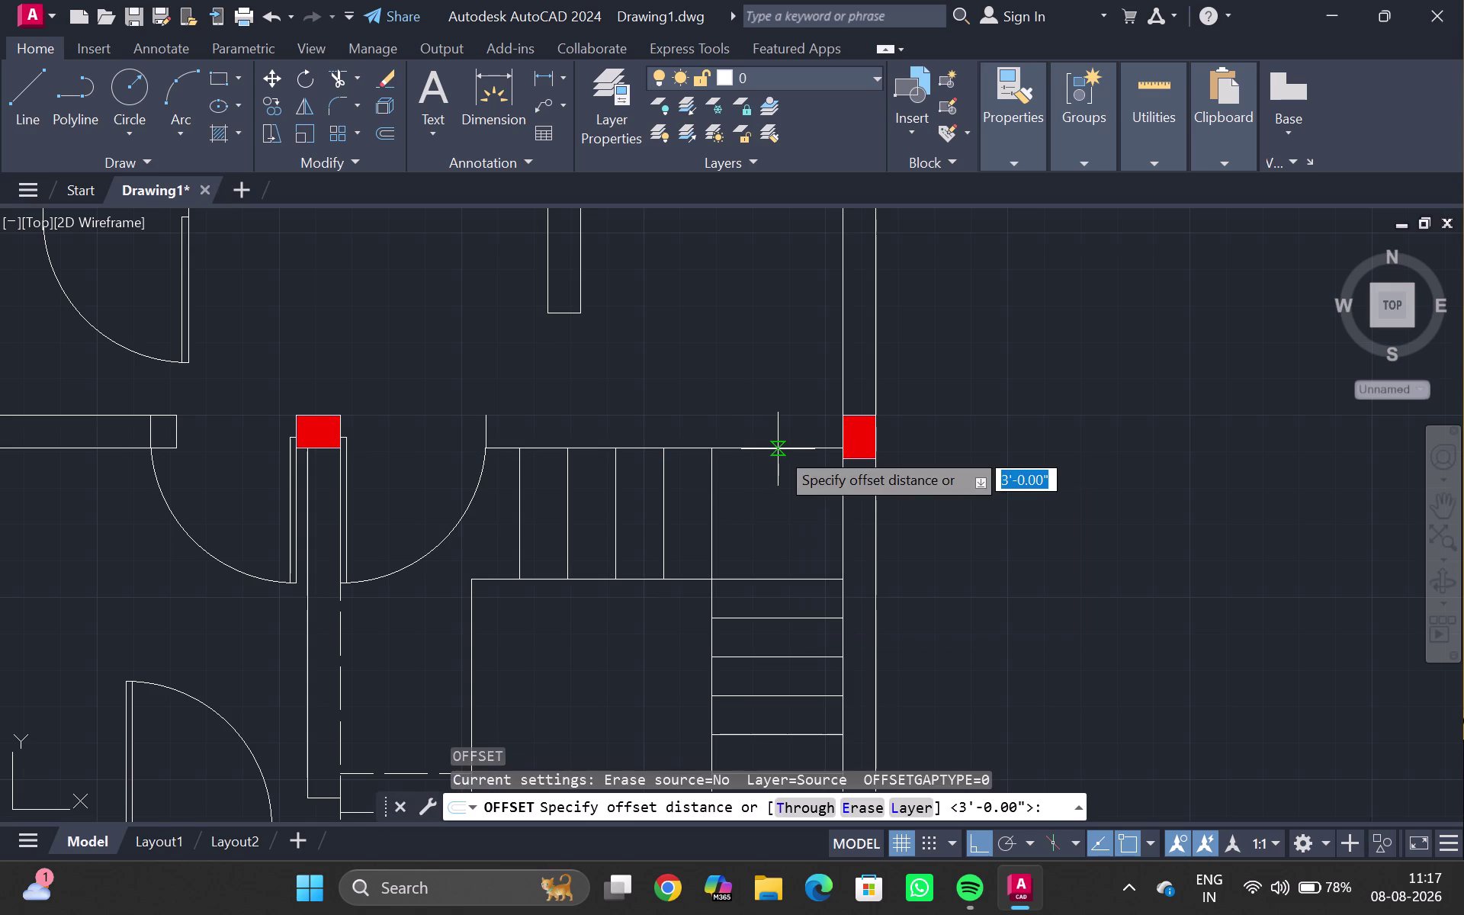
text(")
key(Return)
click(780, 363)
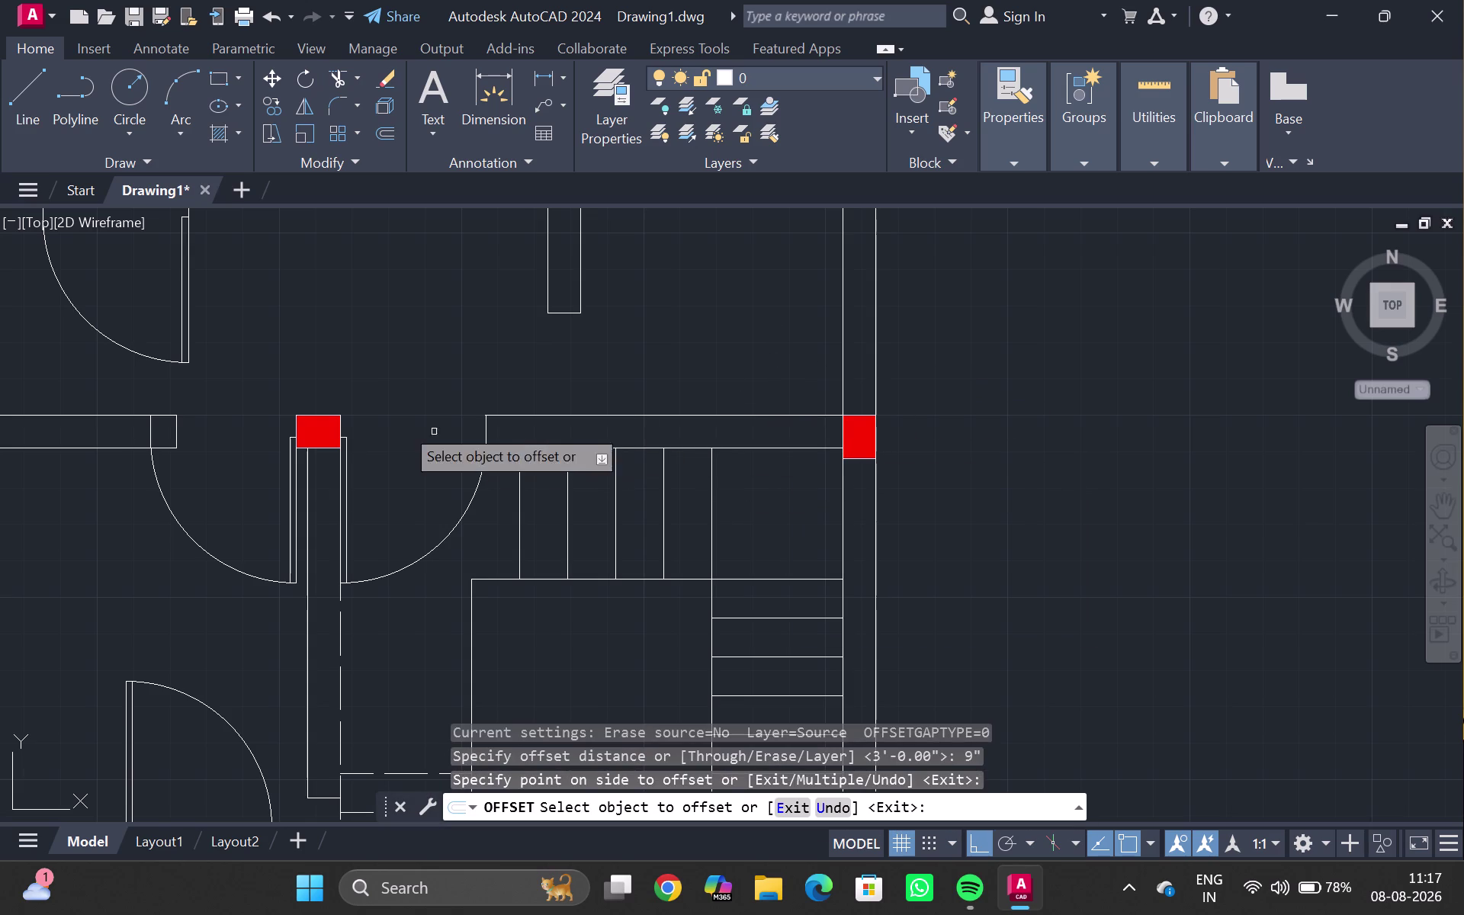
key(Escape)
Start trimming with a fence across the wall end lines left of the opening.
middle_drag(311, 400, 425, 421)
text(tr)
key(Return)
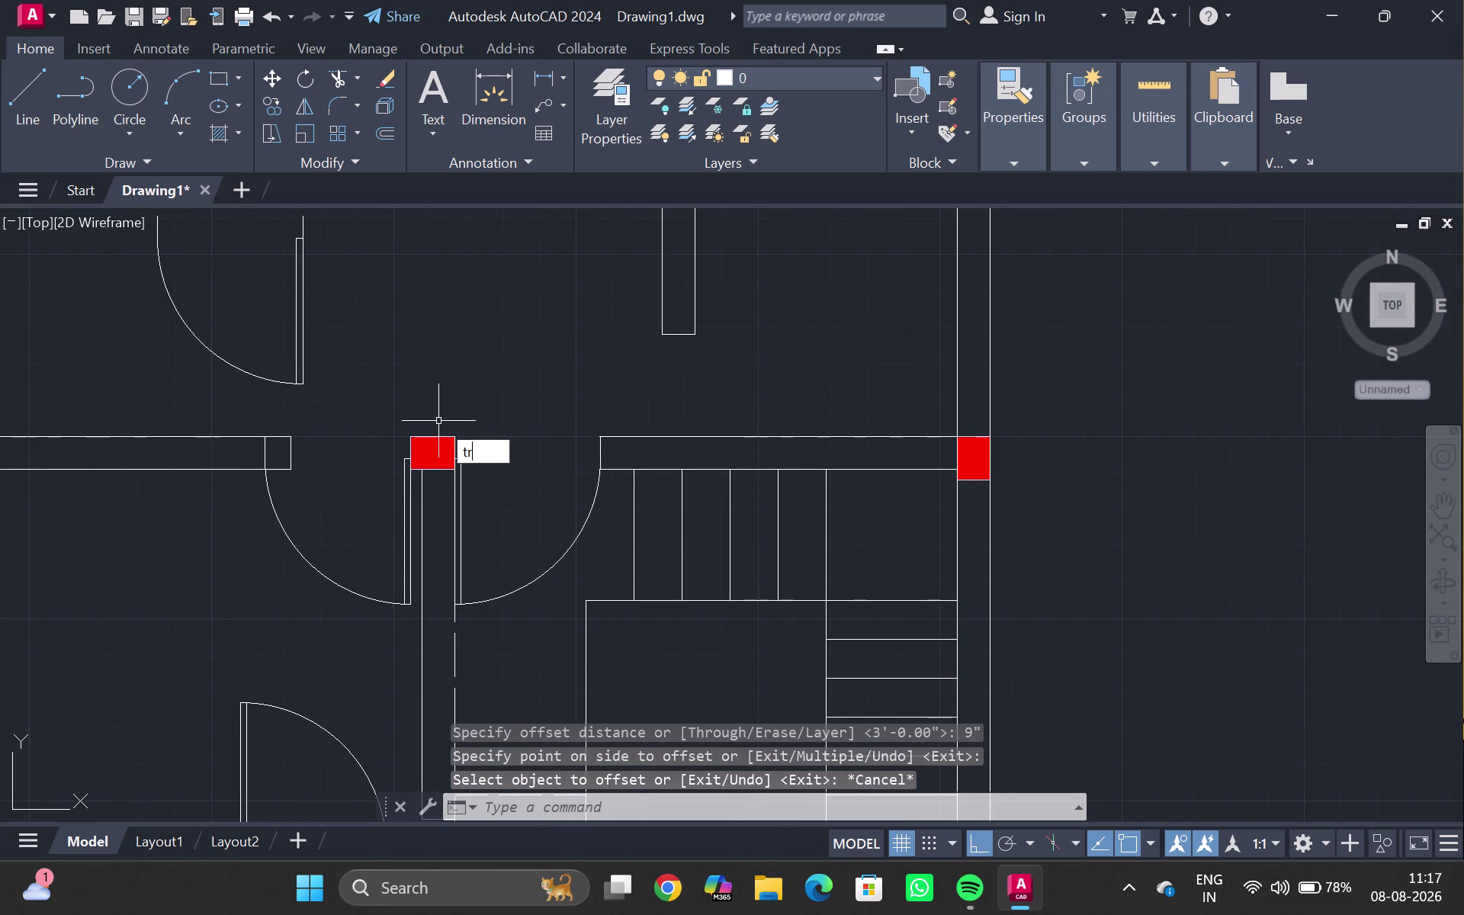
drag(288, 408, 277, 490)
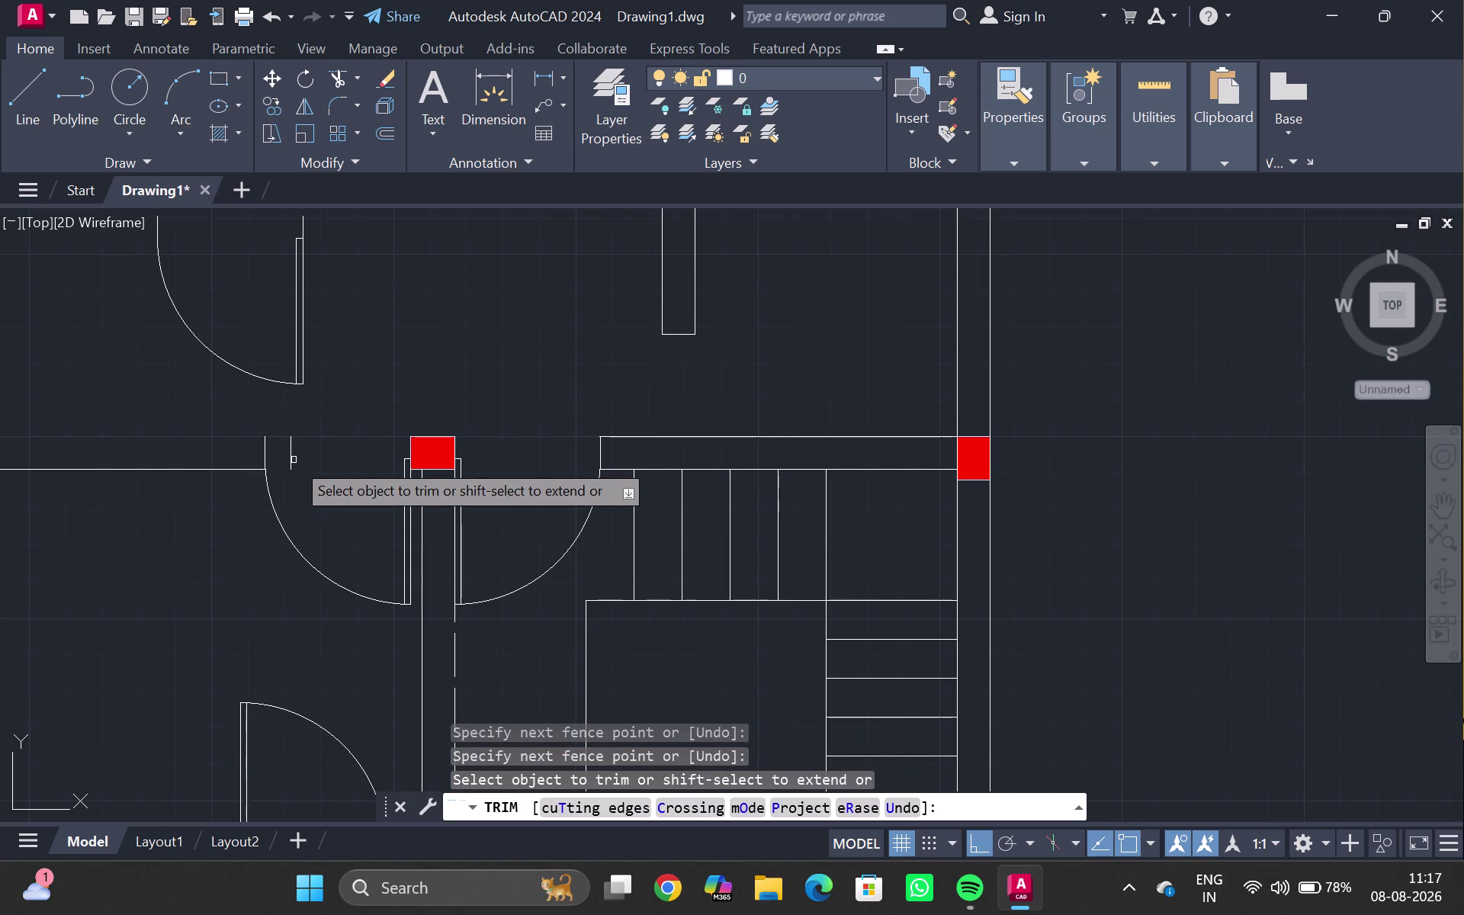
Trim a leftover wall-end line and offset the inner wall line 9" outward.
click(292, 455)
key(Escape)
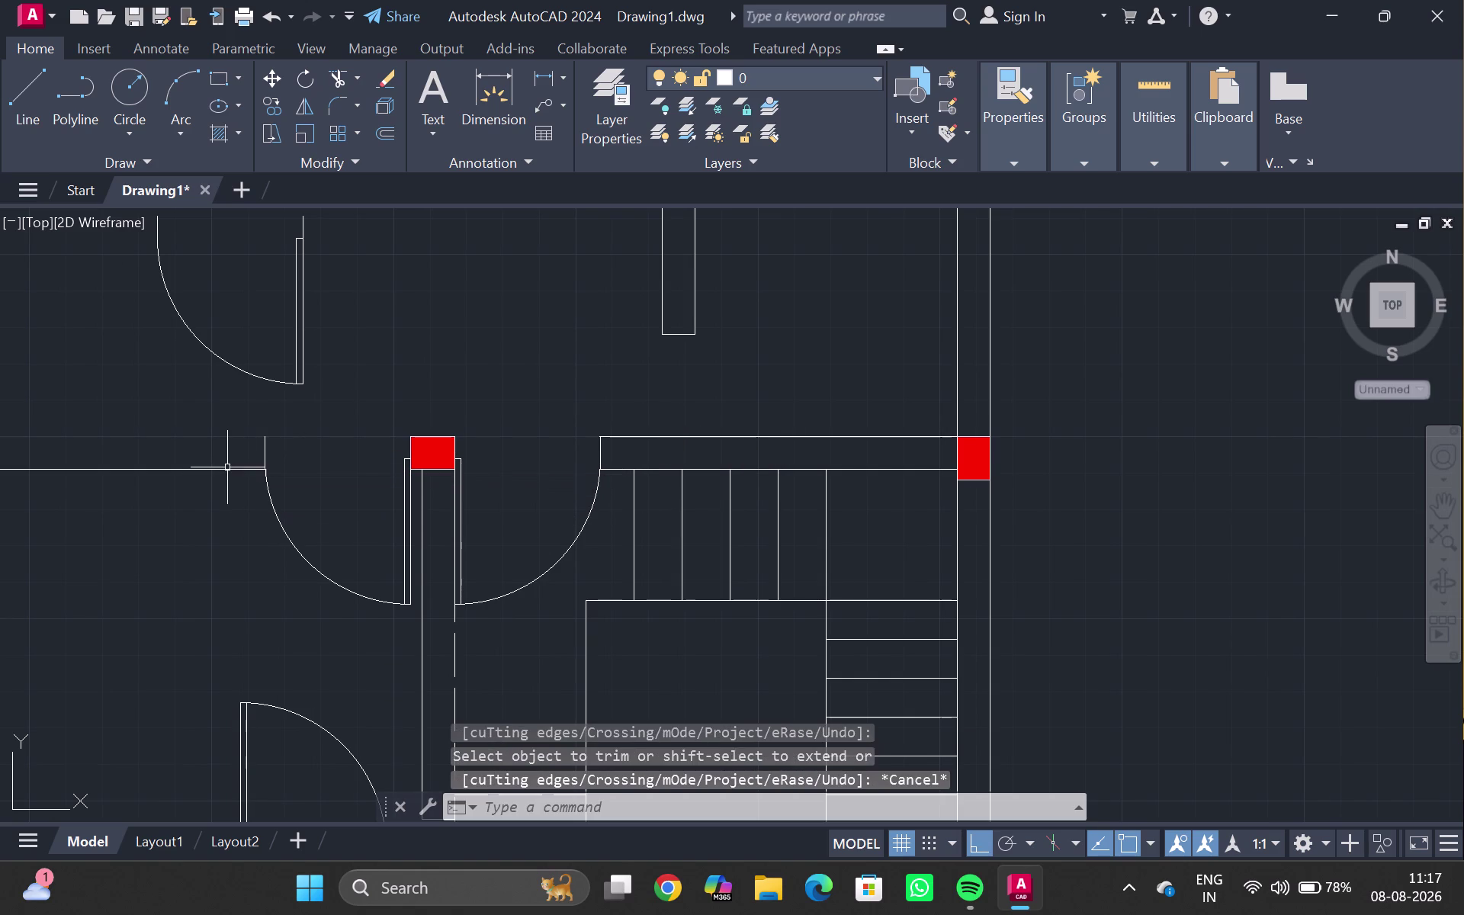
click(227, 469)
key(o)
key(Return)
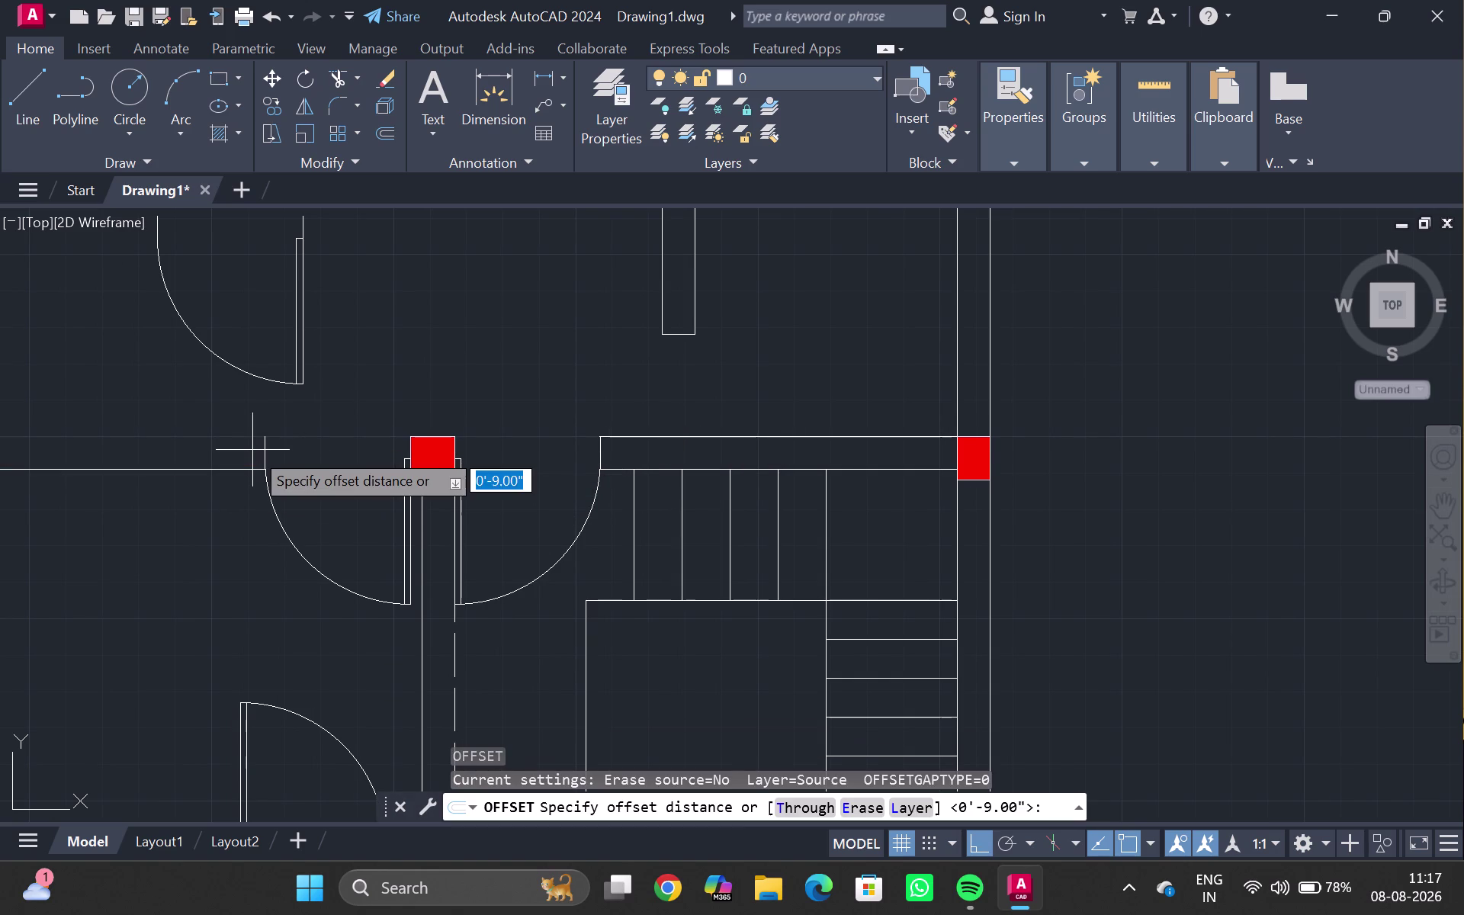
text(9")
key(Return)
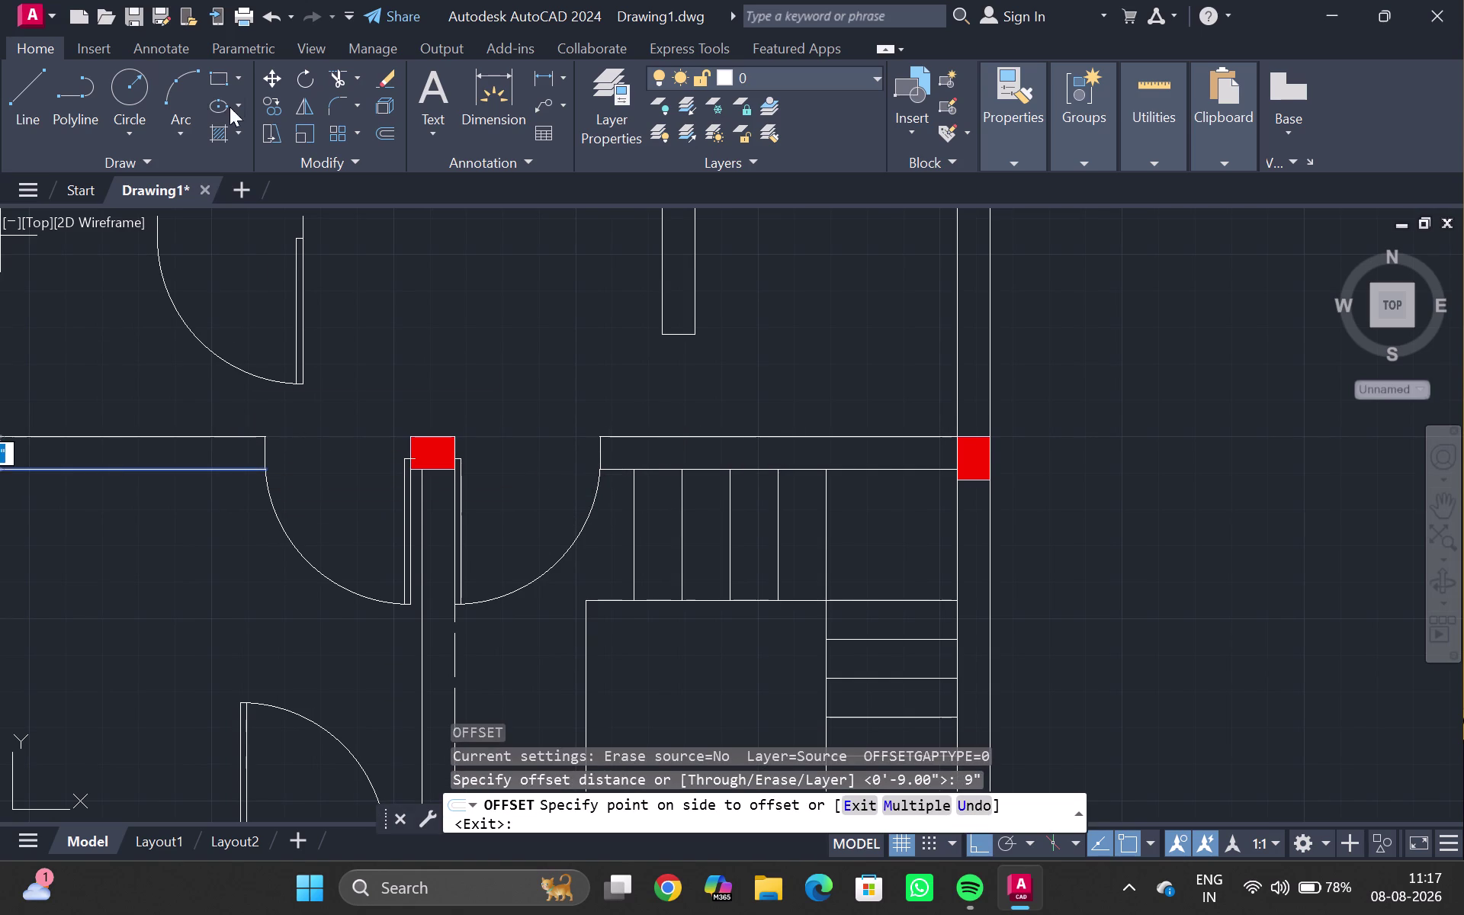
click(220, 409)
key(Escape)
Zoom in and select the vertical wall line left of the opening.
scroll(up, 3)
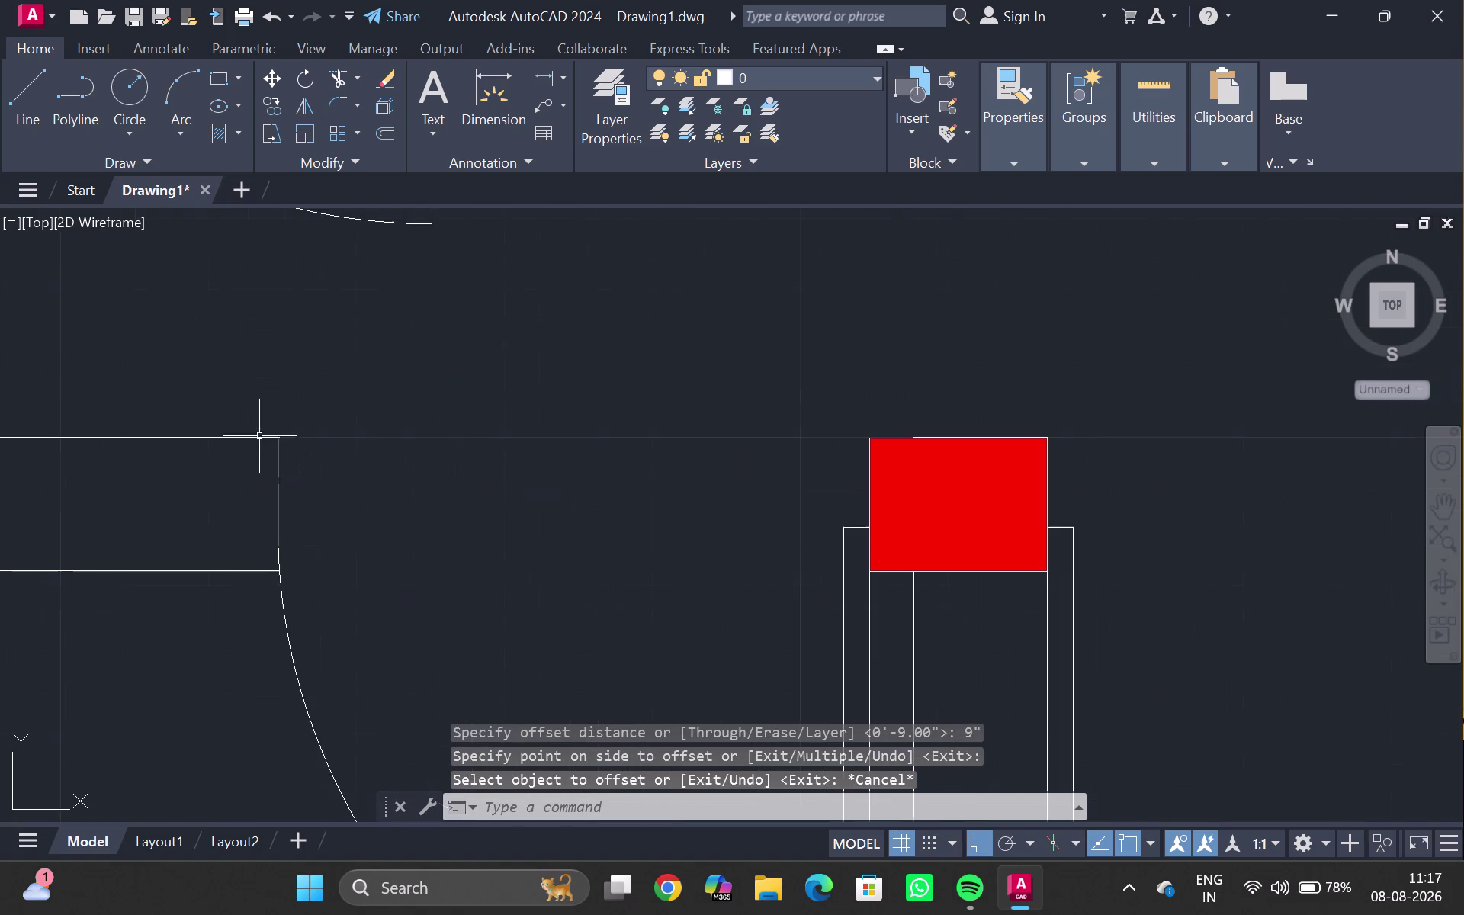
scroll(up, 3)
middle_drag(271, 373, 278, 488)
scroll(up, 3)
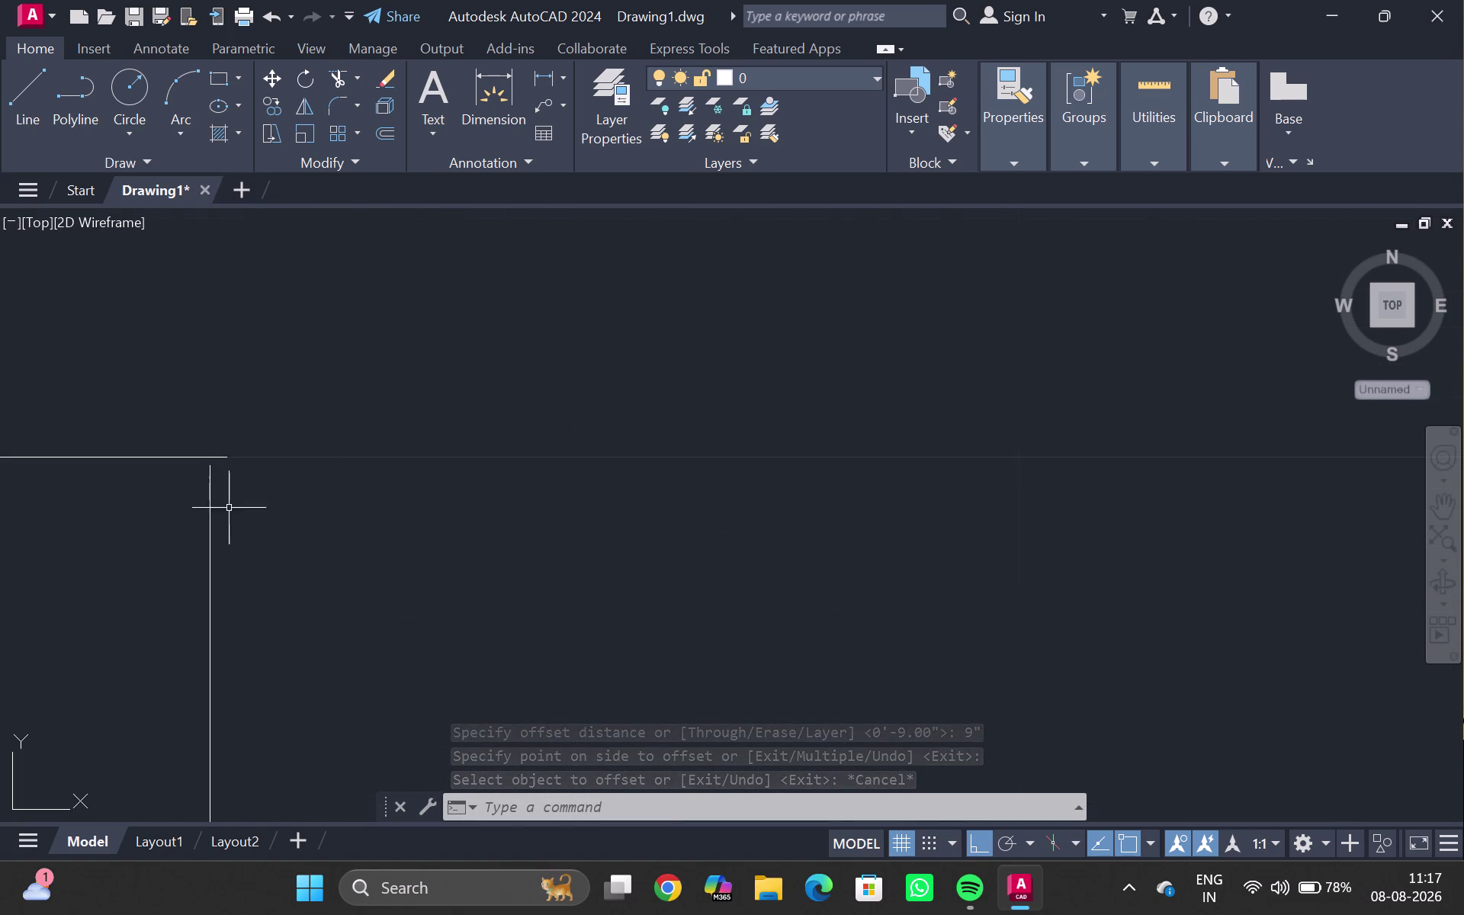
drag(208, 478, 225, 376)
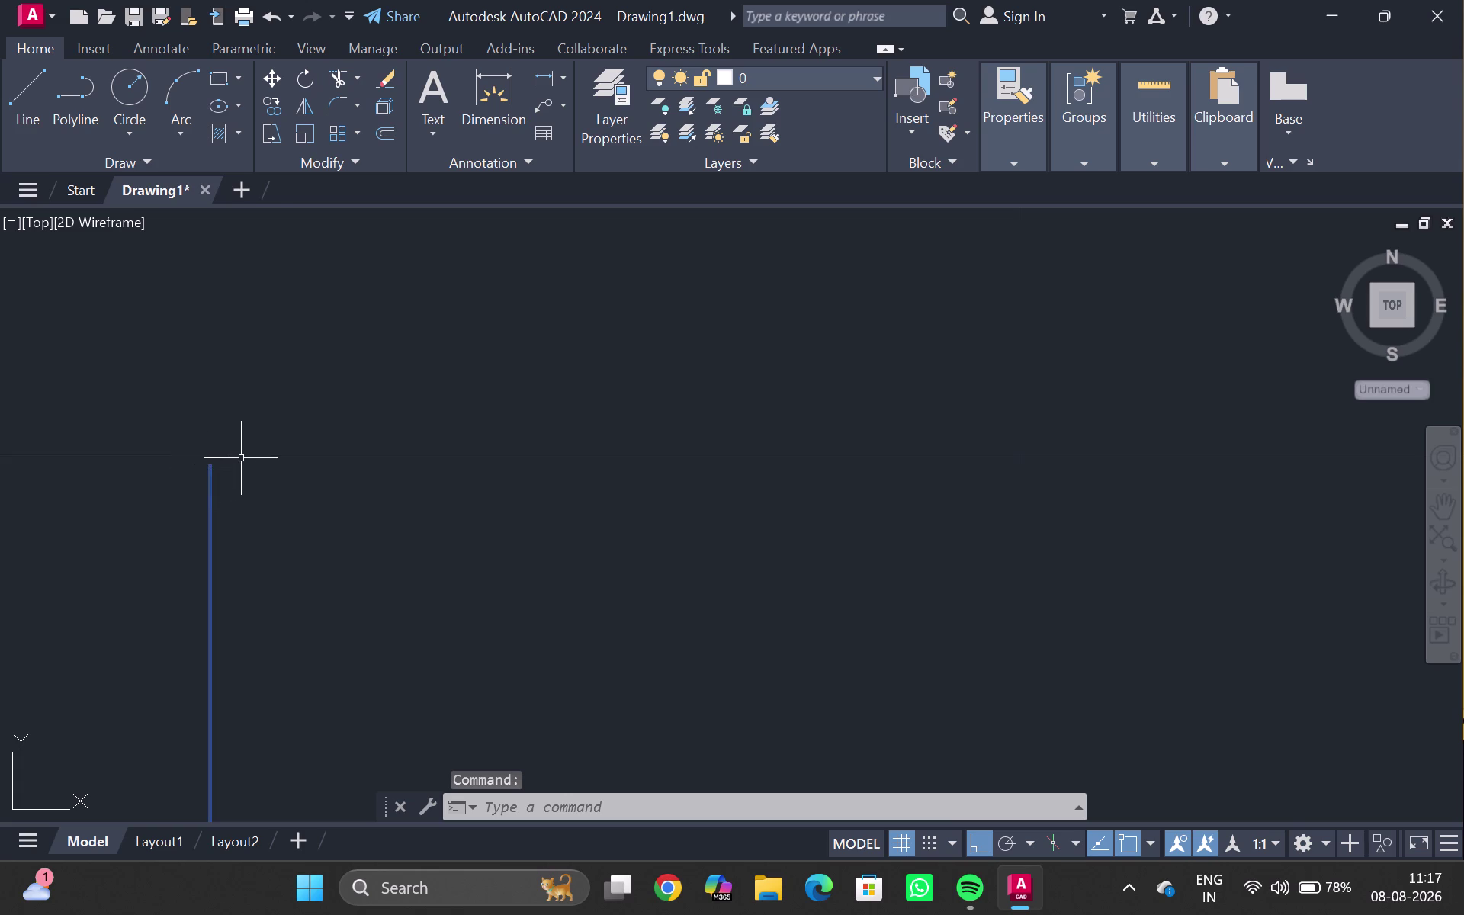
Move the selected wall line slightly up from its corner point.
key(m)
key(Return)
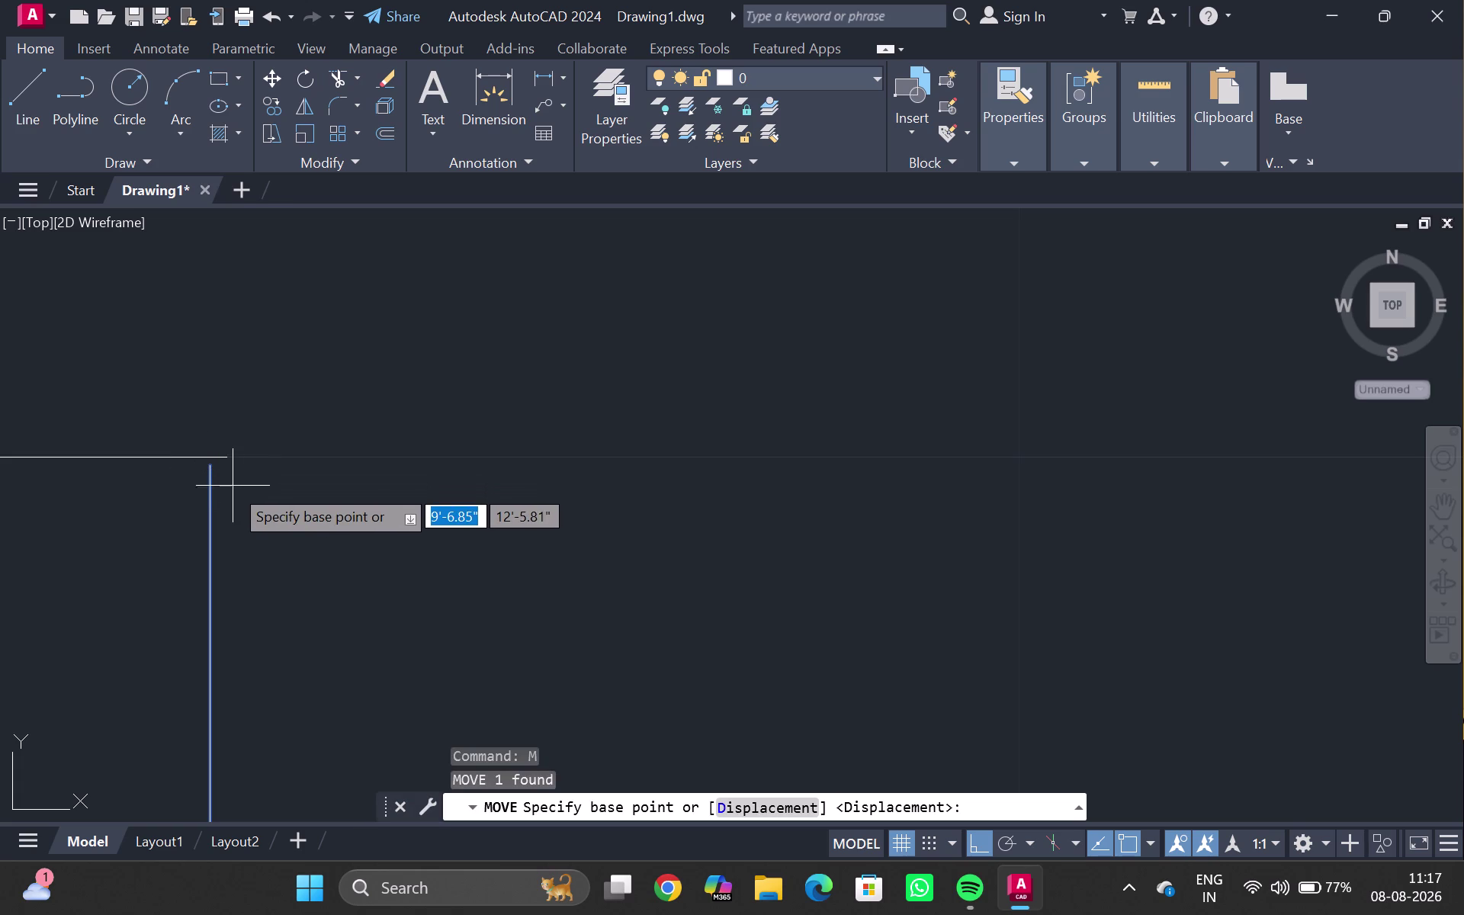
click(211, 469)
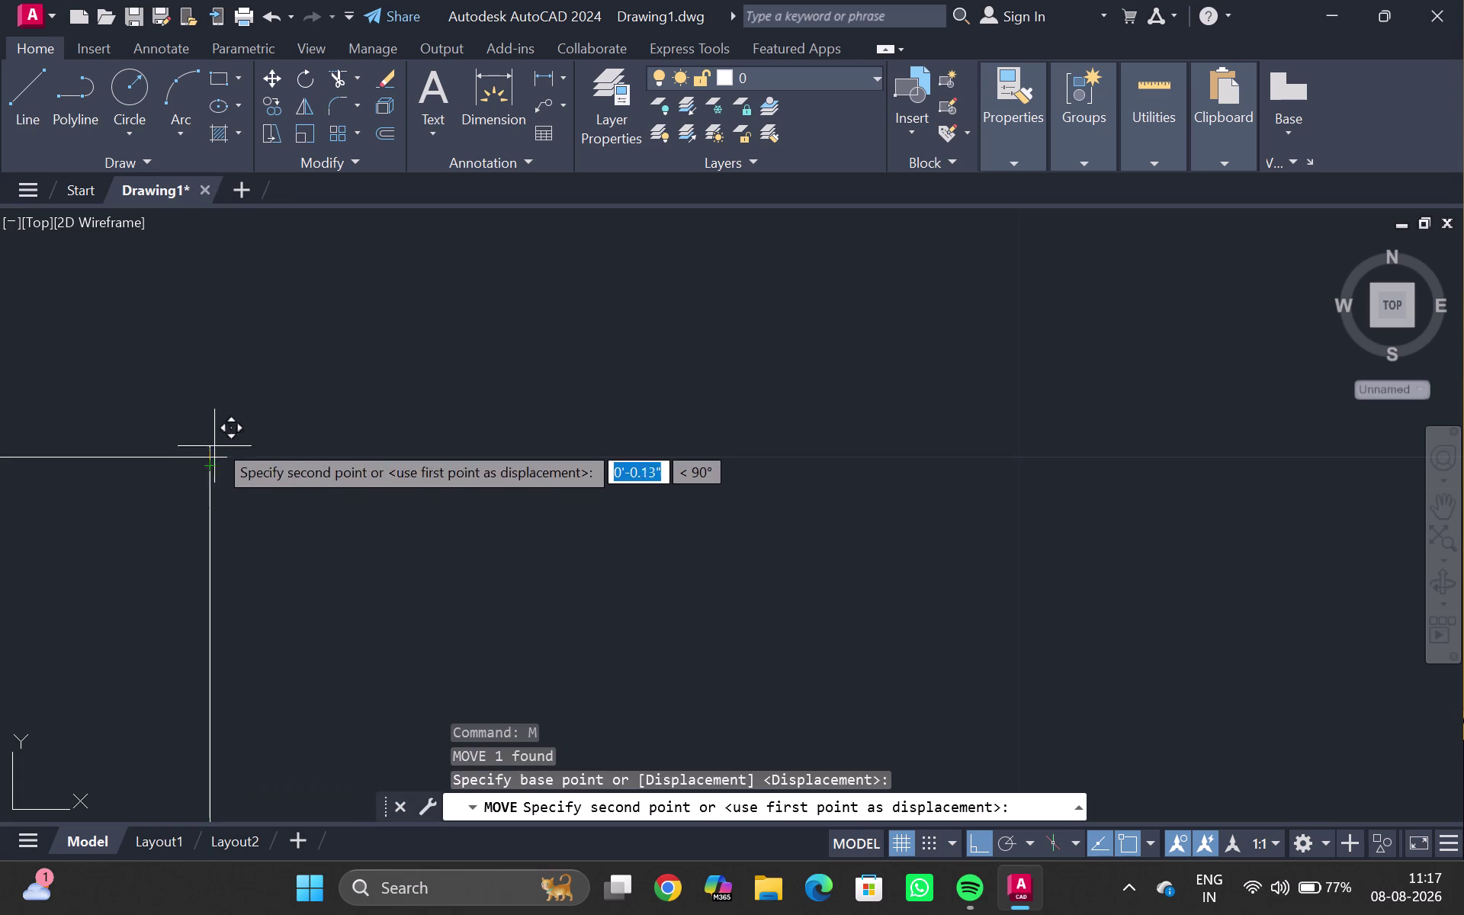
click(208, 453)
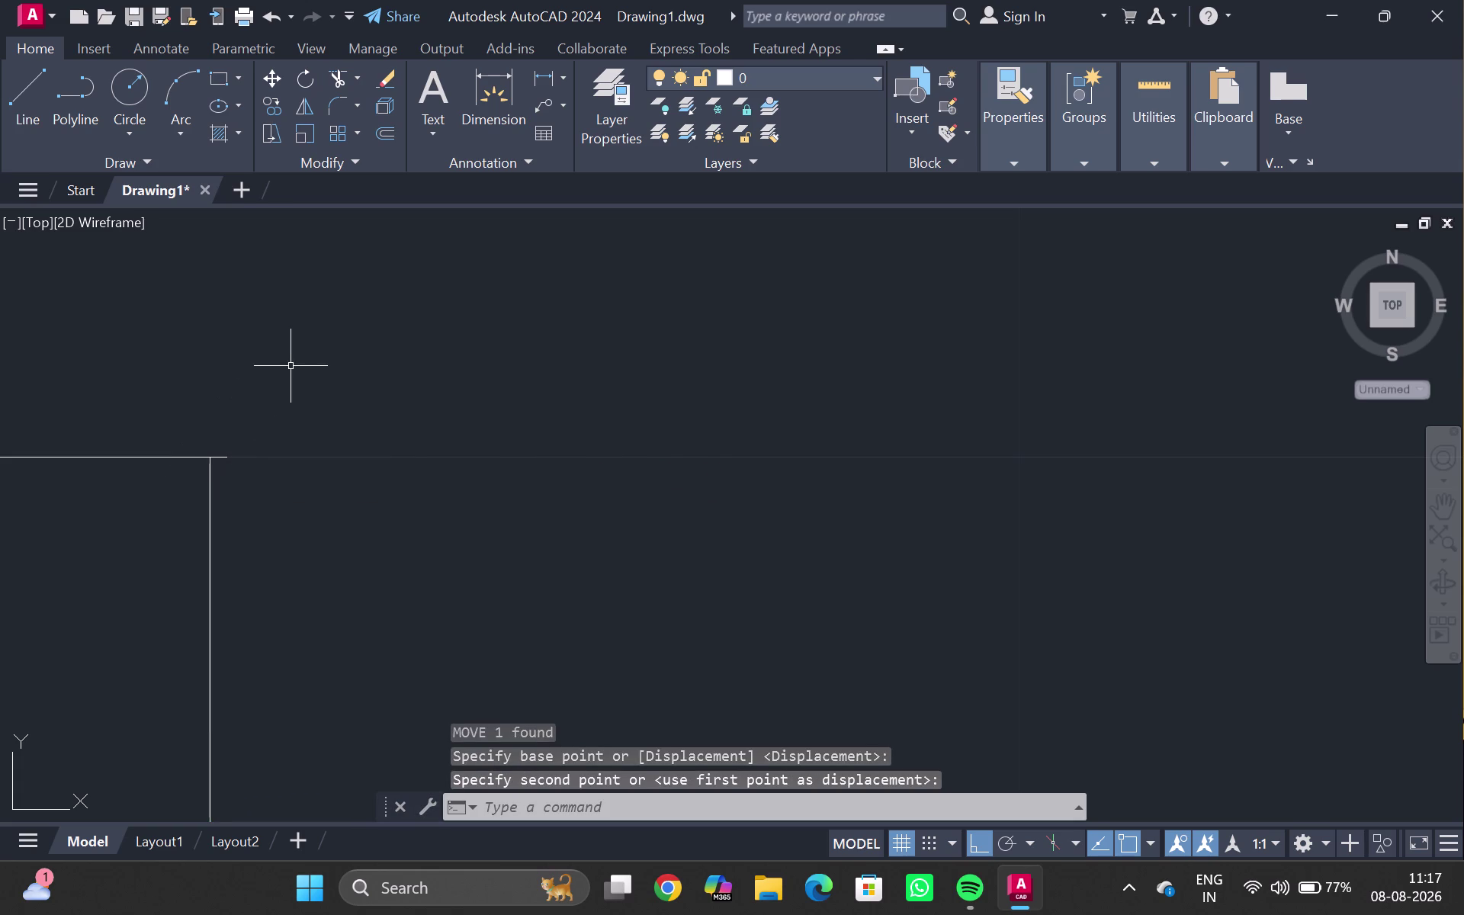
key(Escape)
Attempt a fence trim across the wall line, then cancel it.
text(tr)
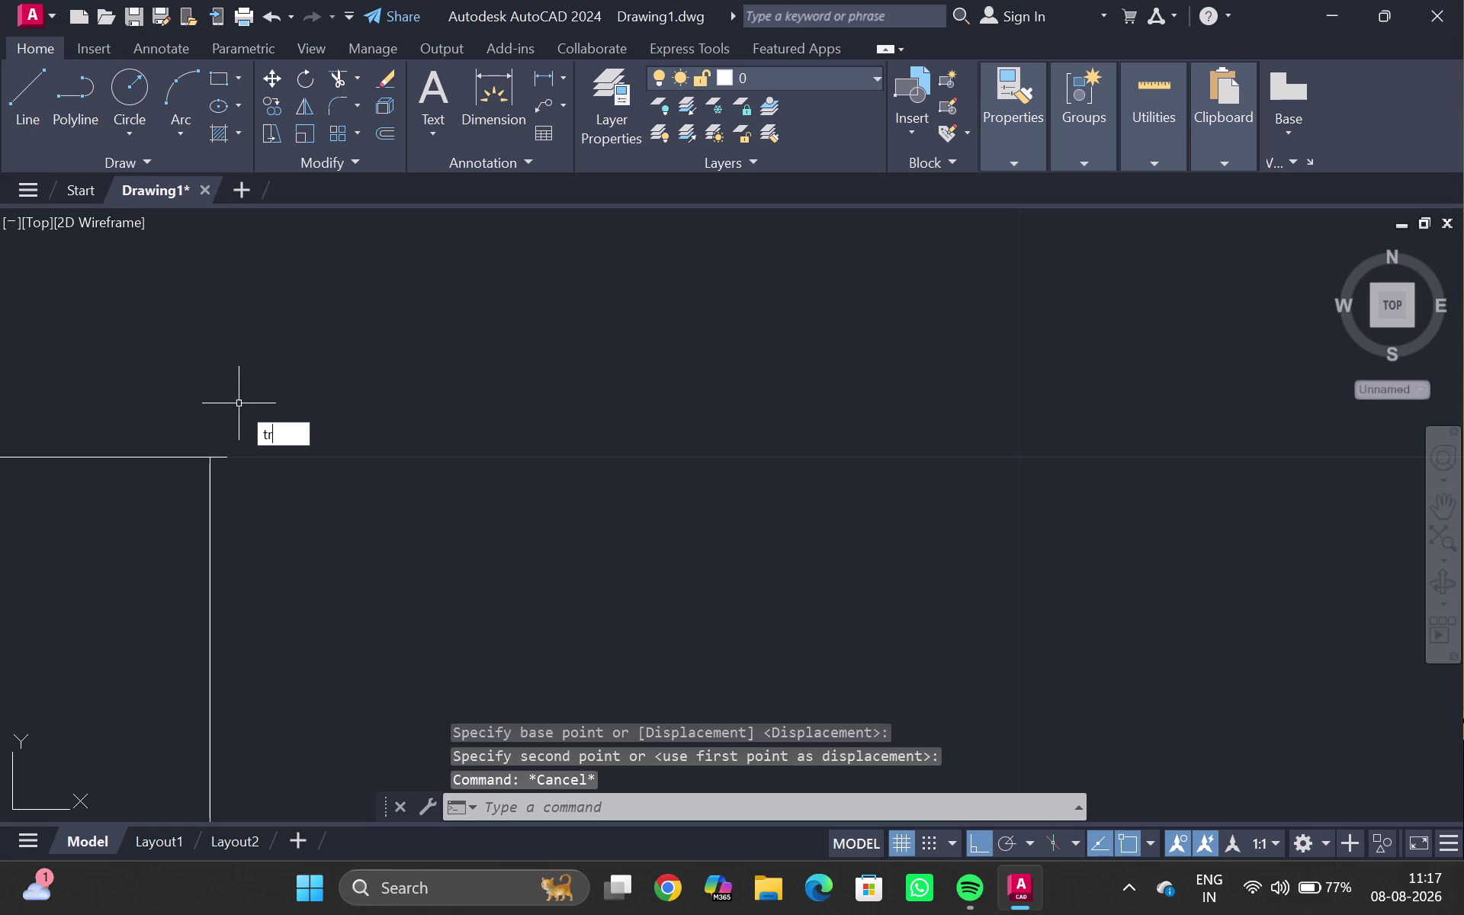
key(Return)
scroll(up, 3)
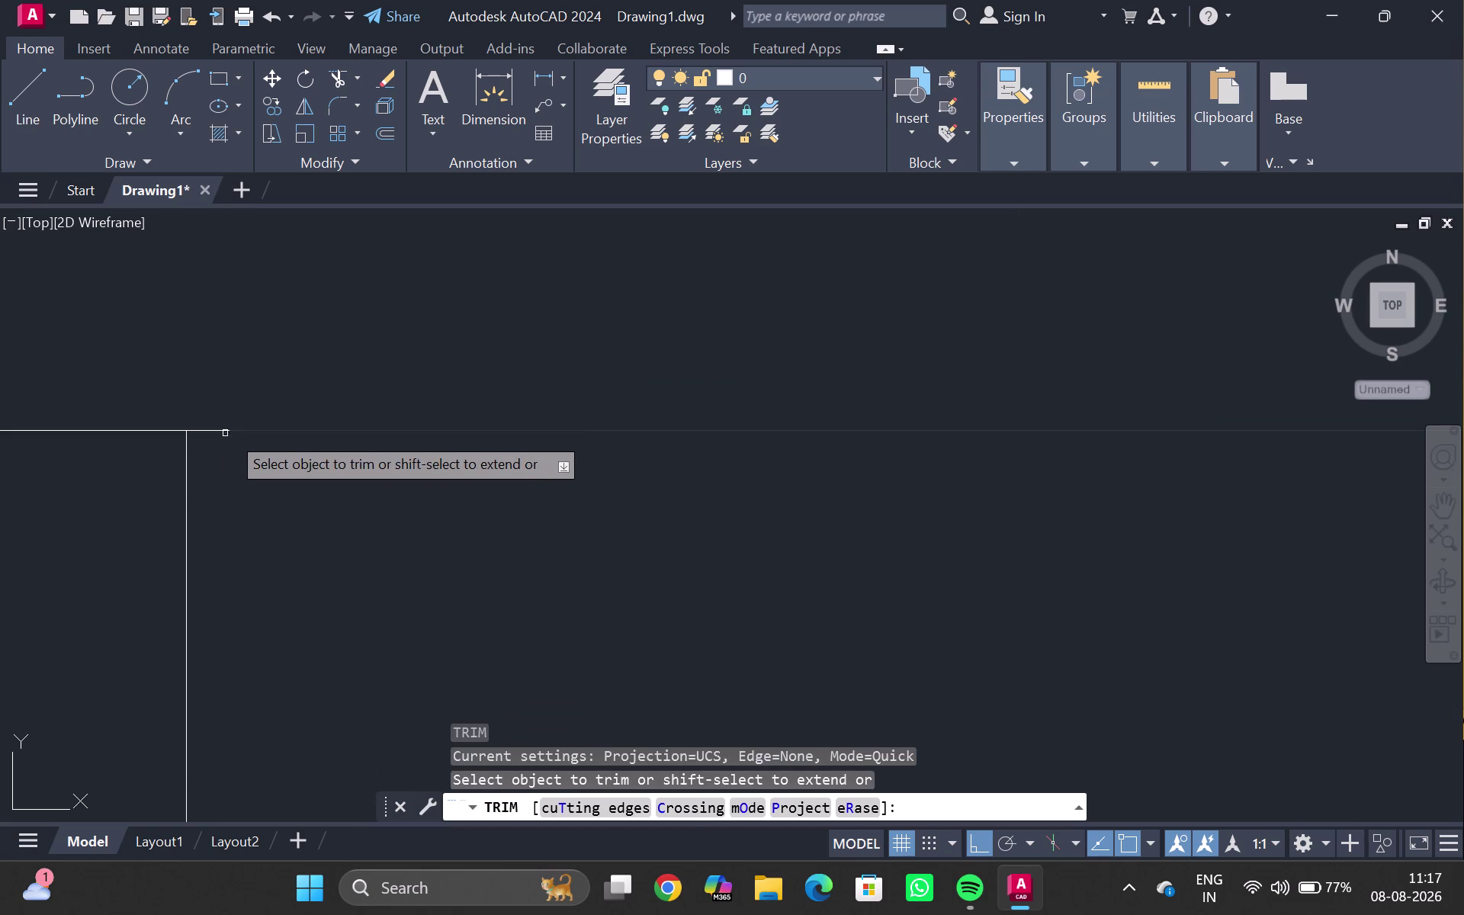
drag(231, 393, 225, 461)
key(Escape)
scroll(down, 3)
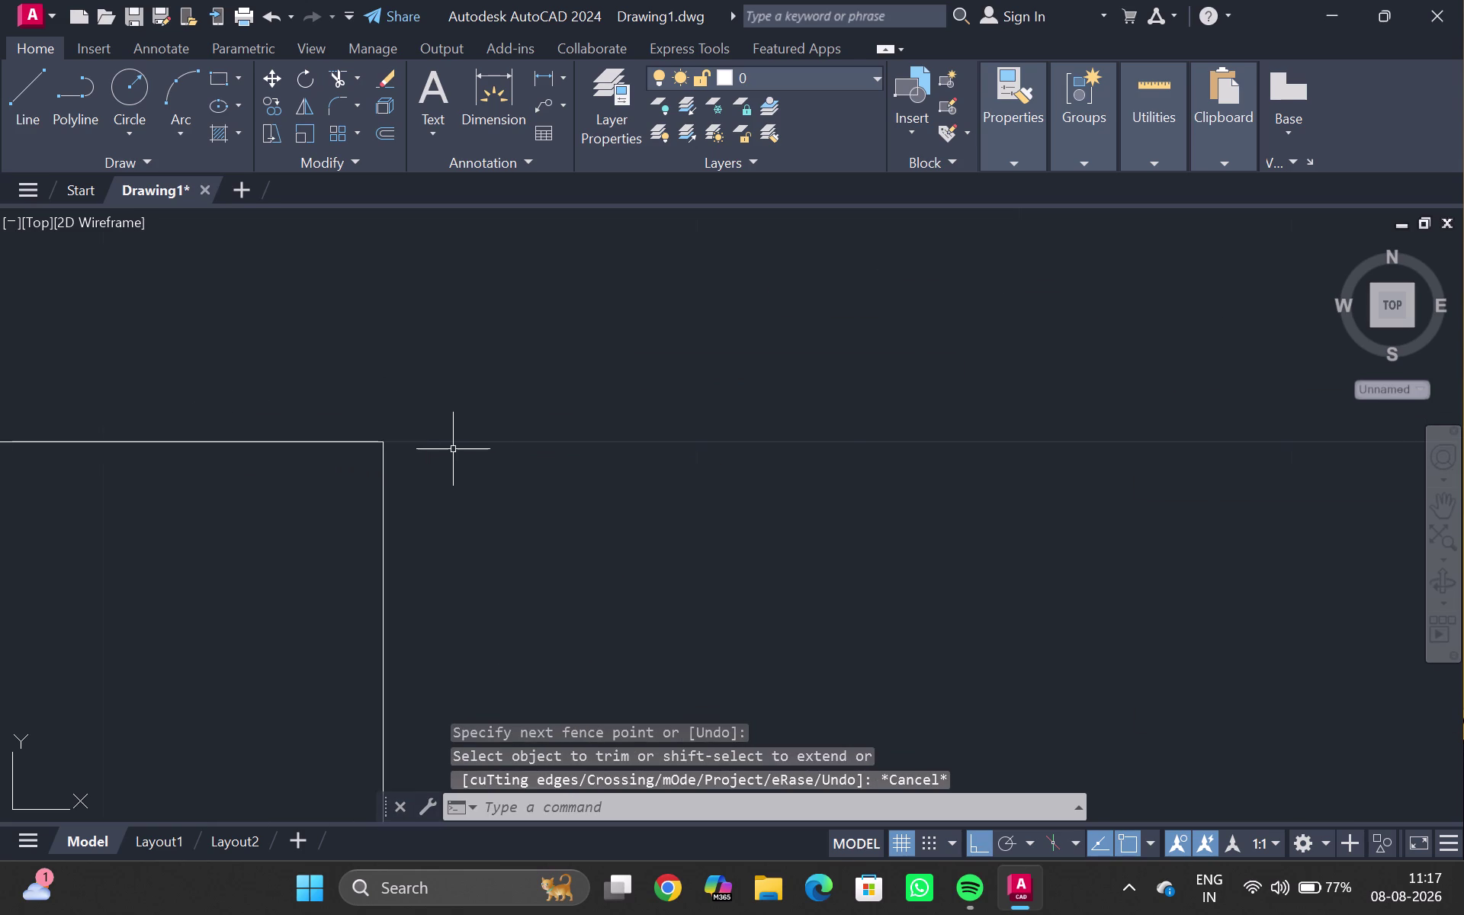
scroll(down, 3)
key(Escape)
Pan and zoom along the wall to inspect the red column's top and right edges.
scroll(down, 3)
middle_drag(842, 401, 760, 316)
scroll(up, 3)
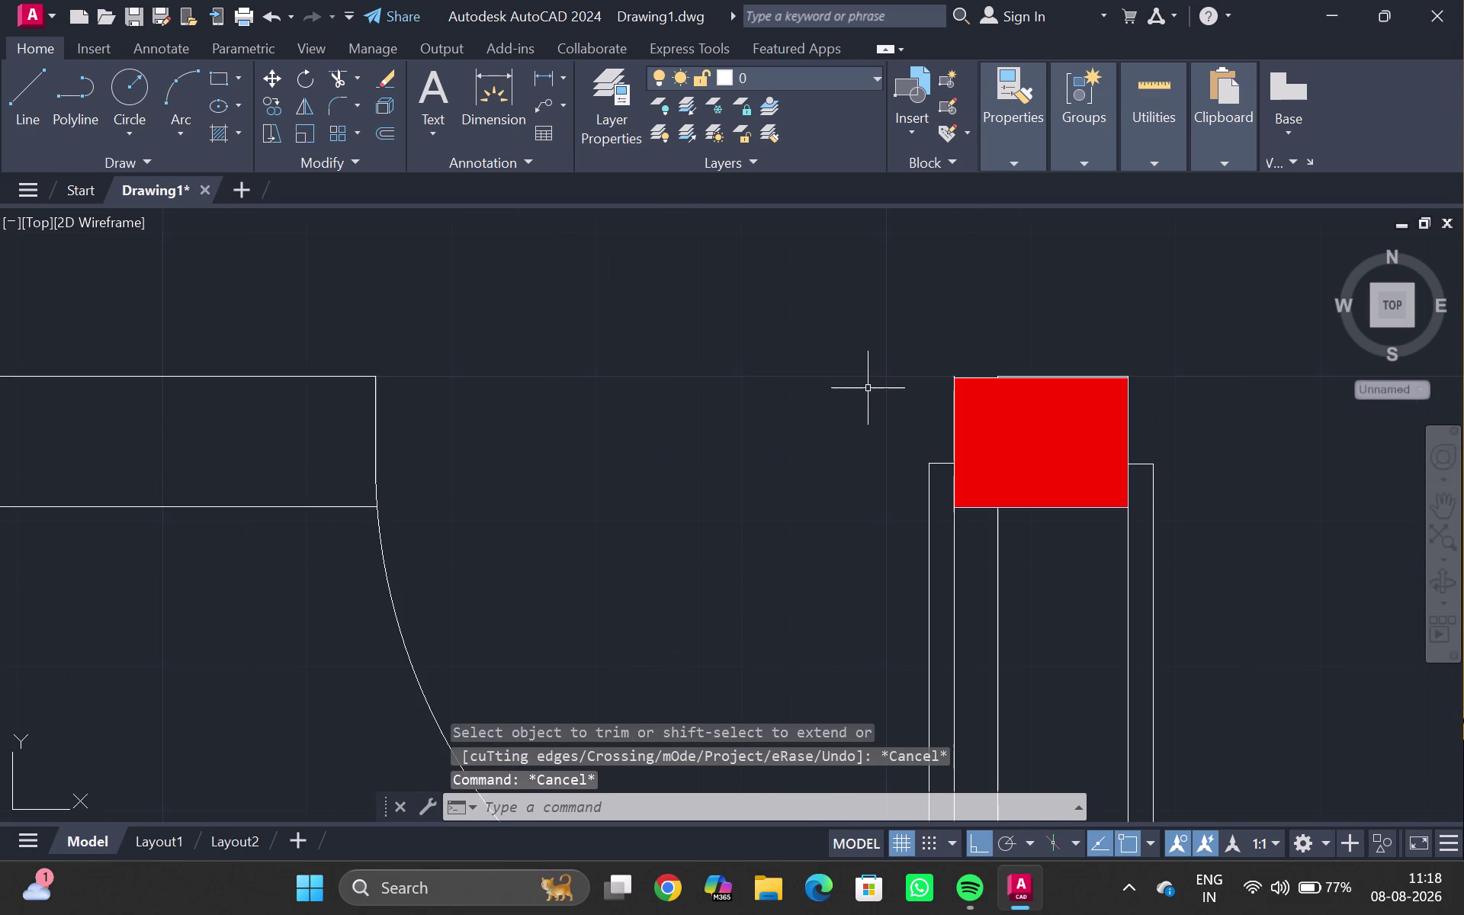
scroll(up, 3)
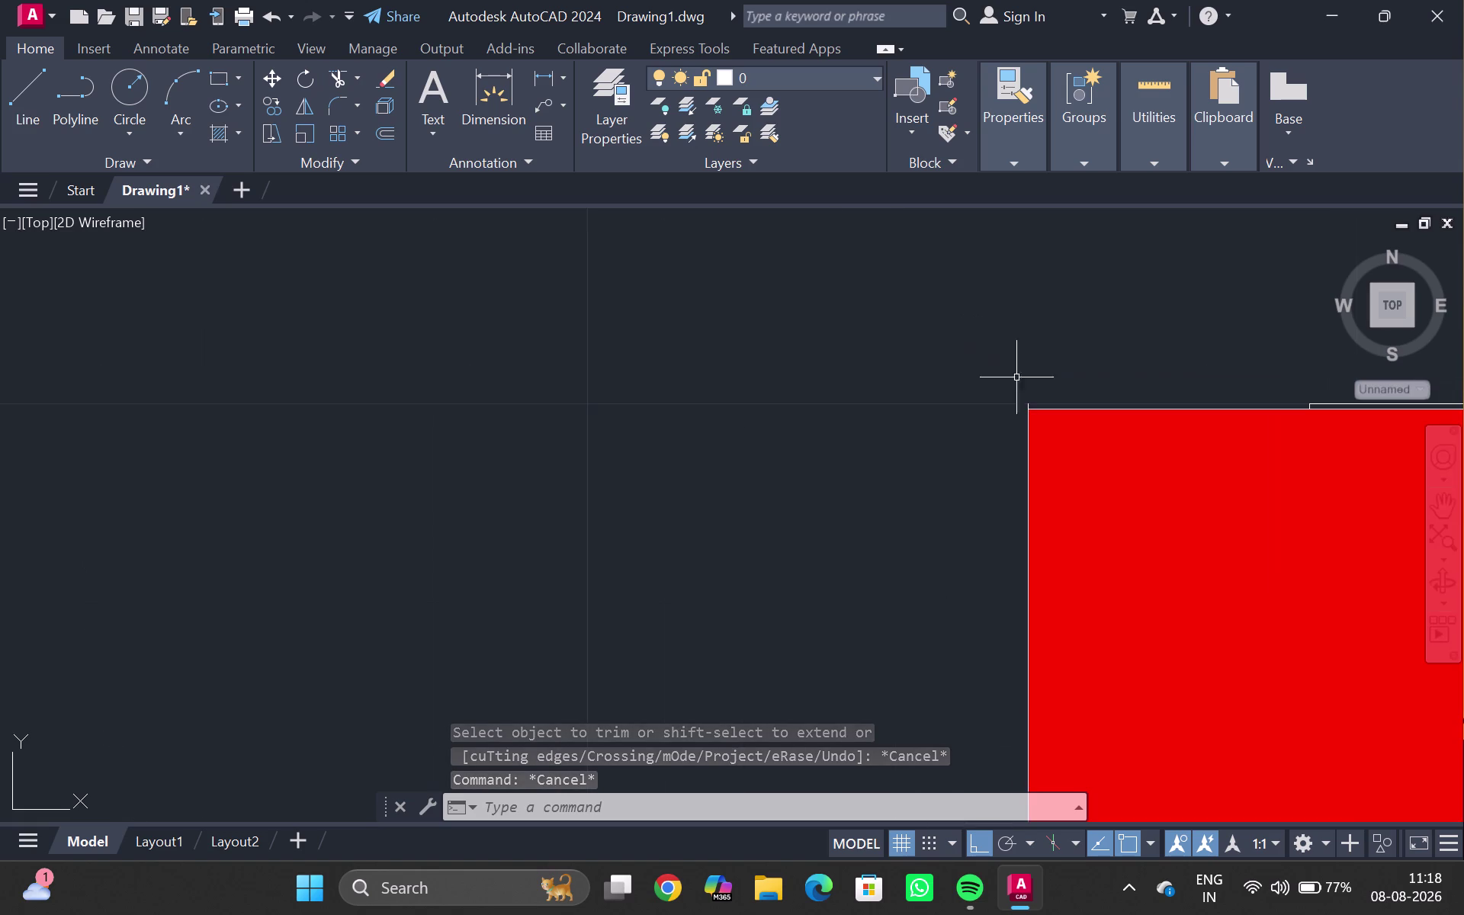
scroll(up, 3)
middle_drag(1019, 426, 822, 392)
scroll(up, 3)
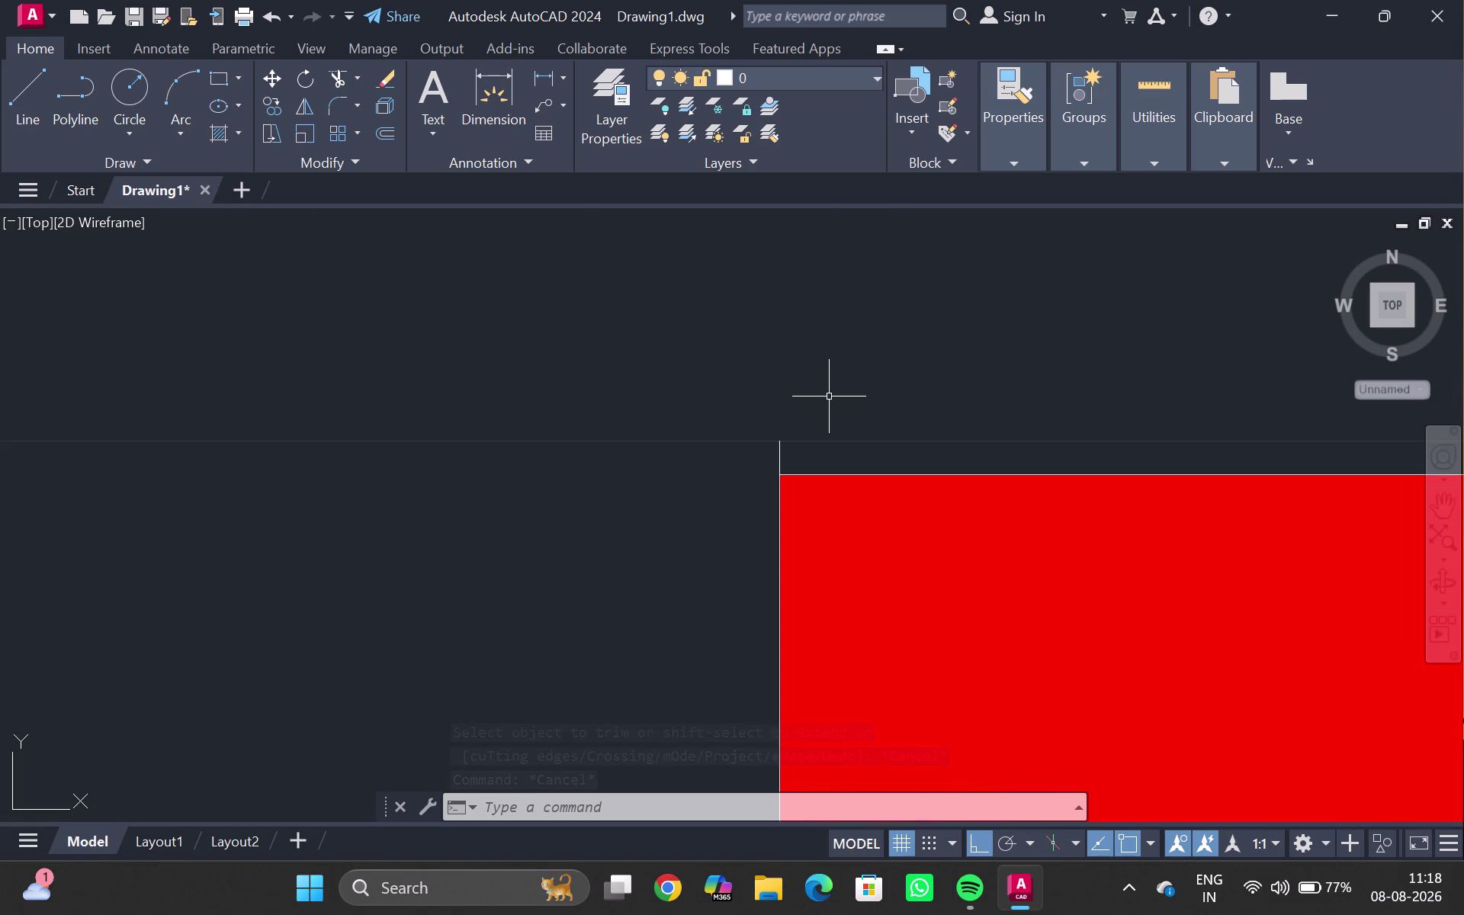
scroll(down, 3)
middle_drag(1196, 391, 695, 391)
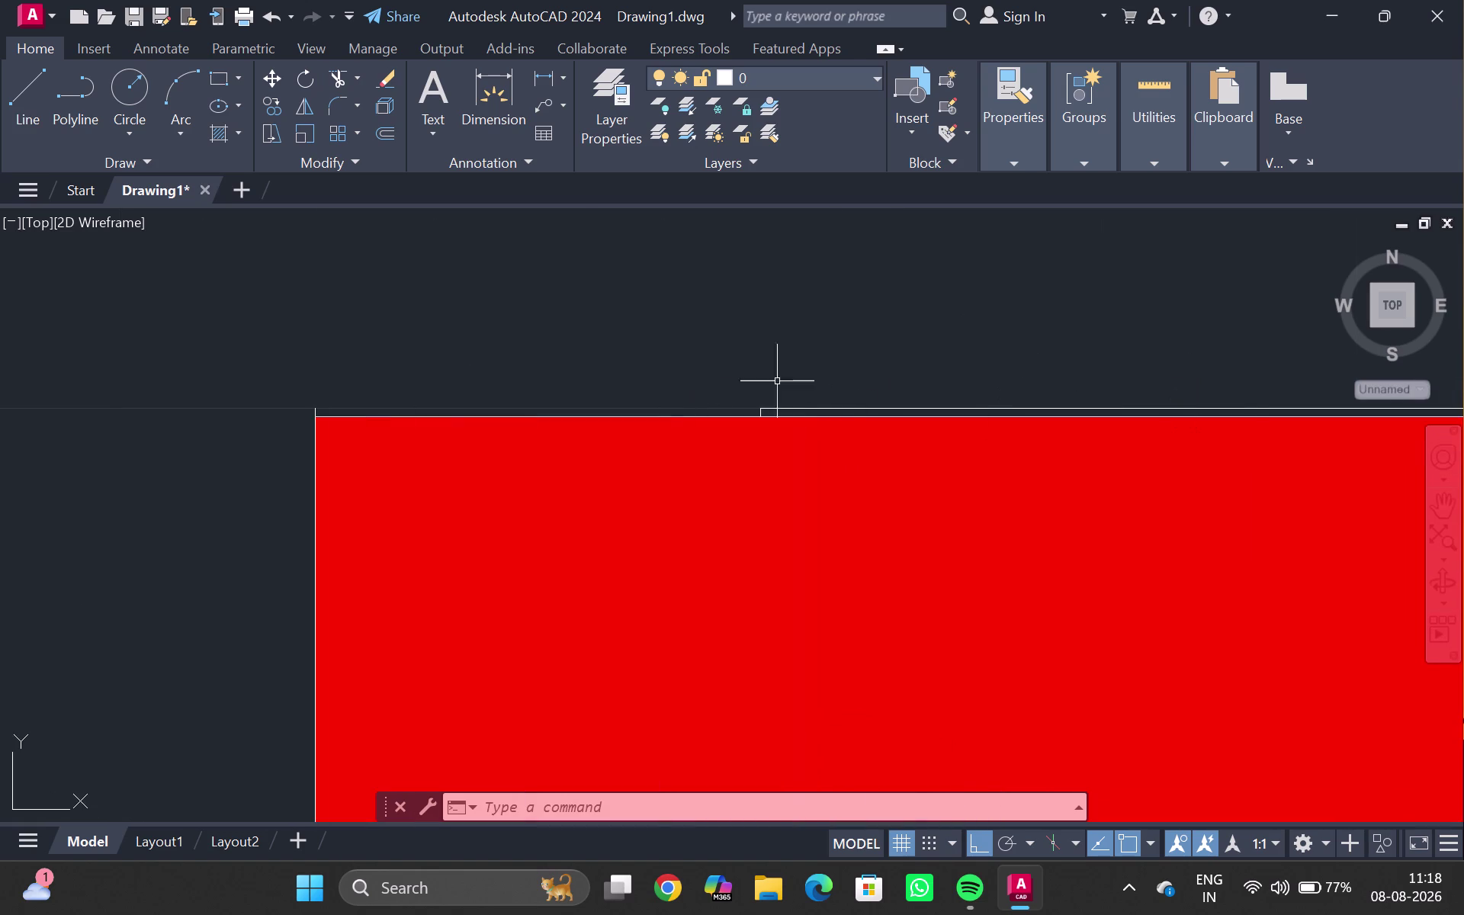
scroll(down, 3)
middle_drag(1103, 374, 668, 373)
scroll(up, 3)
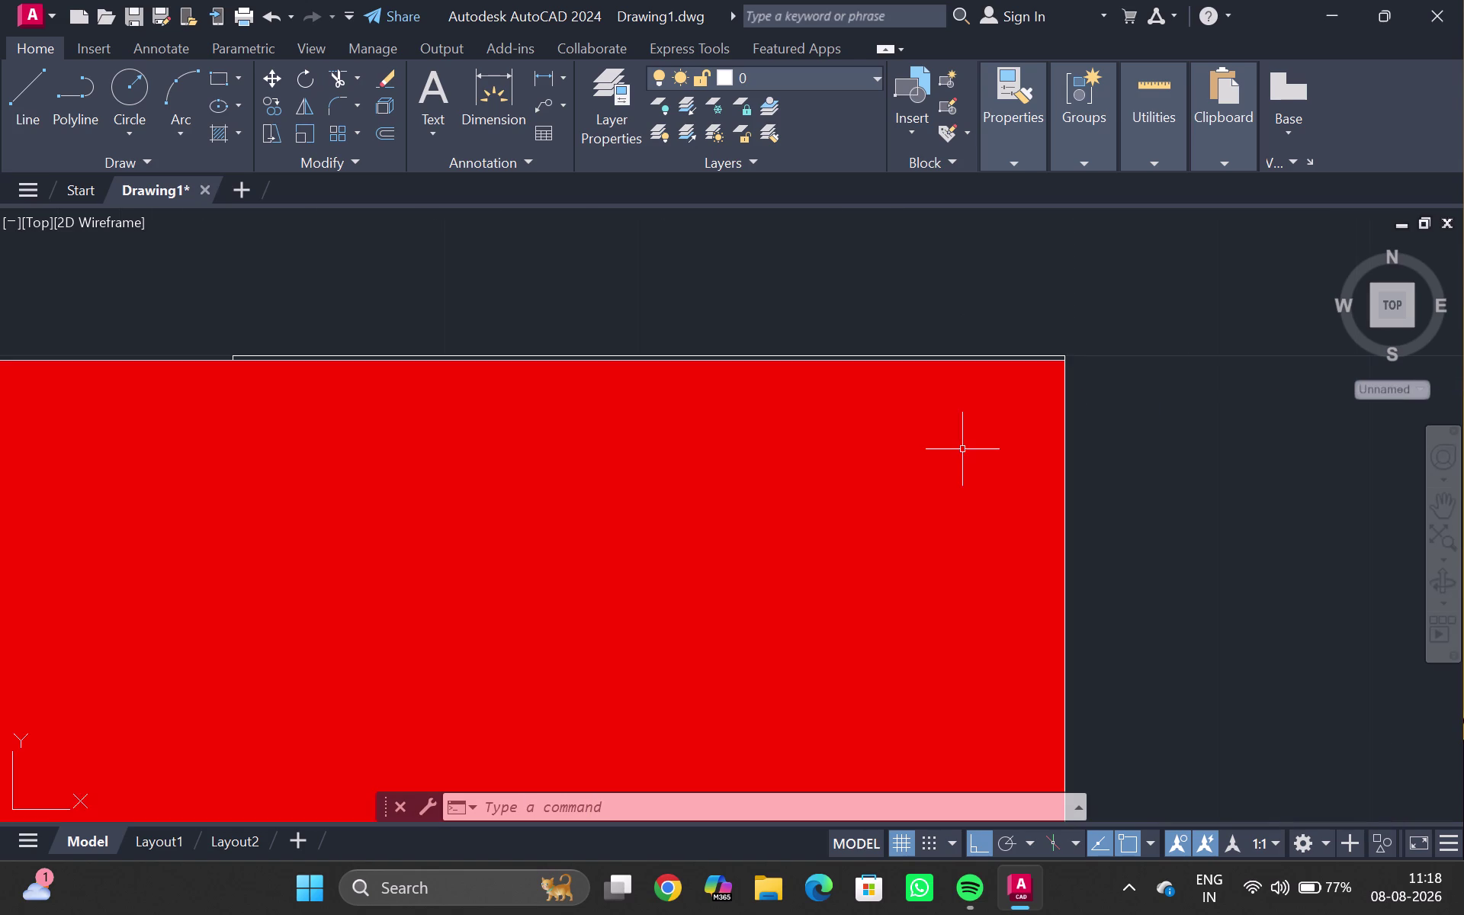
scroll(up, 3)
scroll(down, 3)
scroll(up, 3)
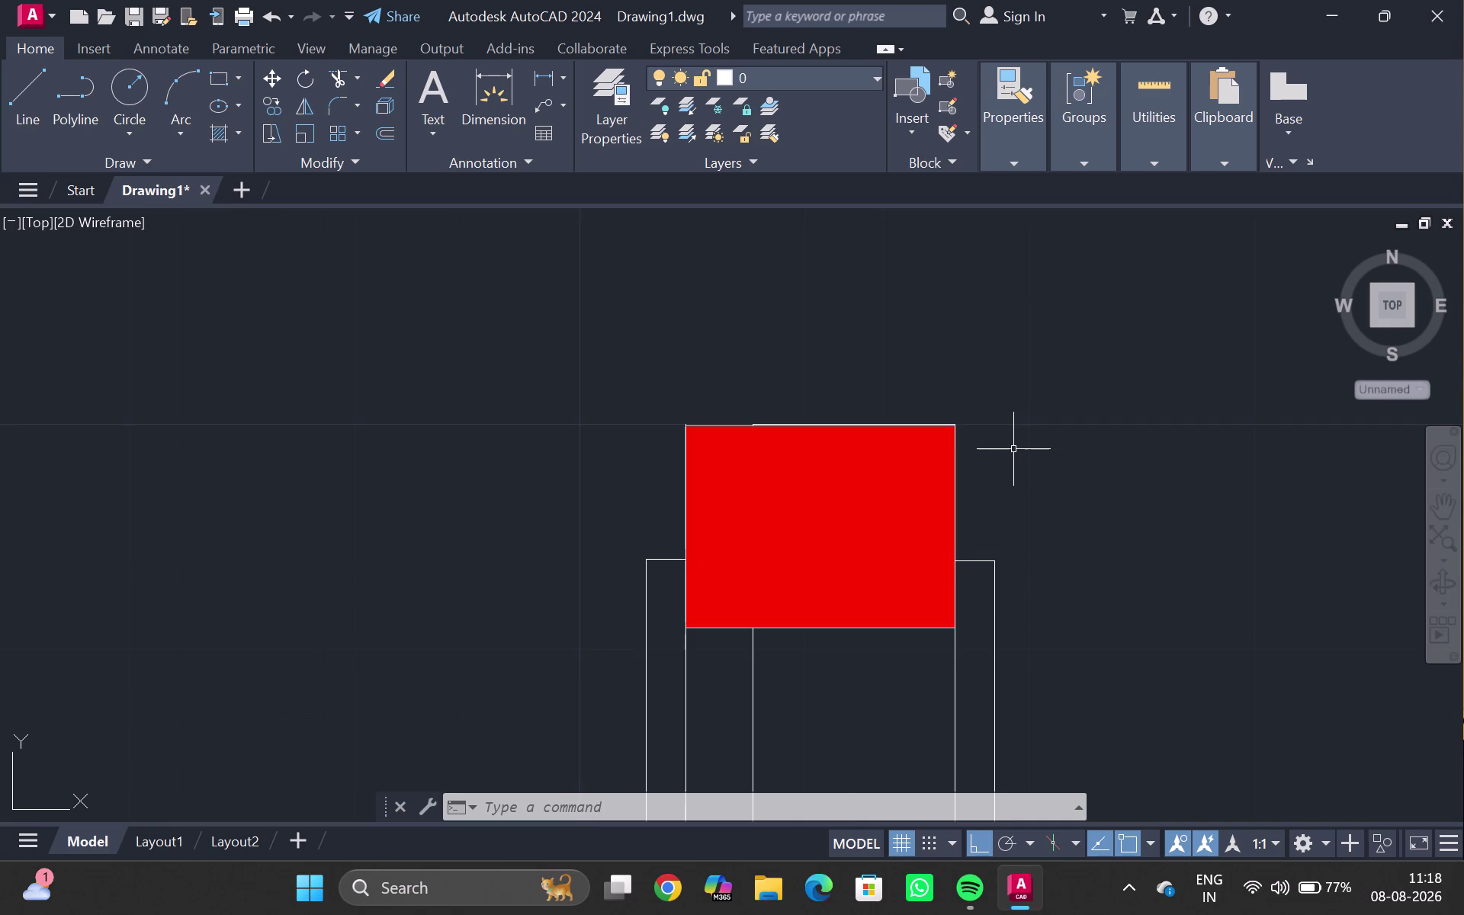
scroll(up, 3)
scroll(up, 3)
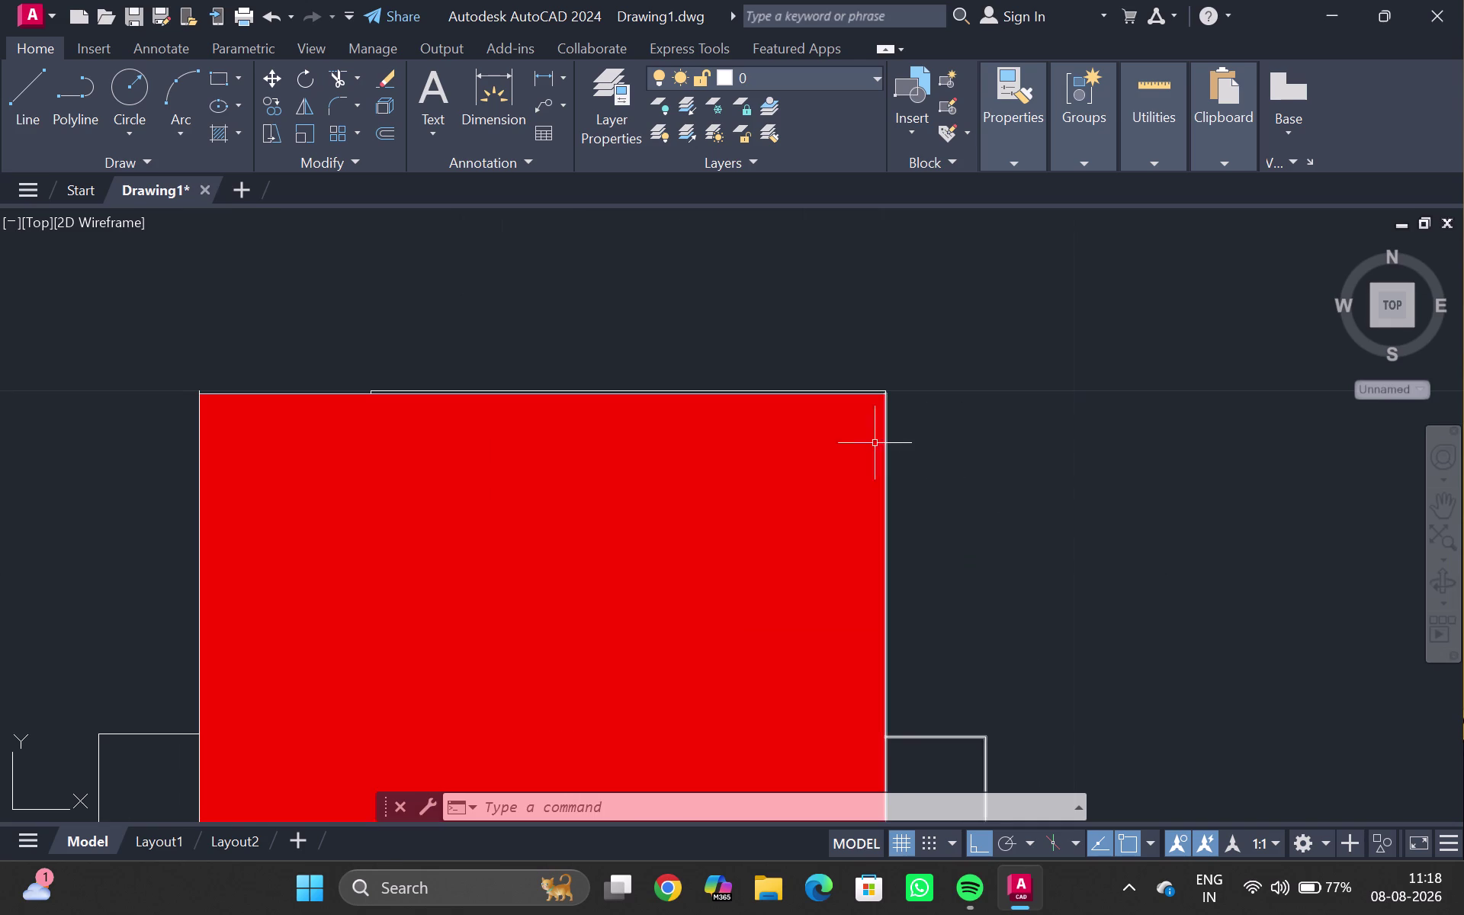
Move the selected red column up from its top corner onto the wall line.
click(870, 441)
key(m)
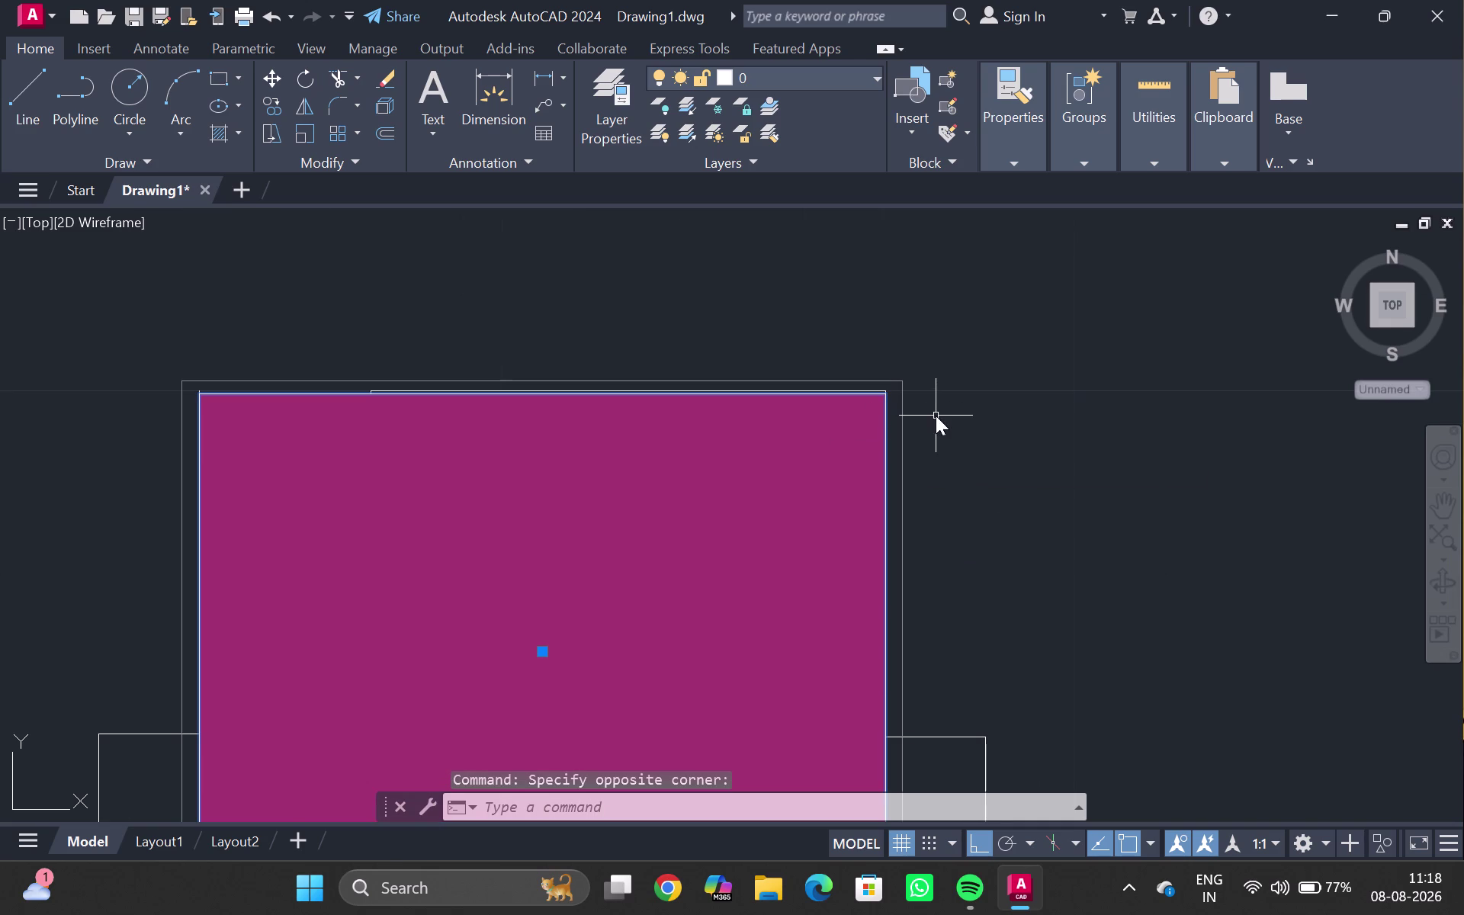
key(Return)
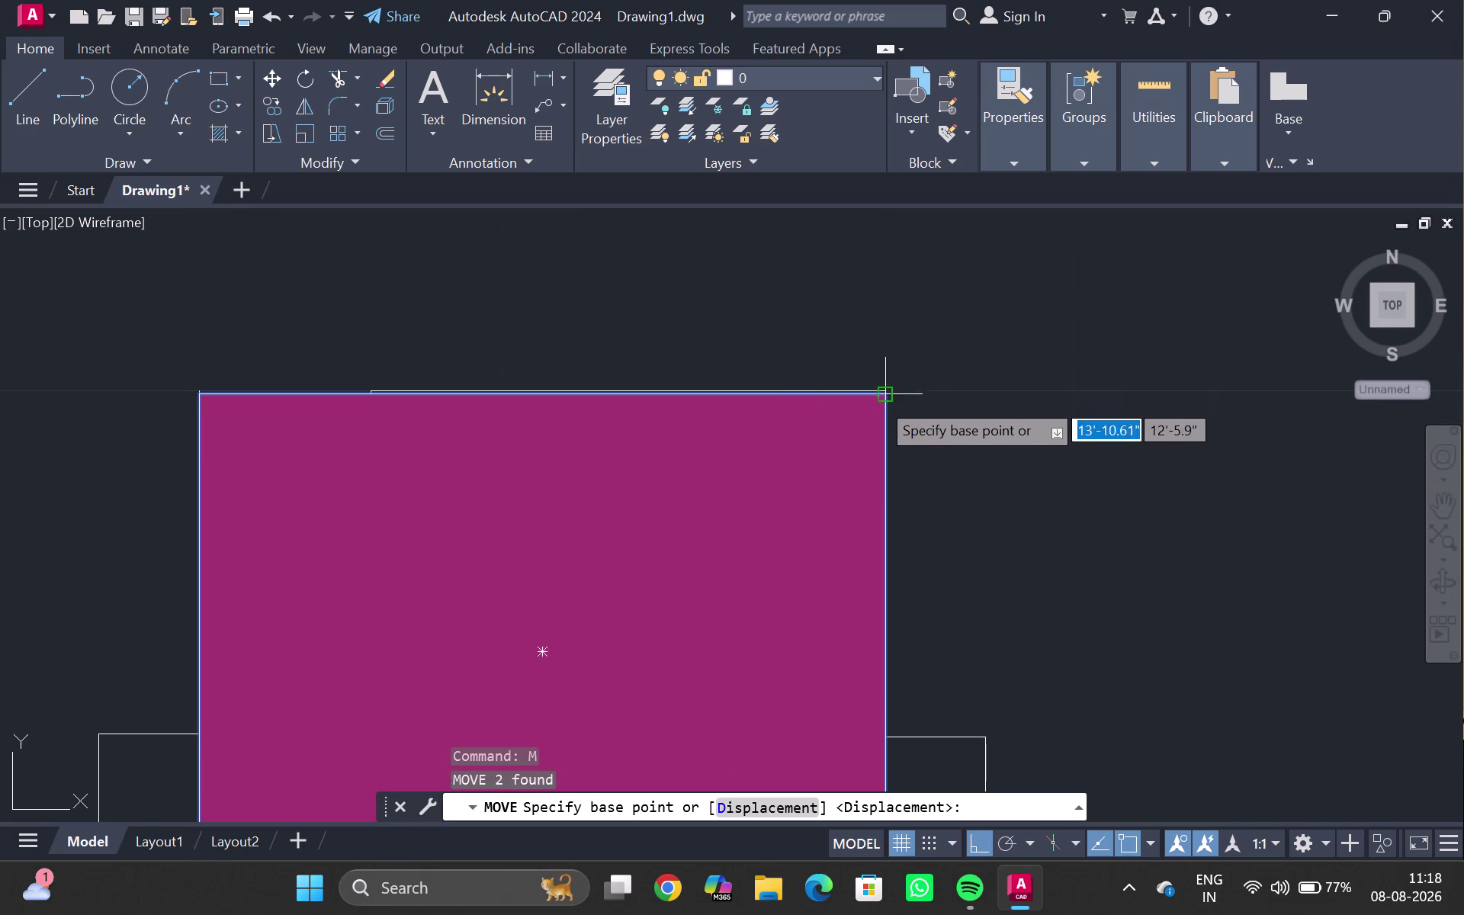
scroll(up, 3)
click(897, 343)
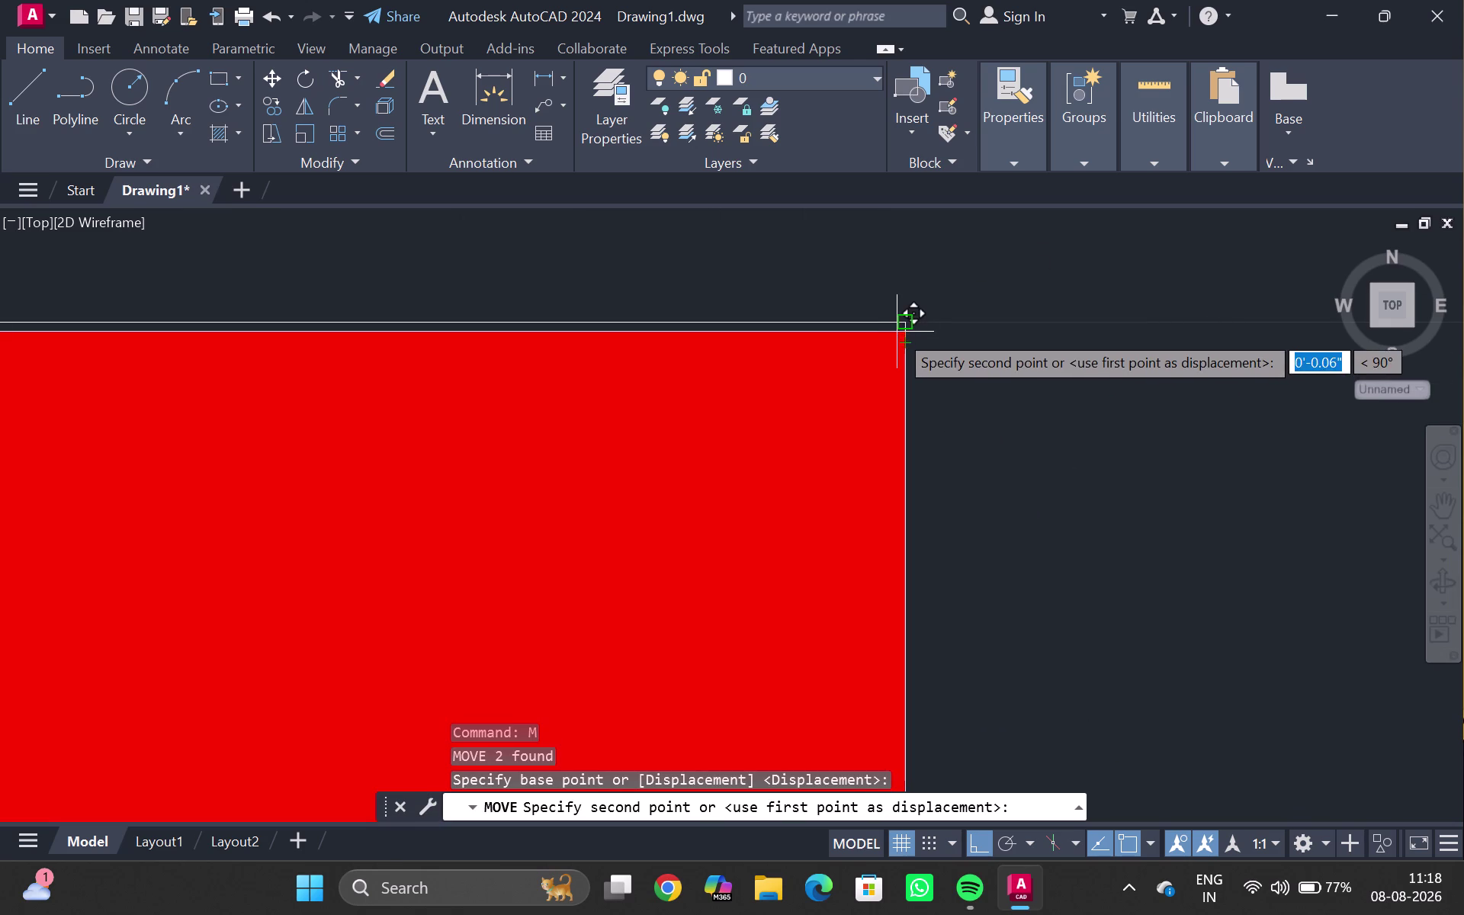
click(902, 321)
key(Escape)
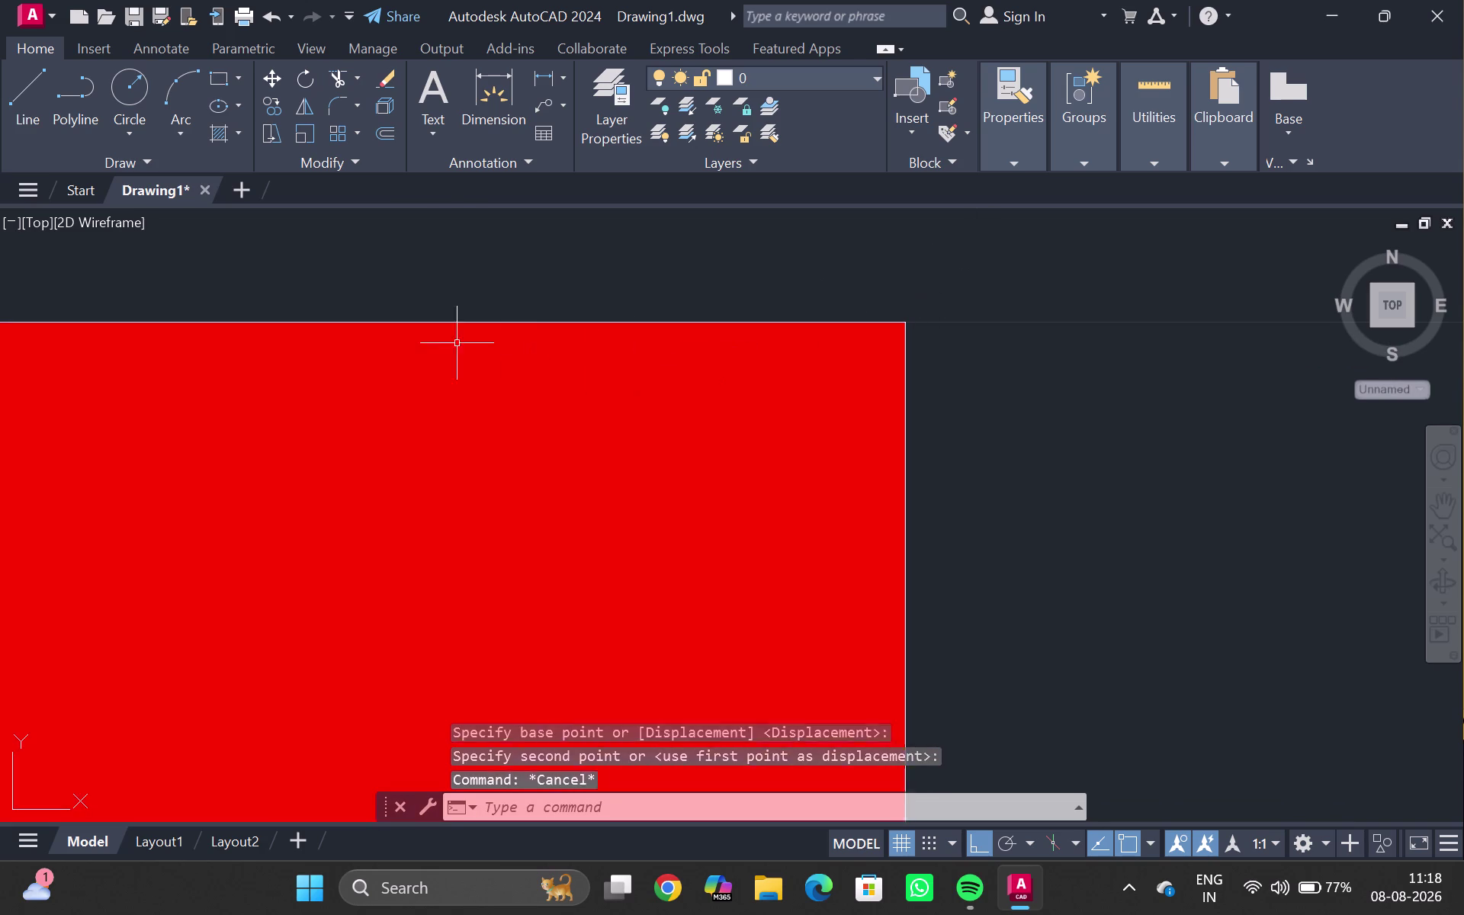
Pan along the column's top edge to check its alignment with the wall.
scroll(down, 3)
middle_drag(403, 278, 890, 297)
scroll(down, 3)
middle_drag(362, 297, 775, 317)
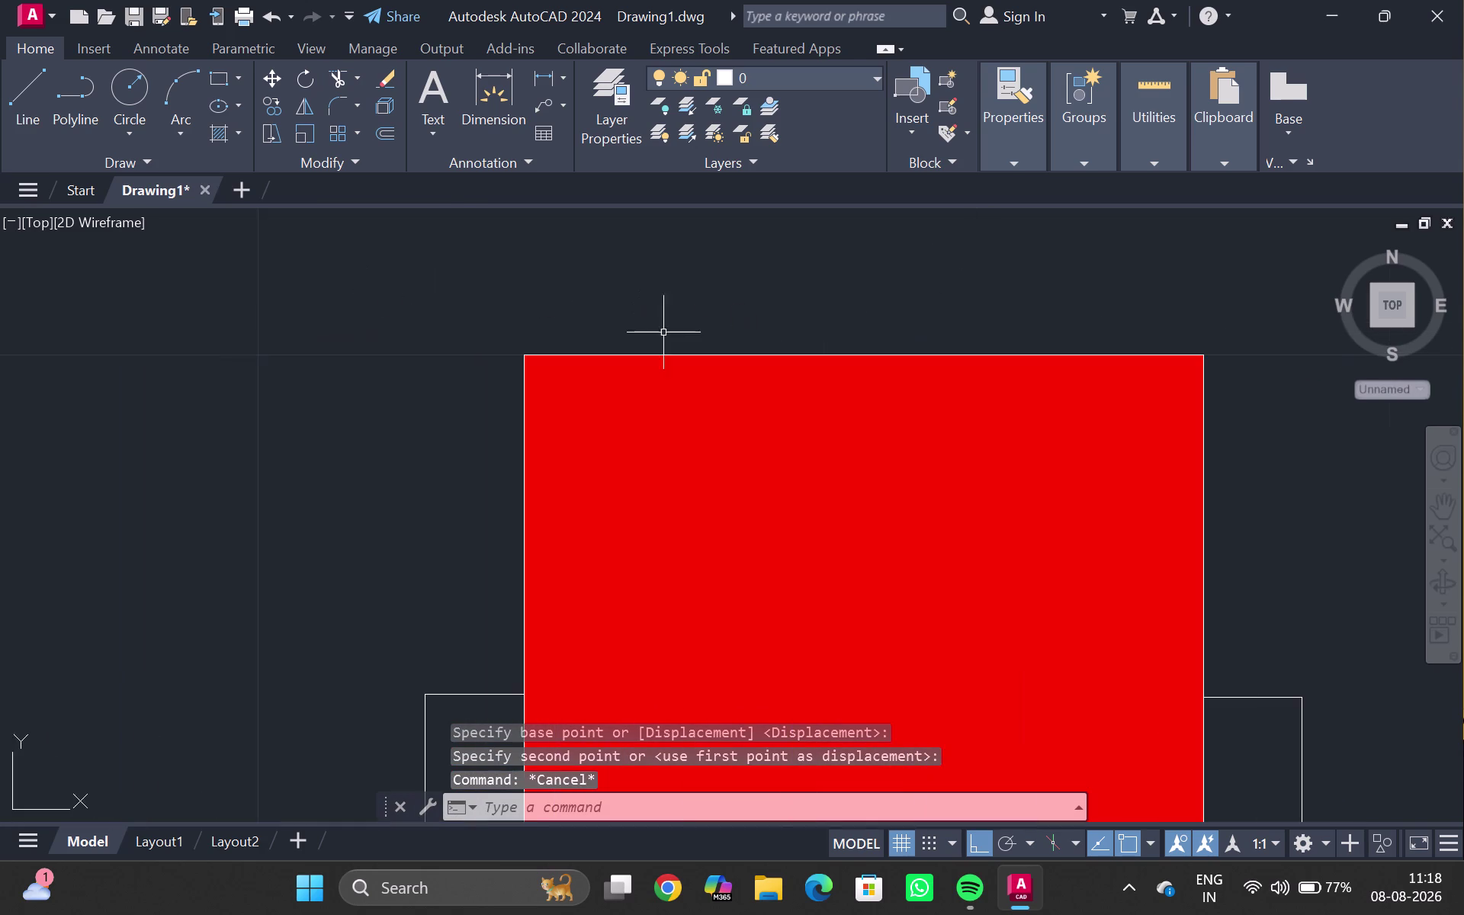
scroll(down, 3)
middle_drag(271, 363, 604, 424)
scroll(up, 3)
scroll(down, 3)
scroll(down, 3)
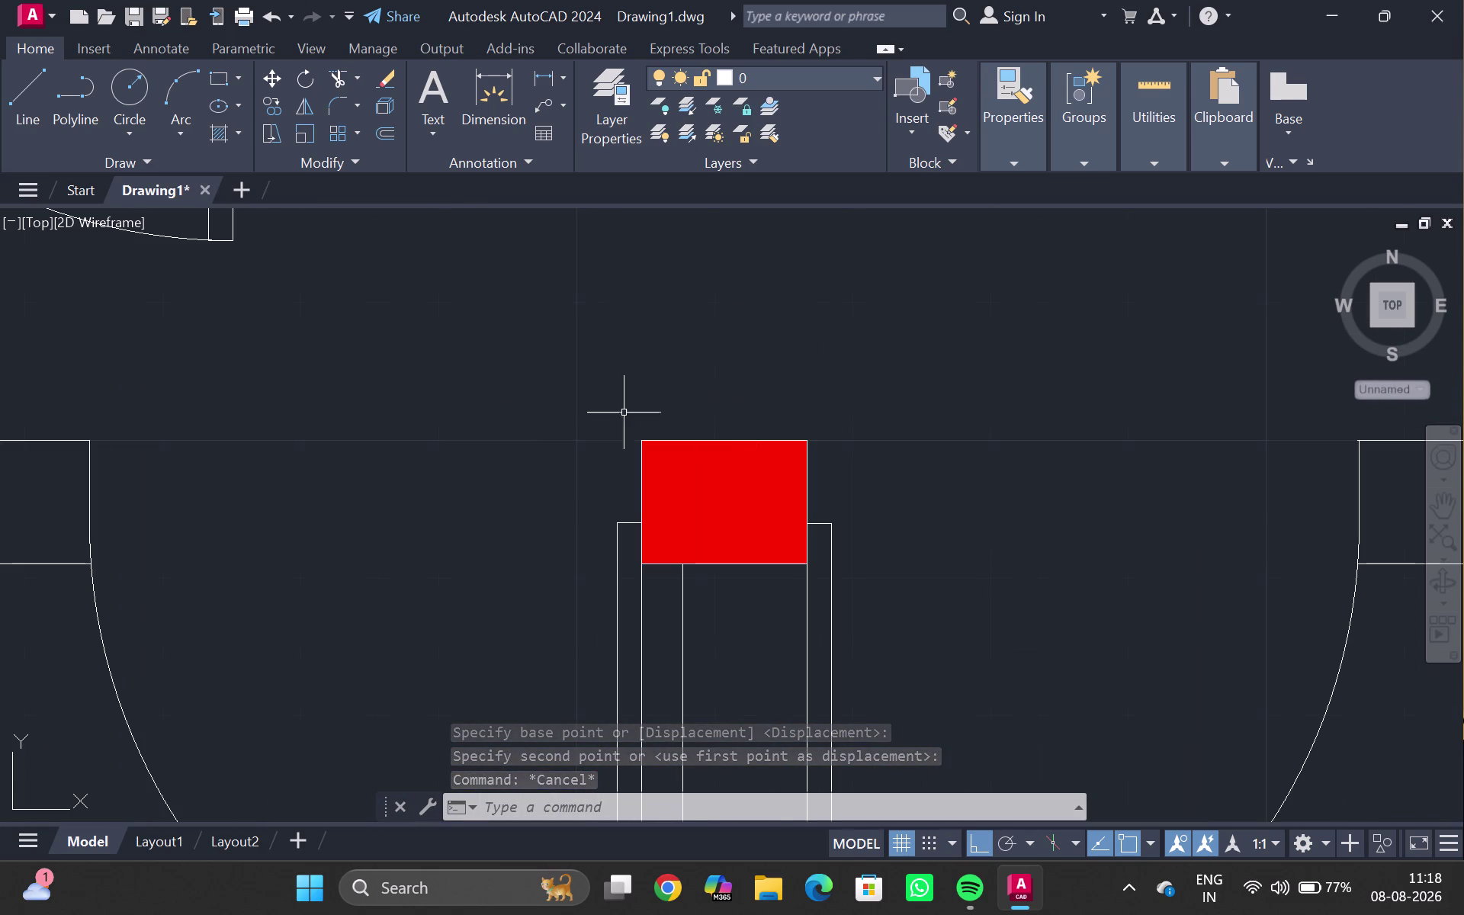
Pan to the wall corner at the door opening beside the door arc.
middle_drag(134, 456, 201, 455)
scroll(down, 3)
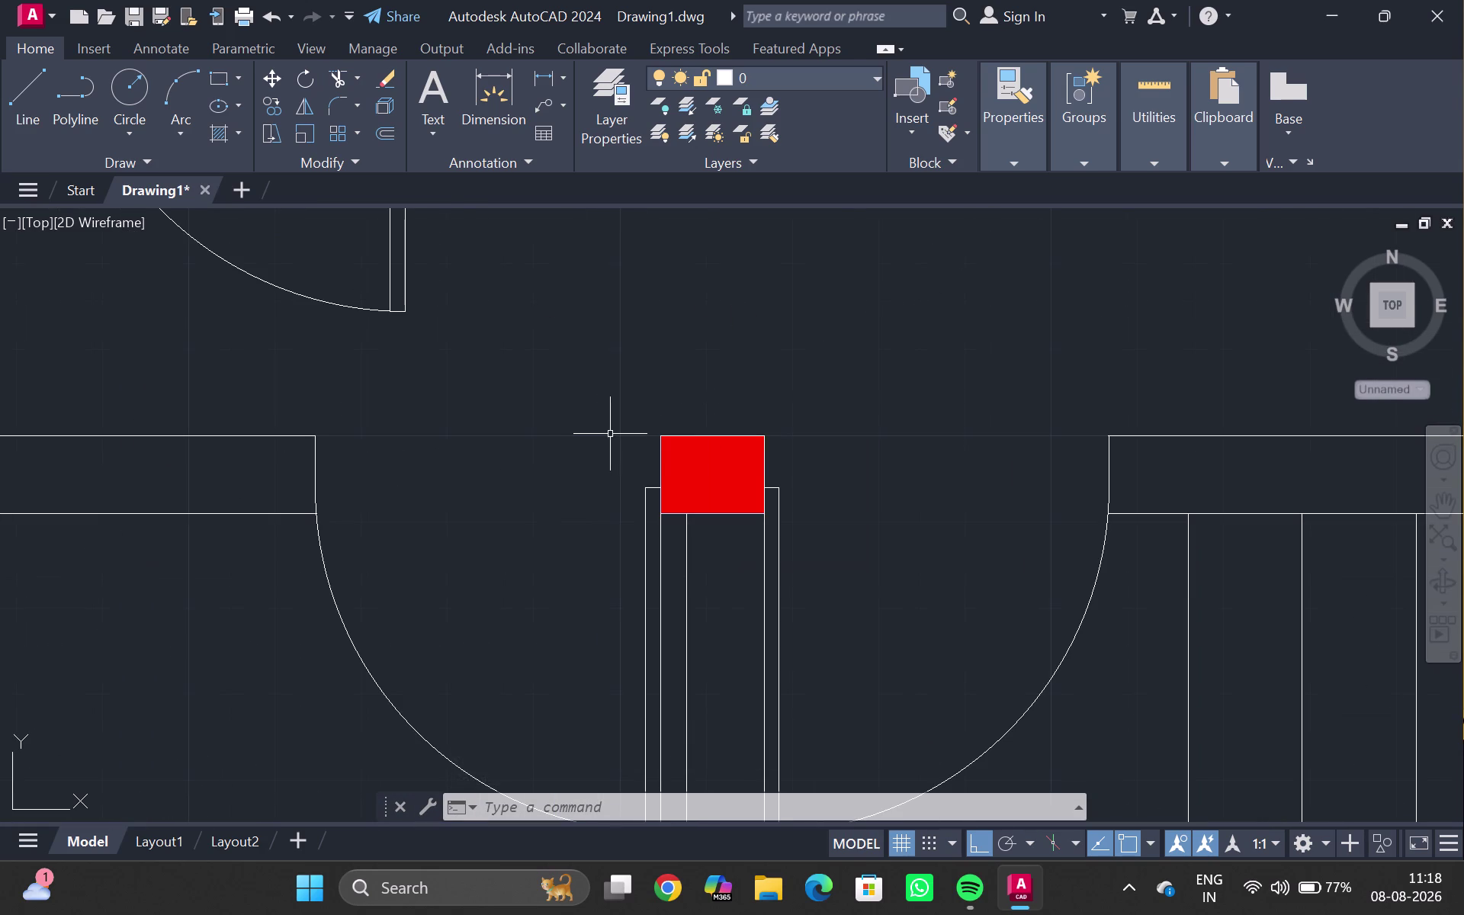
middle_drag(1016, 401, 710, 385)
scroll(up, 3)
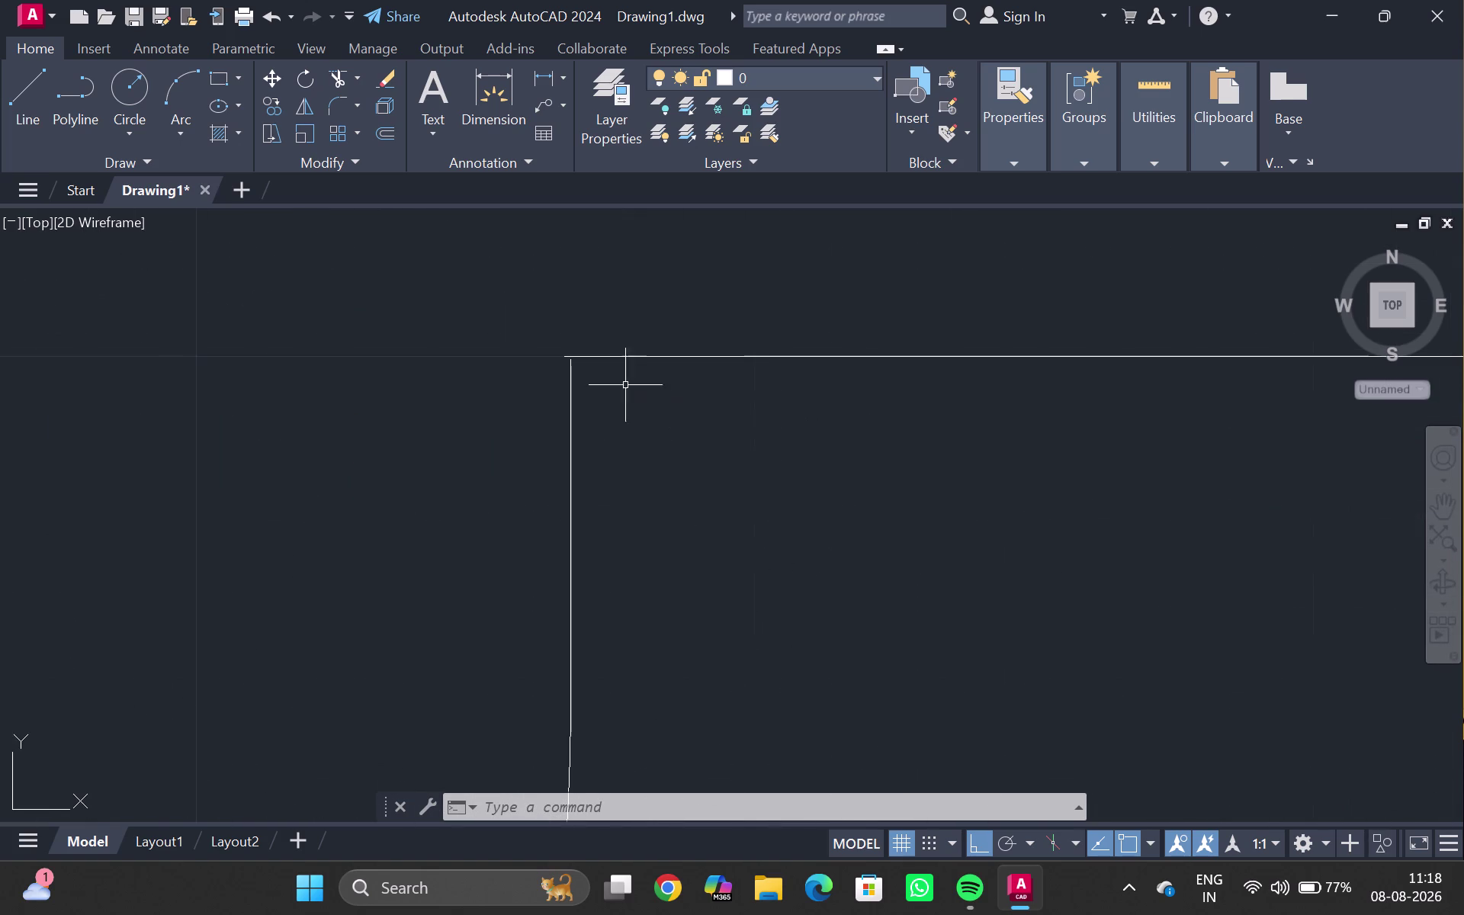
scroll(up, 3)
middle_drag(615, 380, 610, 497)
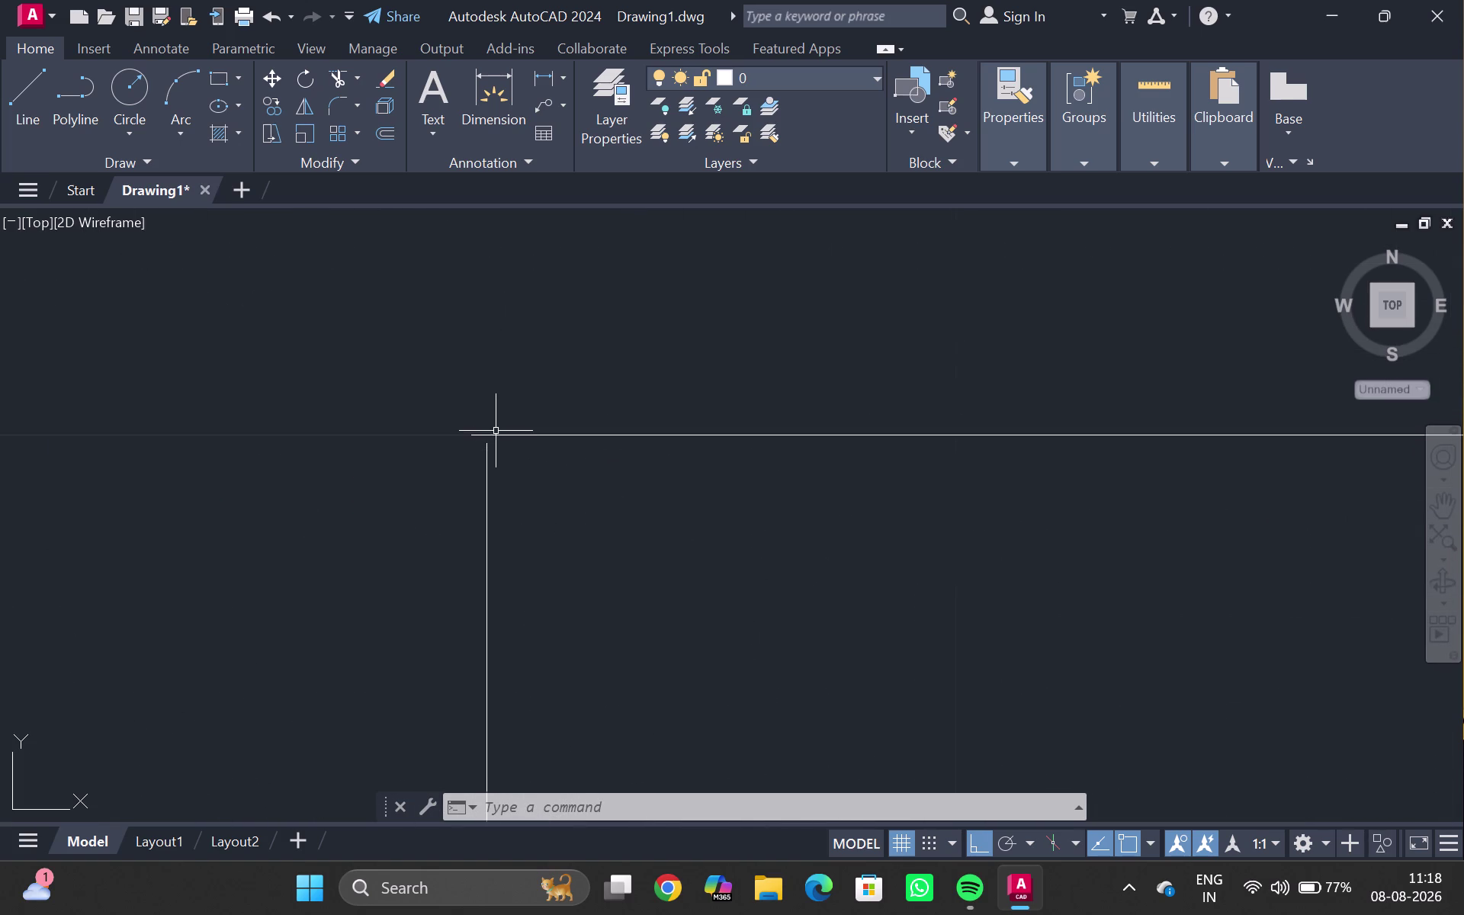
scroll(down, 3)
scroll(down, 3)
scroll(up, 3)
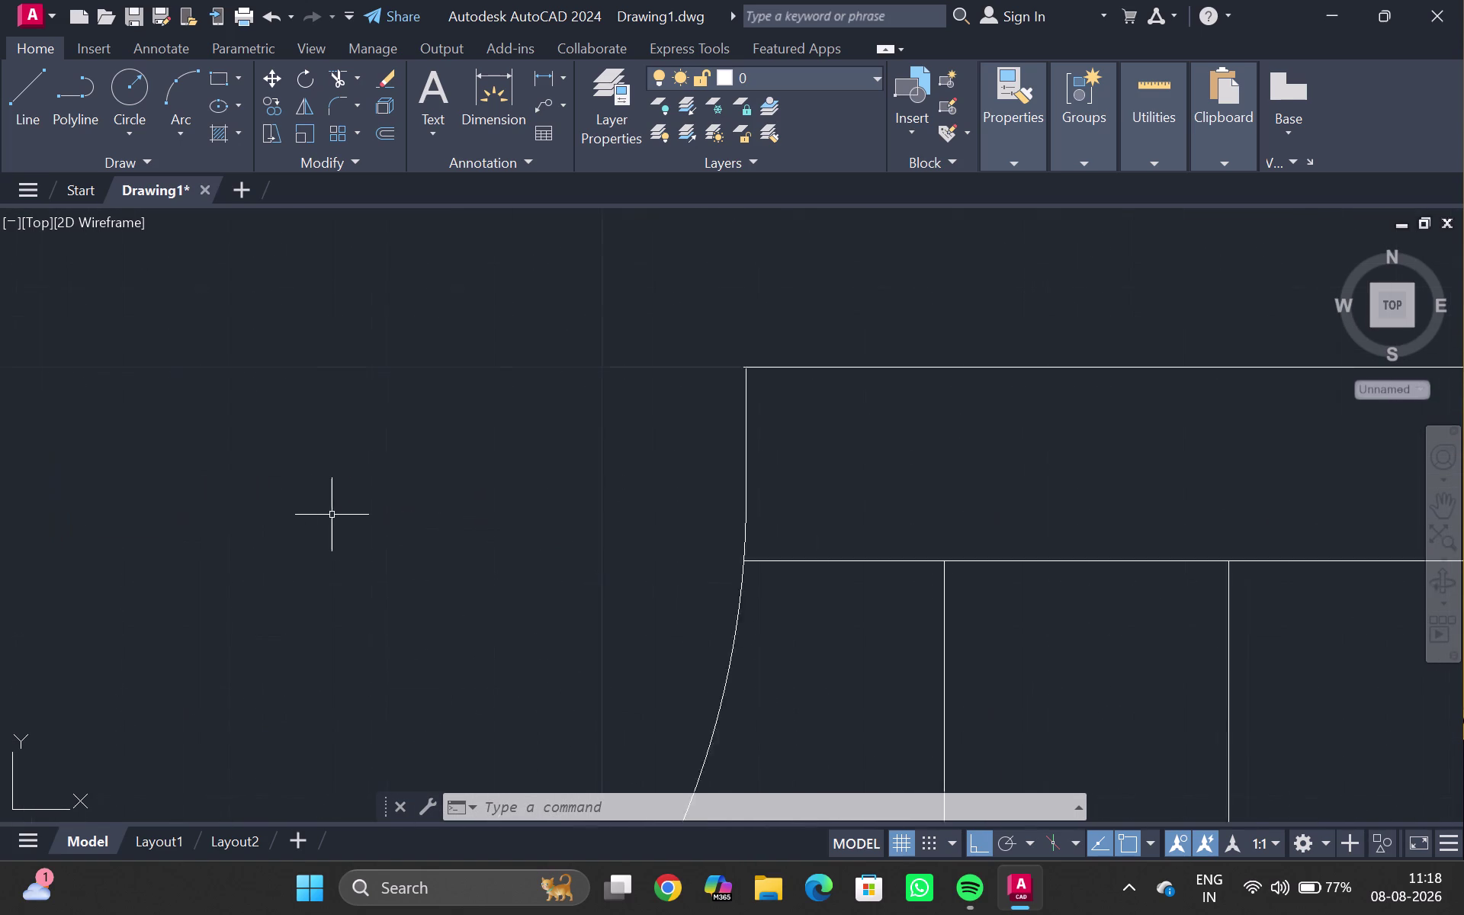
scroll(up, 3)
middle_drag(232, 521, 761, 421)
scroll(down, 3)
middle_drag(1104, 368, 357, 595)
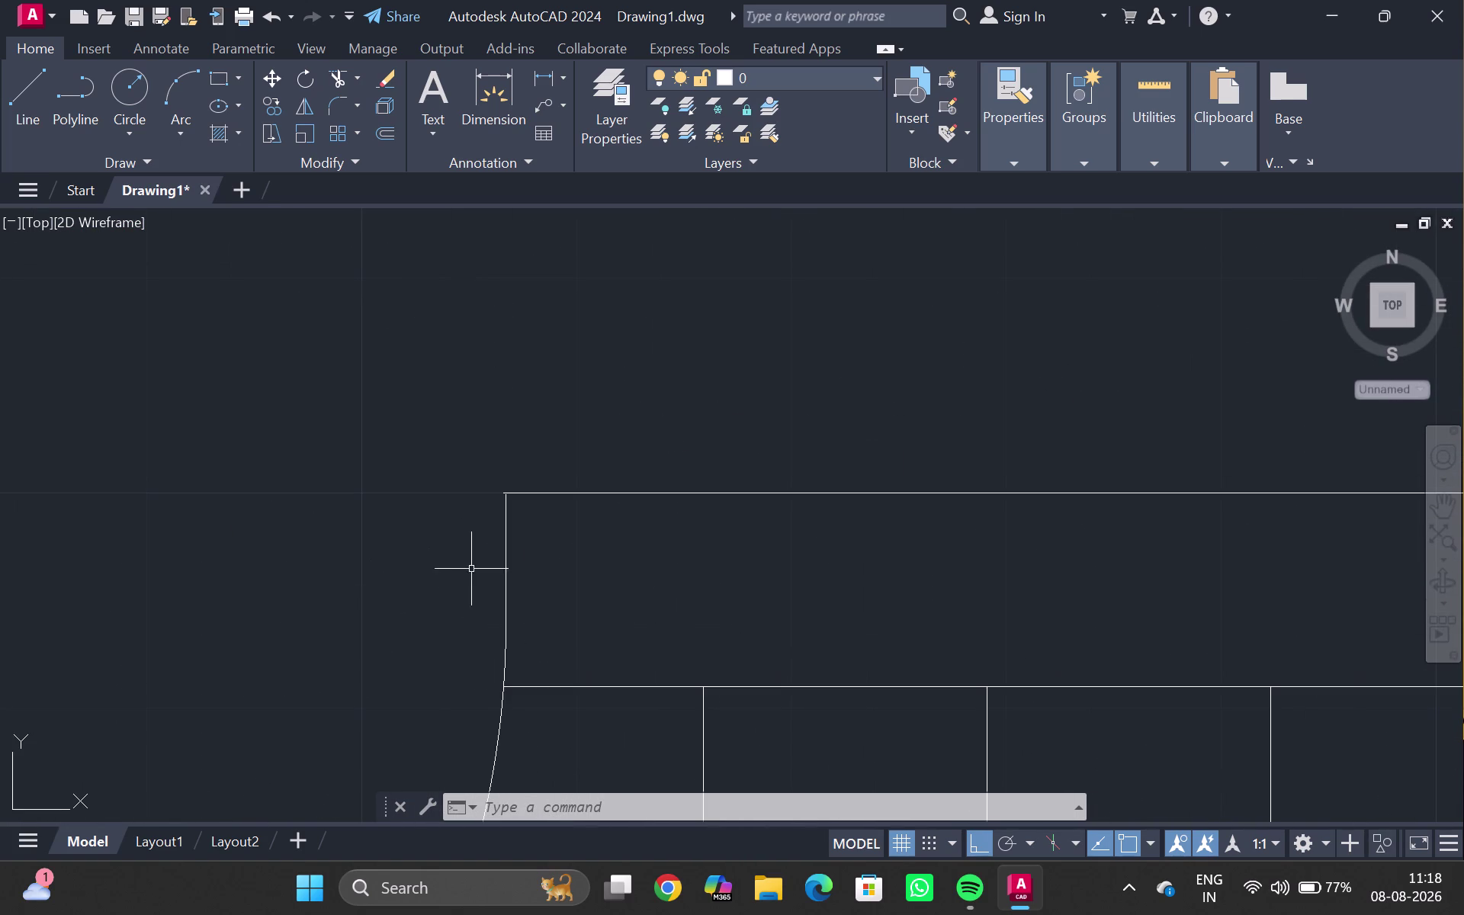
Move the wall line beside the door swing so its top end snaps onto the wall corner.
click(503, 563)
key(m)
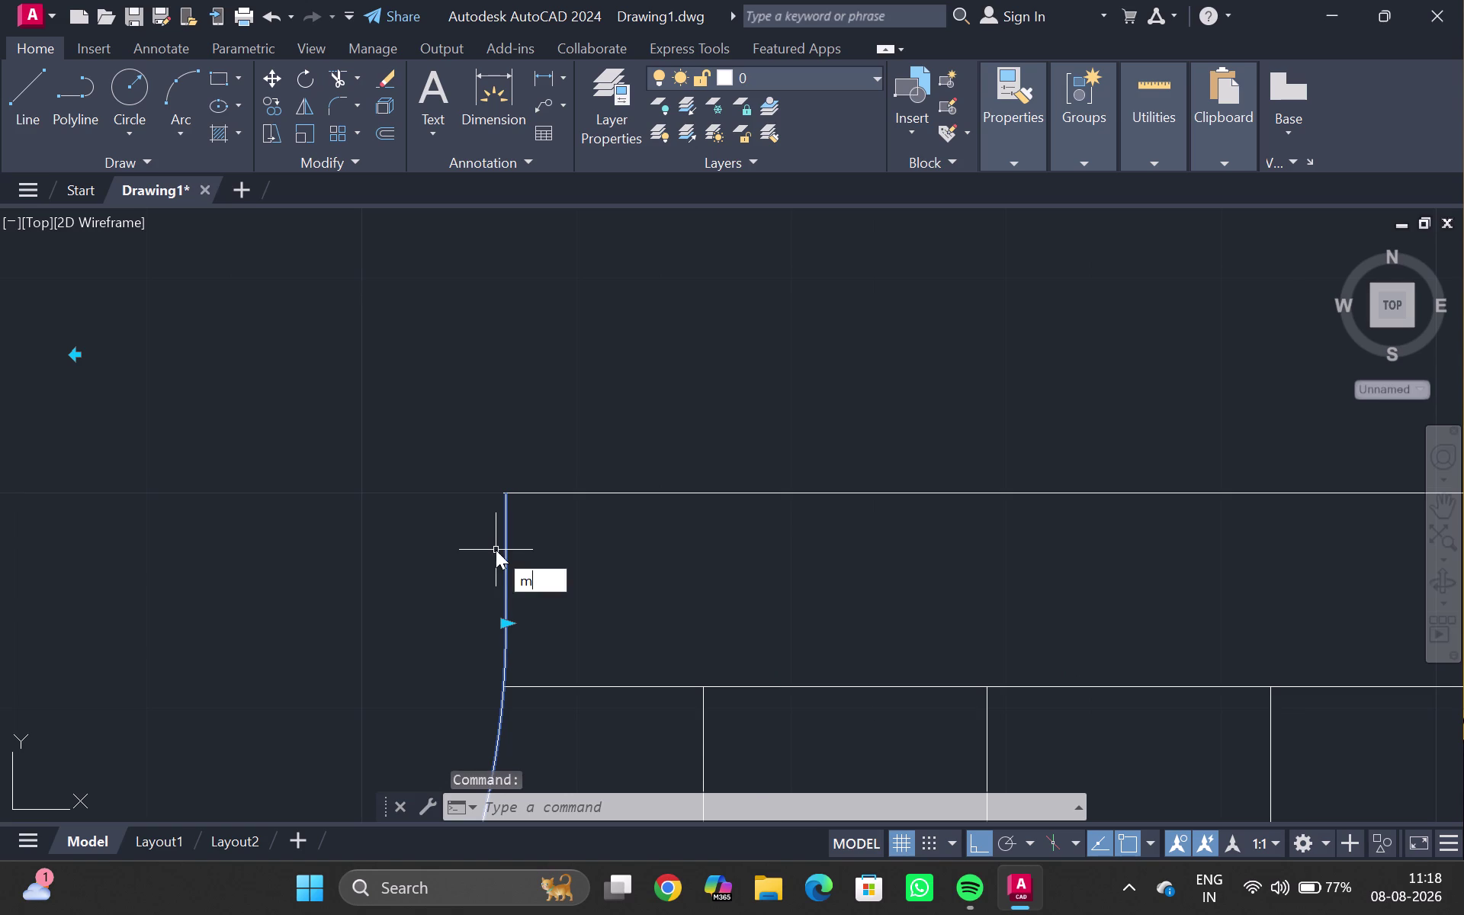
key(Return)
scroll(up, 3)
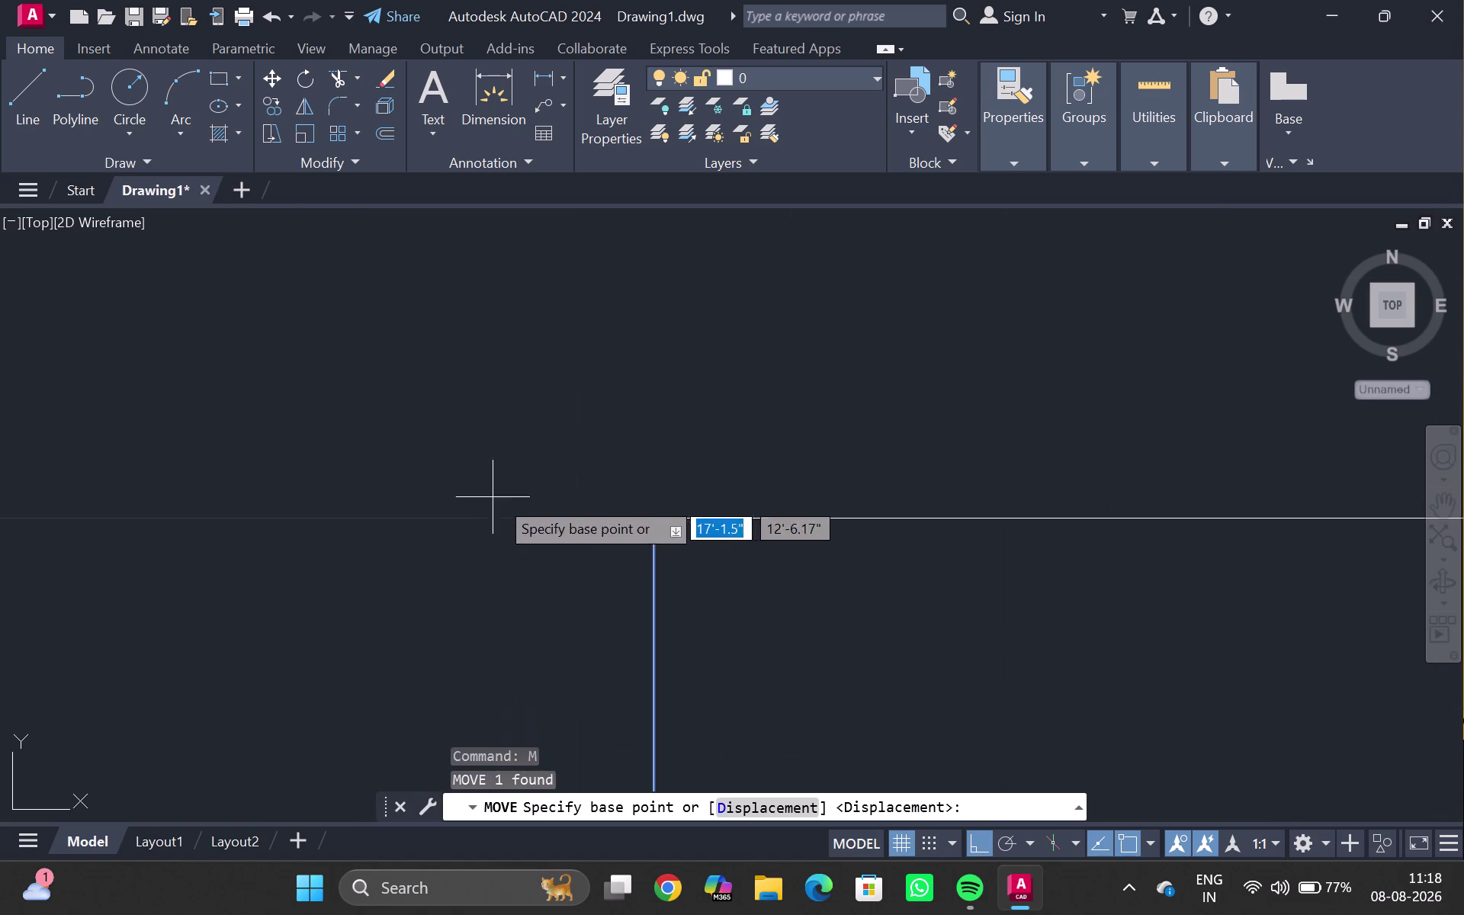
scroll(up, 3)
middle_drag(601, 513, 422, 512)
click(584, 559)
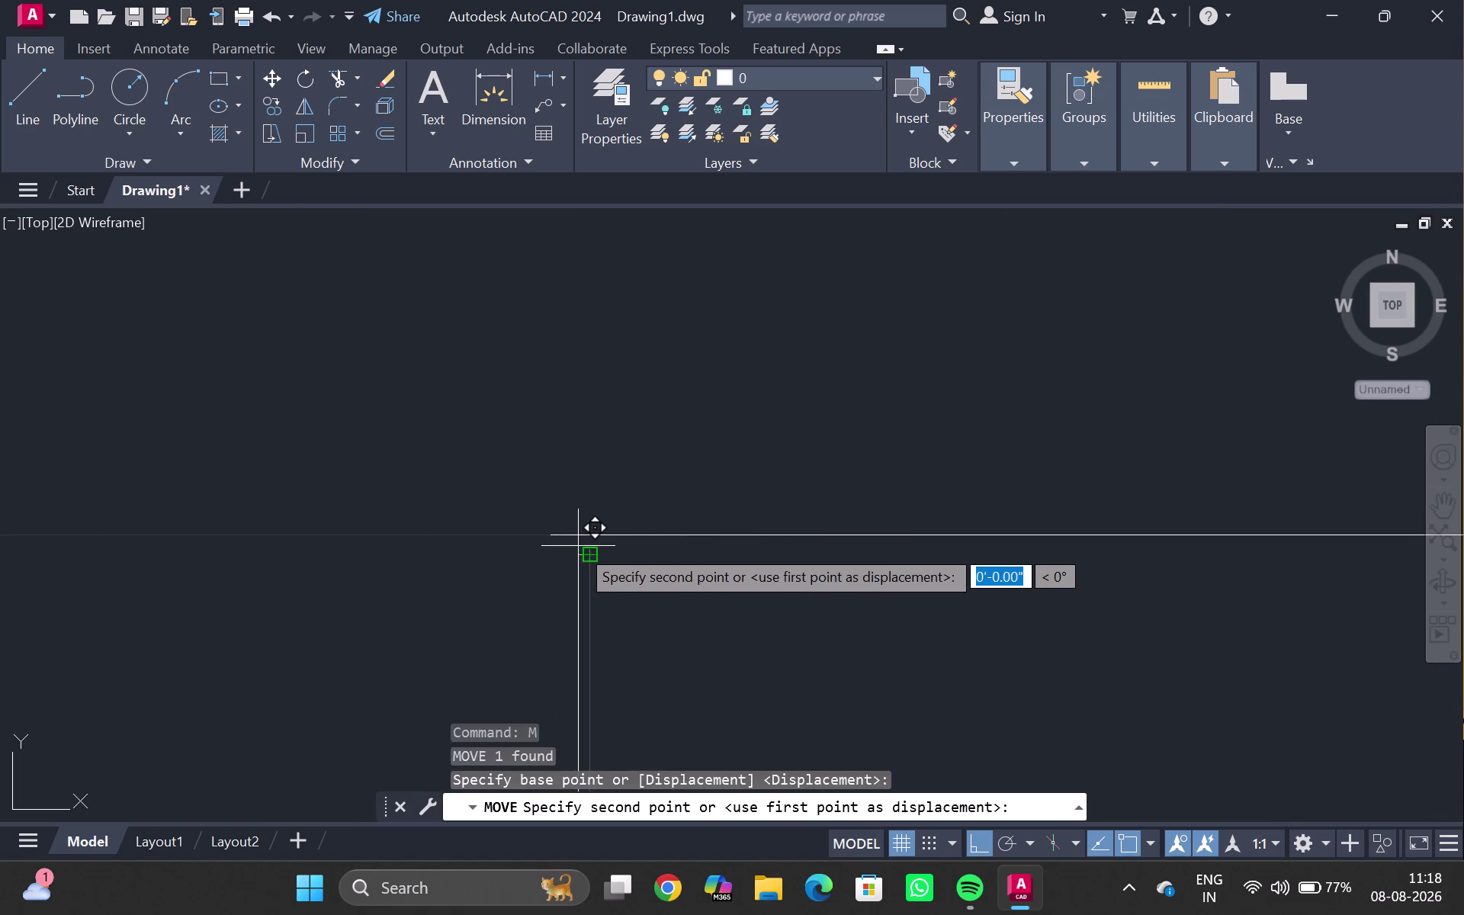
click(590, 537)
key(Escape)
Fence-trim the overhanging wall stub at the corner, then view the whole plan.
scroll(down, 3)
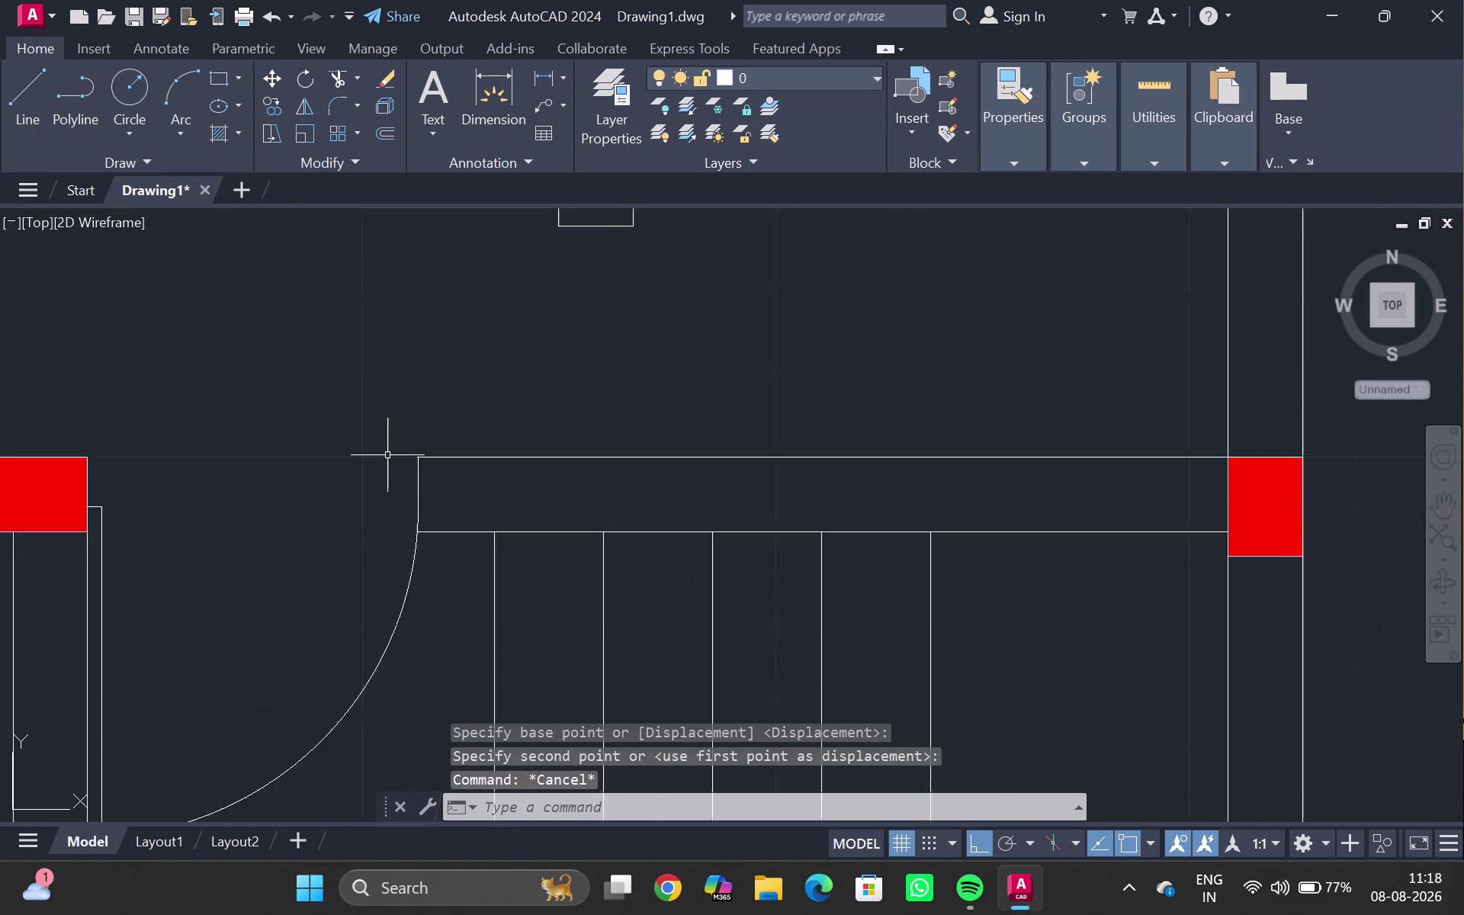
middle_drag(379, 474, 387, 479)
scroll(up, 3)
middle_drag(422, 469, 405, 536)
scroll(up, 3)
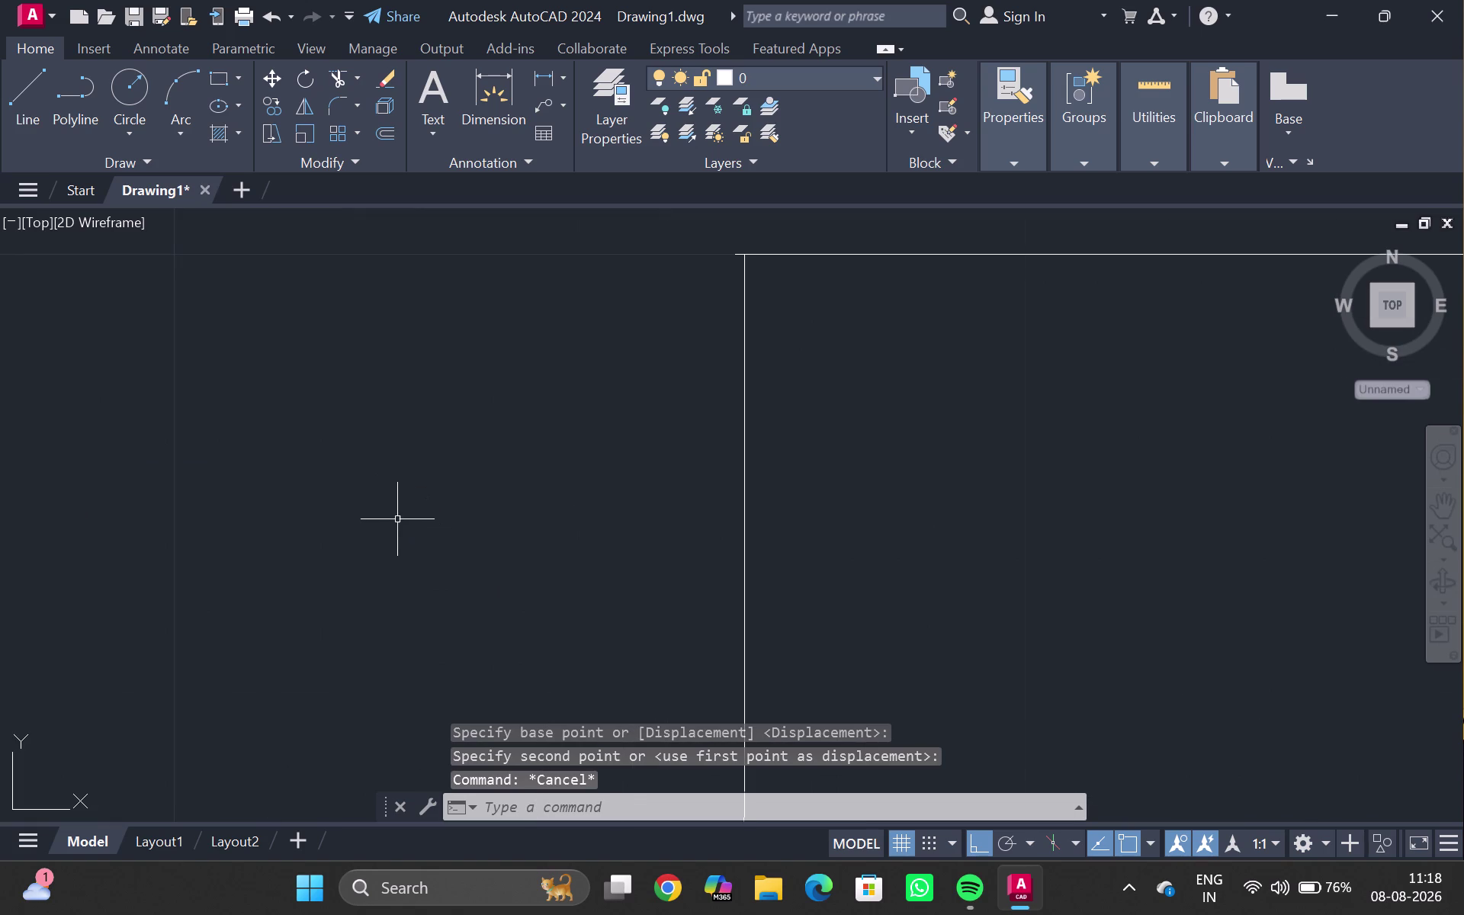
text(tr)
key(Return)
middle_drag(643, 331, 541, 467)
scroll(up, 3)
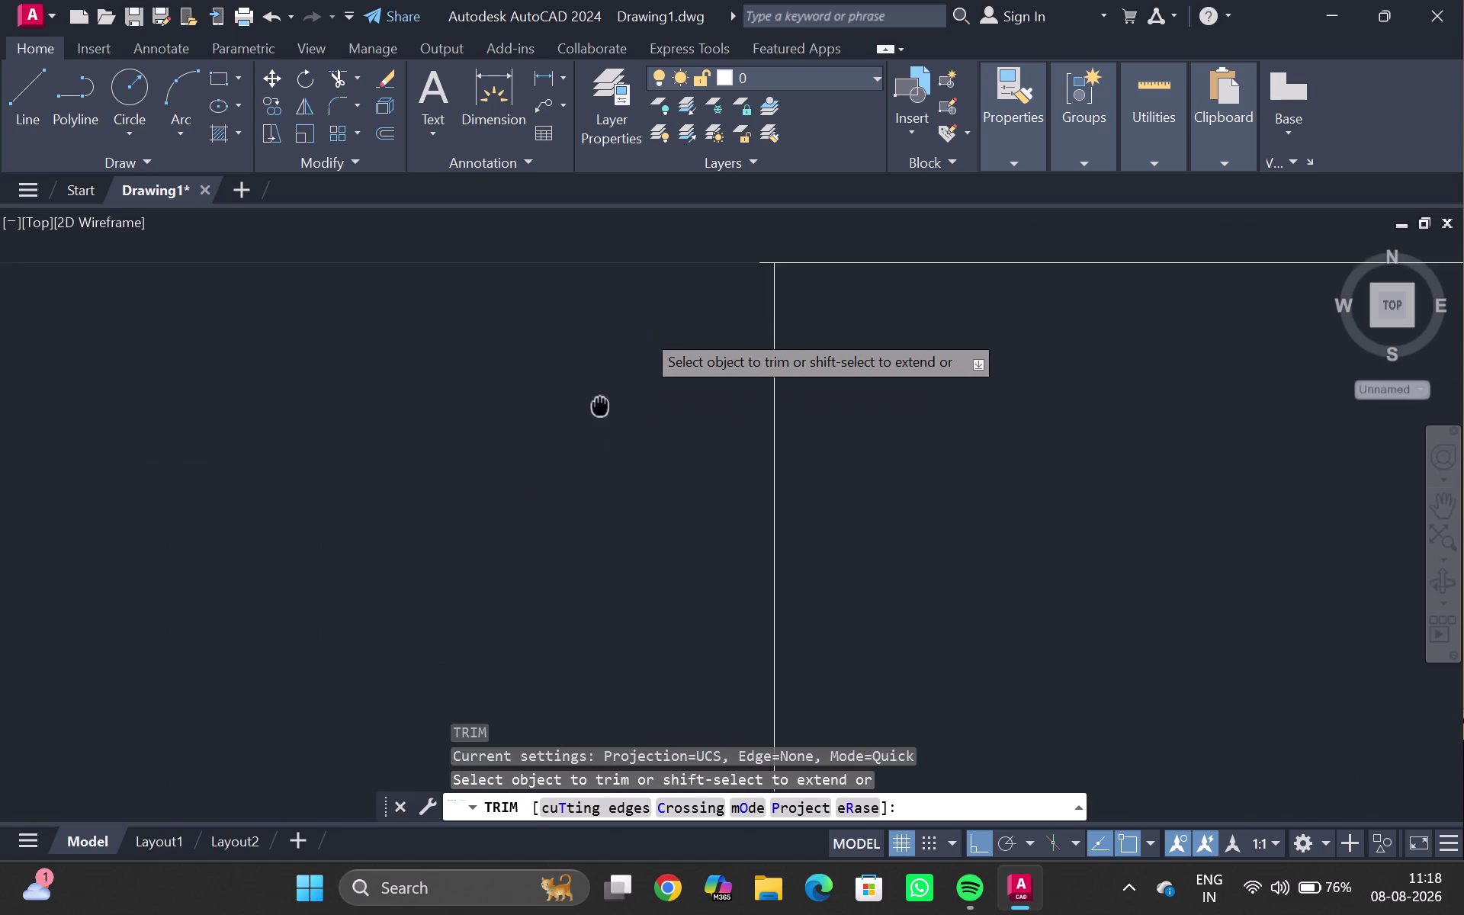
middle_drag(541, 467, 284, 747)
scroll(up, 3)
drag(509, 533, 516, 555)
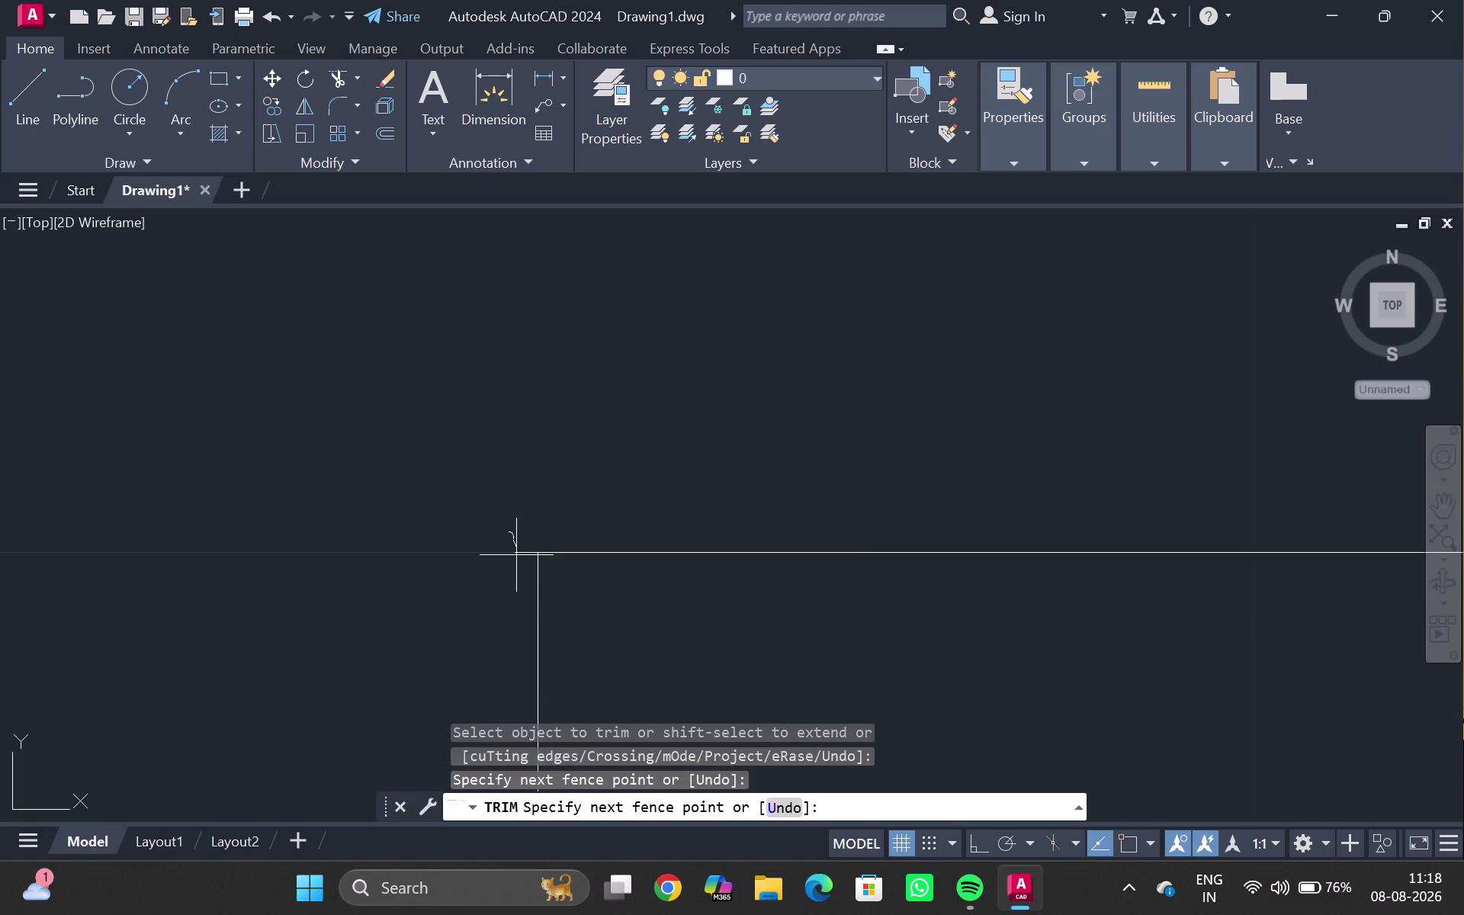
drag(516, 555, 517, 564)
key(Escape)
scroll(down, 3)
middle_drag(299, 632, 333, 541)
scroll(down, 3)
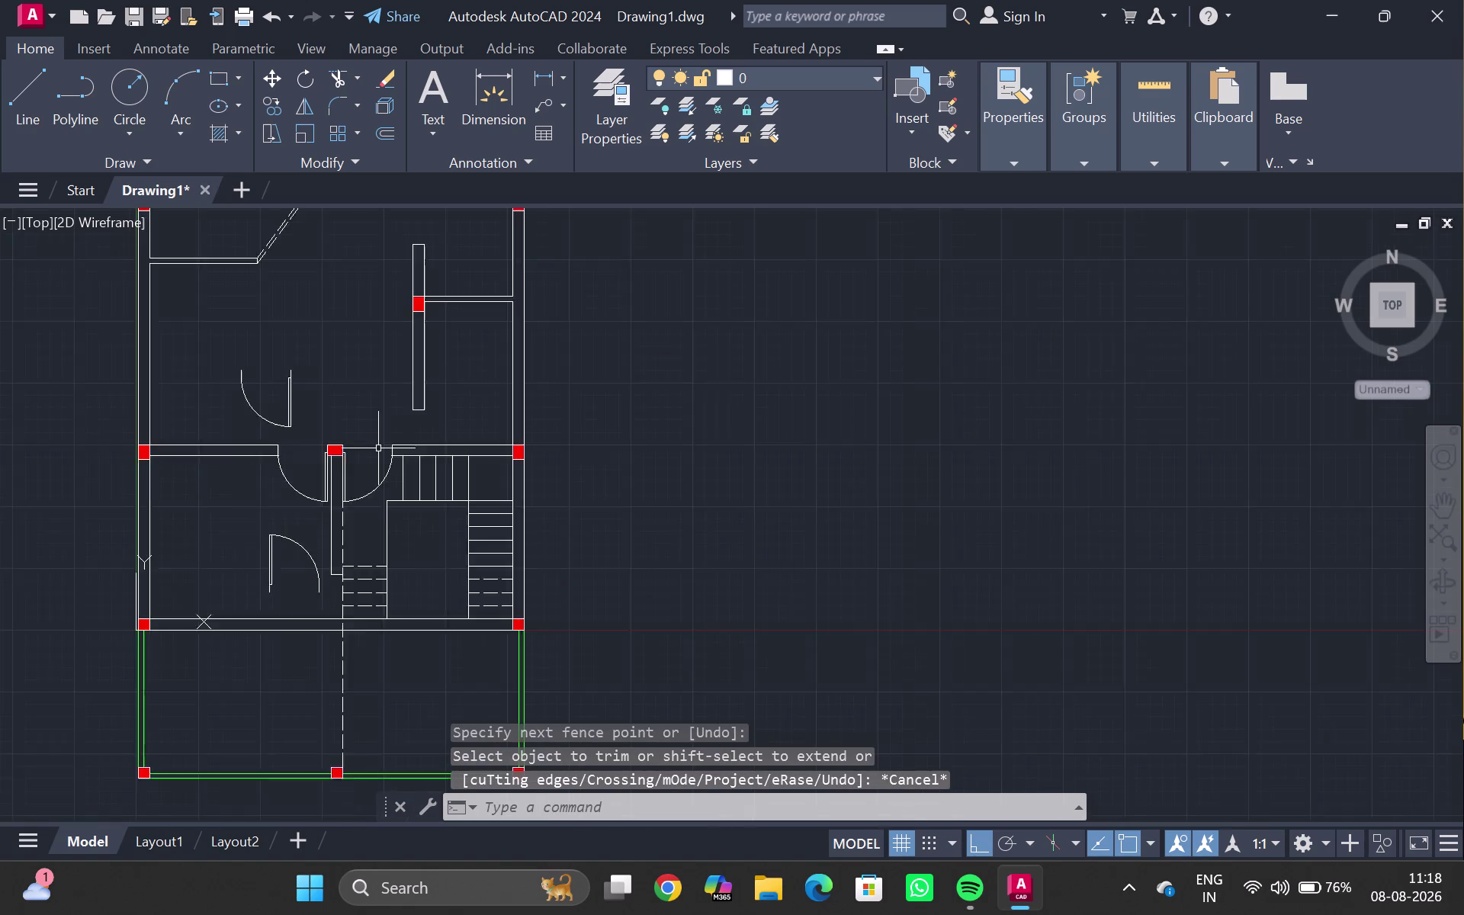
Delete a stray piece near the upper rooms by the stair area.
scroll(down, 3)
middle_drag(369, 491, 350, 425)
scroll(up, 3)
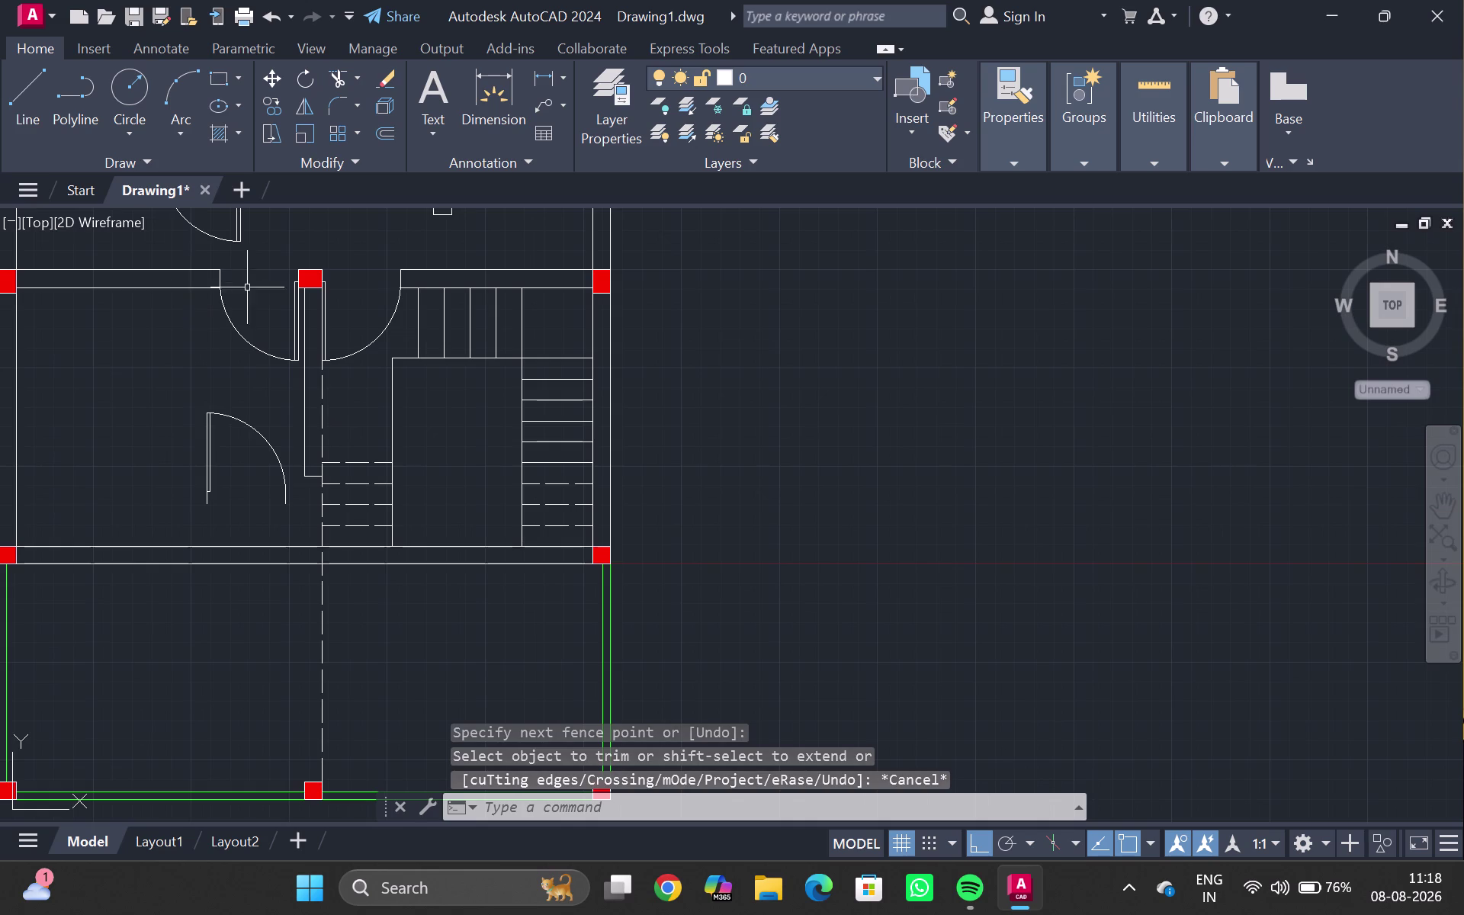
middle_drag(247, 287, 247, 539)
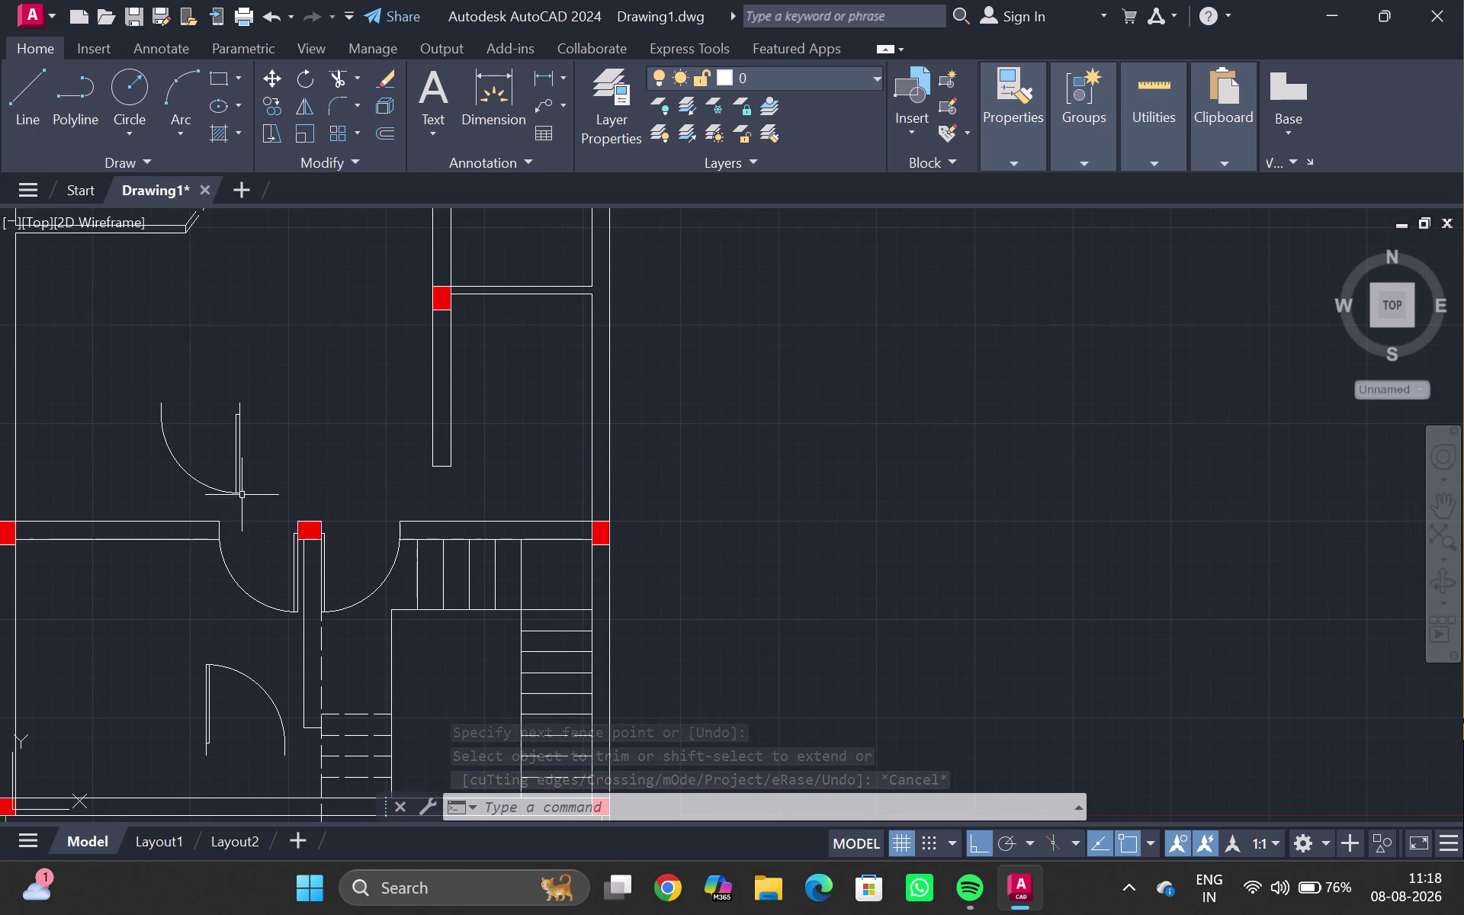
click(233, 461)
key(Delete)
Rotate the loose door swing about its hinge so it faces the opposite way.
scroll(down, 3)
scroll(down, 3)
middle_drag(229, 596, 226, 566)
scroll(up, 3)
click(243, 592)
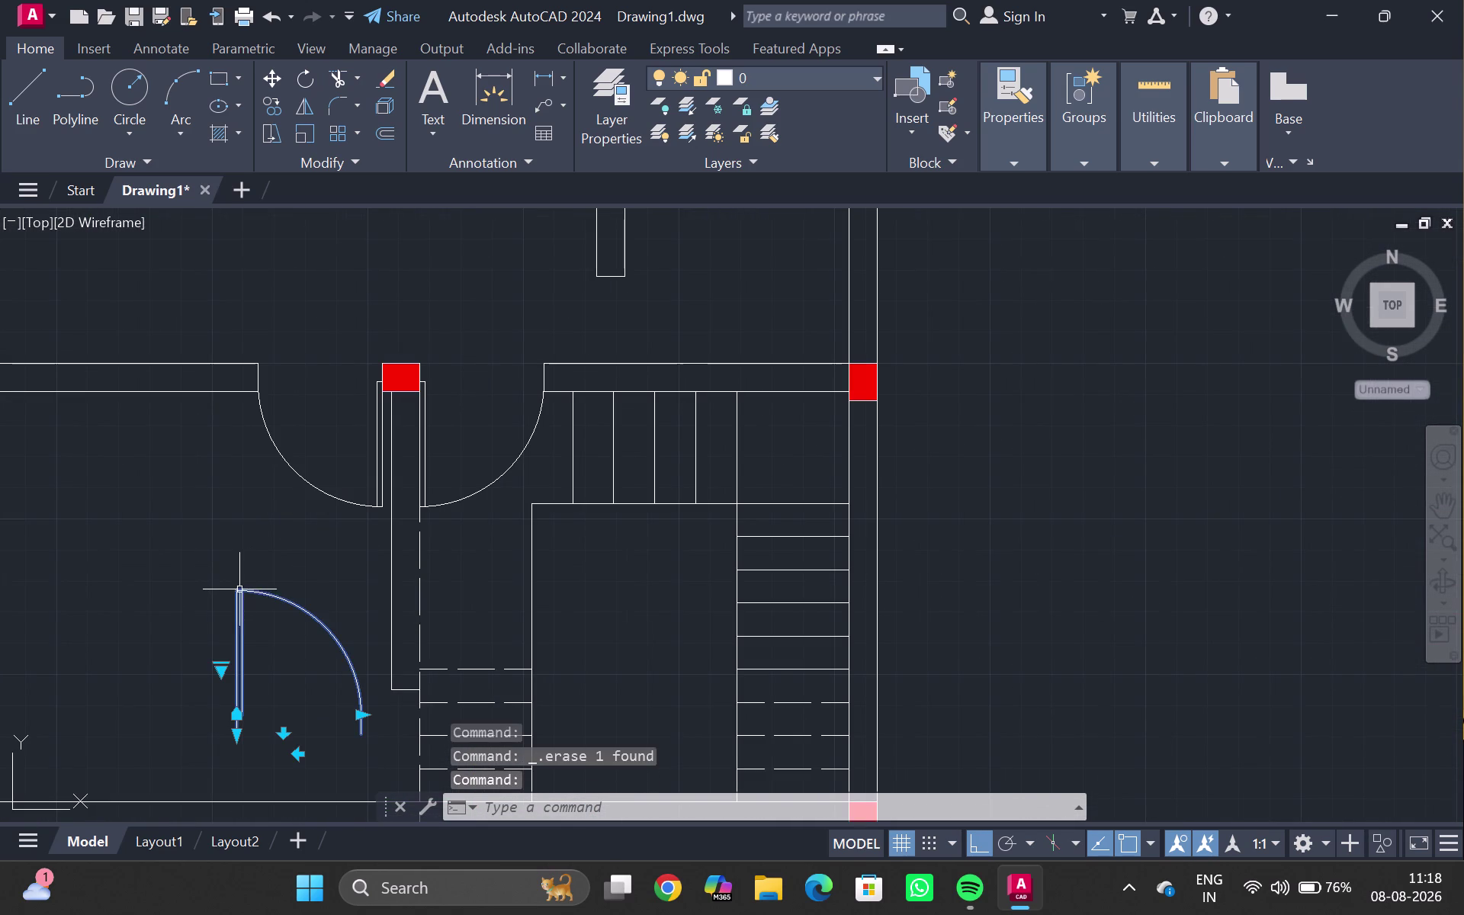
text(r)
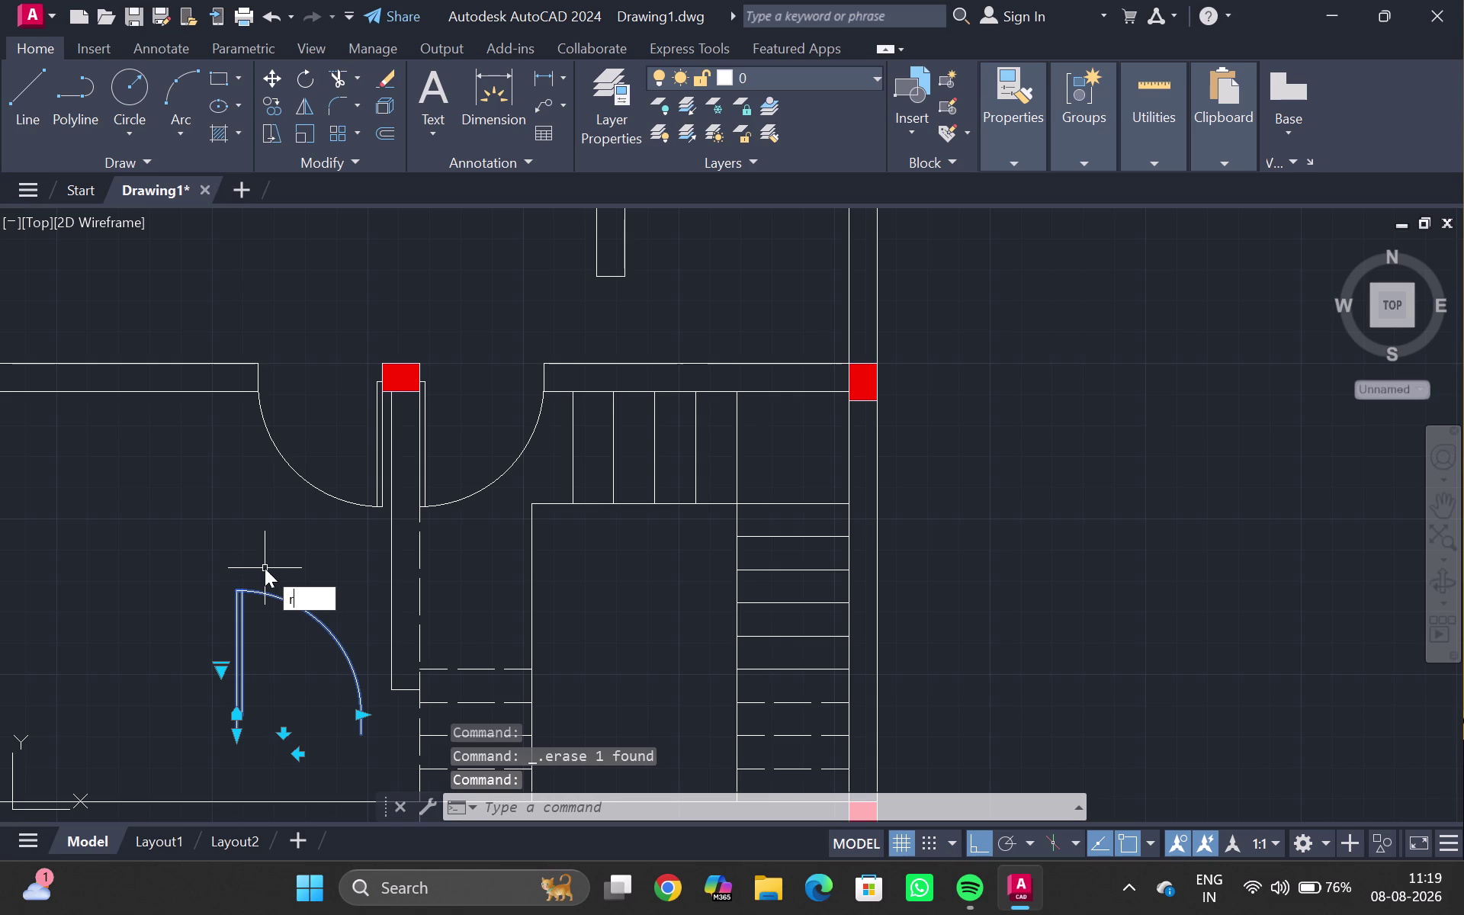
text(o)
key(Return)
click(284, 661)
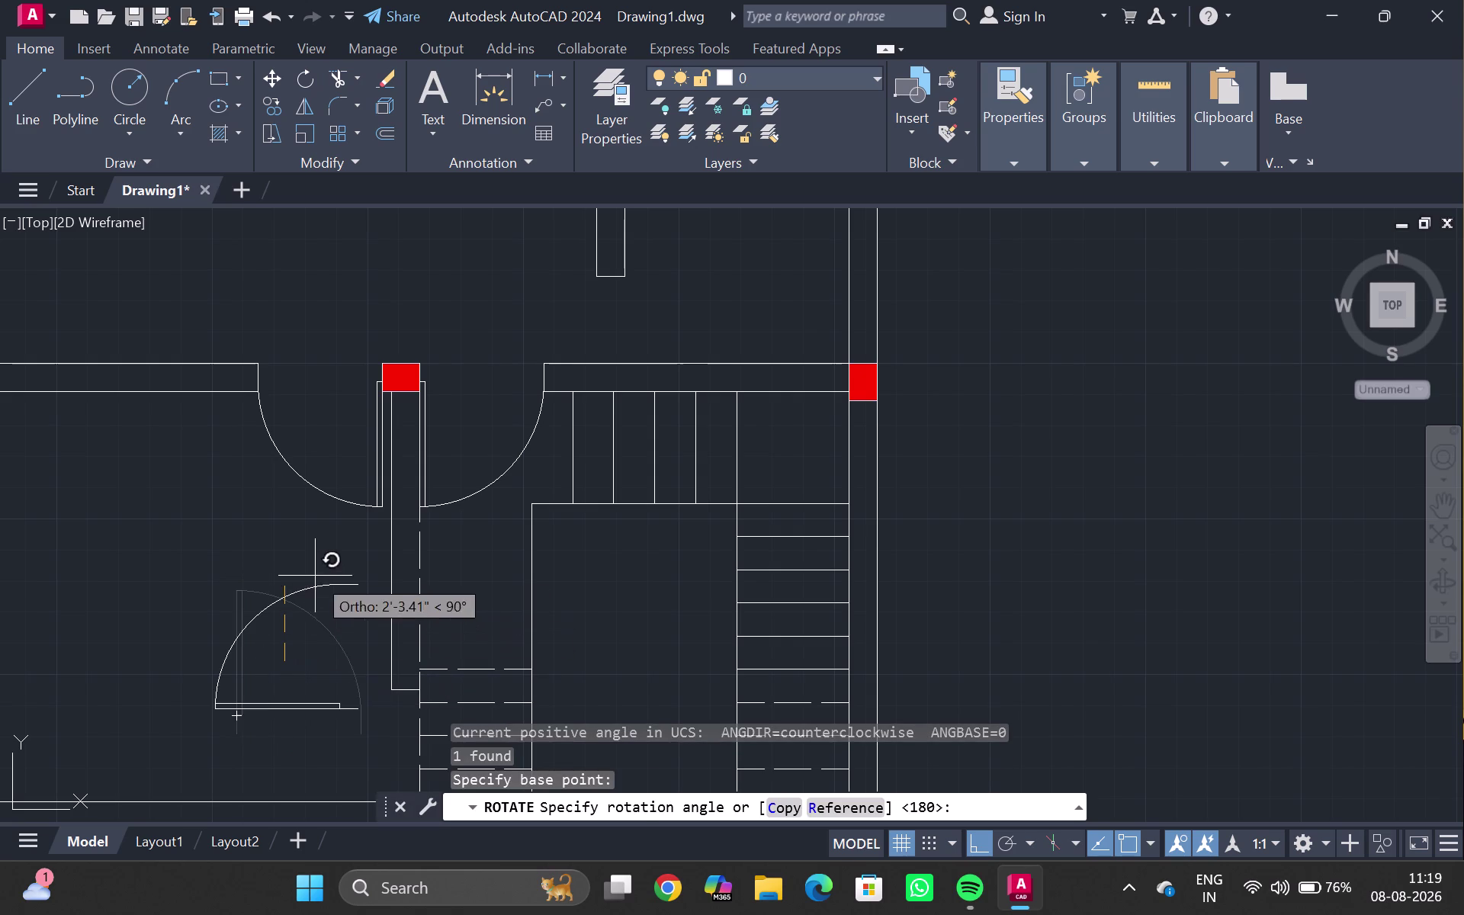
click(315, 574)
key(Escape)
Reselect the rotated door swing and begin moving it, after cancelling a copy.
middle_drag(346, 673, 302, 592)
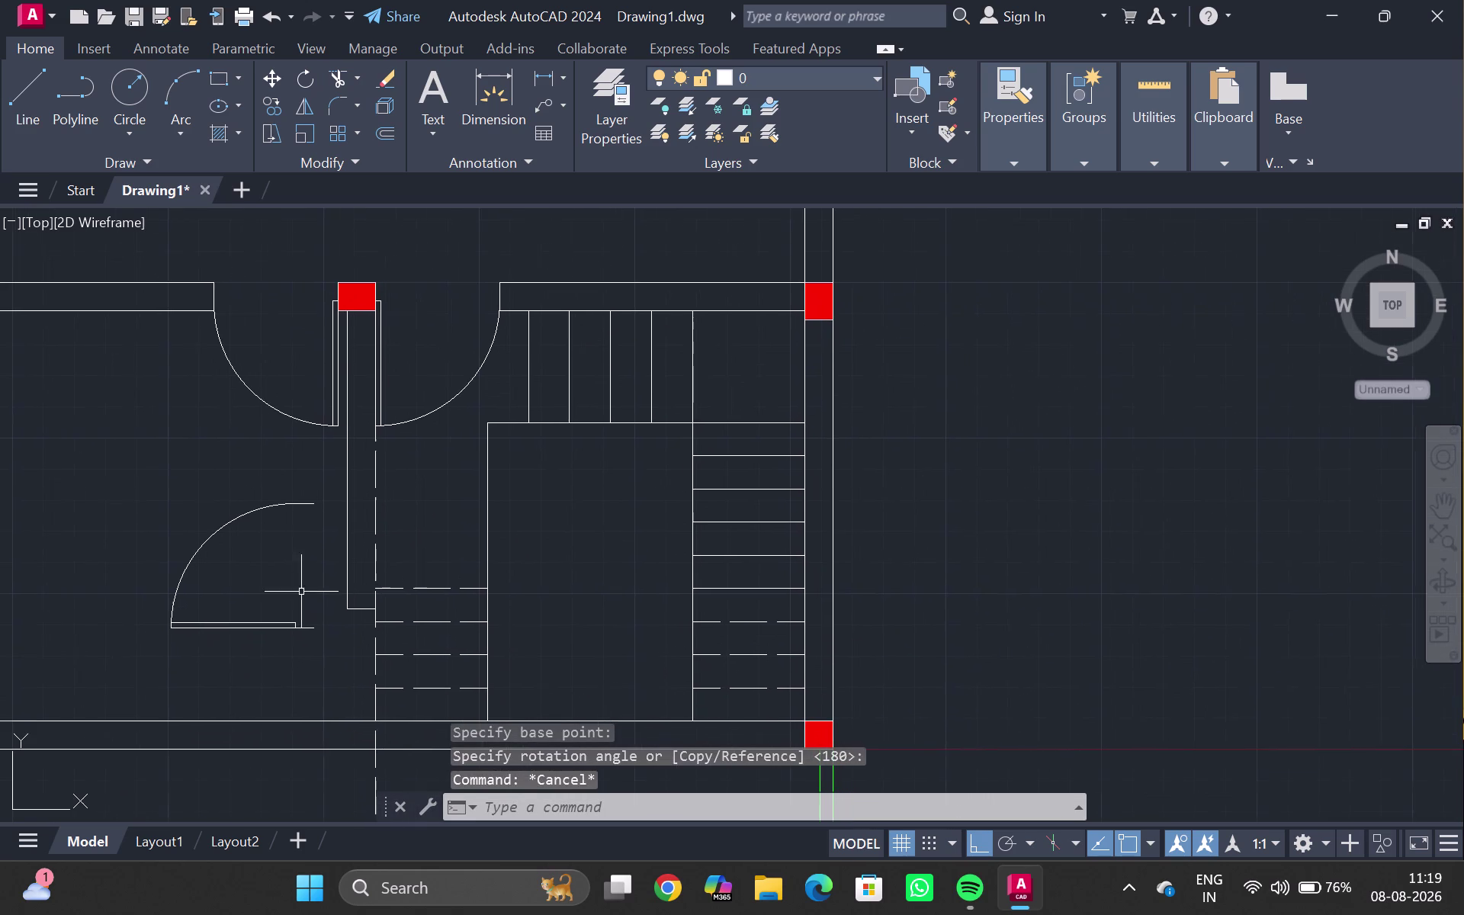
click(309, 627)
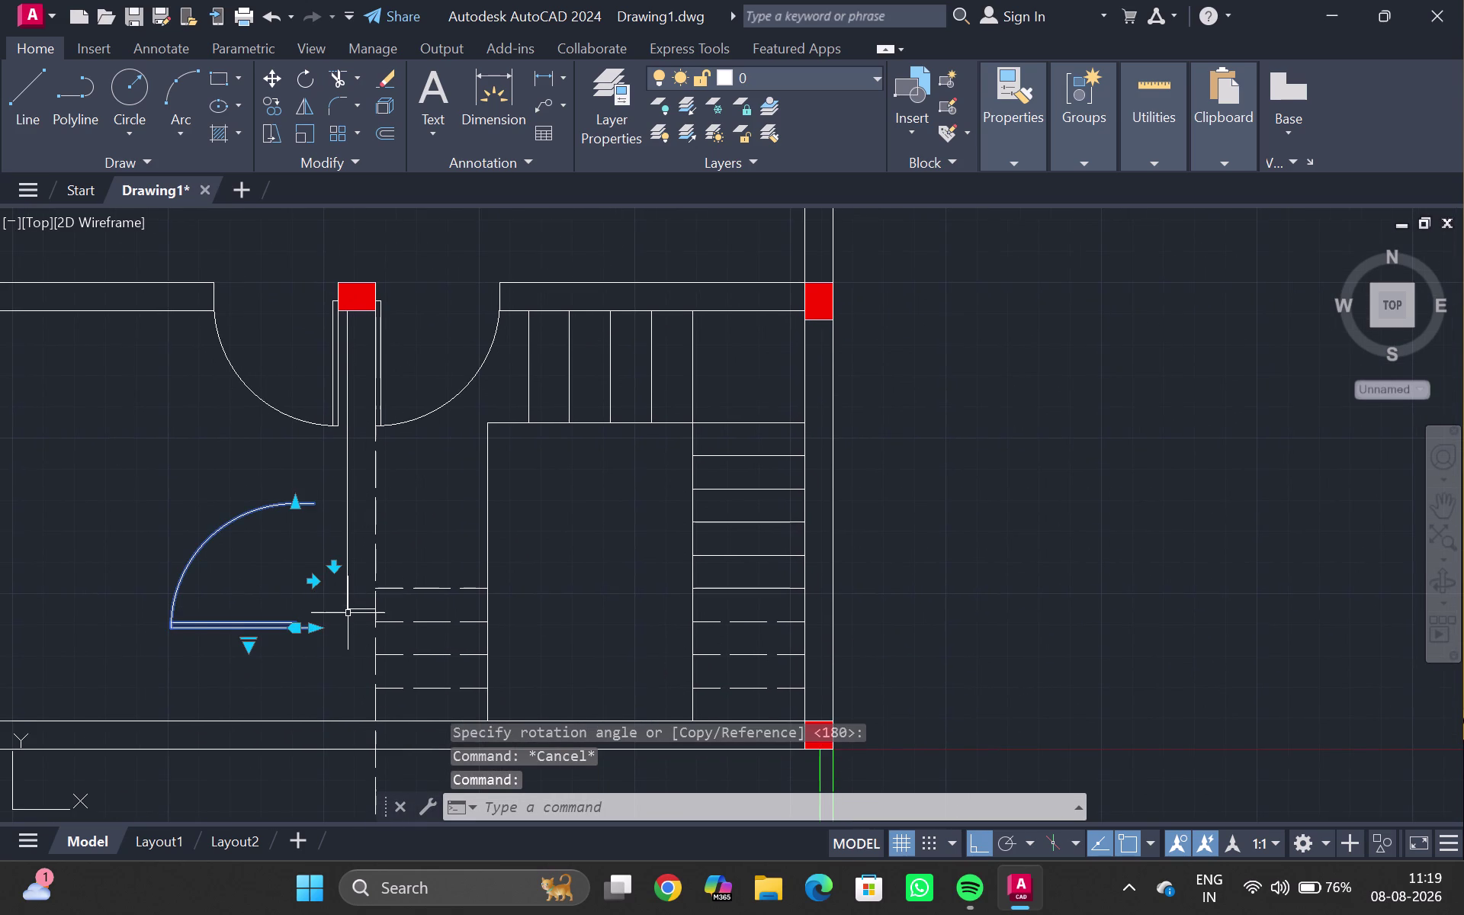
text(co)
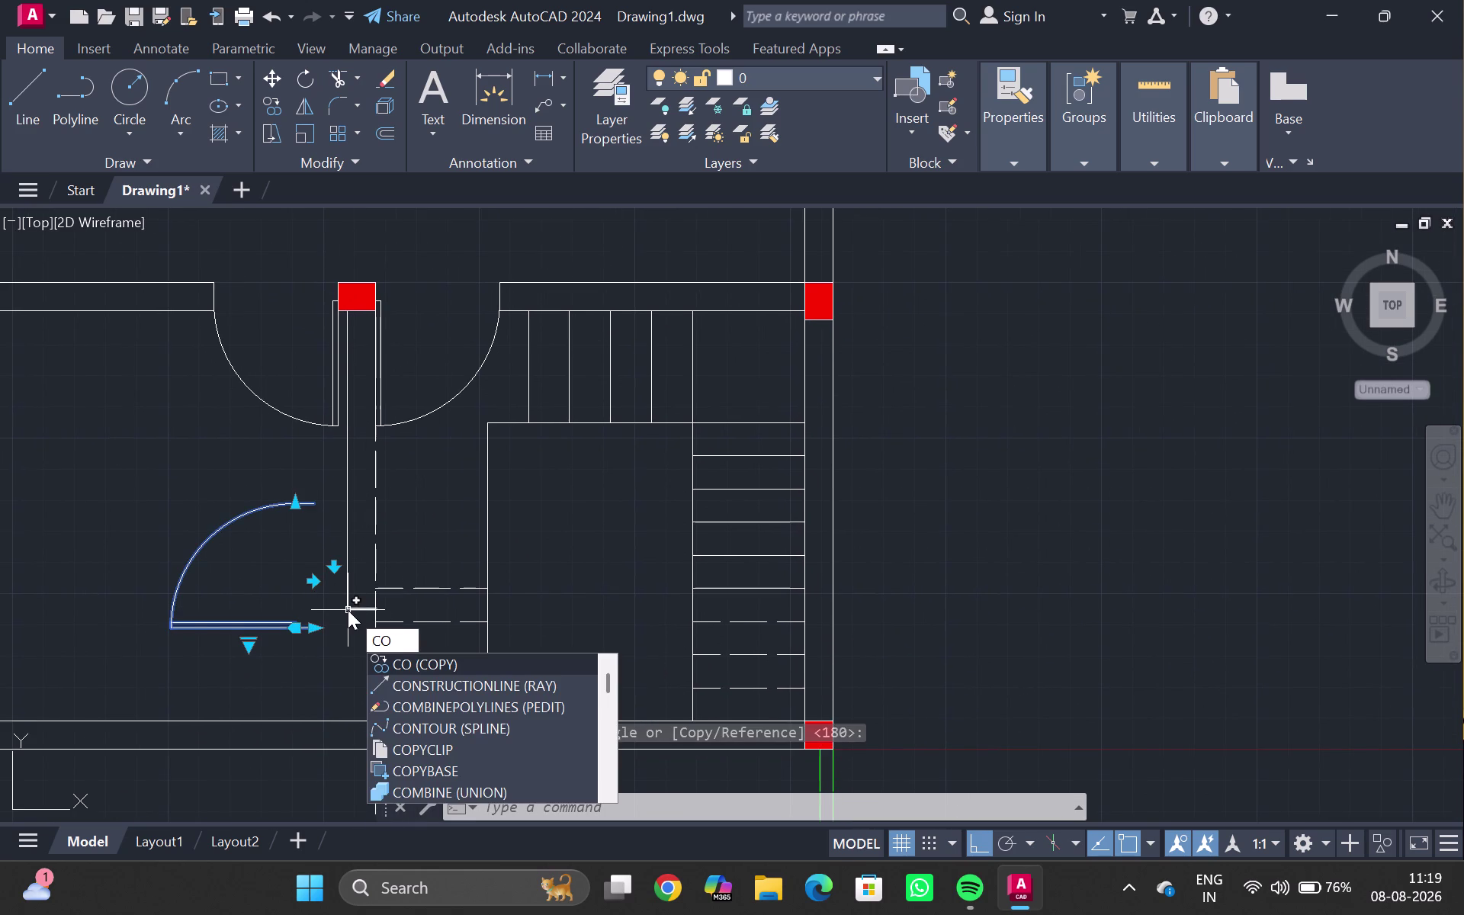
key(Escape)
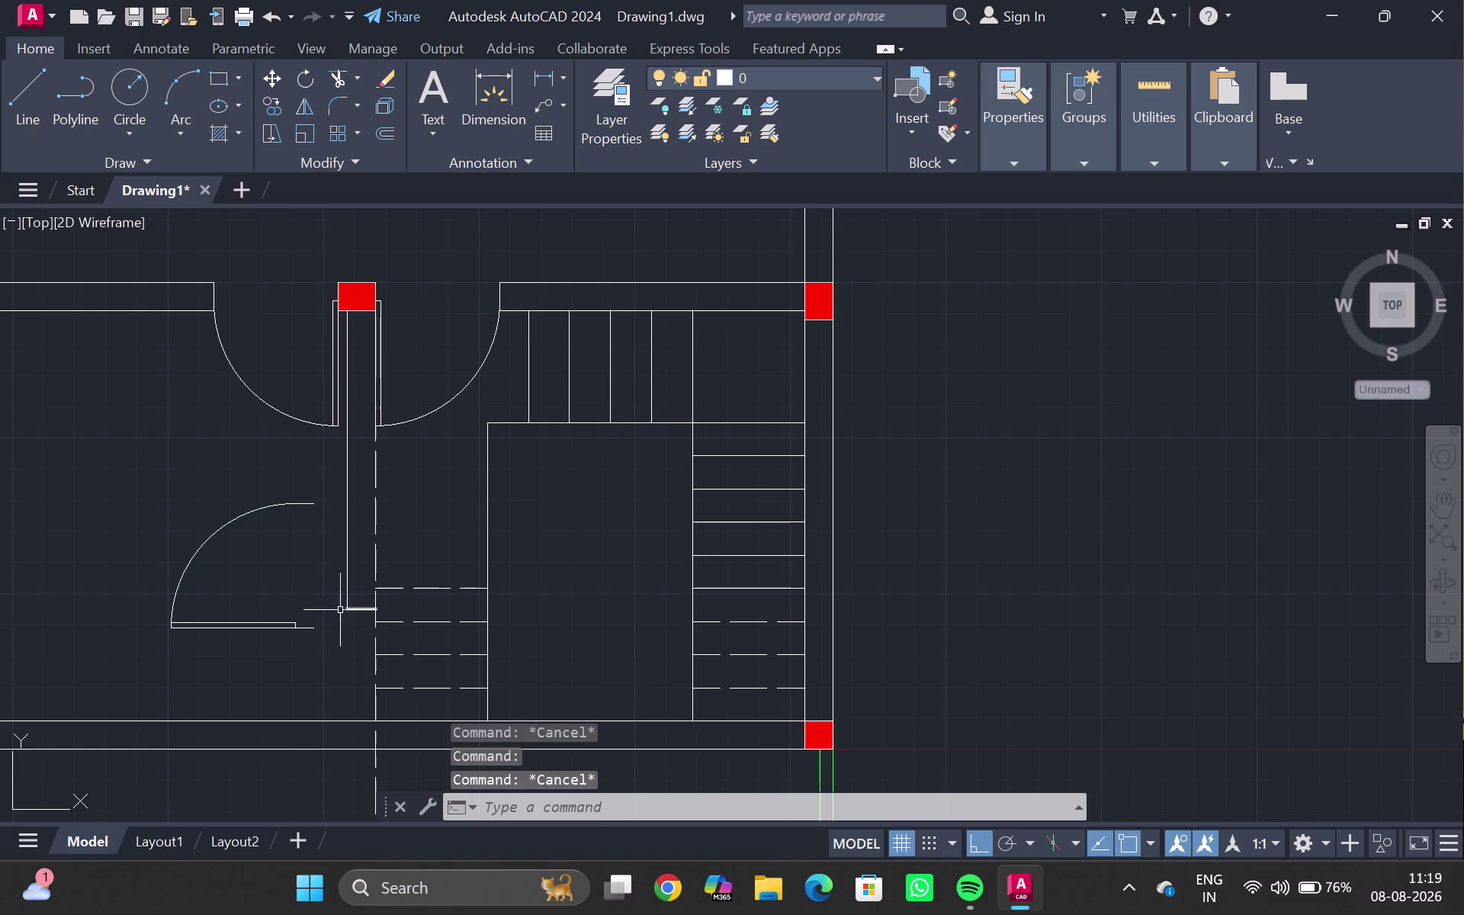
drag(303, 497, 301, 511)
click(302, 512)
key(m)
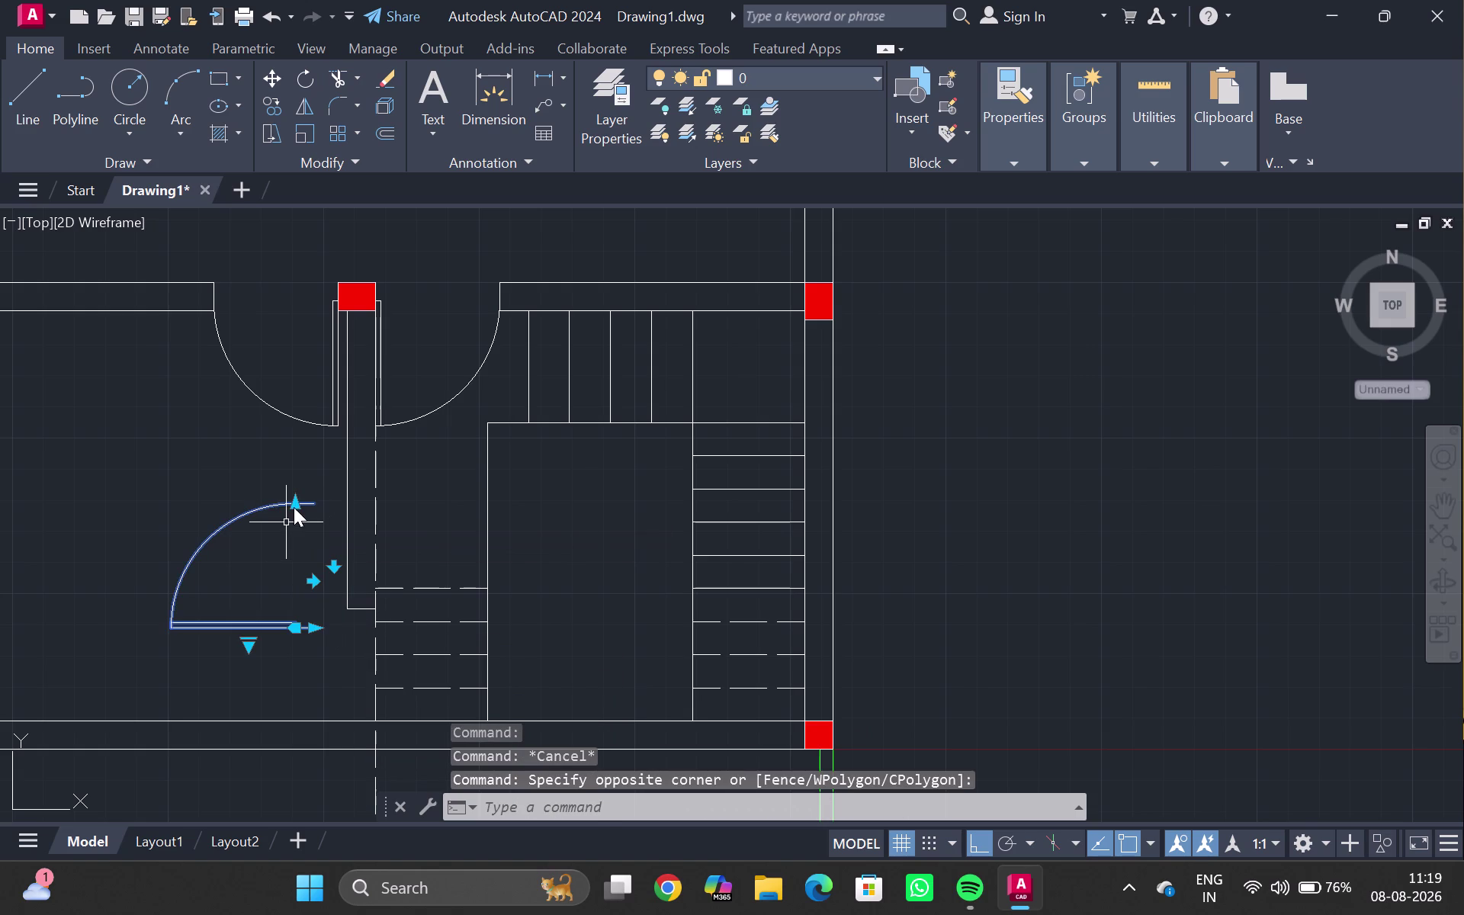
key(Return)
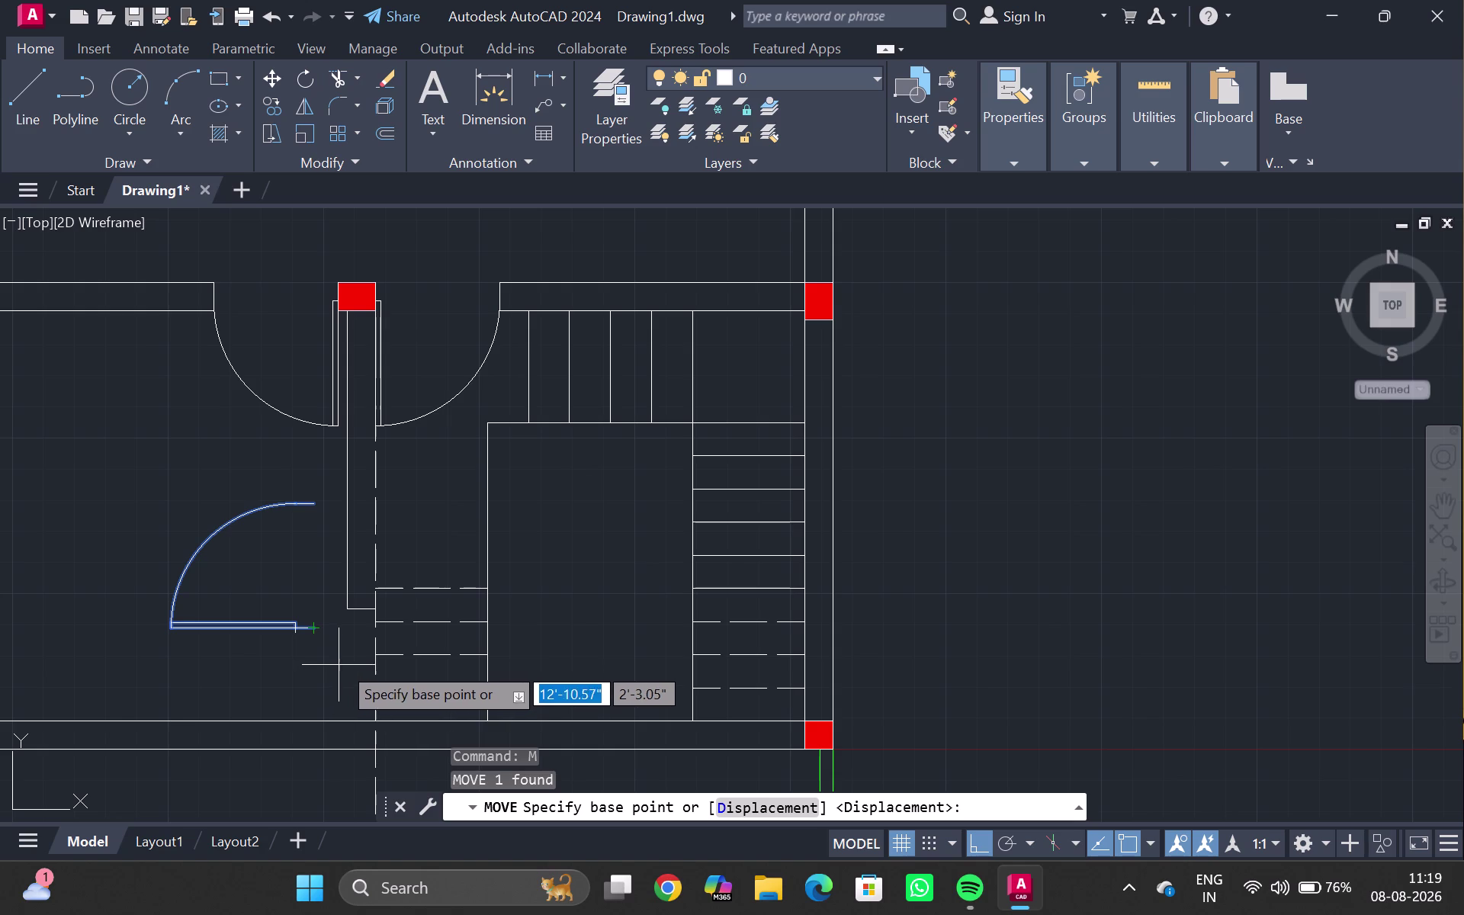
Select the bottom-right red column and start a CP copy from its corner.
key(Escape)
click(825, 739)
key(m)
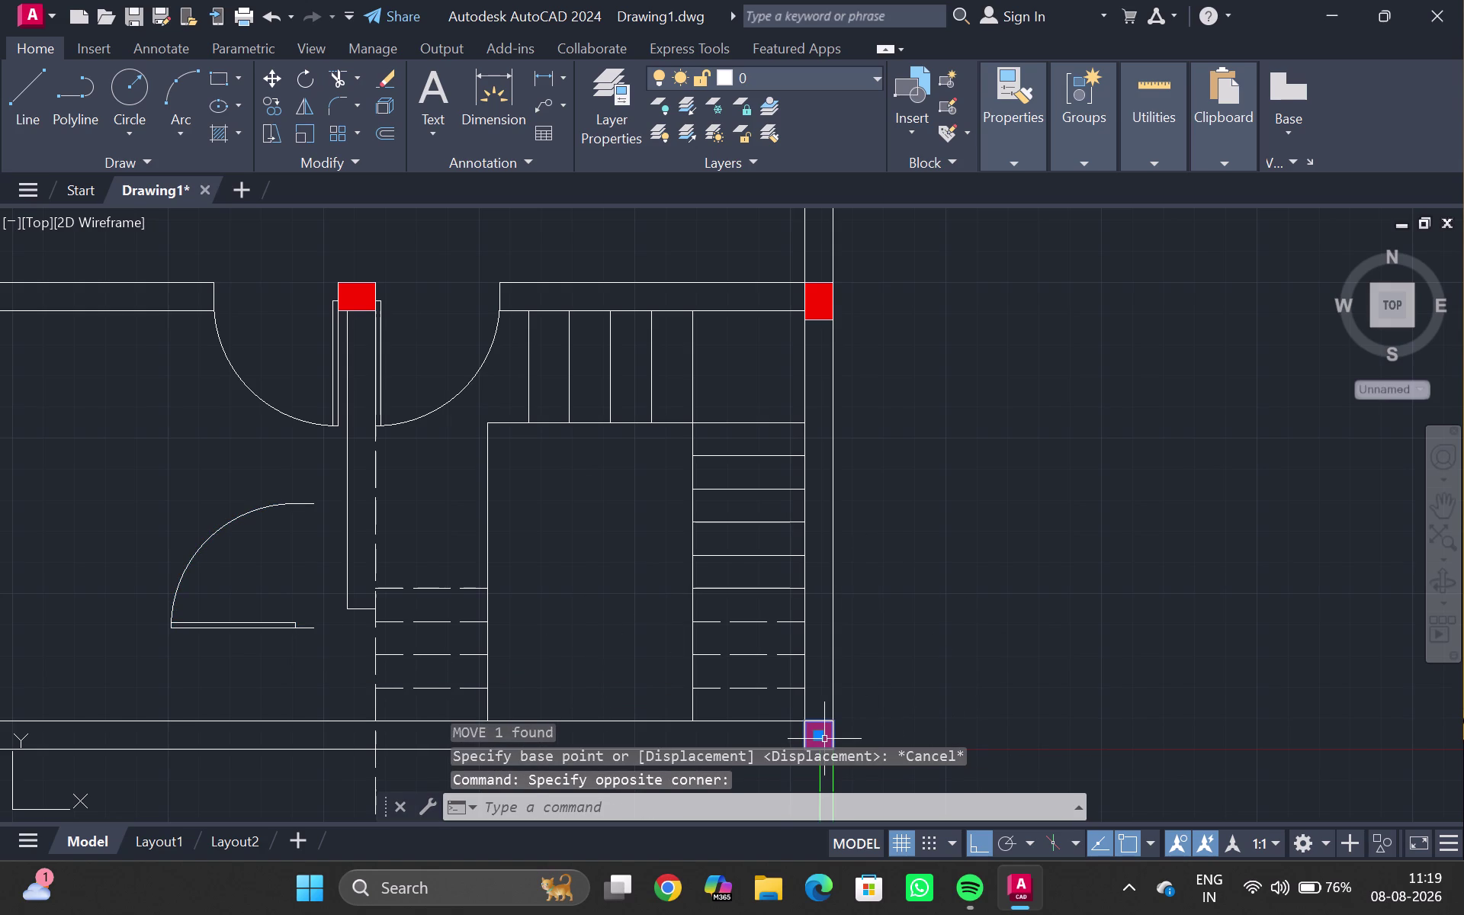
key(BackSpace)
key(c)
key(p)
key(Return)
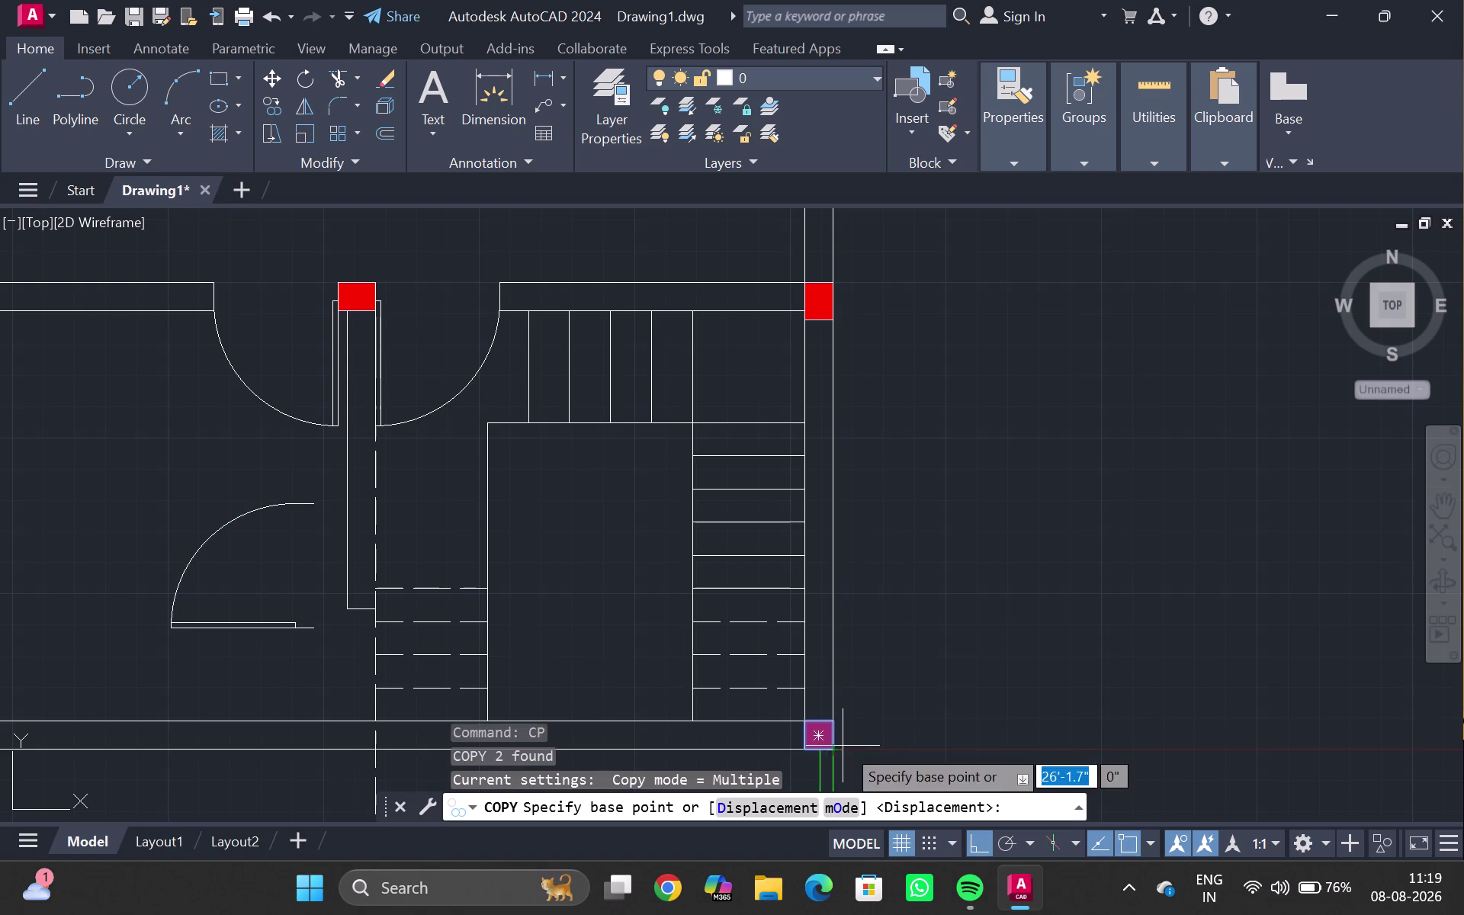
scroll(up, 3)
click(821, 759)
Place the column copy where the dashed interior wall meets the bottom wall.
scroll(down, 3)
middle_drag(39, 787, 364, 725)
scroll(up, 3)
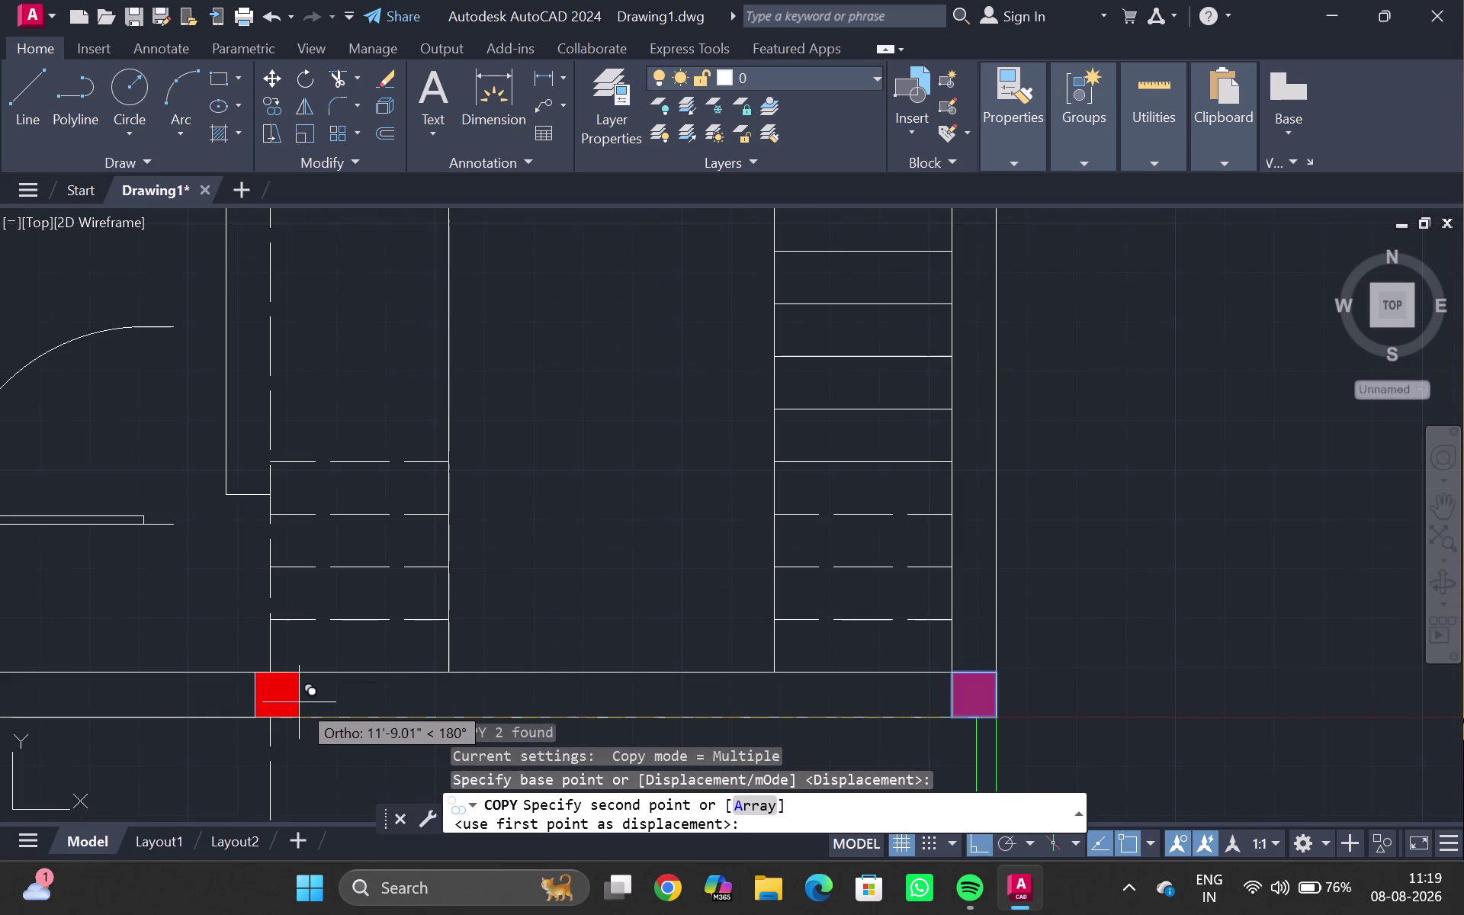
scroll(up, 3)
click(252, 722)
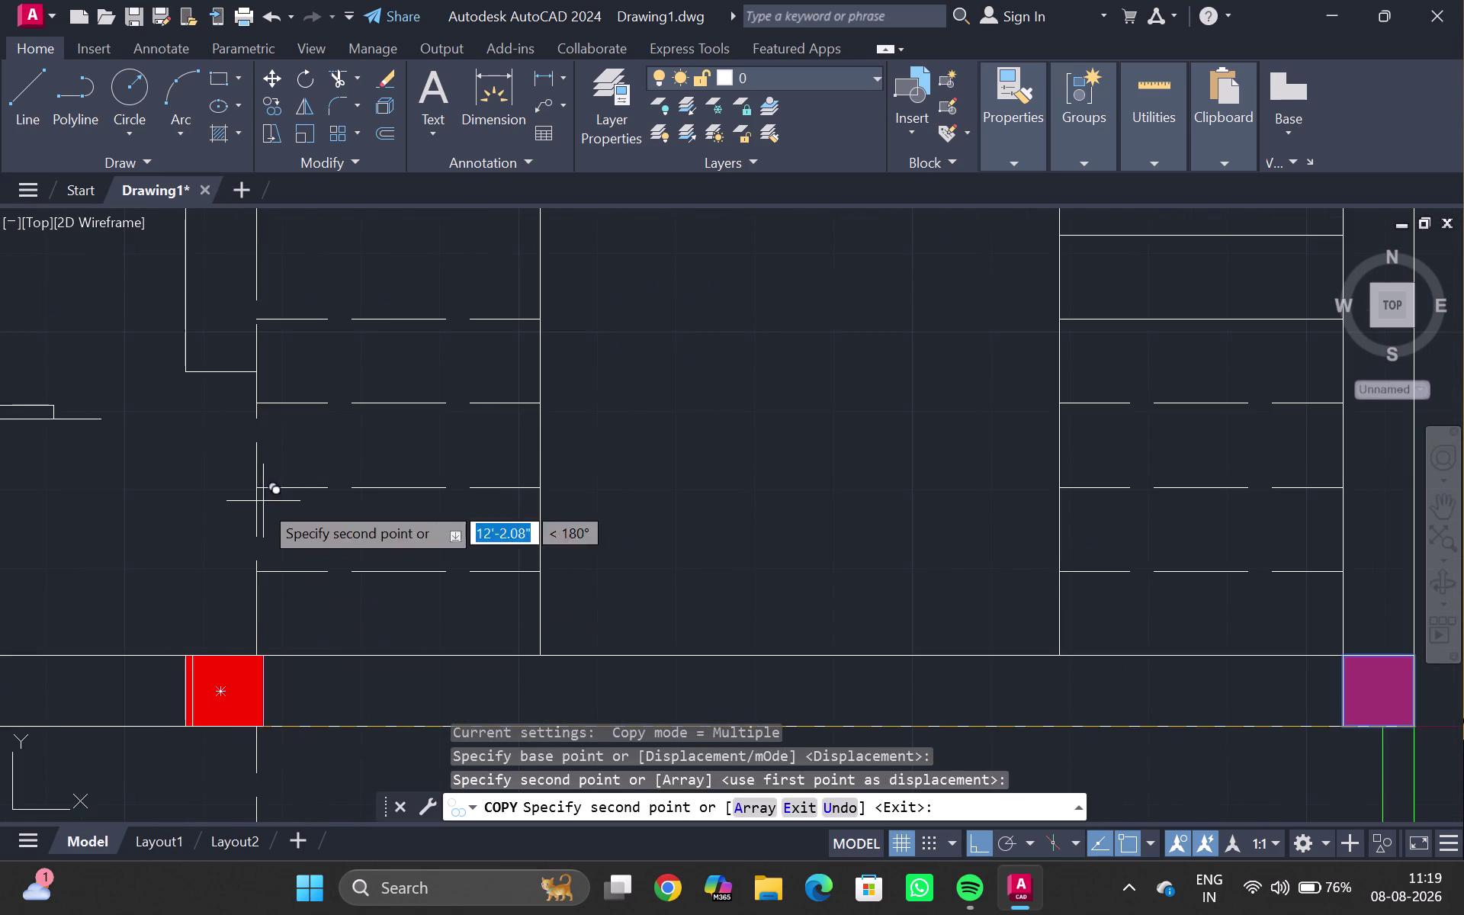
key(Escape)
scroll(down, 3)
Begin moving the loose door swing, then cancel the move.
middle_drag(178, 556, 208, 579)
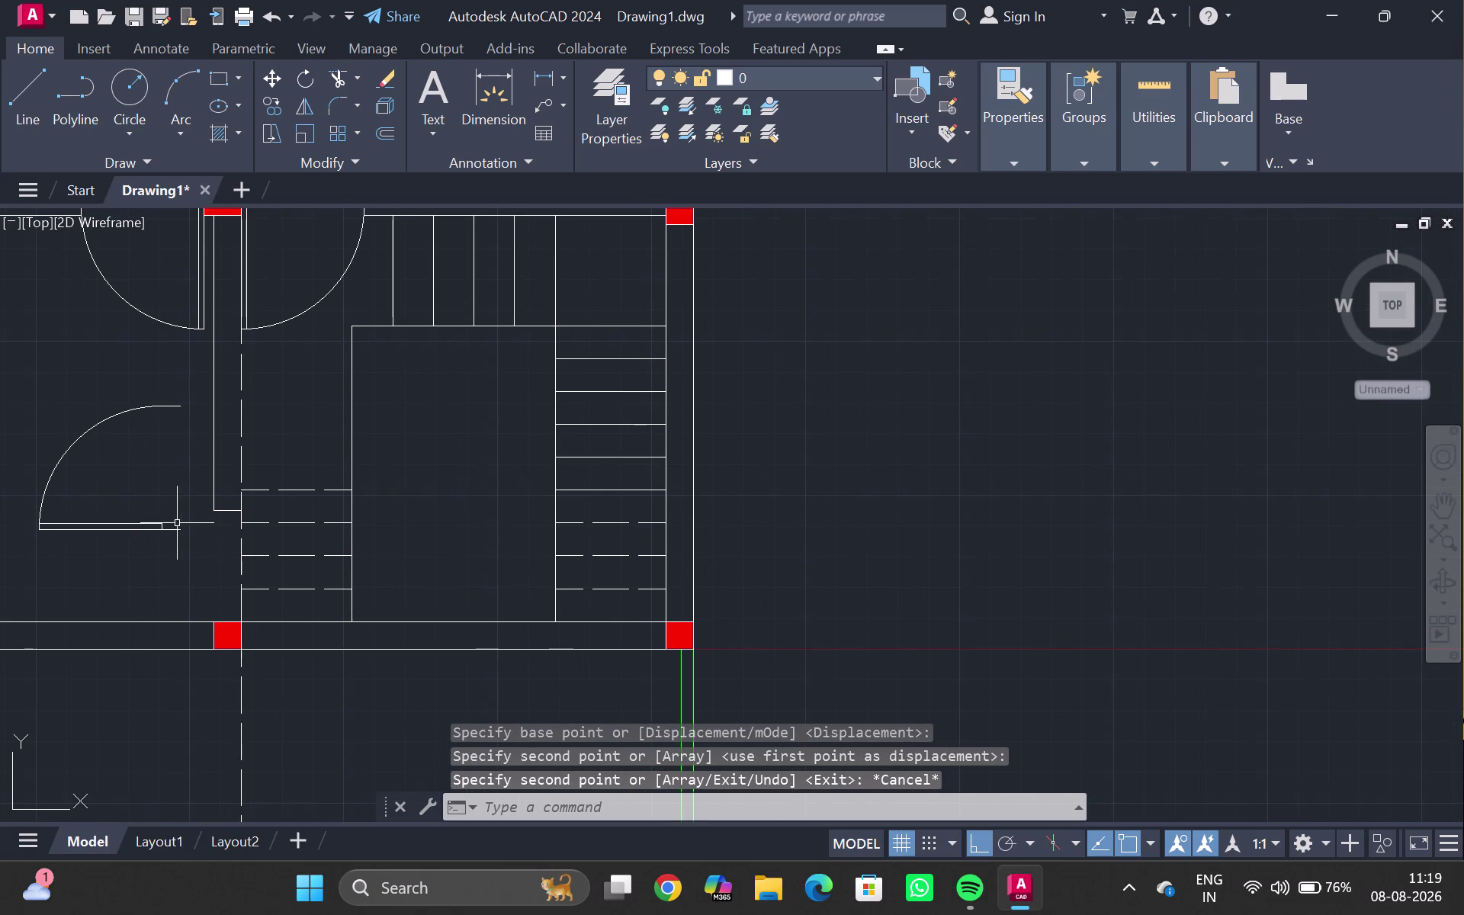
click(179, 531)
key(m)
key(Return)
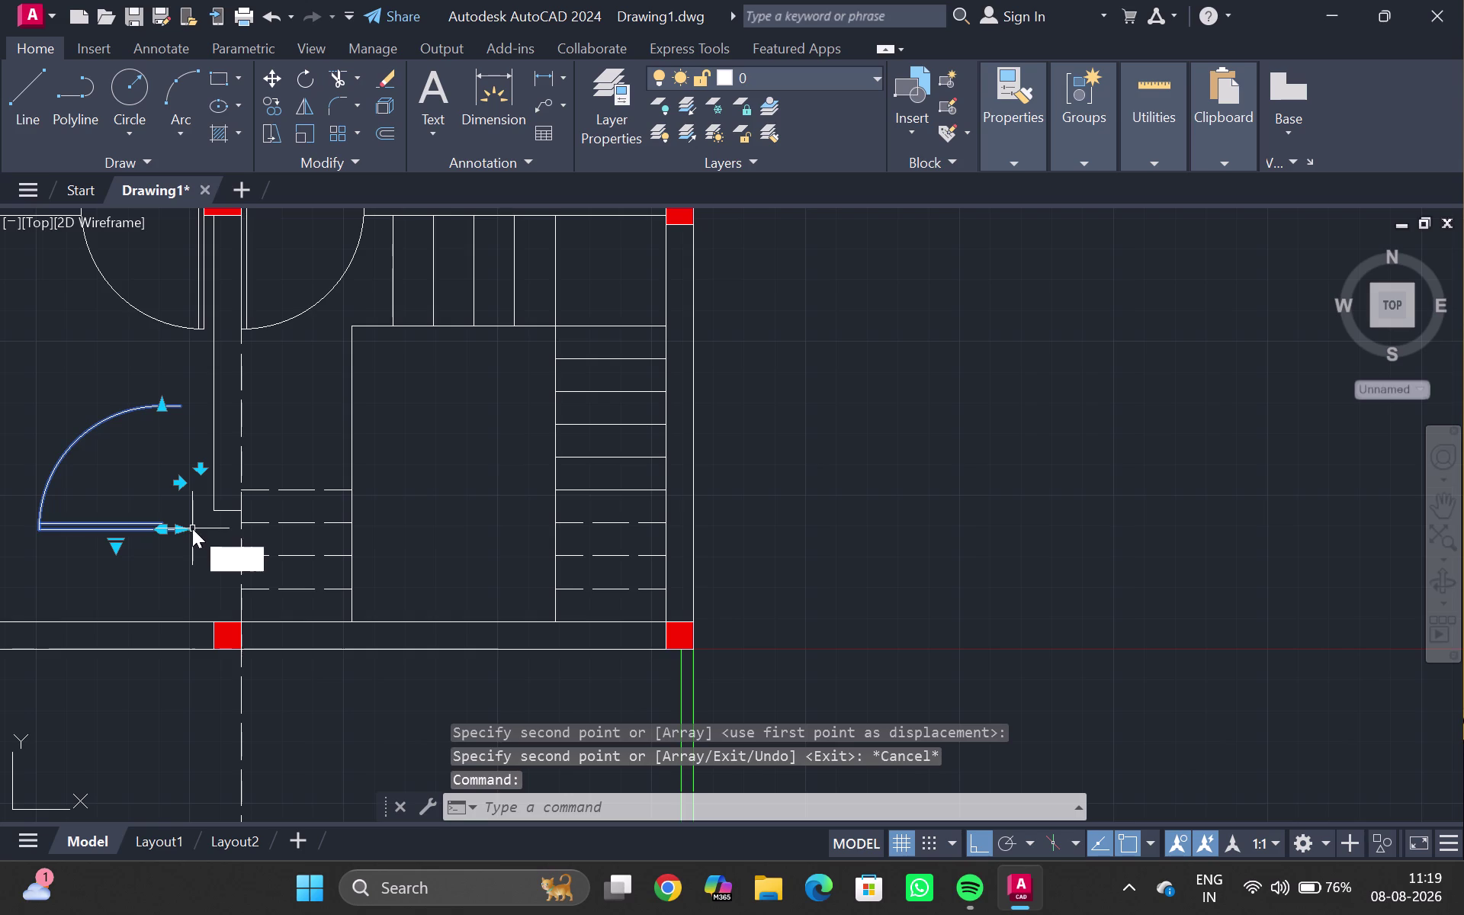
click(190, 532)
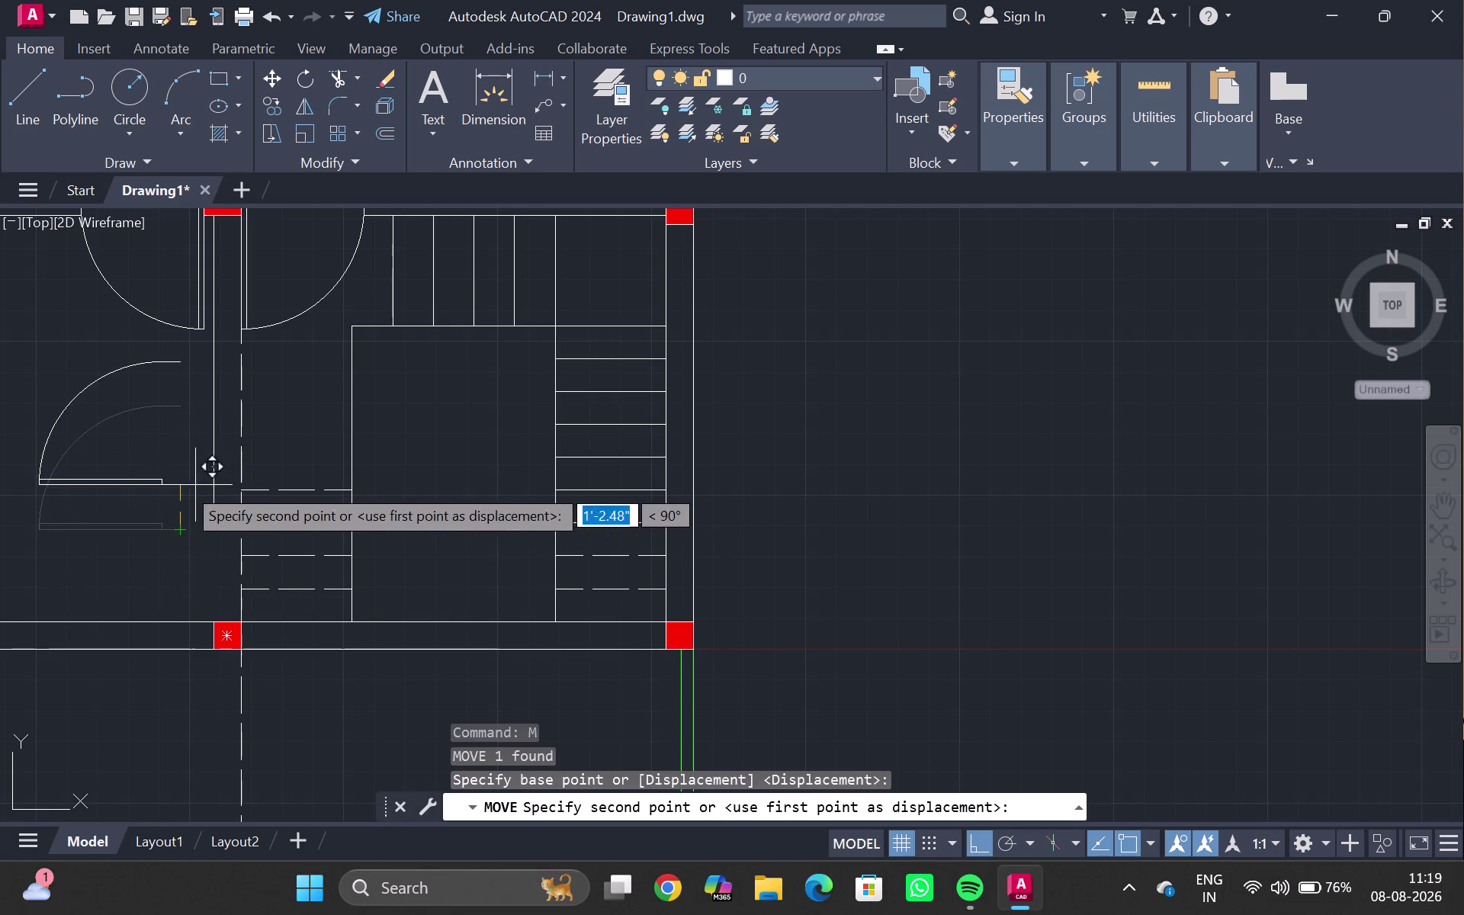
key(Escape)
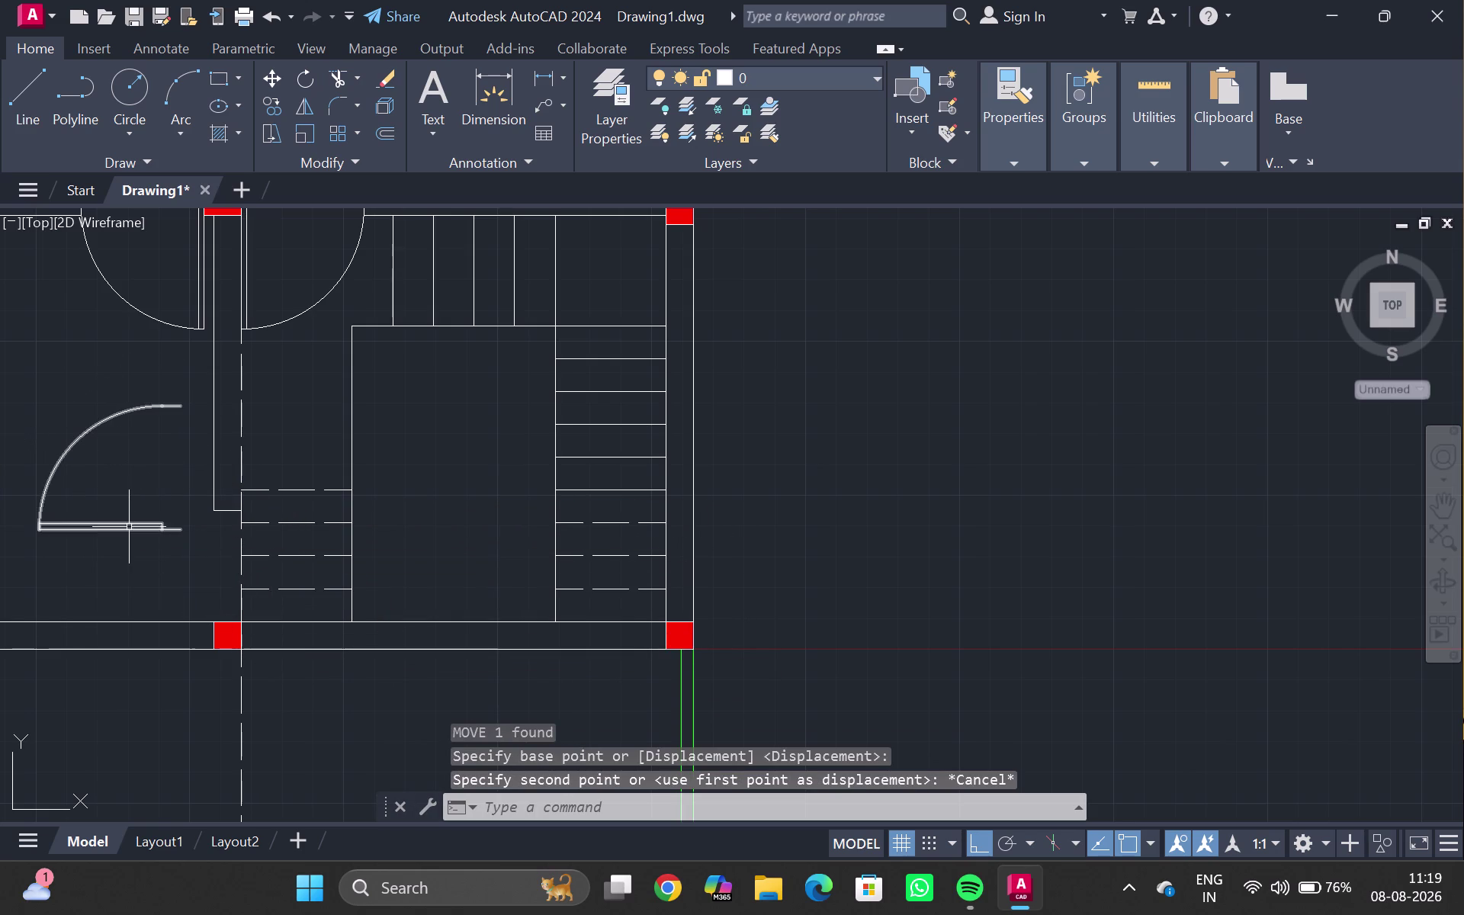
With Ortho and Grid off, copy the door swing into the bottom wall opening.
key(ctrl+F8)
key(ctrl+F7)
click(163, 533)
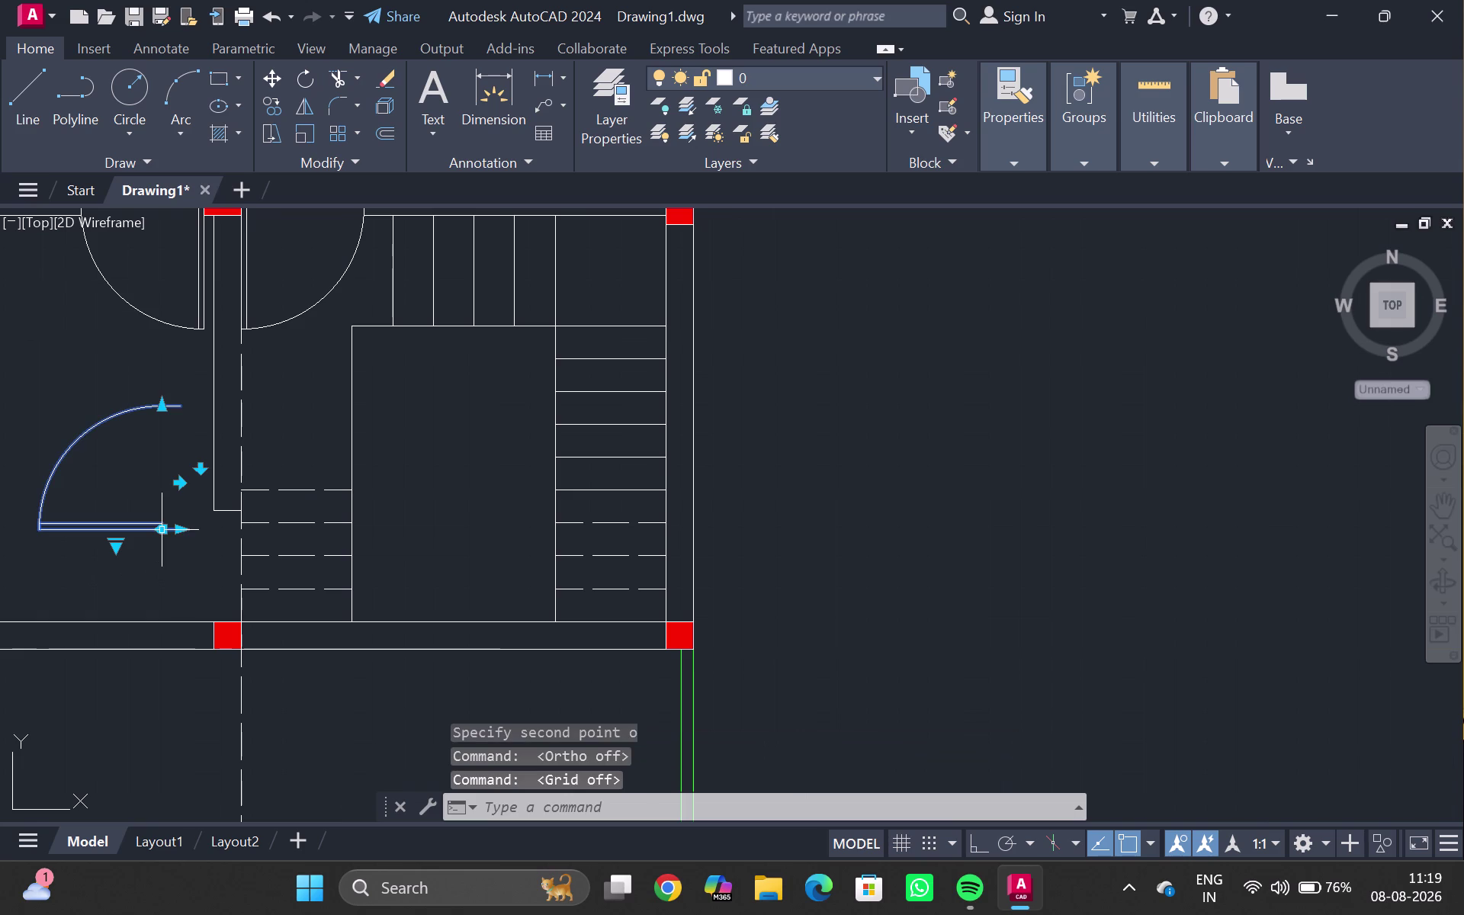
text(co)
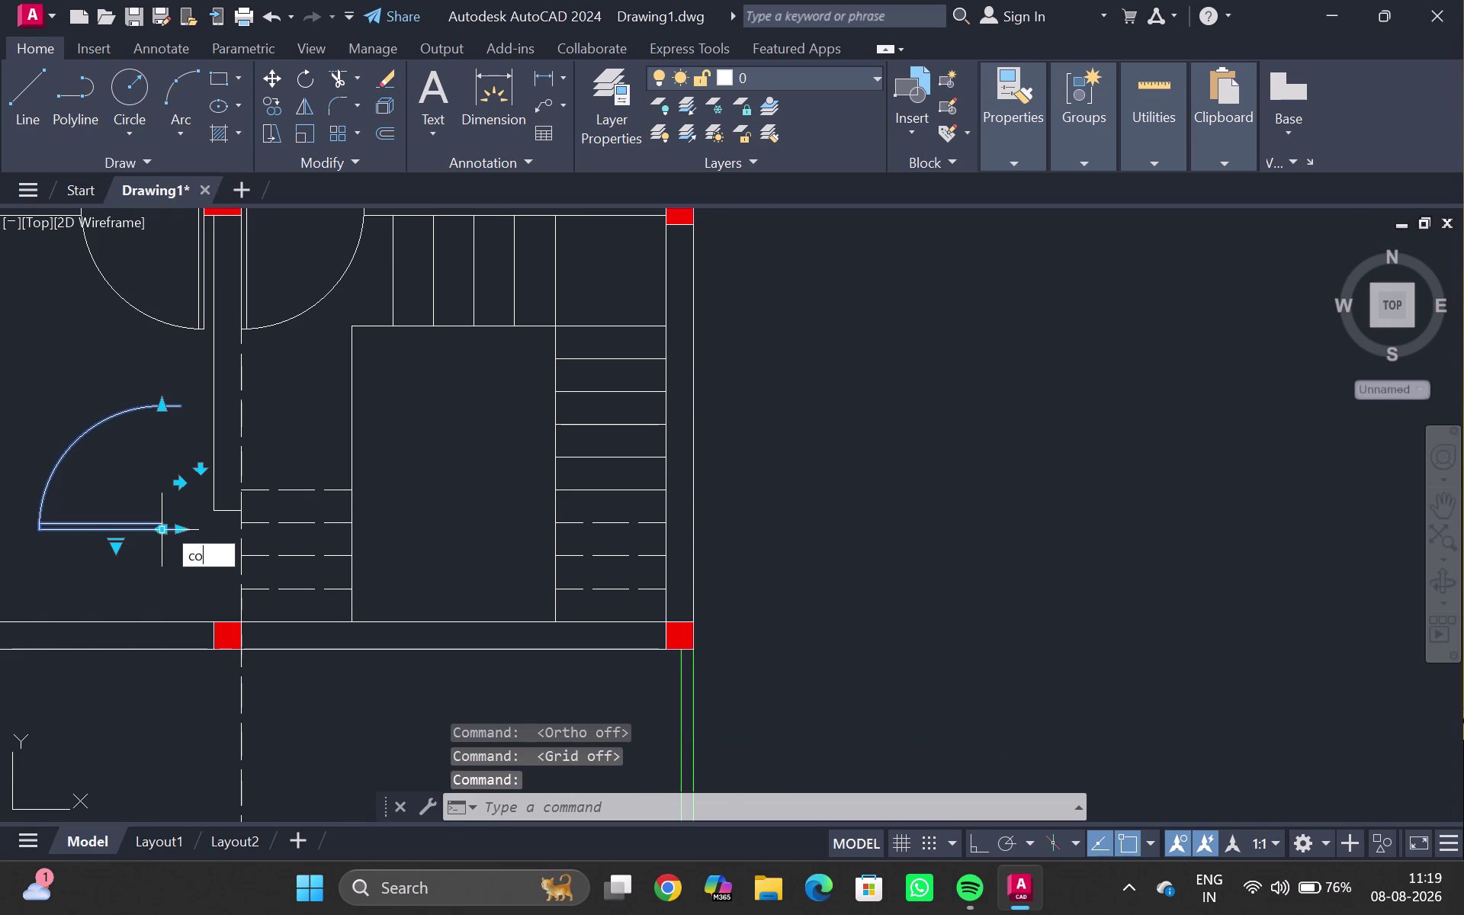
key(Return)
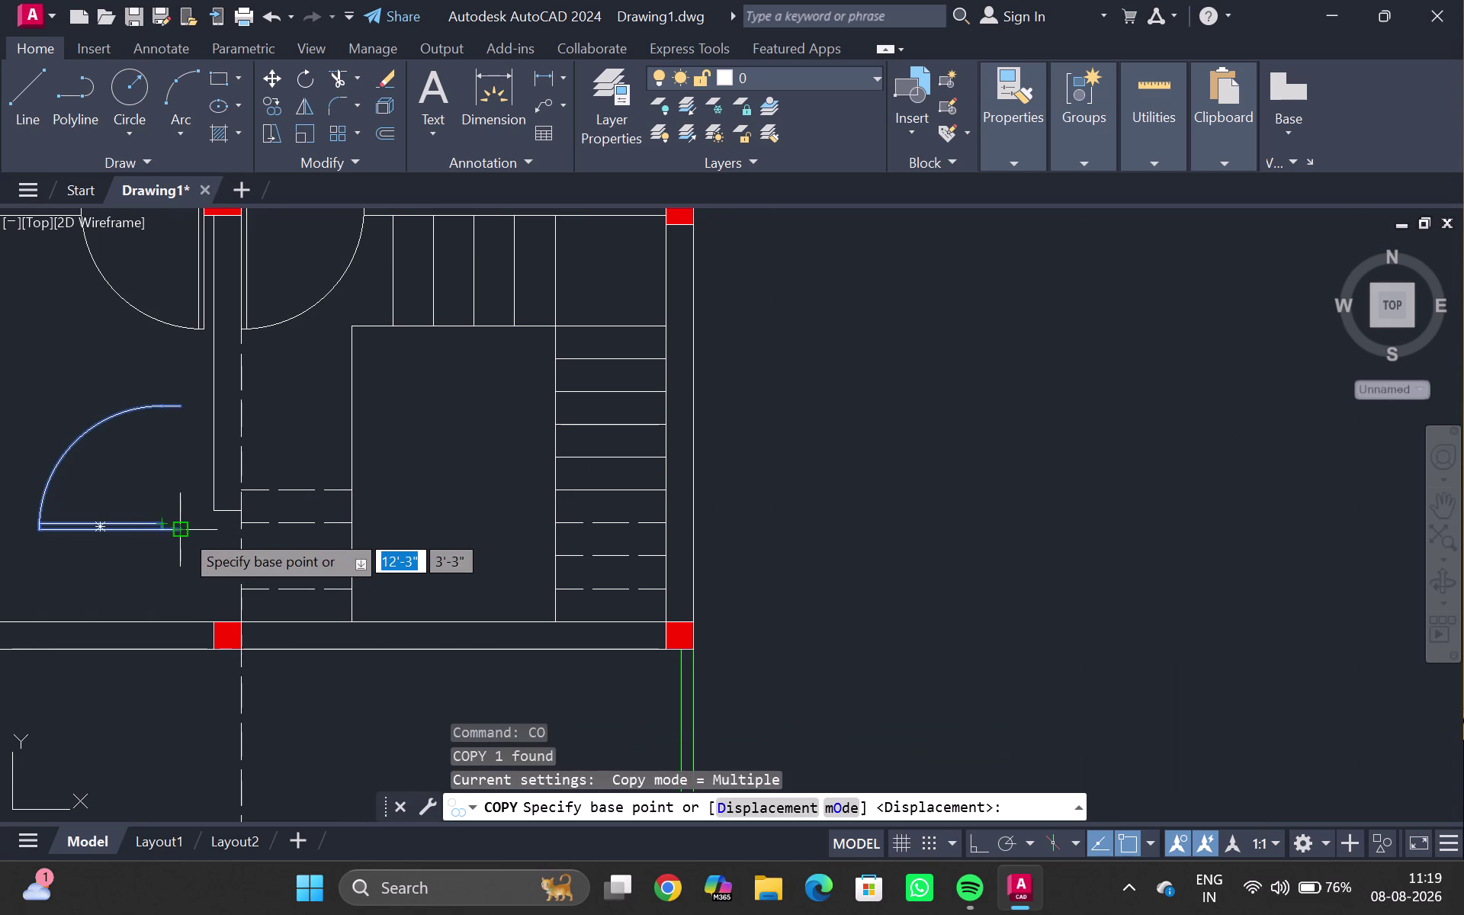
scroll(up, 3)
click(163, 528)
scroll(down, 3)
middle_drag(335, 652, 322, 529)
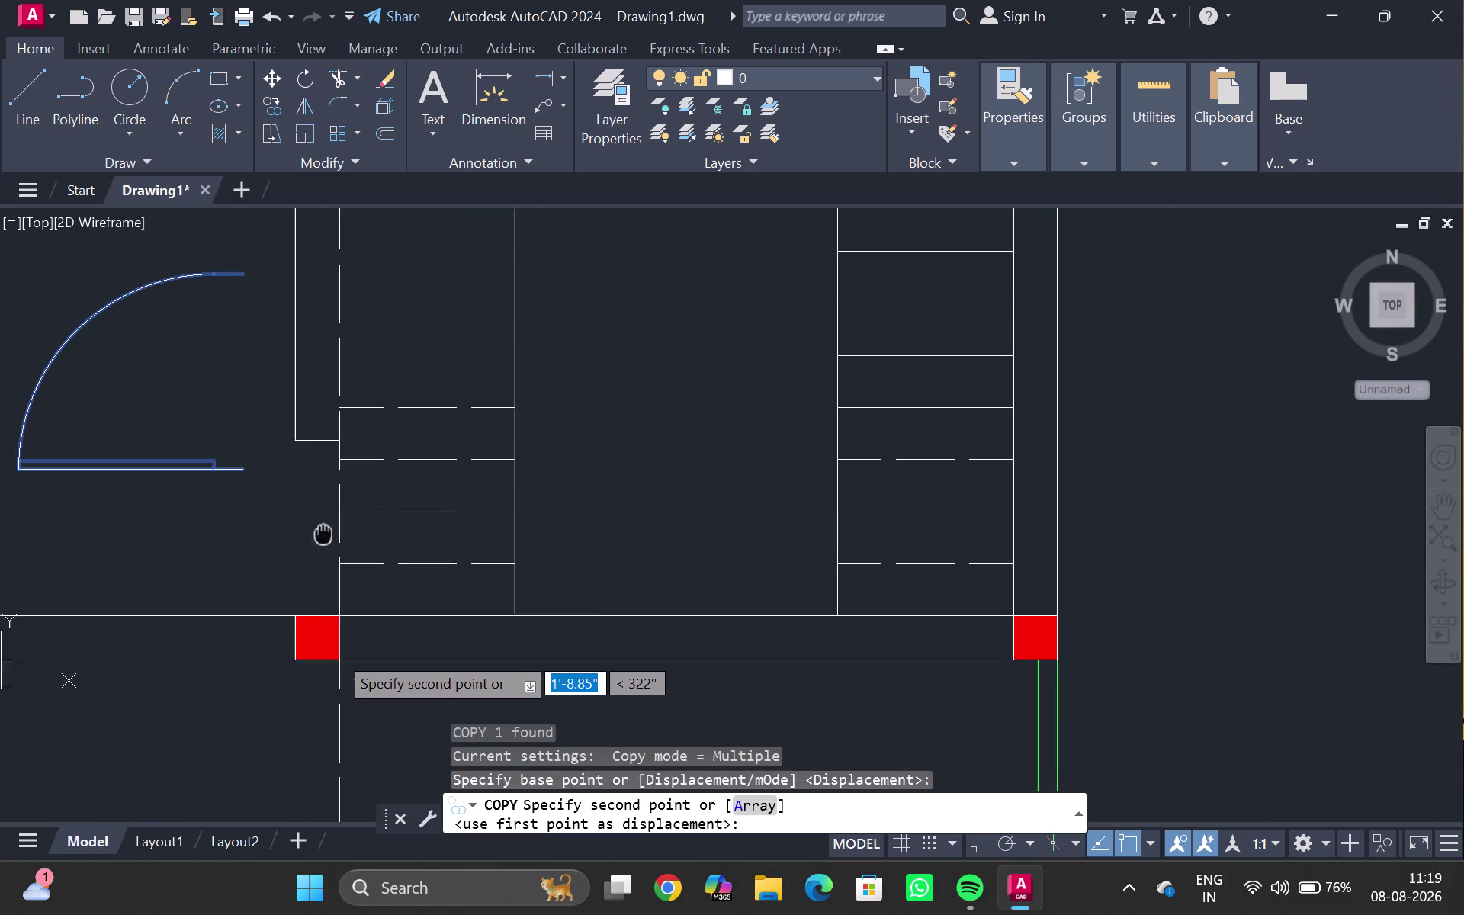
middle_drag(321, 529, 321, 528)
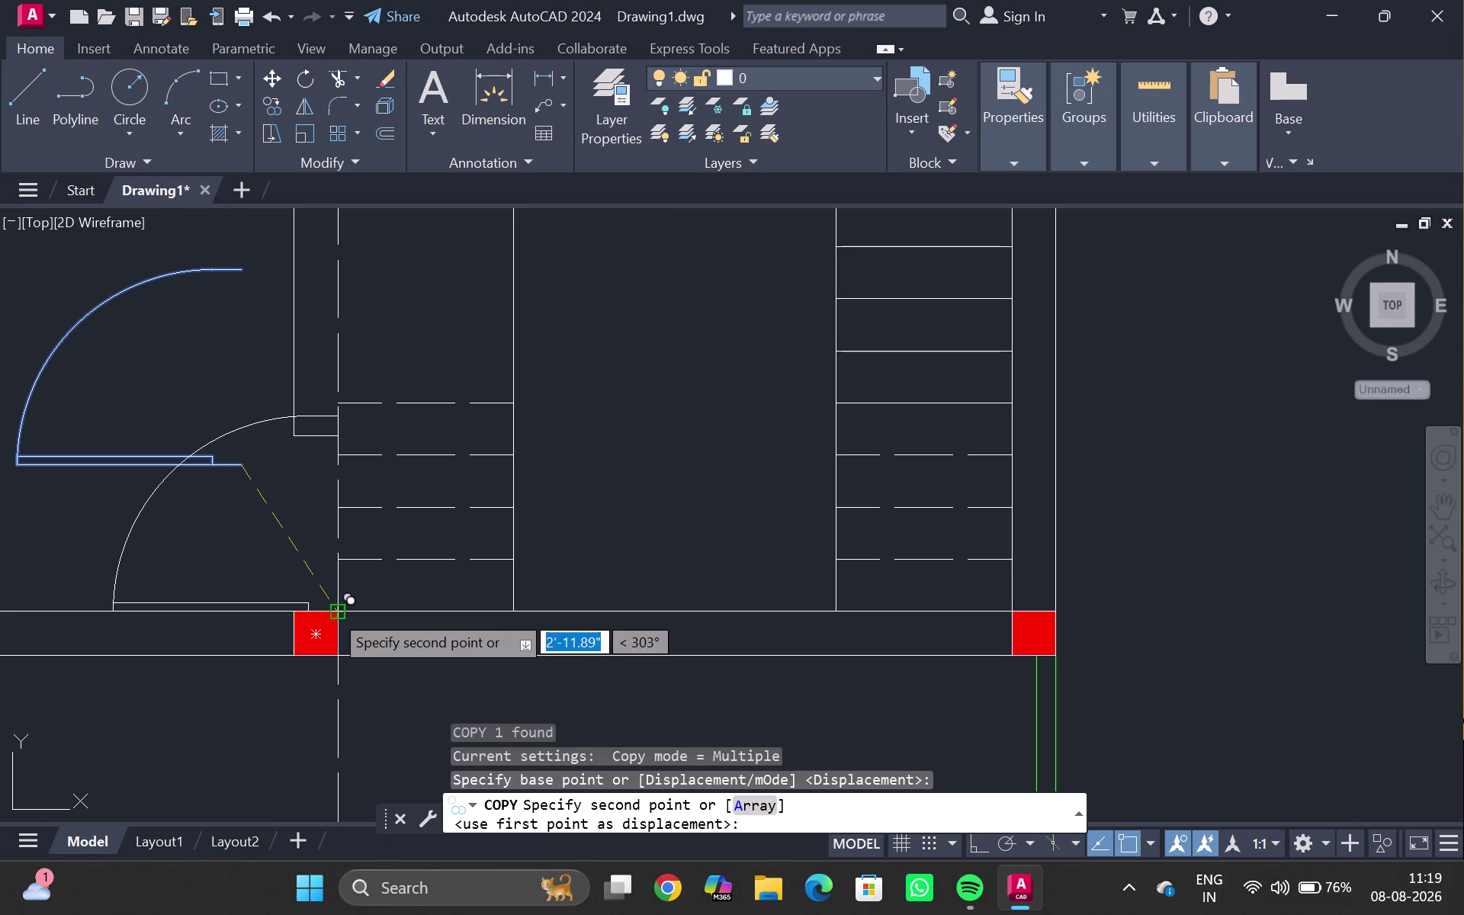
click(332, 611)
key(Escape)
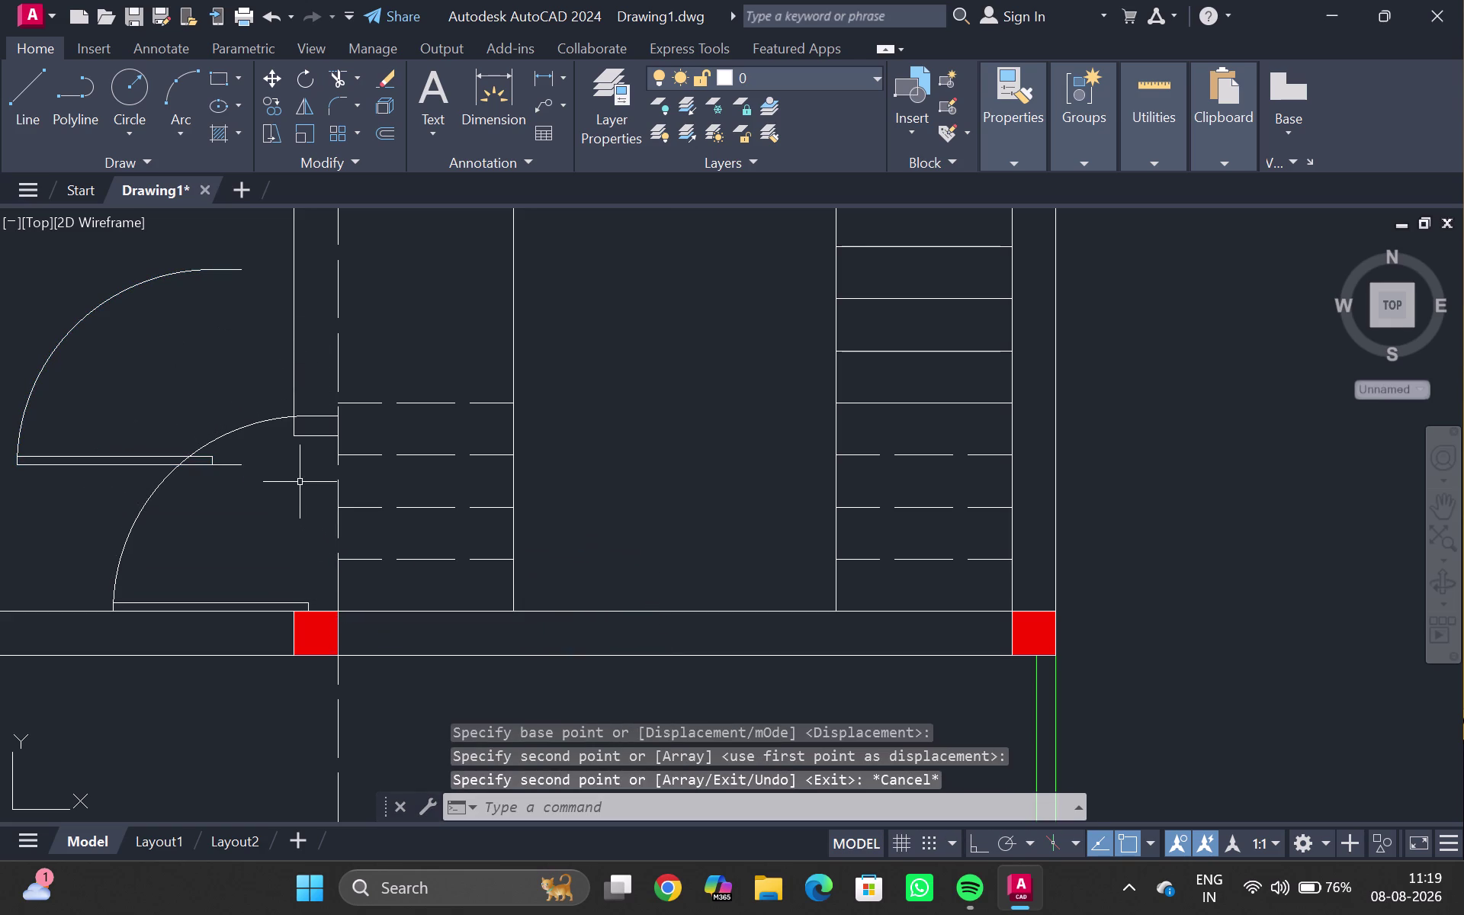
Trim the line crossing the copied door swing with a fence.
key(t)
key(r)
key(Return)
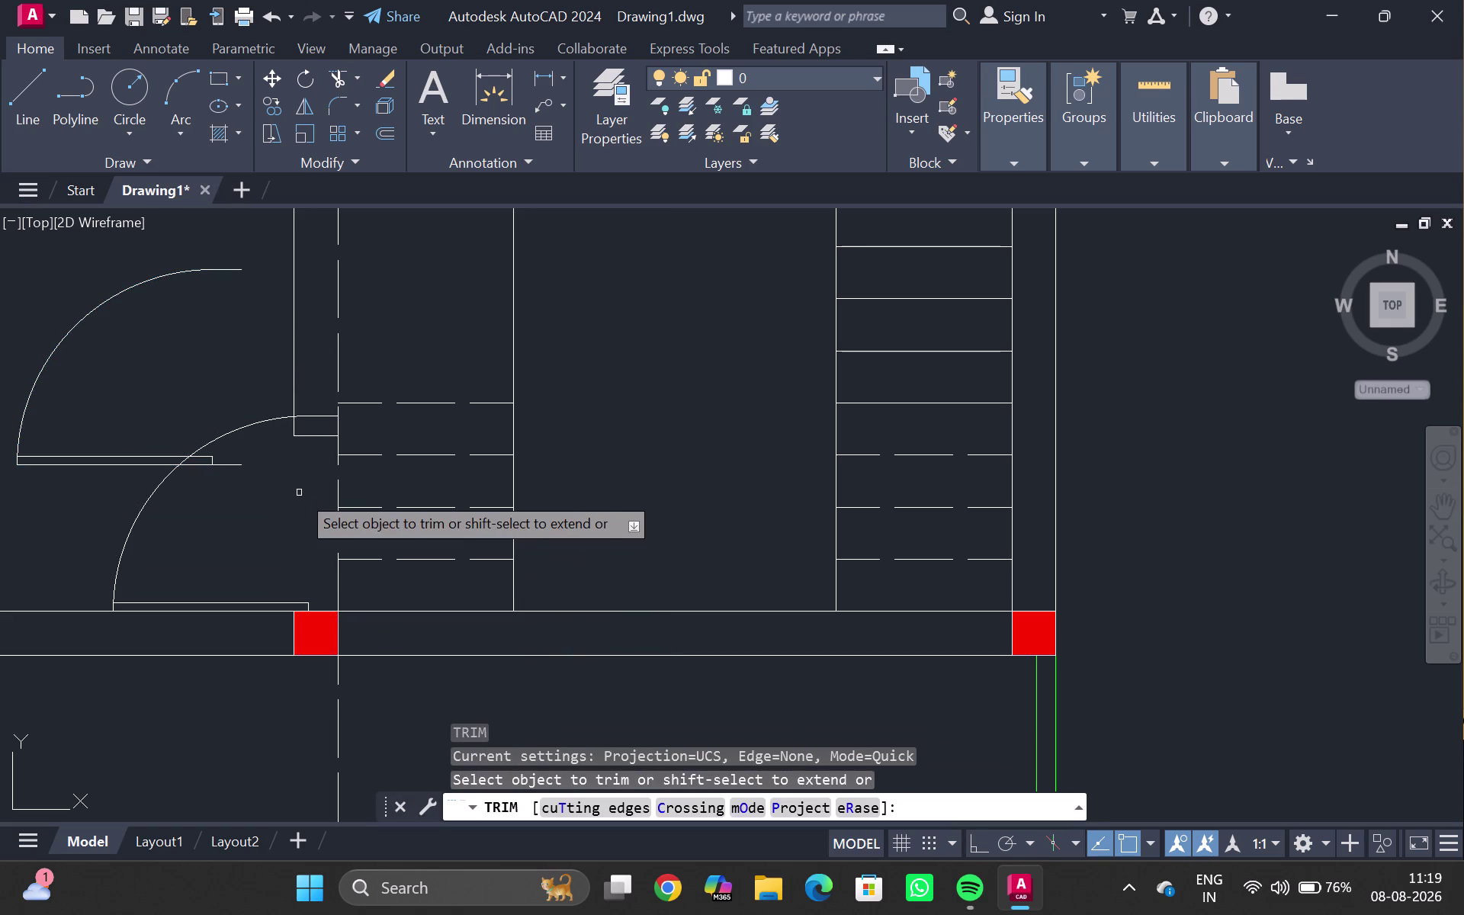
scroll(up, 3)
drag(281, 410, 336, 426)
key(grave)
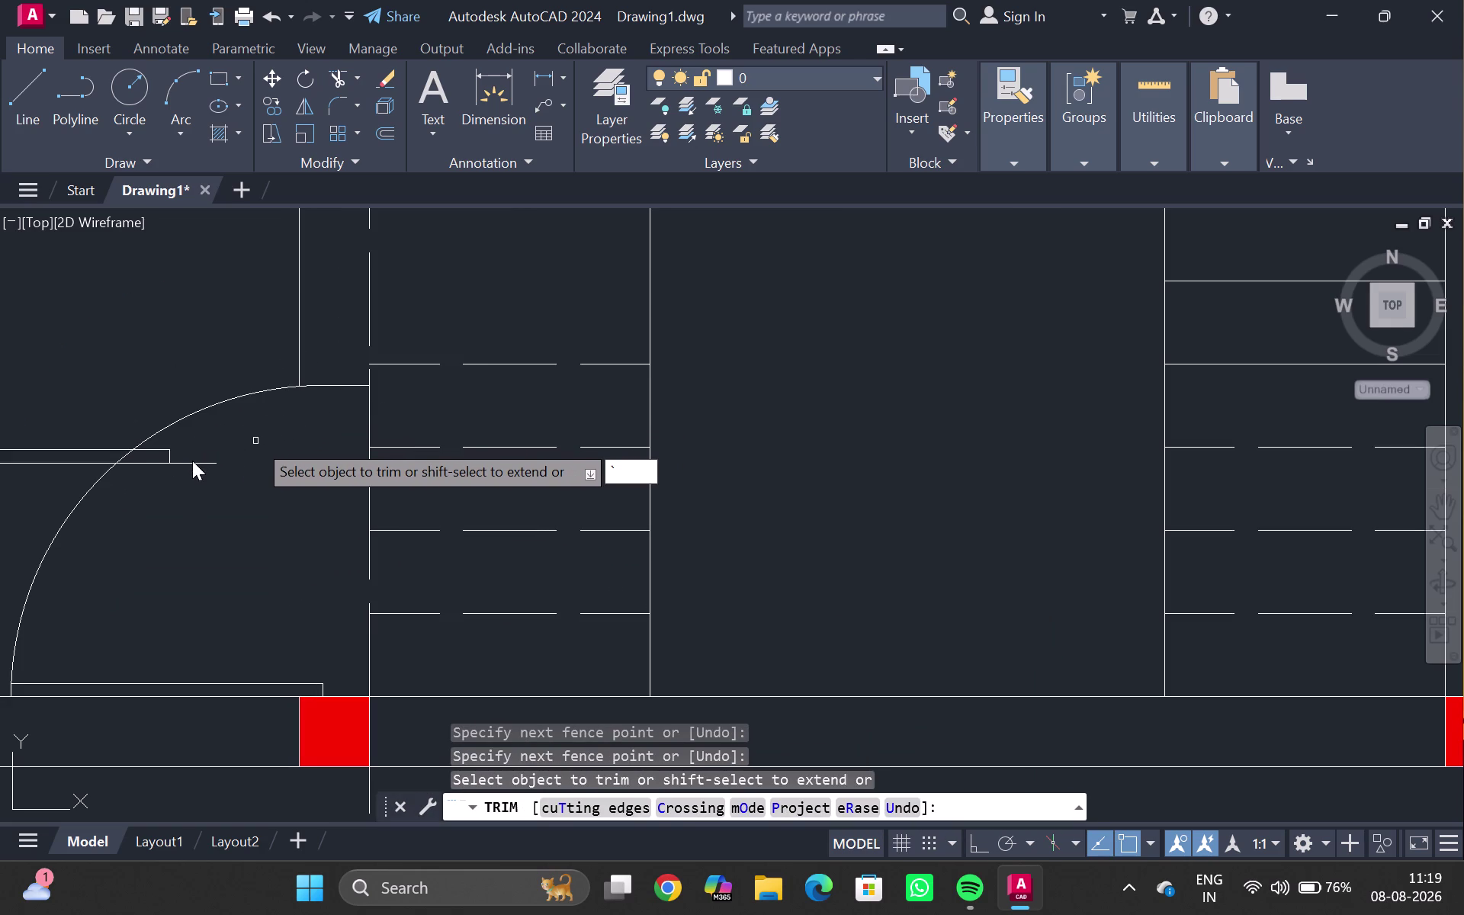
key(Escape)
Erase the leftover short line and bring the lower rooms into view.
click(194, 463)
key(Delete)
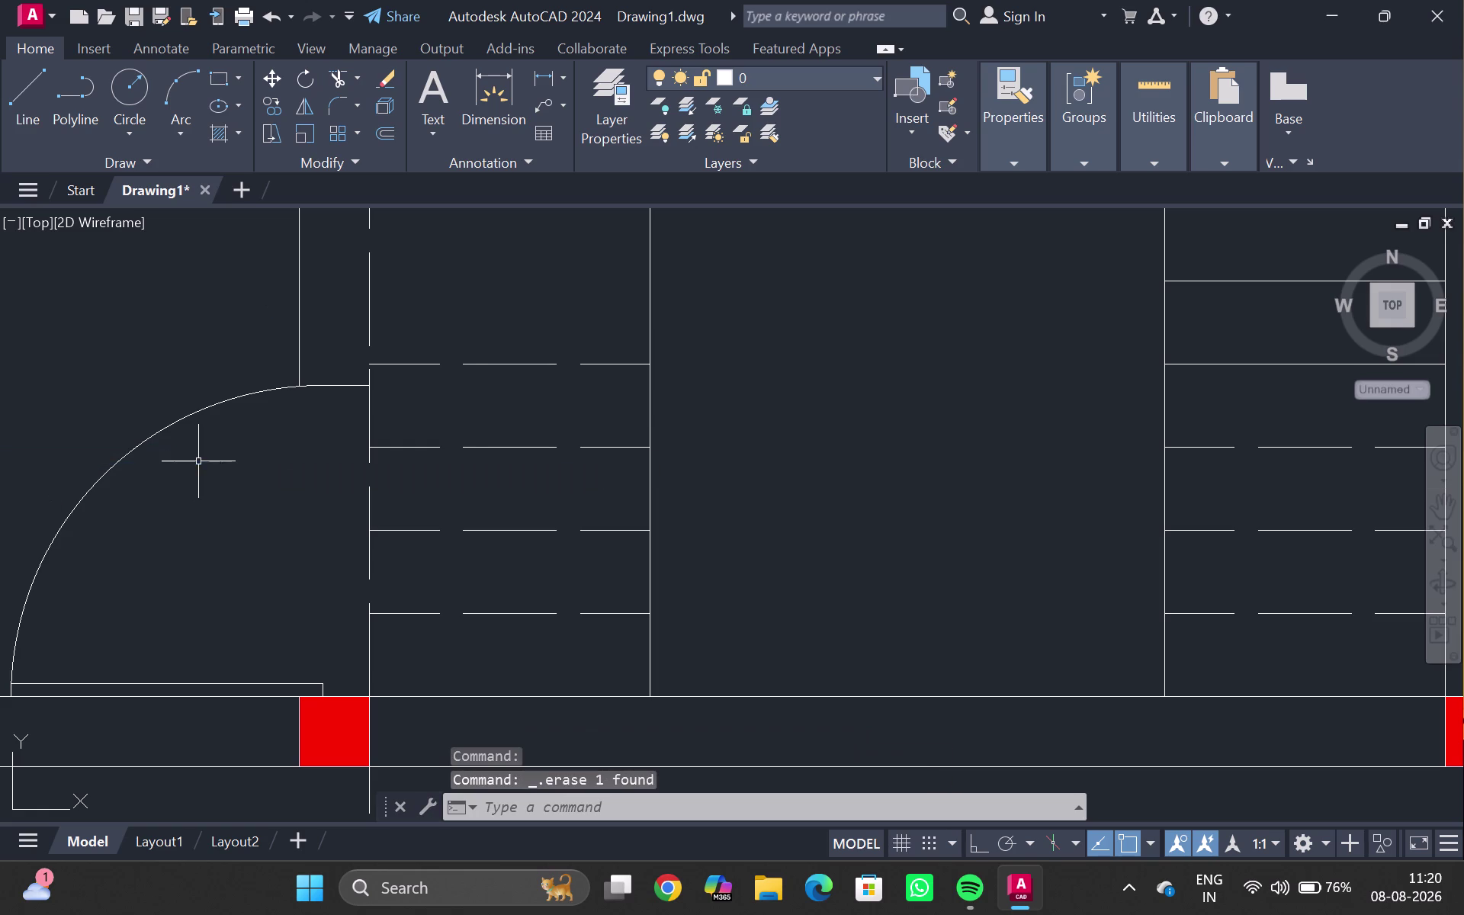
scroll(down, 3)
scroll(down, 3)
middle_drag(239, 400, 216, 613)
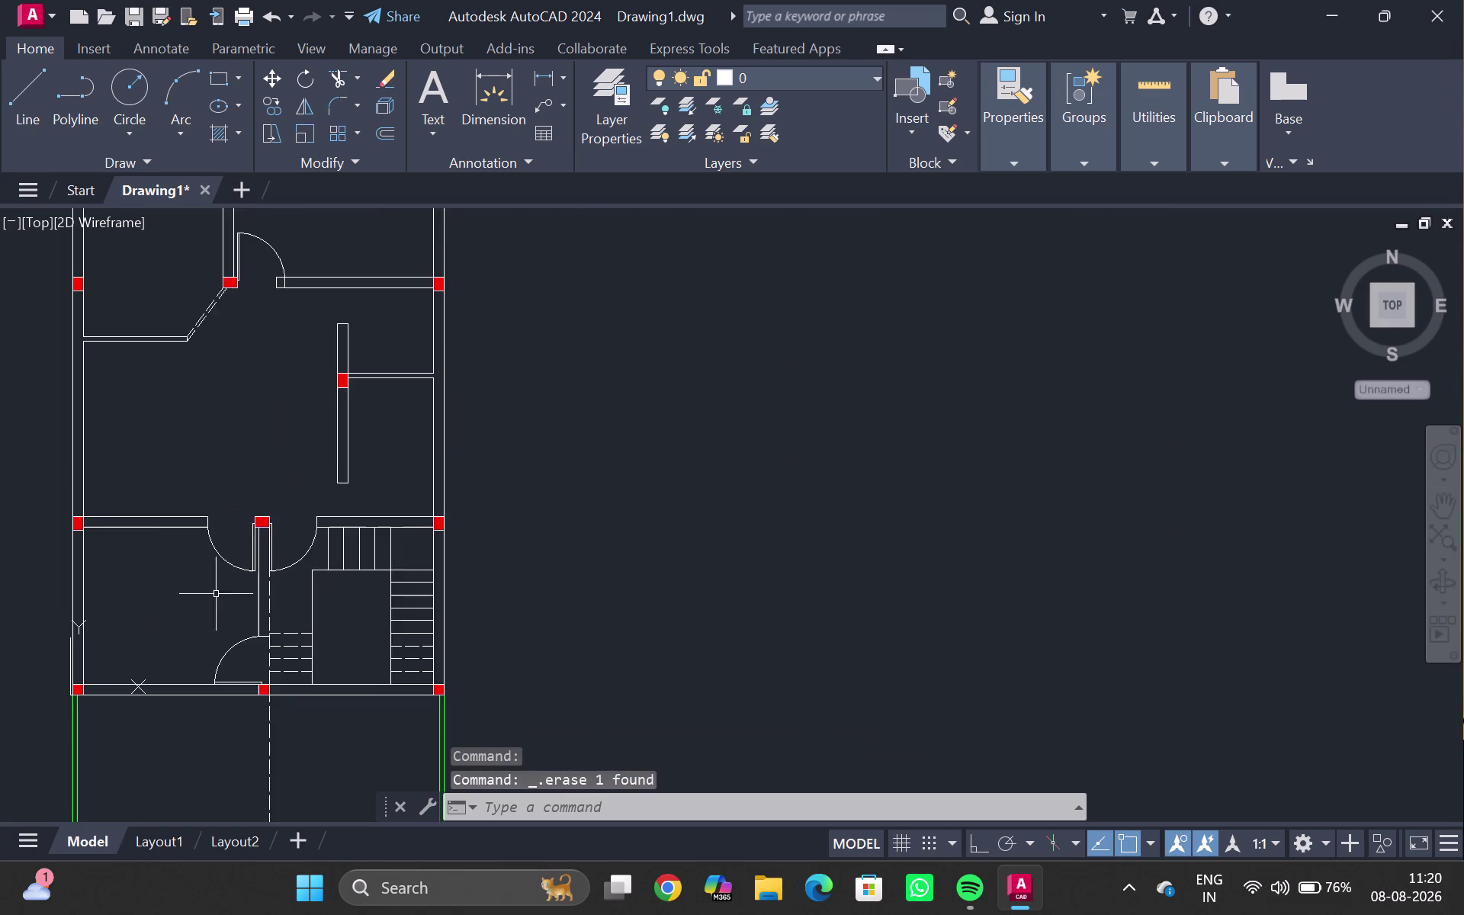
Start a MIRROR of the door swing, selecting its pieces and a first mirror point.
scroll(down, 3)
middle_drag(288, 452, 285, 597)
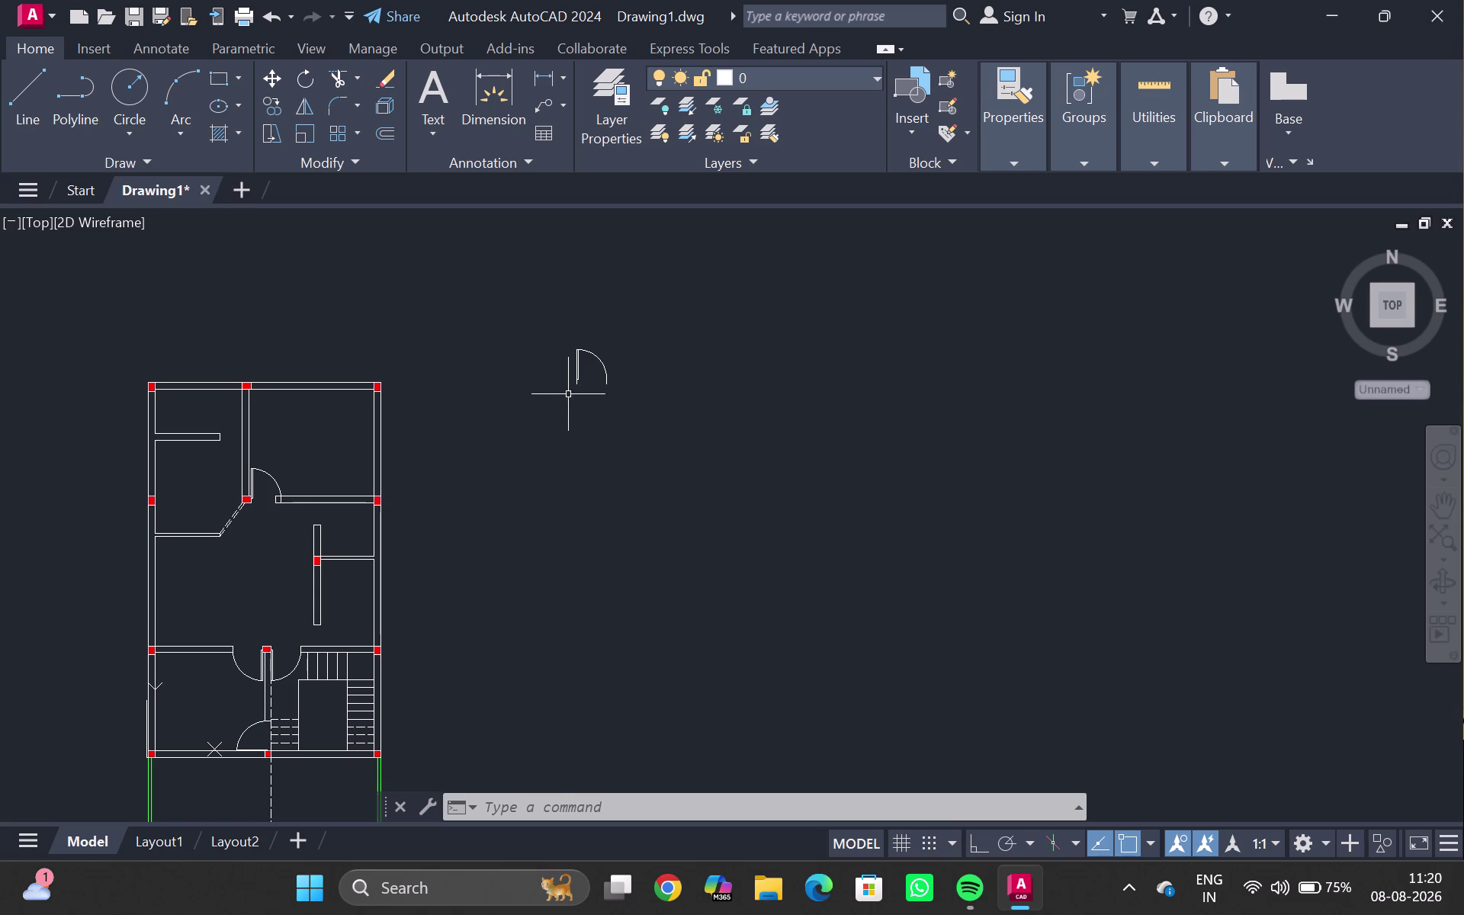
text(mi)
key(ctrl+F8)
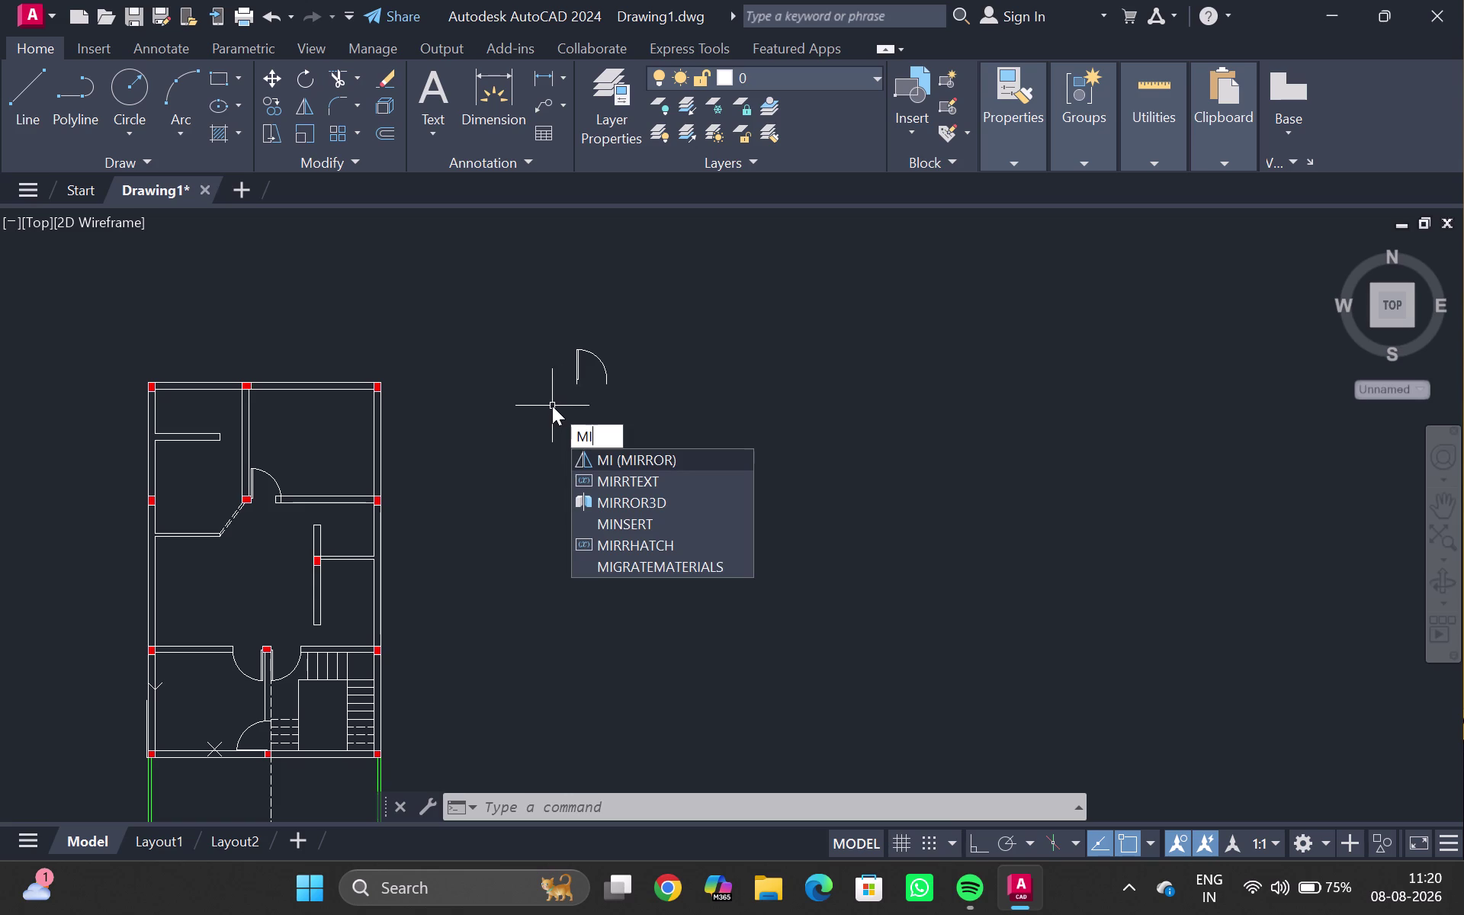
key(Return)
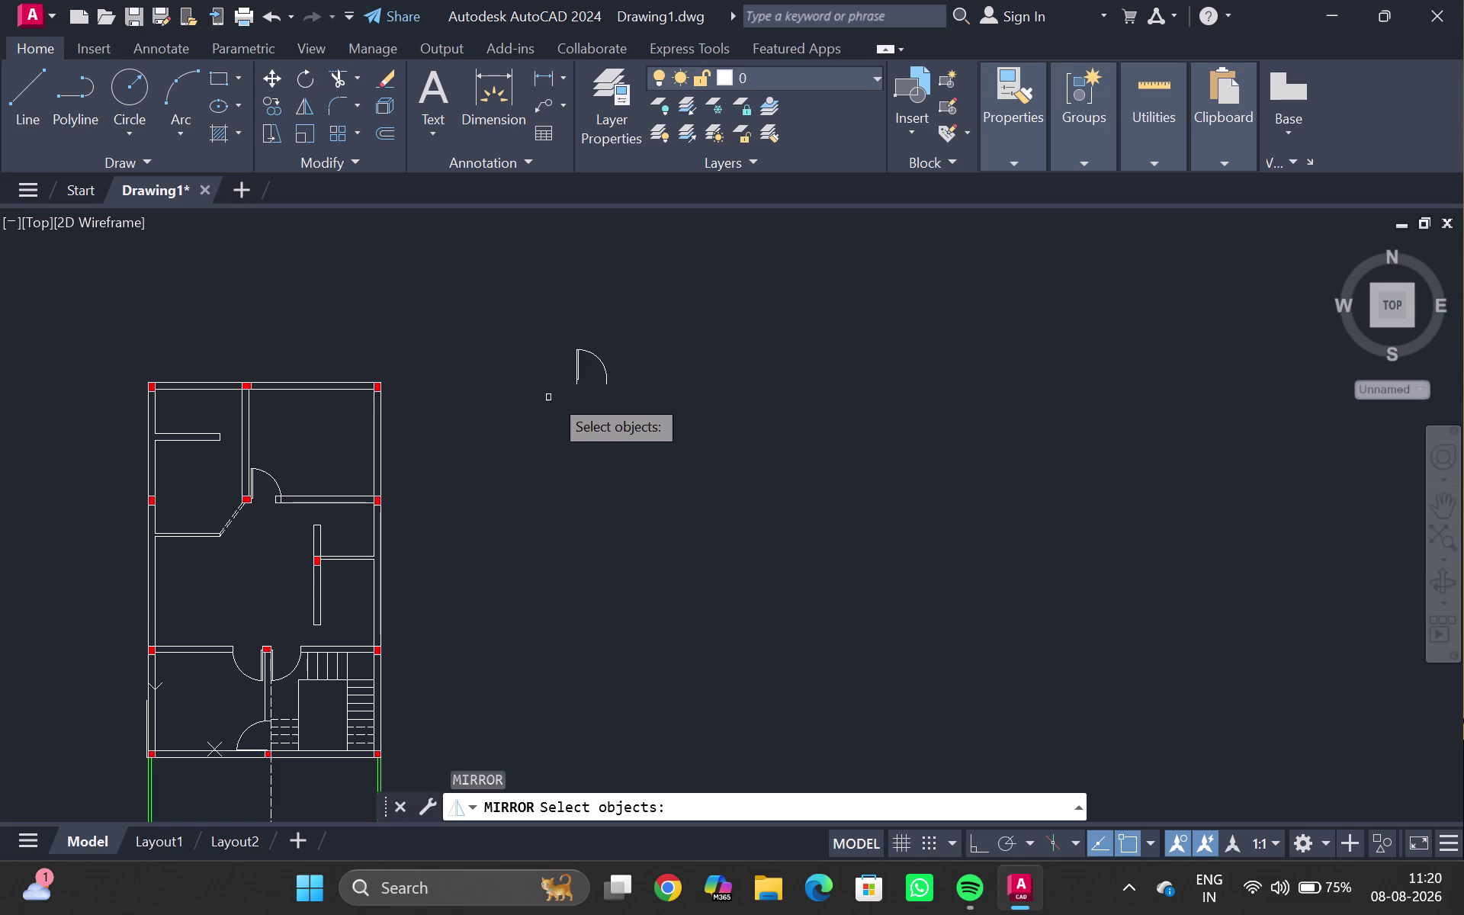
click(577, 368)
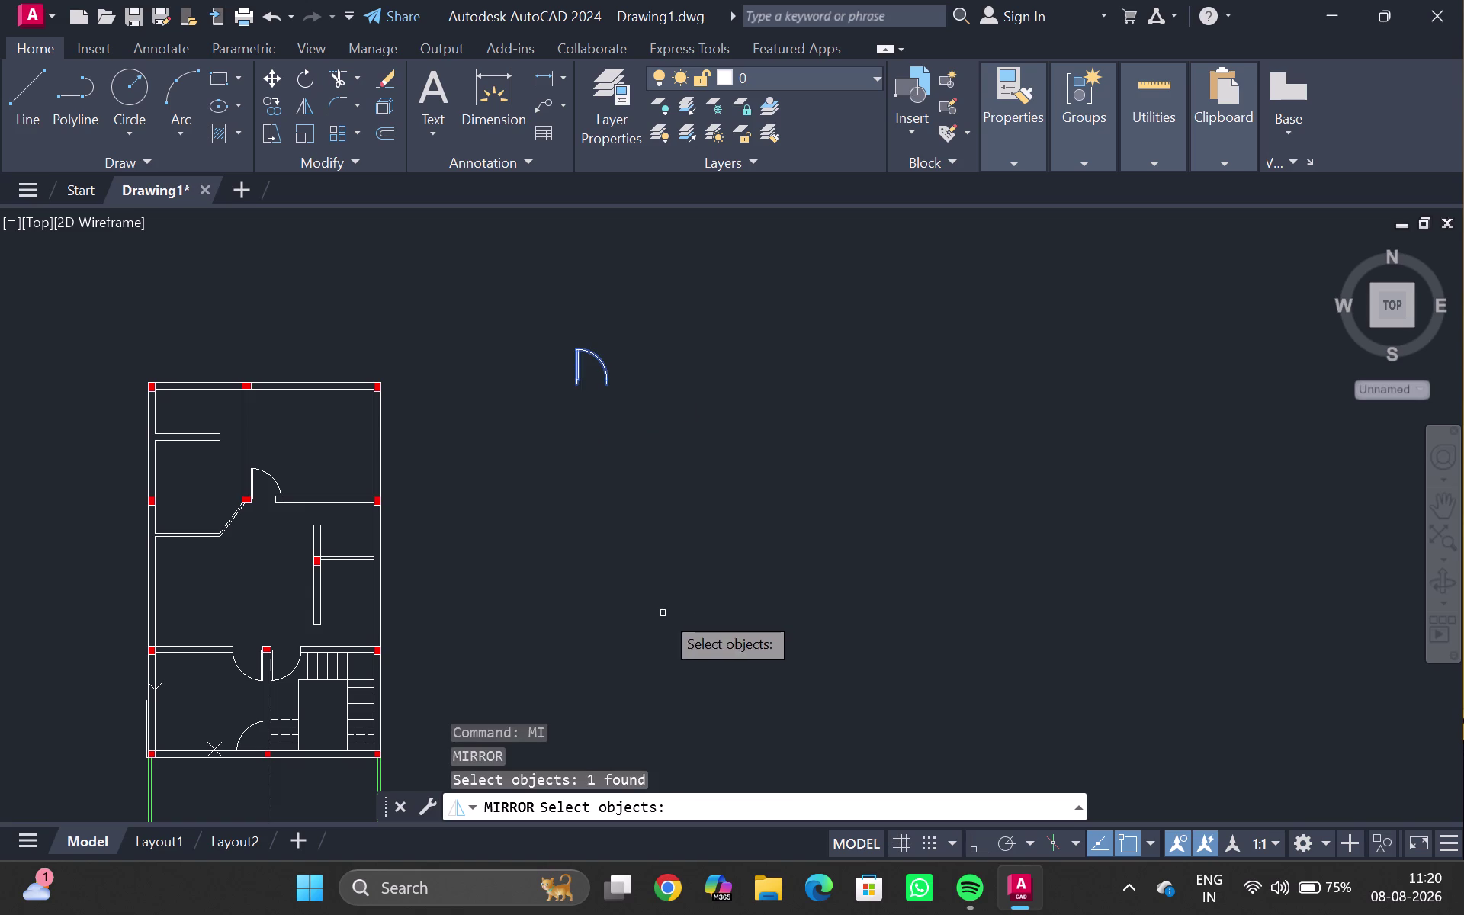
click(531, 423)
click(682, 419)
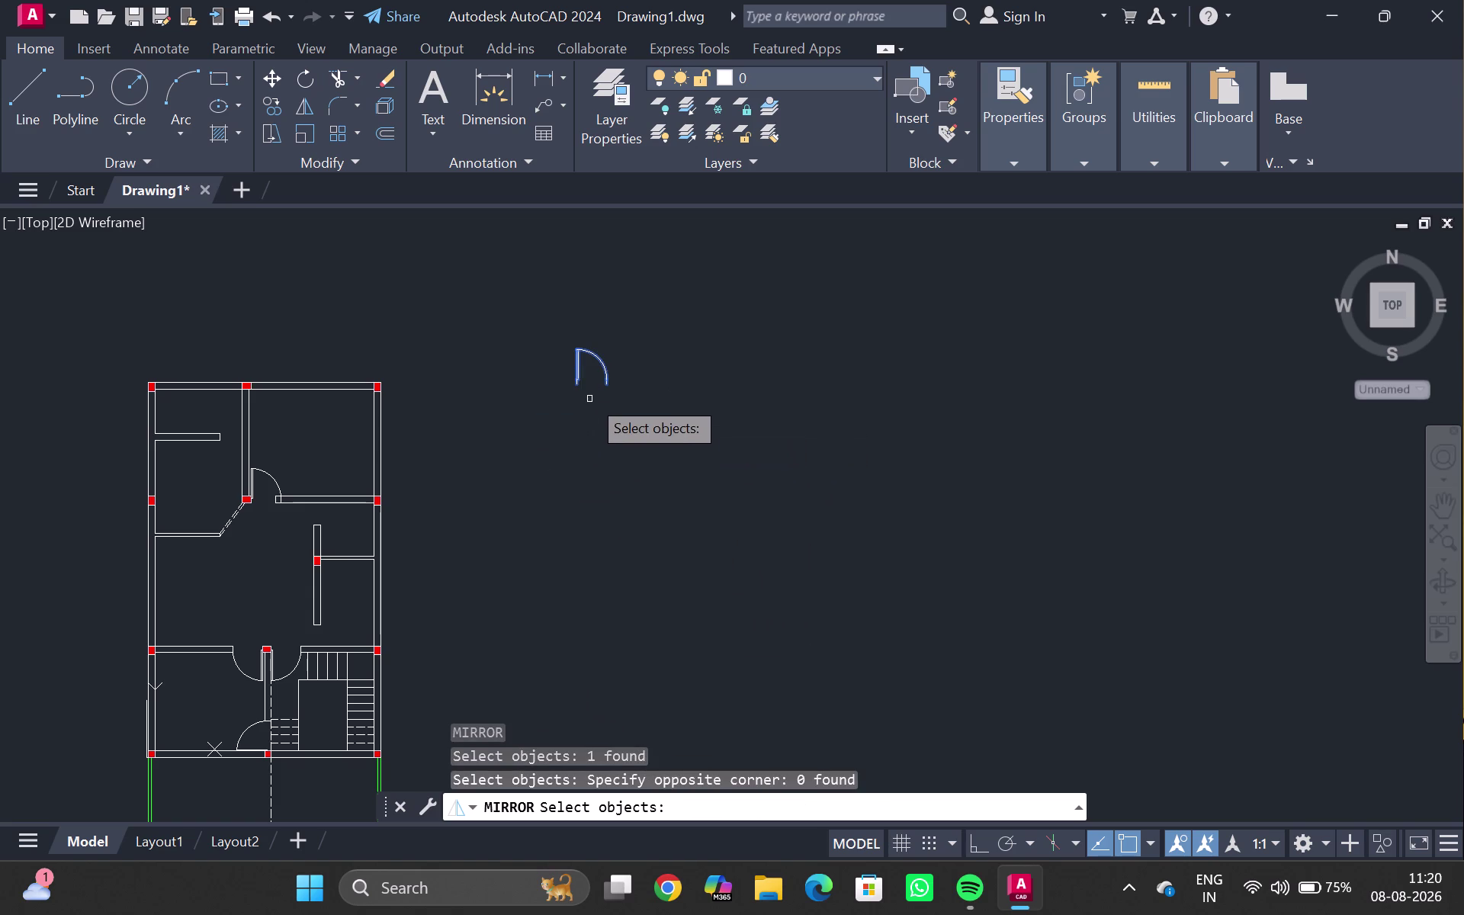
click(590, 394)
key(Return)
click(450, 400)
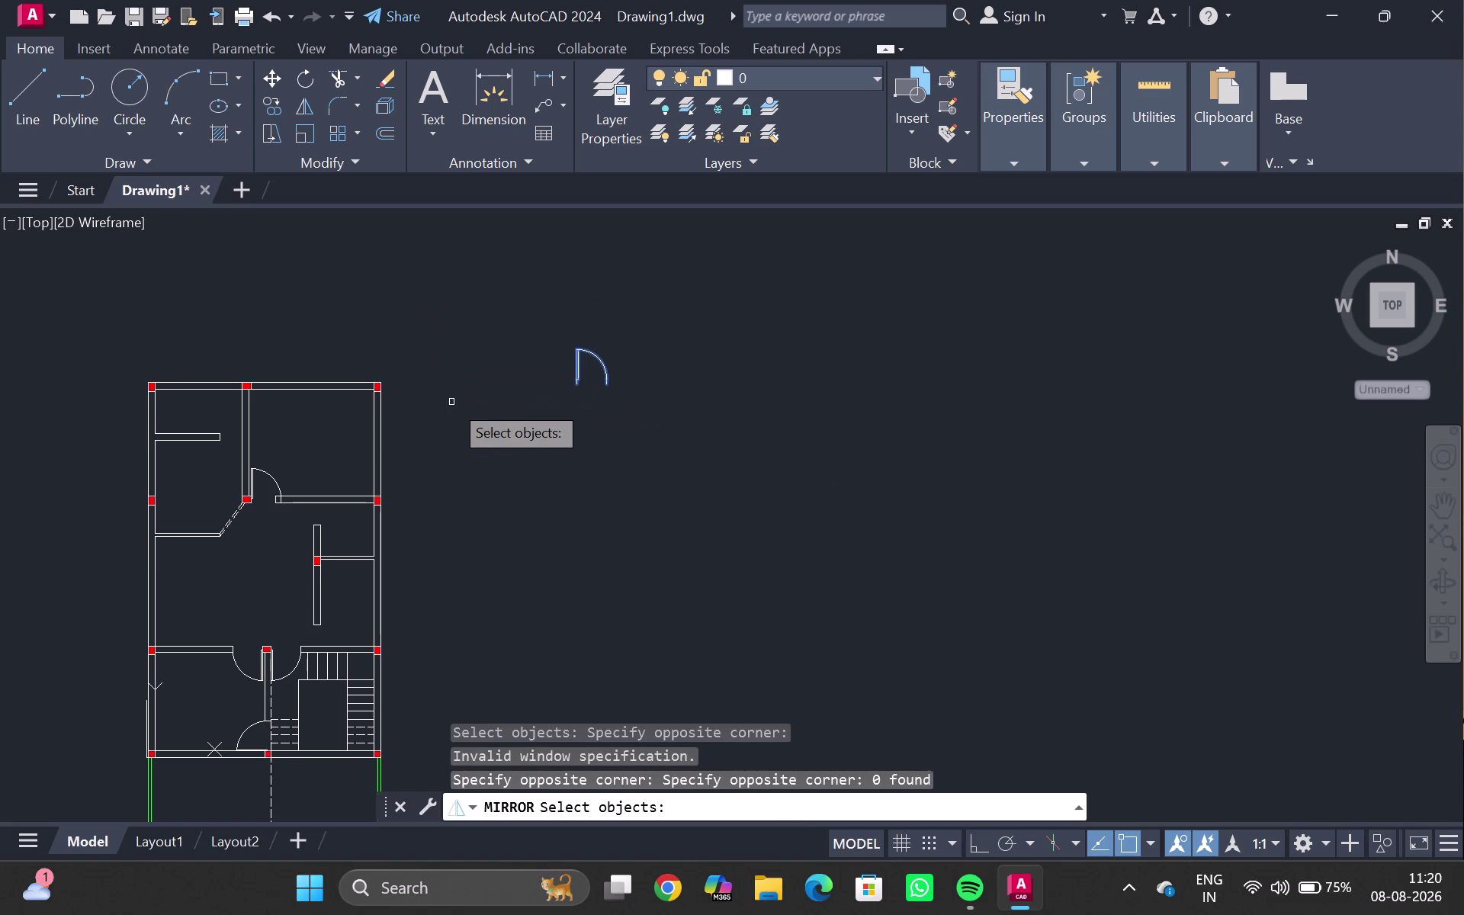
key(Return)
click(541, 407)
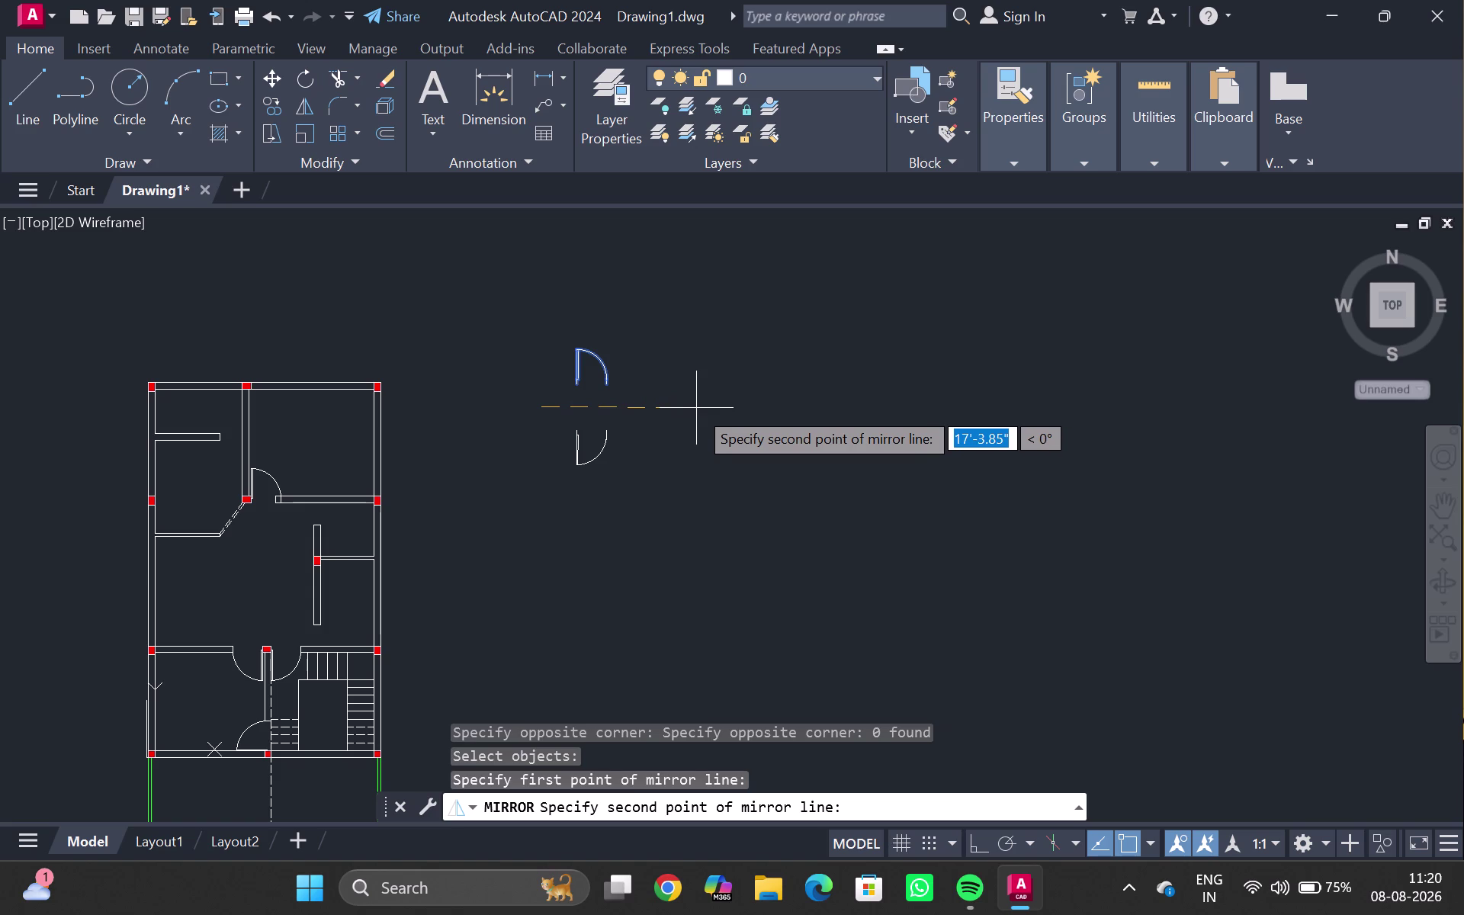
Abandon the mirror attempt and close the accidentally opened markup set panel.
key(ctrl+7)
key(ctrl+F8)
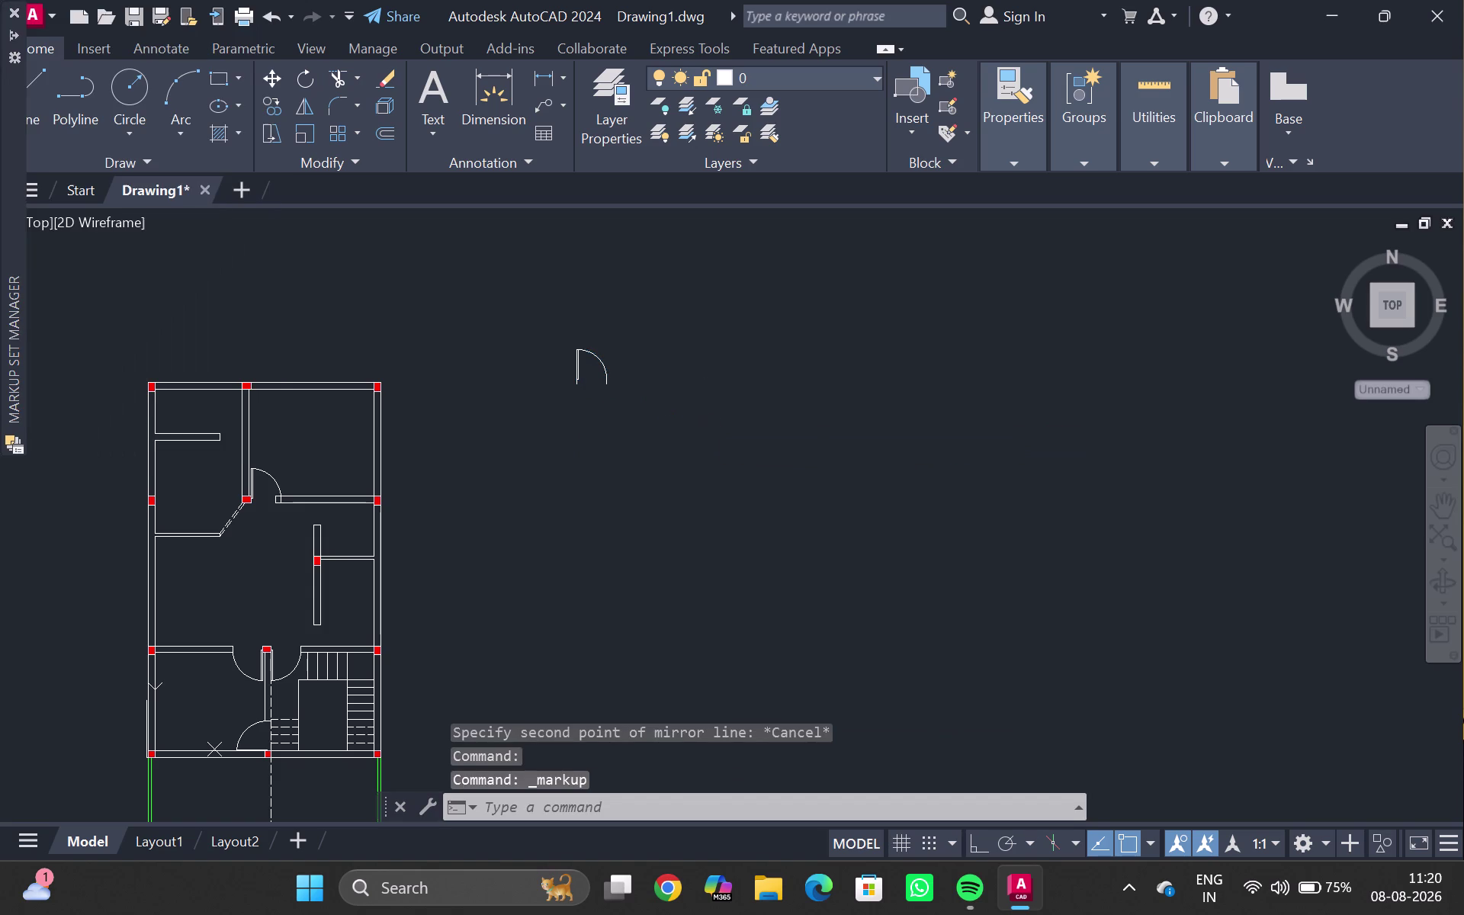
key(Escape)
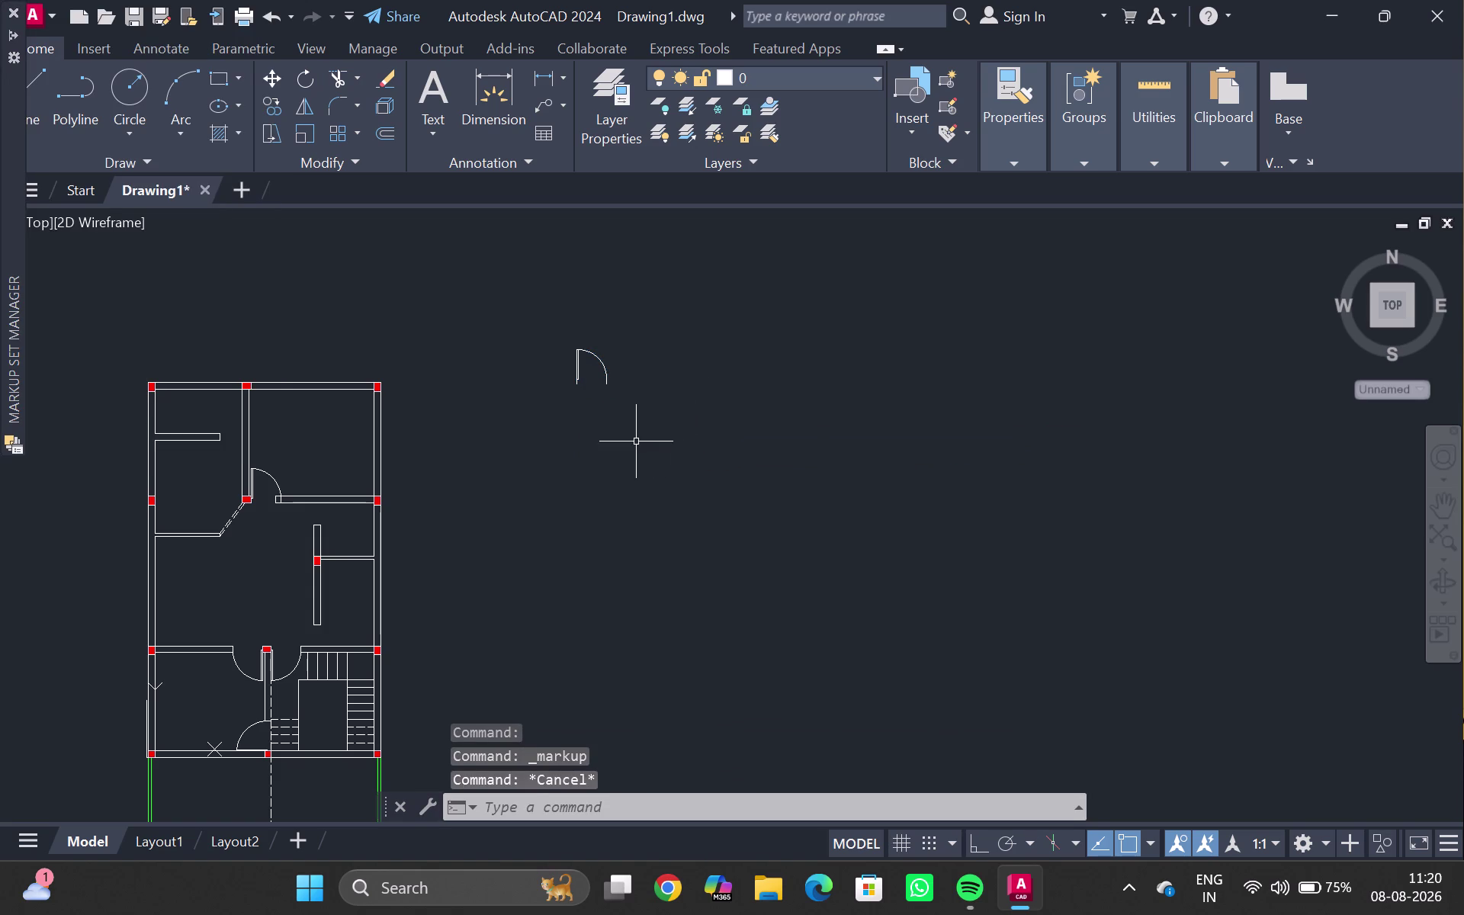
key(ctrl+F8)
key(ctrl+7)
Mirror the selected door swing across a horizontal line, keeping the original.
click(580, 372)
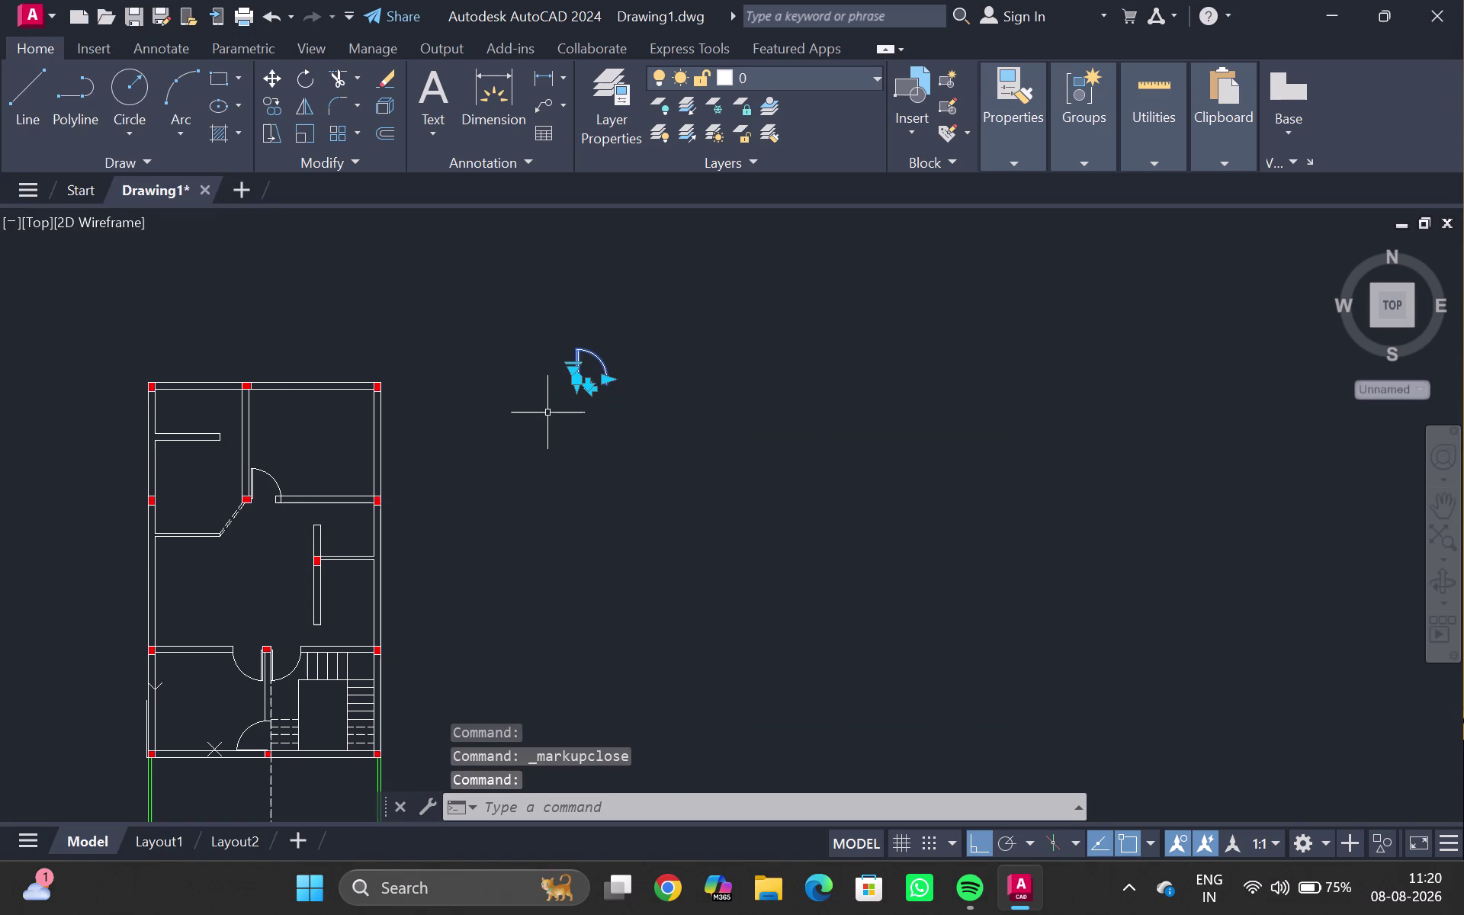
text(mi)
key(Return)
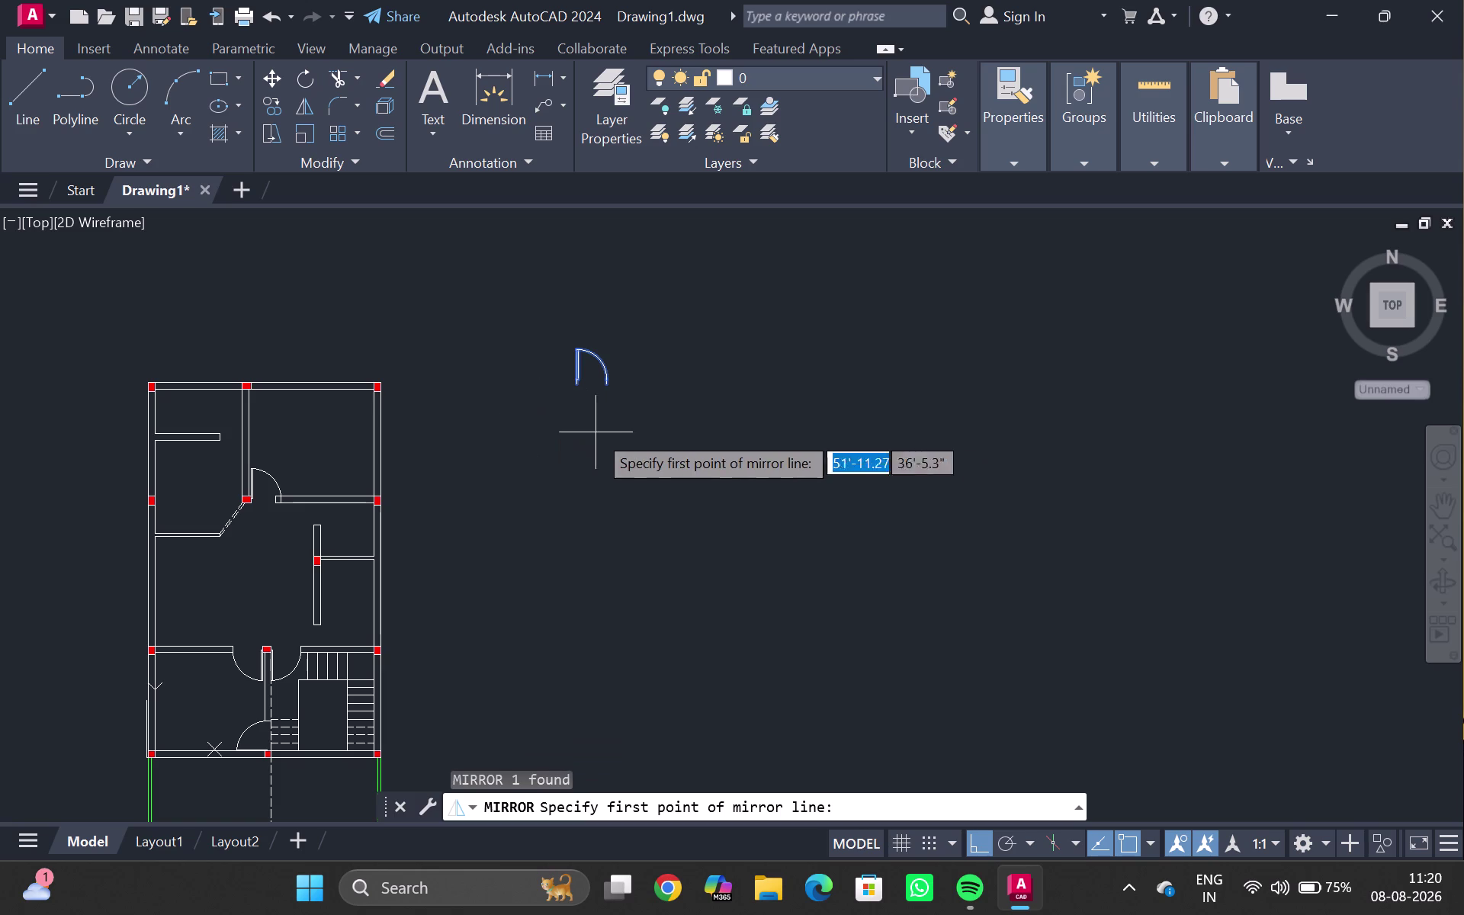
click(555, 419)
click(682, 401)
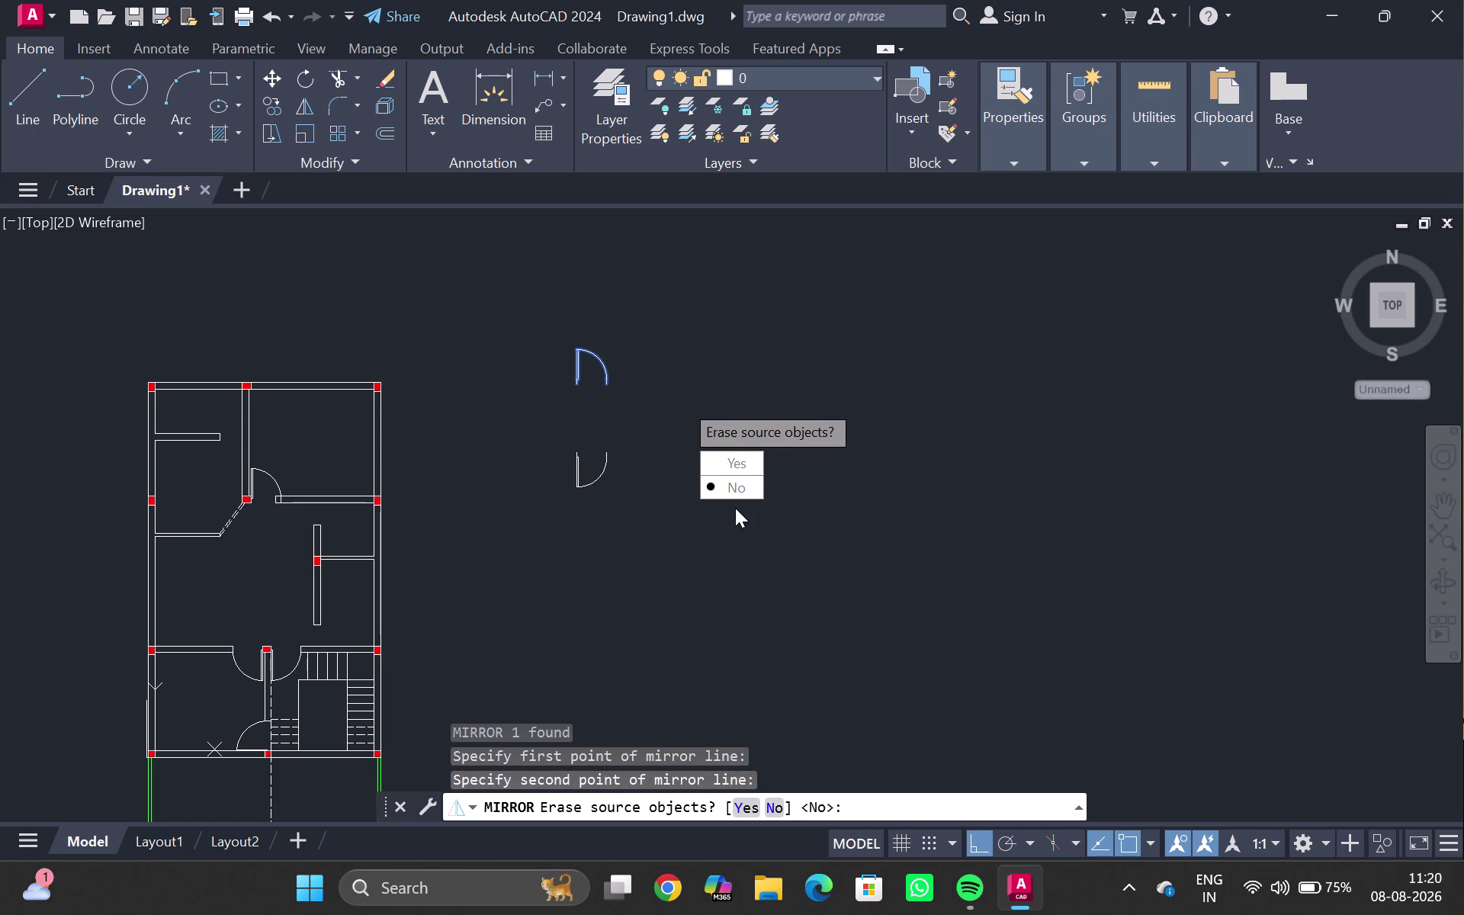
drag(737, 494, 681, 400)
key(Escape)
scroll(down, 3)
middle_click(623, 411)
scroll(up, 3)
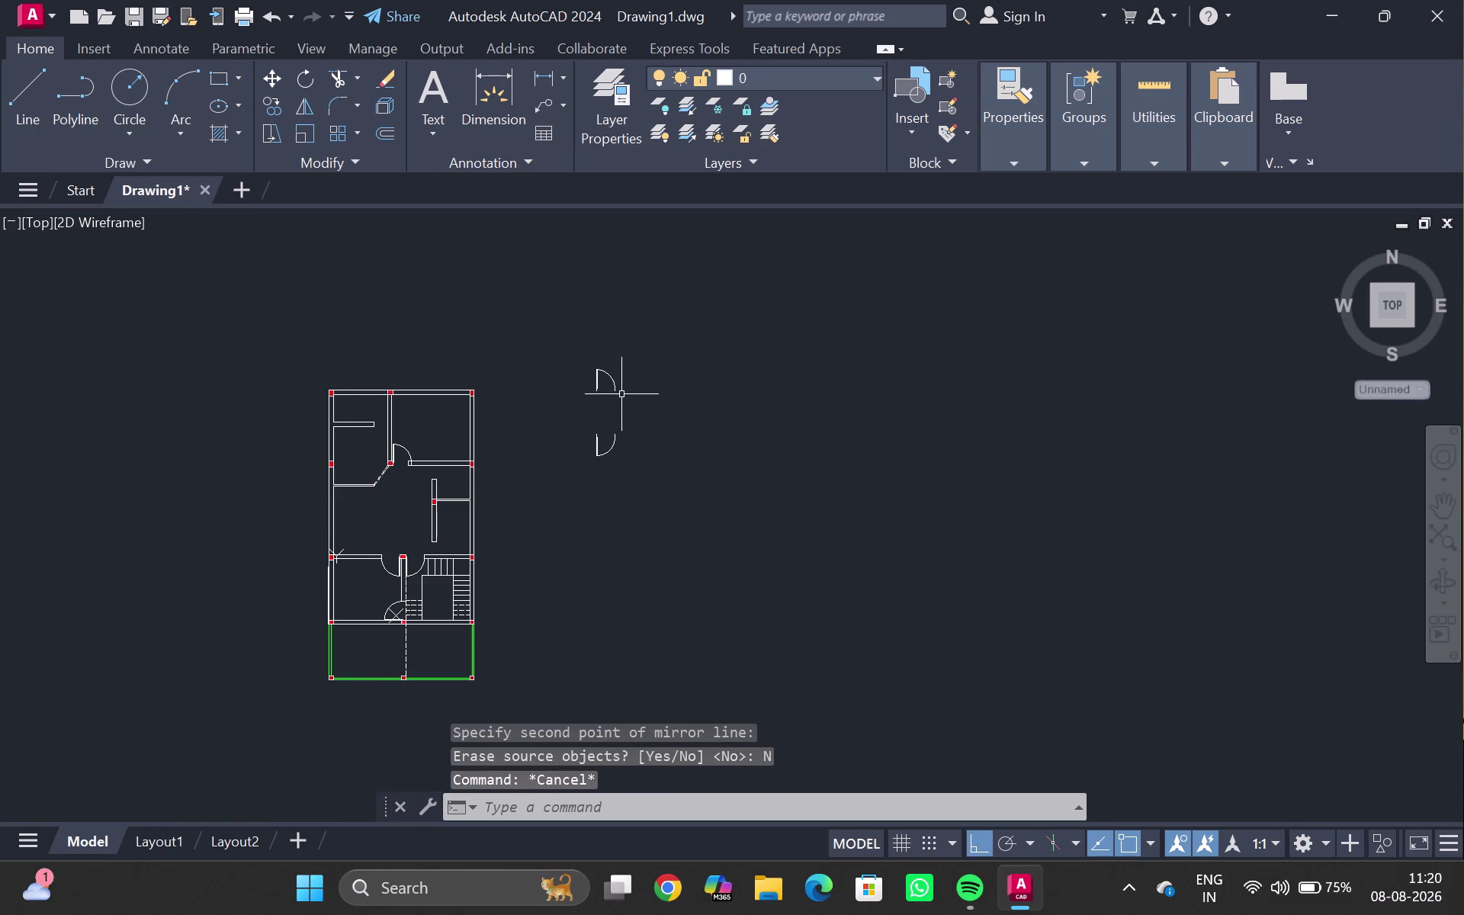
scroll(up, 3)
middle_drag(623, 389, 608, 429)
Trim away the door leaf end sticking past its swing arc beside the red column.
scroll(up, 3)
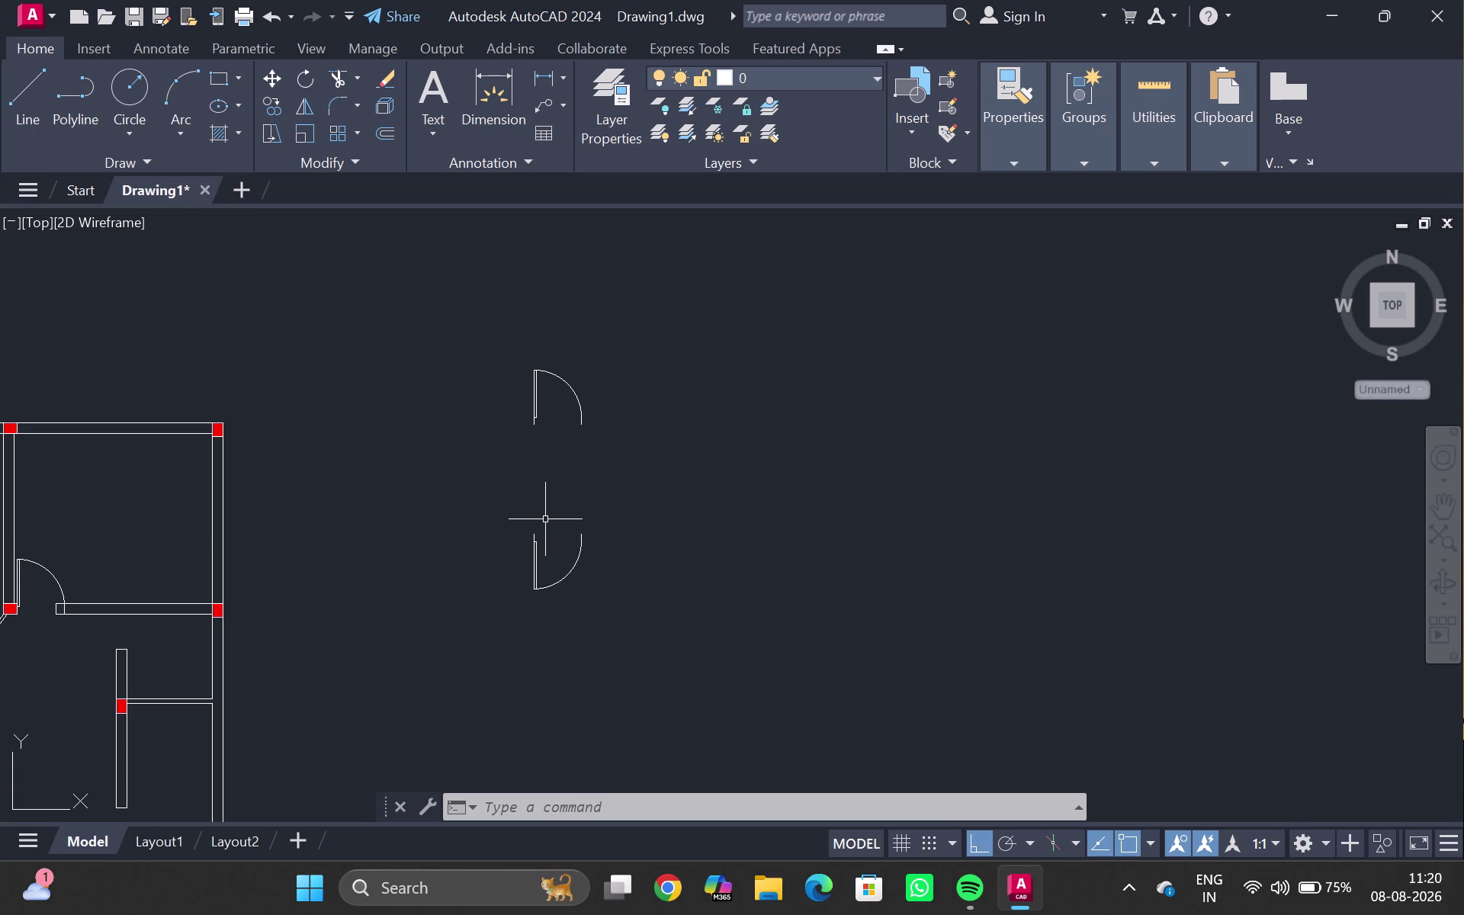
scroll(down, 3)
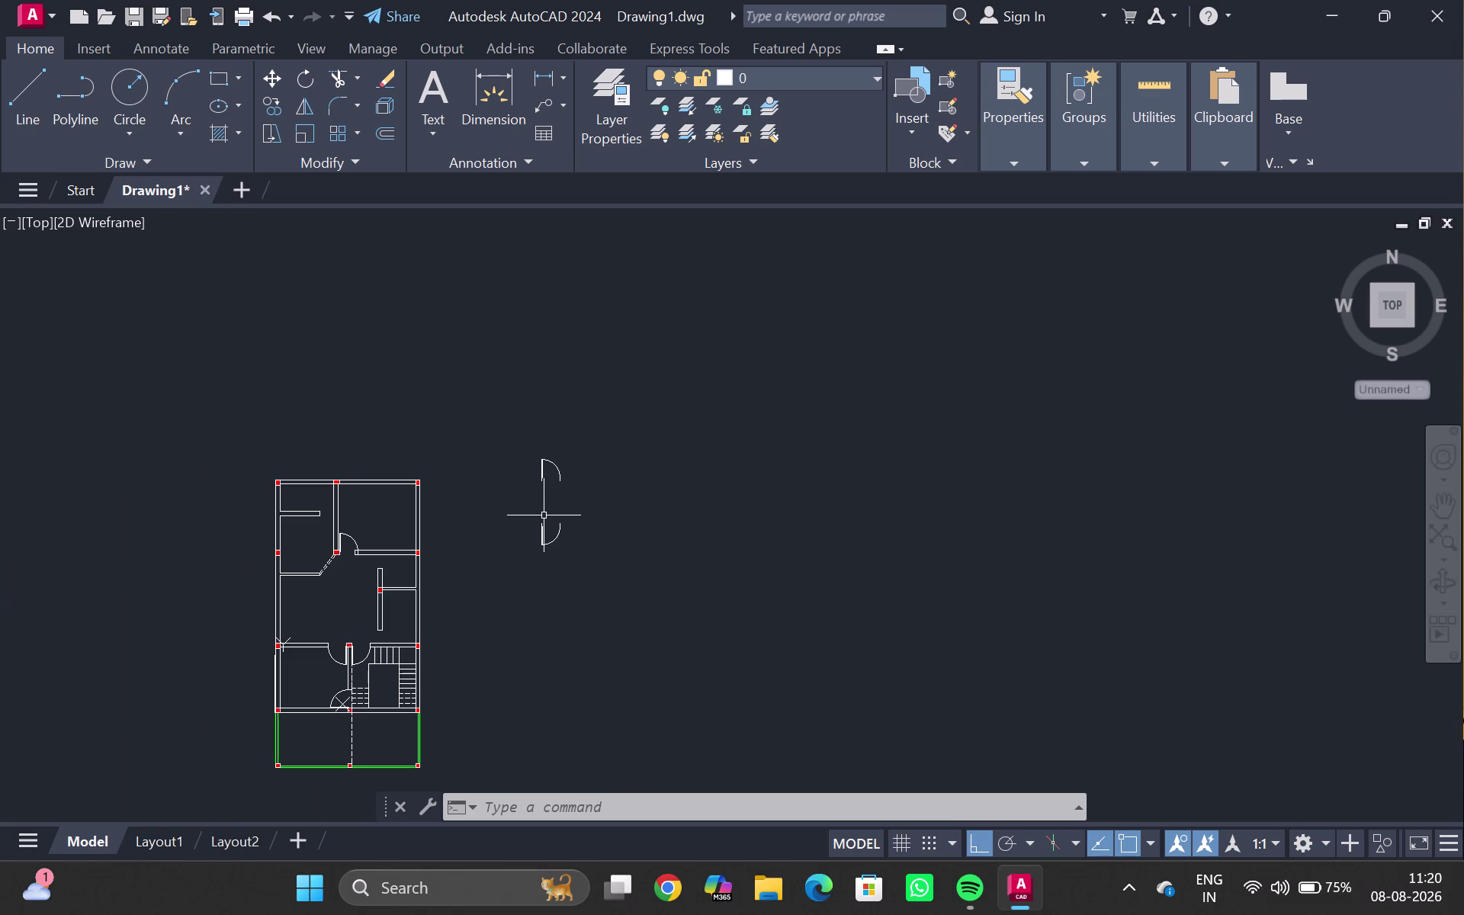
scroll(up, 3)
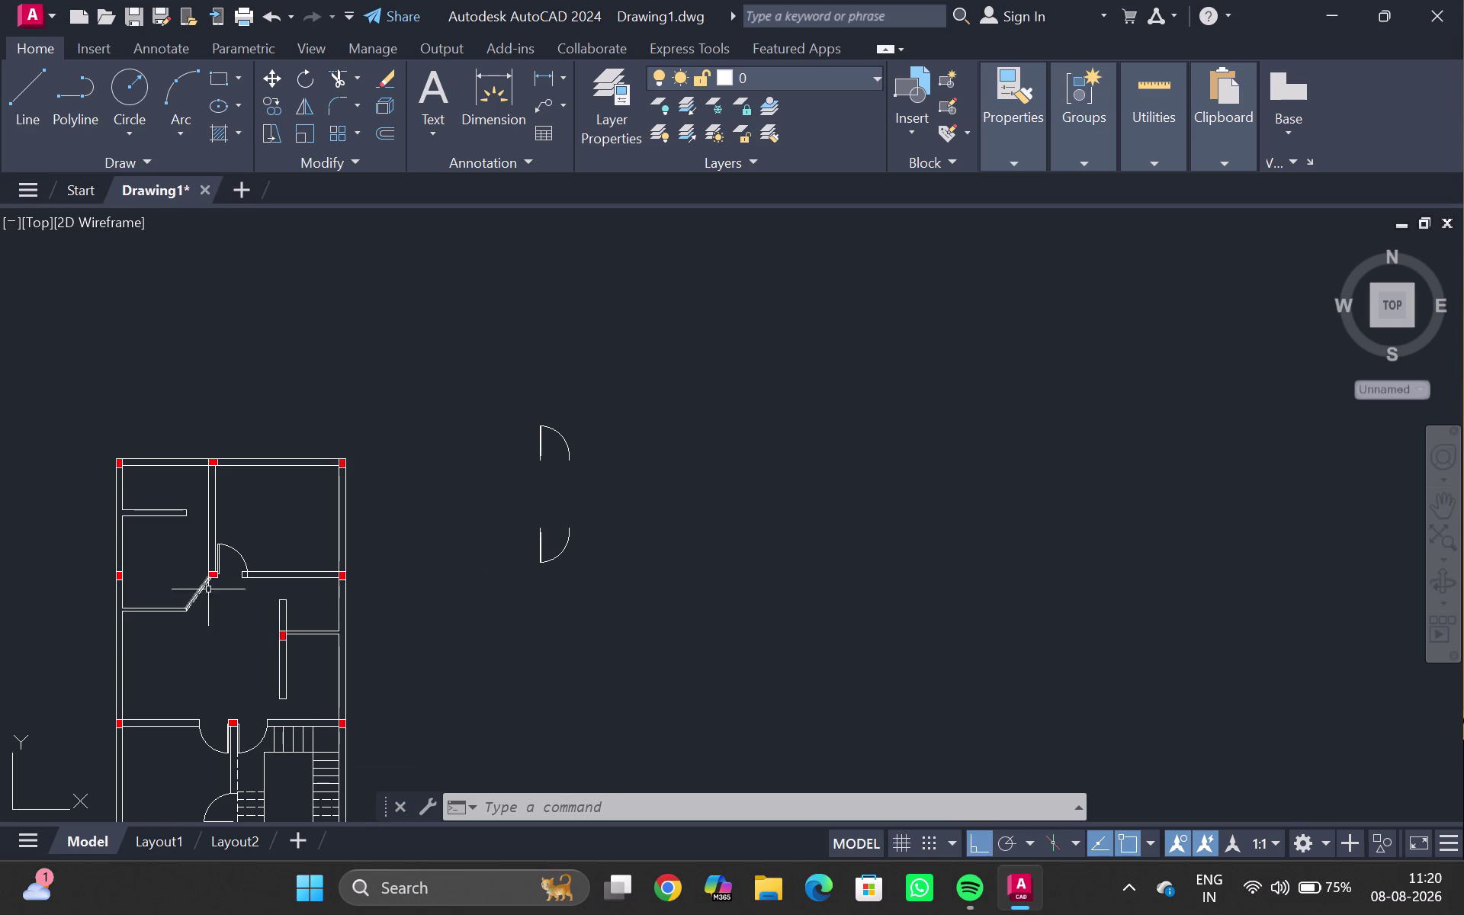
scroll(up, 3)
middle_click(247, 566)
scroll(up, 3)
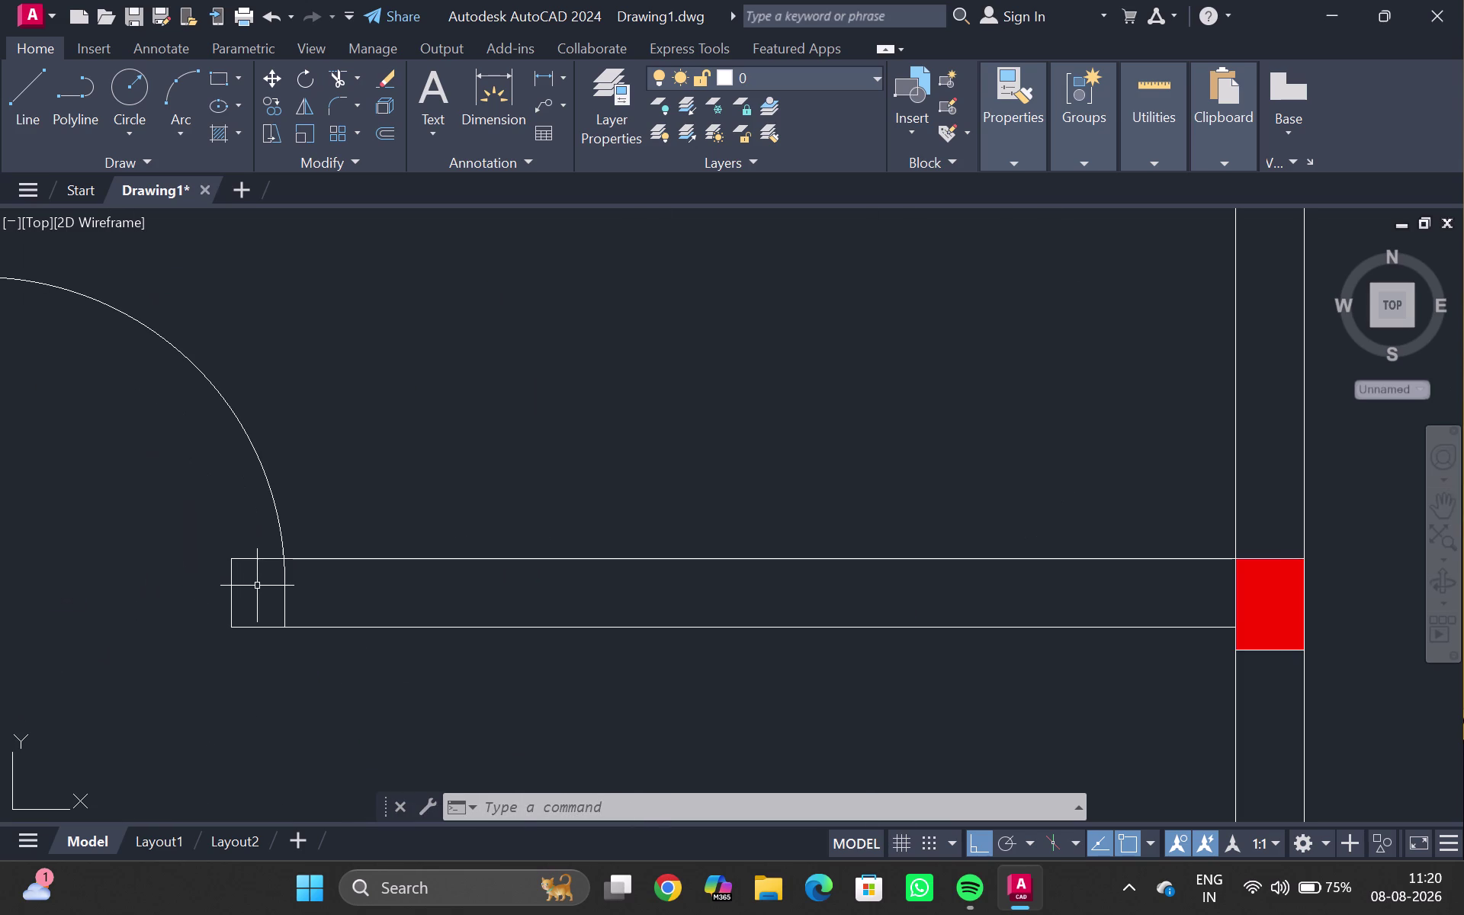
text(tr)
key(Return)
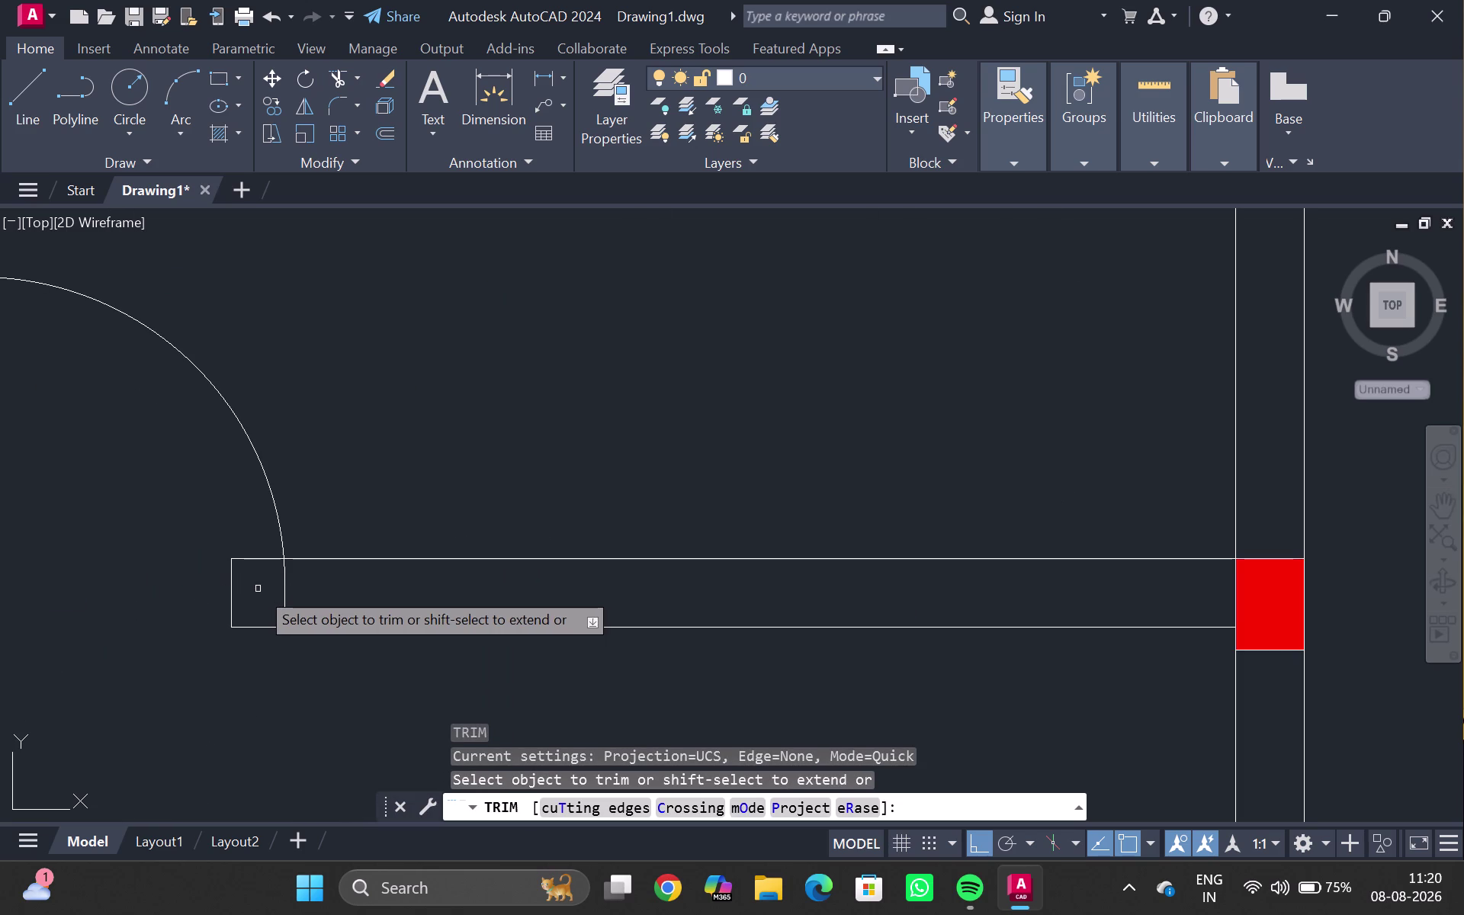
drag(251, 533, 254, 630)
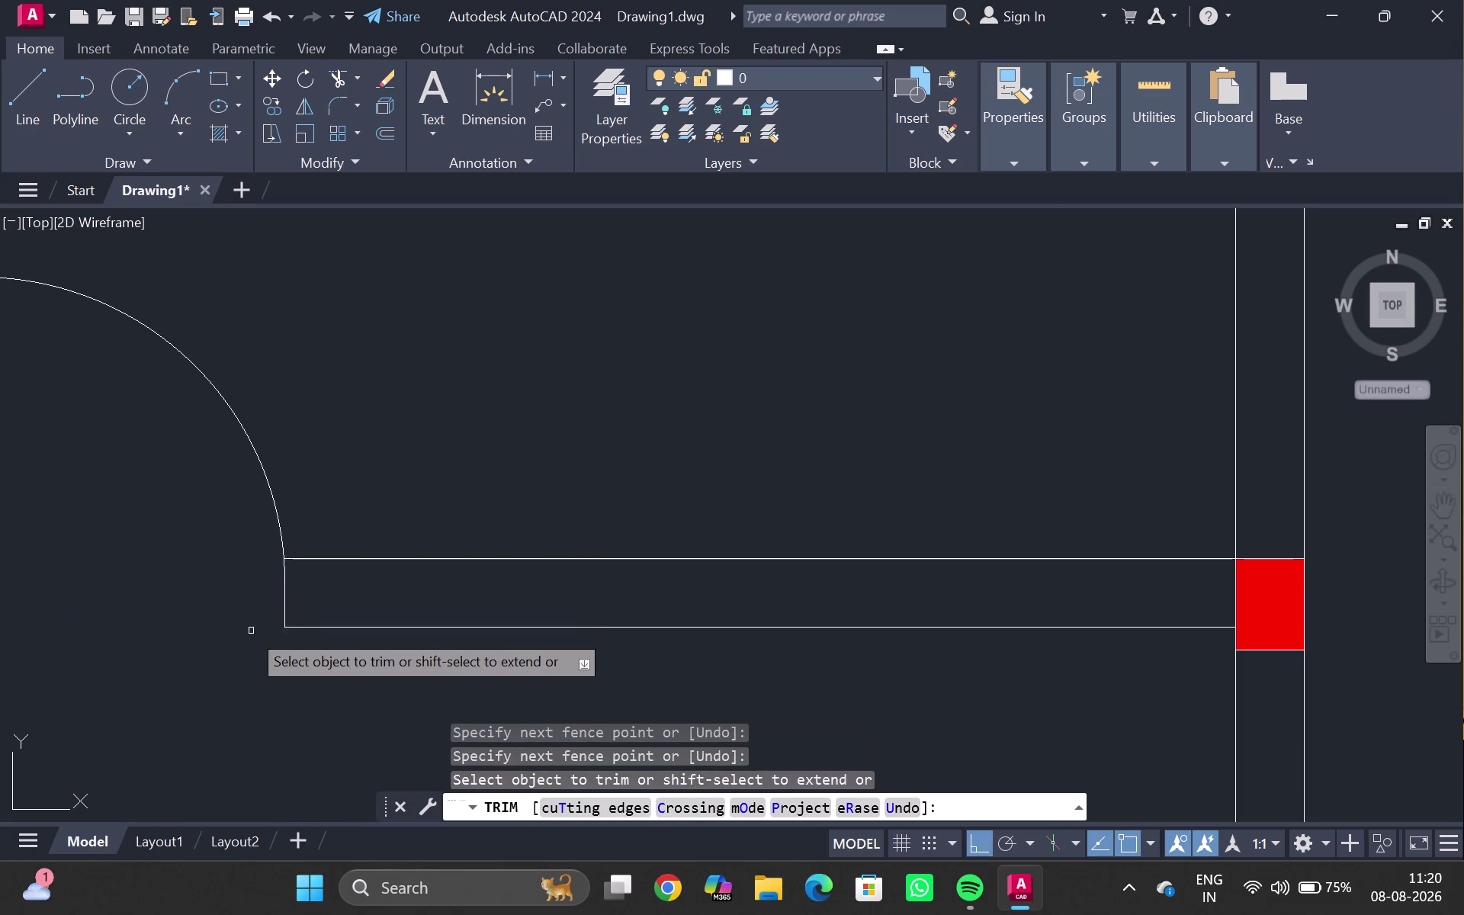
key(Escape)
Select the lower door swing and start mirroring it, picking the mirror line's first point.
scroll(down, 3)
middle_drag(153, 547, 164, 555)
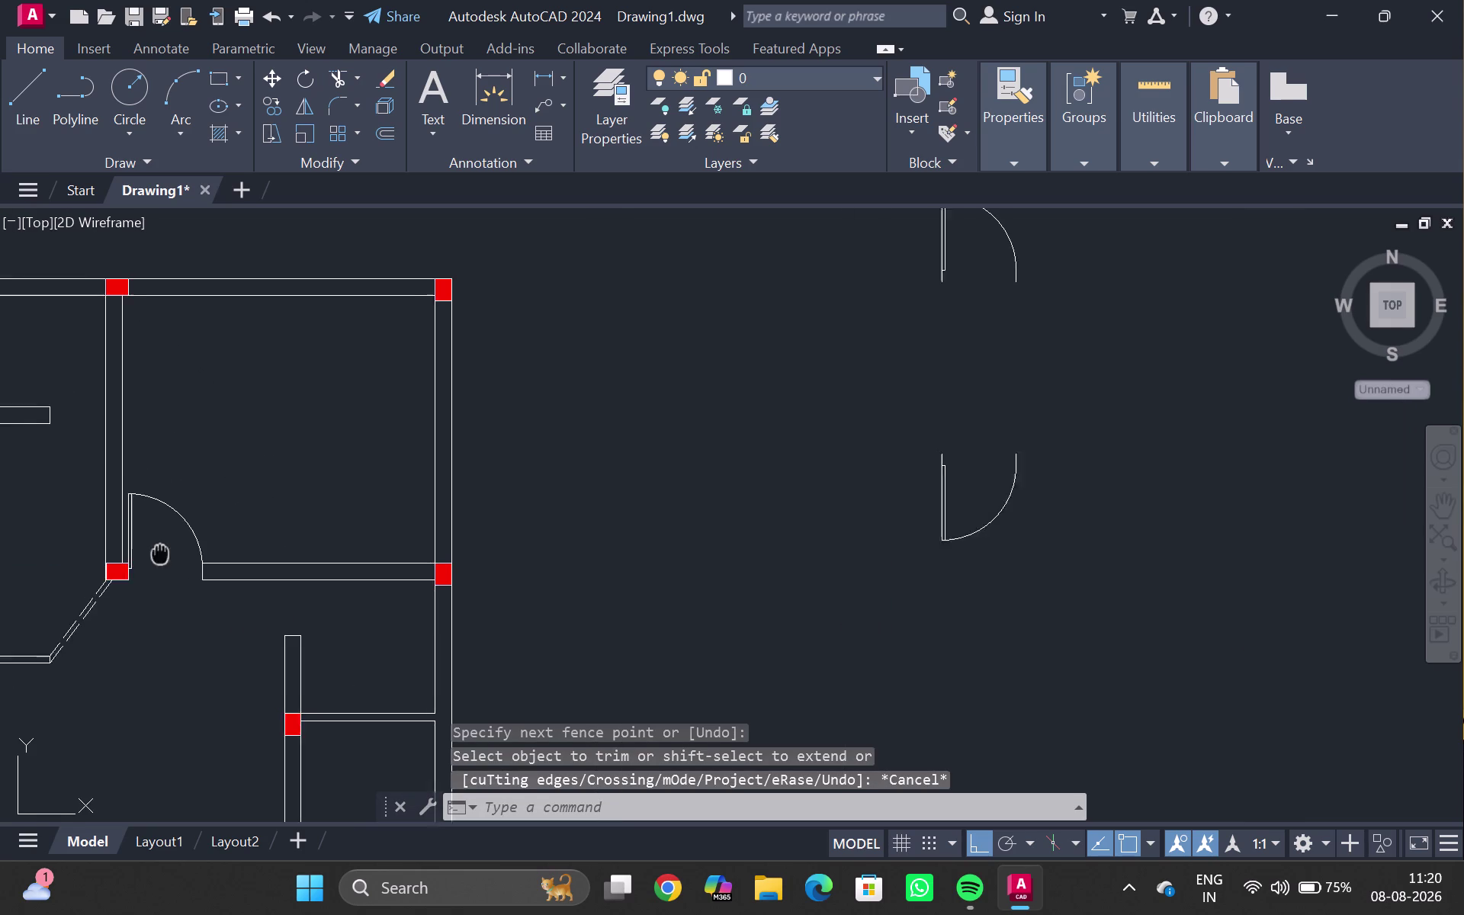
middle_drag(699, 447, 634, 580)
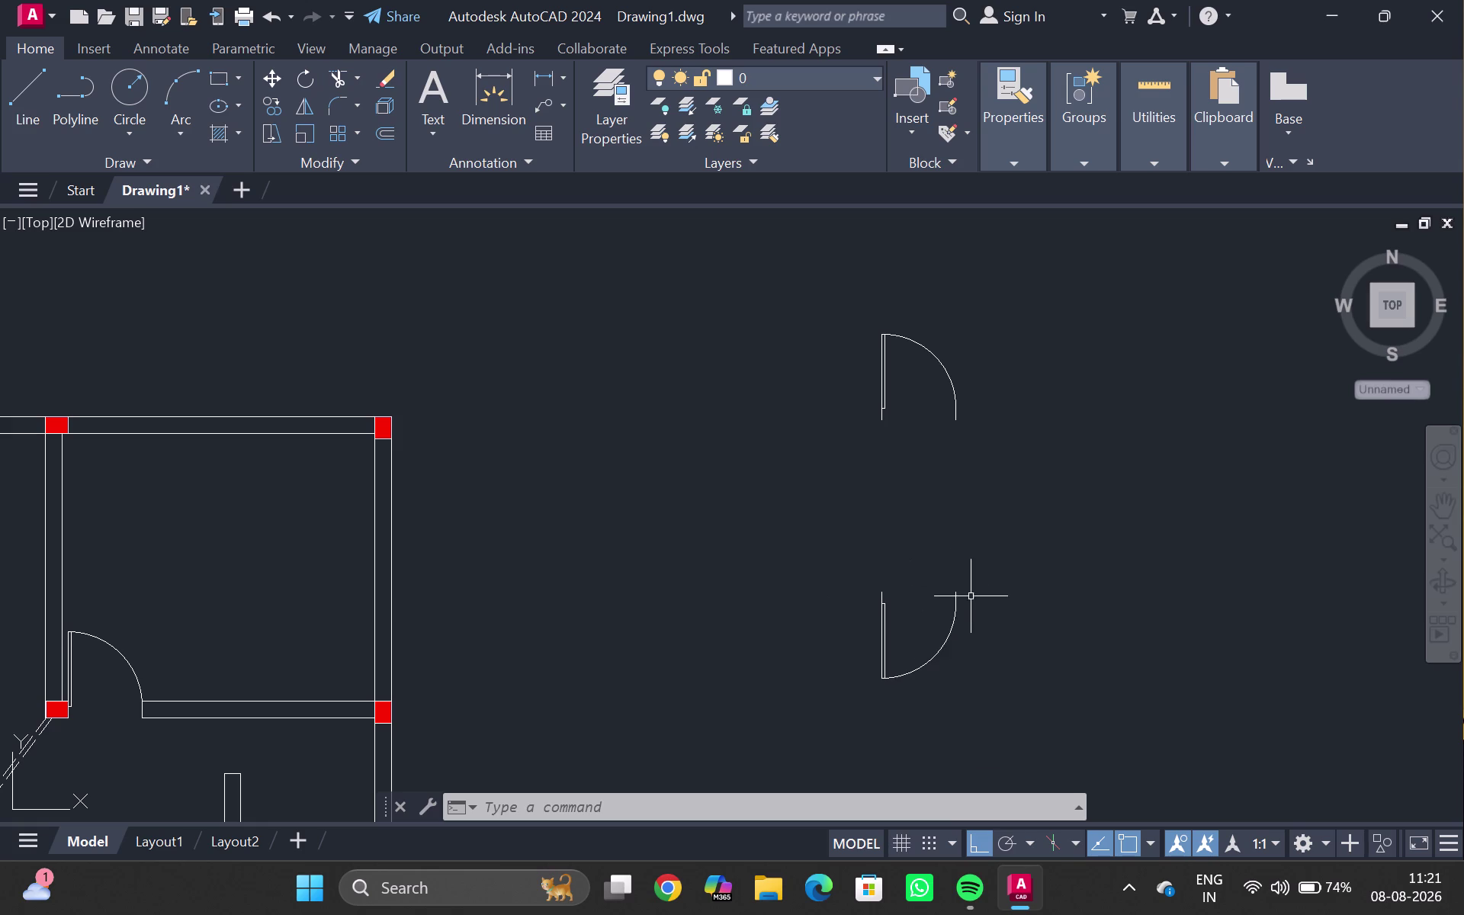
click(885, 601)
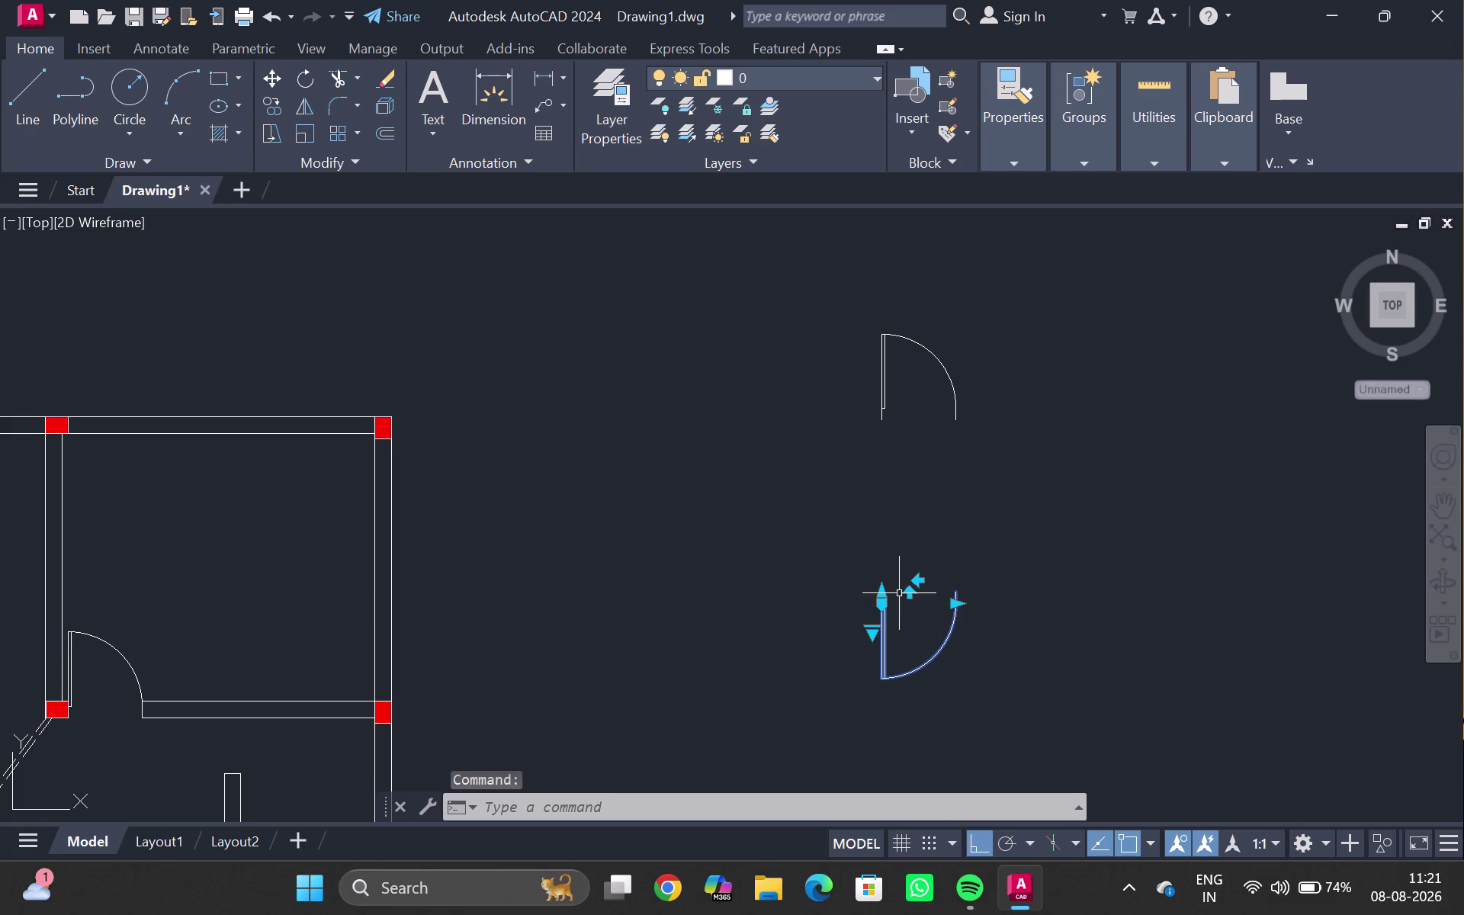
text(mi)
key(Return)
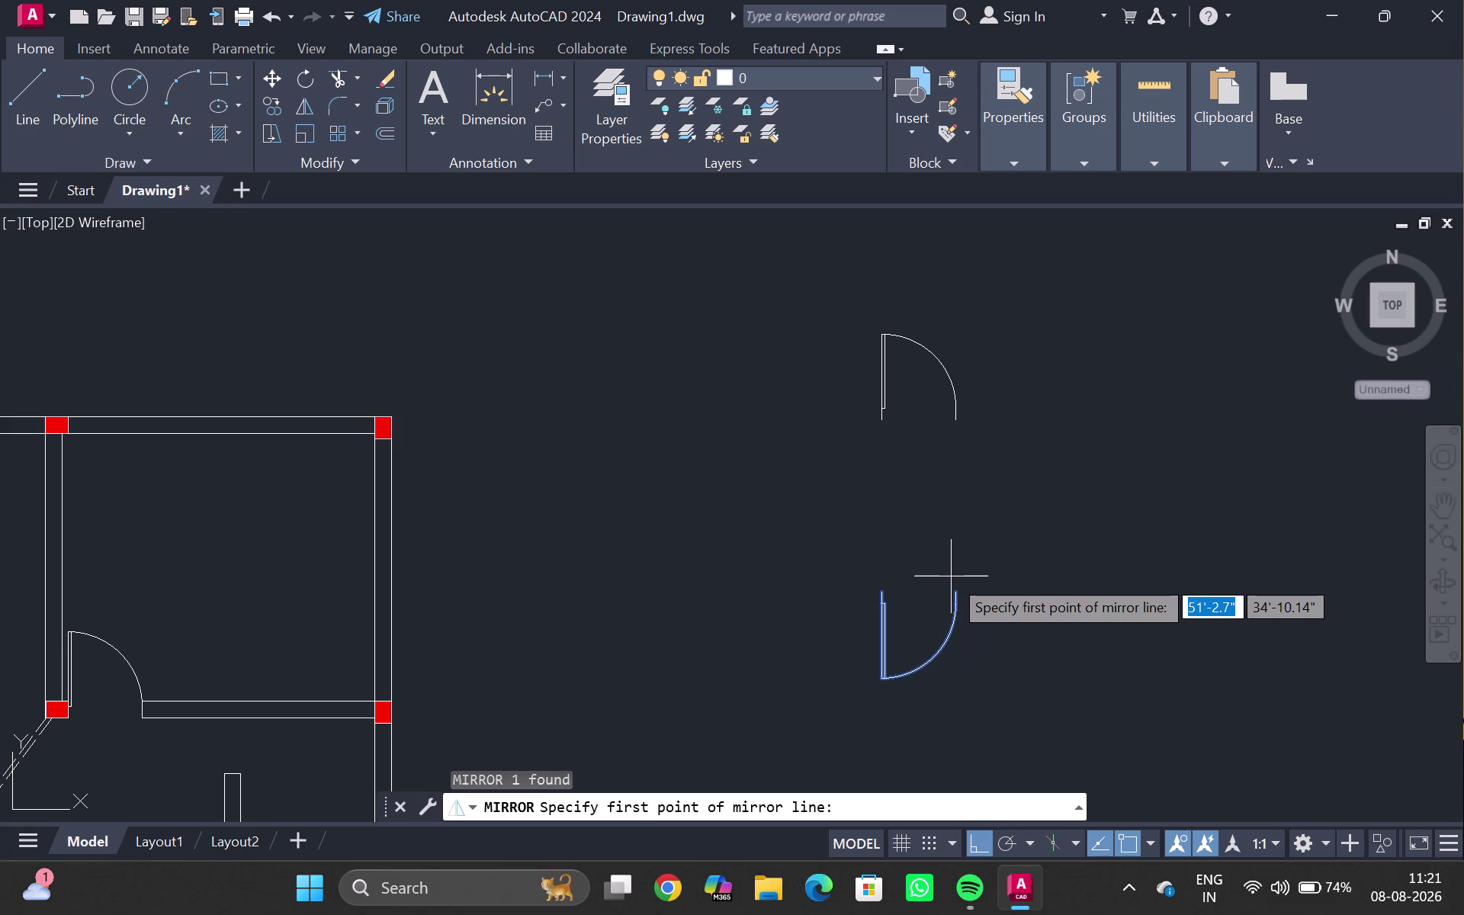
click(1038, 532)
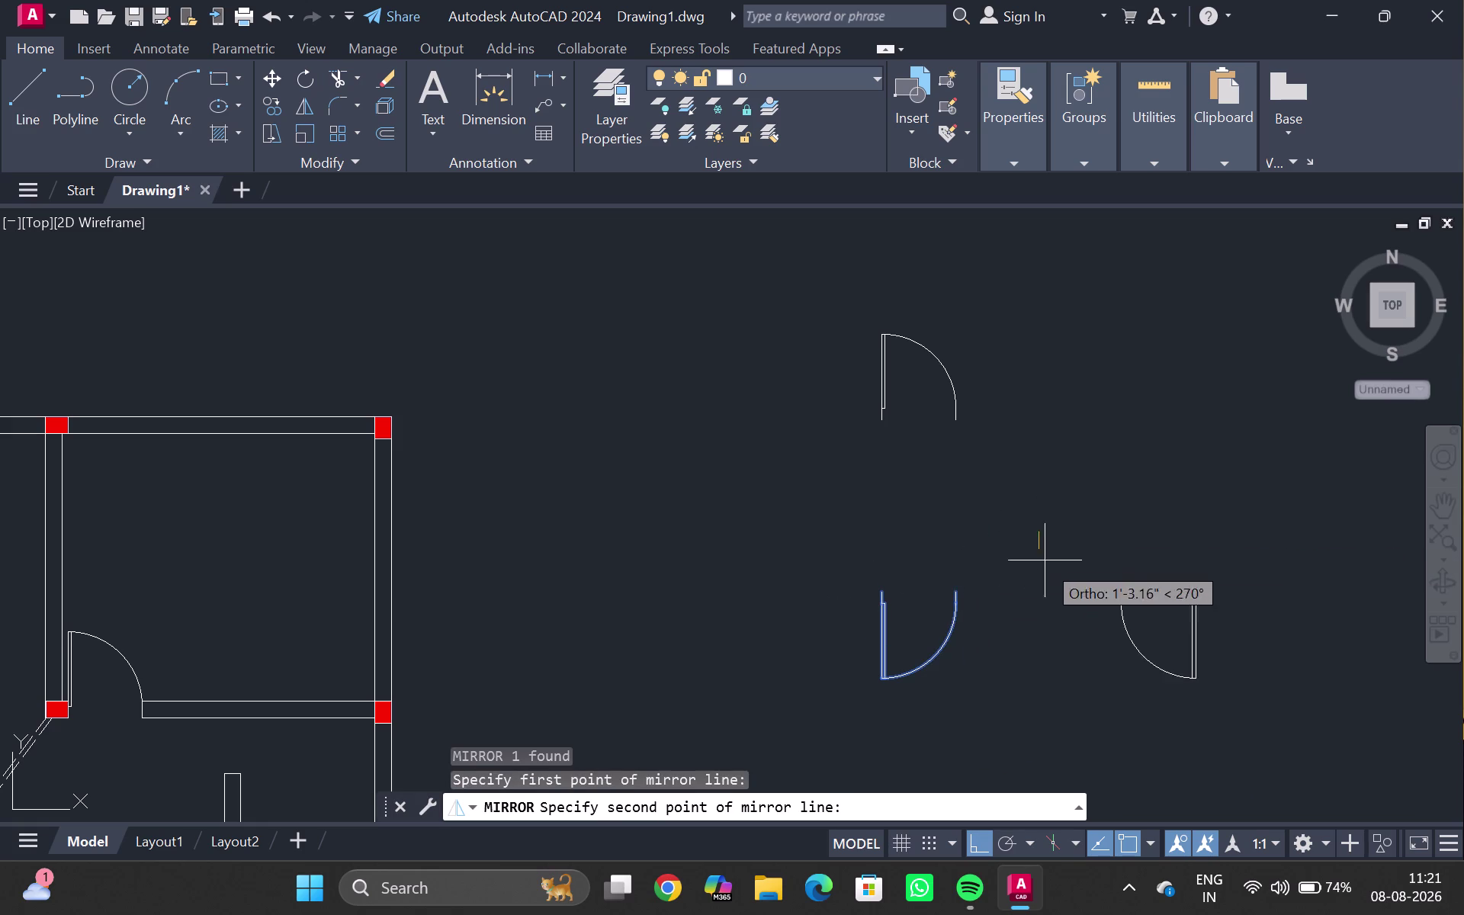